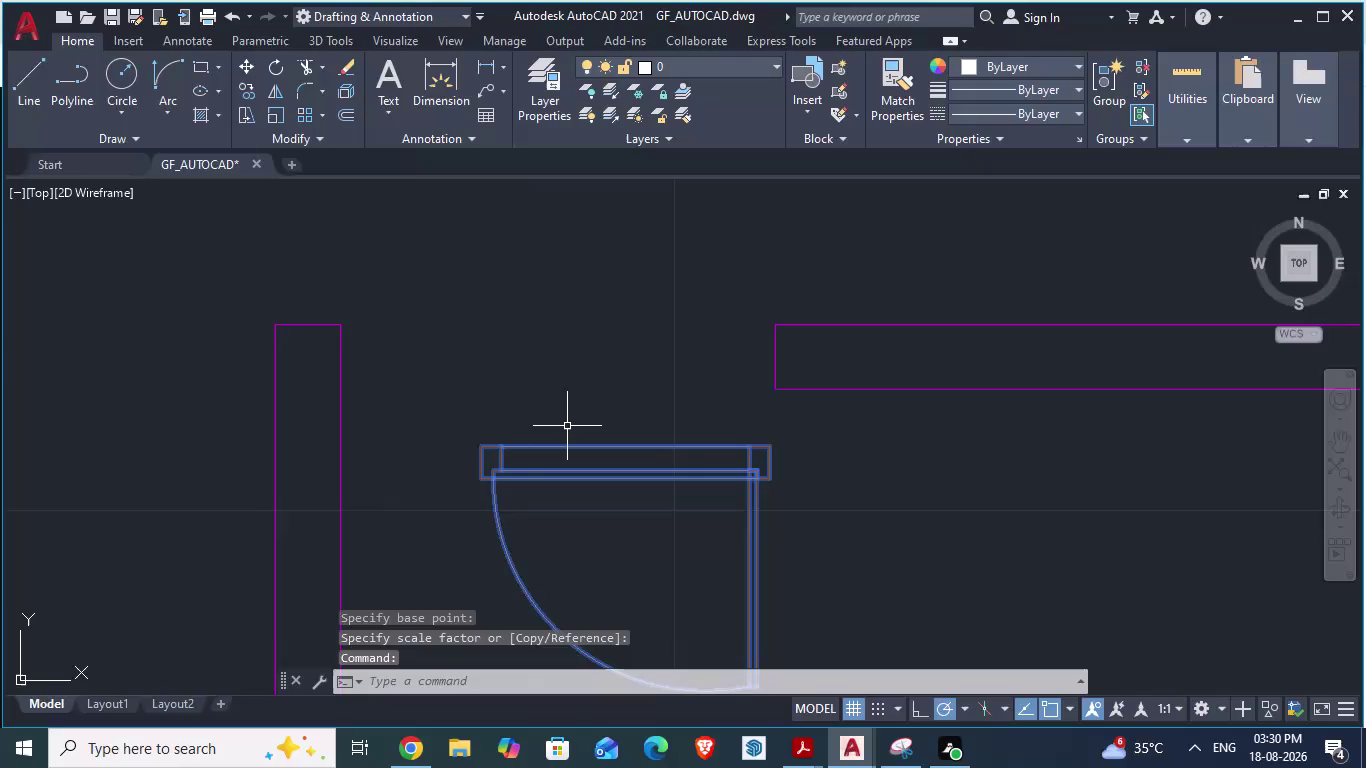
Scale the door by reference from its corner, snapping the new length to the wall edge.
text(sc)
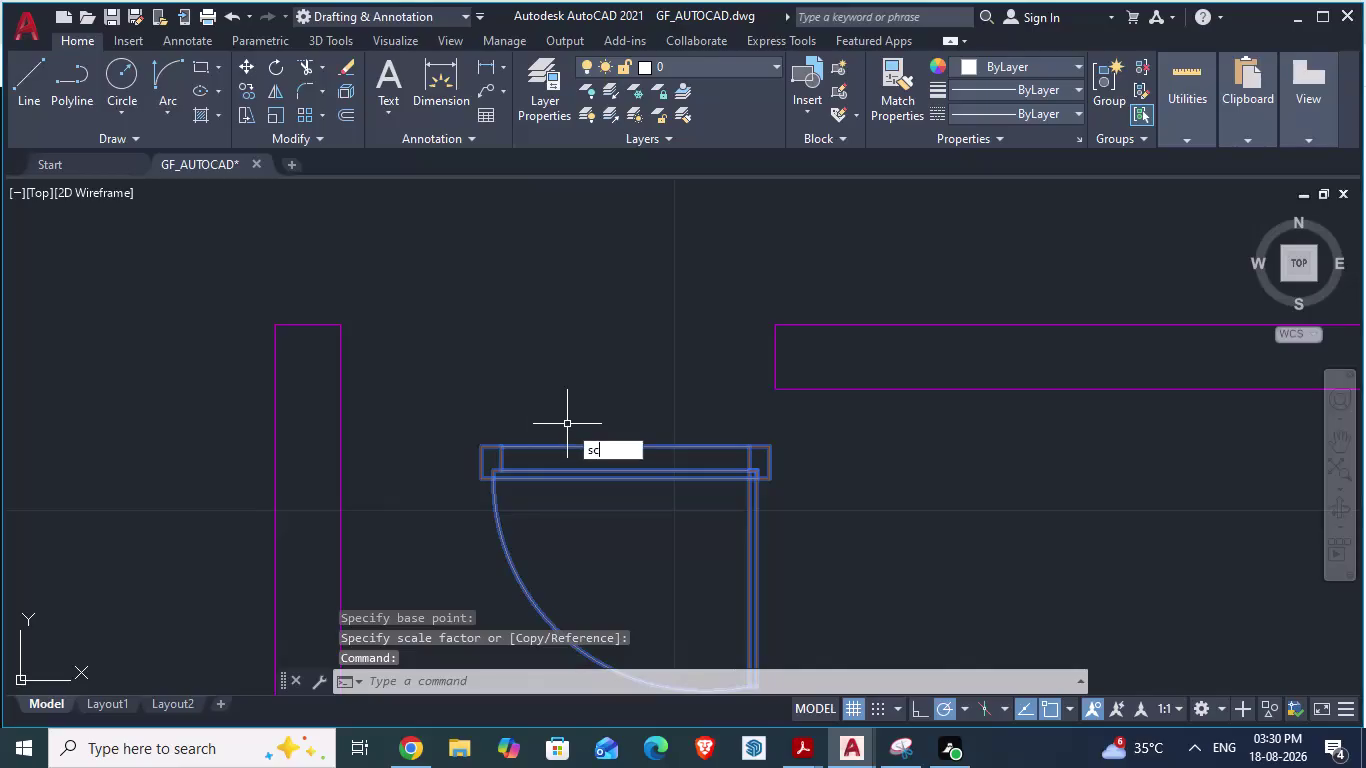
text(a)
key(Return)
scroll(up, 3)
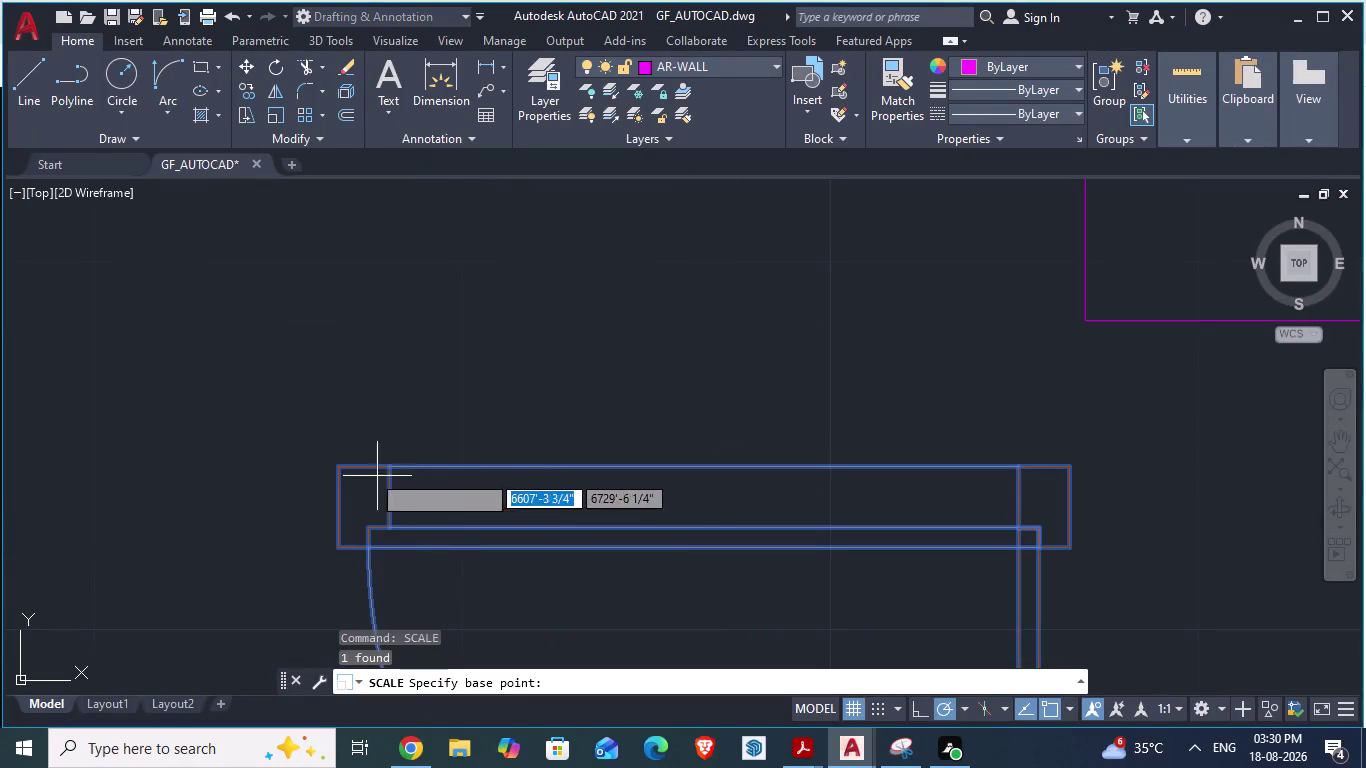
click(334, 469)
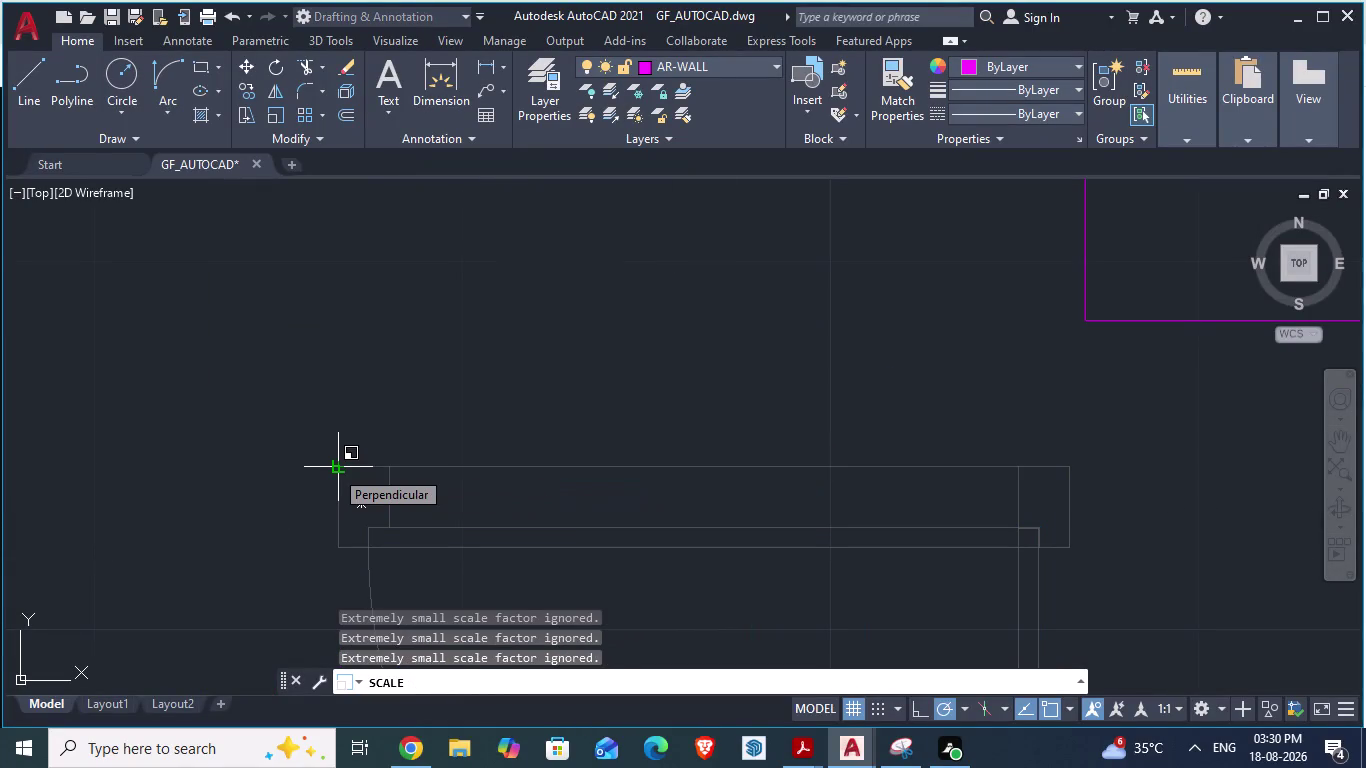
key(r)
key(Return)
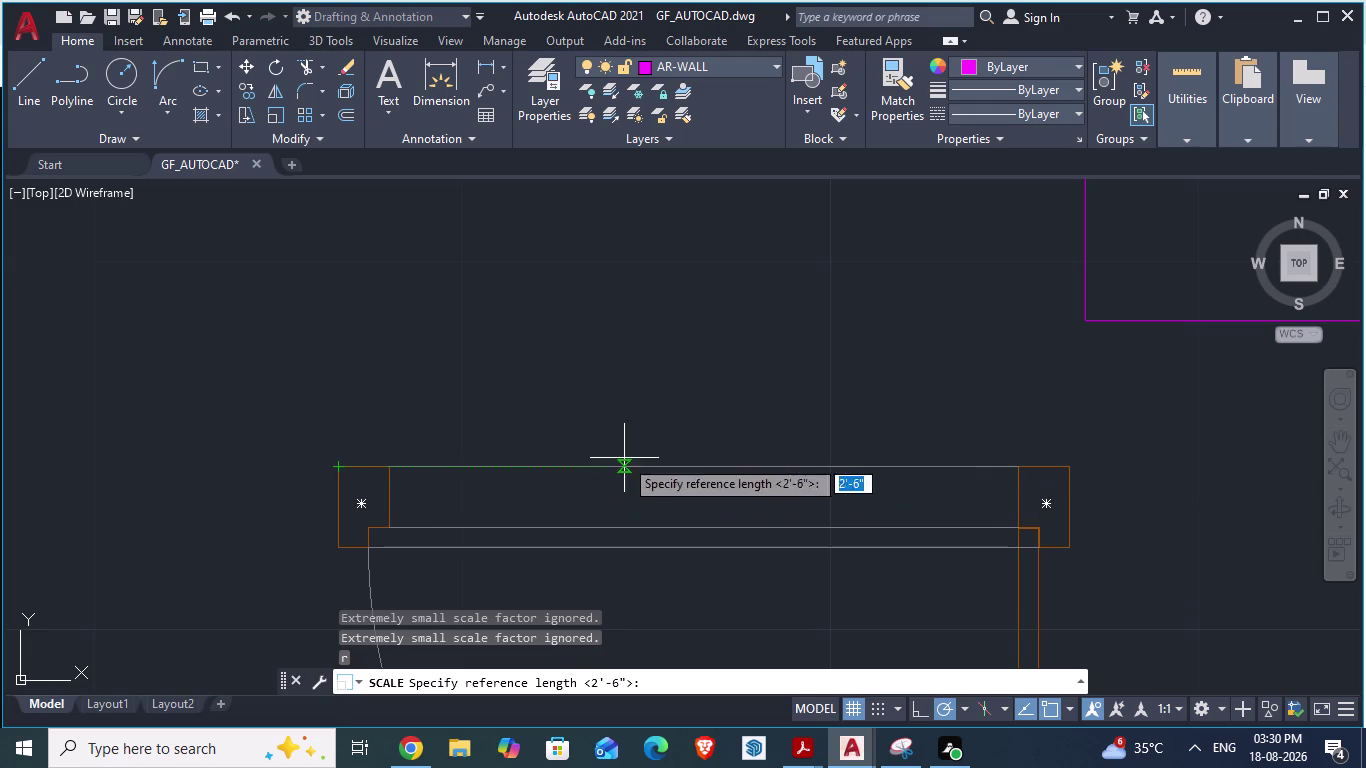
scroll(up, 3)
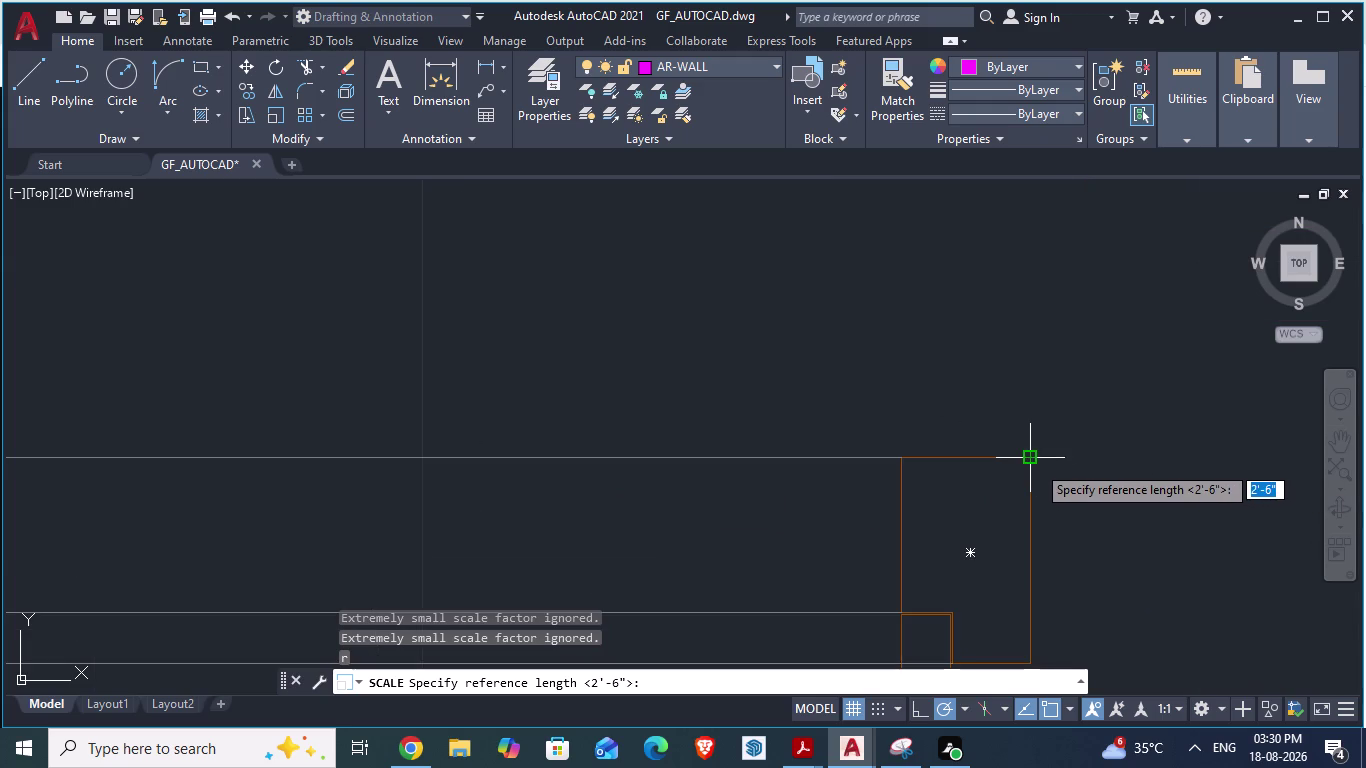
click(1036, 464)
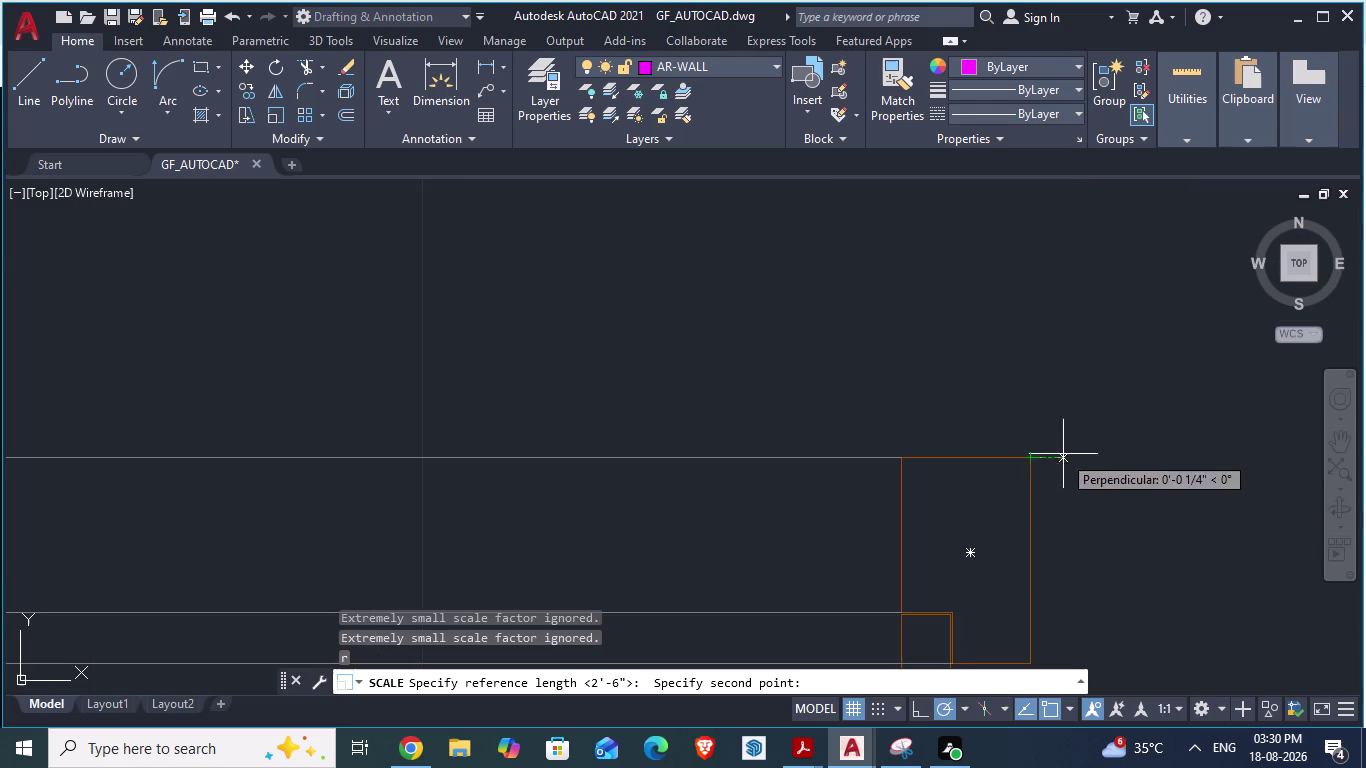
scroll(down, 3)
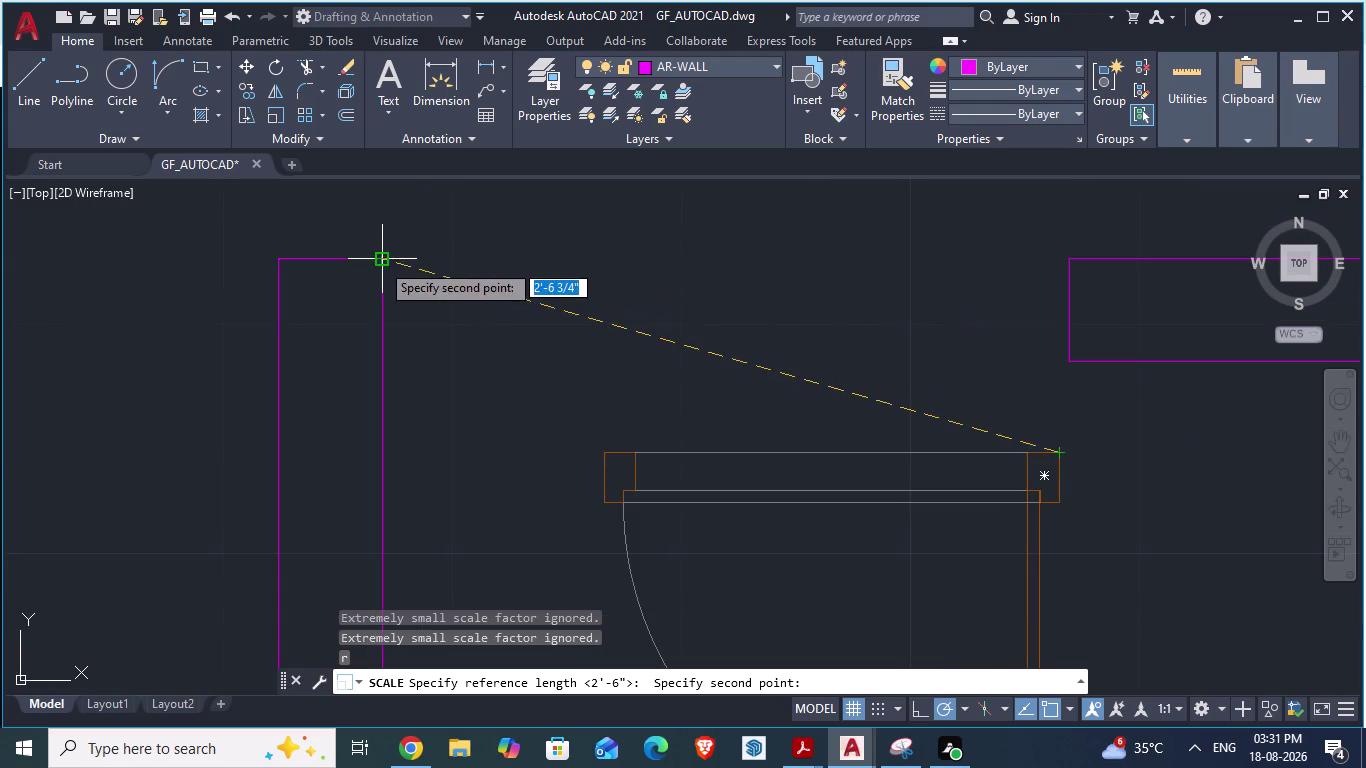
click(380, 262)
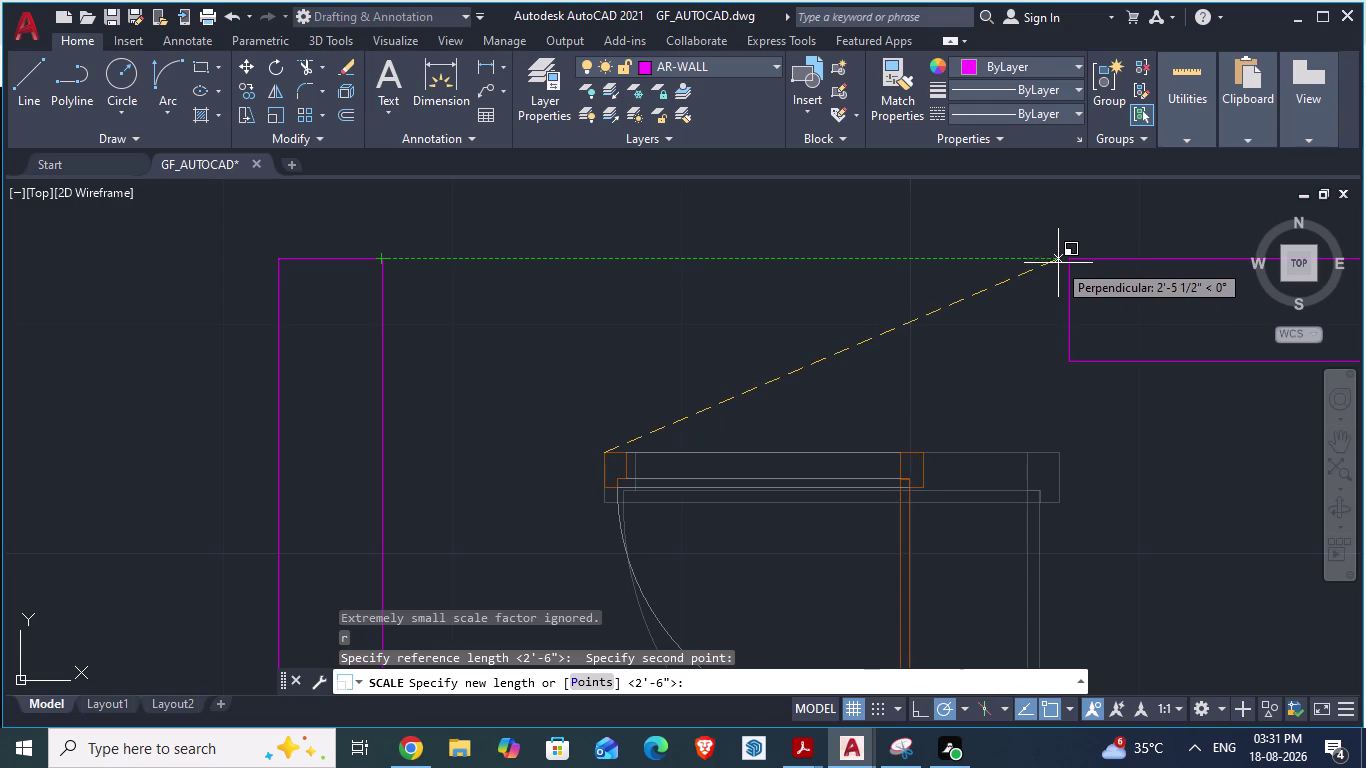
click(1070, 263)
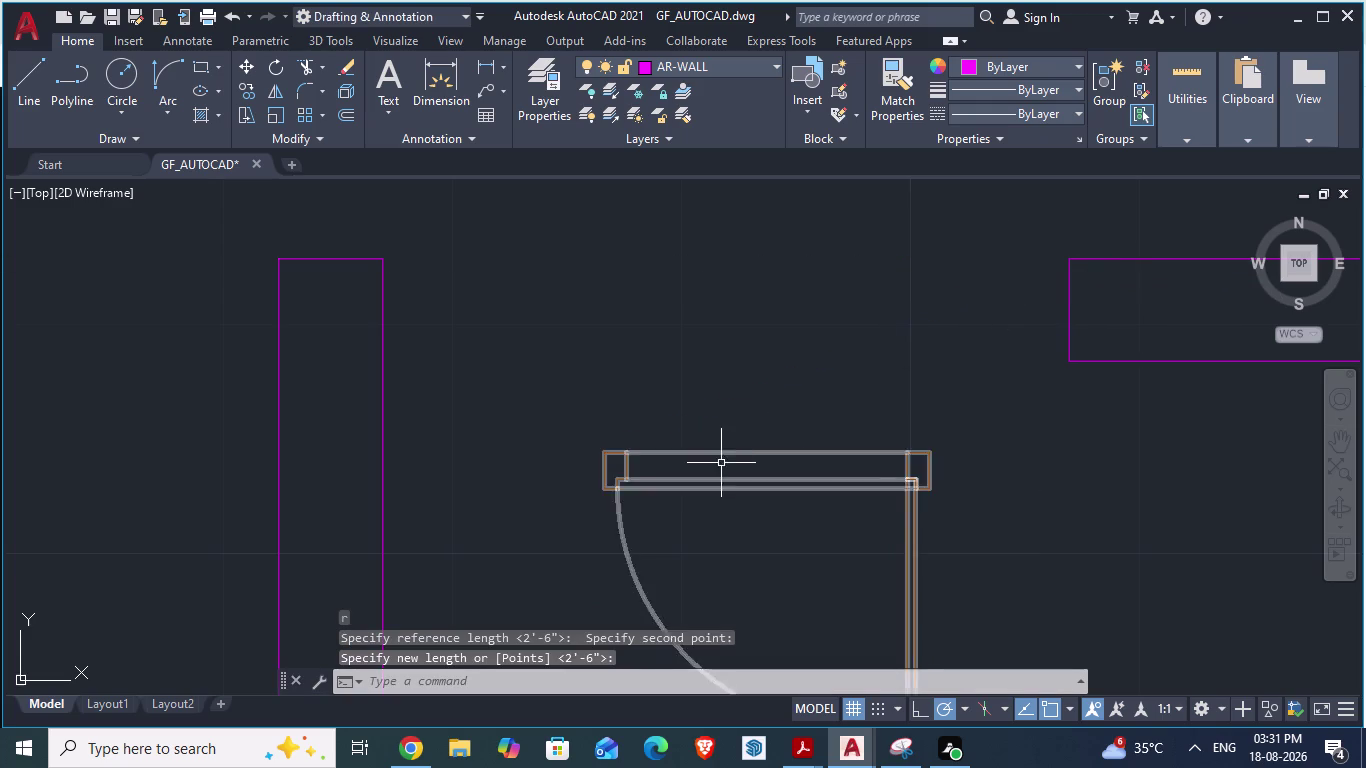
Rescale the door again by reference, picking a new base corner and reference length.
click(716, 450)
text(sca)
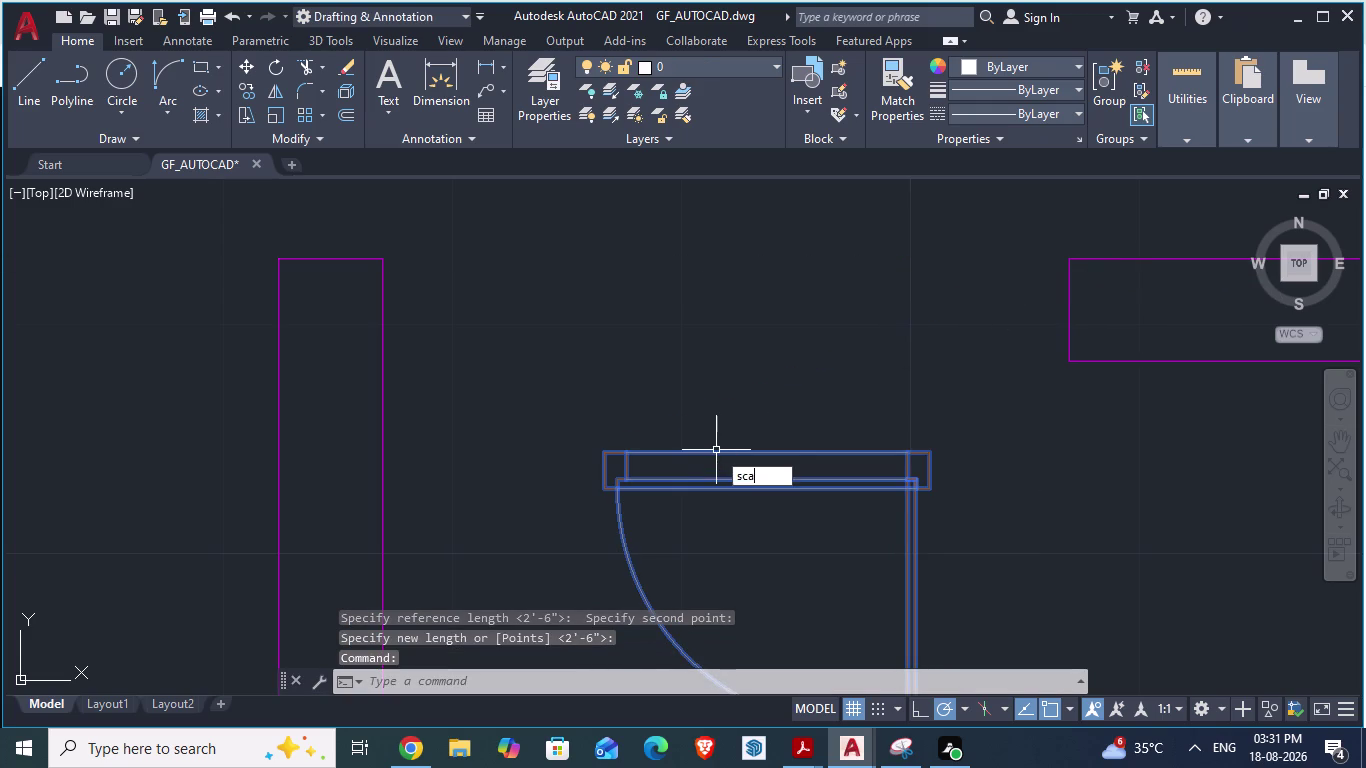
key(Return)
scroll(up, 3)
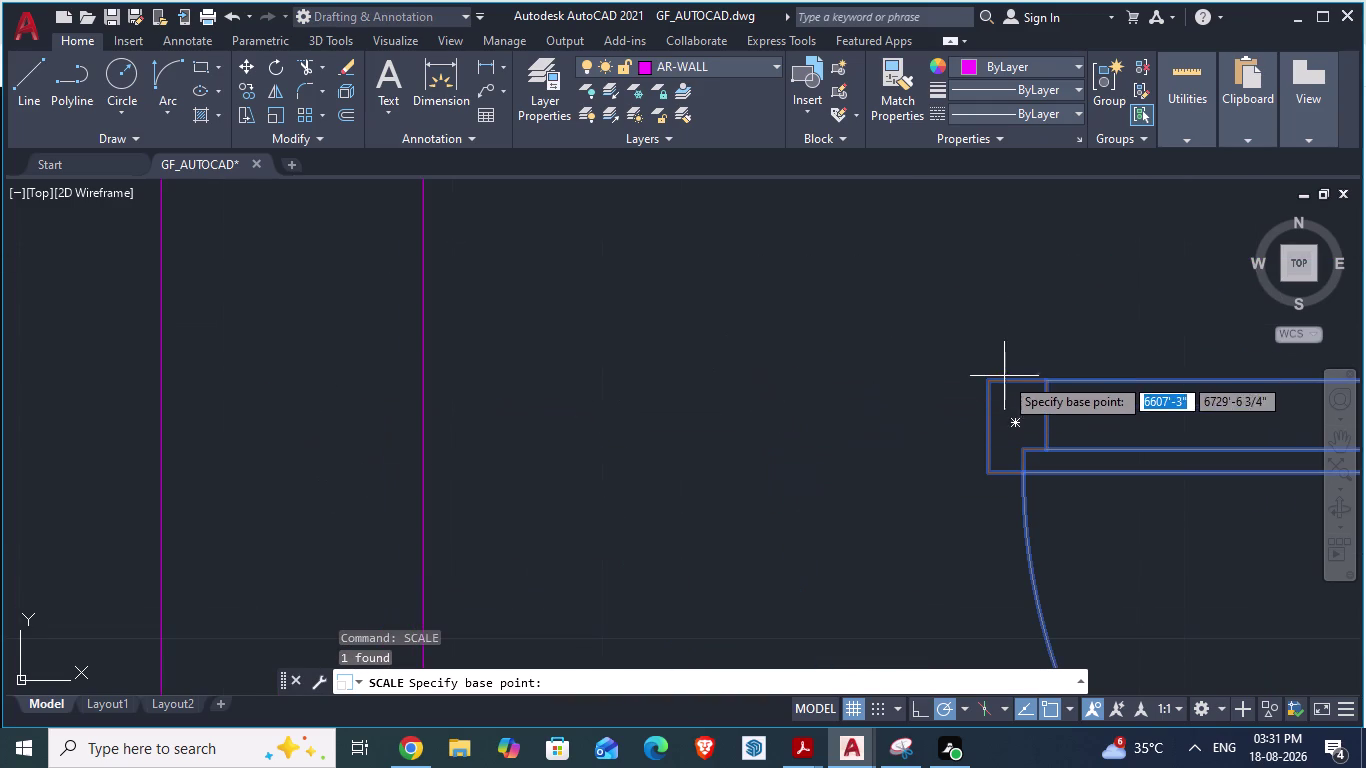
click(990, 385)
scroll(down, 3)
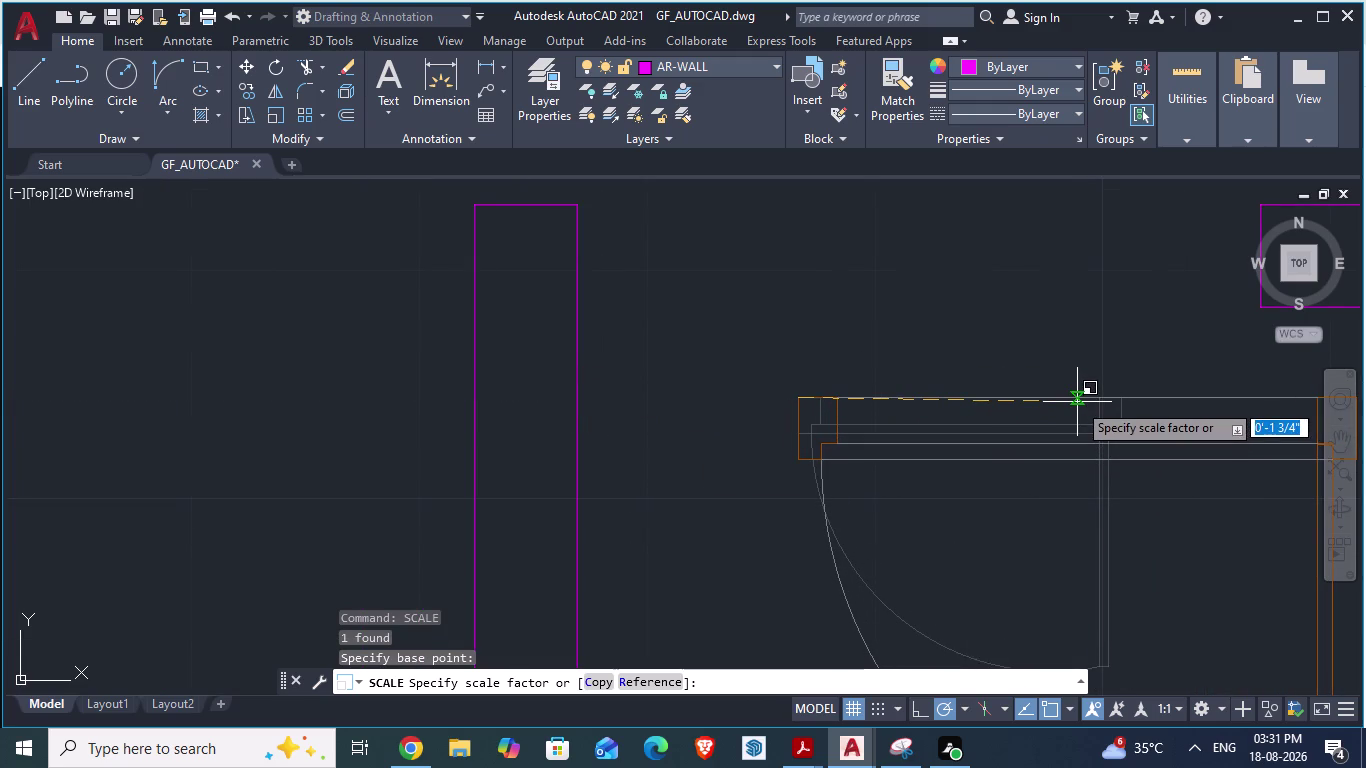
key(r)
key(Return)
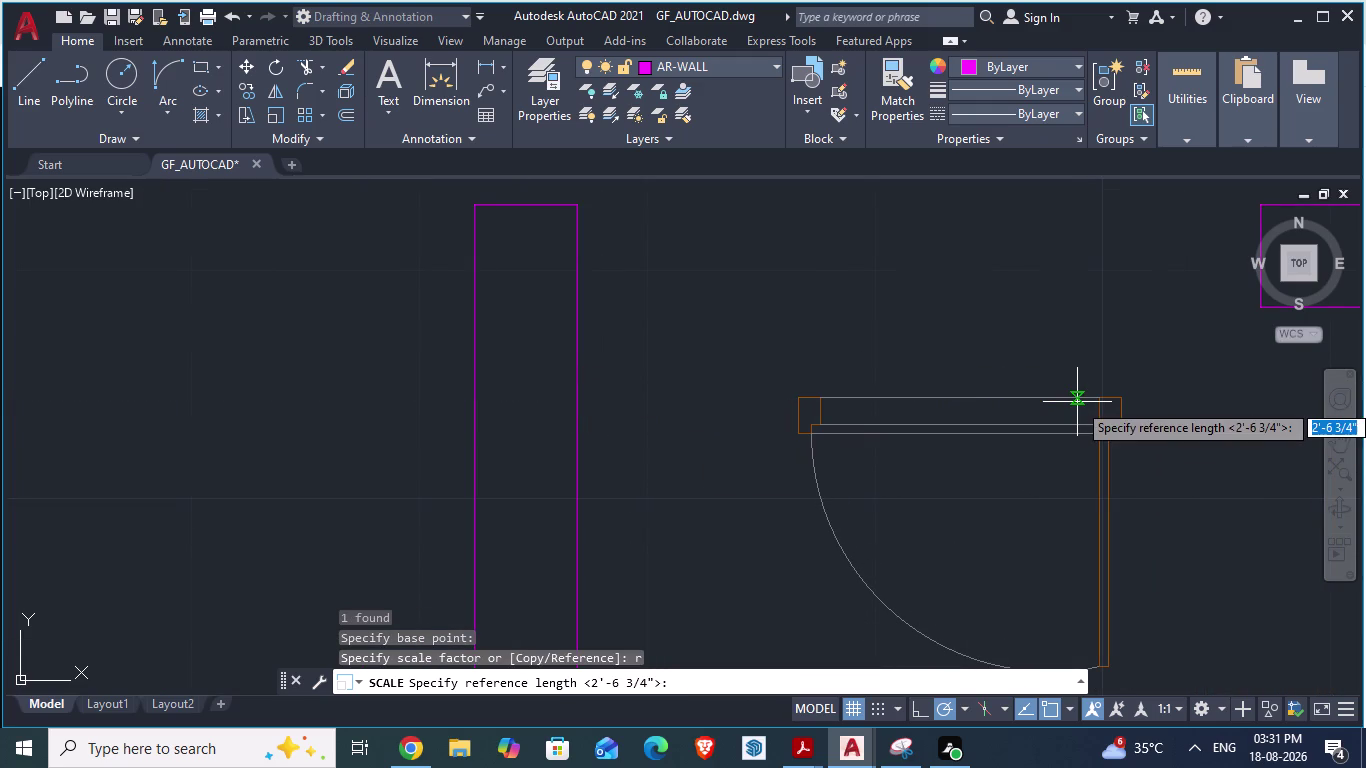
scroll(up, 3)
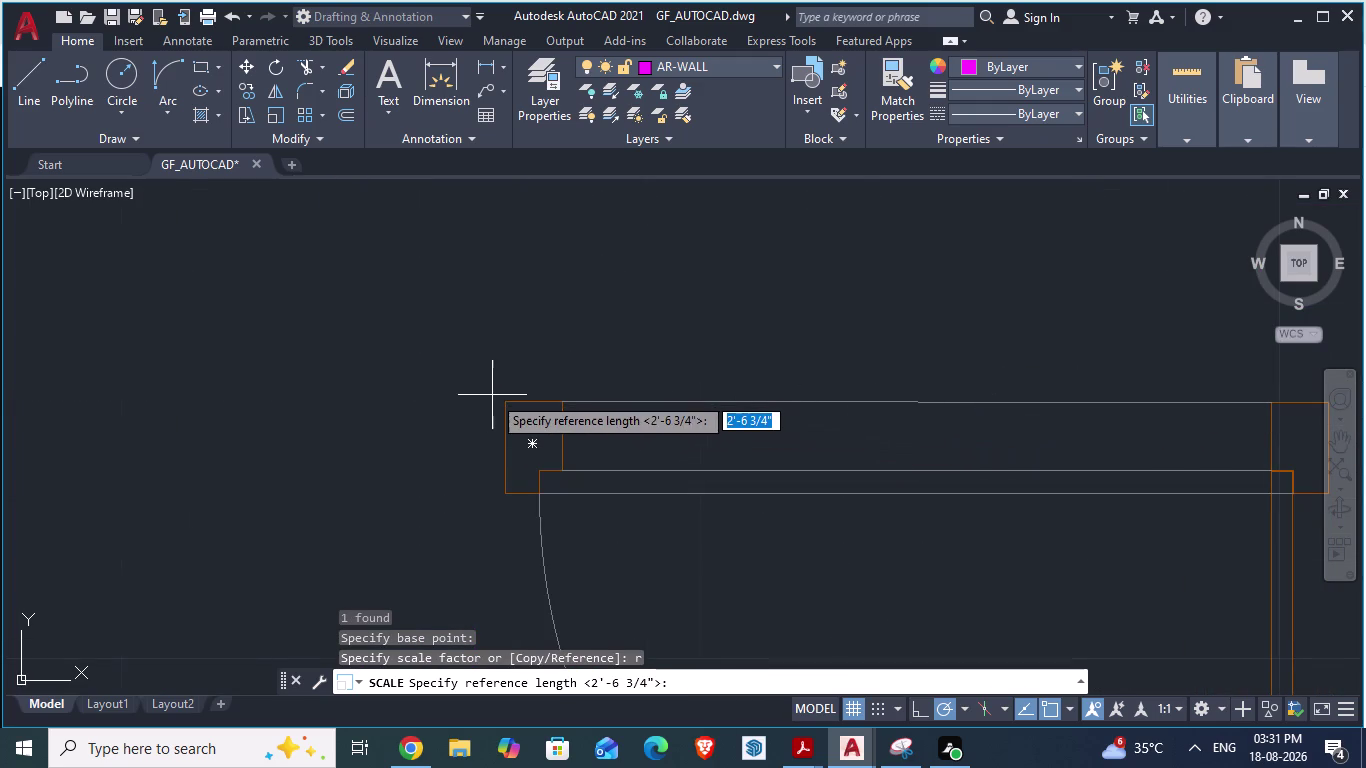
click(508, 397)
scroll(down, 3)
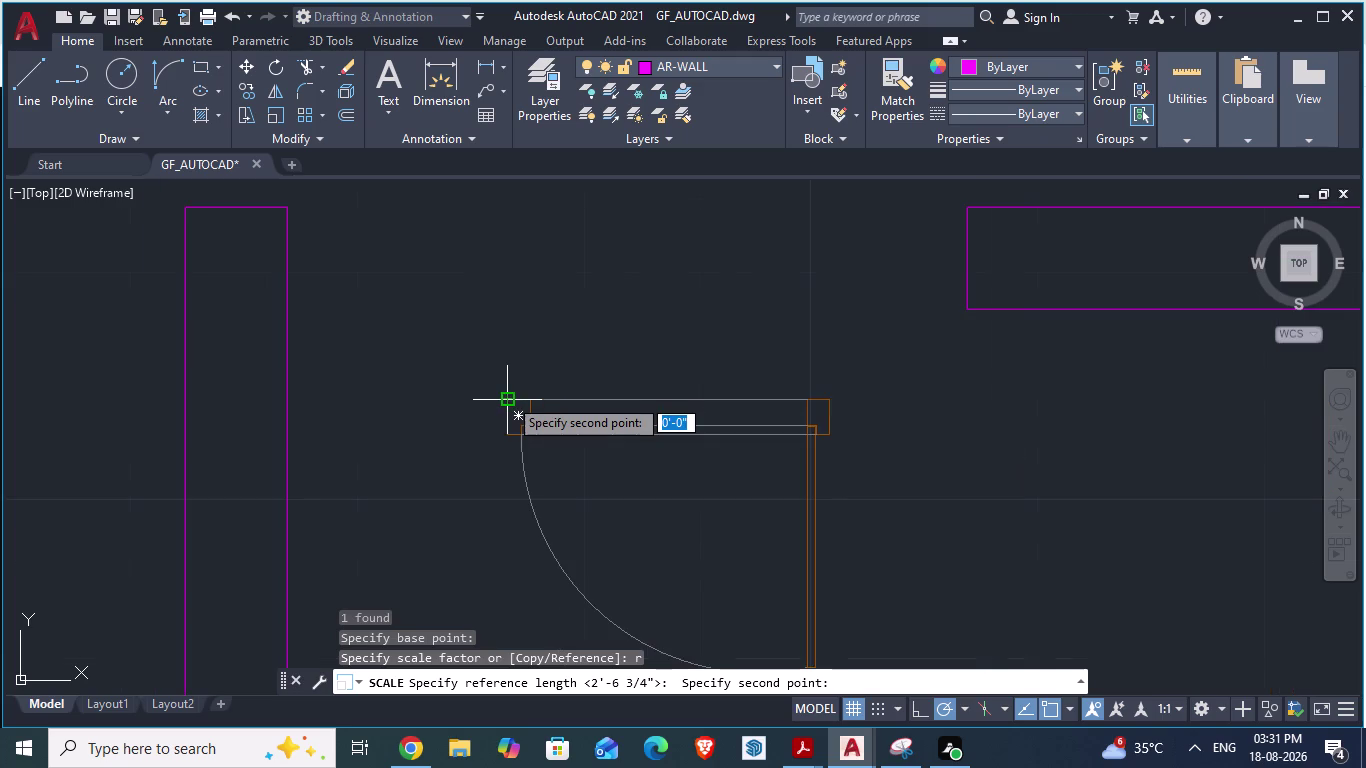
scroll(up, 3)
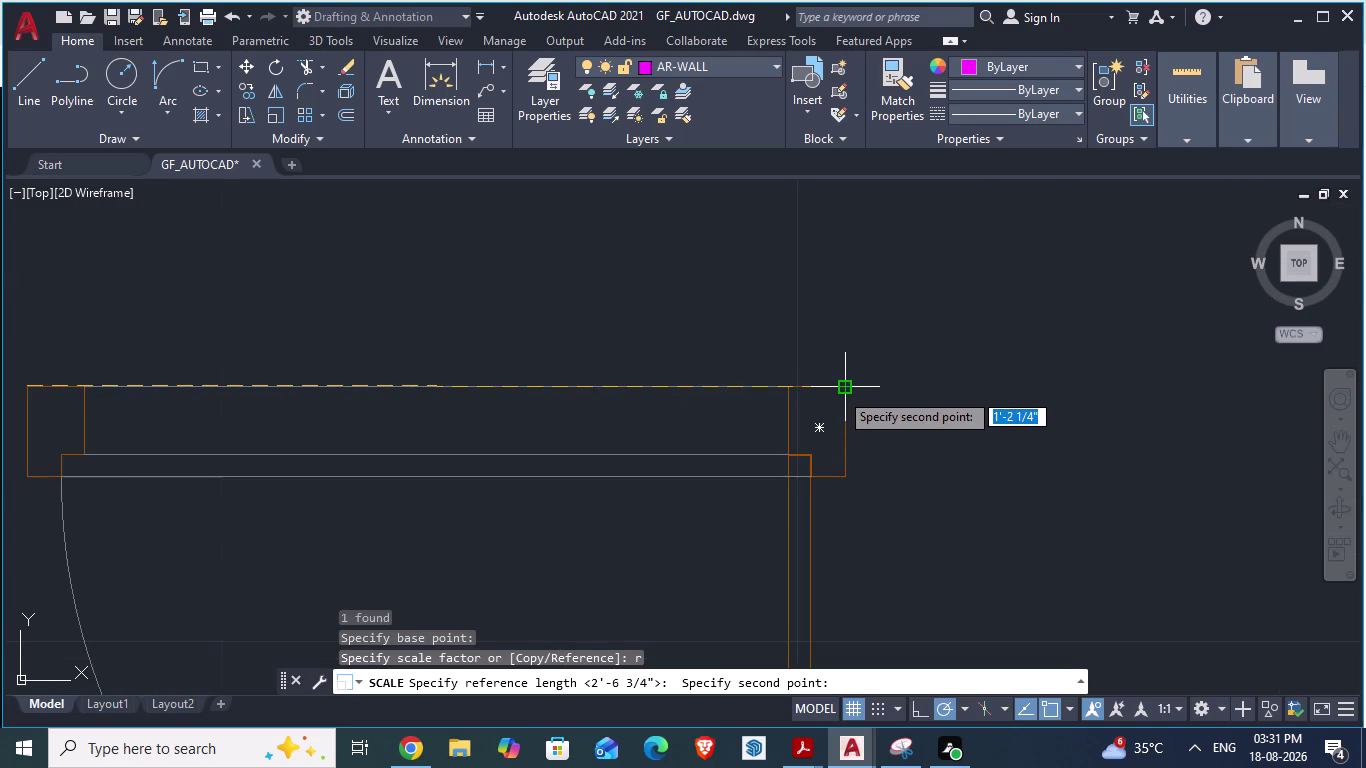
click(839, 391)
key(Return)
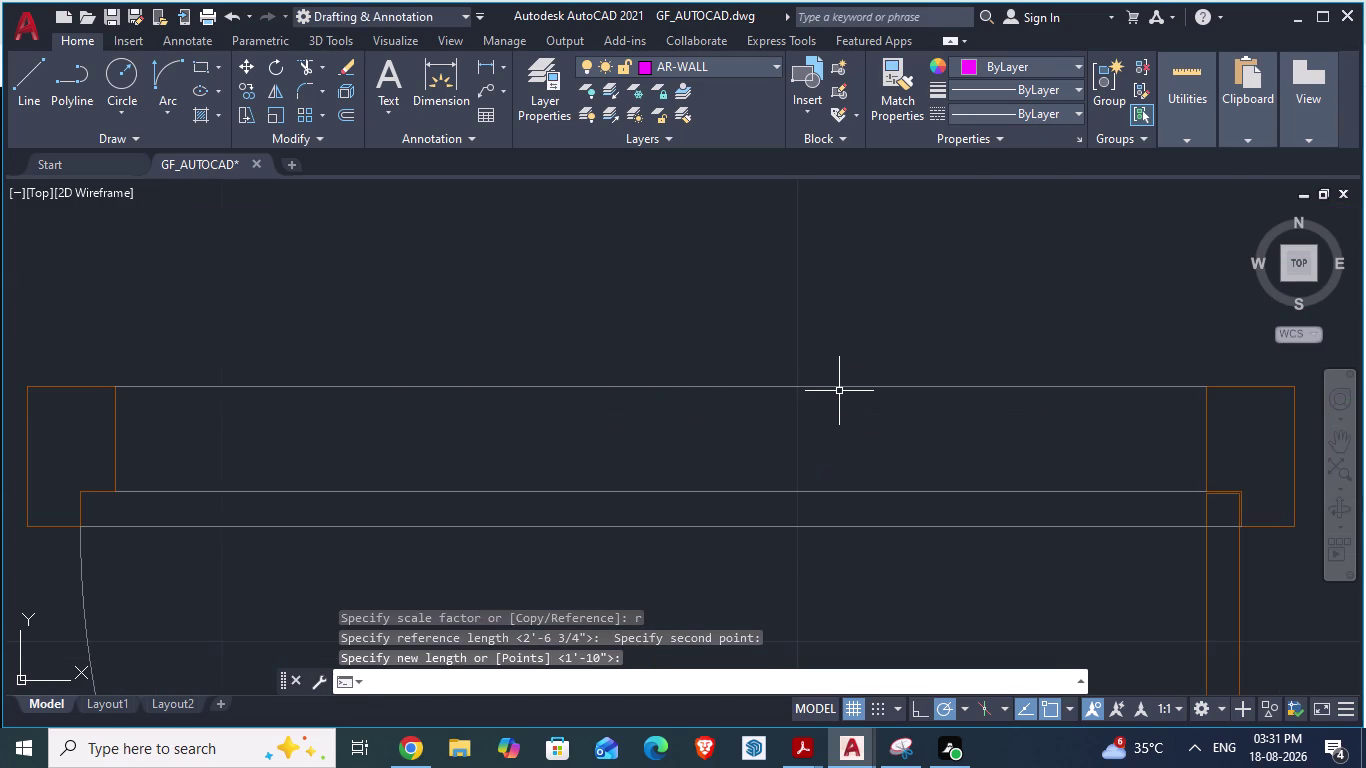
Reselect the resized door.
scroll(down, 3)
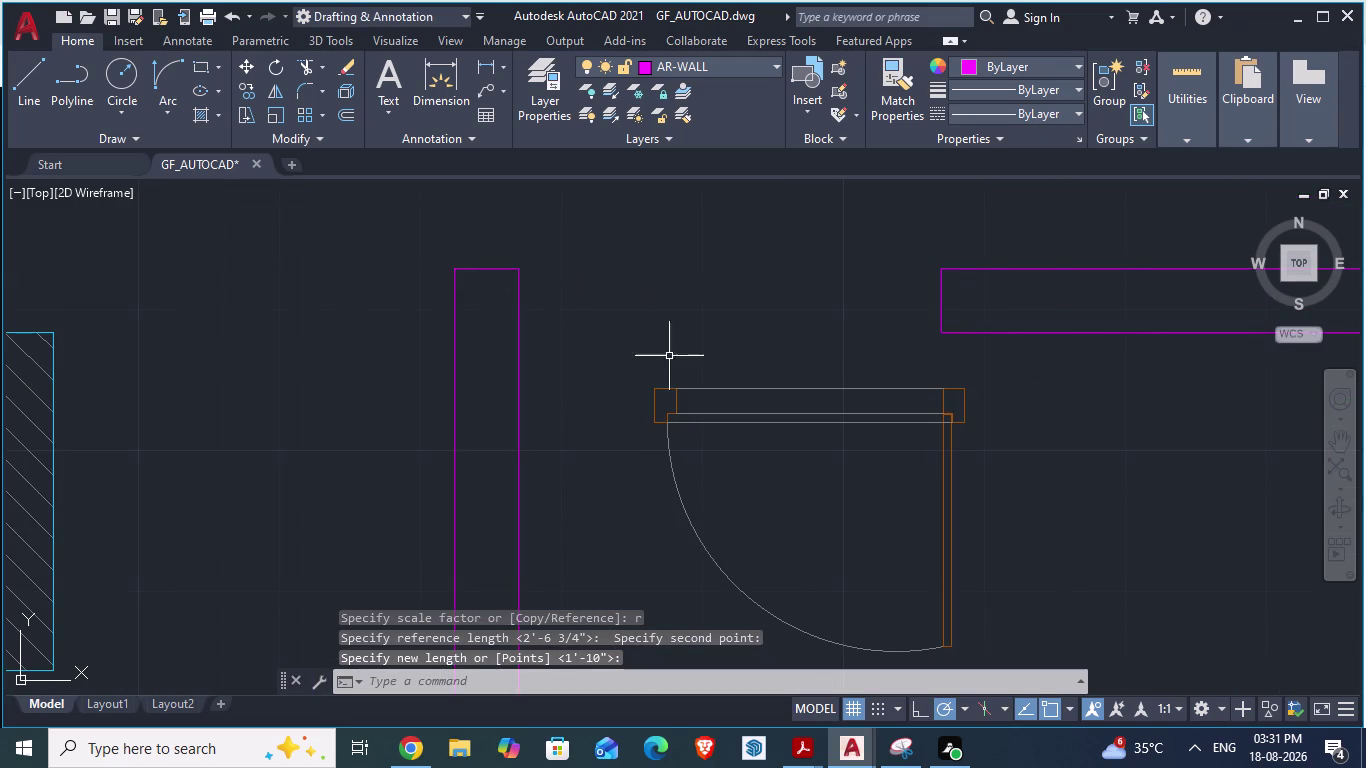
click(701, 389)
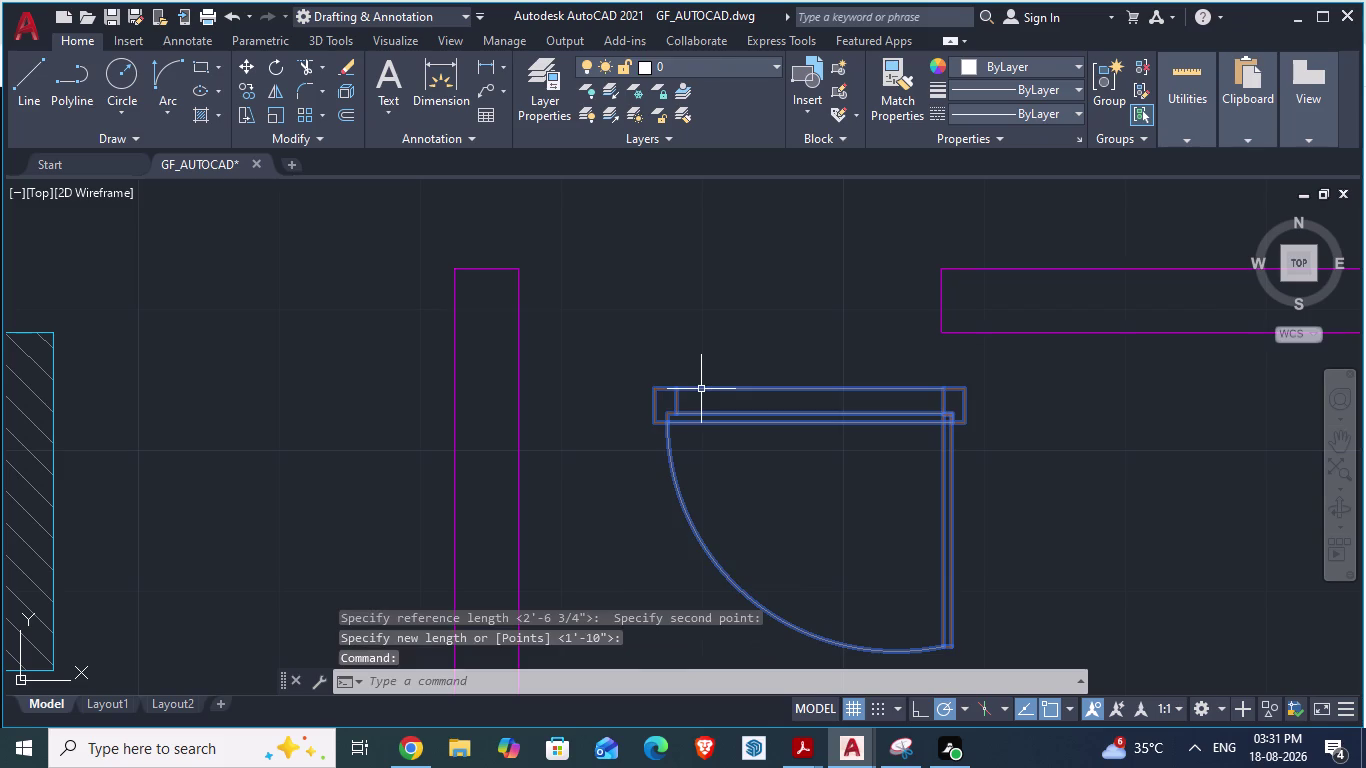
key(Escape)
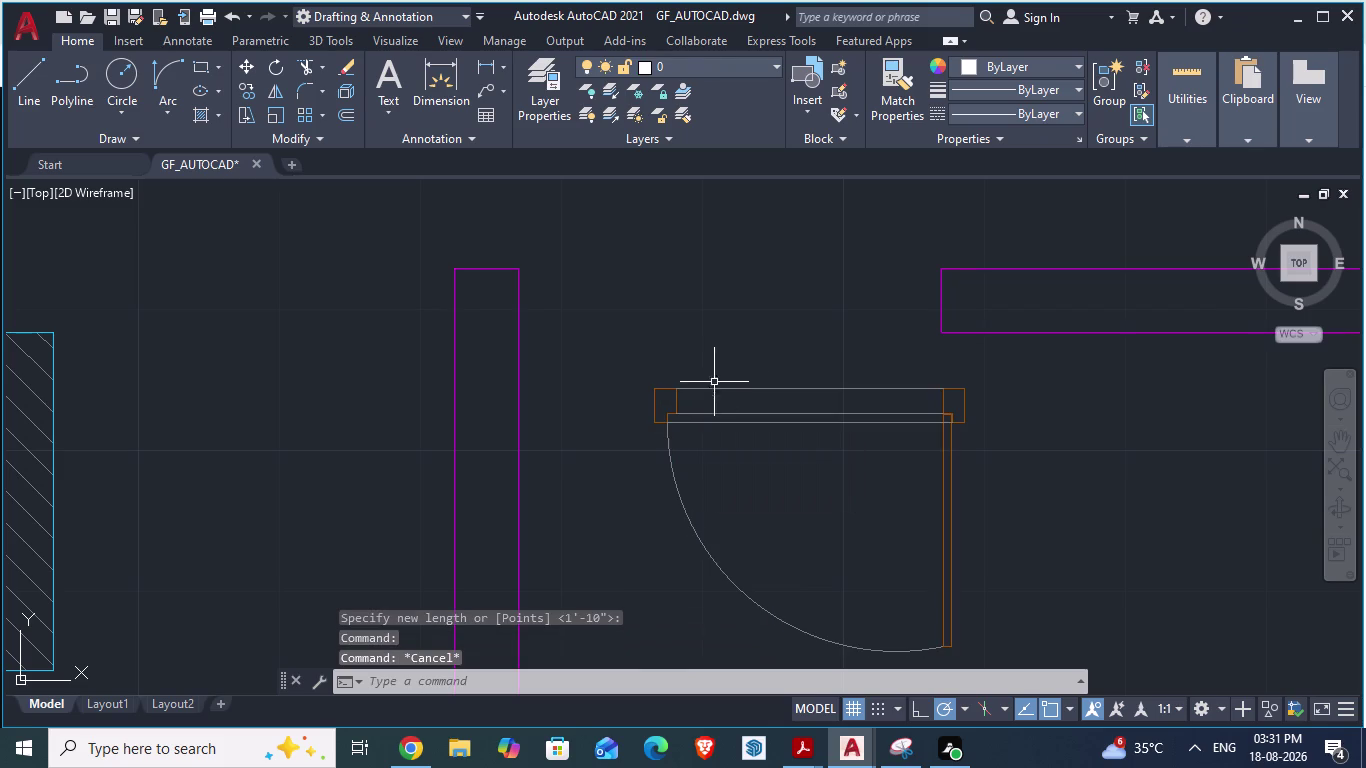
click(693, 391)
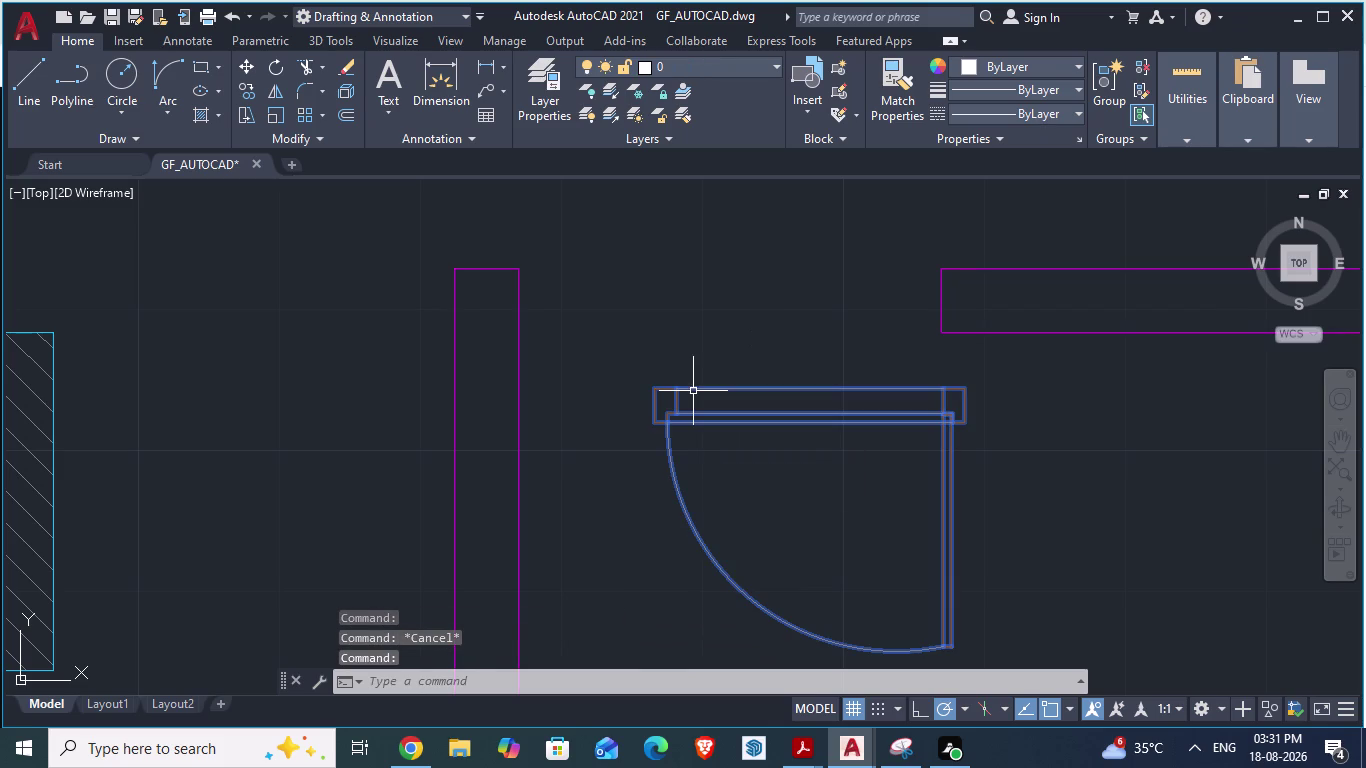
Start moving the door from its corner base point.
key(m)
key(Return)
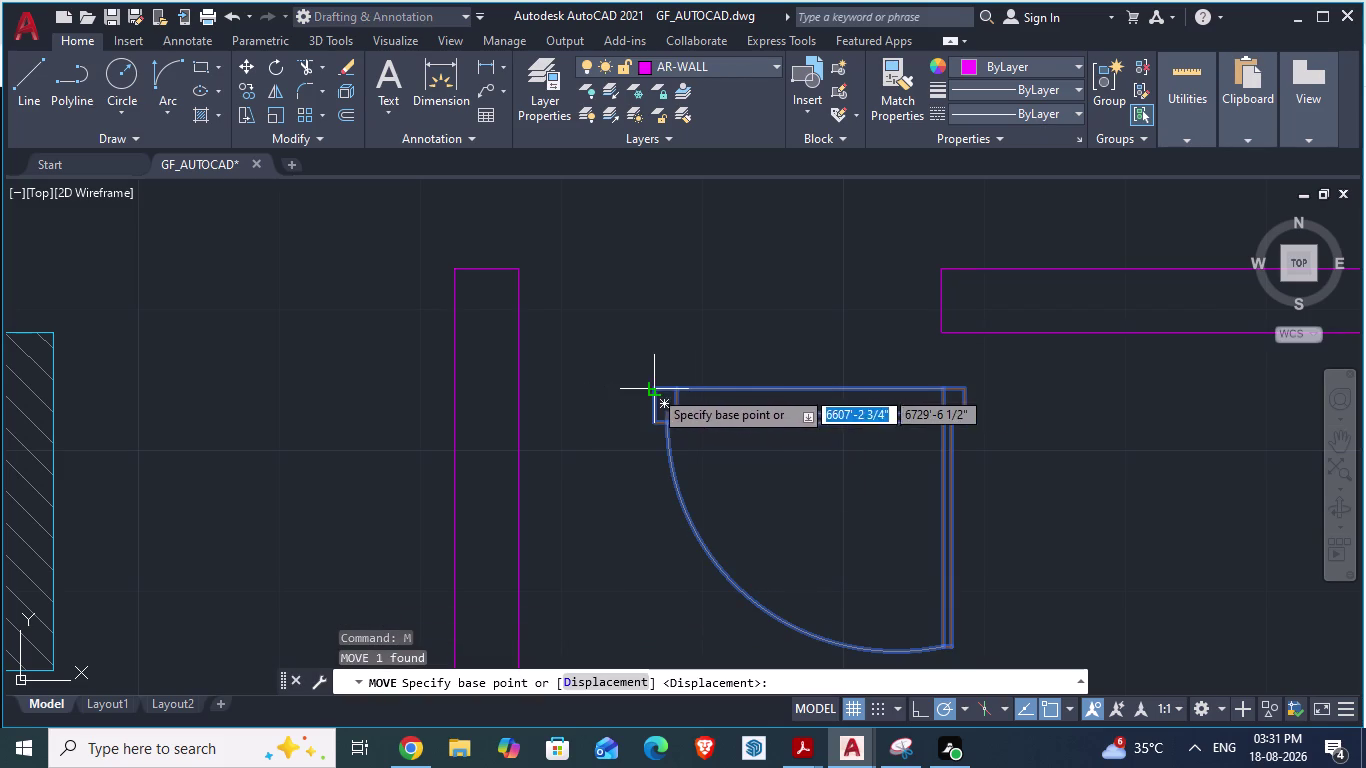
drag(656, 389, 514, 273)
click(514, 273)
scroll(up, 3)
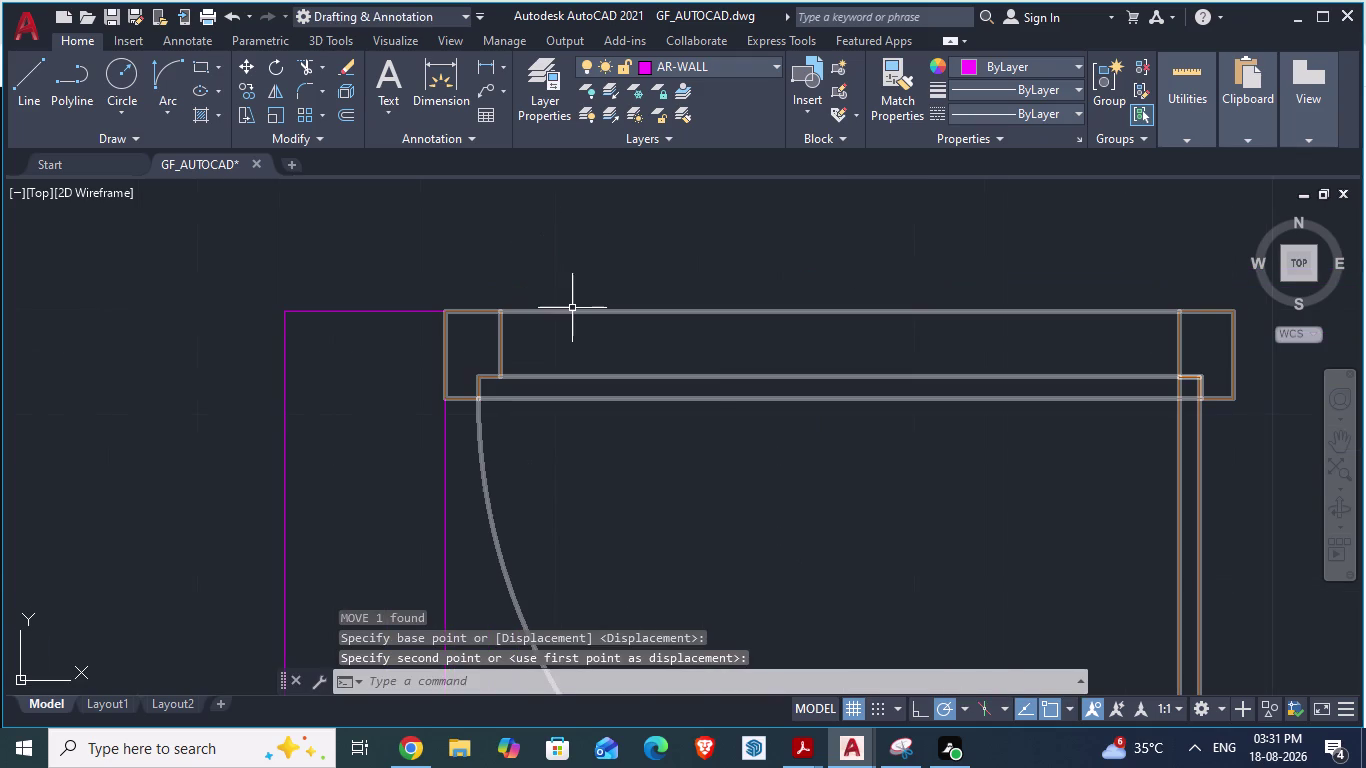
click(572, 308)
Select the door for another move, then cancel it.
text(sca)
key(Return)
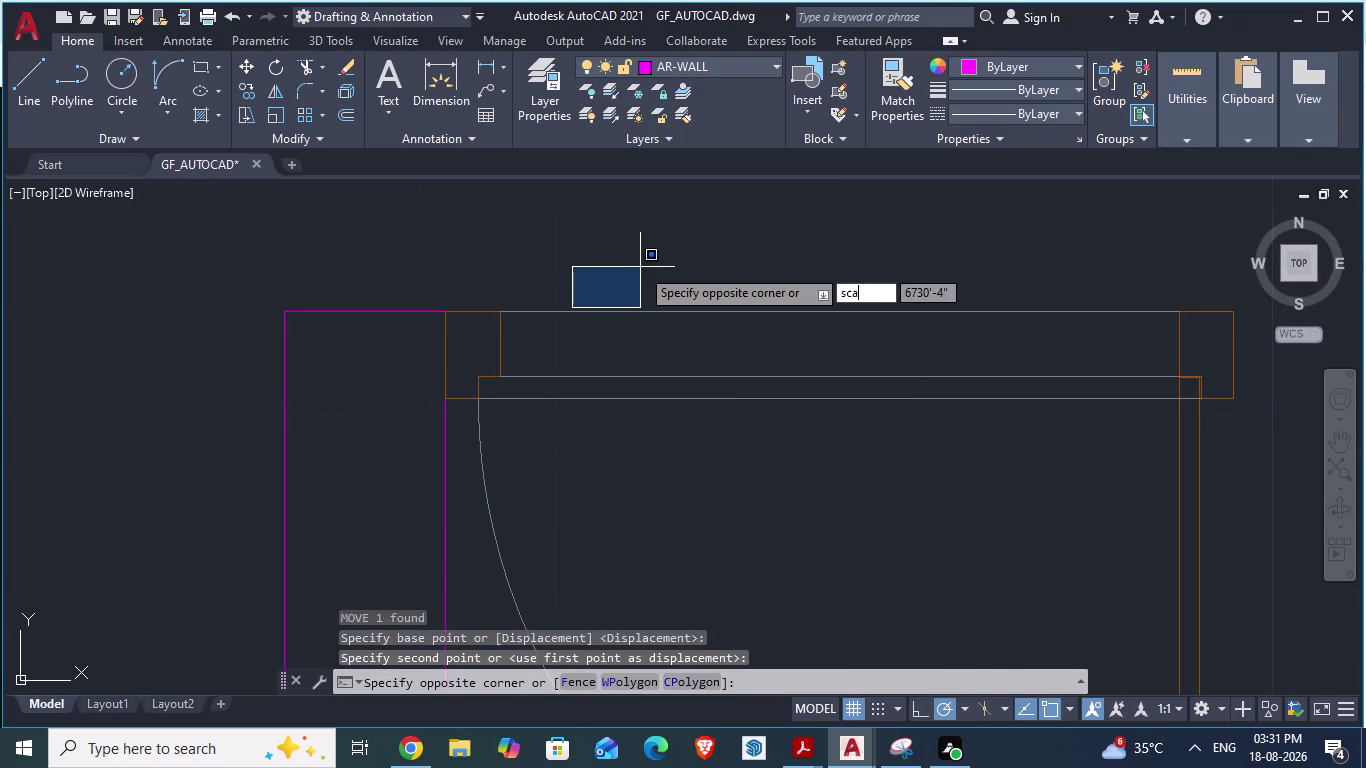
click(445, 311)
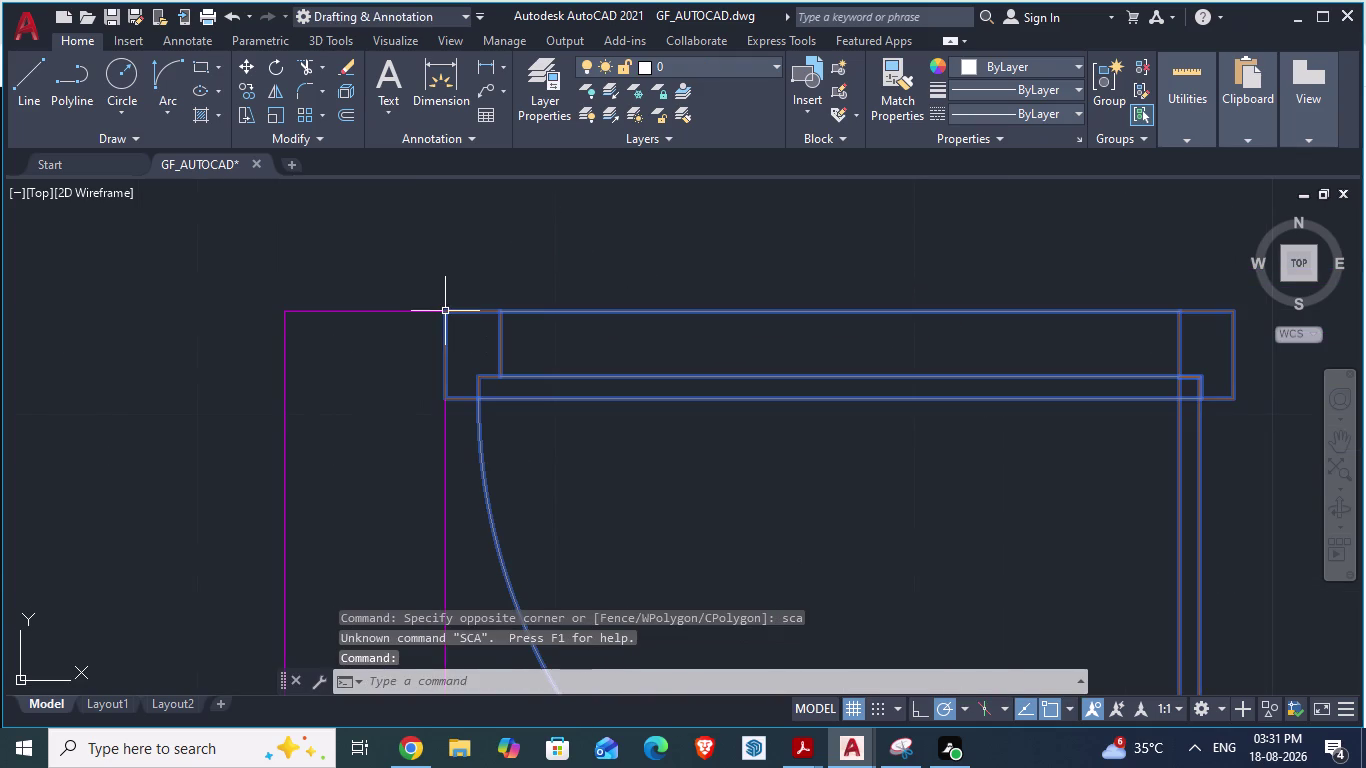
key(Return)
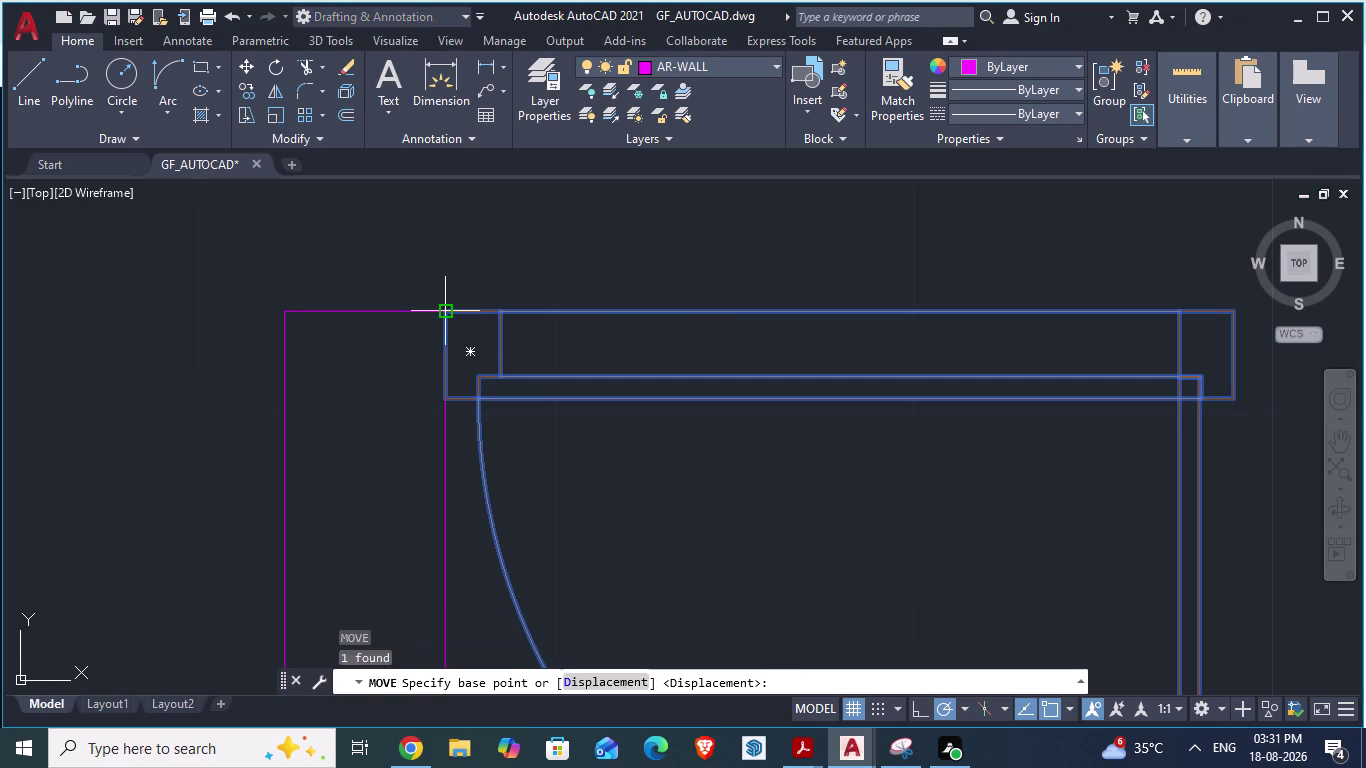
click(445, 311)
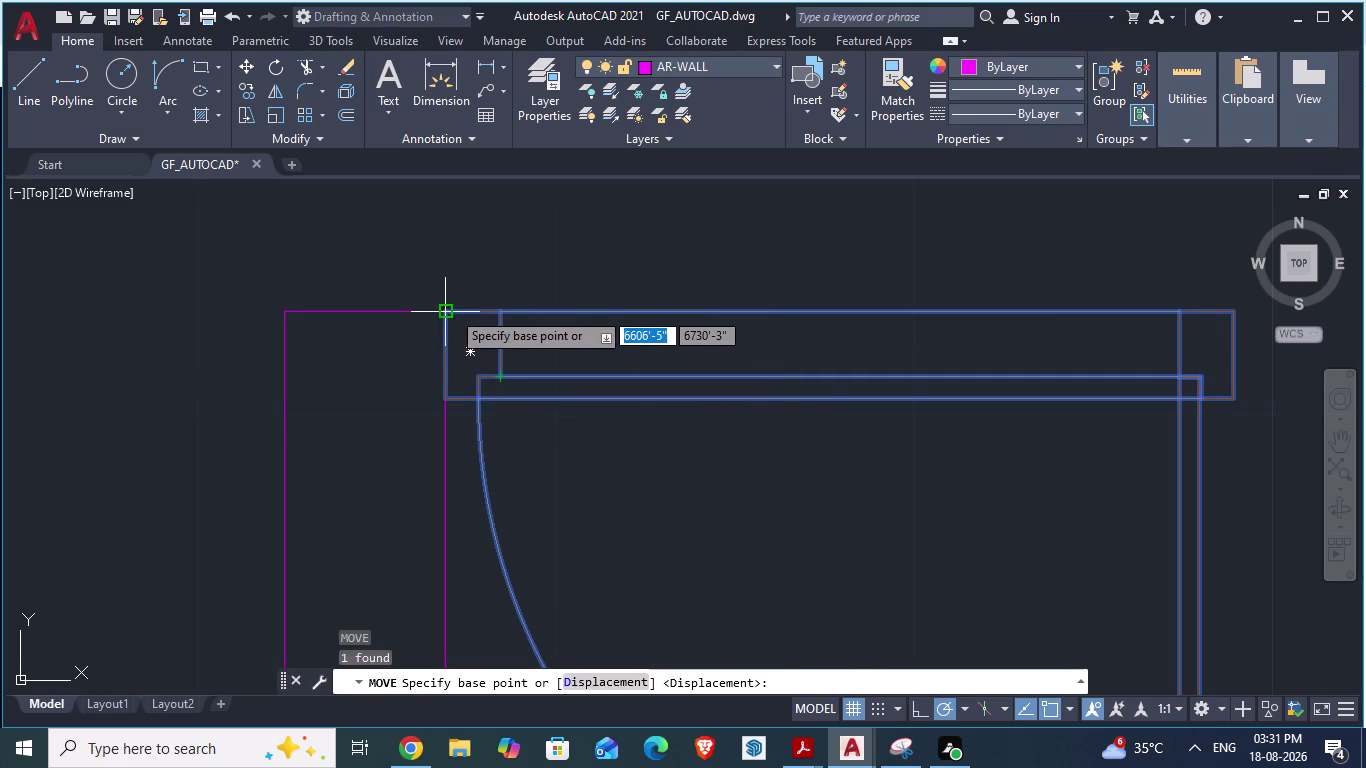
key(Return)
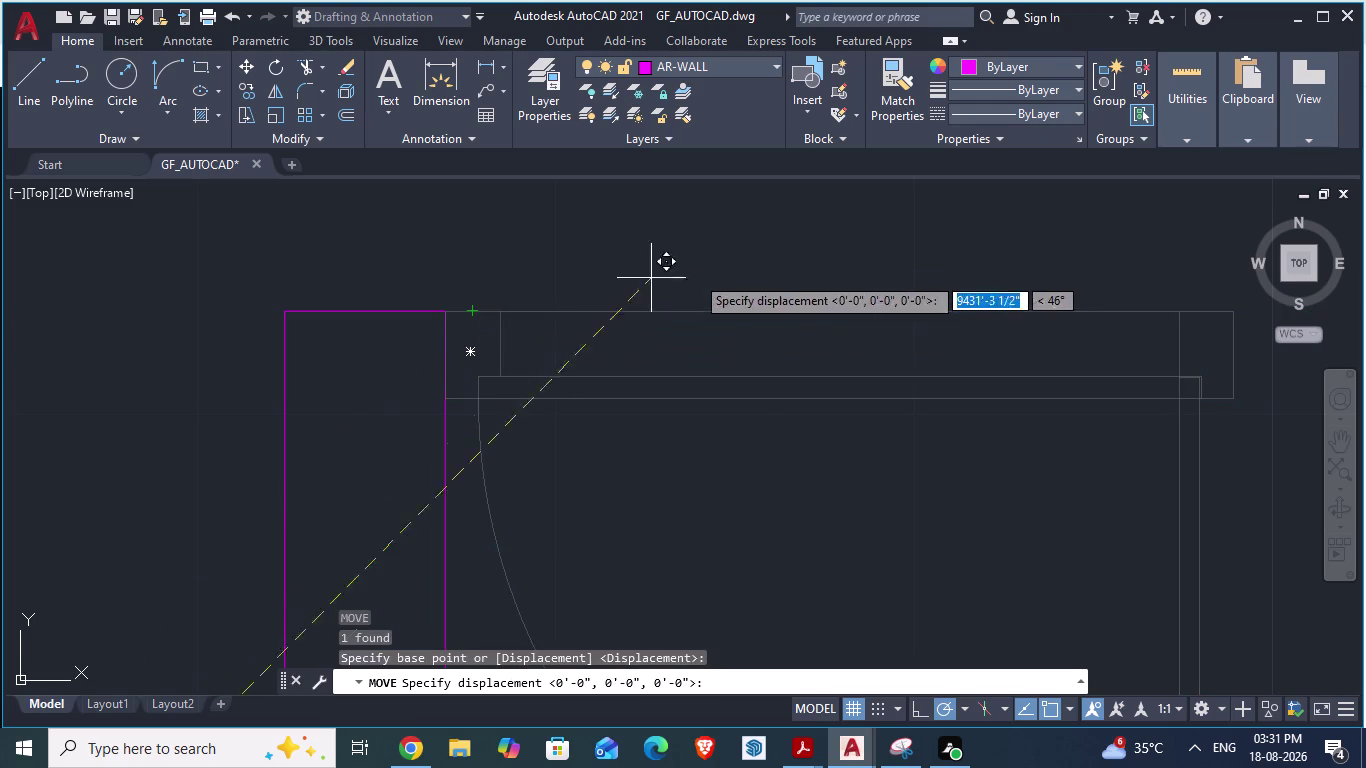
key(Escape)
Pick the door at the wall opening to resize it.
scroll(down, 3)
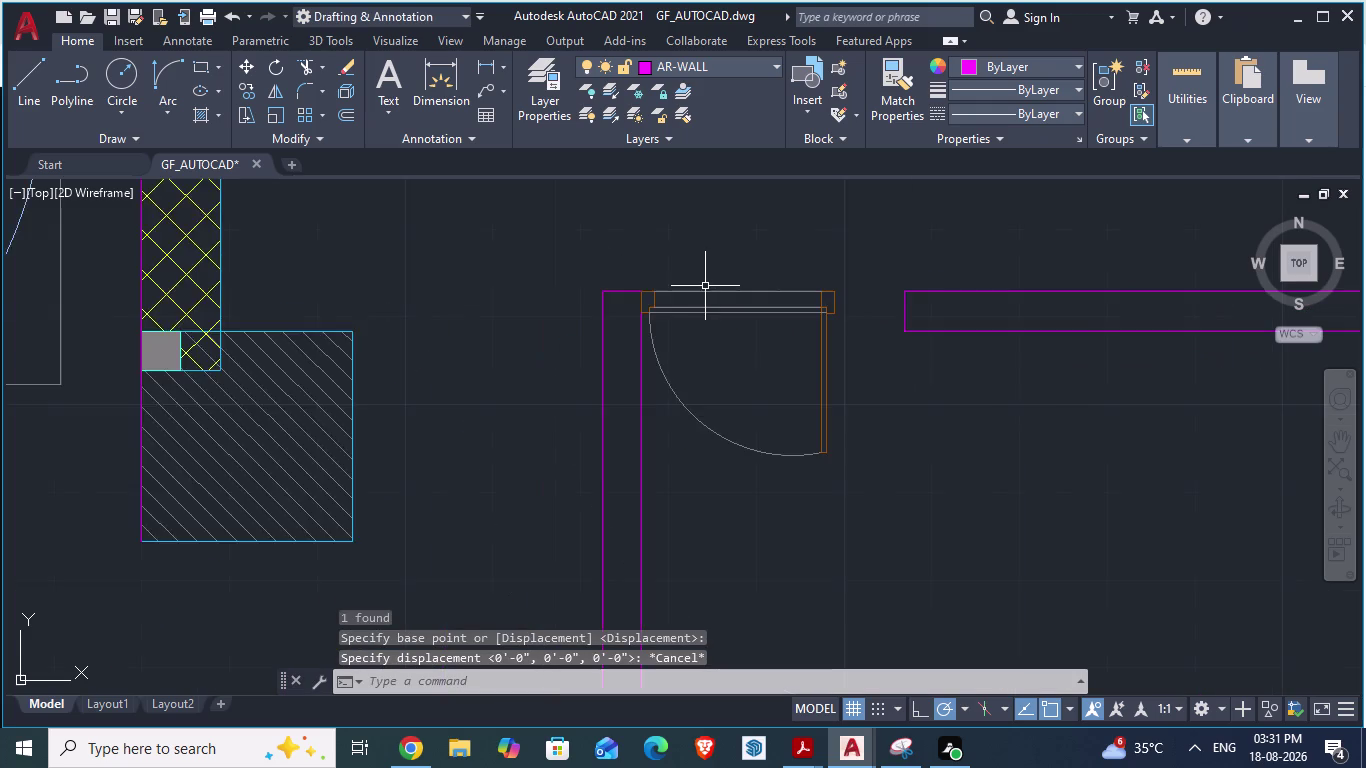
scroll(down, 3)
scroll(up, 3)
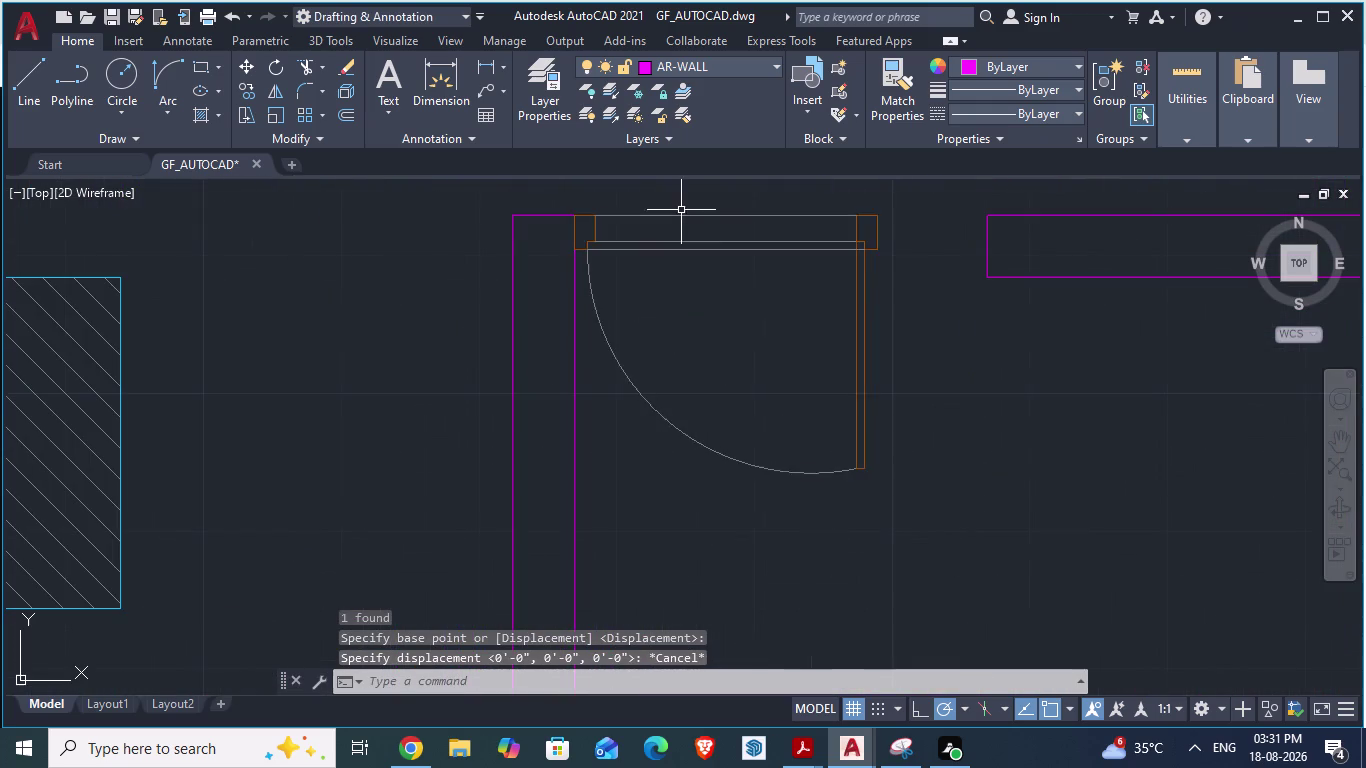
click(675, 218)
Scale the door by reference so its current width reaches the opening's edge.
text(sca)
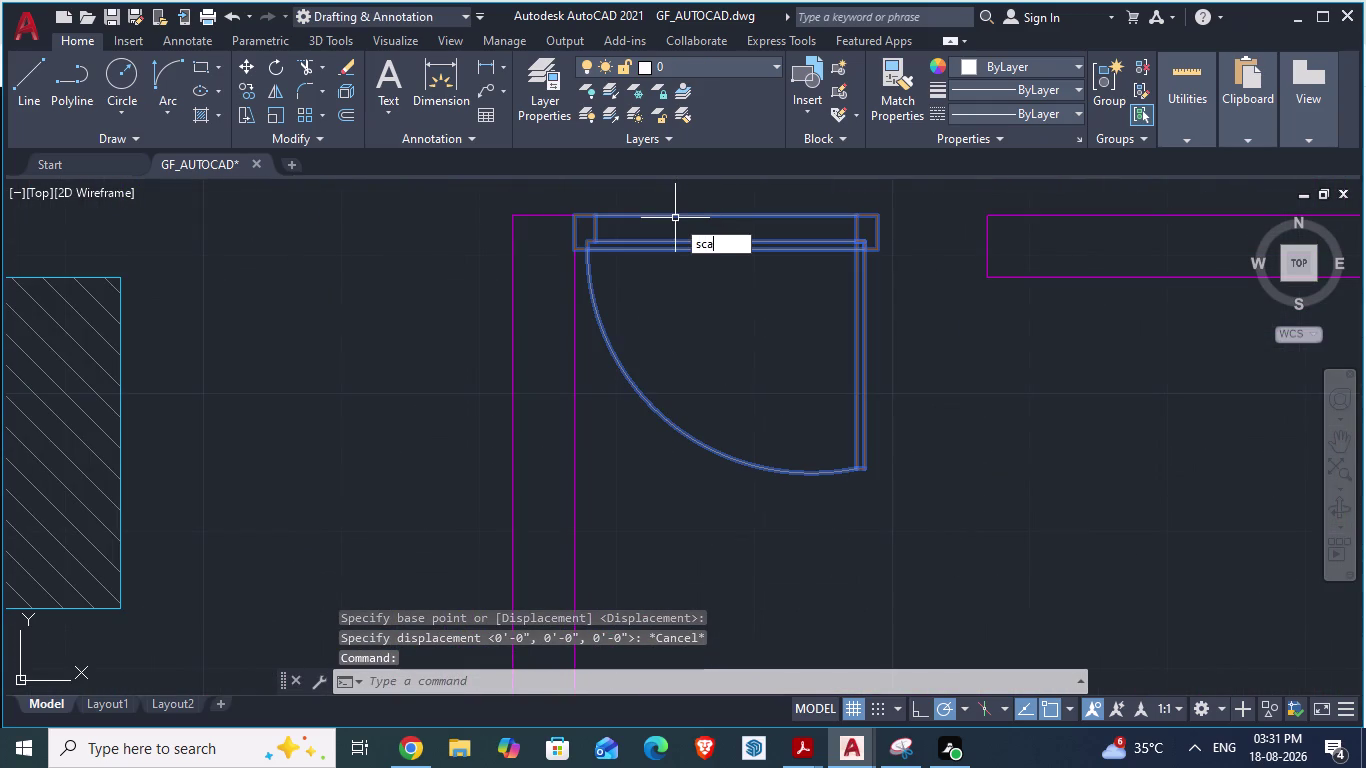
key(Return)
scroll(up, 3)
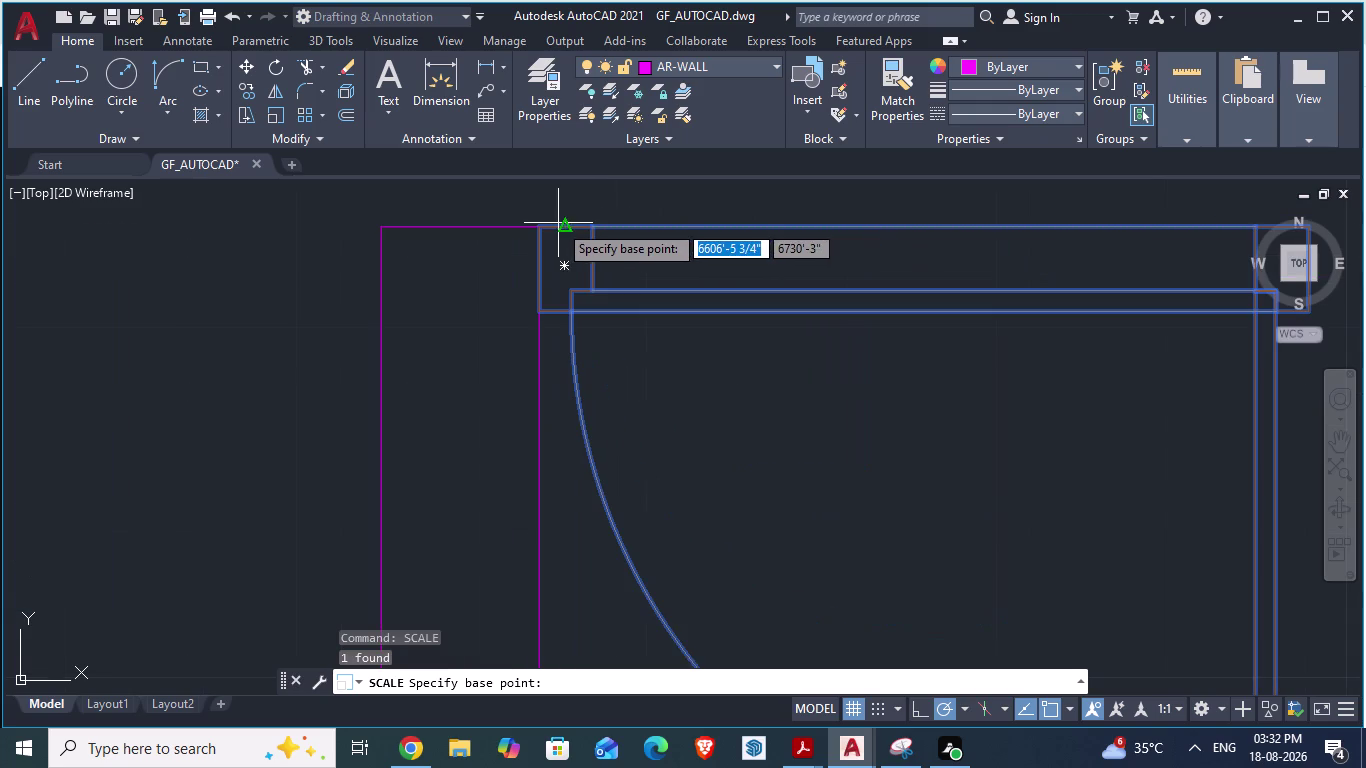
click(541, 228)
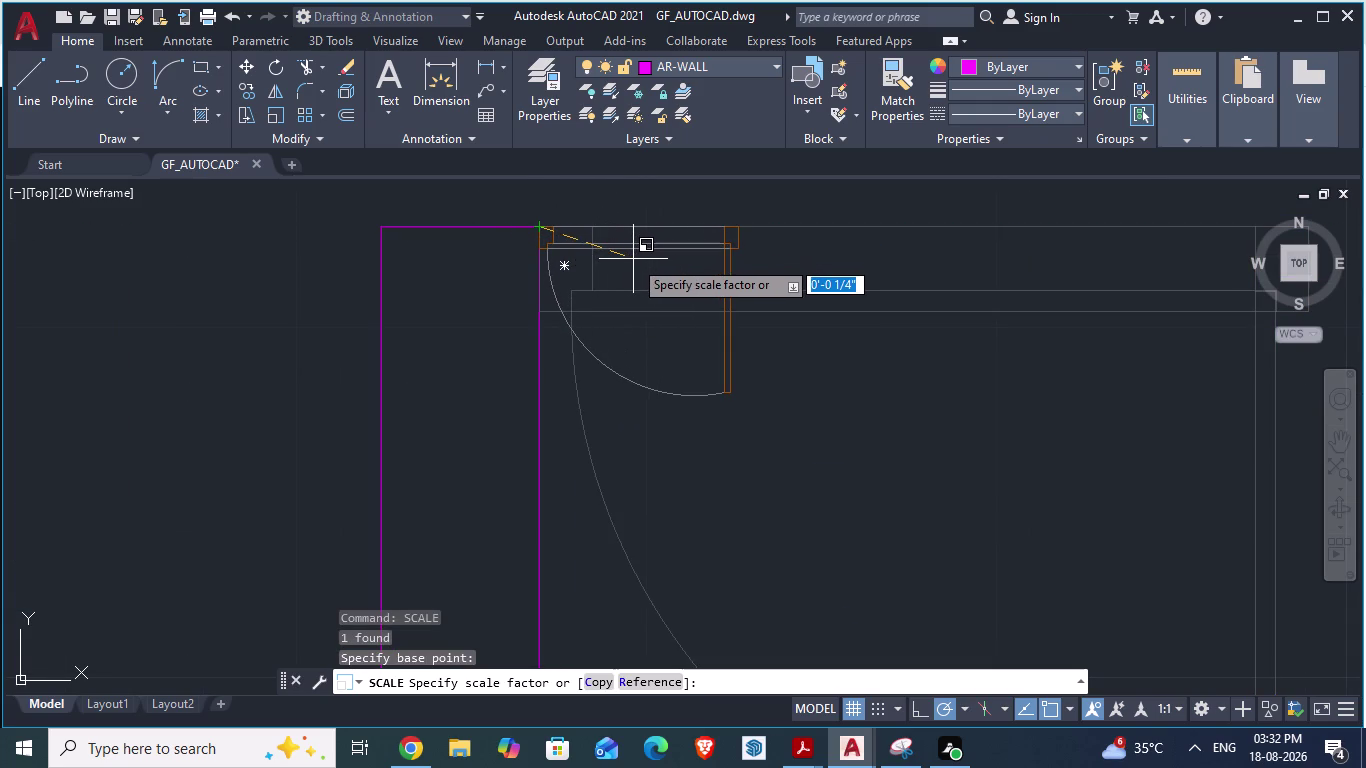
key(r)
key(Return)
scroll(down, 3)
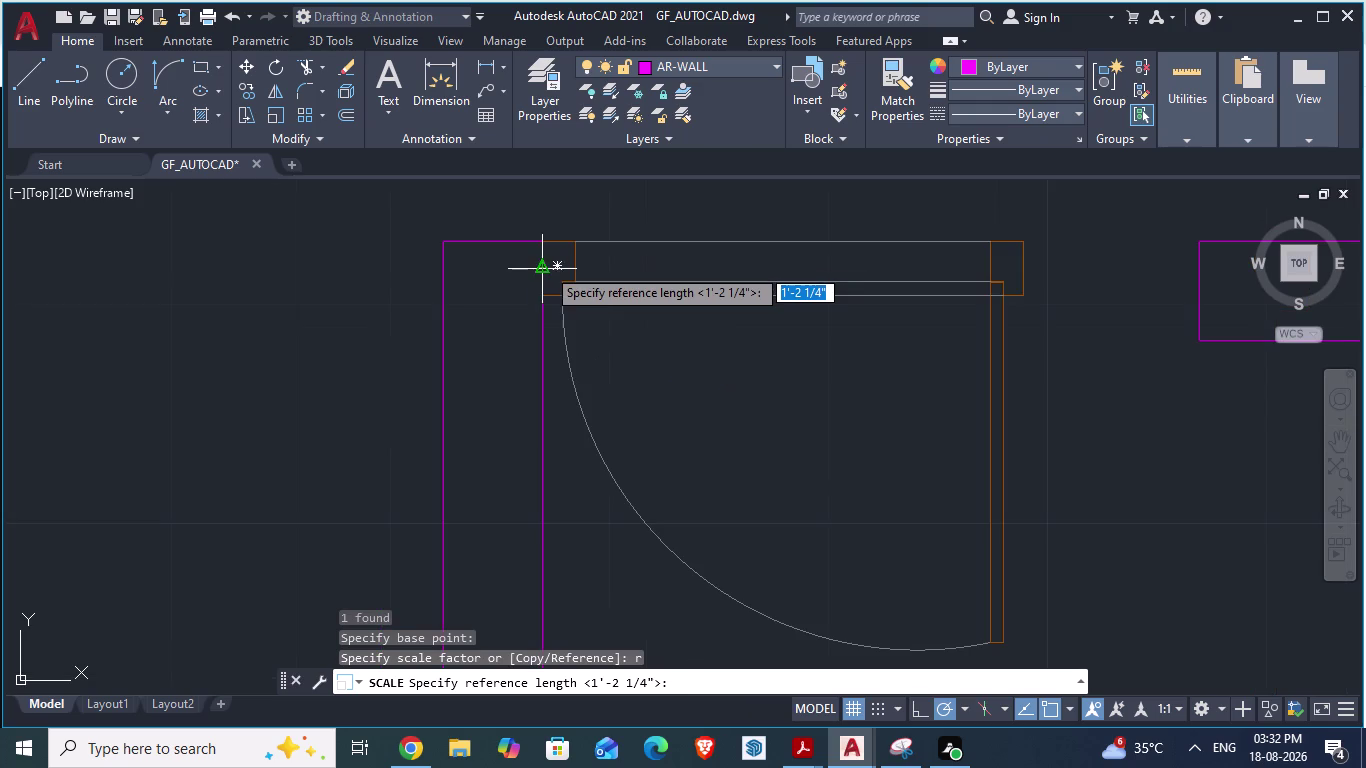
click(547, 249)
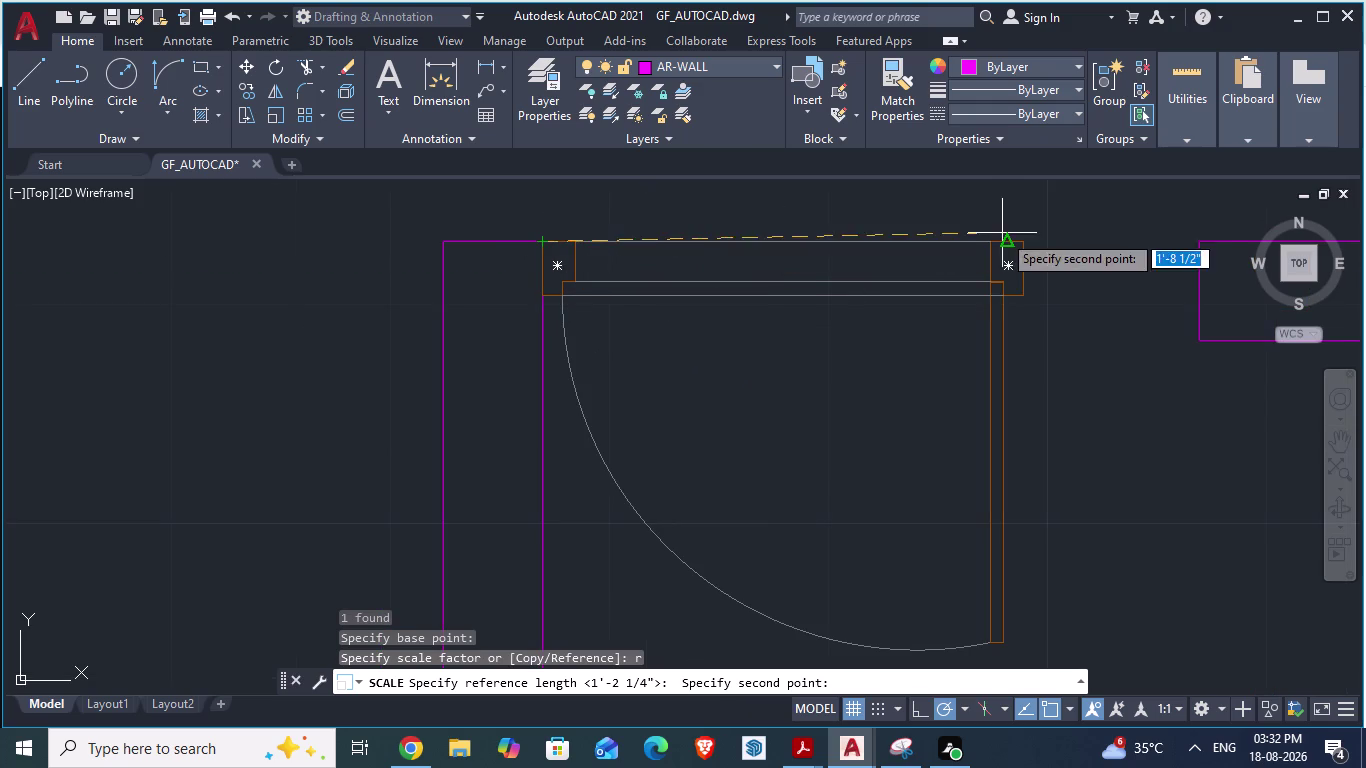
click(1025, 238)
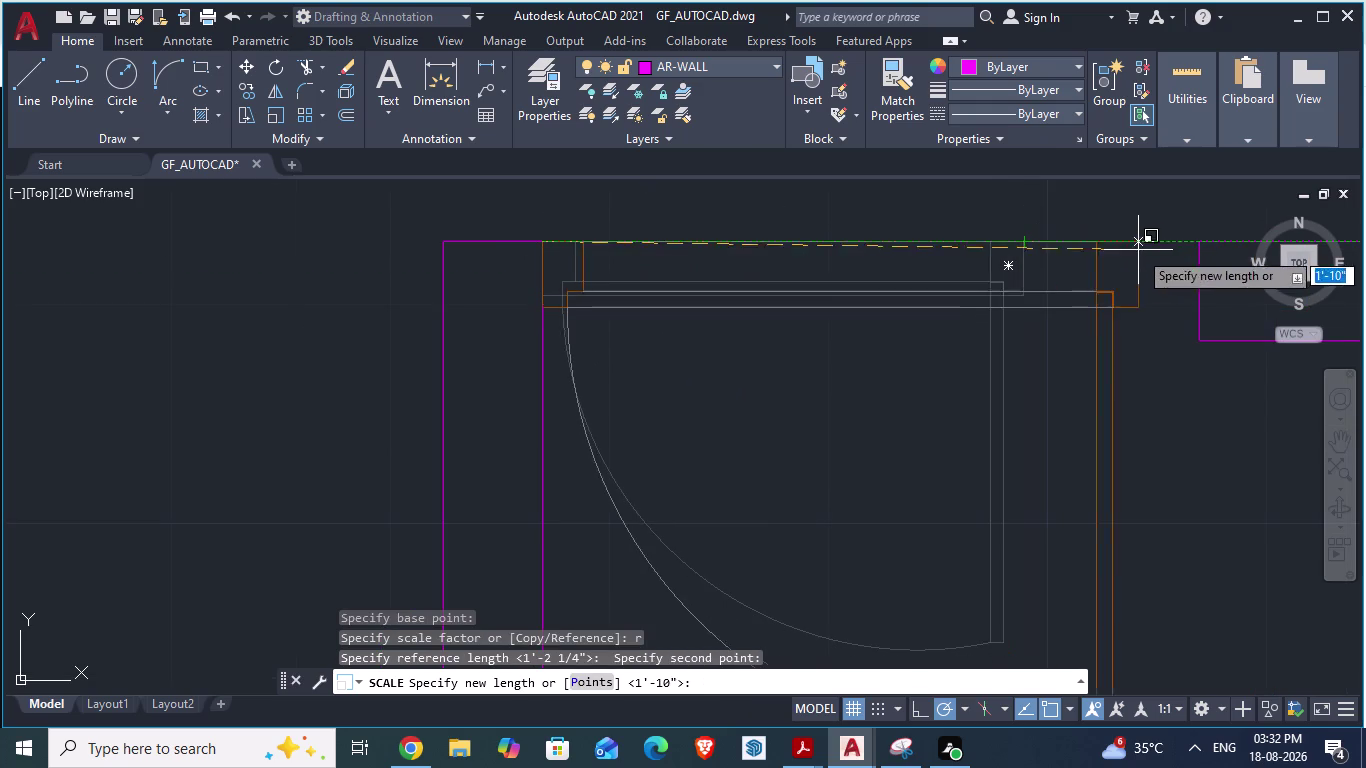
click(1197, 244)
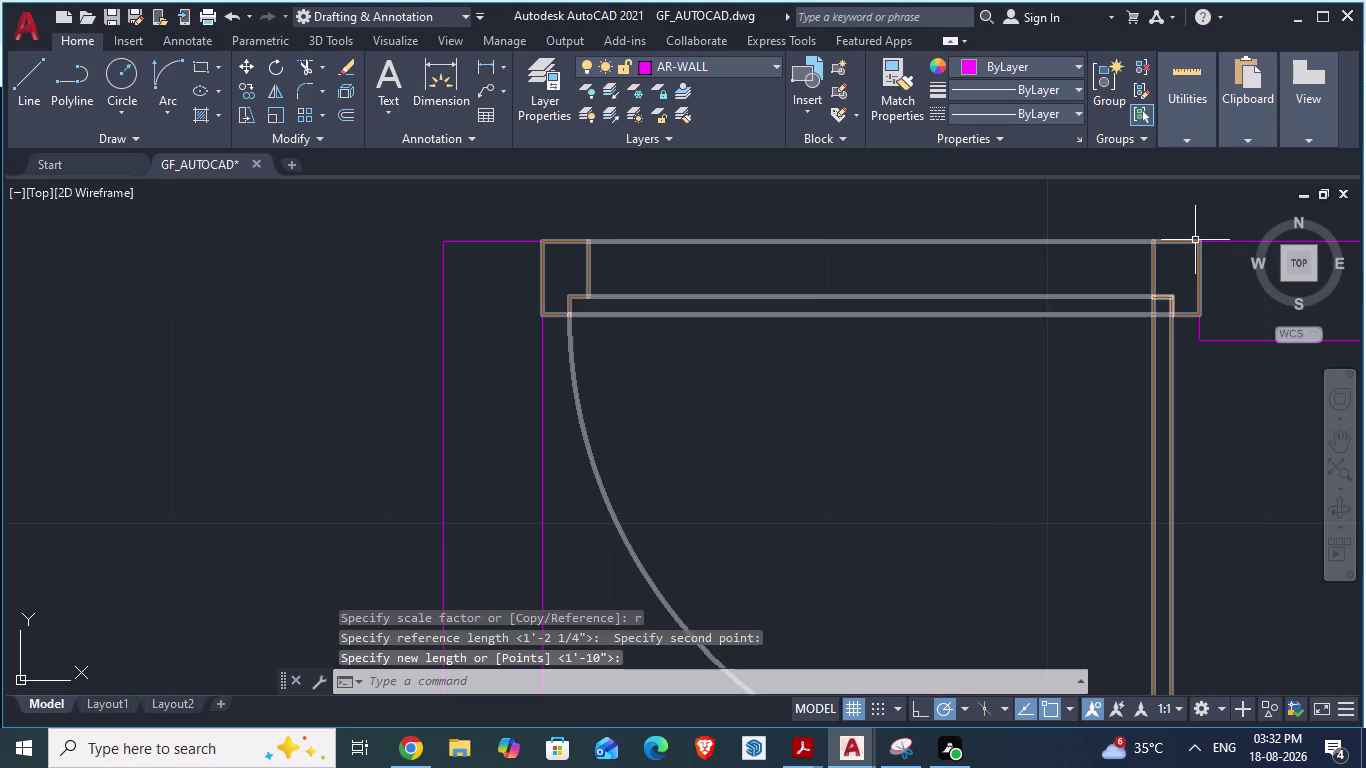
Cancel the repeated scale and compare the door against the reference architectural plan.
key(Return)
scroll(down, 3)
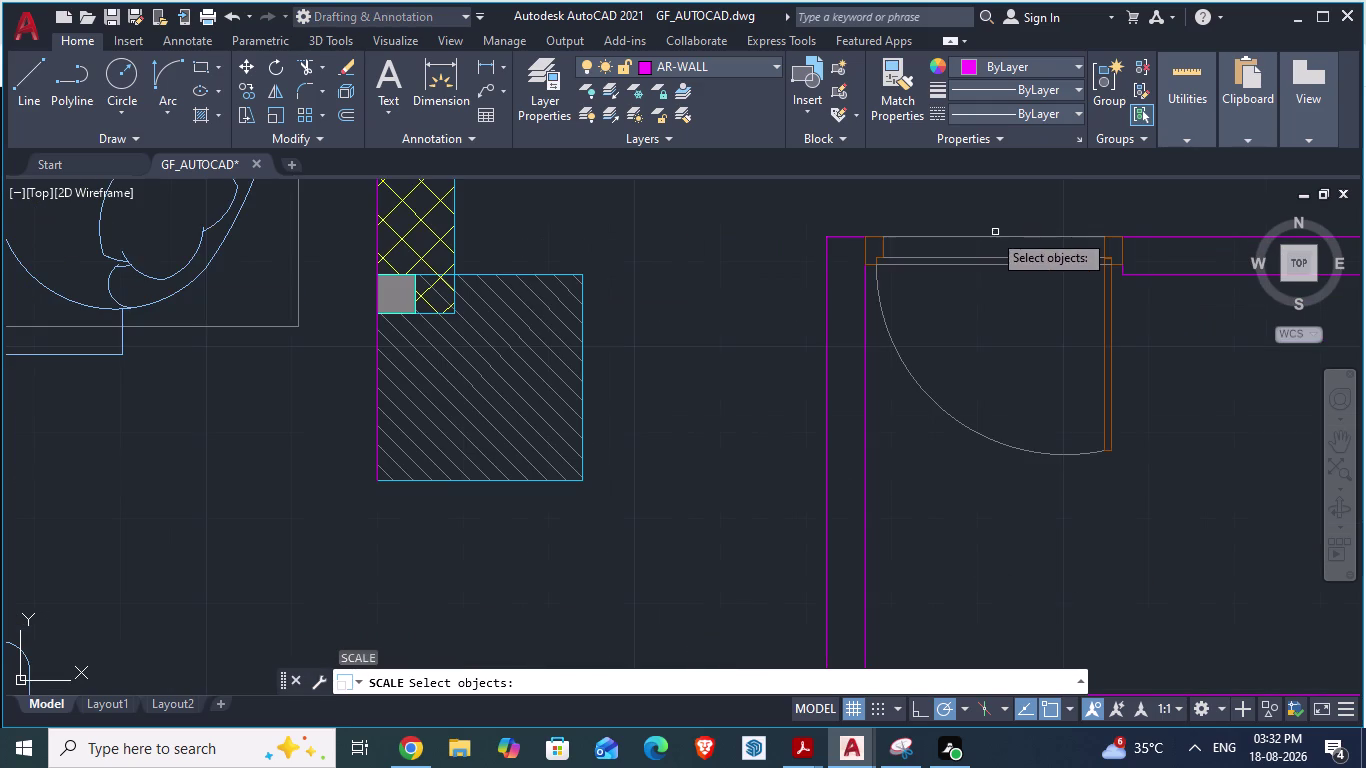
key(Escape)
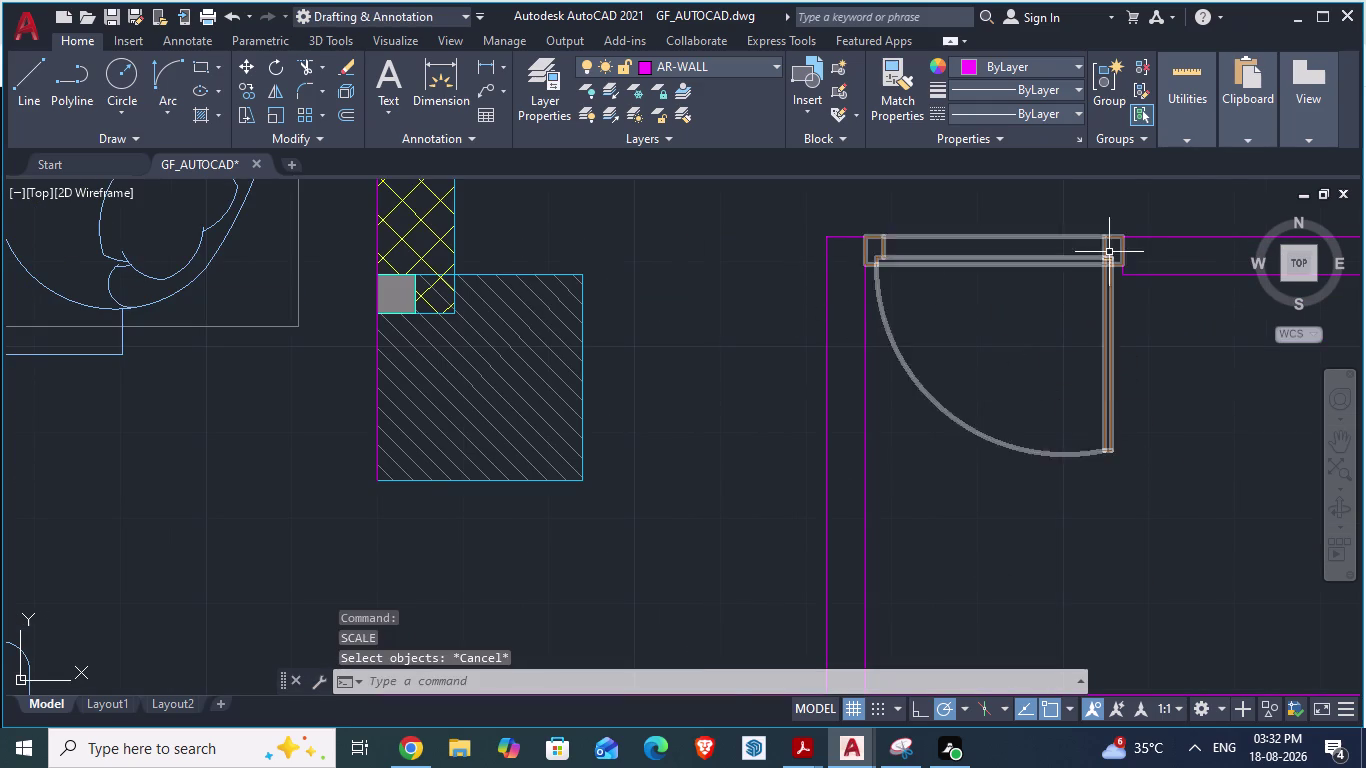
scroll(up, 3)
scroll(down, 3)
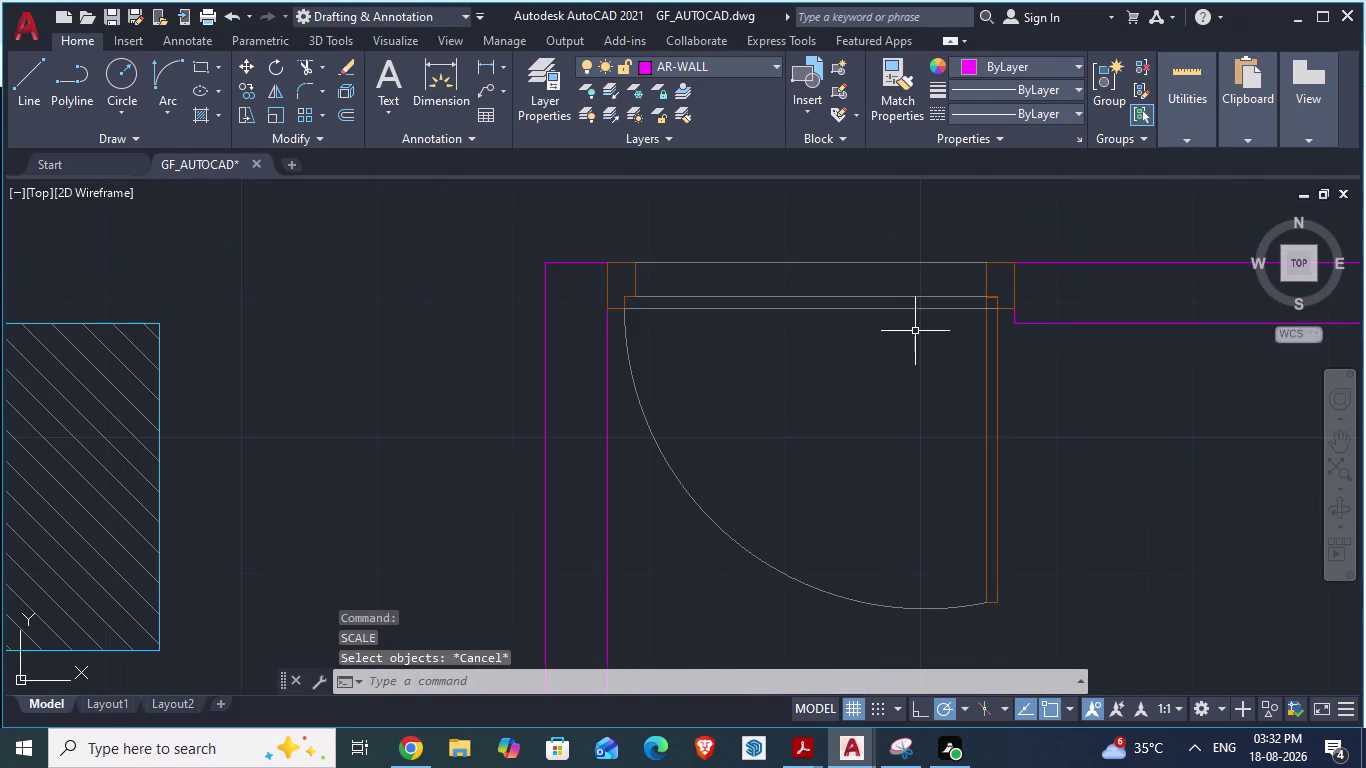
key(alt+Tab)
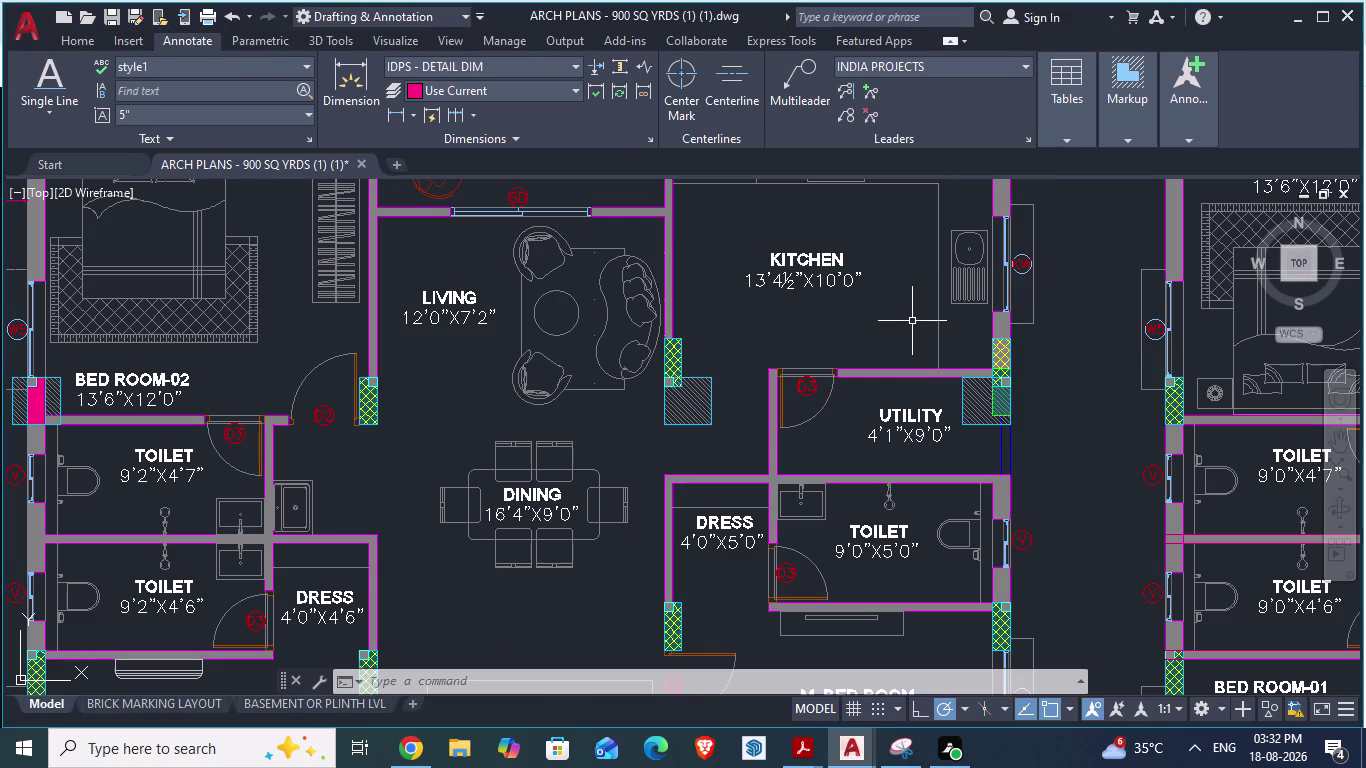
key(alt+Tab)
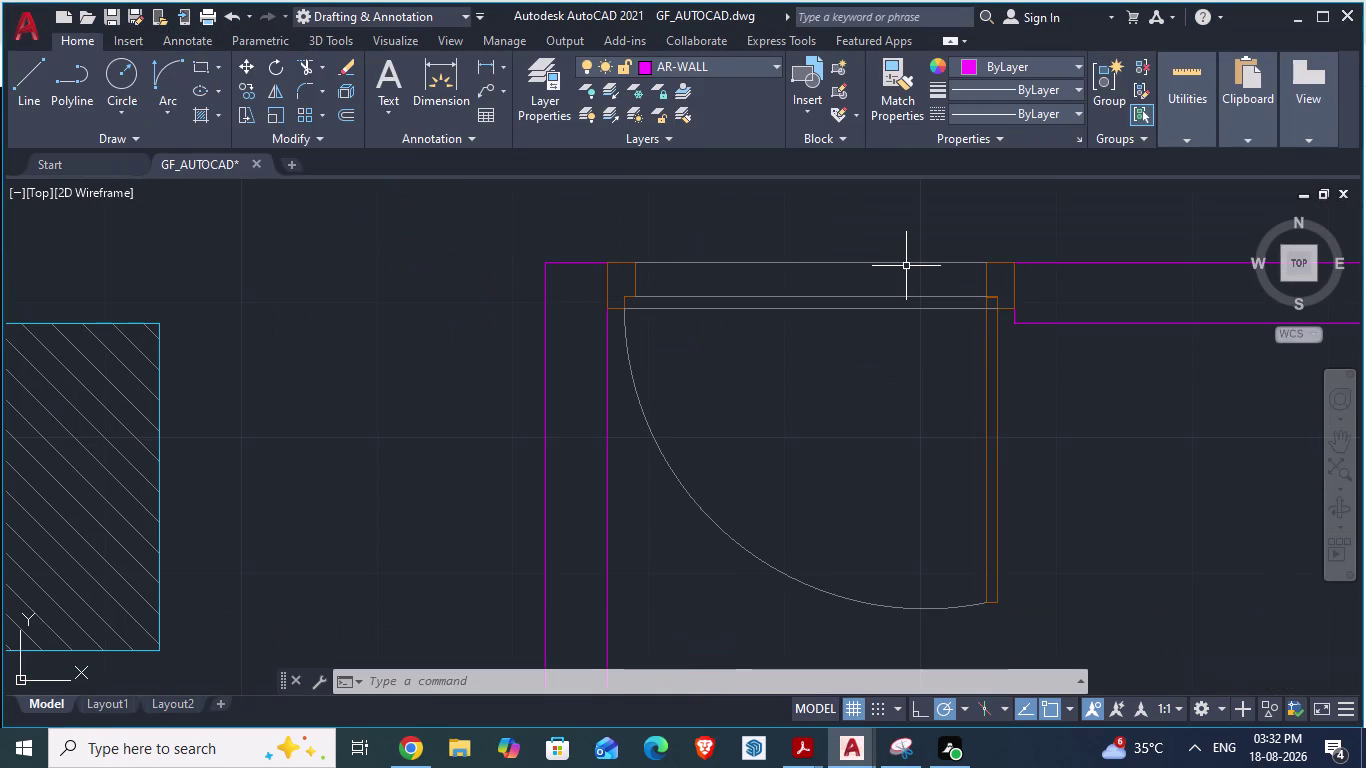
Select the resized door in the opening and place the mirror line's first point.
click(902, 263)
scroll(up, 3)
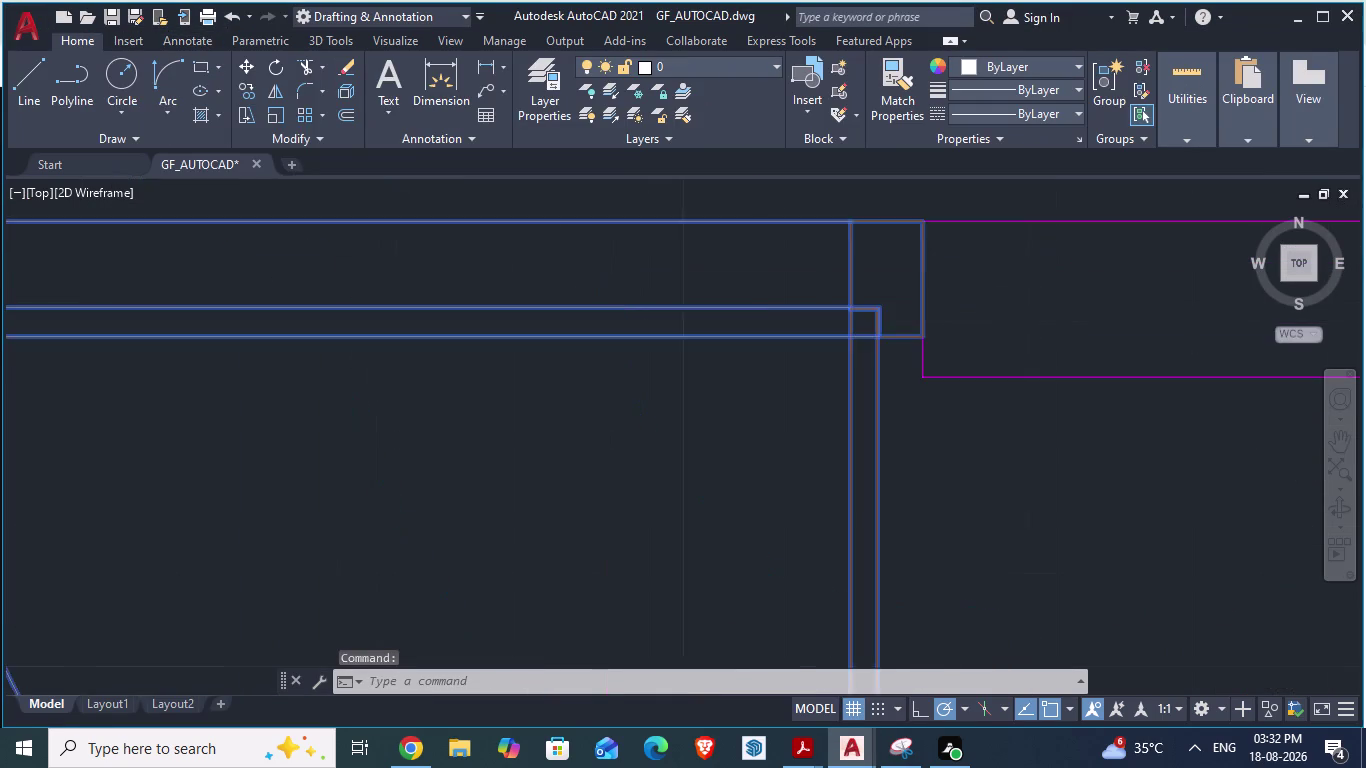
scroll(up, 3)
scroll(down, 3)
scroll(up, 3)
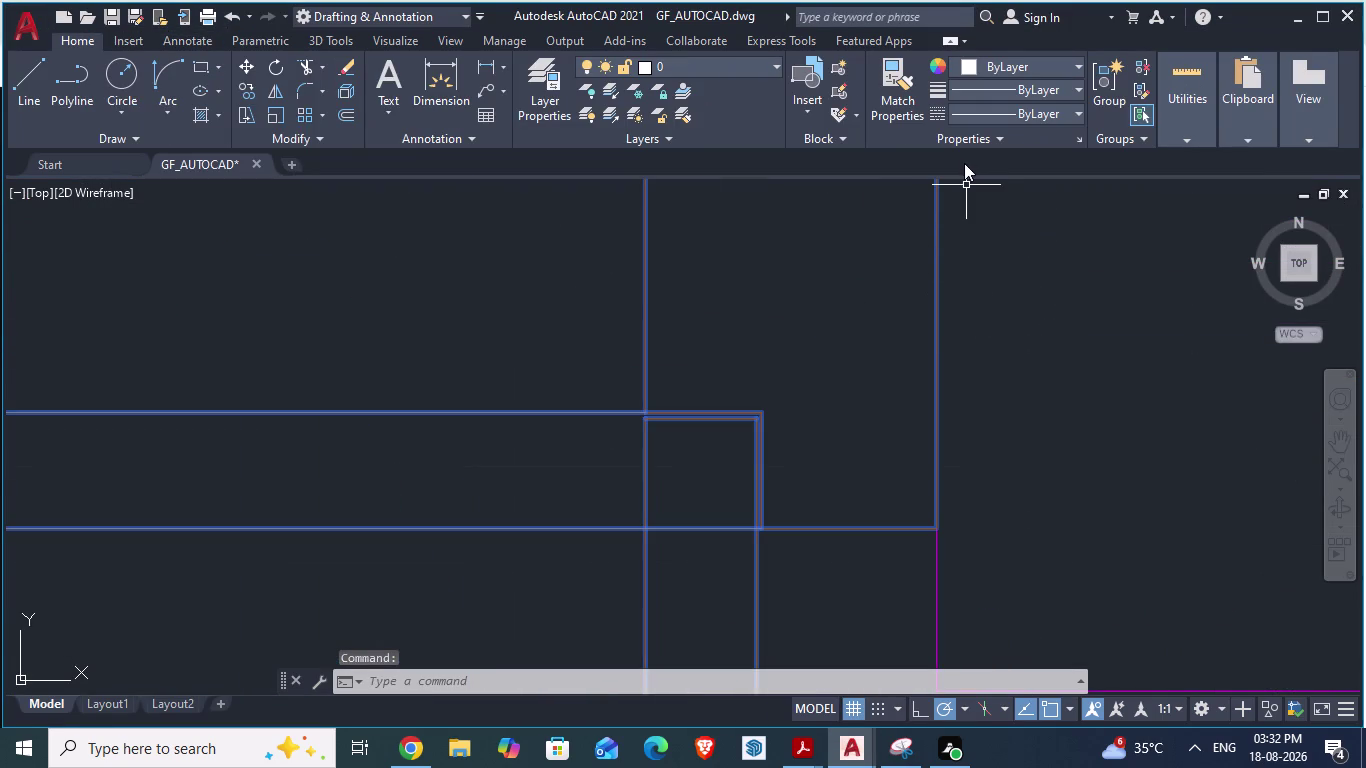
scroll(down, 3)
scroll(down, 3)
scroll(down, 3)
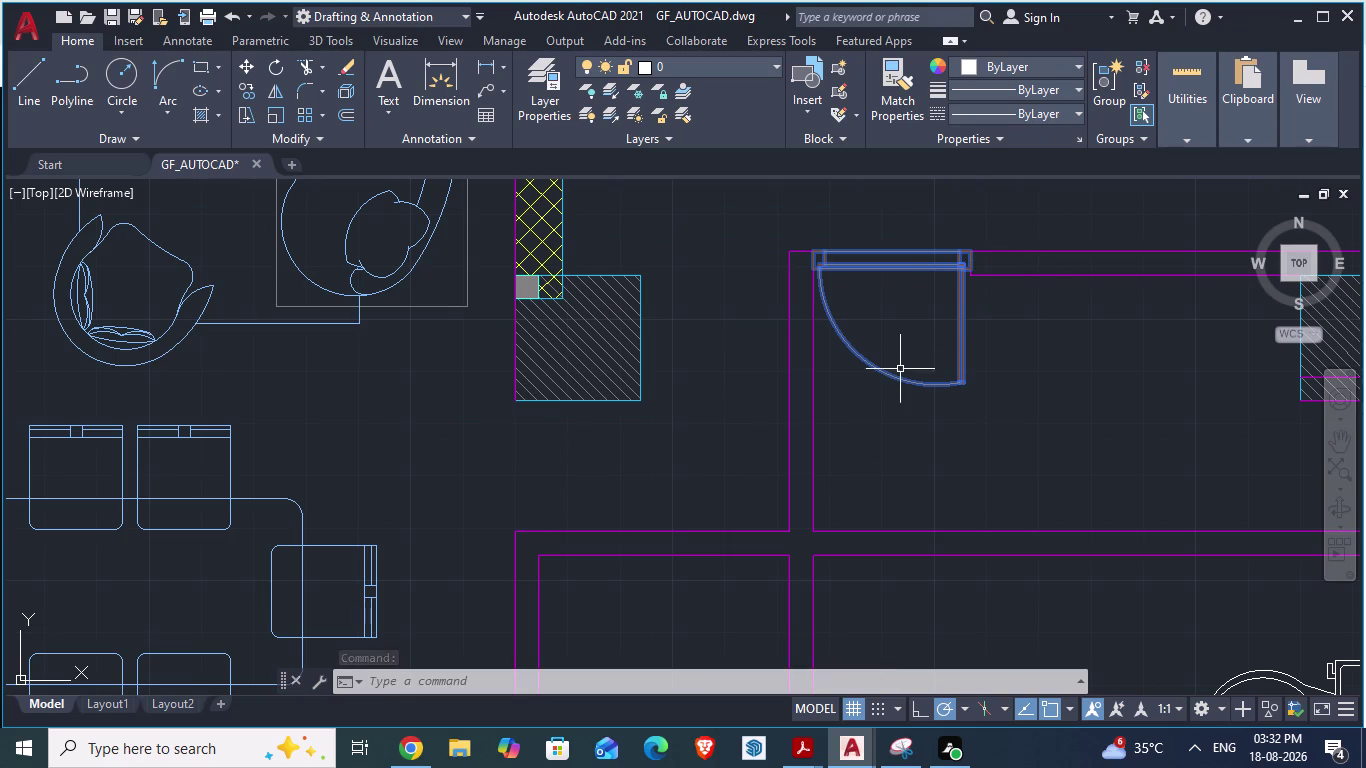
click(276, 94)
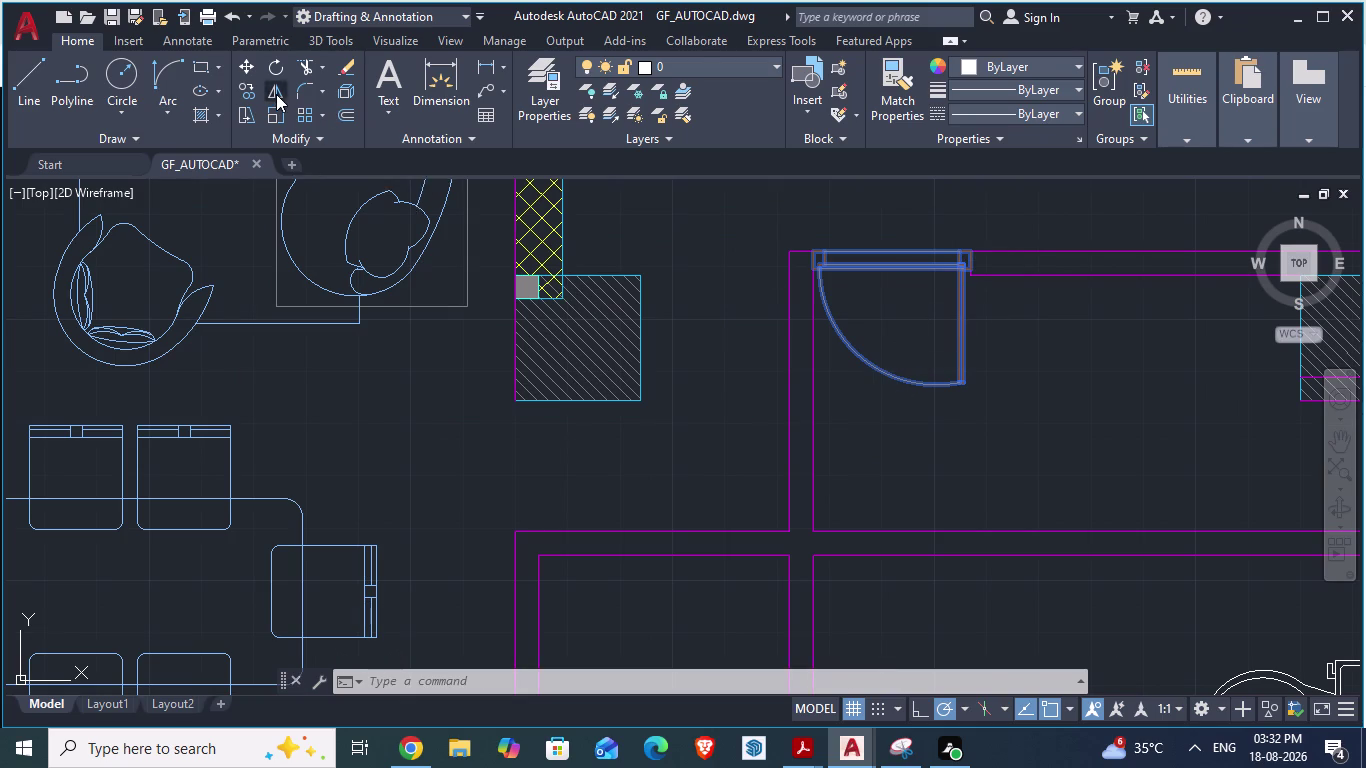
click(890, 257)
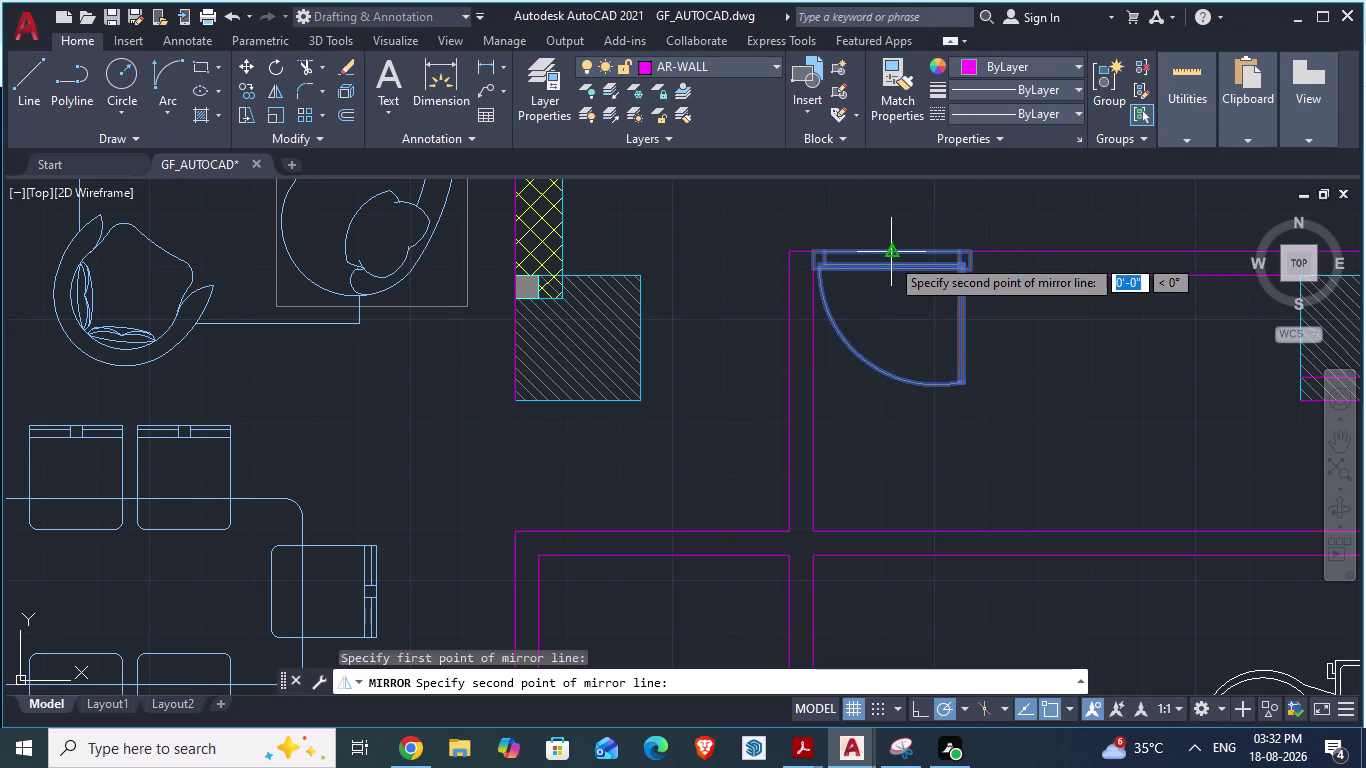
Mirror the door about a vertical line through its midpoint, erasing the original.
click(887, 411)
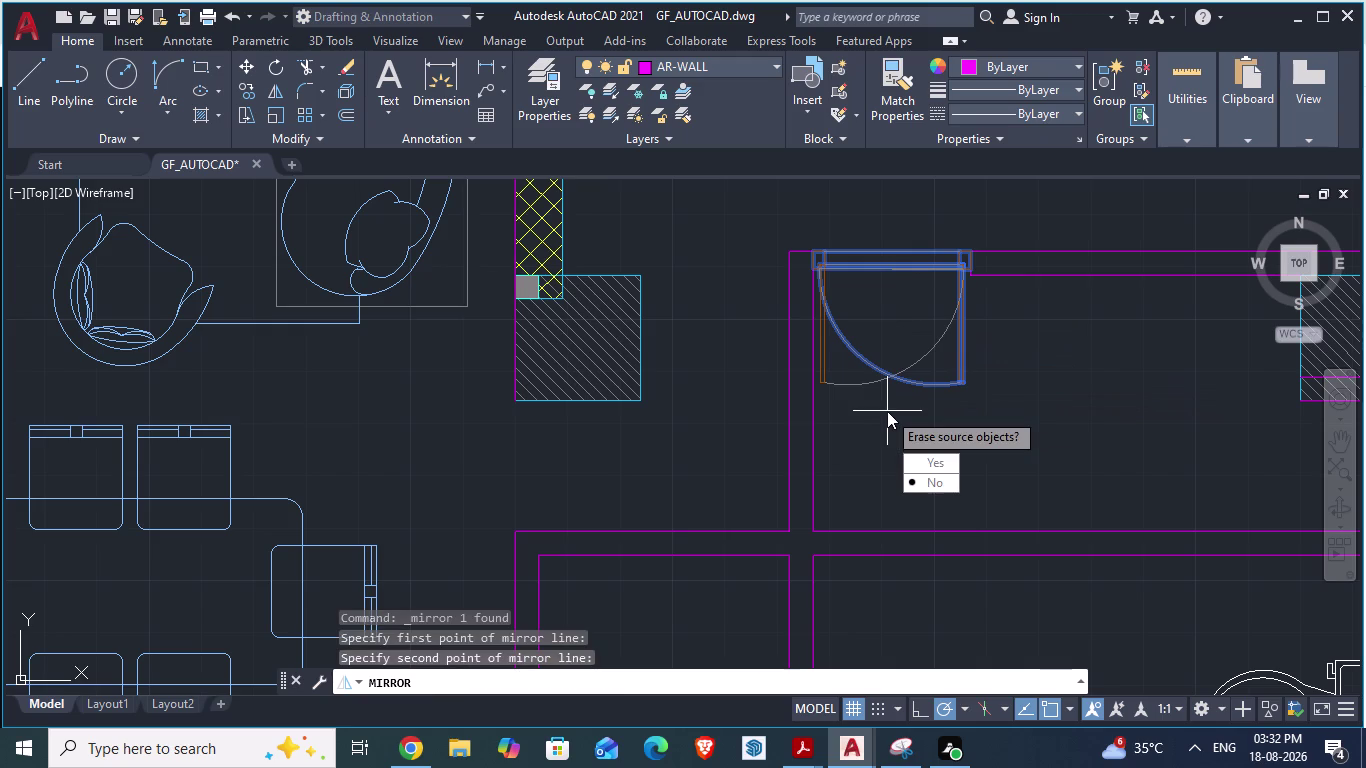
key(Escape)
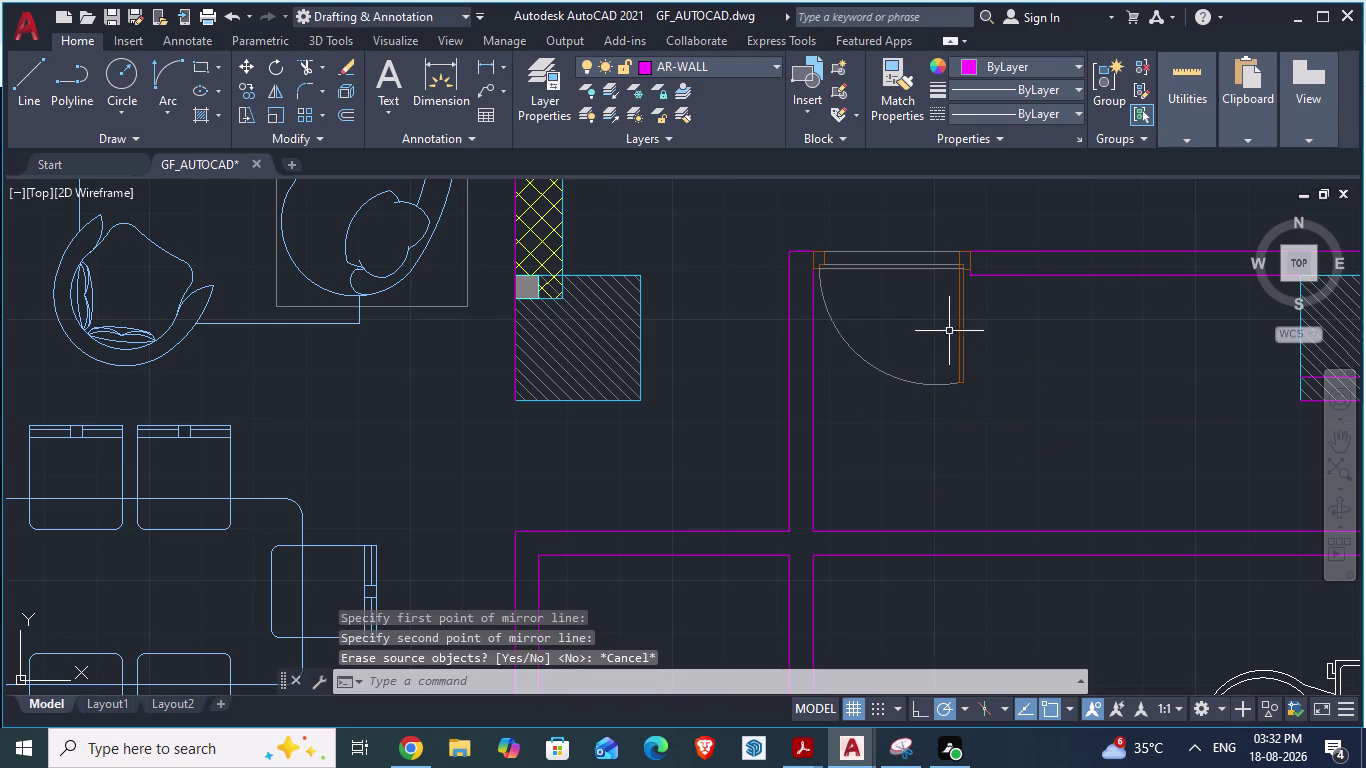
click(276, 90)
click(855, 269)
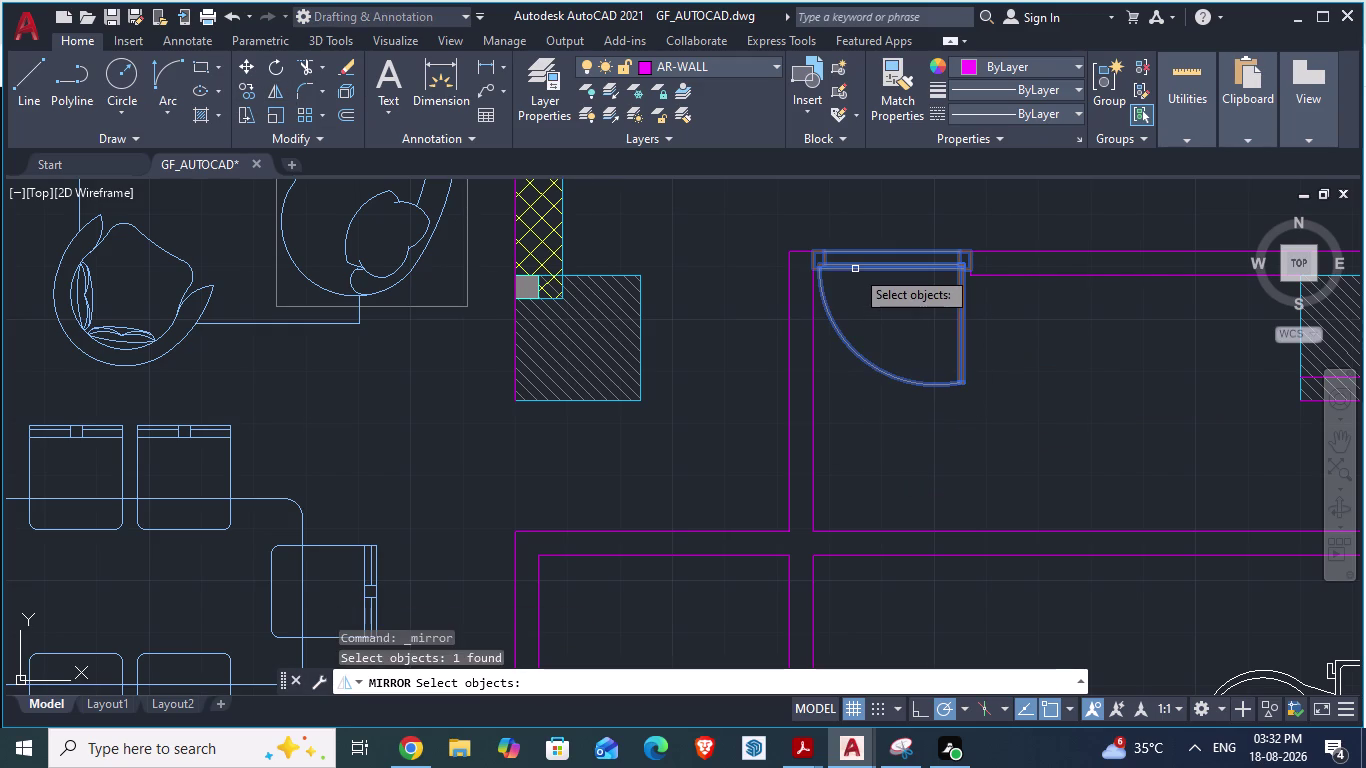
key(Return)
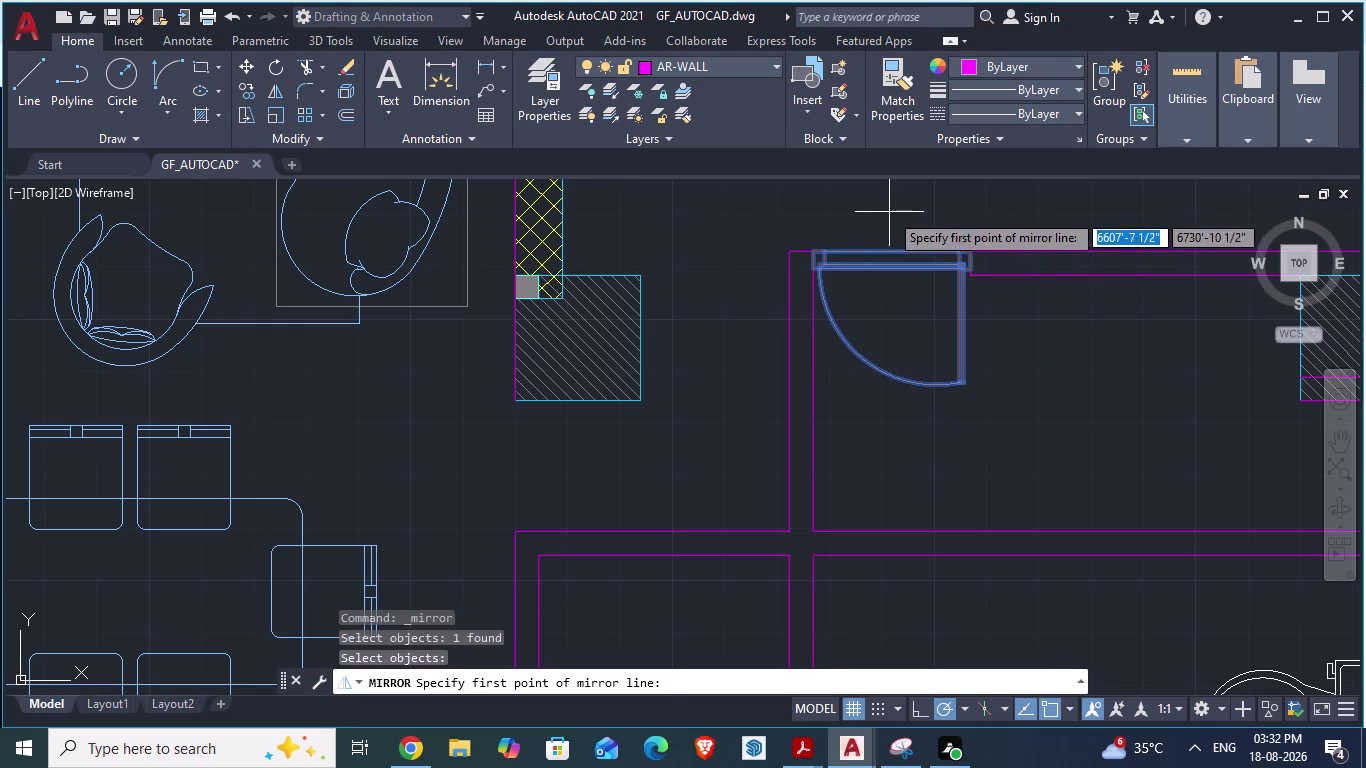
click(889, 212)
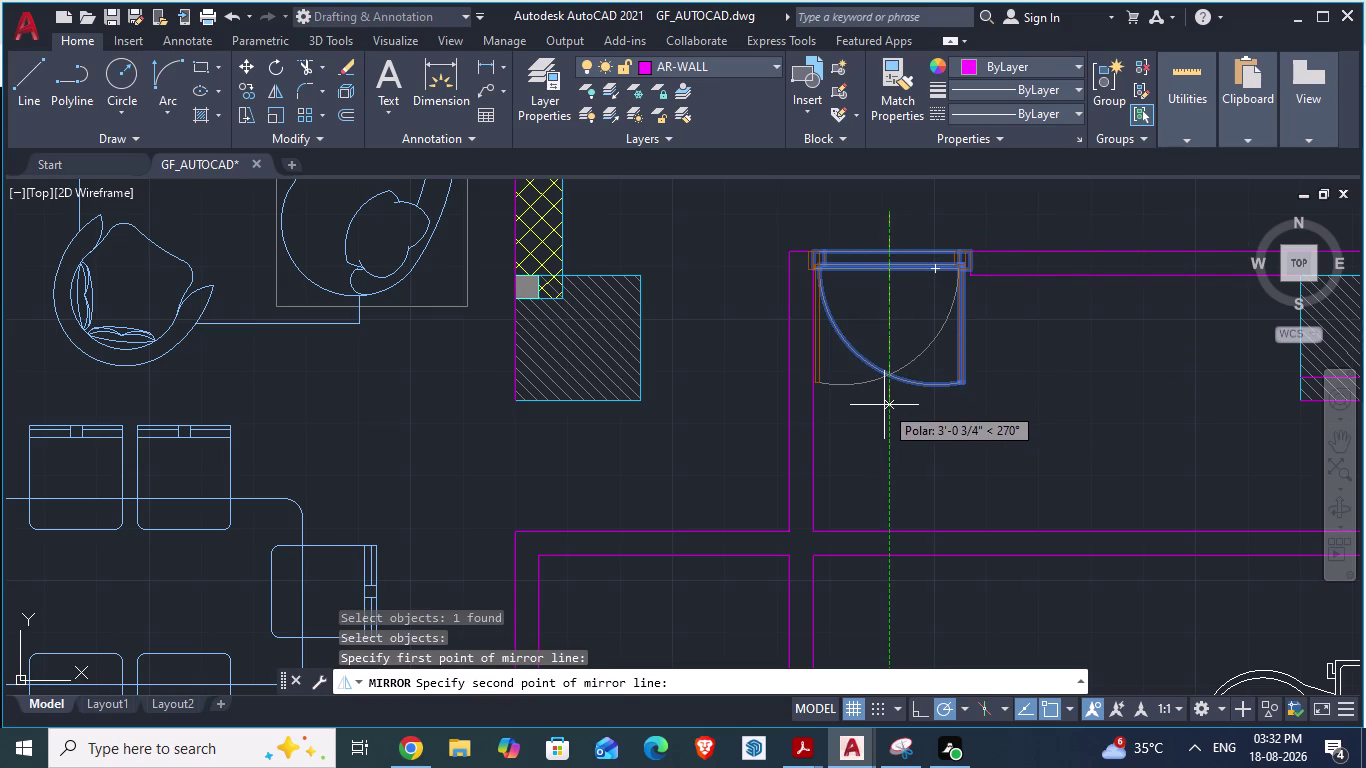
click(884, 405)
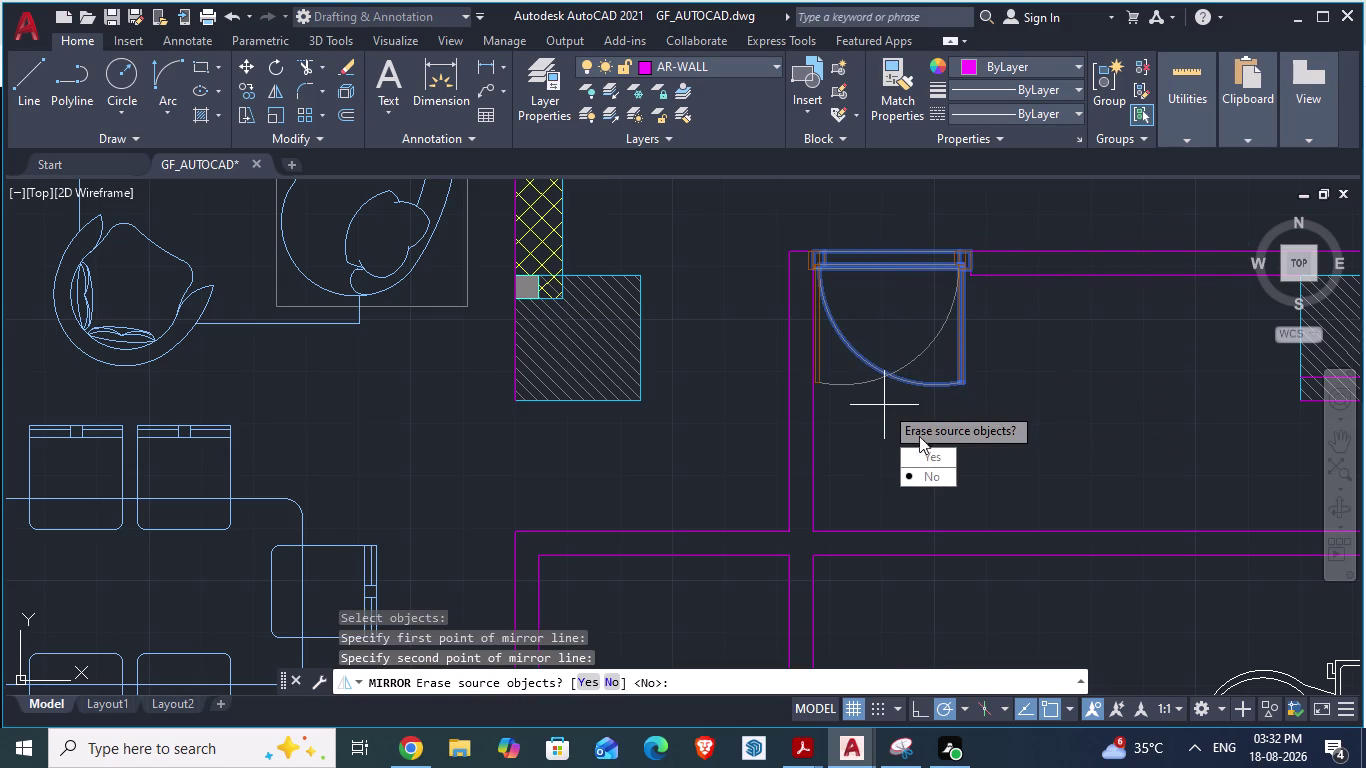
drag(919, 466, 884, 405)
scroll(up, 3)
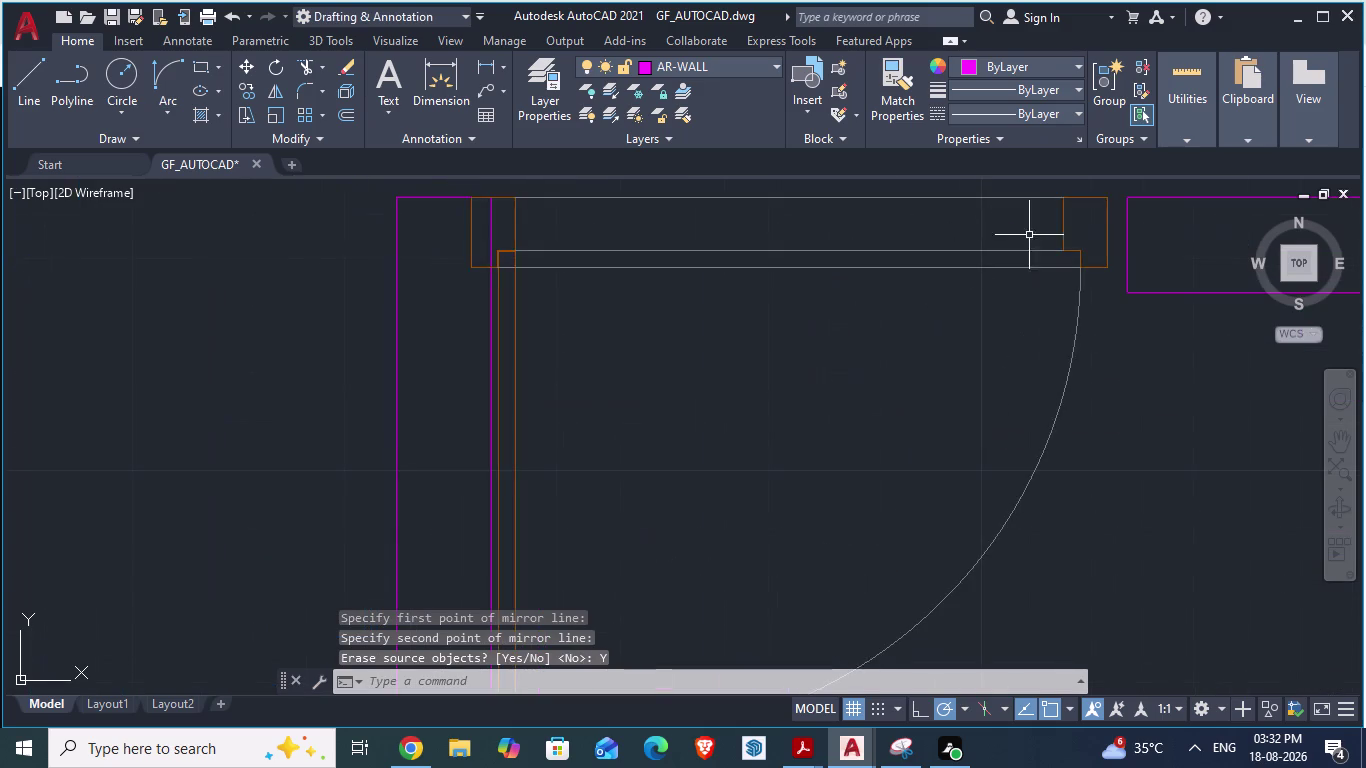
key(Escape)
scroll(down, 3)
click(663, 285)
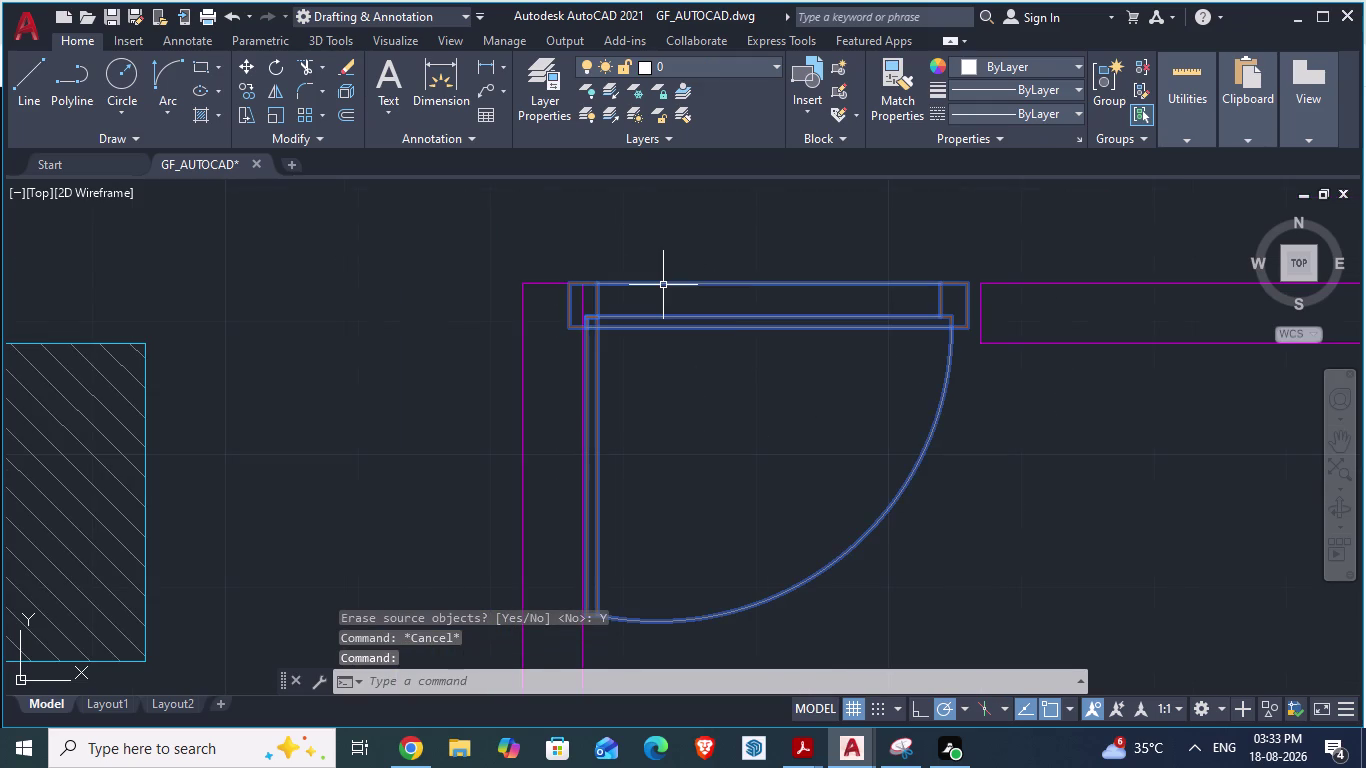
Move the mirrored door from its corner against the opening's edge.
key(m)
key(Return)
scroll(up, 3)
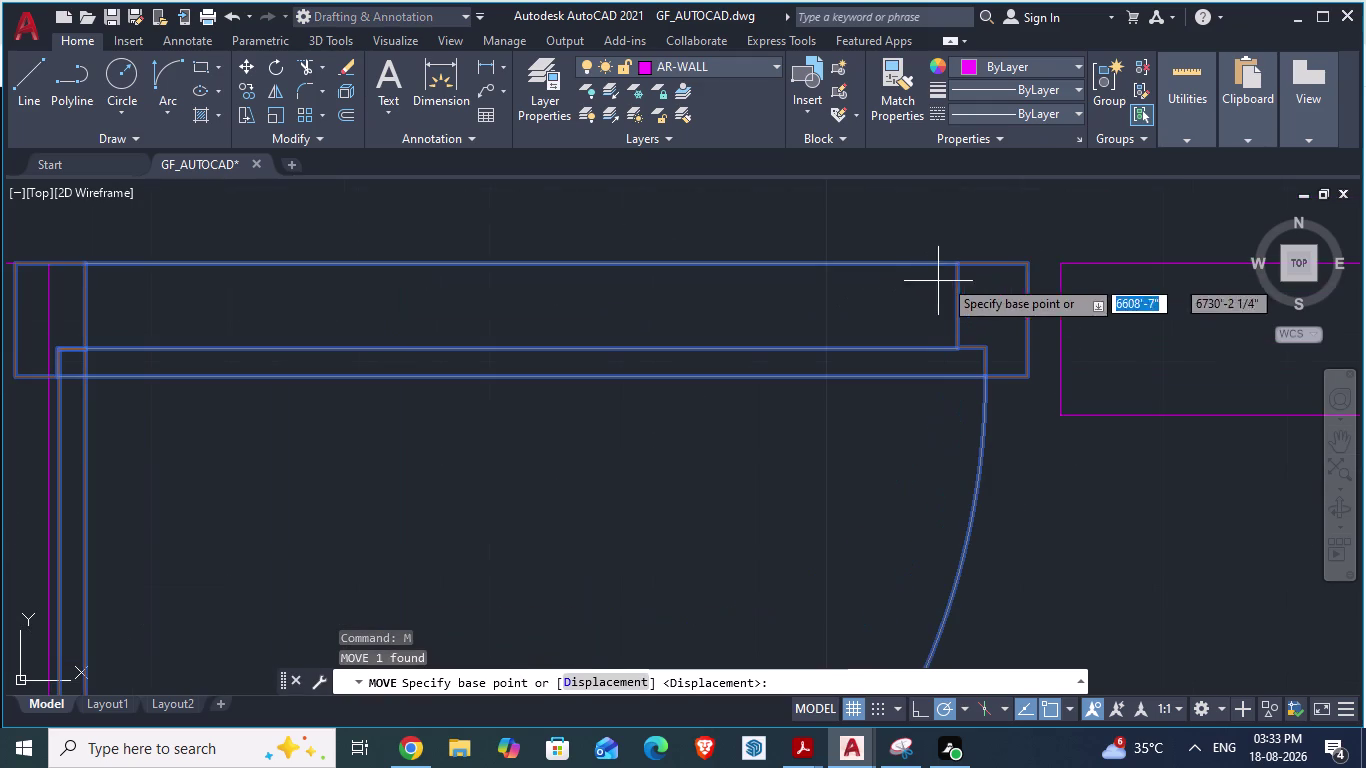
drag(1023, 257, 1056, 264)
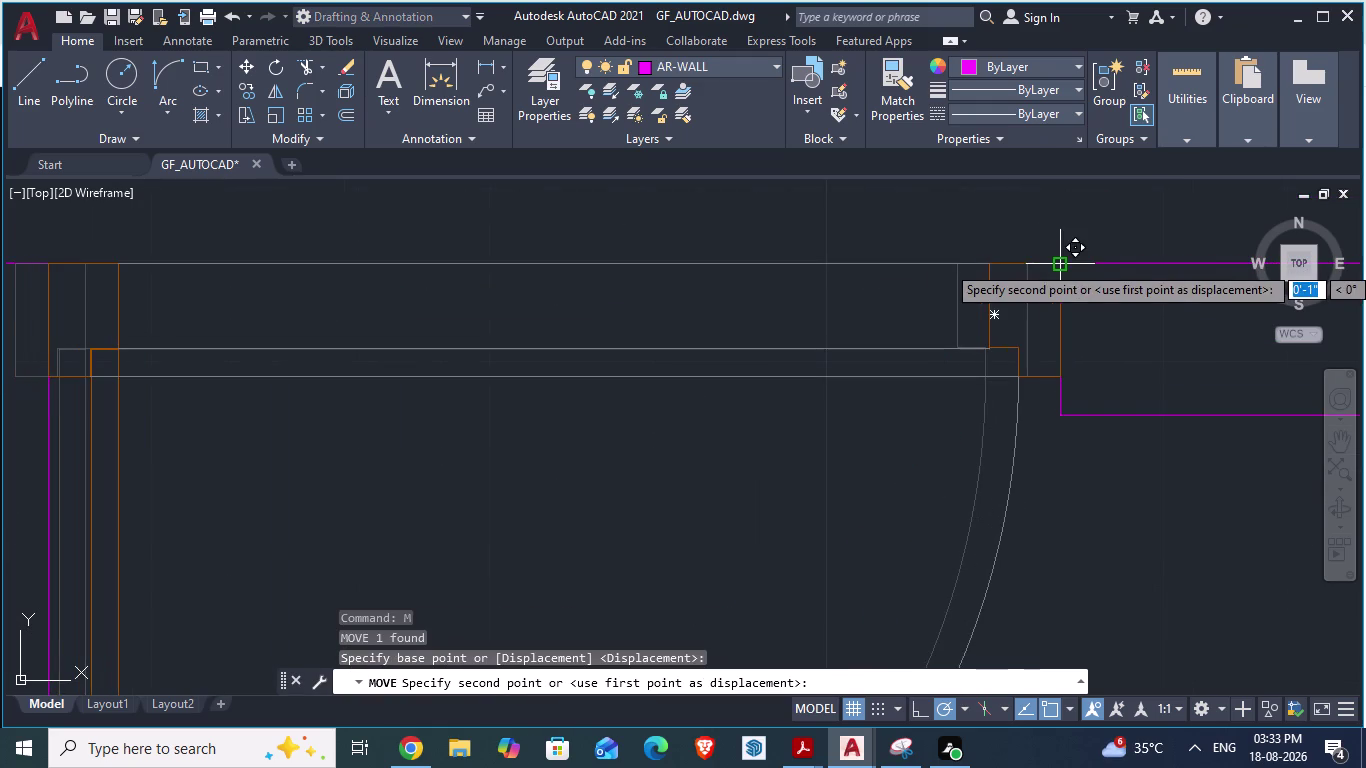
drag(1056, 264, 1059, 265)
click(1059, 265)
scroll(down, 3)
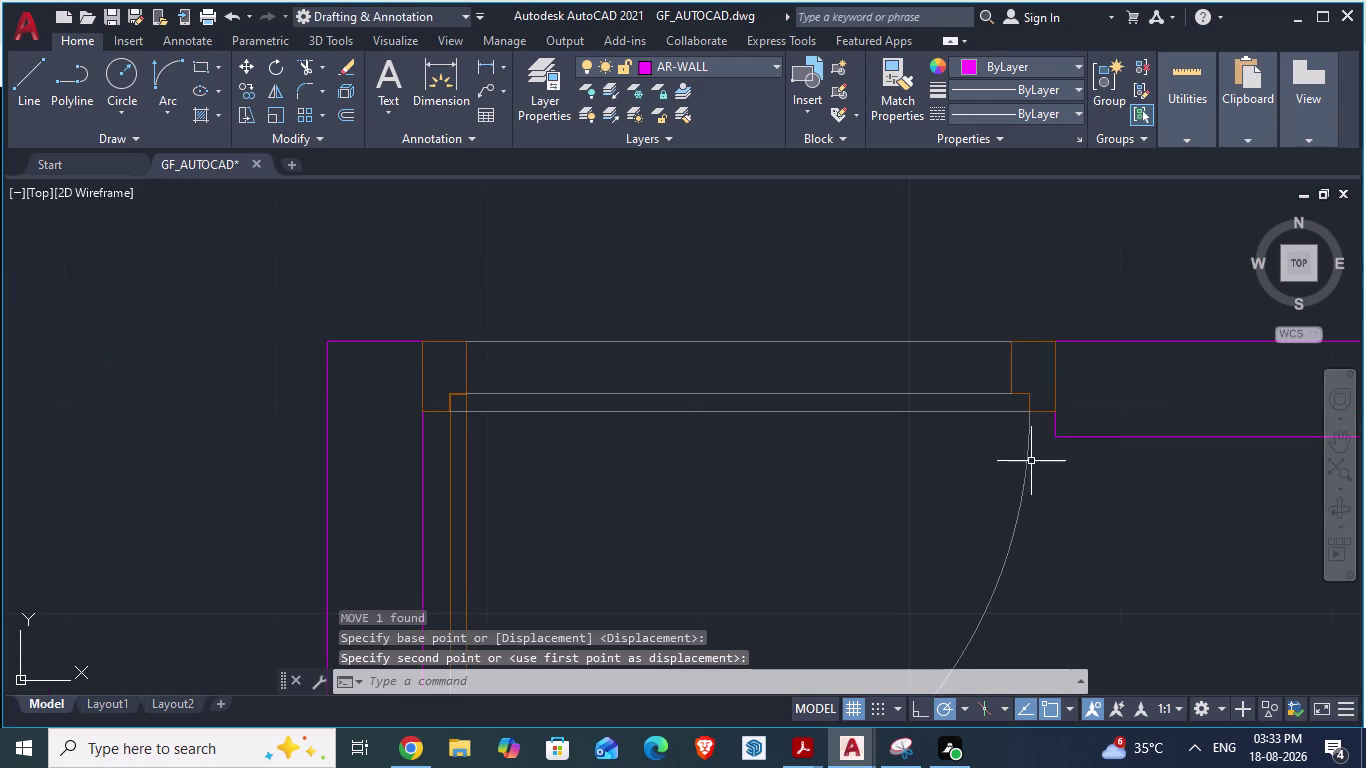
scroll(up, 3)
scroll(down, 3)
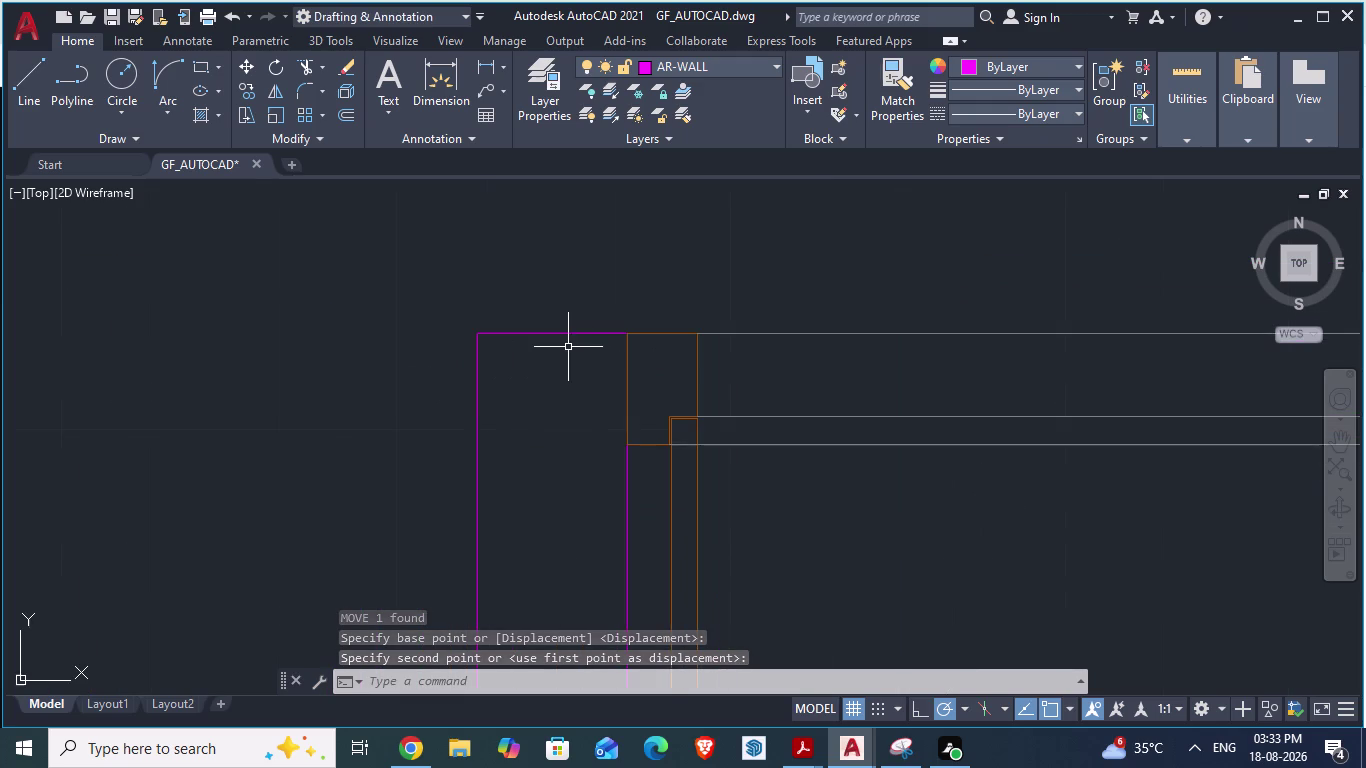
scroll(down, 3)
Save GF_AUTOCAD and compare doors with the ARCH PLANS reference drawing.
key(ctrl+s)
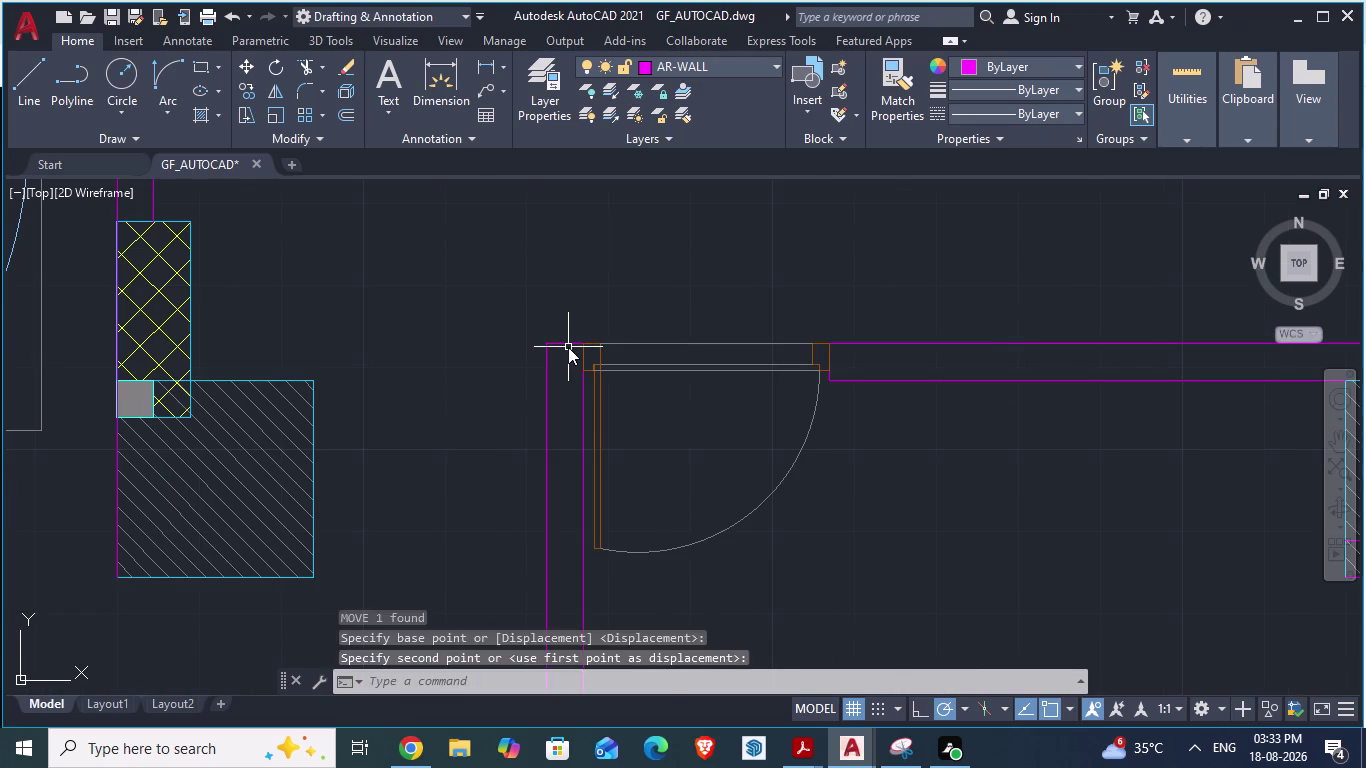
key(alt+Tab)
scroll(down, 3)
scroll(down, 3)
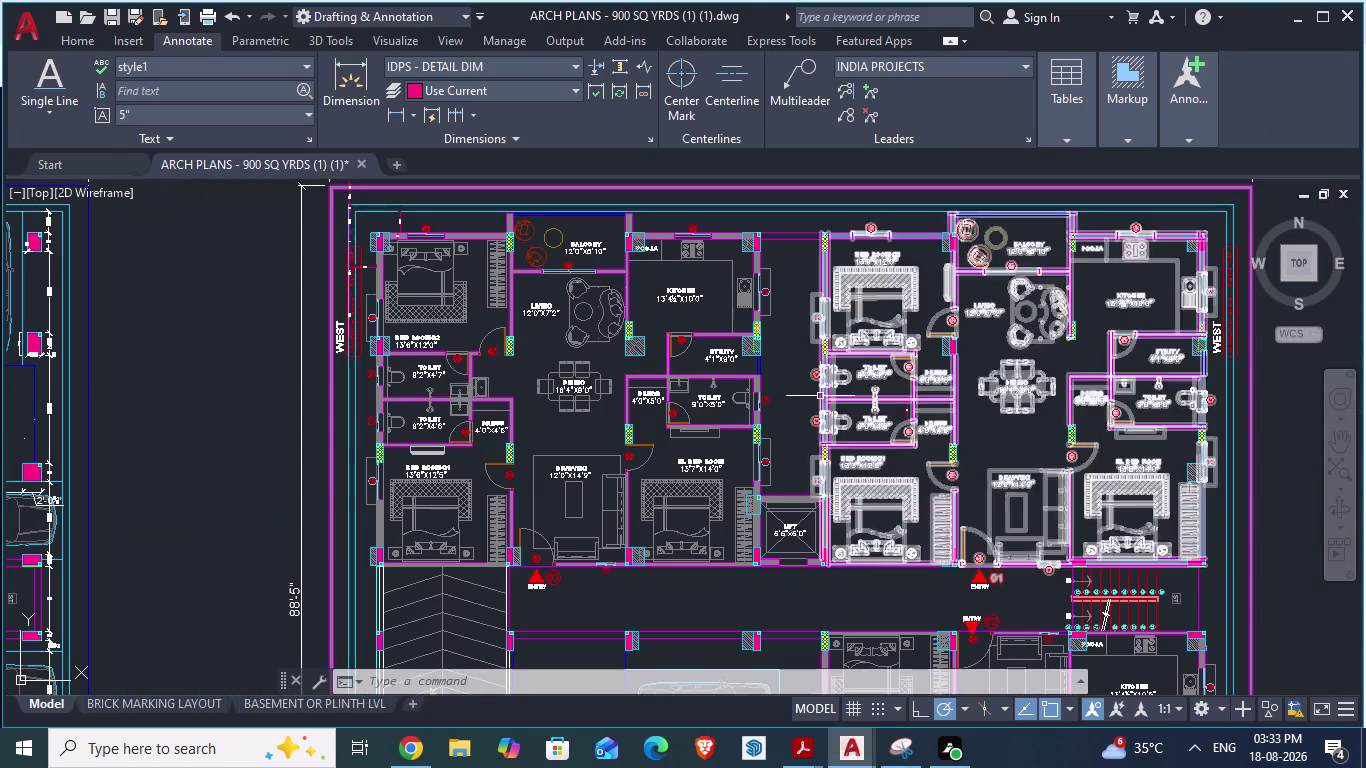
scroll(up, 3)
key(alt+Tab)
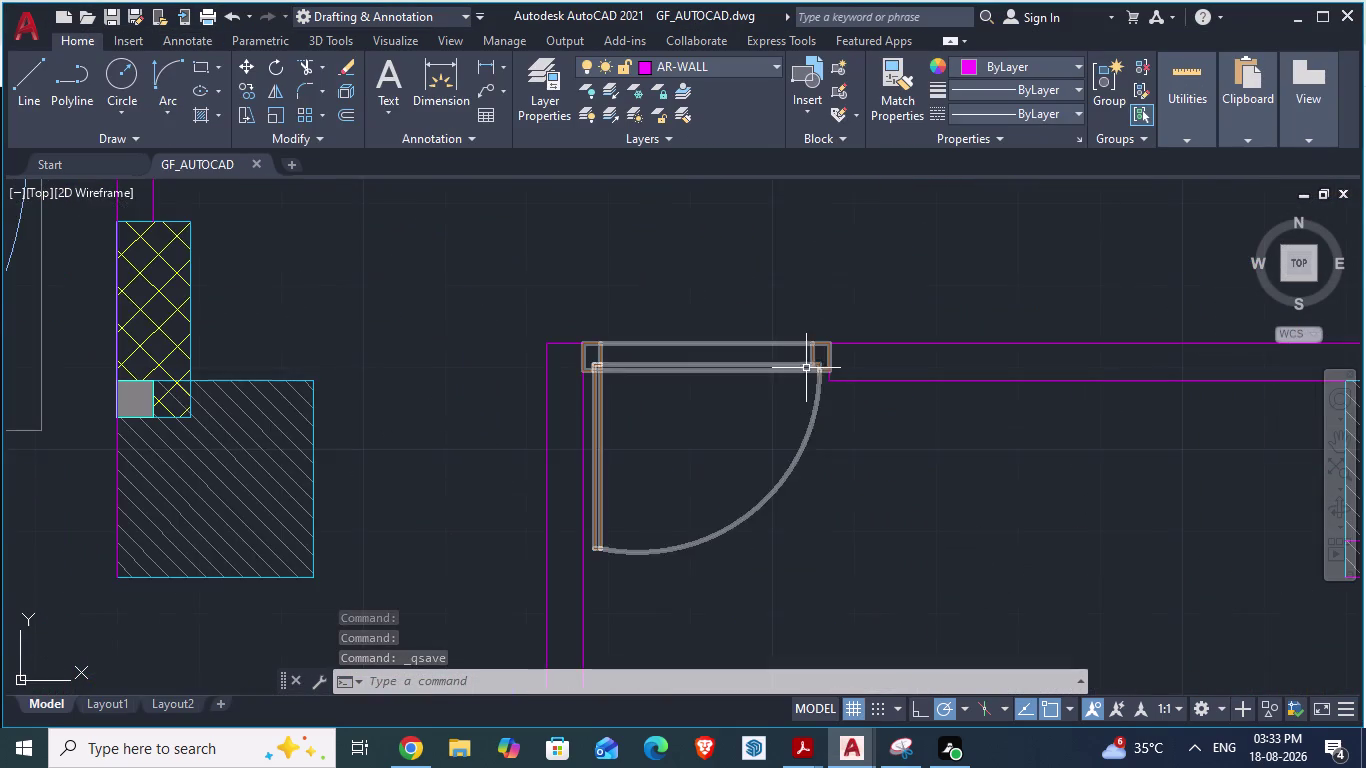
scroll(down, 3)
key(alt+Tab)
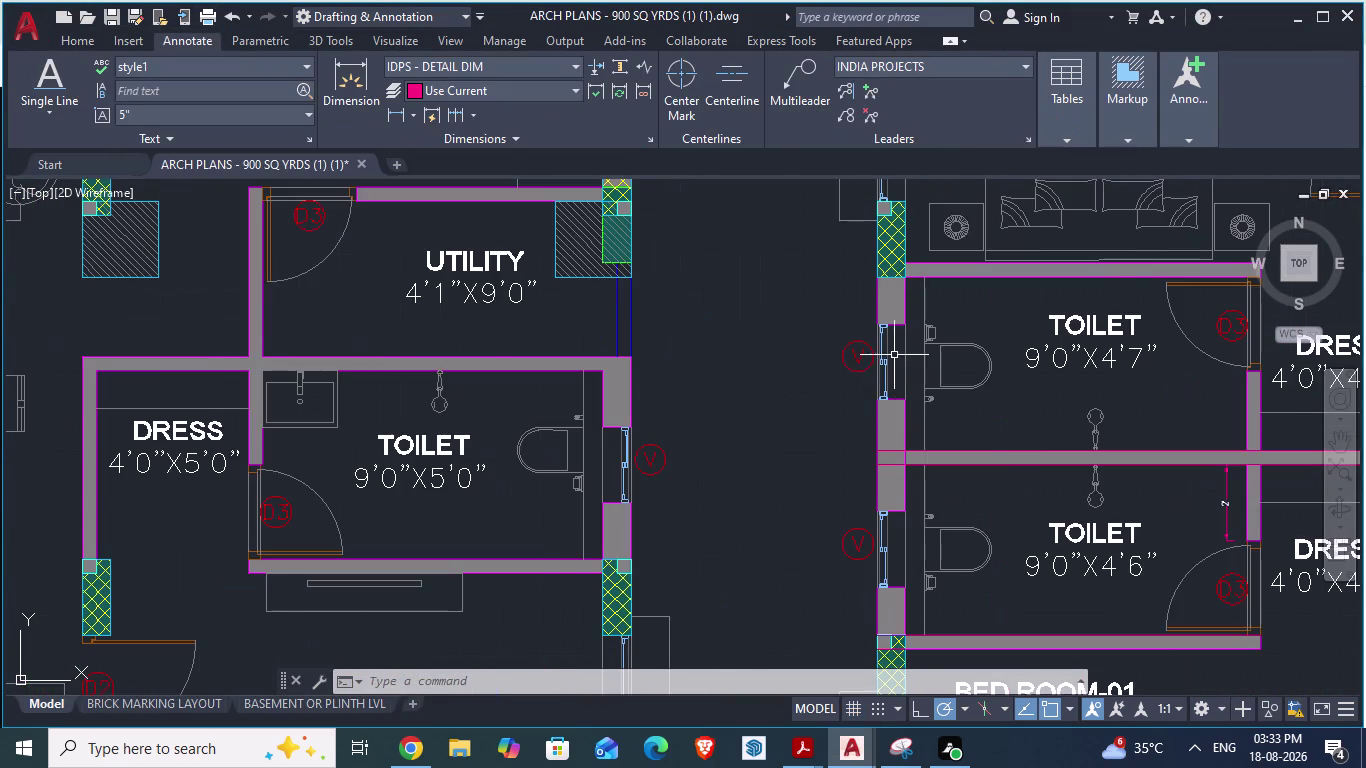
scroll(down, 3)
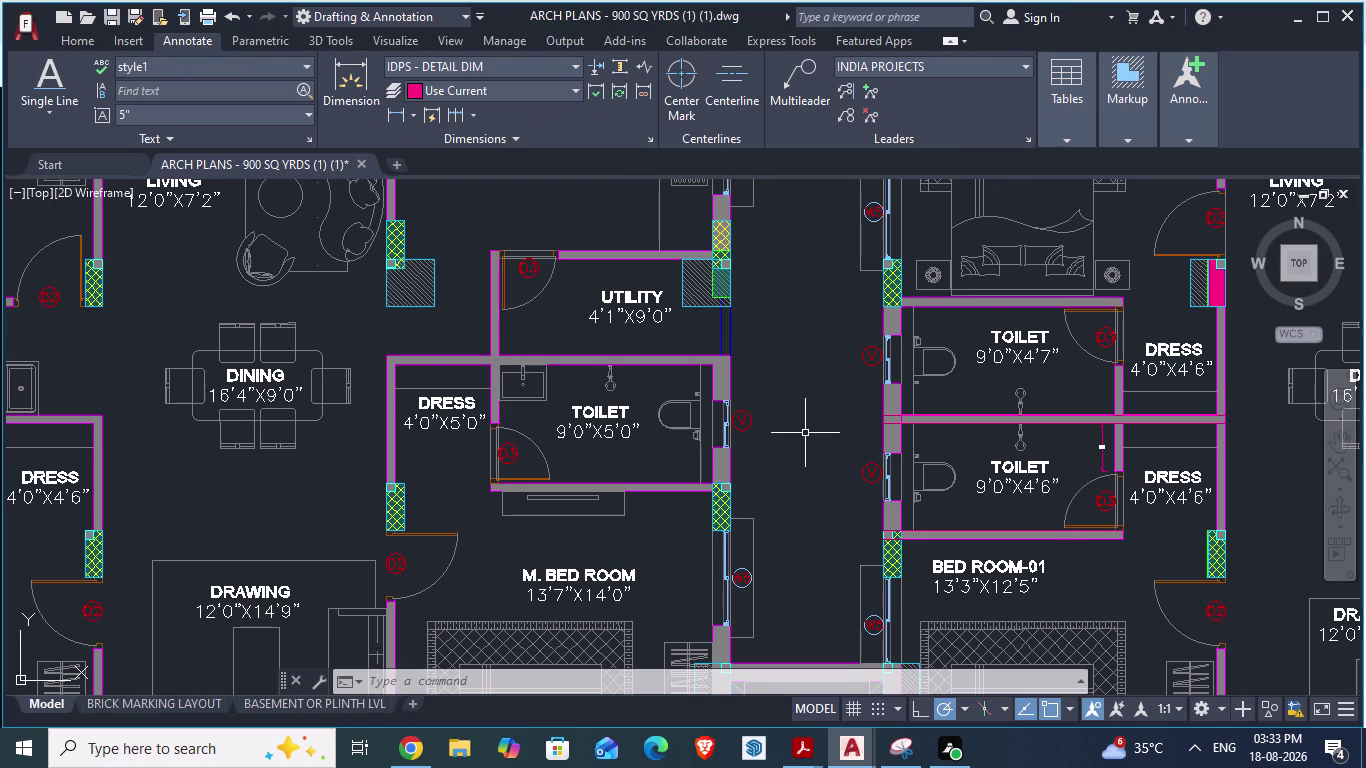
key(alt+Tab)
scroll(down, 3)
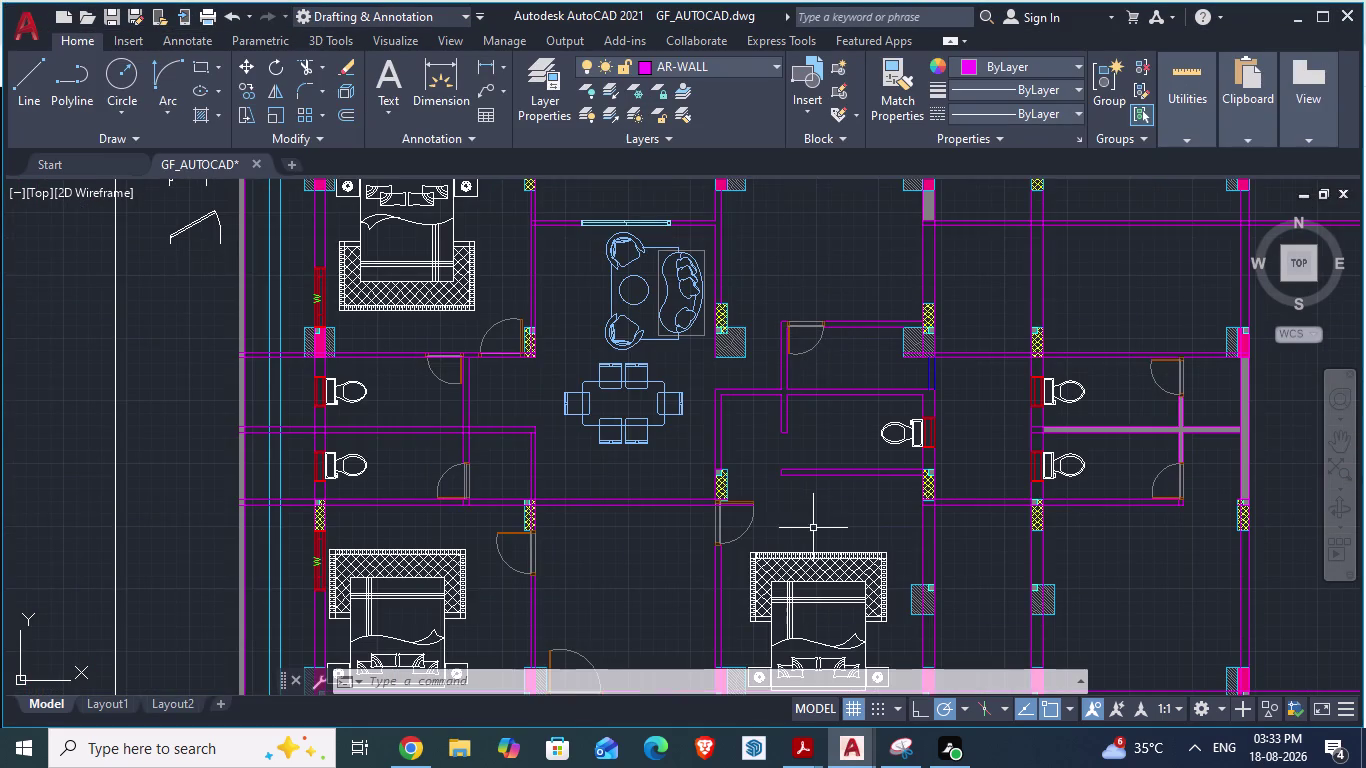
scroll(up, 3)
scroll(up, 3)
scroll(up, 3)
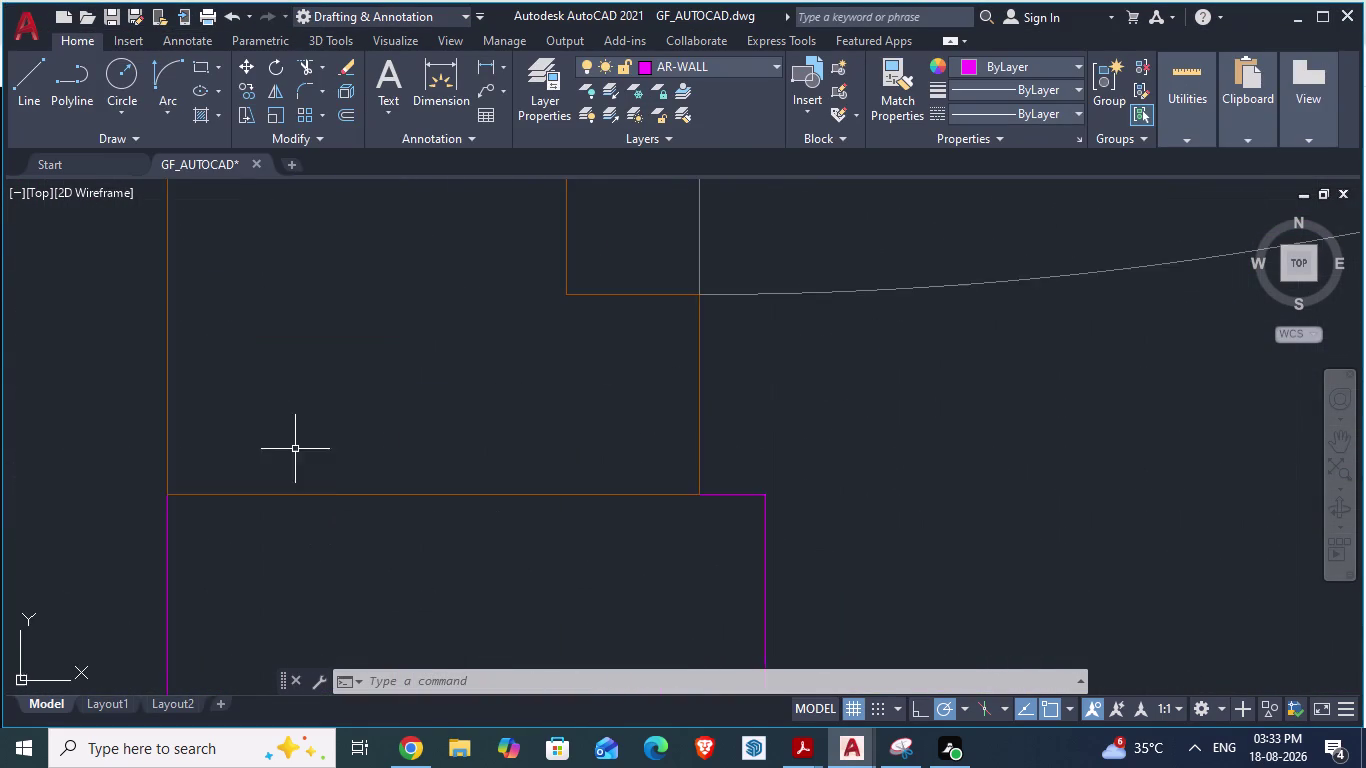
scroll(down, 3)
scroll(down, 3)
scroll(up, 3)
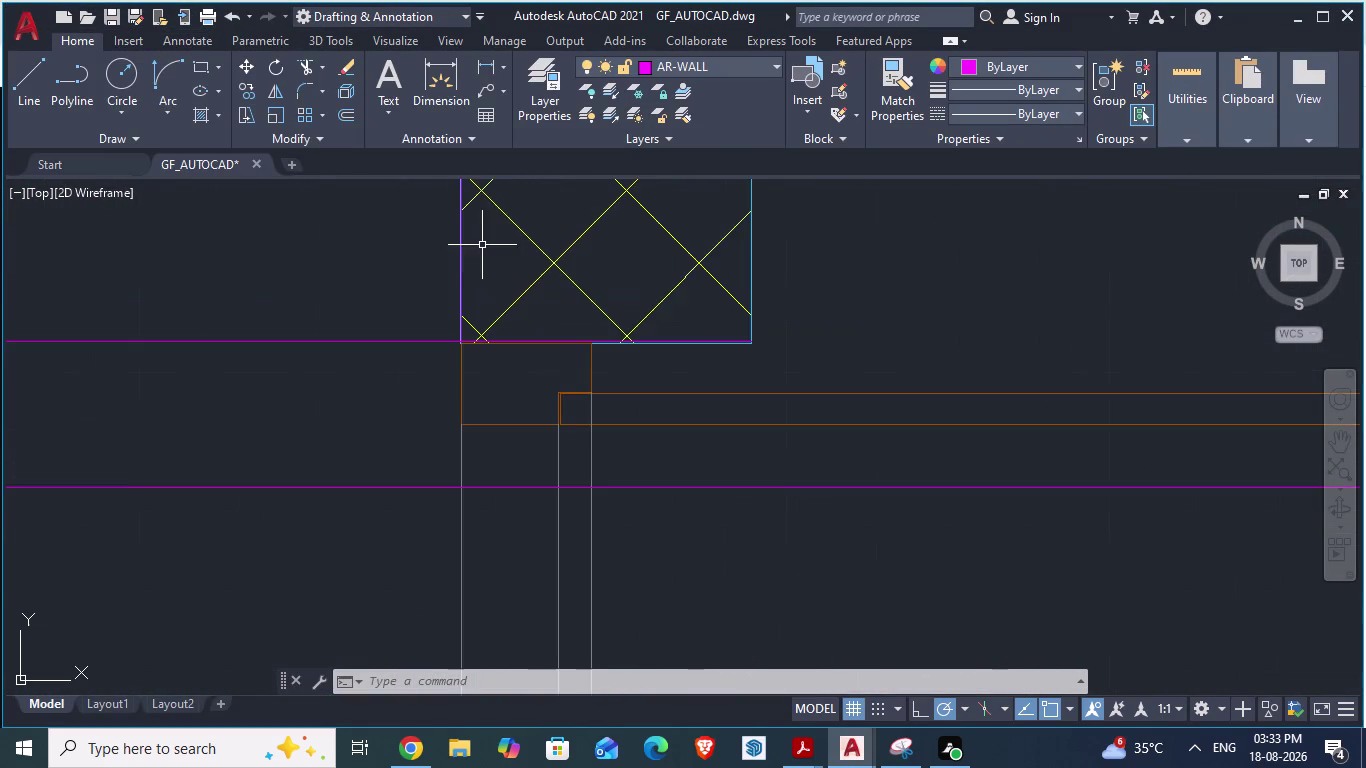
scroll(up, 3)
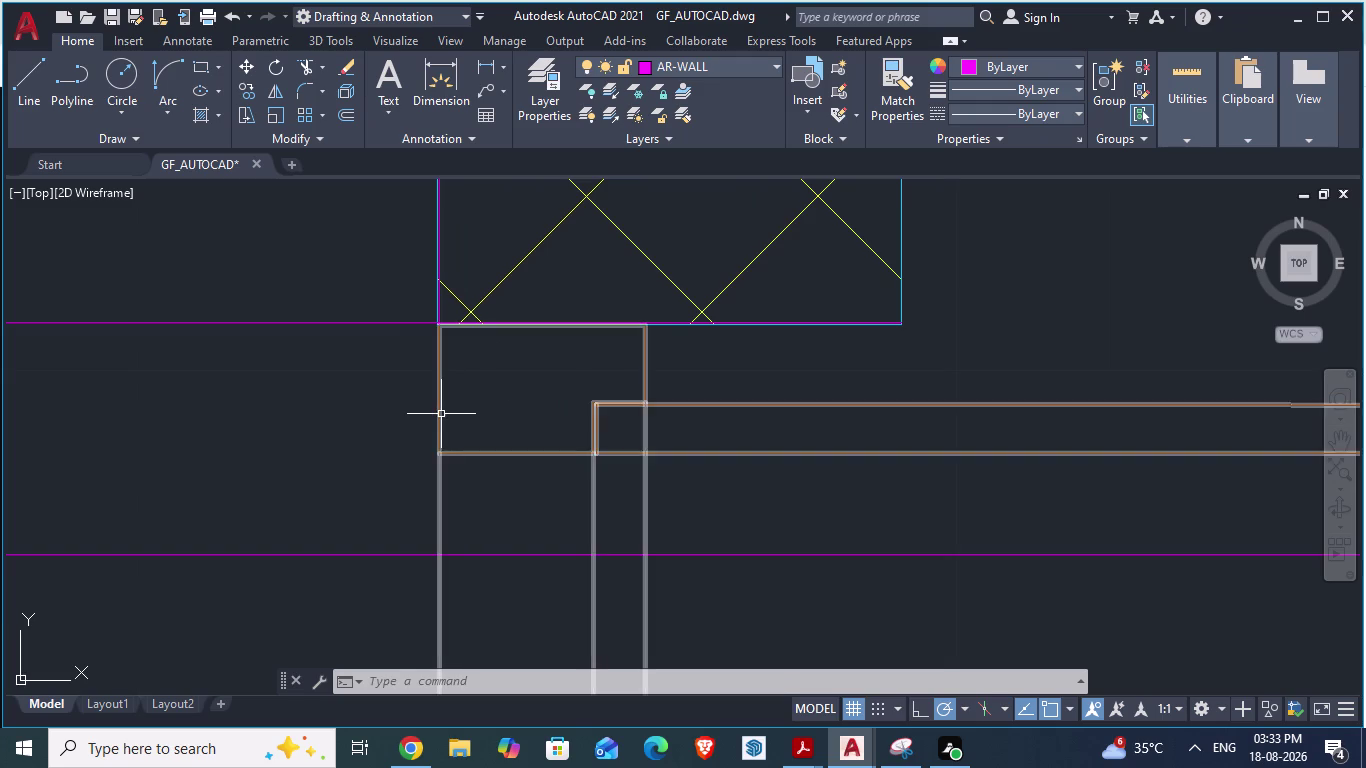
click(441, 414)
scroll(down, 3)
text(s)
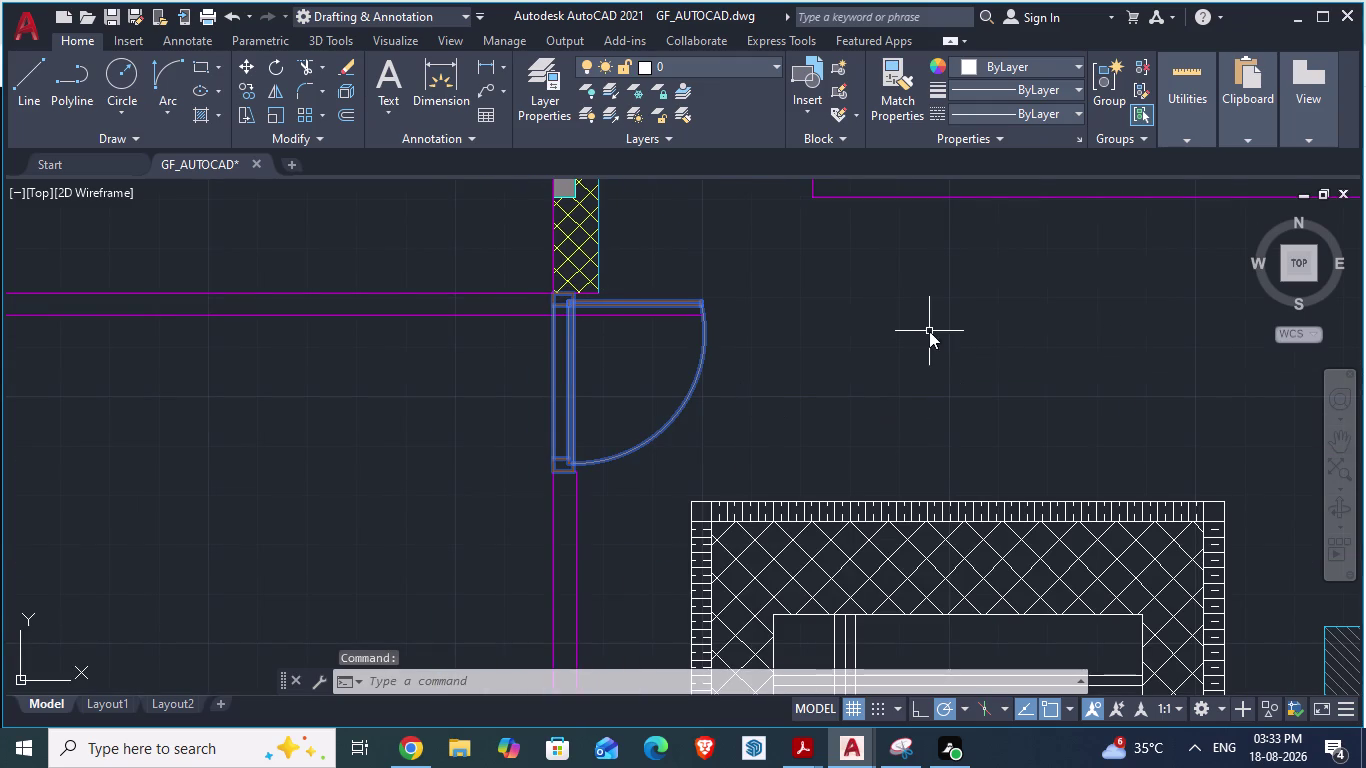
text(ca)
key(Return)
scroll(up, 3)
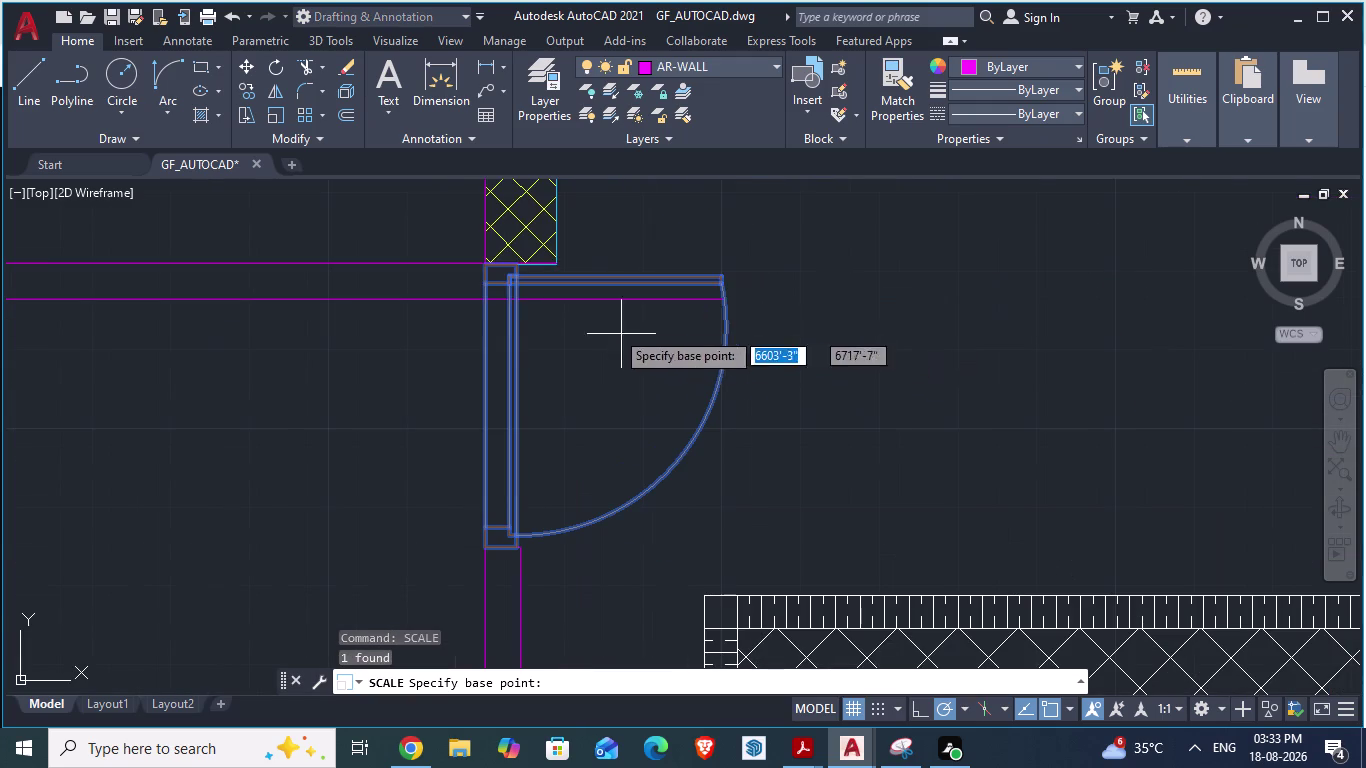
drag(481, 262, 491, 285)
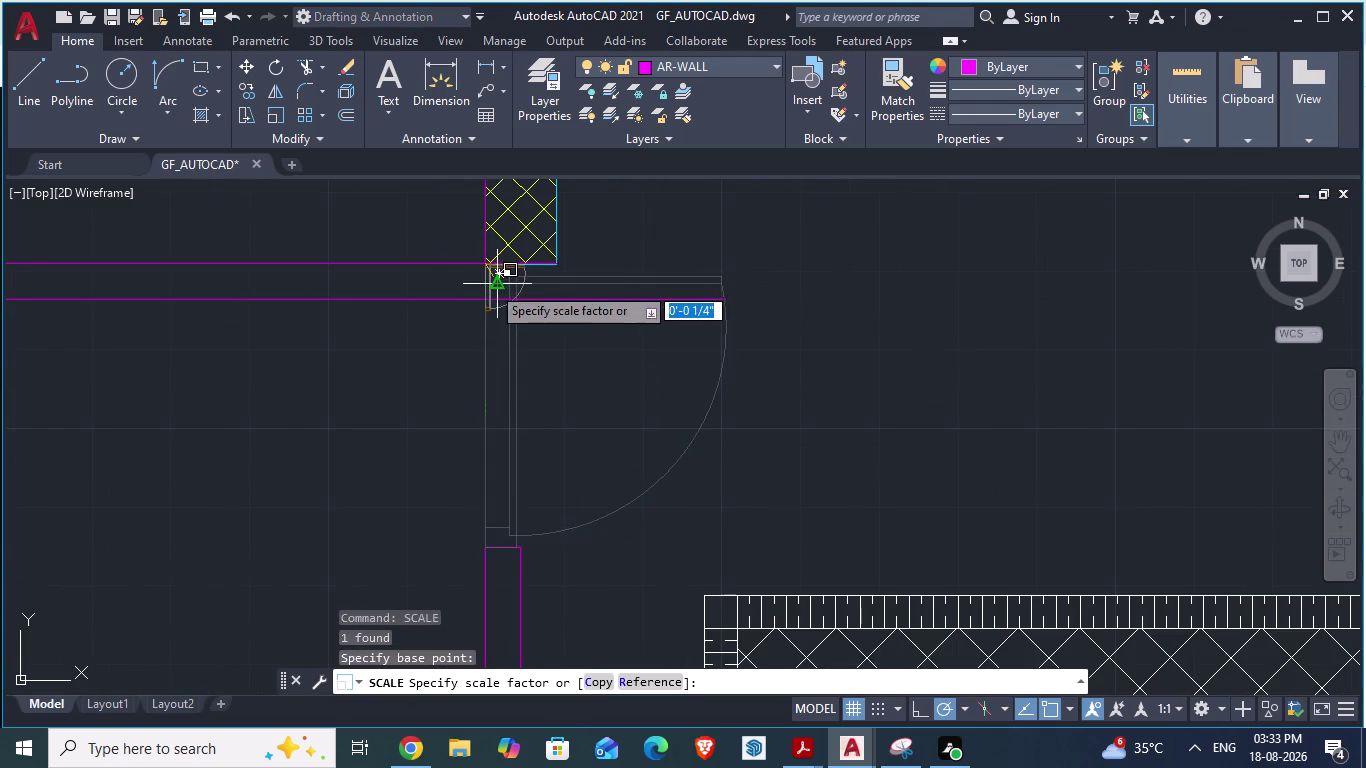
drag(491, 285, 490, 374)
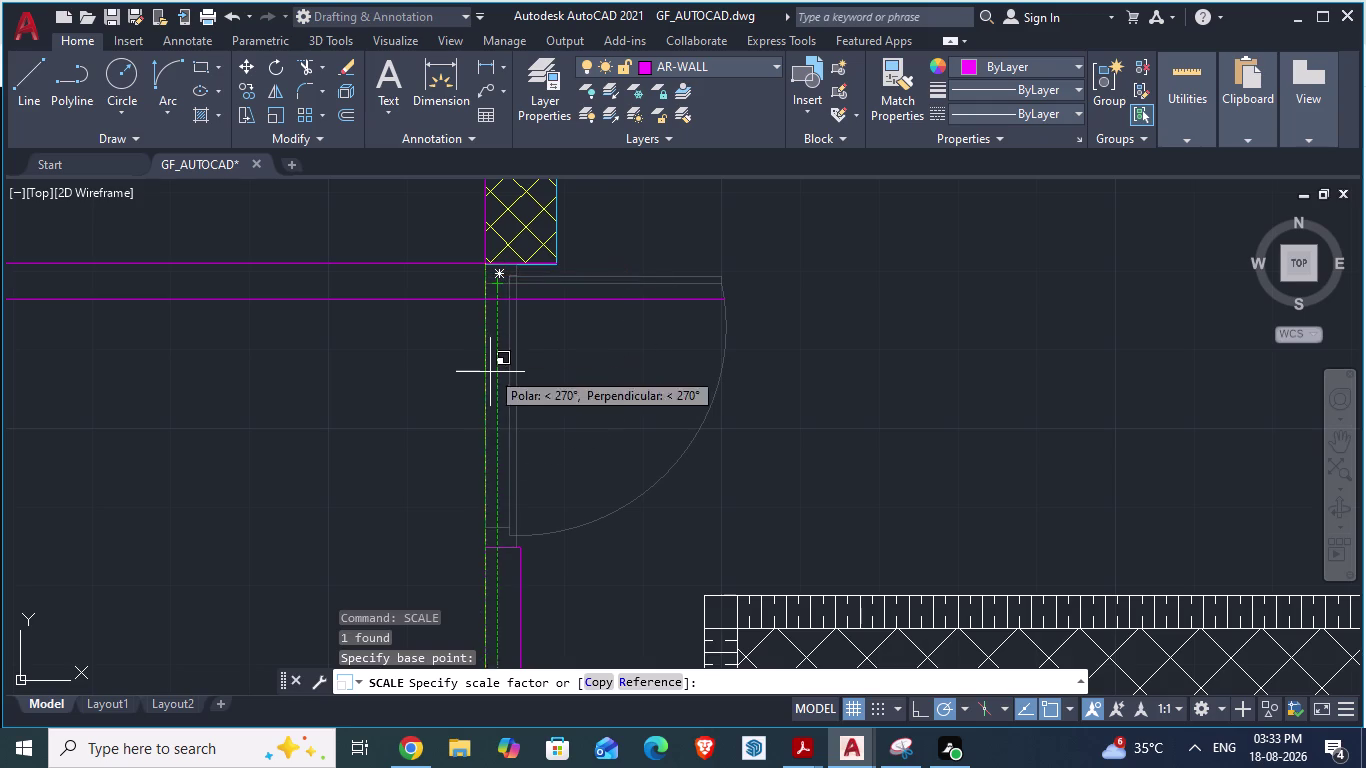
drag(490, 374, 490, 380)
key(Escape)
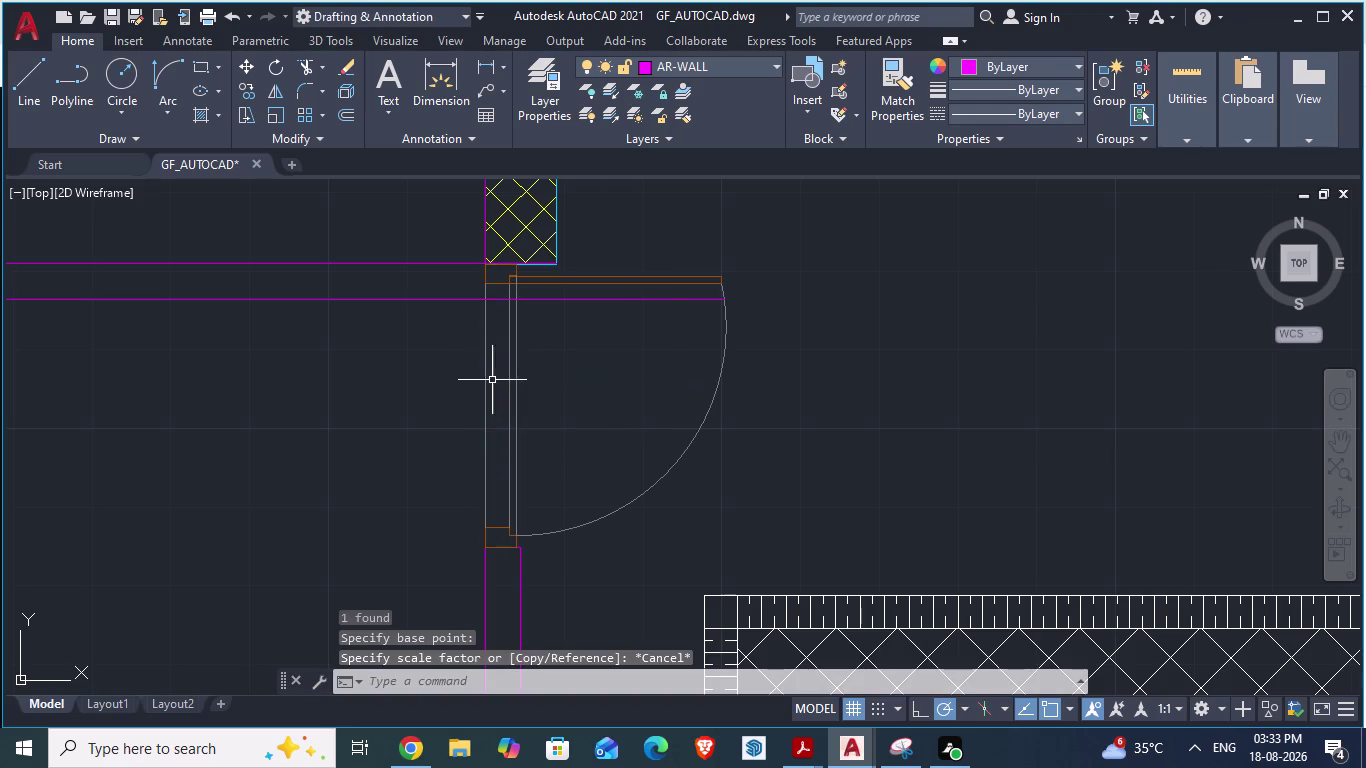
click(562, 530)
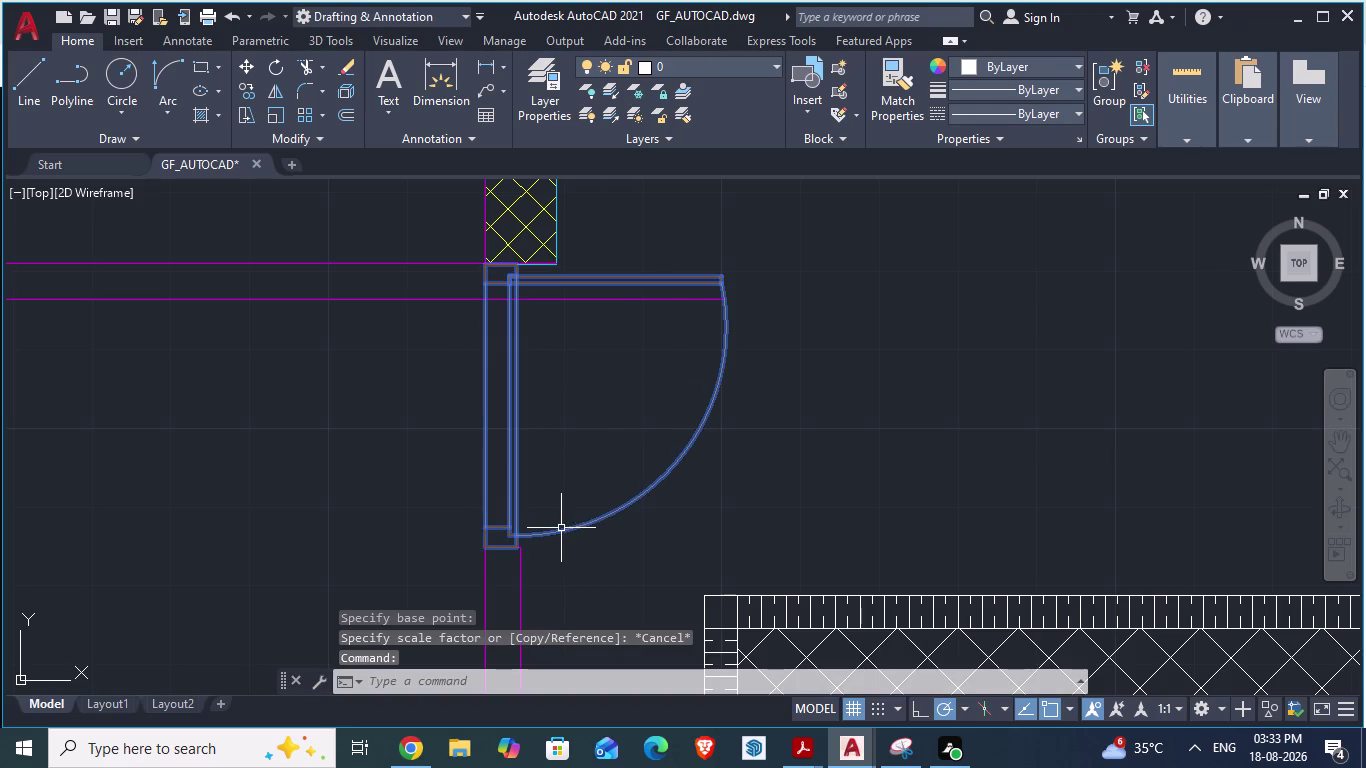
text(sca)
key(Return)
scroll(up, 3)
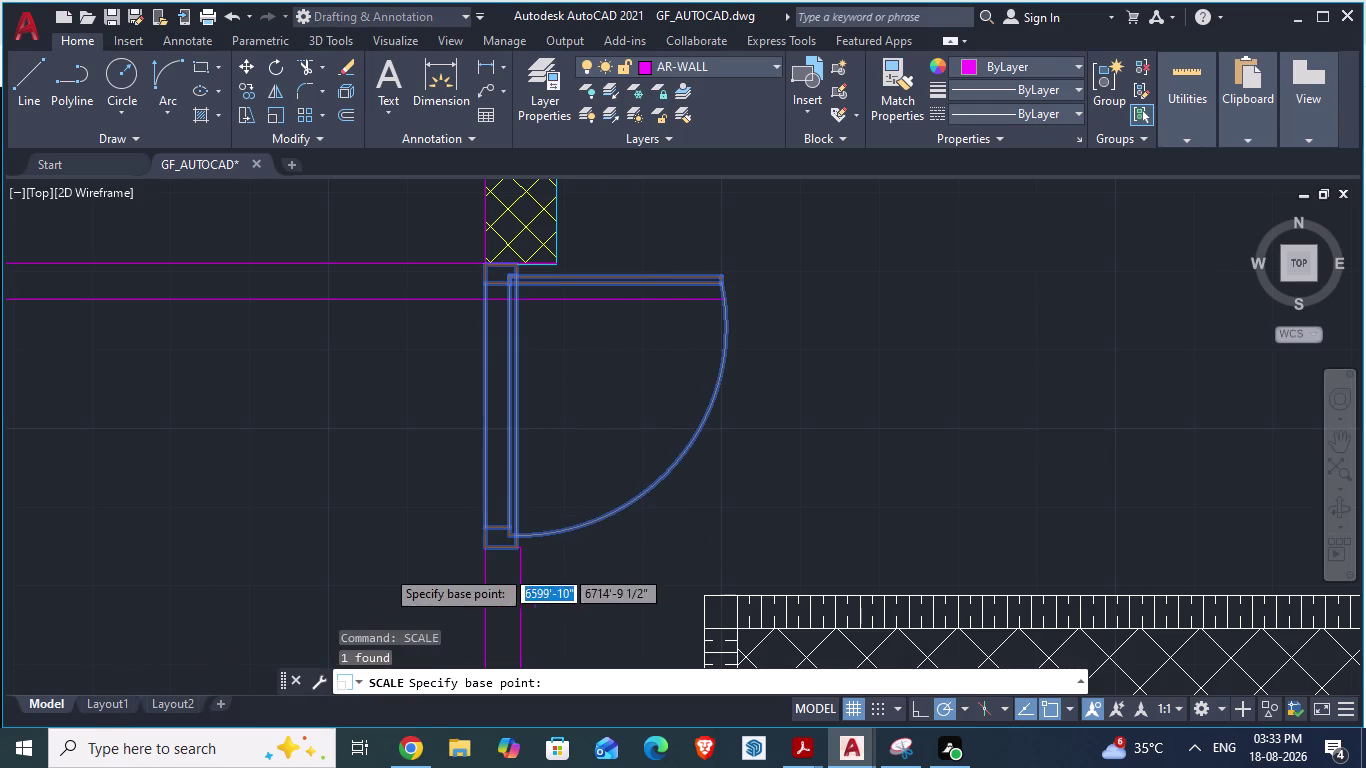
scroll(up, 3)
click(793, 476)
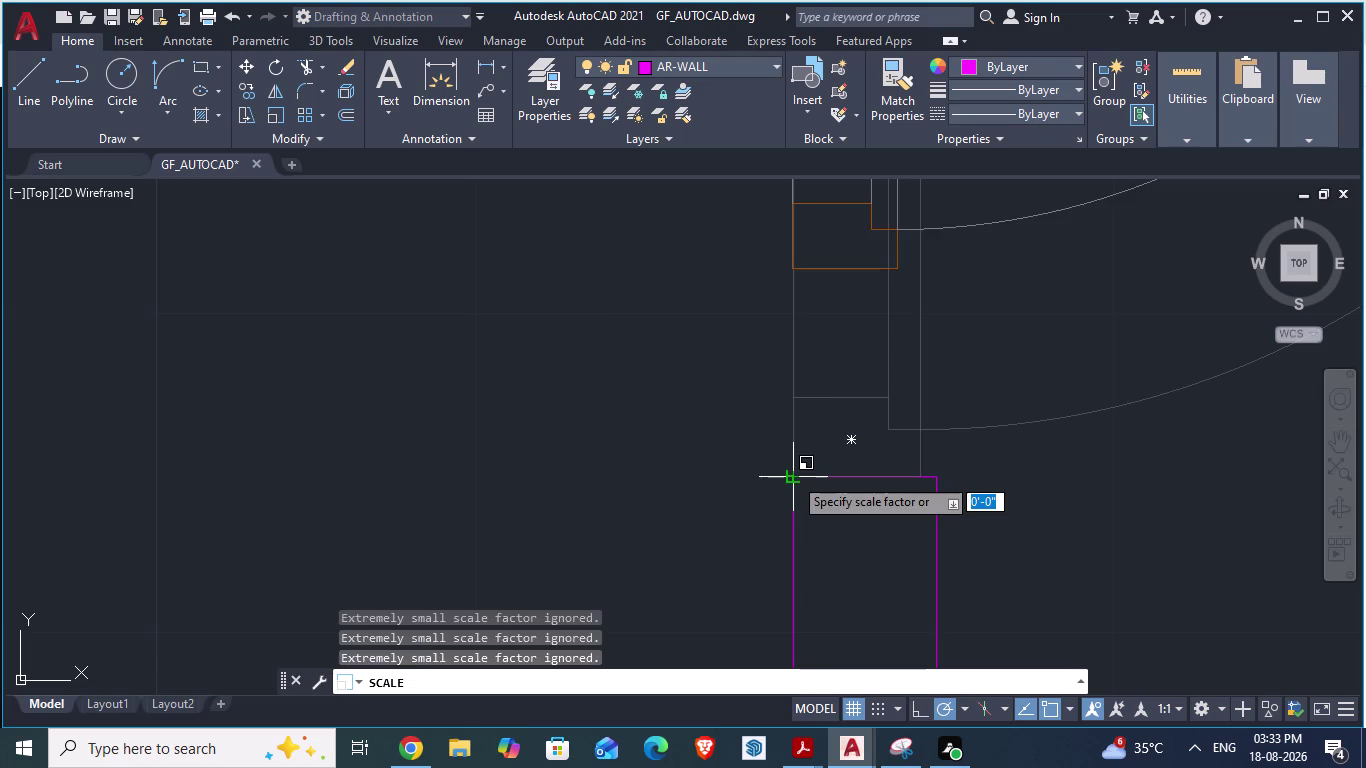
click(854, 362)
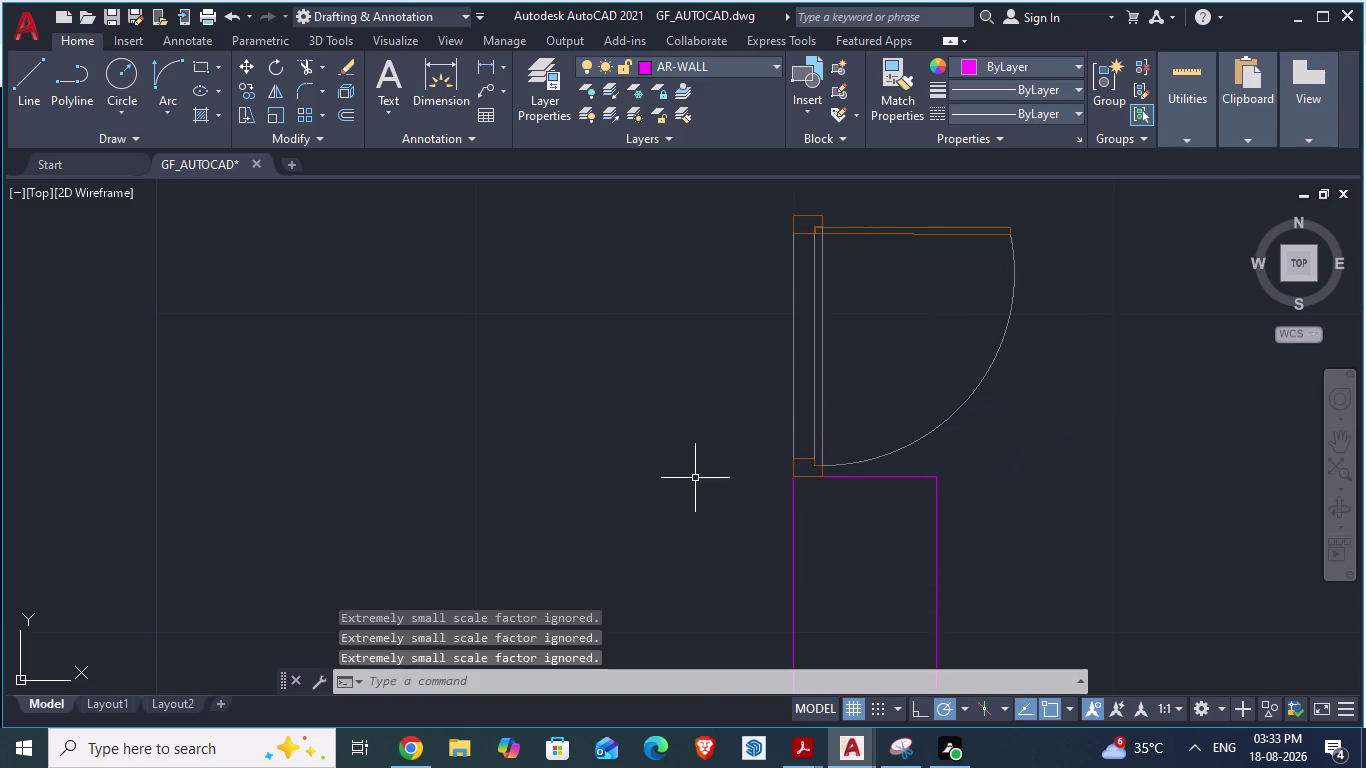
scroll(down, 3)
click(771, 456)
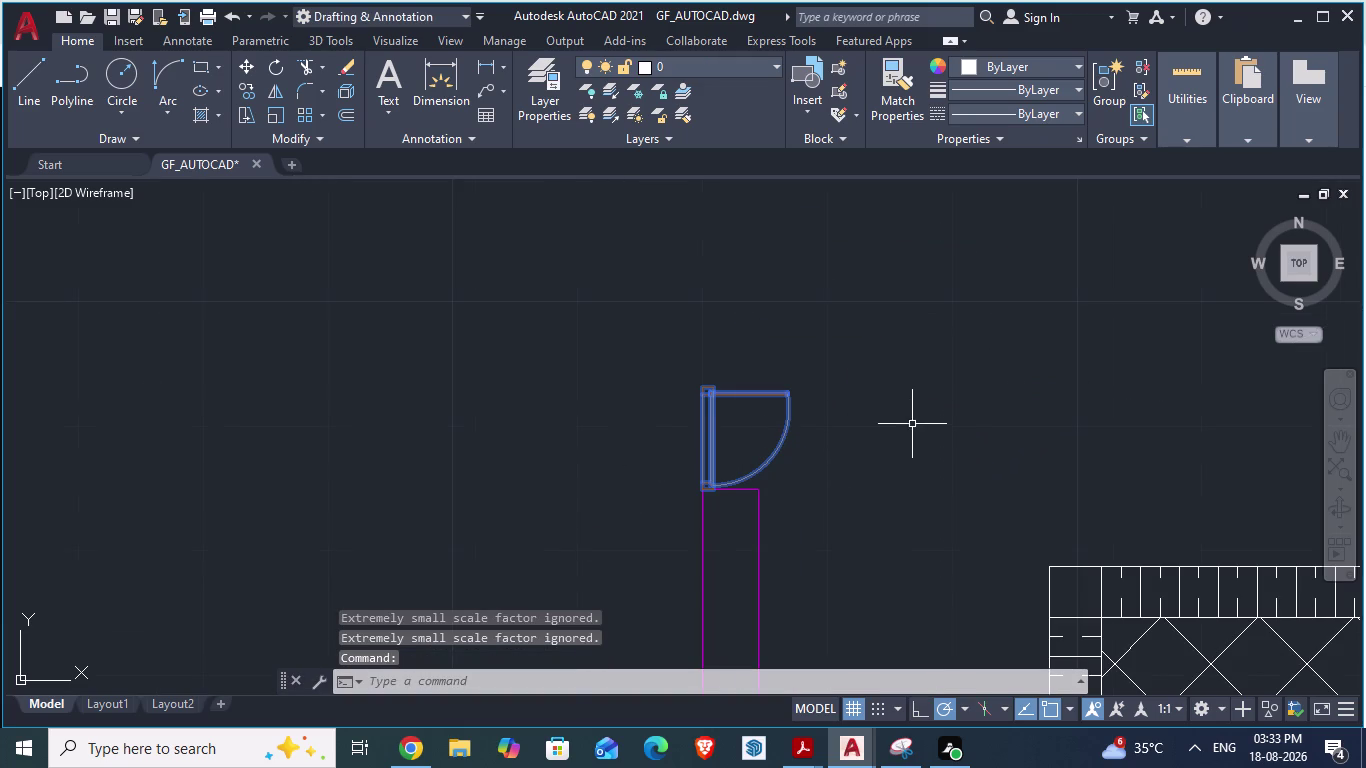
text(sca)
Scale the door by reference from its lower corner, measuring up to the door top.
key(Return)
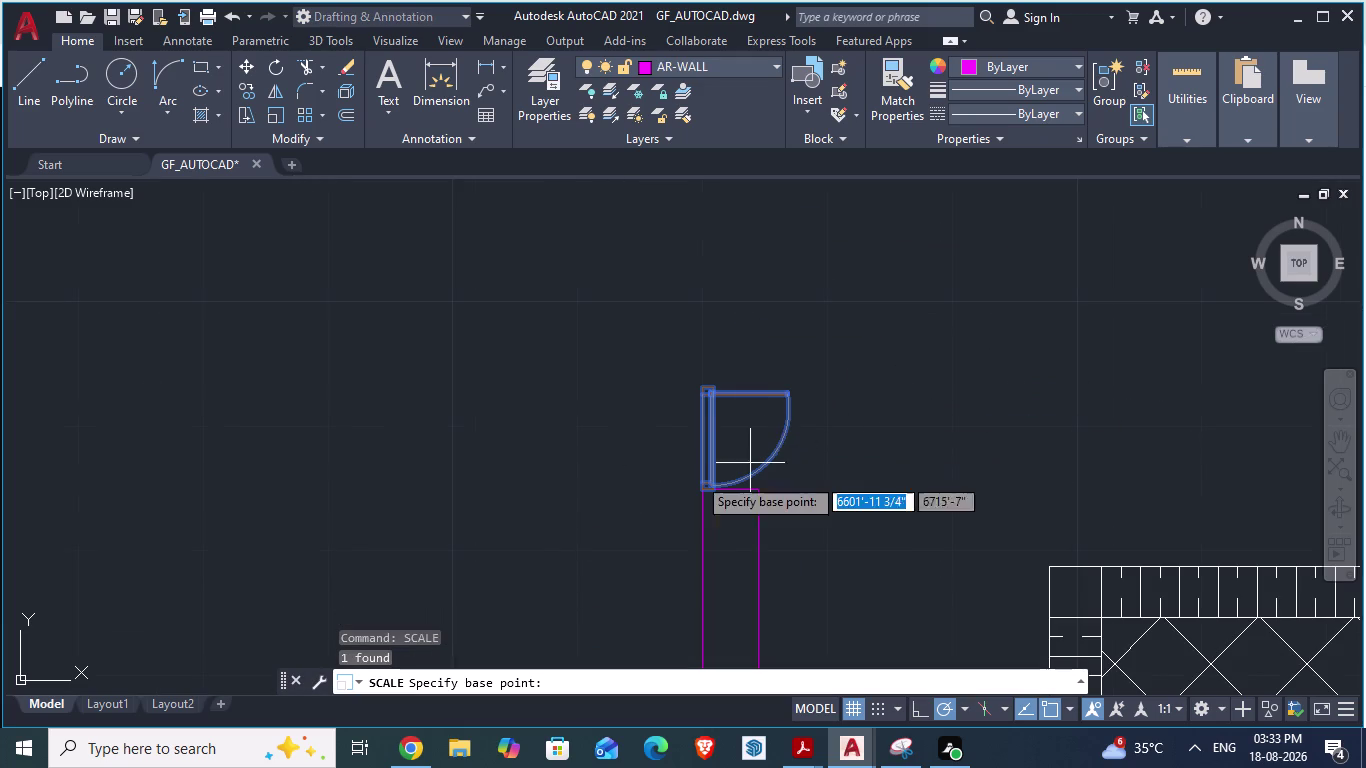
scroll(up, 3)
scroll(up, 3)
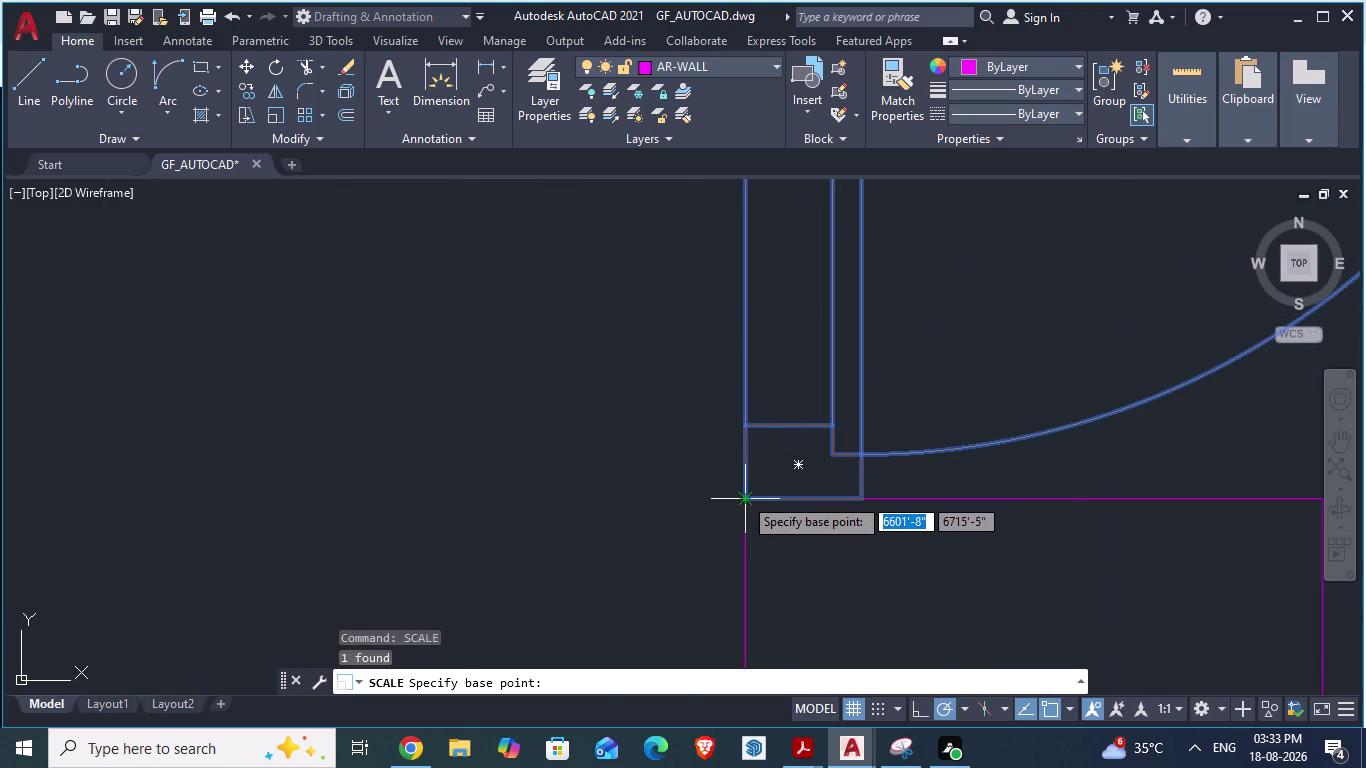
click(743, 496)
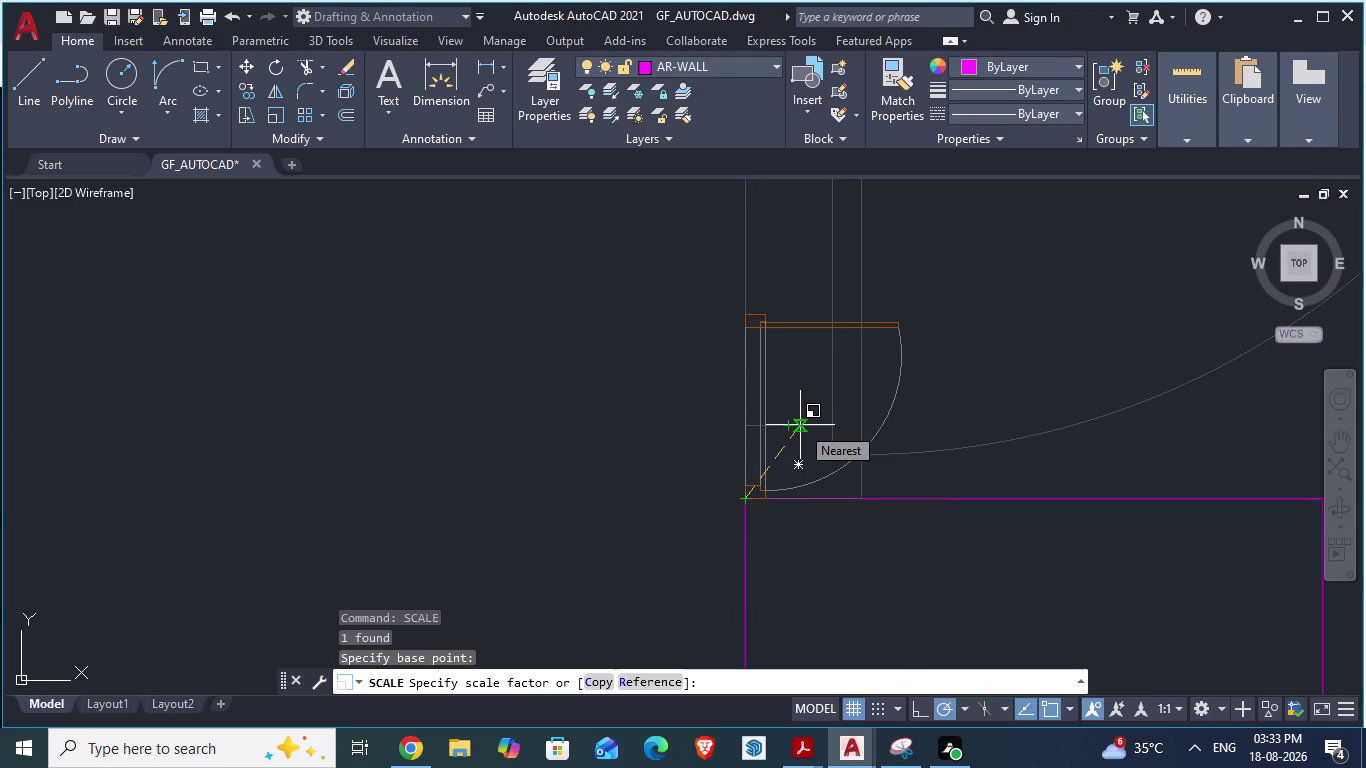
key(r)
key(Return)
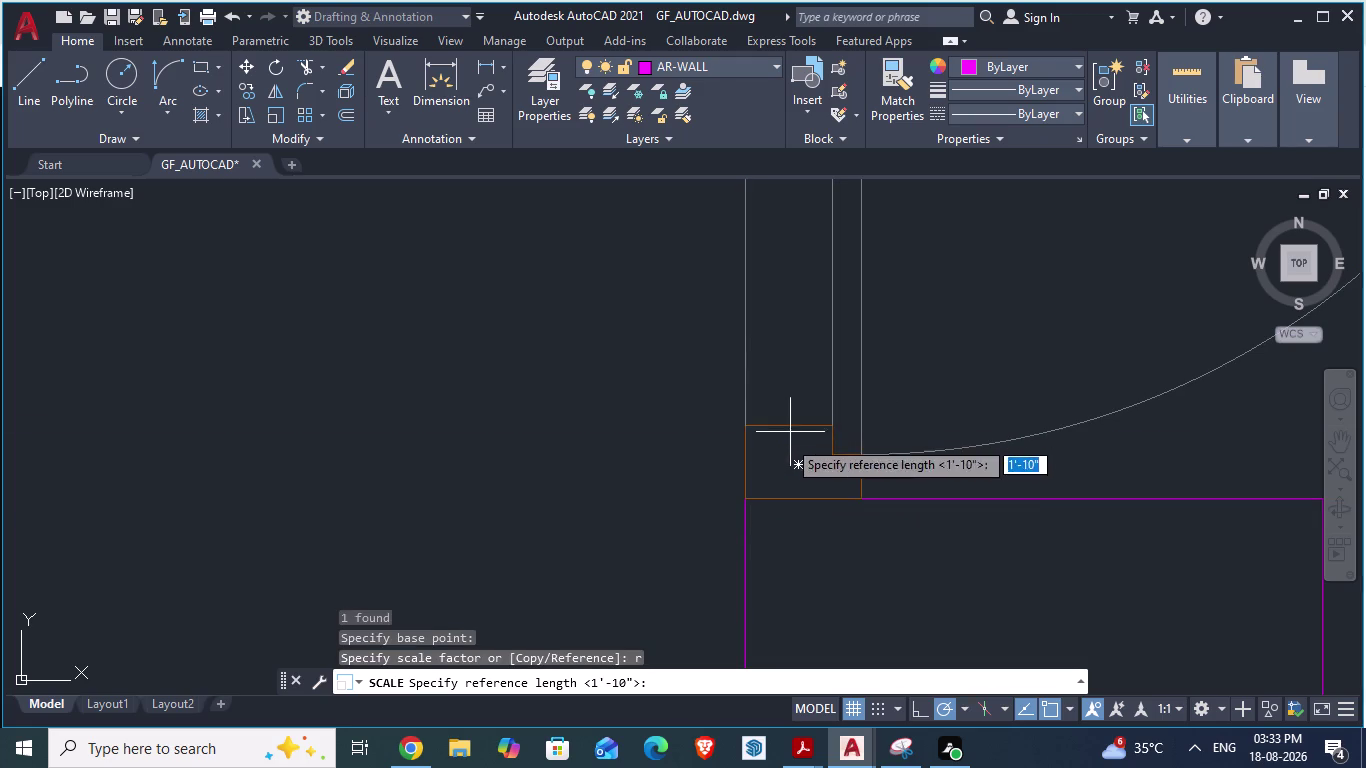
click(751, 502)
scroll(down, 3)
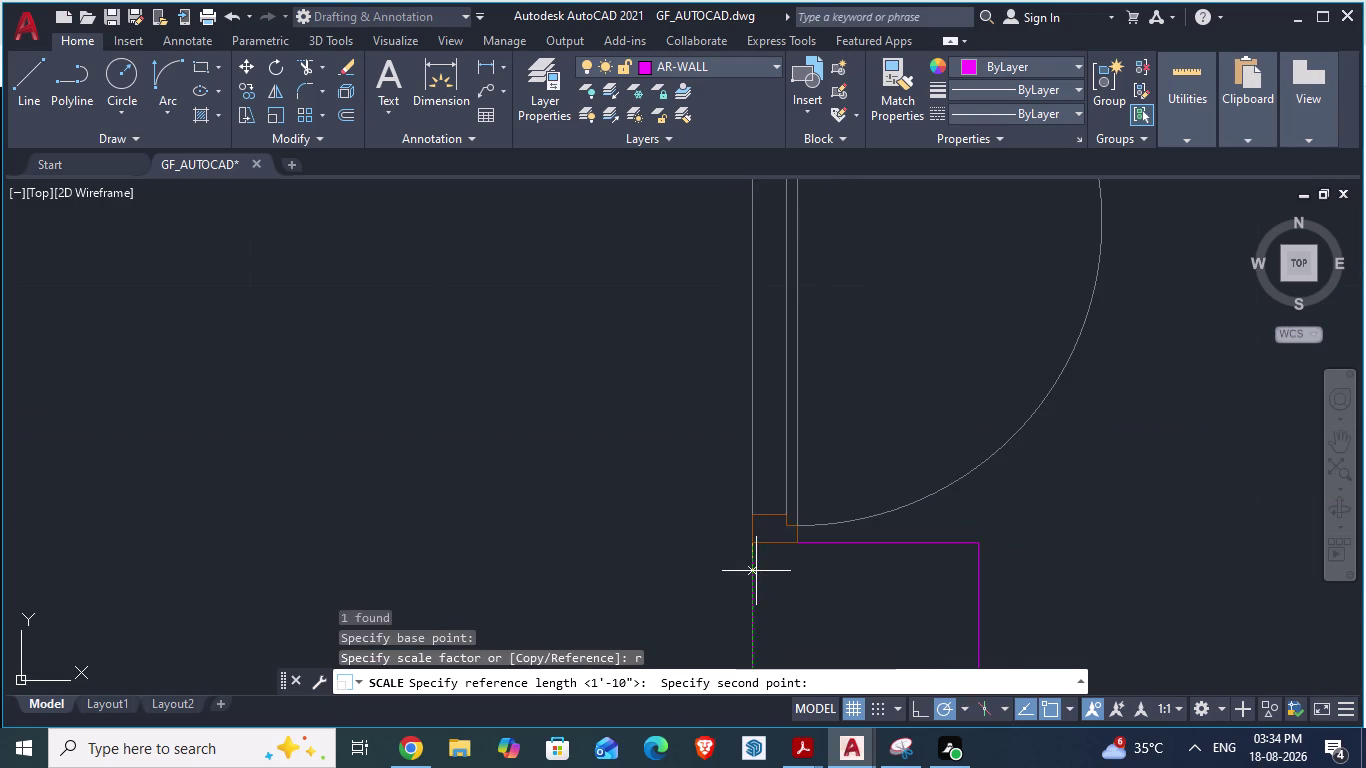
scroll(down, 3)
scroll(up, 3)
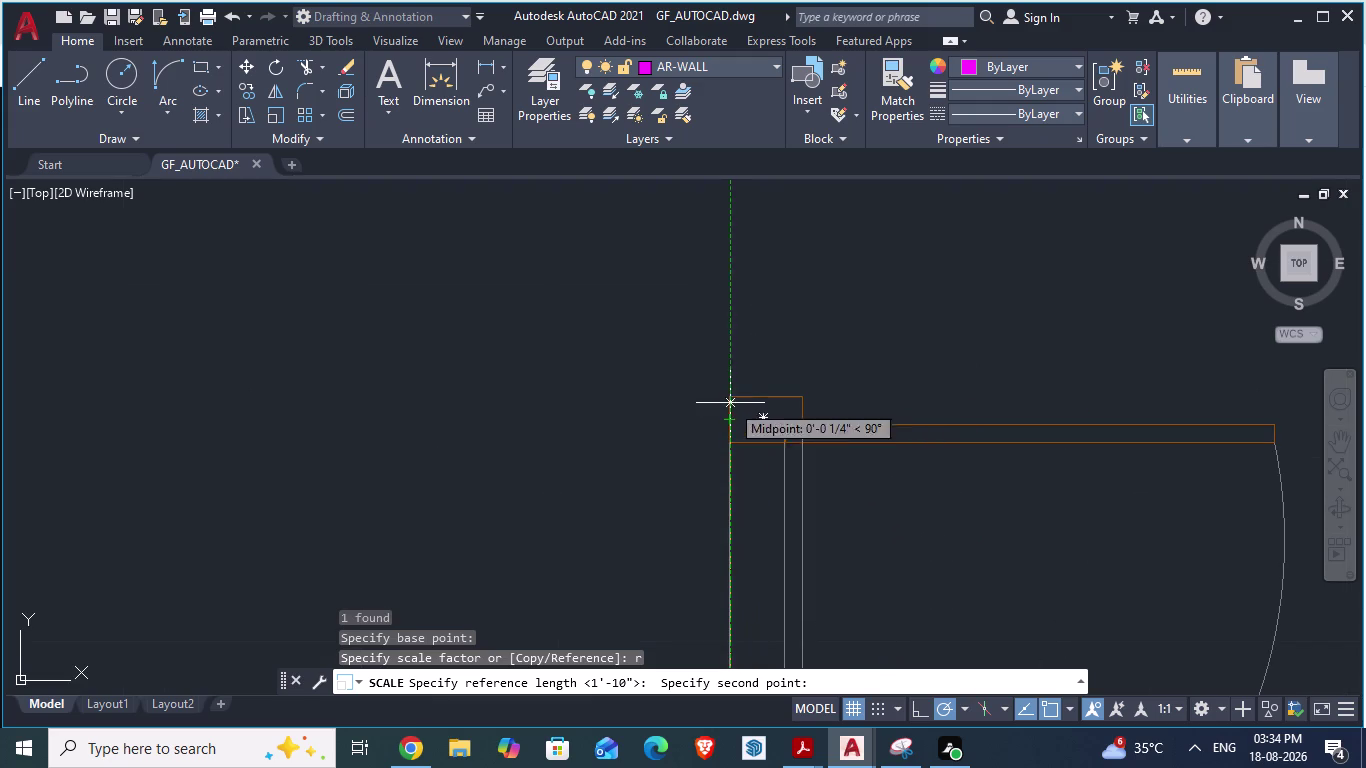
scroll(up, 3)
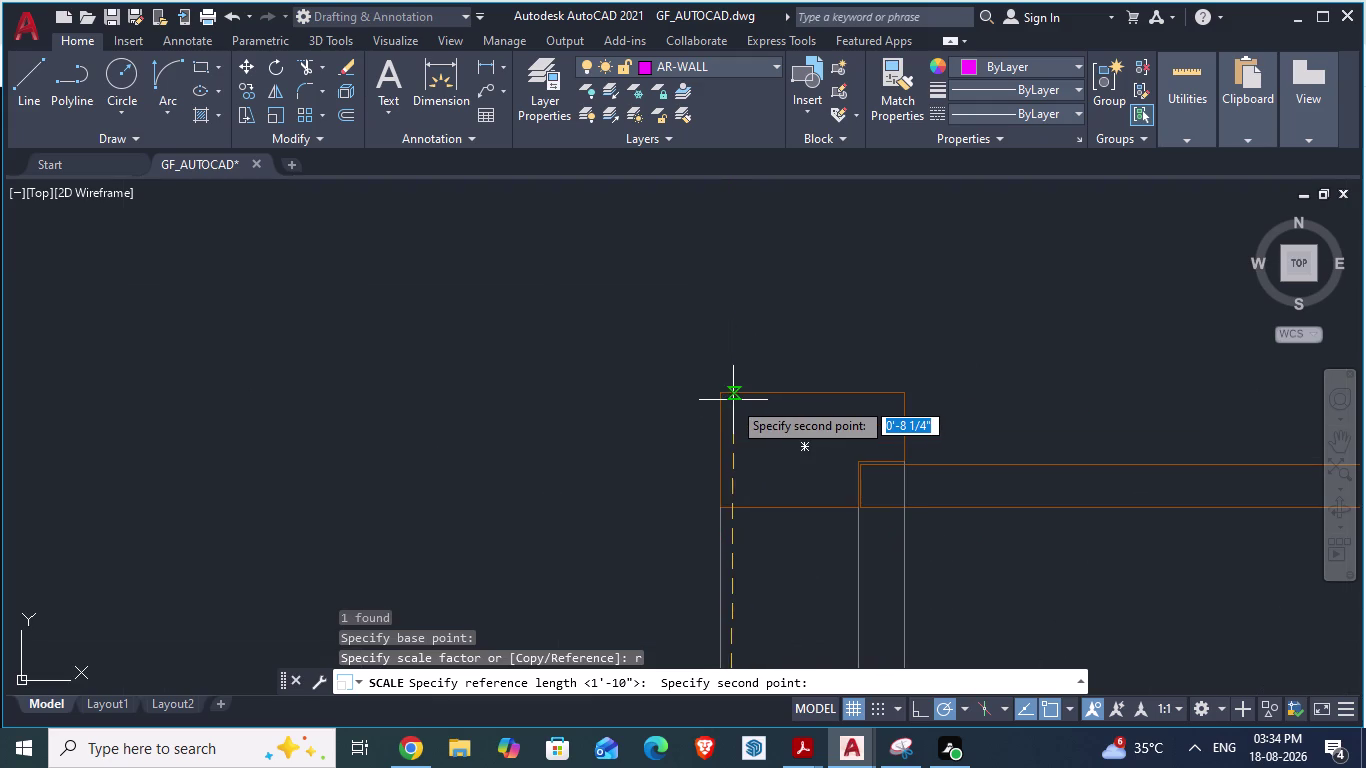
click(722, 400)
scroll(down, 3)
scroll(down, 3)
scroll(up, 3)
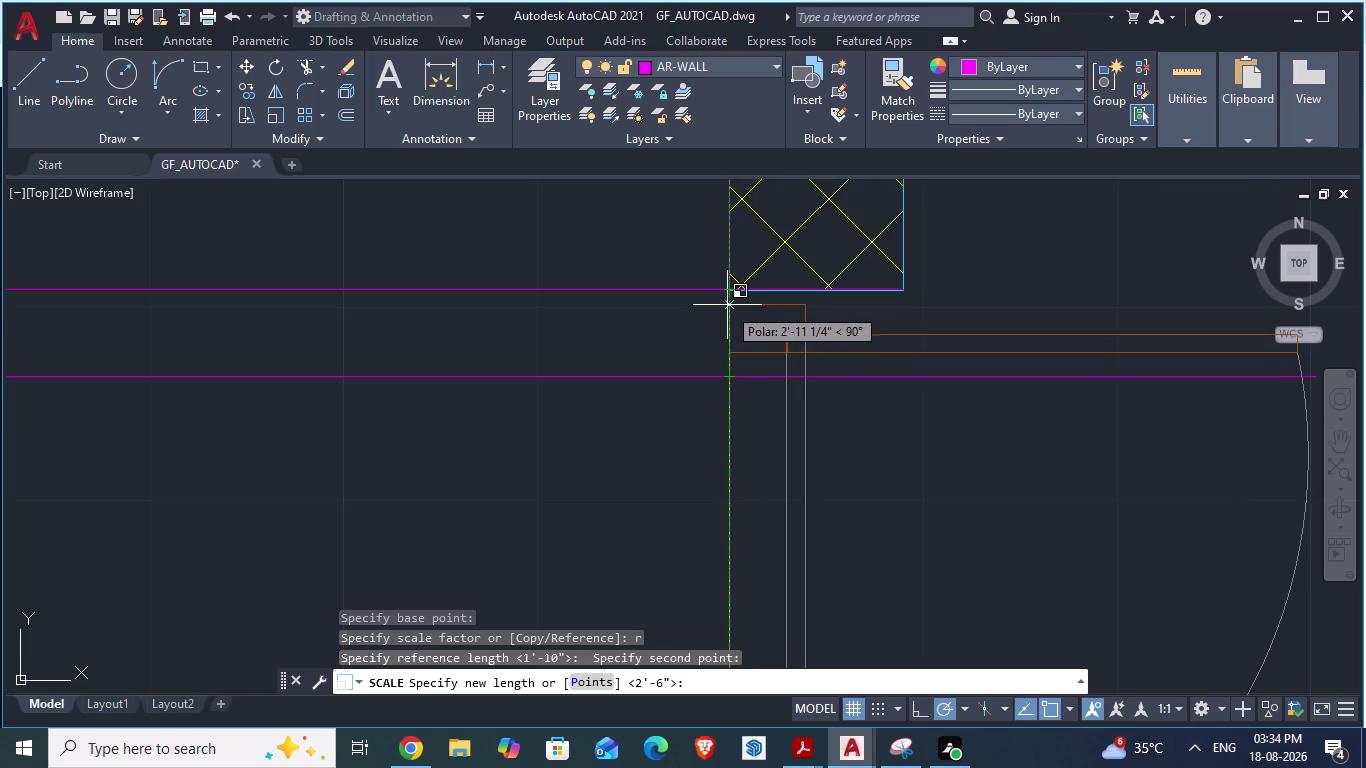
Check sizes on the reference plan, then set the new length at the wall edge.
key(alt+Tab)
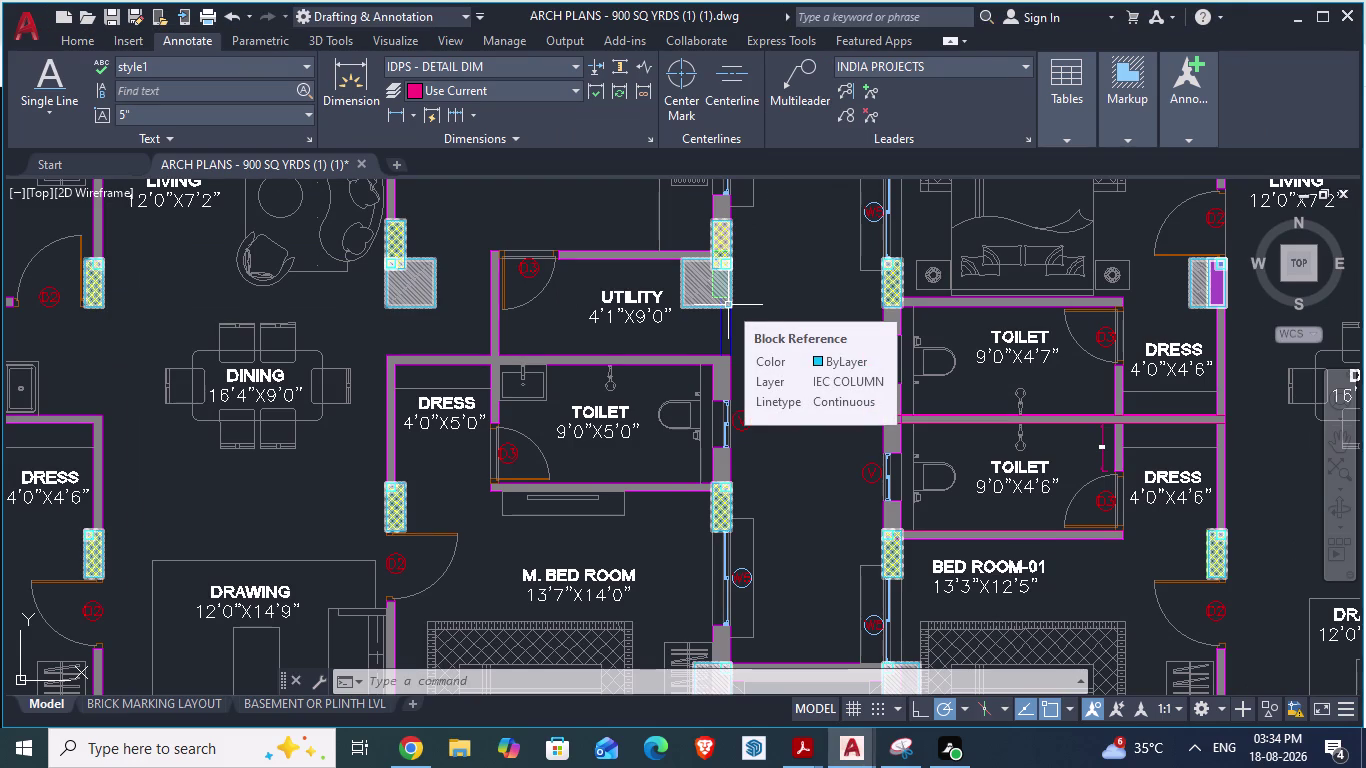
key(alt+Tab)
scroll(down, 3)
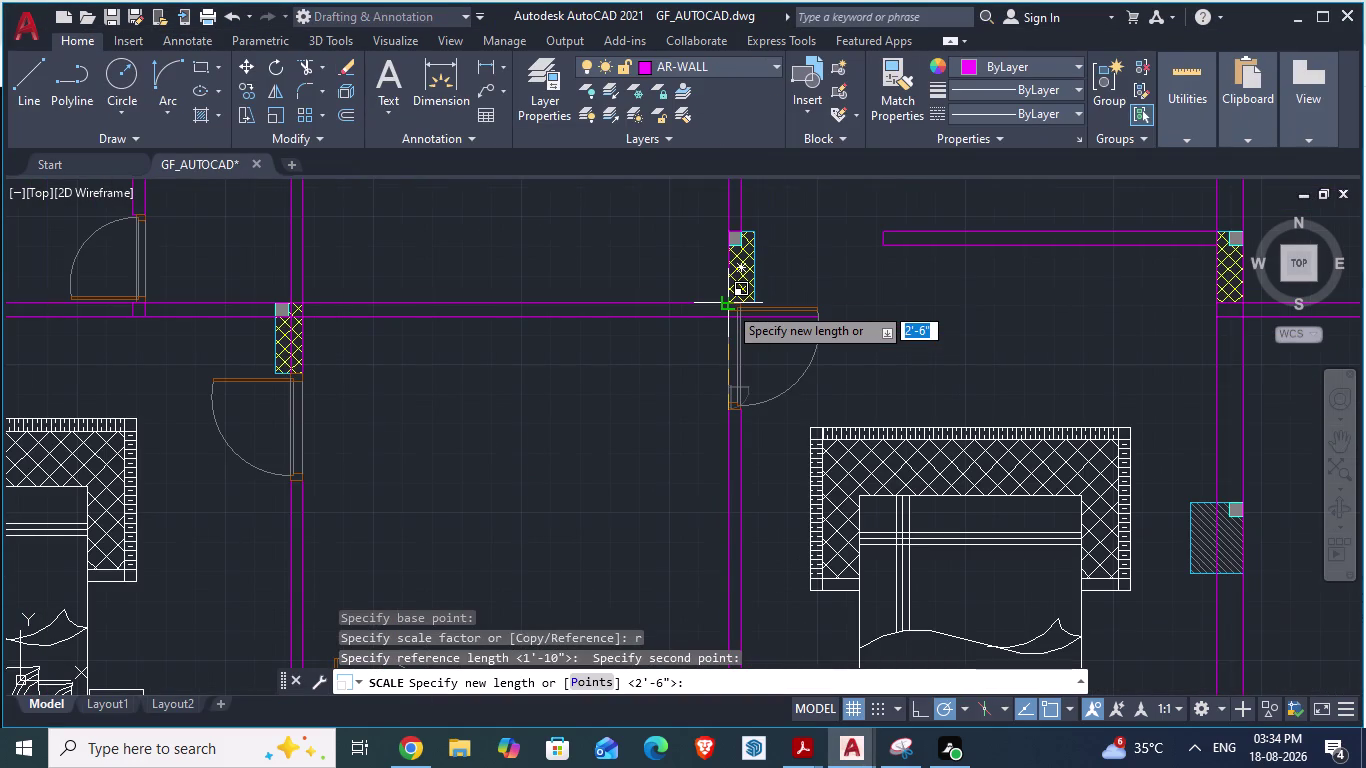
key(alt+Tab)
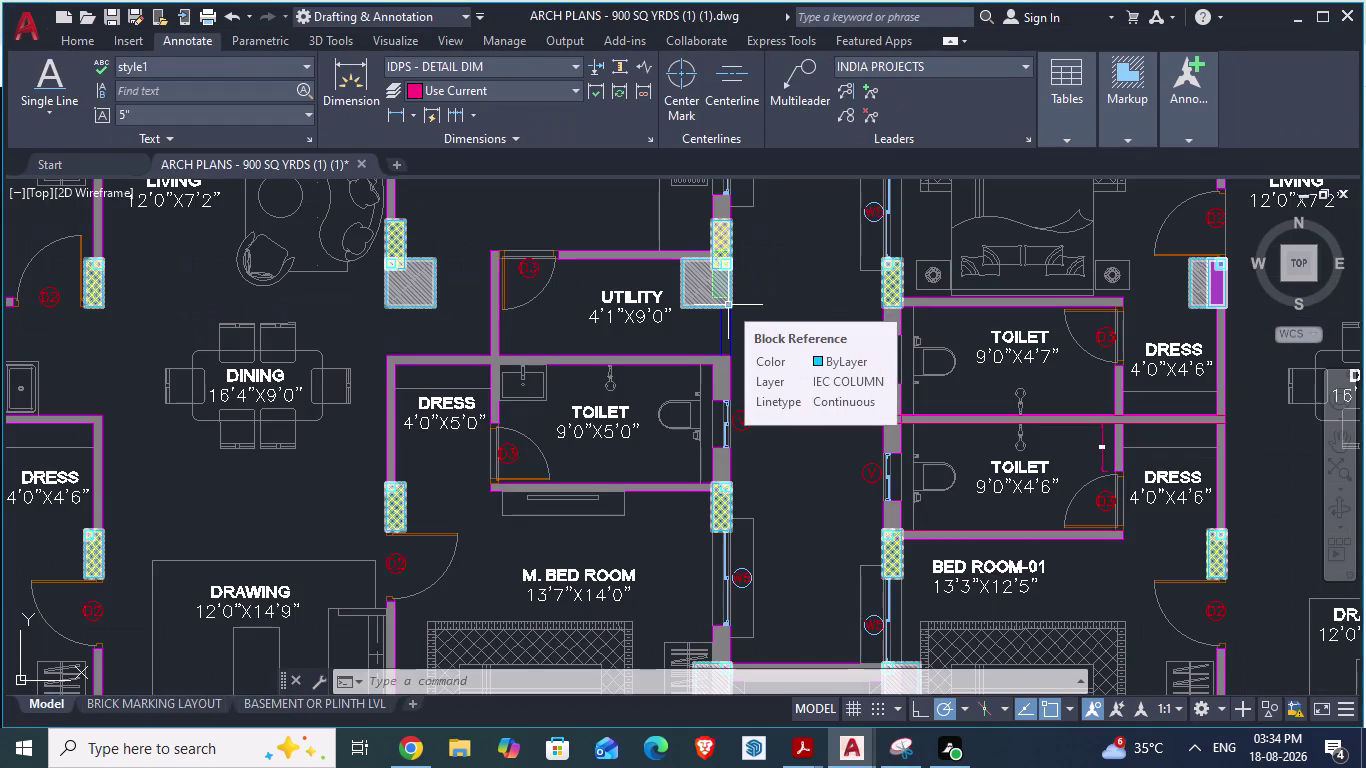
key(alt+Tab)
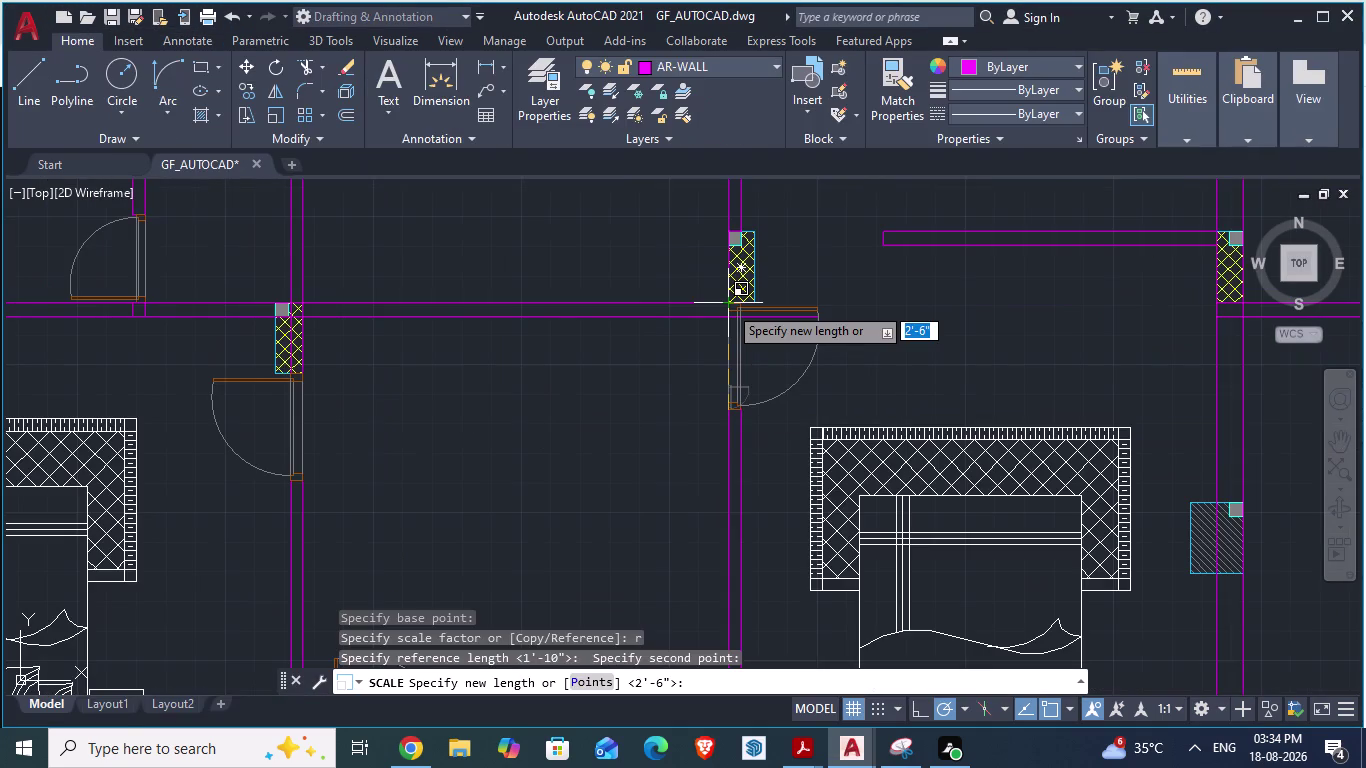
scroll(up, 3)
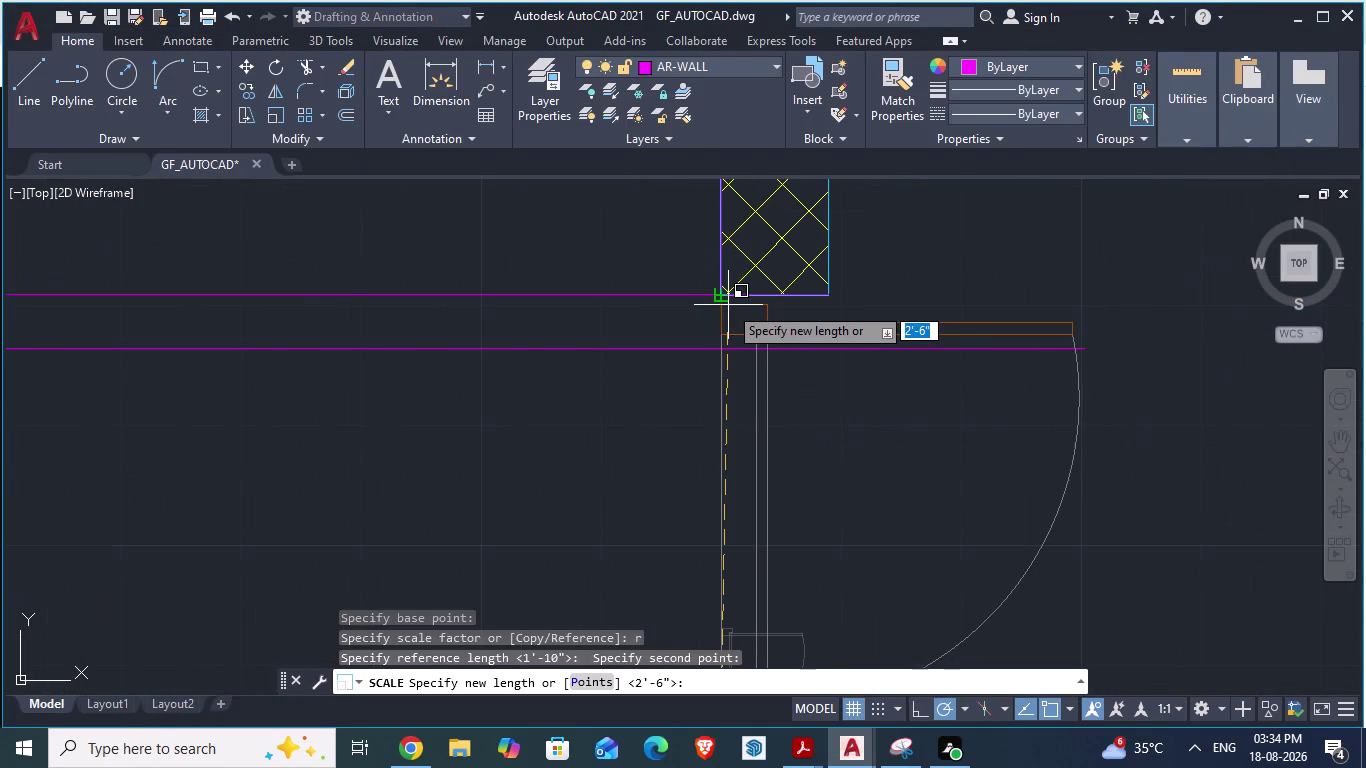
scroll(up, 3)
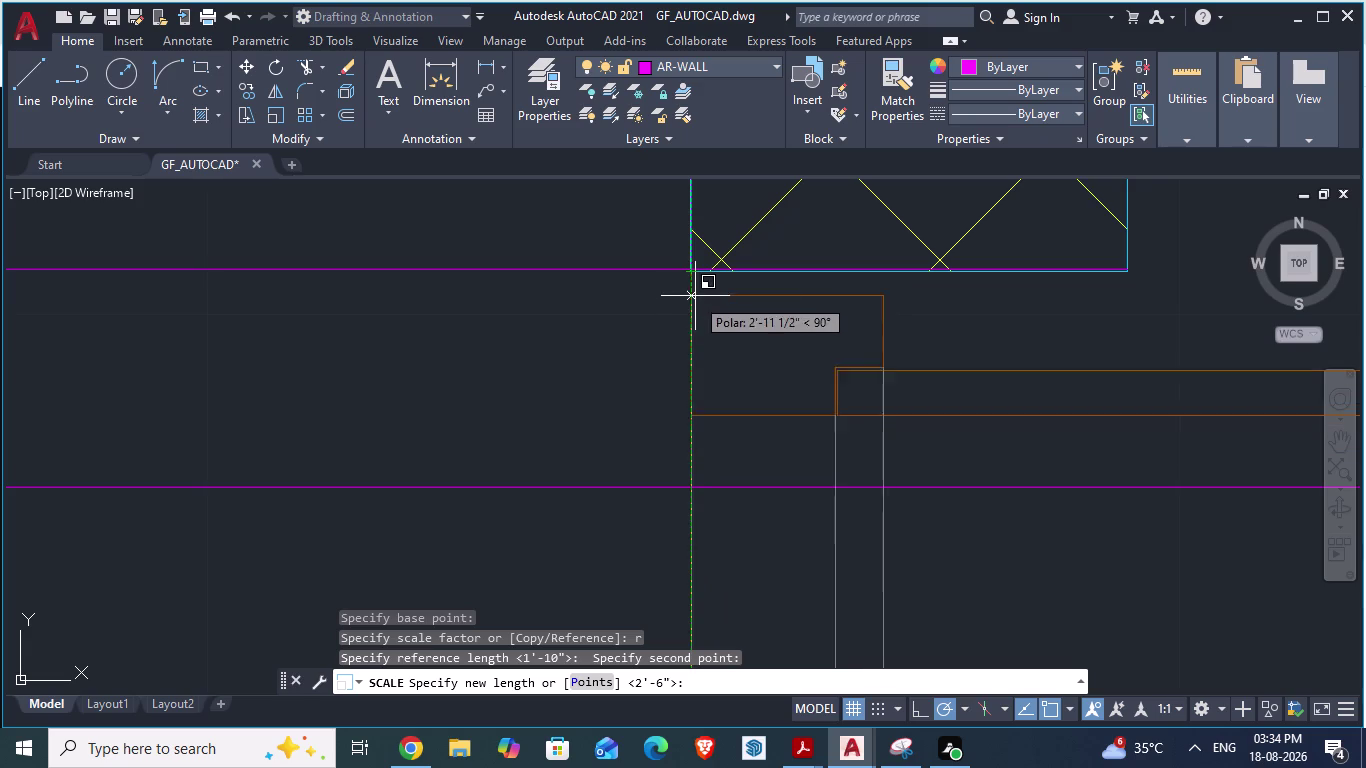
scroll(up, 3)
click(687, 244)
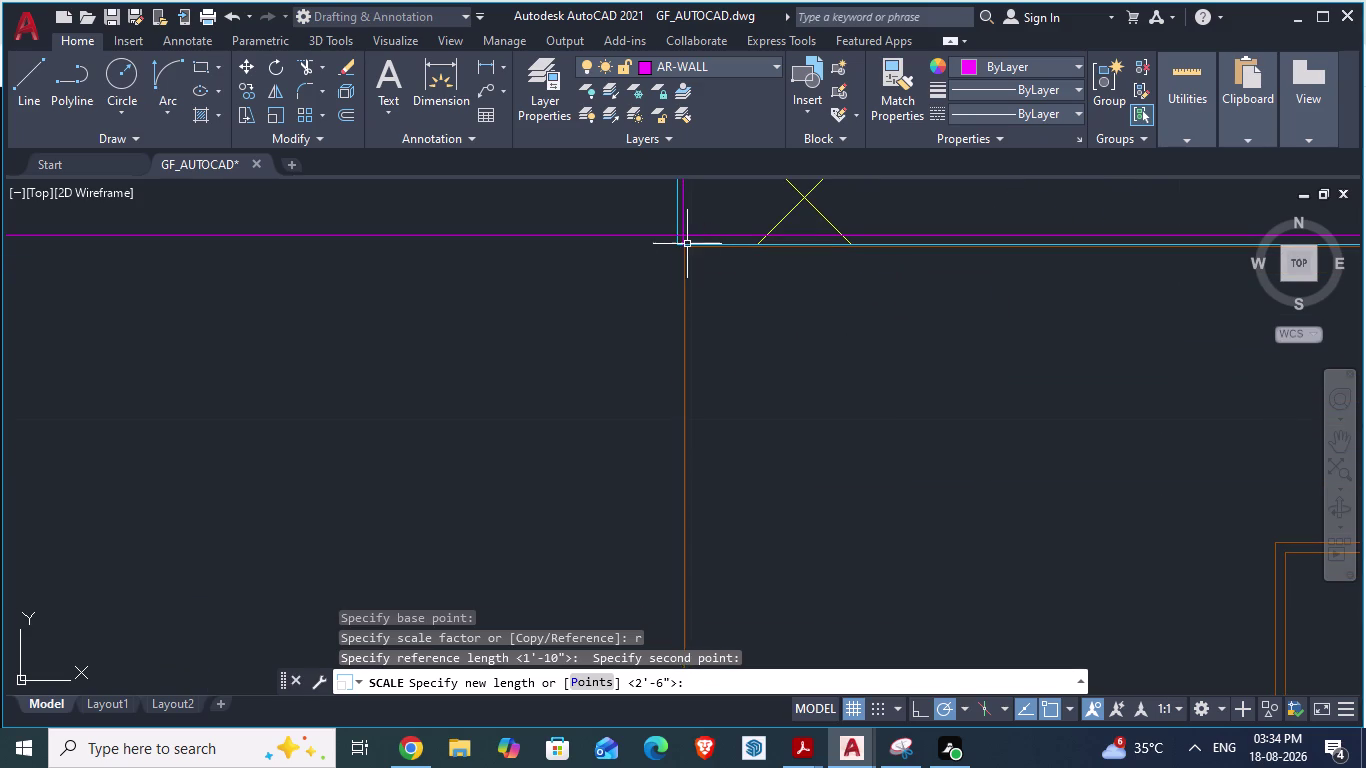
key(Return)
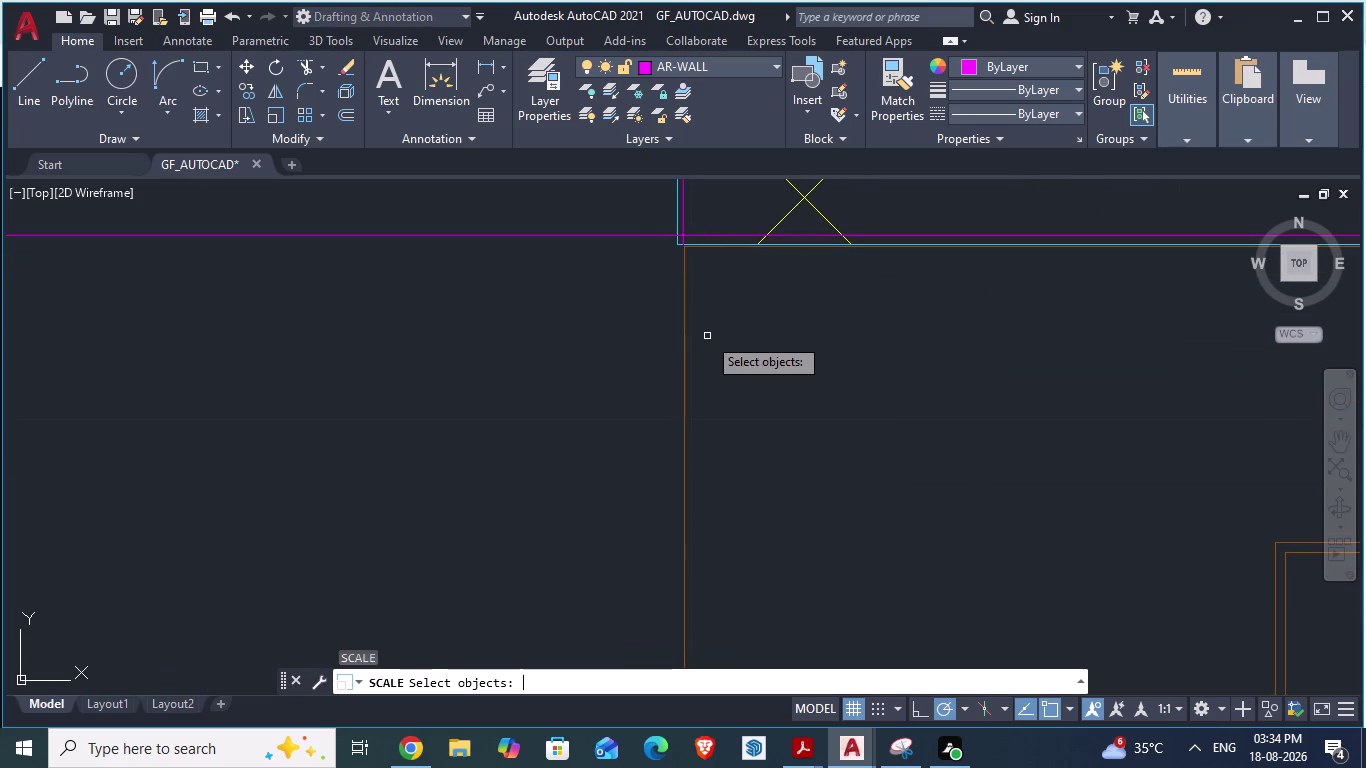
scroll(down, 3)
scroll(down, 3)
scroll(down, 3)
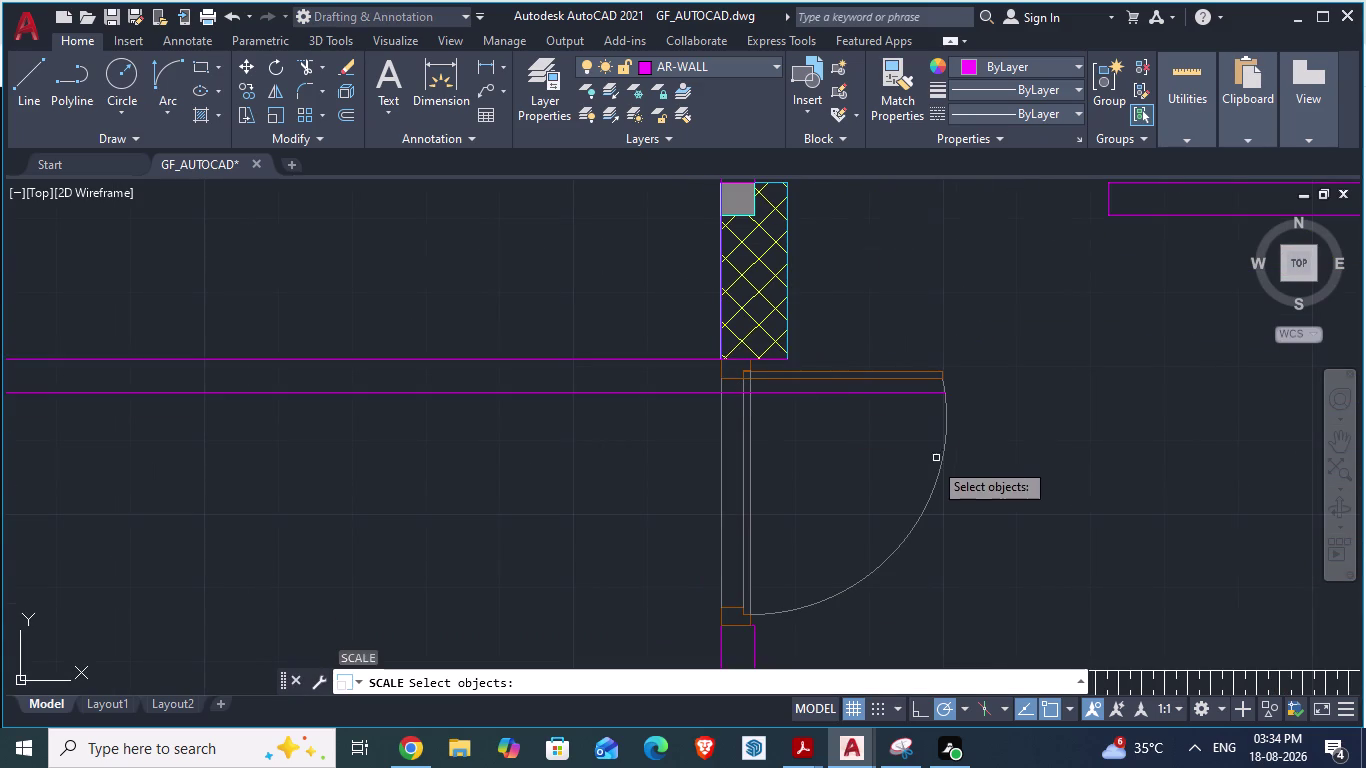
key(Escape)
key(alt+Tab)
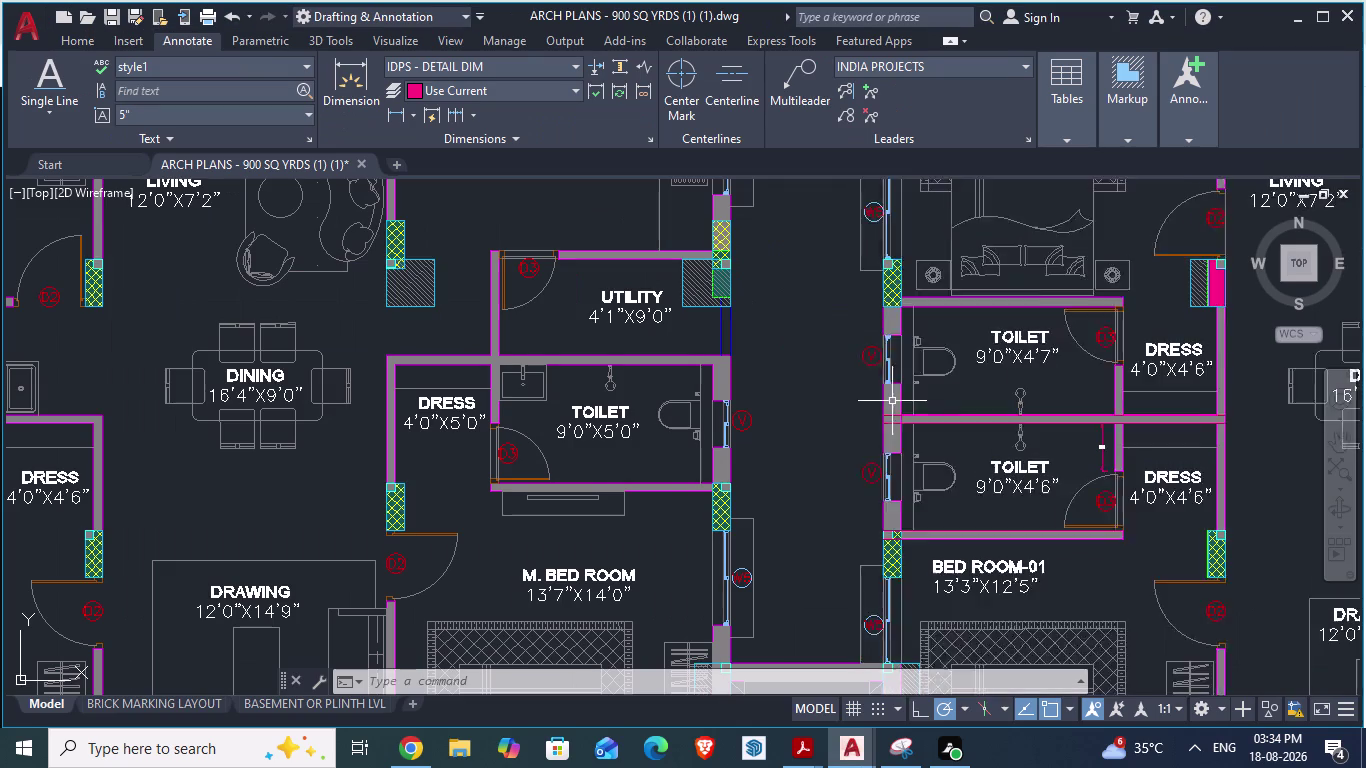
scroll(down, 3)
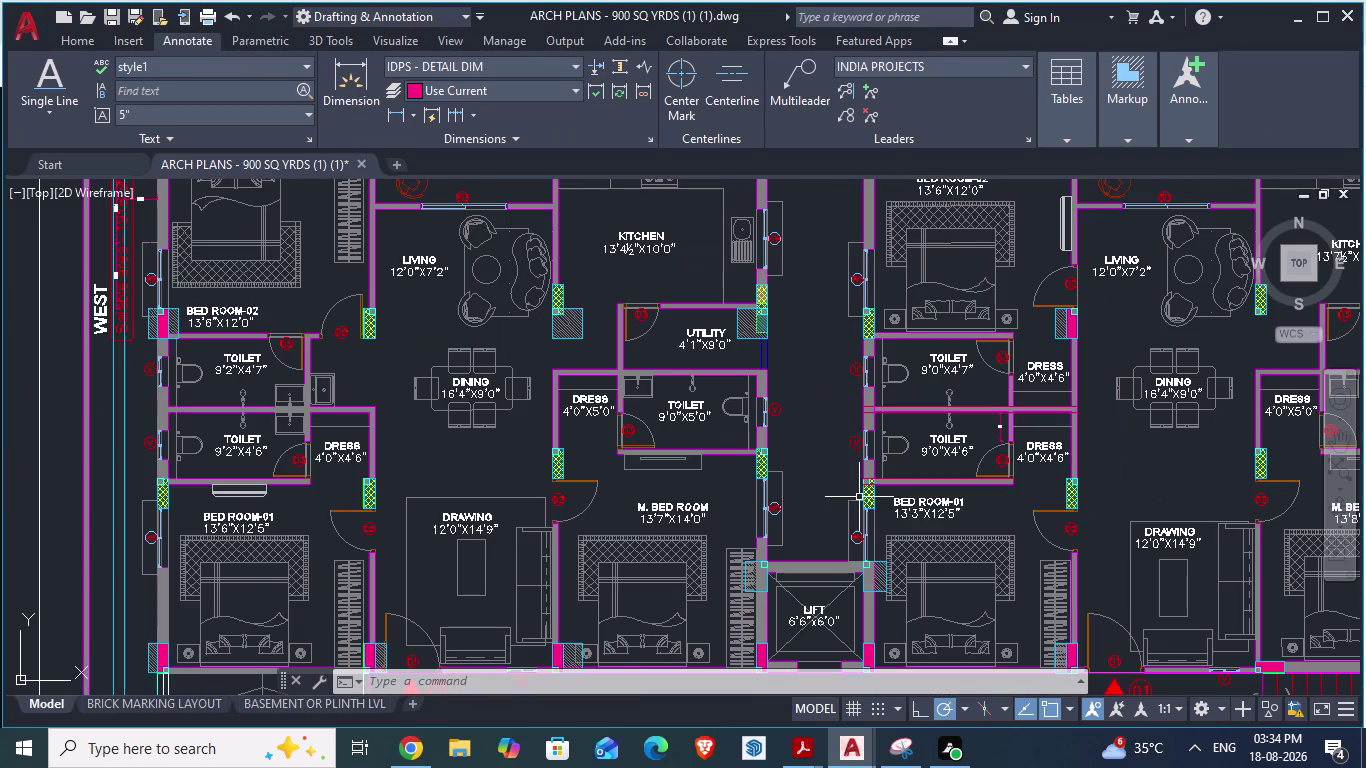
key(alt+Tab)
scroll(down, 3)
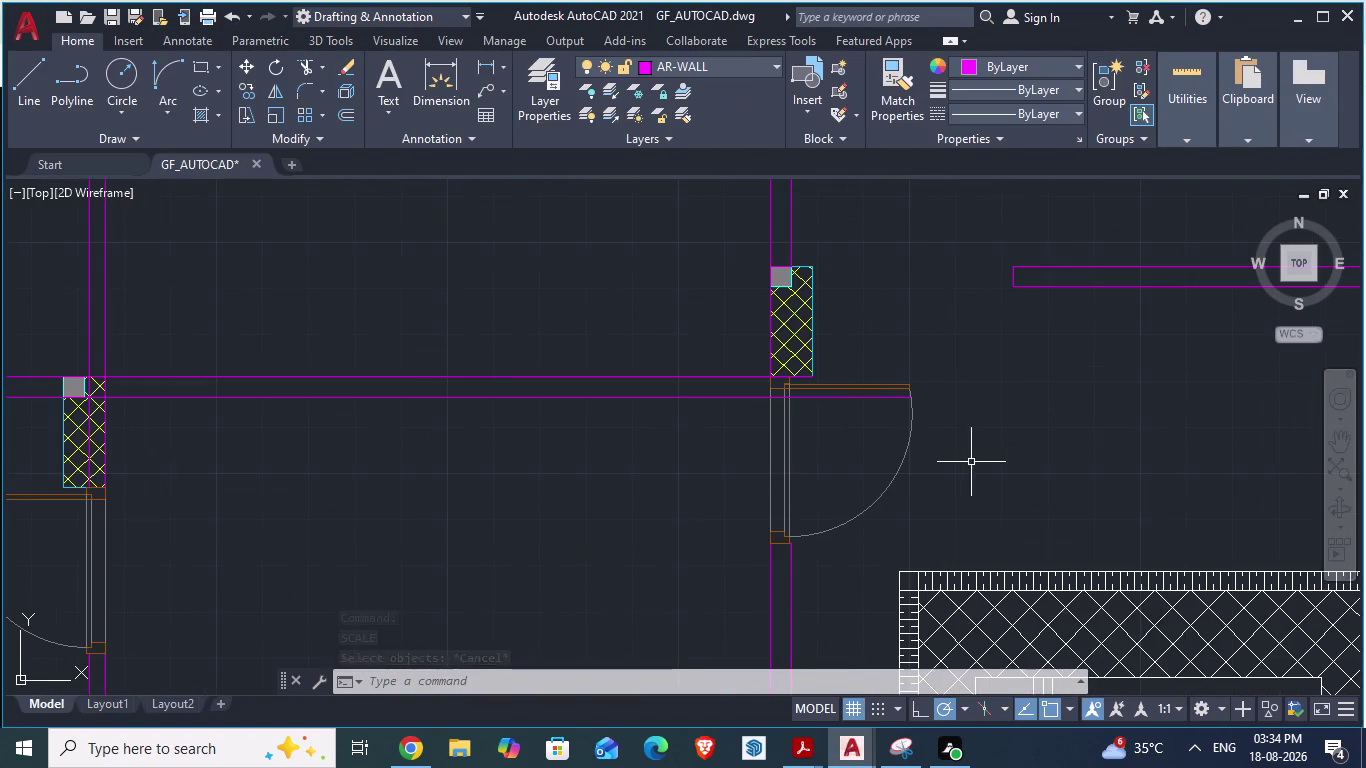
key(alt+Tab)
scroll(down, 3)
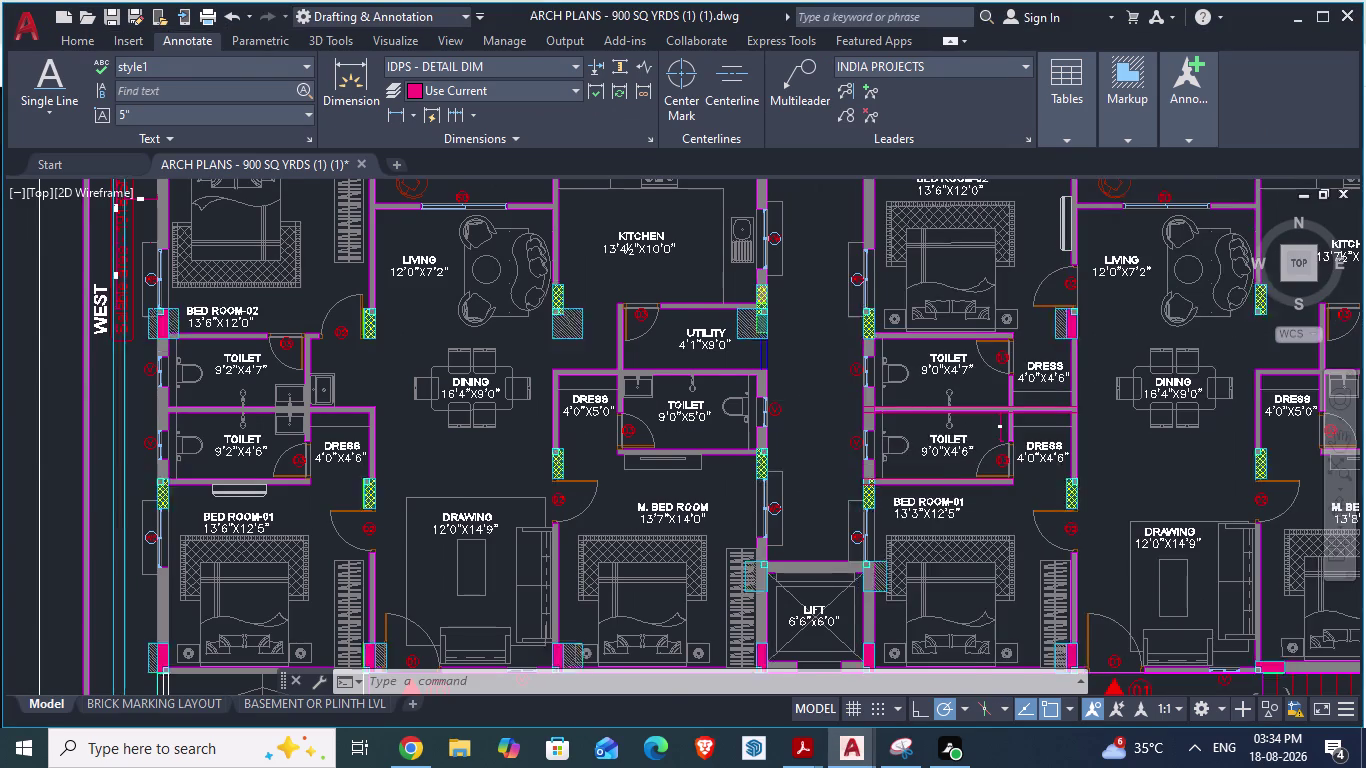
key(alt+Tab)
scroll(down, 3)
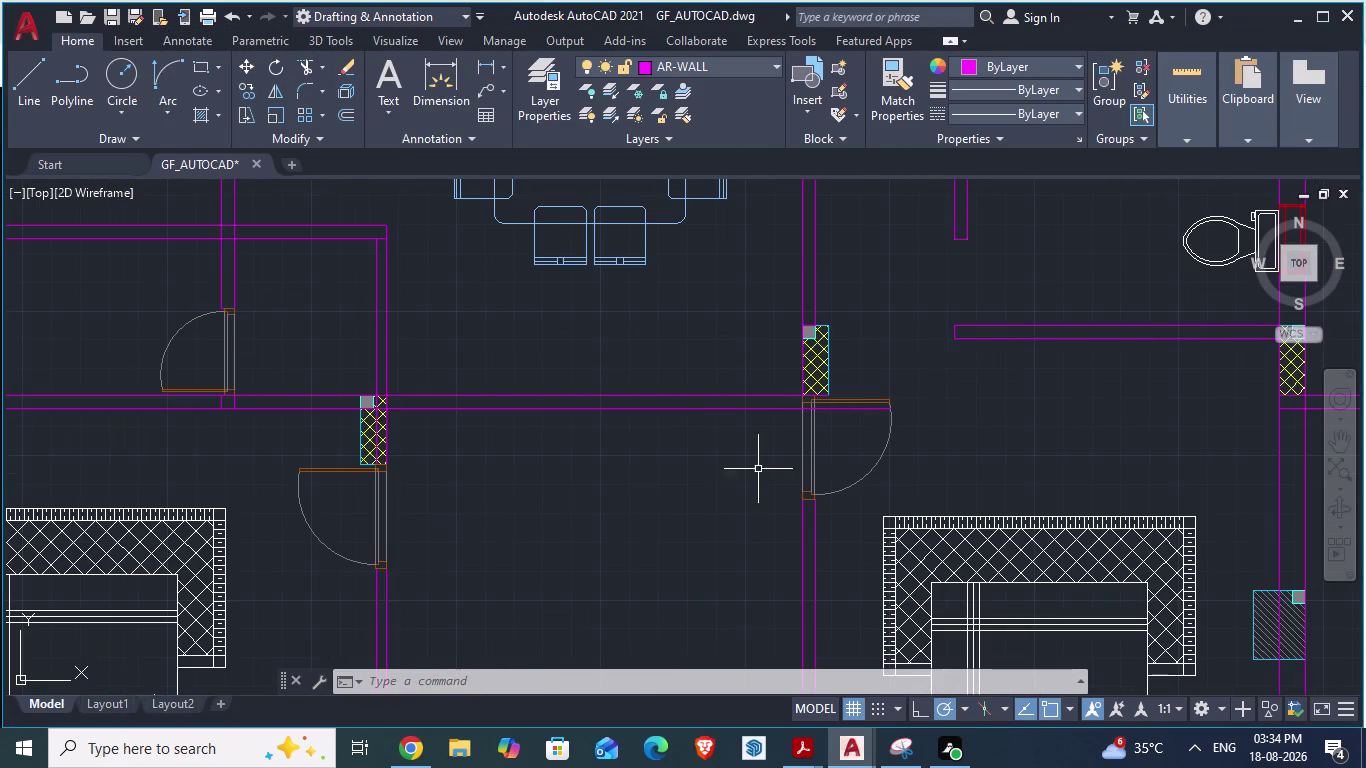
text(tr)
Trim the stray grid-line pieces across the openings, beside the door jamb and wall.
key(Return)
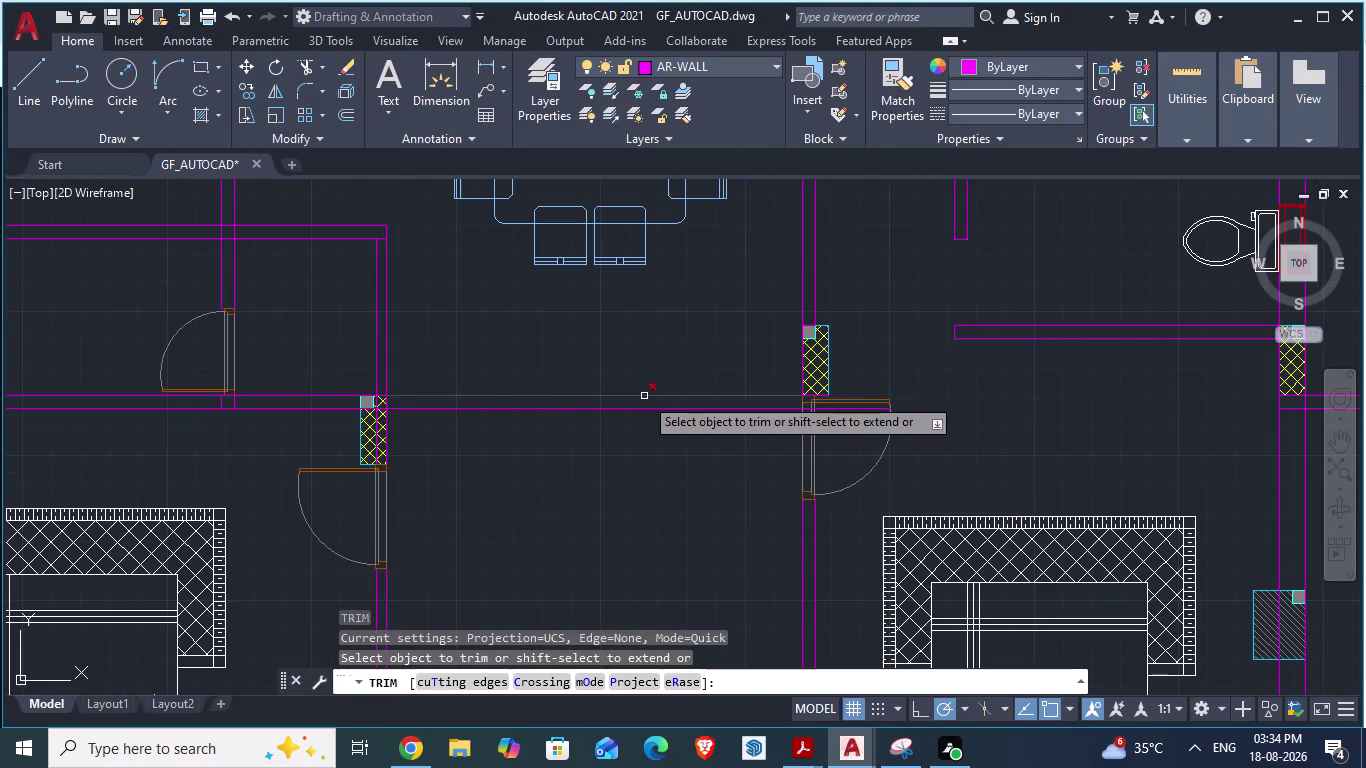
click(644, 396)
click(645, 411)
scroll(up, 3)
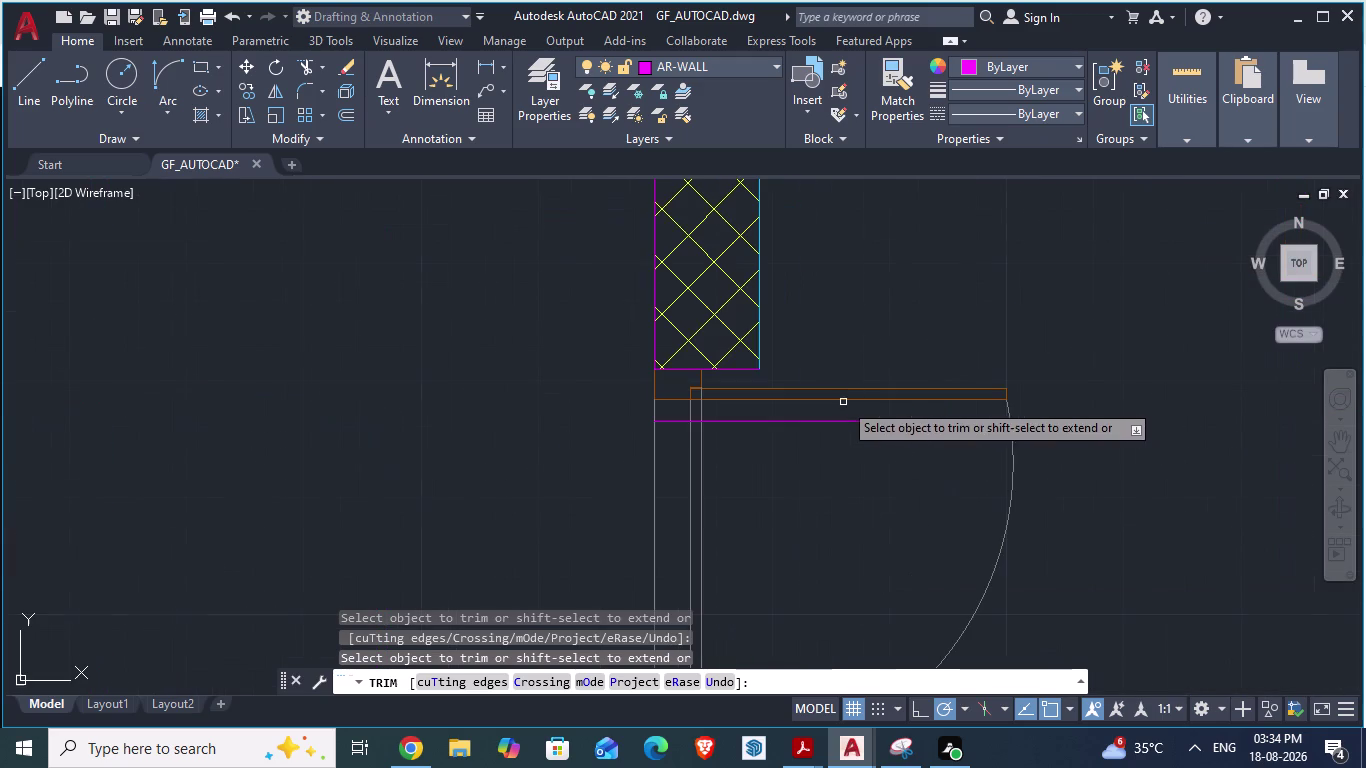
click(769, 421)
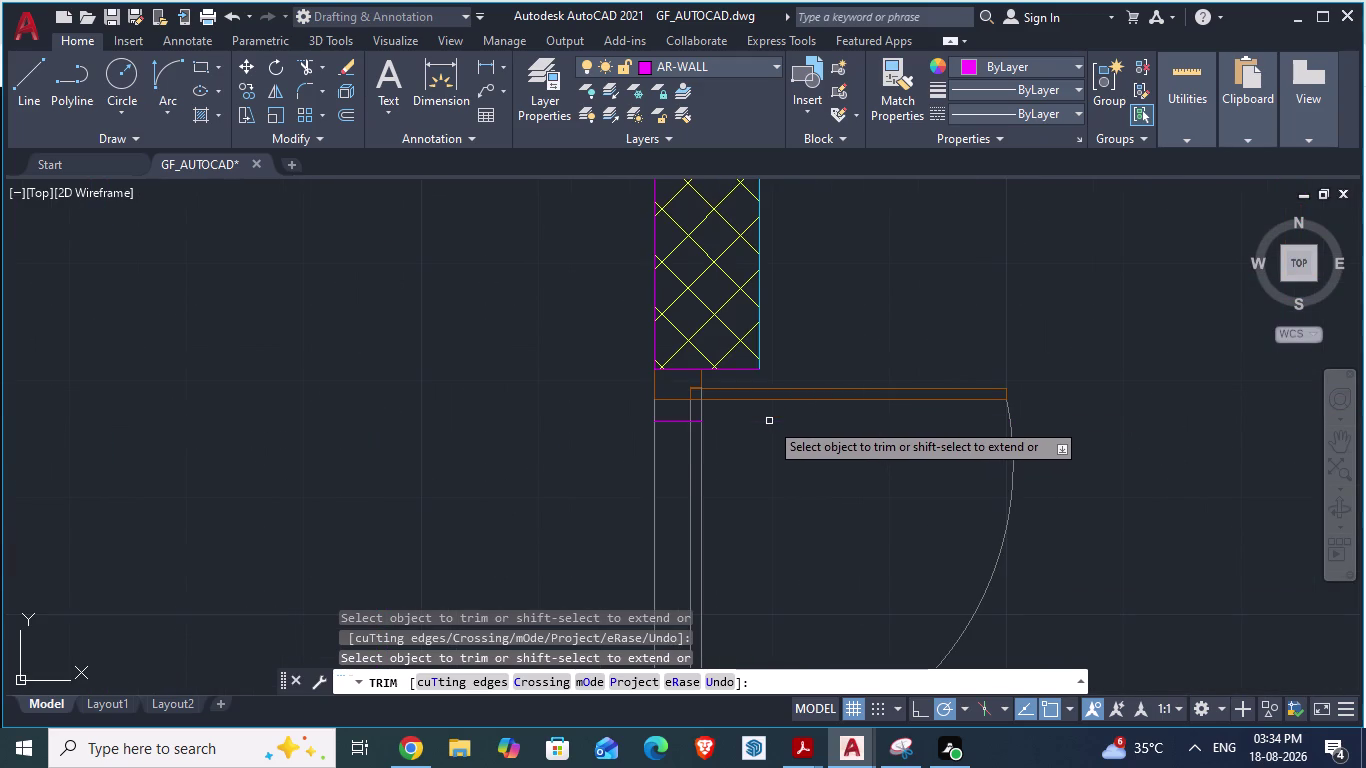
click(664, 425)
scroll(up, 3)
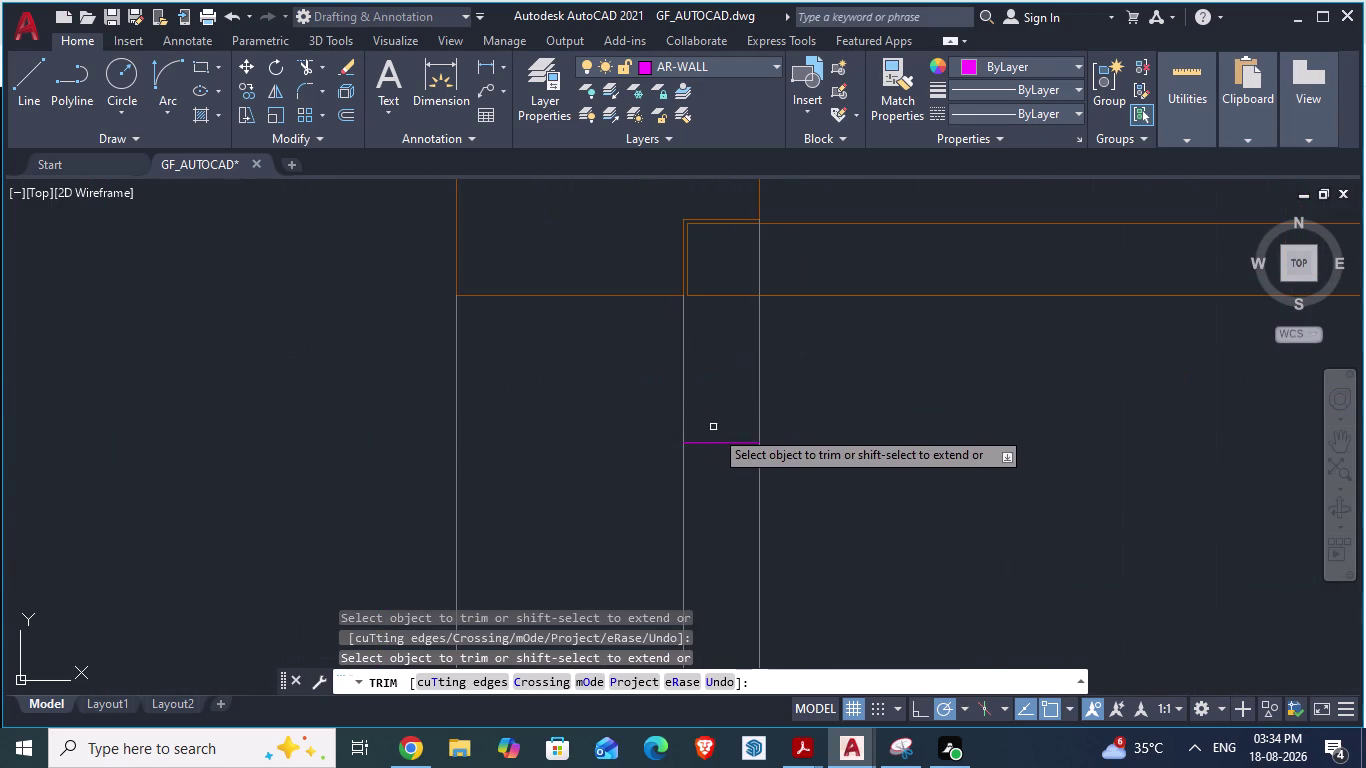
click(714, 443)
scroll(down, 3)
scroll(up, 3)
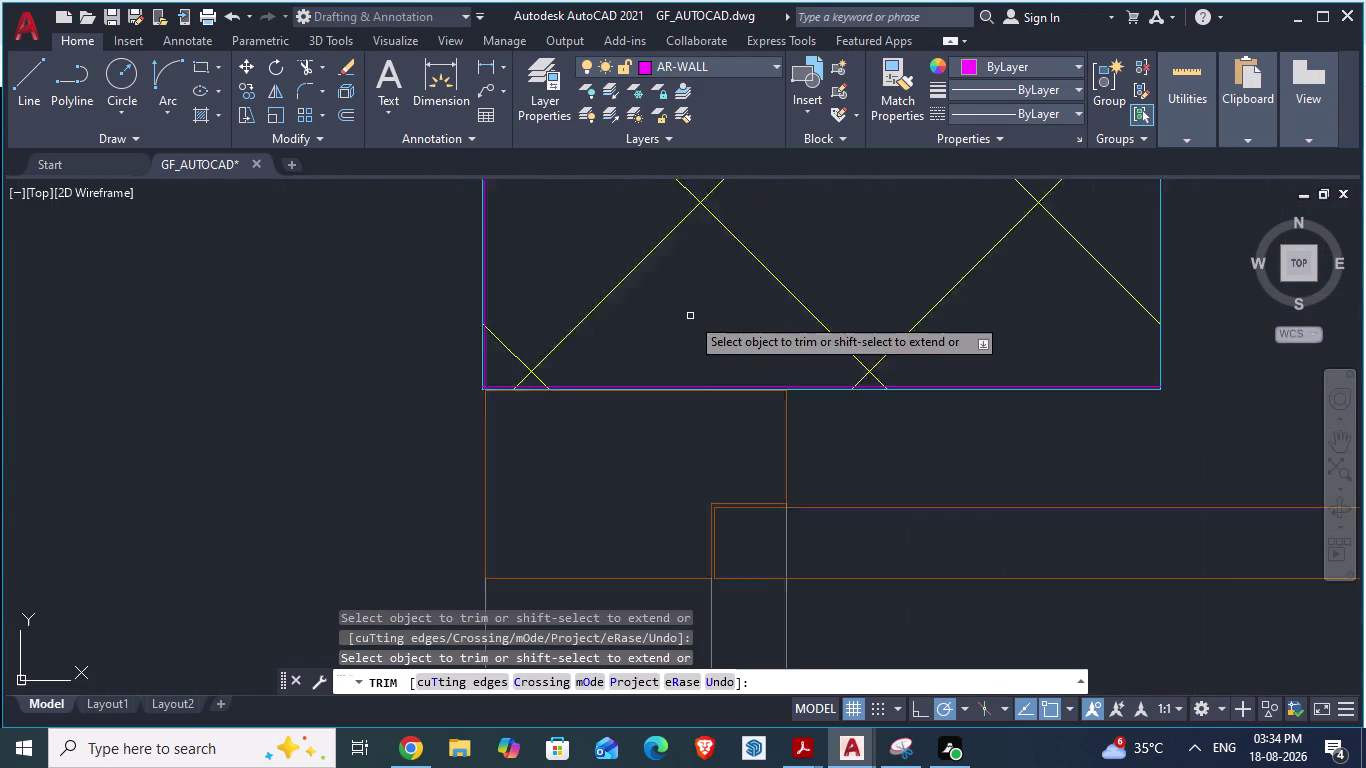
scroll(up, 3)
click(656, 430)
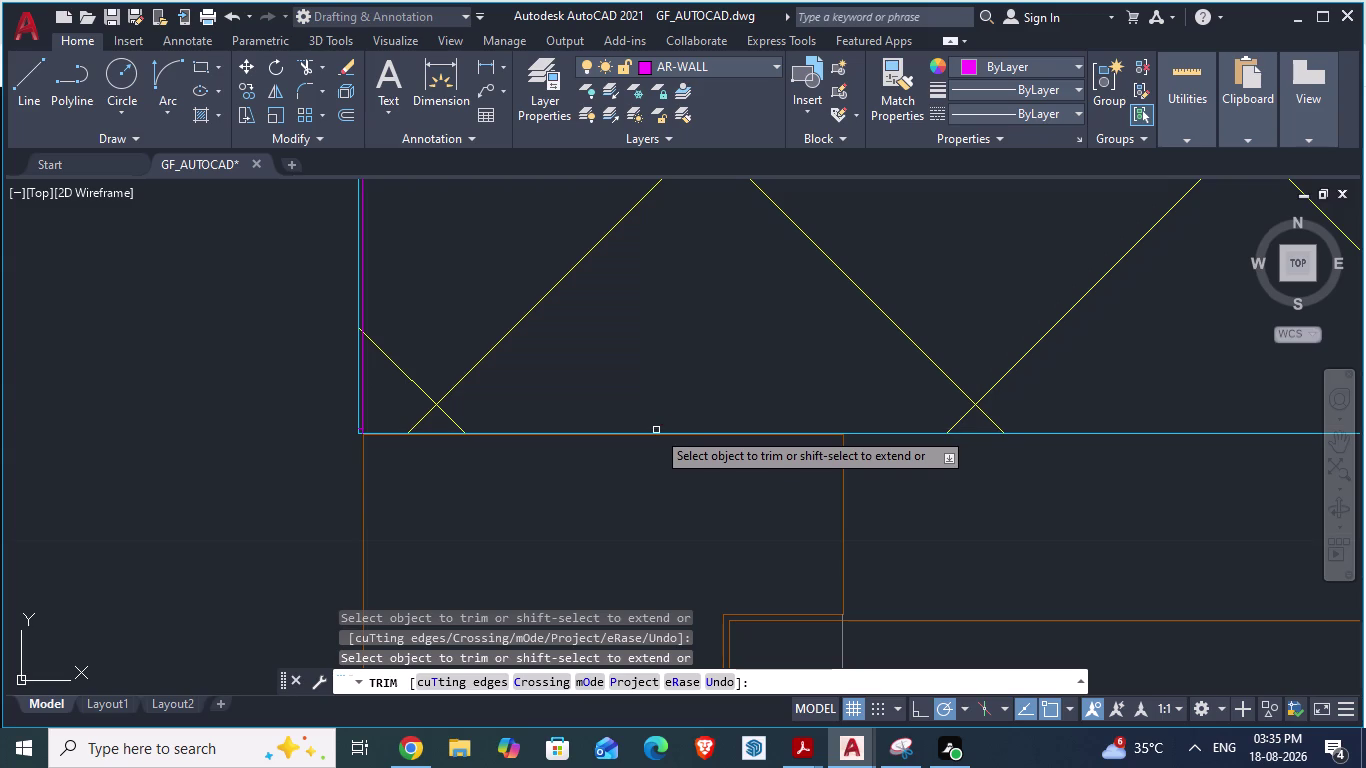
scroll(down, 3)
scroll(up, 3)
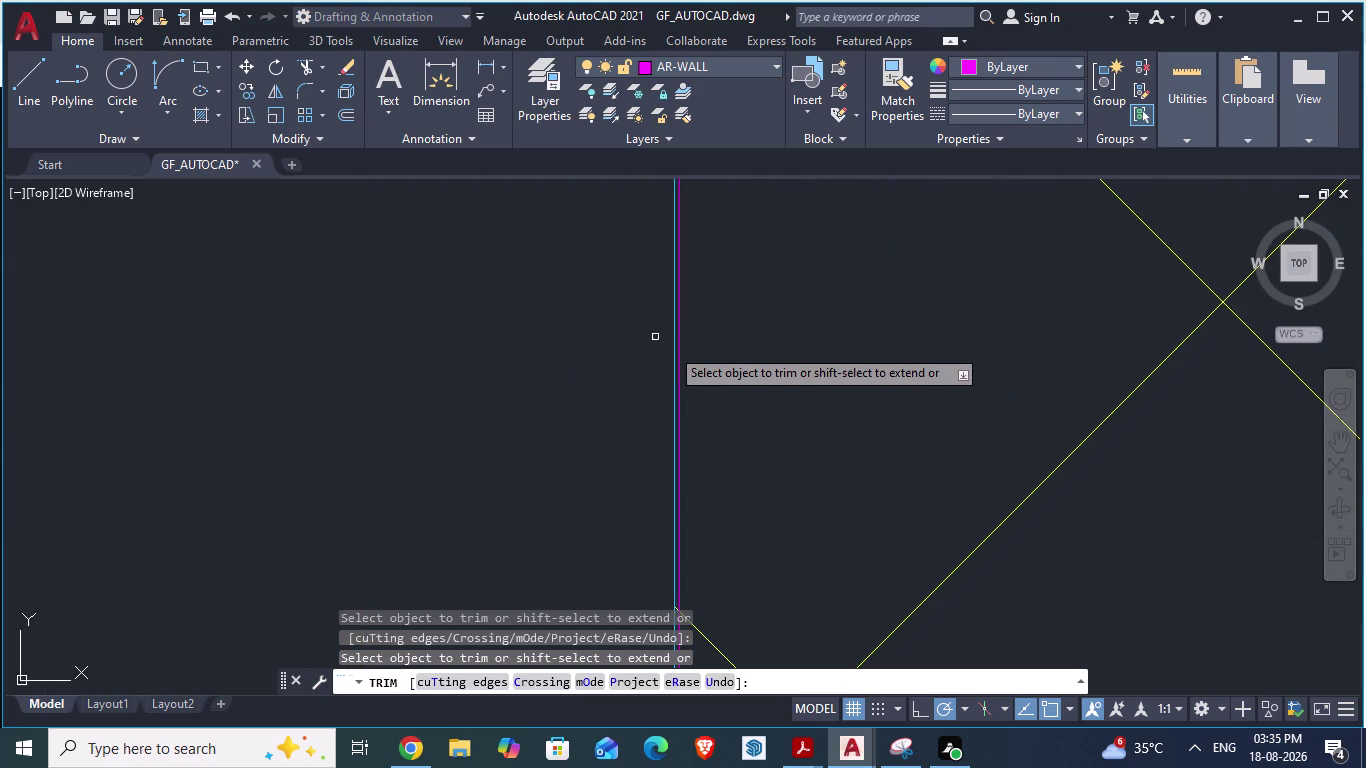
scroll(up, 3)
click(678, 378)
Trim the remaining magenta line ends at the corner, then cancel the fence trim.
scroll(down, 3)
scroll(up, 3)
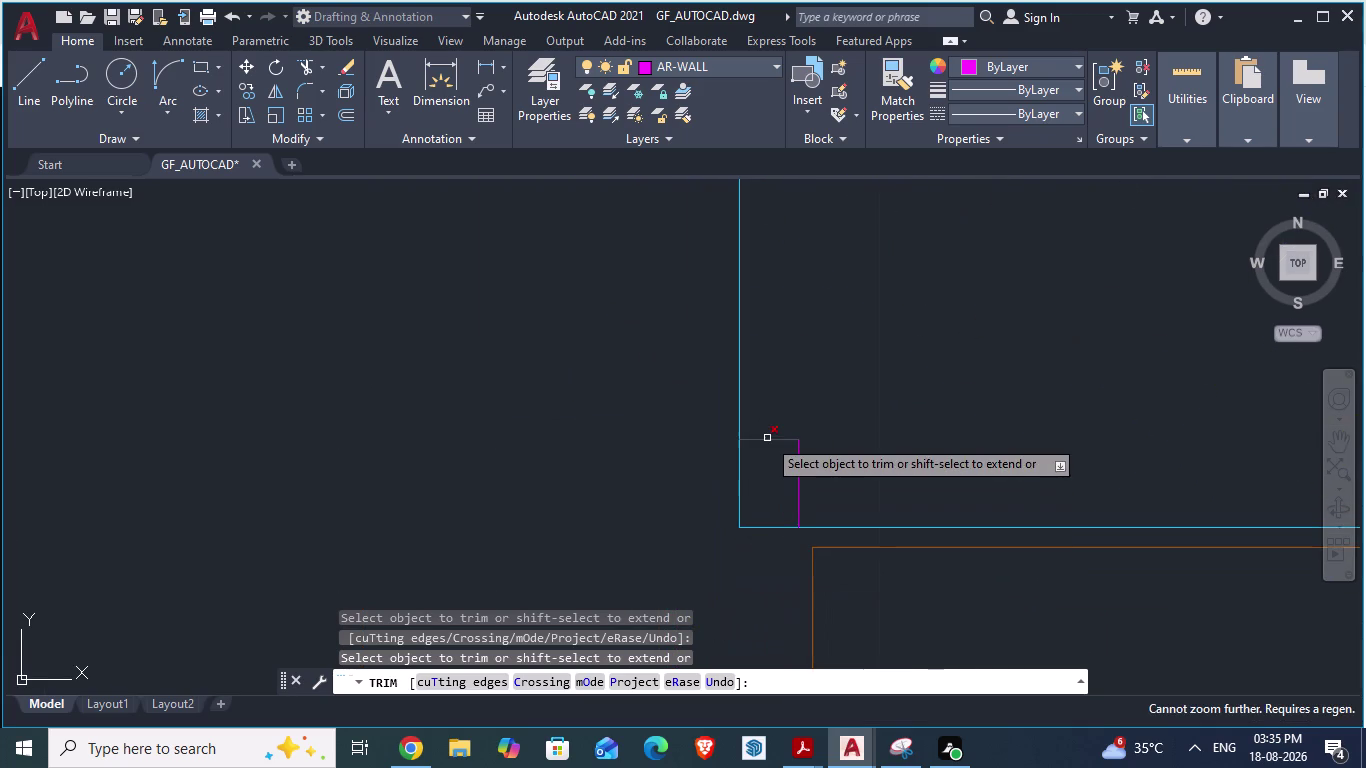
click(767, 438)
click(798, 464)
scroll(down, 3)
scroll(down, 3)
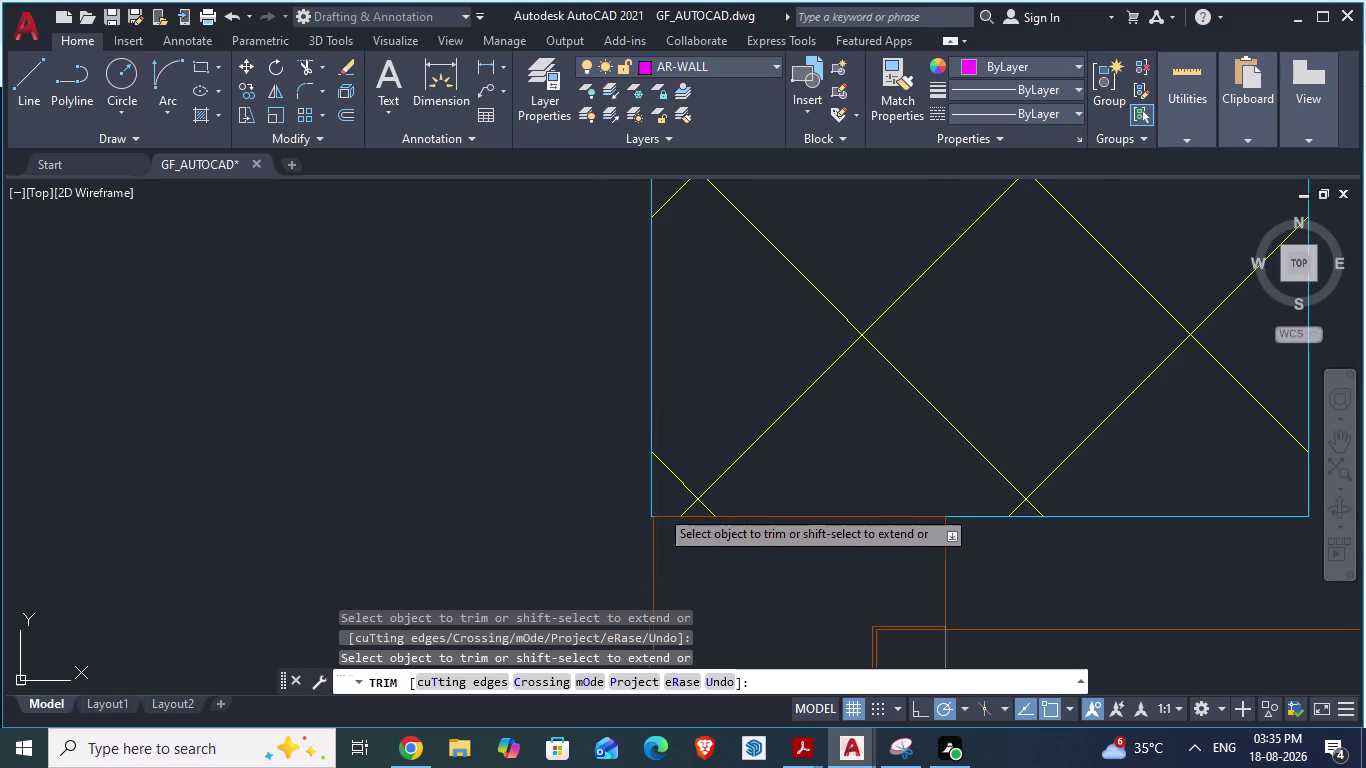
scroll(up, 3)
scroll(down, 3)
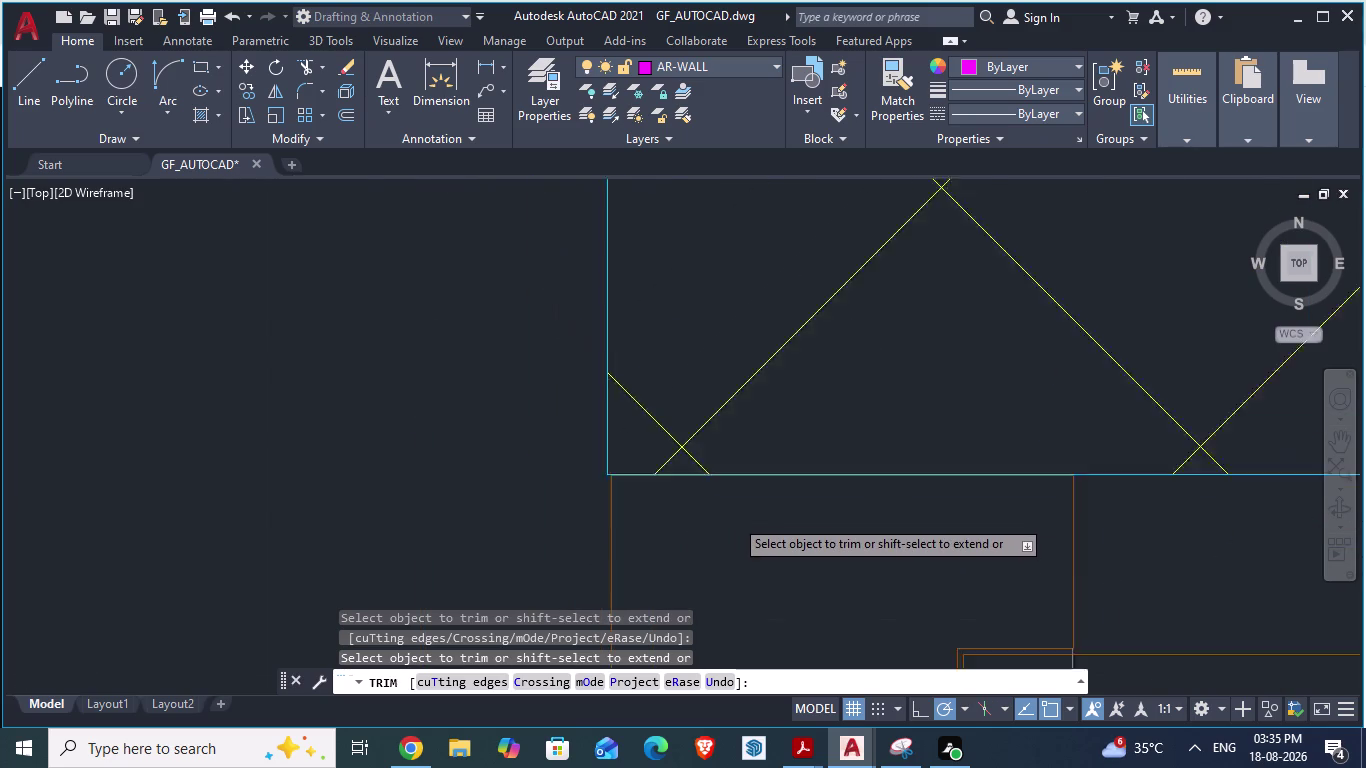
scroll(down, 3)
scroll(down, 3)
scroll(up, 3)
scroll(up, 3)
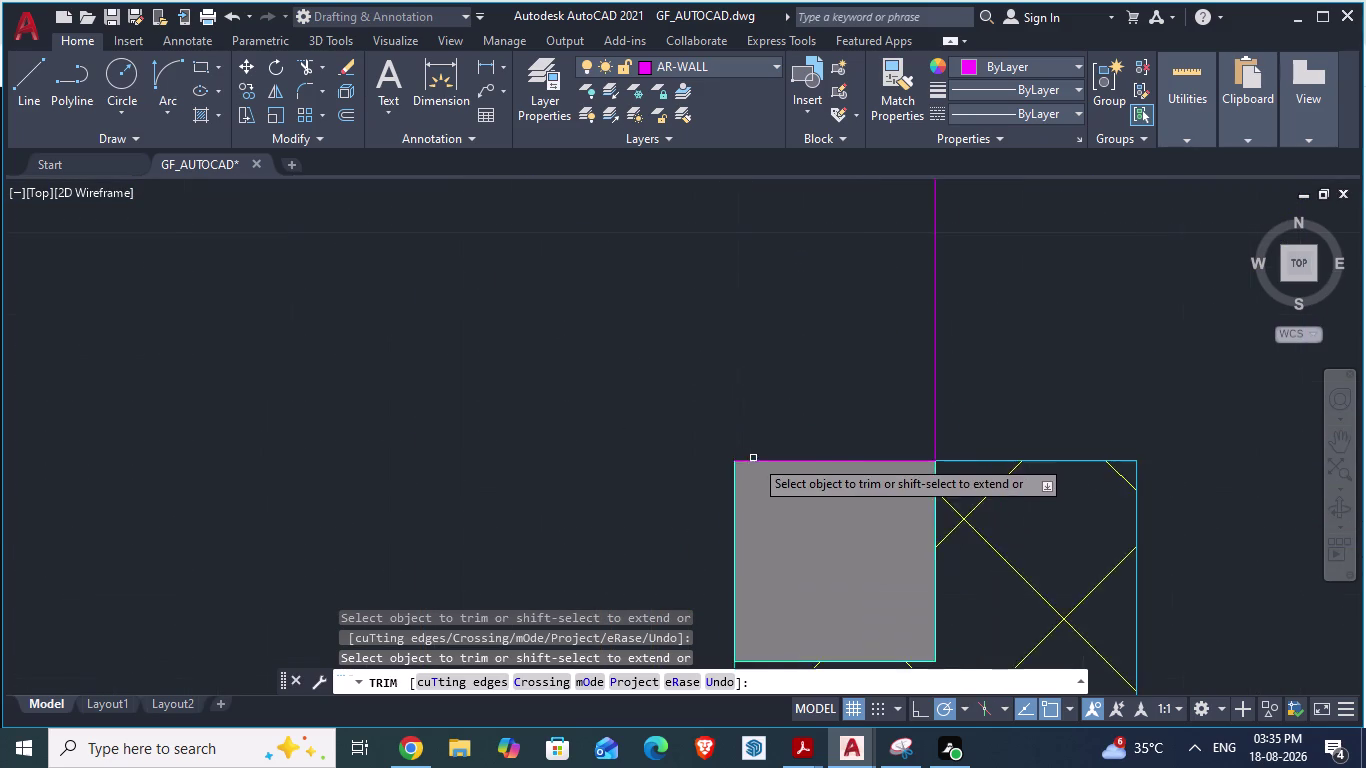
scroll(up, 3)
click(772, 447)
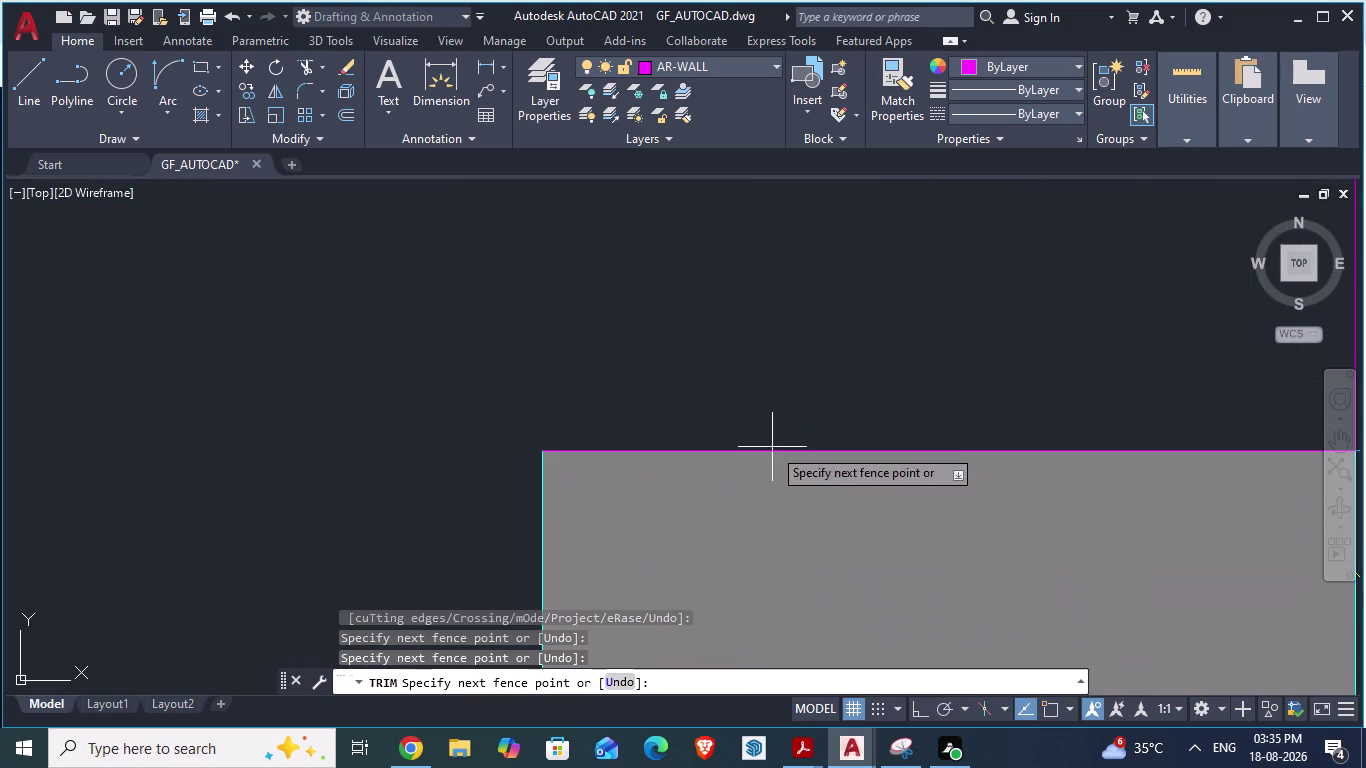
key(Escape)
scroll(up, 3)
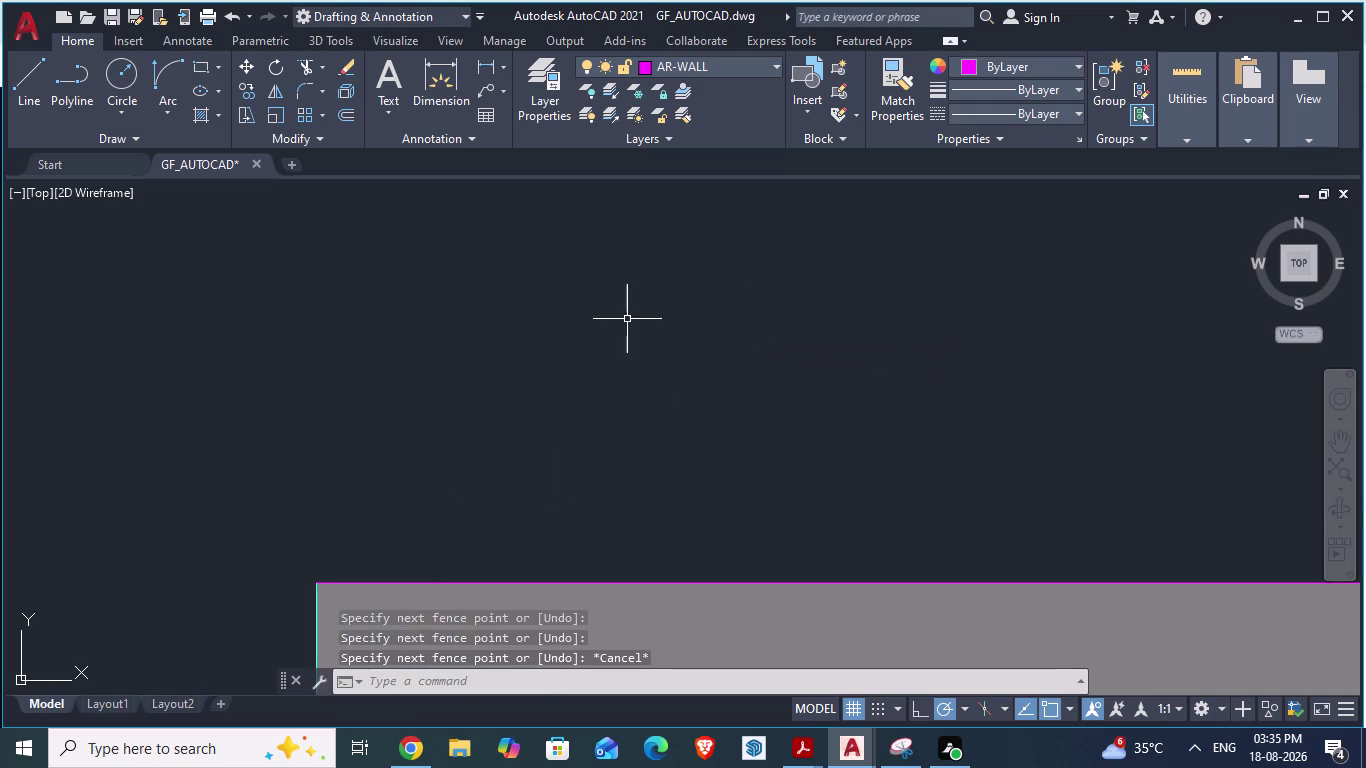
scroll(down, 3)
scroll(up, 3)
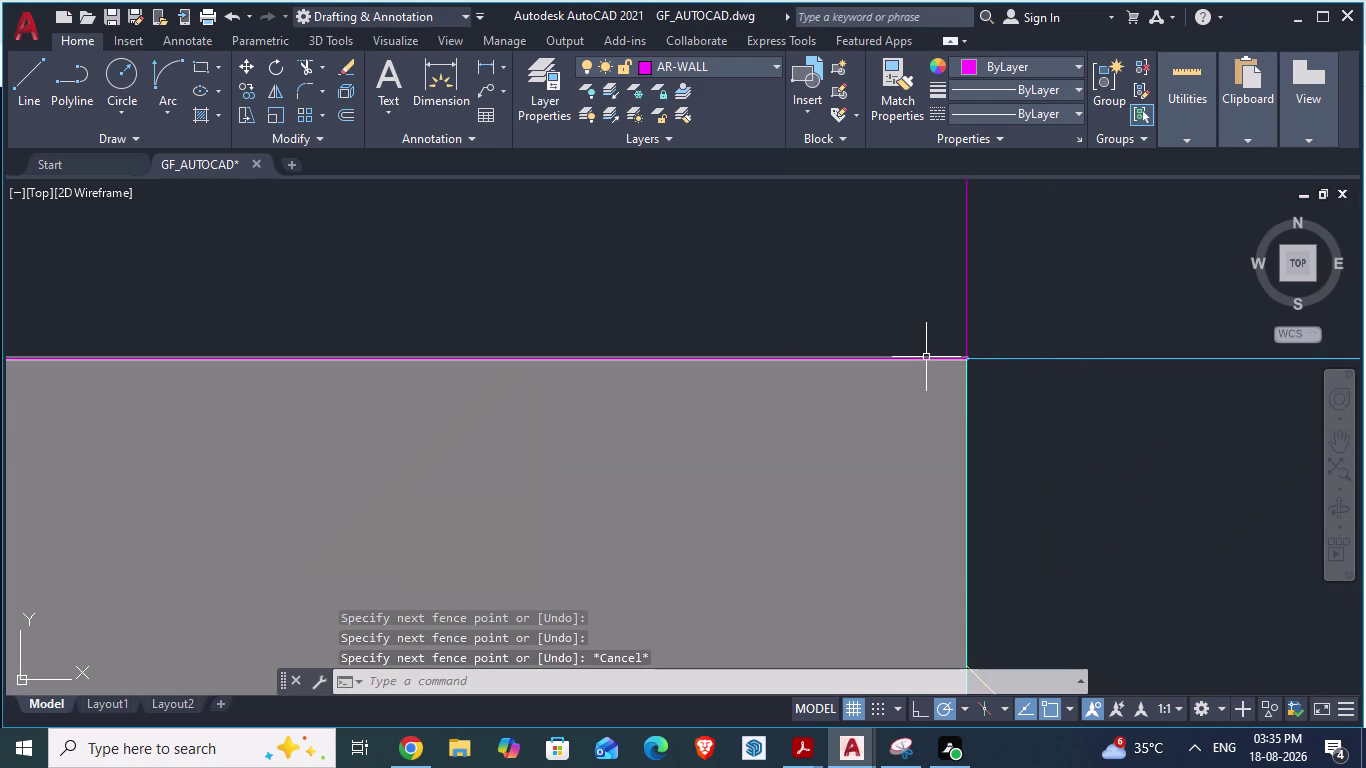
Delete the stray line piece and save the drawing.
click(926, 357)
key(Delete)
scroll(down, 3)
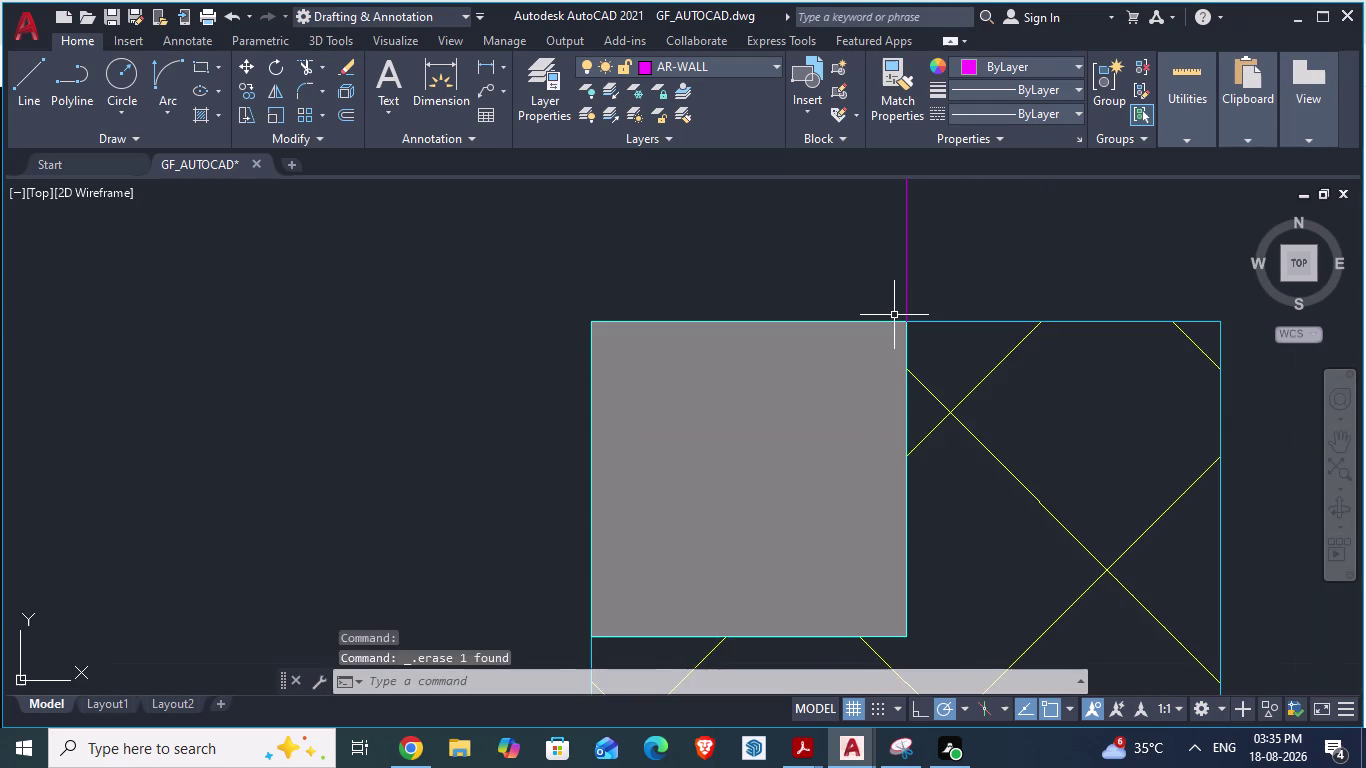
scroll(down, 3)
scroll(down, 3)
scroll(down, 3)
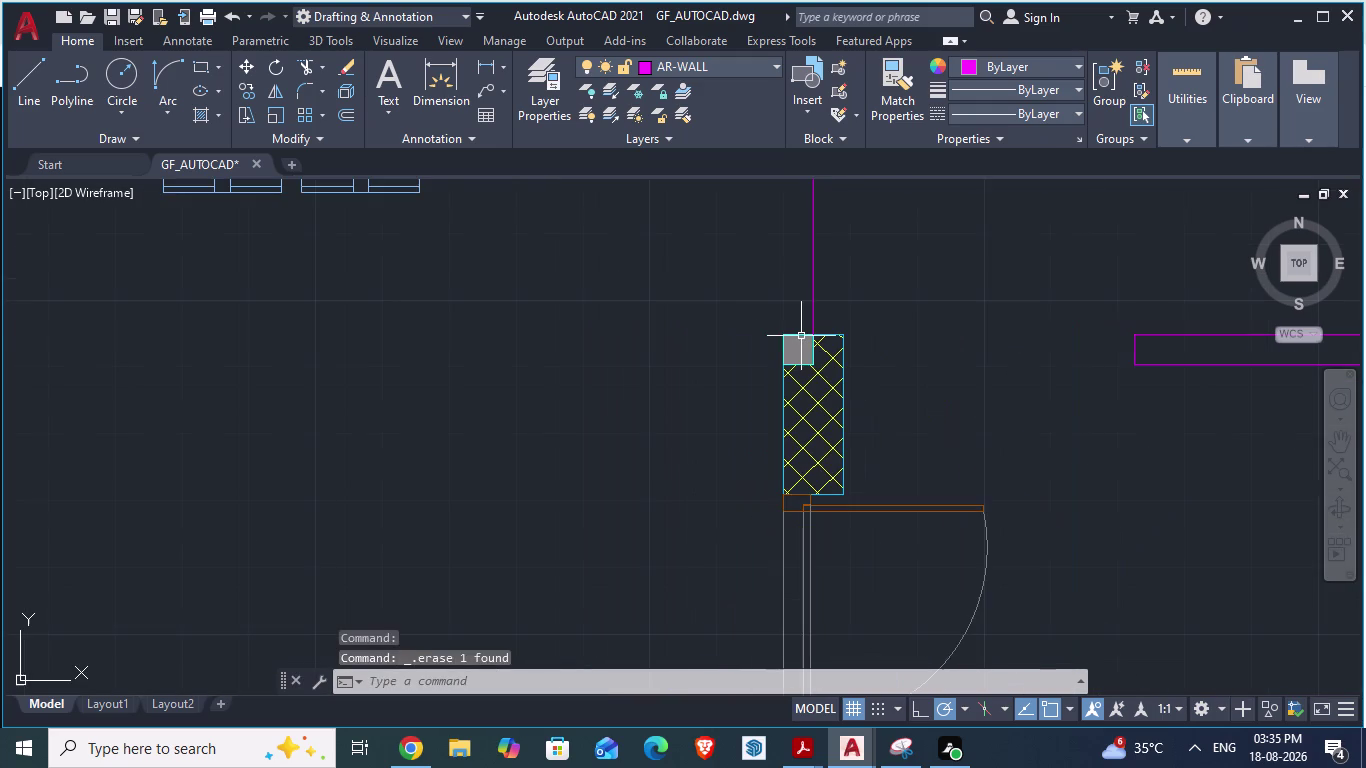
scroll(up, 3)
key(ctrl+s)
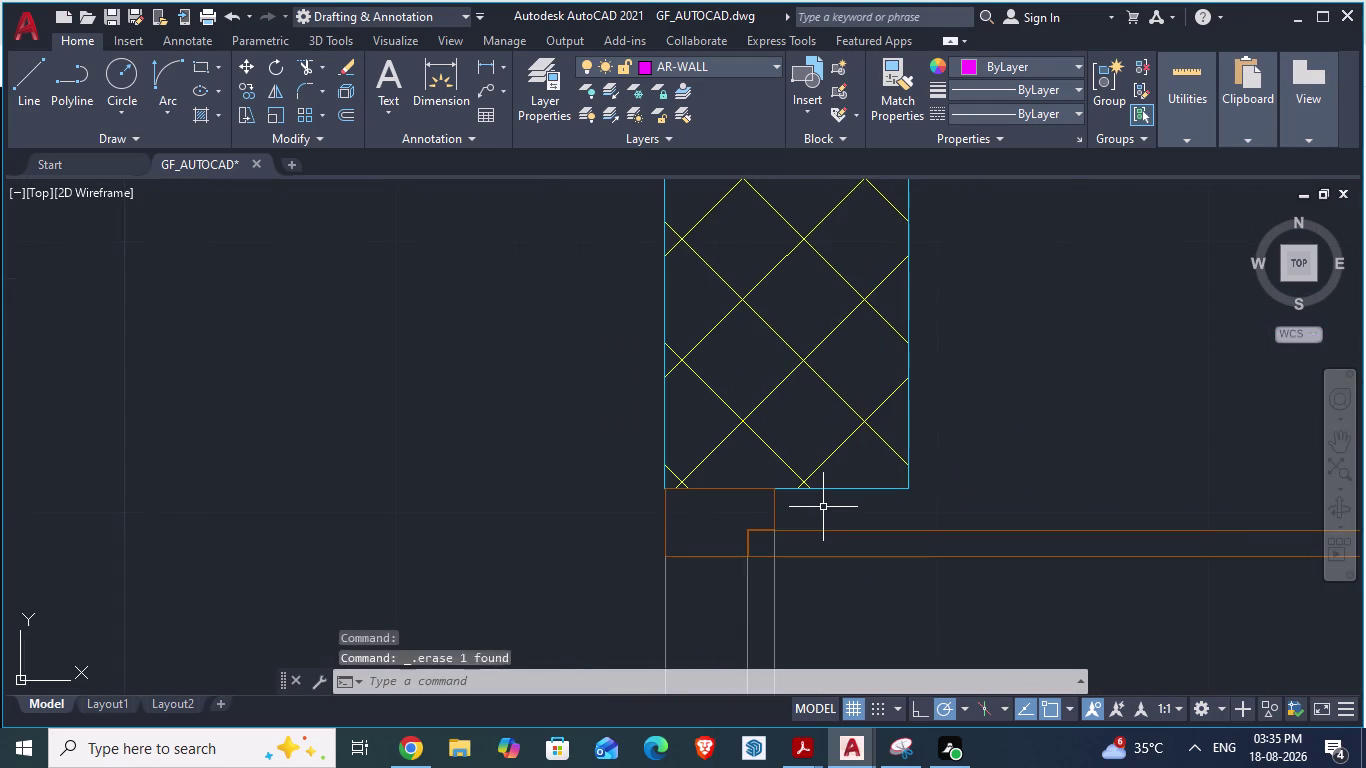
scroll(down, 3)
scroll(down, 3)
scroll(up, 3)
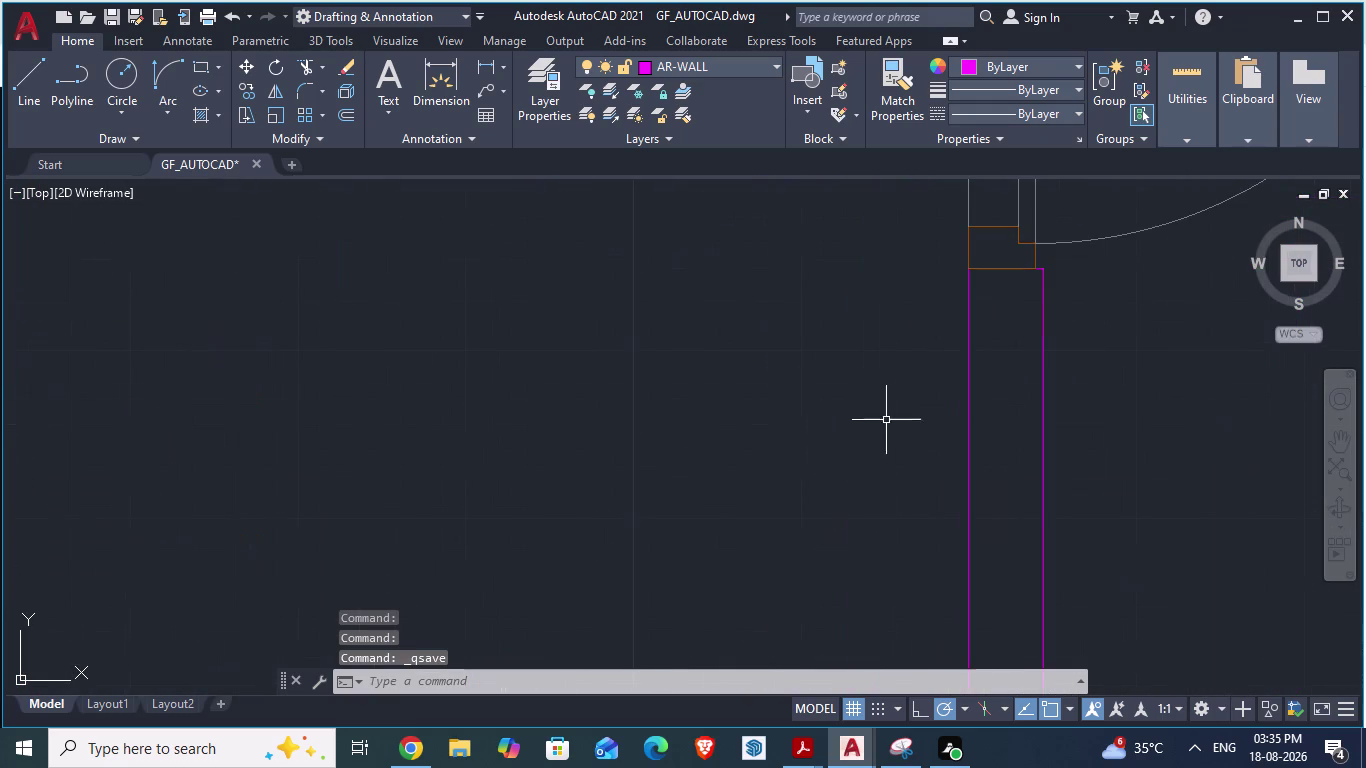
scroll(up, 3)
scroll(up, 3)
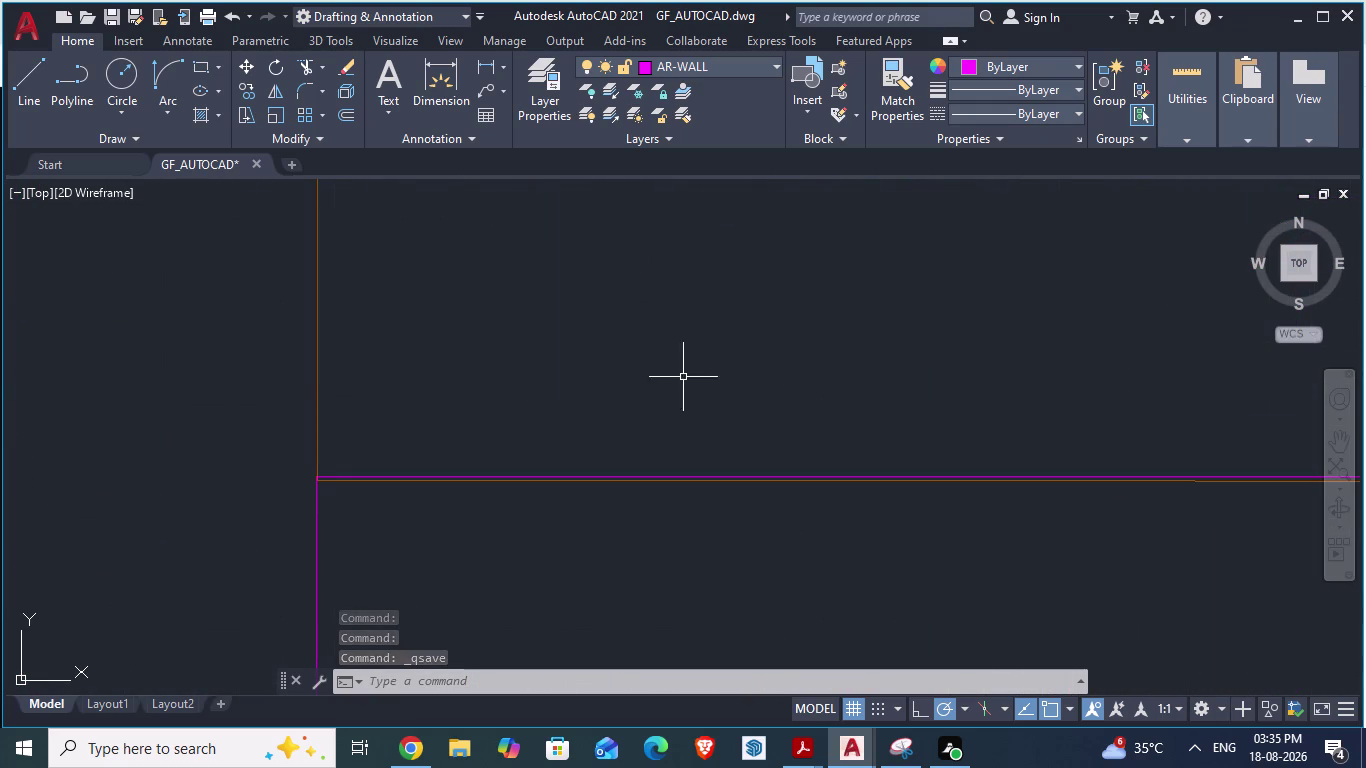
Move the blue grid line onto the wall edge.
click(317, 385)
key(m)
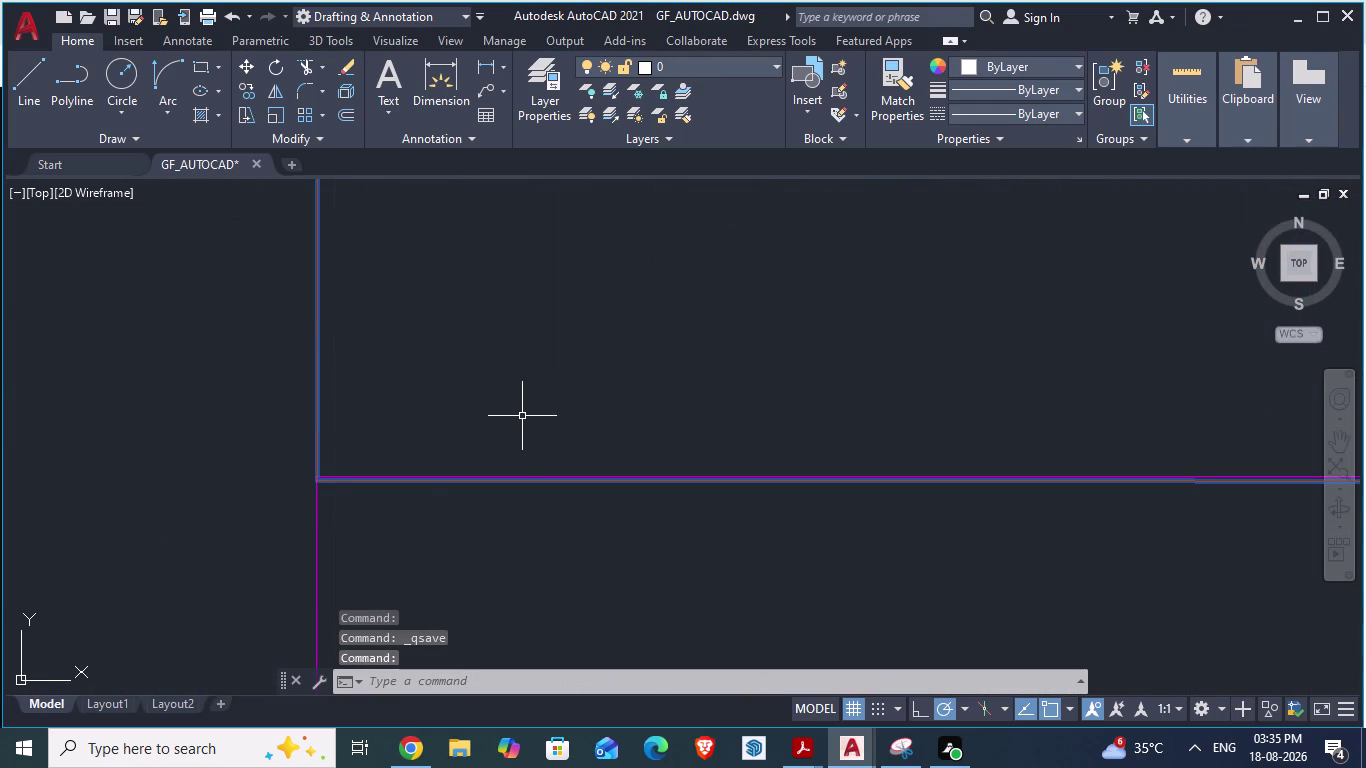
key(Return)
scroll(up, 3)
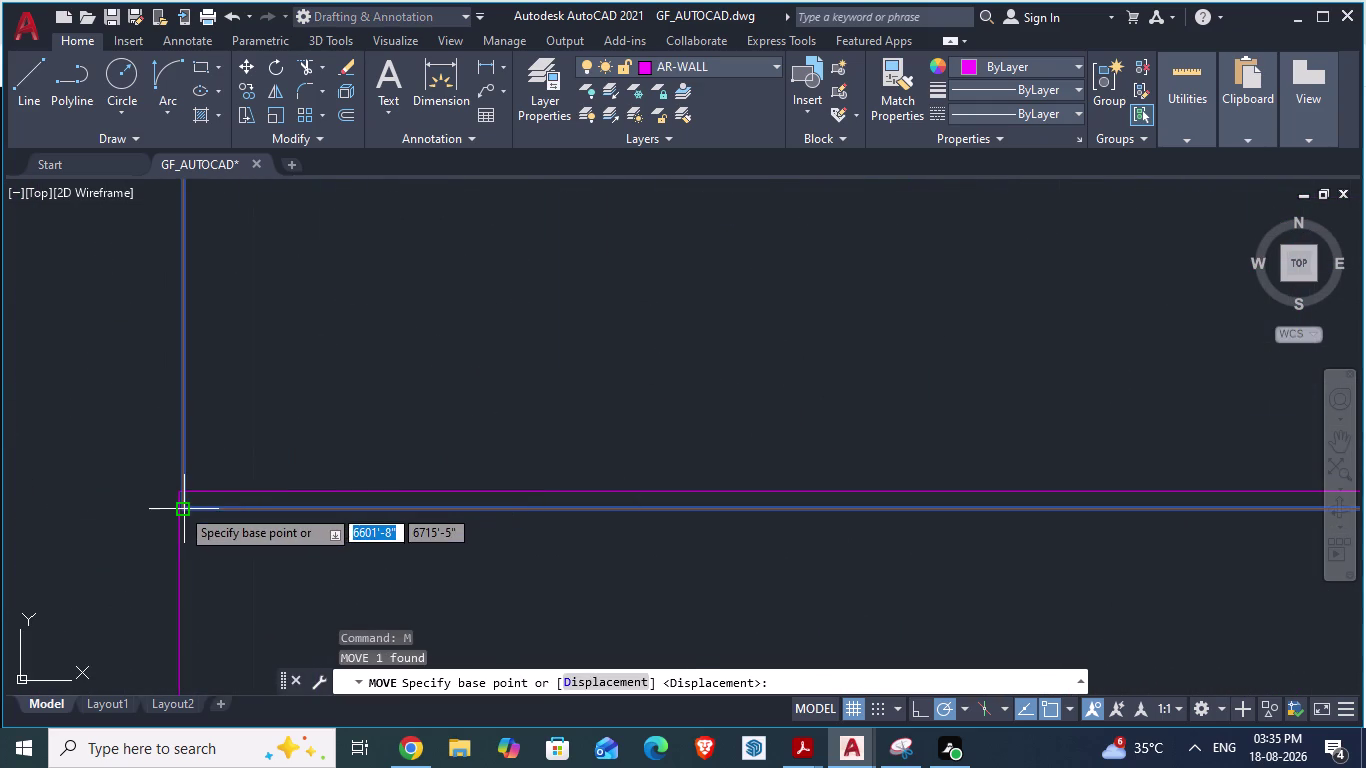
drag(180, 507, 175, 492)
click(175, 492)
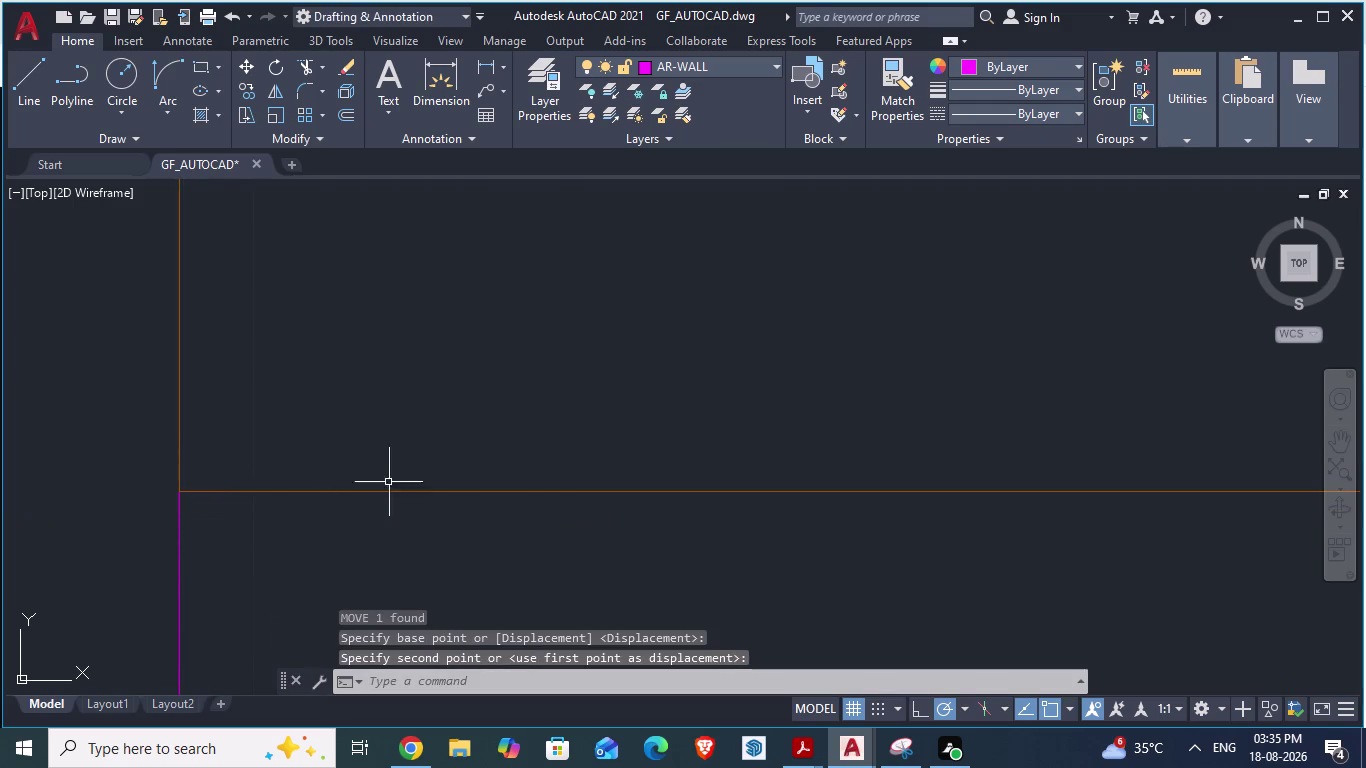
scroll(down, 3)
scroll(down, 3)
scroll(down, 3)
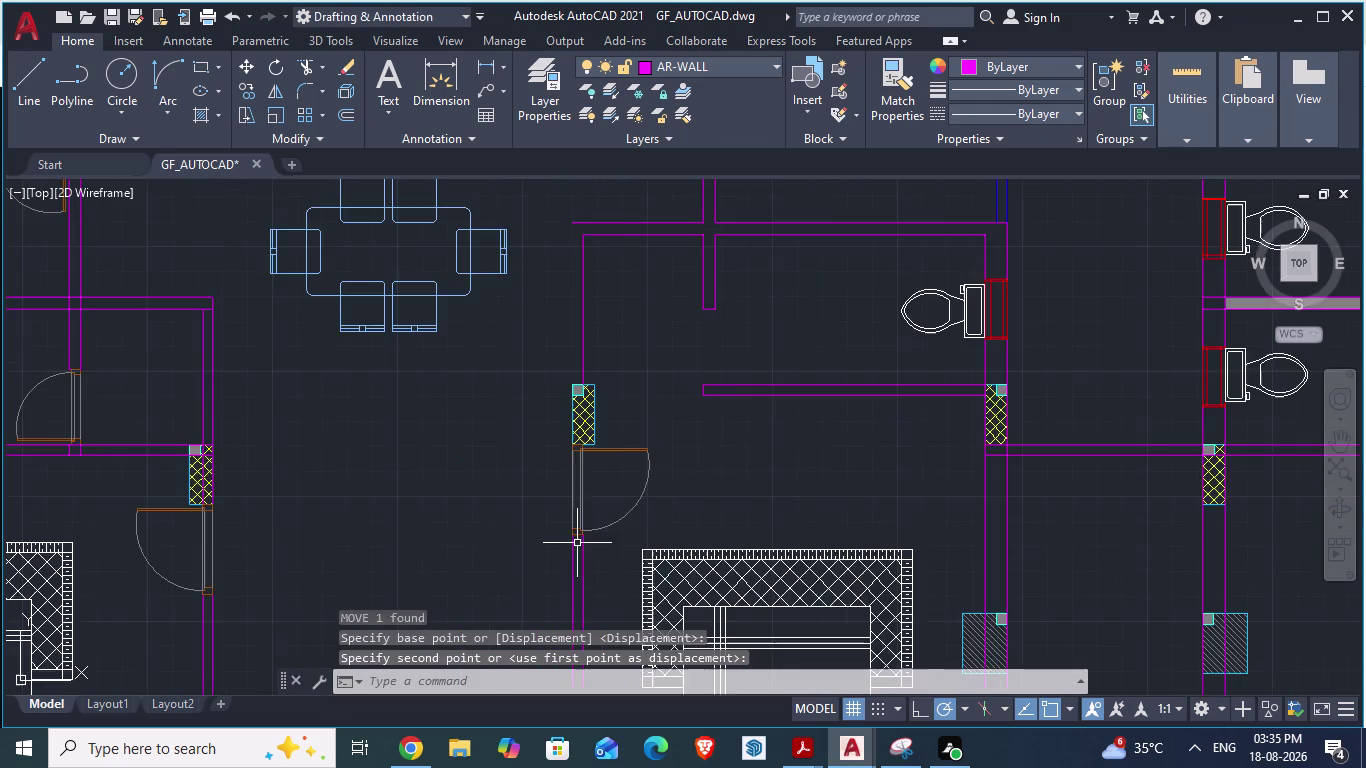
scroll(up, 3)
scroll(up, 3)
scroll(down, 3)
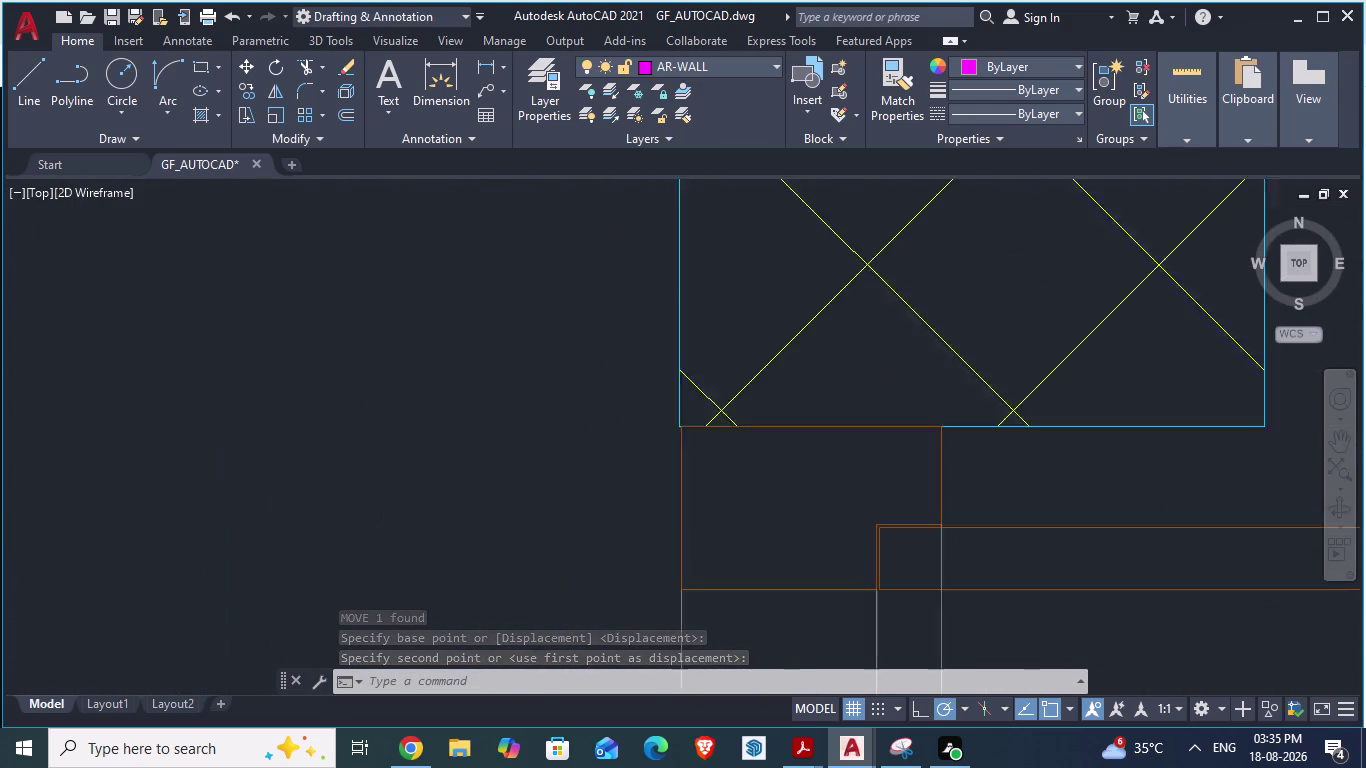
scroll(down, 3)
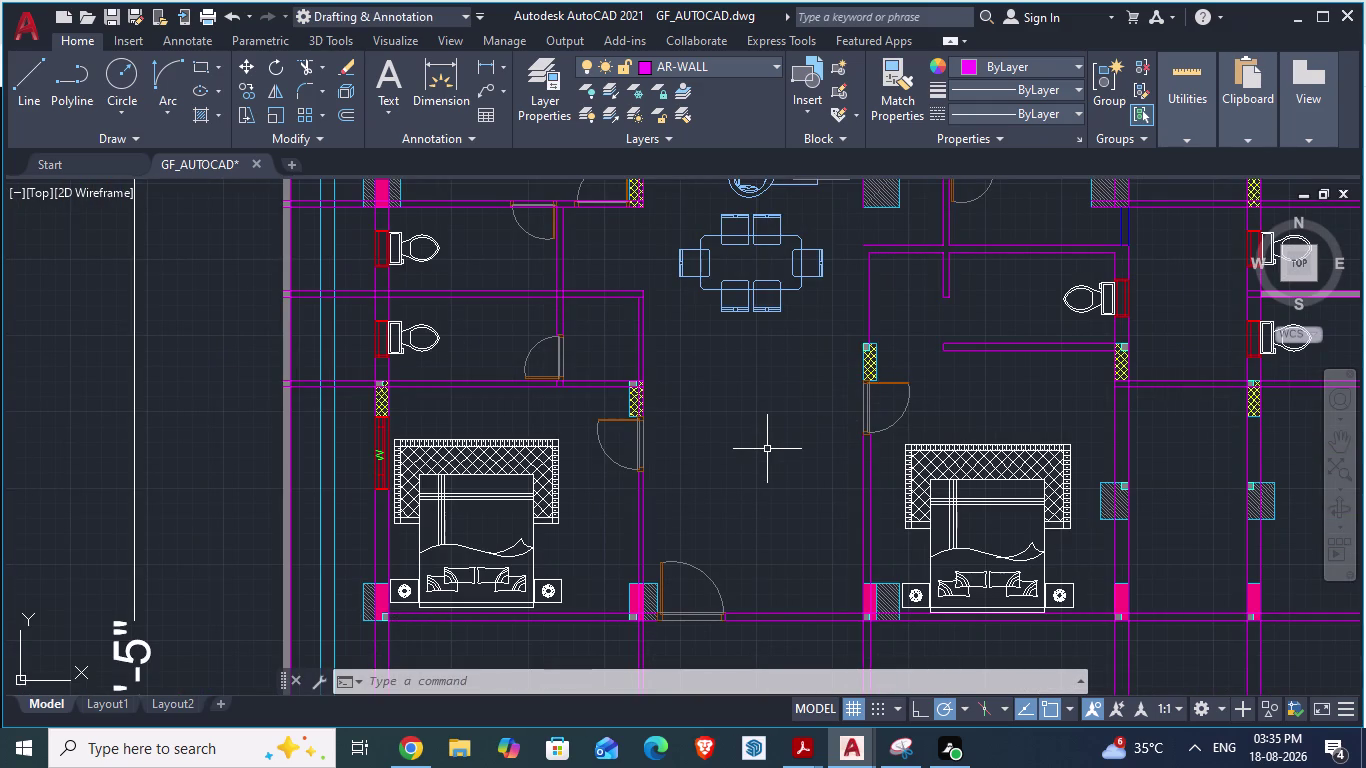
Save GF_AUTOCAD.dwg and look over the ARCH PLANS reference drawing.
key(ctrl+s)
scroll(down, 3)
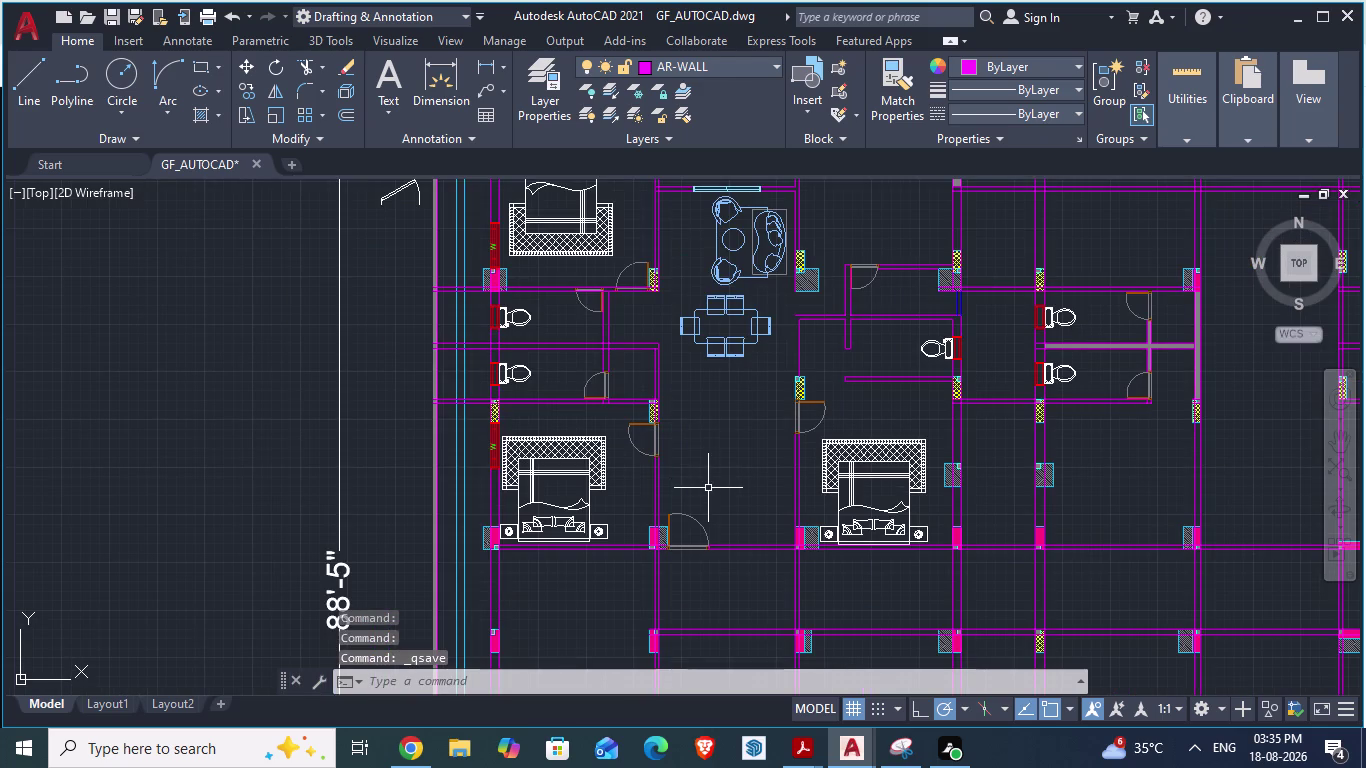
key(alt+Tab)
key(alt+Tab)
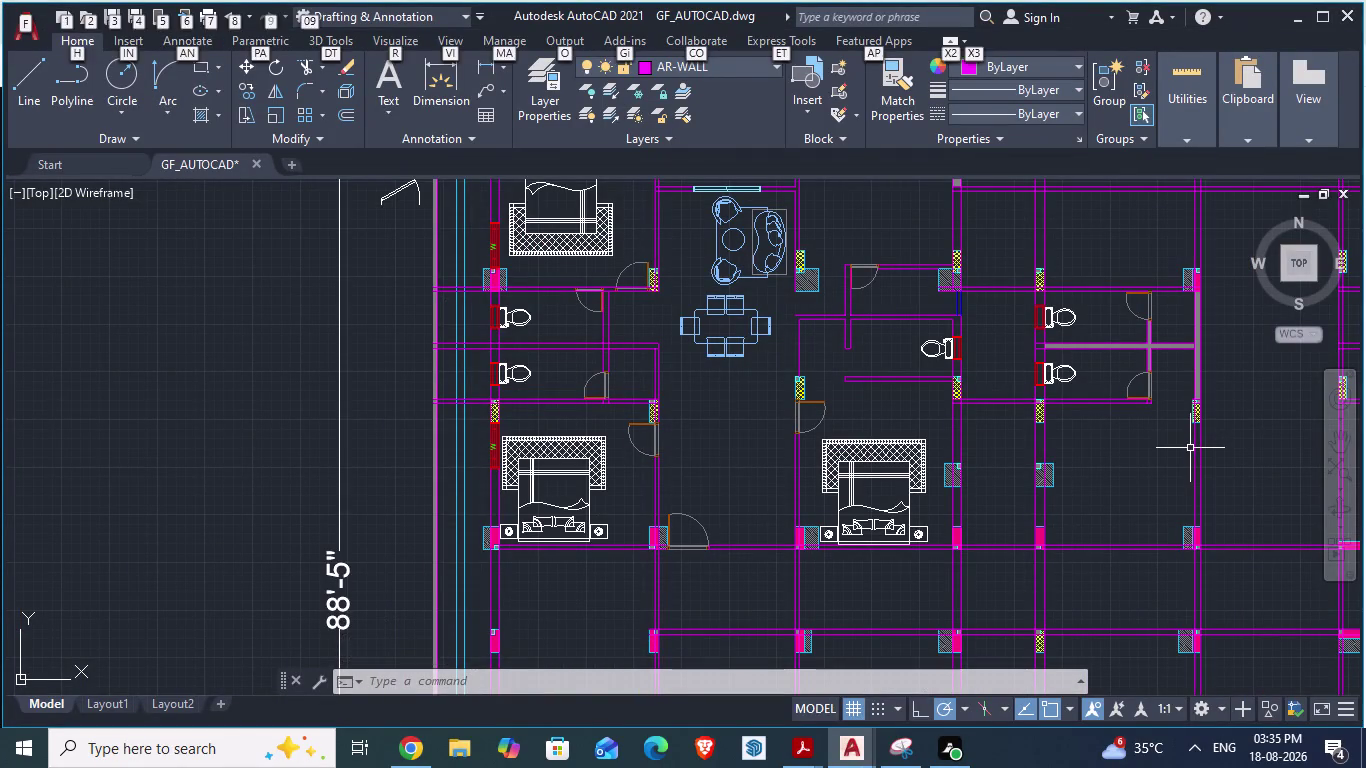
key(alt+Tab)
scroll(up, 3)
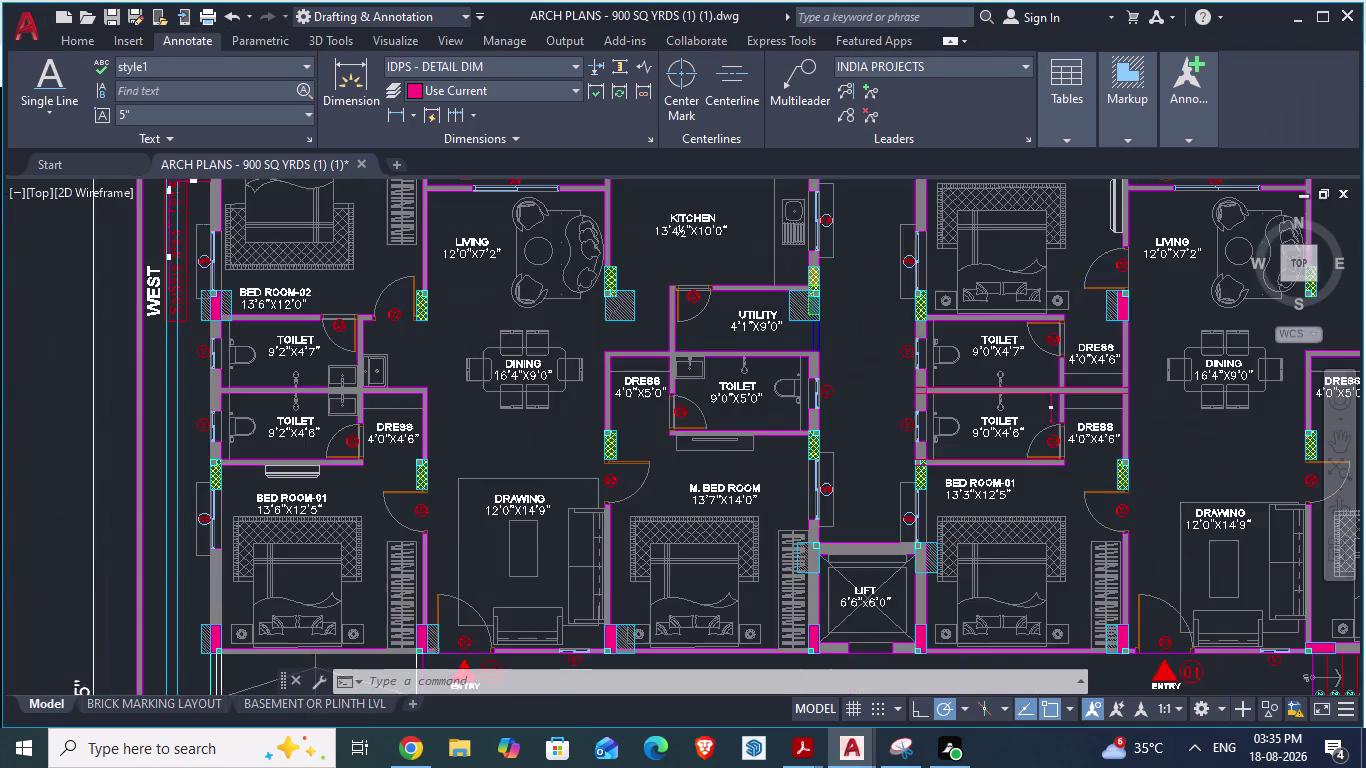
scroll(up, 3)
scroll(down, 3)
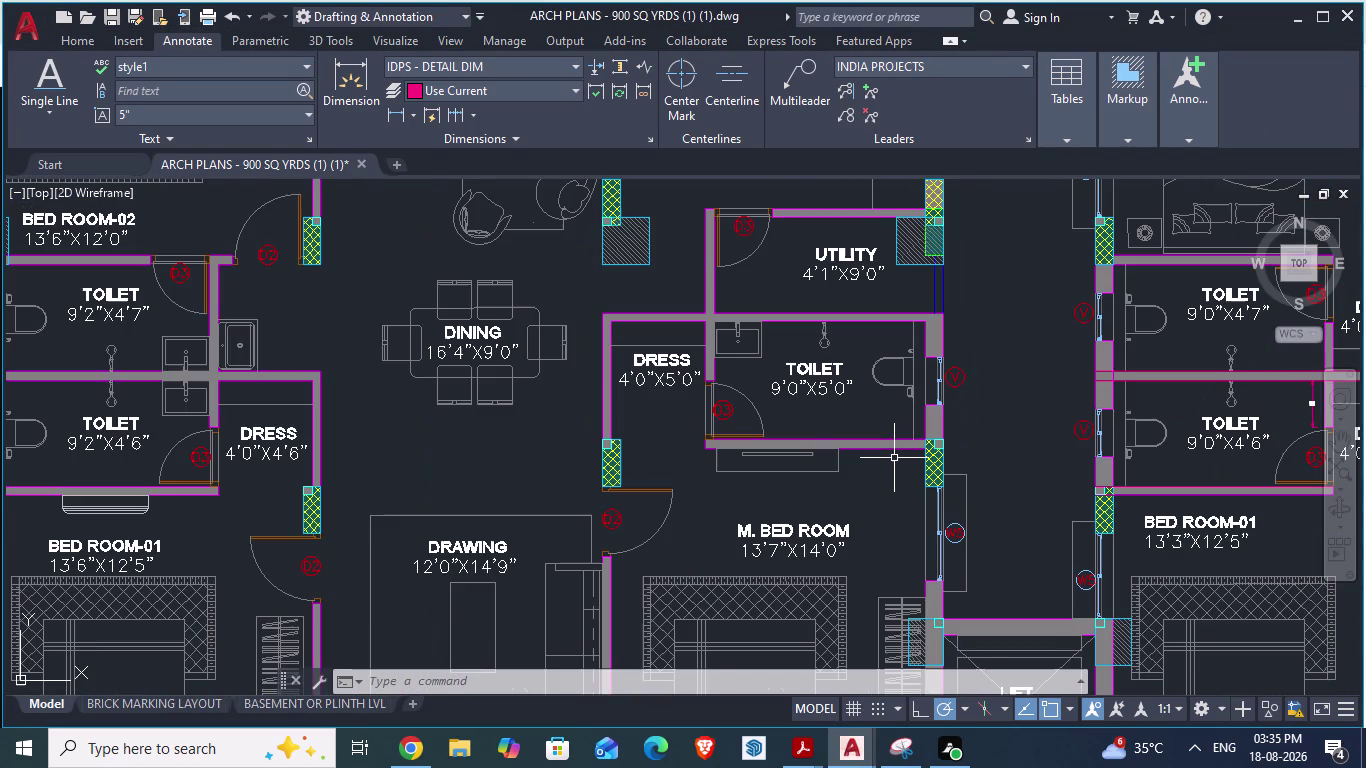
scroll(down, 3)
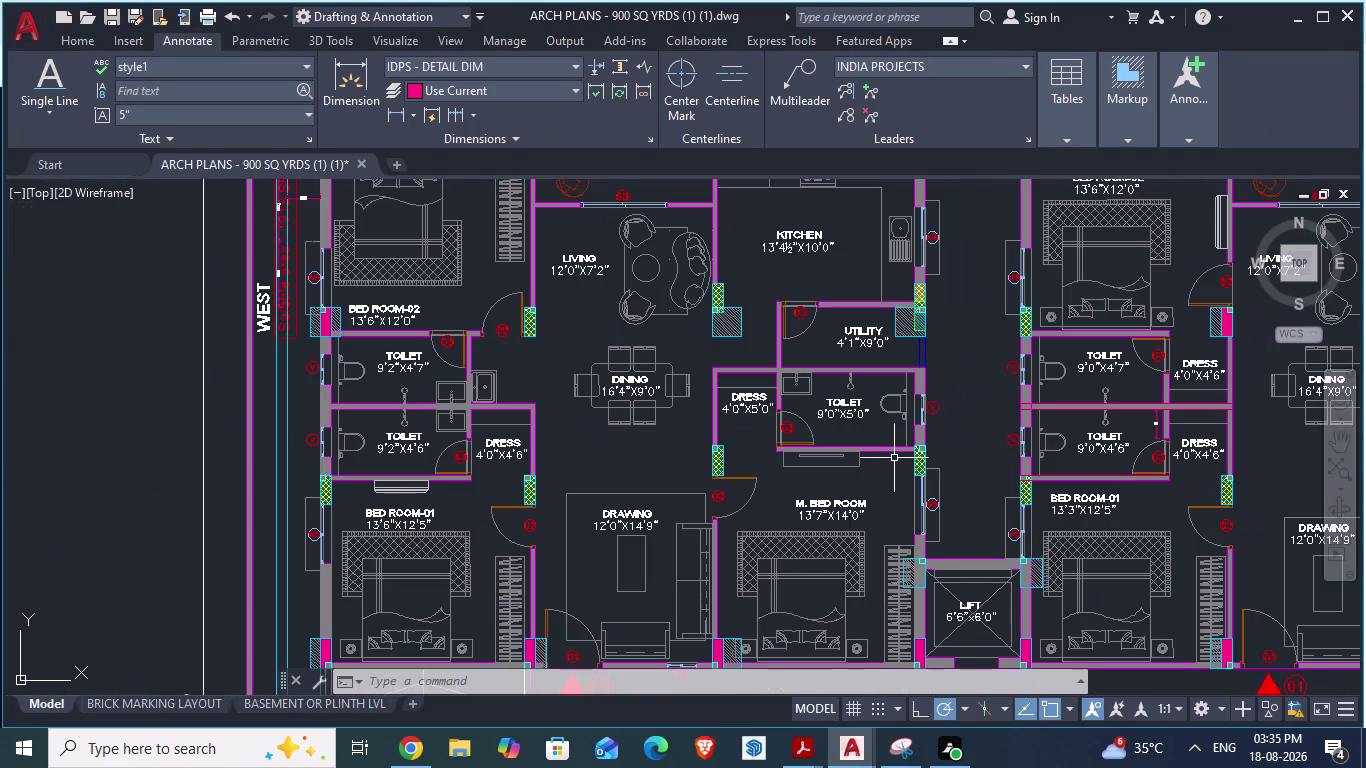
Compare the dining and toilet area against ARCH PLANS, ending back on GF_AUTOCAD.
key(alt+Tab)
scroll(up, 3)
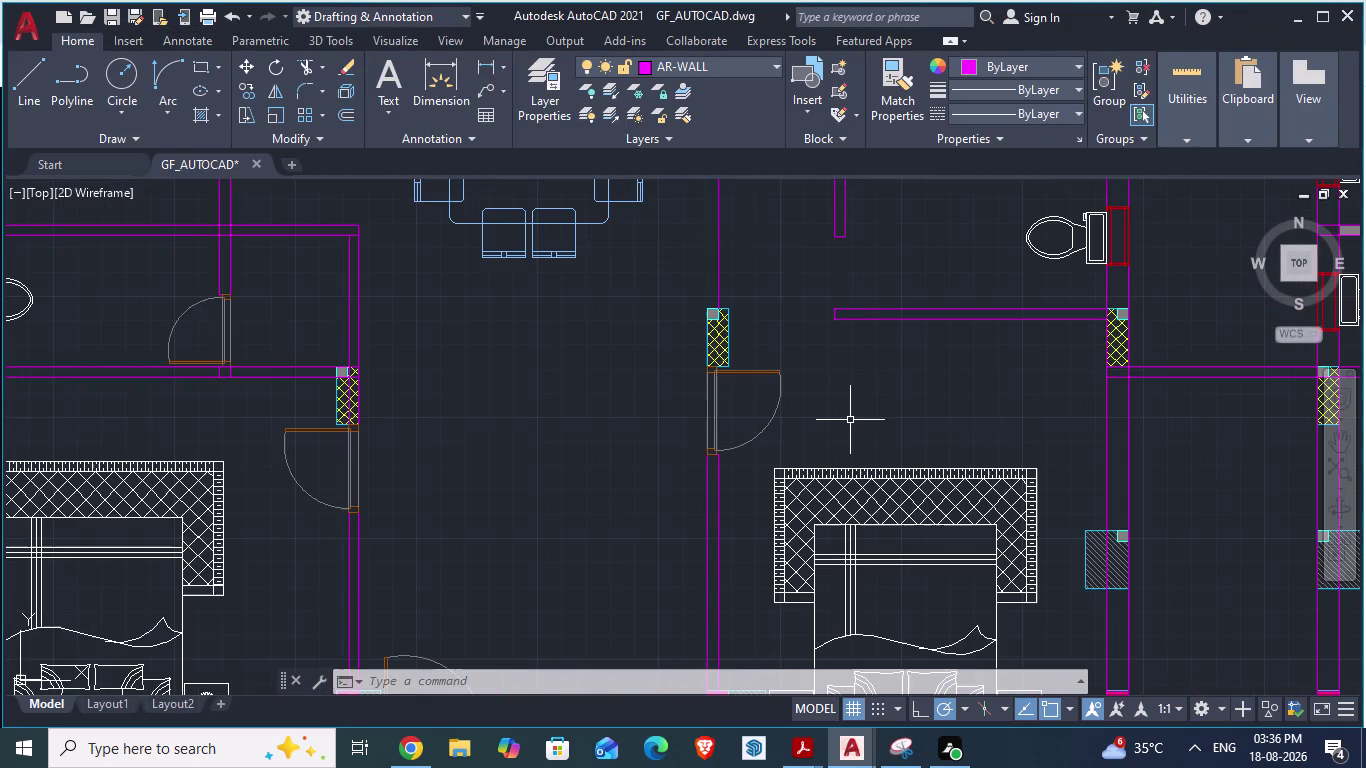
scroll(down, 3)
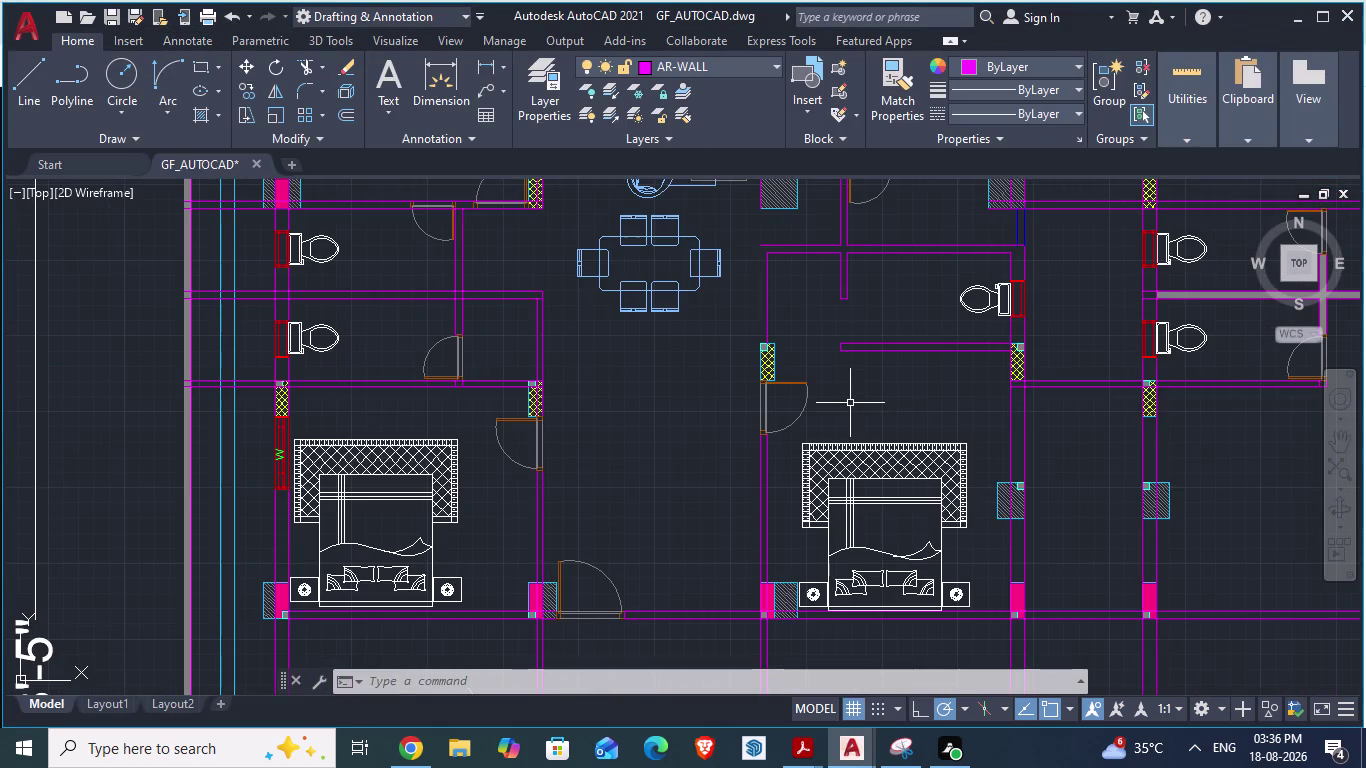
scroll(down, 3)
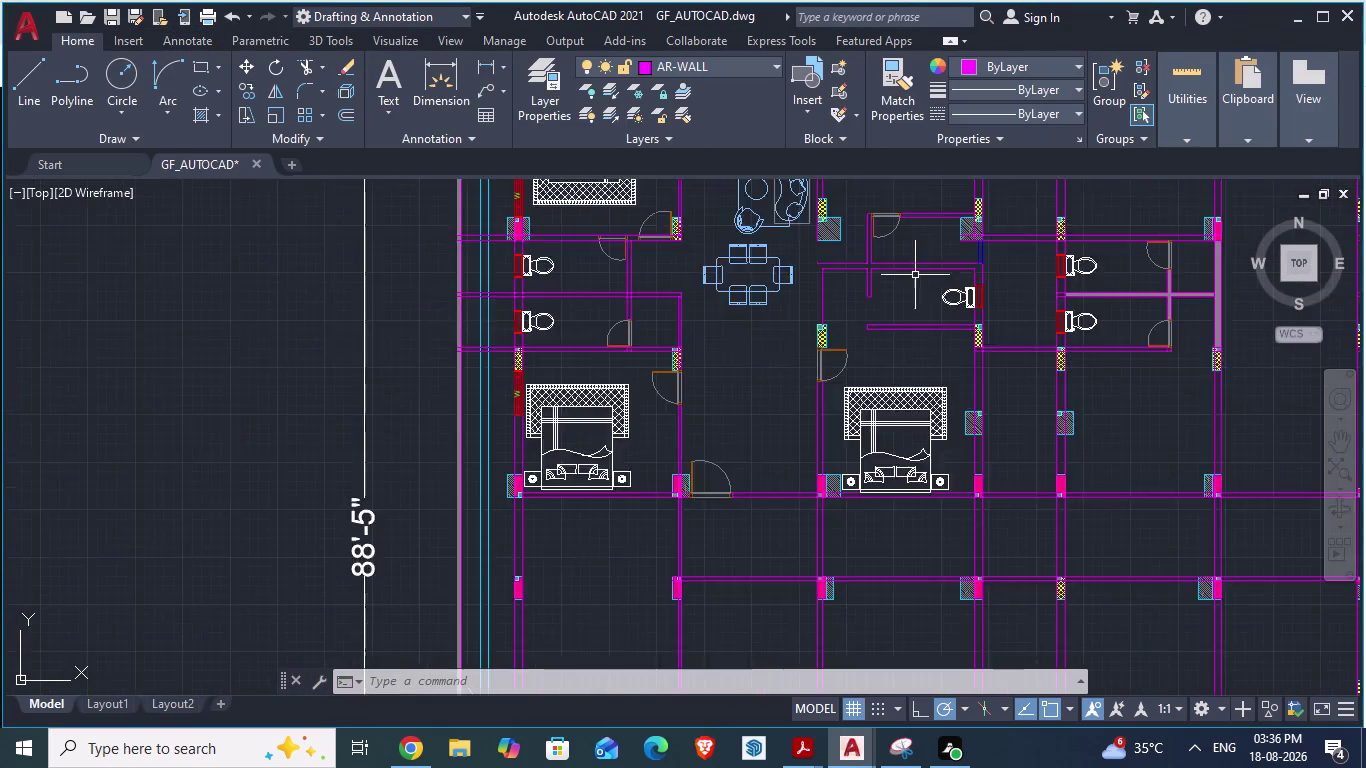
scroll(up, 3)
scroll(up, 3)
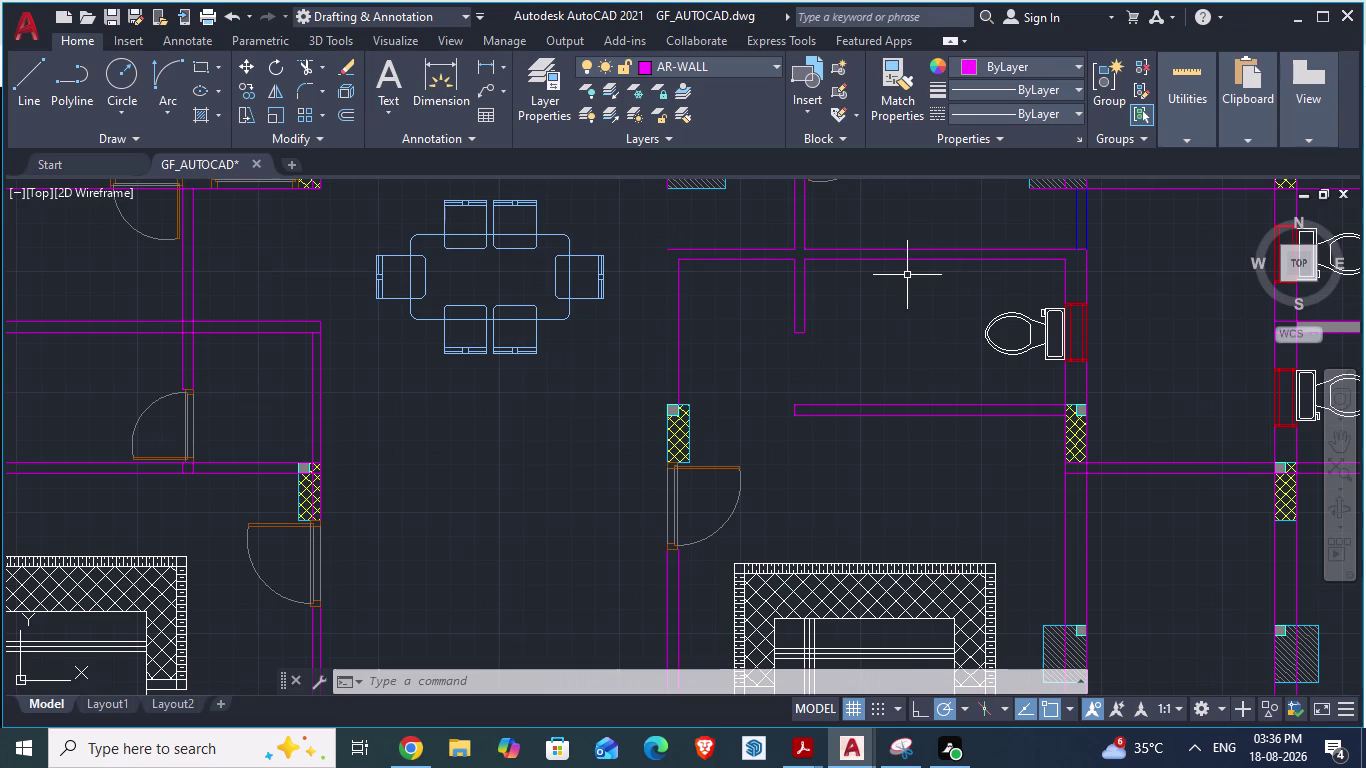
key(alt+Tab)
scroll(up, 3)
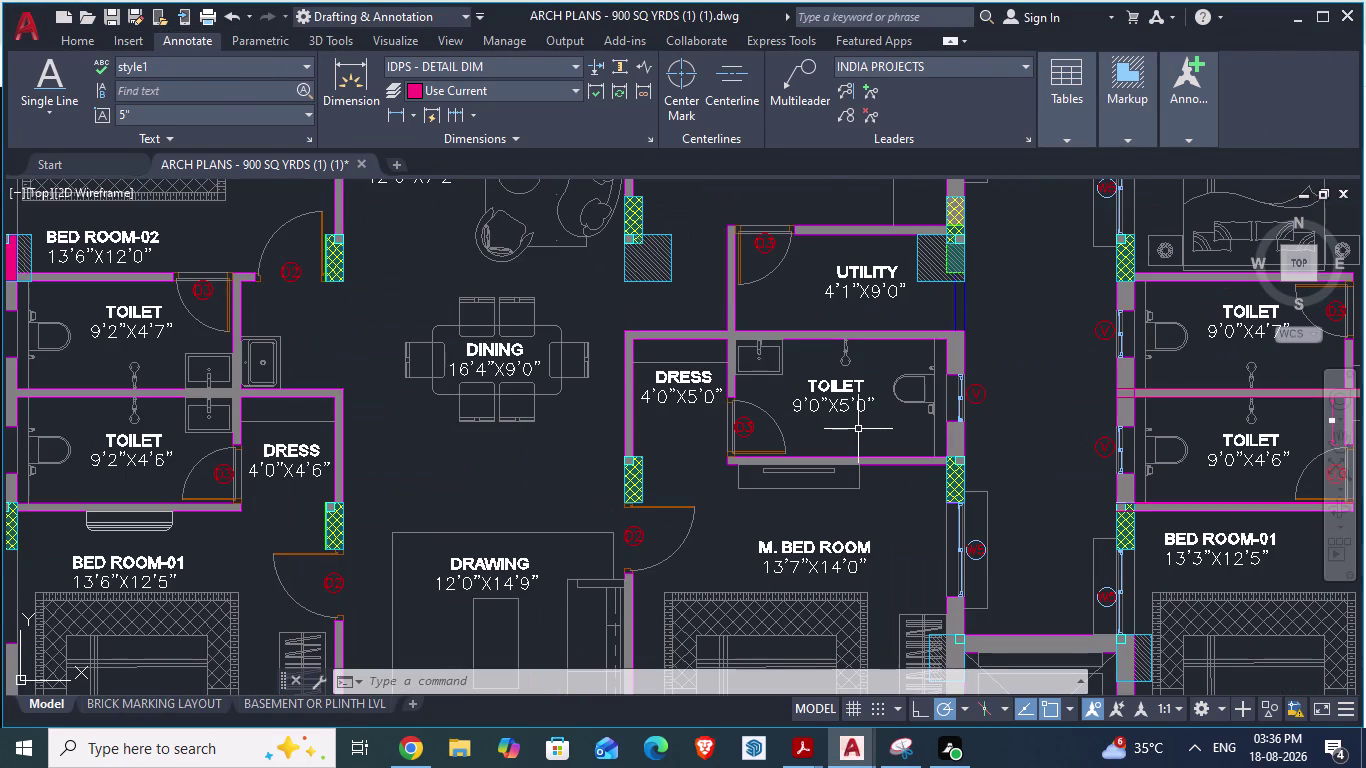
key(alt+Tab)
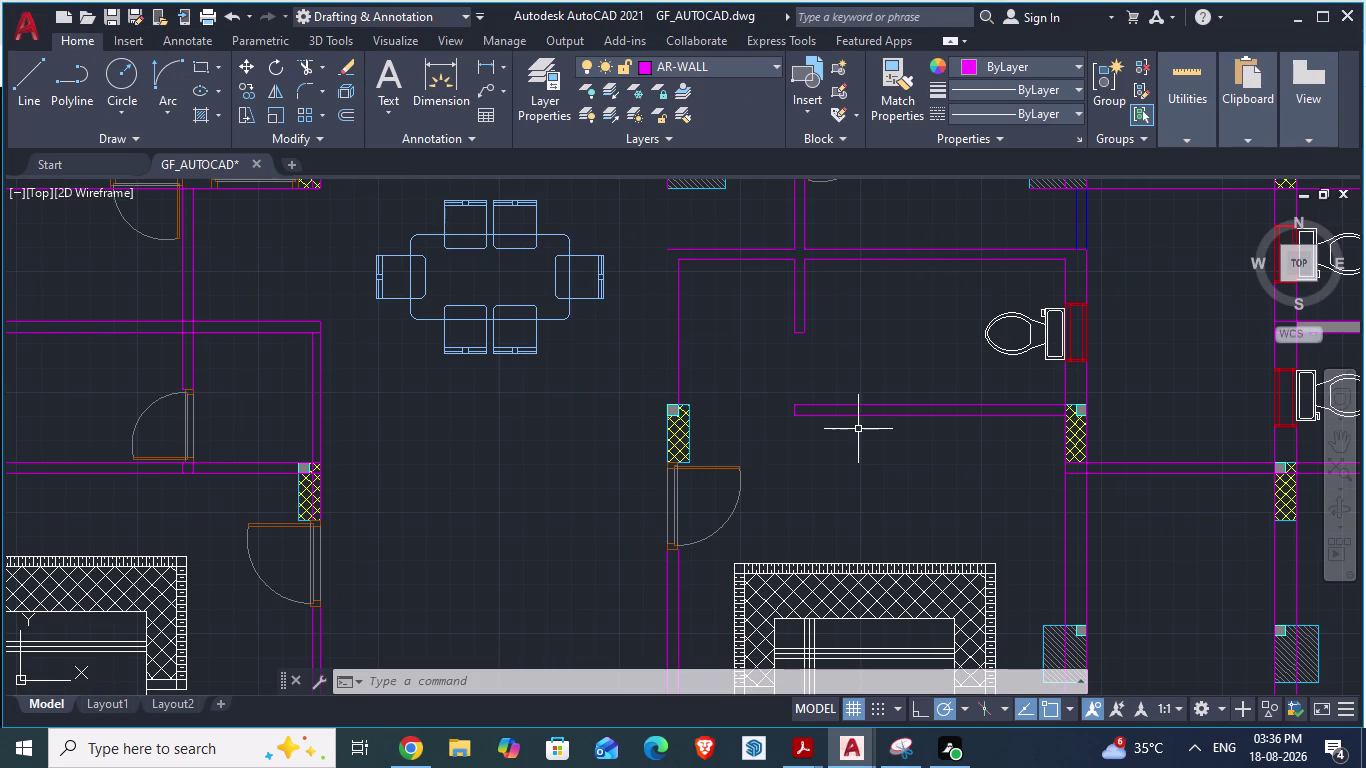
scroll(down, 3)
scroll(up, 3)
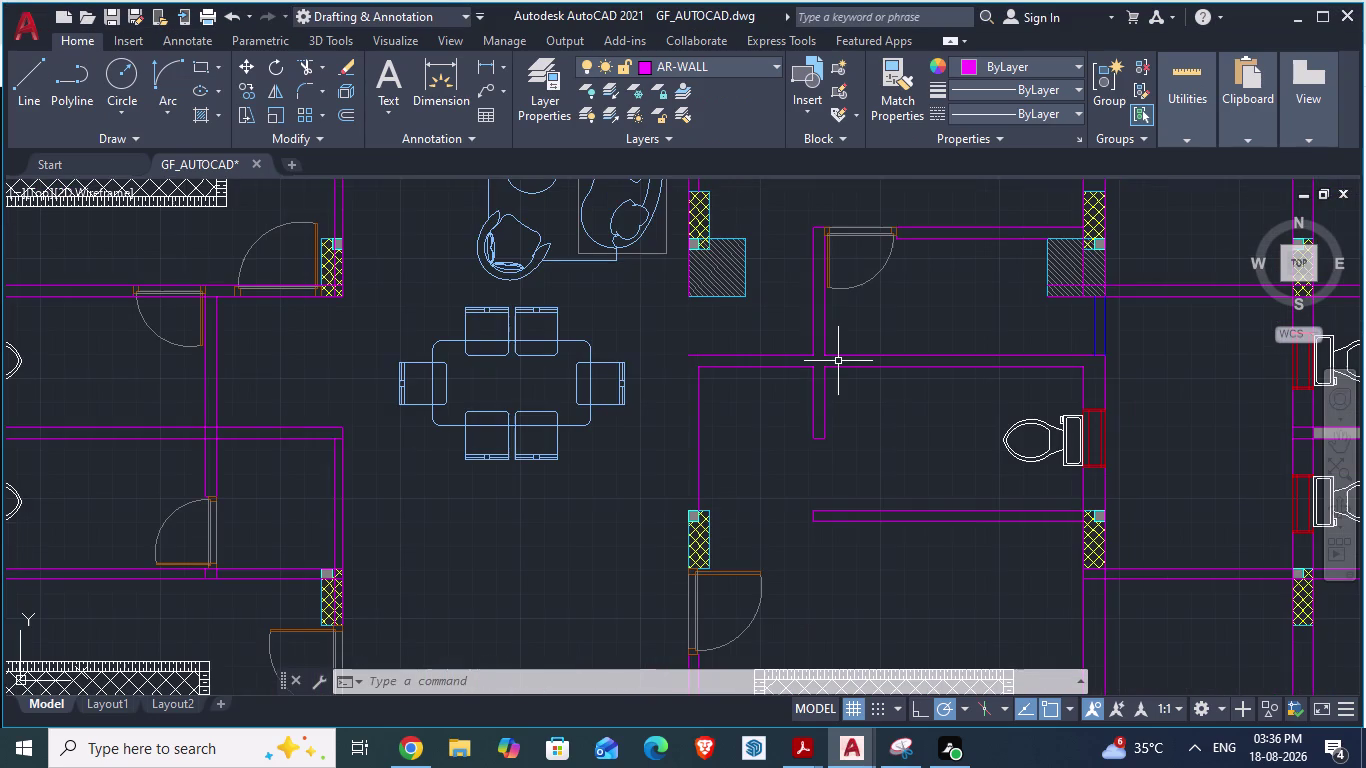
Copy the small upper-room door and paste it near the partition wall at the toilet opening.
click(864, 286)
key(ctrl+c)
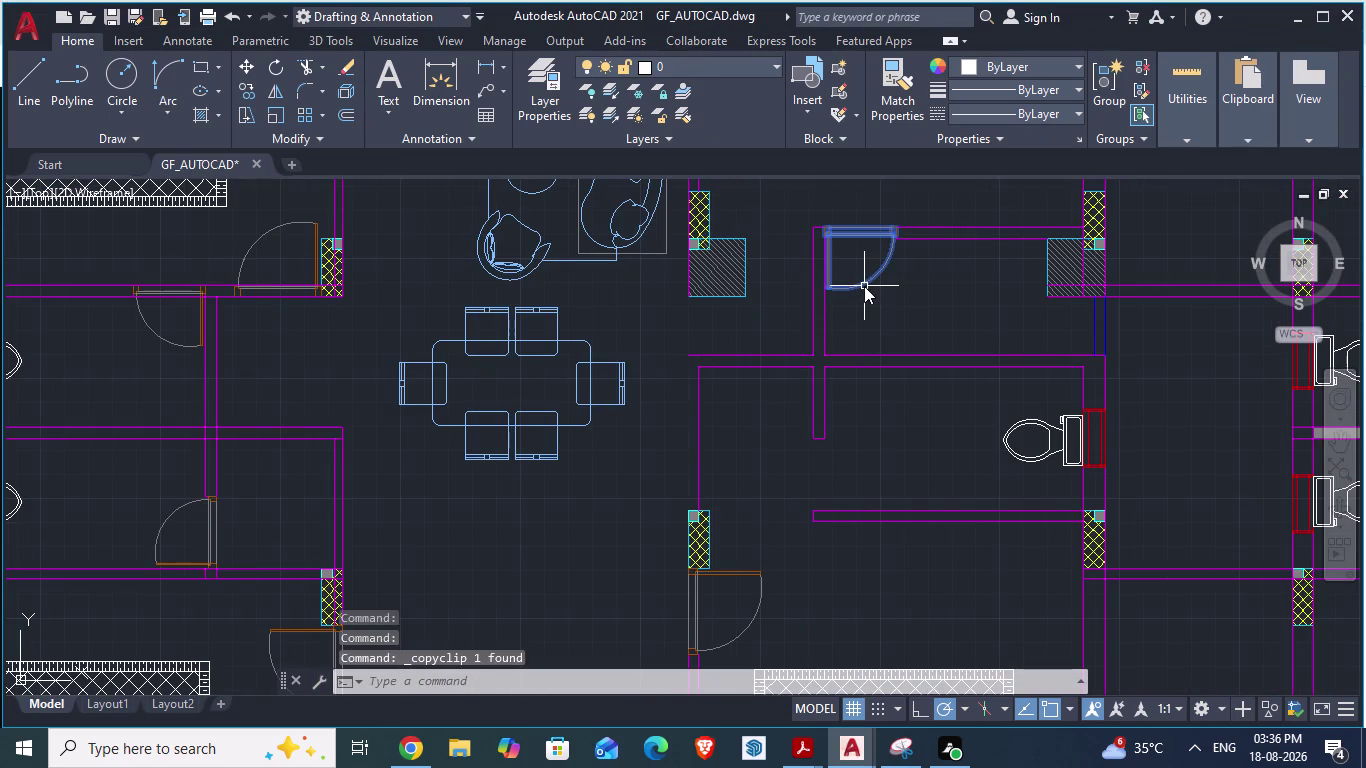
key(ctrl+v)
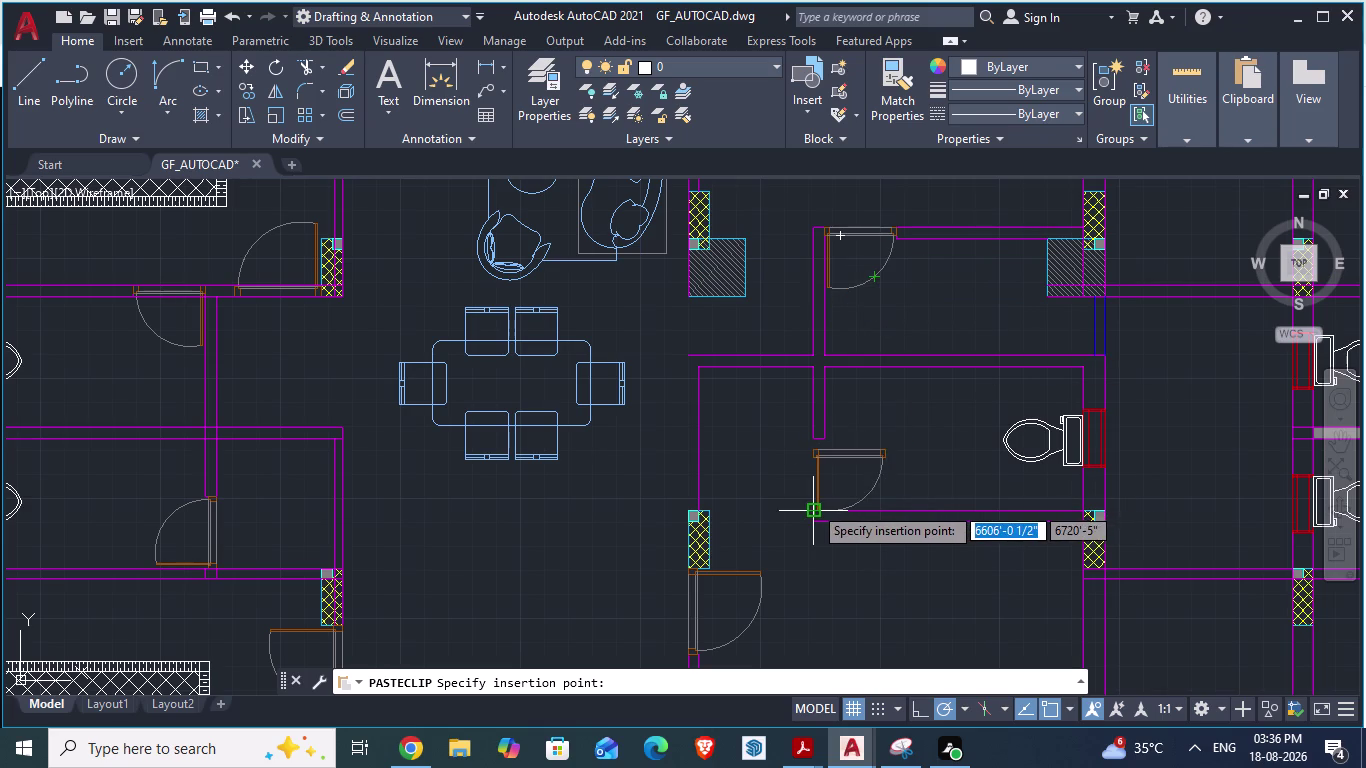
click(813, 504)
scroll(up, 3)
scroll(up, 3)
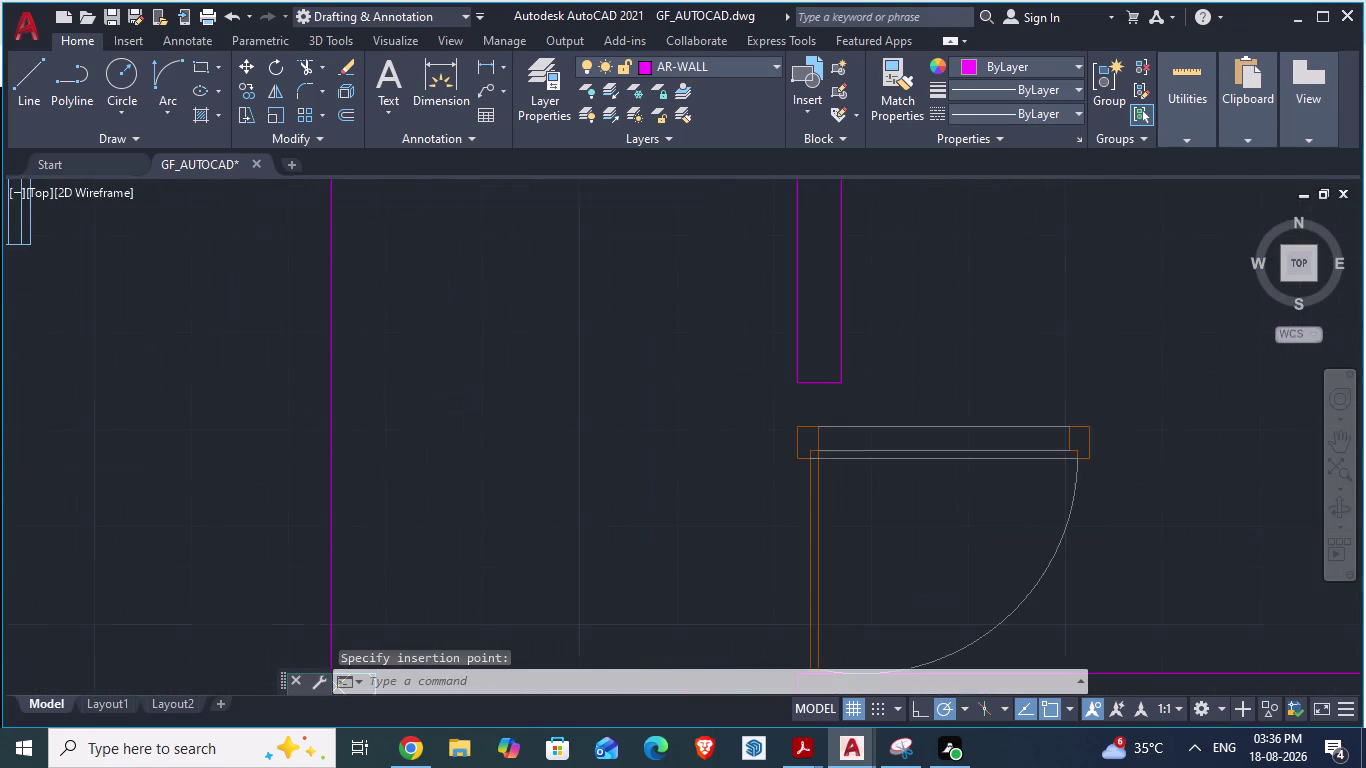
click(785, 452)
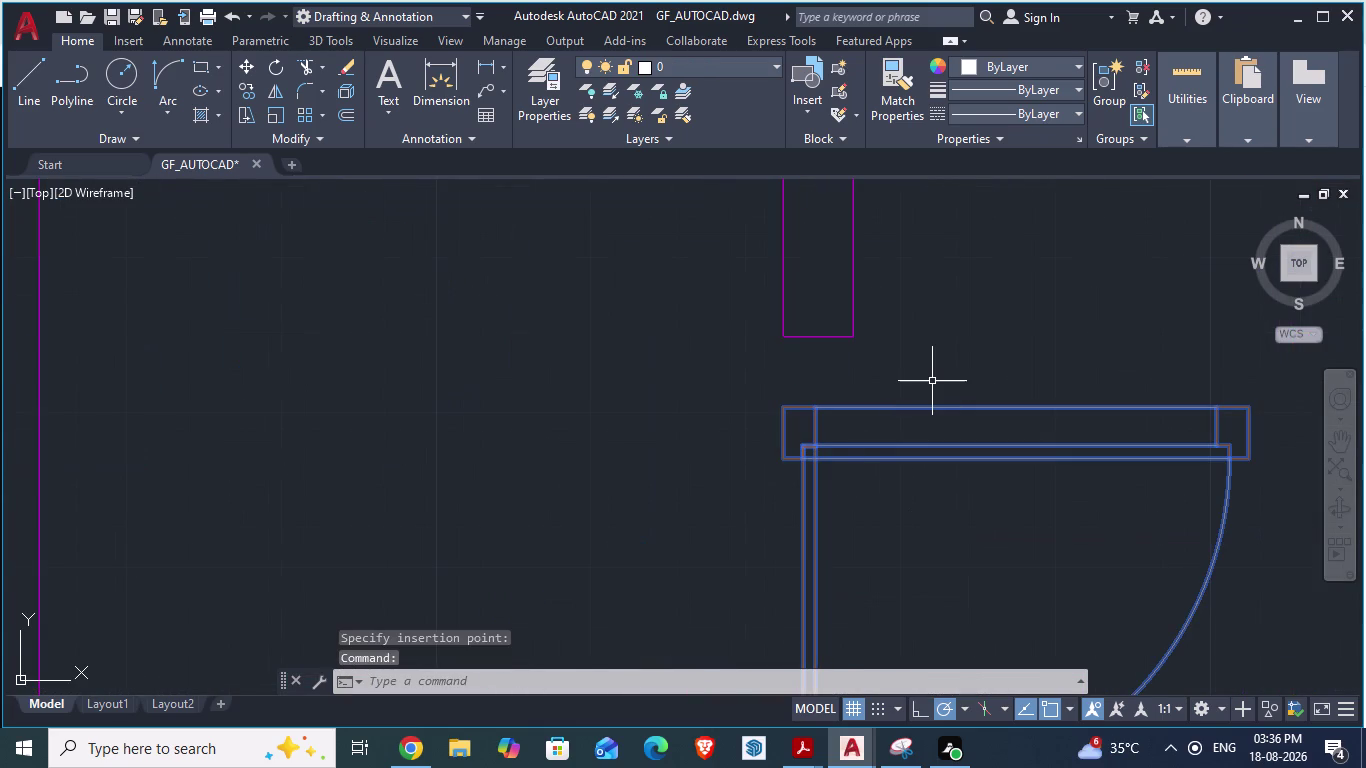
Rotate the pasted door about its corner to line up with the vertical wall.
text(r)
text(o)
key(Return)
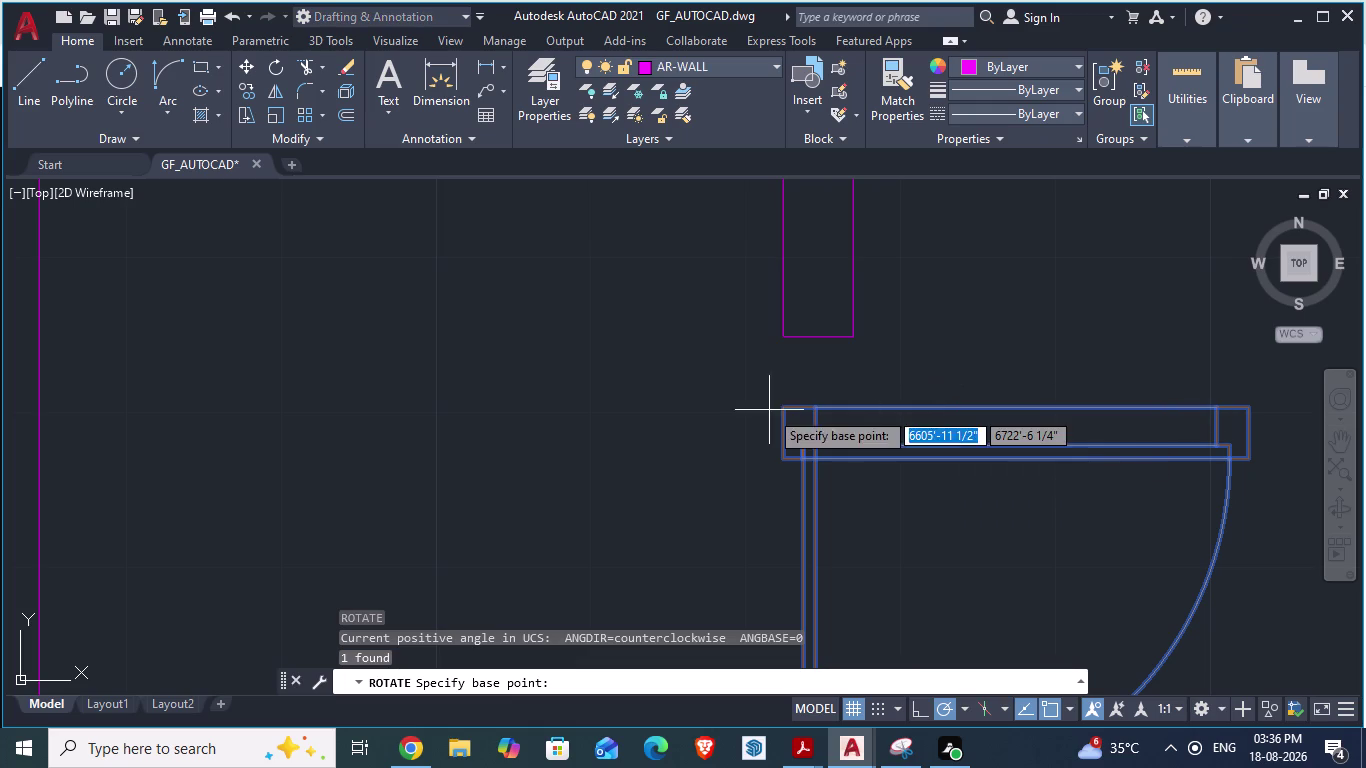
drag(784, 402, 774, 411)
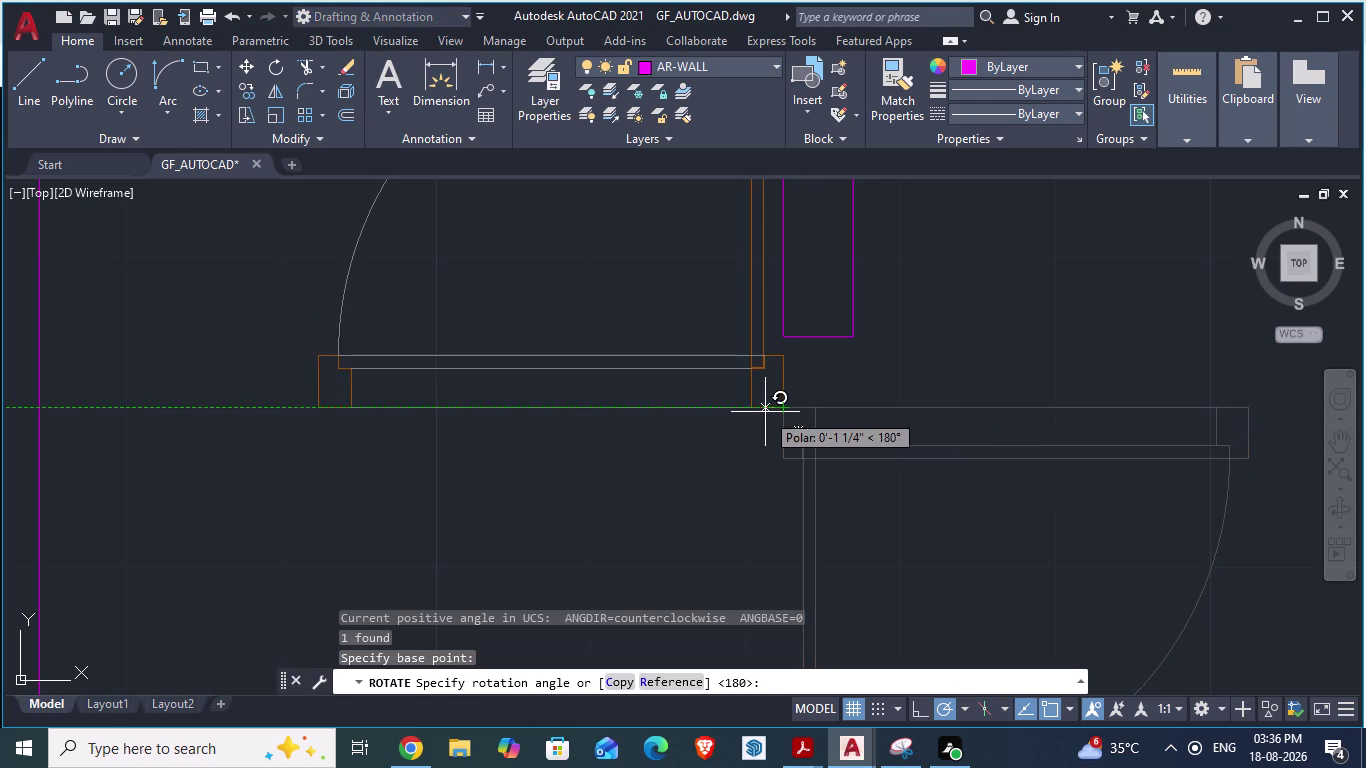
drag(774, 411, 926, 339)
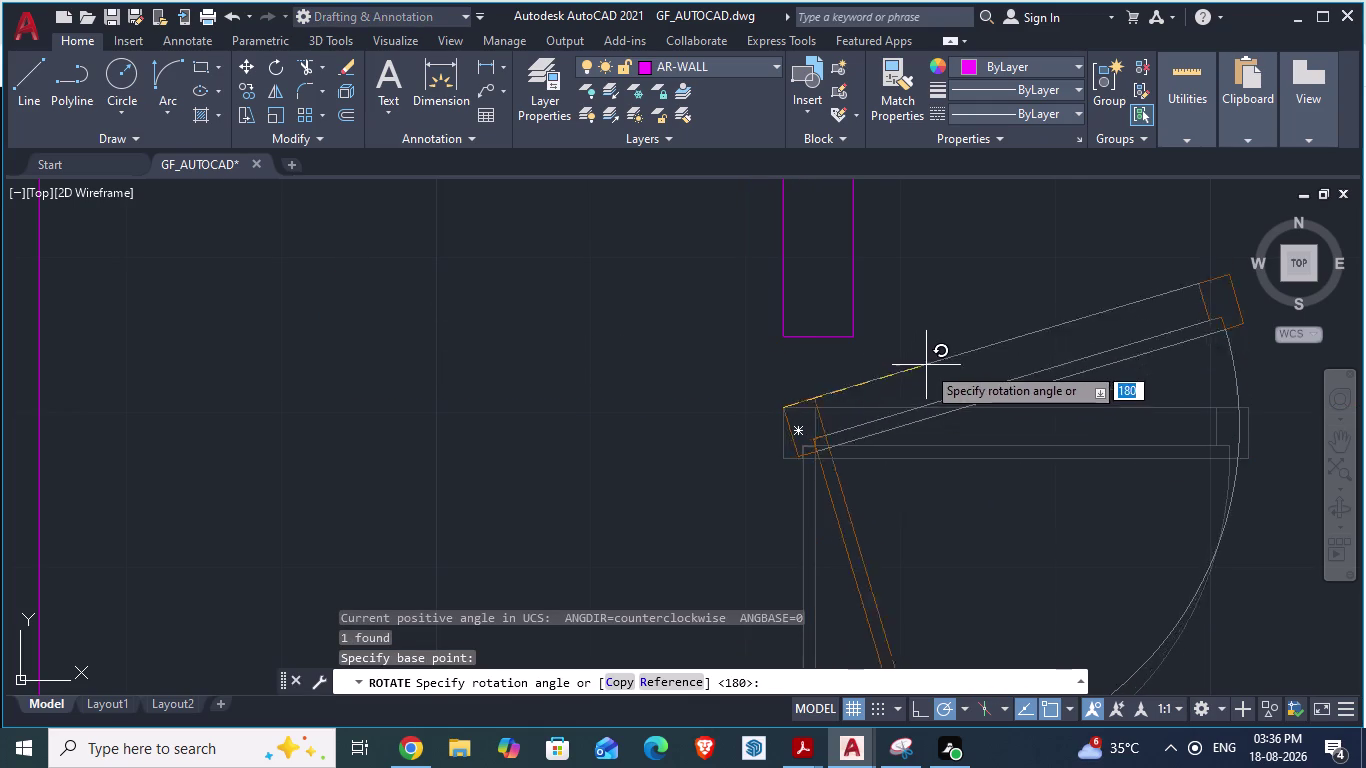
drag(926, 339, 873, 267)
scroll(down, 3)
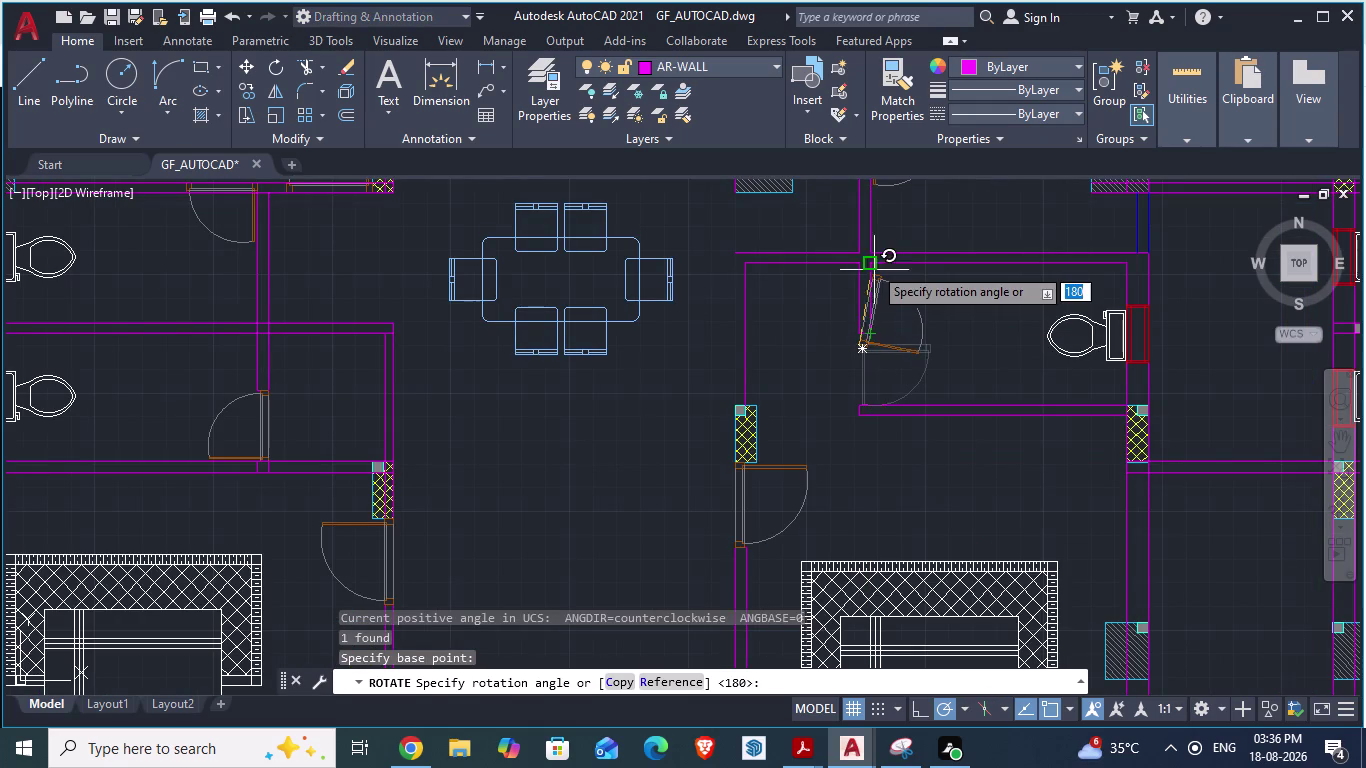
drag(873, 267, 858, 234)
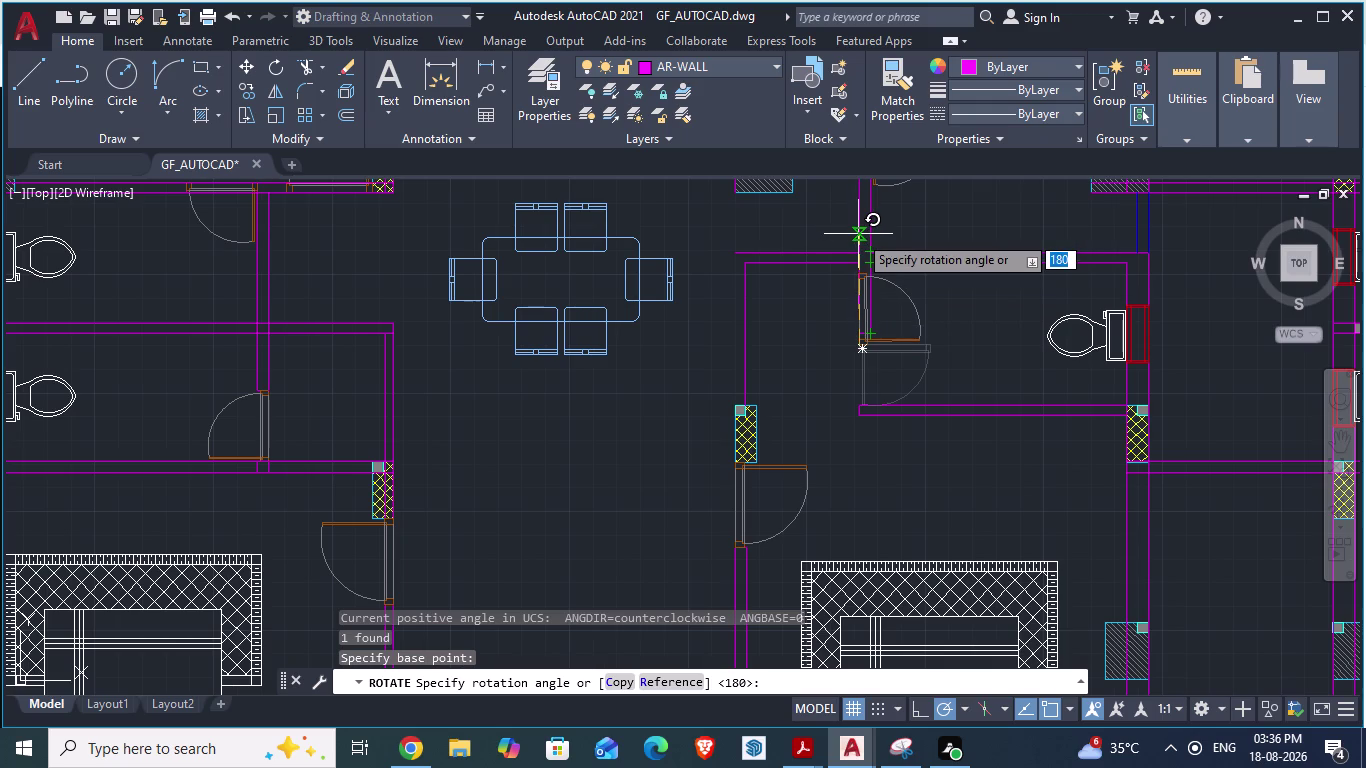
drag(858, 234, 860, 237)
scroll(up, 3)
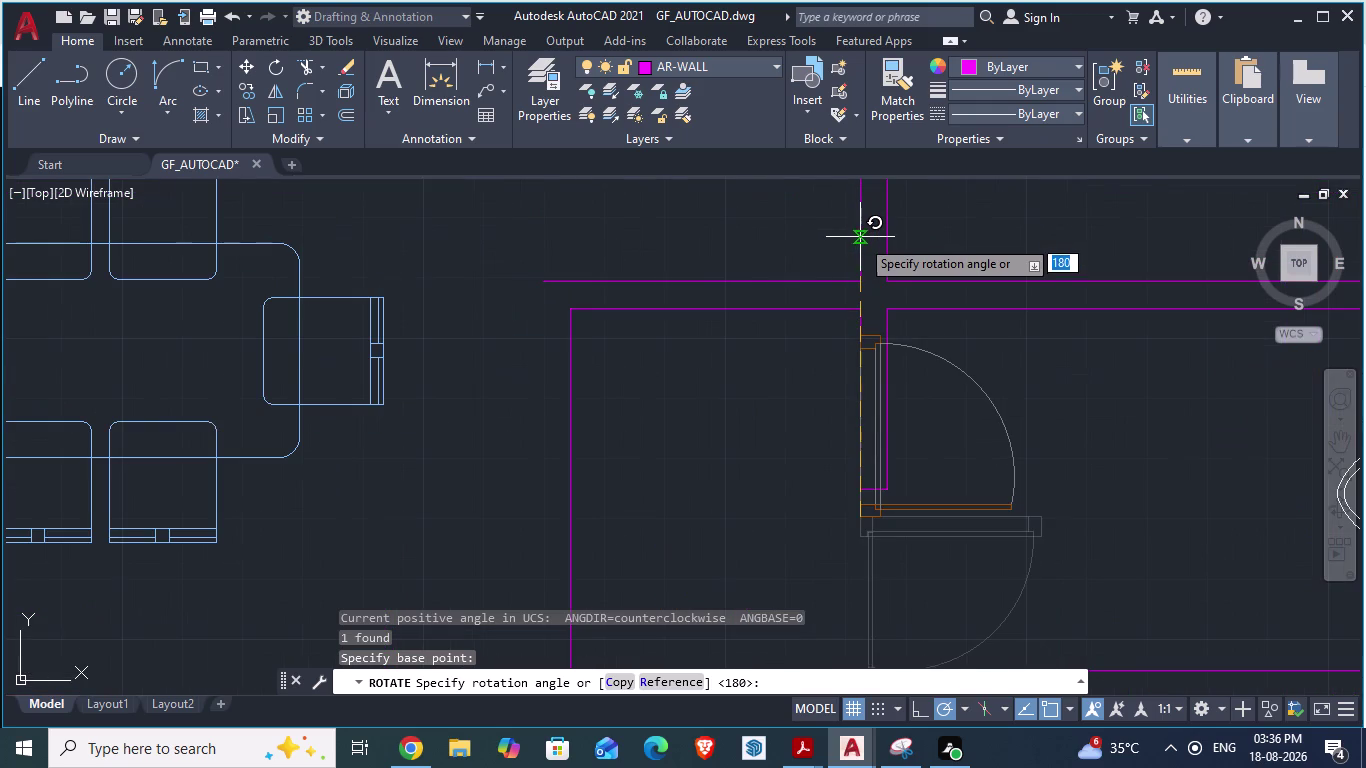
drag(860, 237, 860, 238)
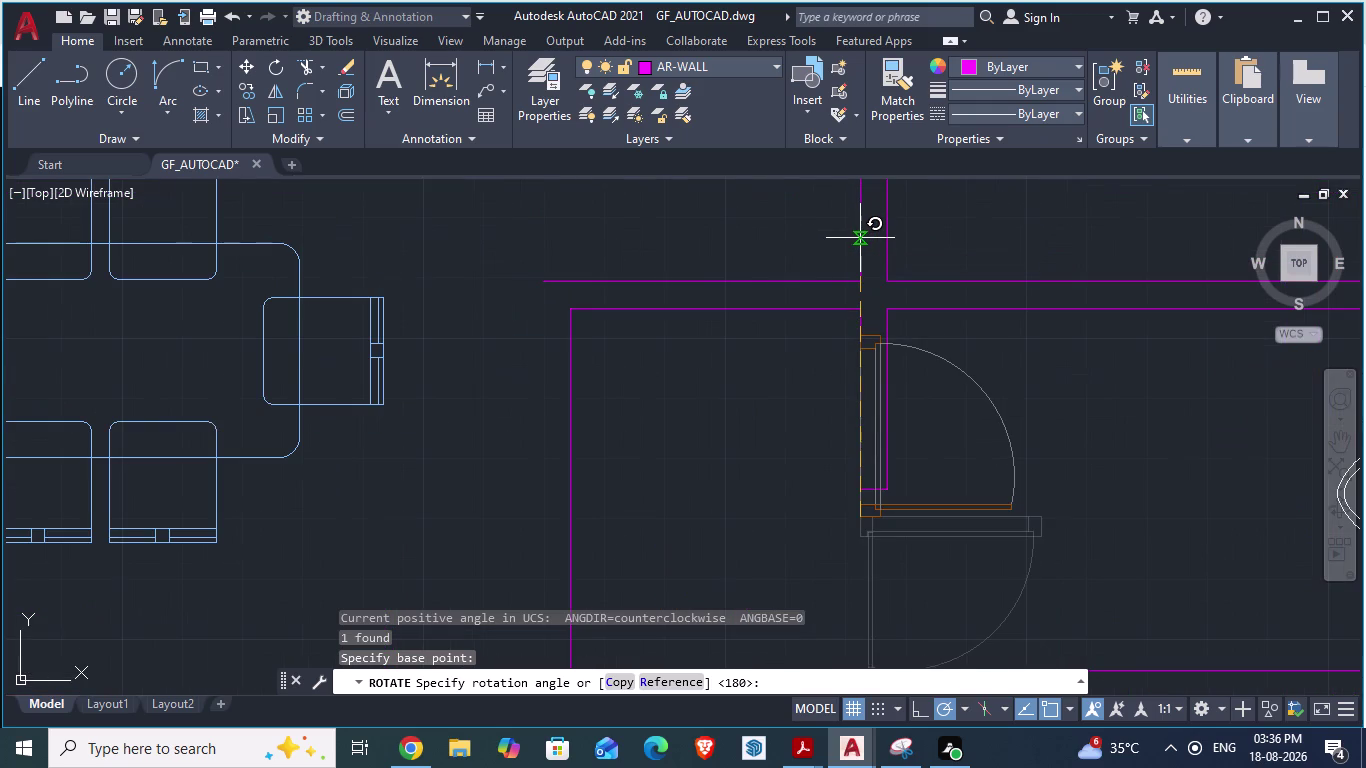
drag(860, 238, 858, 232)
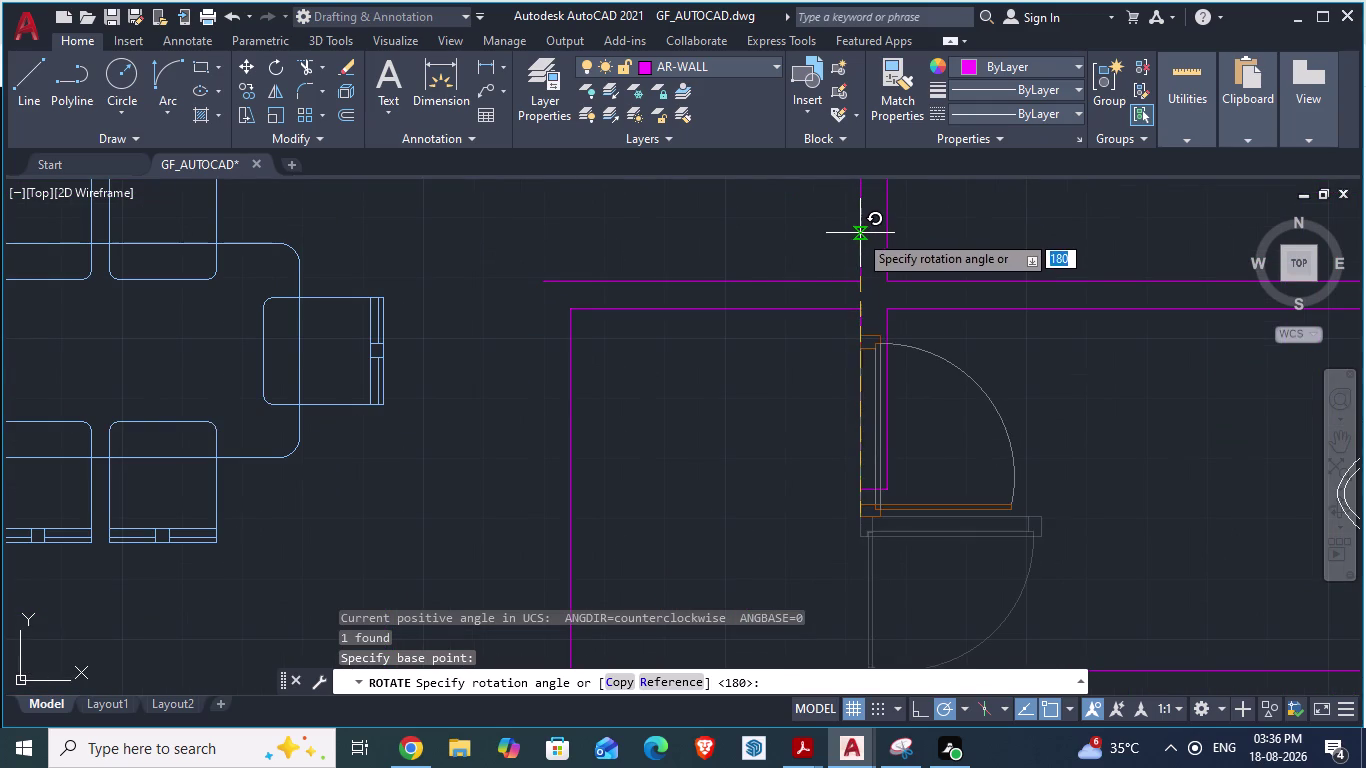
drag(858, 232, 857, 231)
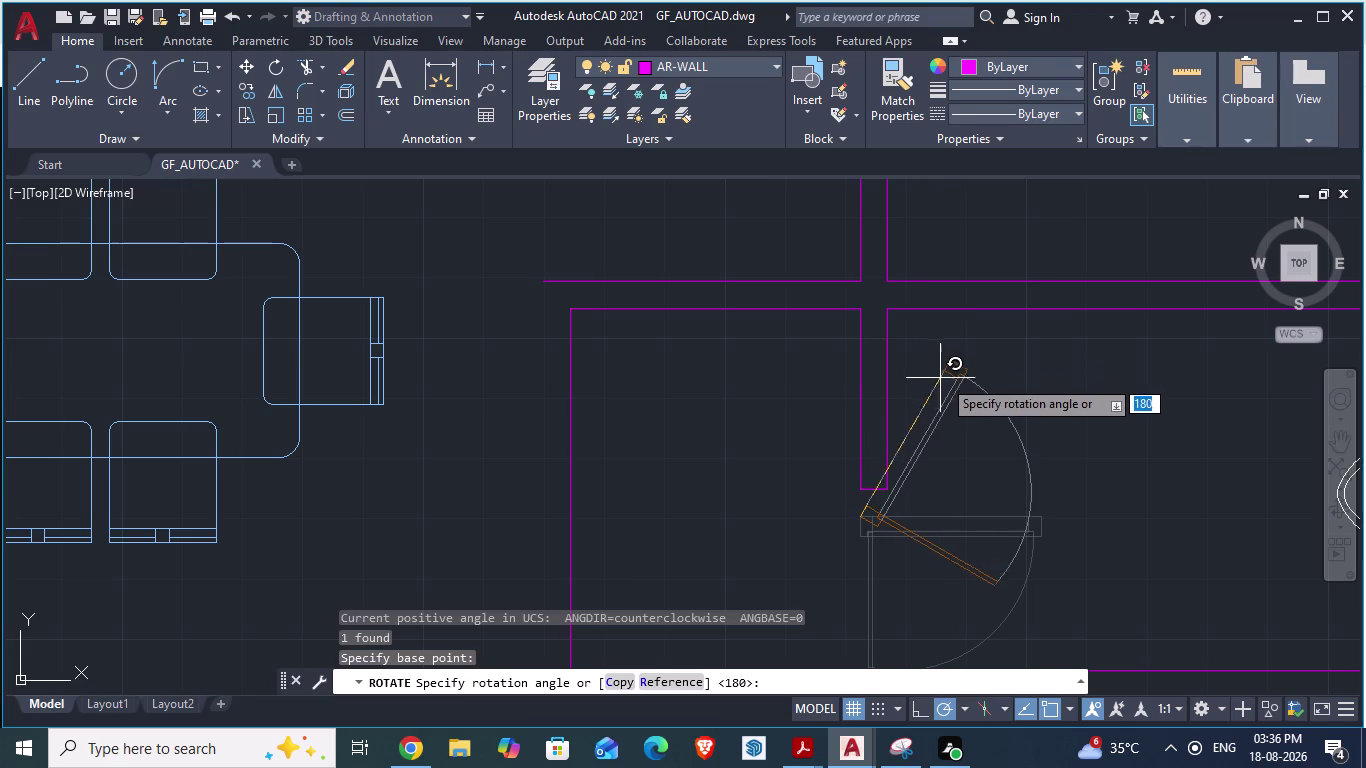
click(865, 275)
scroll(up, 3)
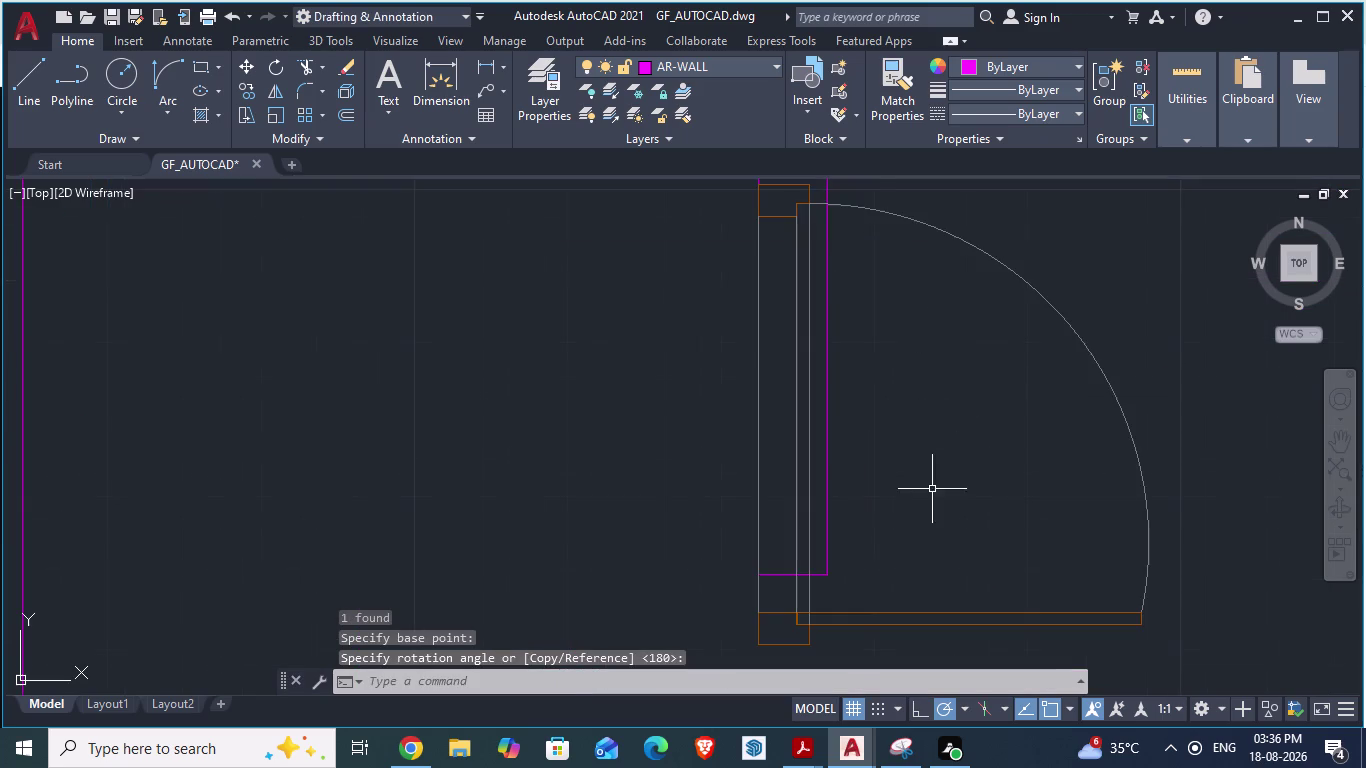
scroll(down, 3)
Move the rotated door to the opening's lower corner and save the drawing.
click(951, 509)
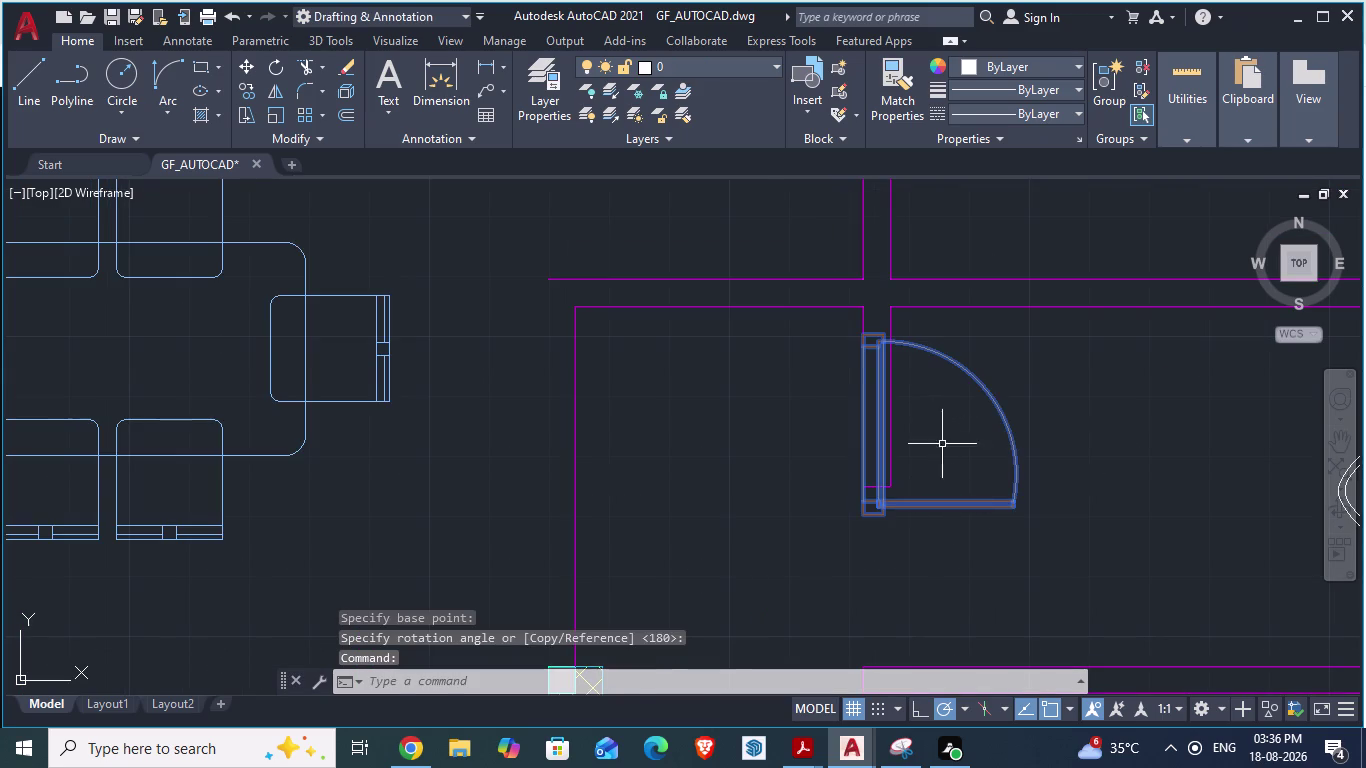
scroll(down, 3)
scroll(up, 3)
click(973, 475)
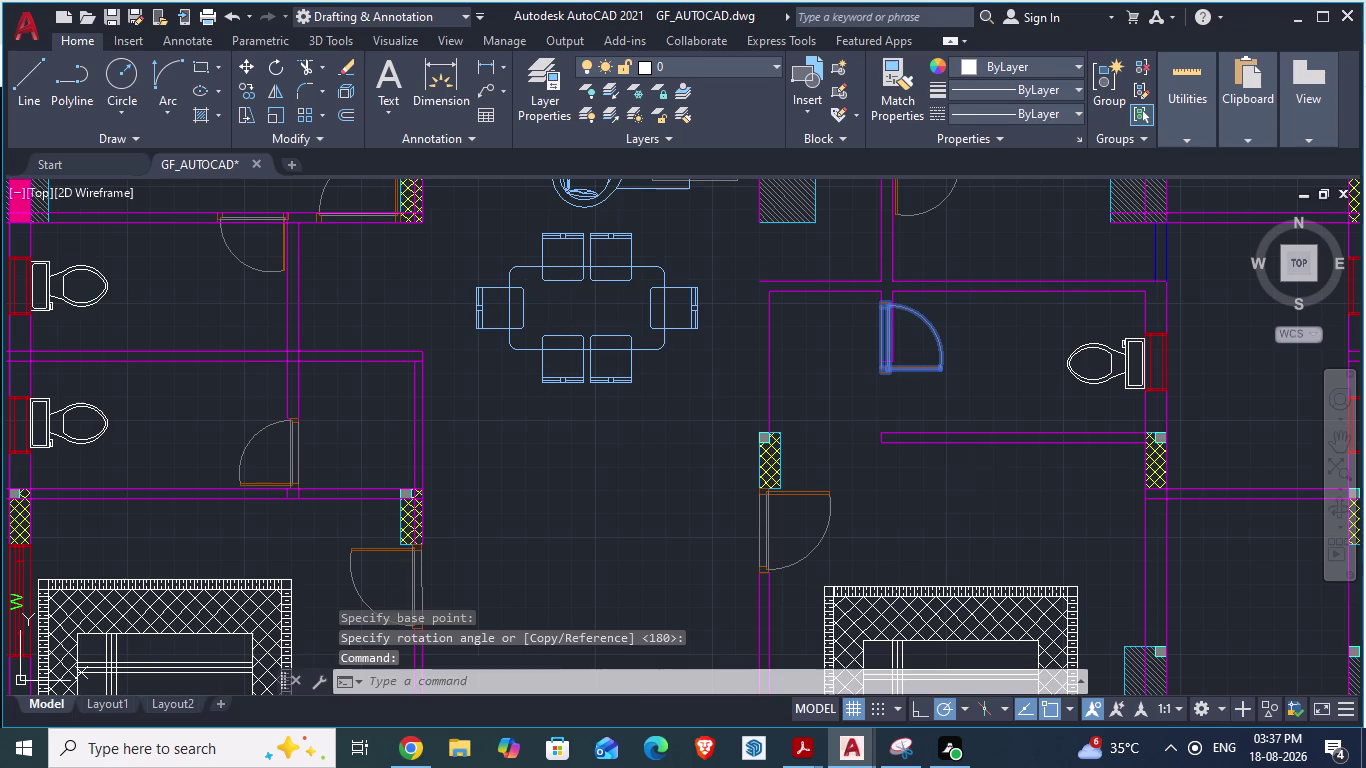
key(m)
key(Return)
scroll(up, 3)
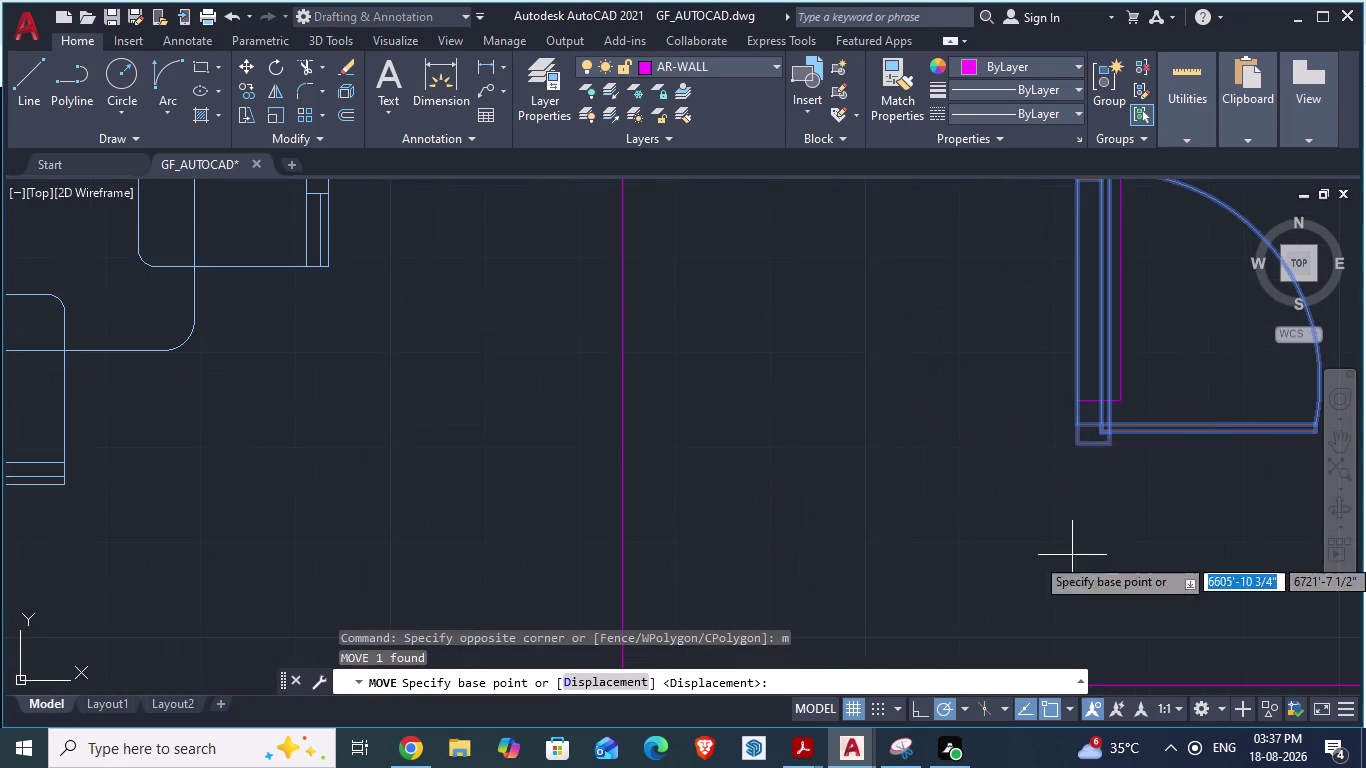
scroll(down, 3)
scroll(up, 3)
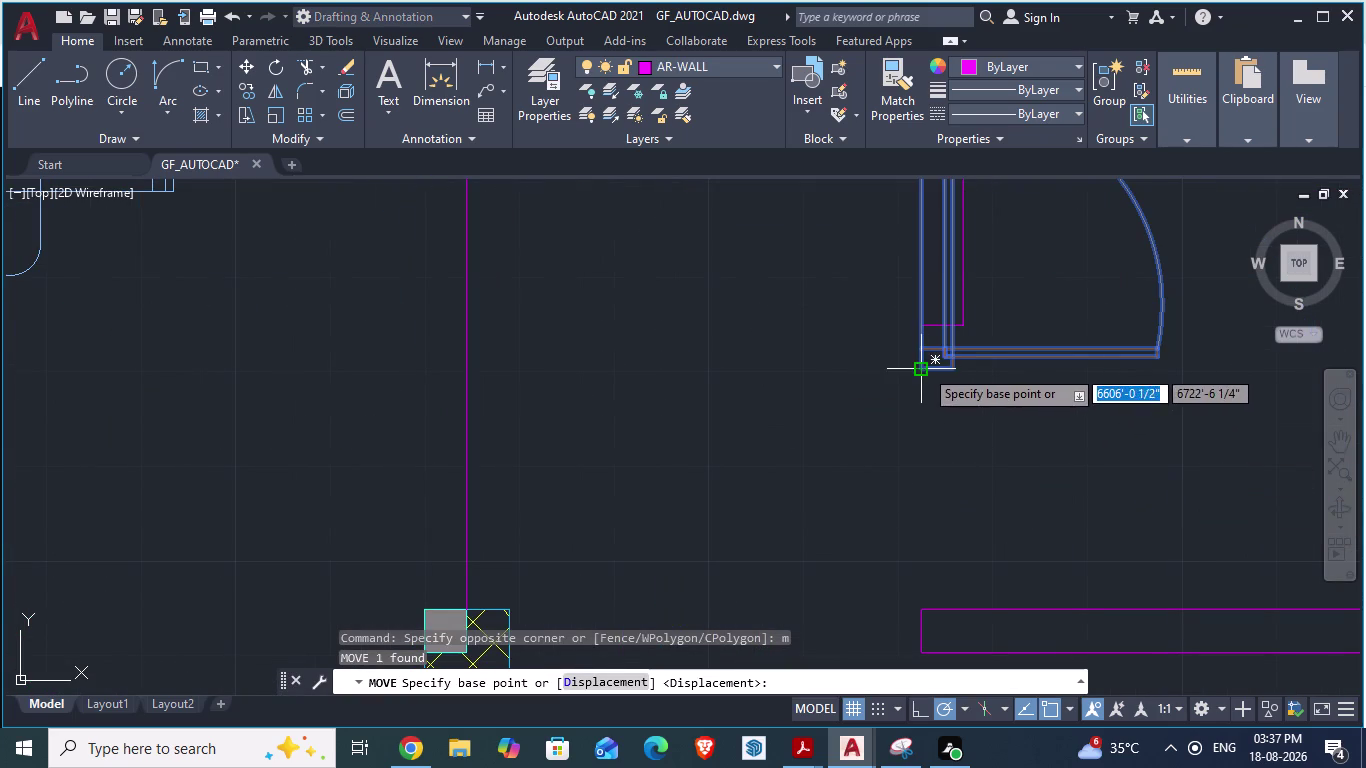
drag(924, 368, 918, 605)
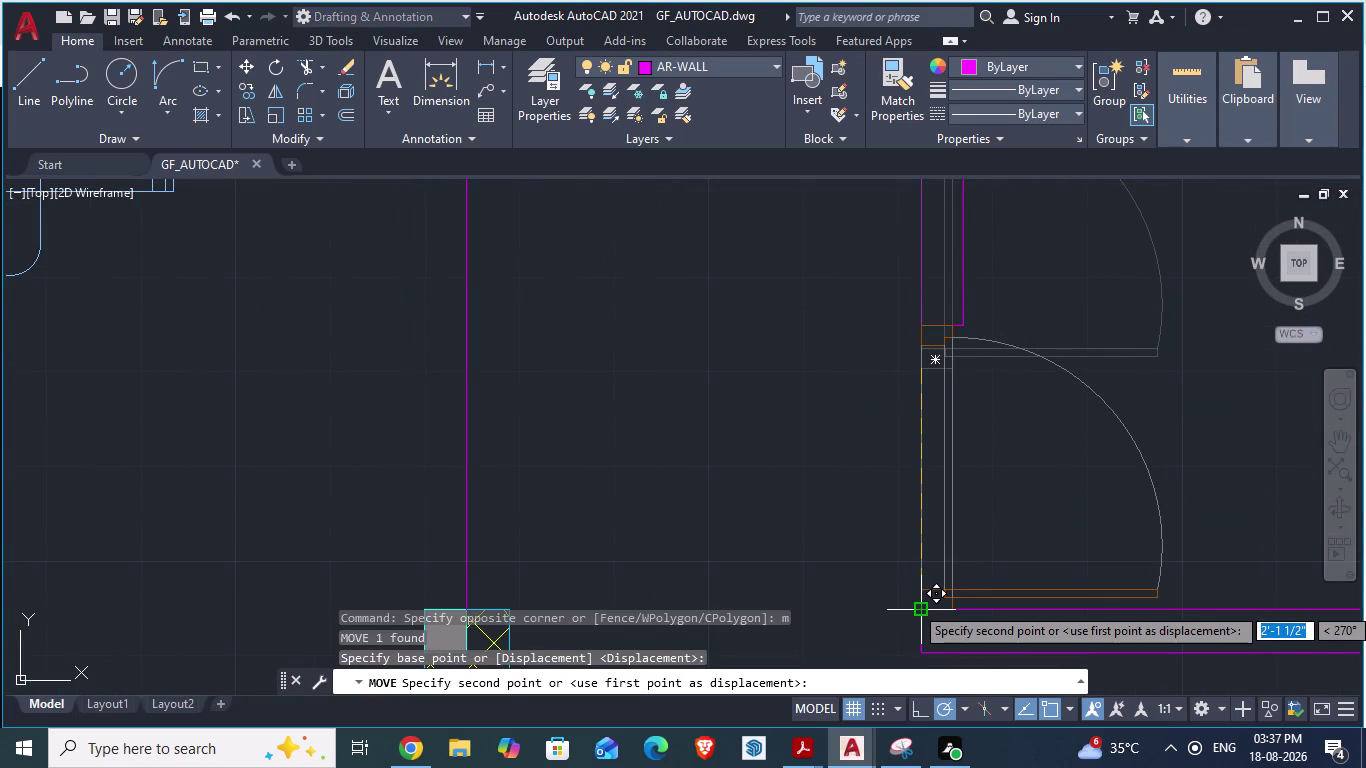
click(918, 605)
scroll(up, 3)
scroll(up, 3)
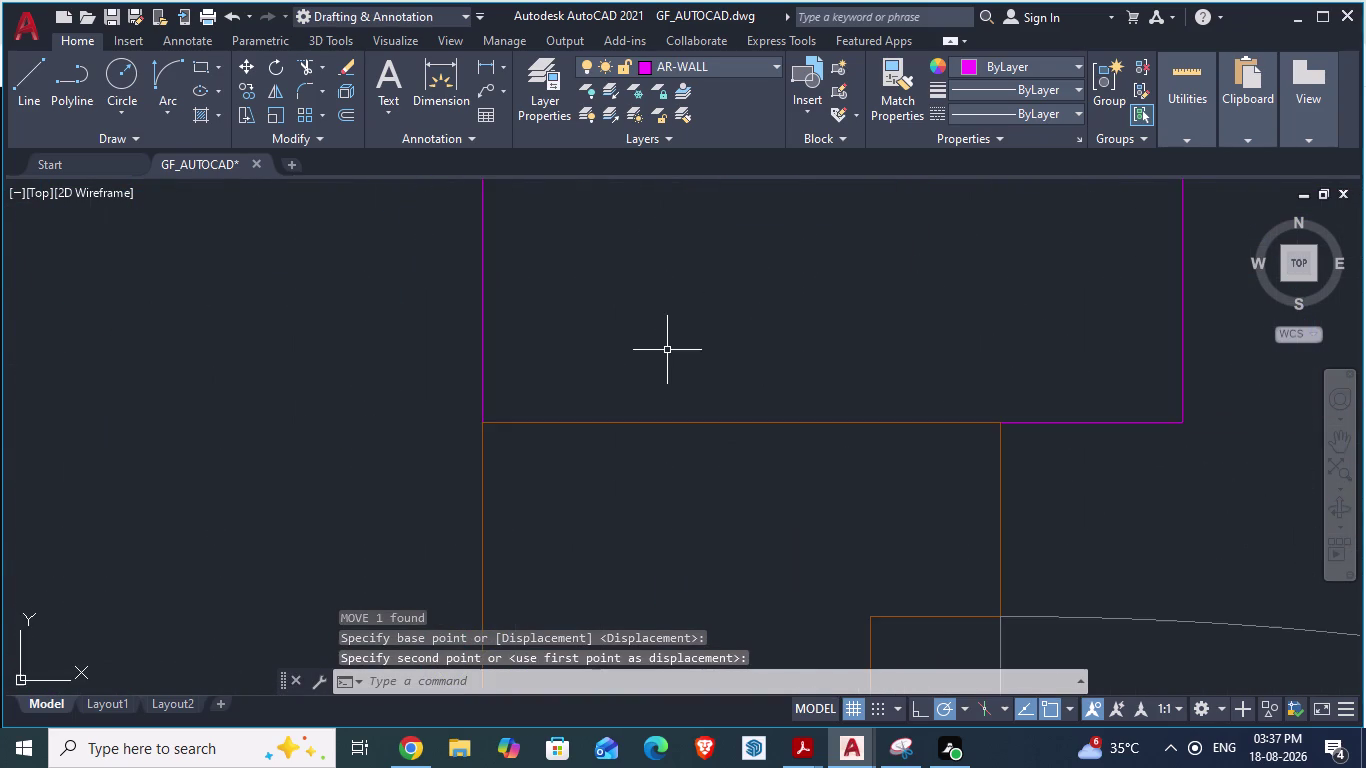
scroll(down, 3)
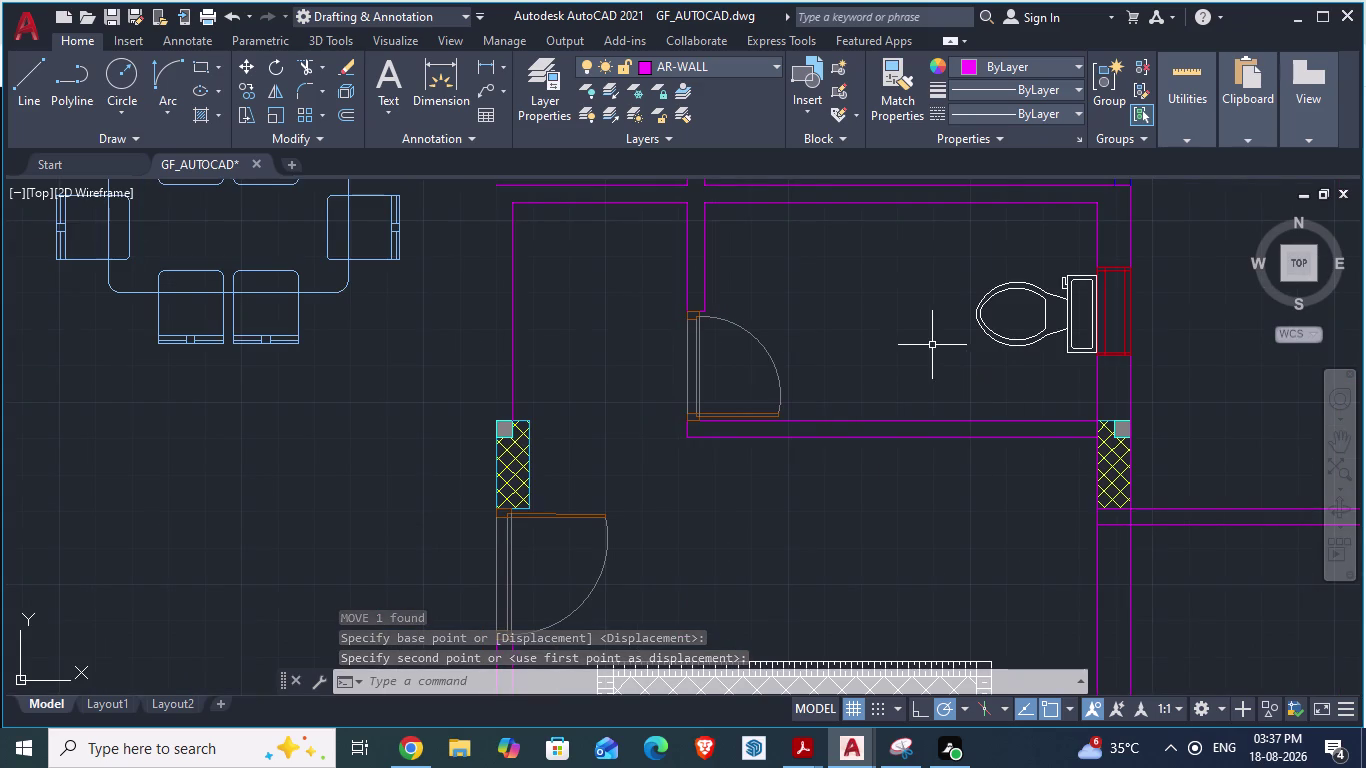
key(ctrl+s)
key(alt+Tab)
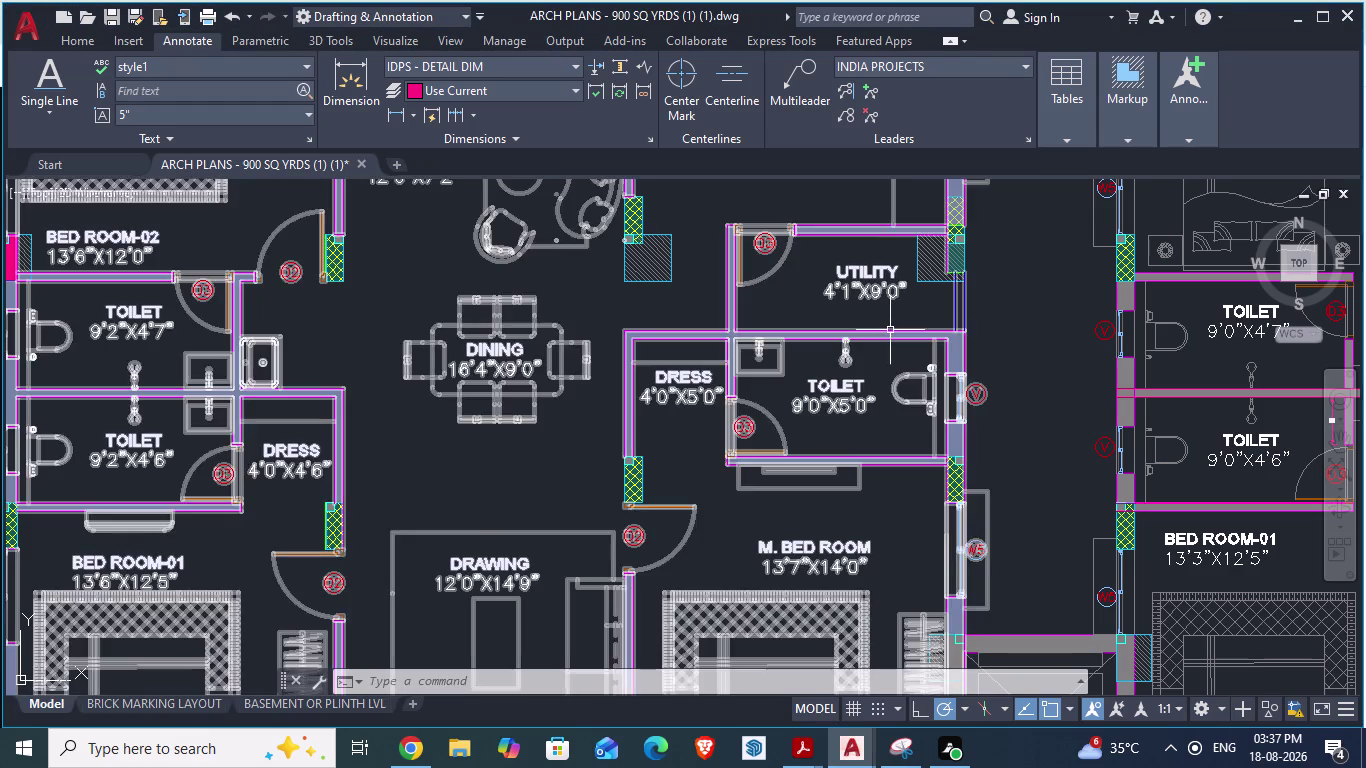
key(alt+Tab)
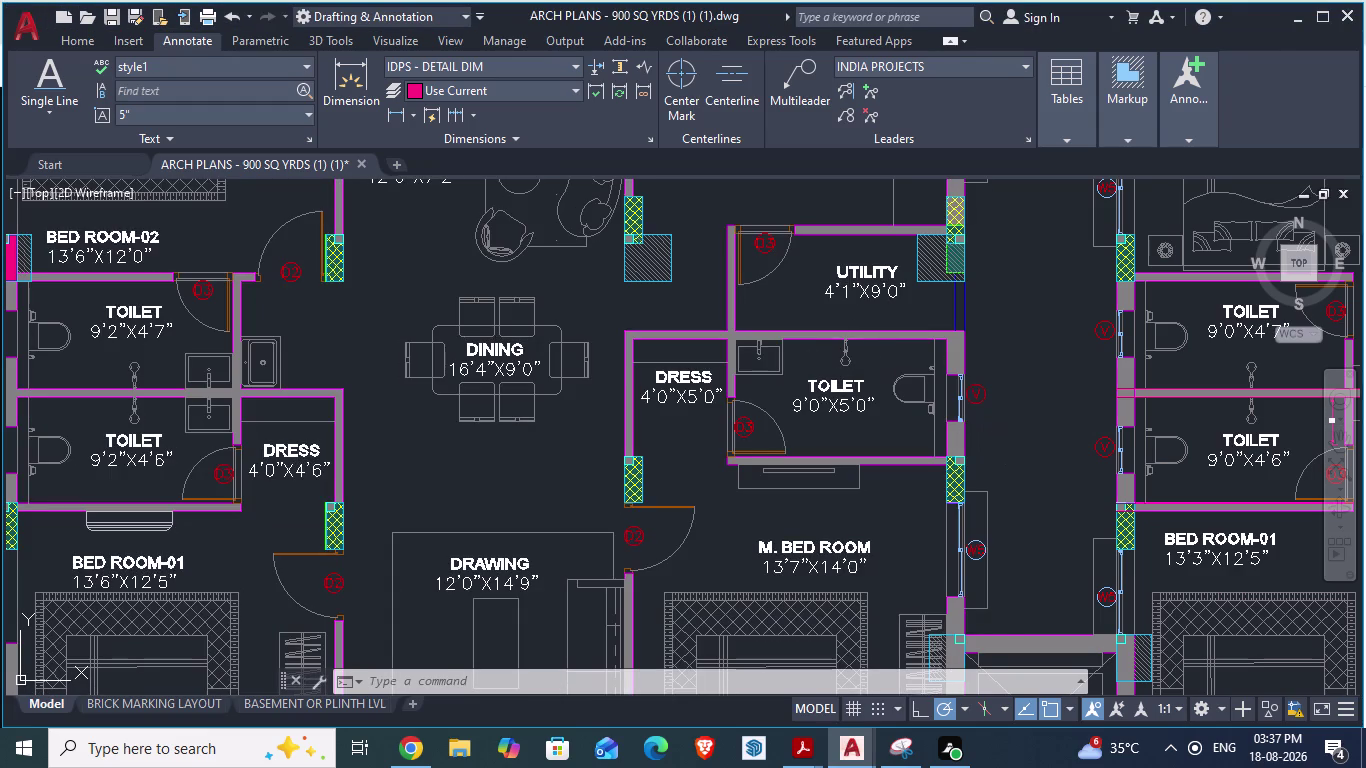
scroll(down, 3)
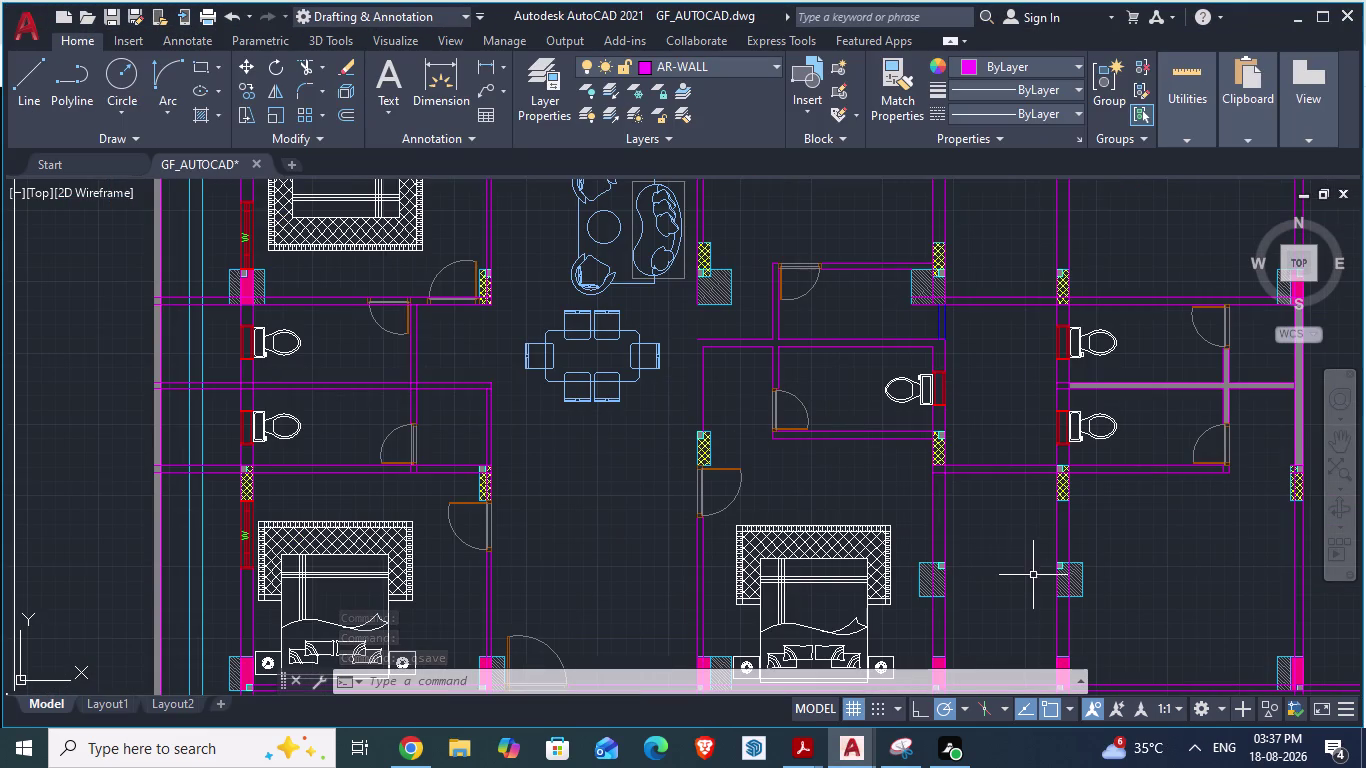
key(alt+Tab)
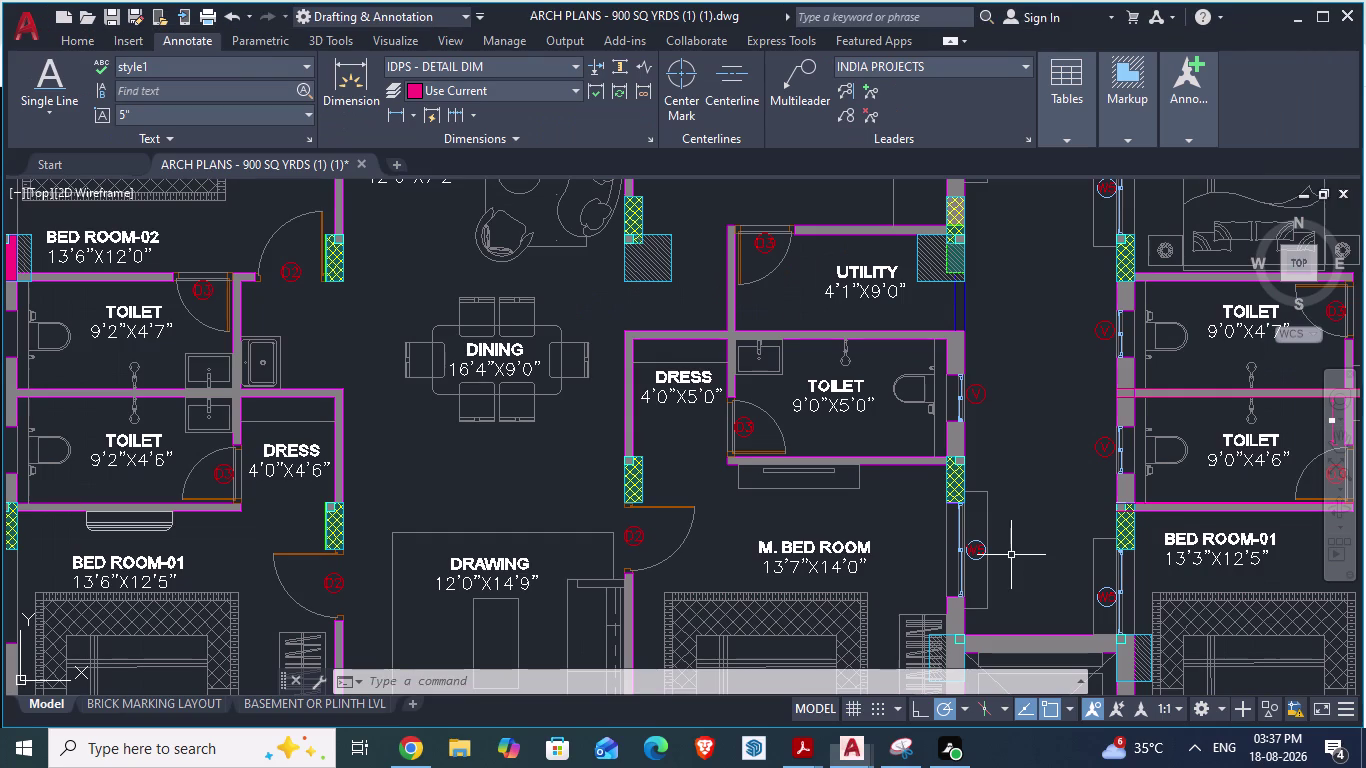
key(alt+Tab)
scroll(down, 3)
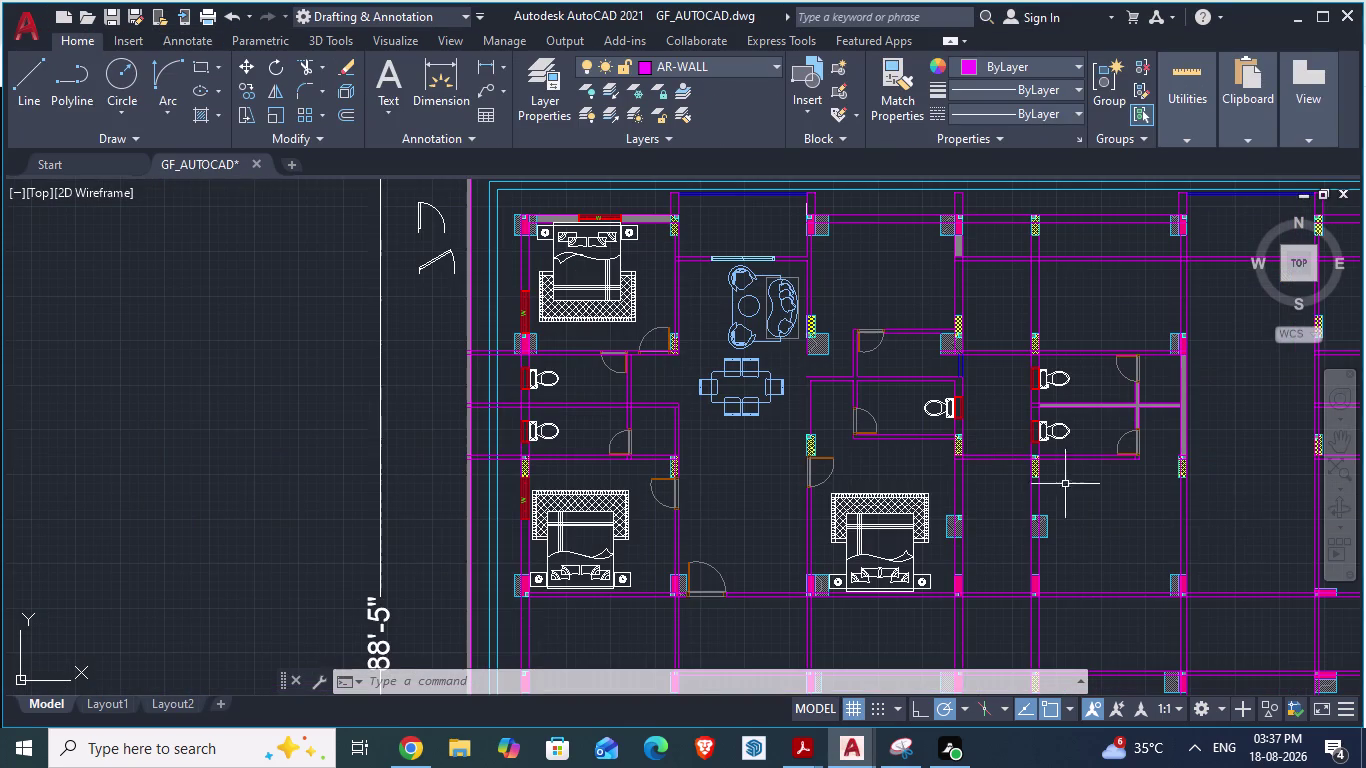
scroll(up, 3)
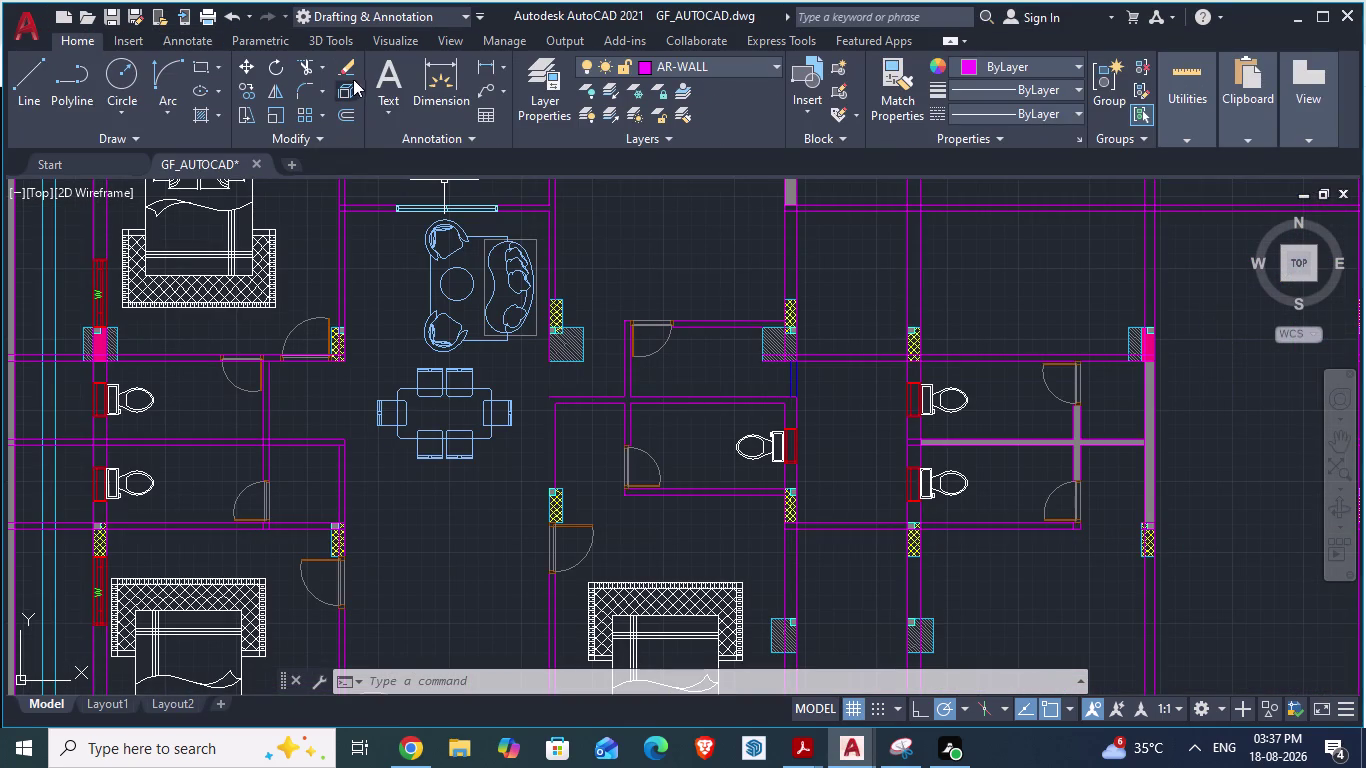
click(380, 90)
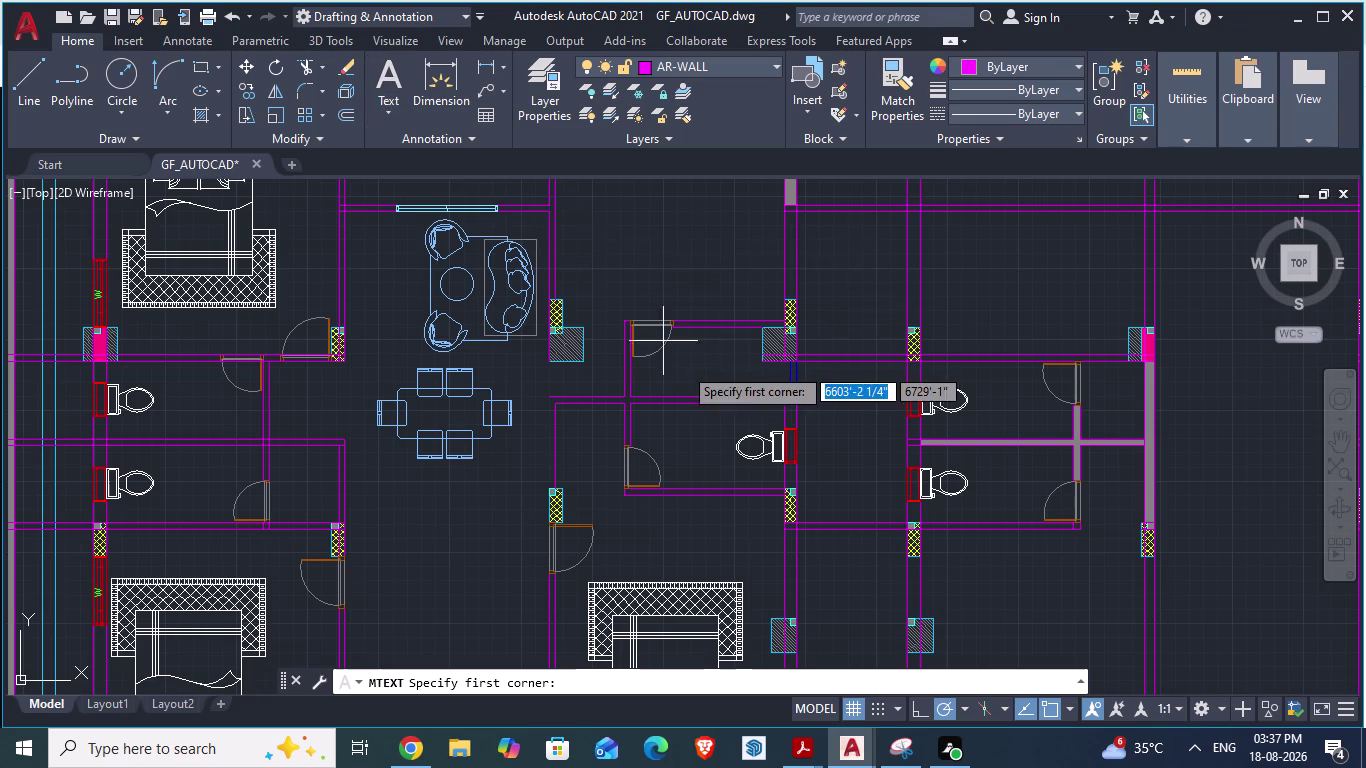
scroll(up, 3)
click(652, 327)
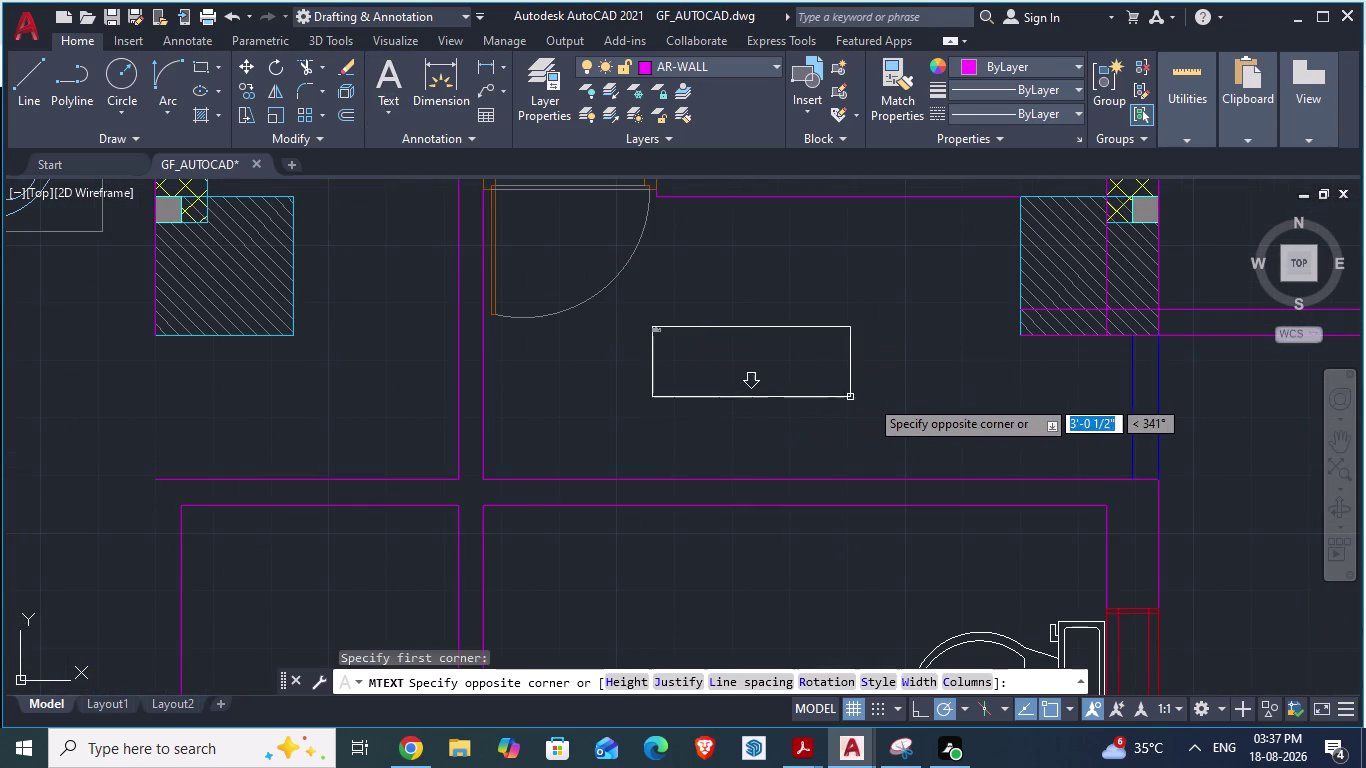
click(888, 377)
click(888, 377)
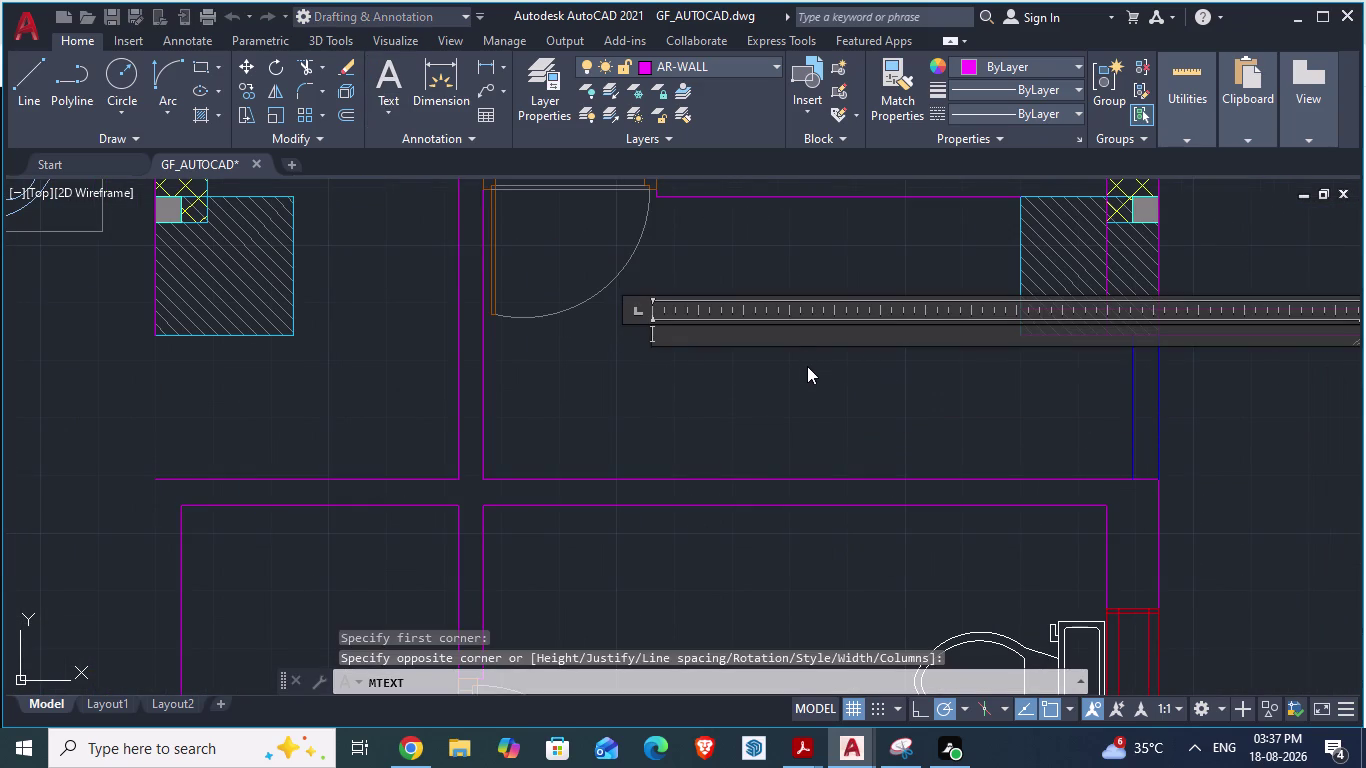
text(TEX)
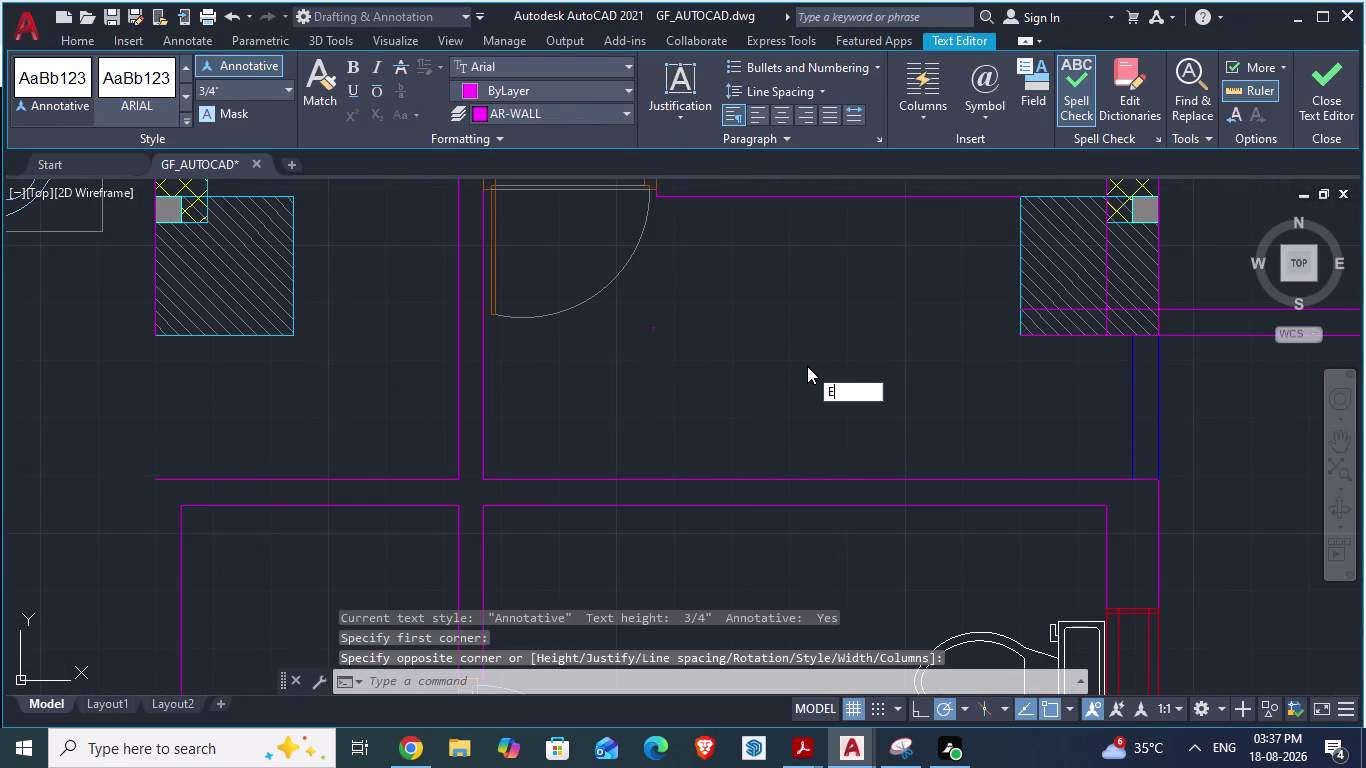
text(T)
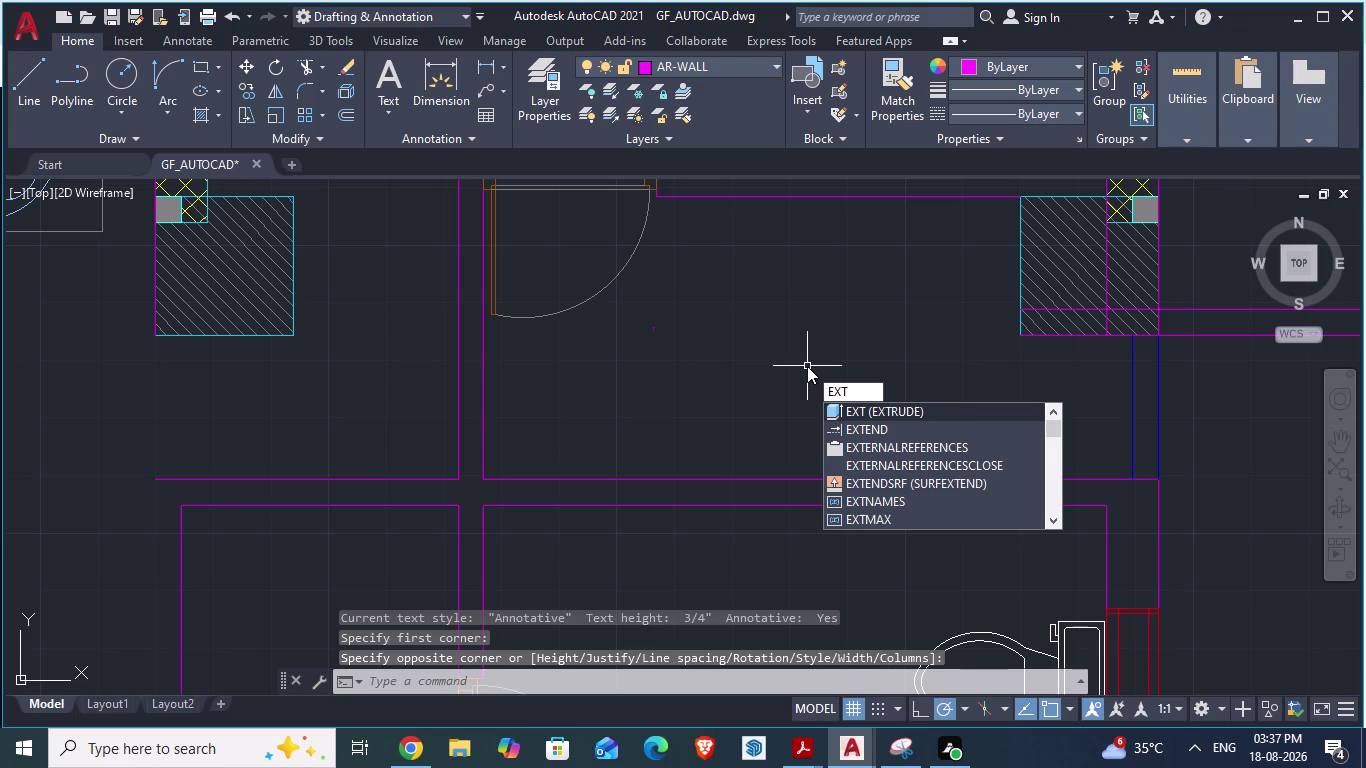
key(BackSpace)
key(BackSpace)
key(BackSpace)
key(BackSpace)
text(TE)
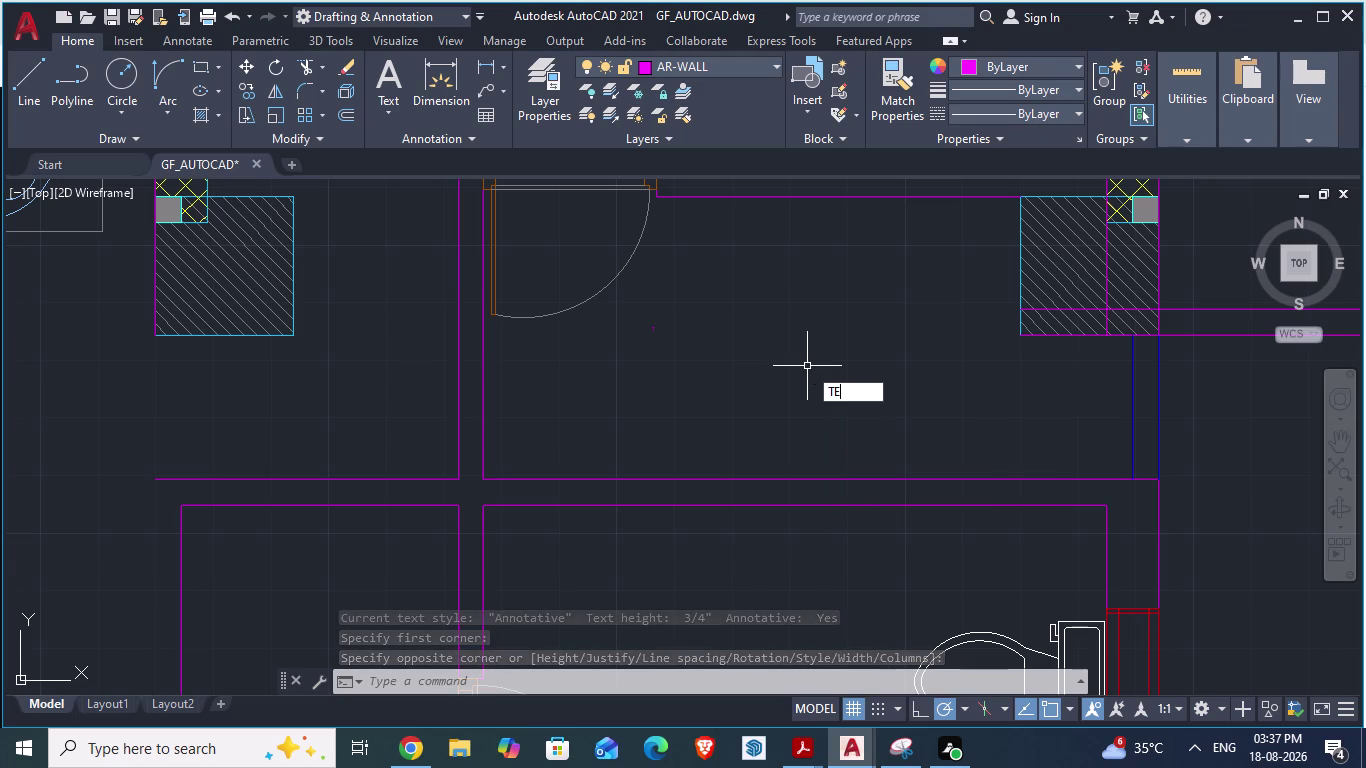
text(XT)
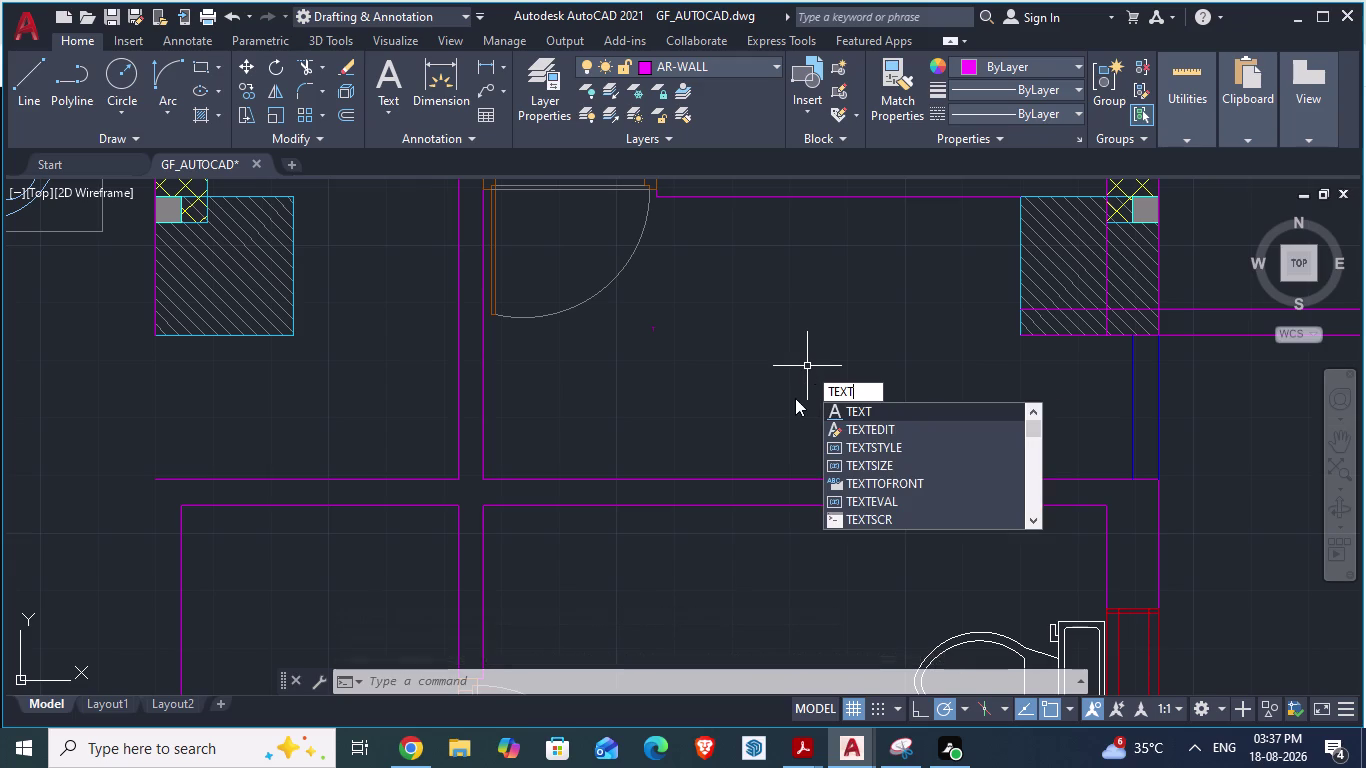
click(854, 408)
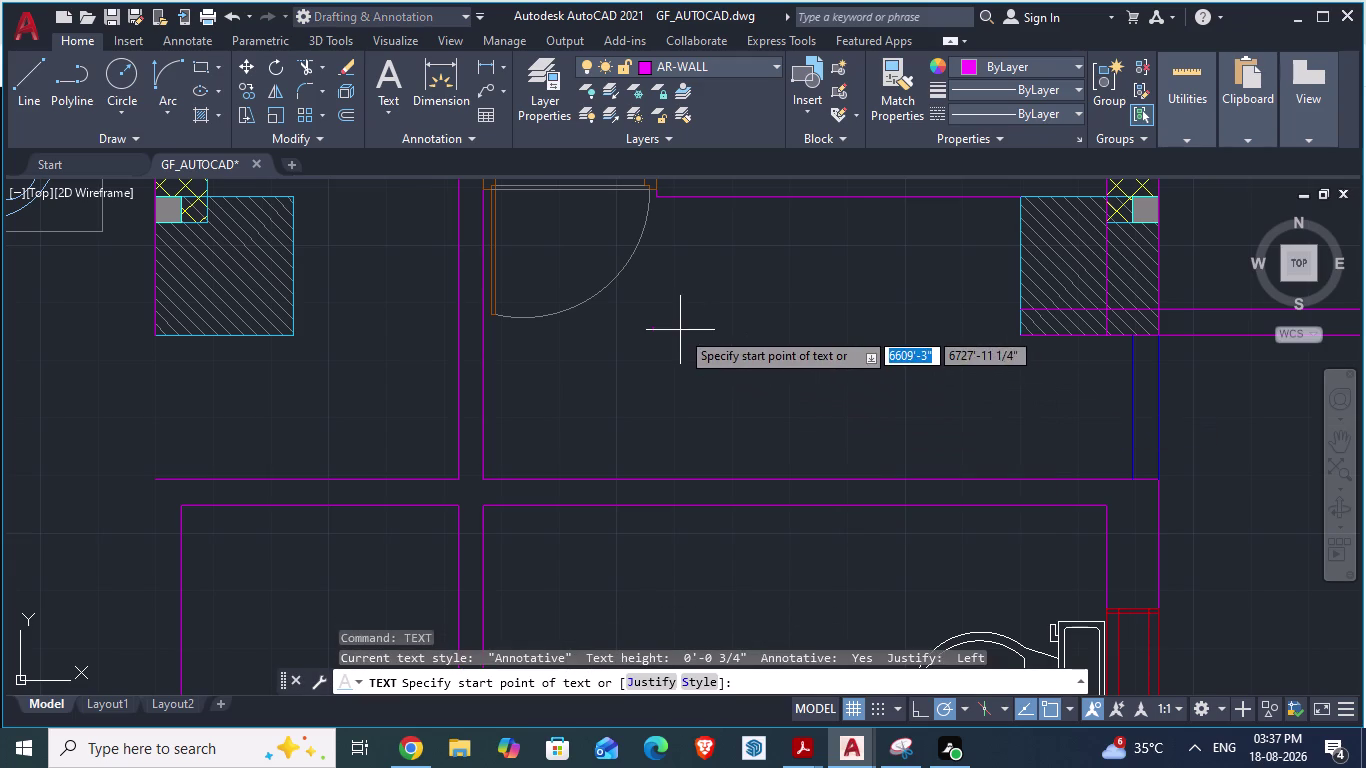
scroll(up, 3)
click(862, 329)
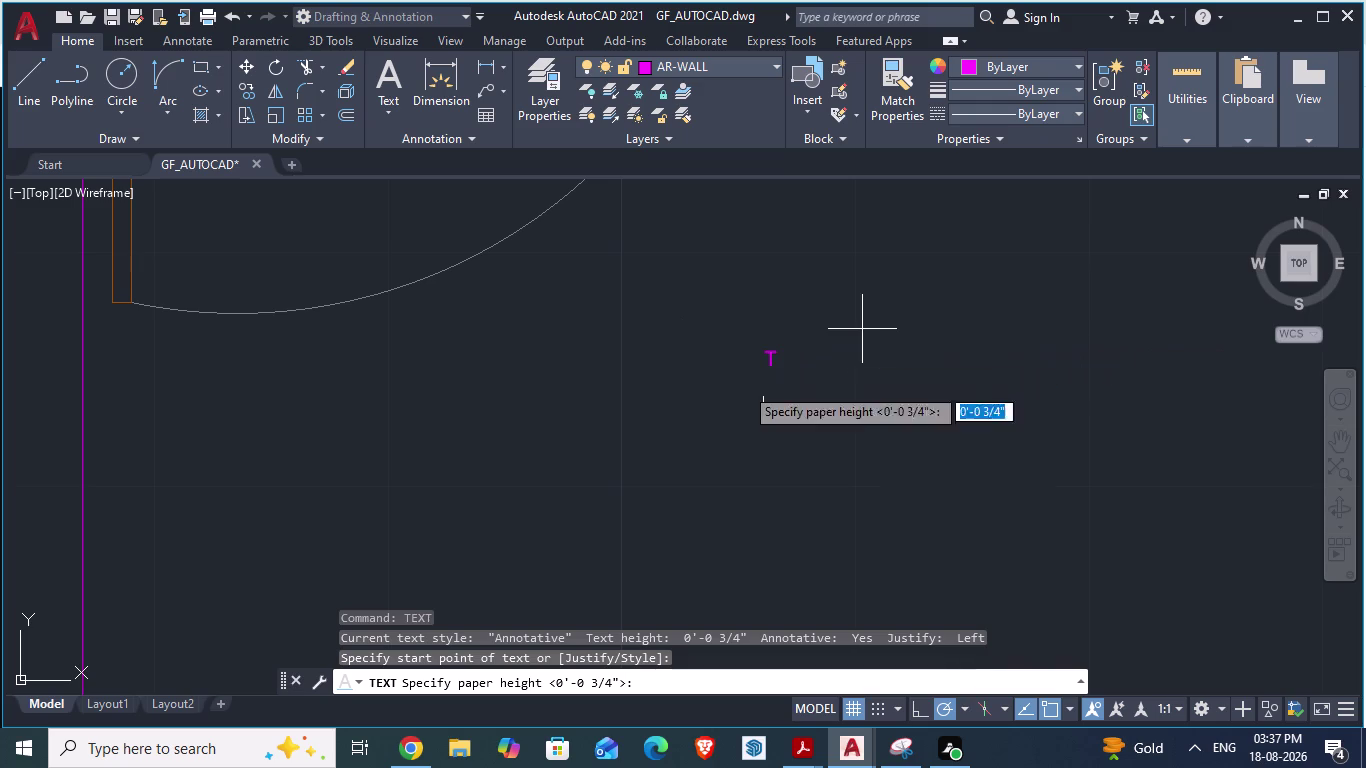
key(Escape)
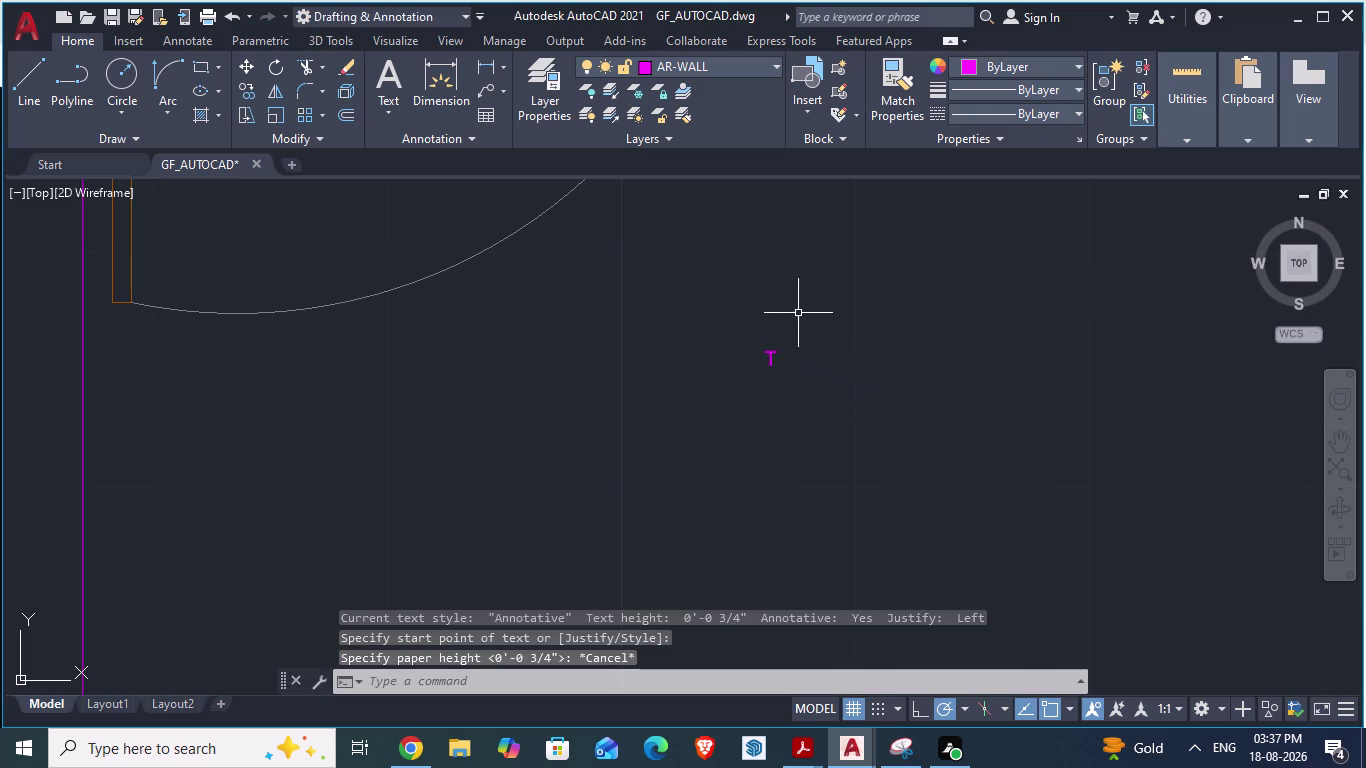
click(820, 313)
click(711, 401)
key(Delete)
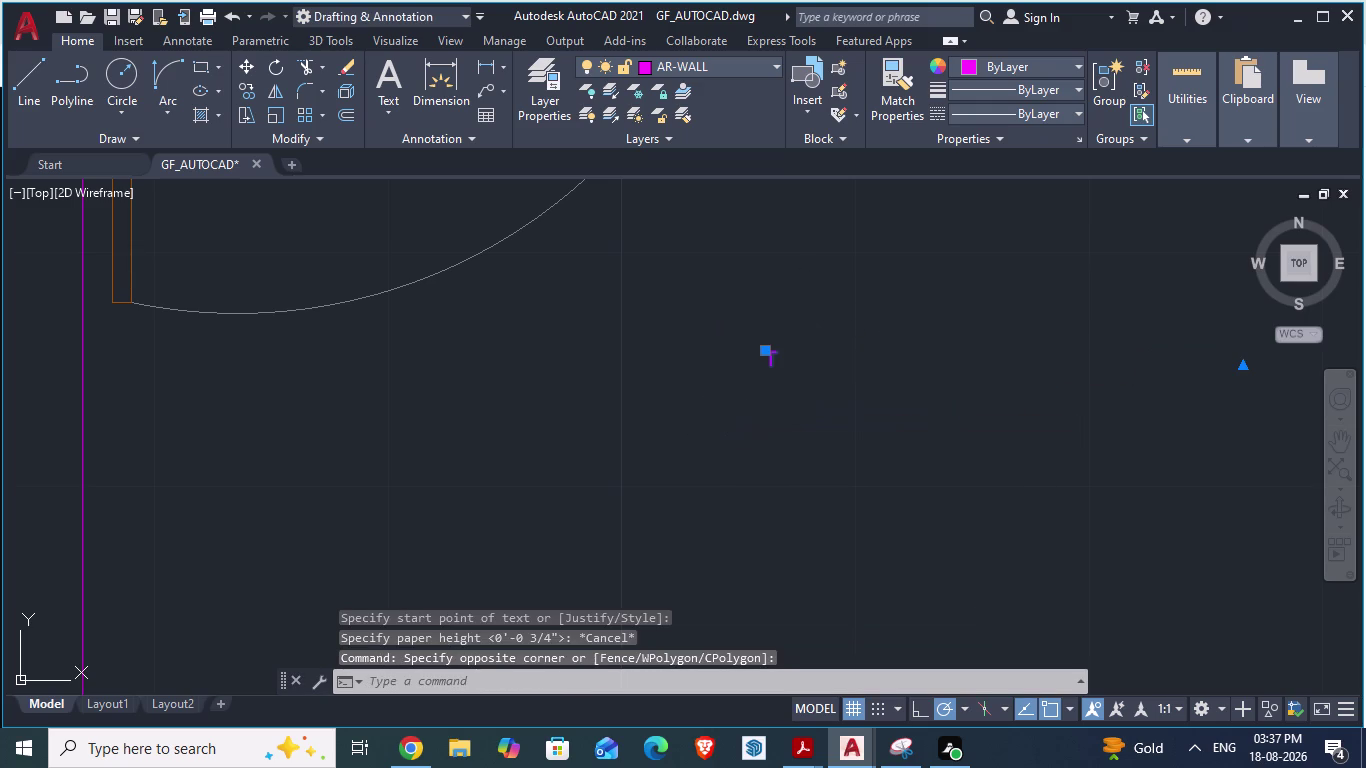
scroll(down, 3)
scroll(down, 3)
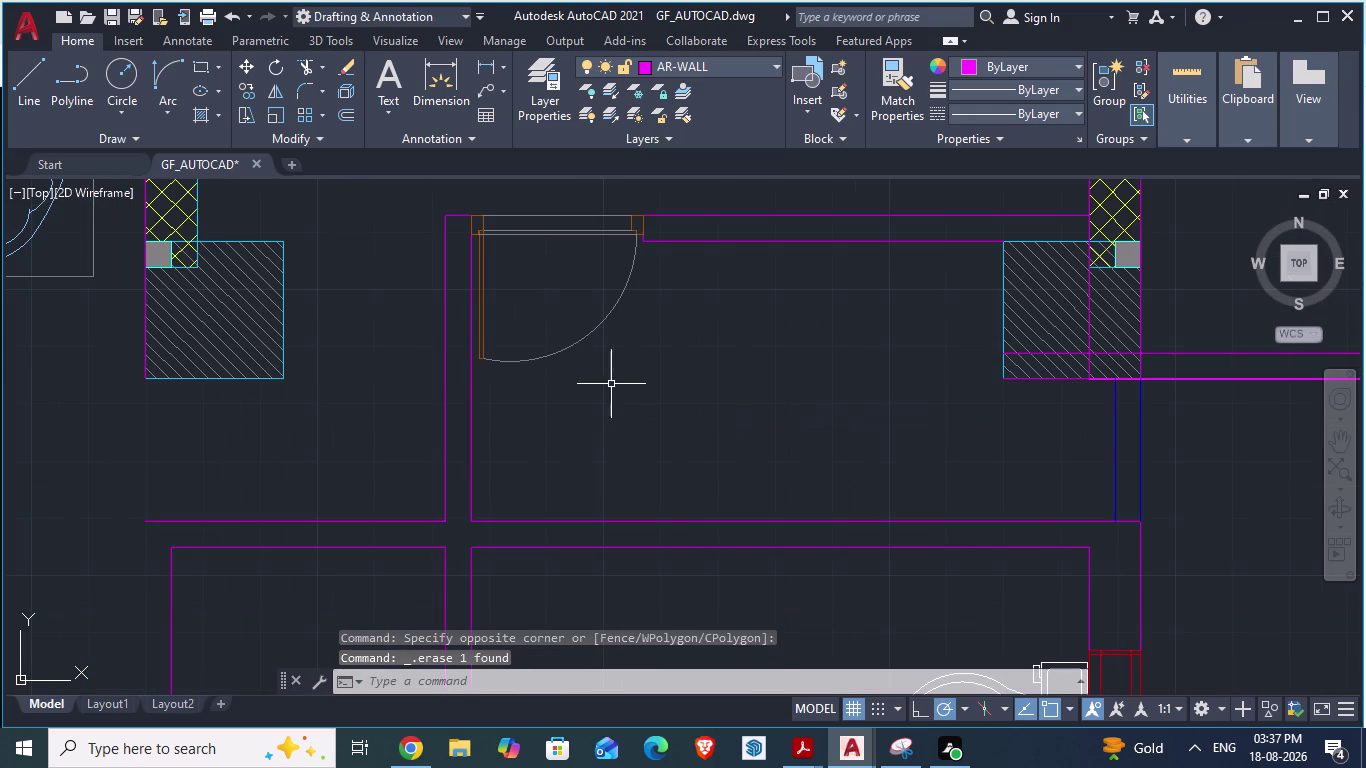
click(776, 63)
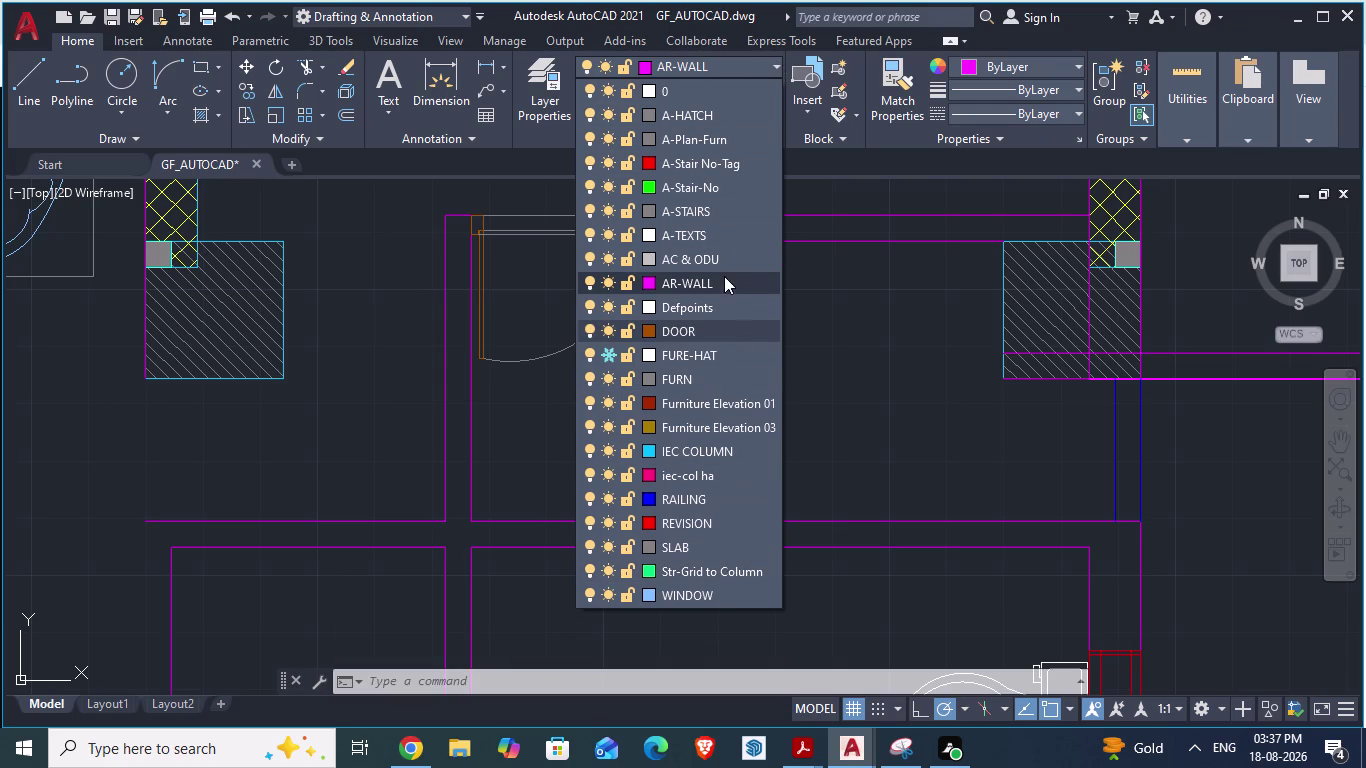
Choose layer 0 from the Home ribbon's Layer dropdown as the current layer.
scroll(up, 3)
scroll(down, 3)
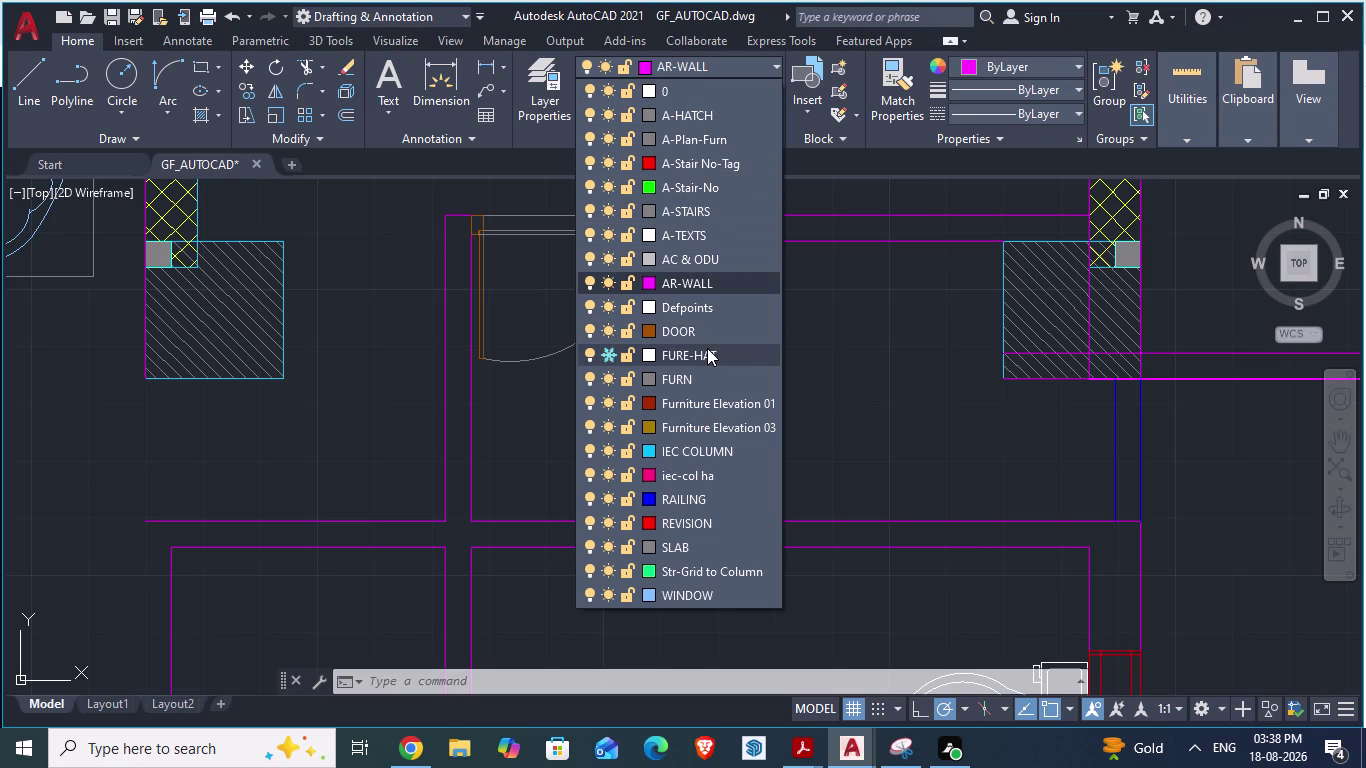
click(677, 95)
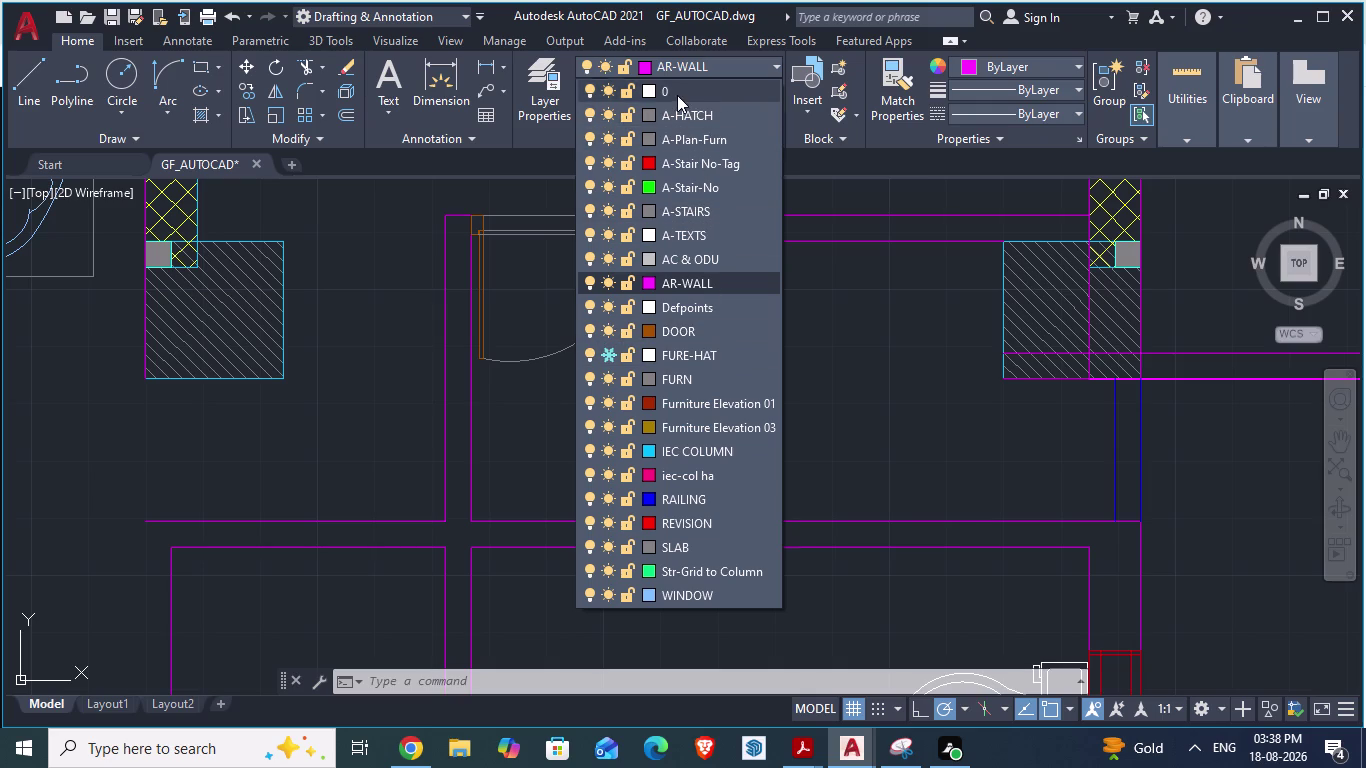
scroll(down, 3)
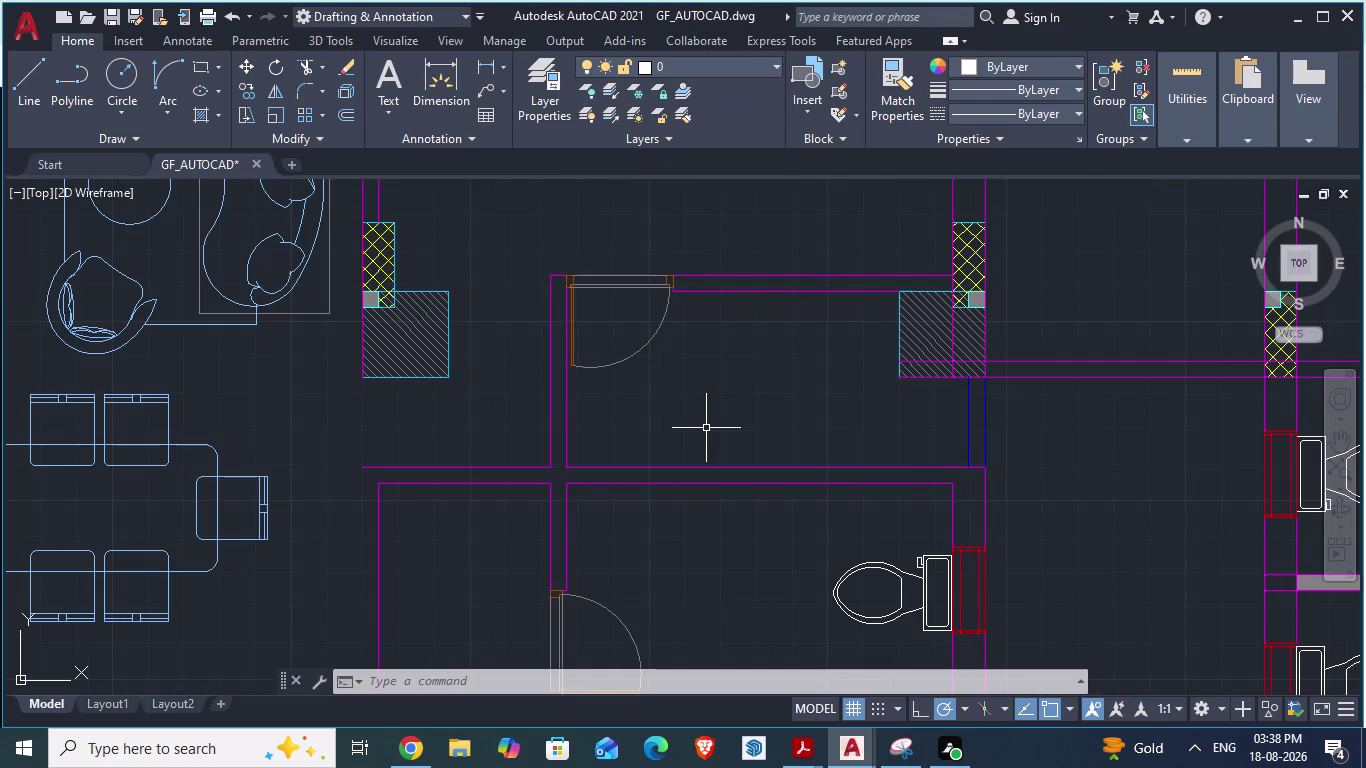
Place a vertical single-line 'TEXT' label in the room beside the door.
text(TEXT)
key(Return)
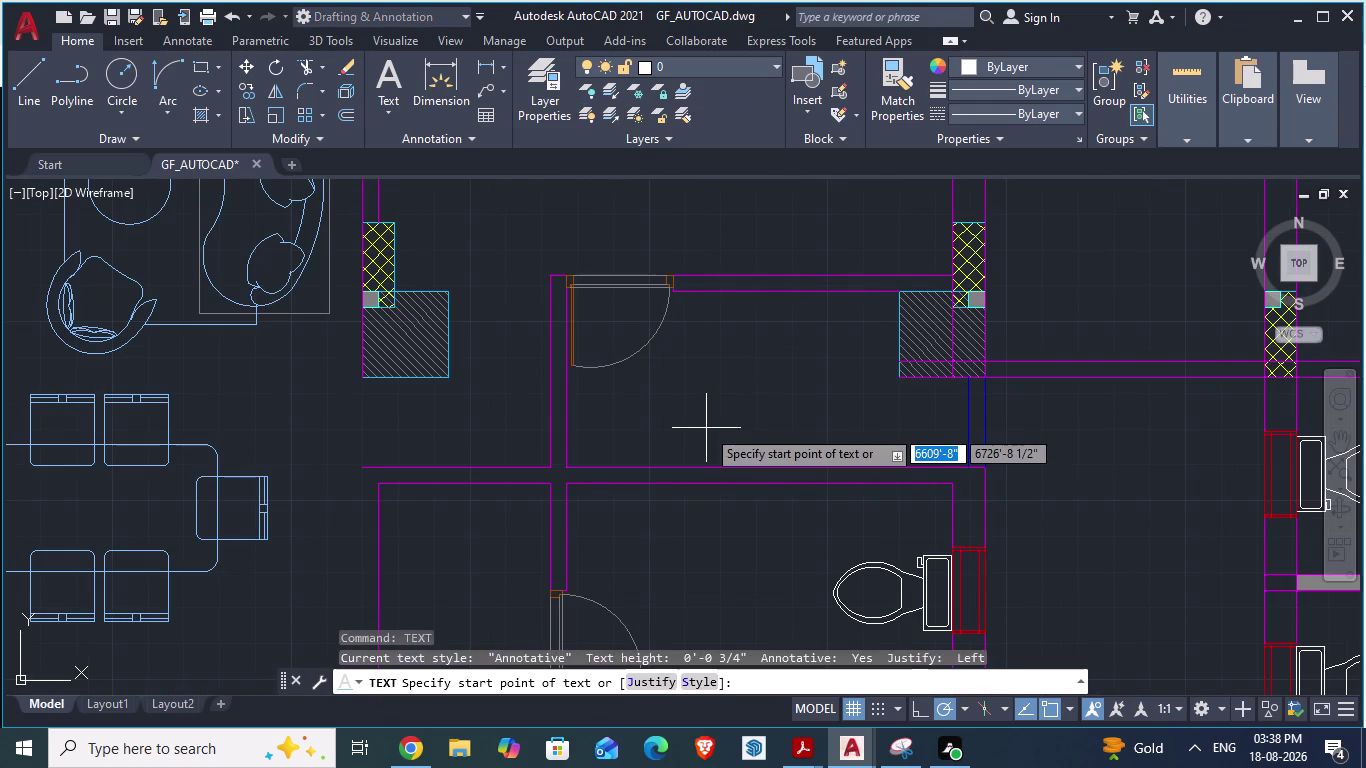
click(701, 344)
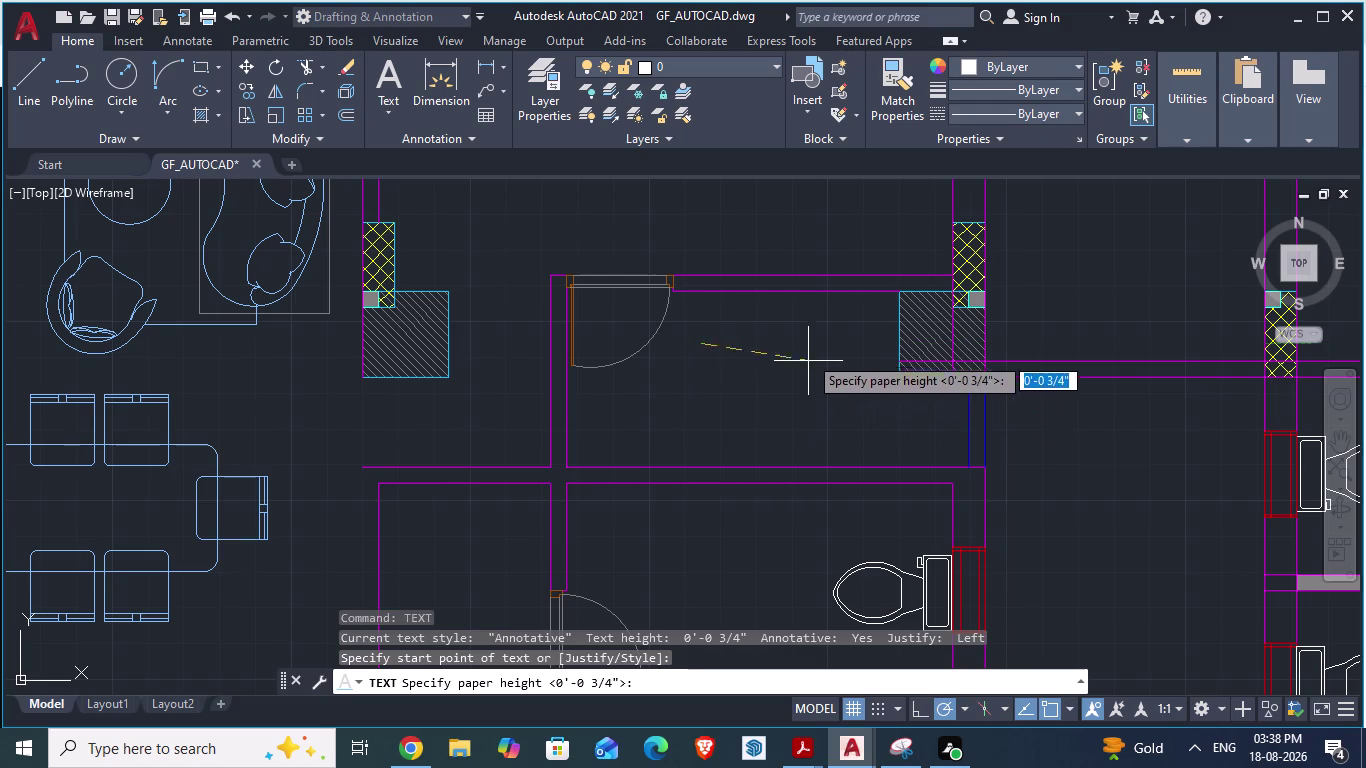
click(734, 342)
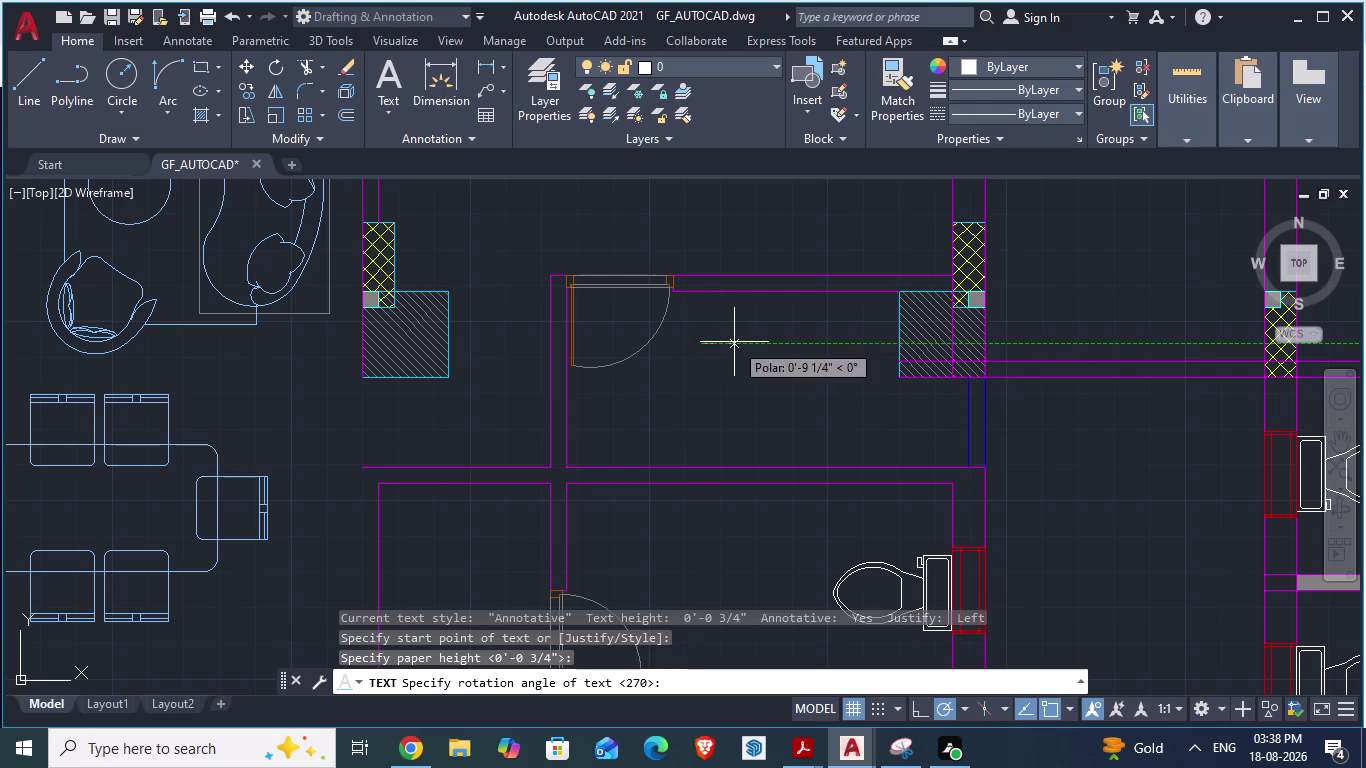
click(707, 367)
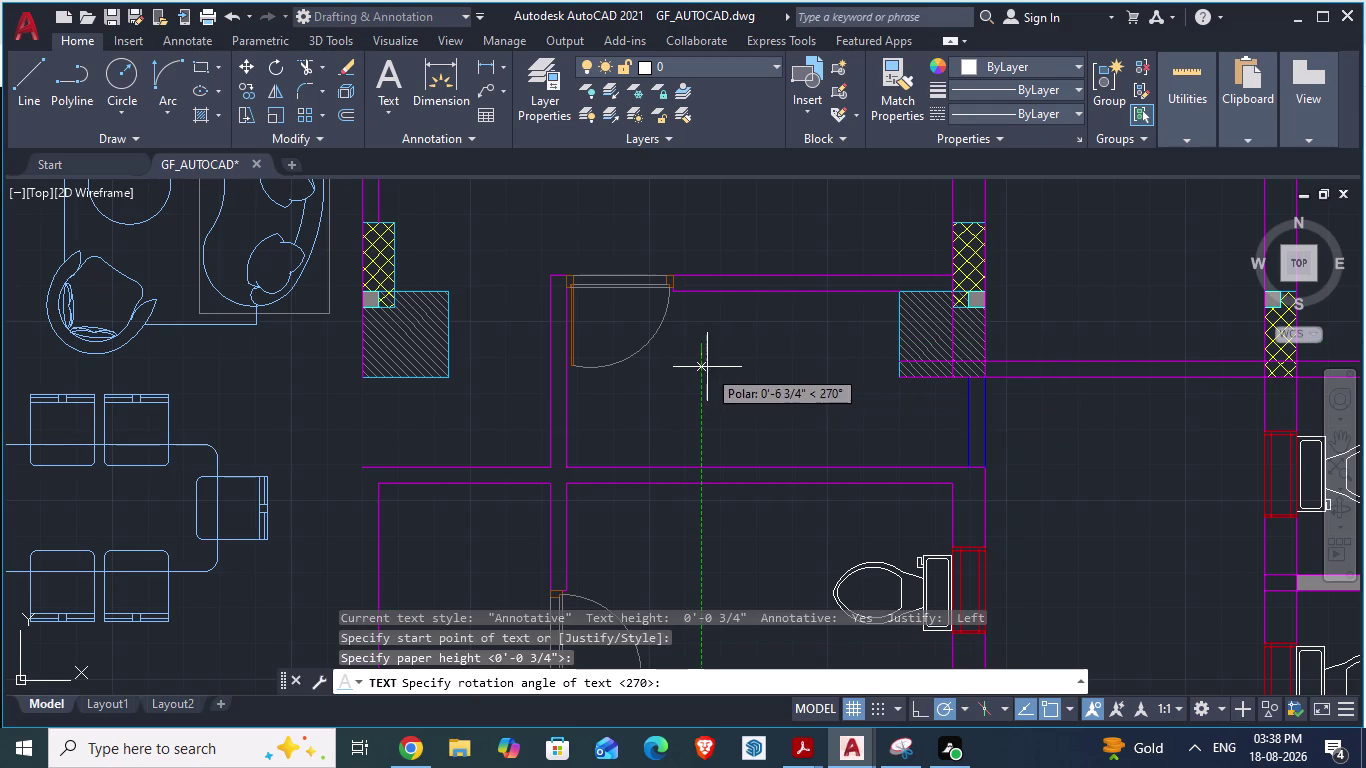
scroll(up, 3)
scroll(up, 3)
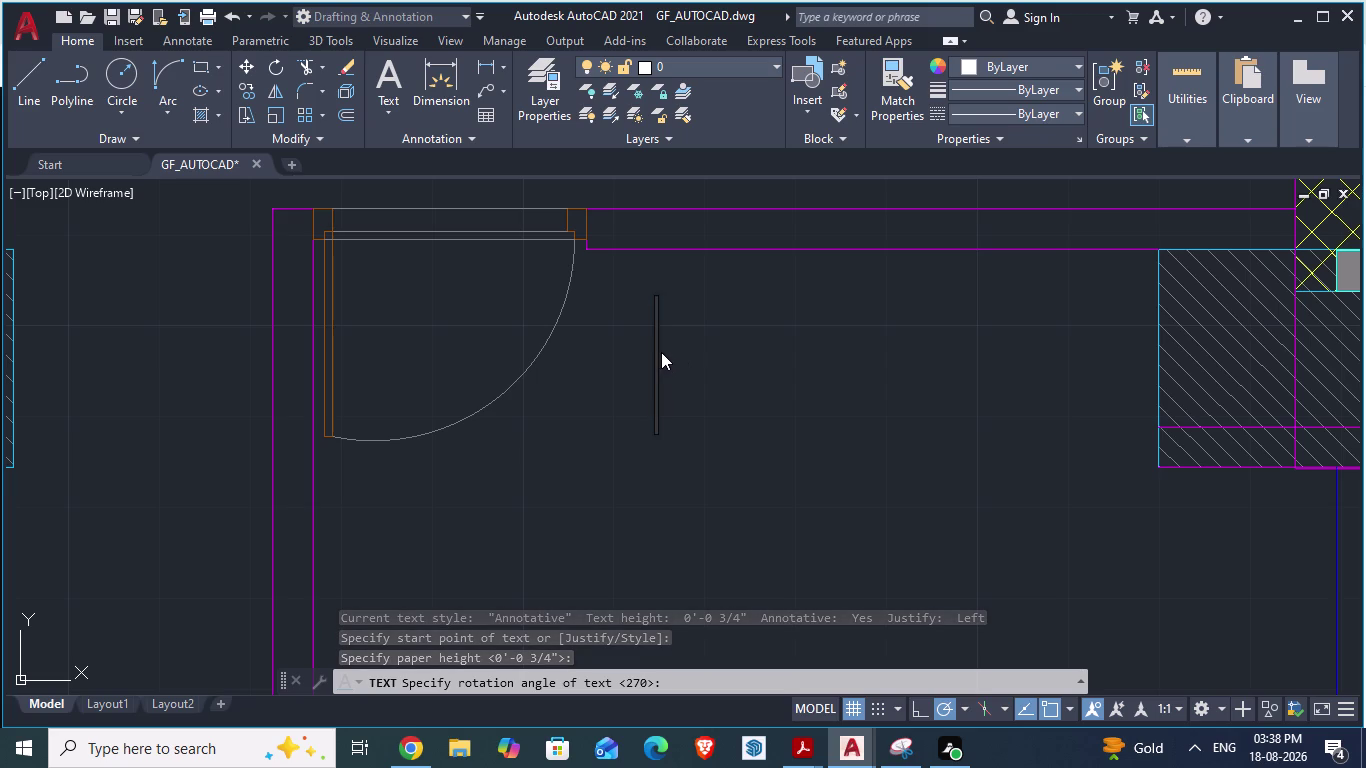
text(TEX)
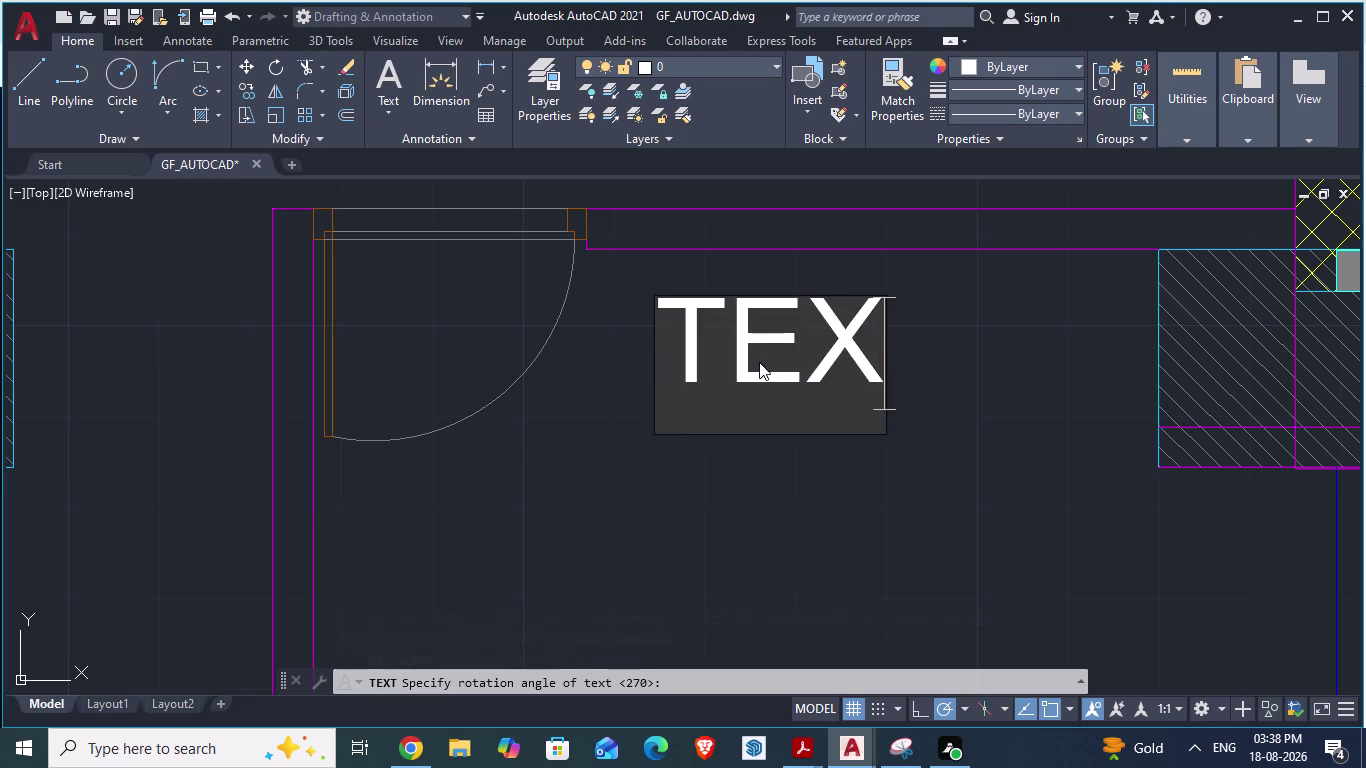
text(T)
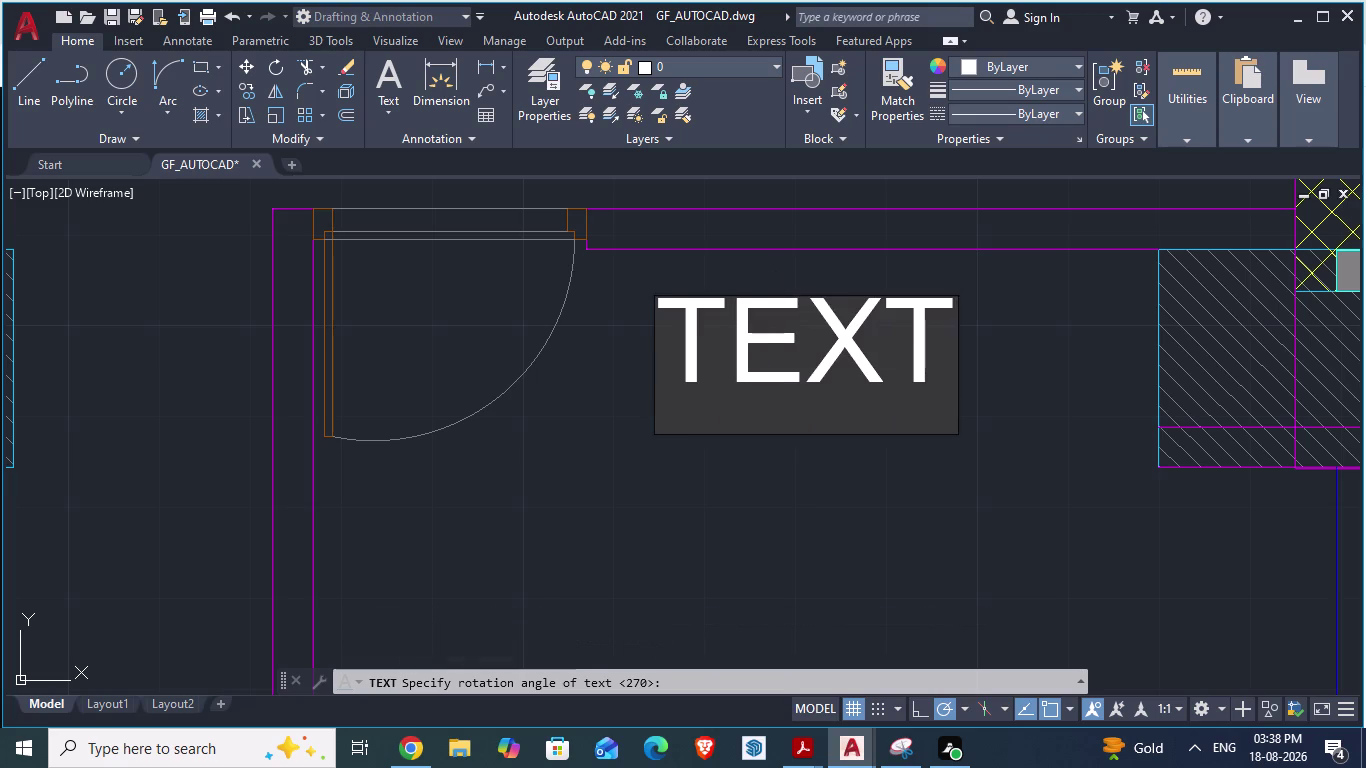
click(761, 515)
Rotate the vertical TEXT label by 90° so it reads horizontally.
key(Escape)
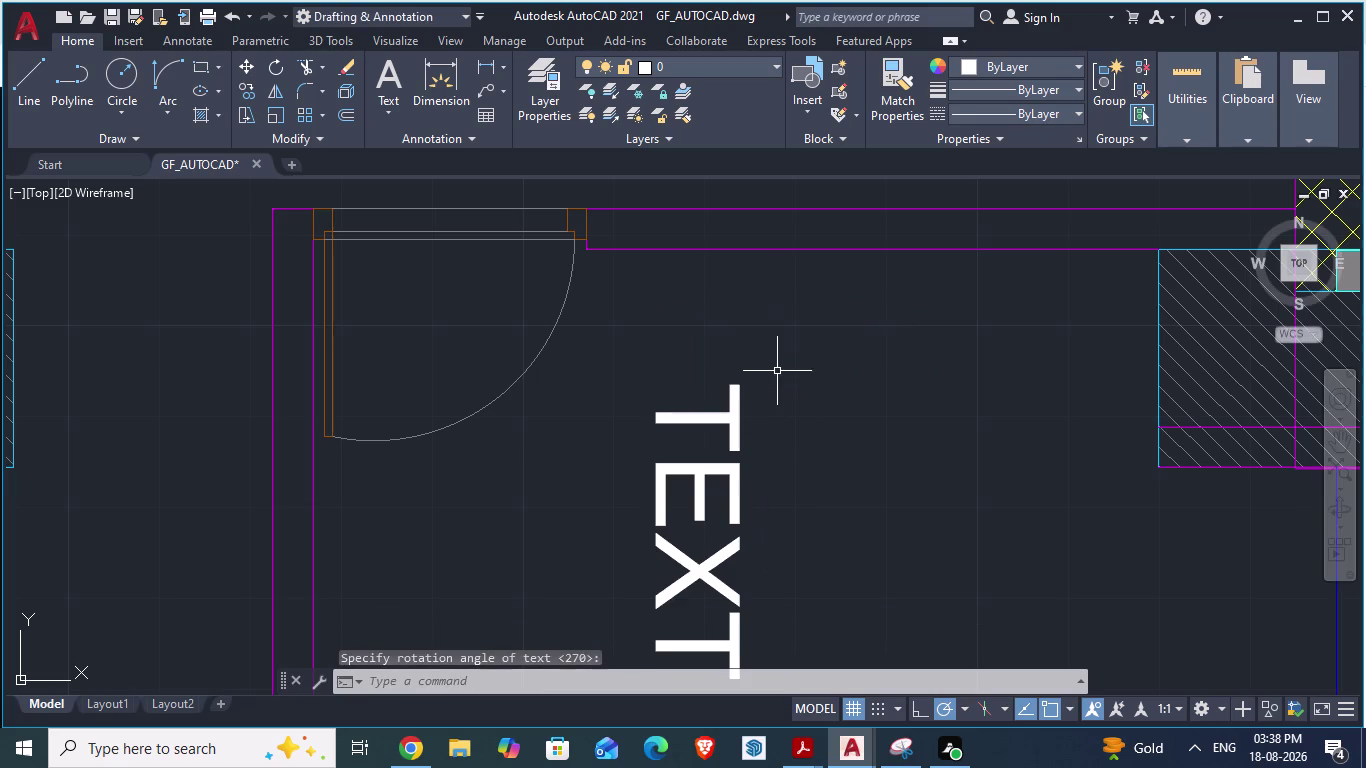
click(717, 415)
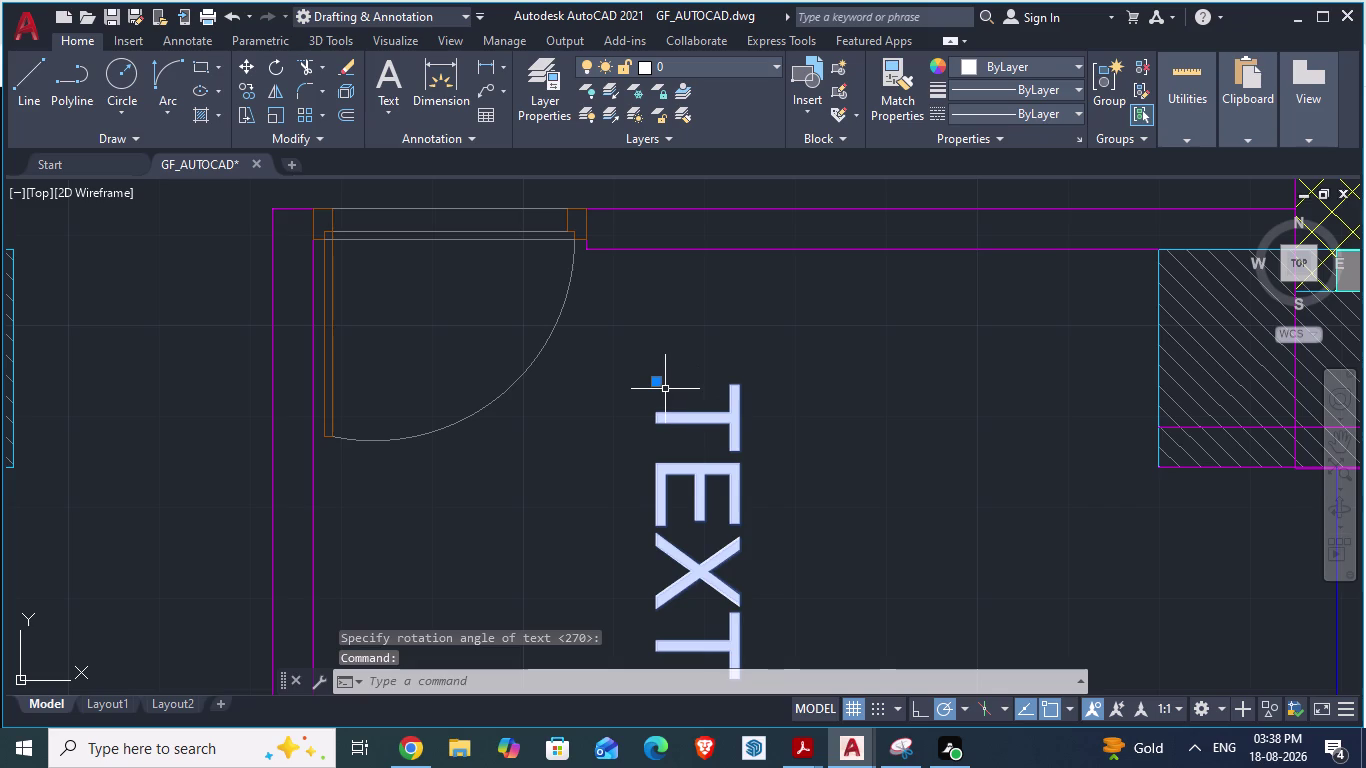
text(RO)
key(Return)
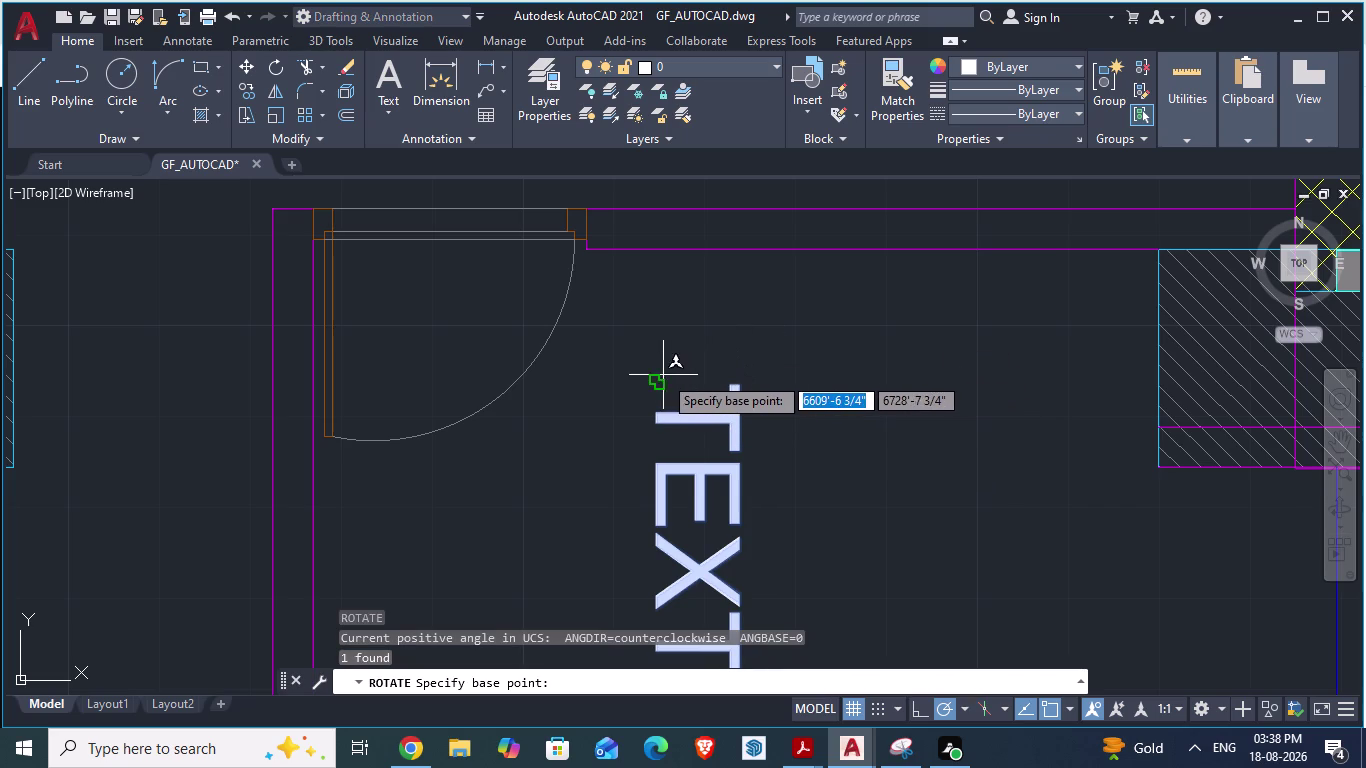
drag(655, 378, 818, 399)
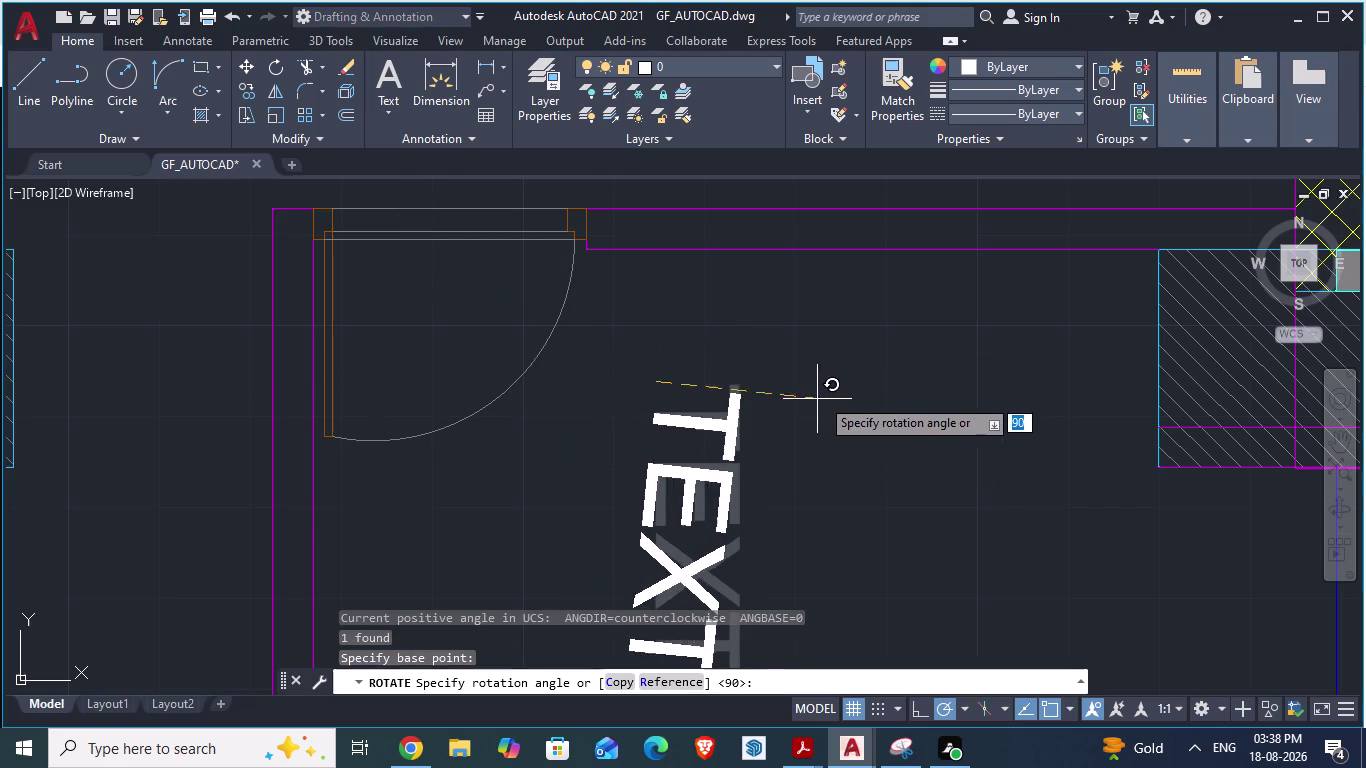
drag(818, 399, 661, 260)
click(661, 260)
click(718, 305)
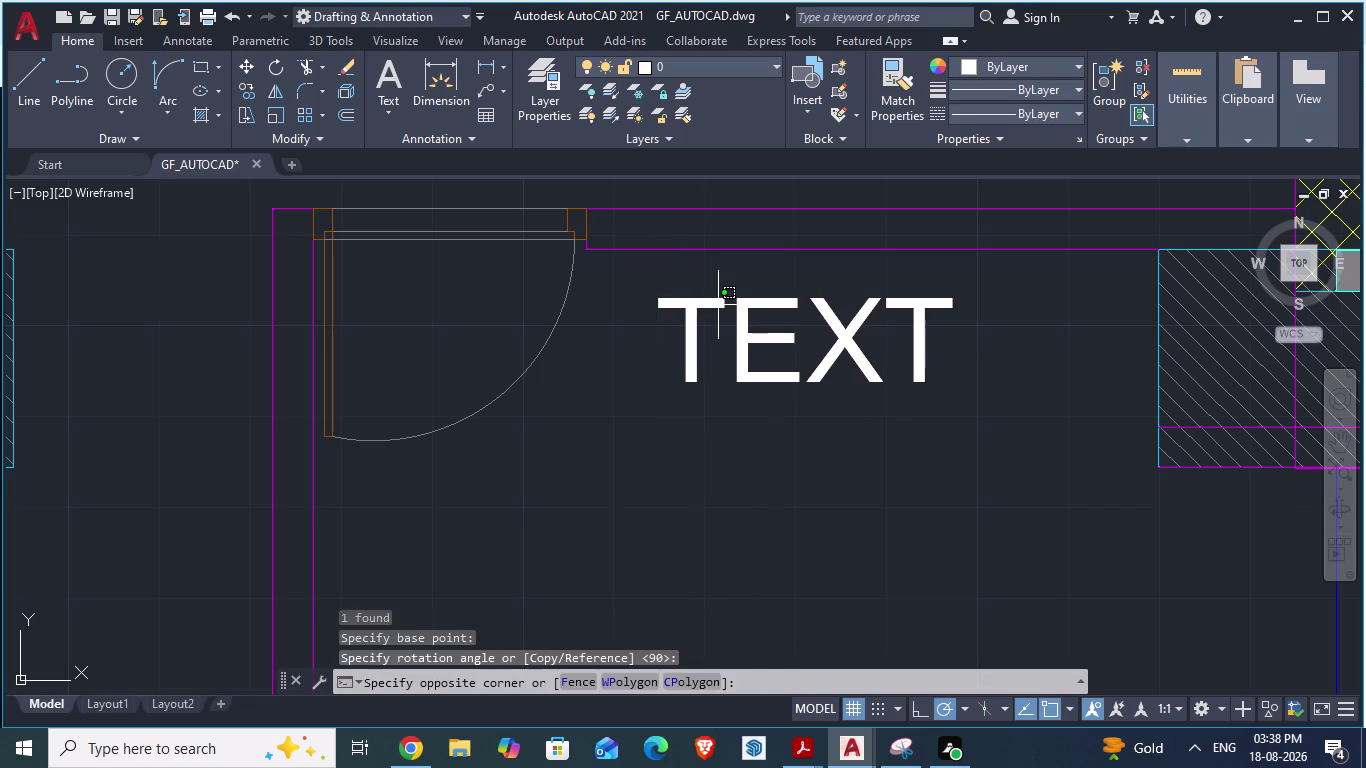
key(Escape)
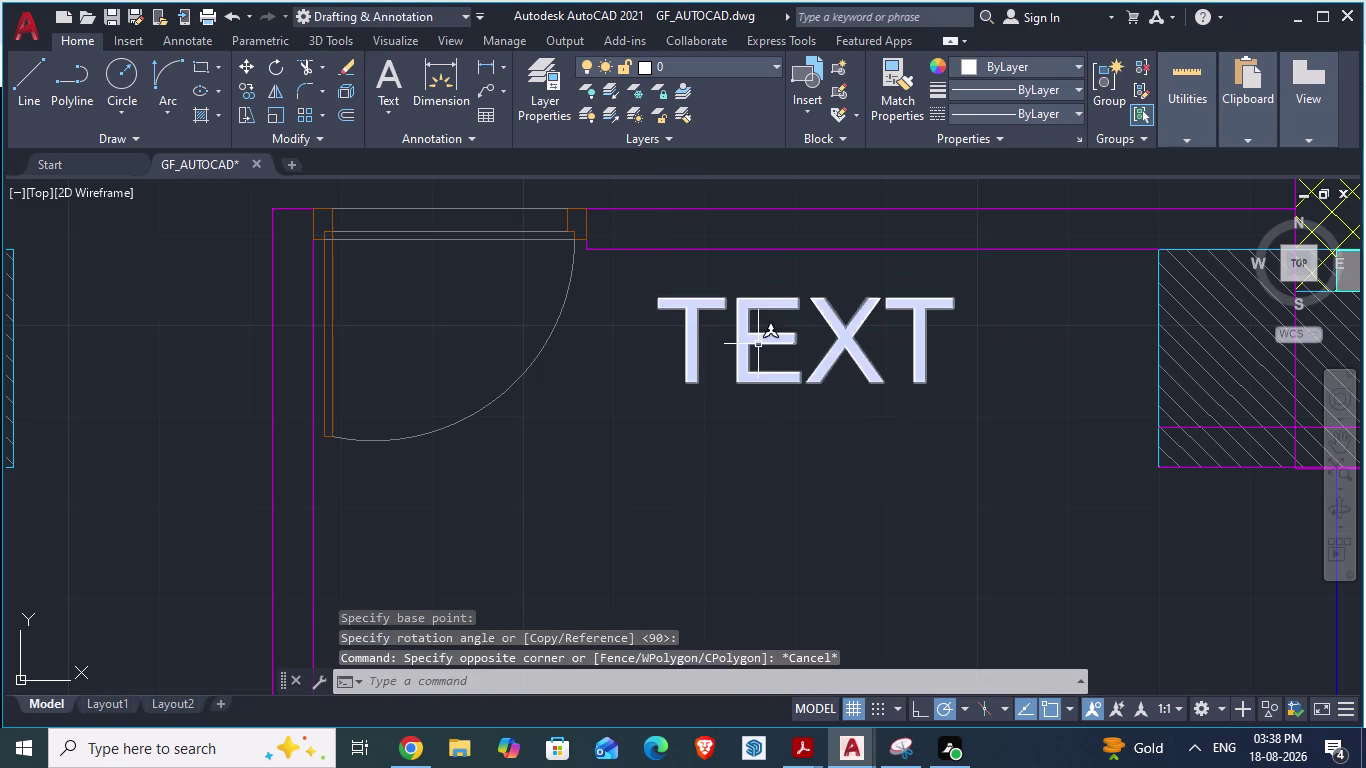
Move the horizontal TEXT label lower in the room beside the door.
click(758, 344)
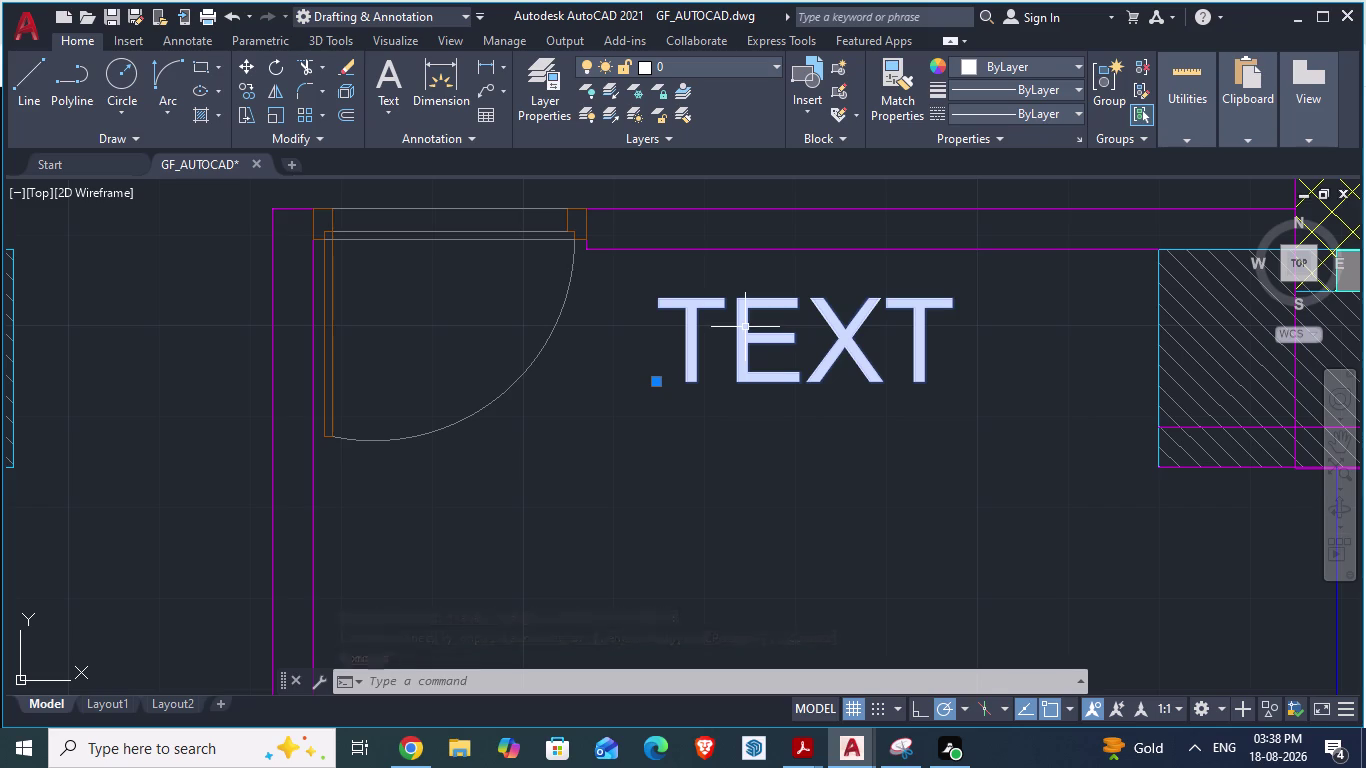
key(m)
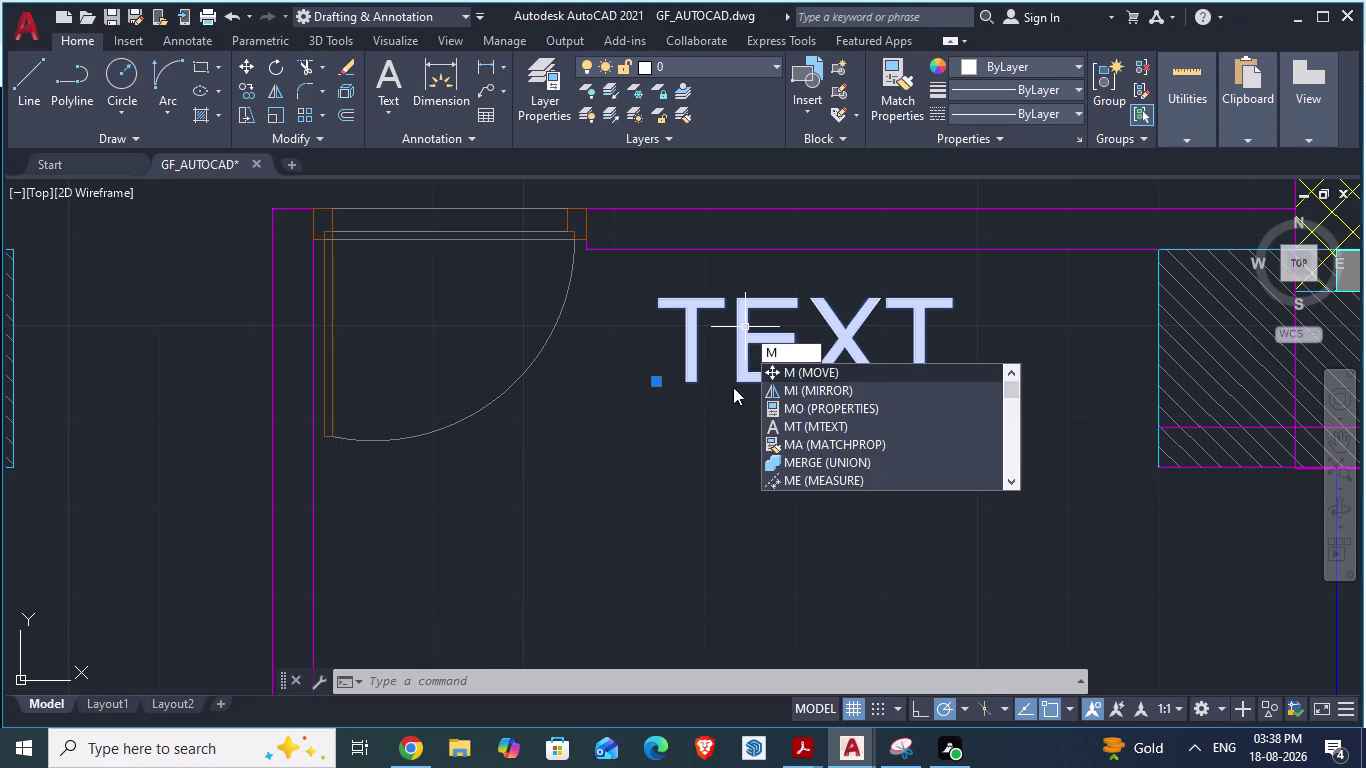
click(790, 365)
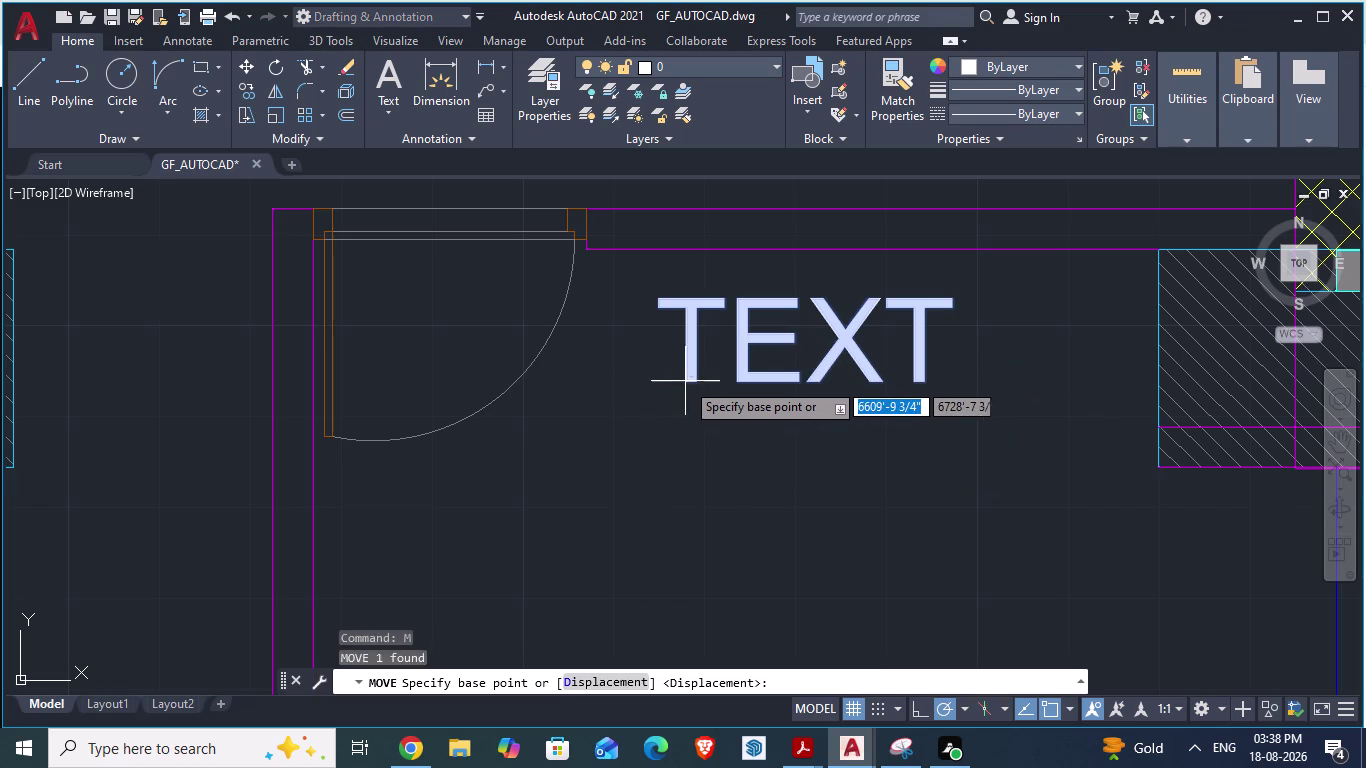
drag(661, 296, 695, 514)
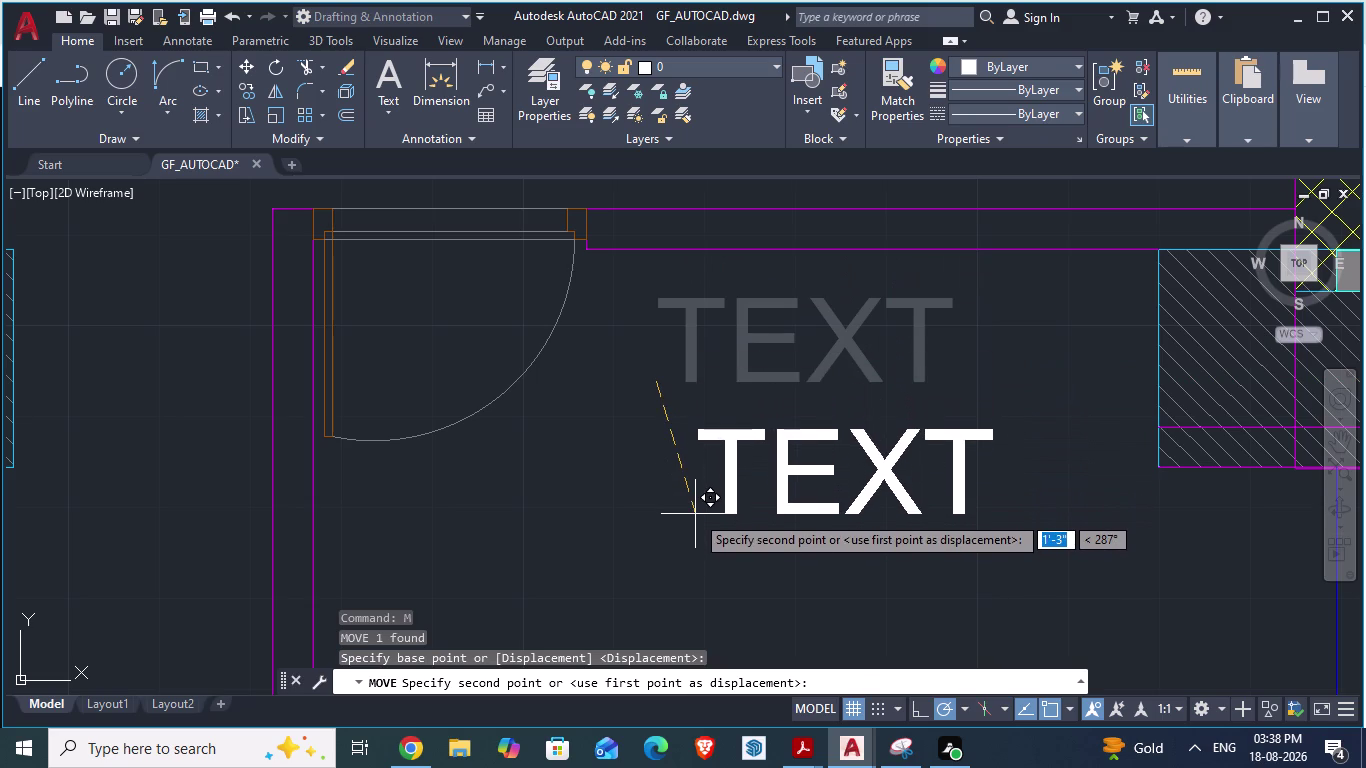
drag(695, 514, 664, 524)
click(664, 524)
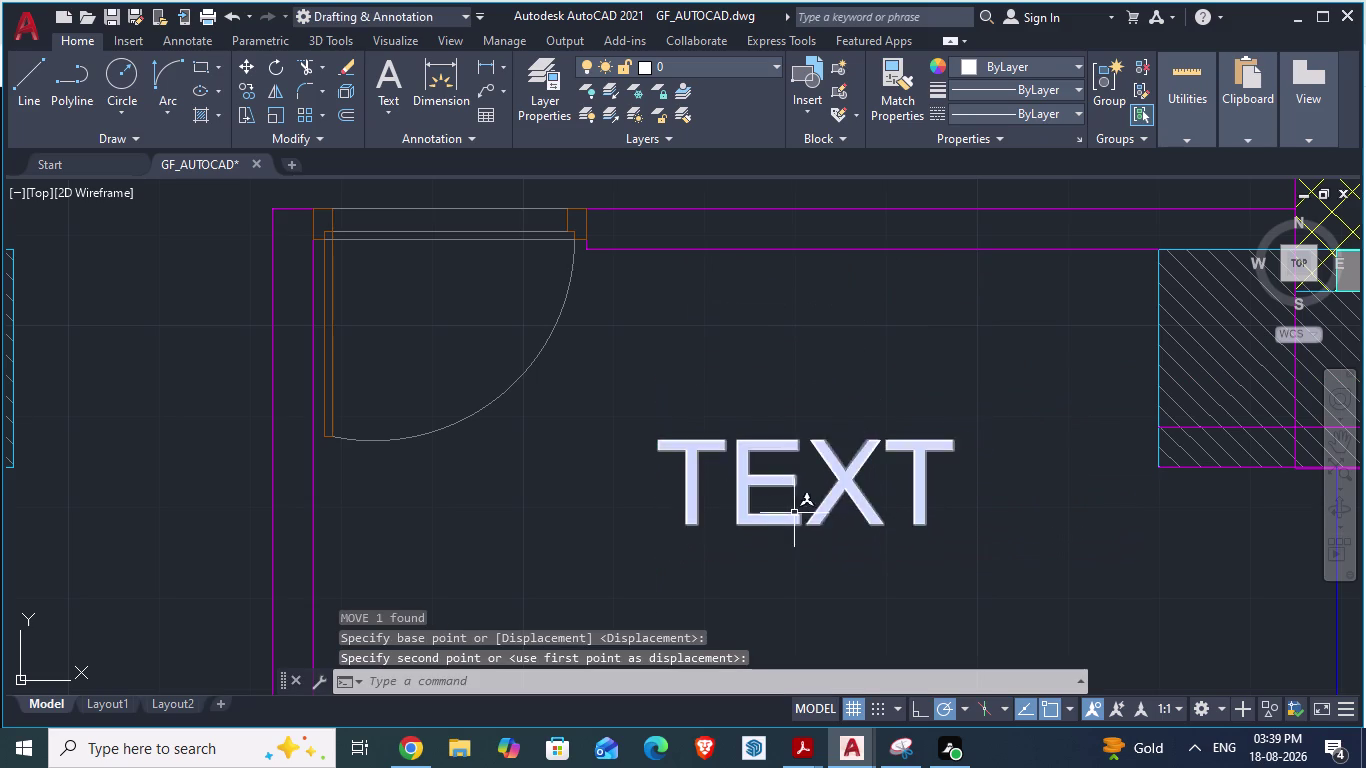
key(Escape)
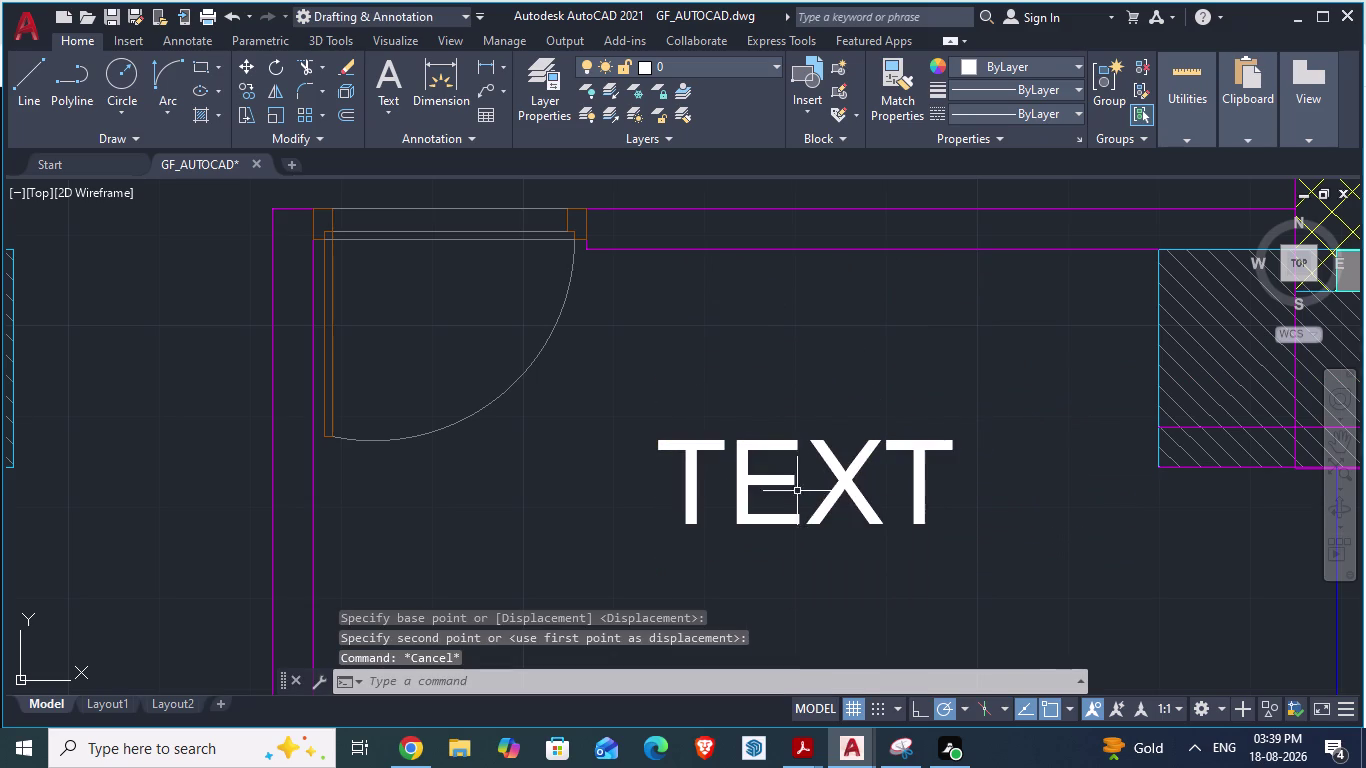
double_click(775, 448)
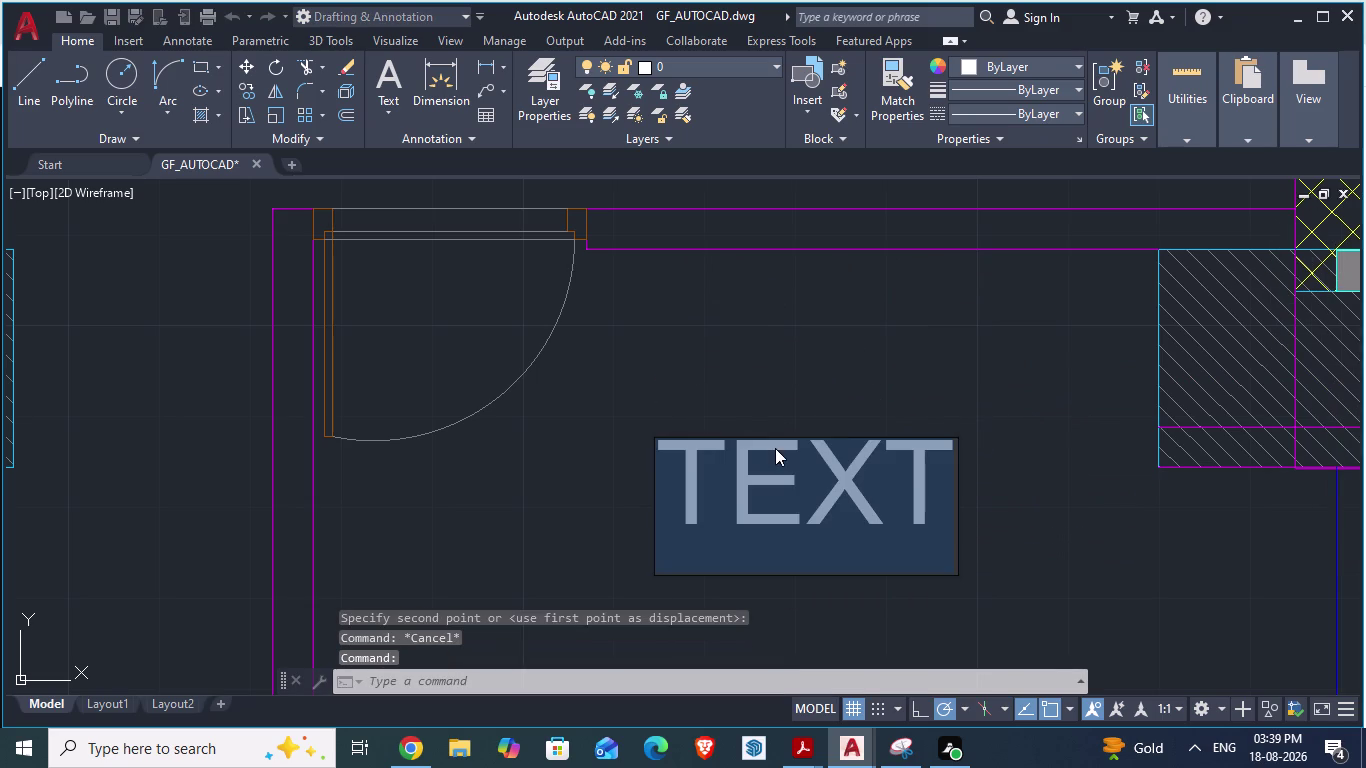
Replace the label wording TEXT with UTILITY and save the drawing.
click(775, 448)
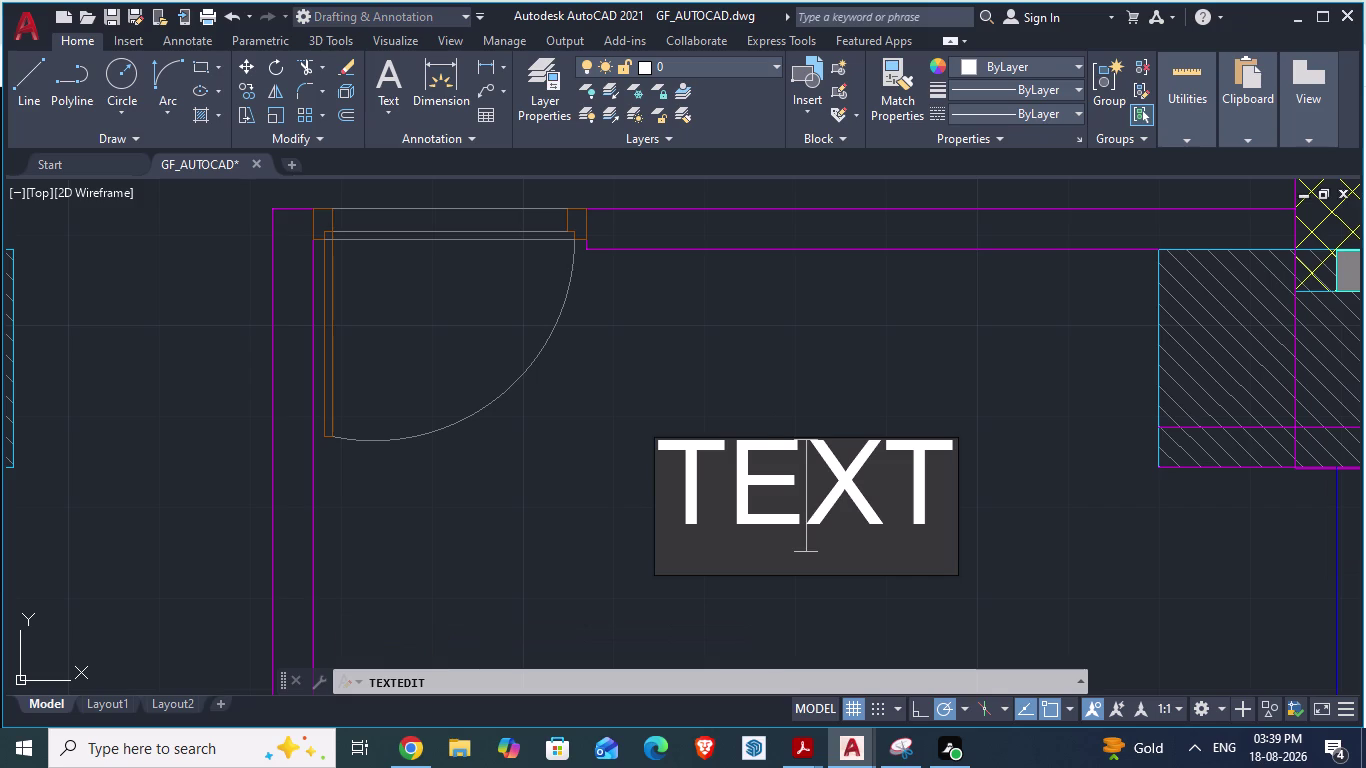
key(BackSpace)
key(BackSpace)
key(BackSpace)
key(Delete)
key(Delete)
key(Delete)
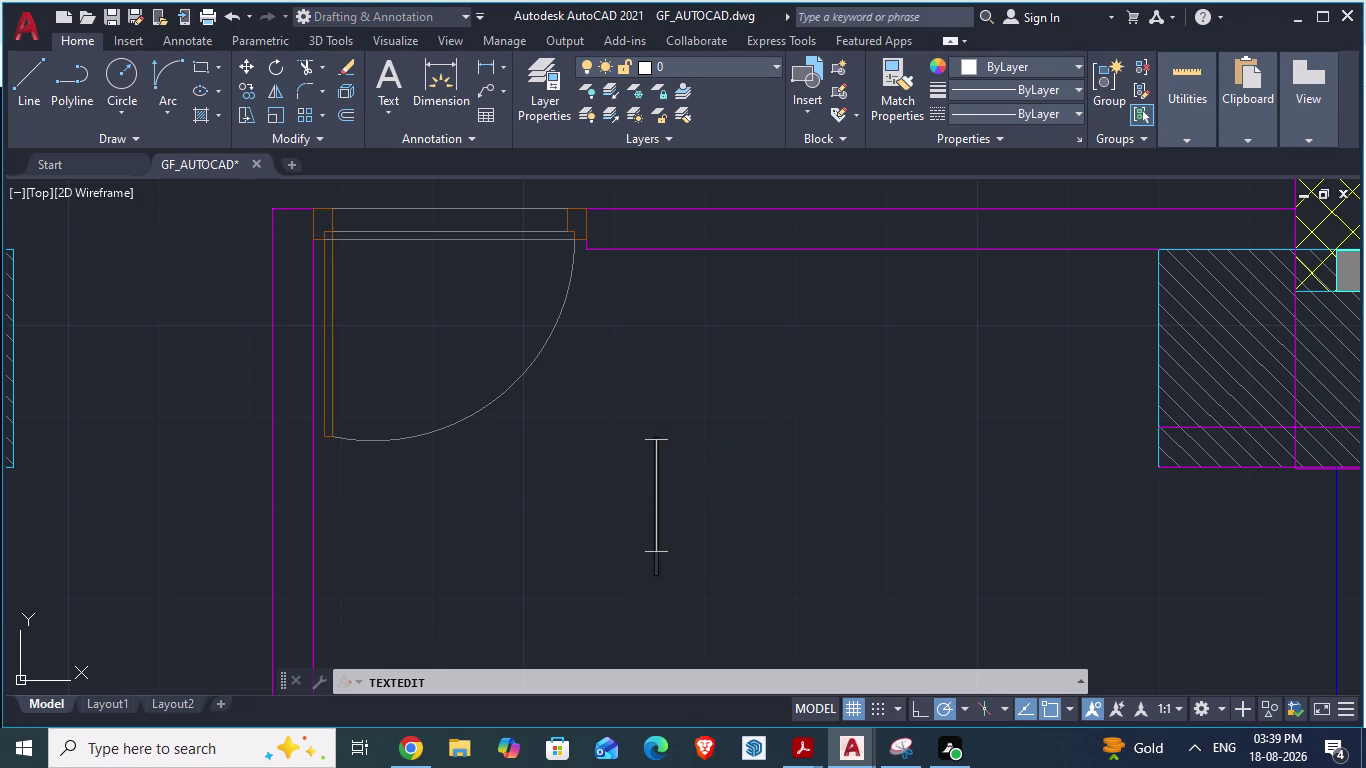
text(UT)
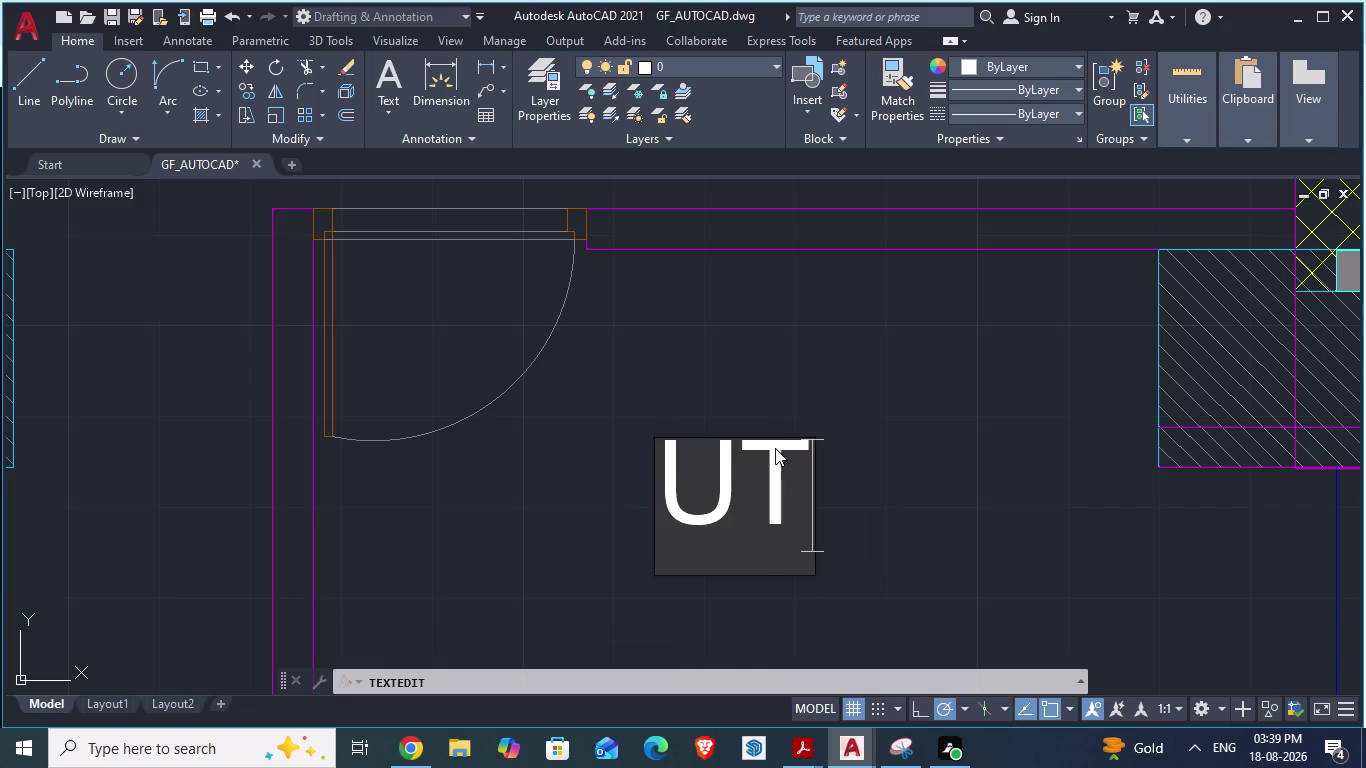
text(ILITY)
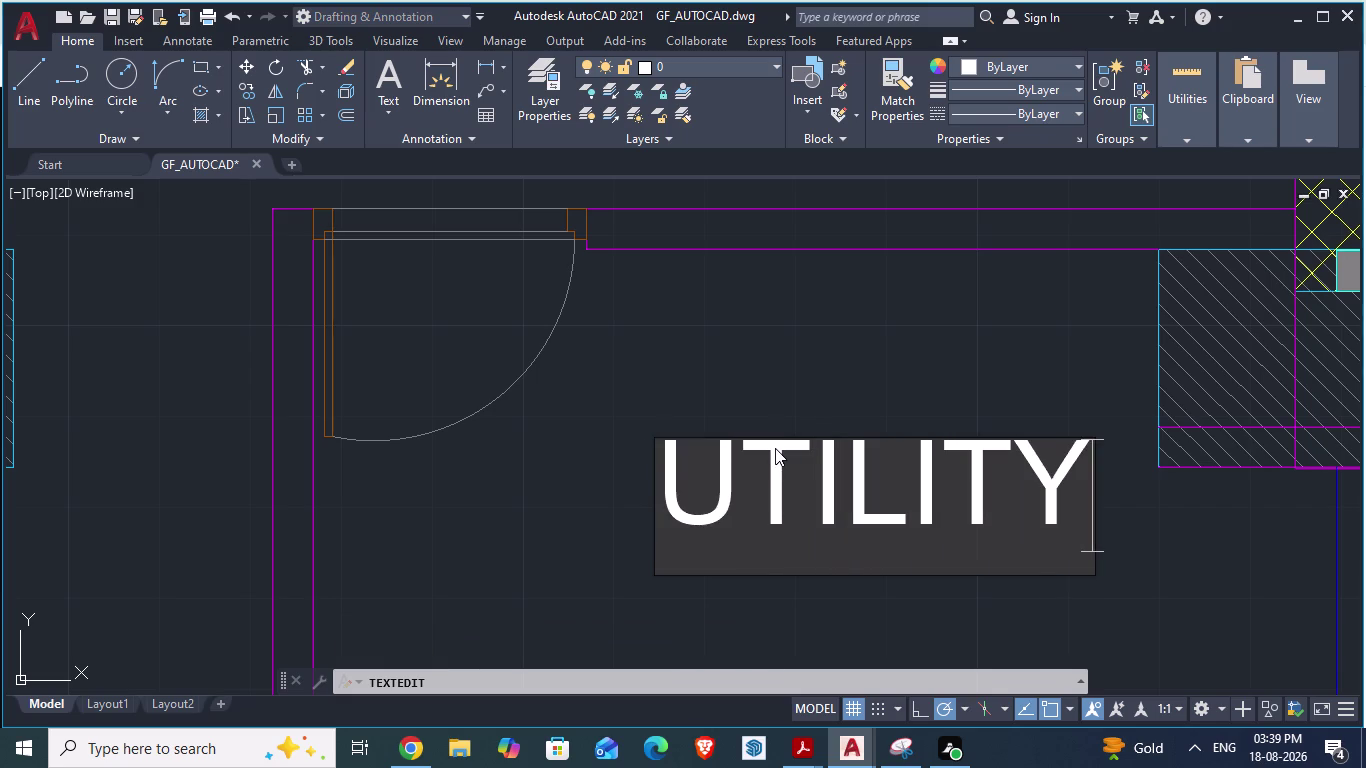
click(798, 321)
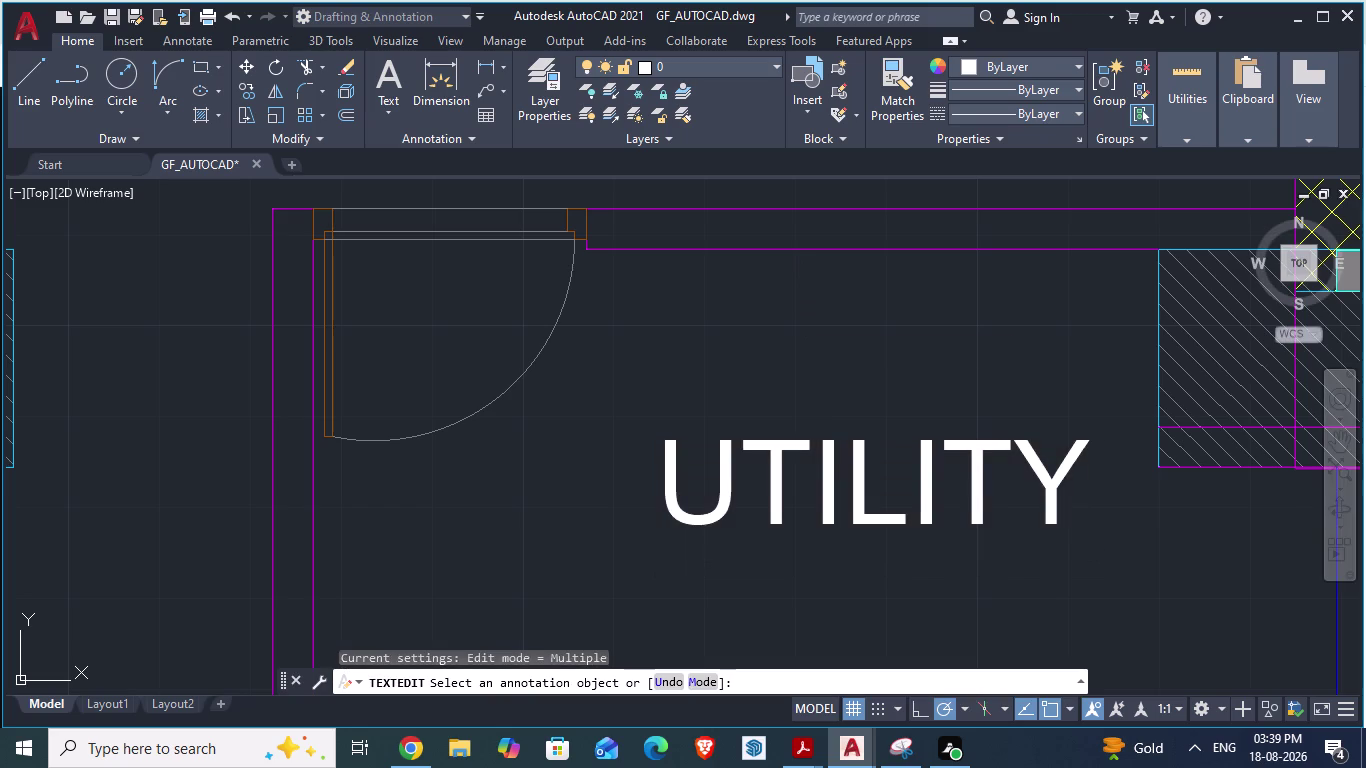
key(ctrl+s)
Reopen the UTILITY label in the text editor, then close the edit box.
scroll(down, 3)
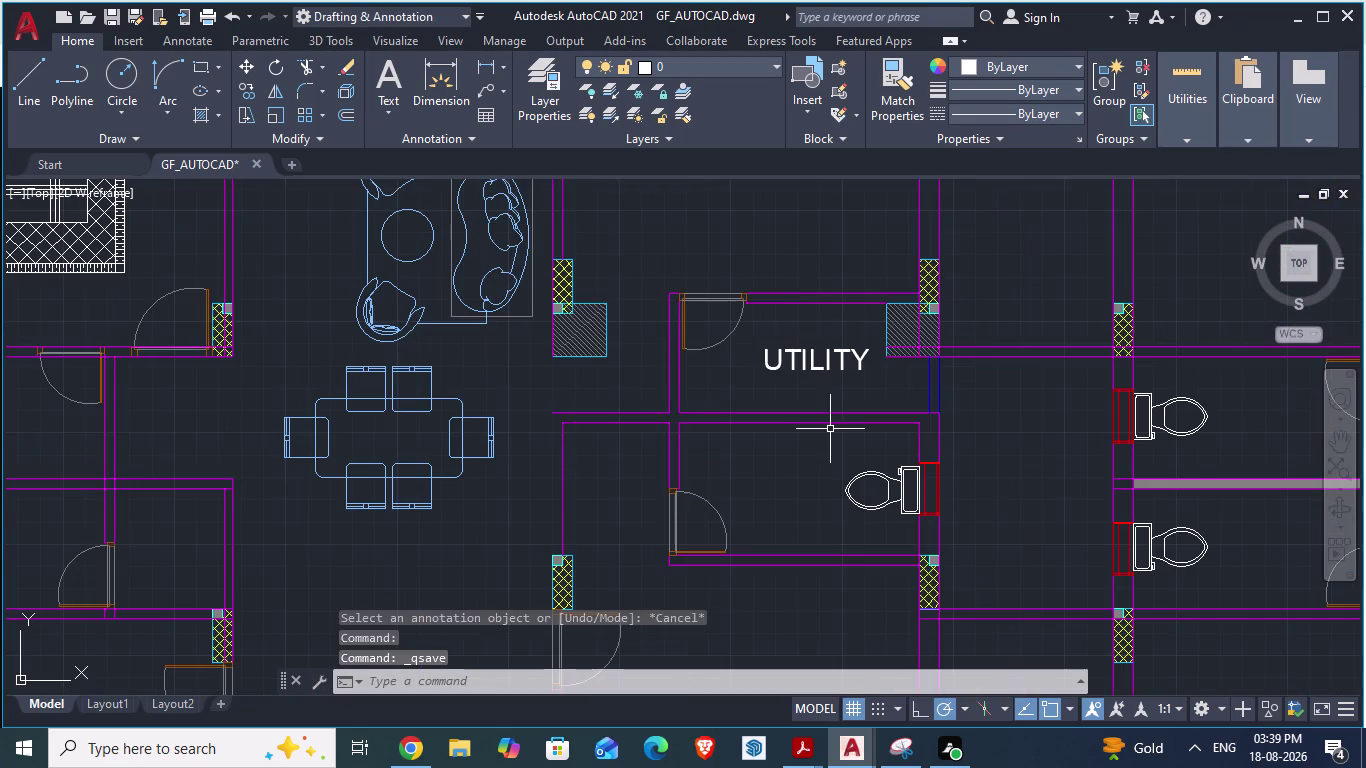
click(821, 361)
scroll(up, 3)
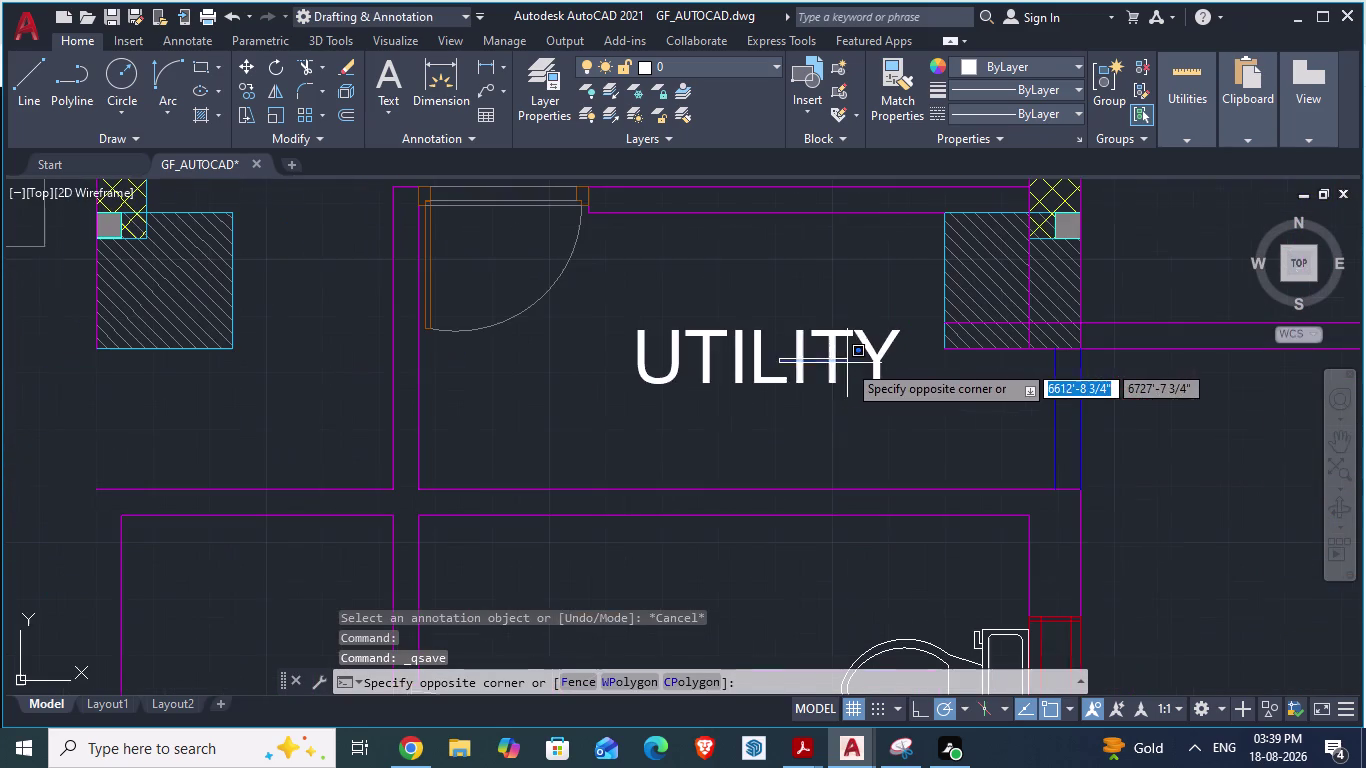
key(Escape)
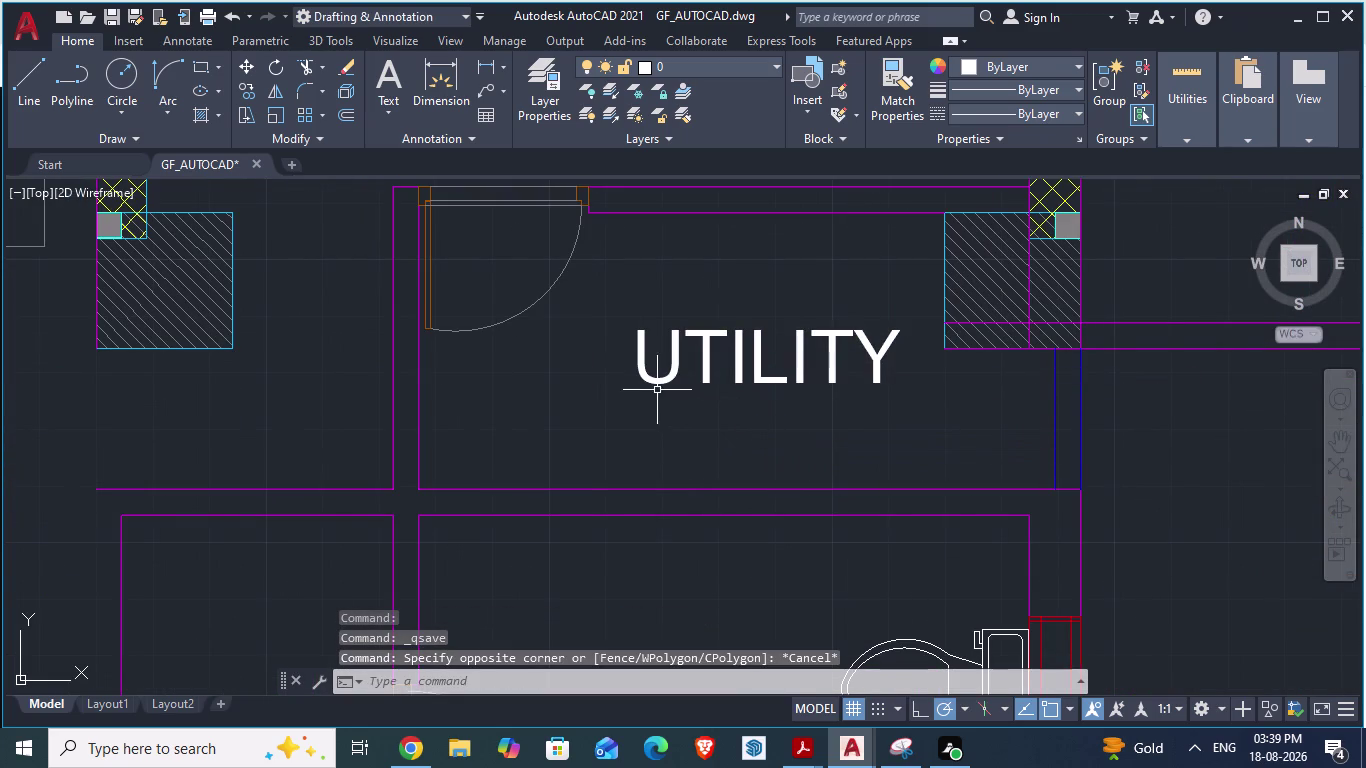
click(656, 383)
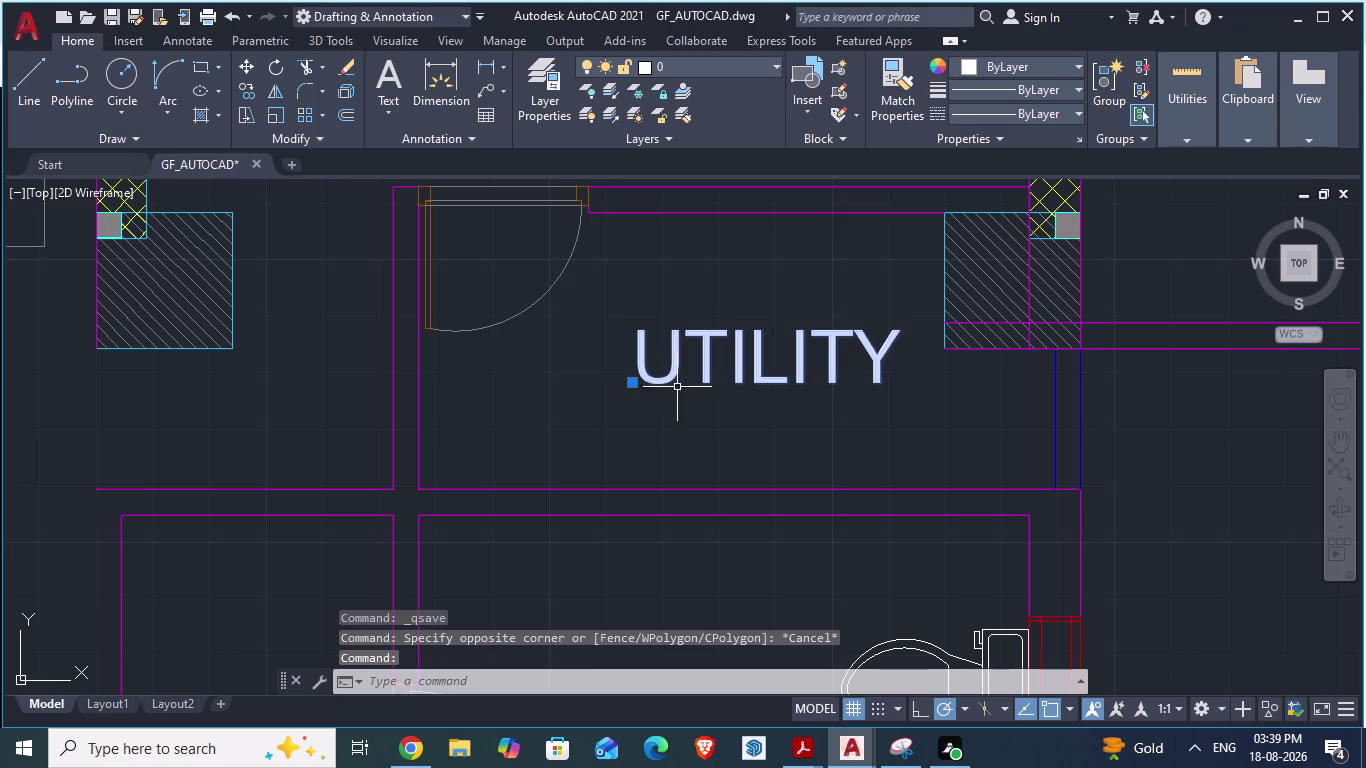
double_click(643, 335)
click(643, 335)
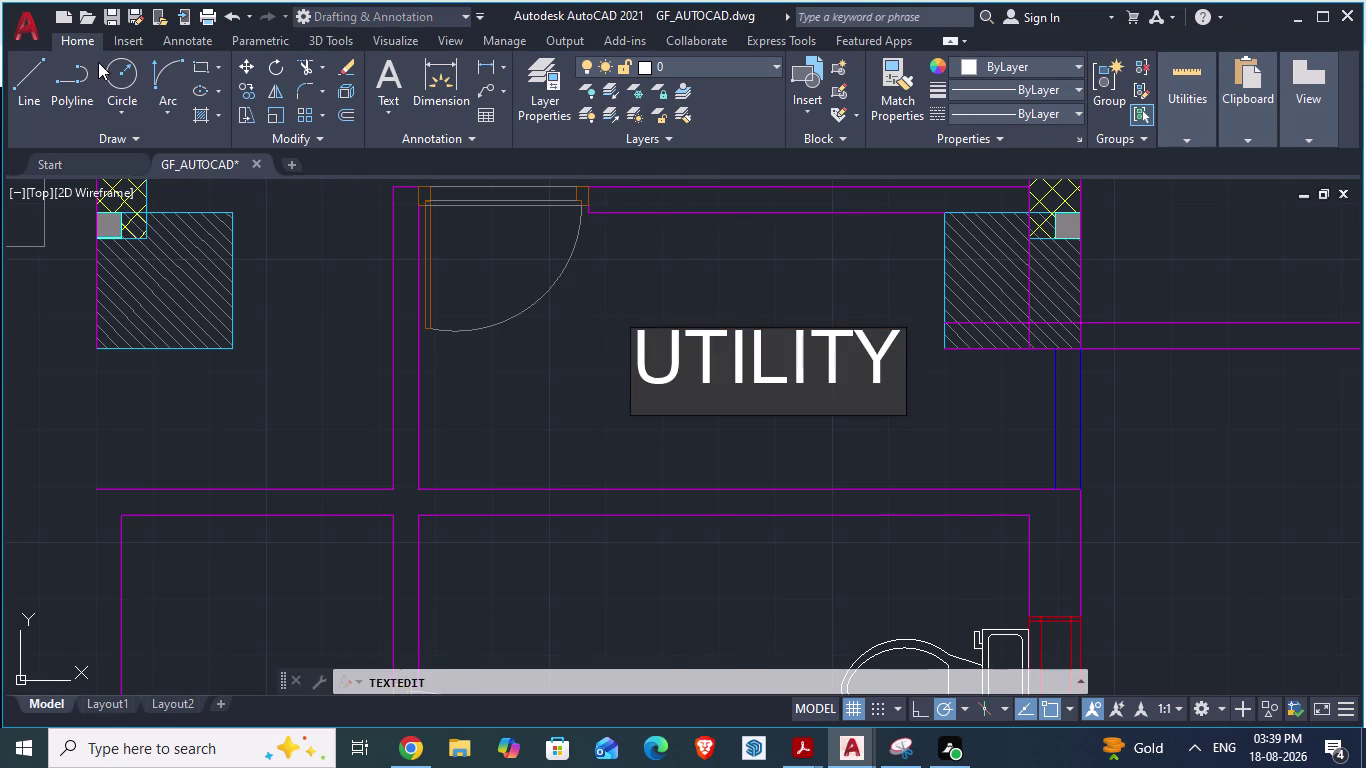
click(70, 38)
click(204, 39)
key(Escape)
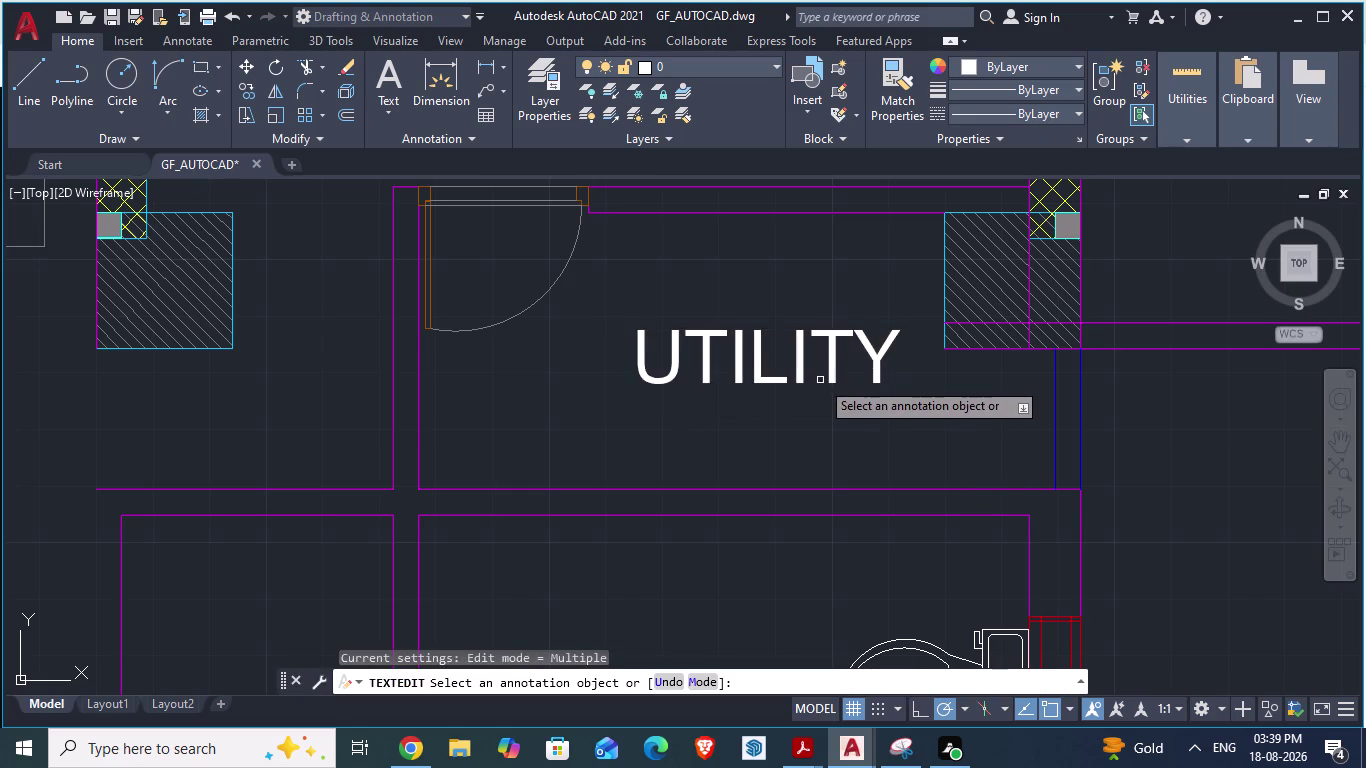
Open the UTILITY label editor once more, exit it, and reselect the label.
click(798, 361)
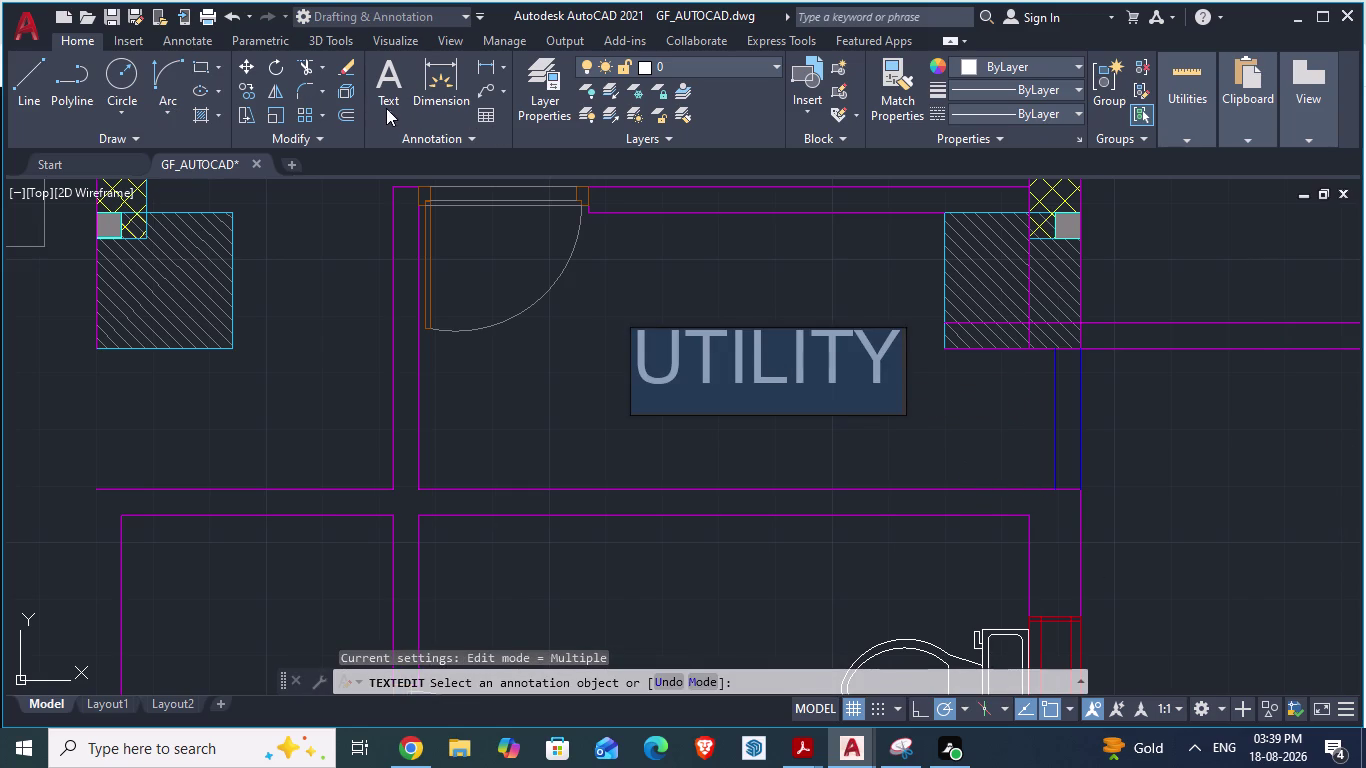
click(173, 48)
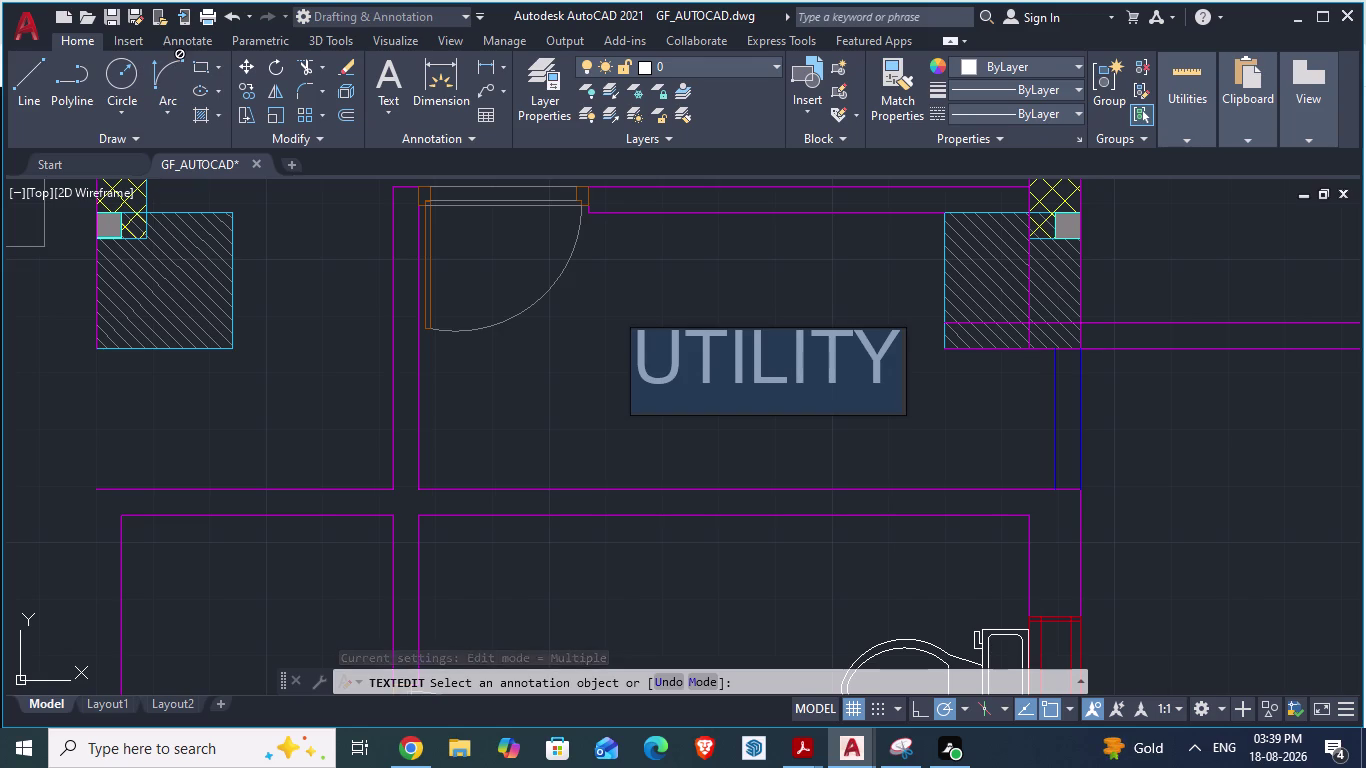
click(179, 34)
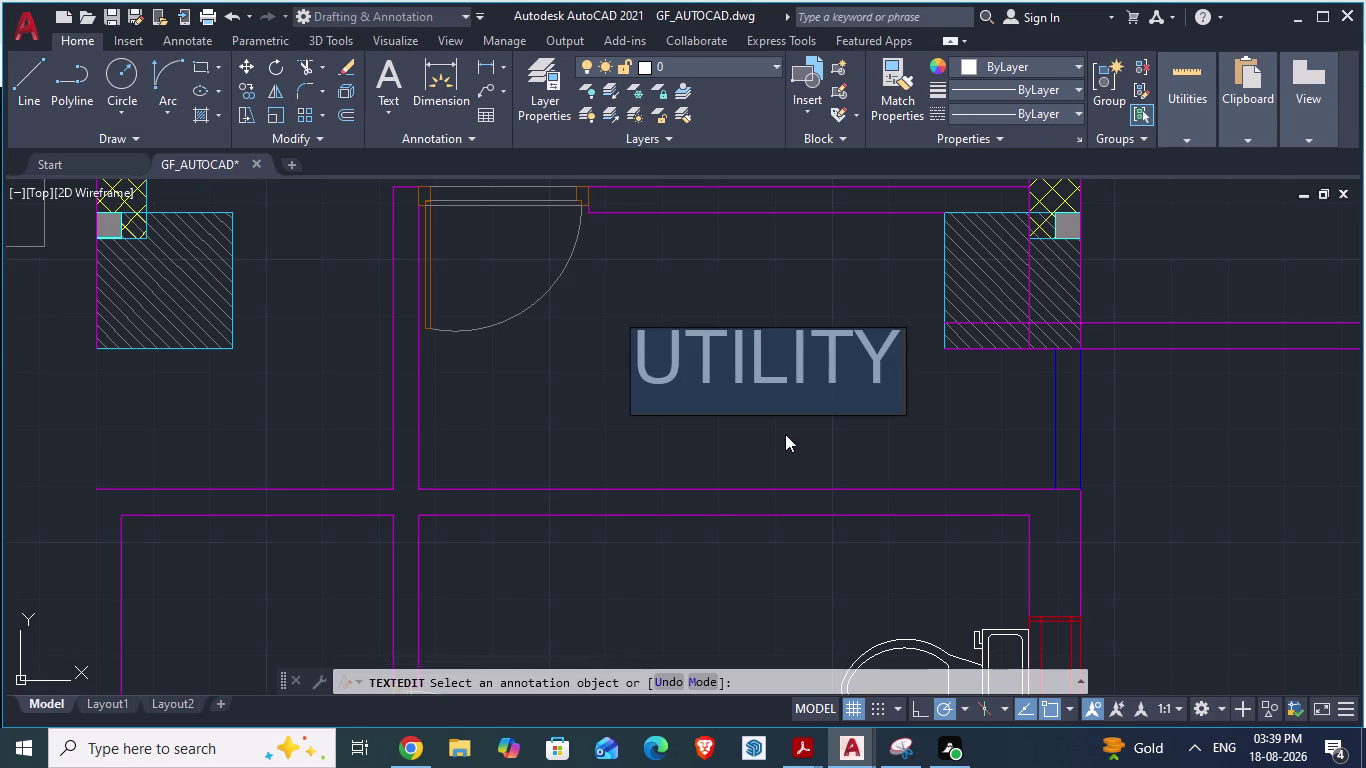
click(785, 434)
scroll(down, 3)
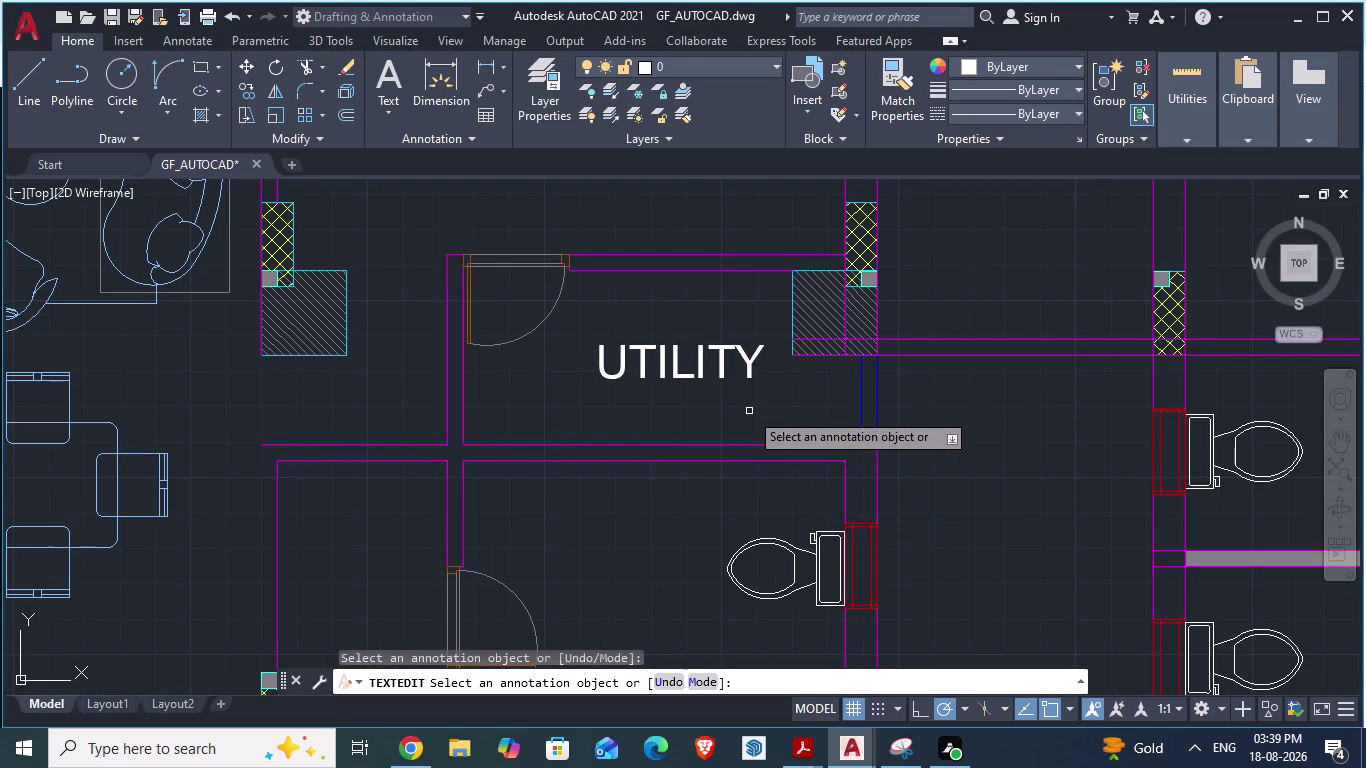
key(Escape)
click(702, 380)
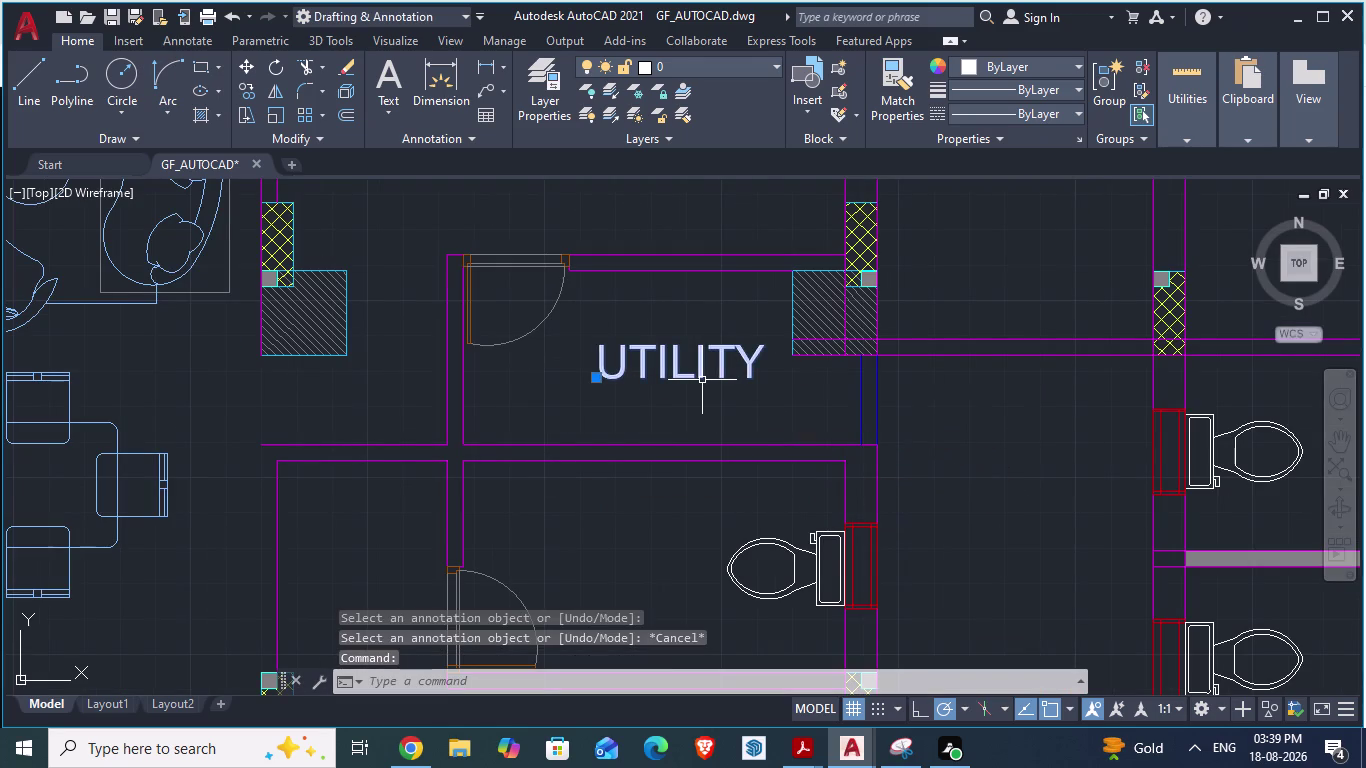
Paste a copy of the UTILITY label into the lower room and open it for editing.
key(ctrl+c)
key(ctrl+v)
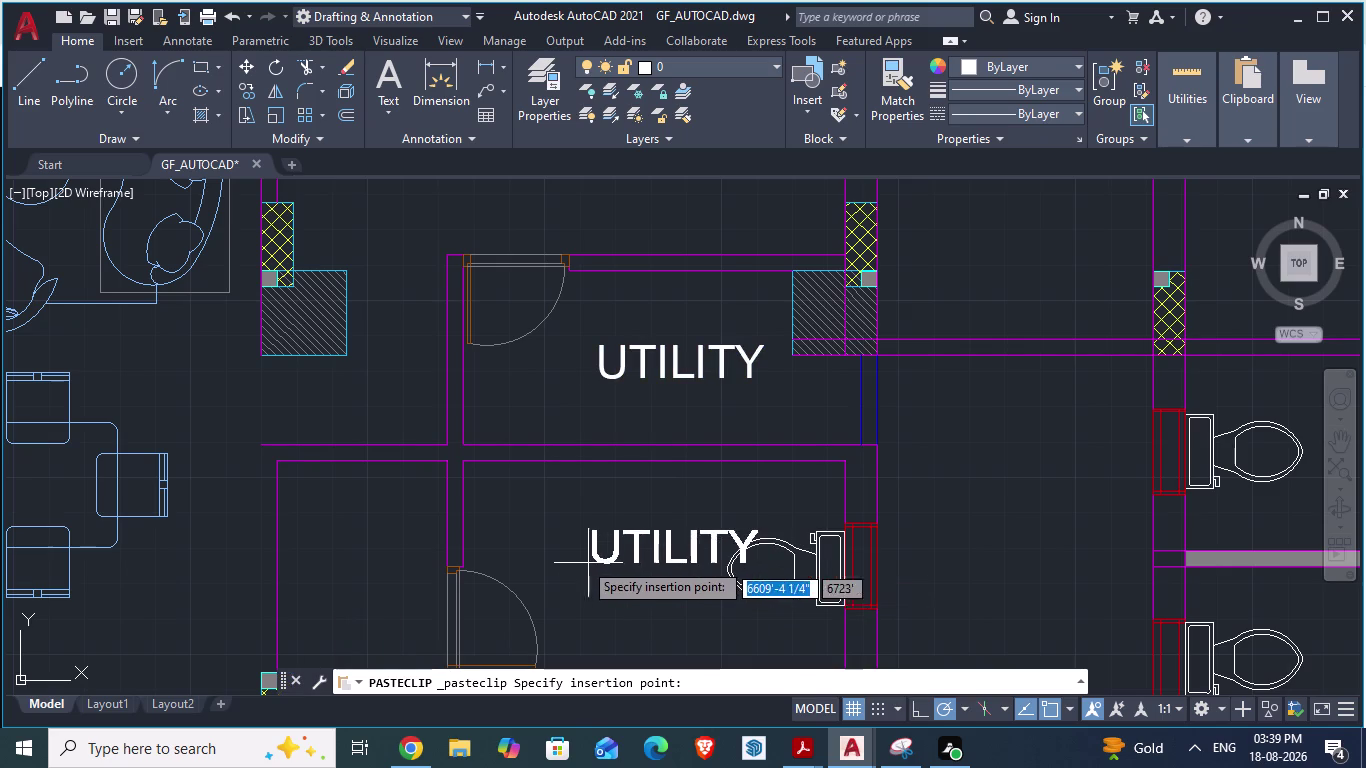
click(564, 546)
double_click(578, 538)
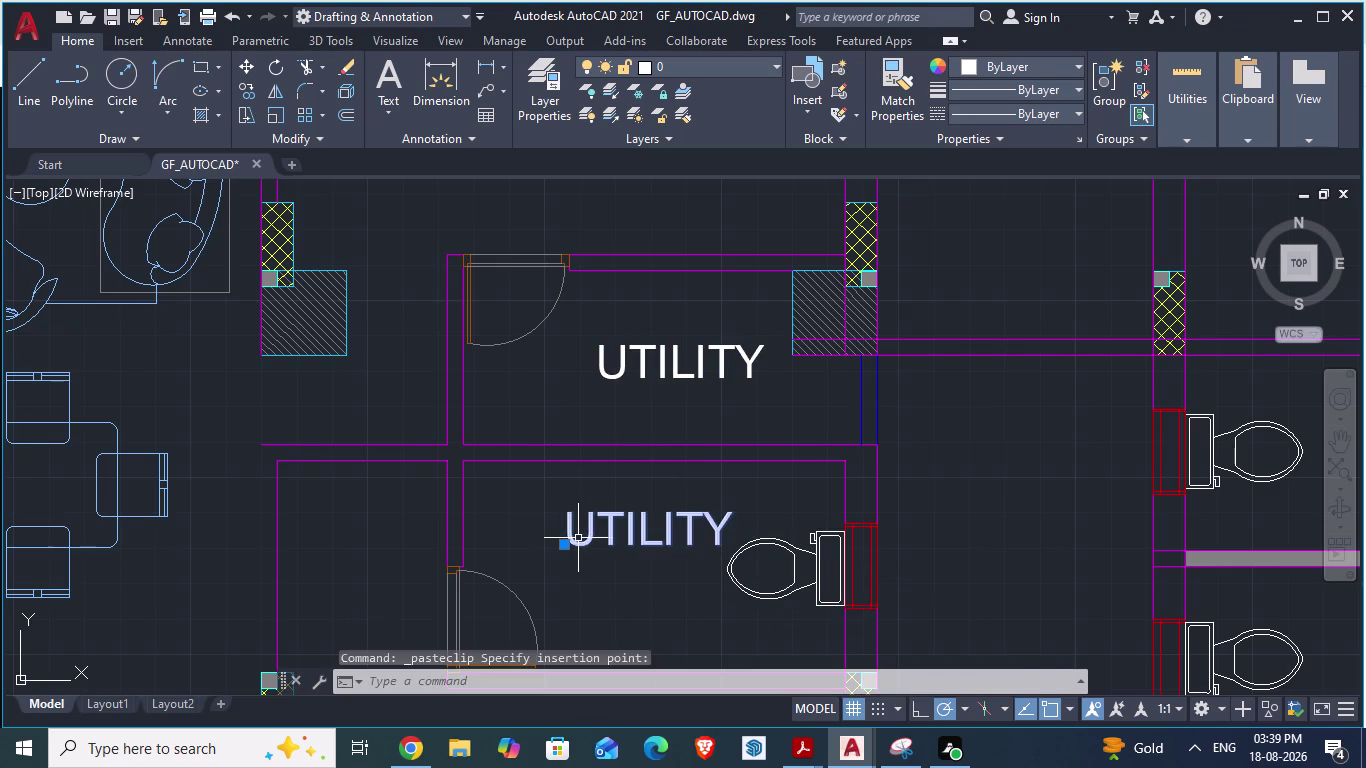
double_click(578, 538)
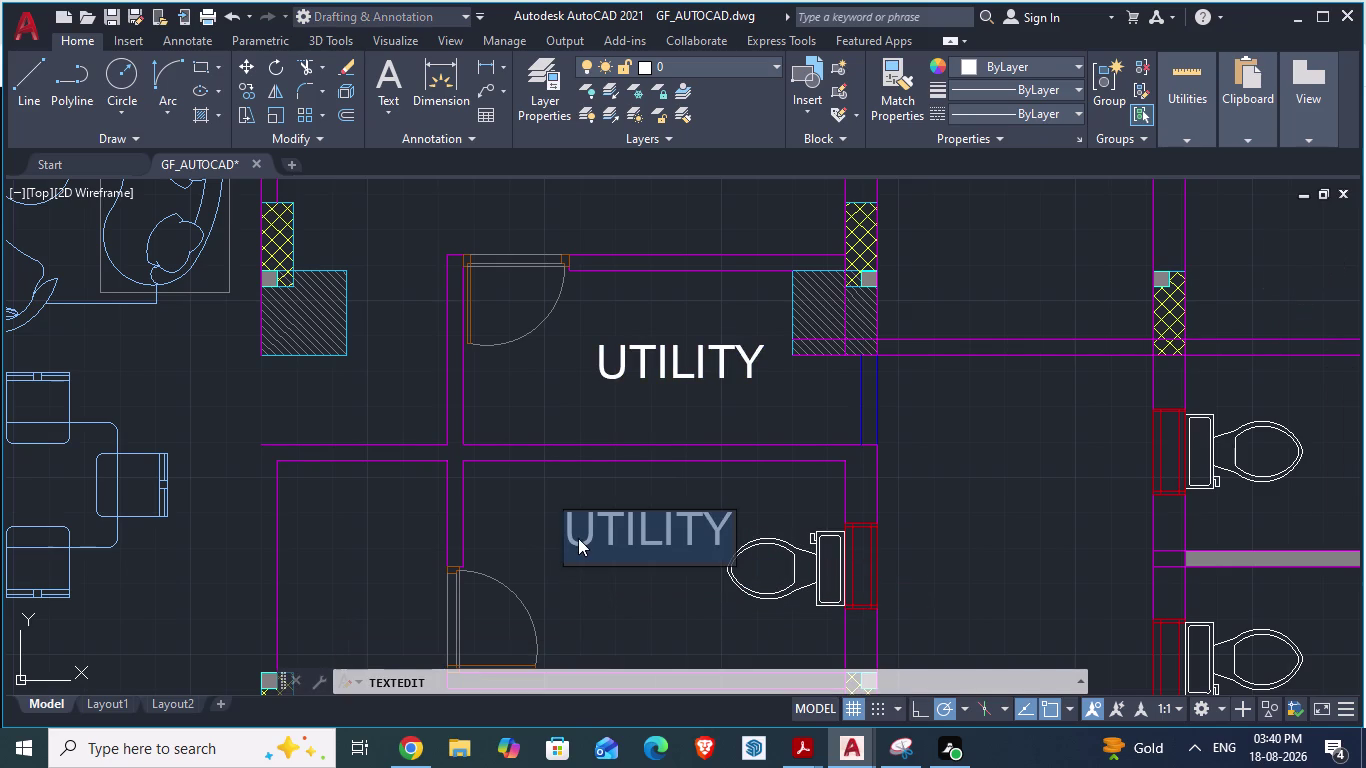
double_click(585, 542)
click(585, 542)
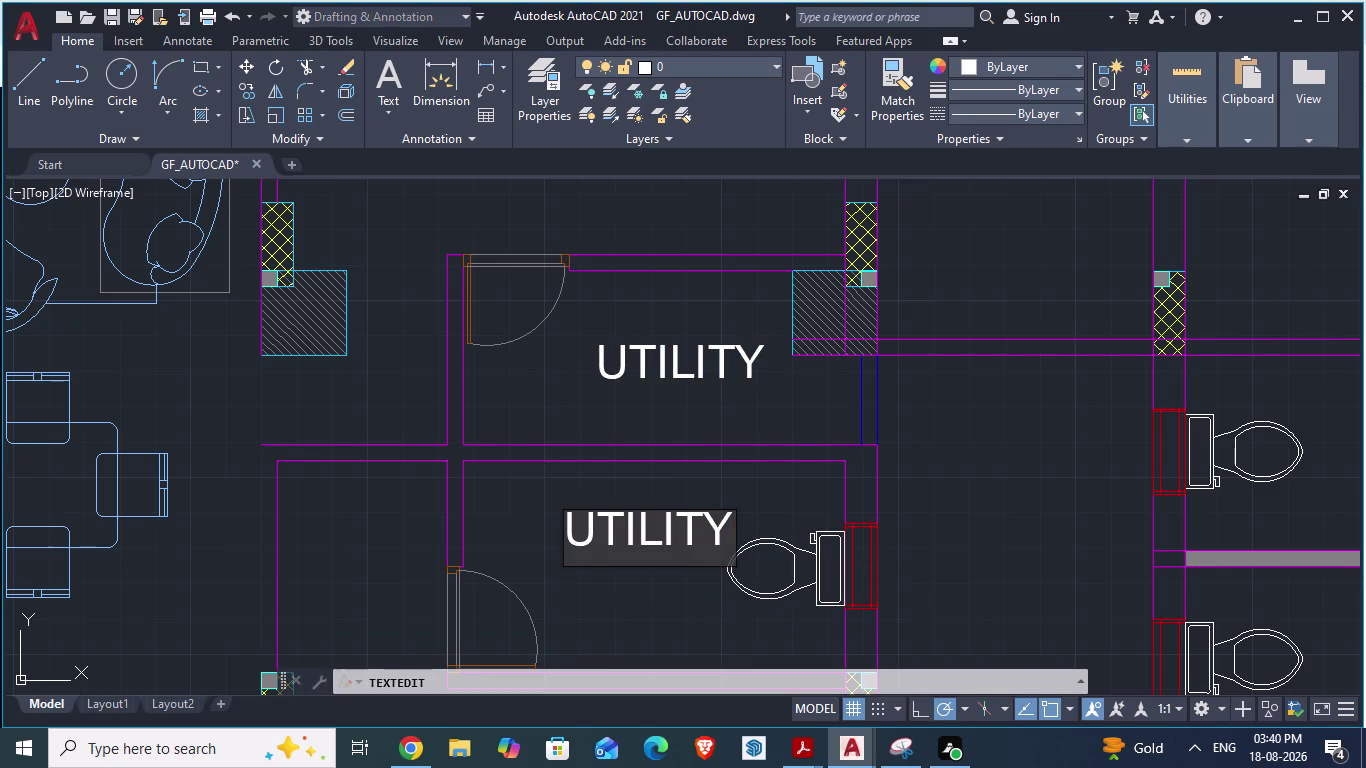
click(585, 542)
Replace the pasted label's wording UTILITY with TOILET.
key(BackSpace)
key(Delete)
key(Delete)
key(Delete)
key(Delete)
key(Delete)
key(Delete)
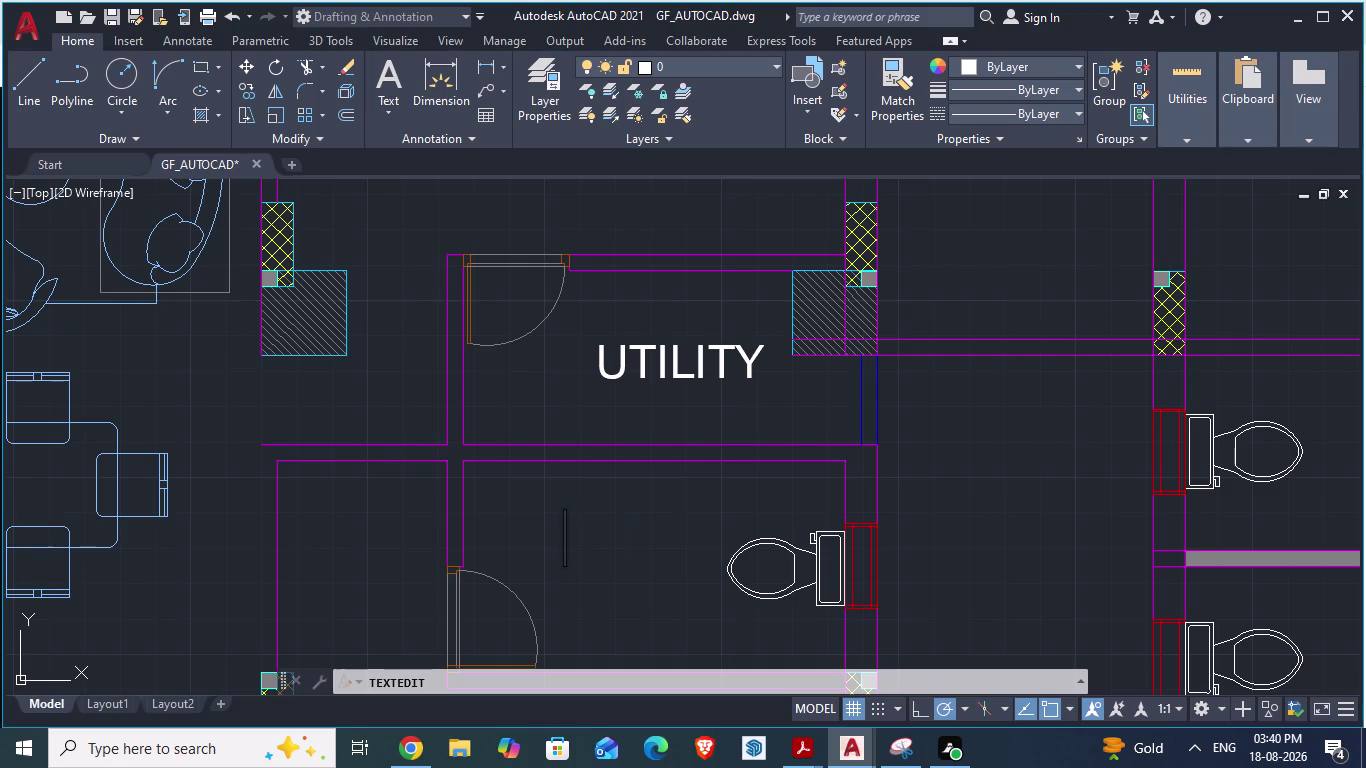
text(TOIL)
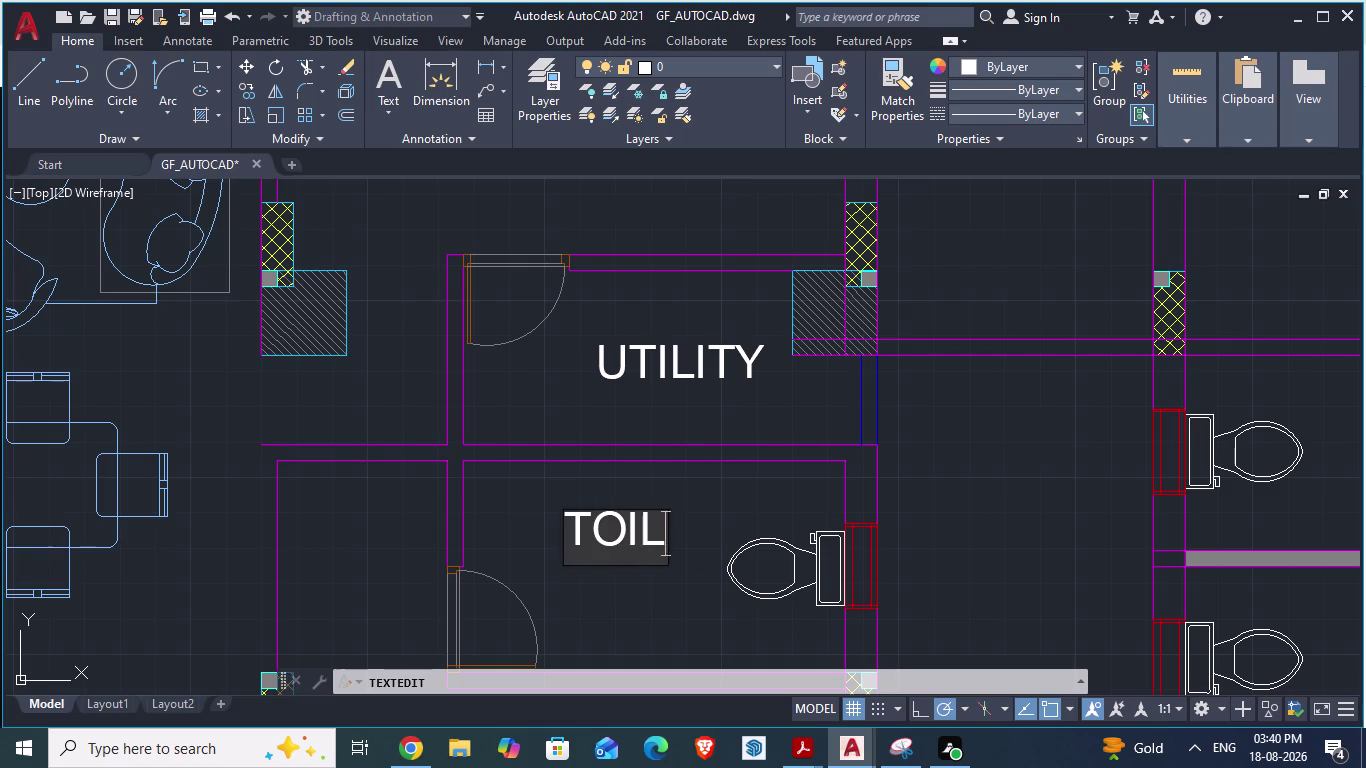
text(ET)
click(620, 638)
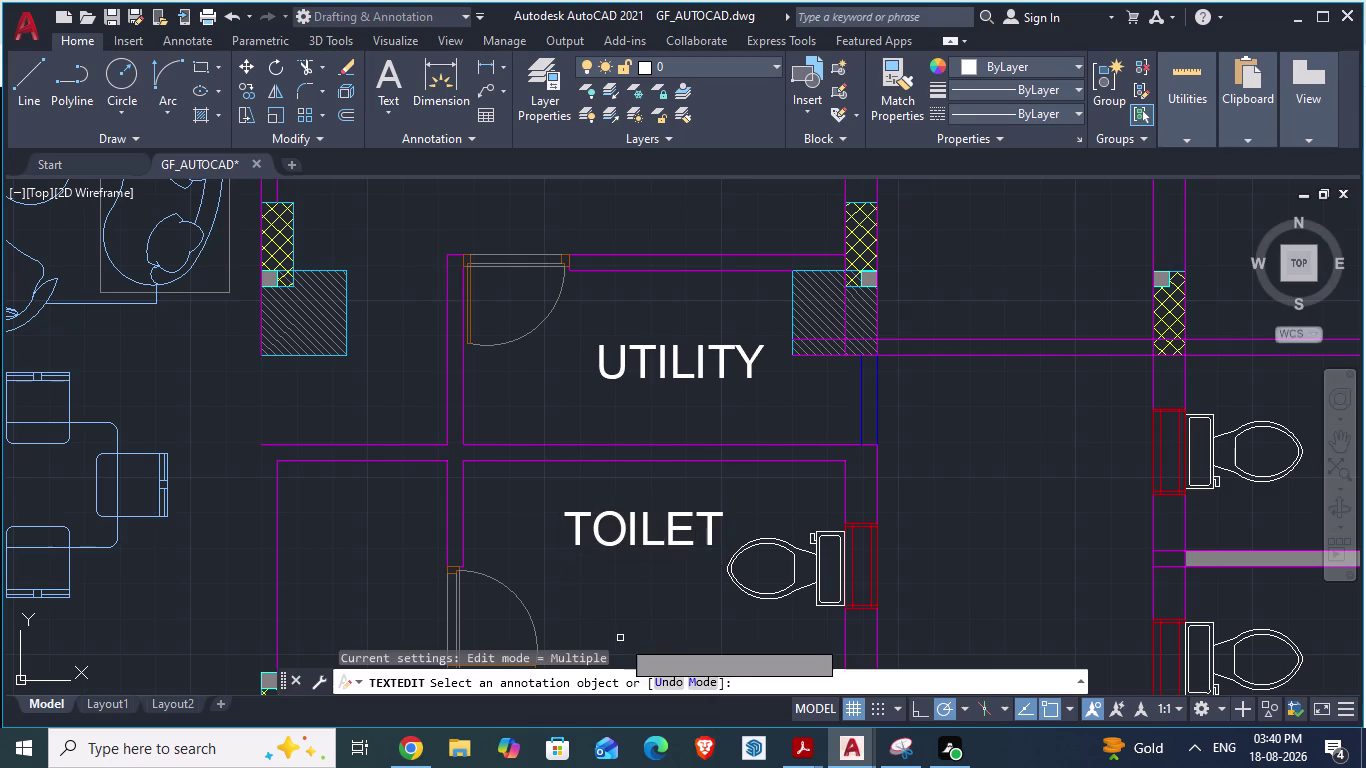
Attempt a move on the TOILET label, undo it, and exit the command.
click(620, 527)
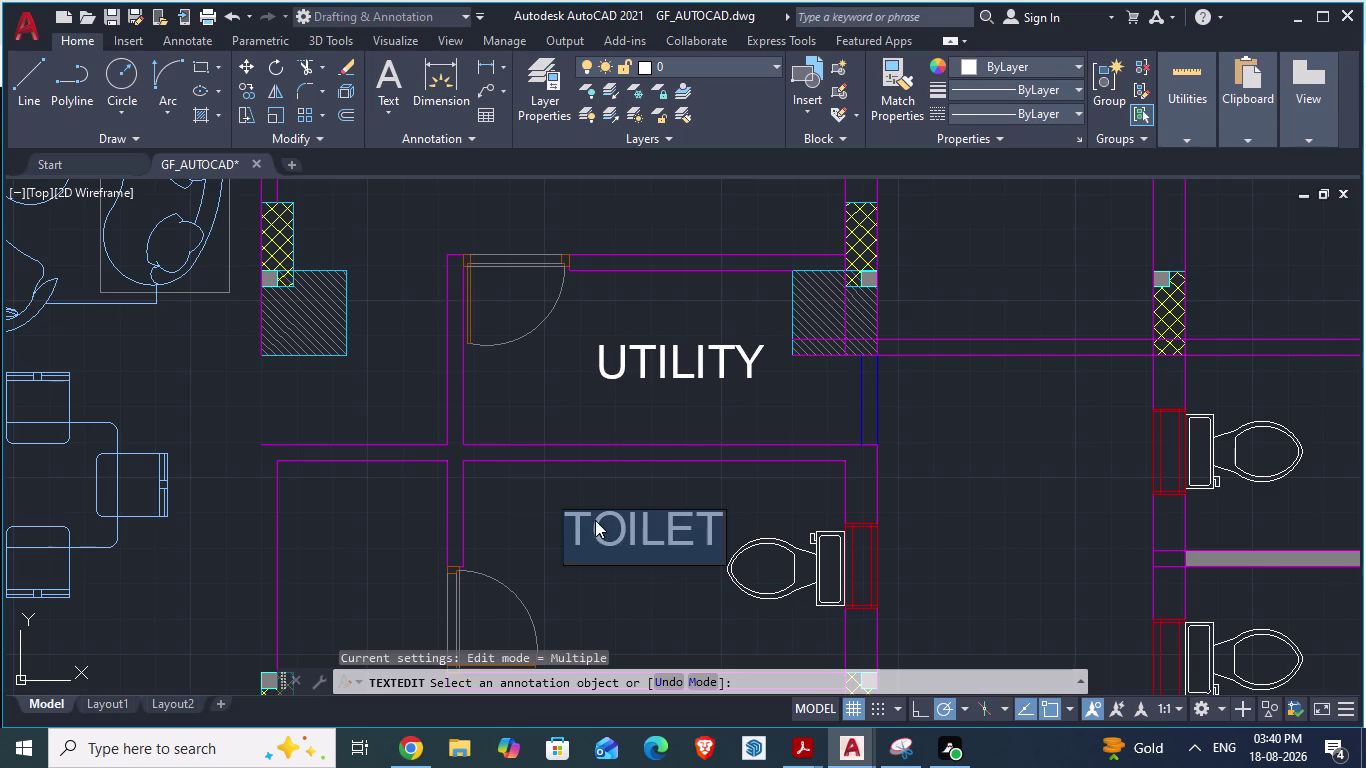
key(Escape)
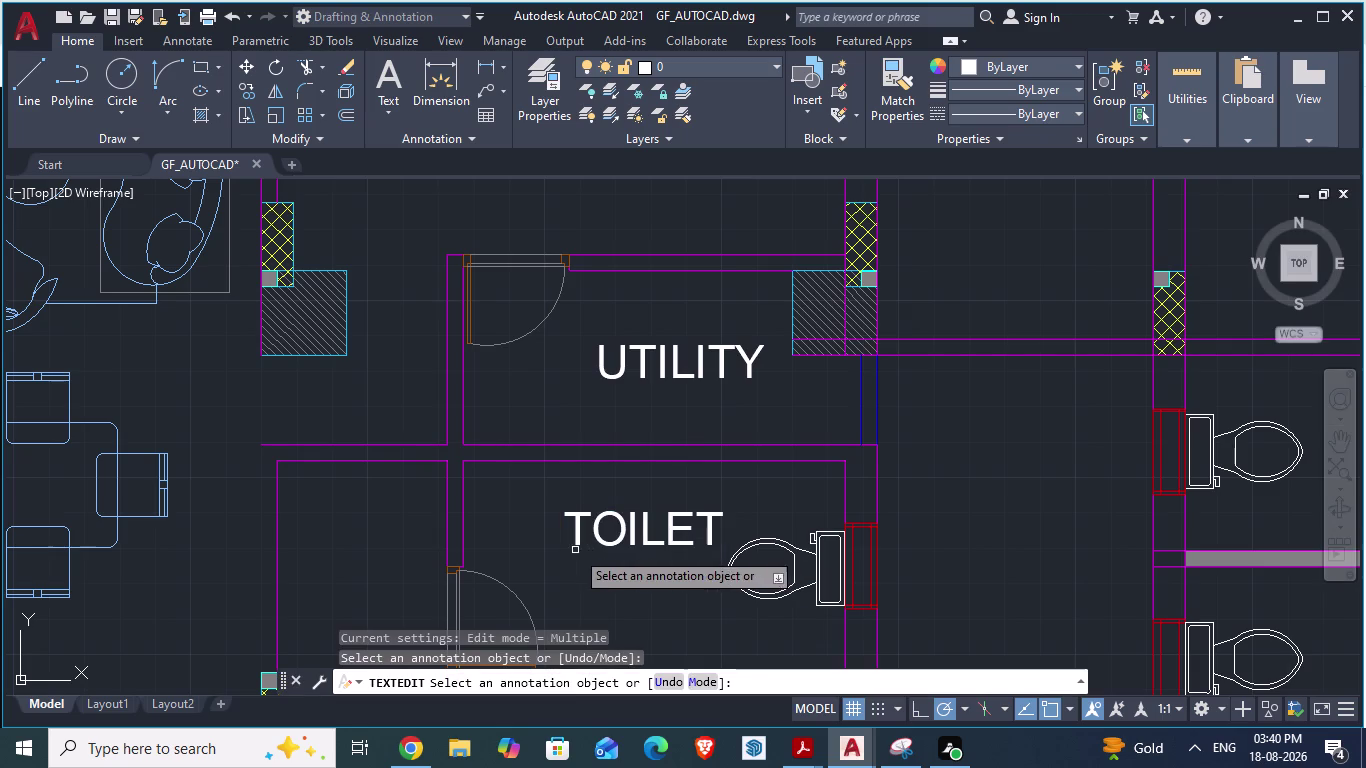
click(561, 521)
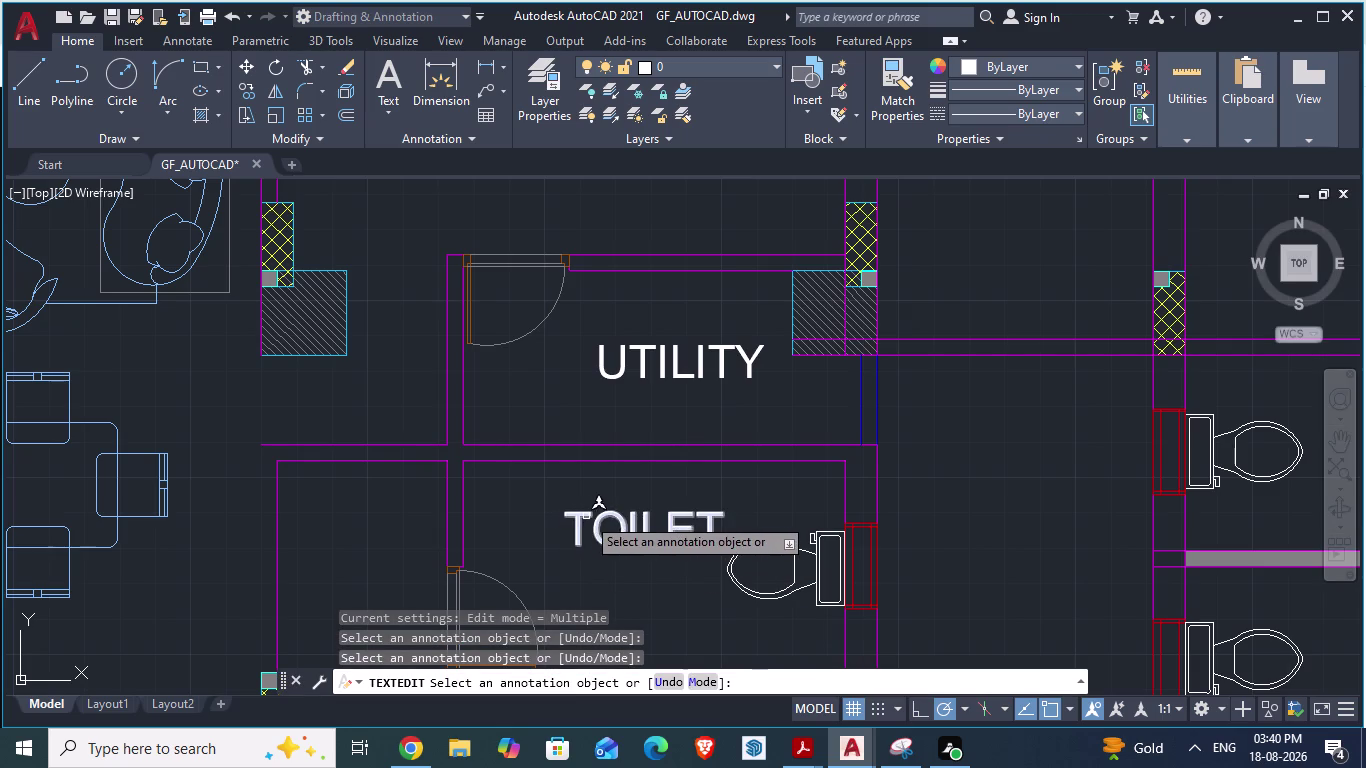
click(586, 516)
key(m)
key(Return)
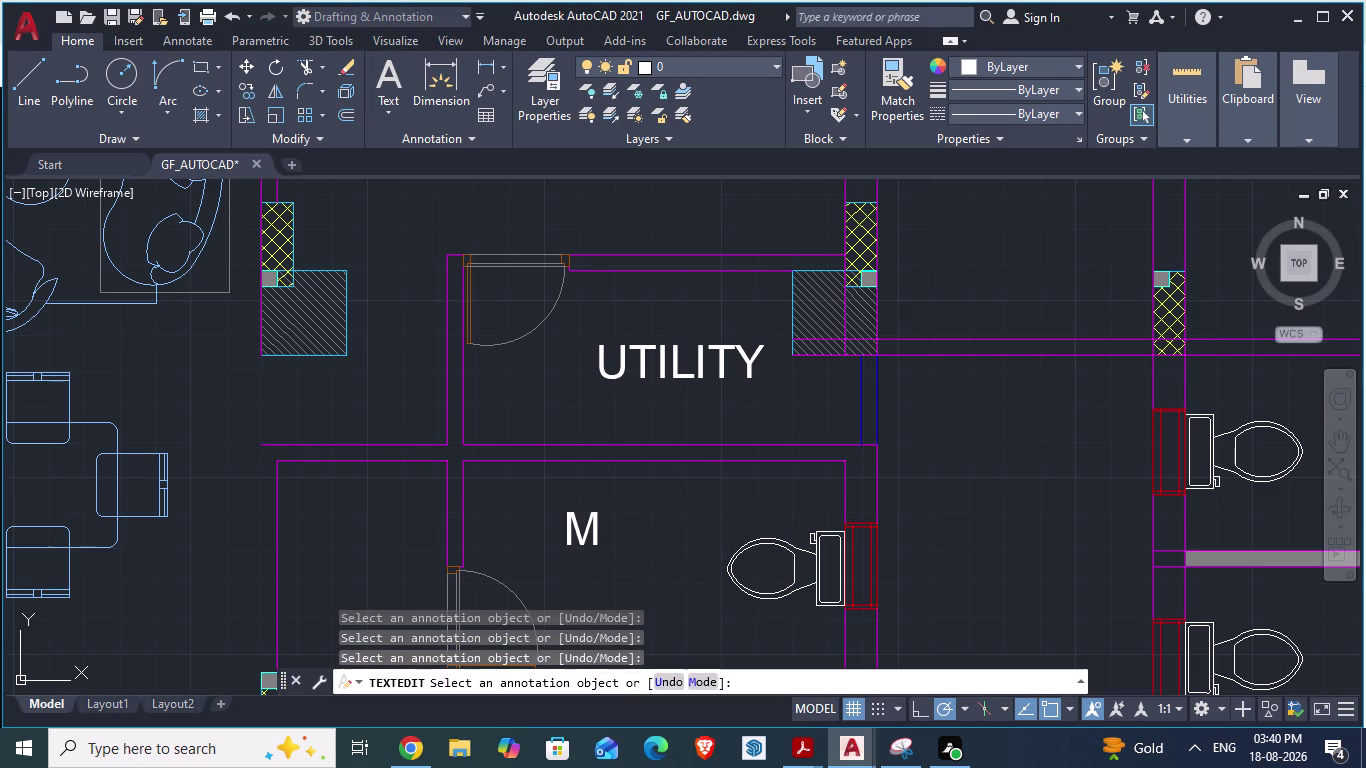
key(ctrl+z)
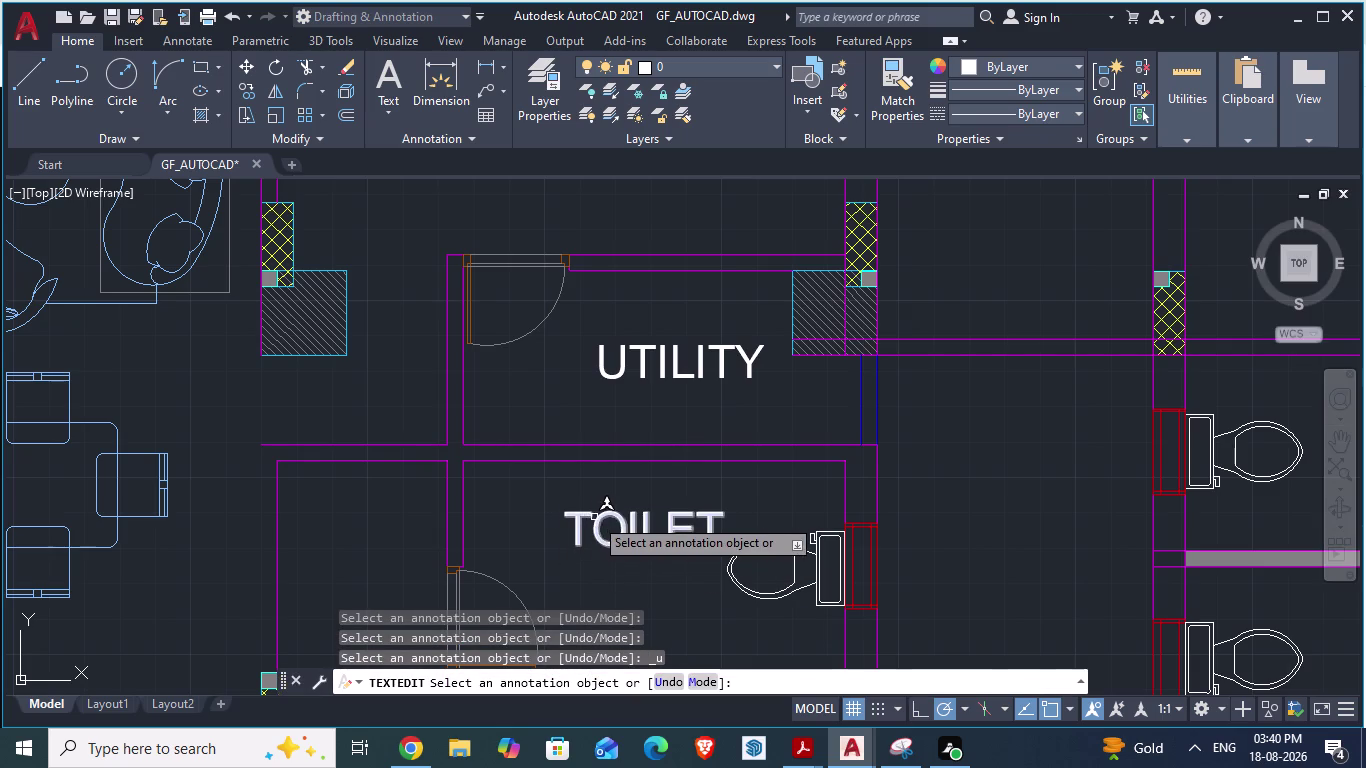
click(573, 520)
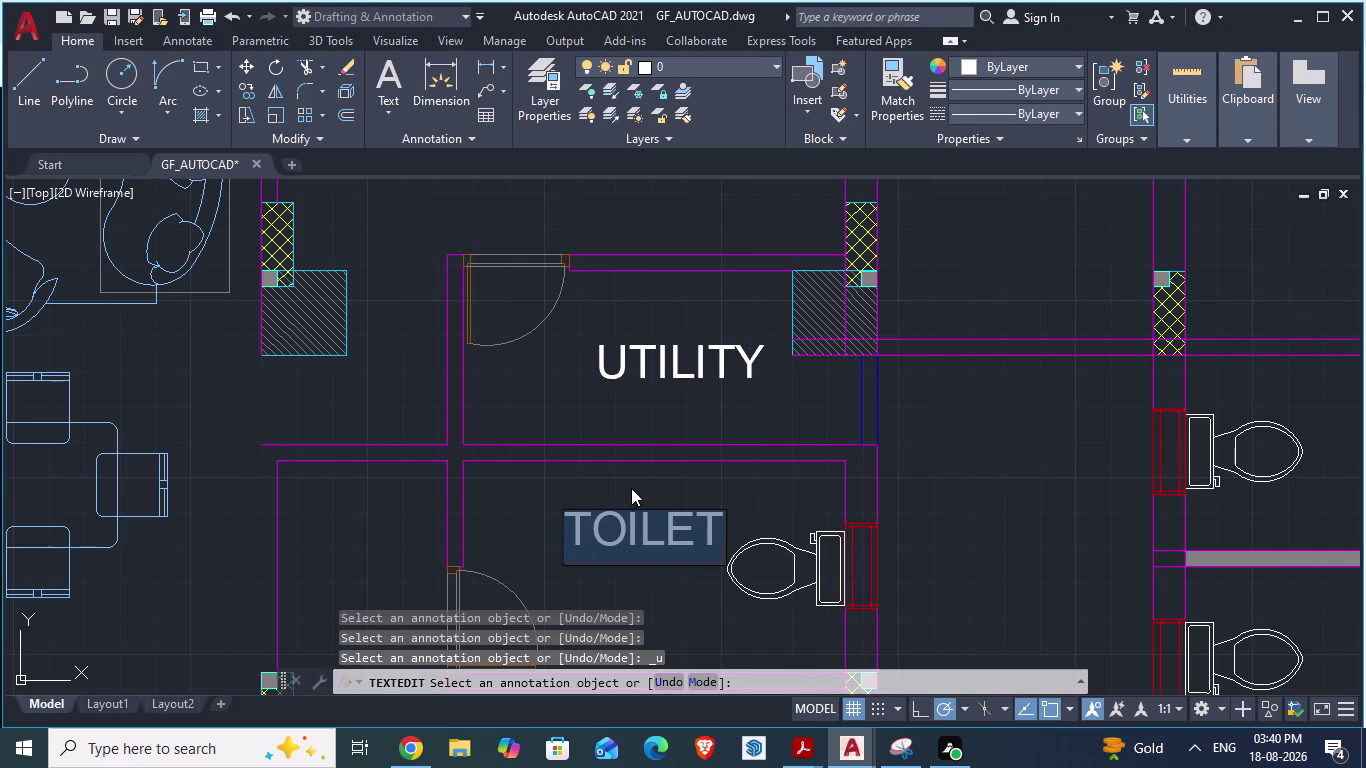
key(Escape)
key(Escape)
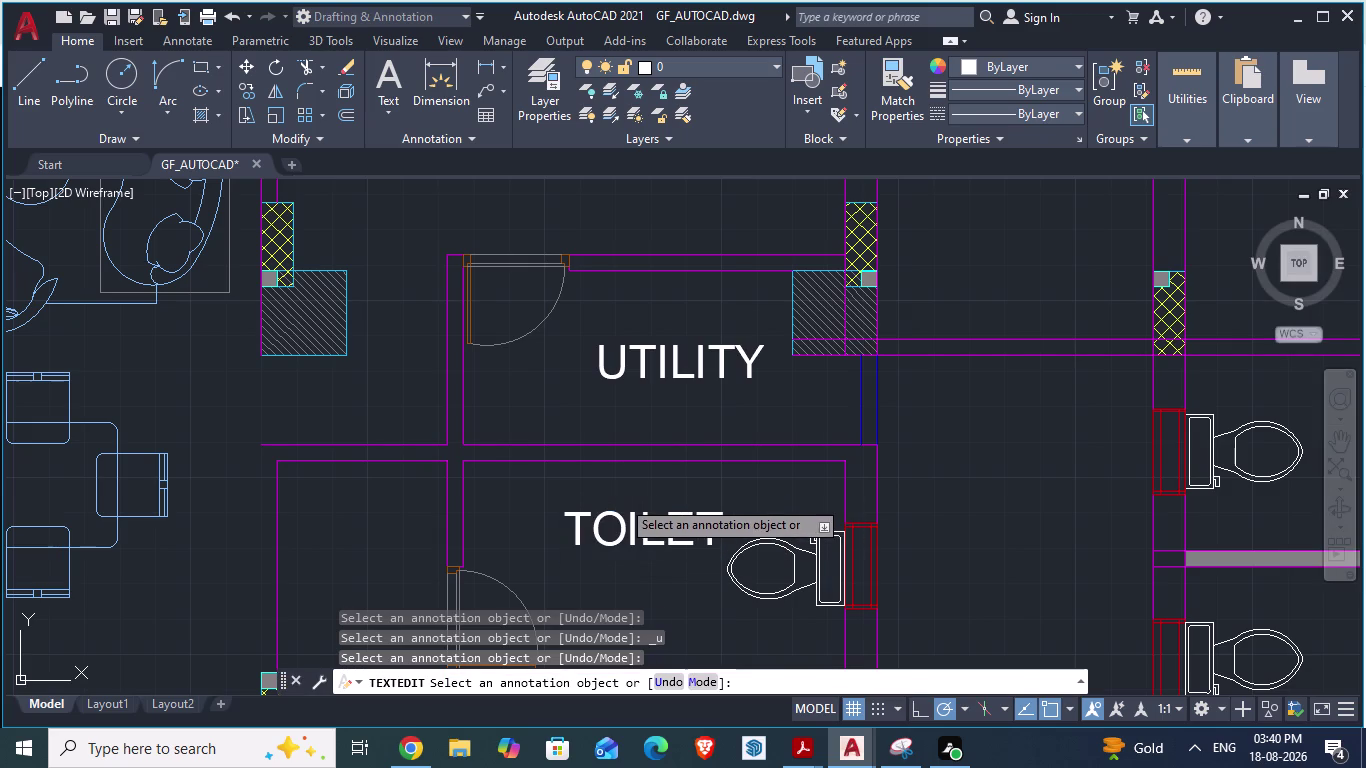
Move the TOILET label slightly left within the room.
click(580, 515)
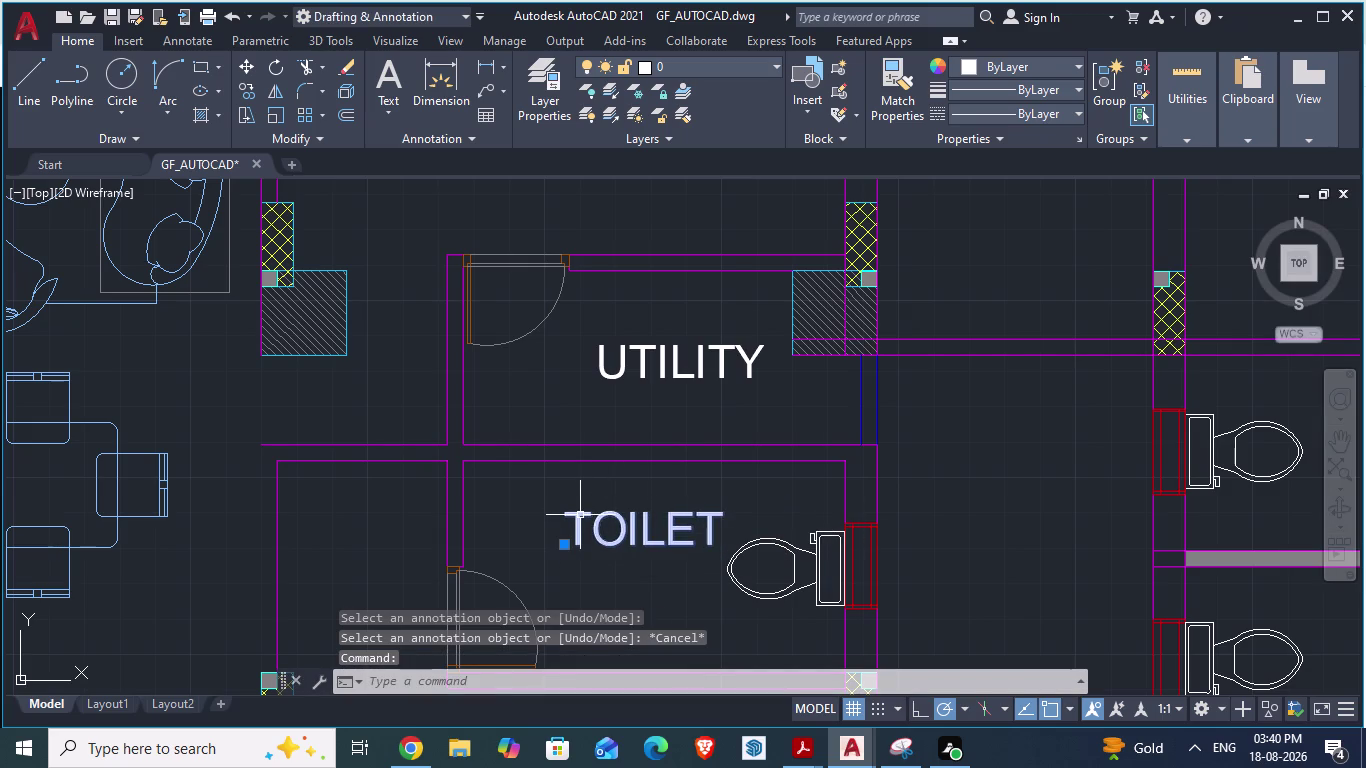
key(m)
key(Return)
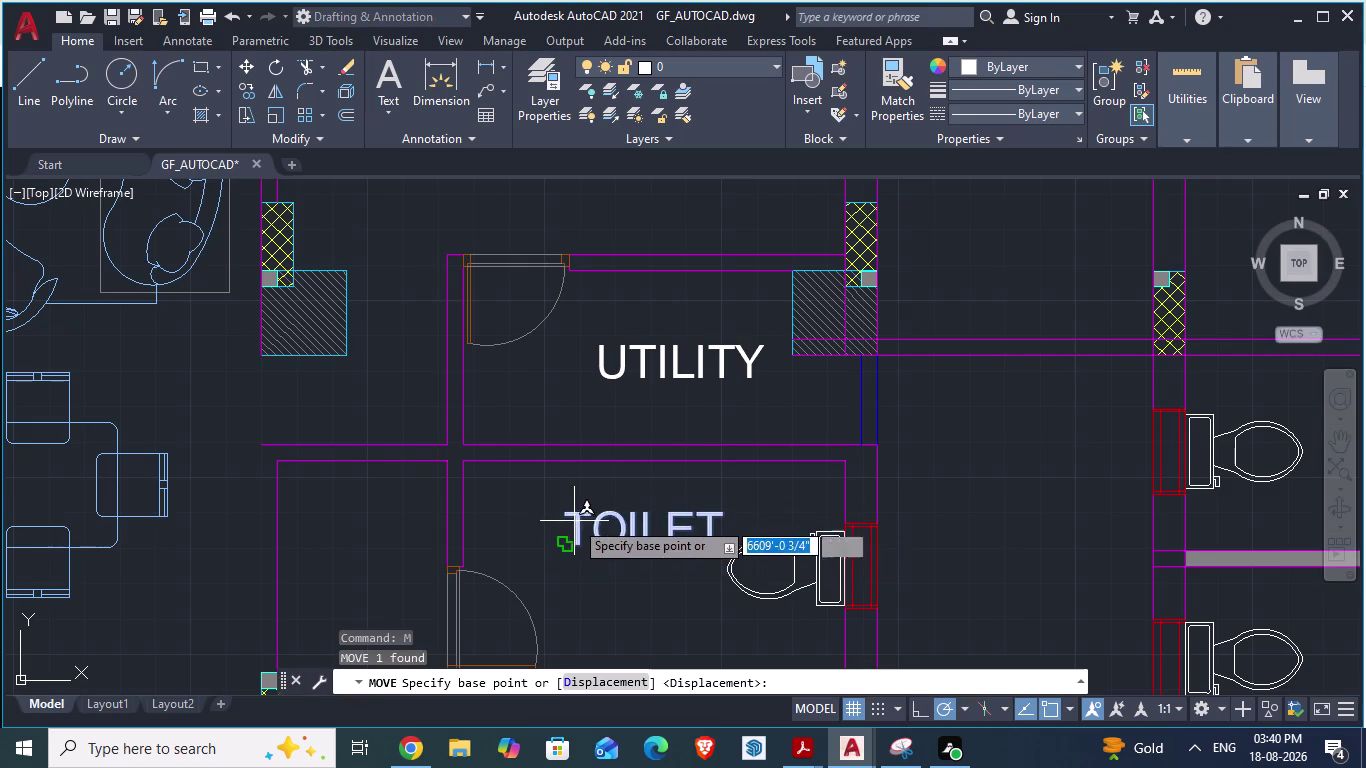
drag(567, 512, 565, 509)
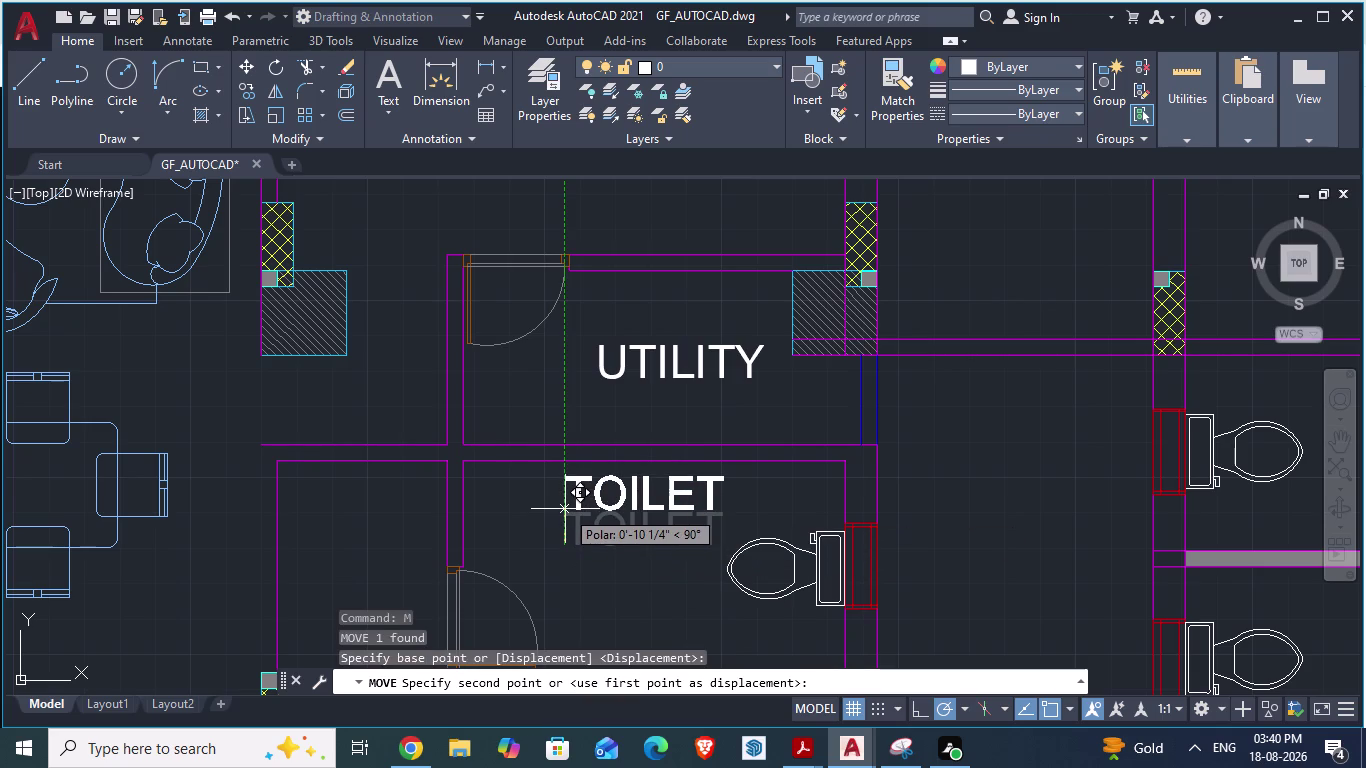
drag(565, 509, 531, 536)
click(531, 536)
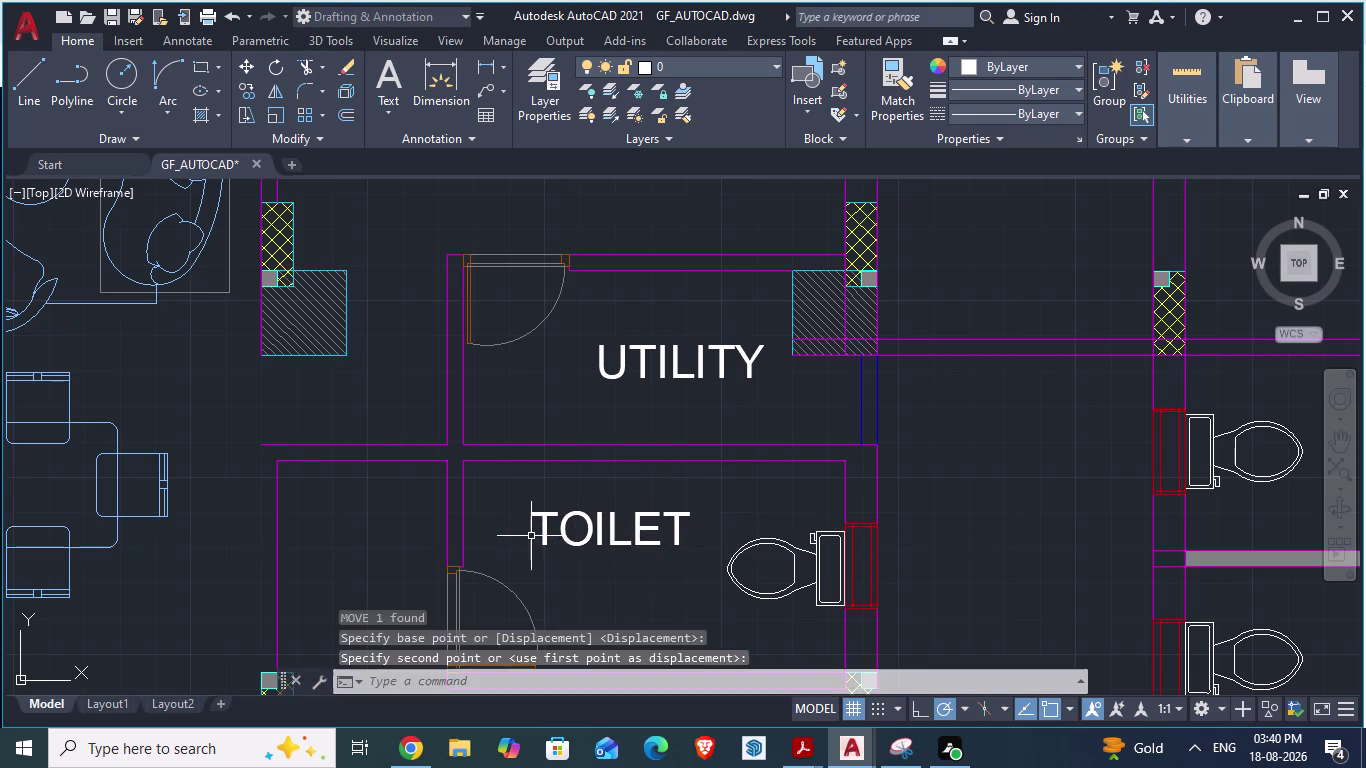
scroll(down, 3)
key(alt+Tab)
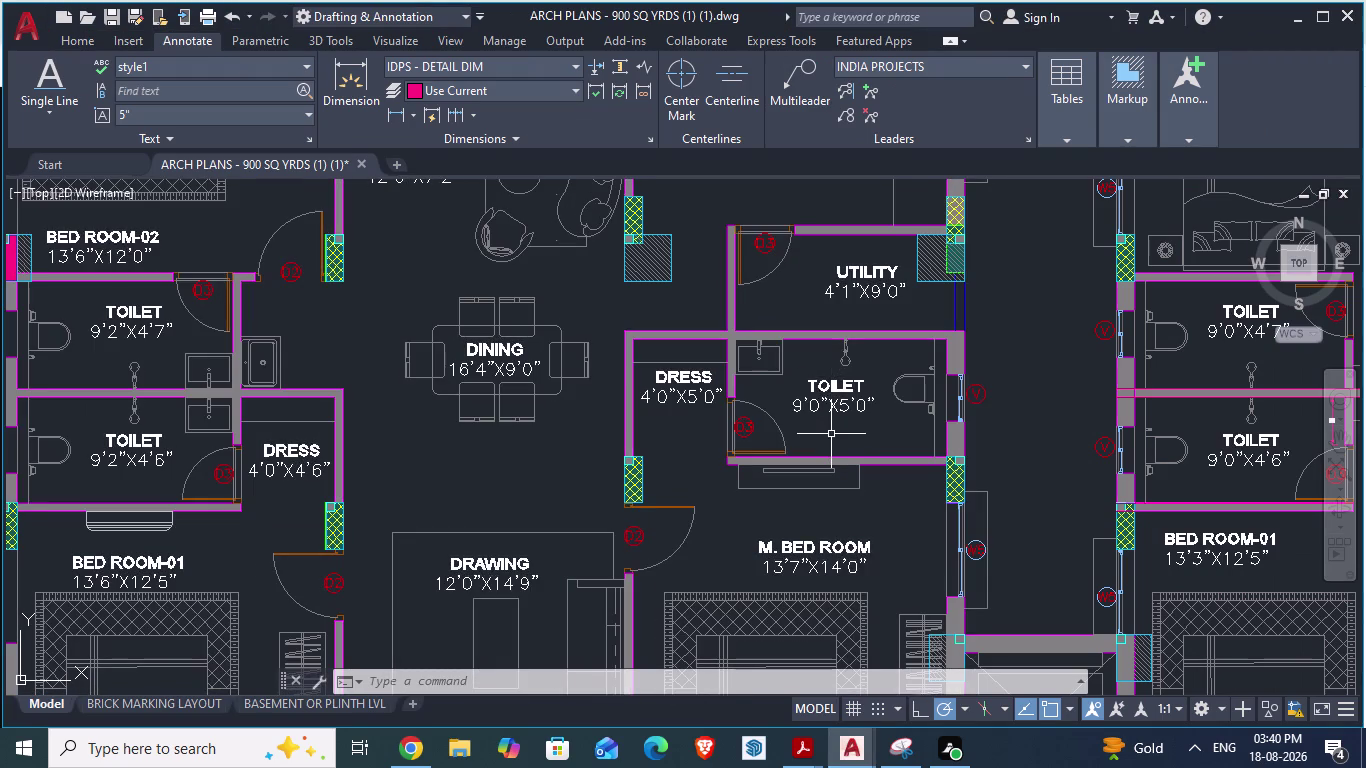
Draw a vertical wall line beside the toilet room ending at the wall column.
scroll(down, 3)
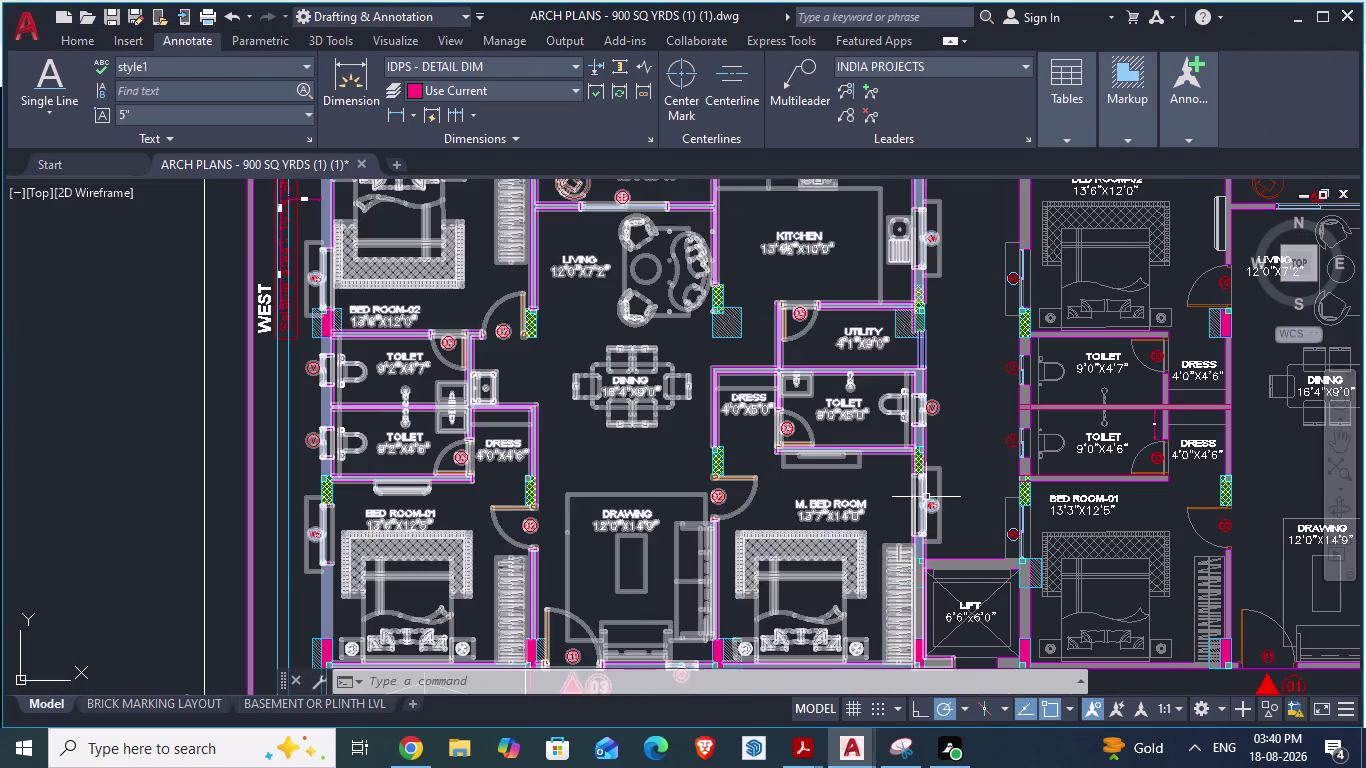
key(alt+Tab)
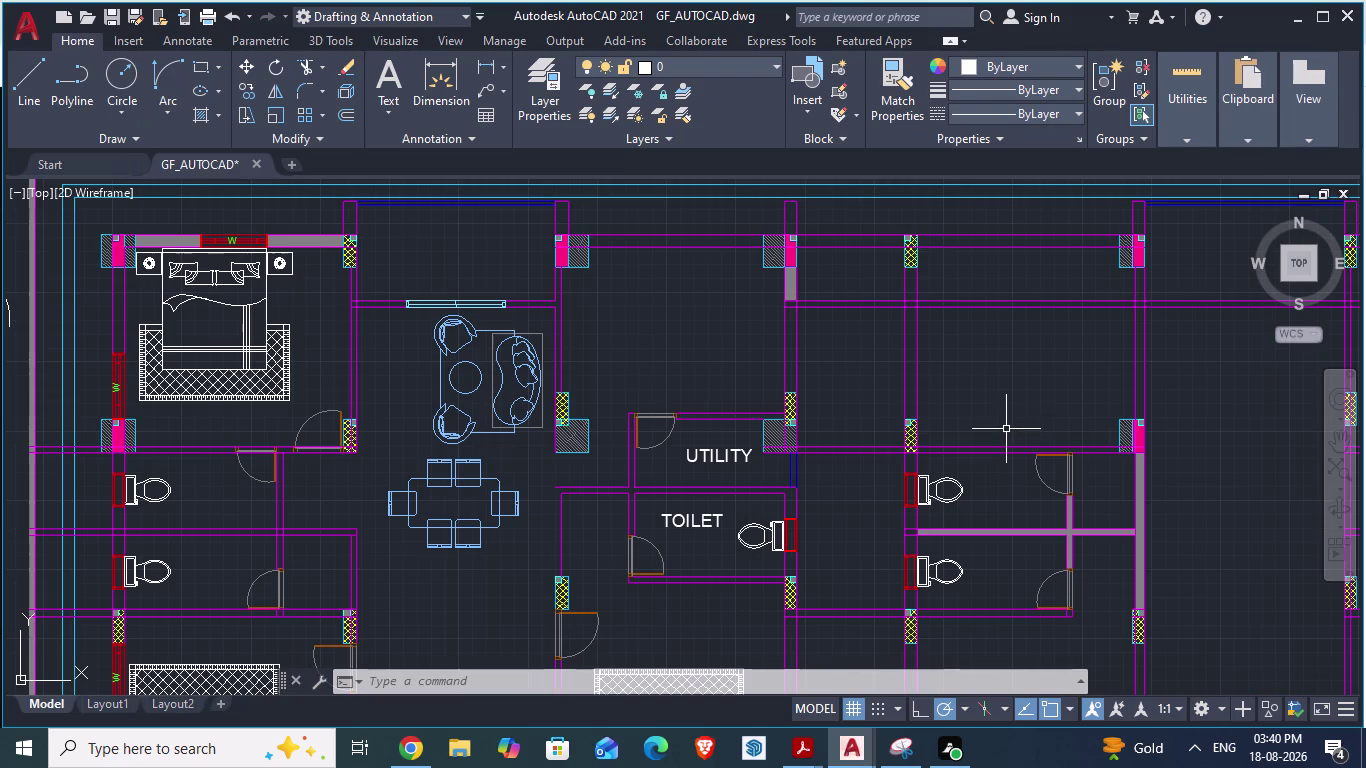
scroll(up, 3)
scroll(down, 3)
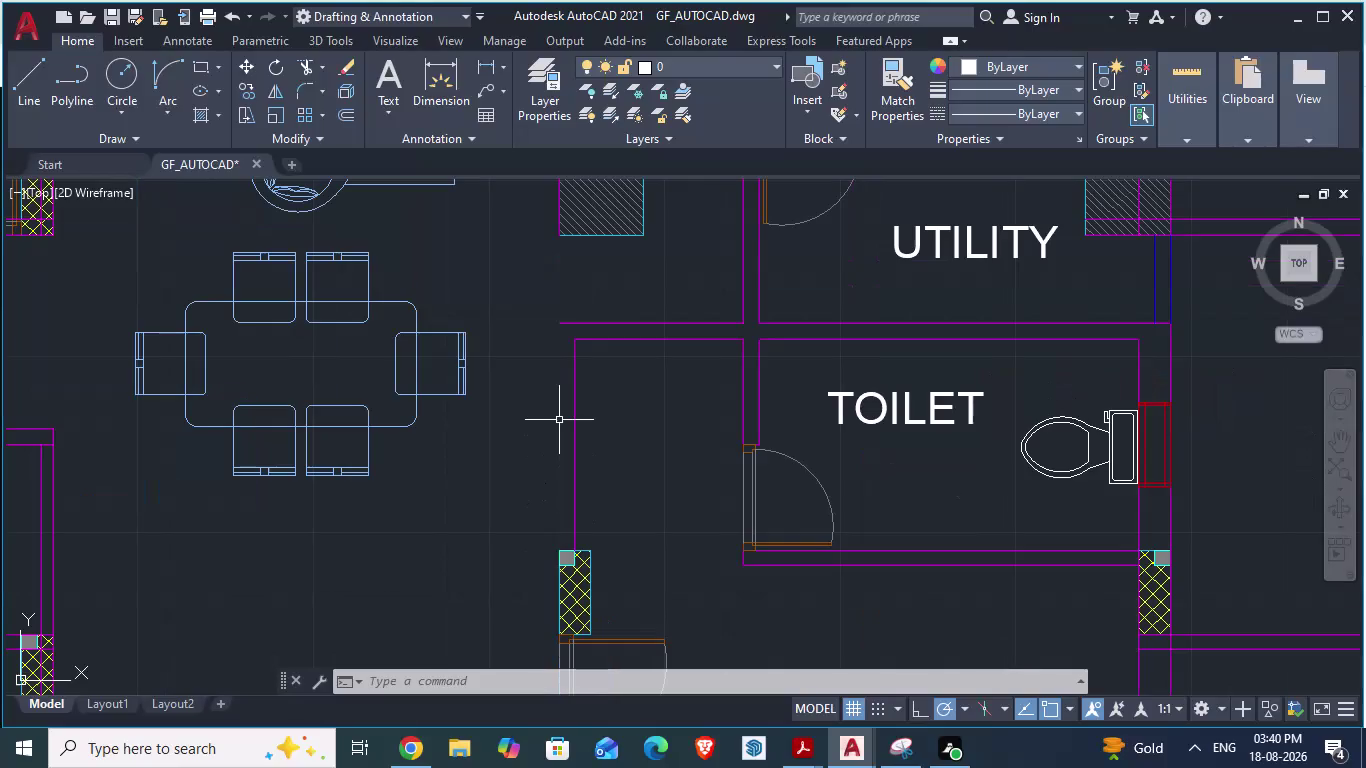
key(l)
key(Return)
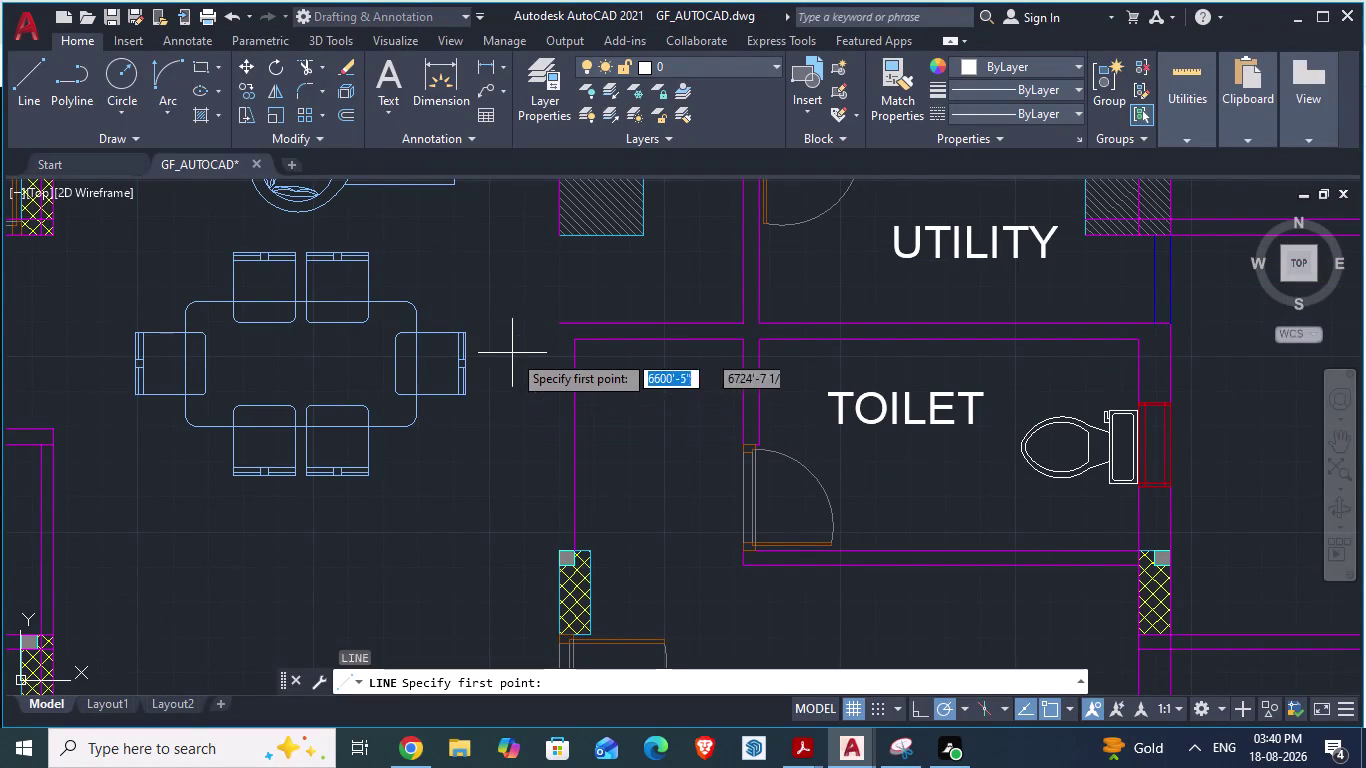
click(555, 314)
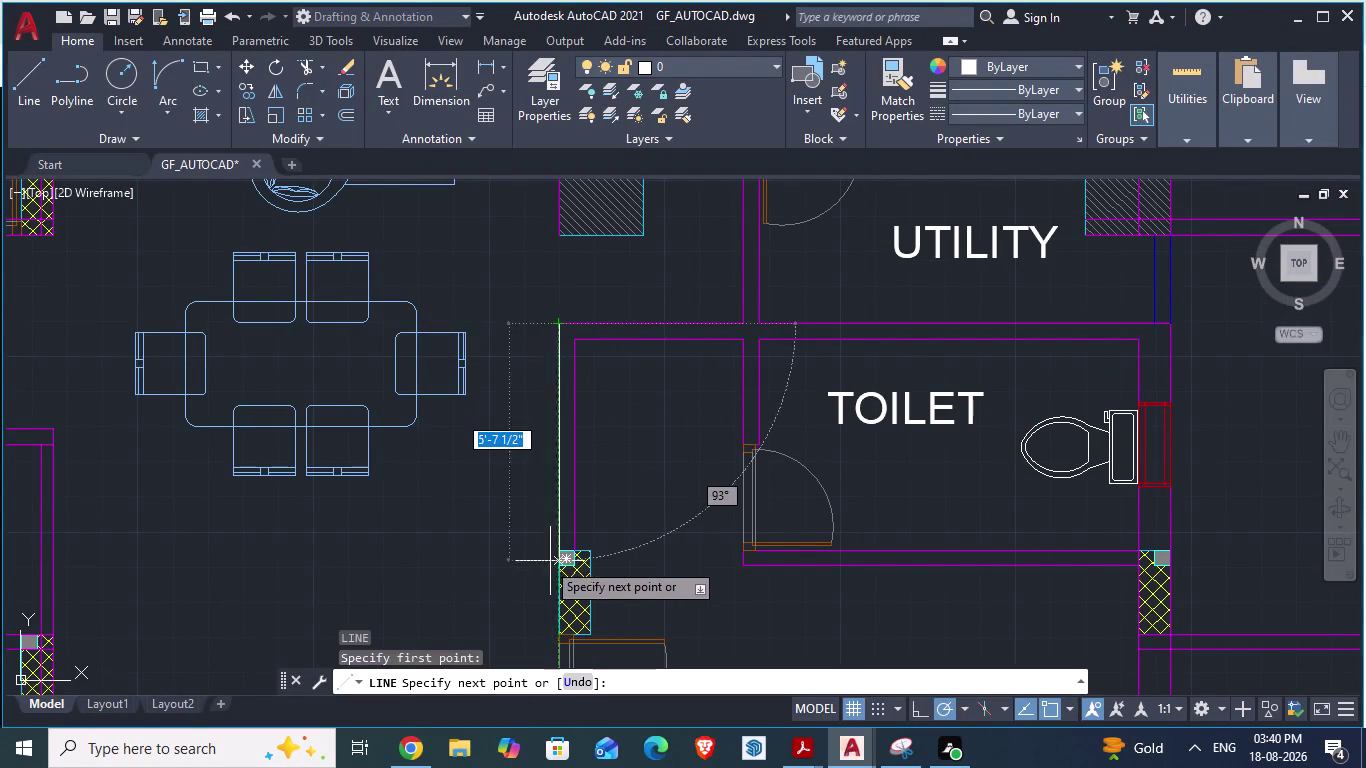
scroll(up, 3)
click(520, 553)
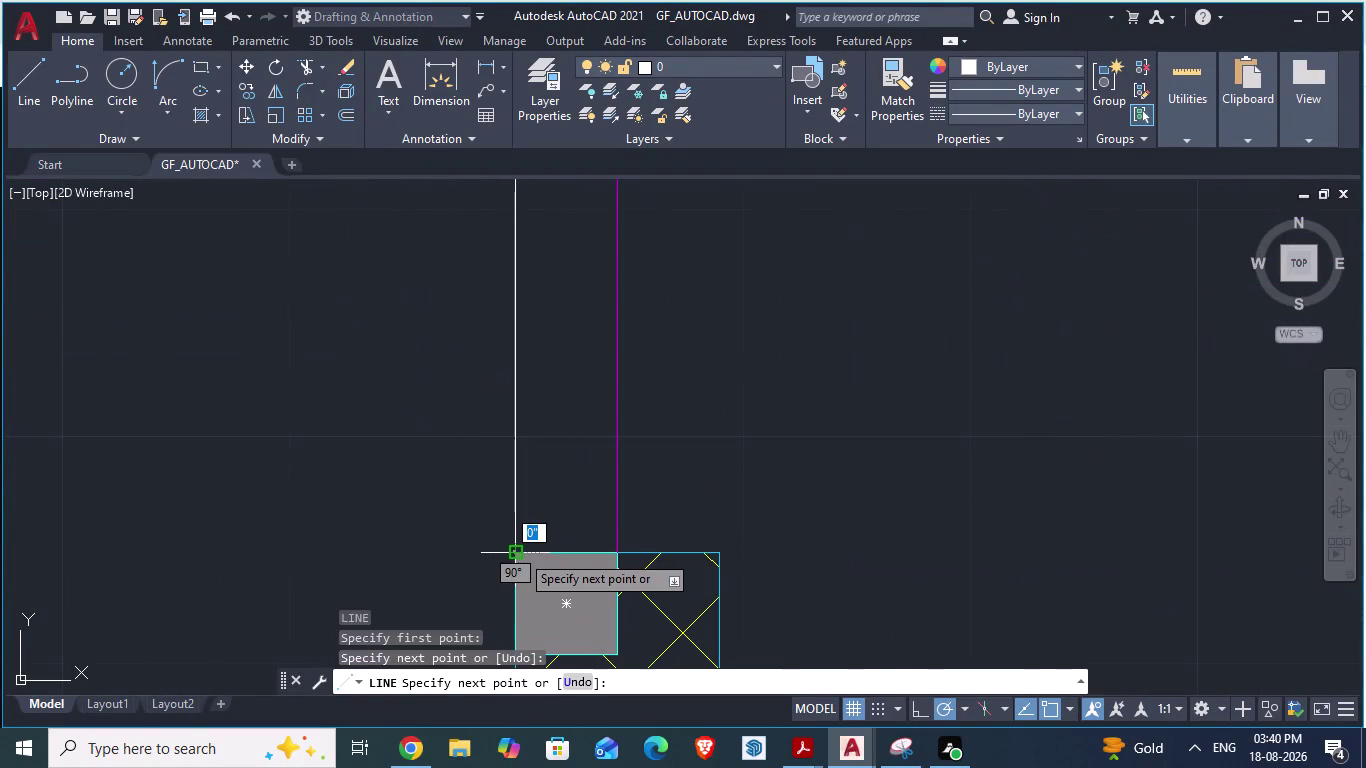
key(Return)
scroll(down, 3)
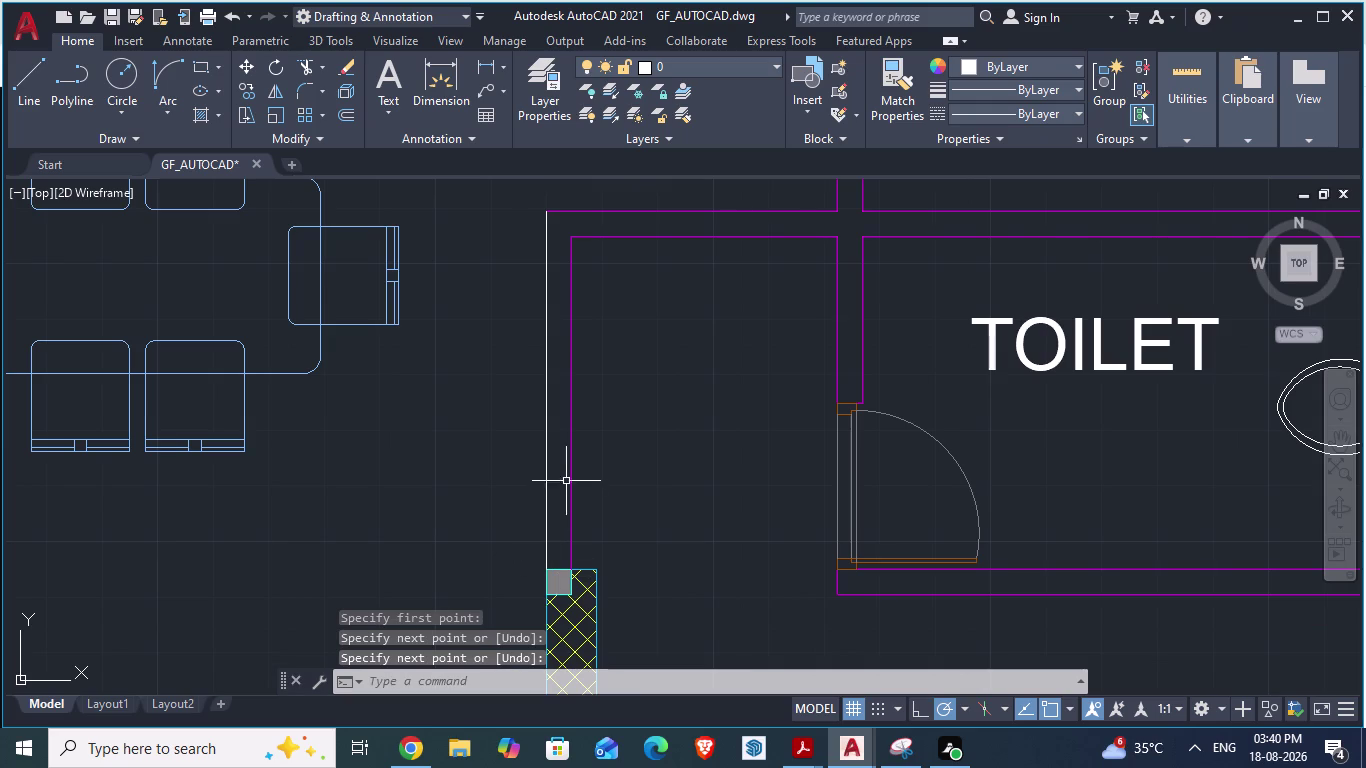
Set the new line's colour to Magenta in the Properties palette.
click(547, 463)
right_click(547, 463)
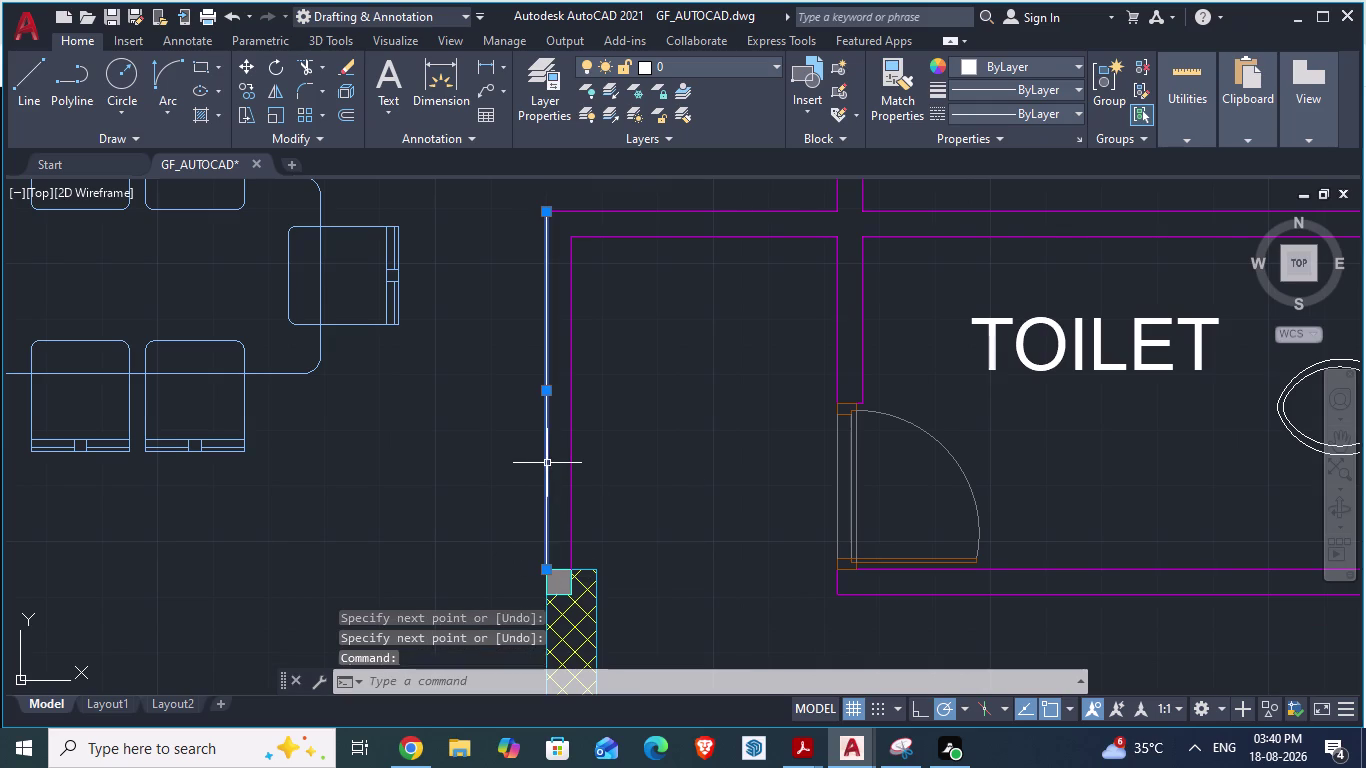
click(618, 695)
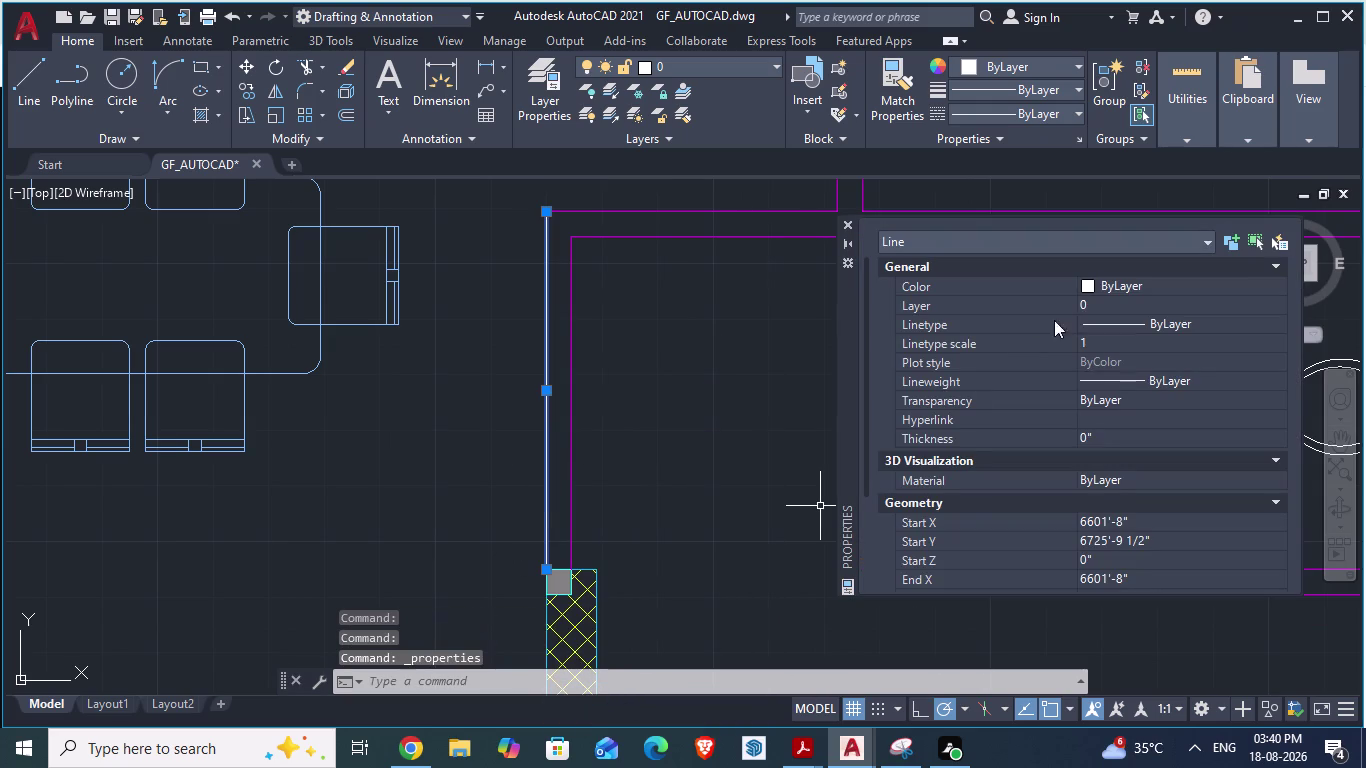
click(1090, 294)
click(1090, 290)
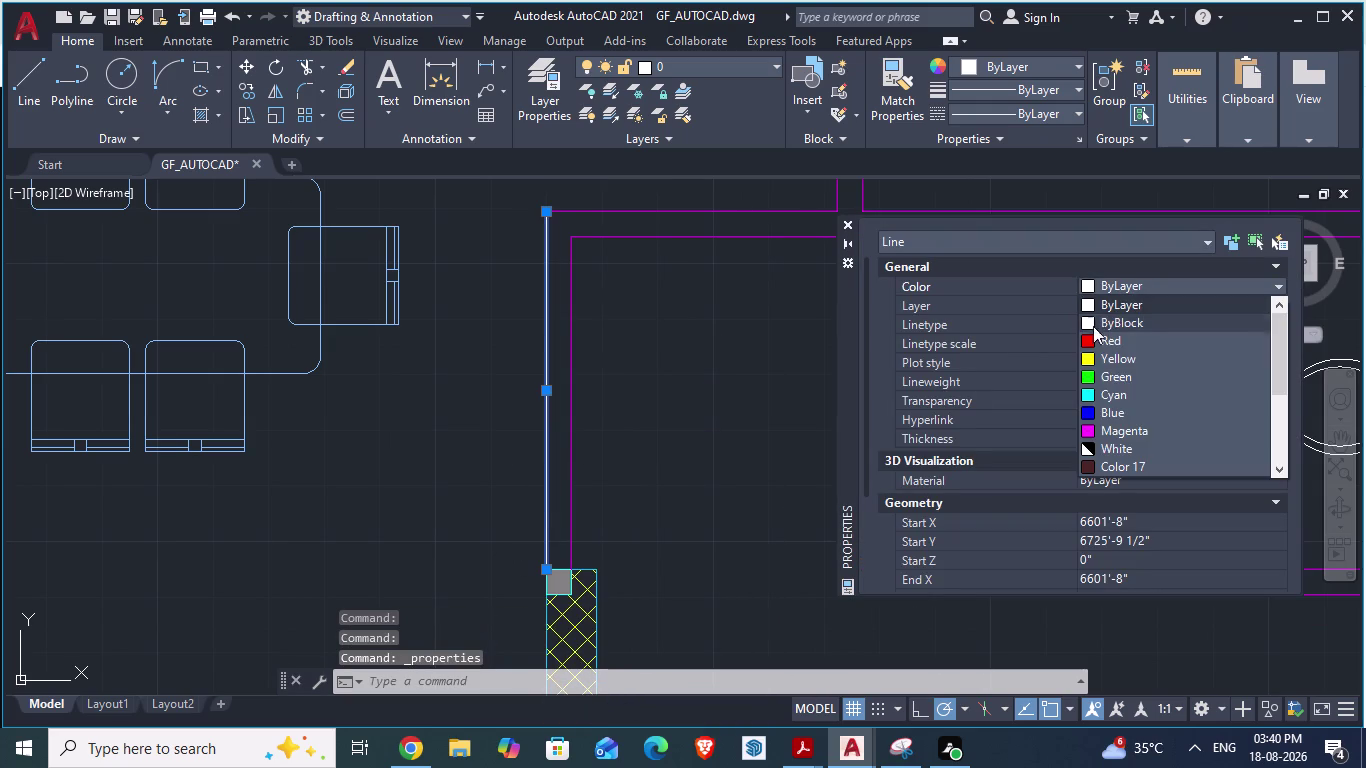
click(1090, 428)
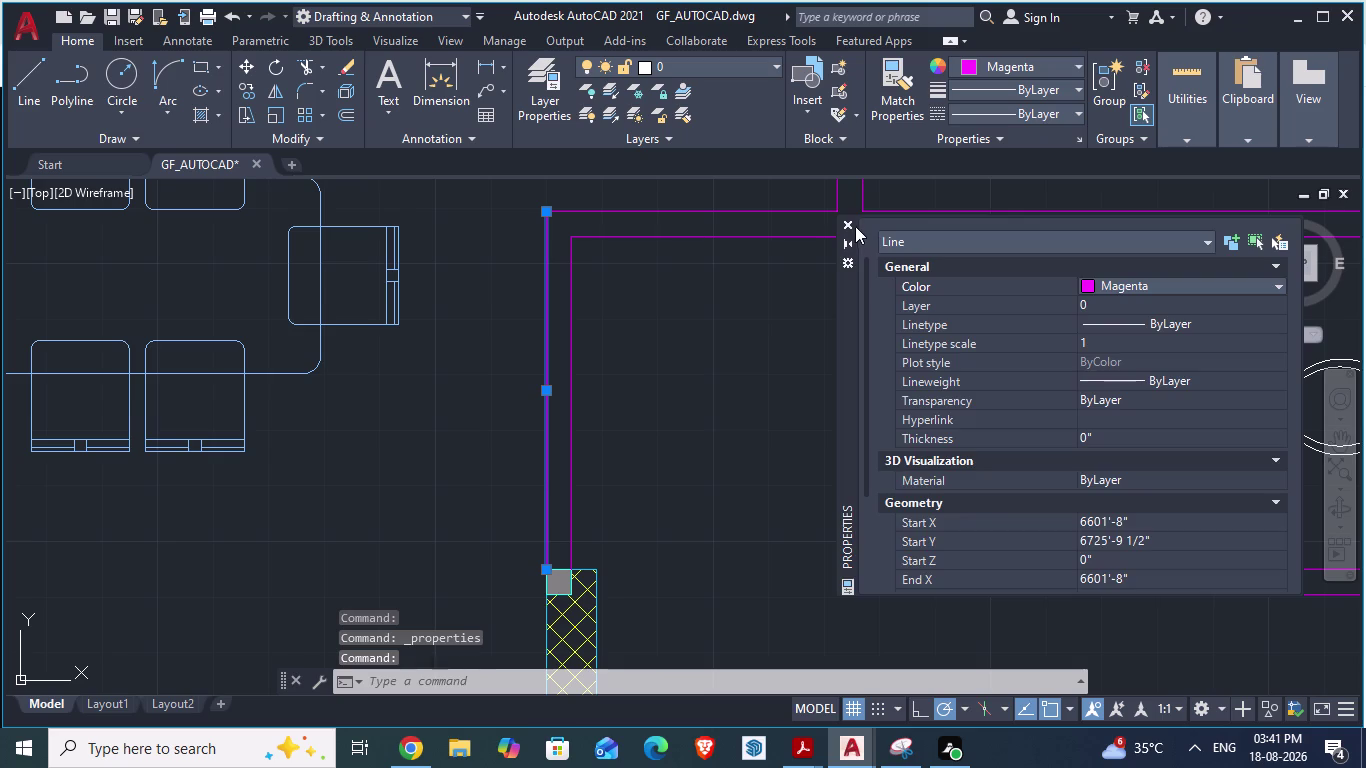
click(851, 223)
key(Escape)
scroll(down, 3)
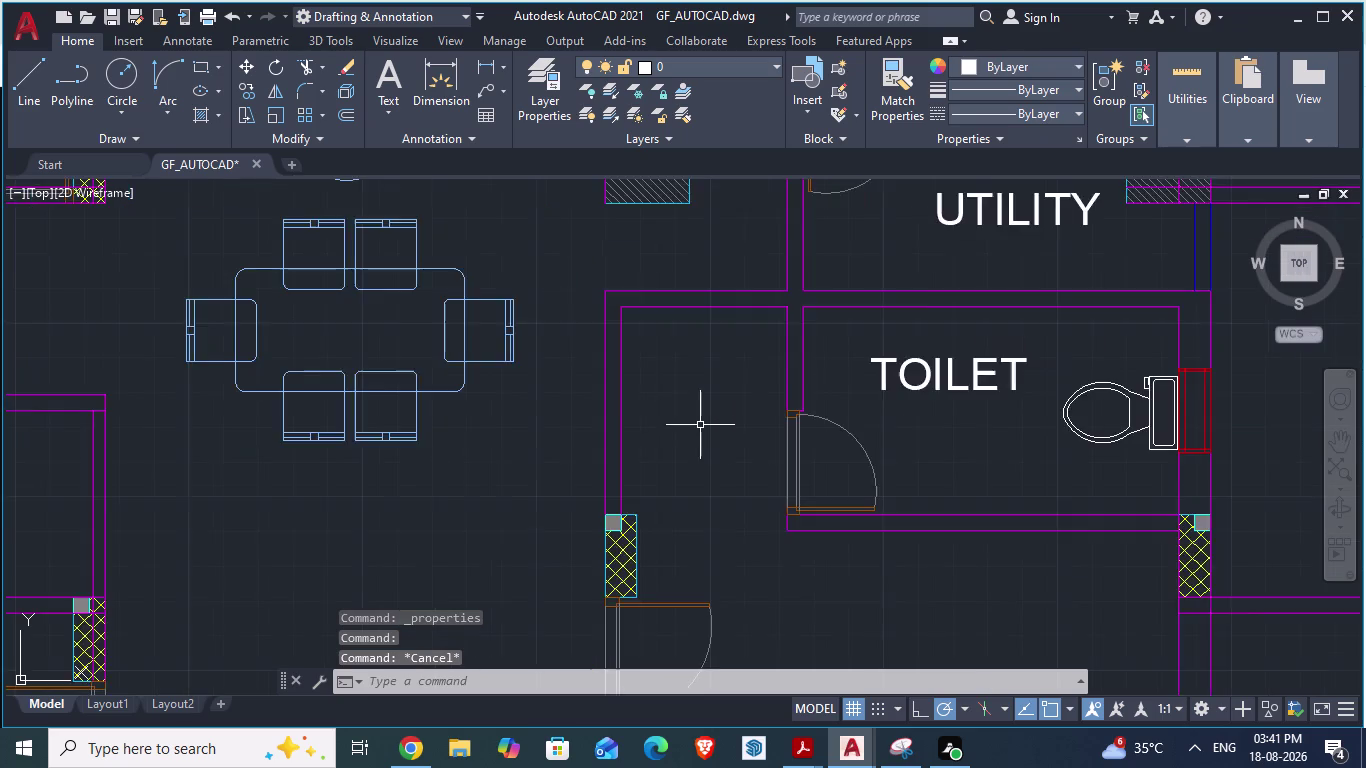
scroll(down, 3)
Save the drawing and compare room names against the ARCH PLANS drawing.
key(ctrl+s)
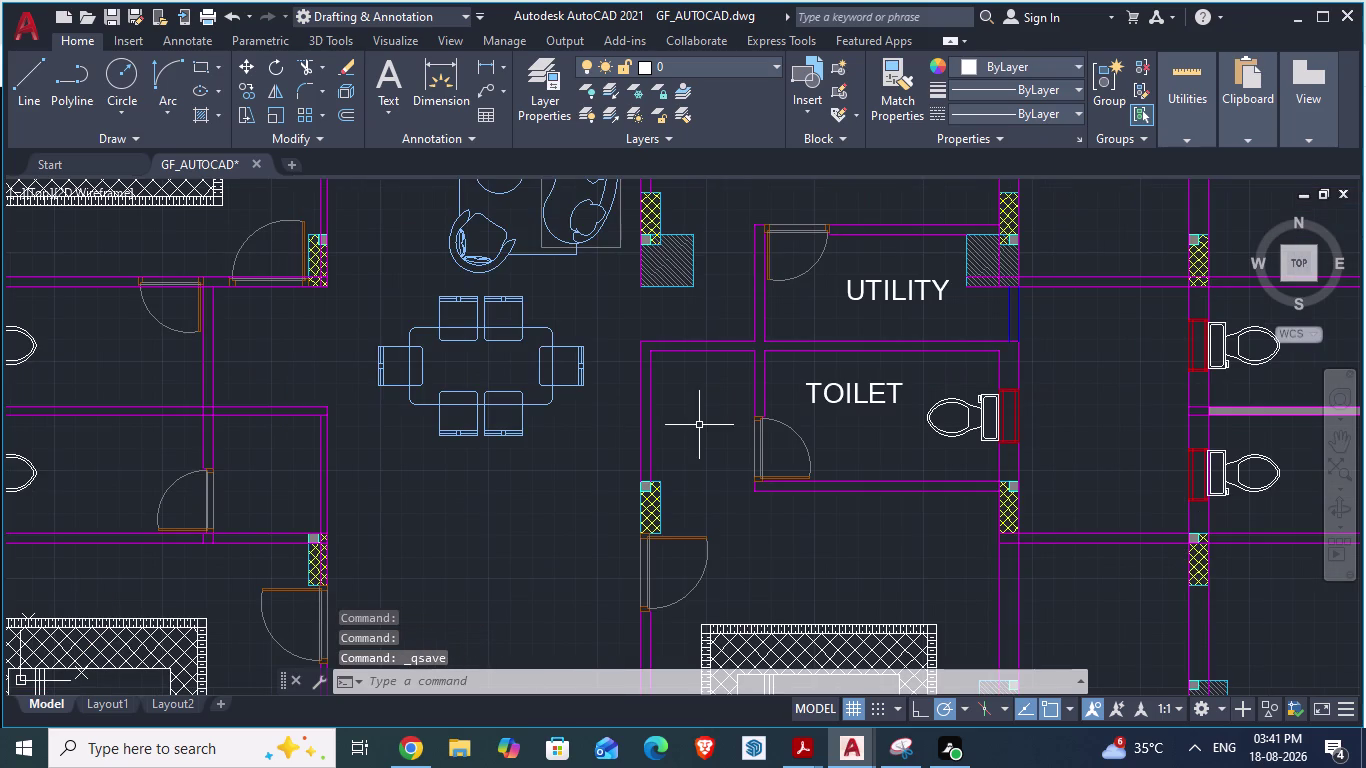
scroll(down, 3)
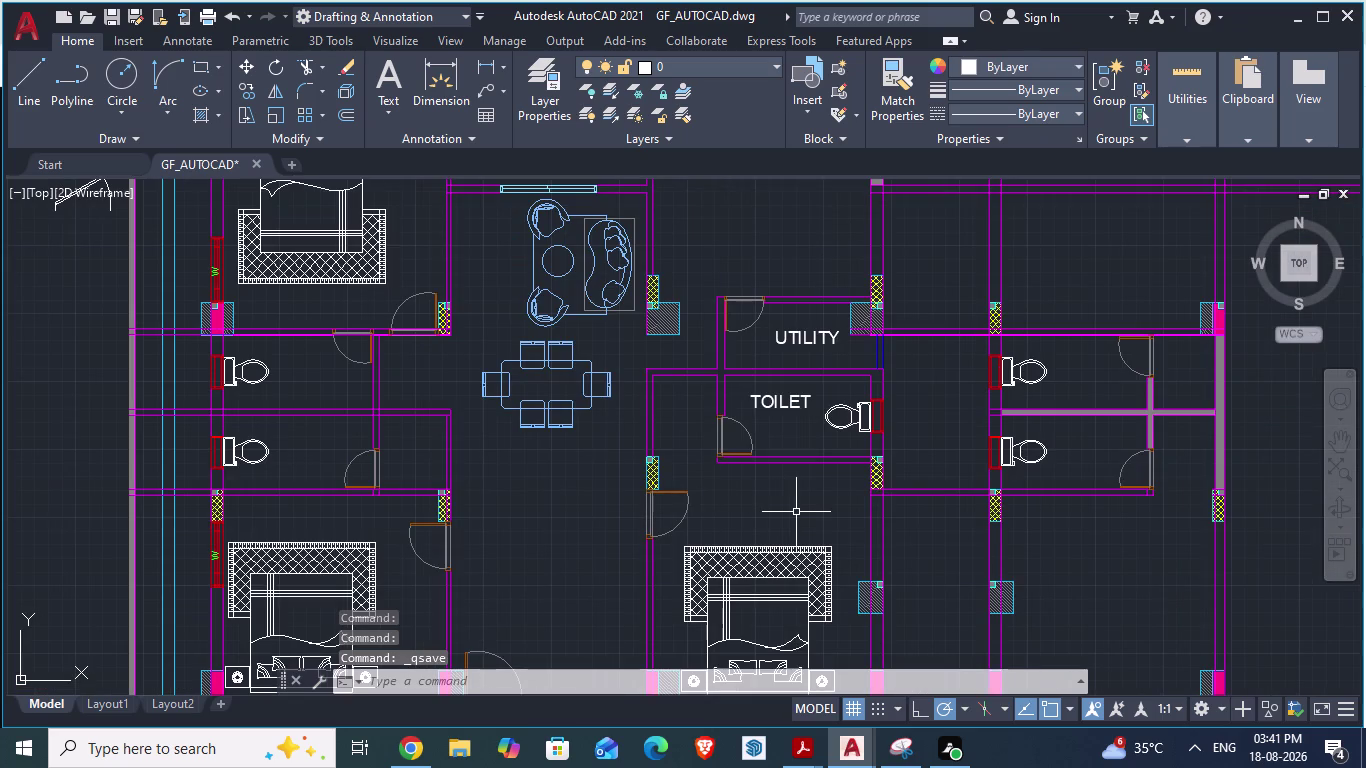
key(alt+Tab)
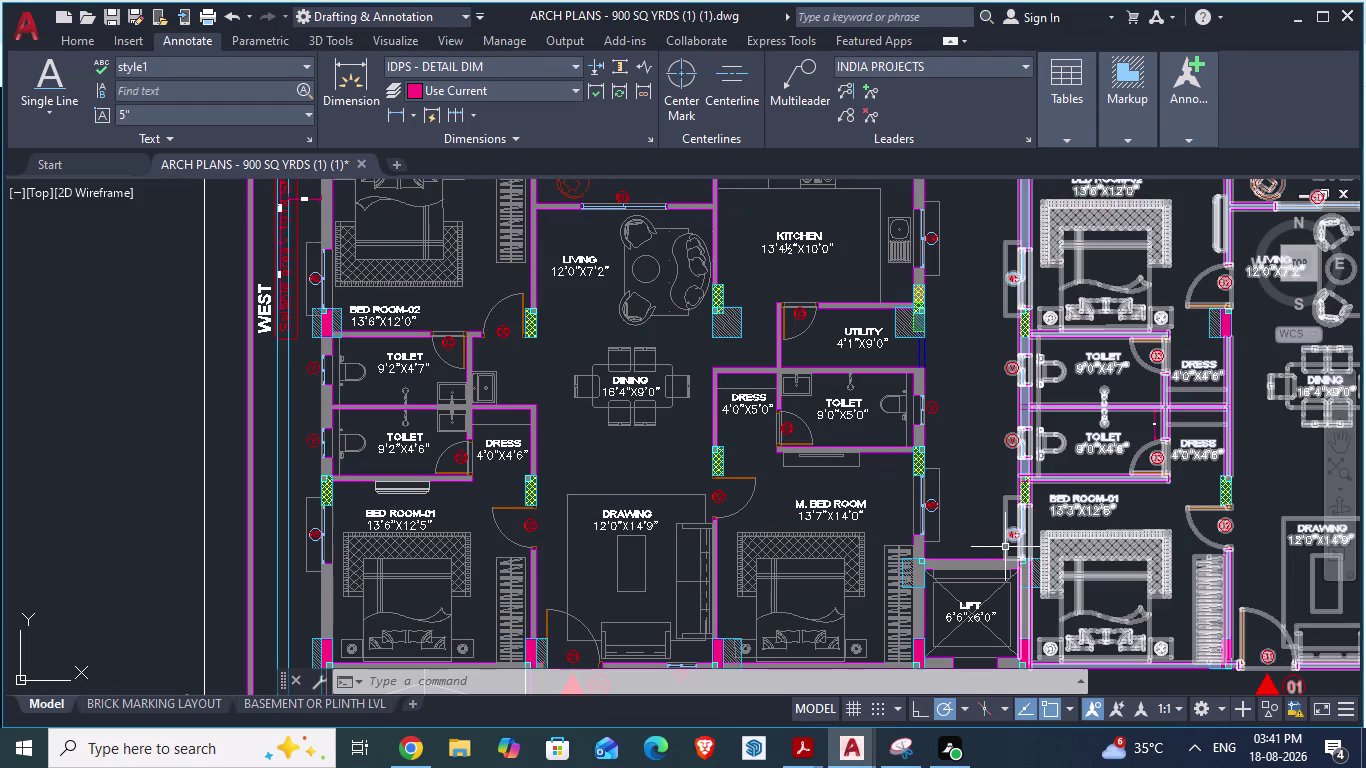
key(alt+Tab)
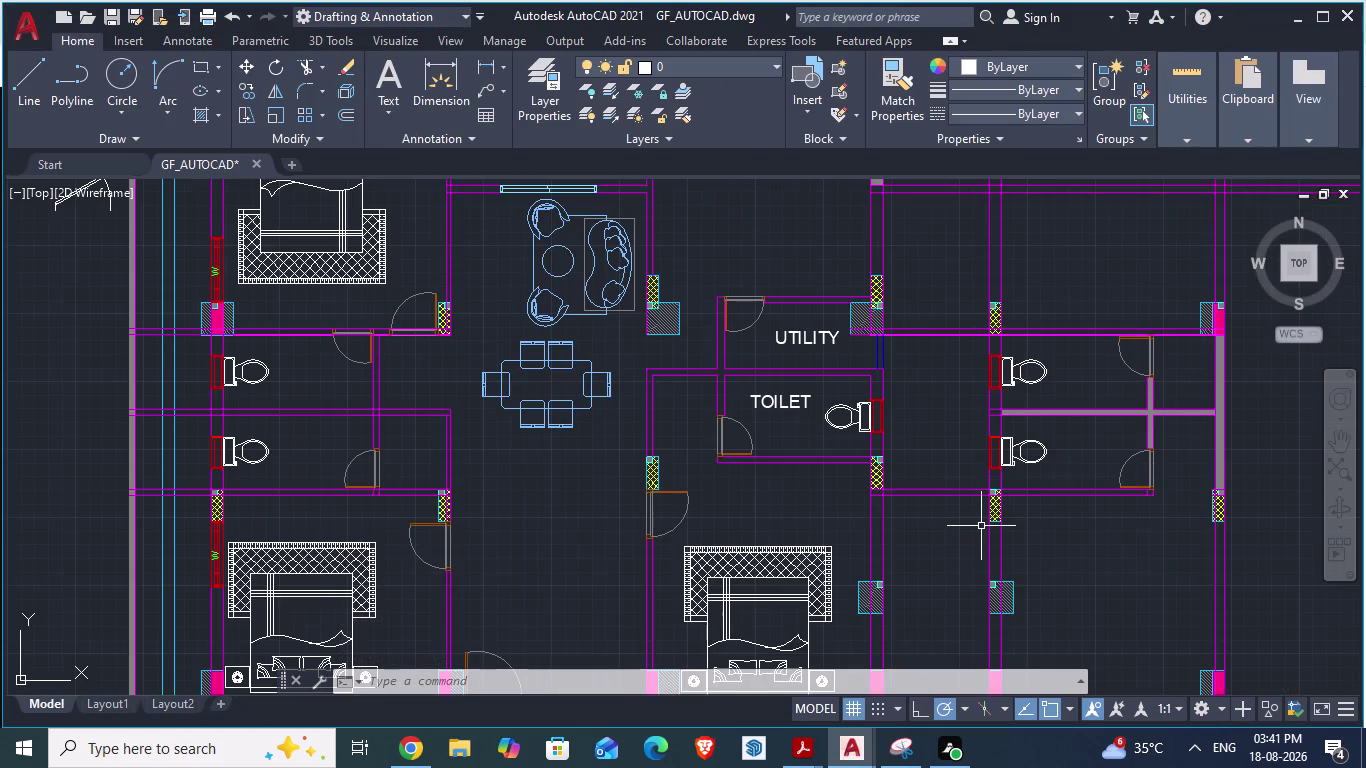
key(alt+Tab)
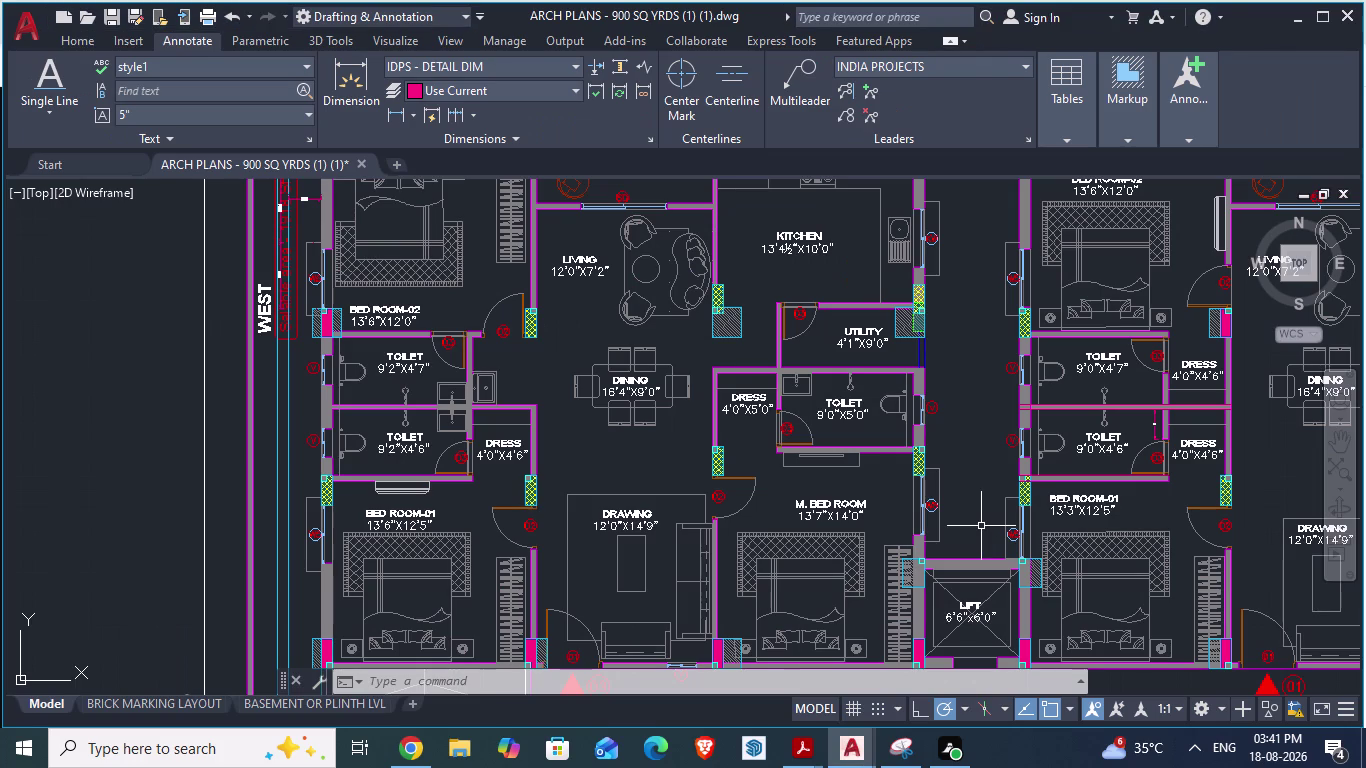
key(alt+Tab)
Select and copy the TOILET room label.
click(777, 402)
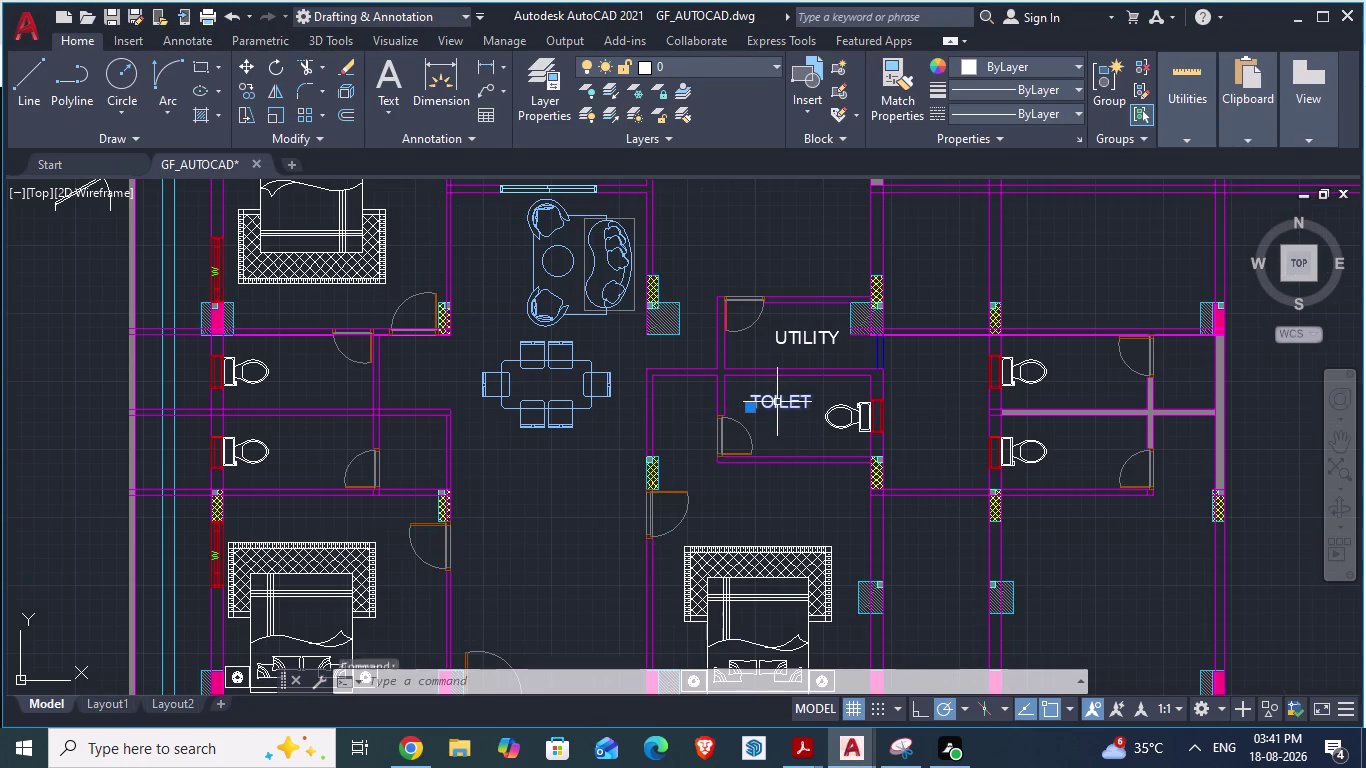
key(ctrl+c)
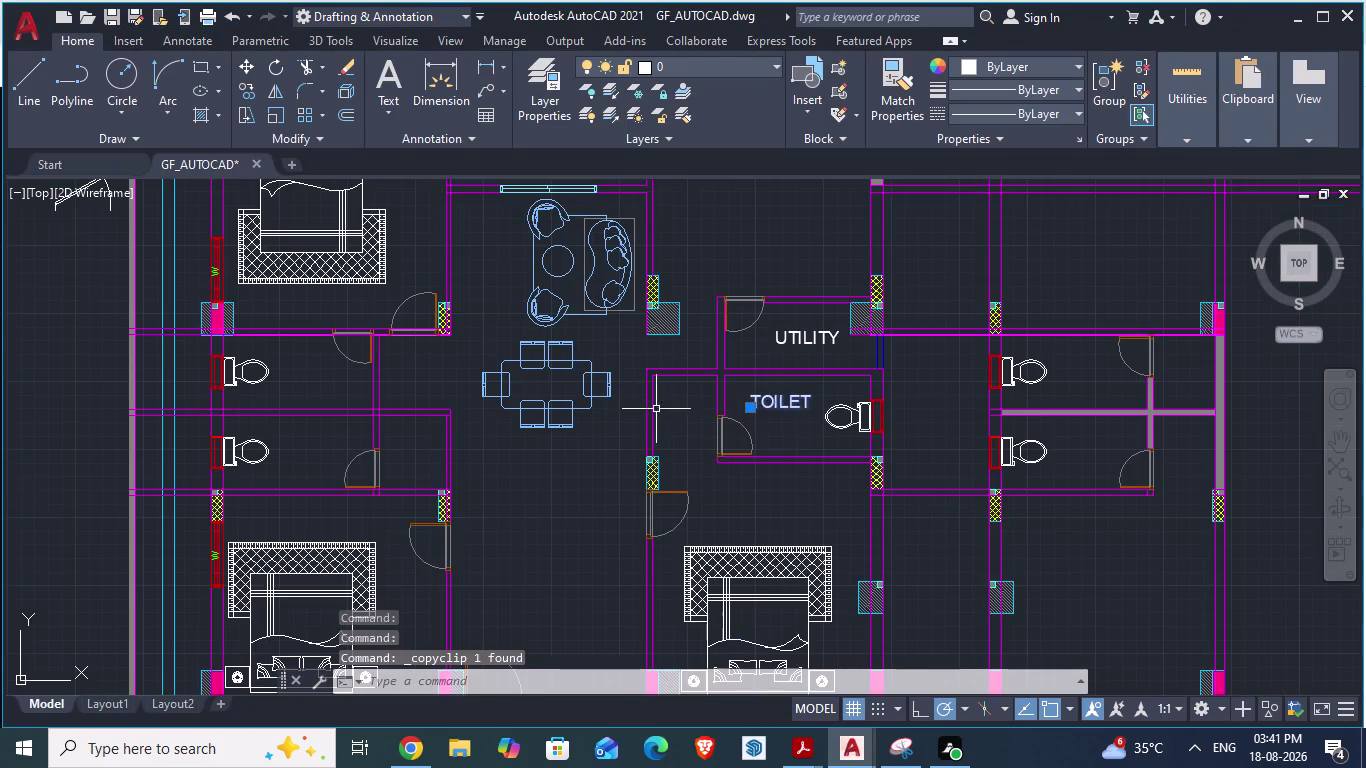
scroll(up, 3)
Paste the copied label into the room beside the toilet and open it for editing.
key(ctrl+v)
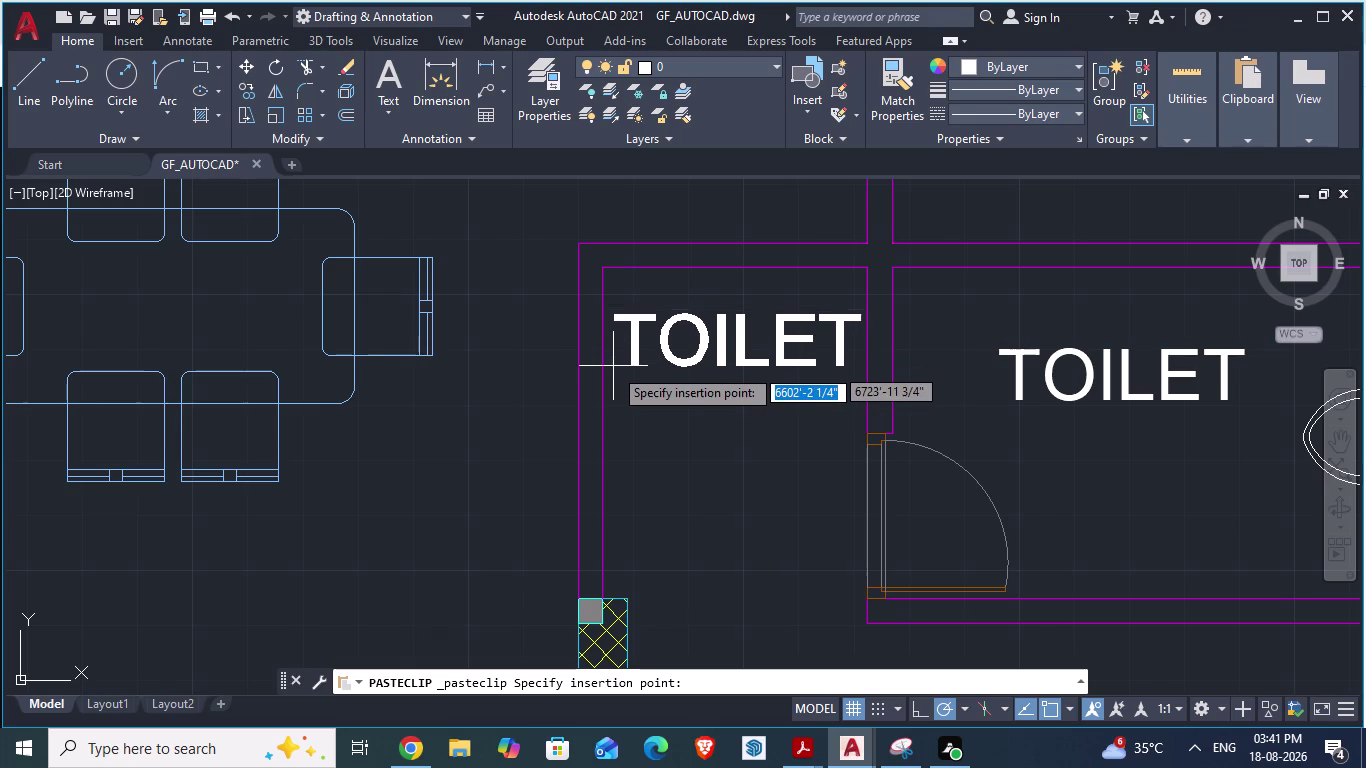
click(610, 376)
double_click(637, 330)
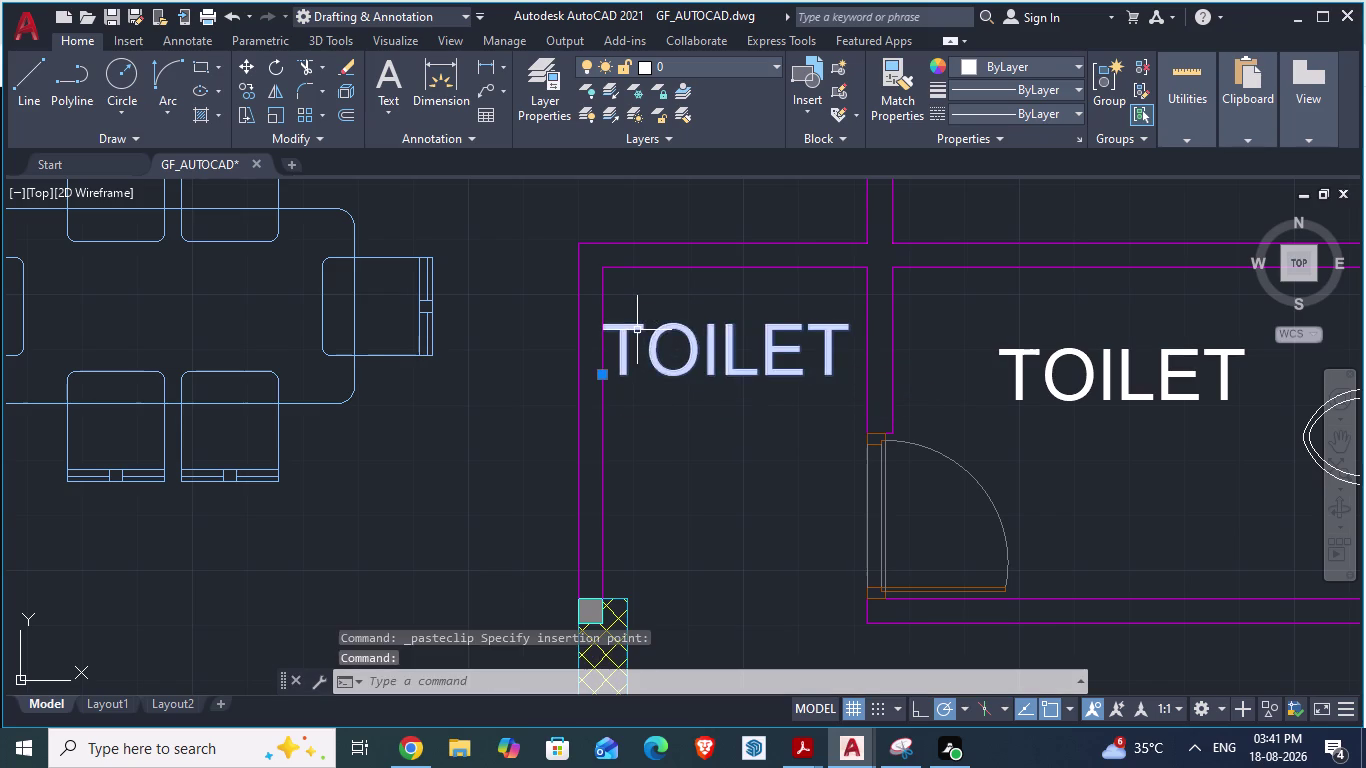
click(832, 363)
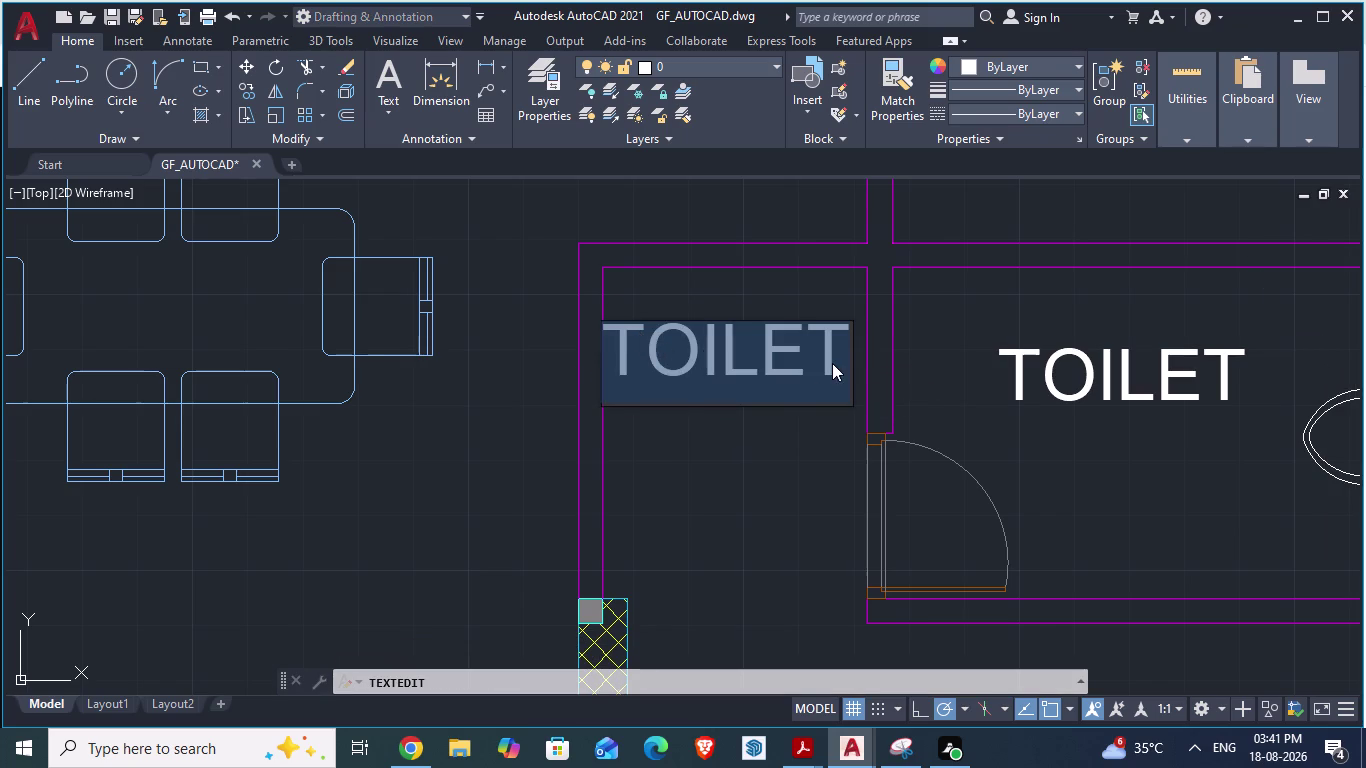
Replace TOILET with DRESS, removing stray extra letters, and finish editing.
key(BackSpace)
key(BackSpace)
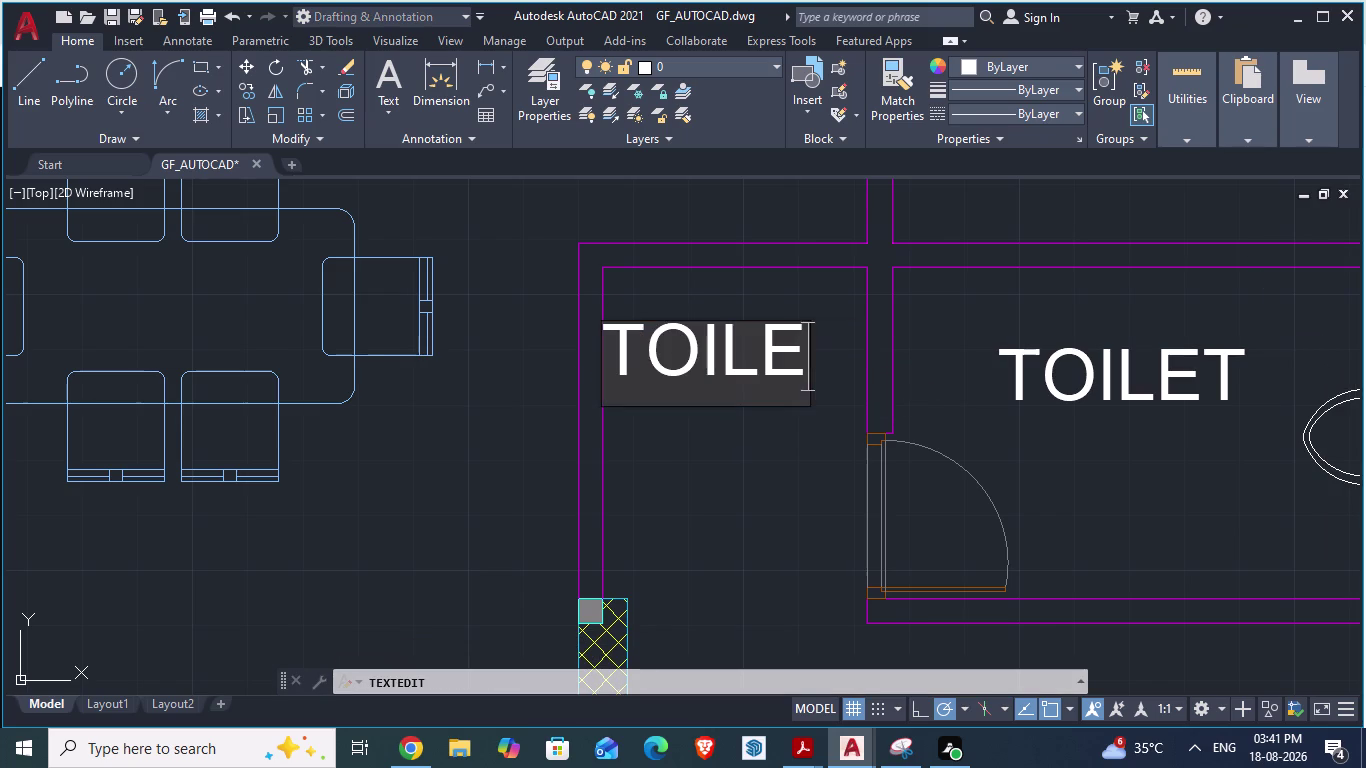
key(BackSpace)
key(BackSpace)
key(BackSpace)
key(BackSpace)
key(BackSpace)
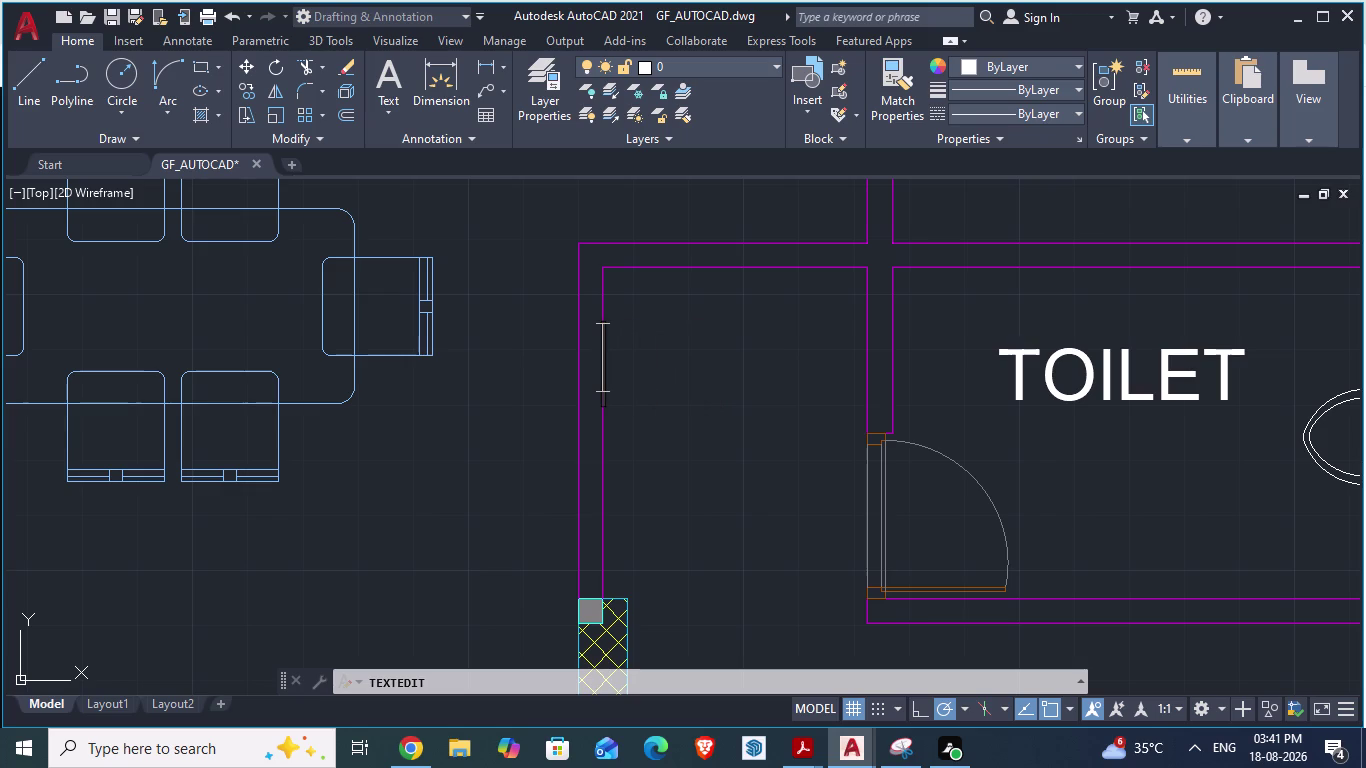
text(DRESS)
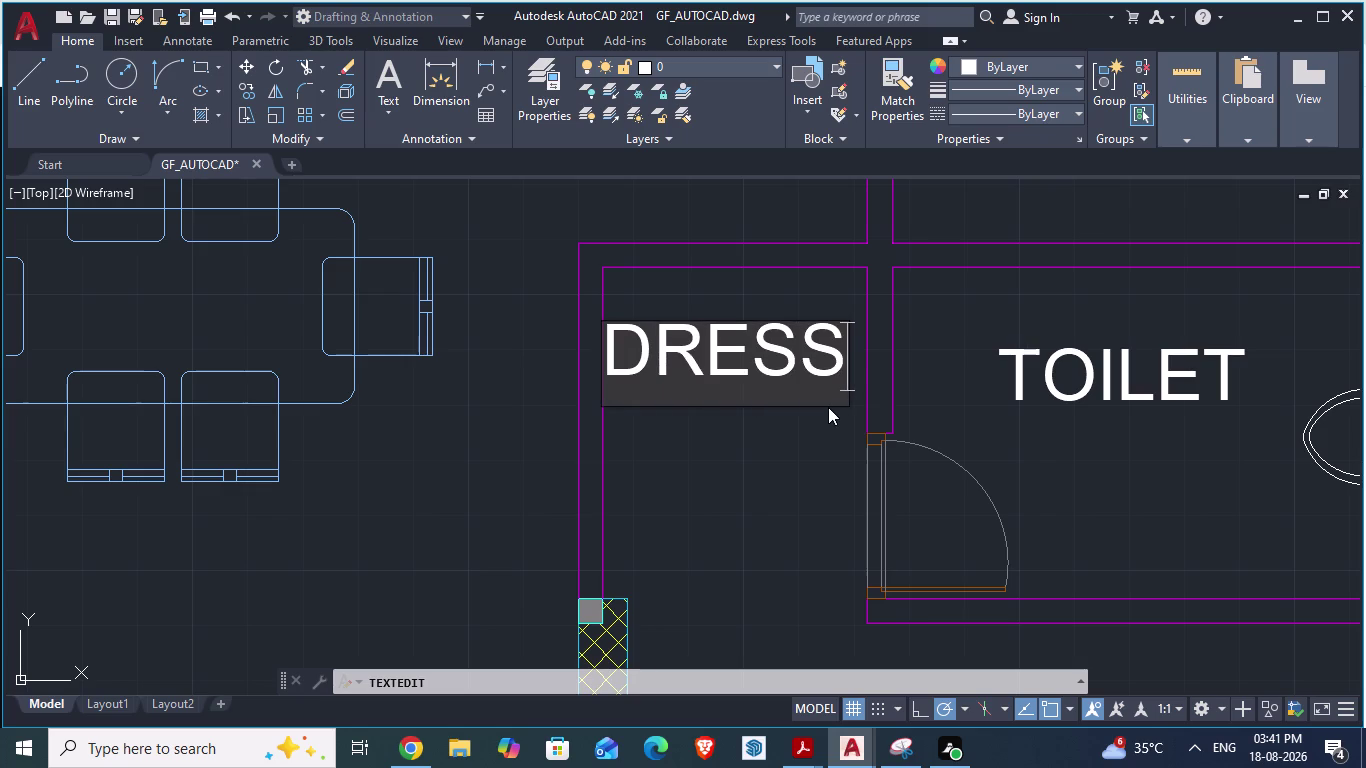
text(IB)
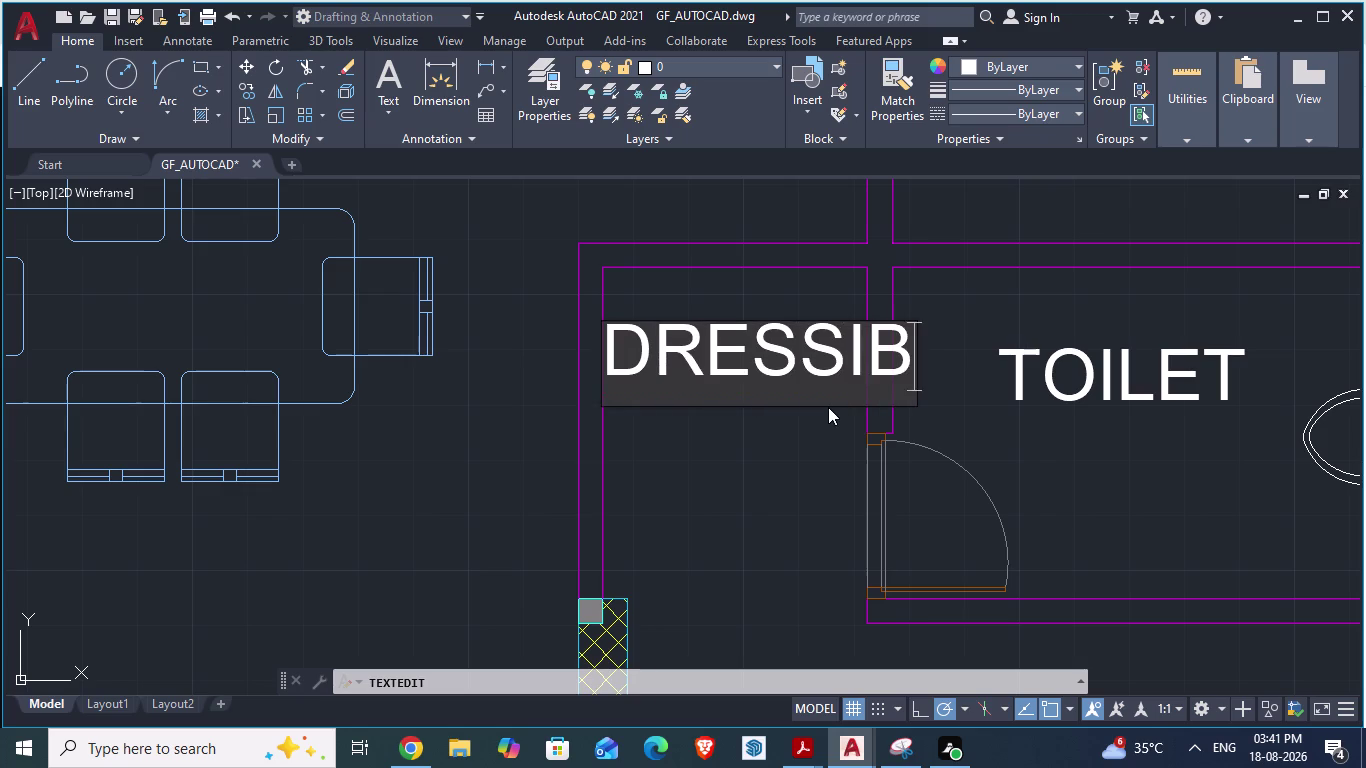
key(BackSpace)
key(BackSpace)
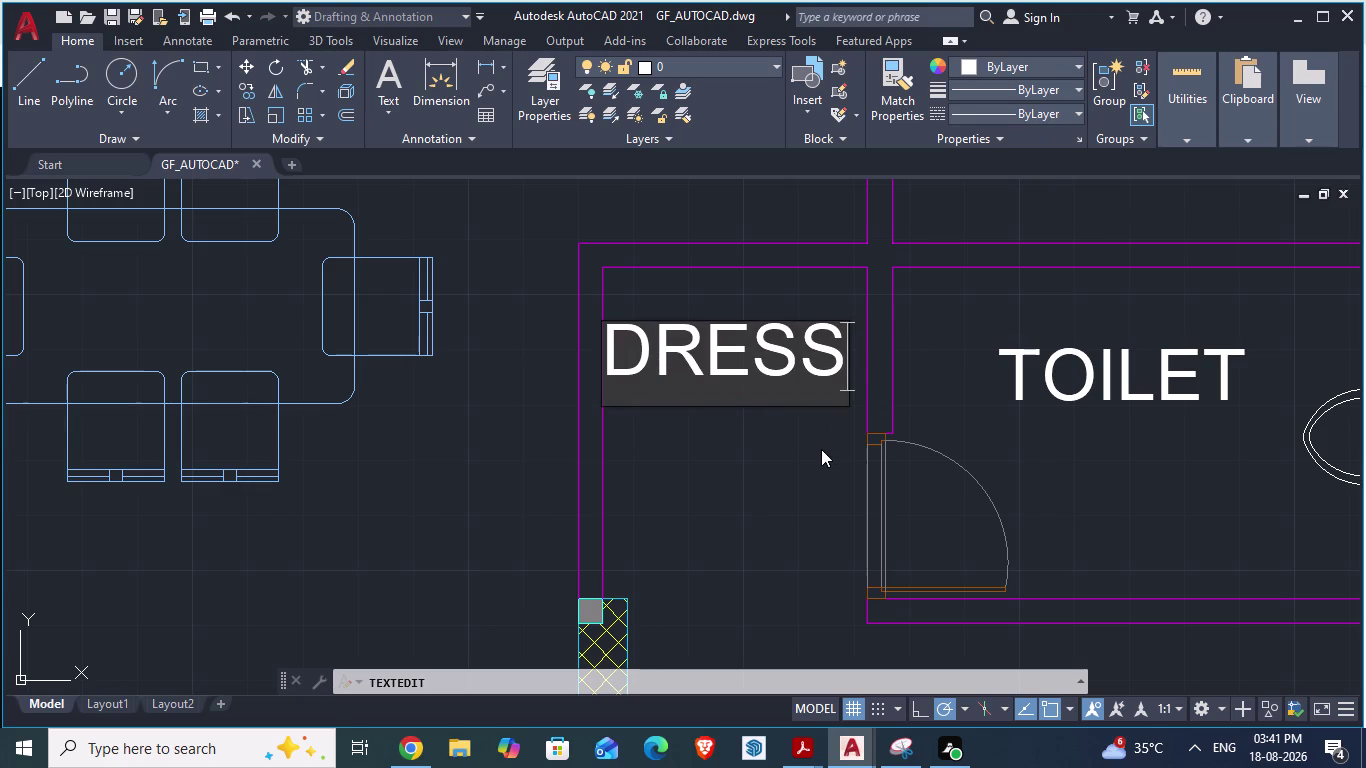
click(820, 449)
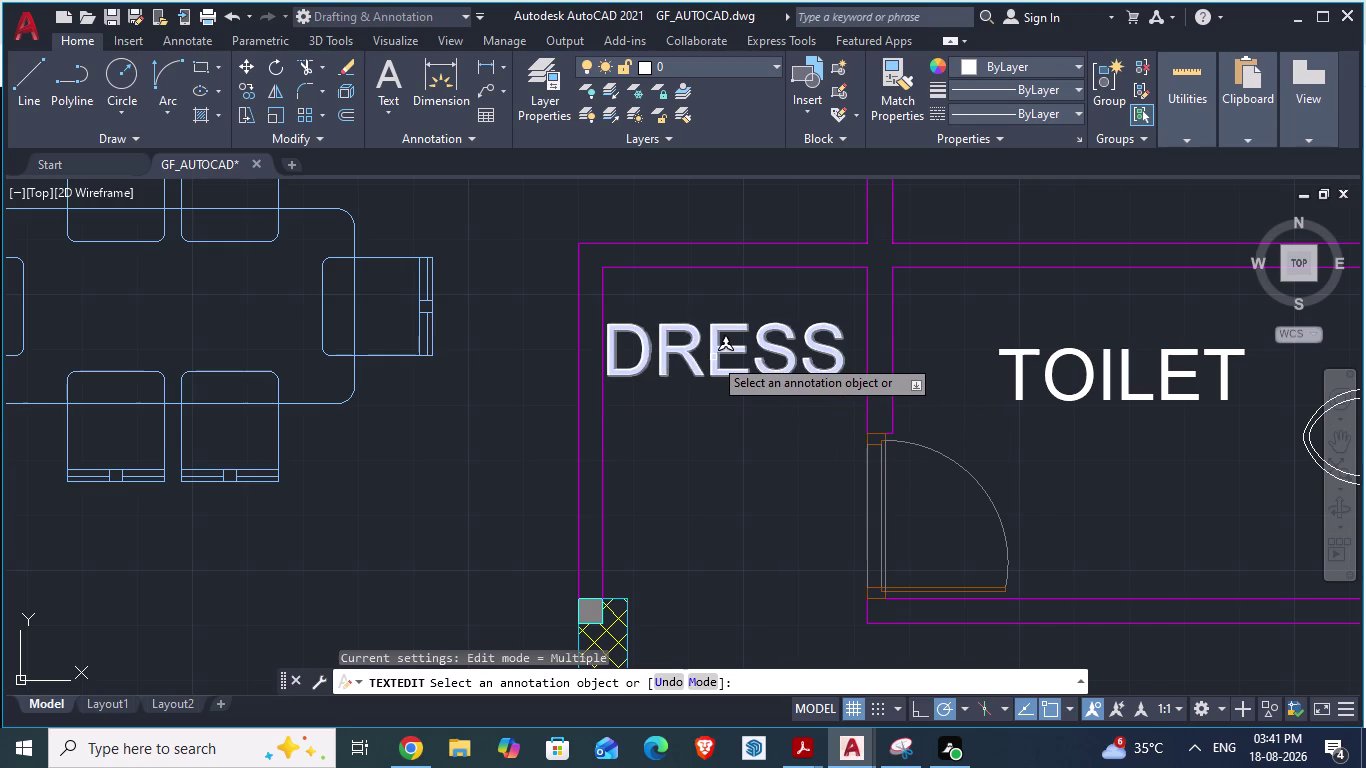
Exit the DRESS label editor and clear the stray selections around it.
click(713, 357)
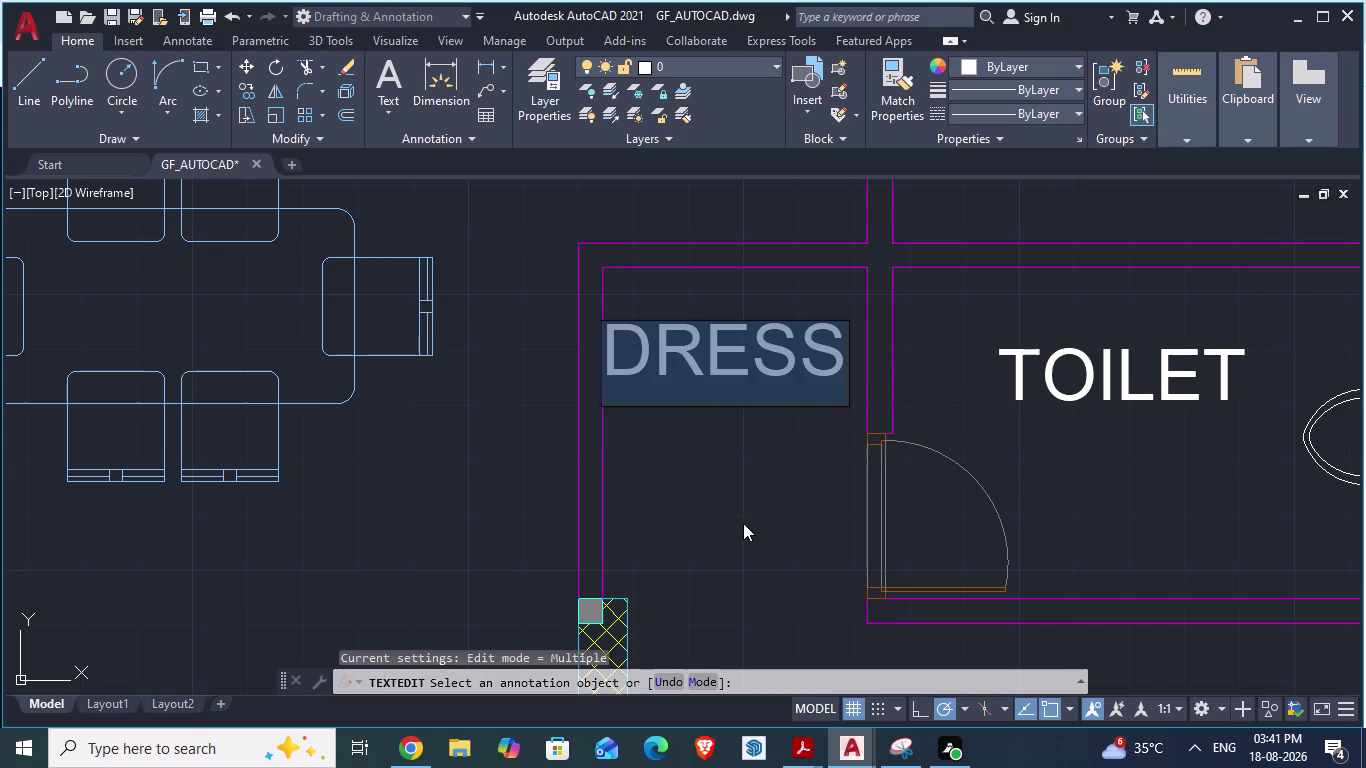
key(Escape)
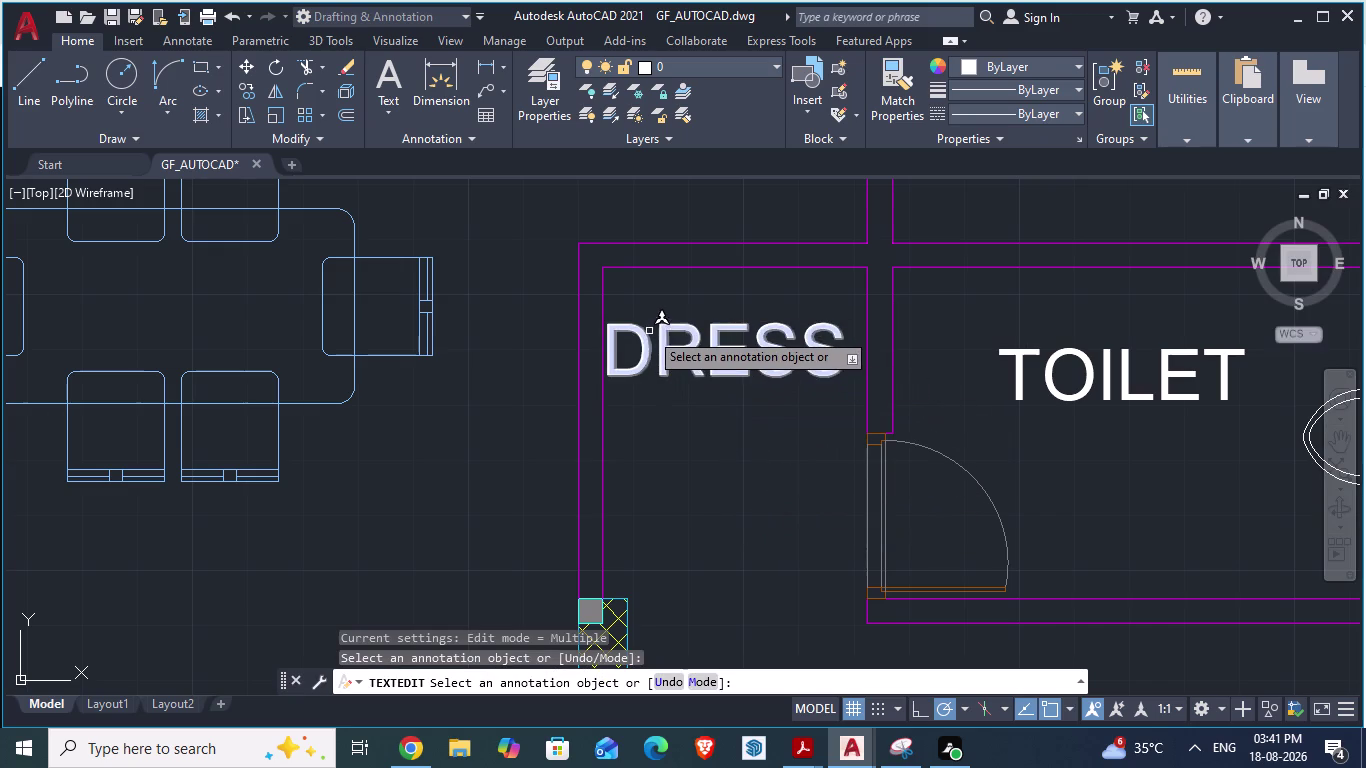
click(657, 331)
key(Escape)
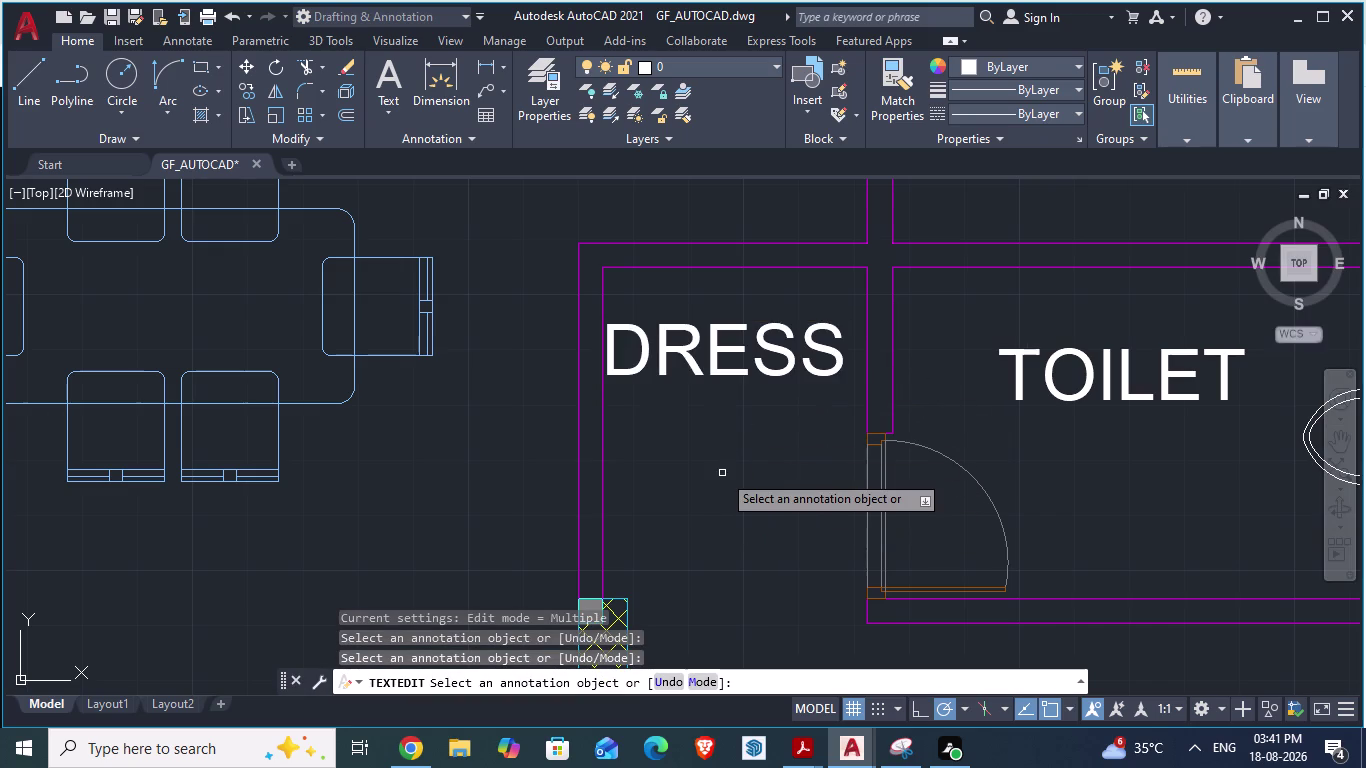
key(Escape)
click(722, 473)
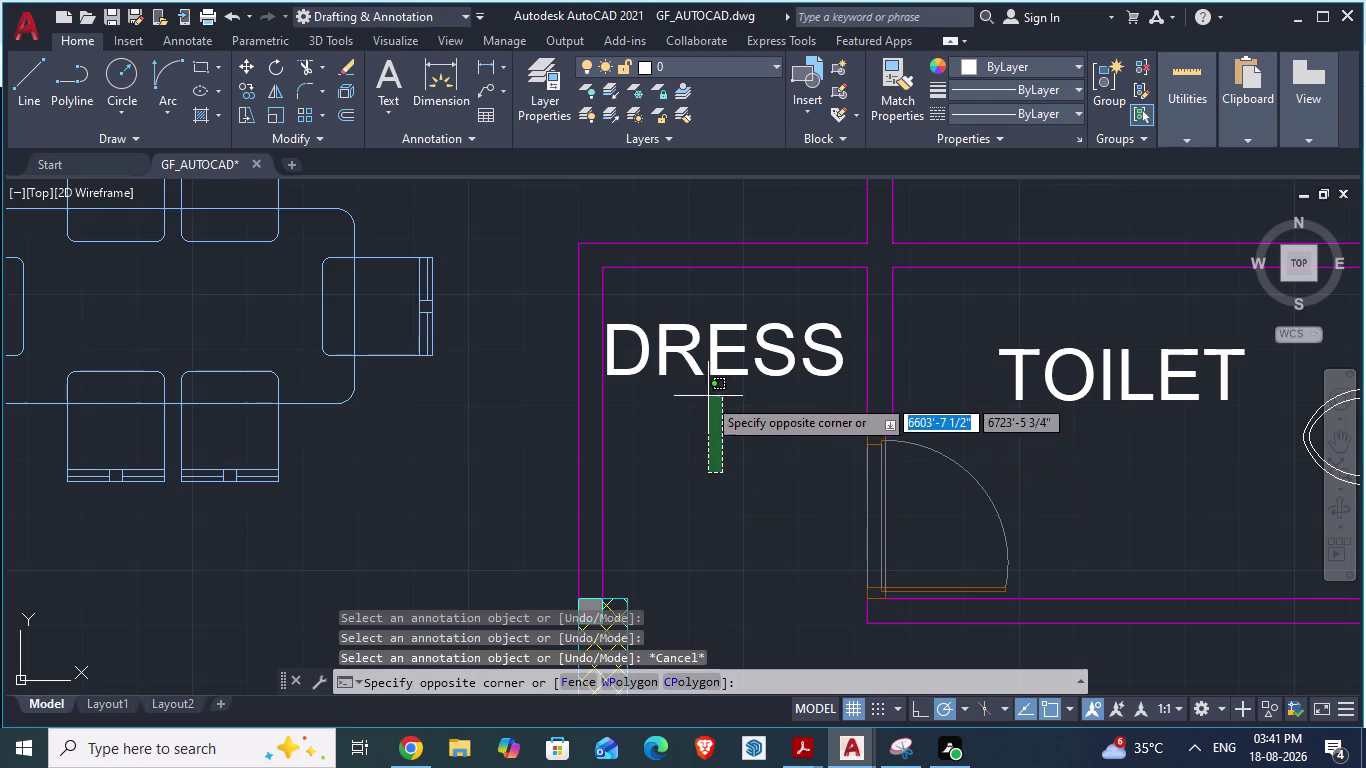
key(Escape)
click(663, 368)
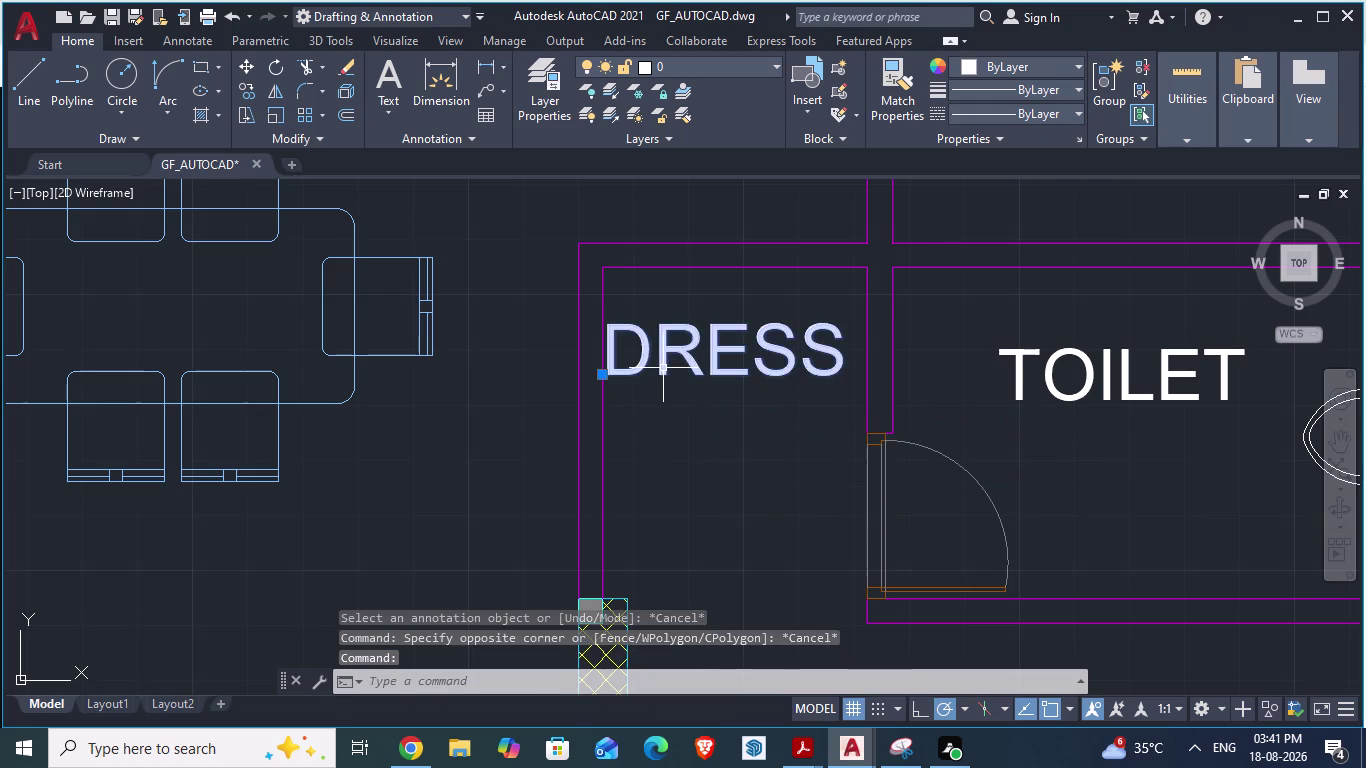
key(Escape)
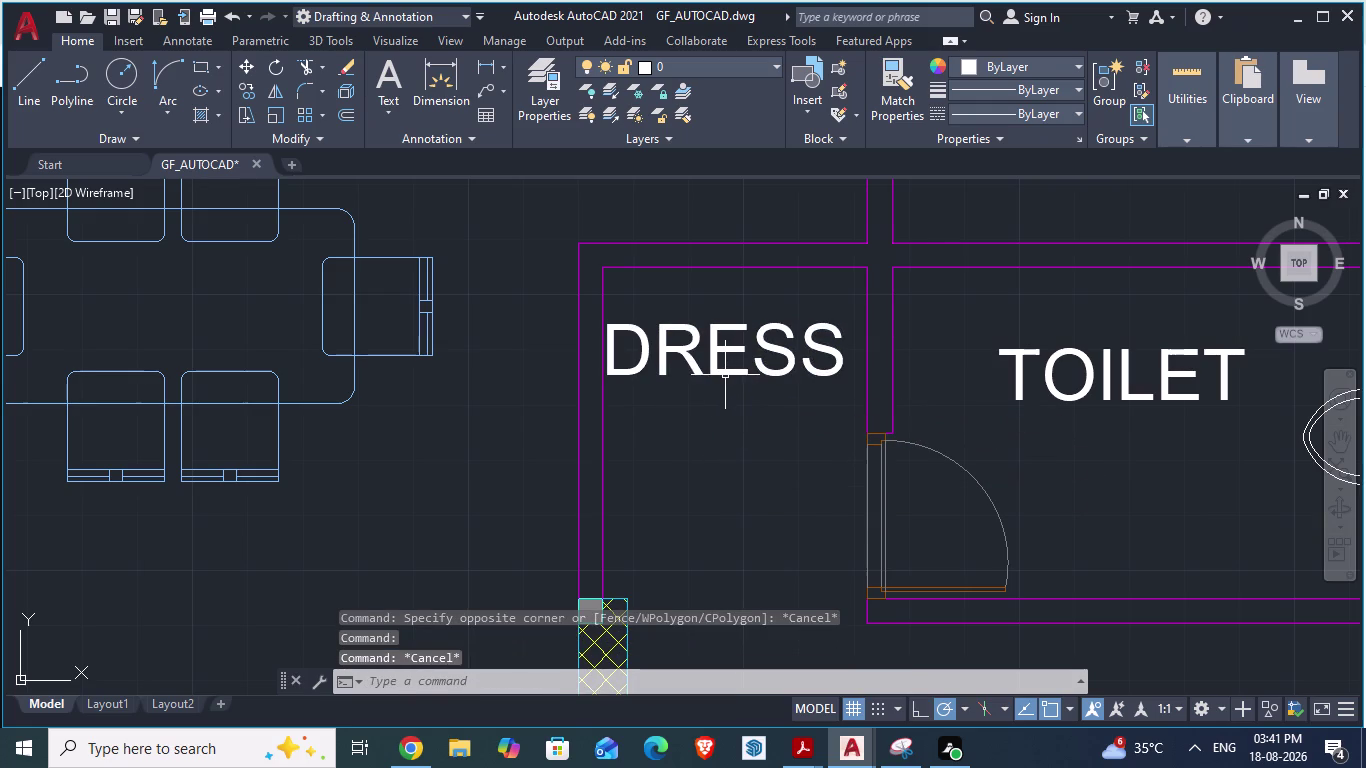
Move the DRESS label into the room left of TOILET.
click(717, 335)
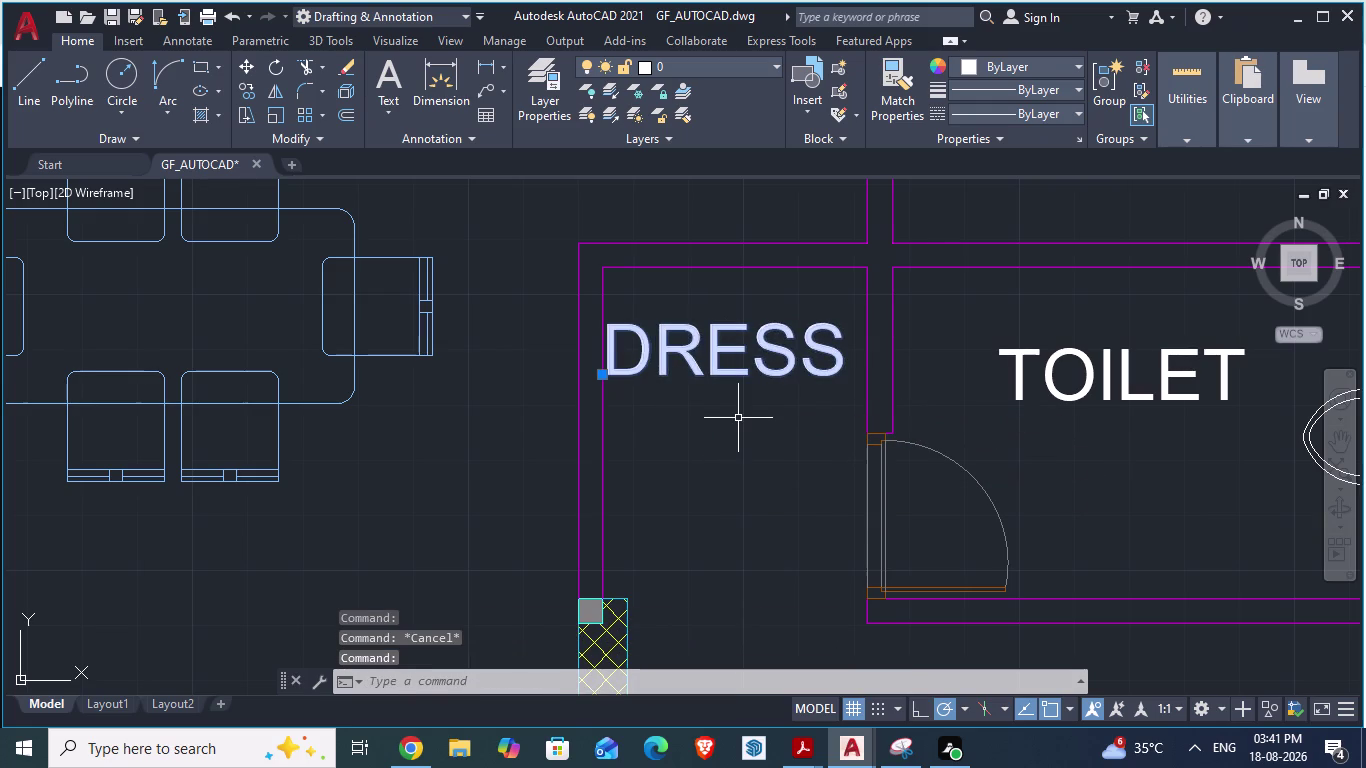
key(m)
key(Return)
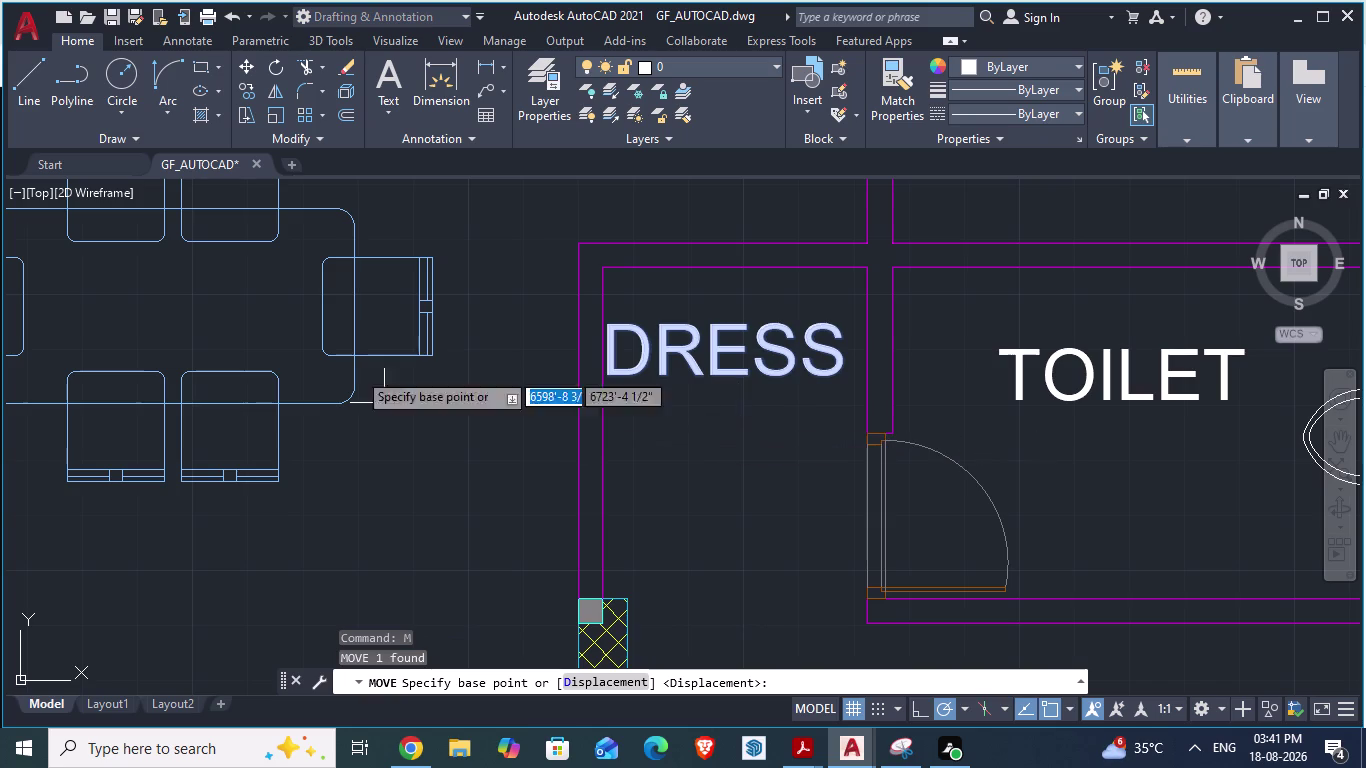
scroll(up, 3)
drag(671, 377, 694, 361)
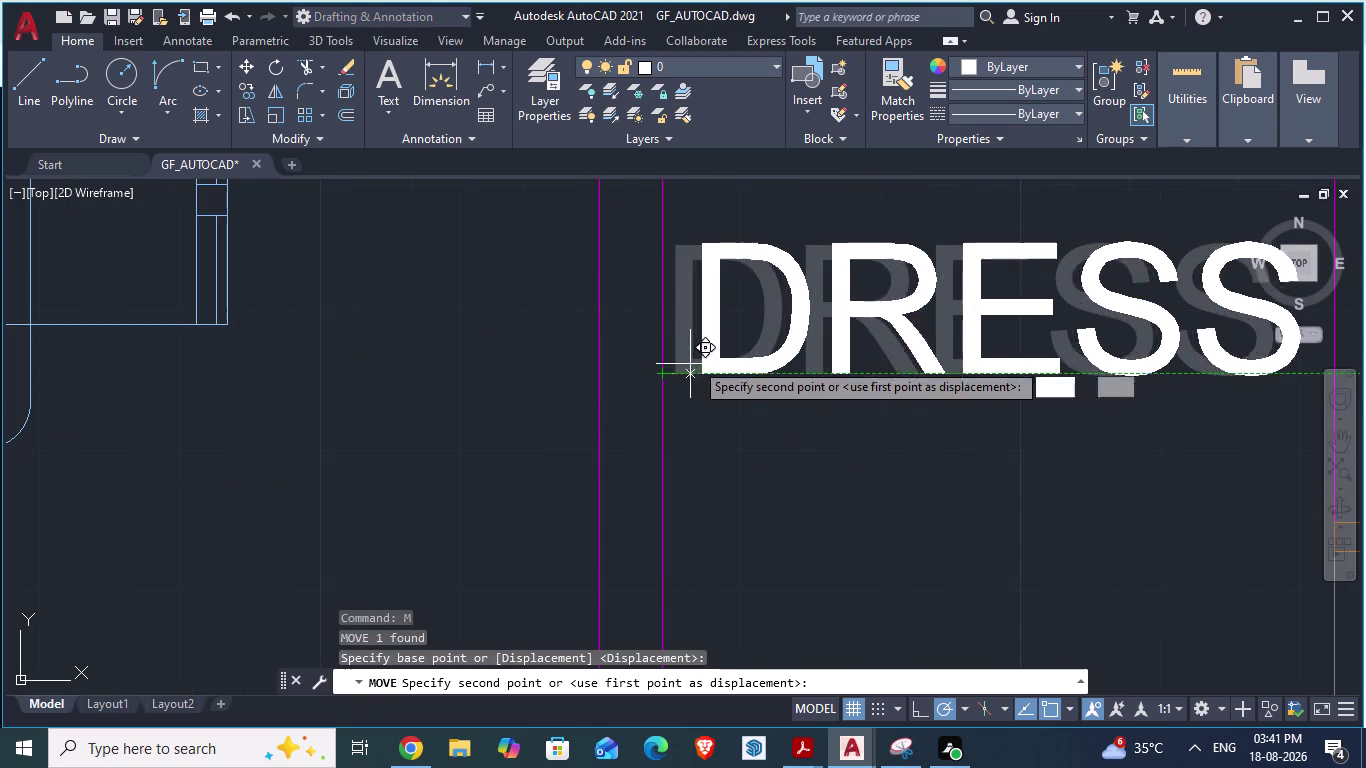
drag(694, 361, 694, 347)
scroll(down, 3)
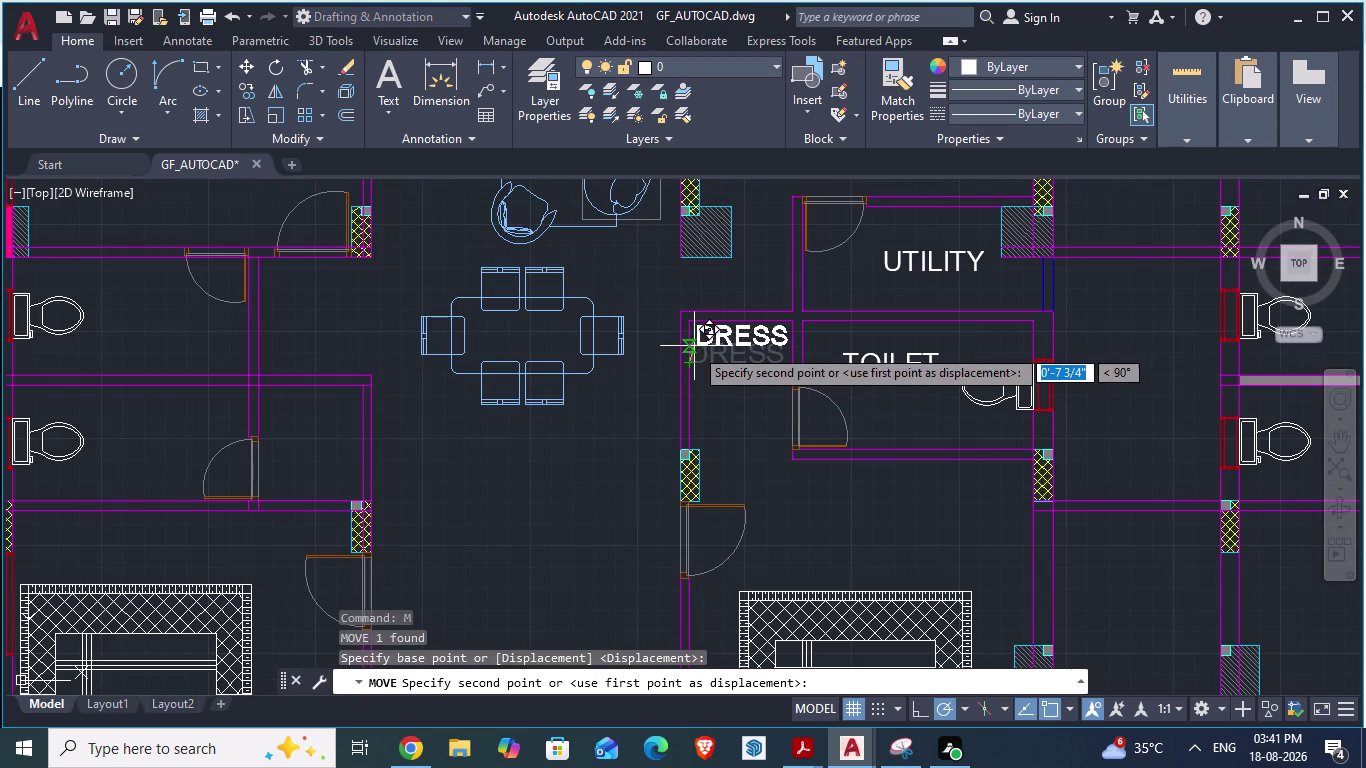
drag(694, 347, 694, 359)
click(694, 359)
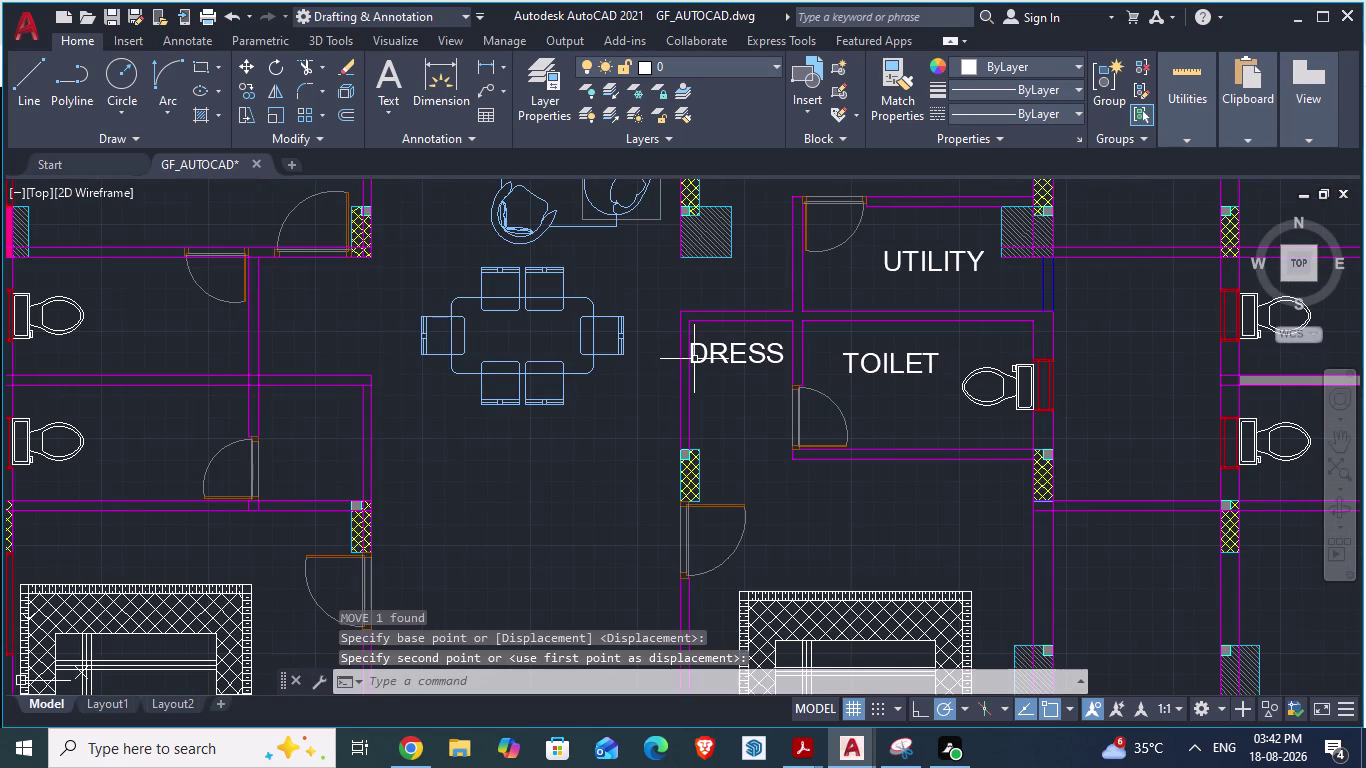
scroll(up, 3)
click(683, 368)
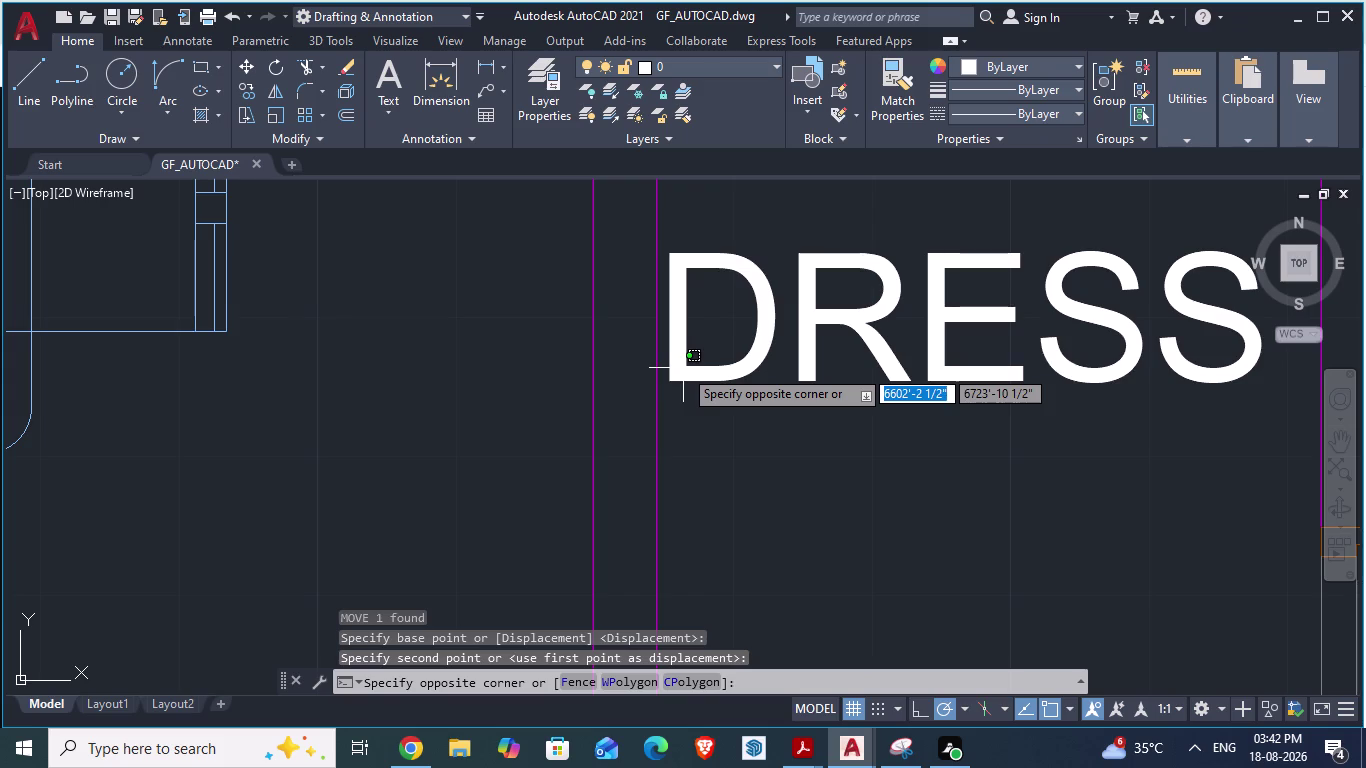
key(Escape)
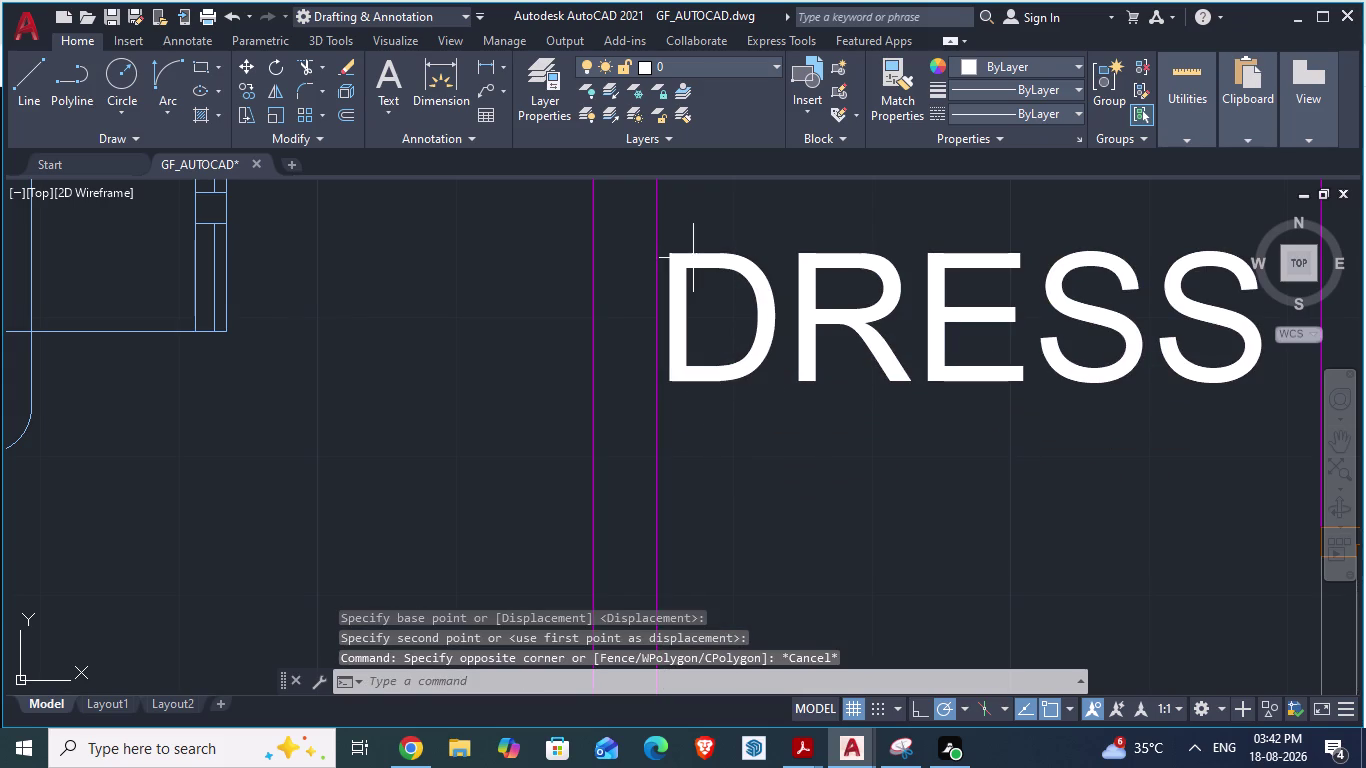
Start another move of the DRESS label, then cancel it.
click(730, 252)
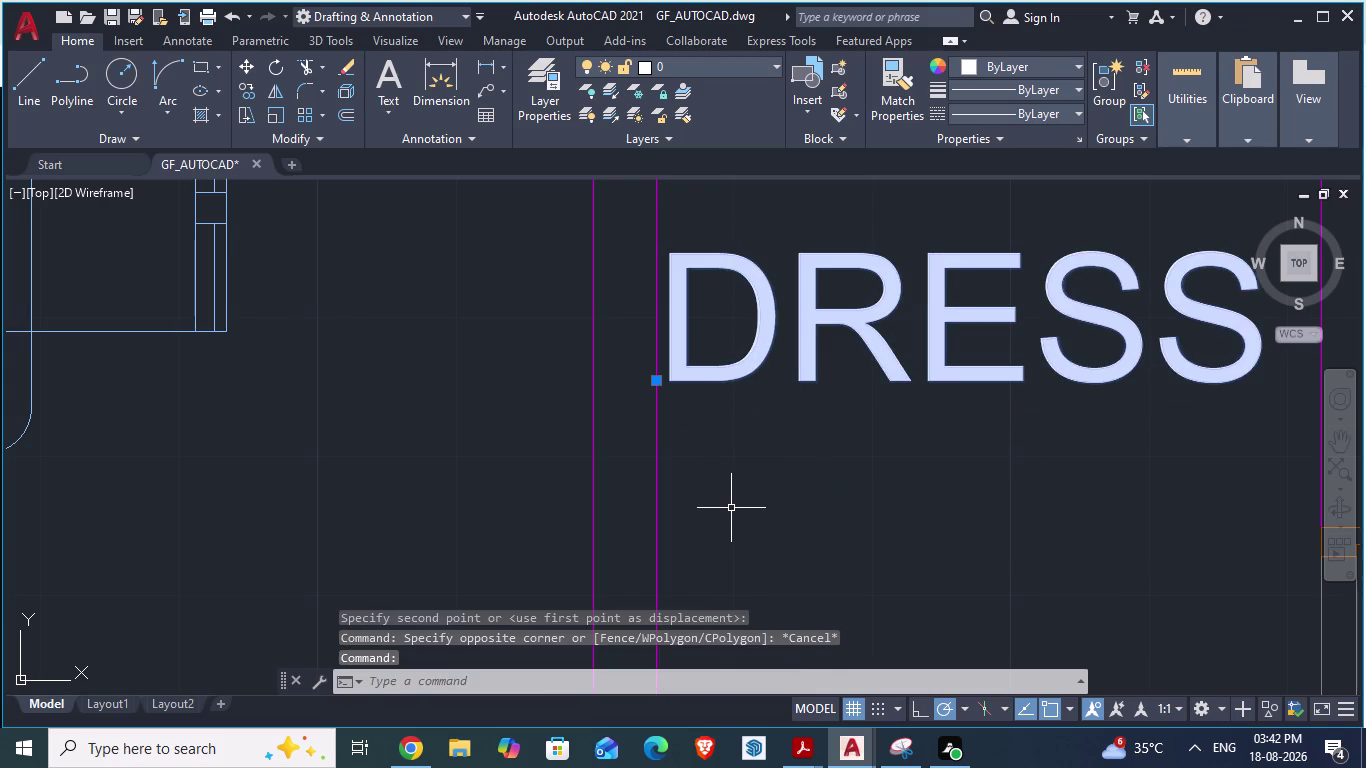
key(m)
key(Return)
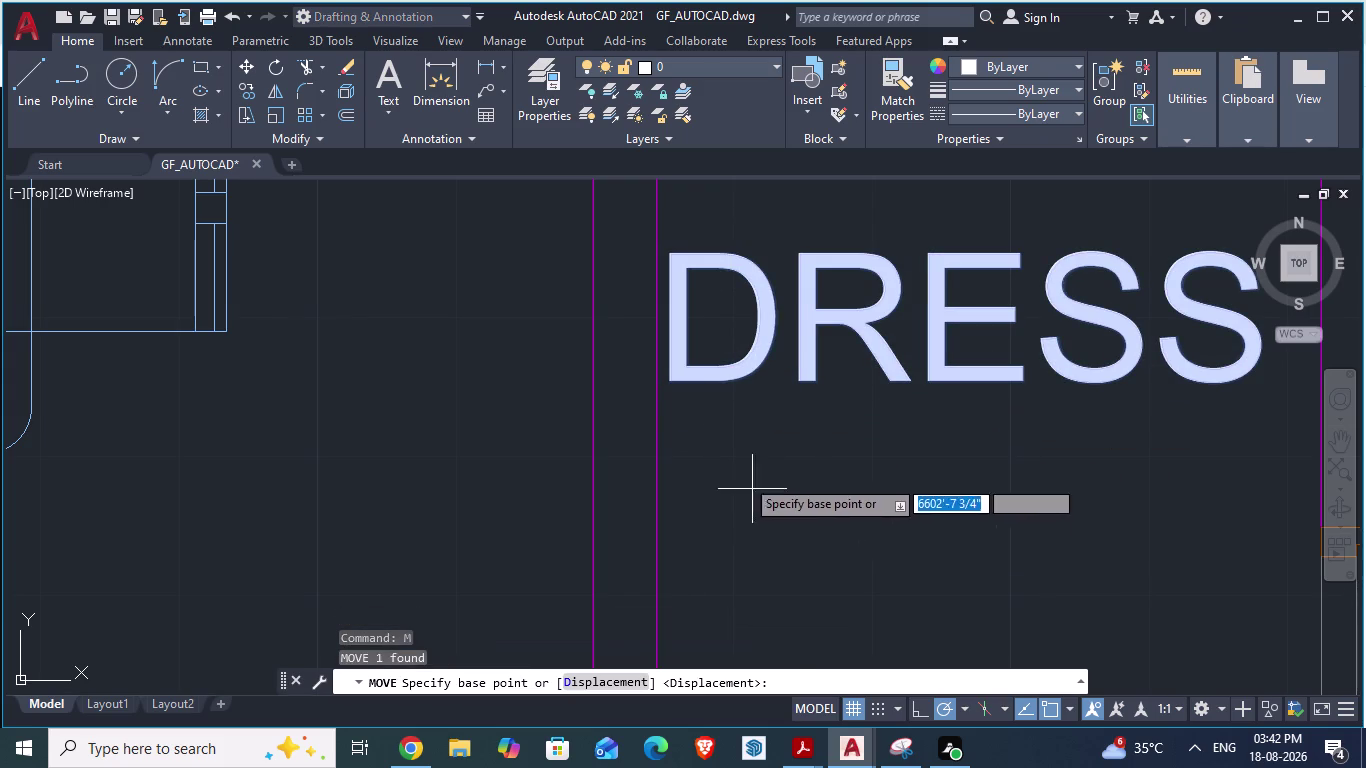
scroll(down, 3)
scroll(up, 3)
key(Escape)
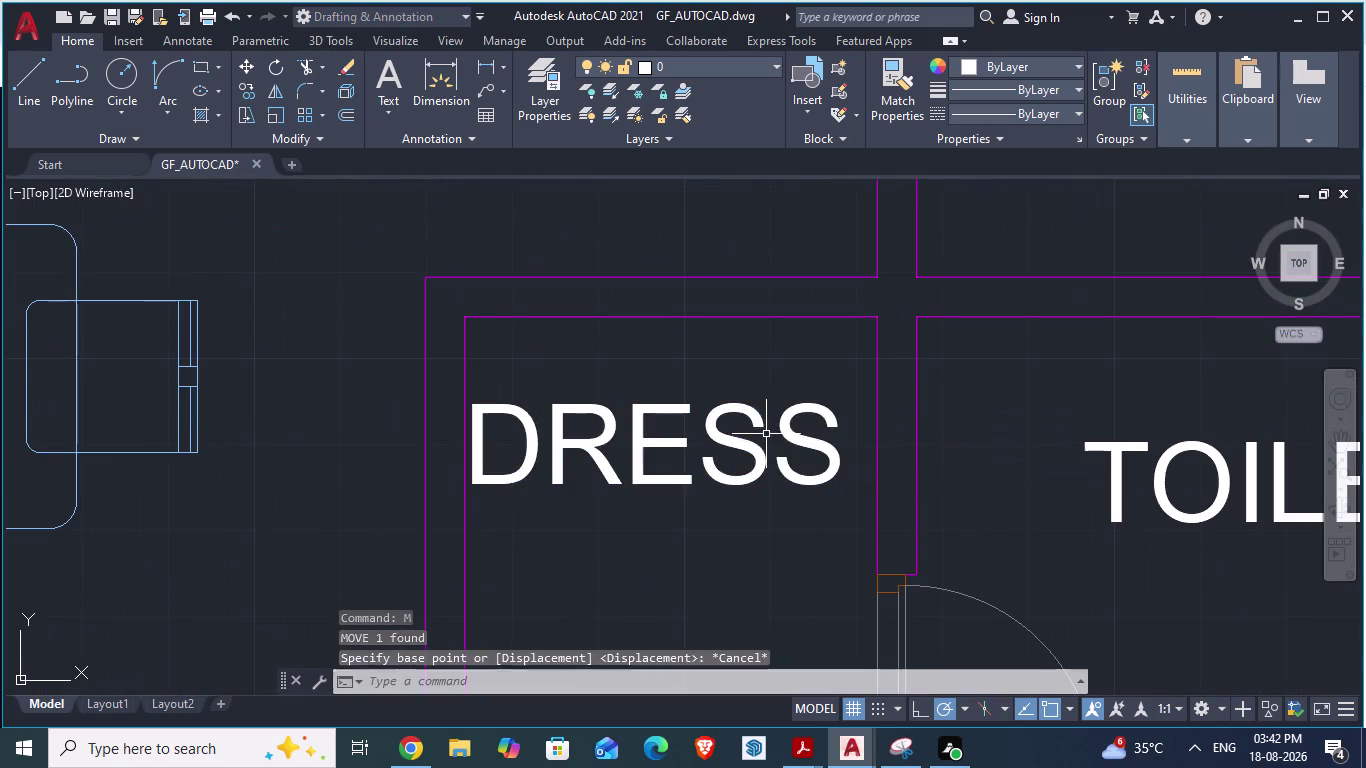
key(Escape)
key(Escape)
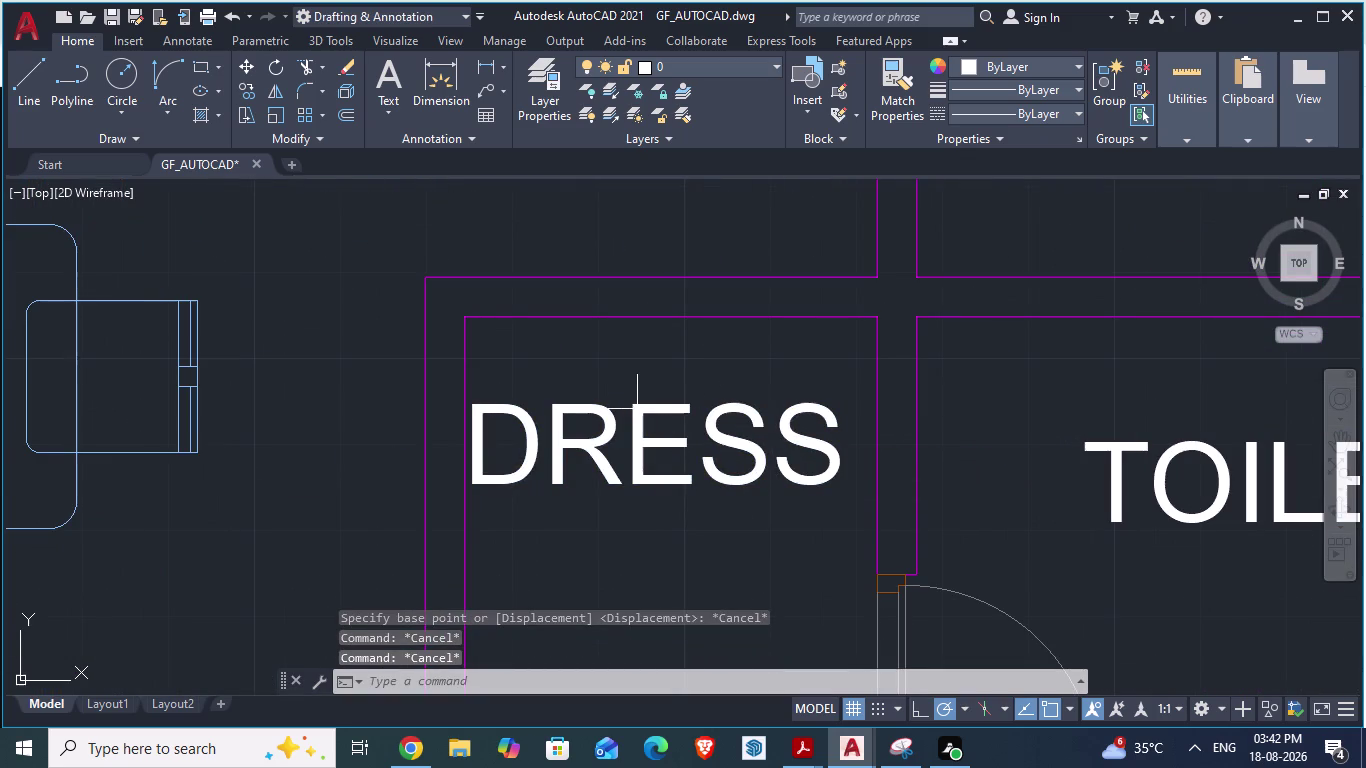
key(Escape)
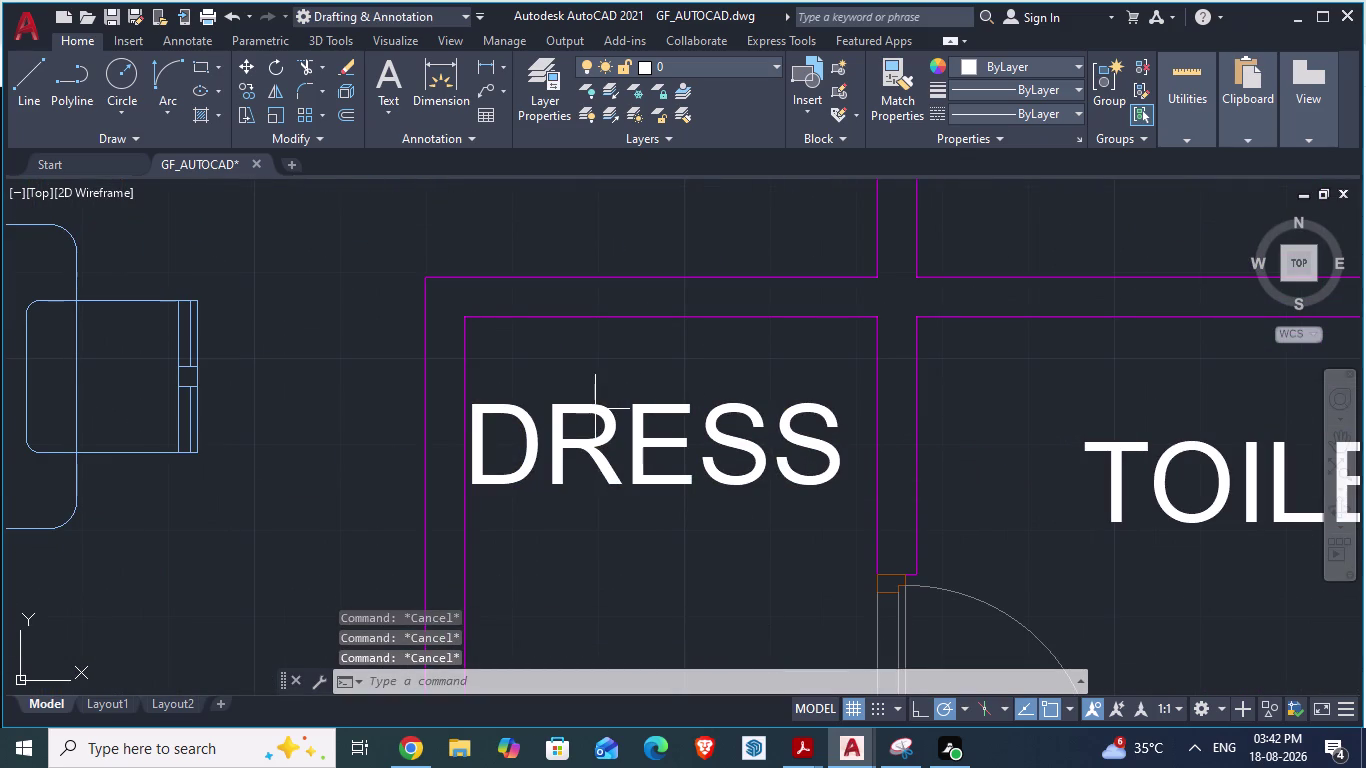
Try selecting and moving the DRESS label again, then cancel the move.
click(563, 410)
key(m)
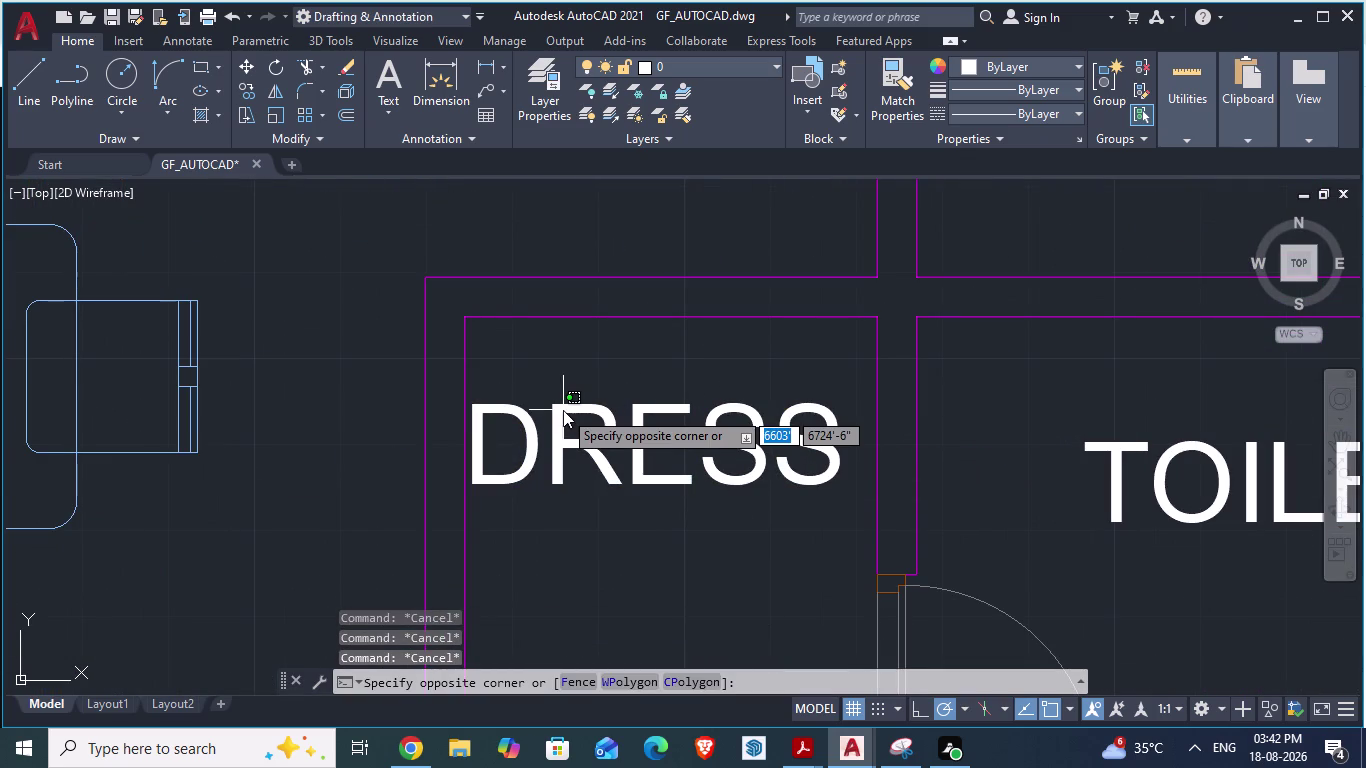
key(Return)
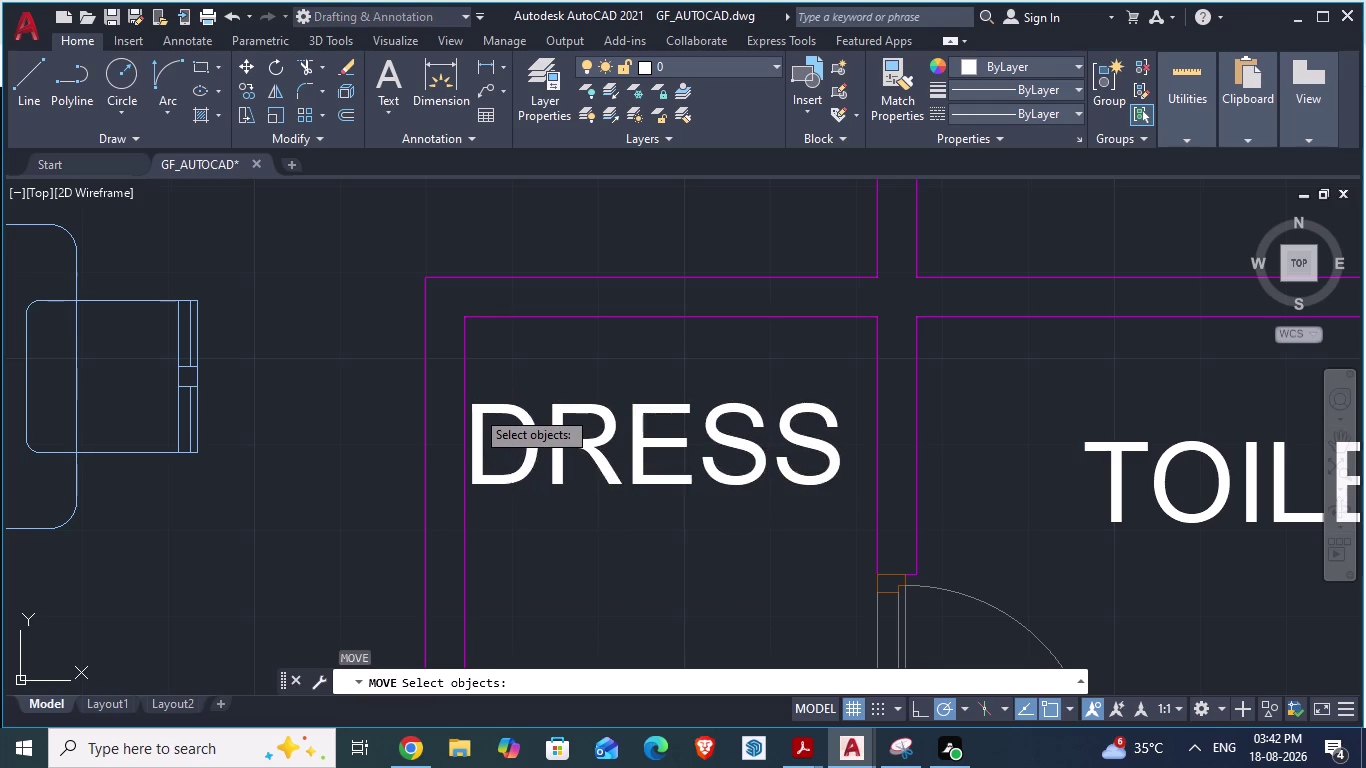
click(472, 407)
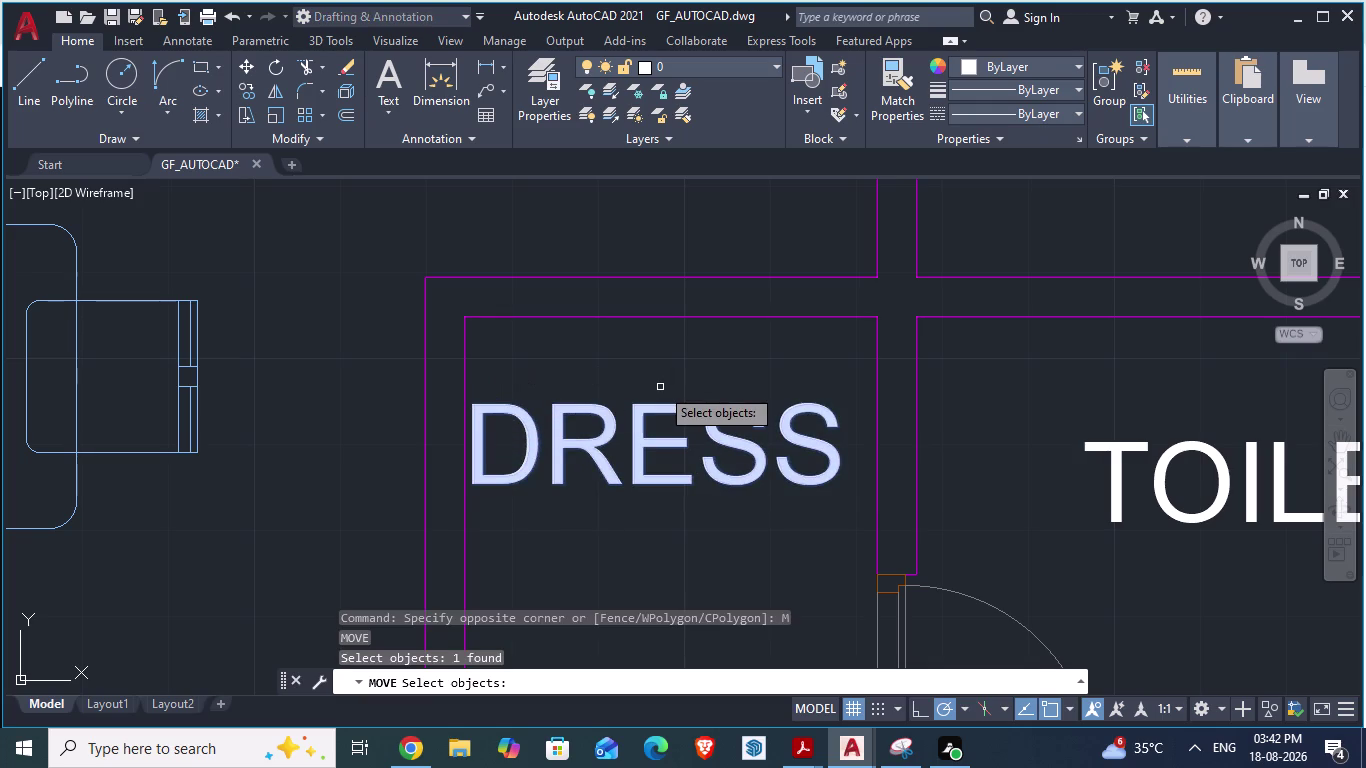
key(Escape)
key(Escape)
key(Escape)
key(Escape)
click(755, 342)
key(Escape)
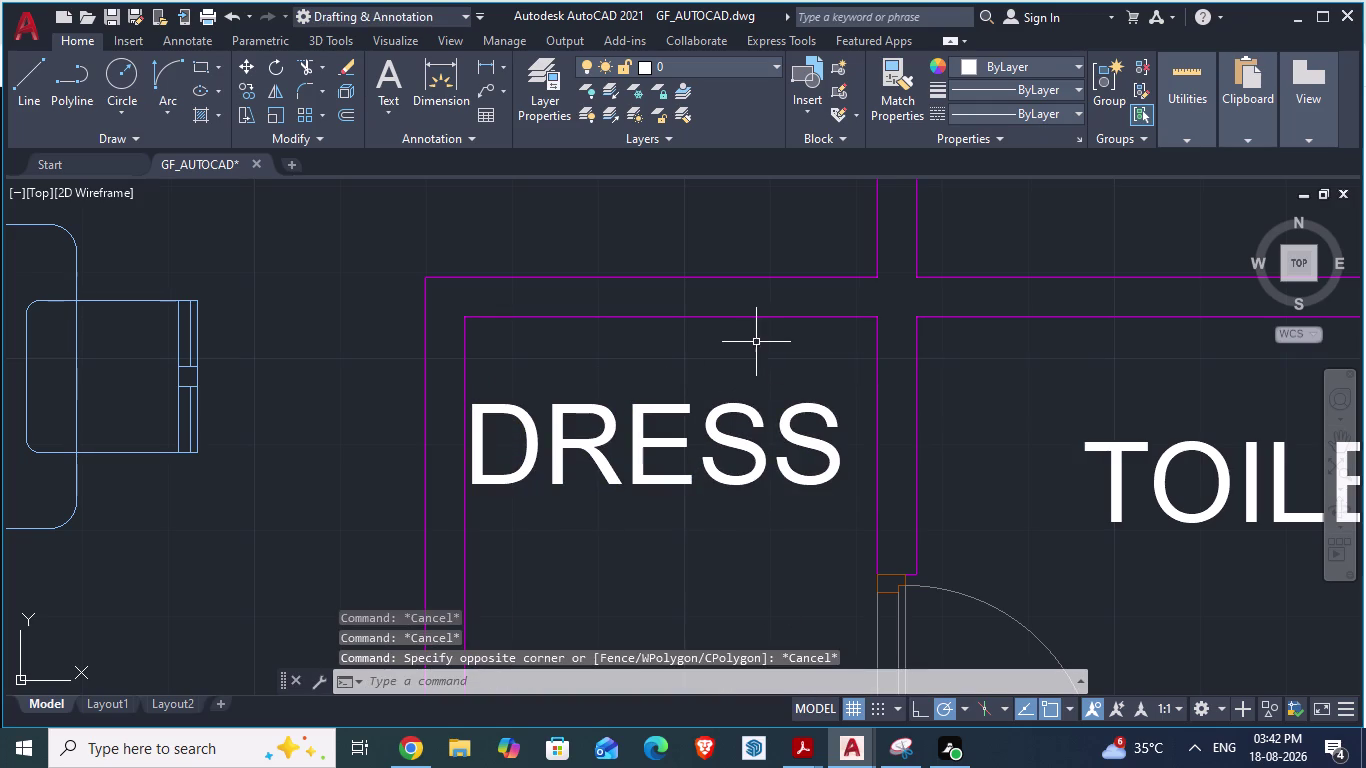
Move the DRESS label slightly up and to the right within the dress room.
click(722, 413)
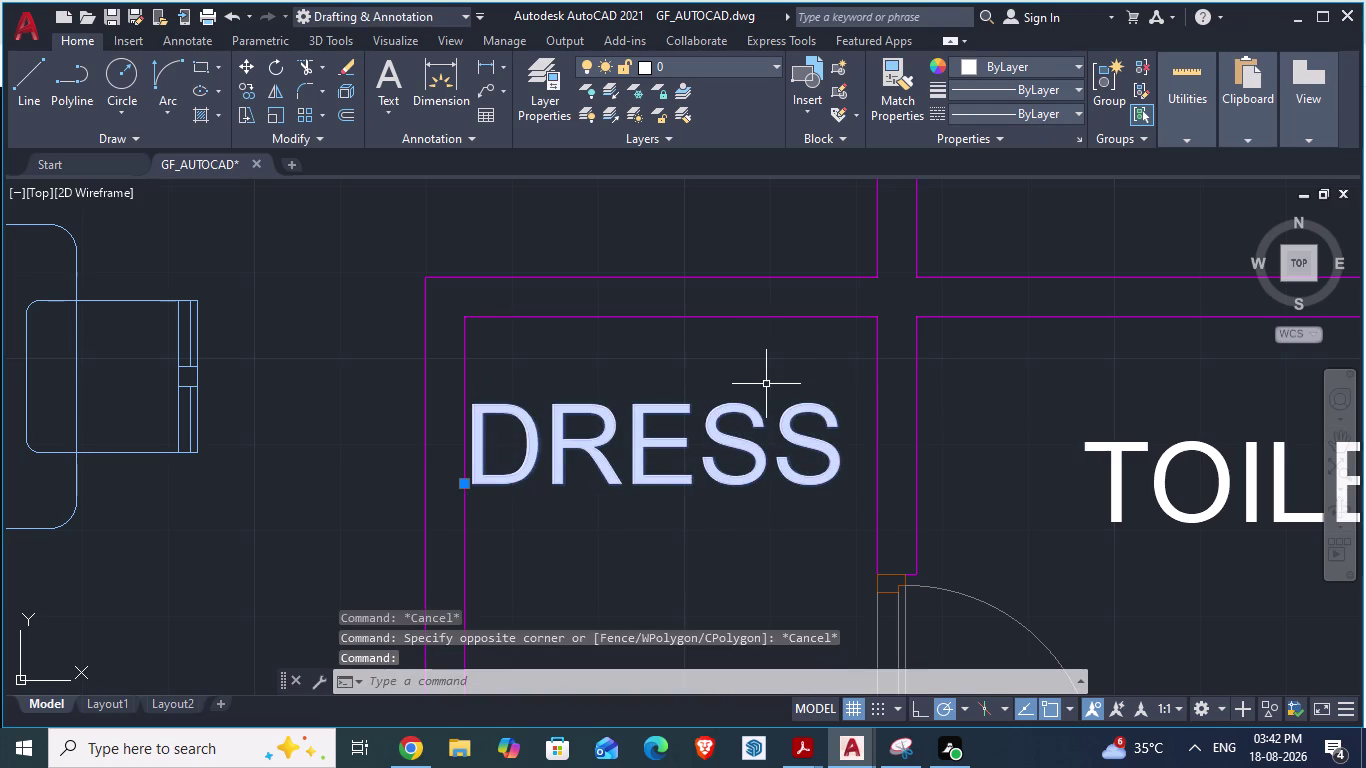
key(m)
key(Return)
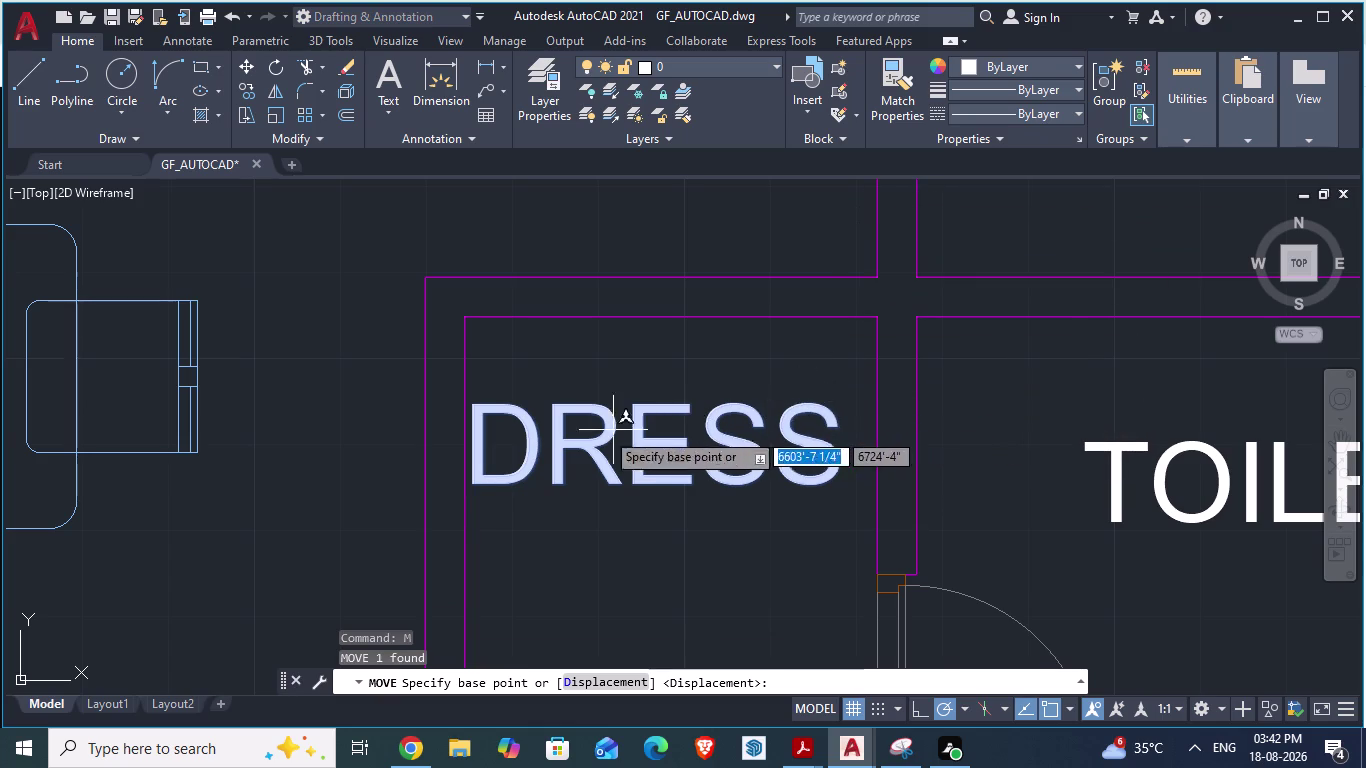
drag(467, 491, 493, 458)
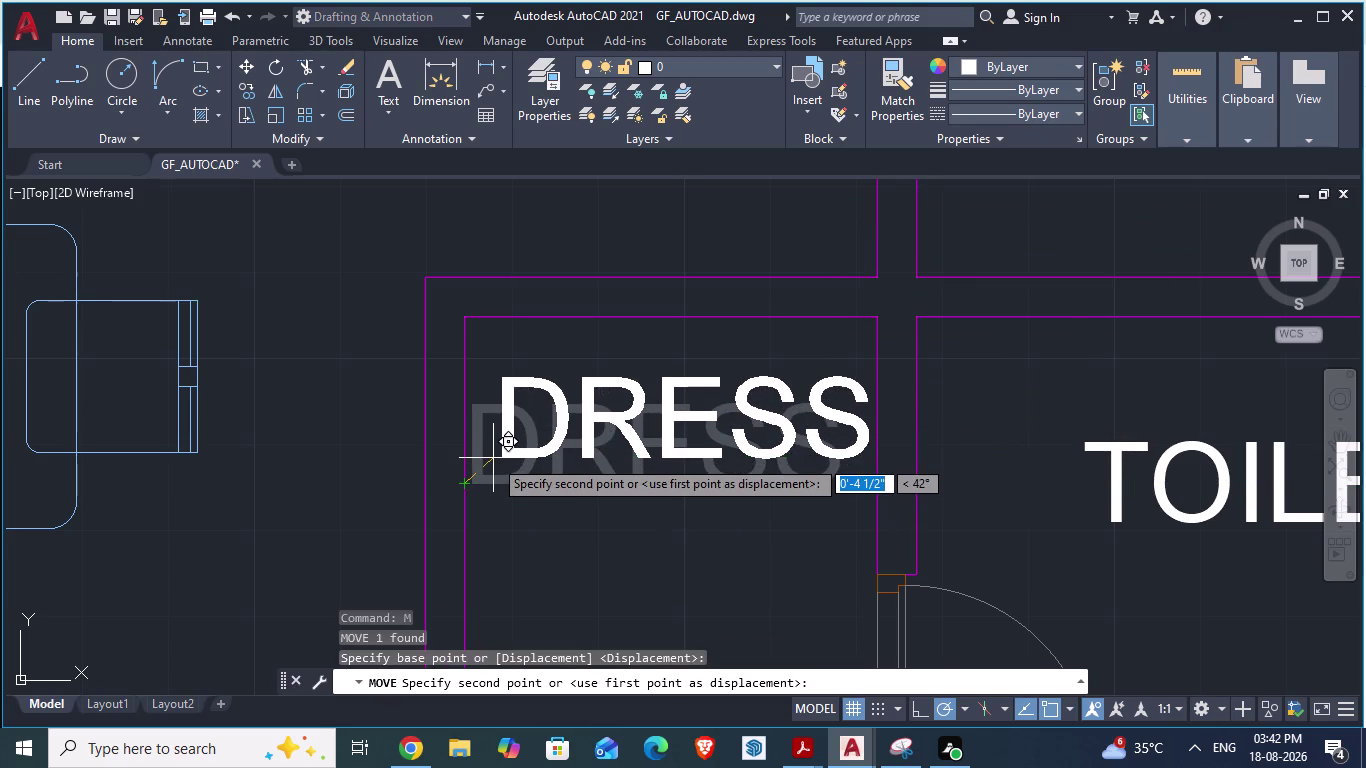
drag(493, 458, 483, 446)
click(483, 446)
scroll(down, 3)
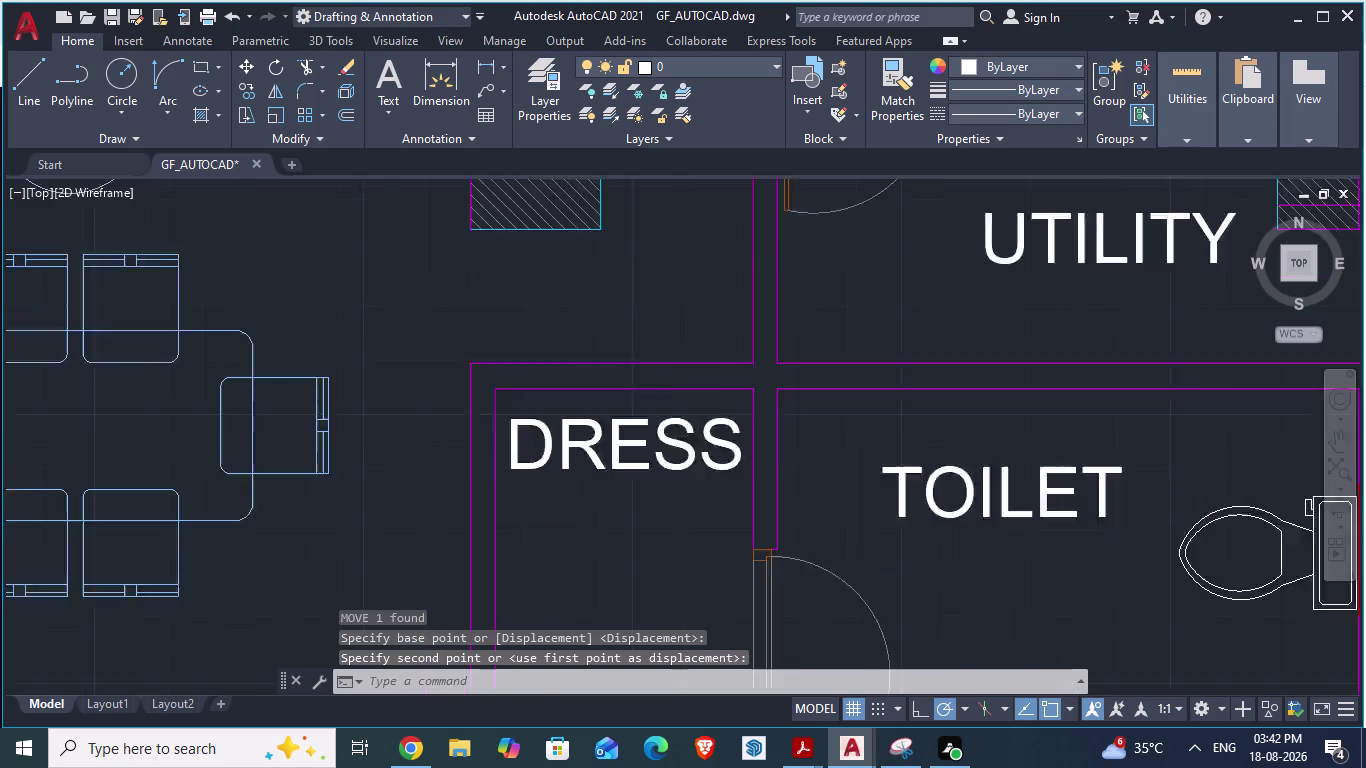
scroll(down, 3)
scroll(down, 3)
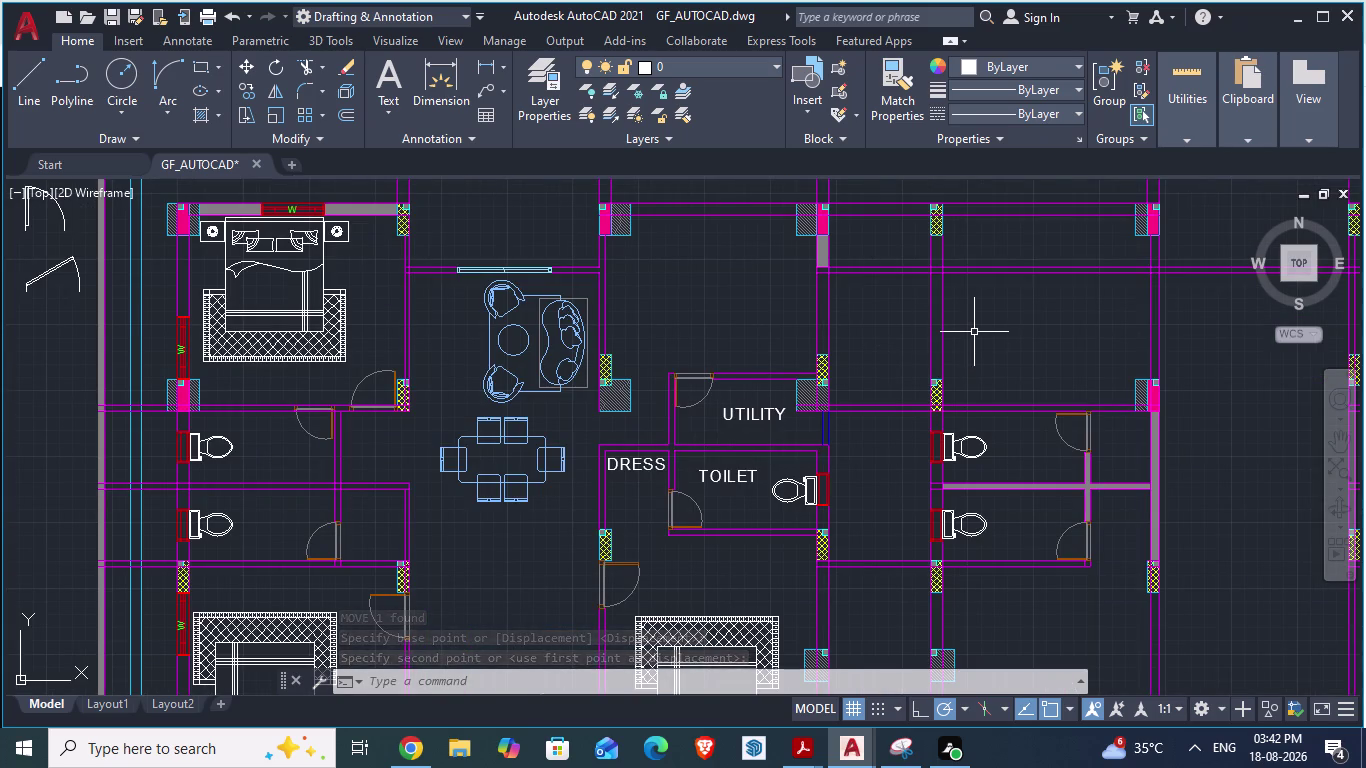
key(alt+Tab)
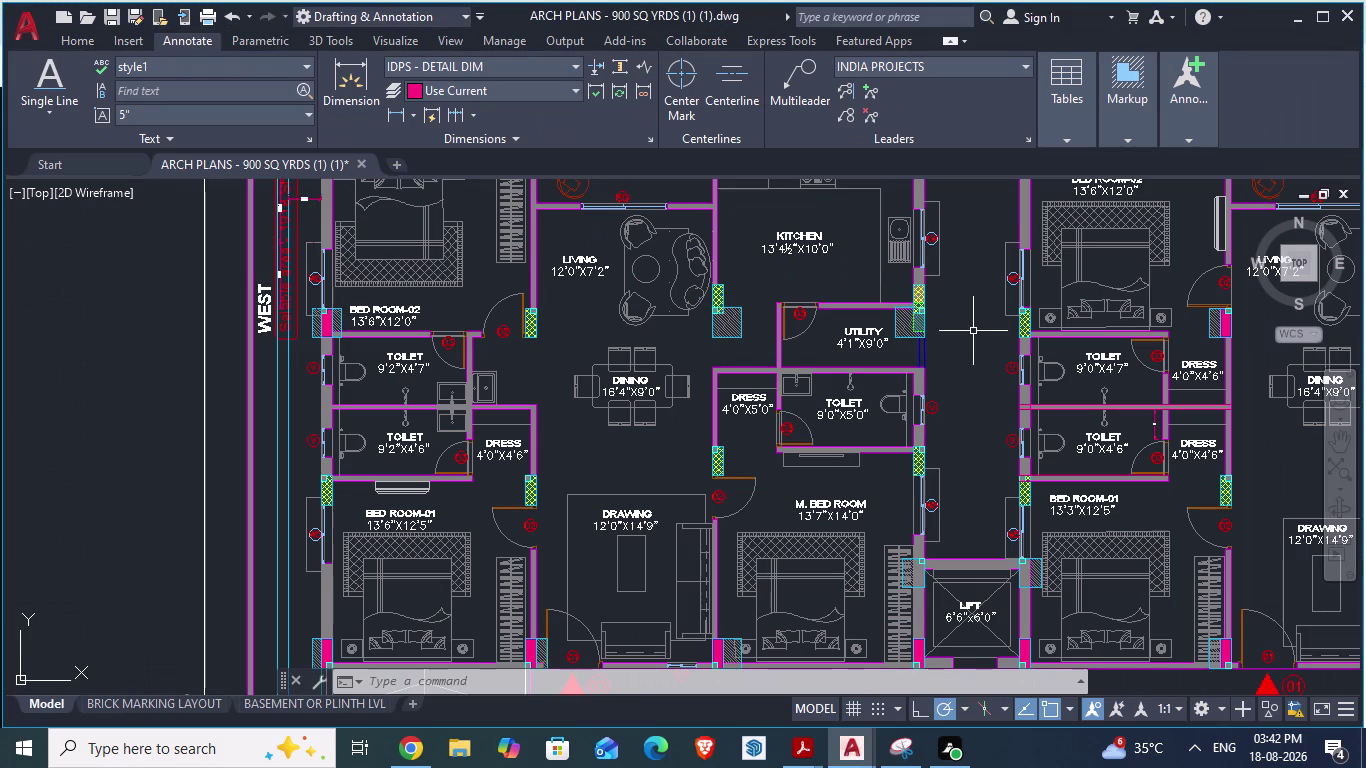
Compare with the ARCH PLANS reference drawing, then copy the DRESS label.
scroll(down, 3)
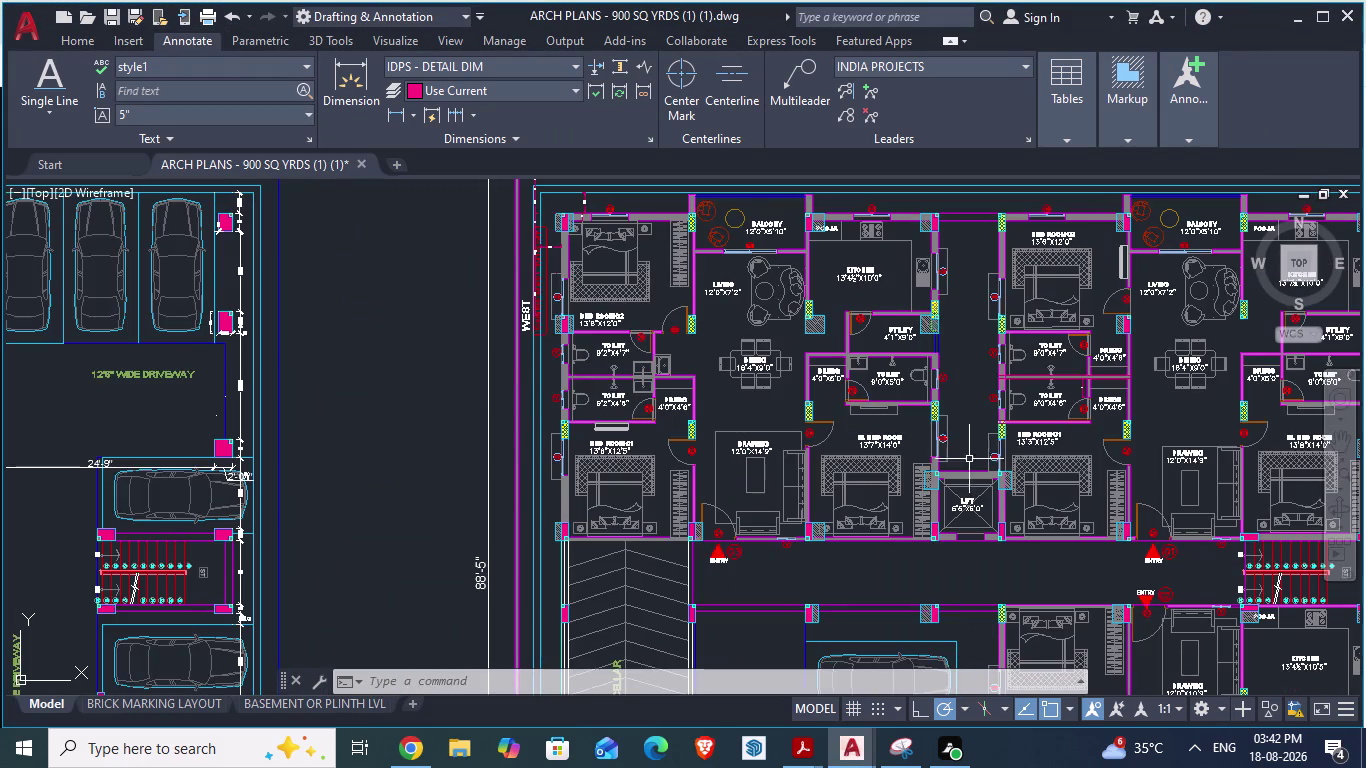
scroll(up, 3)
scroll(up, 3)
key(alt+Tab)
scroll(down, 3)
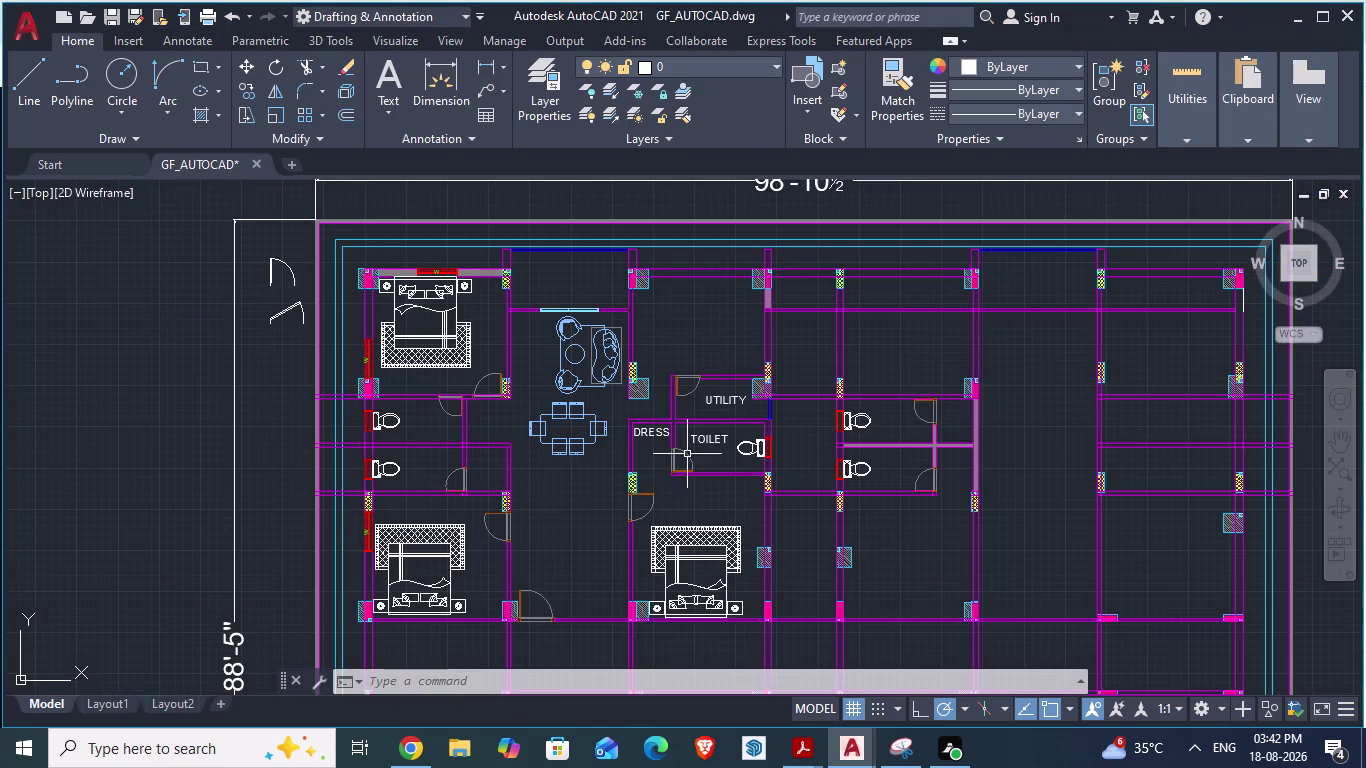
scroll(up, 3)
key(alt+Tab)
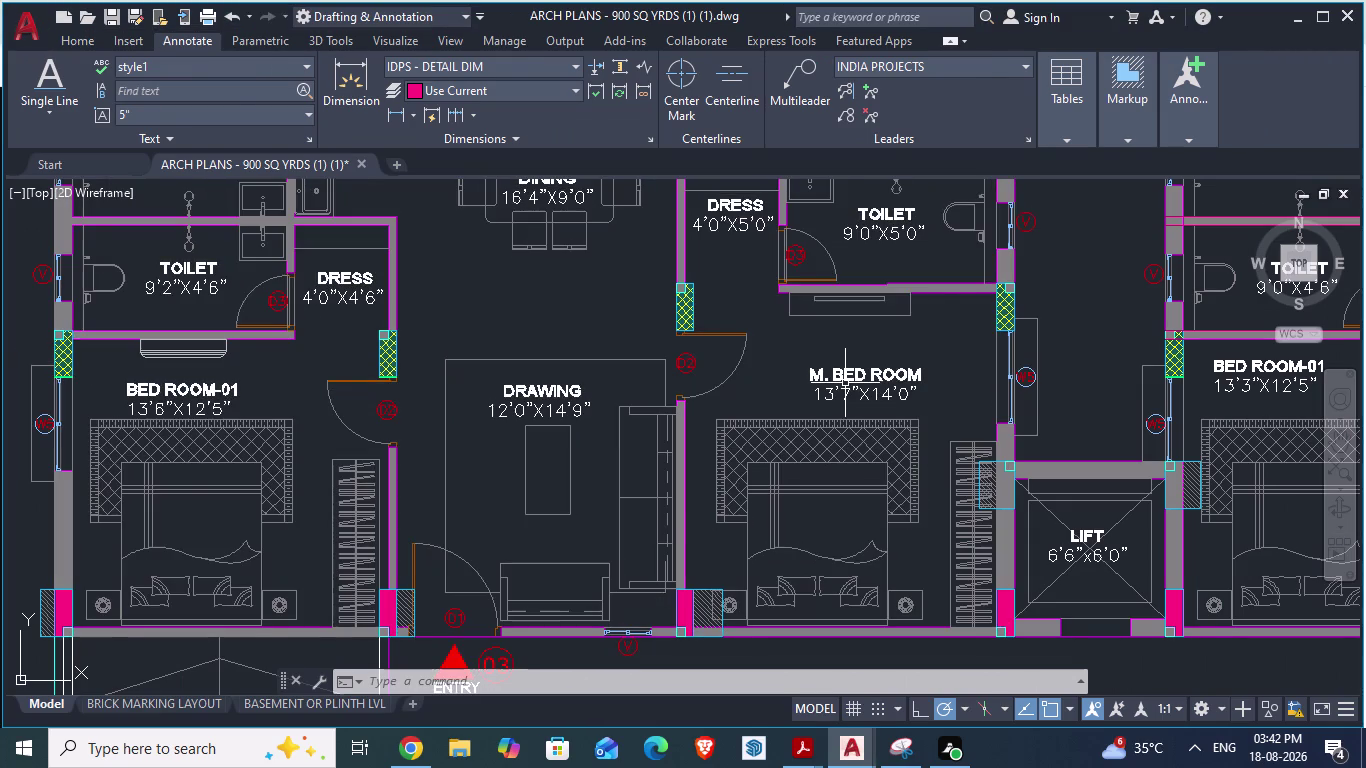
key(alt+Tab)
click(633, 335)
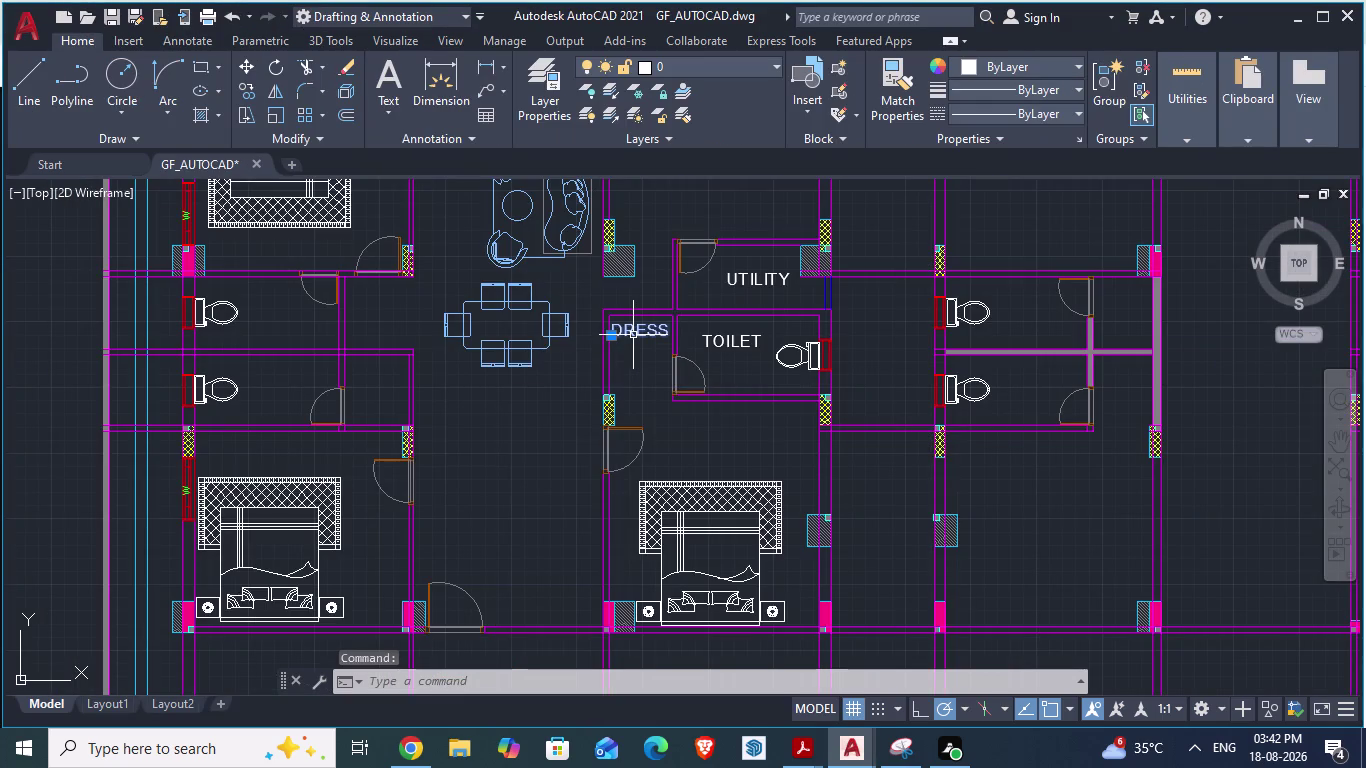
key(ctrl+c)
Paste the DRESS label copy into the room below and open it for editing.
key(ctrl+v)
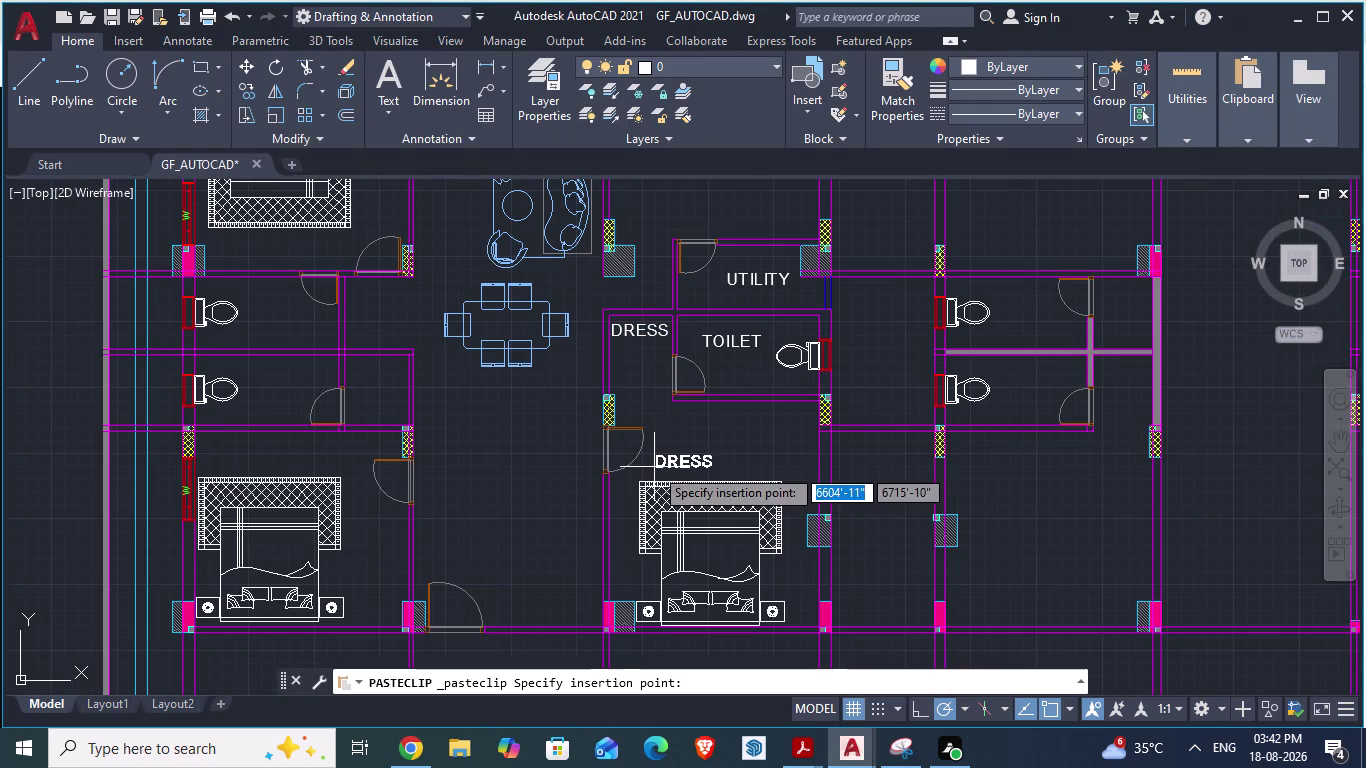
click(687, 443)
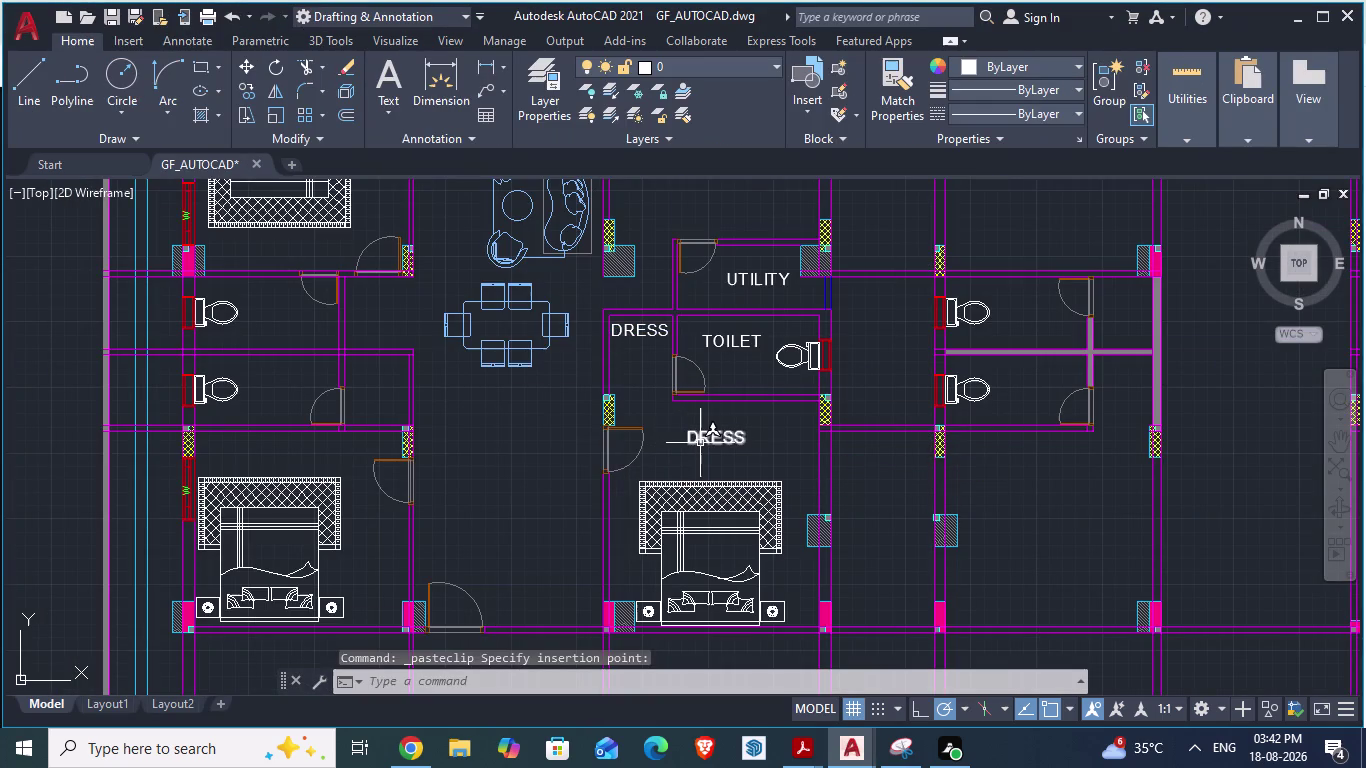
key(Escape)
scroll(up, 3)
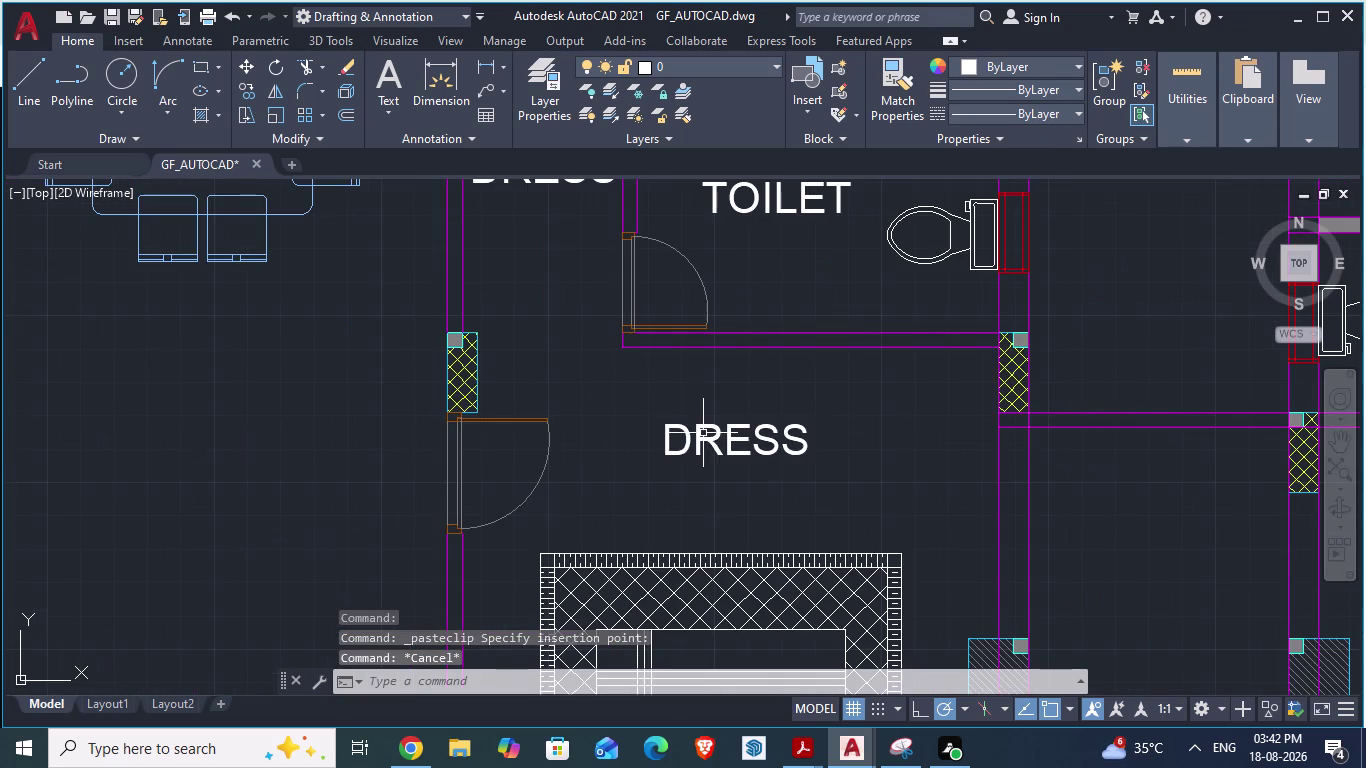
double_click(703, 433)
double_click(703, 433)
double_click(703, 433)
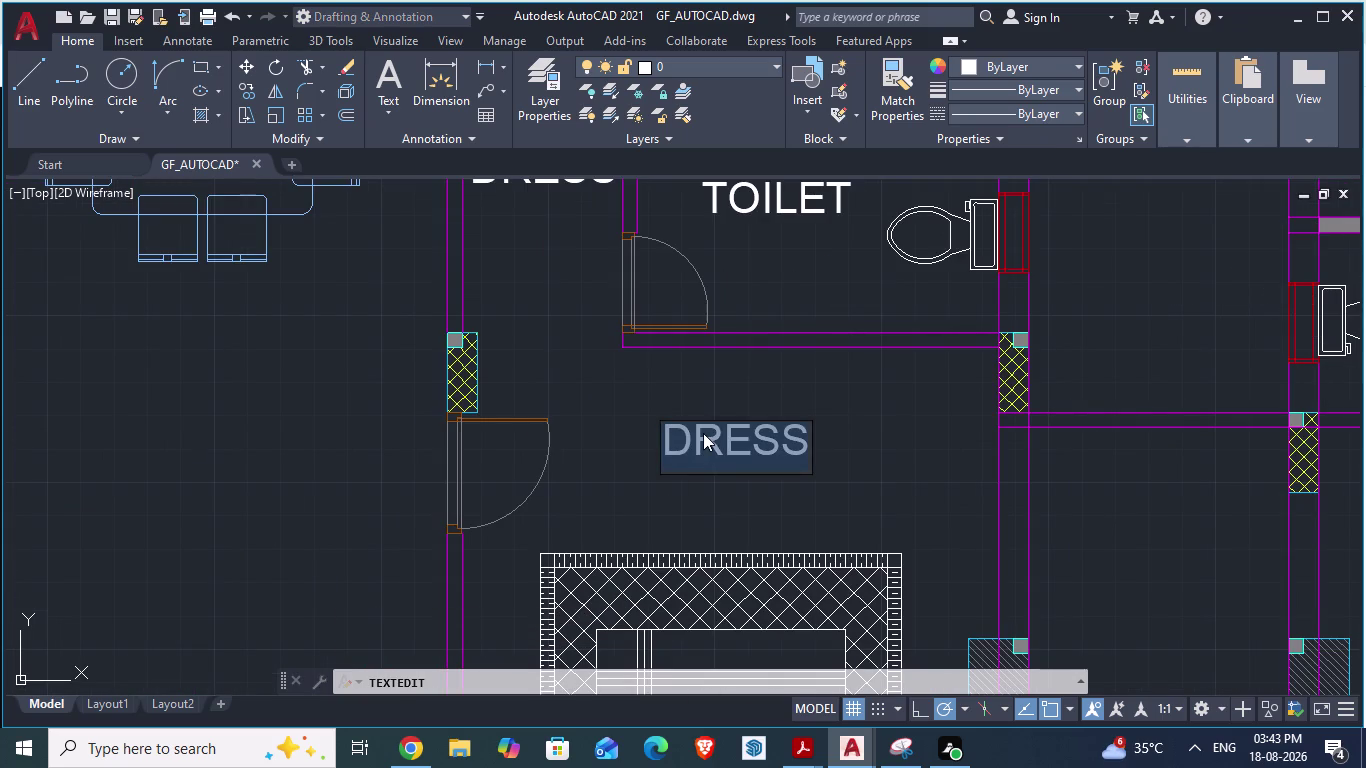
Change the copied label's text from DRESS to M.BEDROOM.
click(740, 433)
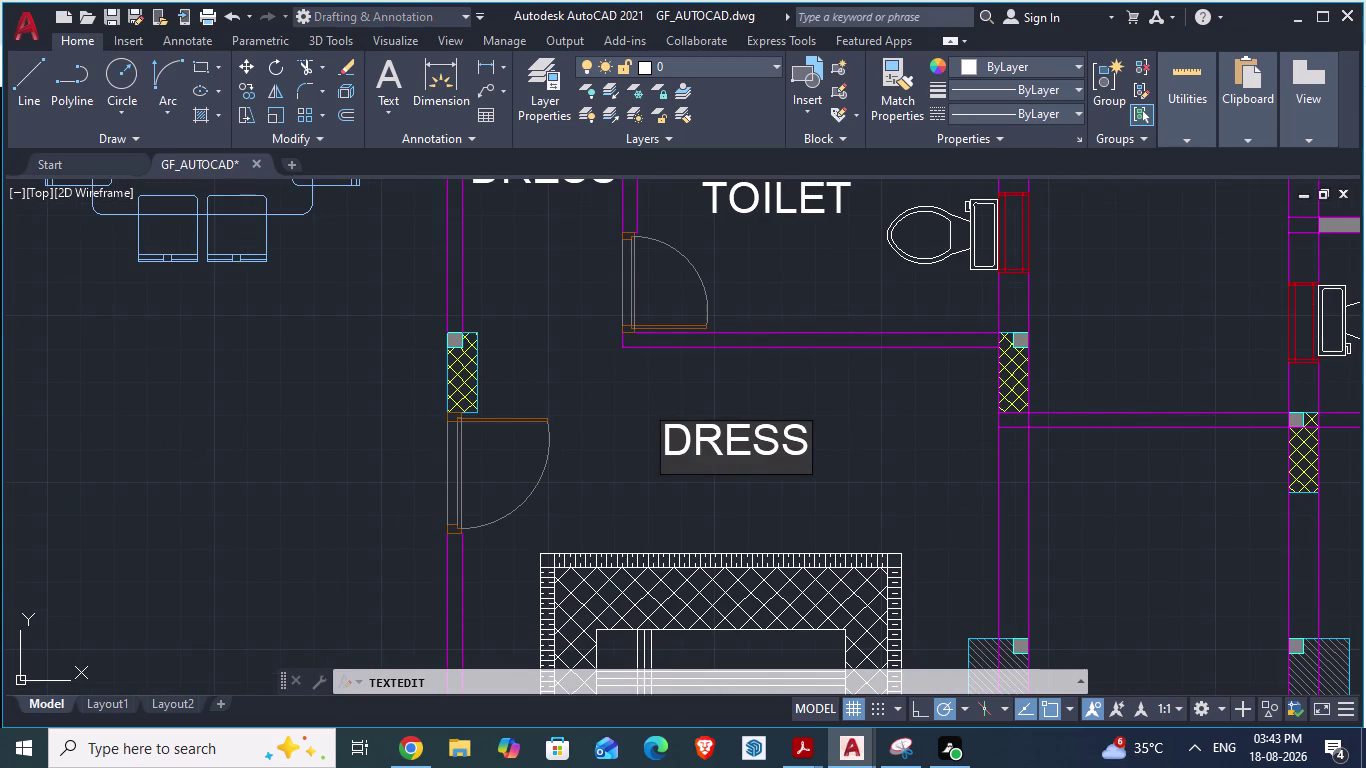
click(804, 440)
key(BackSpace)
key(BackSpace)
key(BackSpace)
key(BackSpace)
key(BackSpace)
text(M)
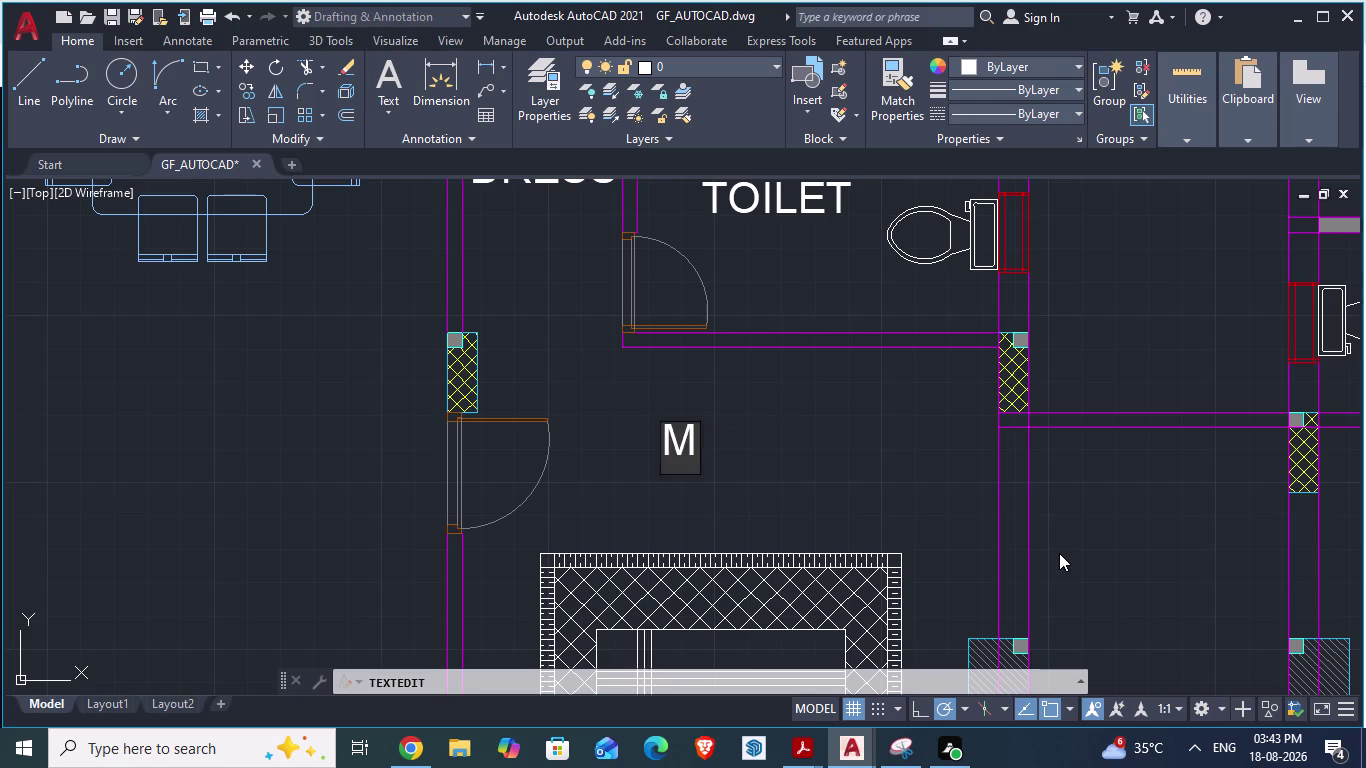
text(.BEDR)
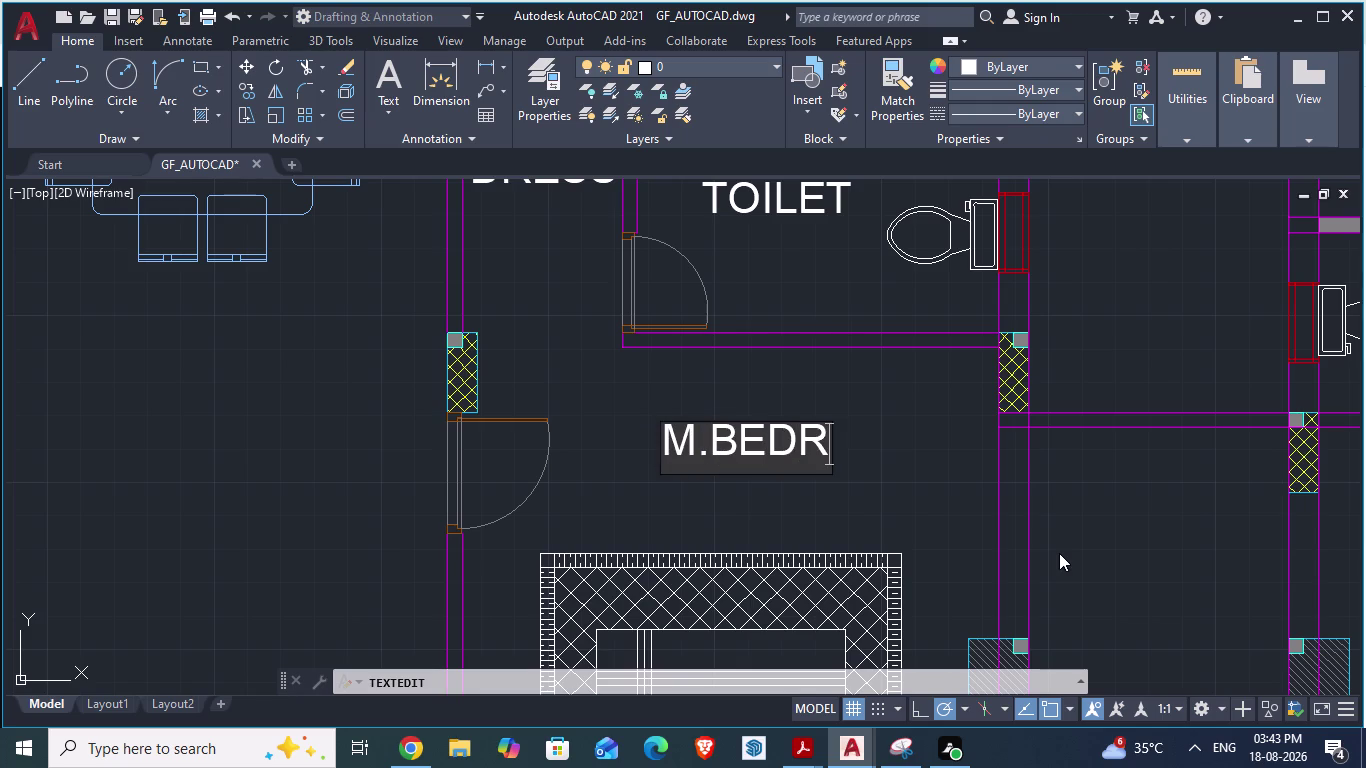
text(OOM)
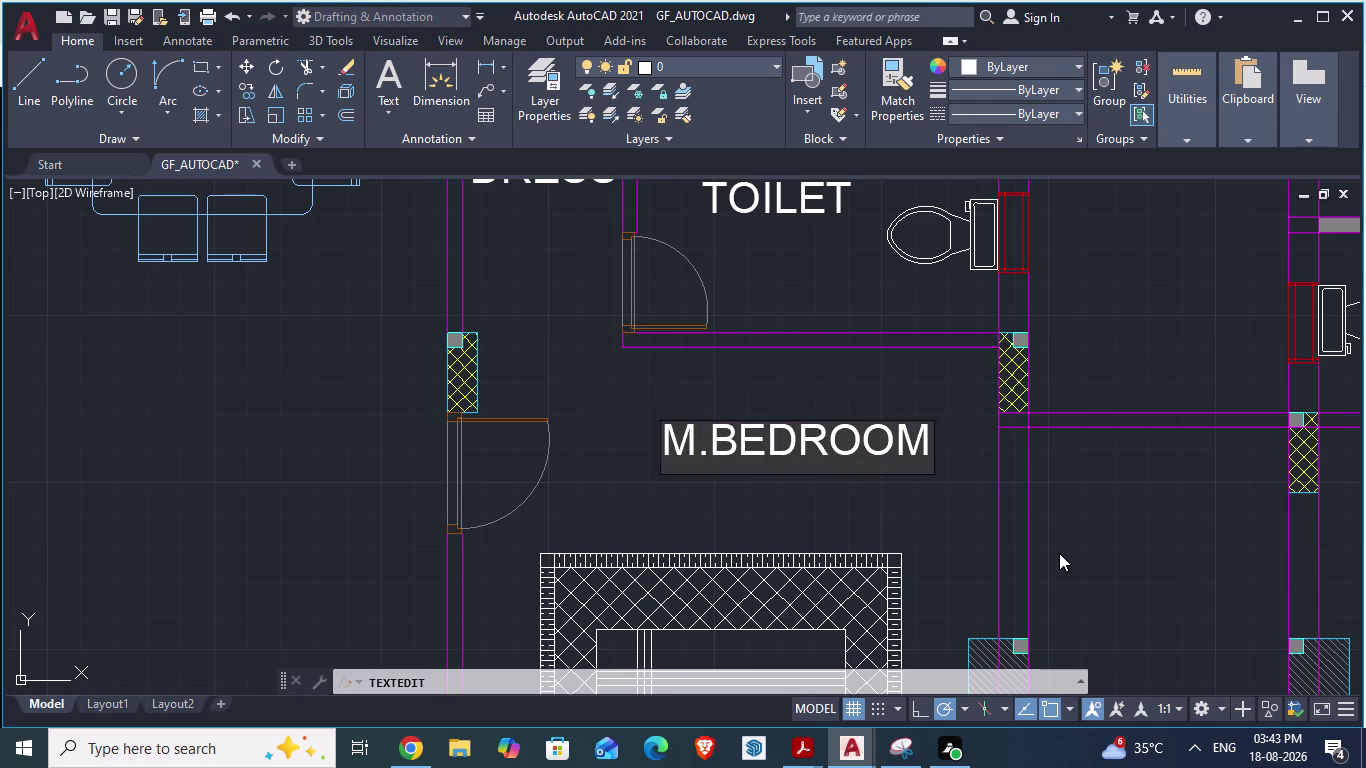
click(933, 549)
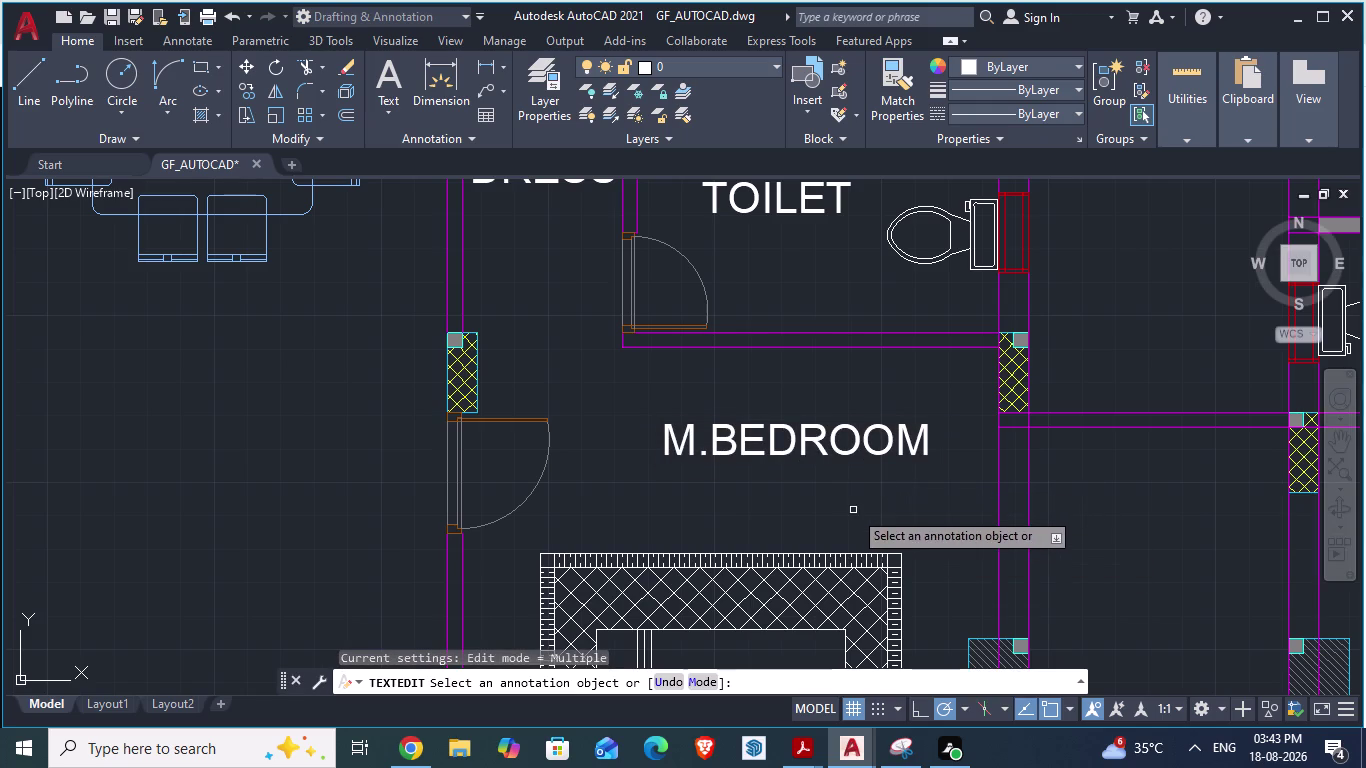
key(Escape)
scroll(down, 3)
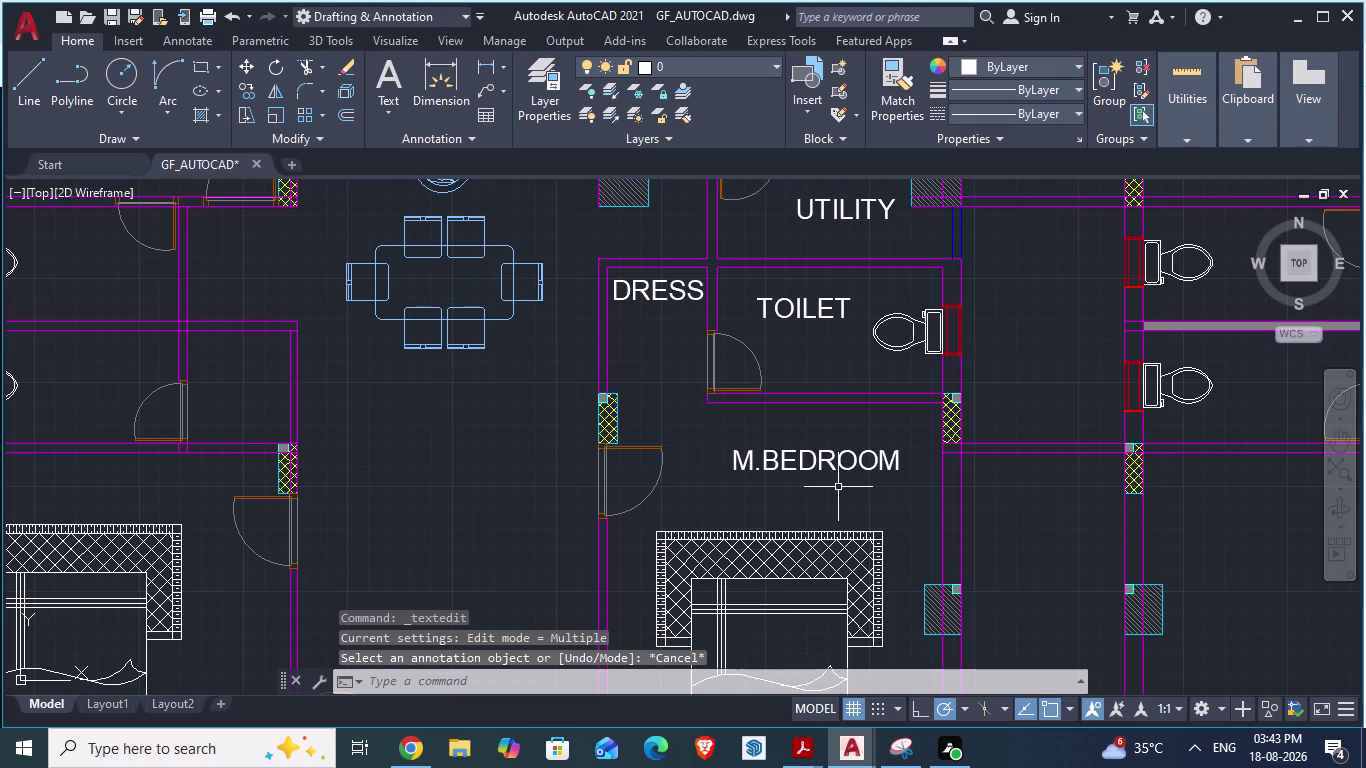
Check the reference plan, then copy the M.BEDROOM label.
key(alt+Tab)
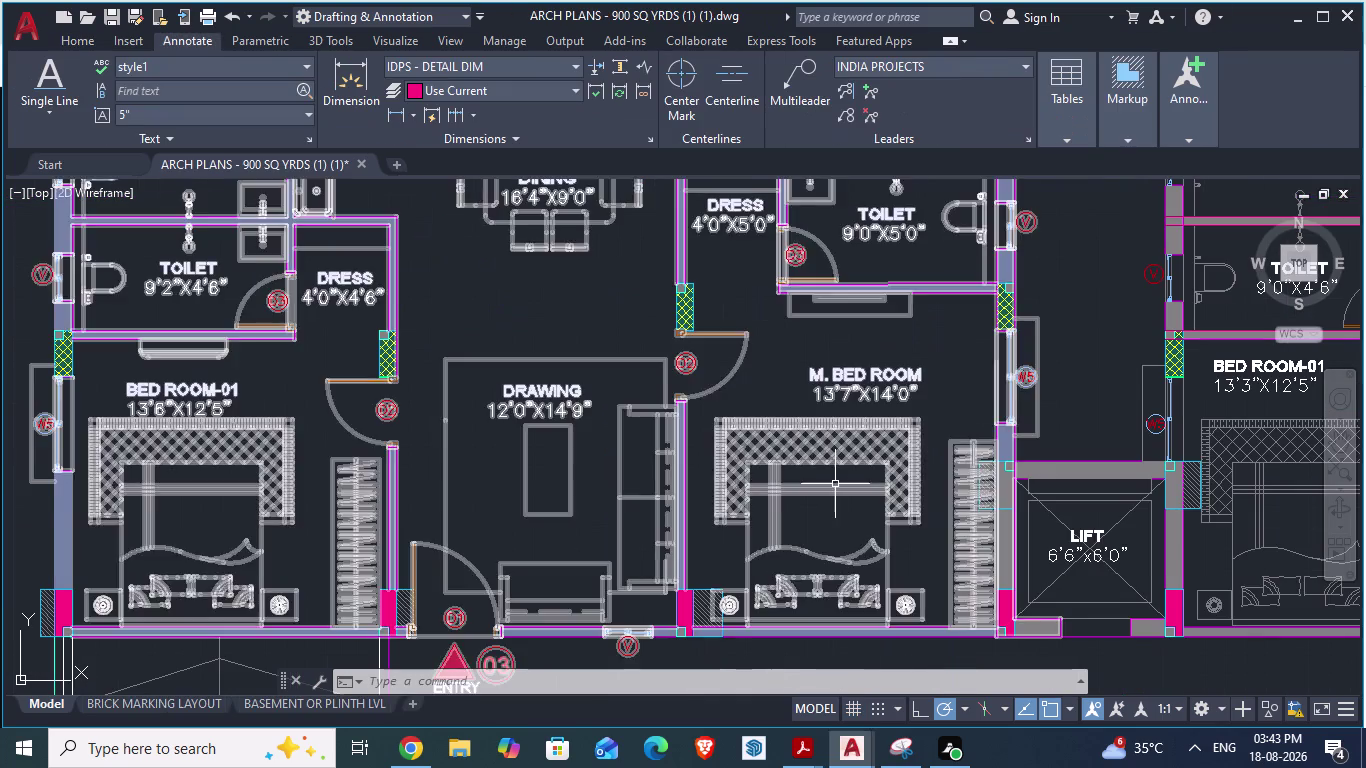
key(alt+Tab)
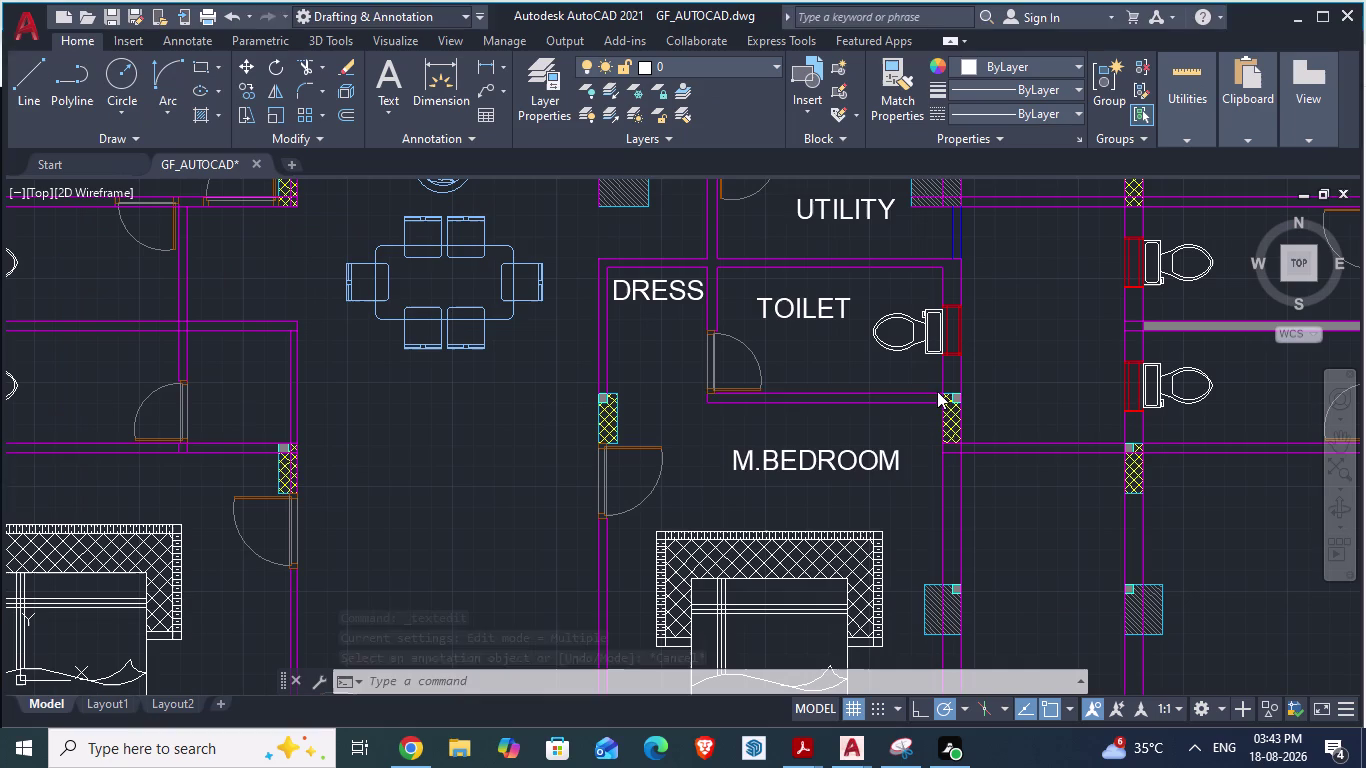
click(795, 456)
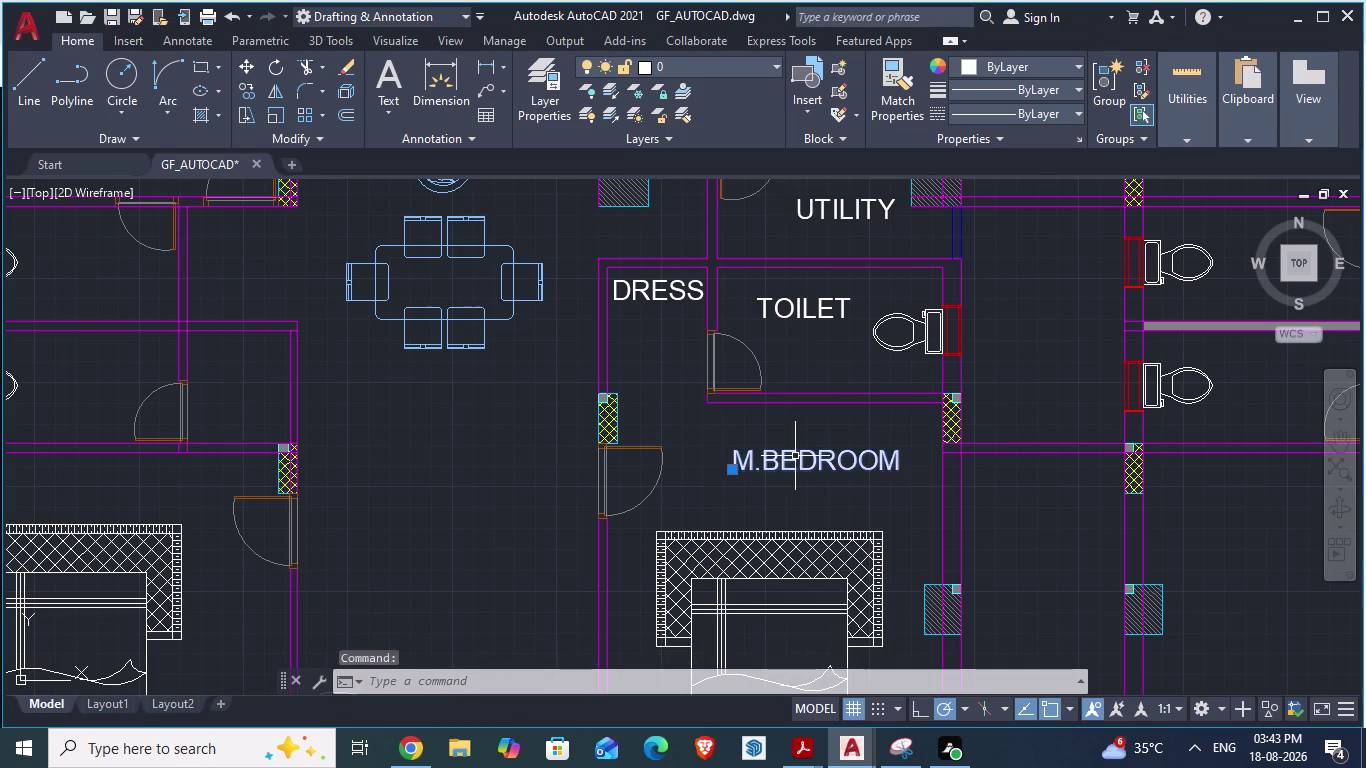
key(ctrl+c)
Paste a copy of the M.BEDROOM label and cancel the pending paste.
key(ctrl+v)
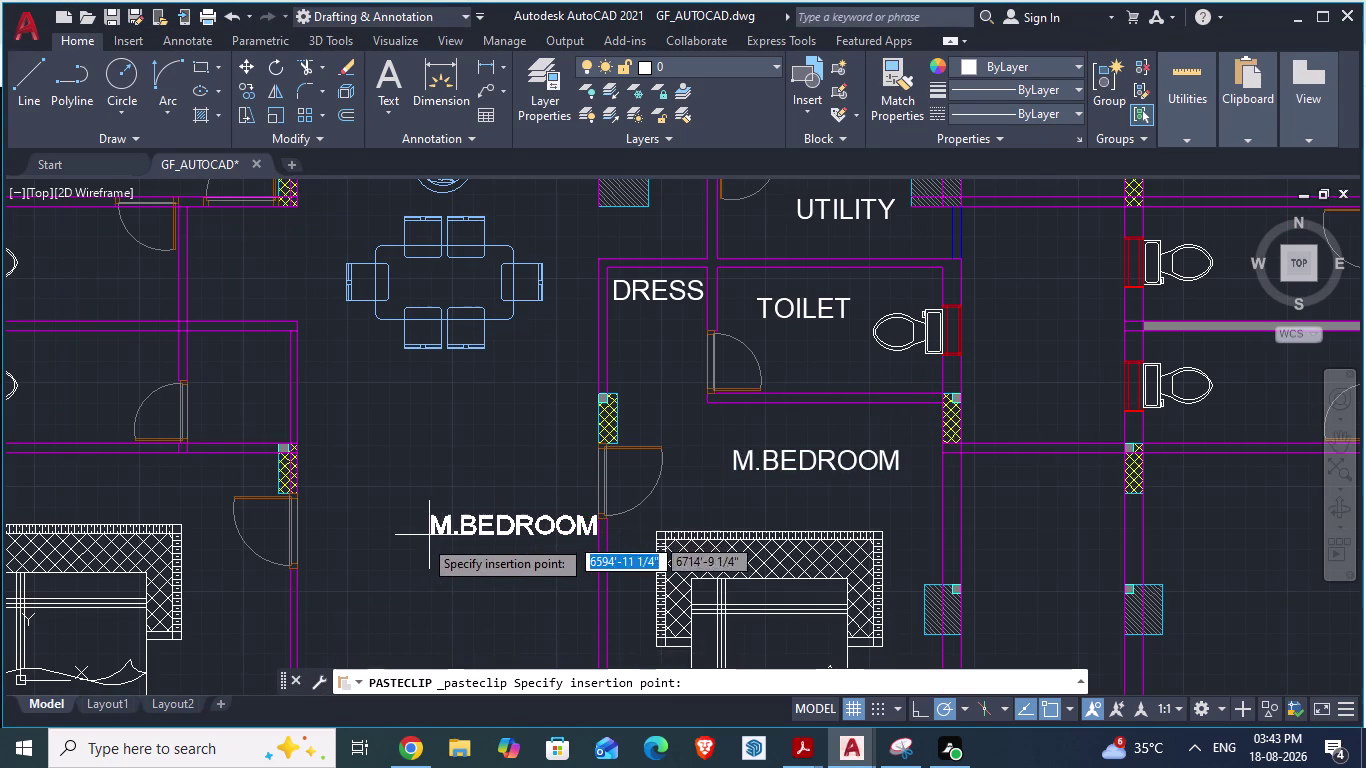
scroll(down, 3)
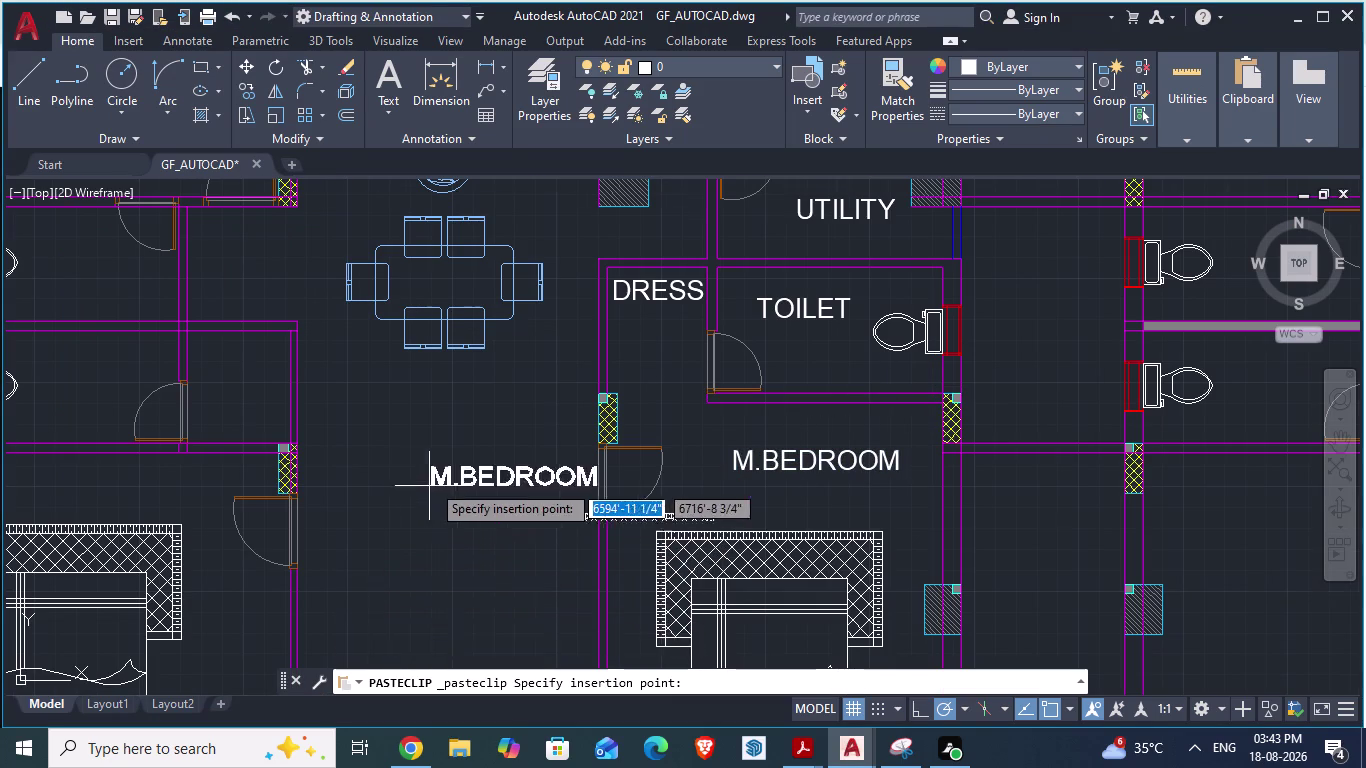
scroll(down, 3)
scroll(up, 3)
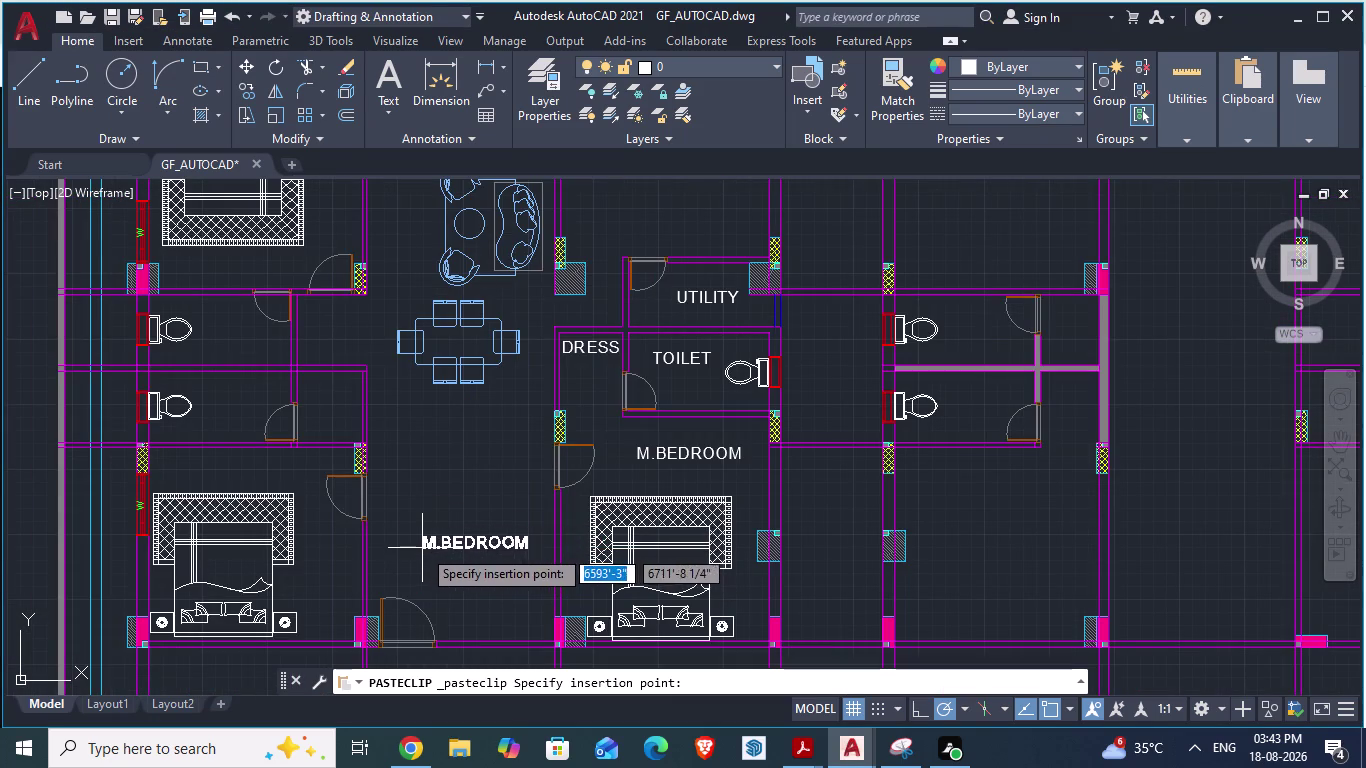
click(422, 548)
key(Escape)
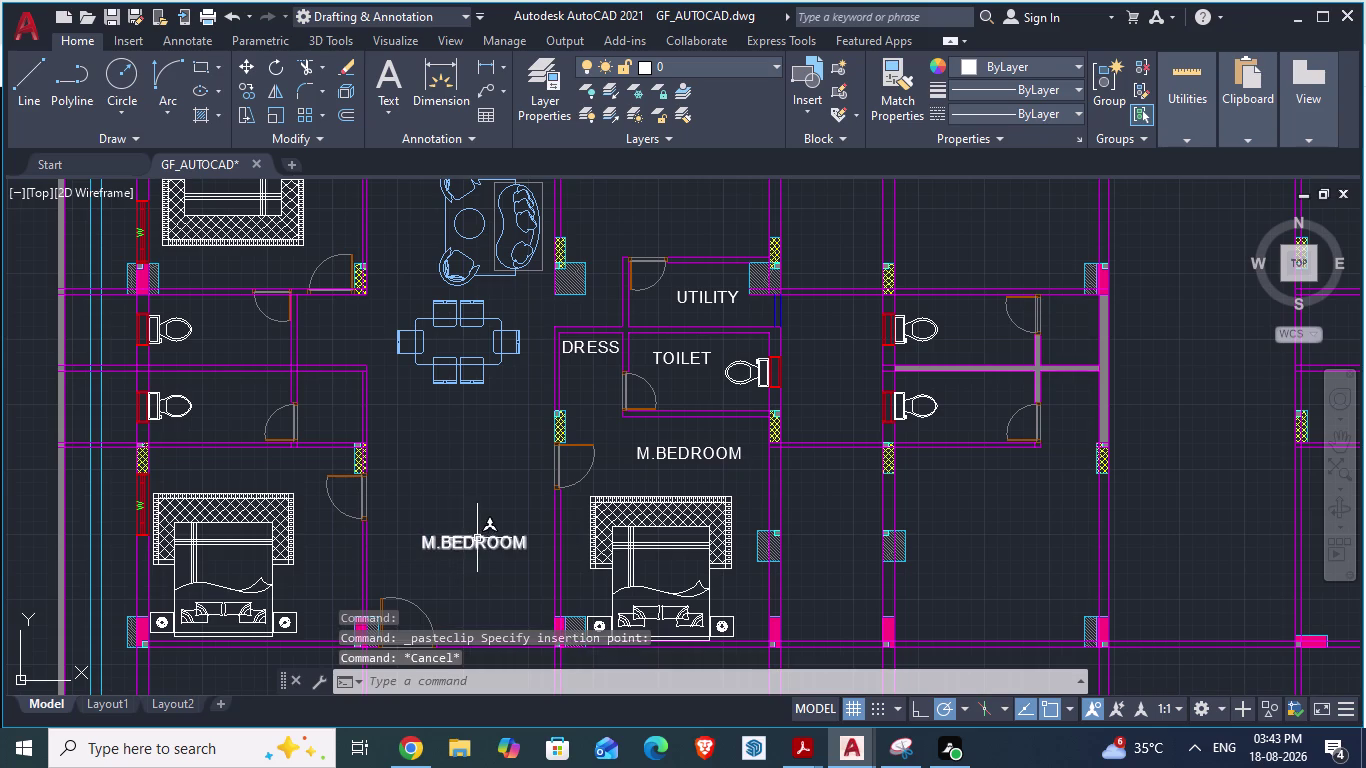
Retype the copied label's text as DRAWING ROOM.
double_click(441, 548)
click(441, 548)
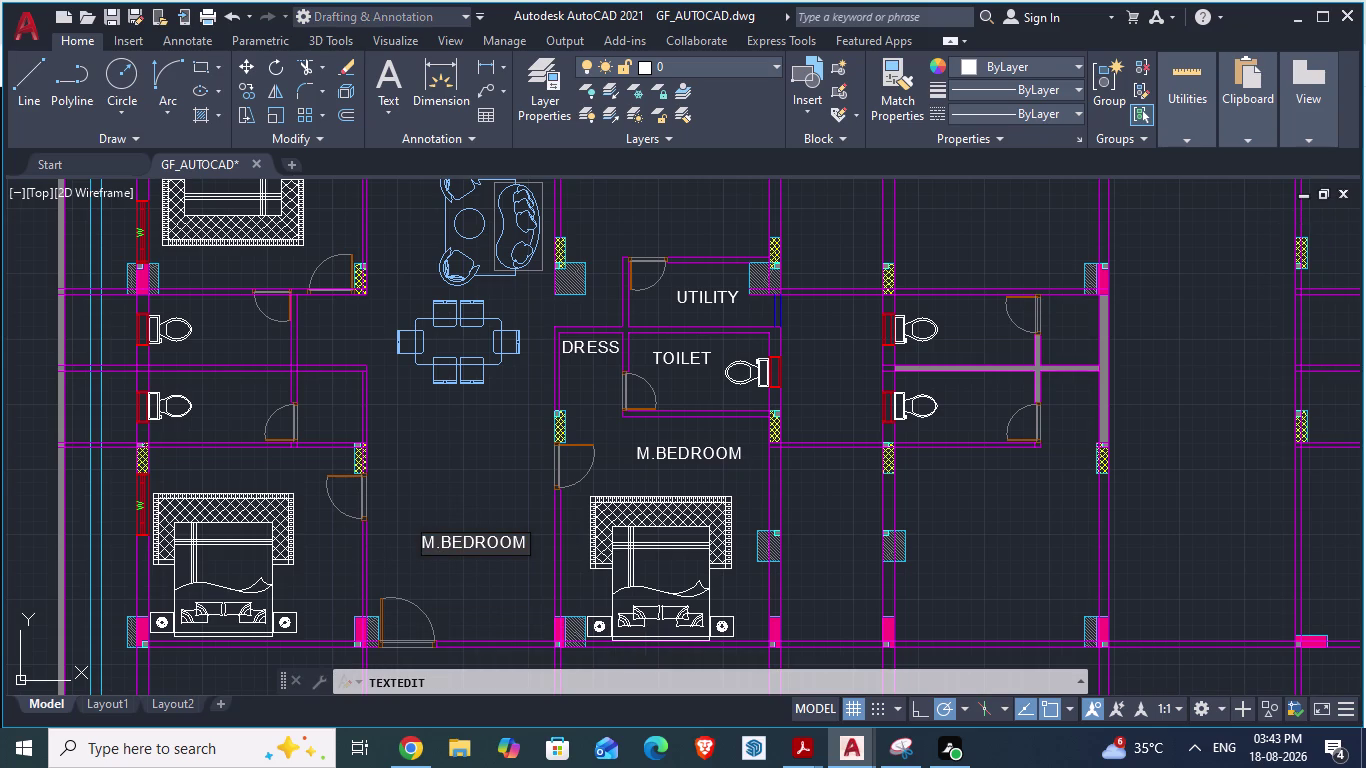
drag(471, 545, 398, 541)
text(DR)
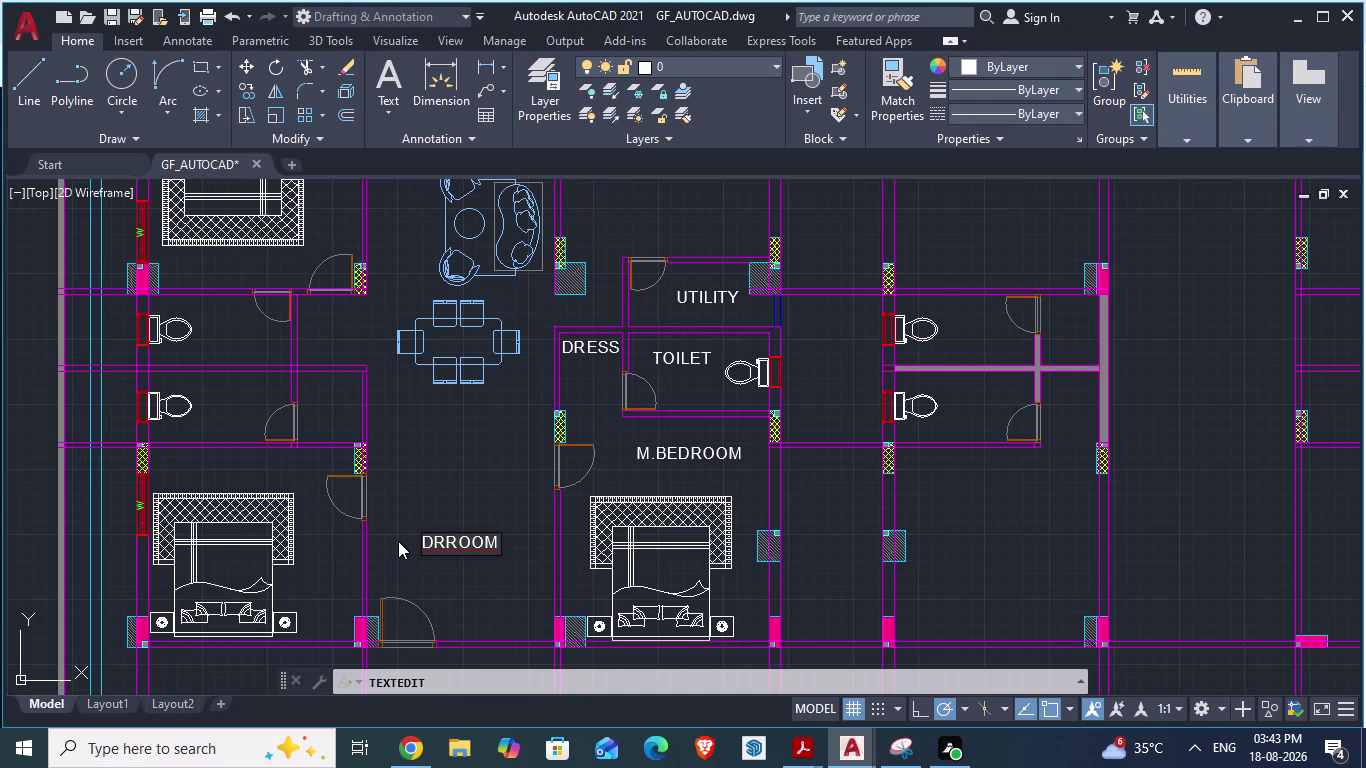
text(AWING)
key(space)
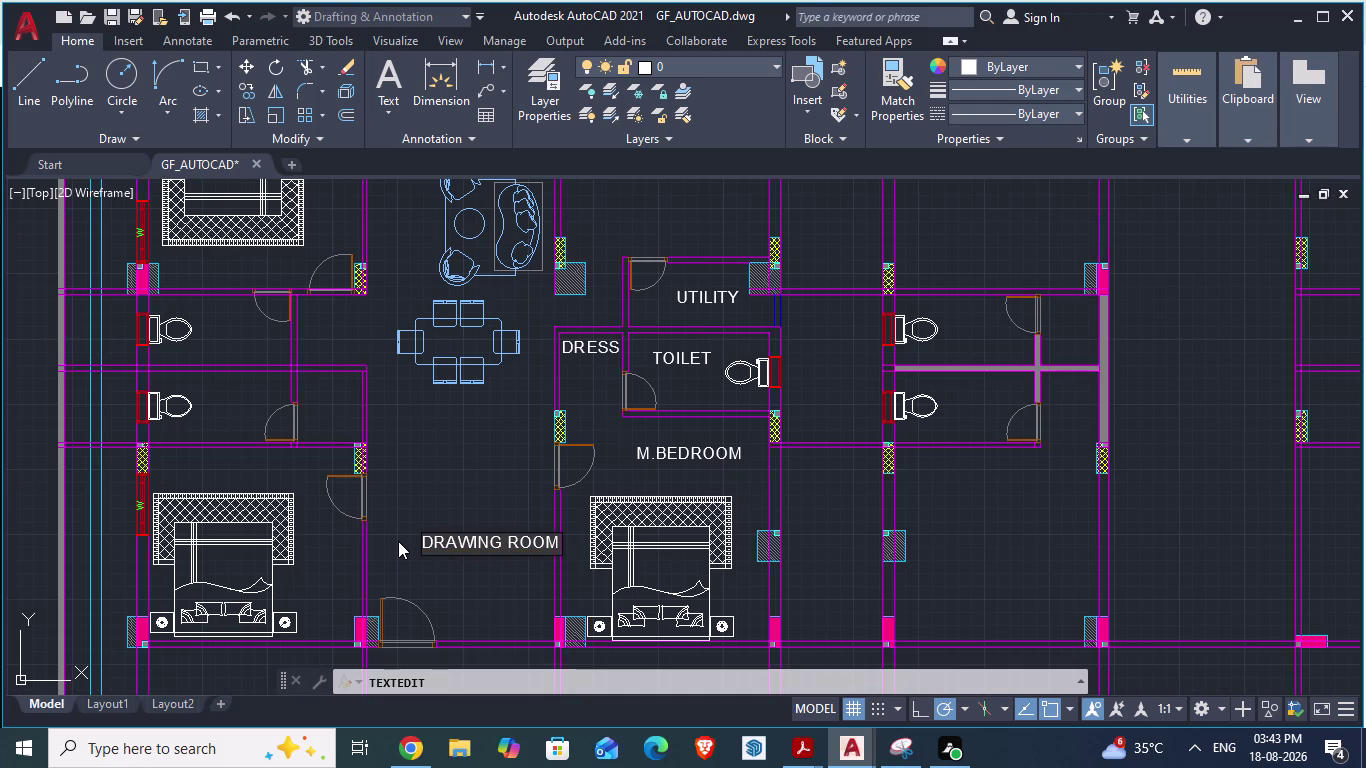
click(482, 585)
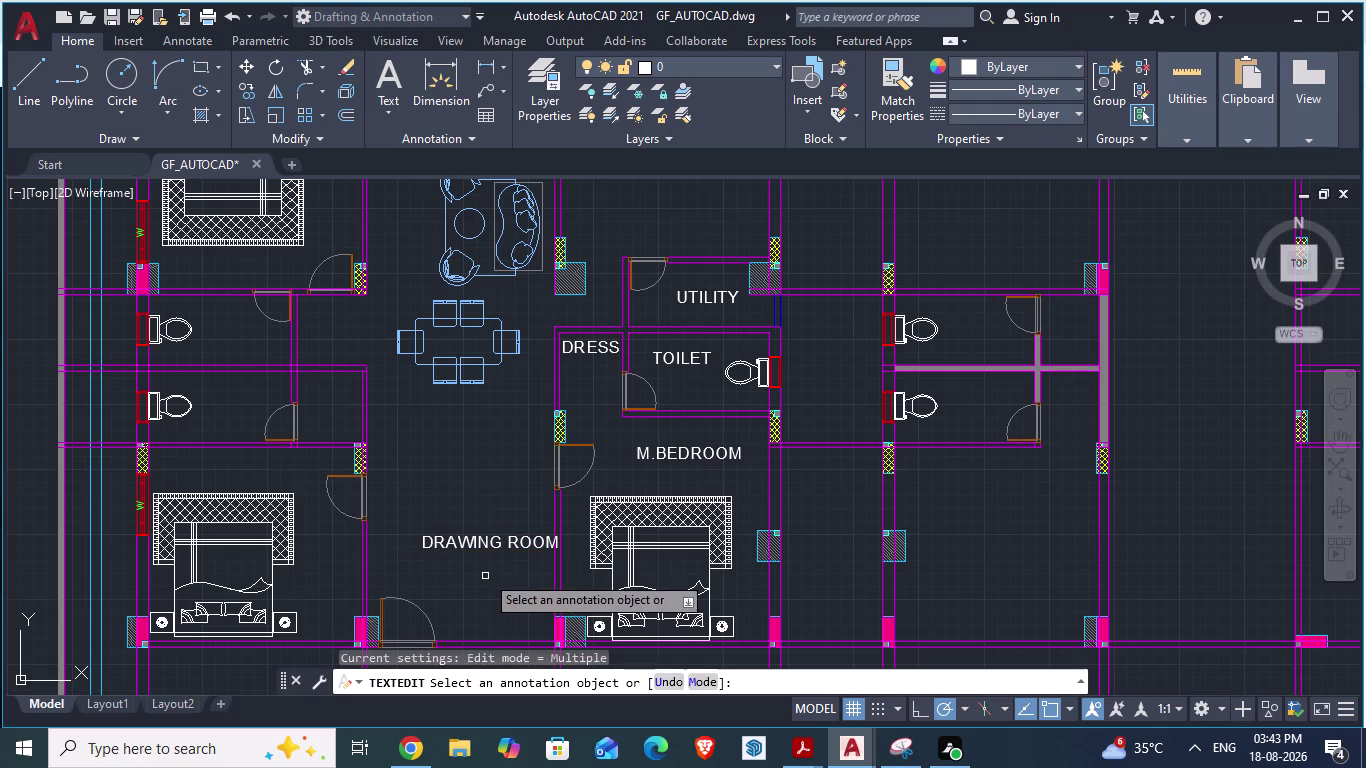
key(Escape)
Move the DRAWING ROOM label slightly left within its room.
click(487, 547)
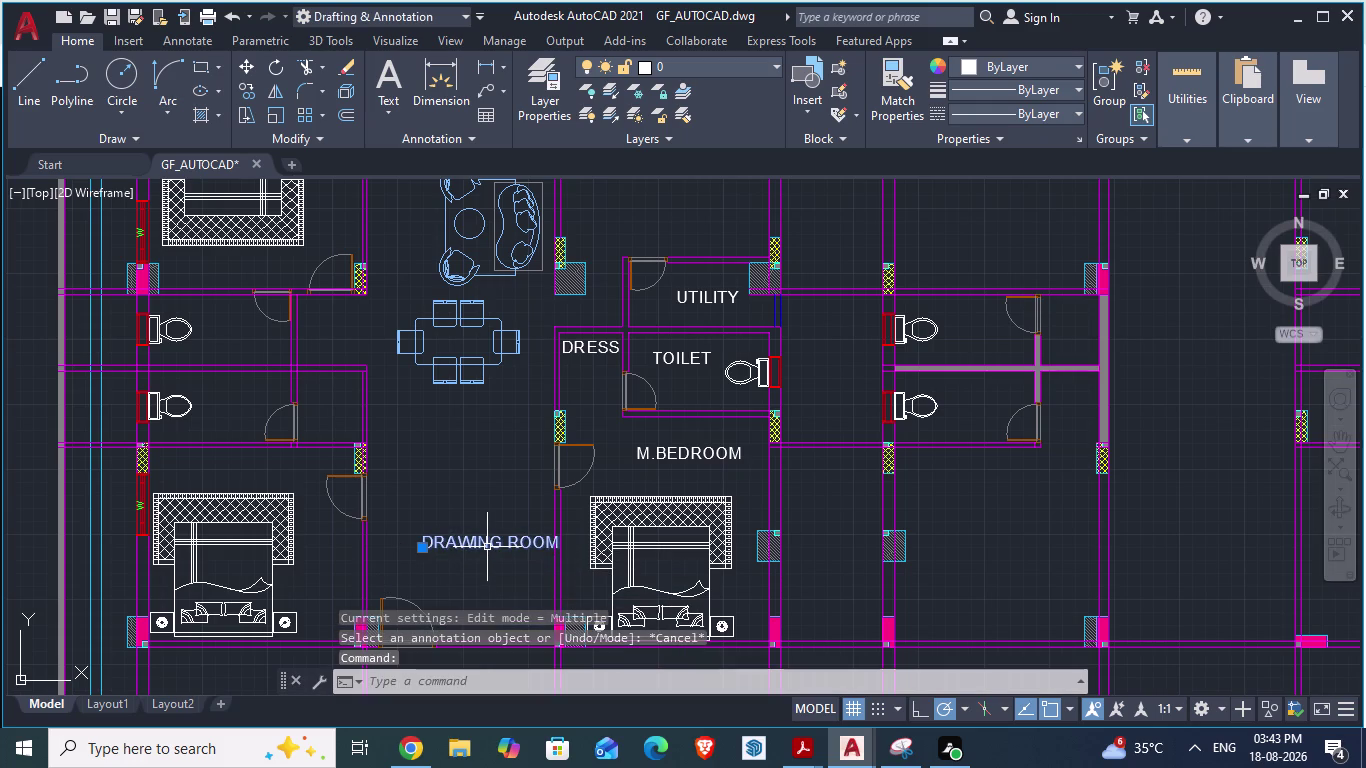
key(m)
key(Return)
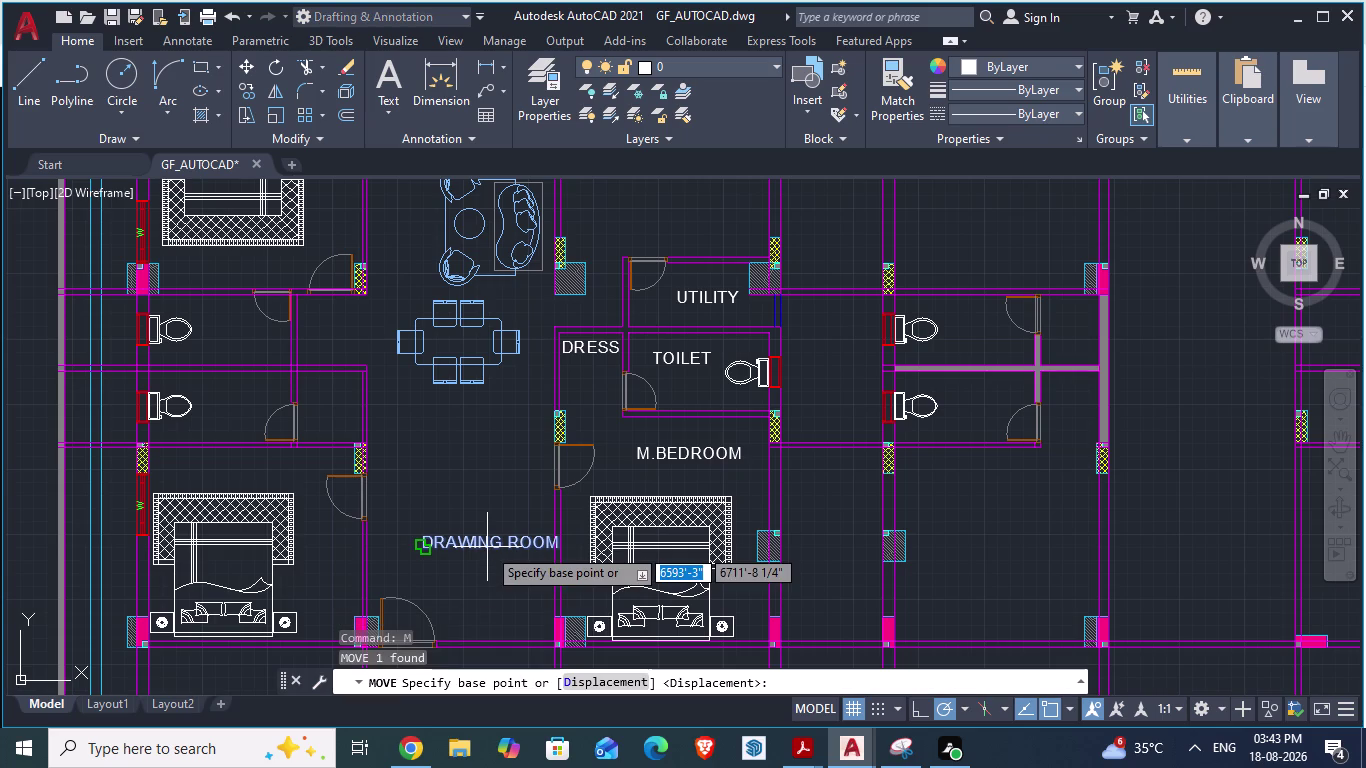
scroll(up, 3)
scroll(up, 3)
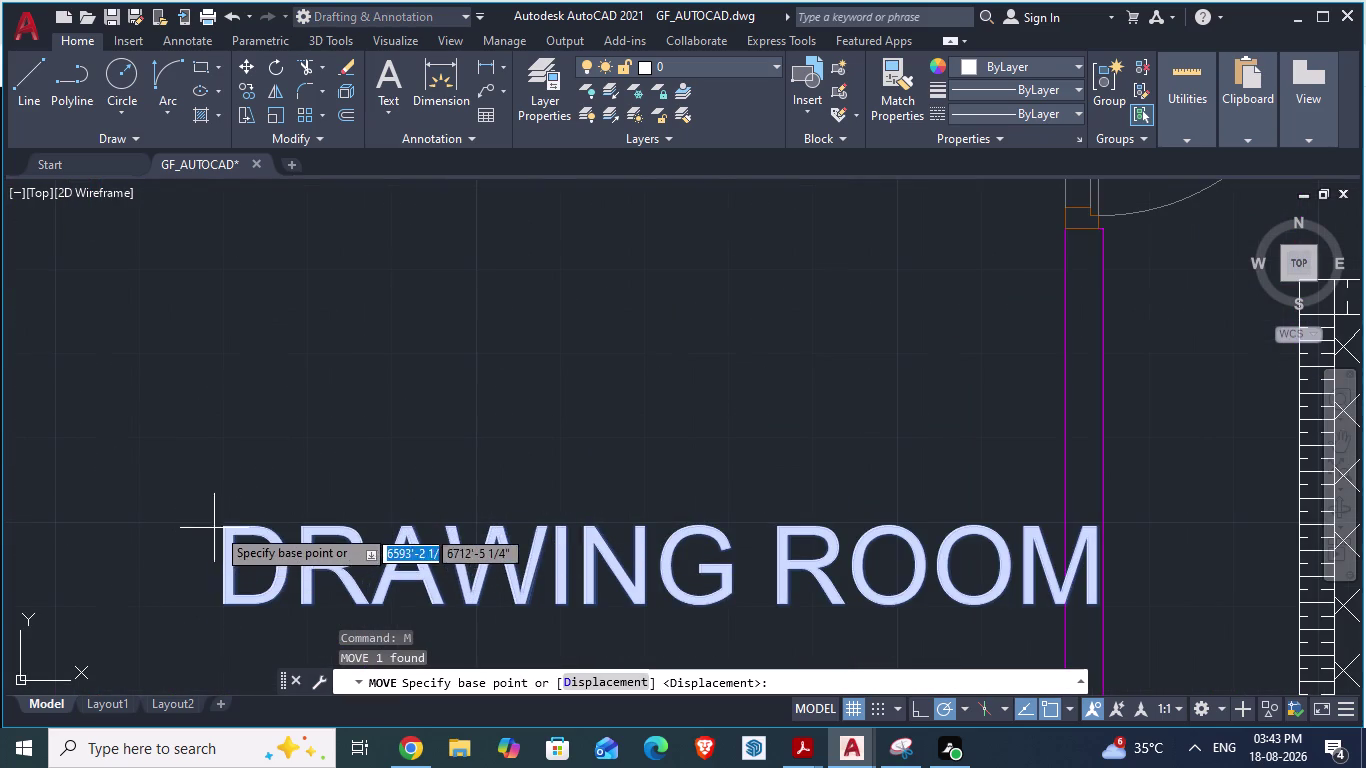
drag(222, 610, 160, 616)
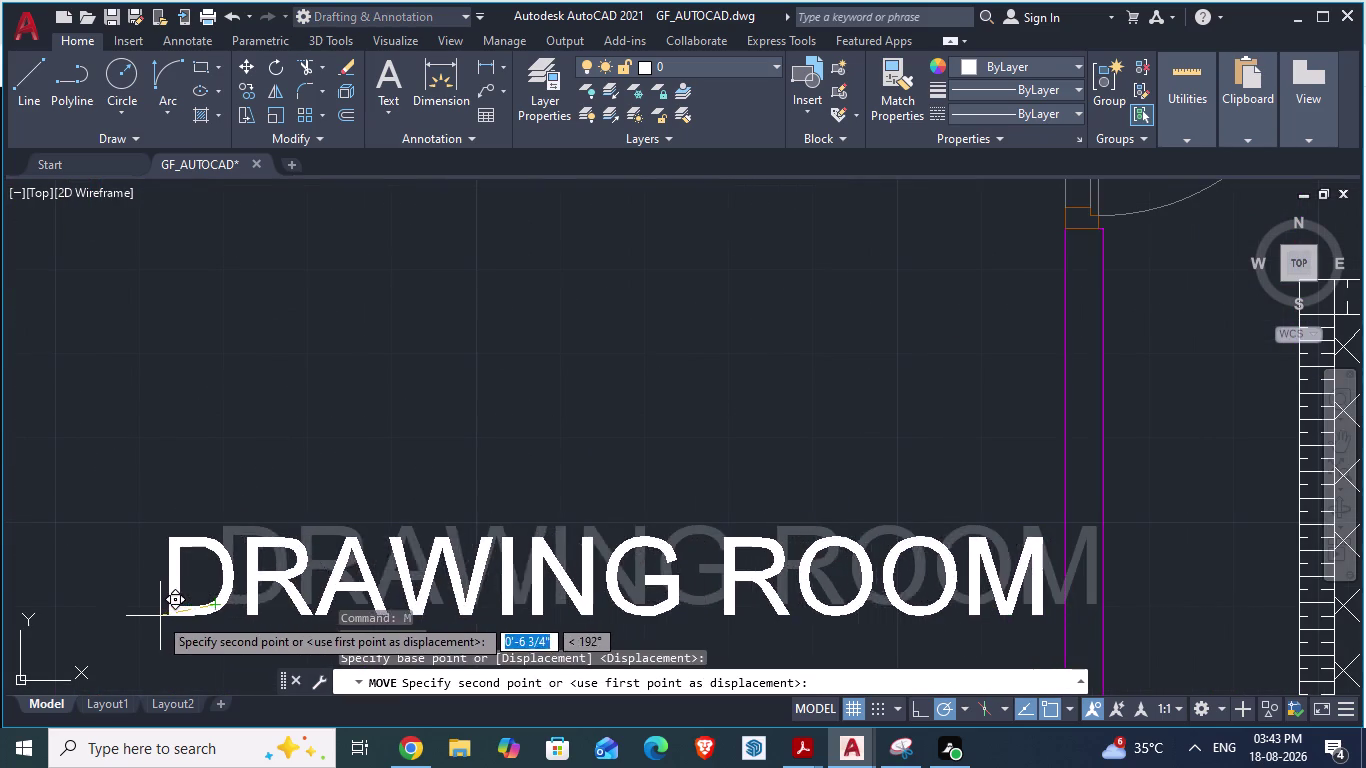
drag(160, 616, 101, 607)
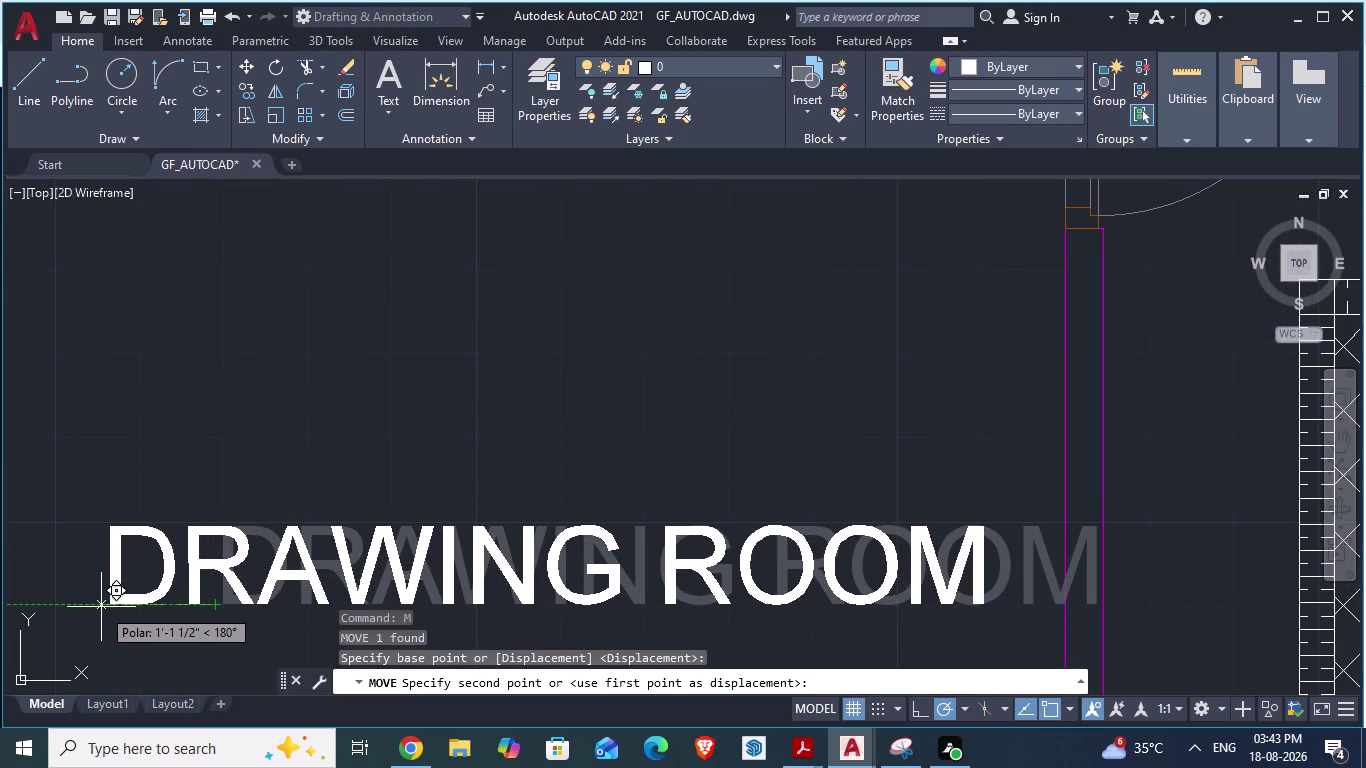
click(101, 607)
scroll(down, 3)
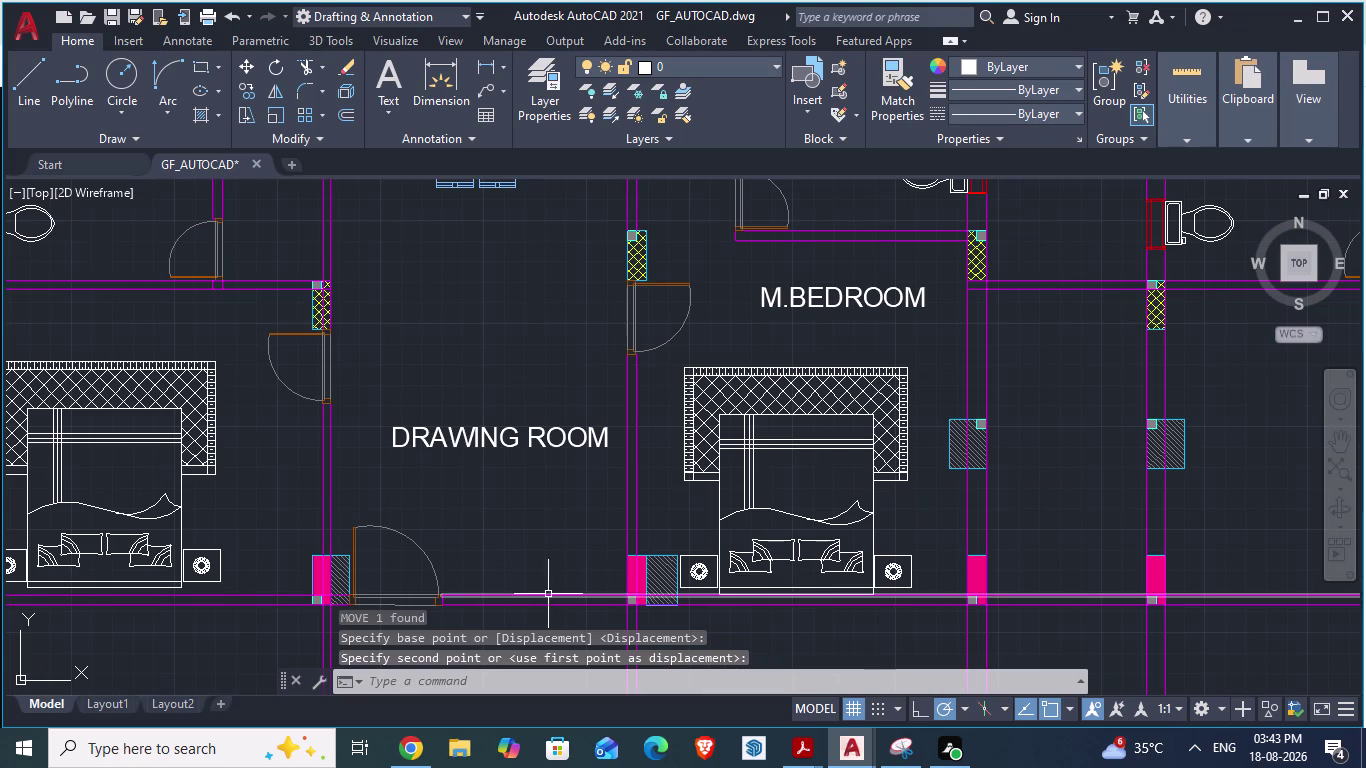
key(Escape)
scroll(down, 3)
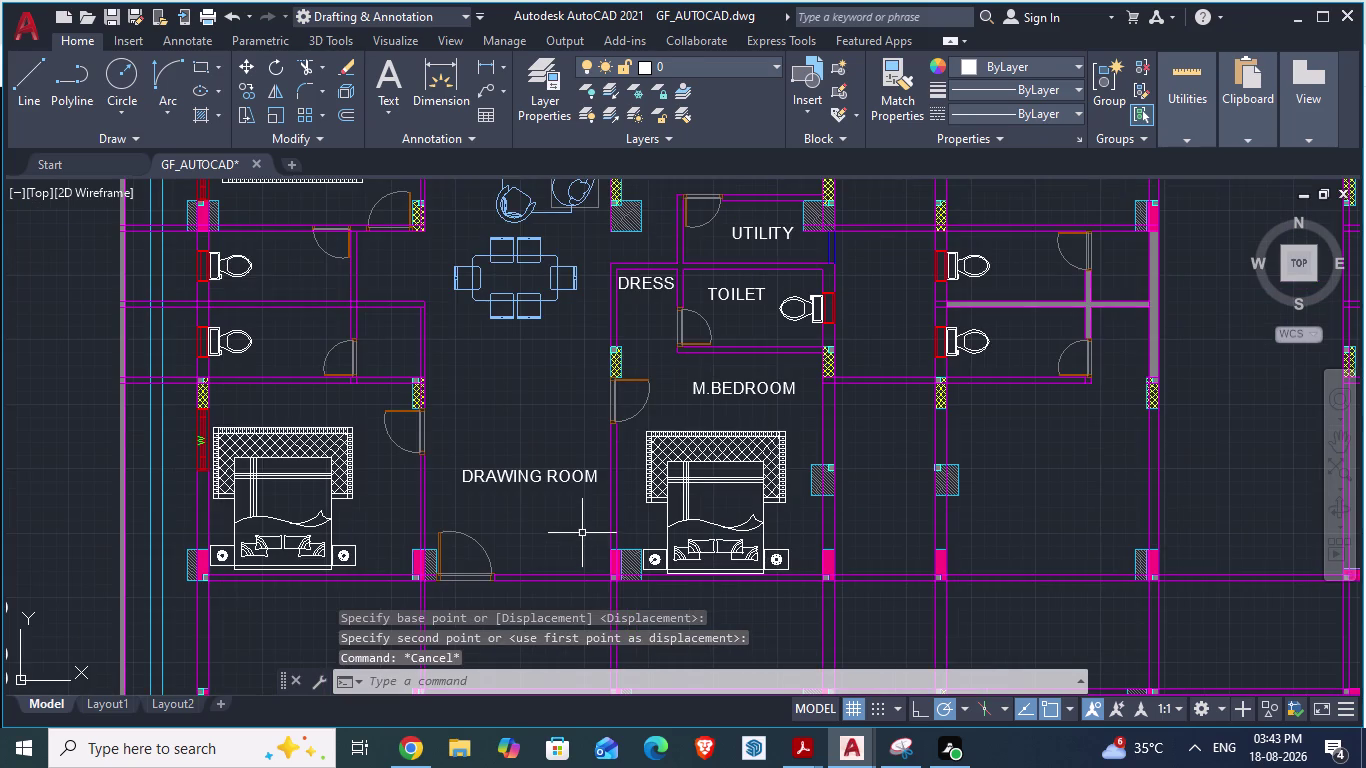
key(alt+Tab)
Copy the M.BEDROOM label and paste it into the left bedroom.
scroll(down, 3)
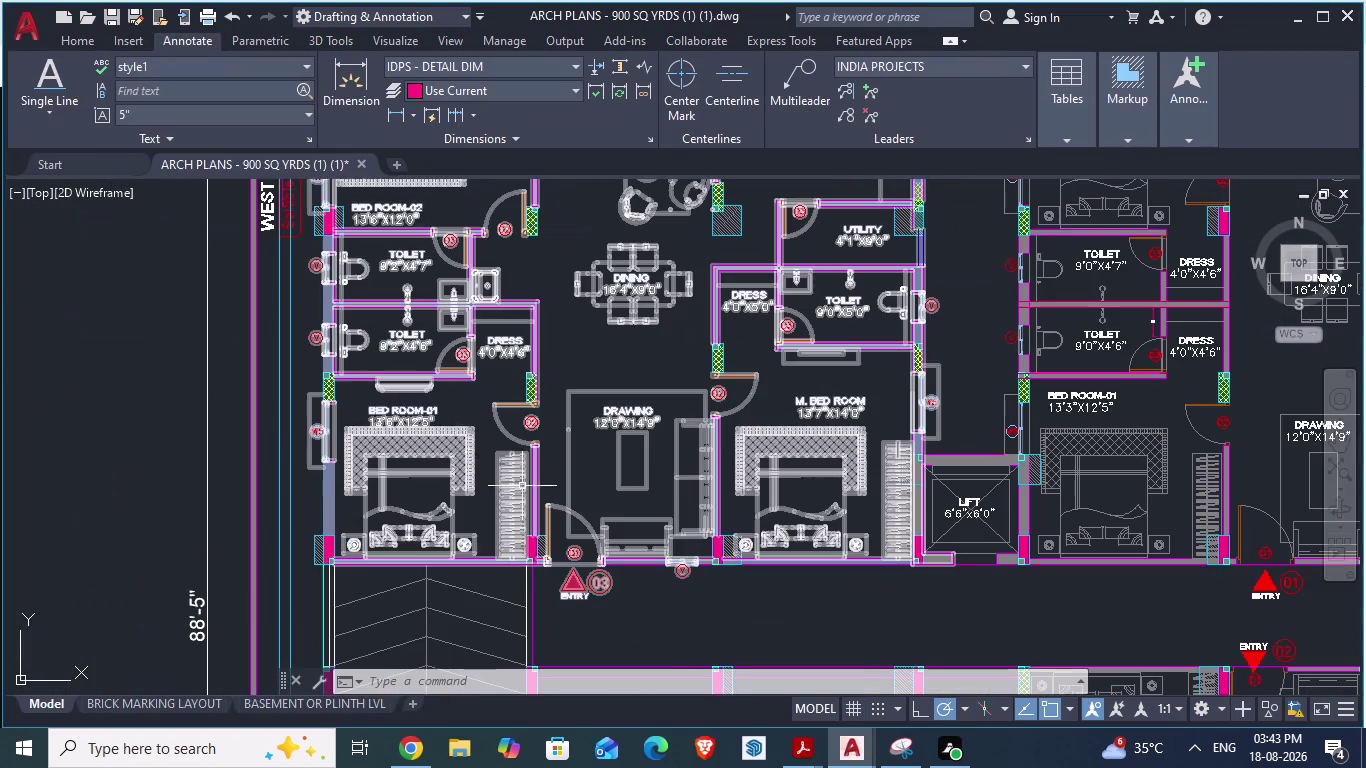
scroll(up, 3)
key(alt+Tab)
scroll(up, 3)
scroll(down, 3)
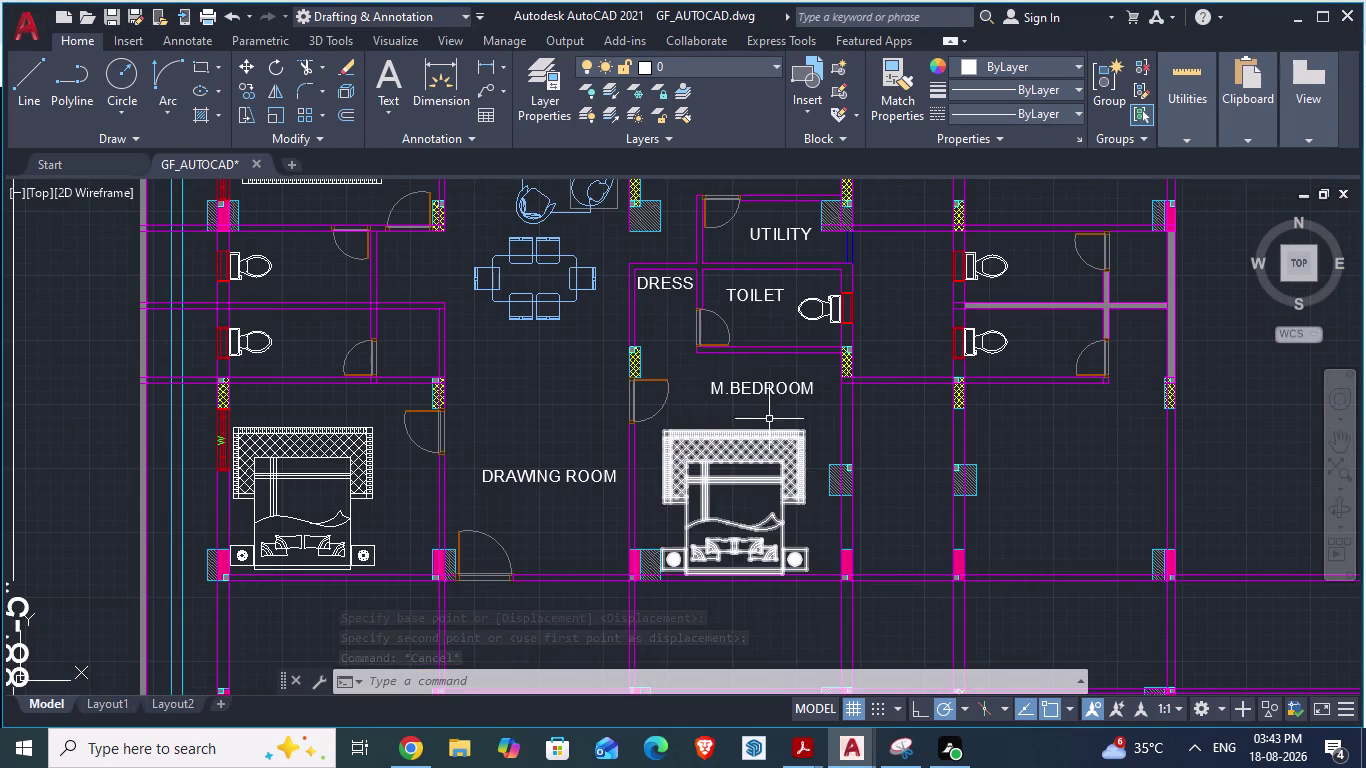
click(747, 391)
key(ctrl+c)
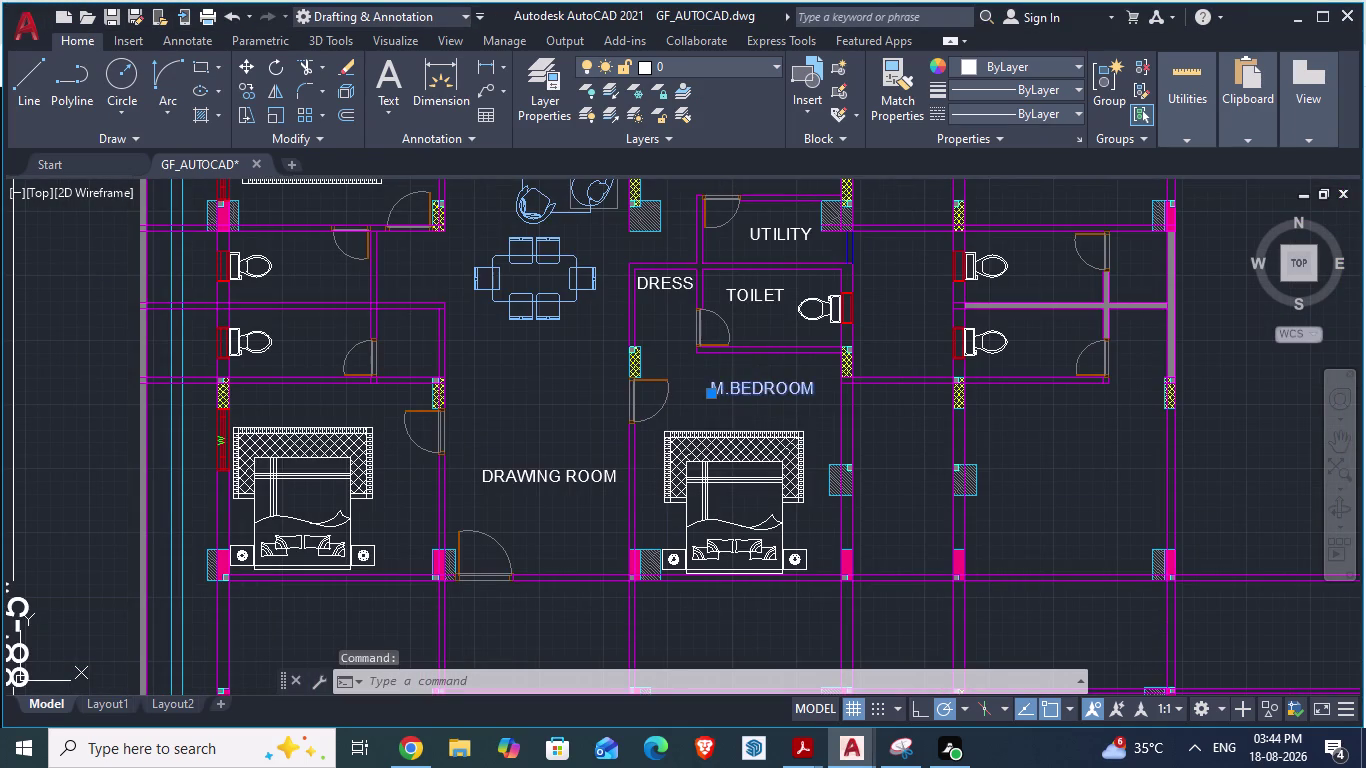
key(ctrl+v)
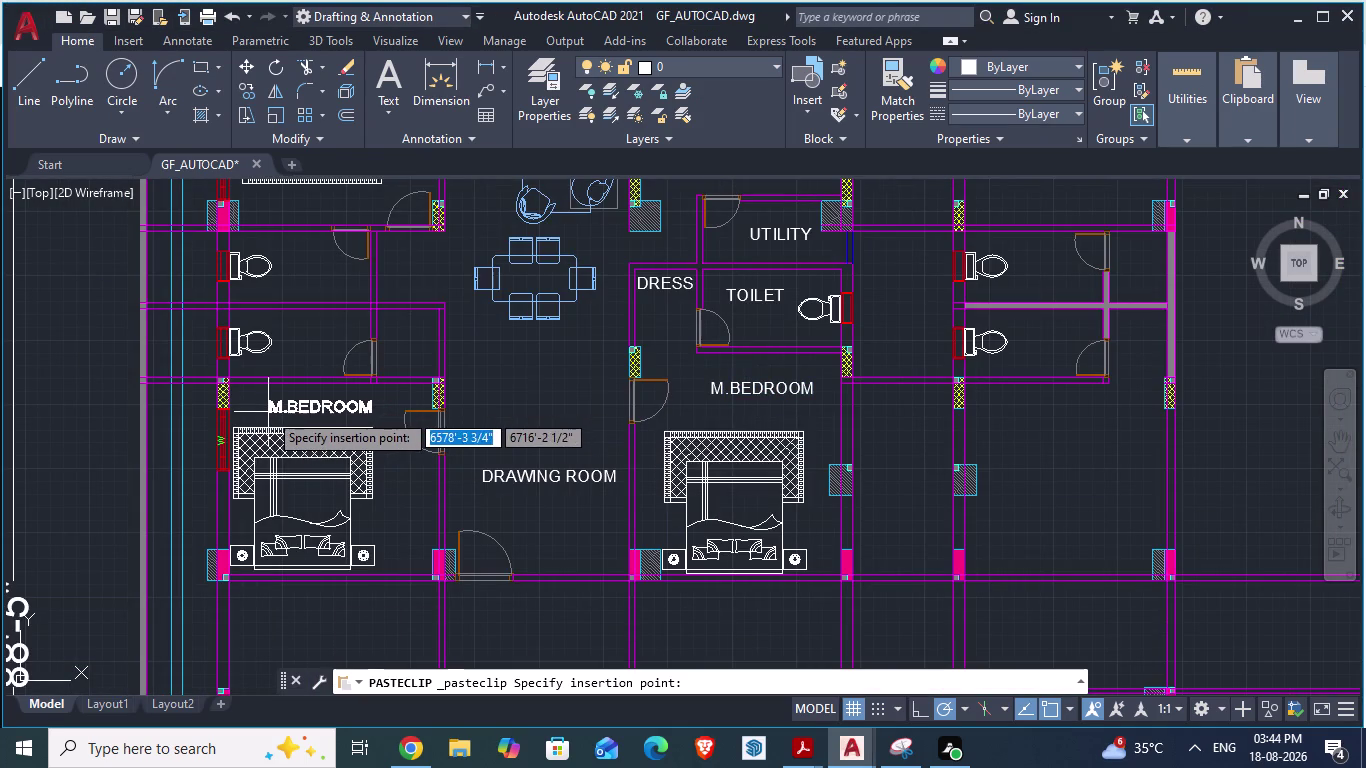
click(267, 413)
scroll(up, 3)
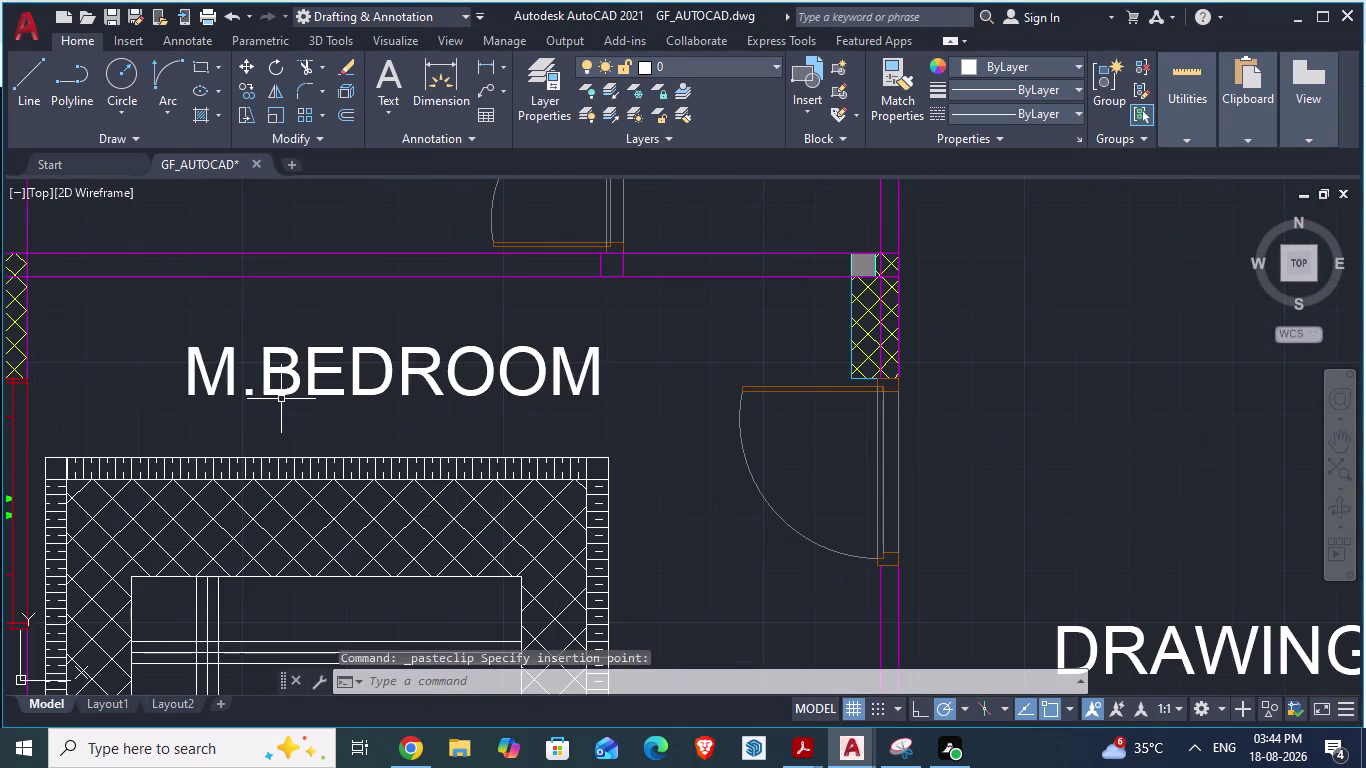
Change the pasted label to 1.BEDROOM and save the drawing.
triple_click(280, 394)
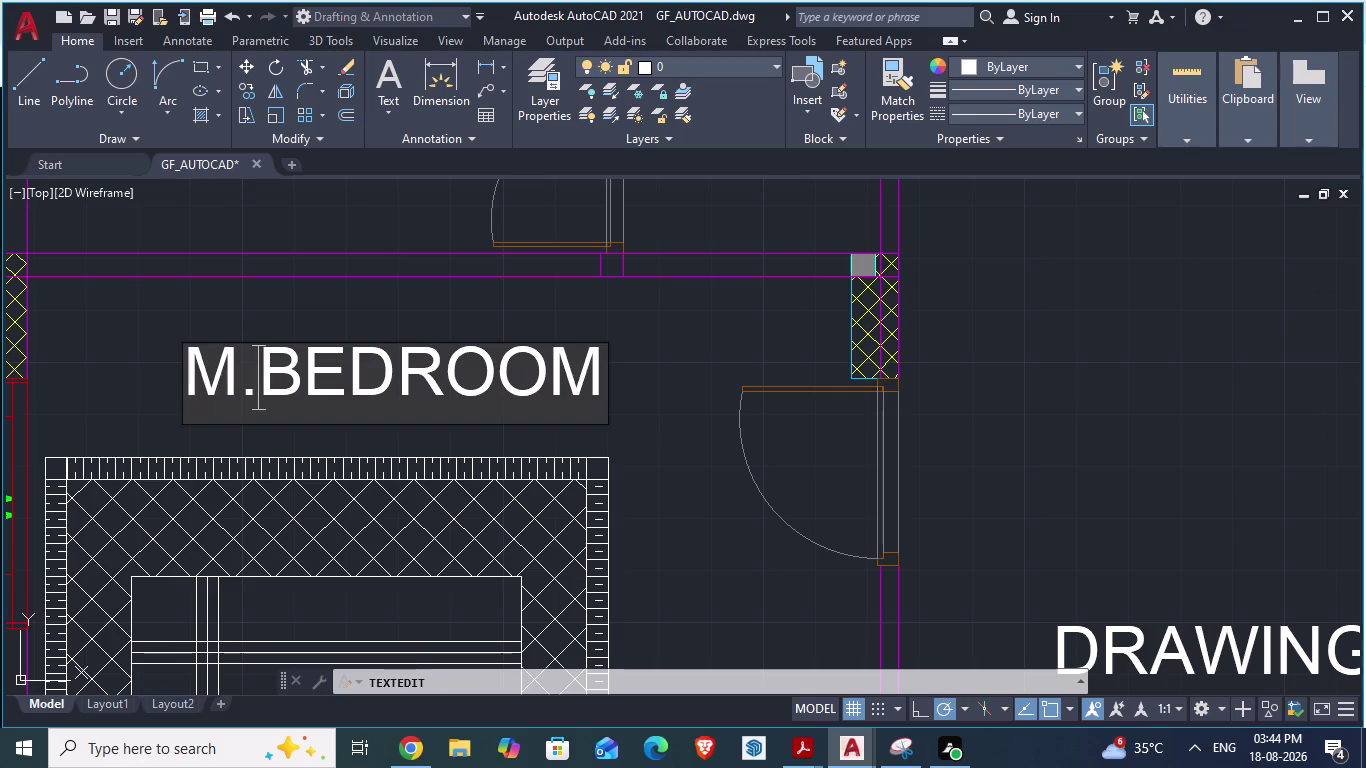
key(BackSpace)
key(BackSpace)
key(BackSpace)
text(1)
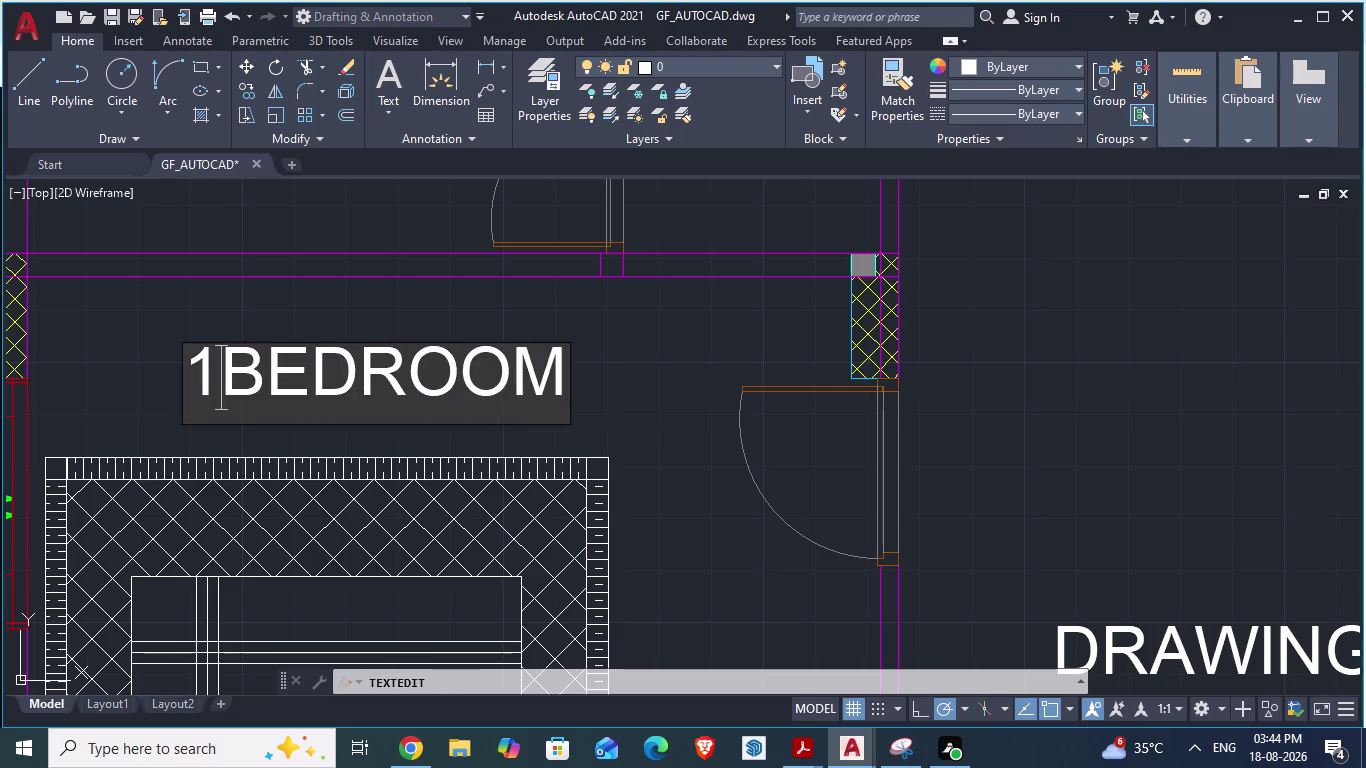
text(.)
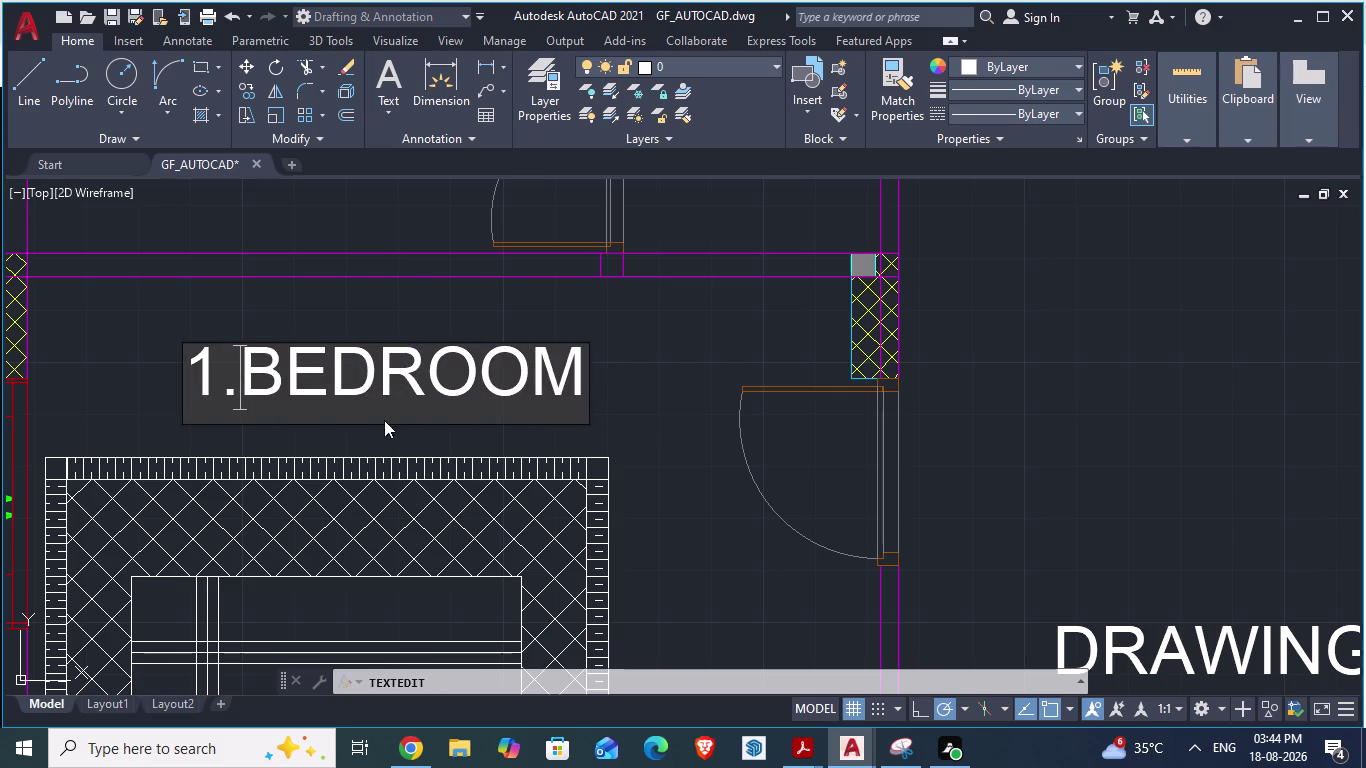
click(696, 453)
key(ctrl+s)
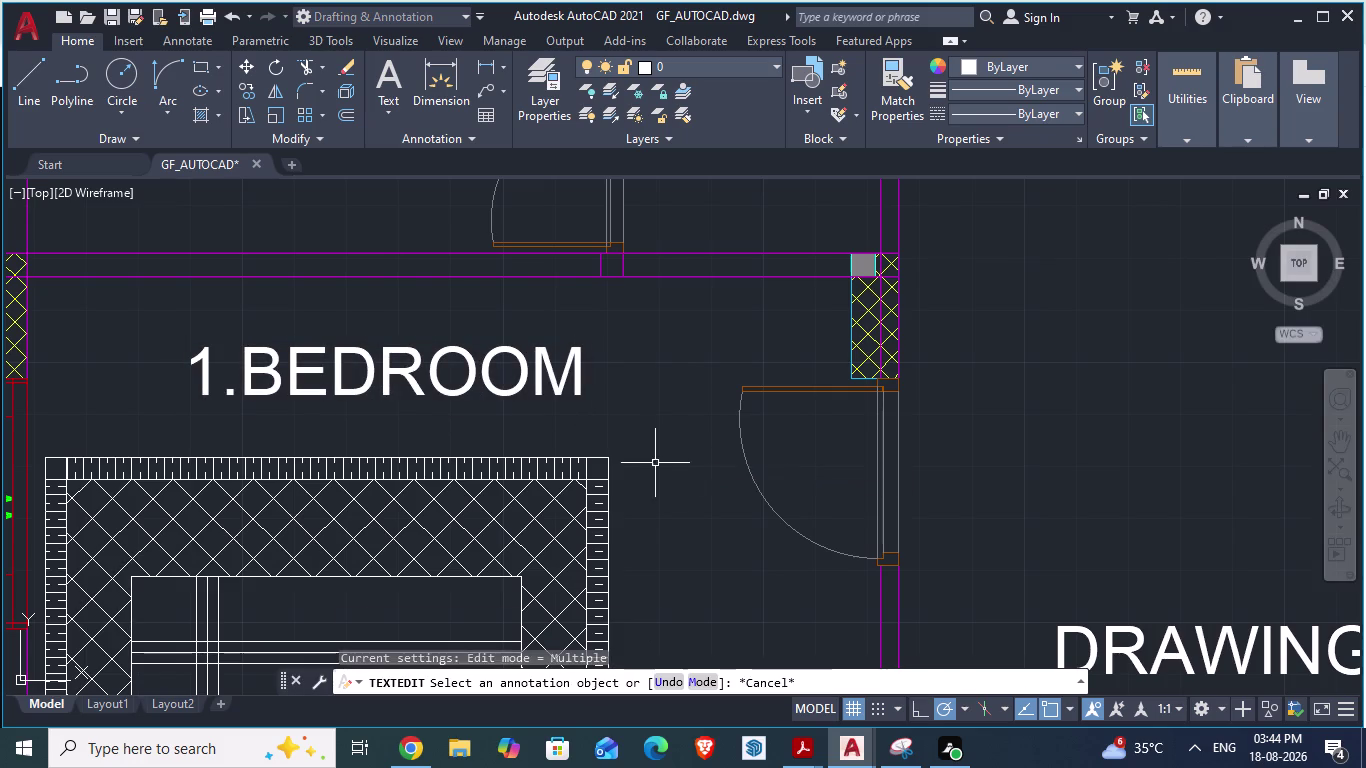
scroll(down, 3)
scroll(down, 3)
Compare the room names against the ARCH PLANS reference drawing.
key(alt+Tab)
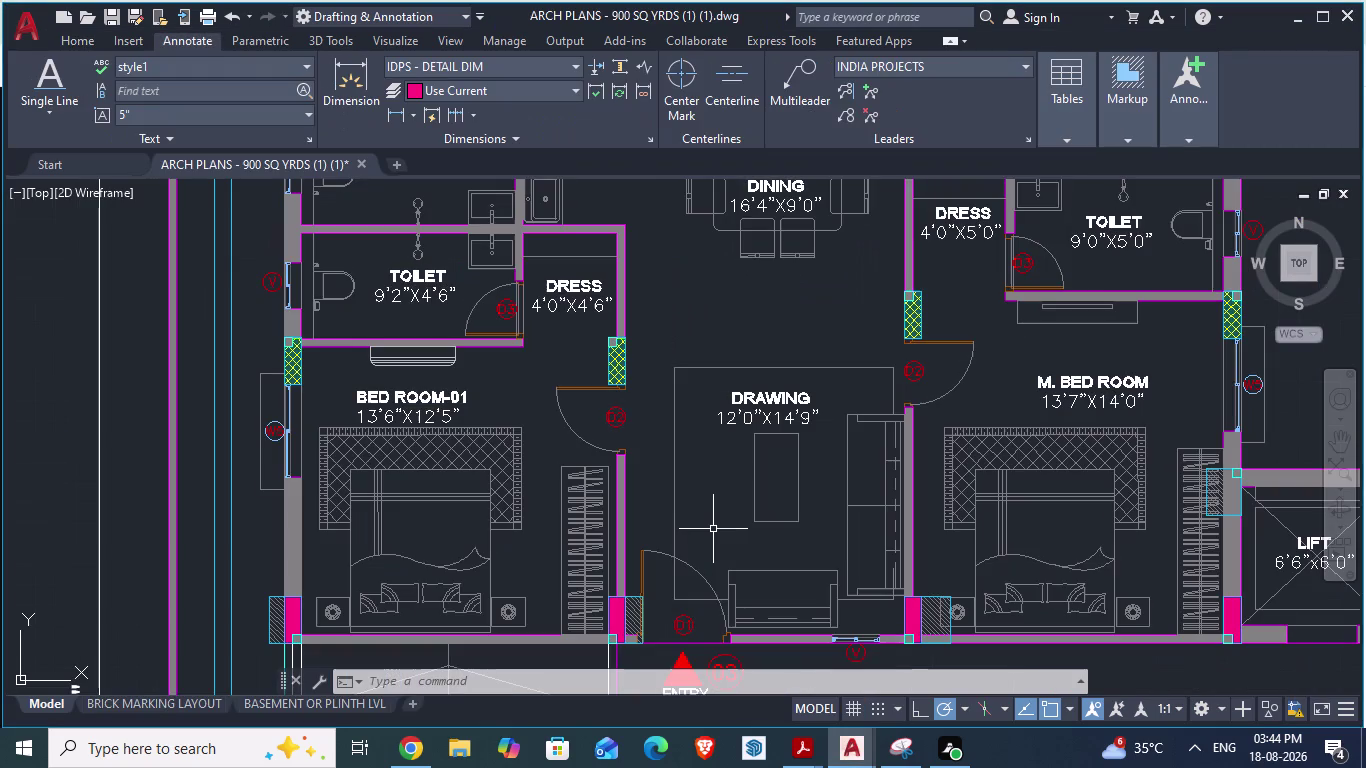
scroll(down, 3)
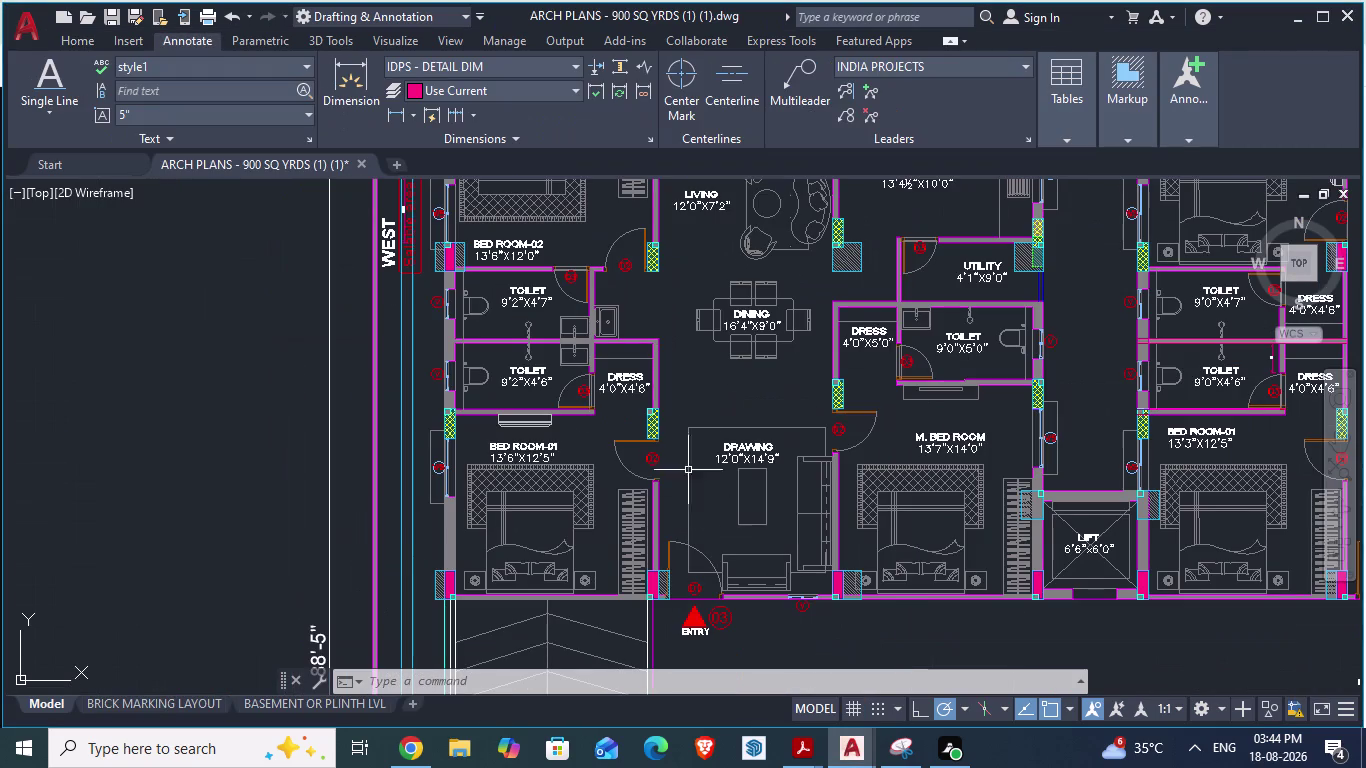
key(alt+Tab)
scroll(down, 3)
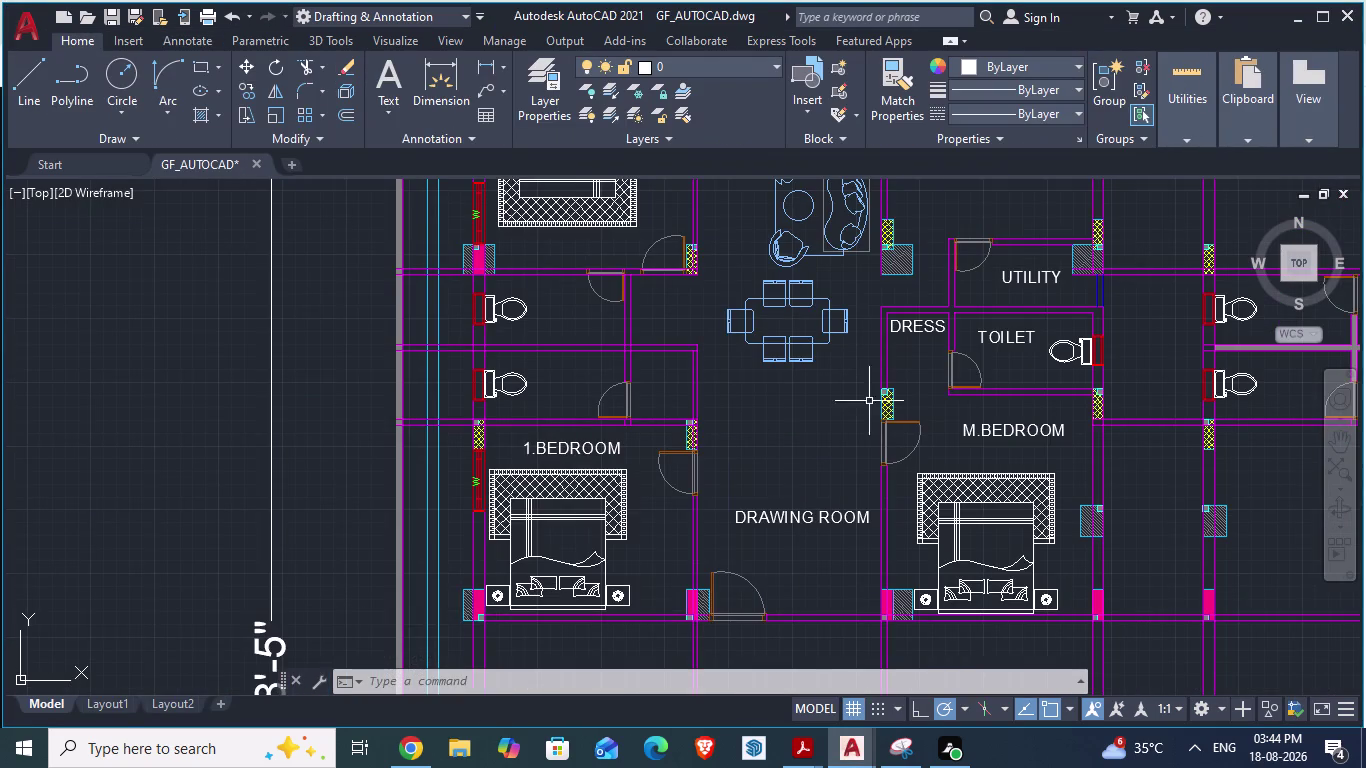
Copy the TOILET label into the lower and upper left toilets.
click(983, 341)
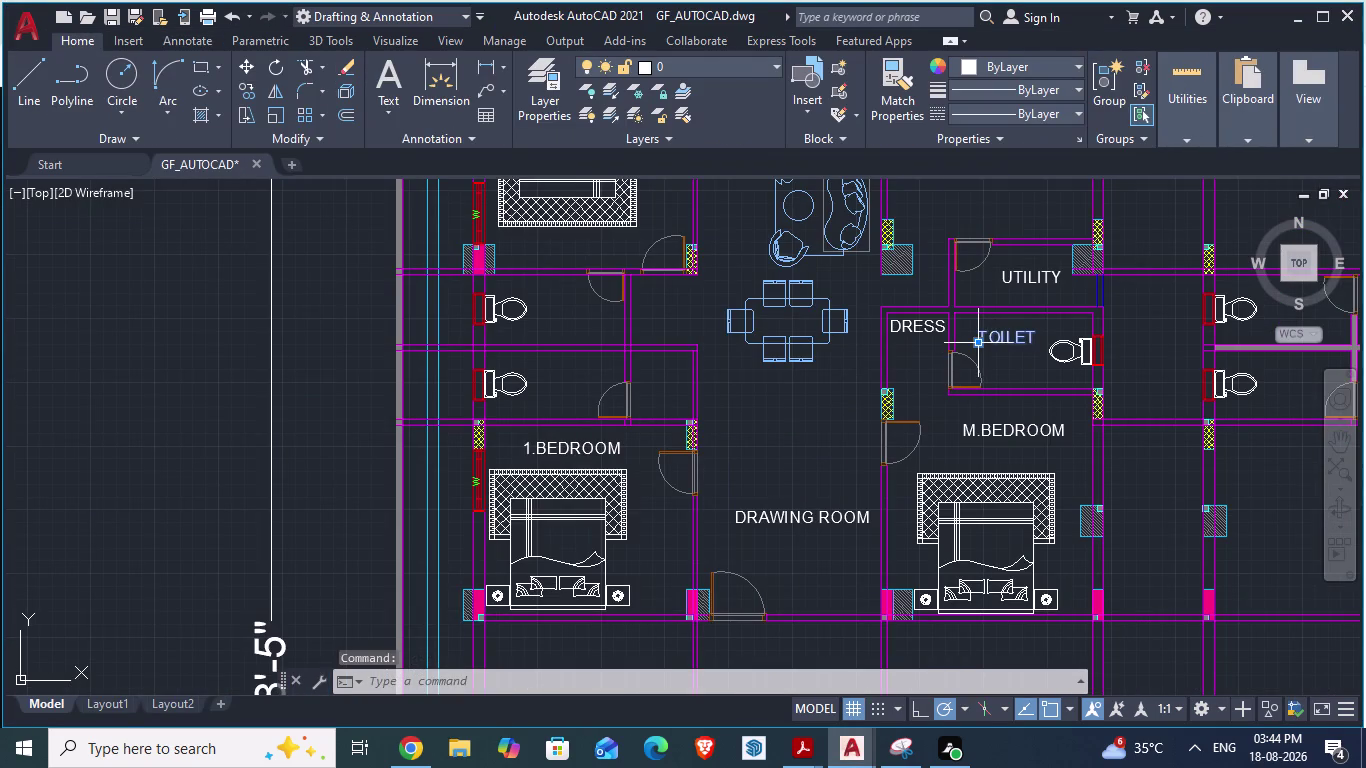
key(ctrl+c)
key(ctrl+v)
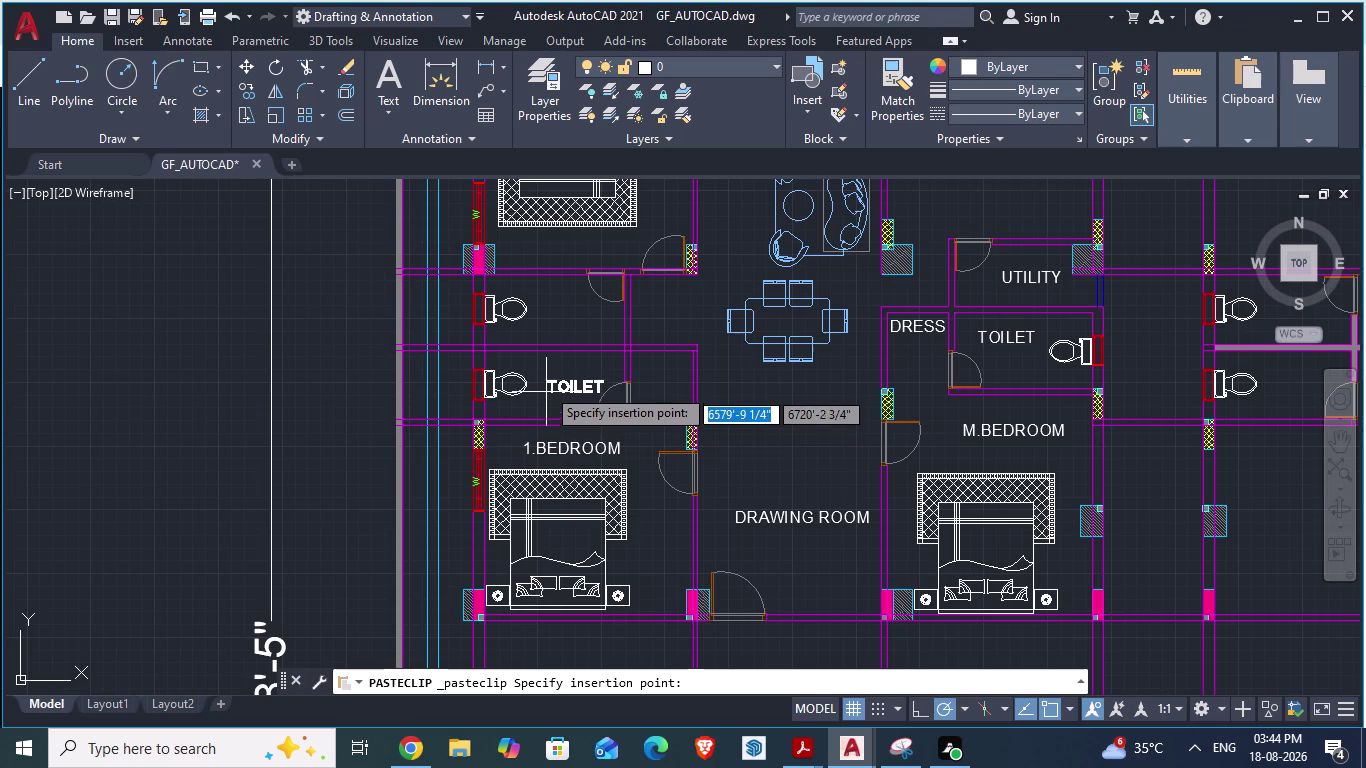
click(540, 385)
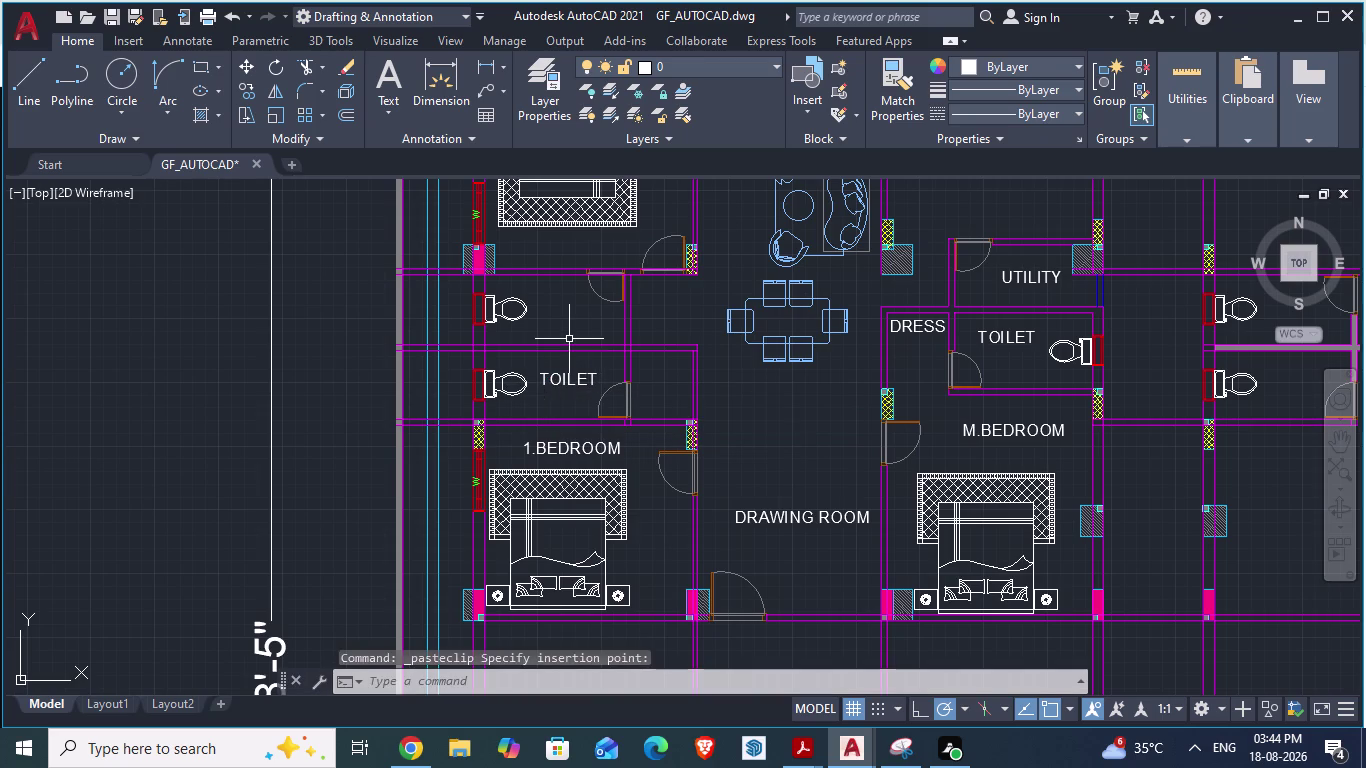
key(alt+Tab)
key(alt+Tab)
key(ctrl+v)
scroll(up, 3)
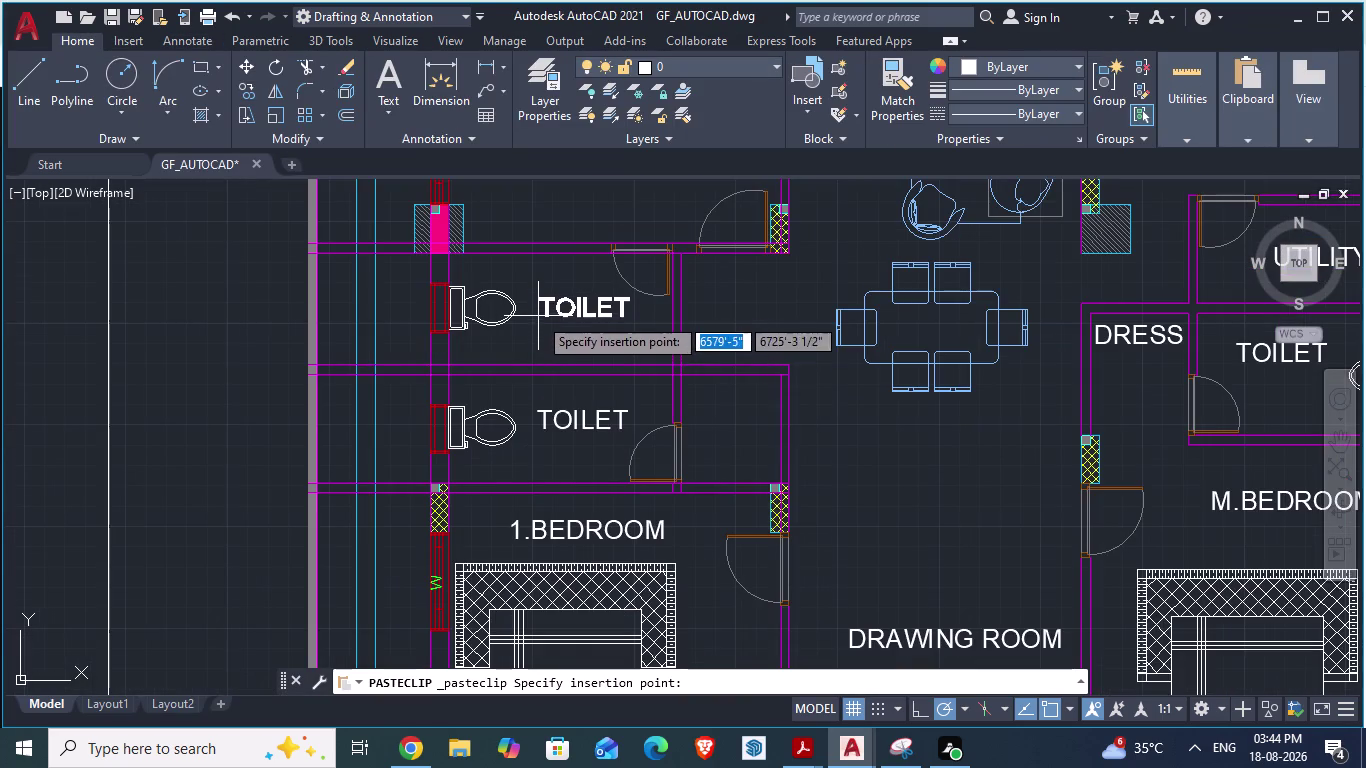
click(535, 313)
Paste the copied 1.BEDROOM label inside the lower bedroom.
key(alt+Tab)
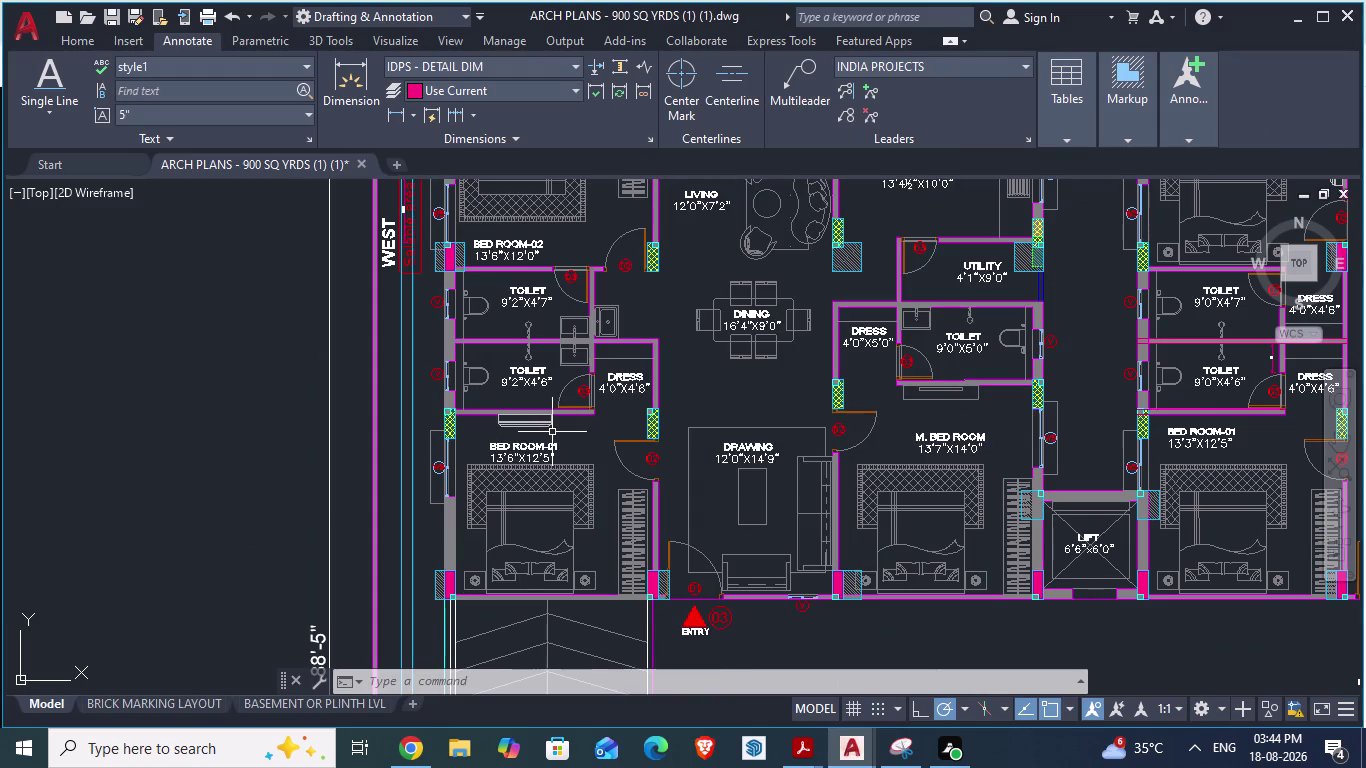
key(alt+Tab)
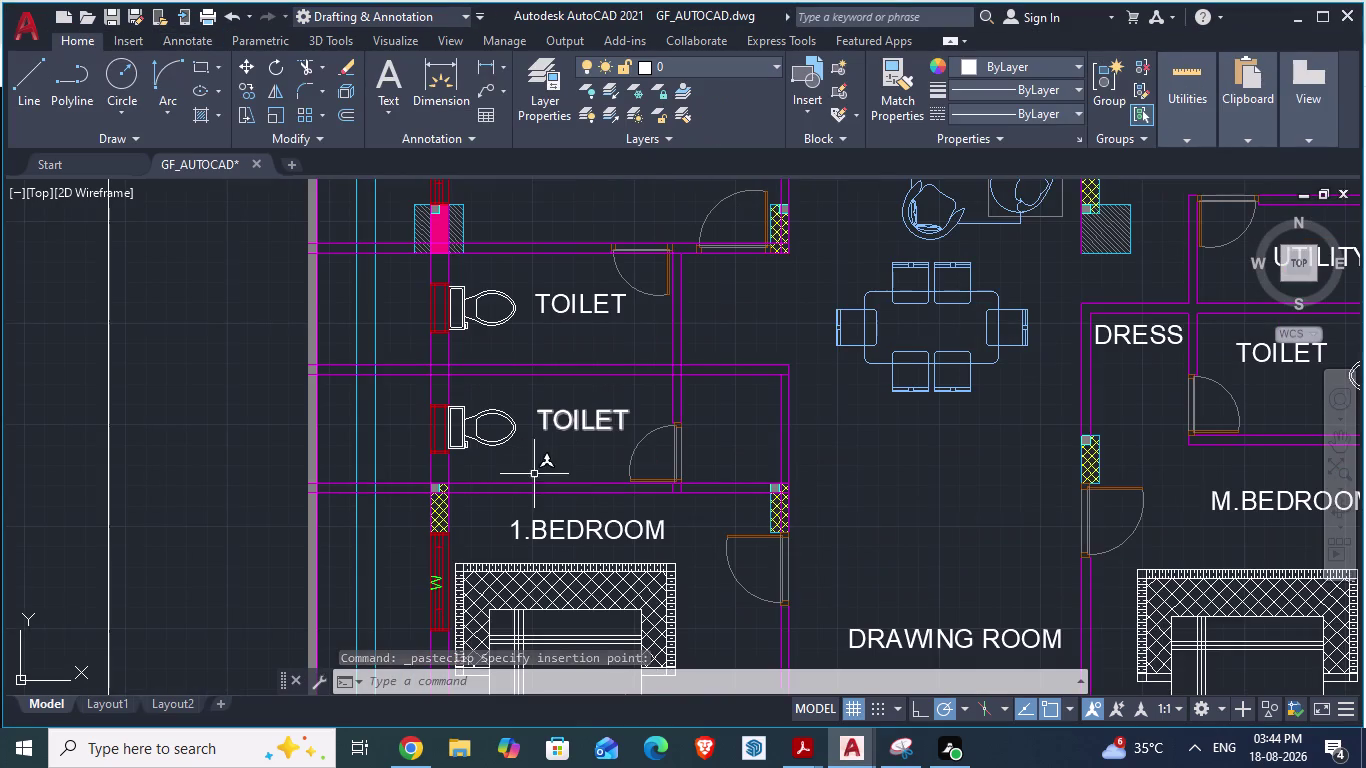
click(554, 527)
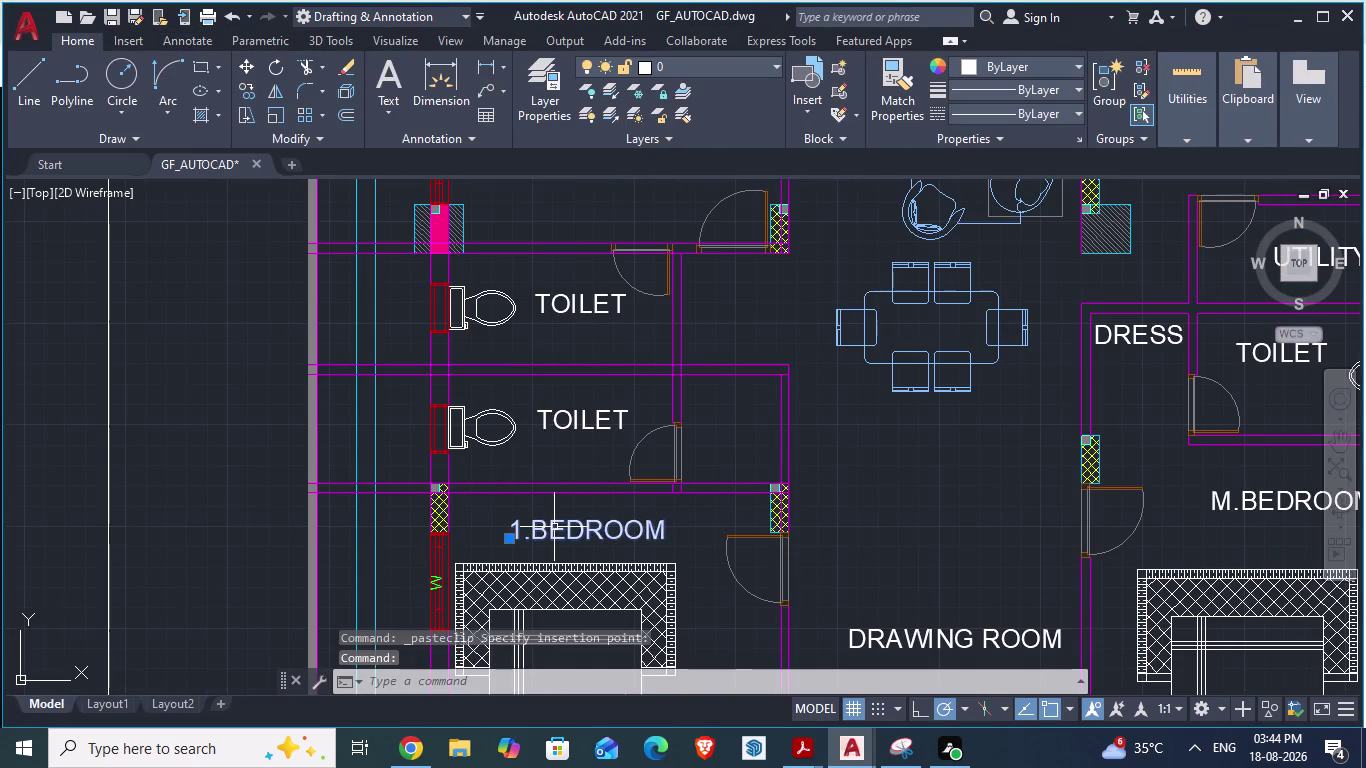
Paste a copy of the 1.BEDROOM label into the upper bedroom.
key(ctrl+c)
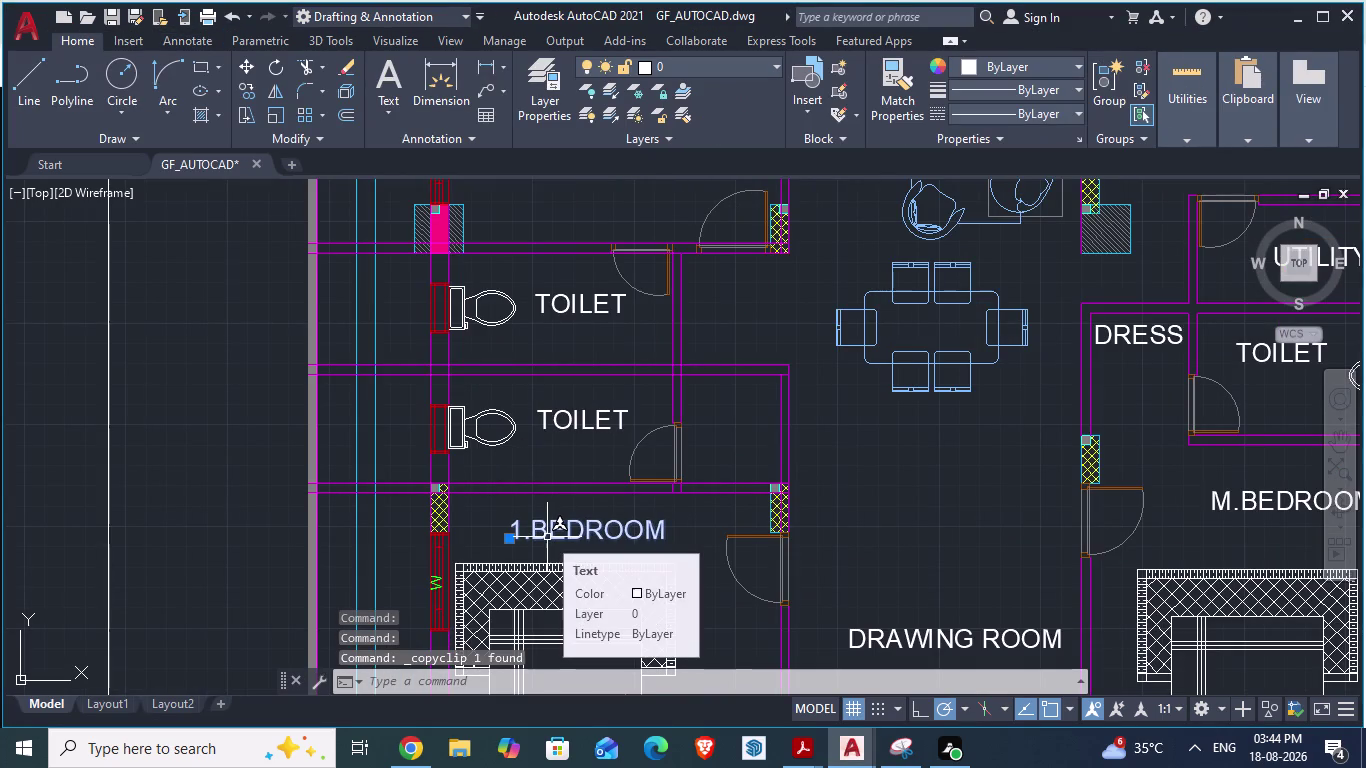
key(ctrl+v)
scroll(down, 3)
scroll(down, 3)
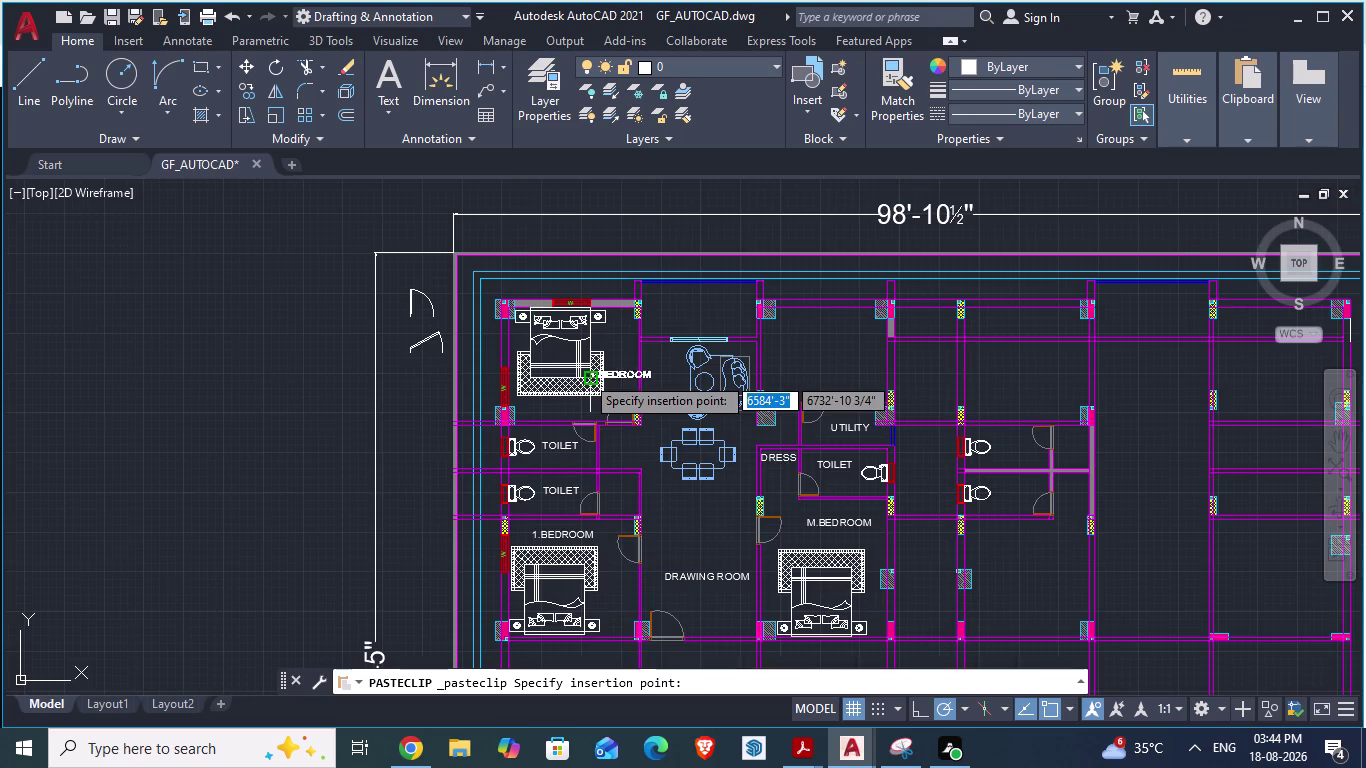
scroll(up, 3)
scroll(up, 3)
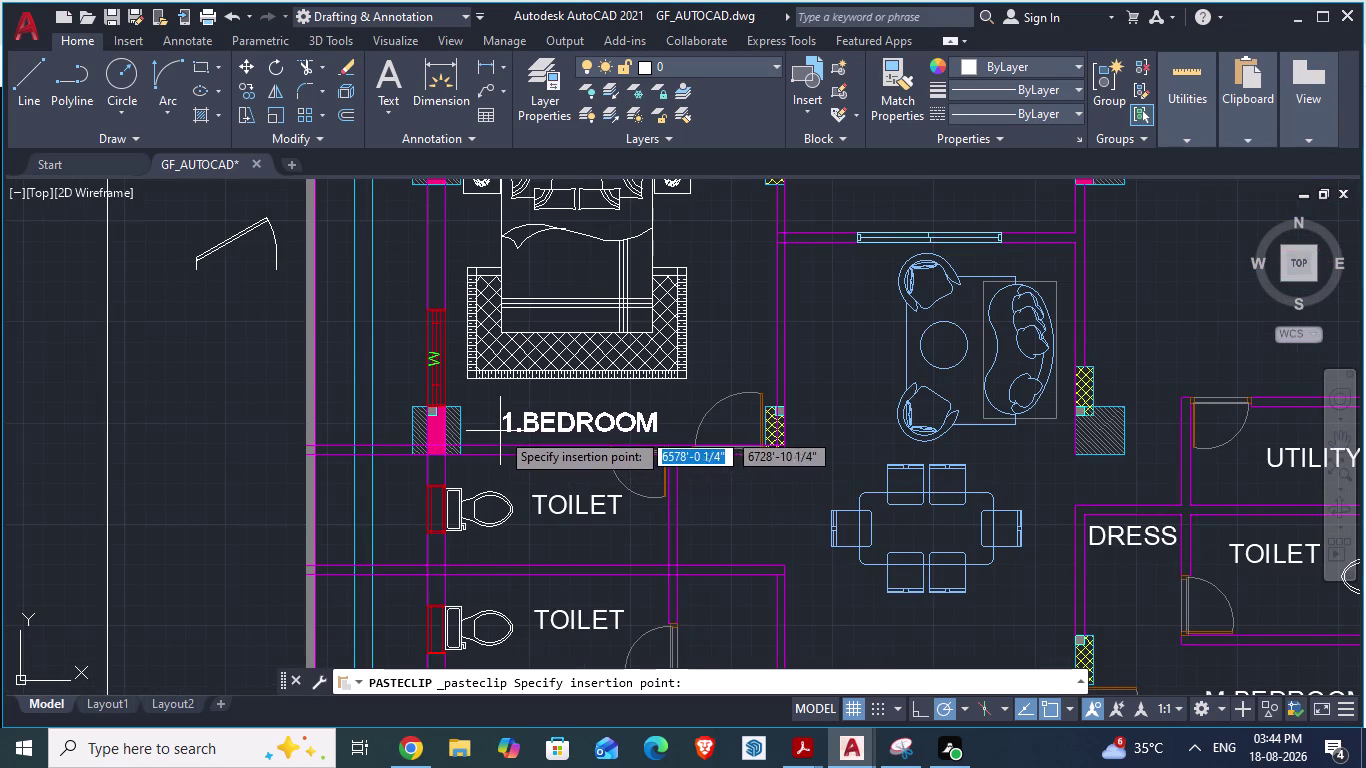
click(499, 430)
scroll(up, 3)
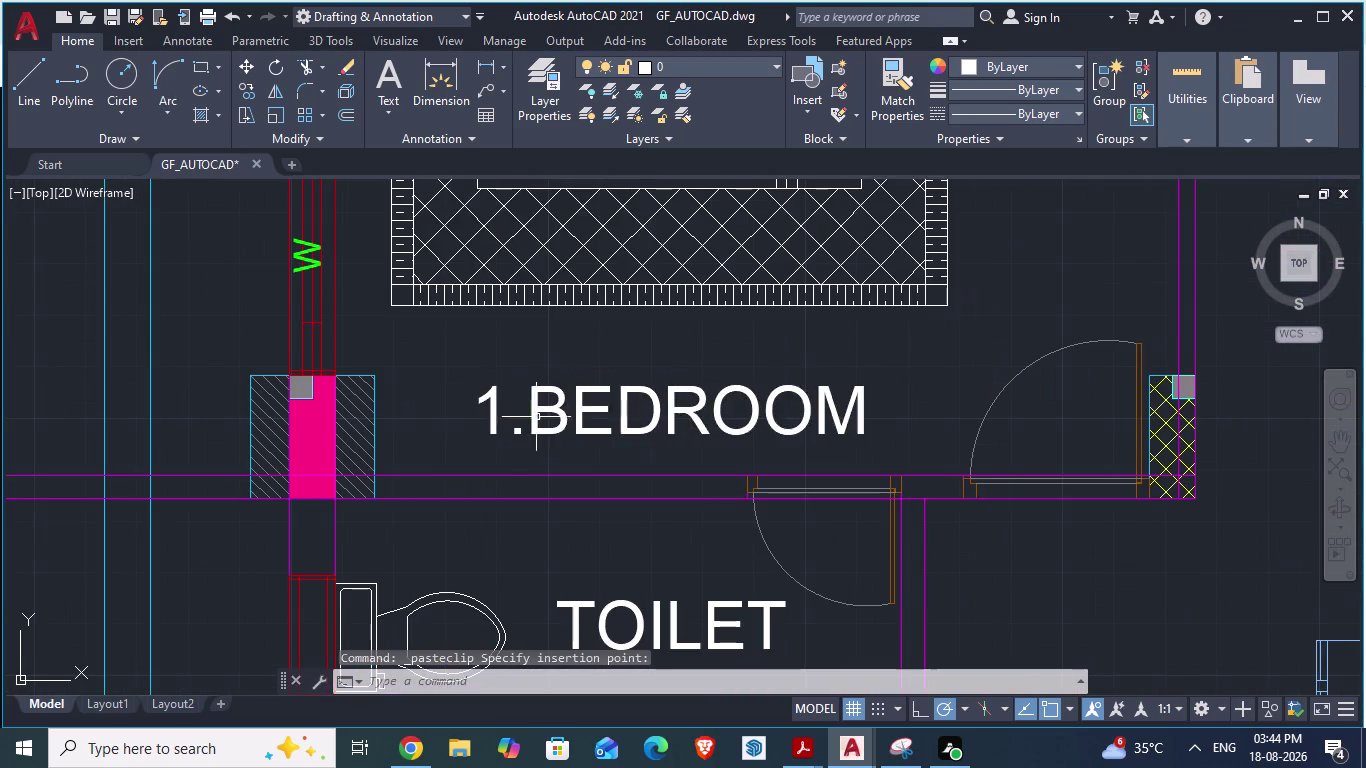
Edit the copied label to replace the 1 with 2, and save.
triple_click(537, 417)
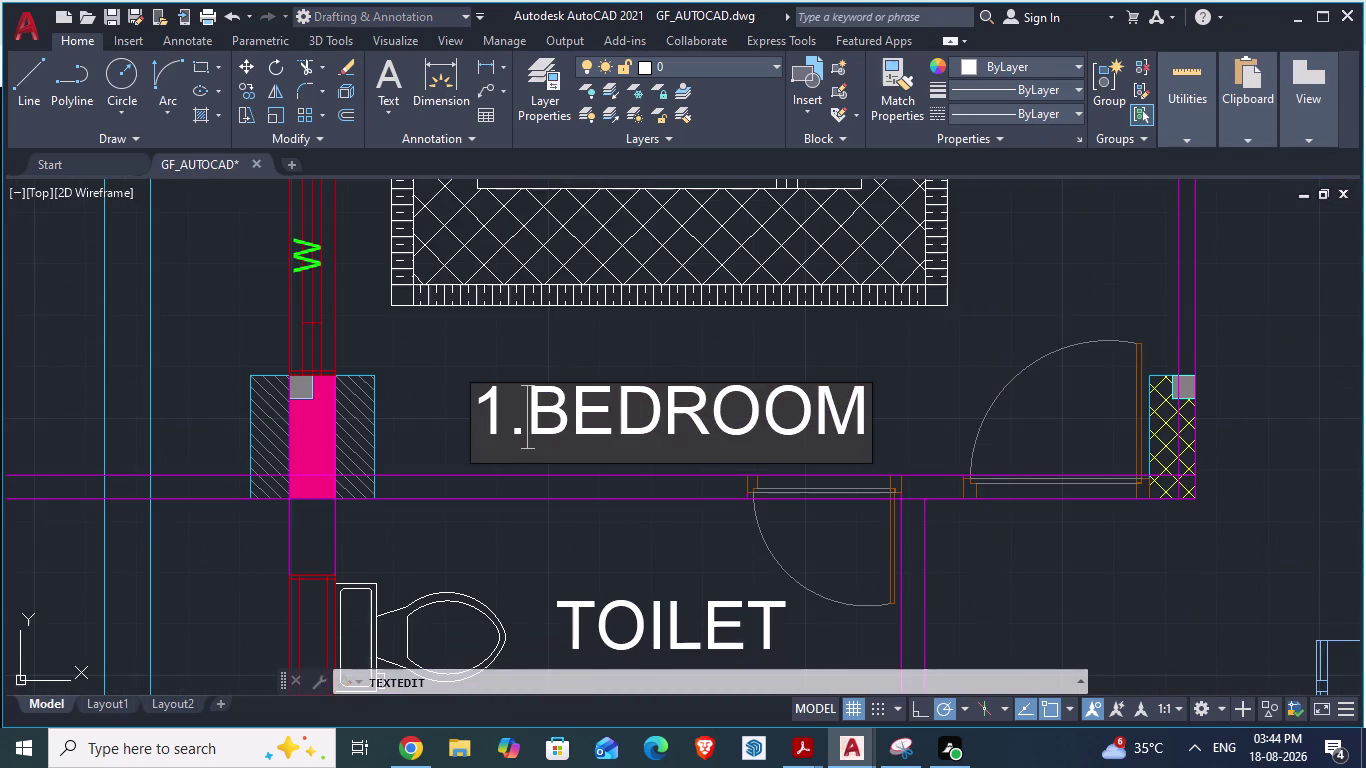
click(500, 407)
key(BackSpace)
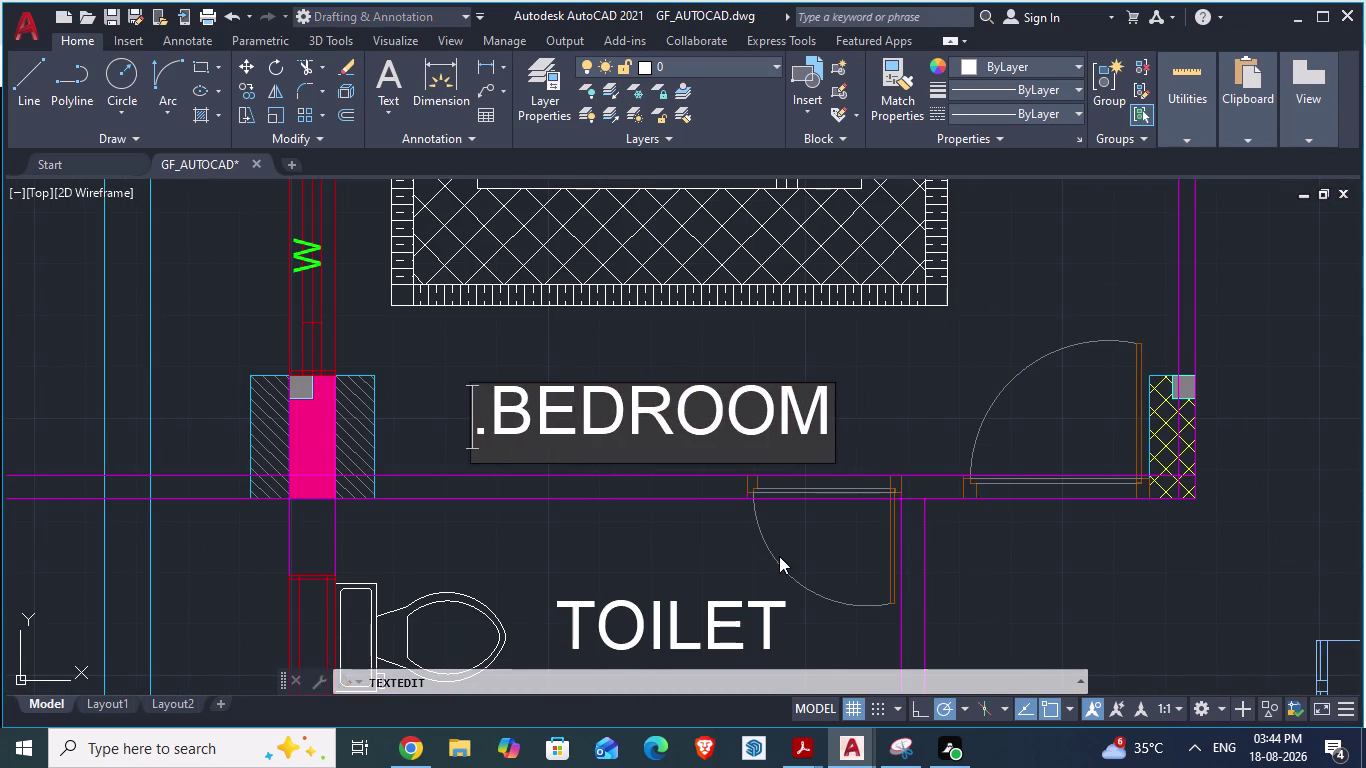
key(2)
key(ctrl+s)
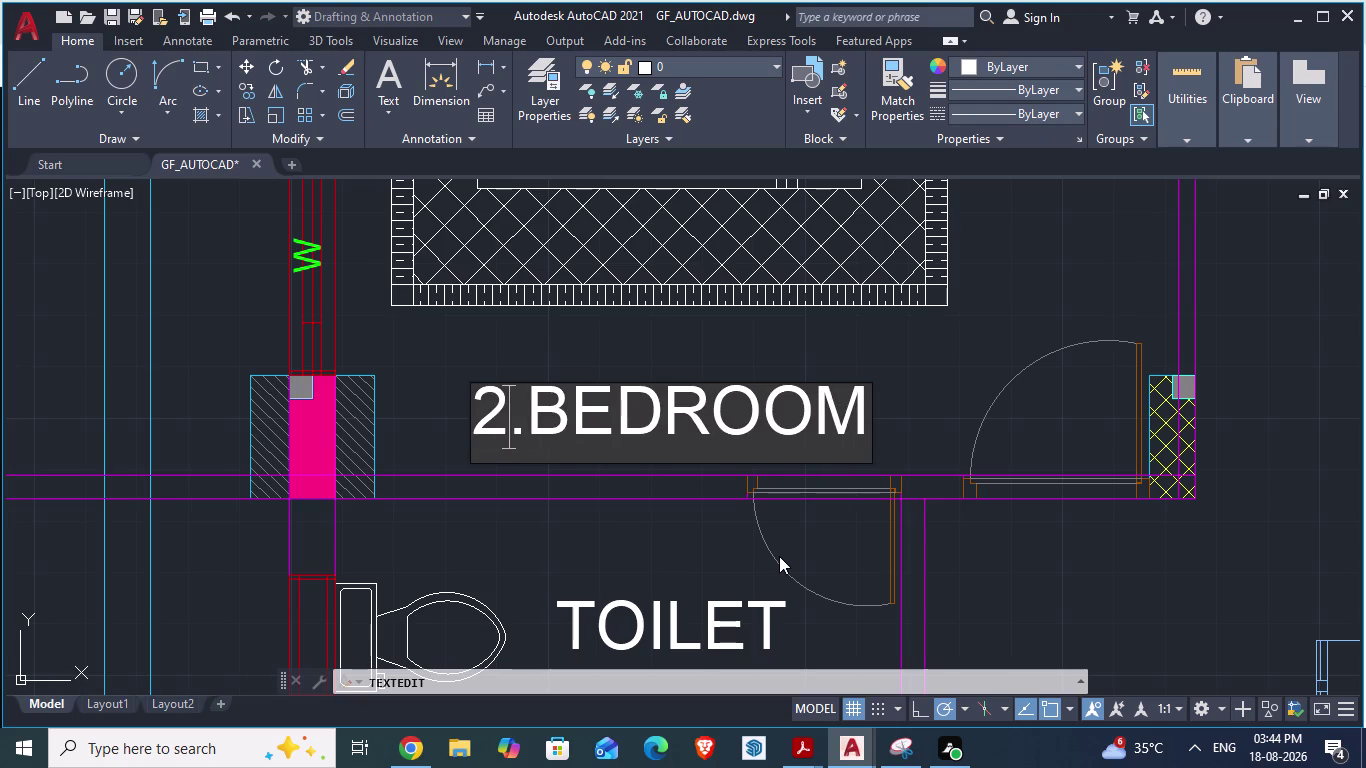
key(Escape)
Re-edit the upper bedroom label so it reads 2.BEDROOM.
scroll(down, 3)
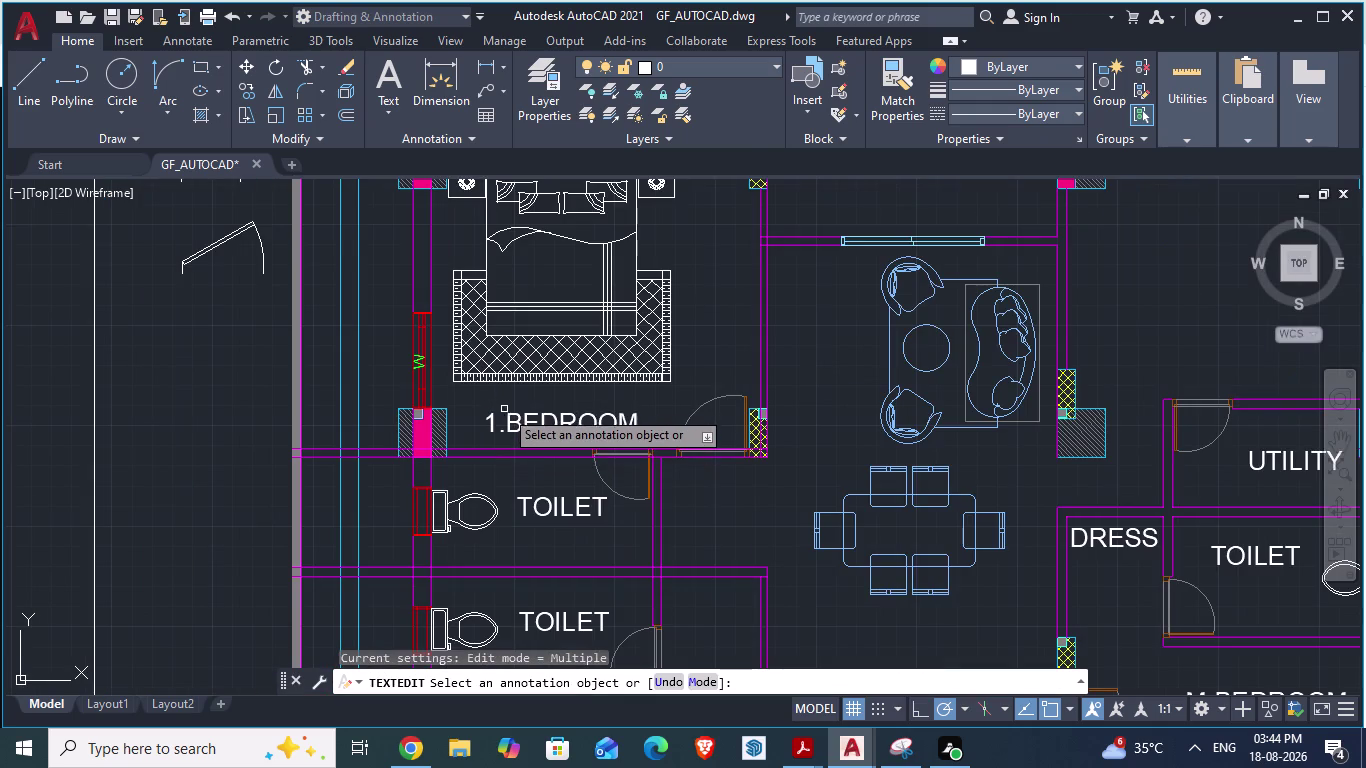
scroll(up, 3)
triple_click(505, 428)
double_click(508, 428)
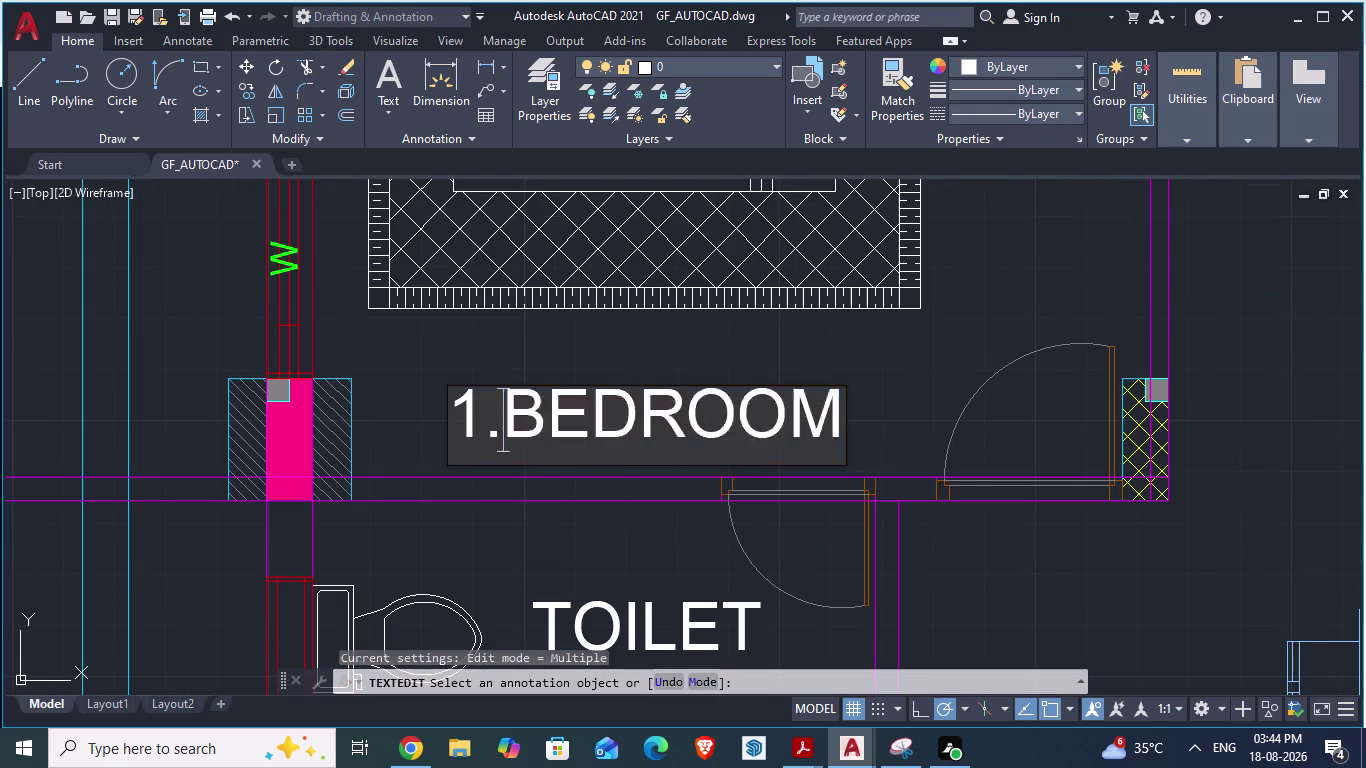
click(480, 417)
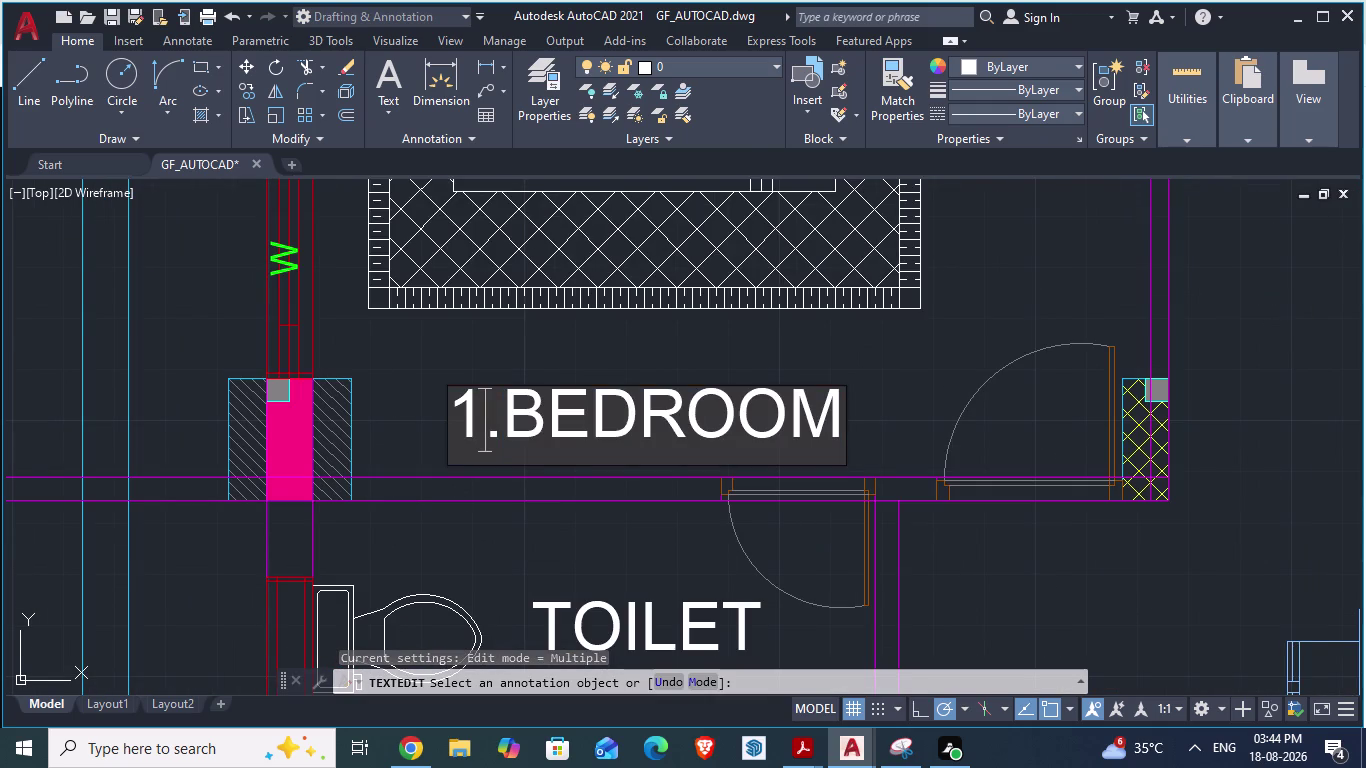
key(BackSpace)
key(2)
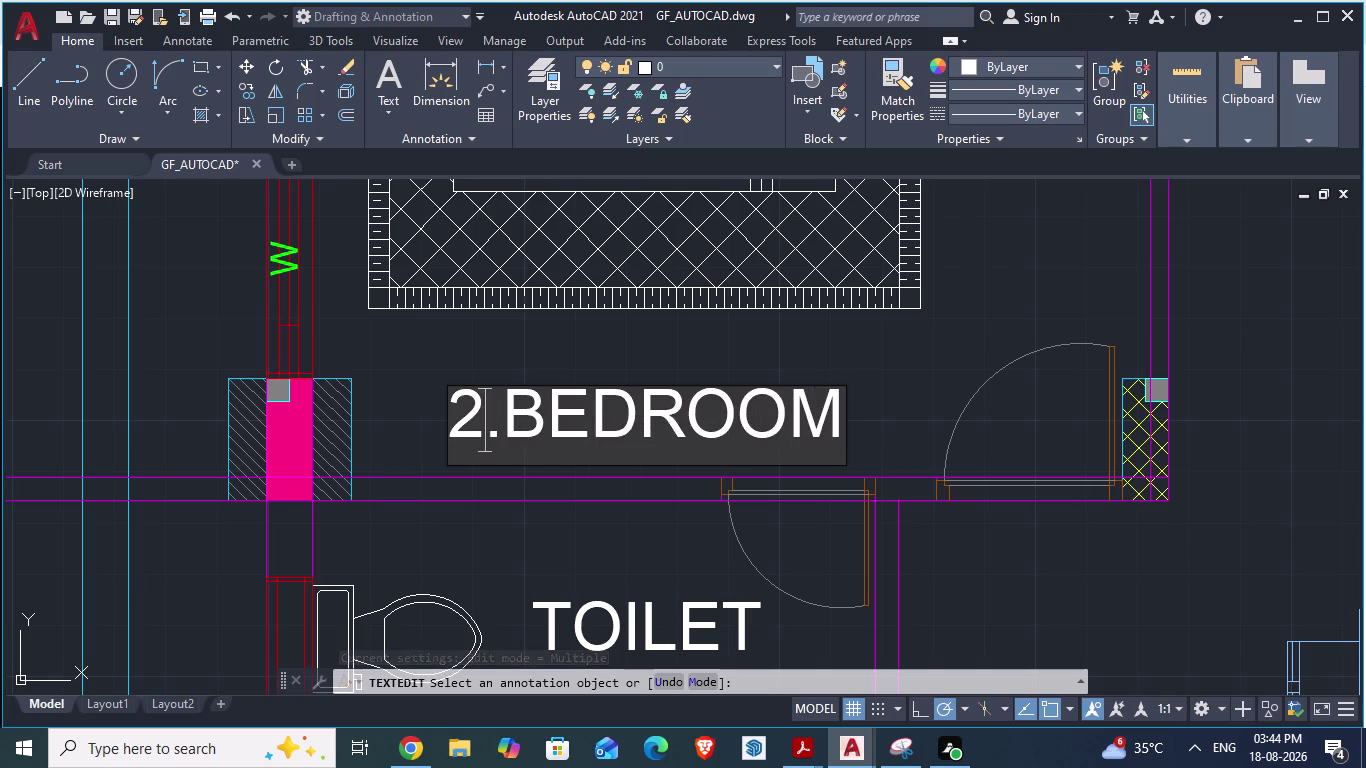
click(511, 357)
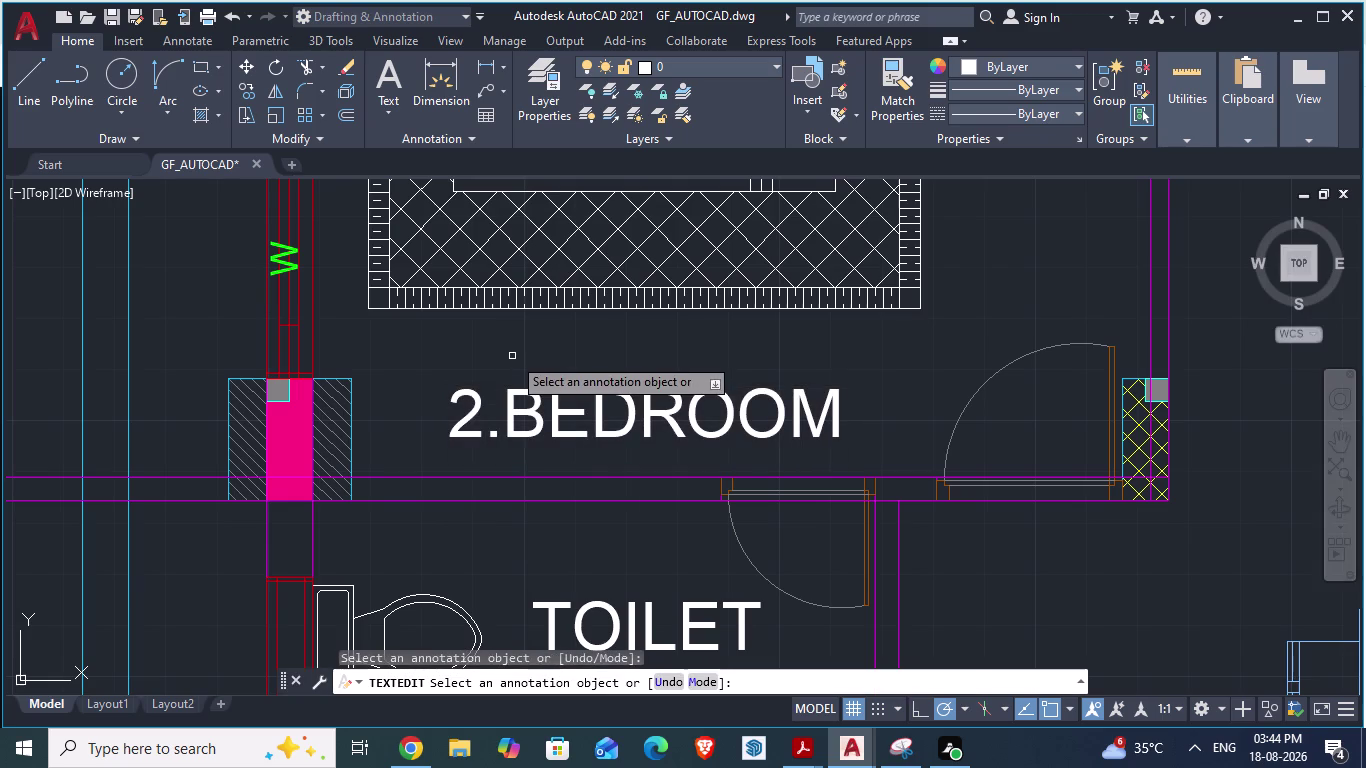
key(Escape)
scroll(down, 3)
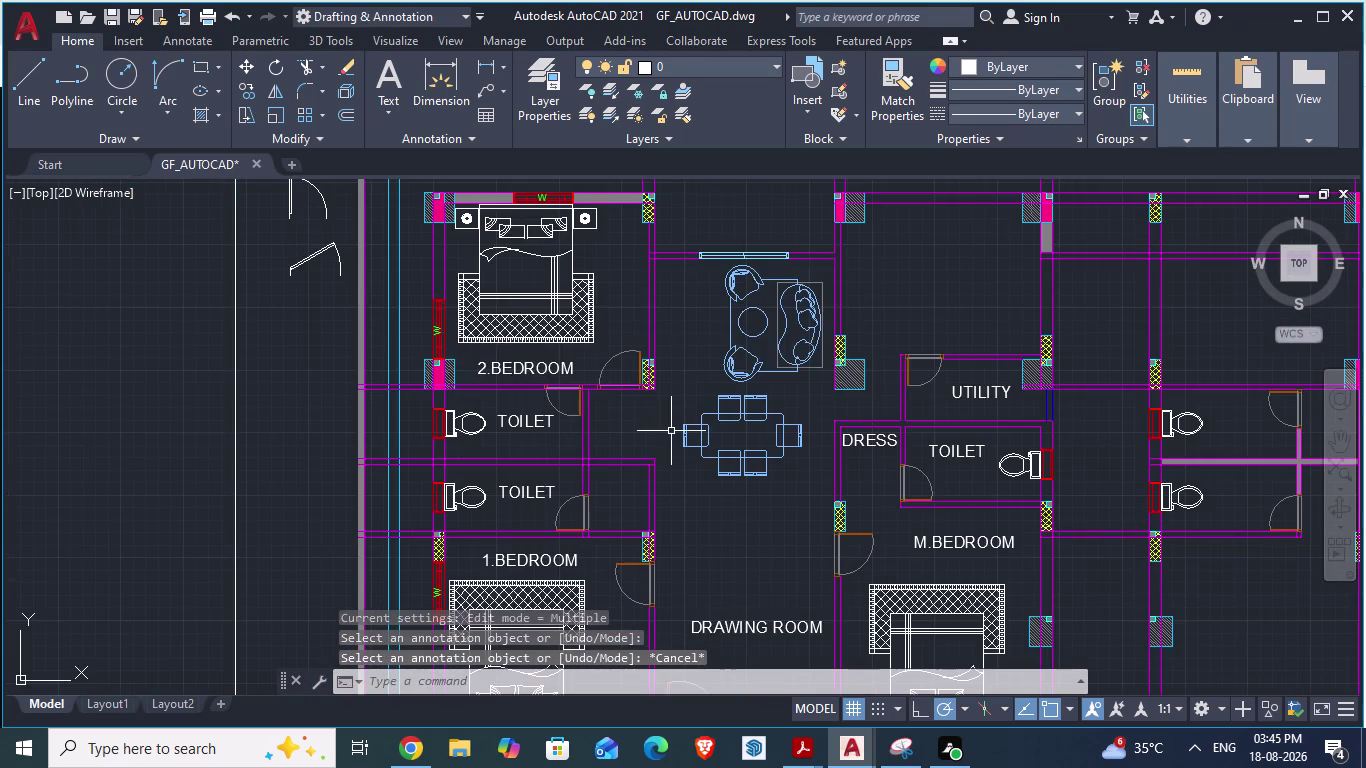
Copy the DRESS label and paste it beside the upper left toilet.
key(alt+Tab)
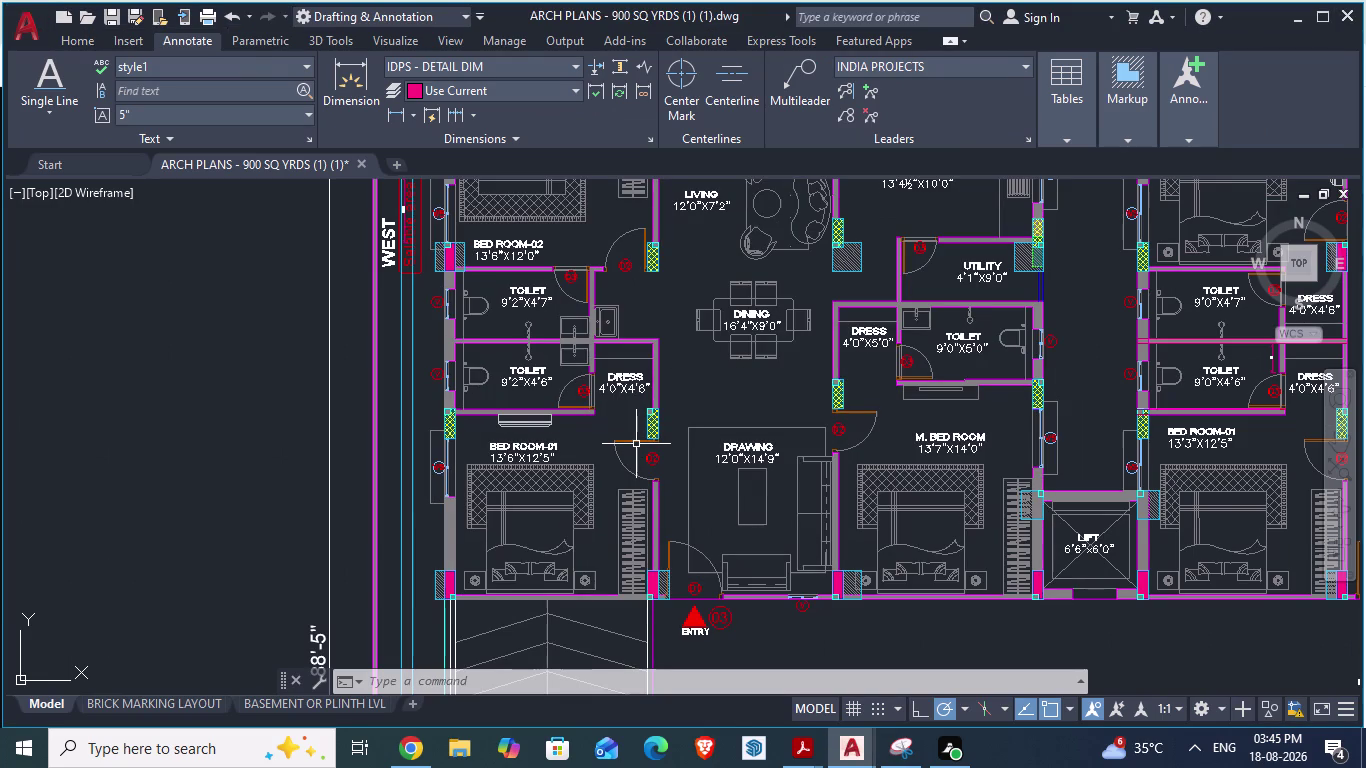
scroll(down, 3)
scroll(up, 3)
key(alt+Tab)
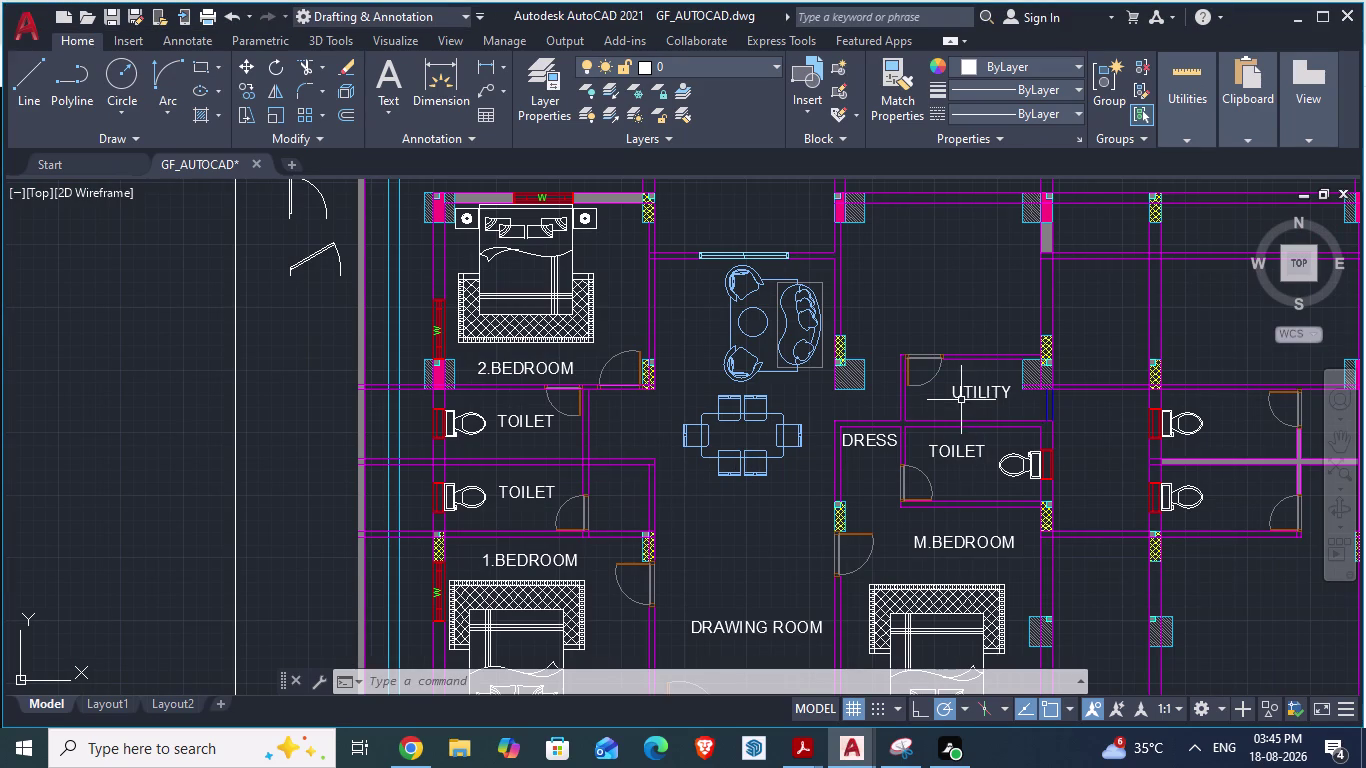
click(940, 444)
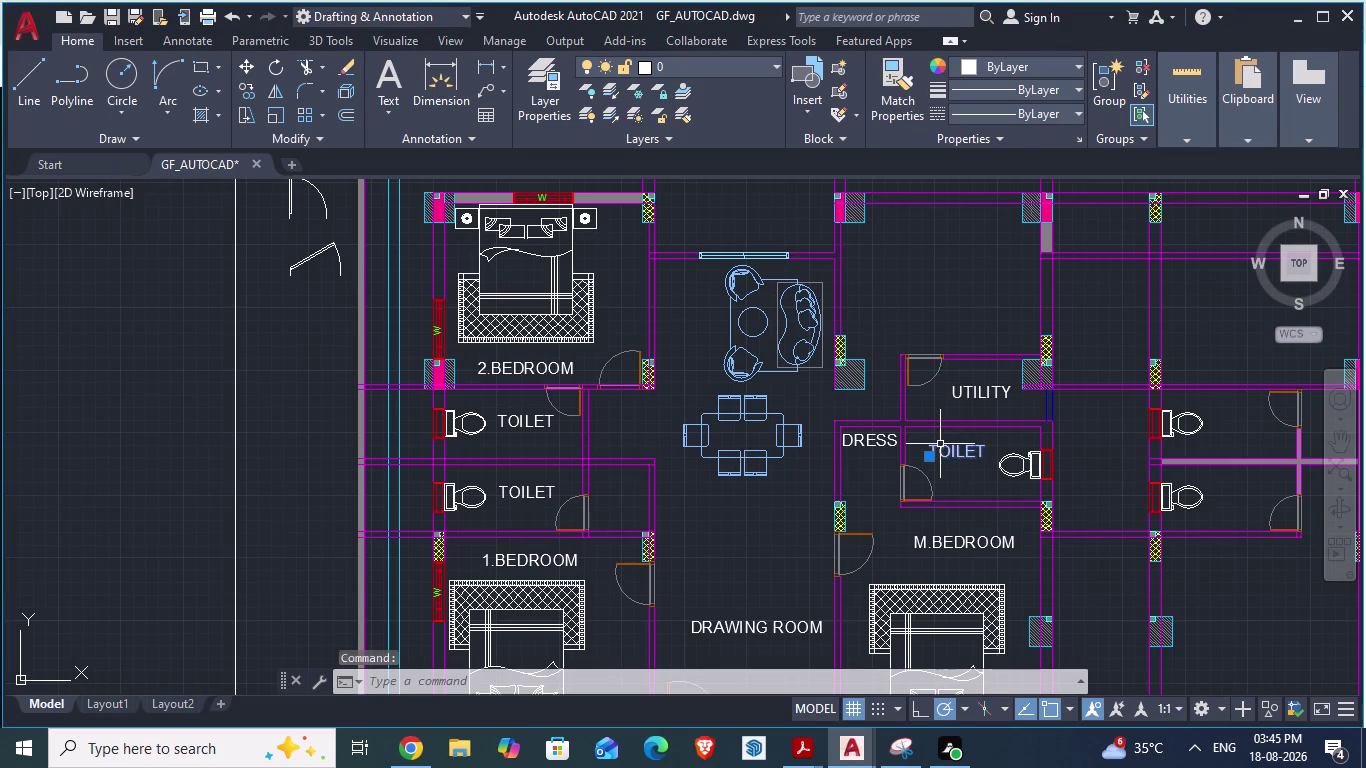
key(Escape)
click(852, 441)
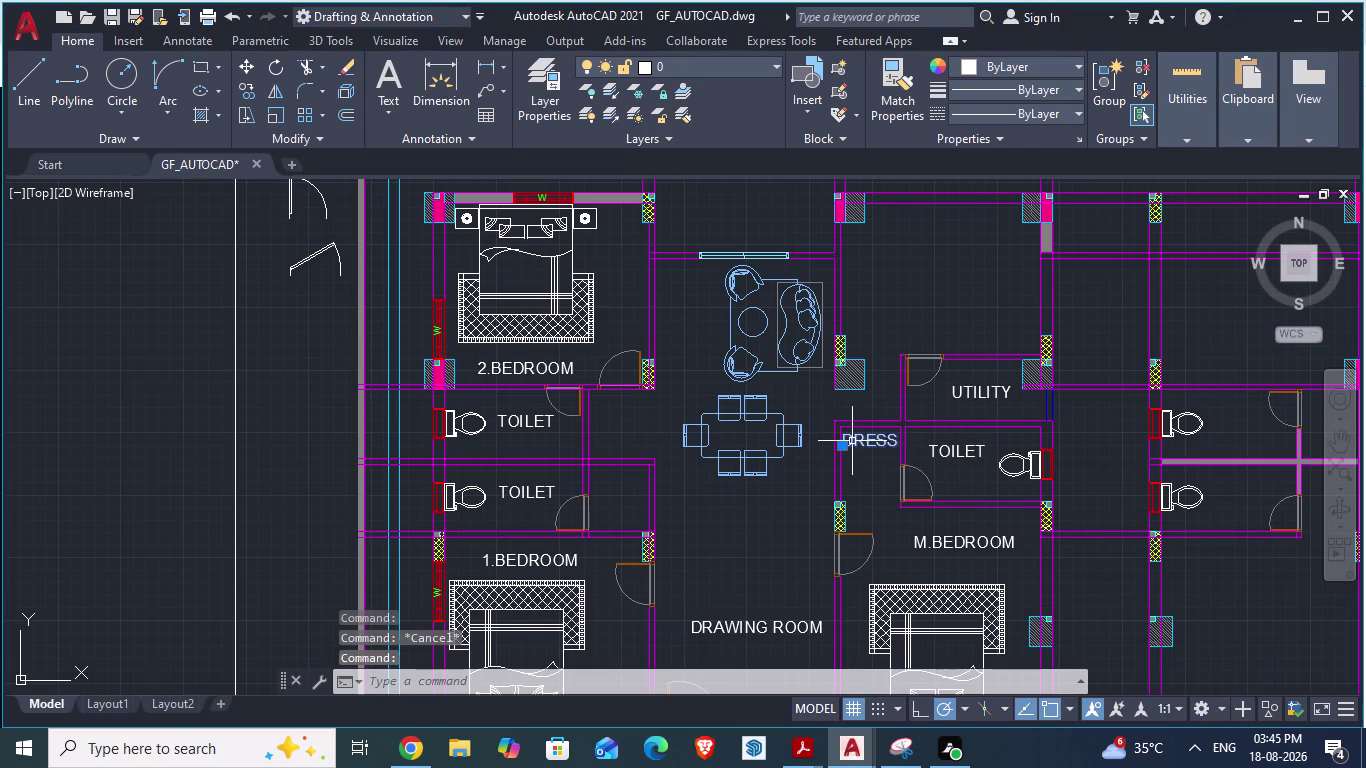
key(ctrl+c)
click(619, 434)
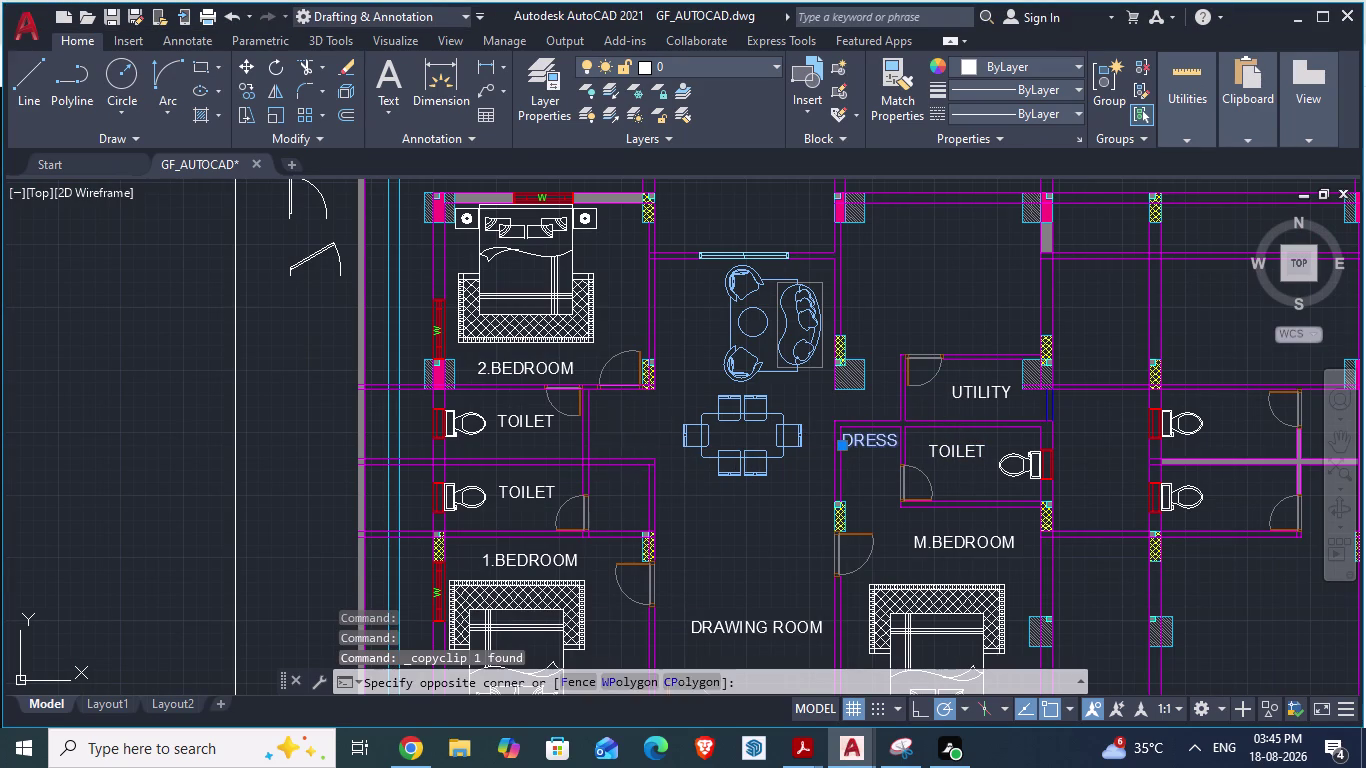
key(ctrl+v)
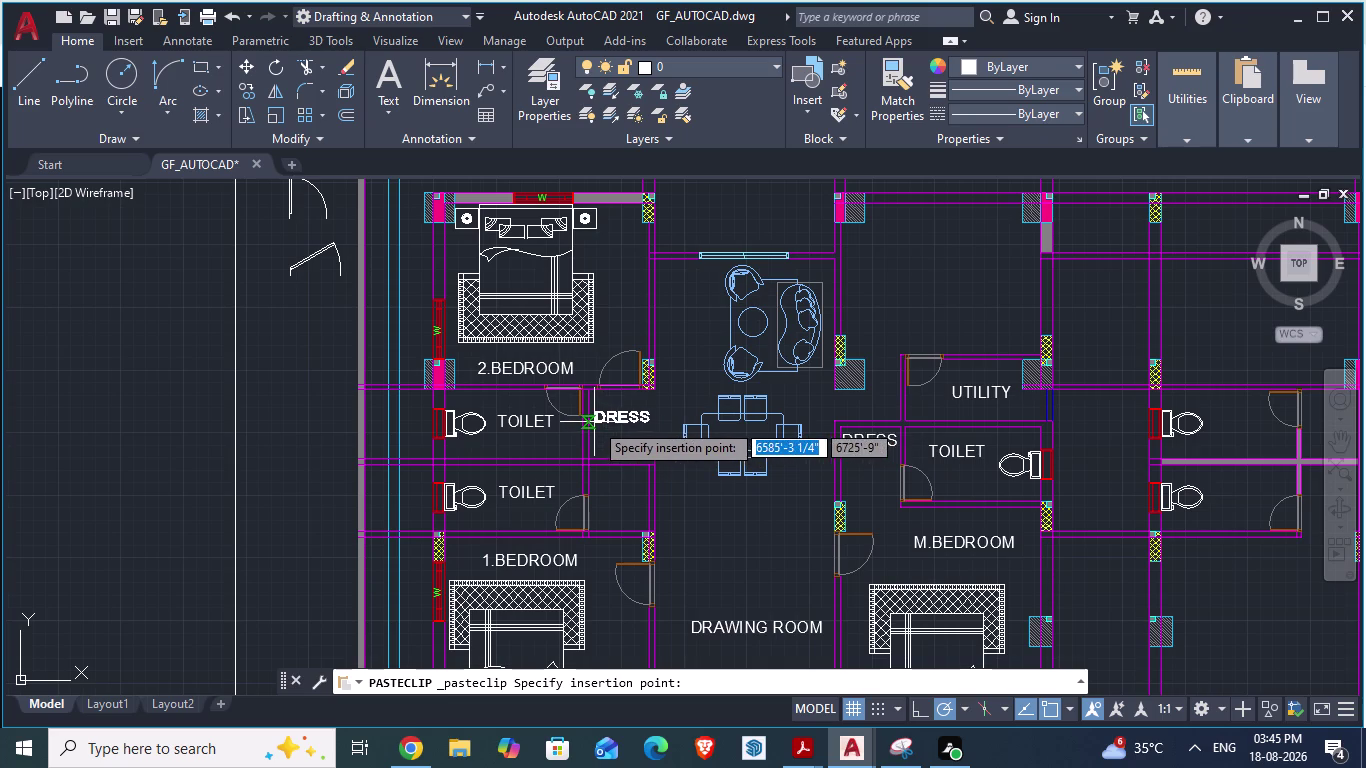
click(594, 422)
Move the pasted DRESS label down beside the lower left toilet.
key(alt+Tab)
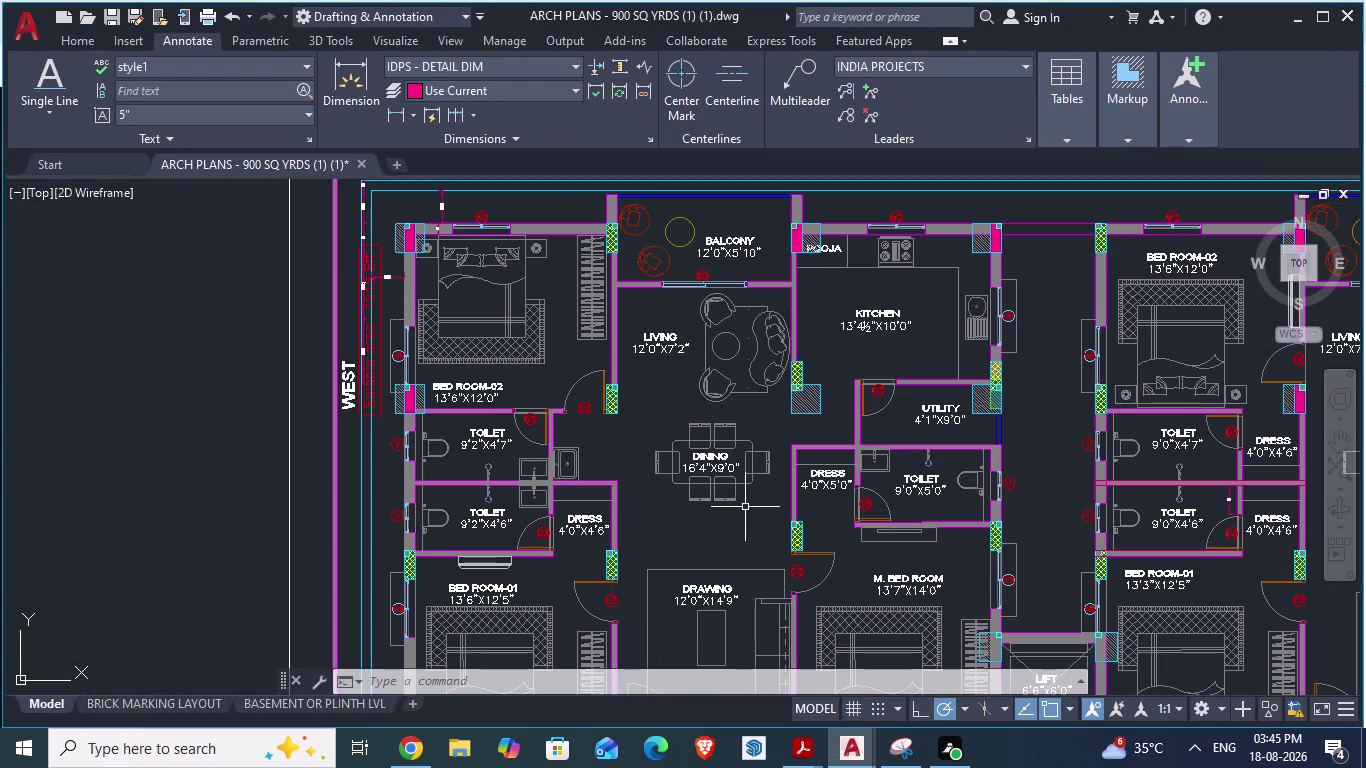
key(alt+Tab)
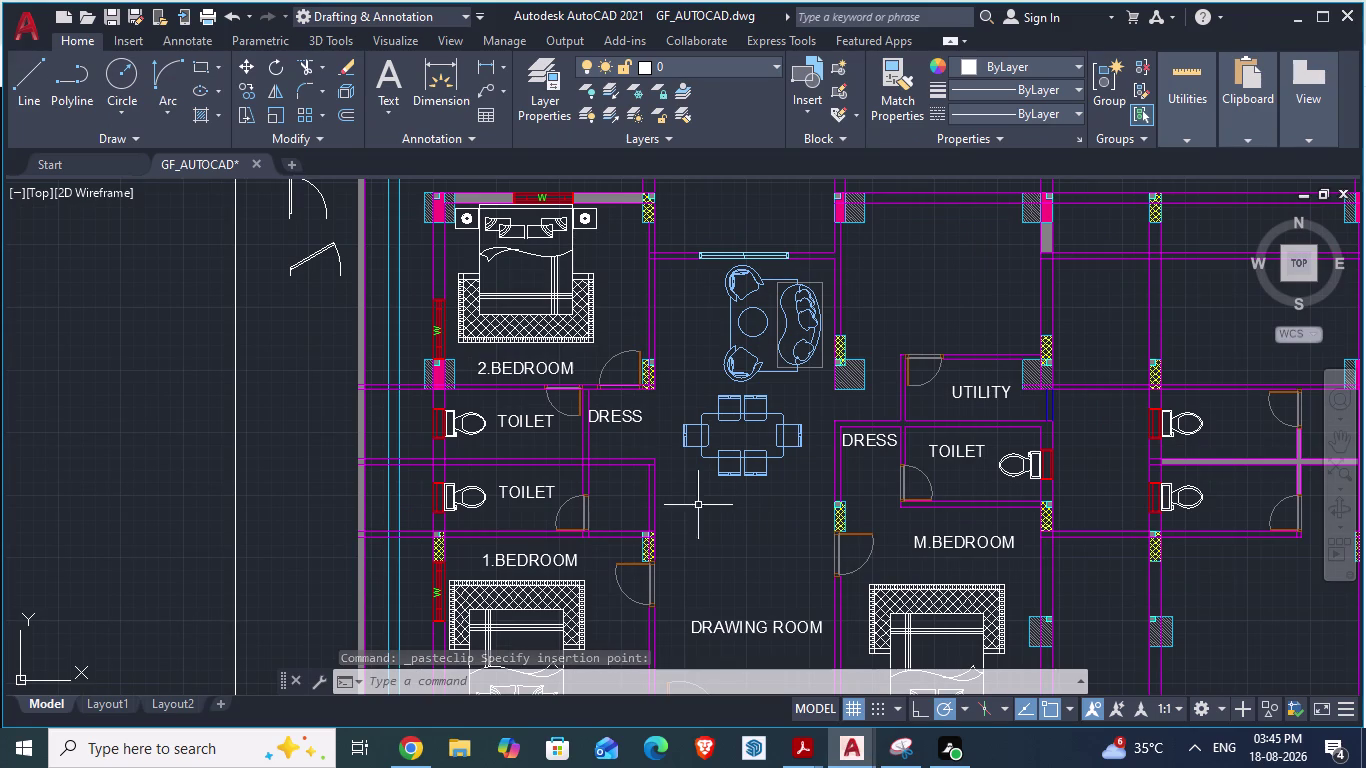
click(613, 414)
key(m)
key(Return)
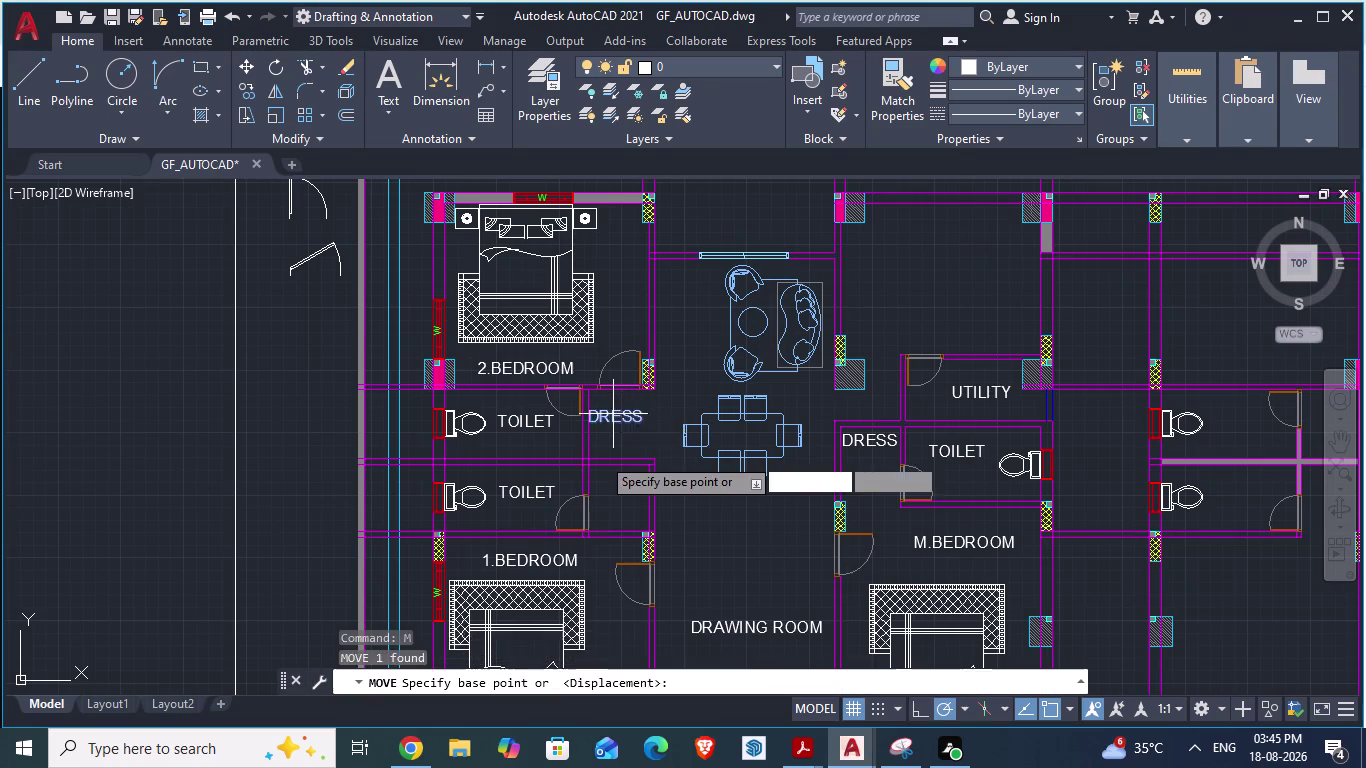
scroll(up, 3)
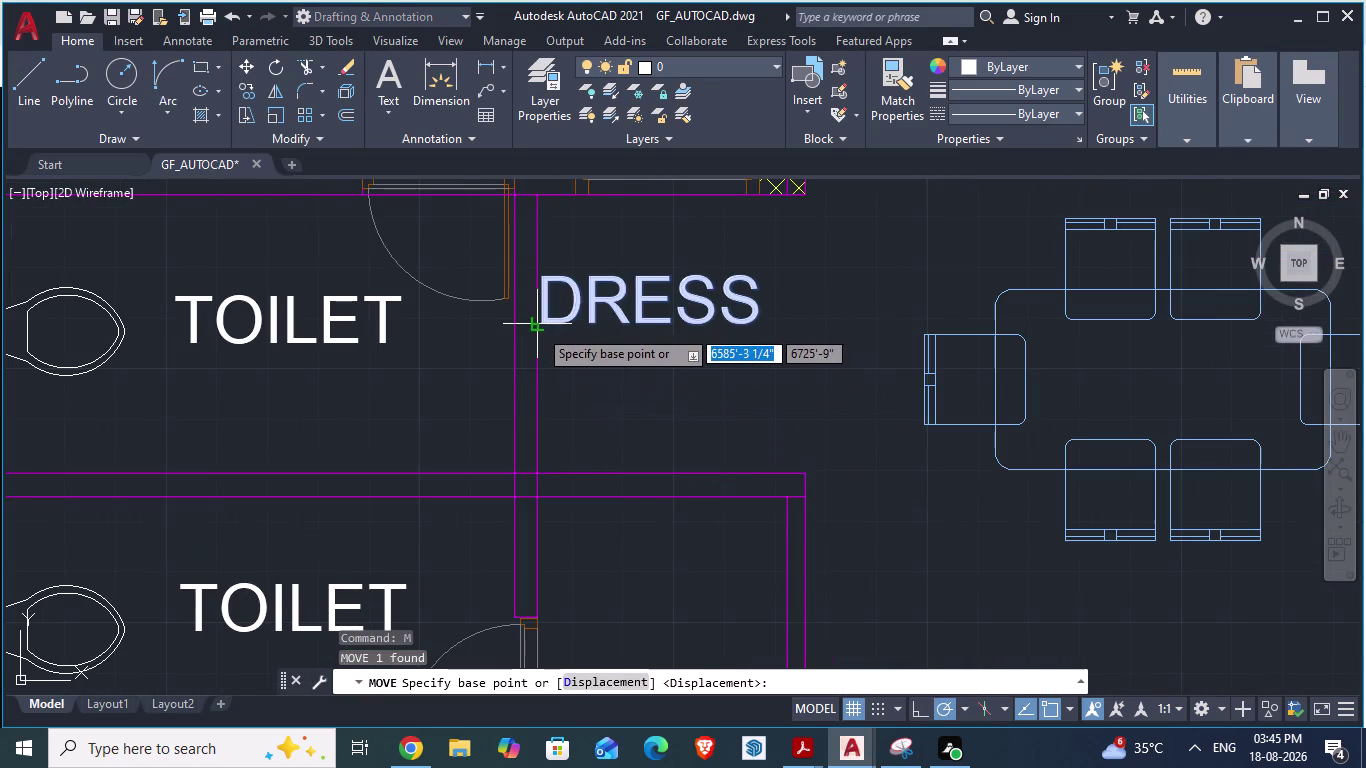
drag(538, 328, 564, 579)
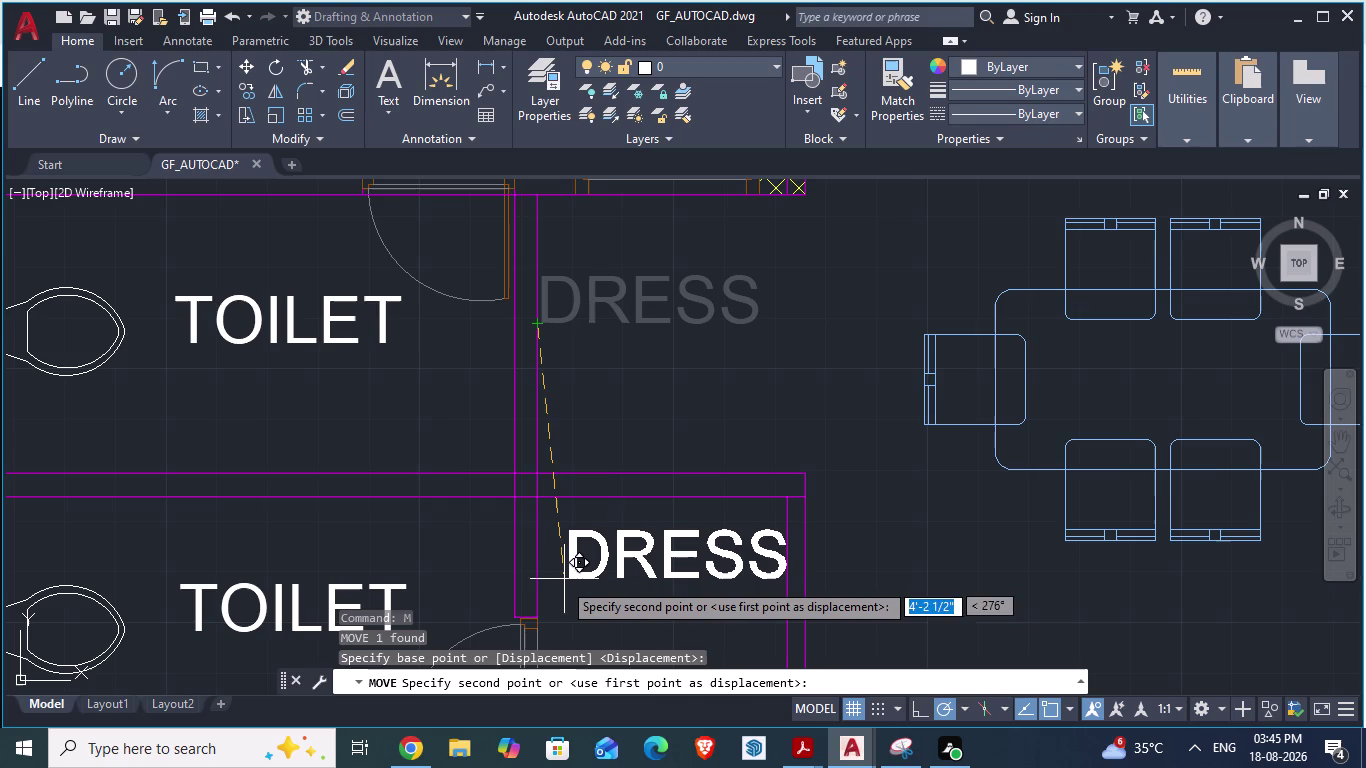
drag(564, 579, 556, 583)
click(556, 583)
scroll(down, 3)
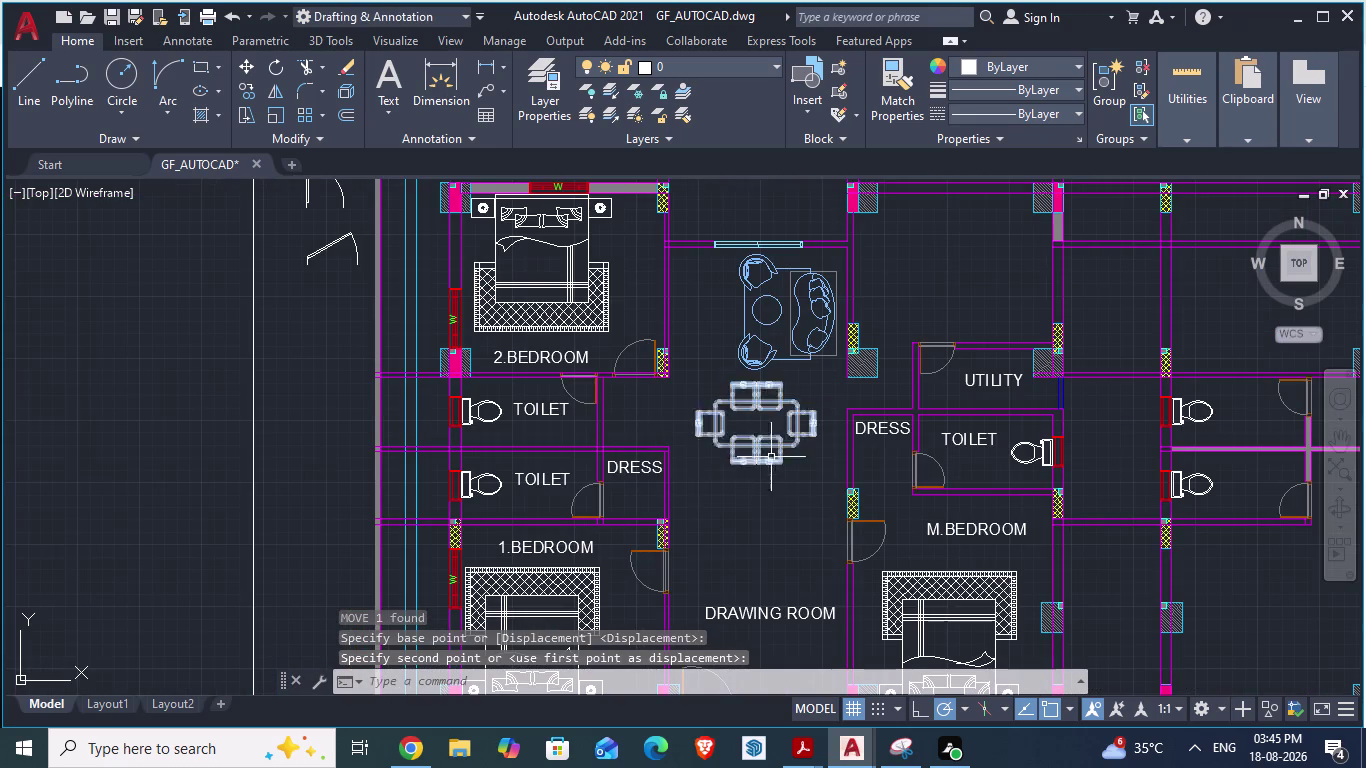
key(alt+Tab)
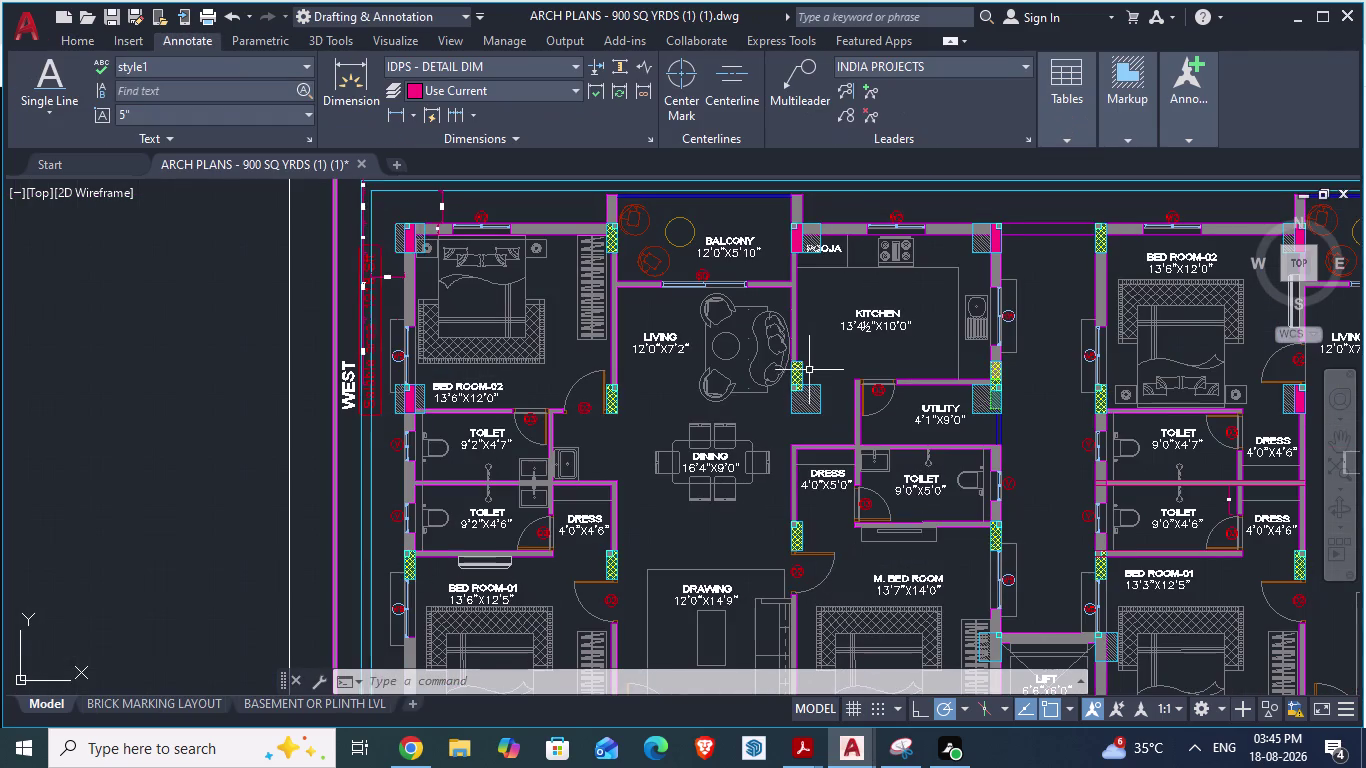
key(alt+Tab)
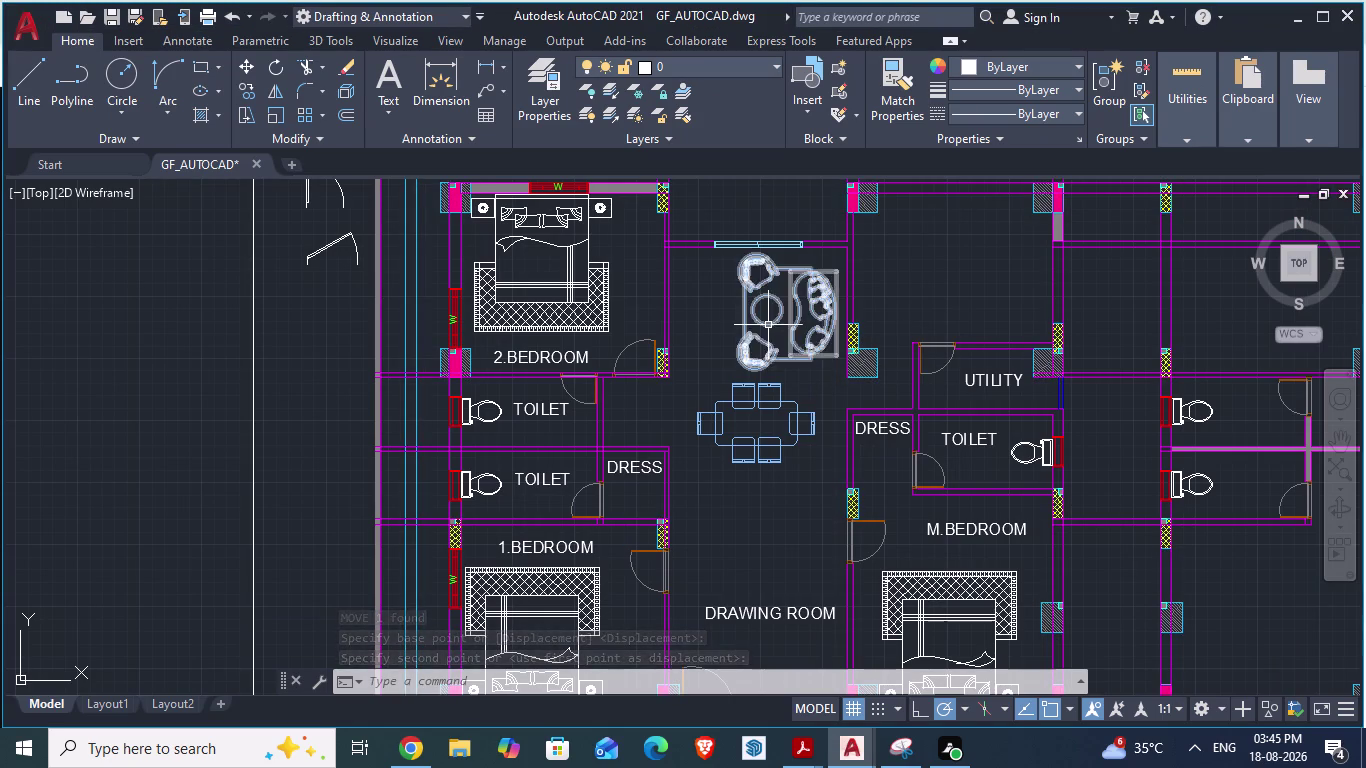
Paste another DRESS label copy above the living room sofa set.
key(ctrl+v)
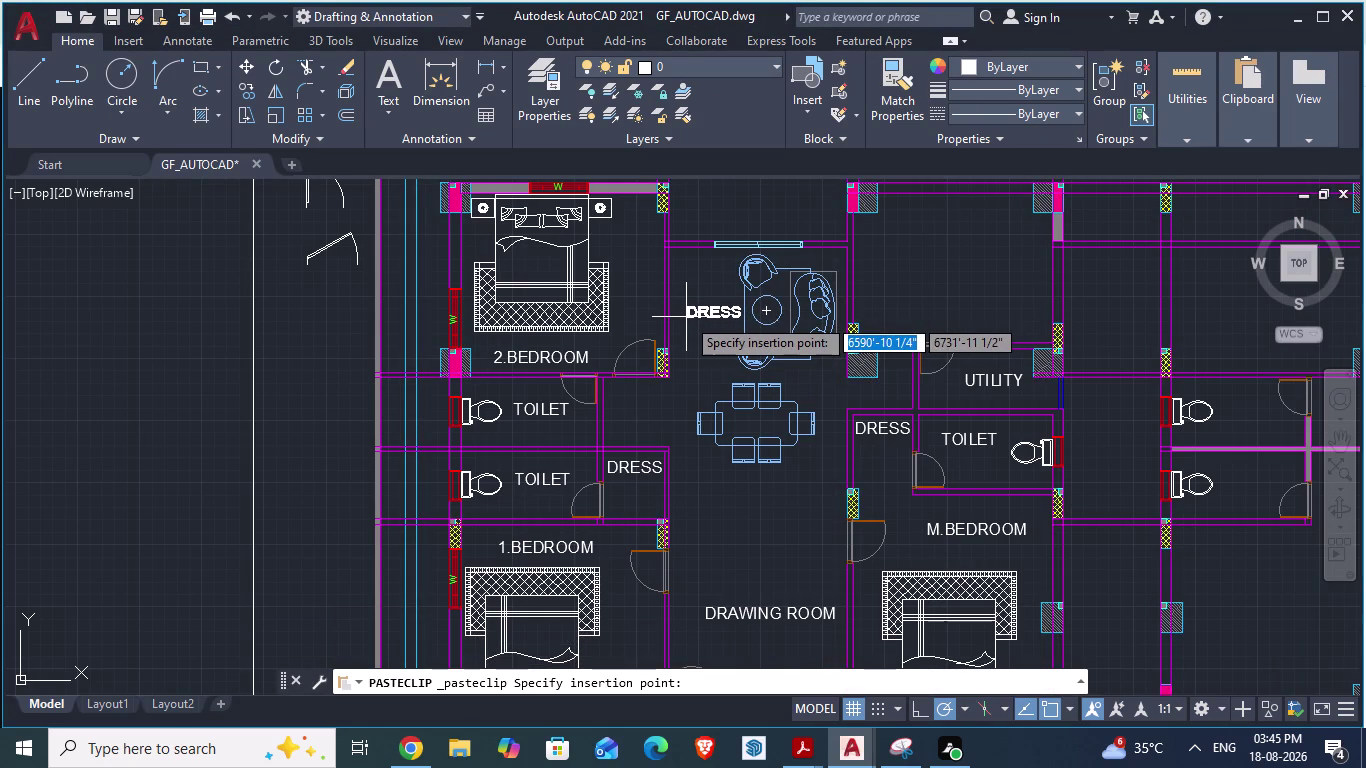
key(alt+Tab)
key(alt+Tab)
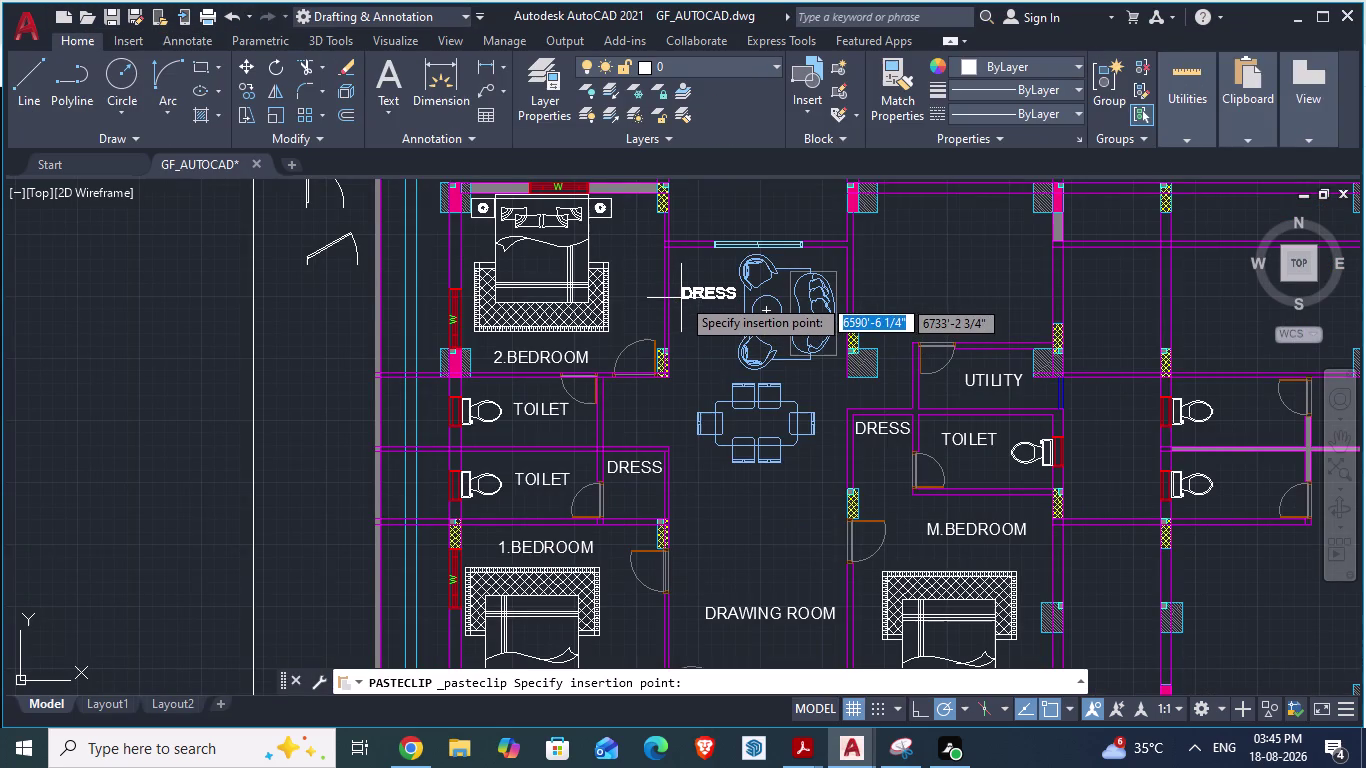
scroll(up, 3)
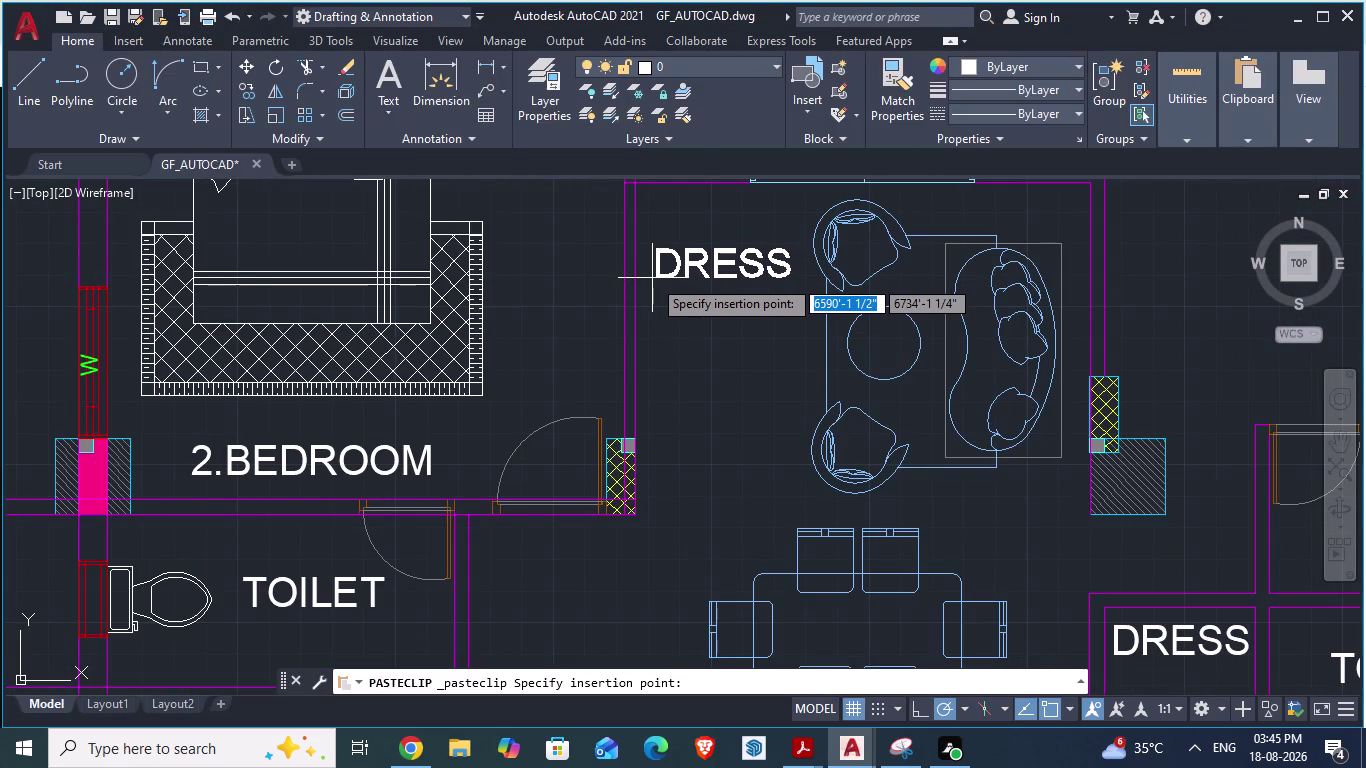
click(652, 277)
Retype the pasted label as LIVING and save the drawing.
triple_click(688, 270)
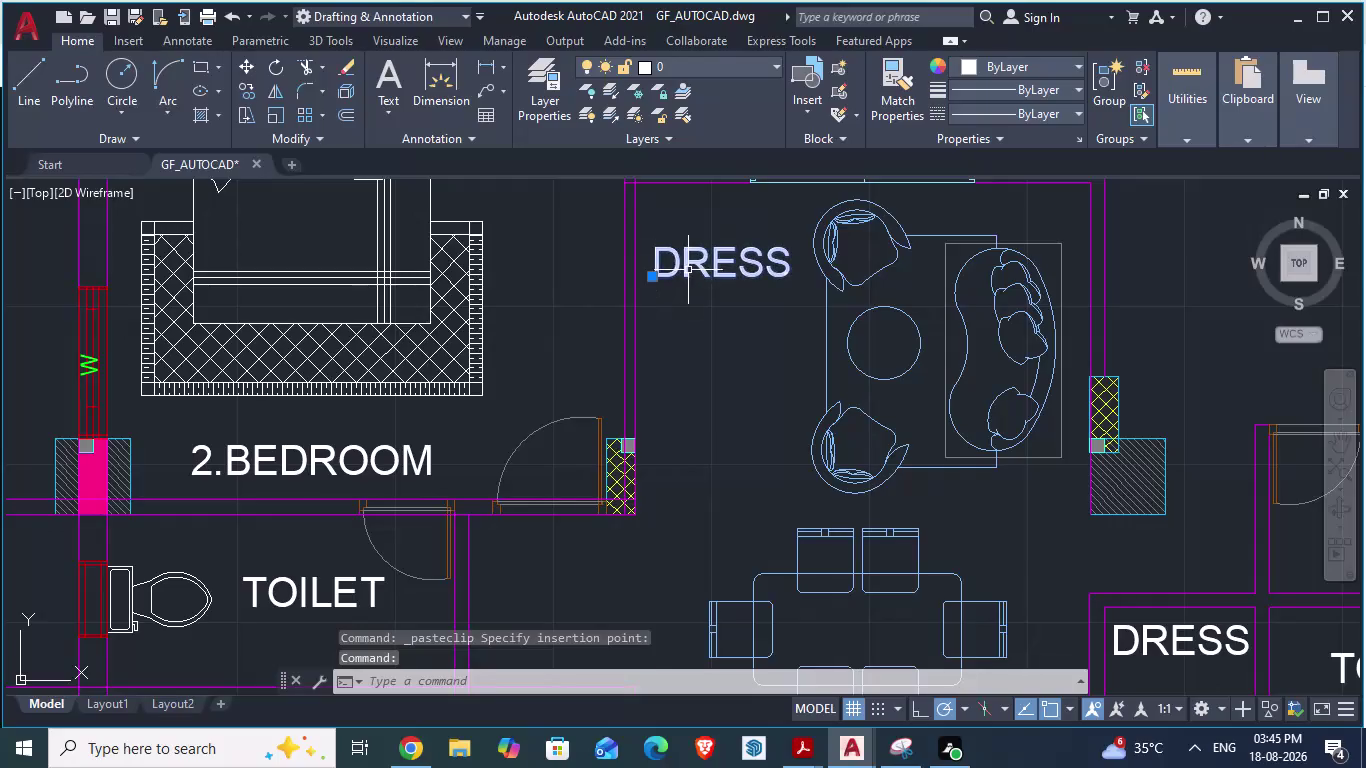
click(785, 264)
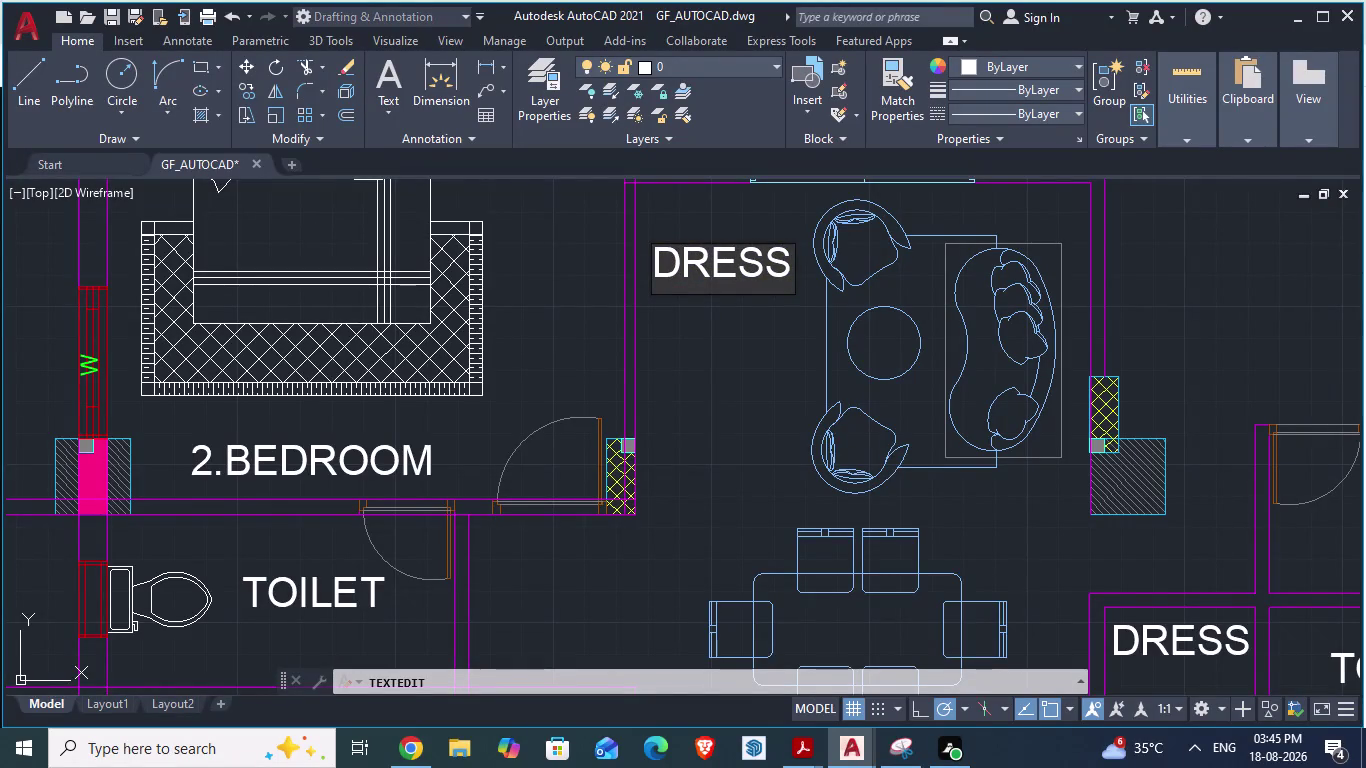
key(BackSpace)
key(BackSpace)
key(BackSpace)
key(BackSpace)
key(BackSpace)
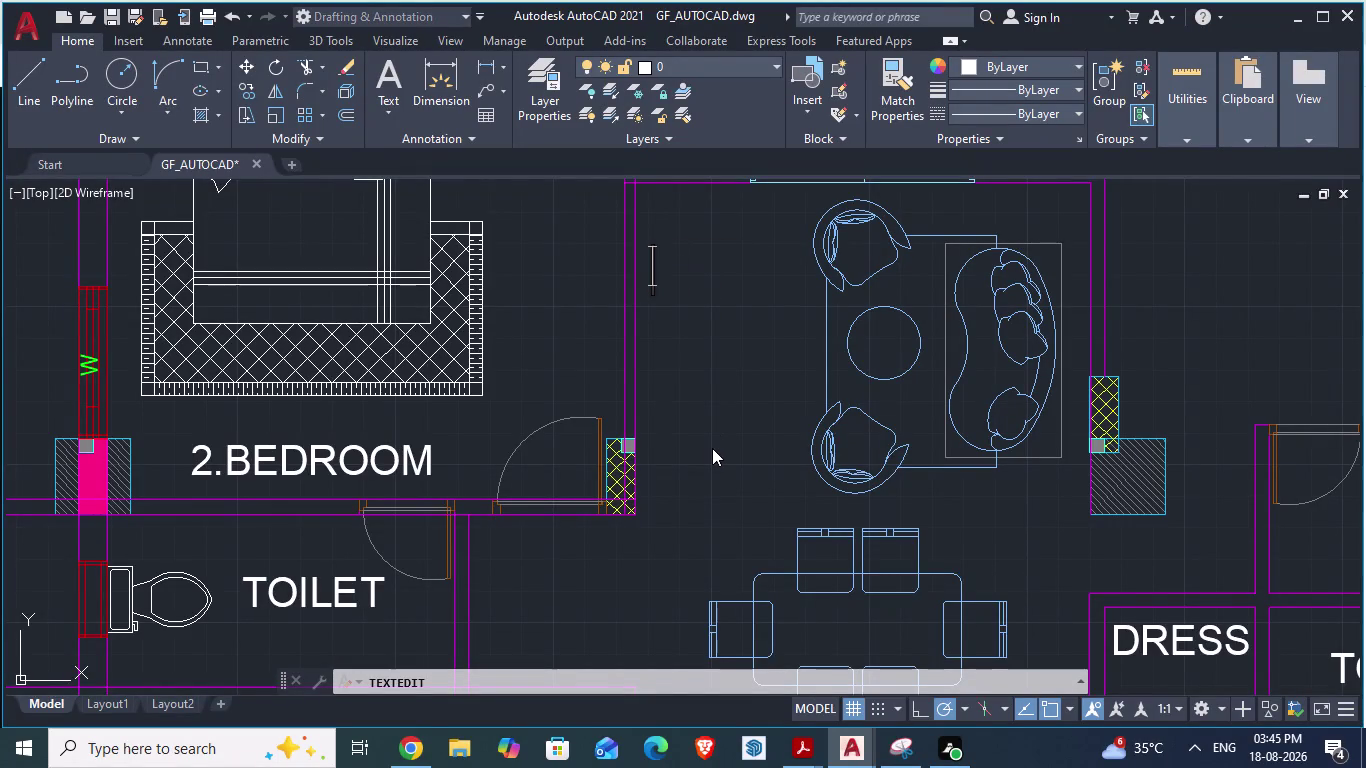
text(LIV)
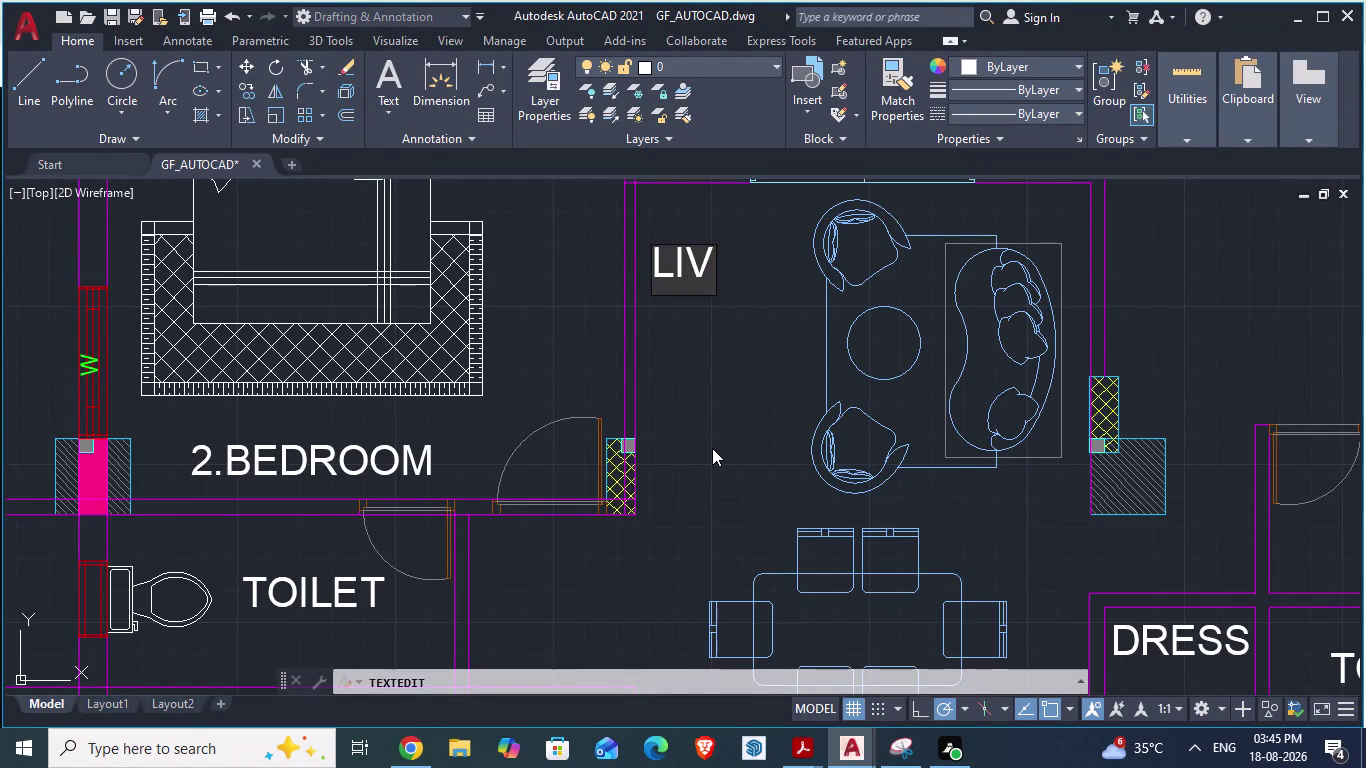
text(ING)
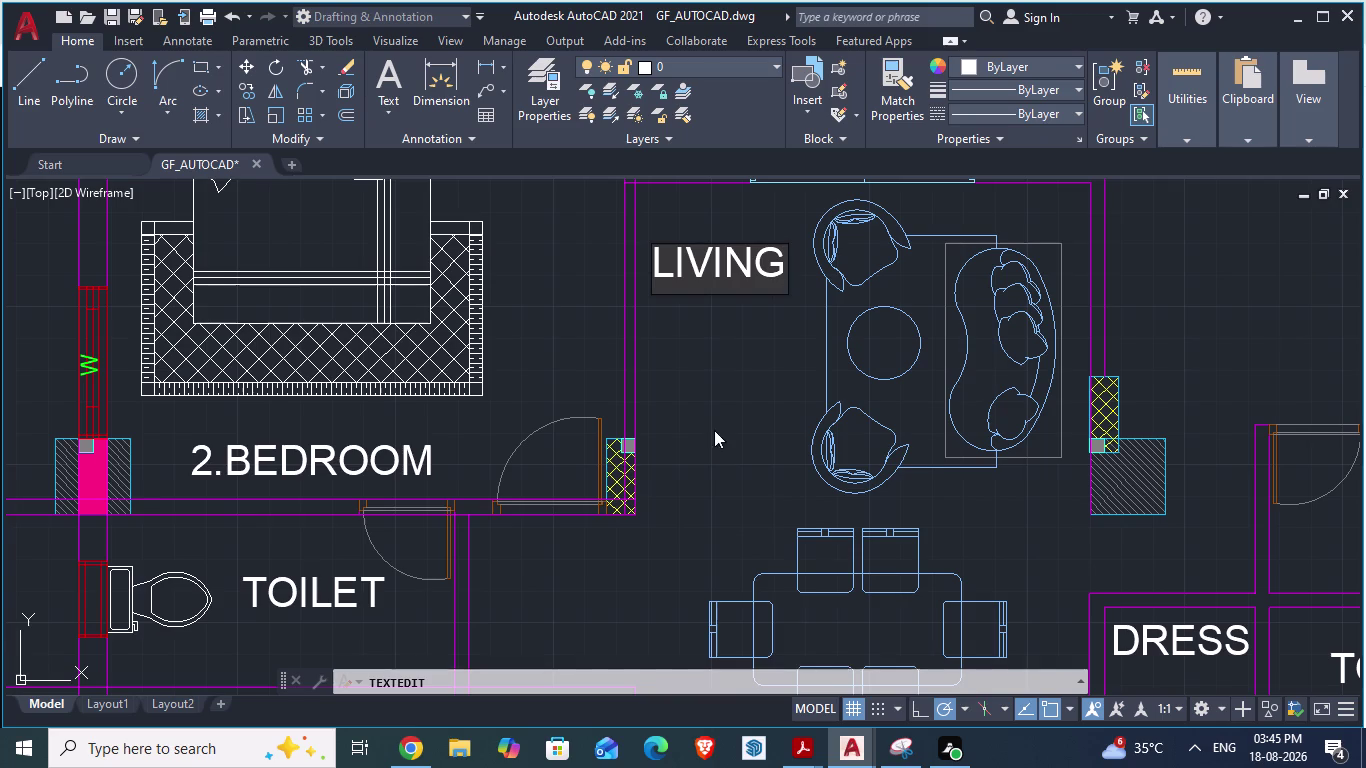
click(714, 430)
key(ctrl+s)
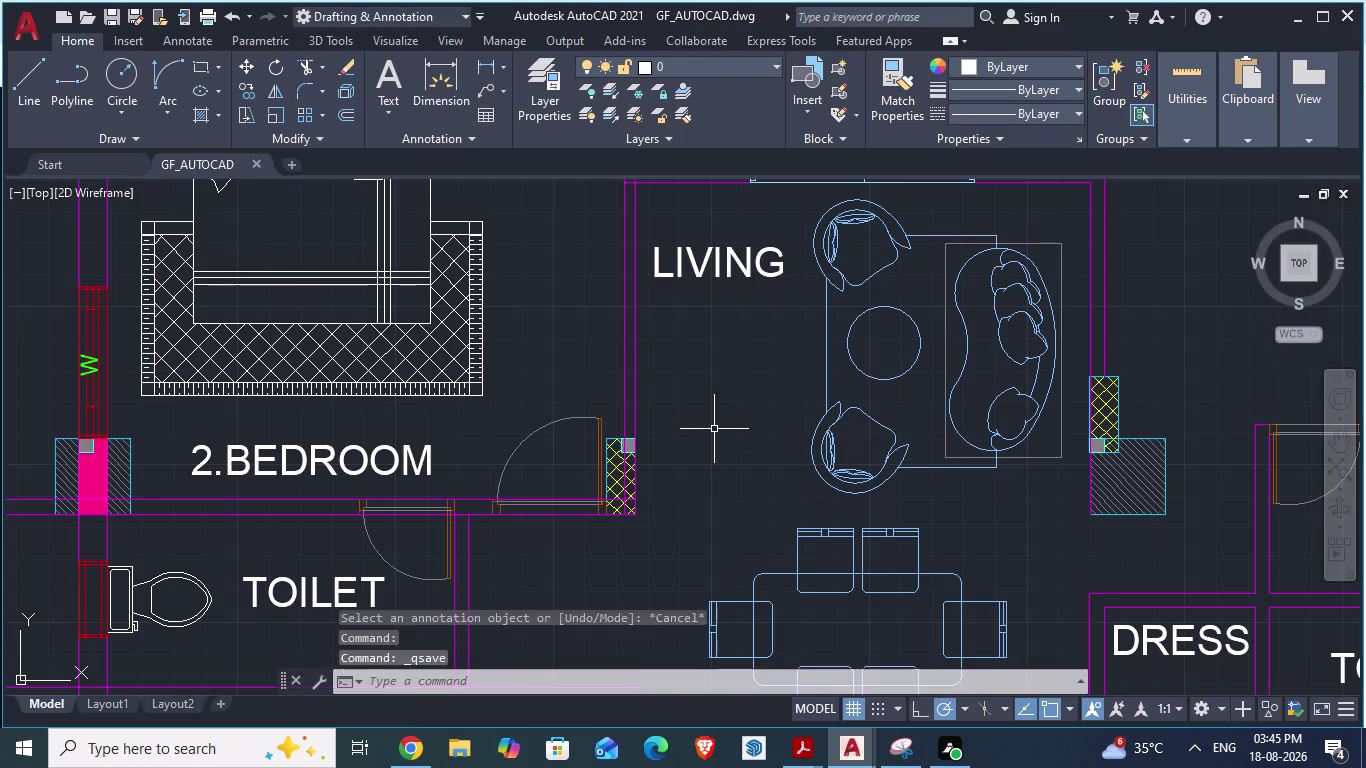
Compare the plan with the reference architectural drawing.
key(alt+Tab)
scroll(down, 3)
scroll(up, 3)
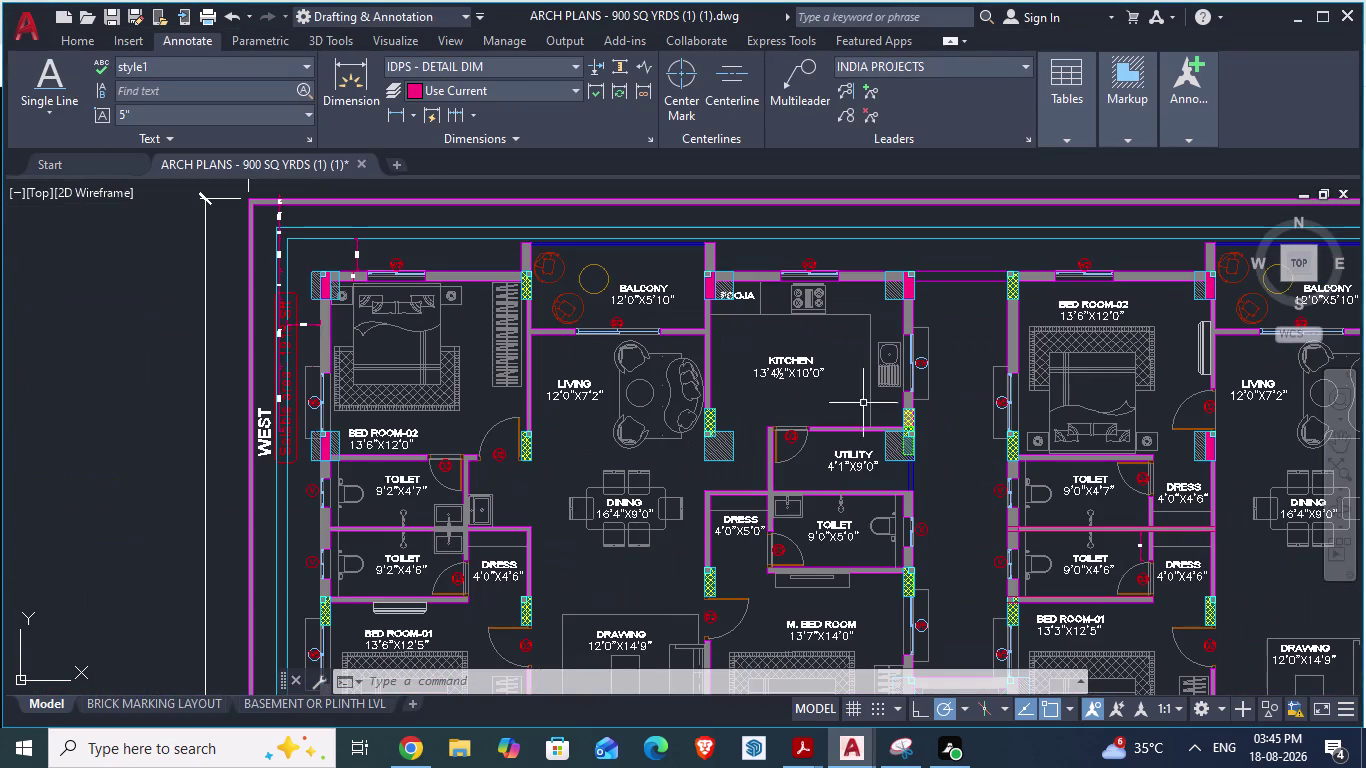
scroll(up, 3)
key(alt+Tab)
scroll(down, 3)
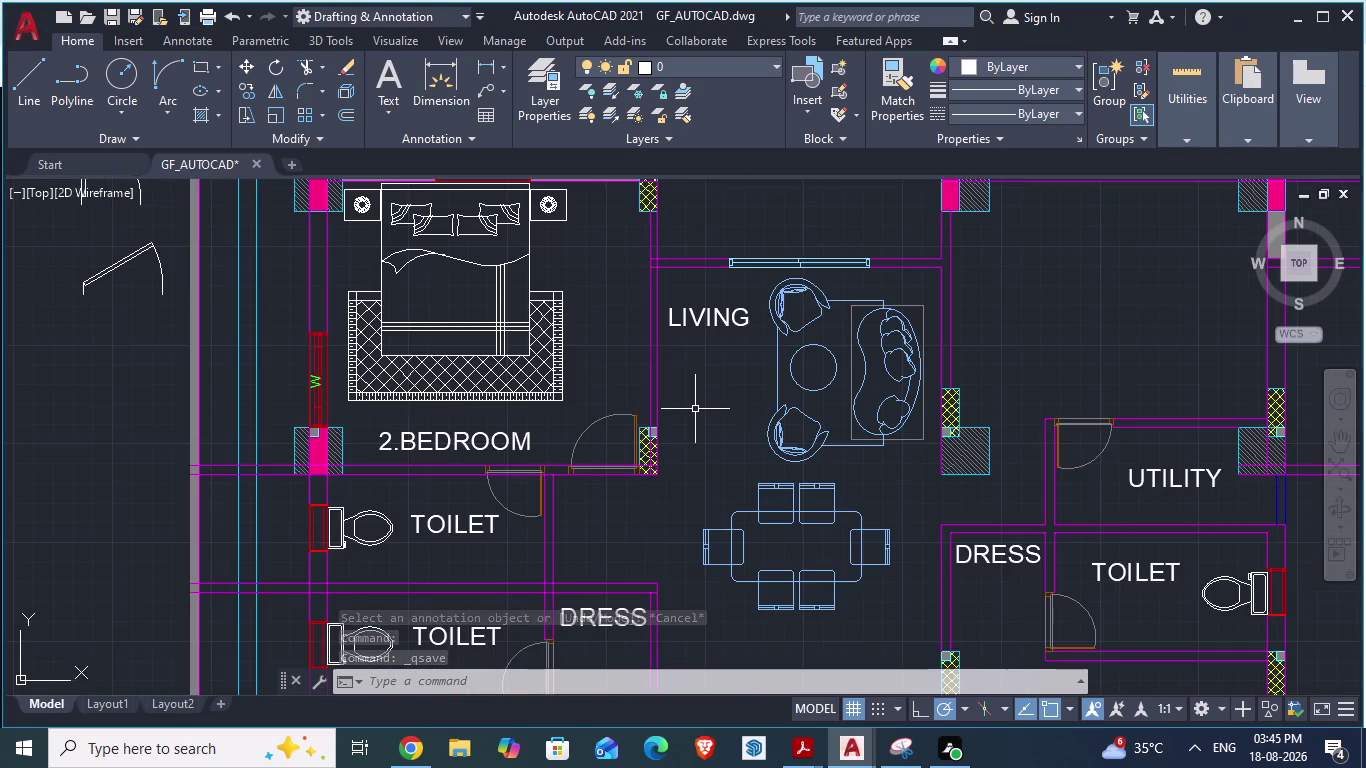
scroll(down, 3)
Paste a copied label into the room right of LIVING and select its text.
key(ctrl+v)
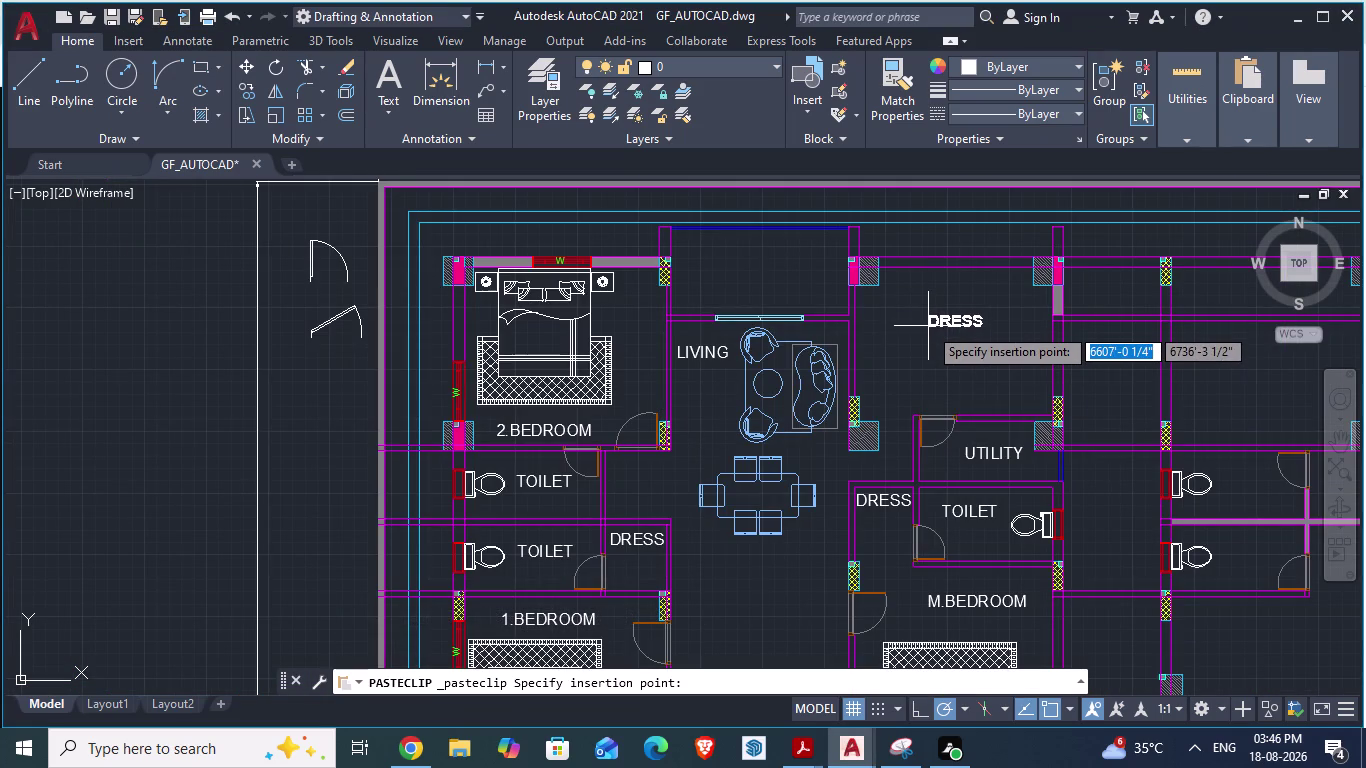
click(927, 330)
scroll(up, 3)
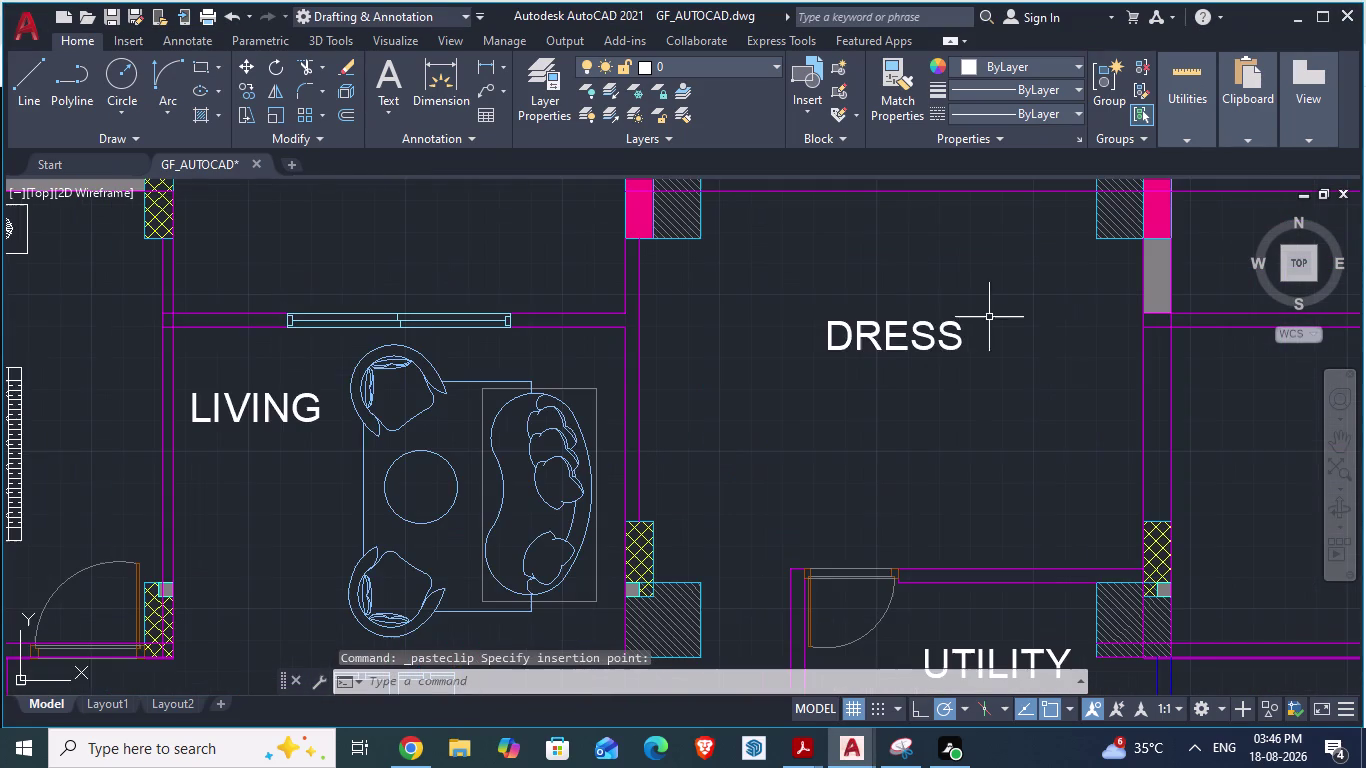
triple_click(916, 336)
click(916, 336)
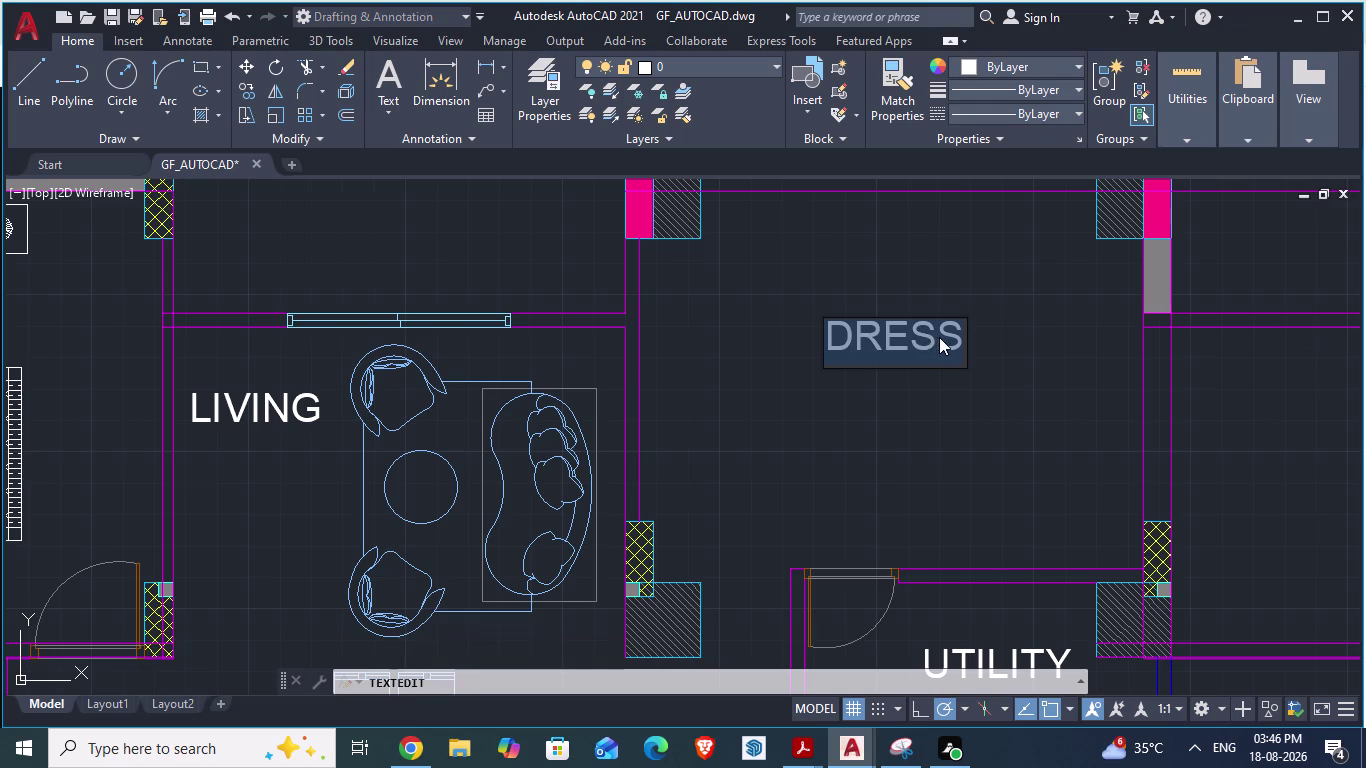
click(940, 337)
drag(958, 339, 817, 327)
drag(817, 327, 808, 327)
Retype the label as KITCHEN and save the drawing.
text(KIT)
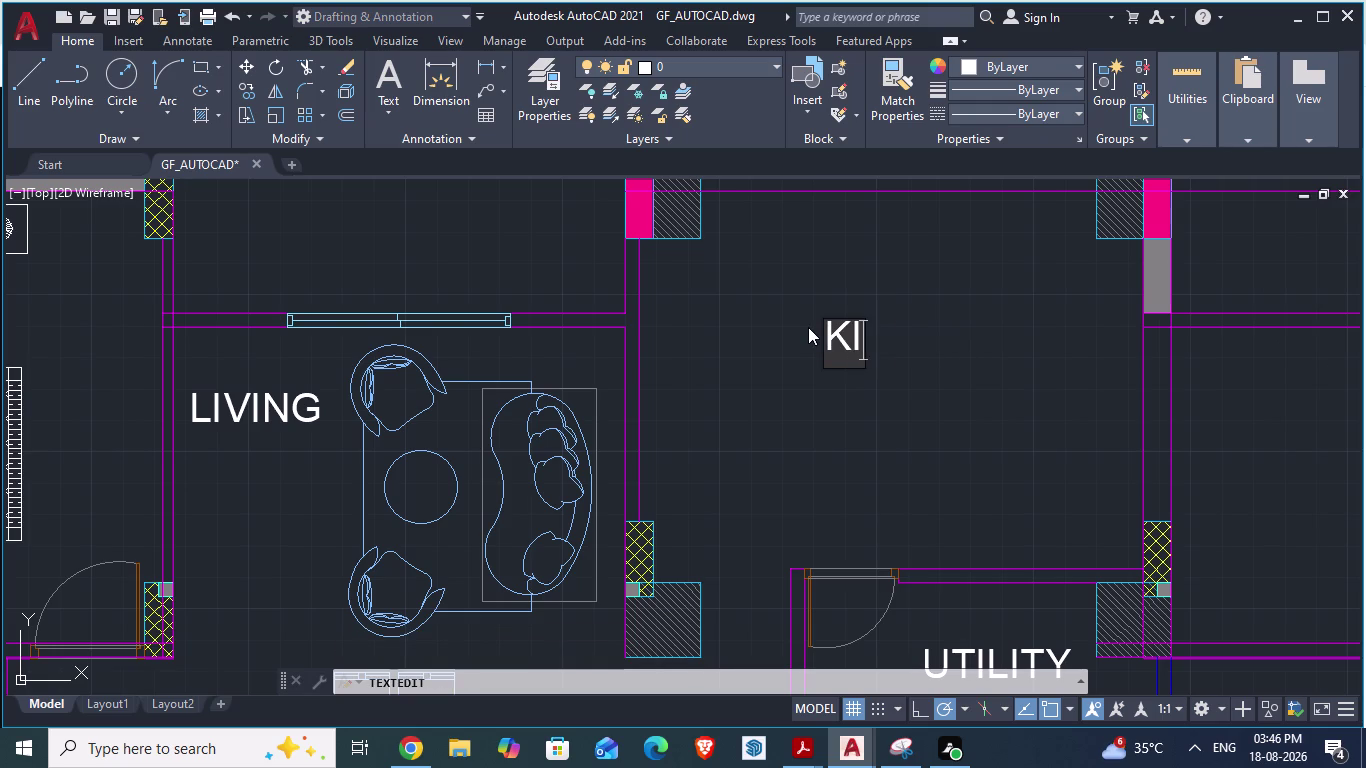
text(CHEM)
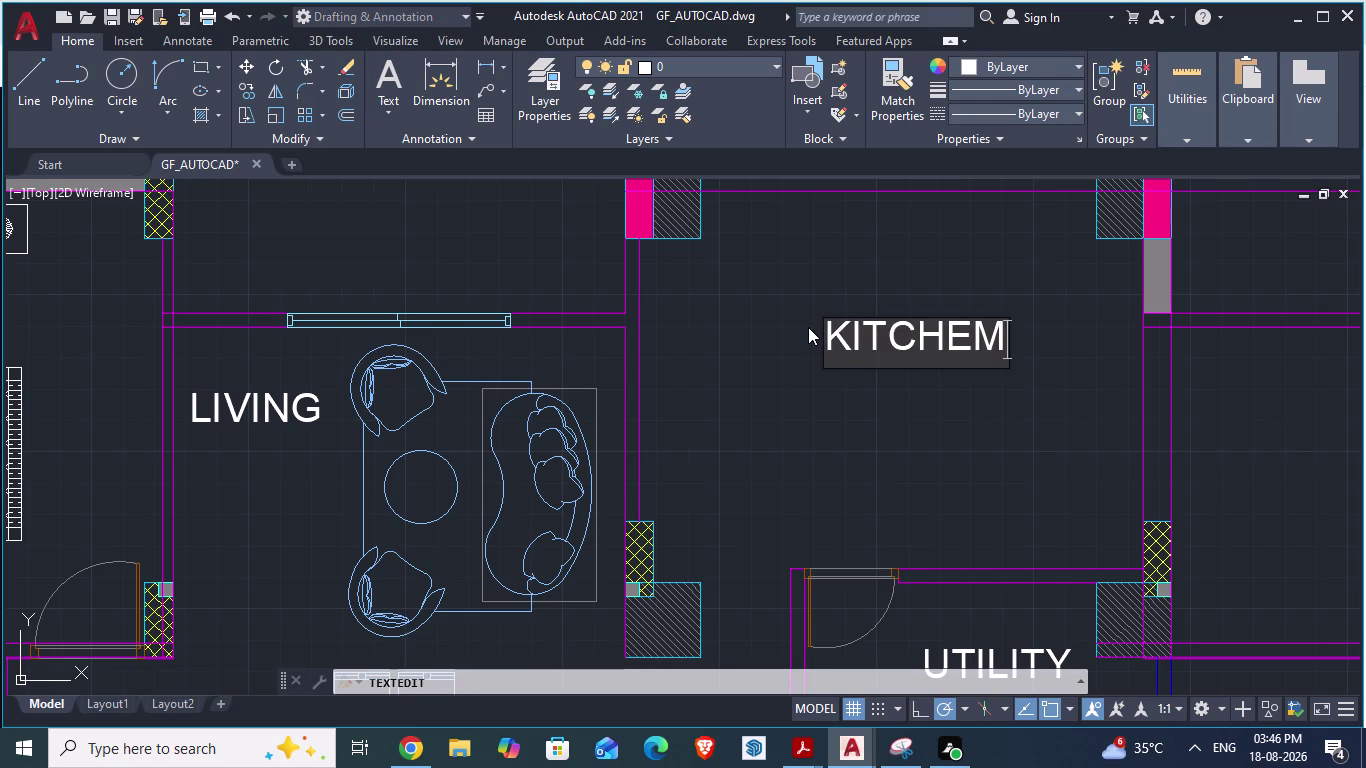
key(BackSpace)
key(n)
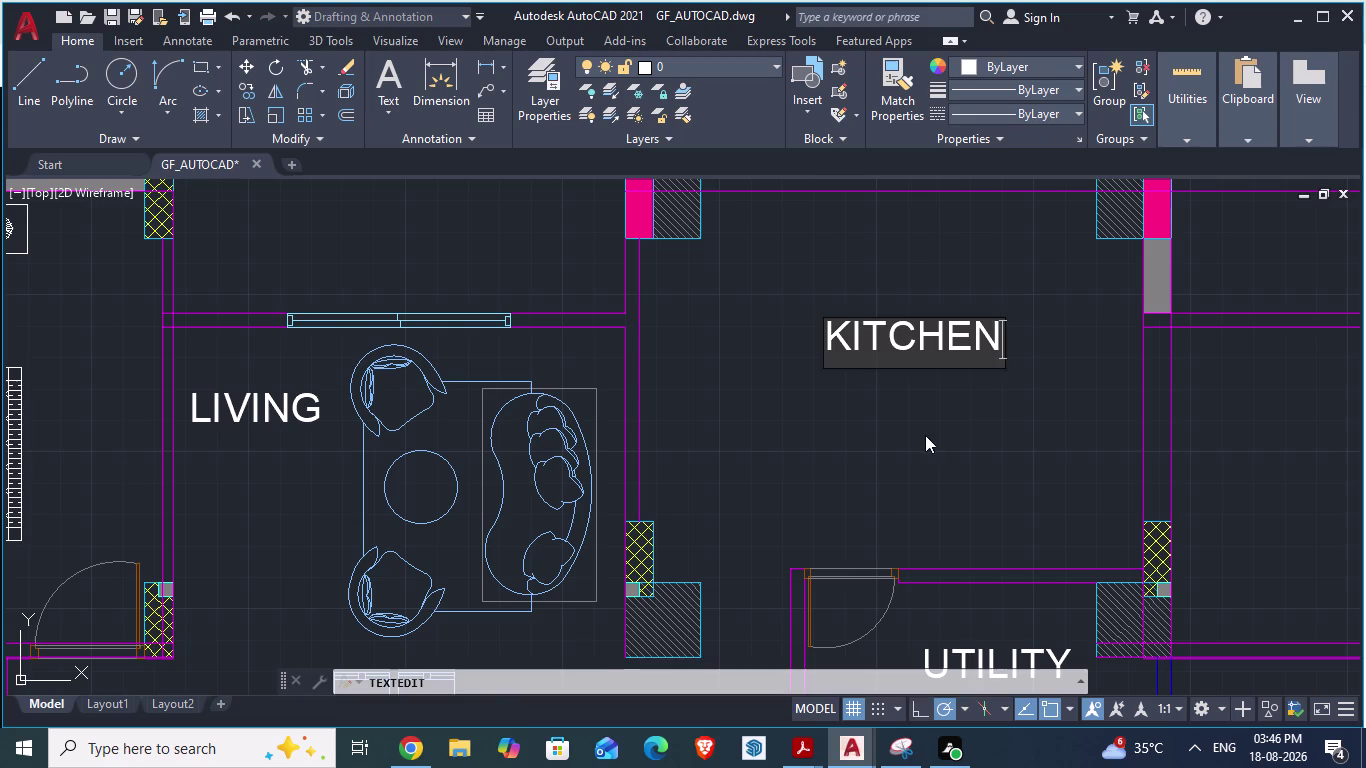
click(925, 435)
key(ctrl+s)
Check the reference plan before returning to the ground-floor drawing.
key(alt+Tab)
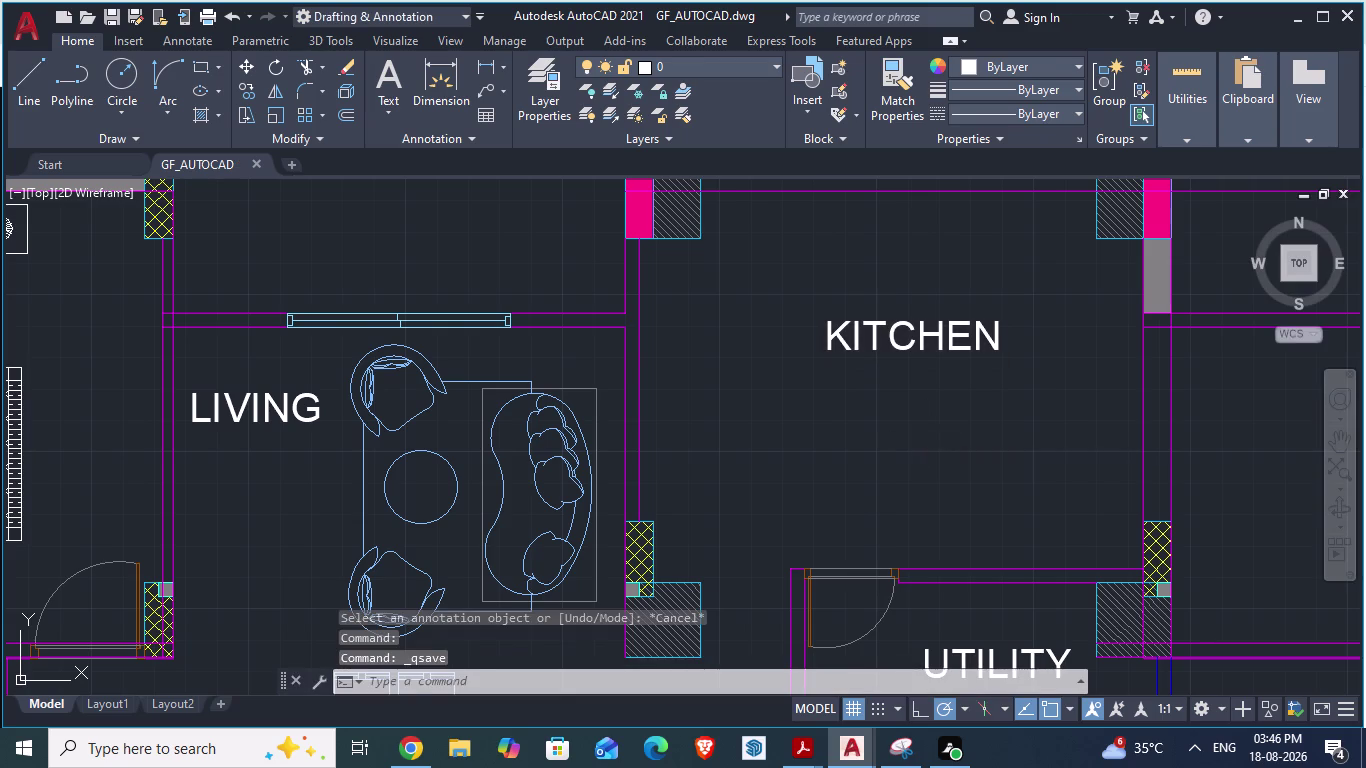
scroll(down, 3)
scroll(down, 3)
scroll(up, 3)
scroll(up, 3)
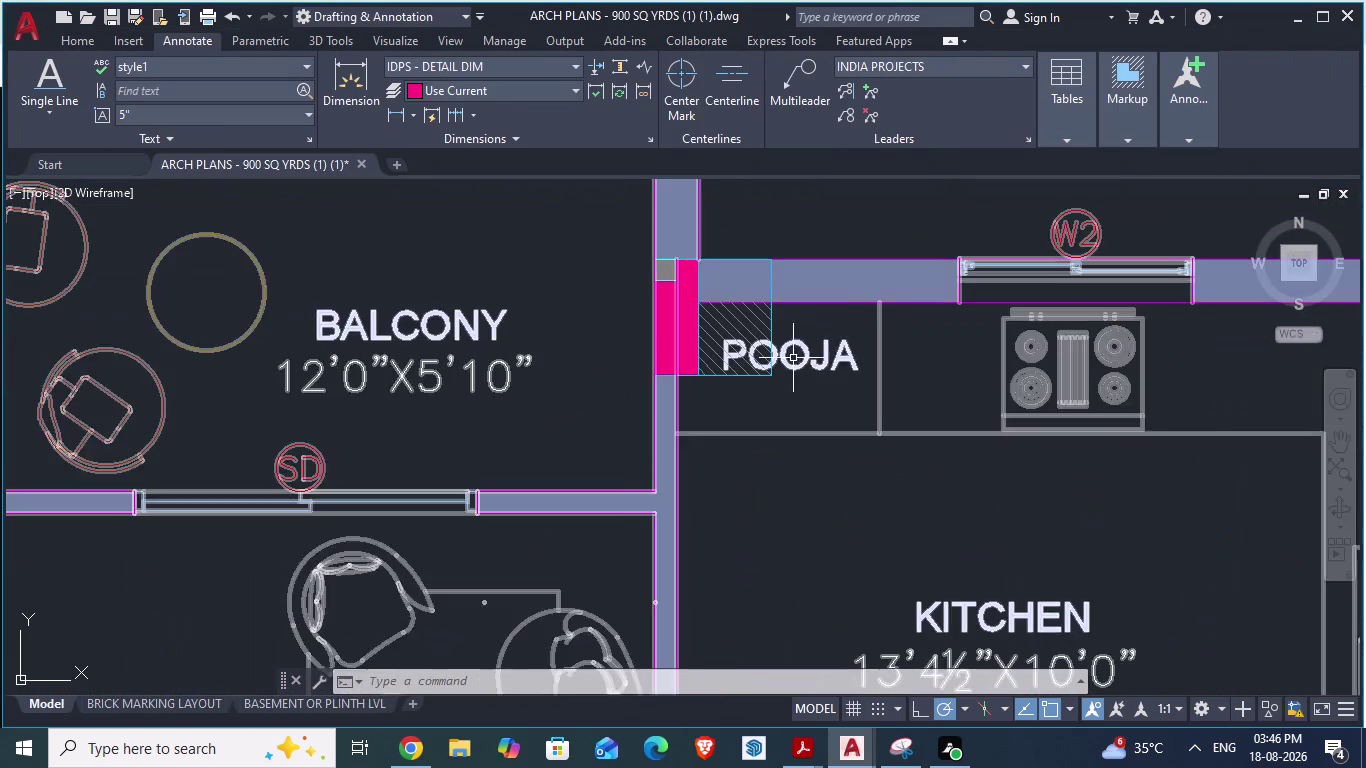
scroll(down, 3)
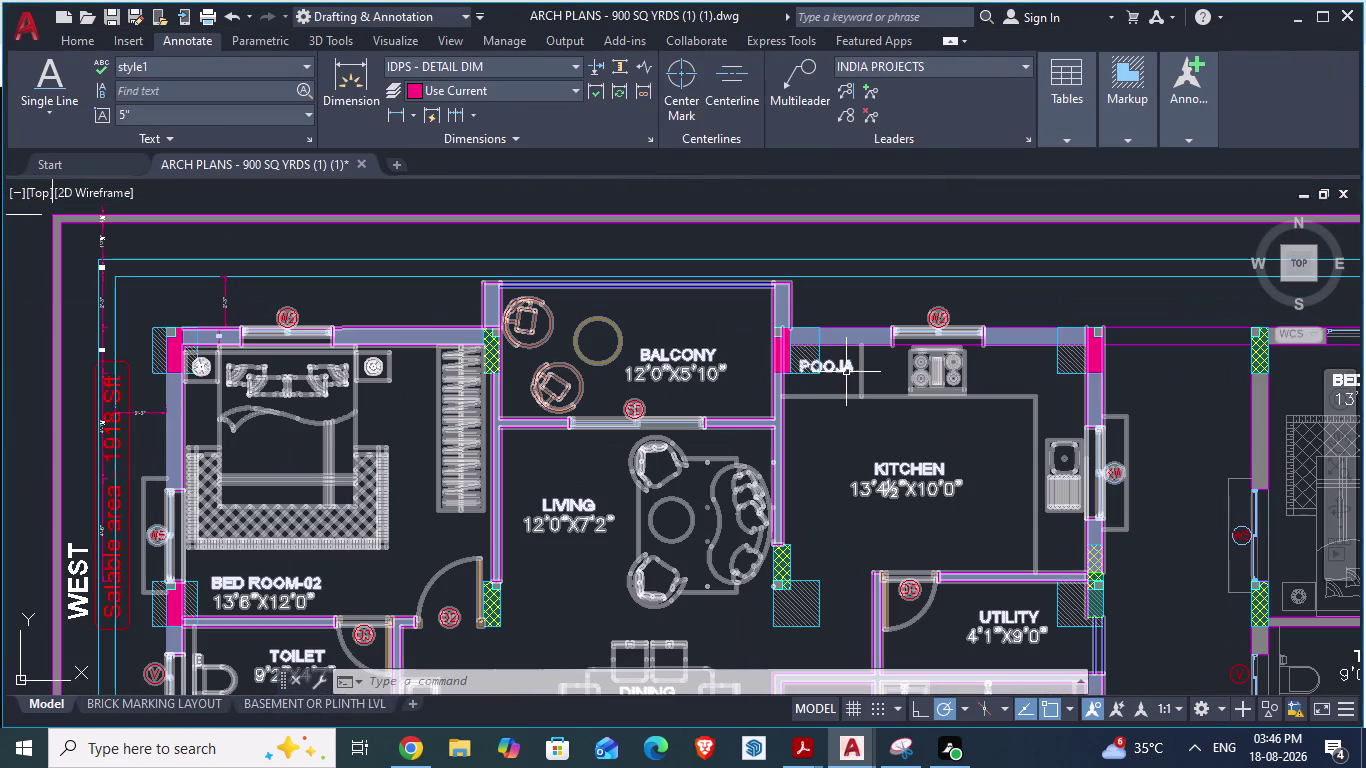
key(alt+Tab)
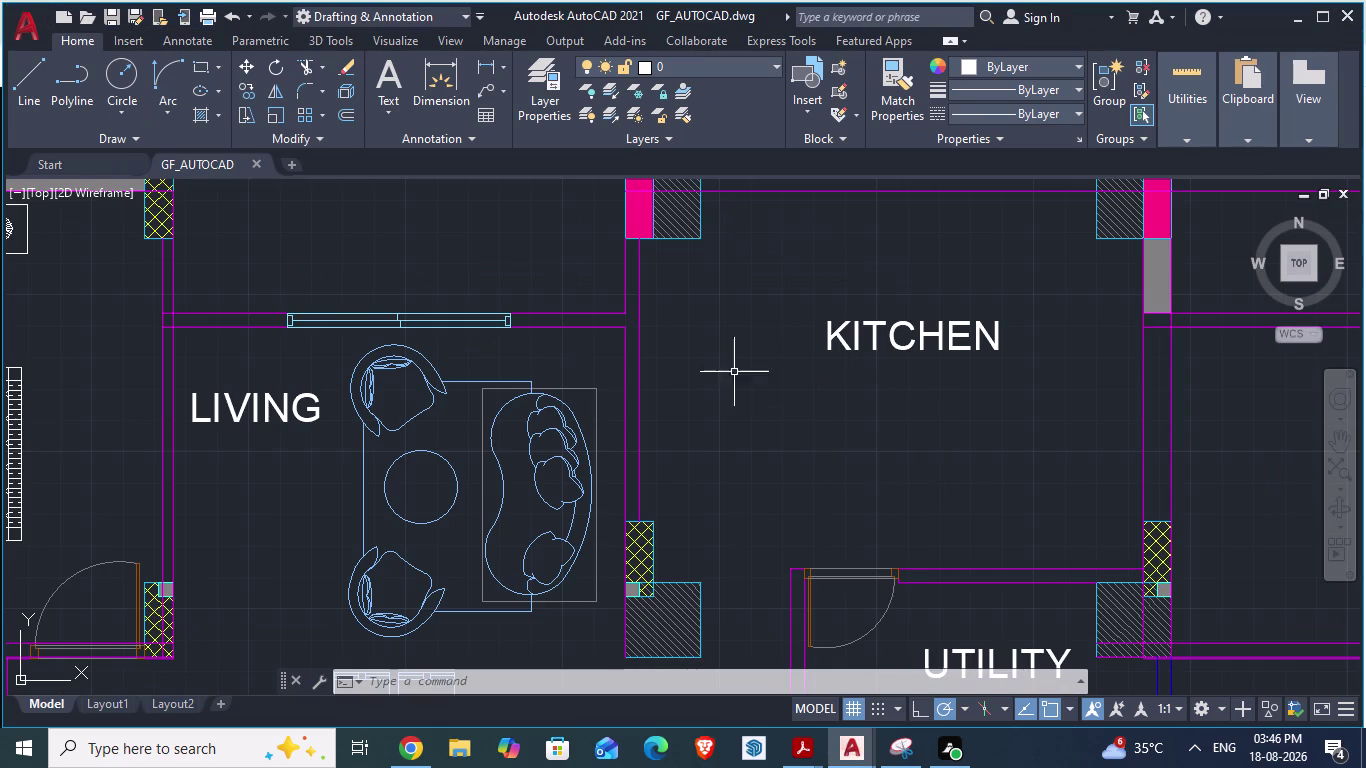
Paste a copied label above the living room and open it for editing.
scroll(down, 3)
key(ctrl+v)
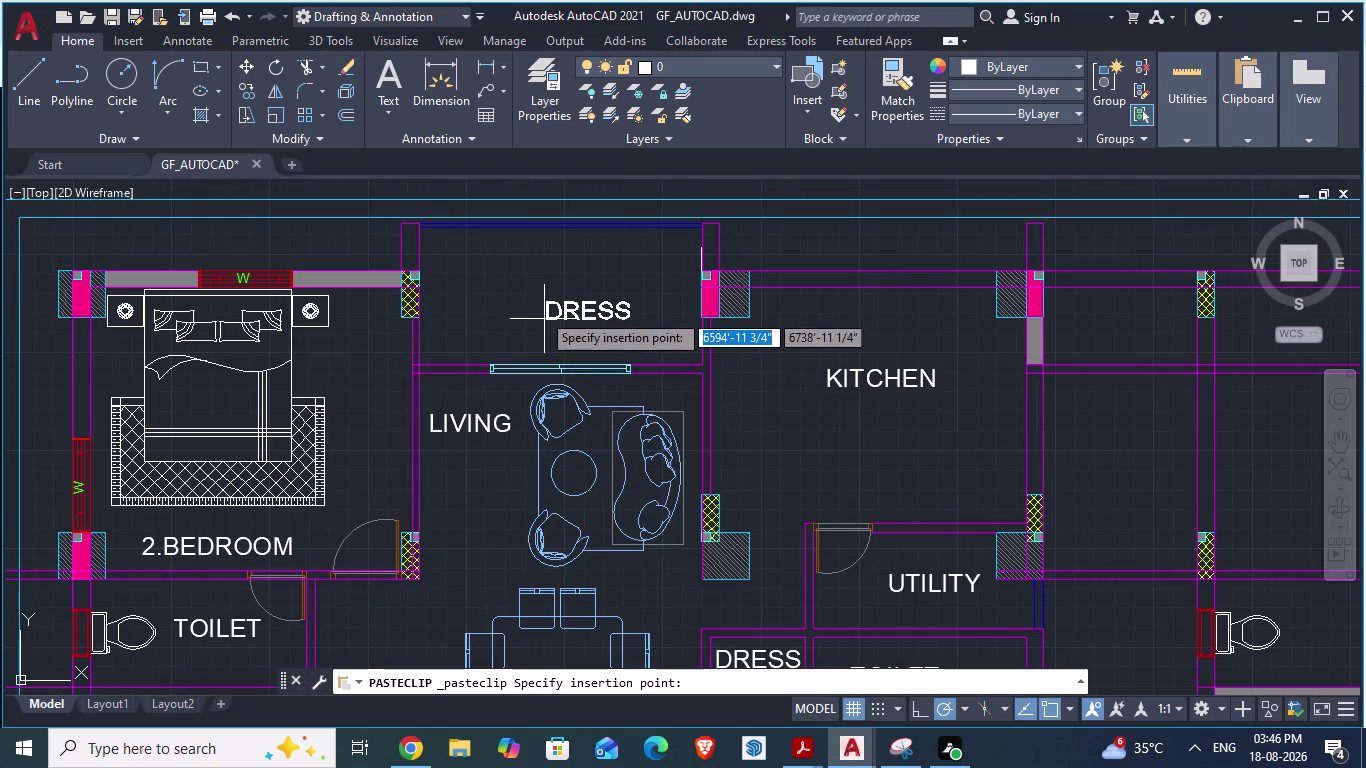
click(513, 296)
triple_click(537, 285)
click(538, 285)
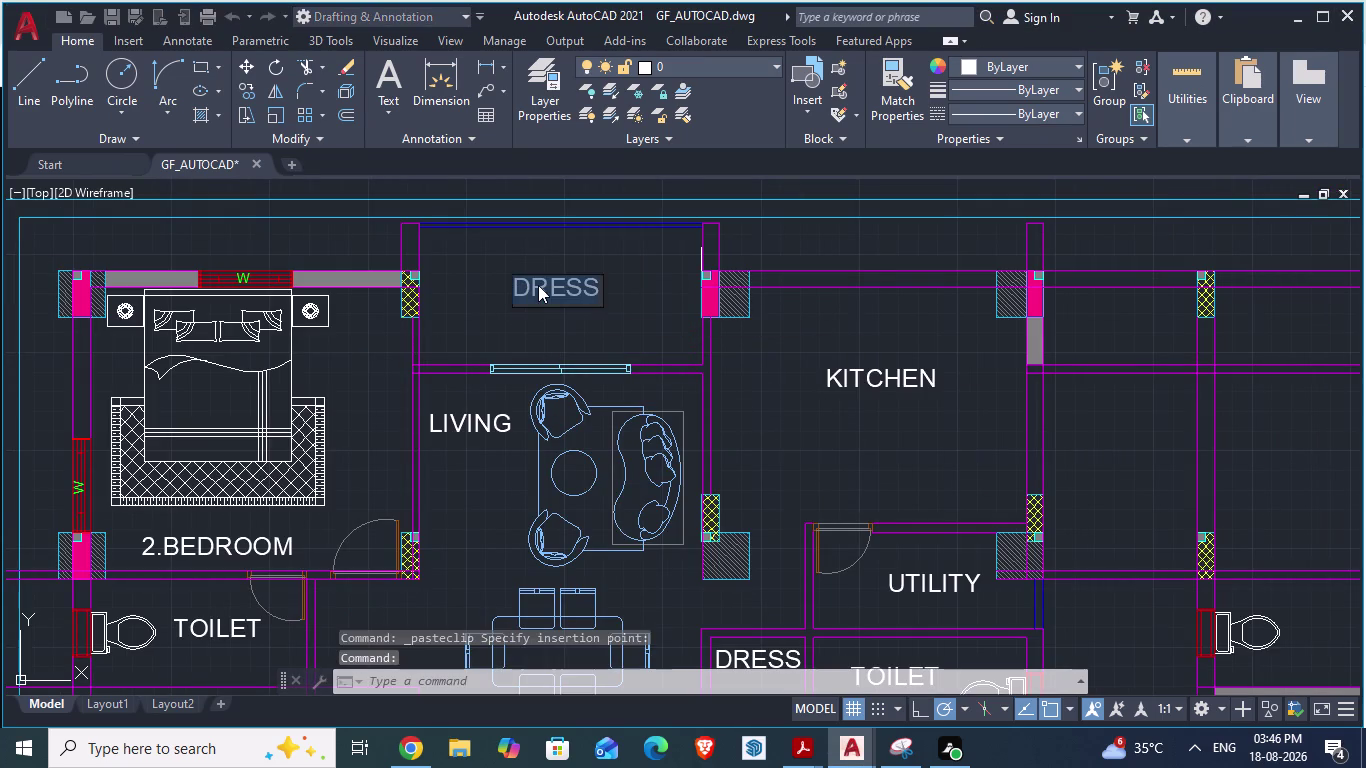
double_click(541, 287)
click(584, 288)
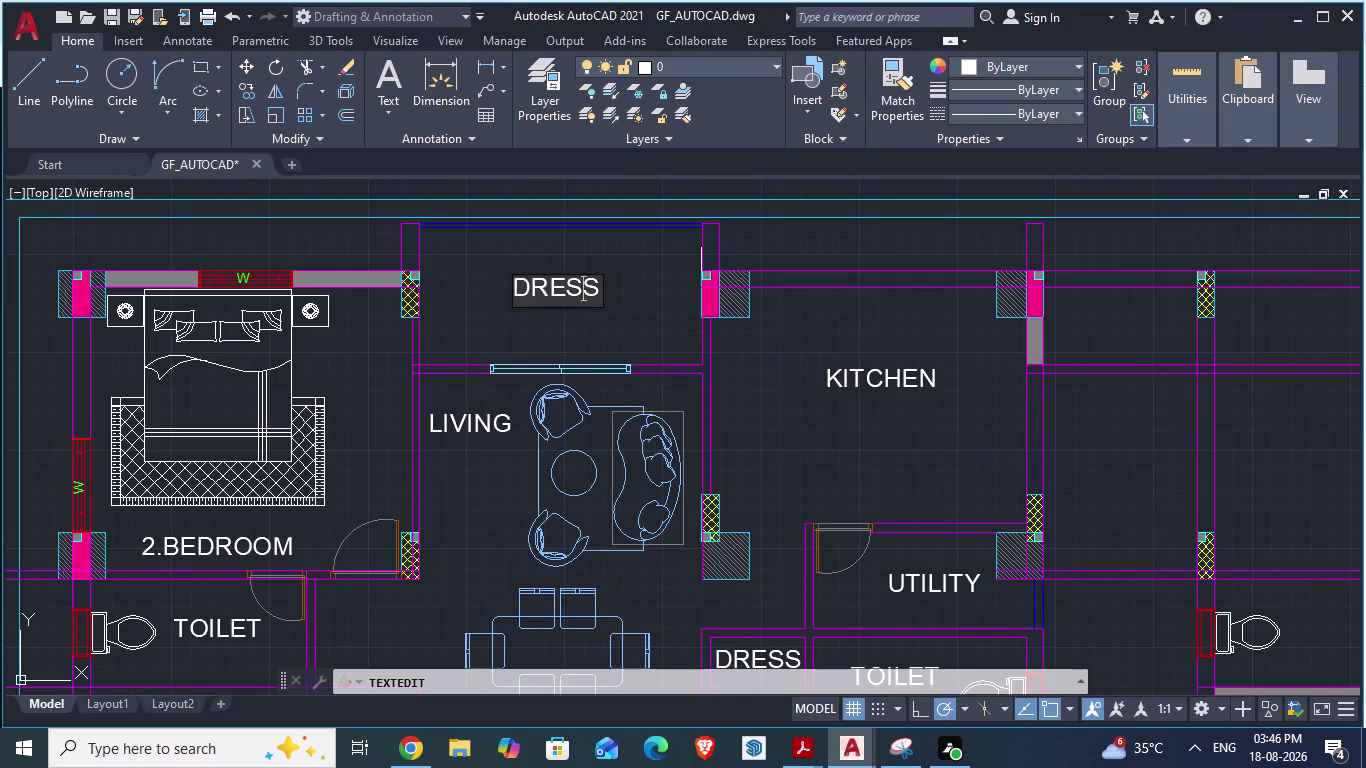
click(596, 288)
Replace the old label text with BALCONY.
key(BackSpace)
key(BackSpace)
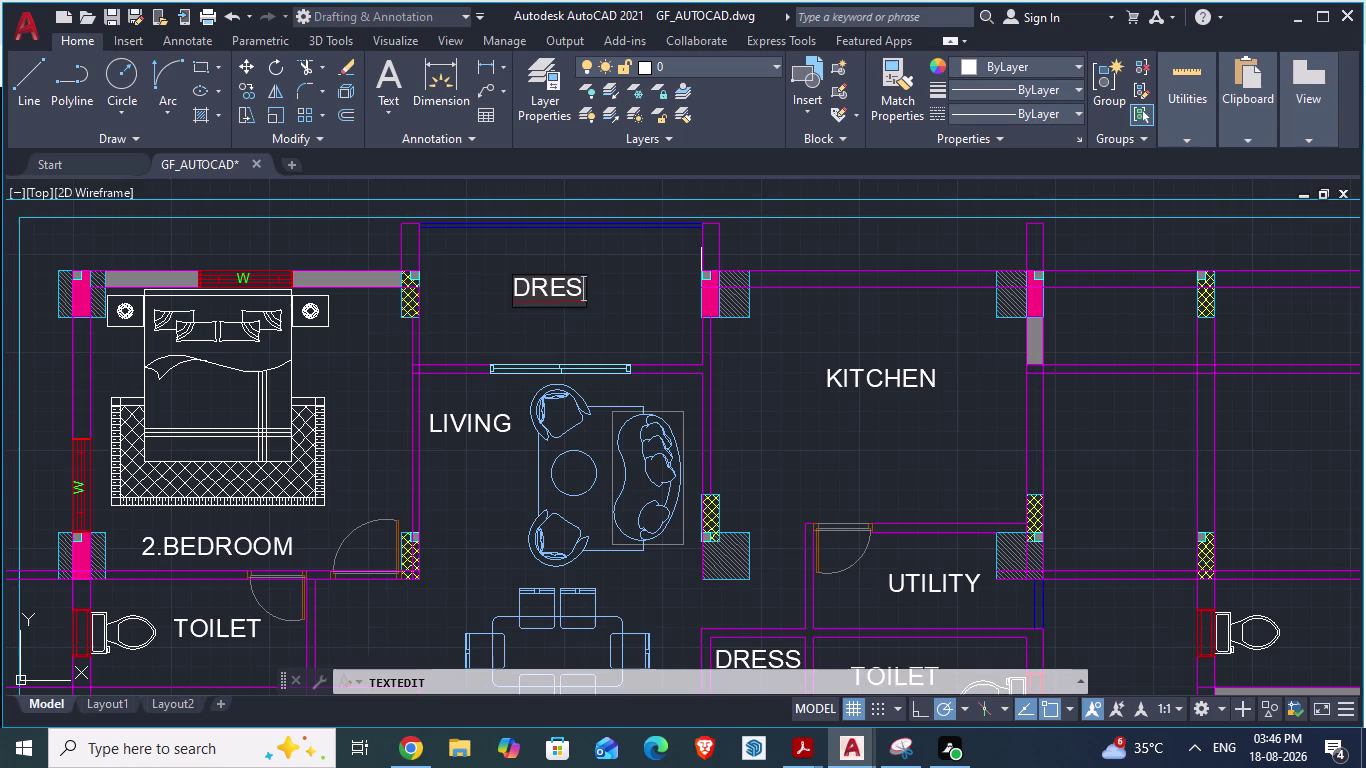
key(BackSpace)
key(BackSpace)
key(BackSpace)
text(BAL)
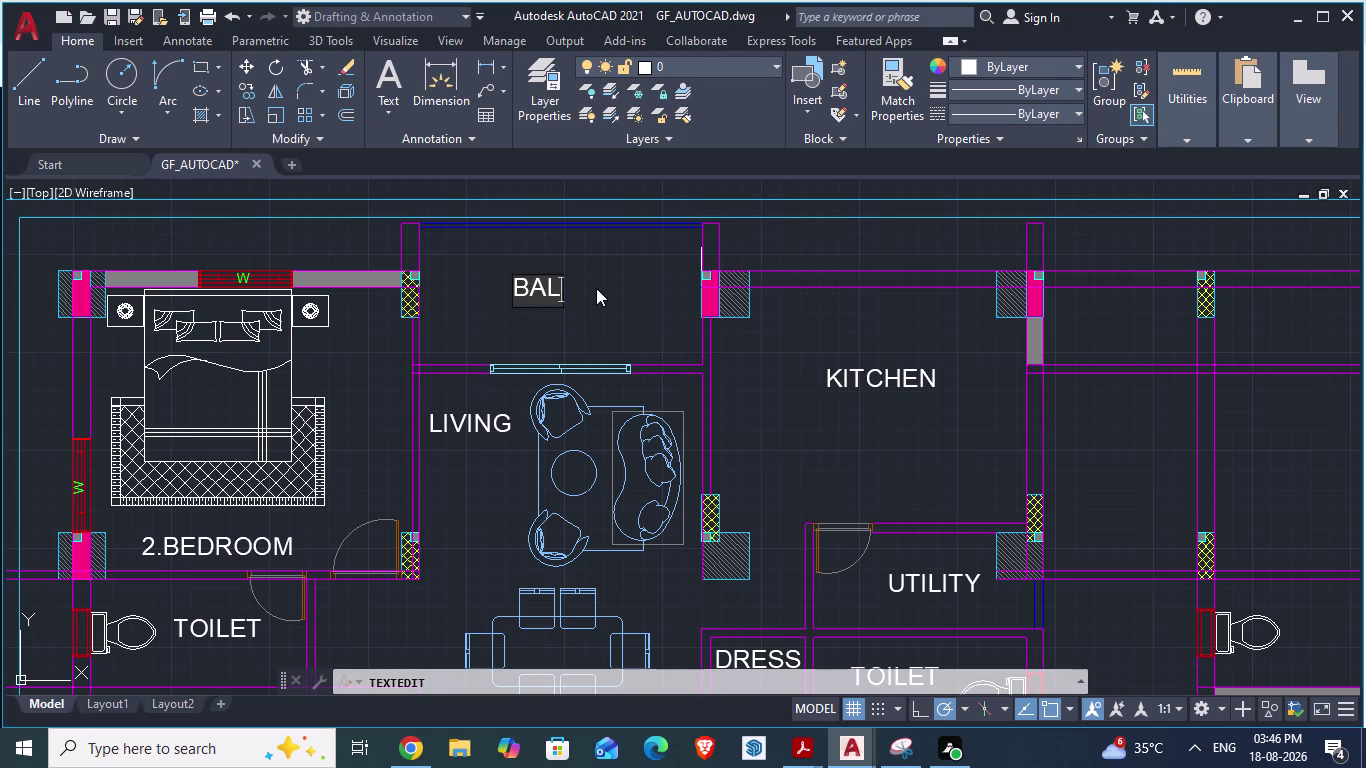
text(CONY)
click(583, 338)
key(alt+Tab)
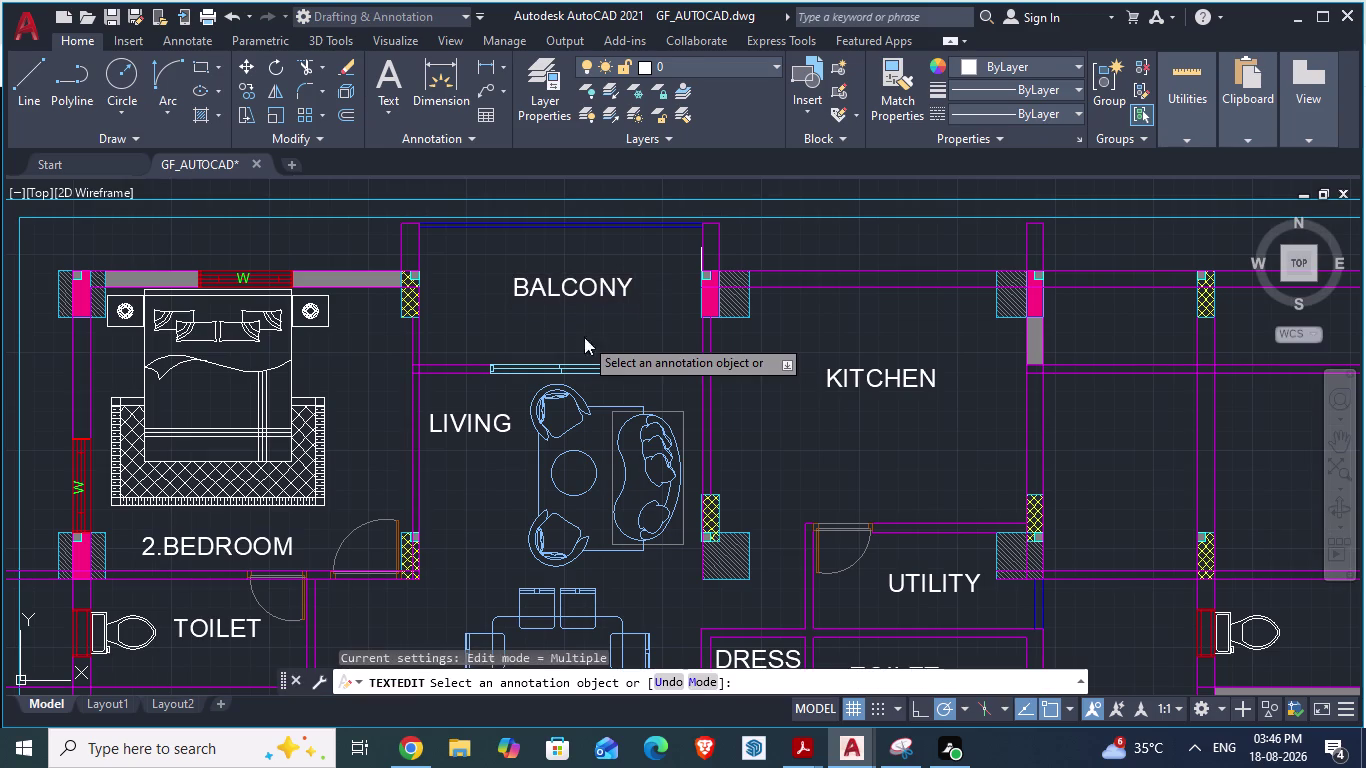
key(alt+Tab)
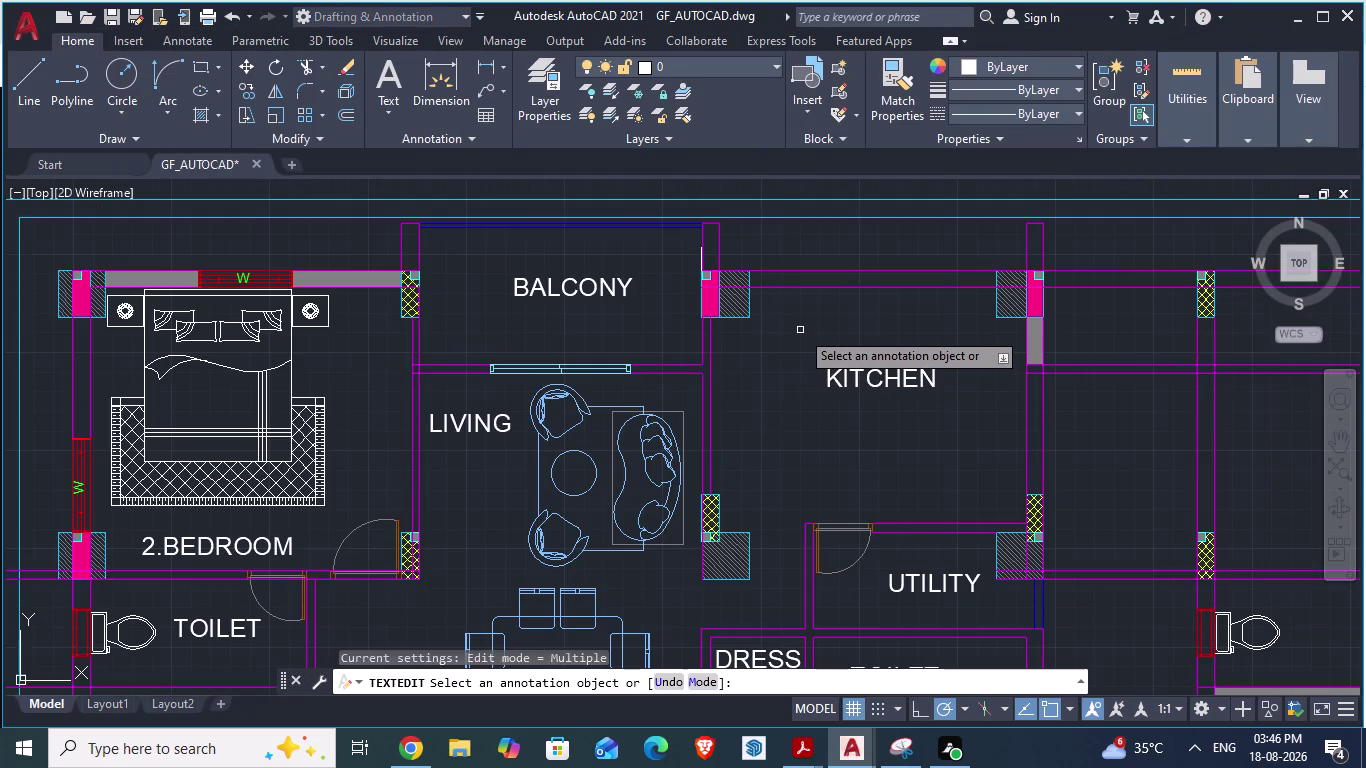
Paste the copied room label at the kitchen's upper left, checking the reference plan for placement.
key(ctrl+v)
scroll(up, 3)
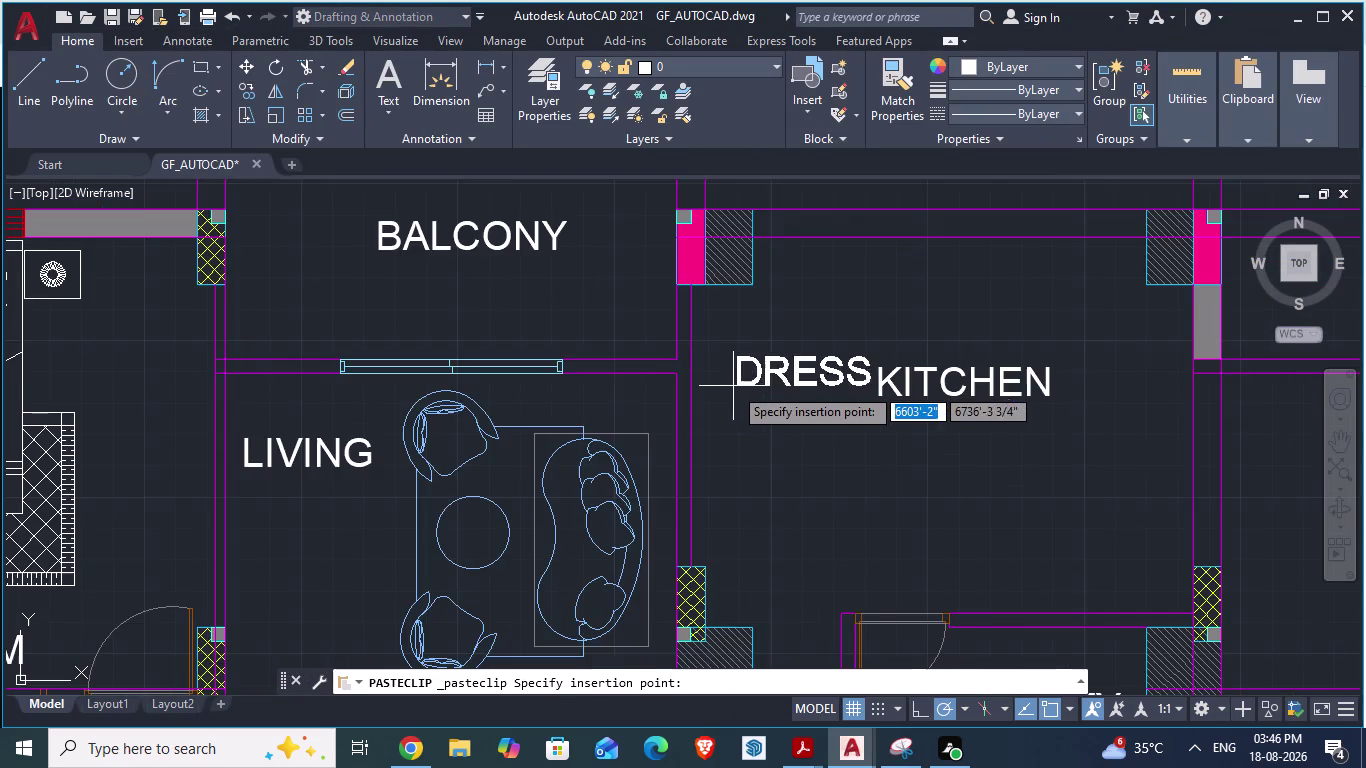
scroll(down, 3)
key(alt+Tab)
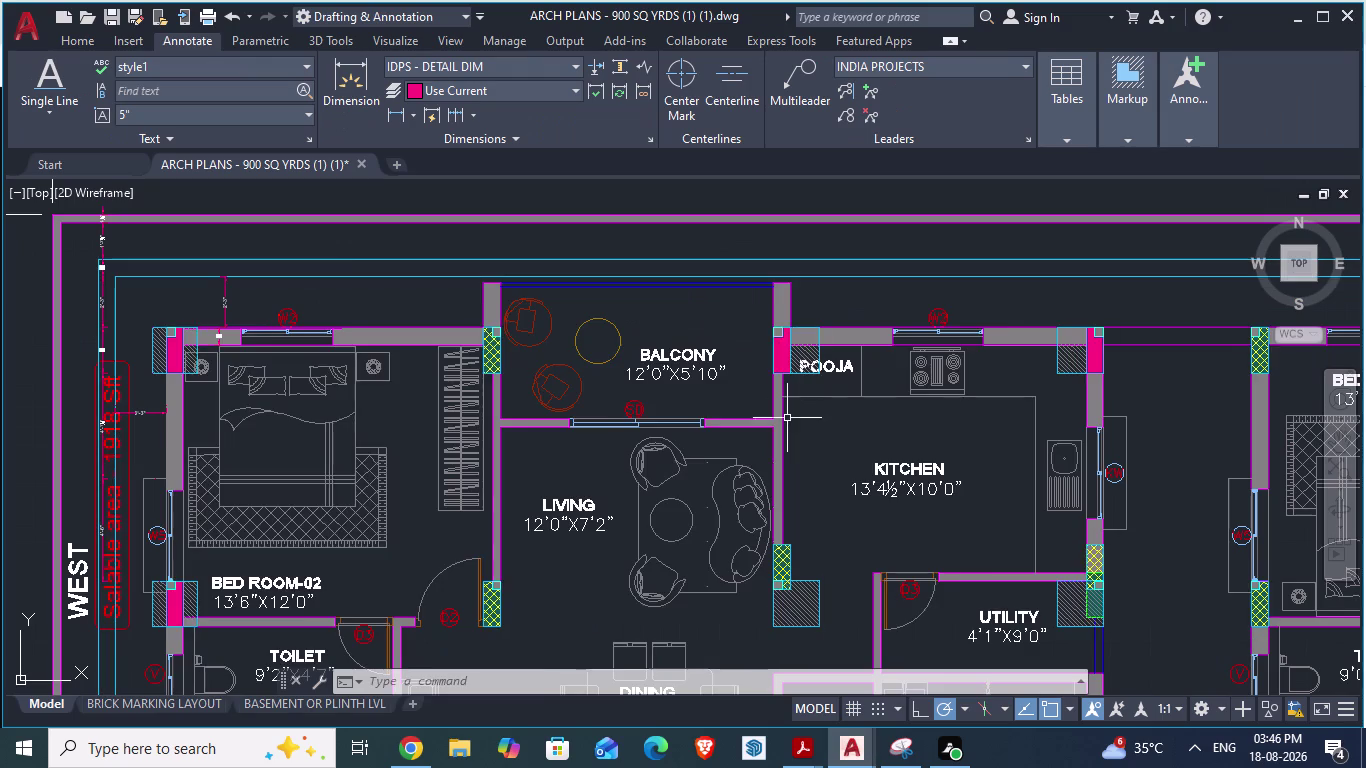
scroll(up, 3)
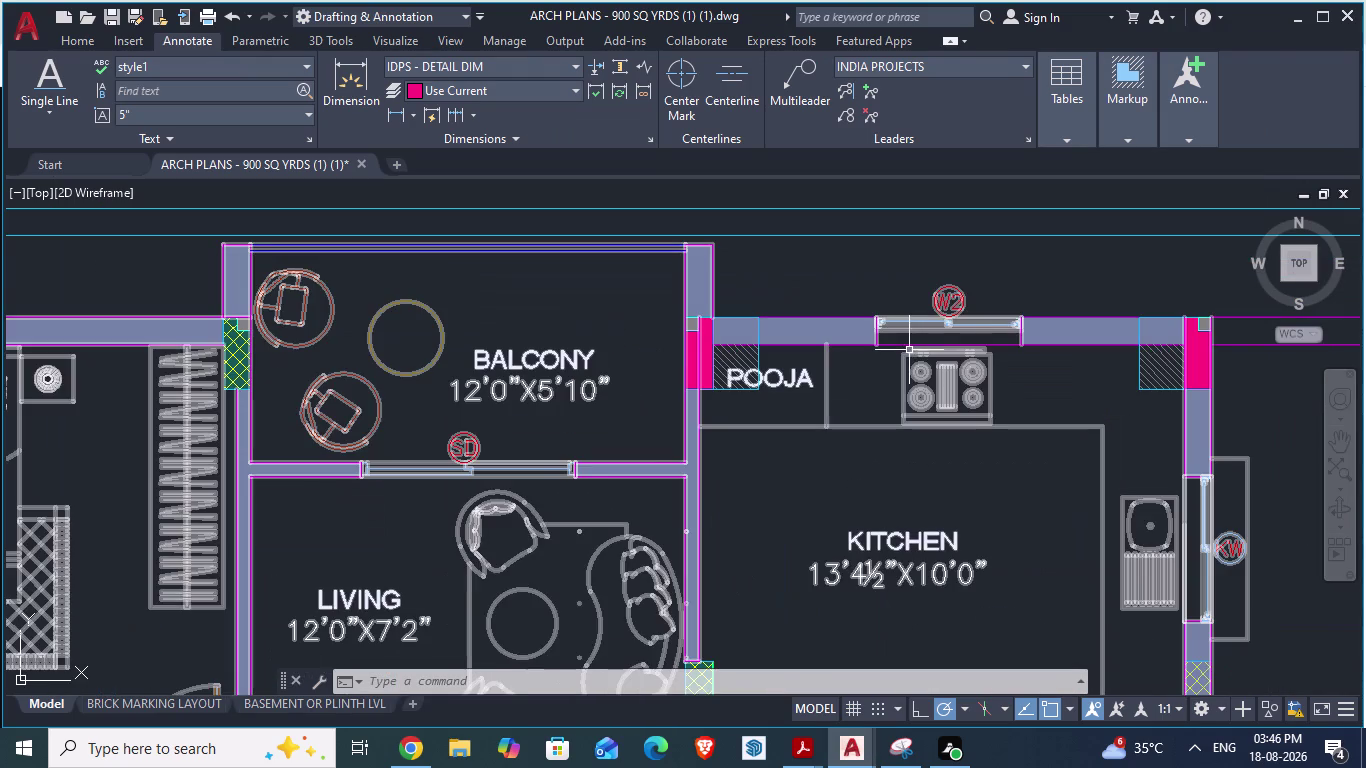
key(alt+Tab)
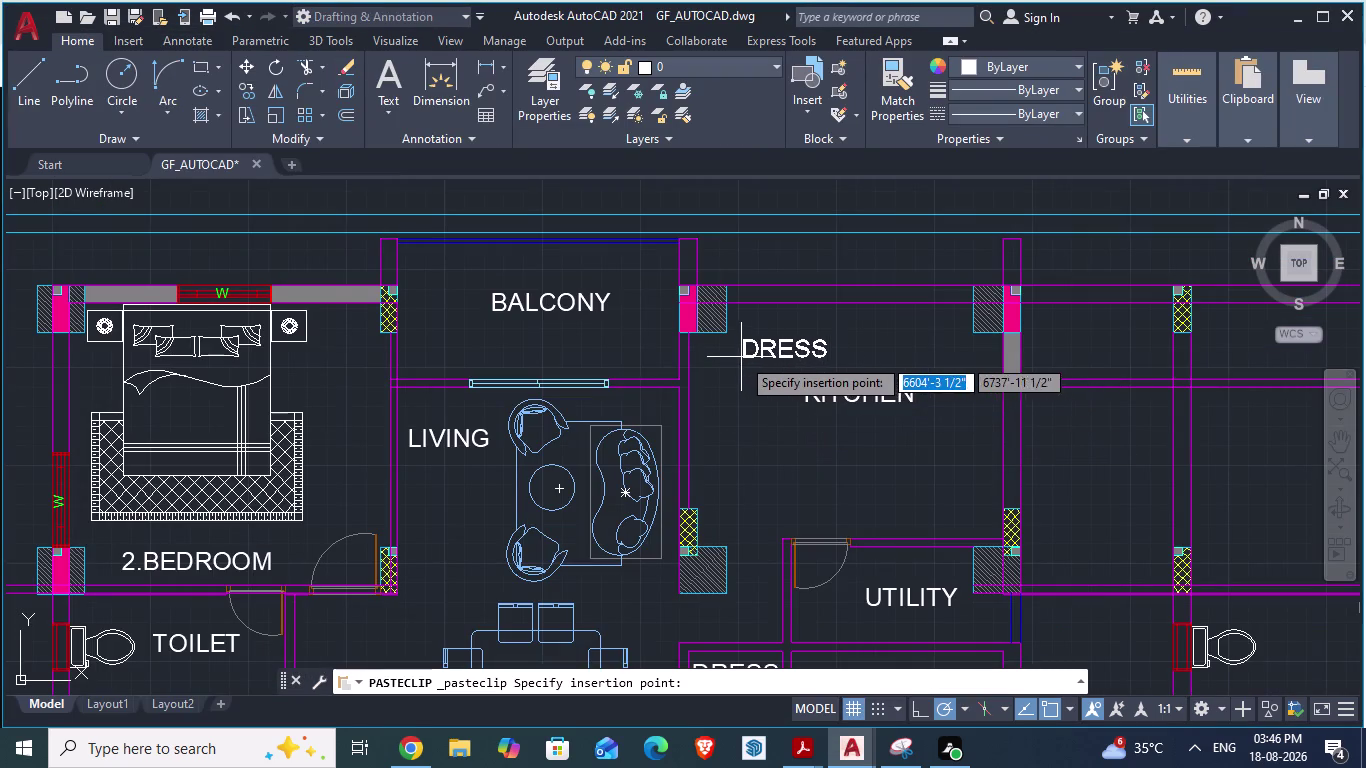
click(702, 353)
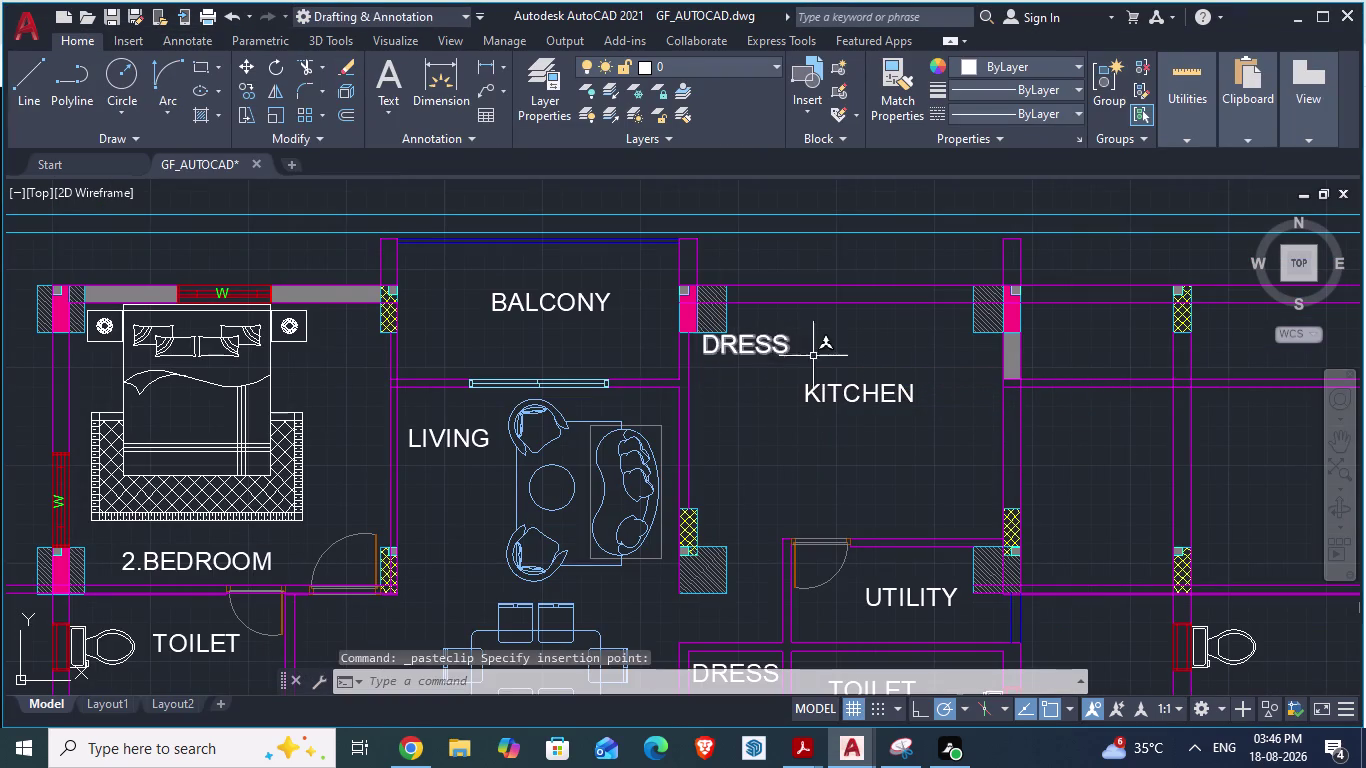
key(alt+Tab)
scroll(down, 3)
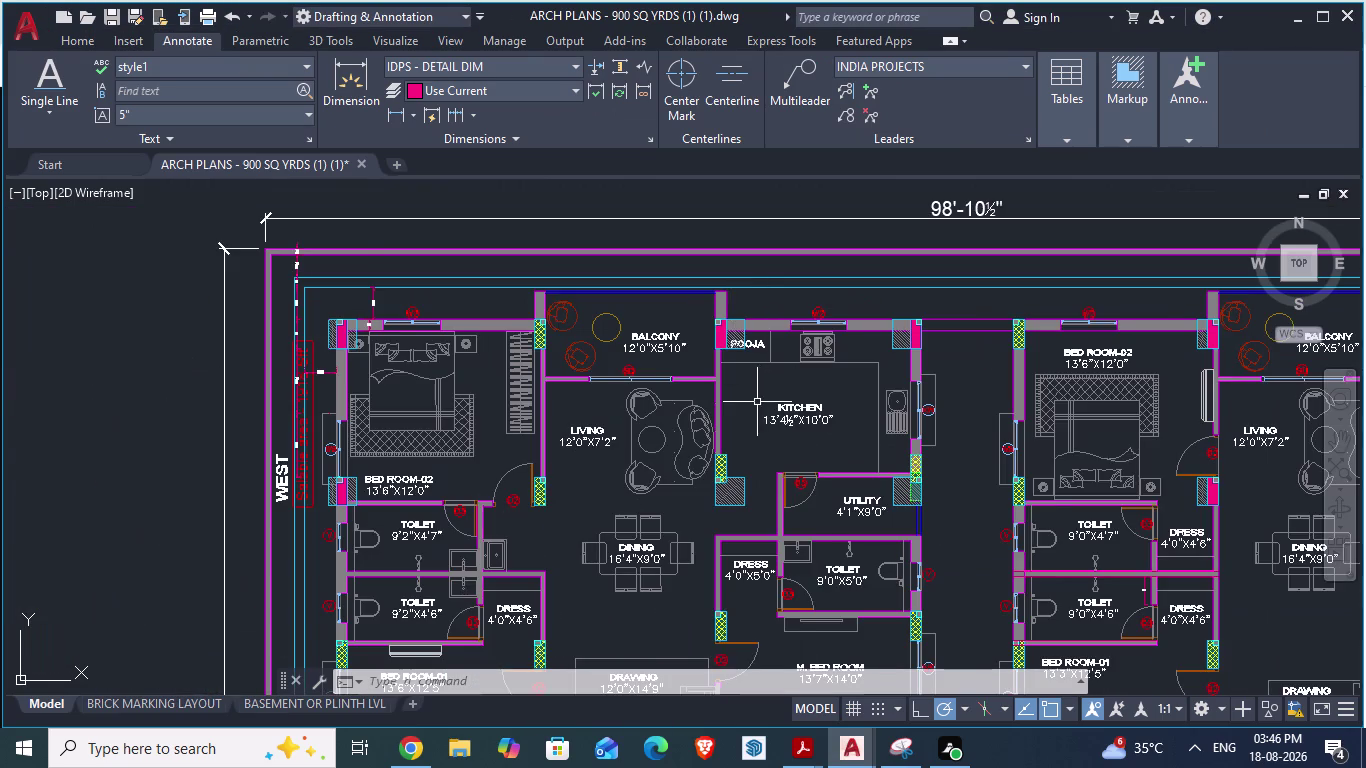
scroll(up, 3)
key(alt+Tab)
scroll(up, 3)
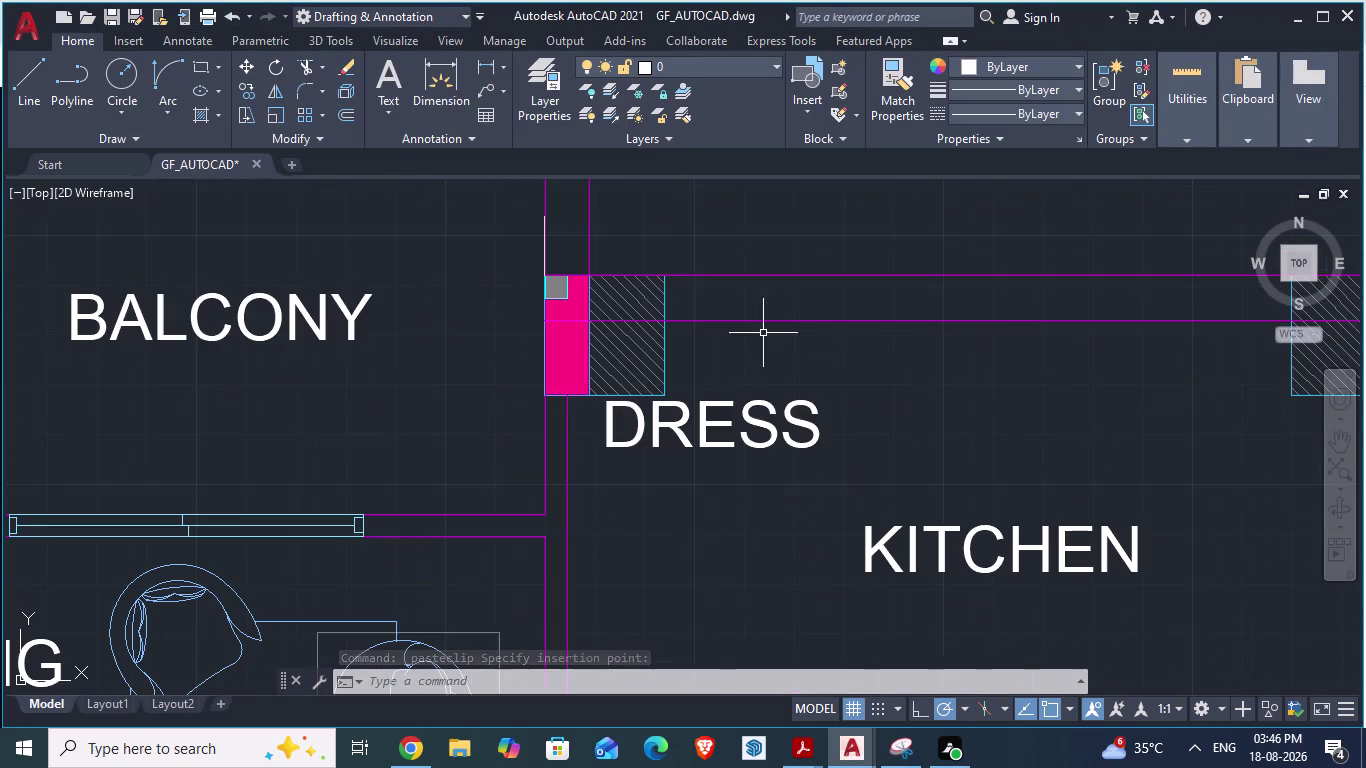
Replace the pasted label text DRESS with POOJA.
triple_click(716, 439)
click(716, 439)
click(734, 429)
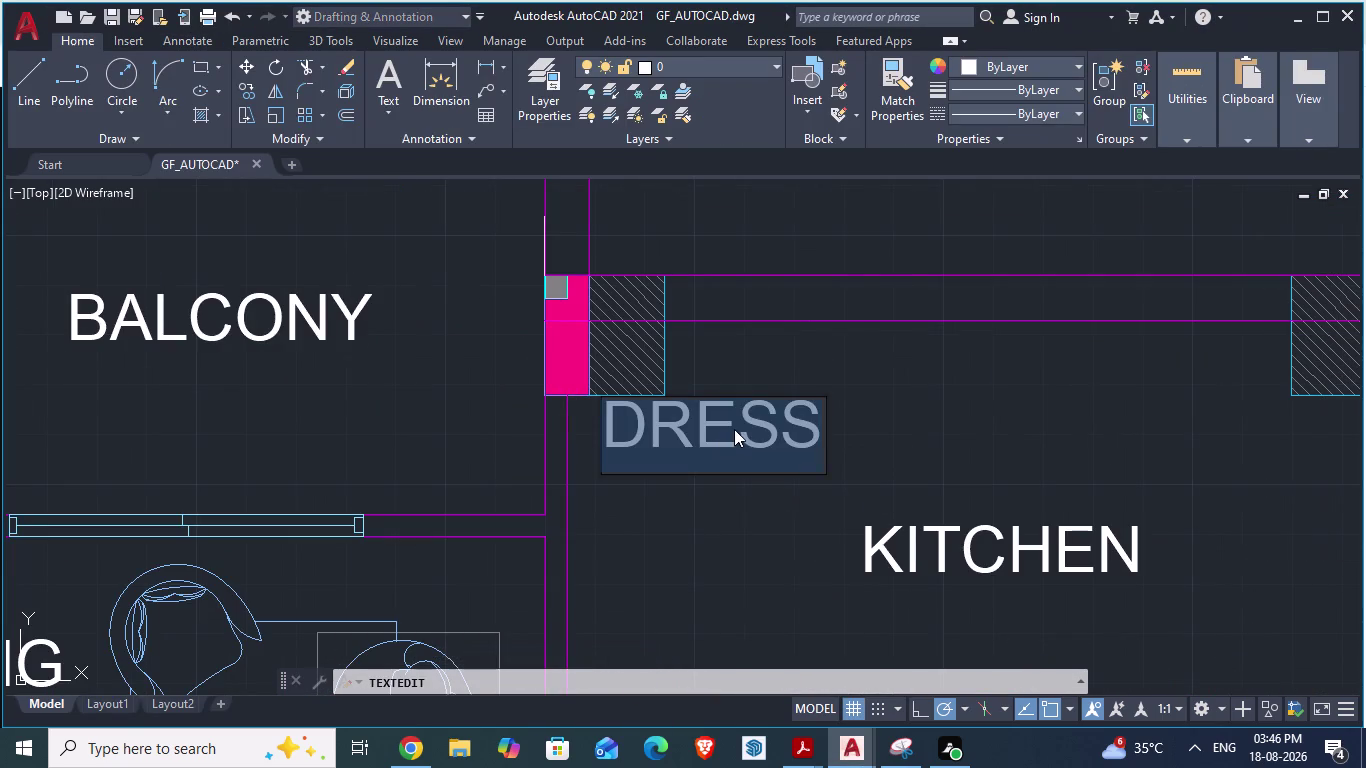
key(BackSpace)
key(BackSpace)
key(BackSpace)
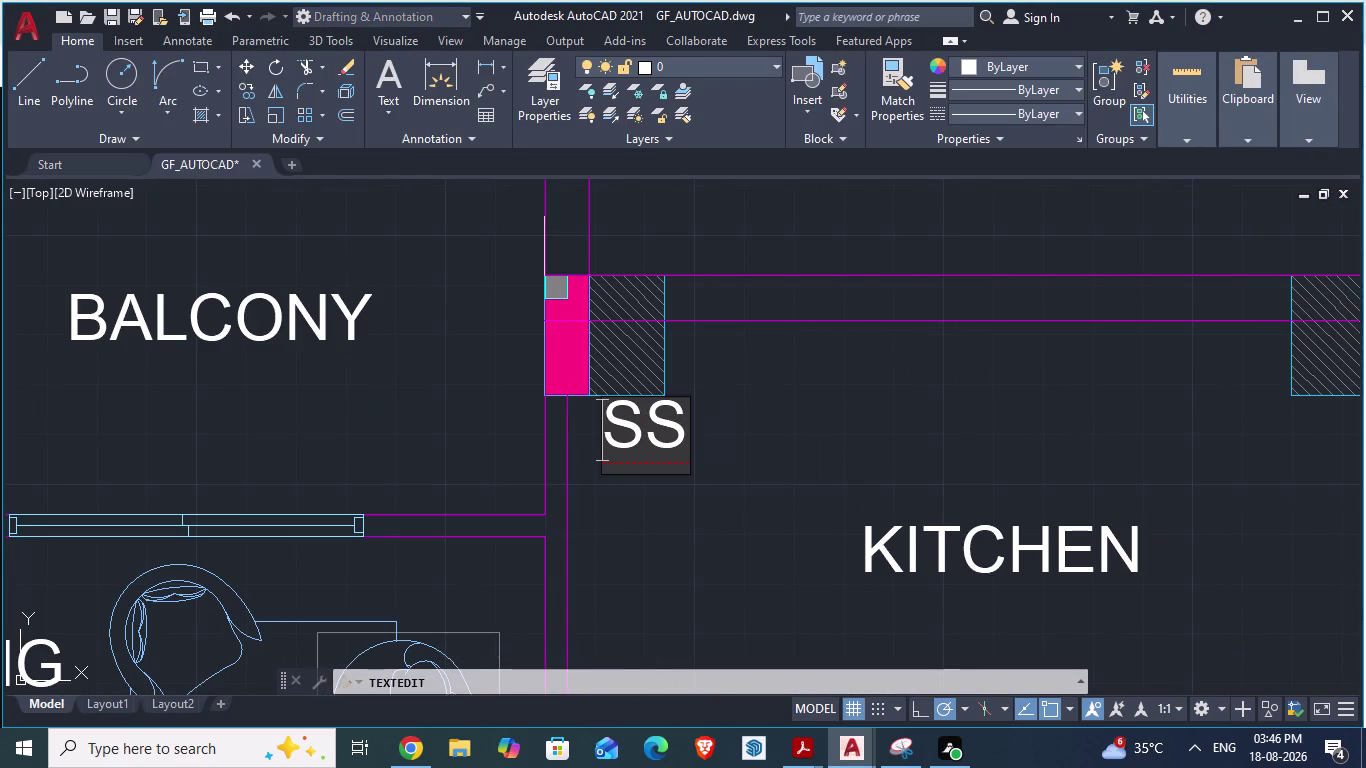
key(Delete)
key(Delete)
text(PO)
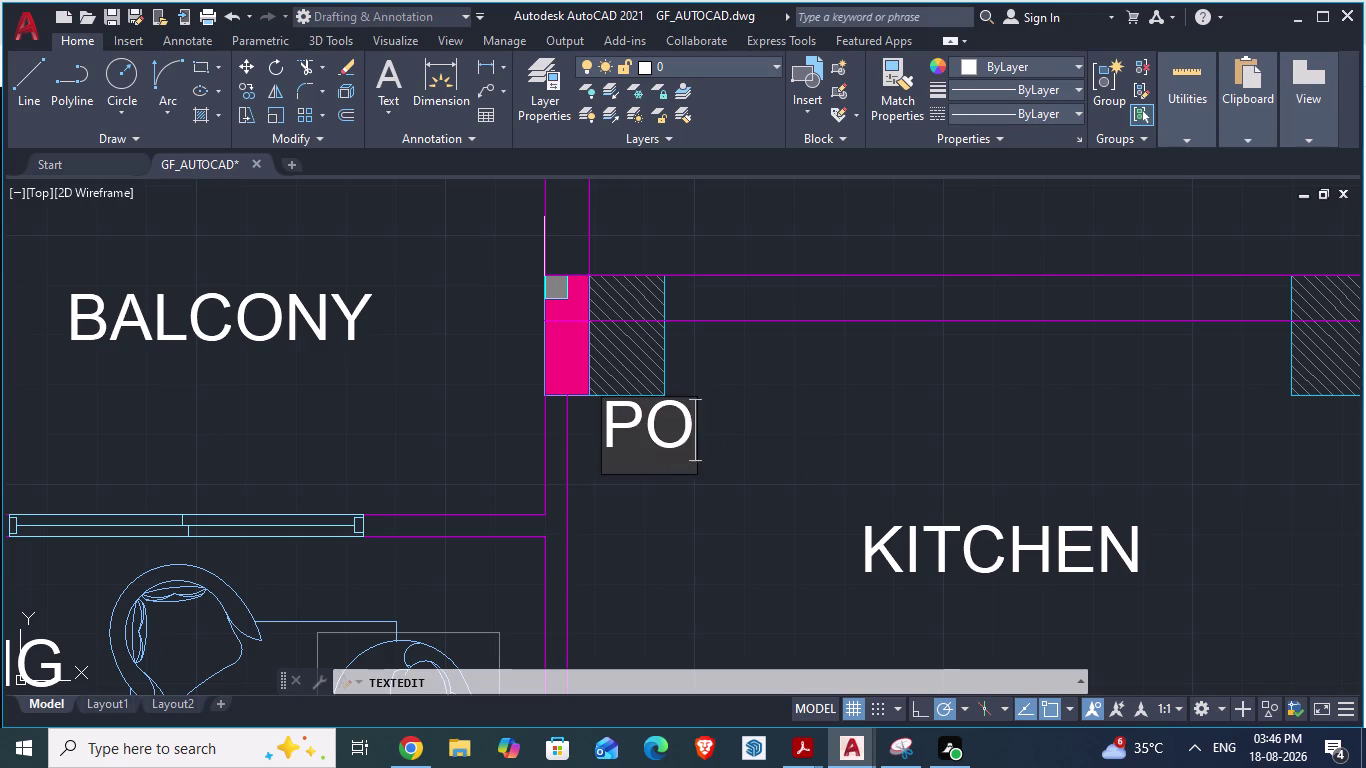
text(OJA)
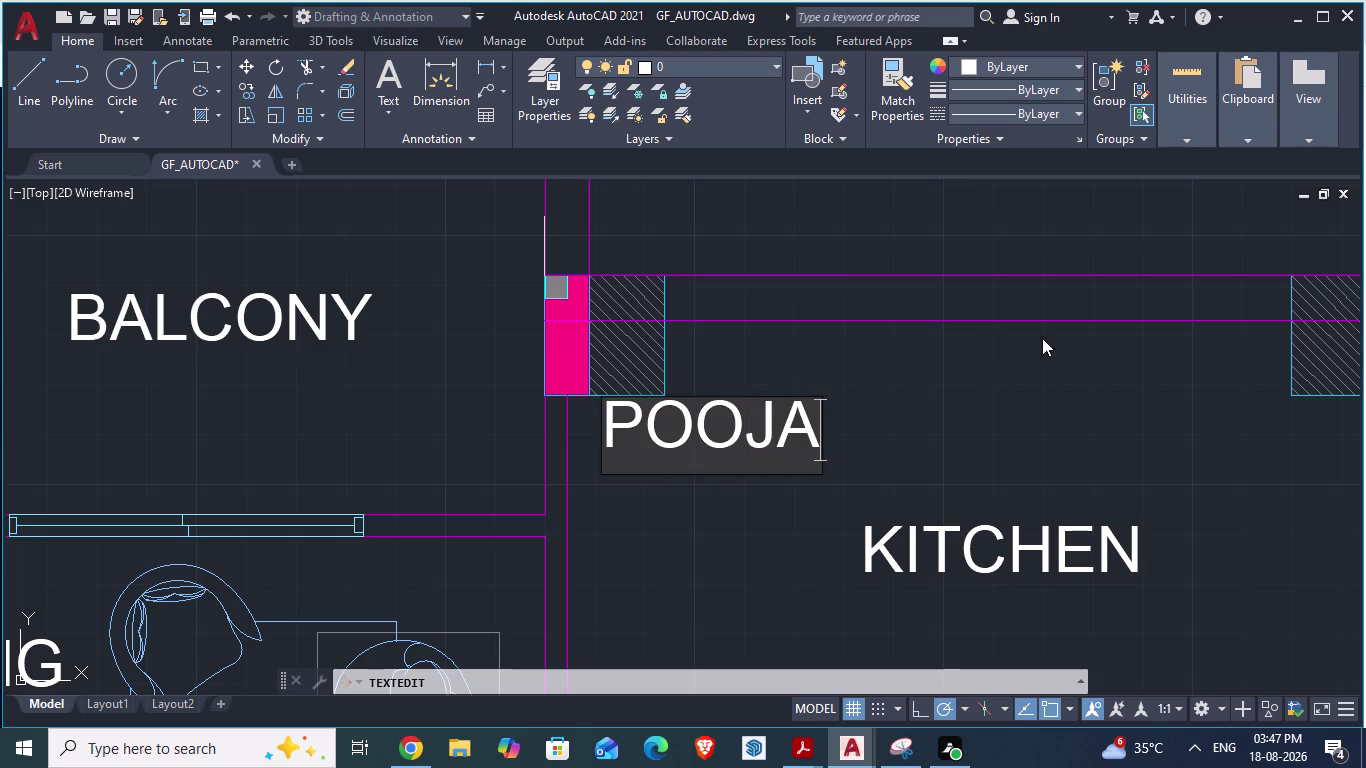
click(857, 463)
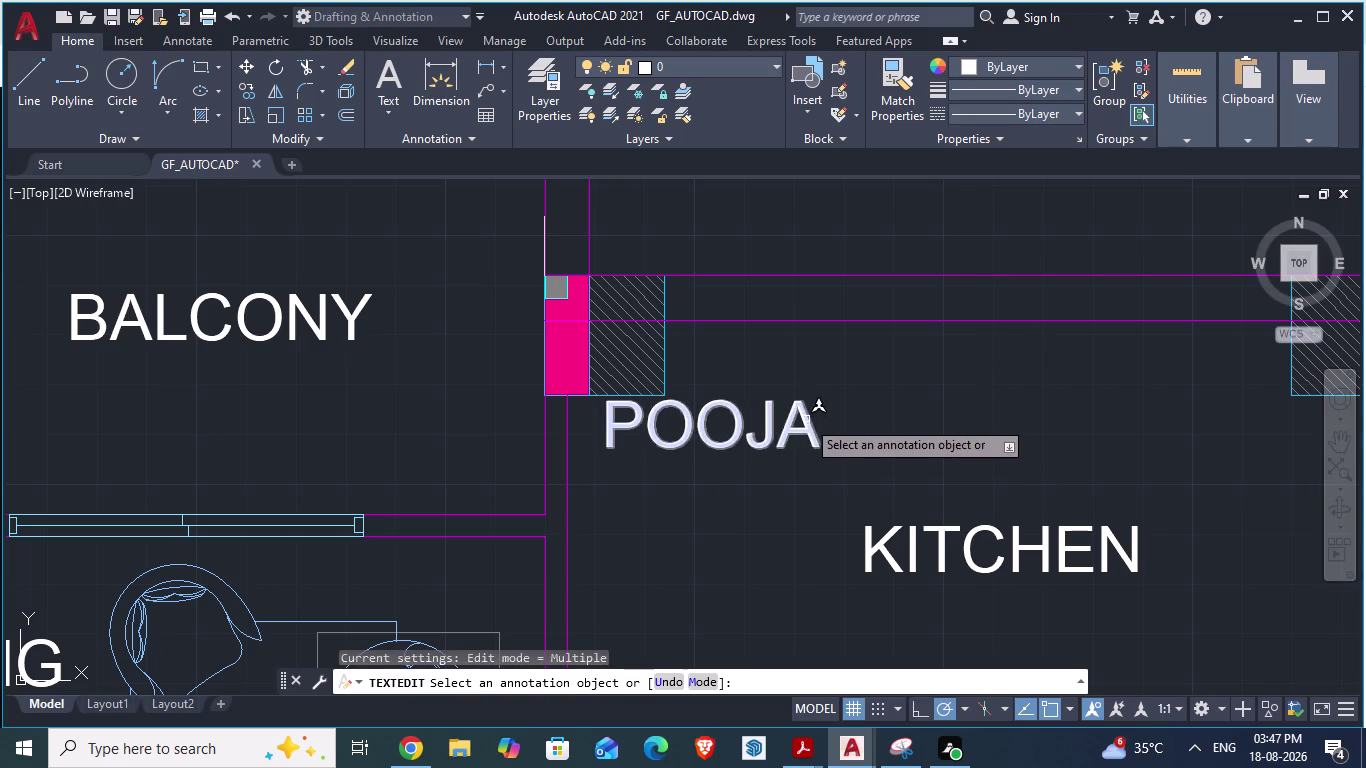
Move the POOJA label up beside the wall corner with the M command.
key(Escape)
click(806, 419)
key(m)
key(Return)
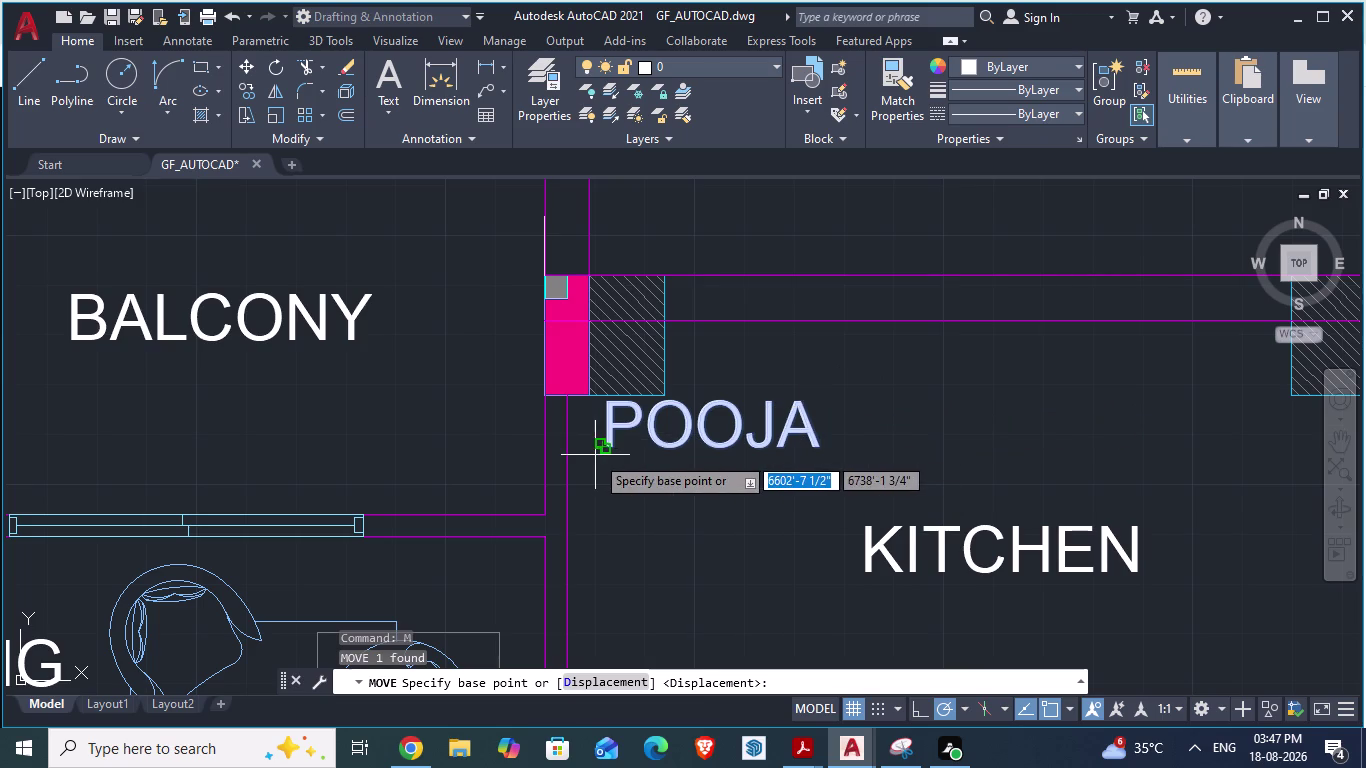
drag(595, 455, 629, 395)
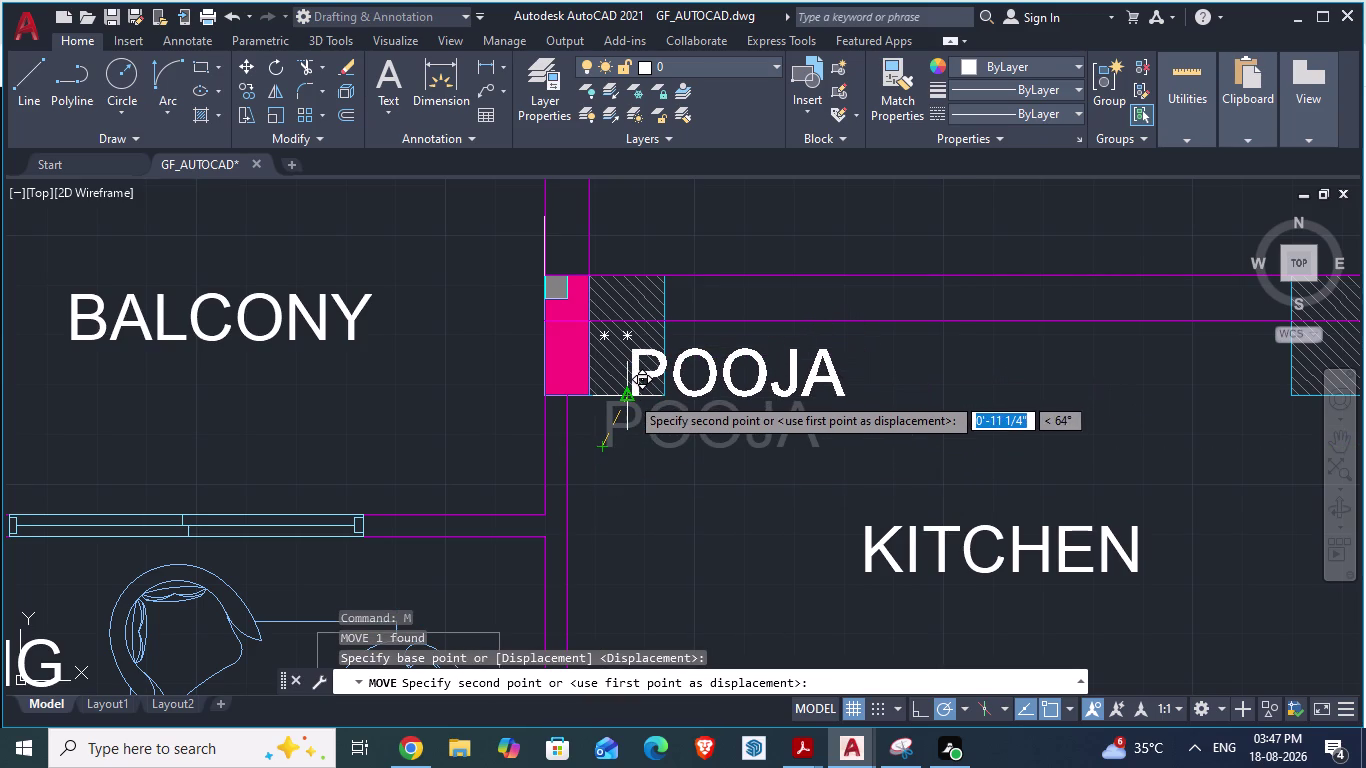
drag(629, 395, 667, 386)
click(667, 386)
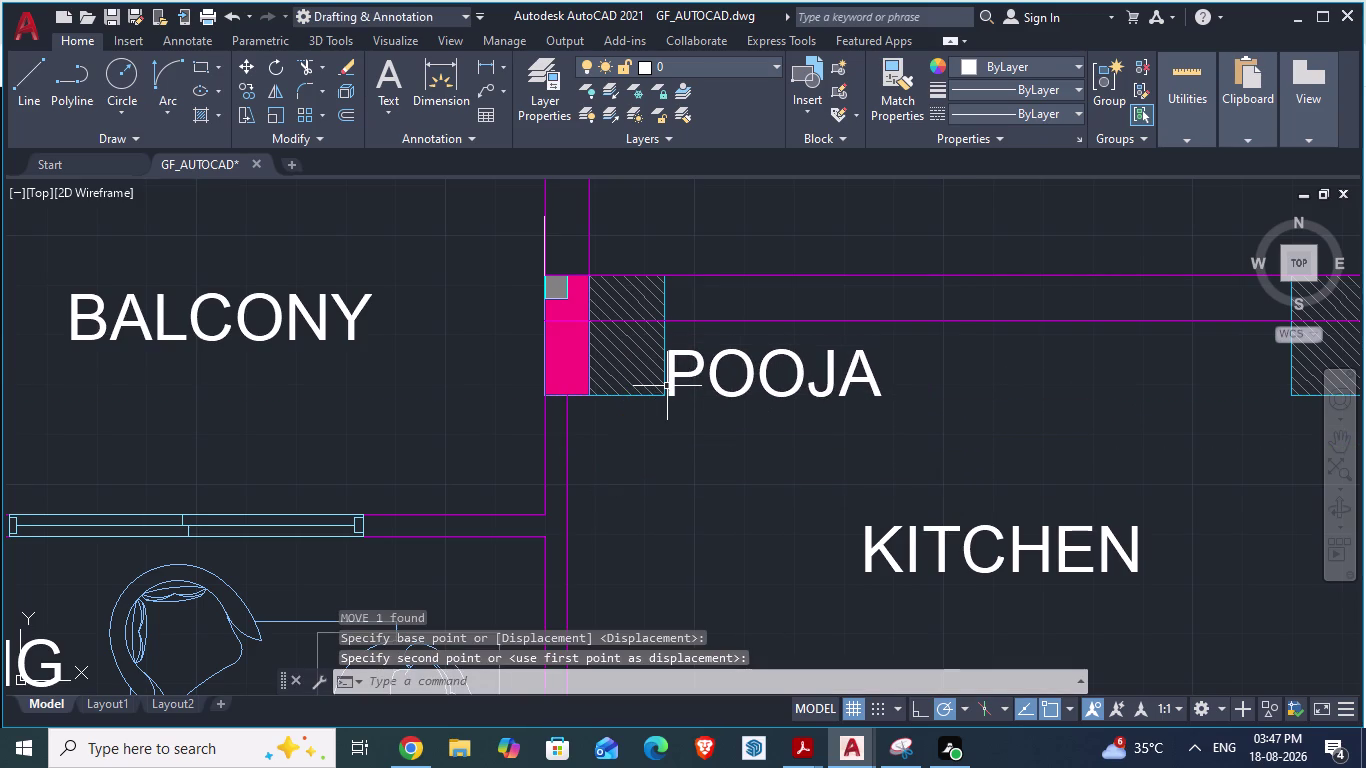
scroll(down, 3)
key(Escape)
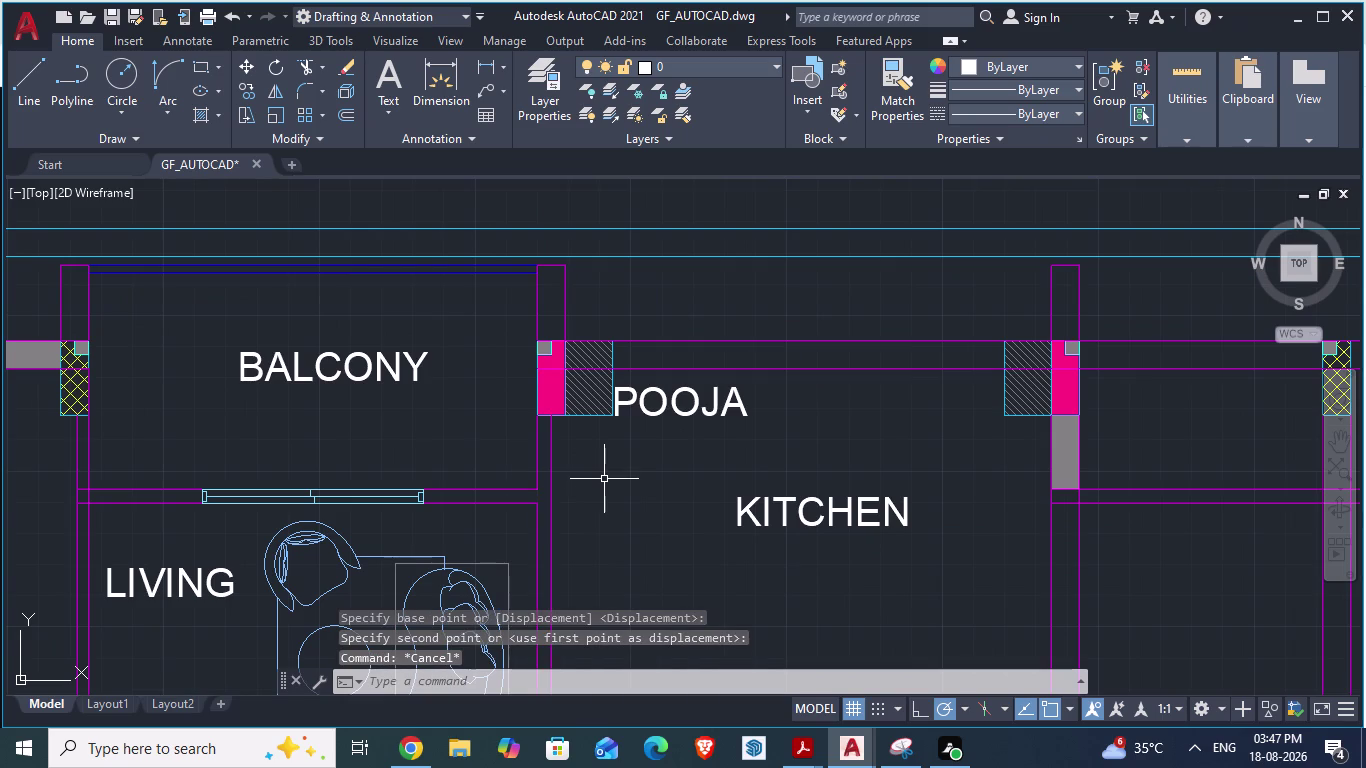
Compare the label position against the ARCH PLANS reference drawing, ending on that drawing.
key(alt+Tab)
key(alt+Tab)
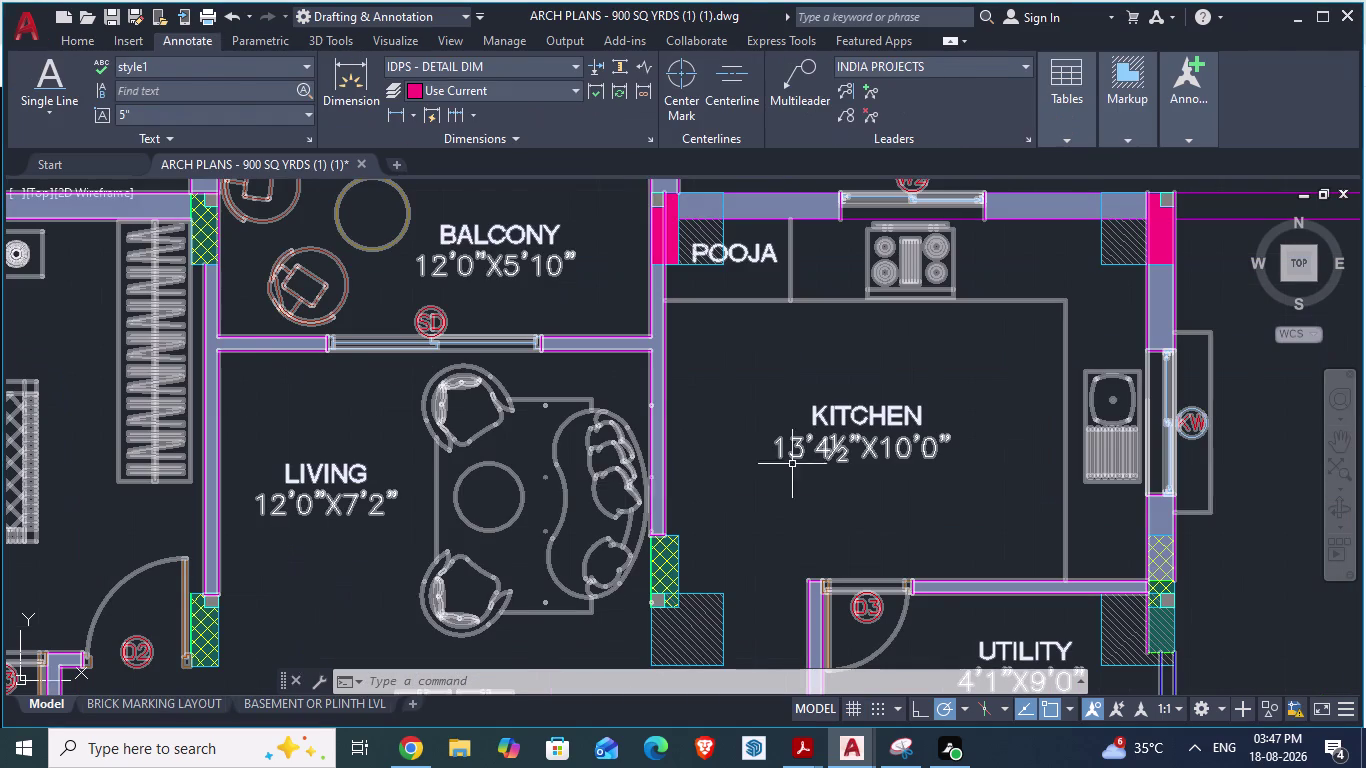
scroll(up, 3)
scroll(down, 3)
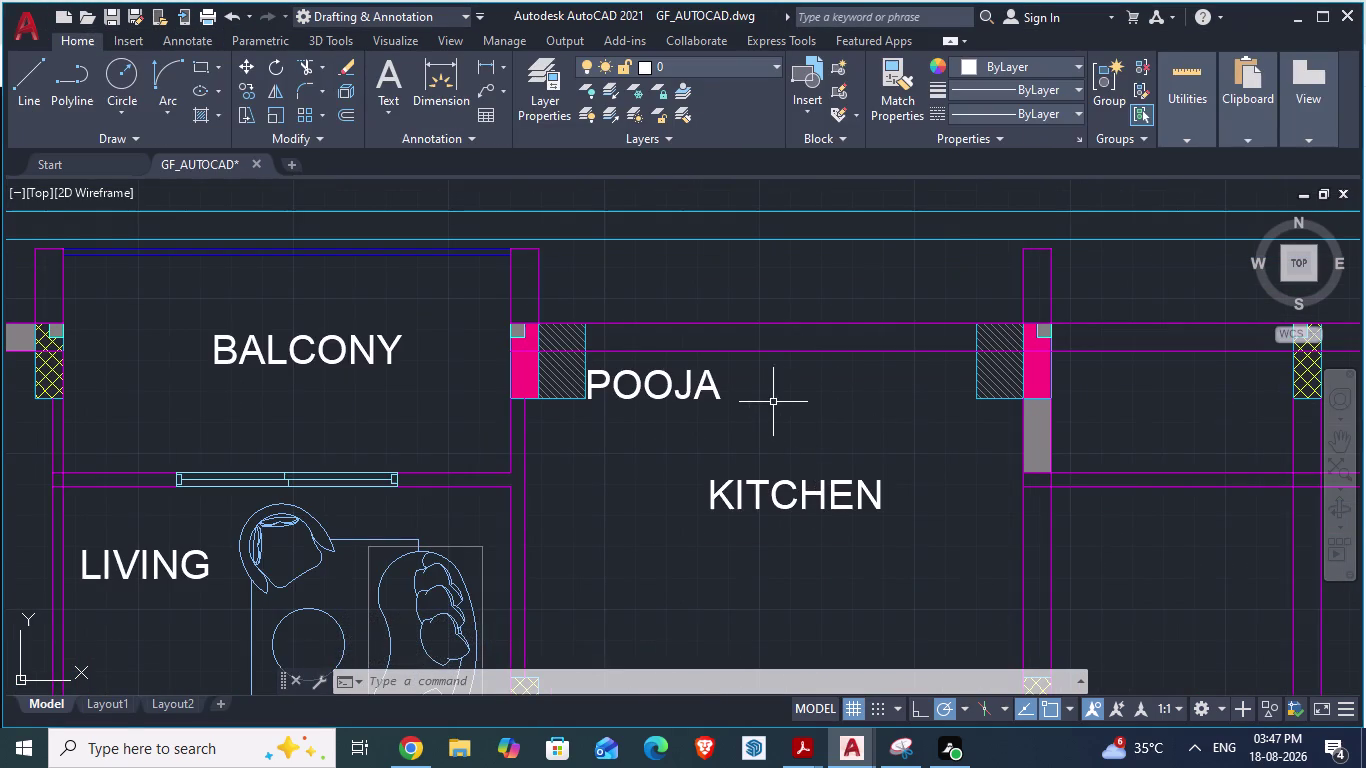
click(658, 390)
click(659, 400)
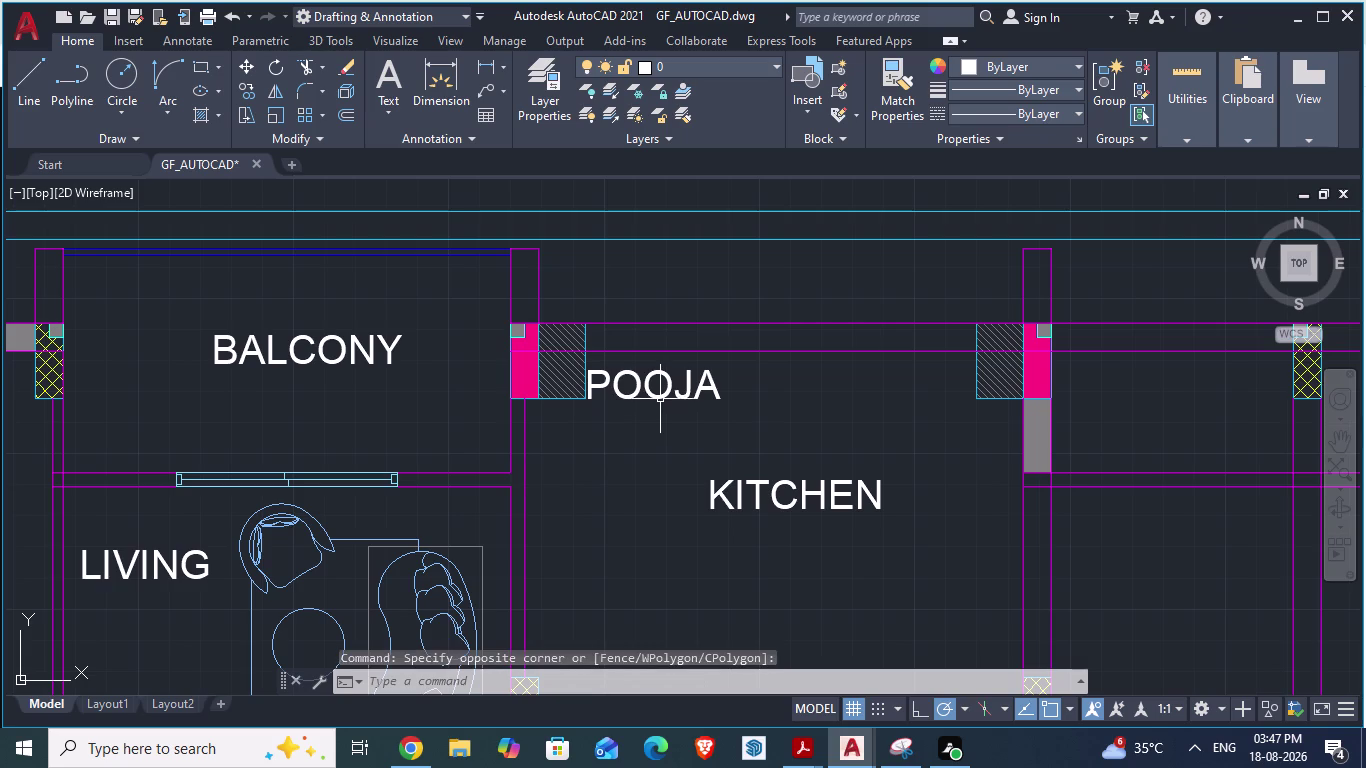
key(Escape)
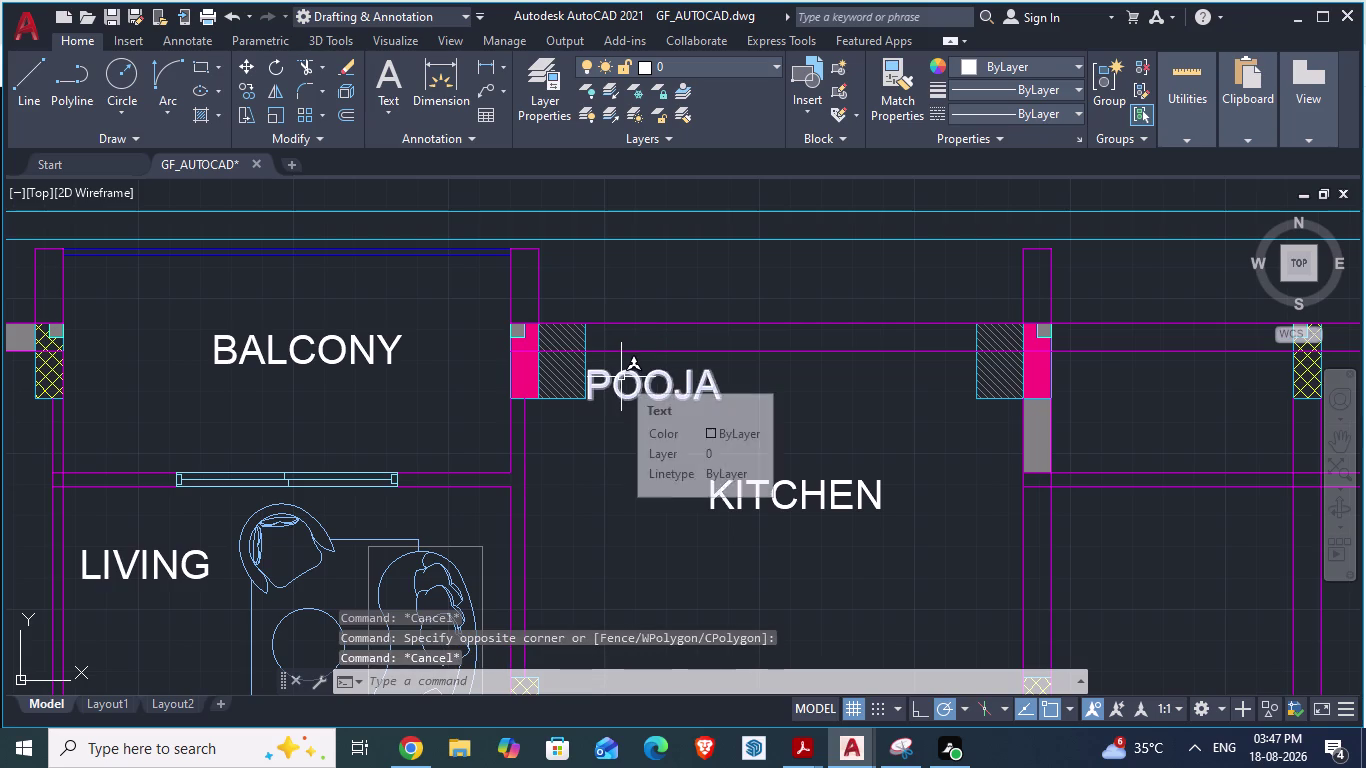
key(alt+Tab)
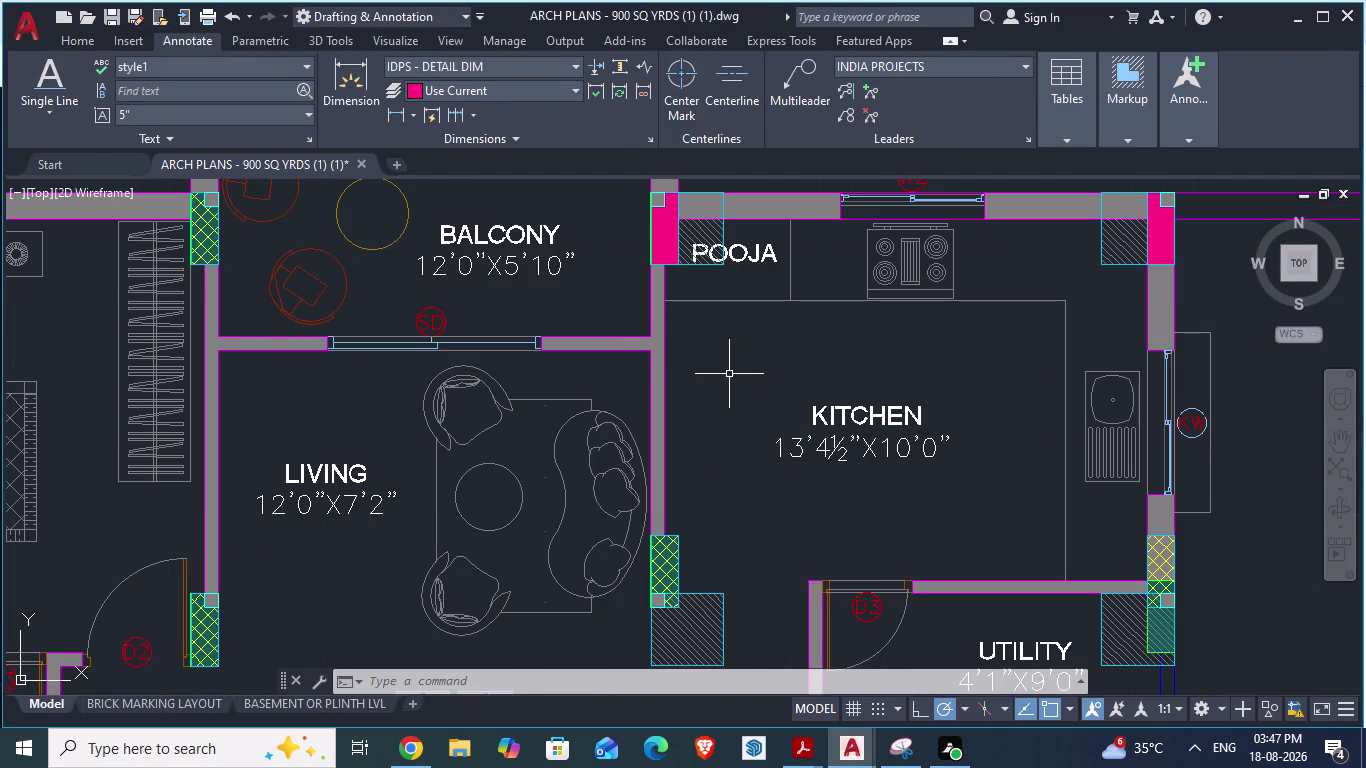
key(alt+Tab)
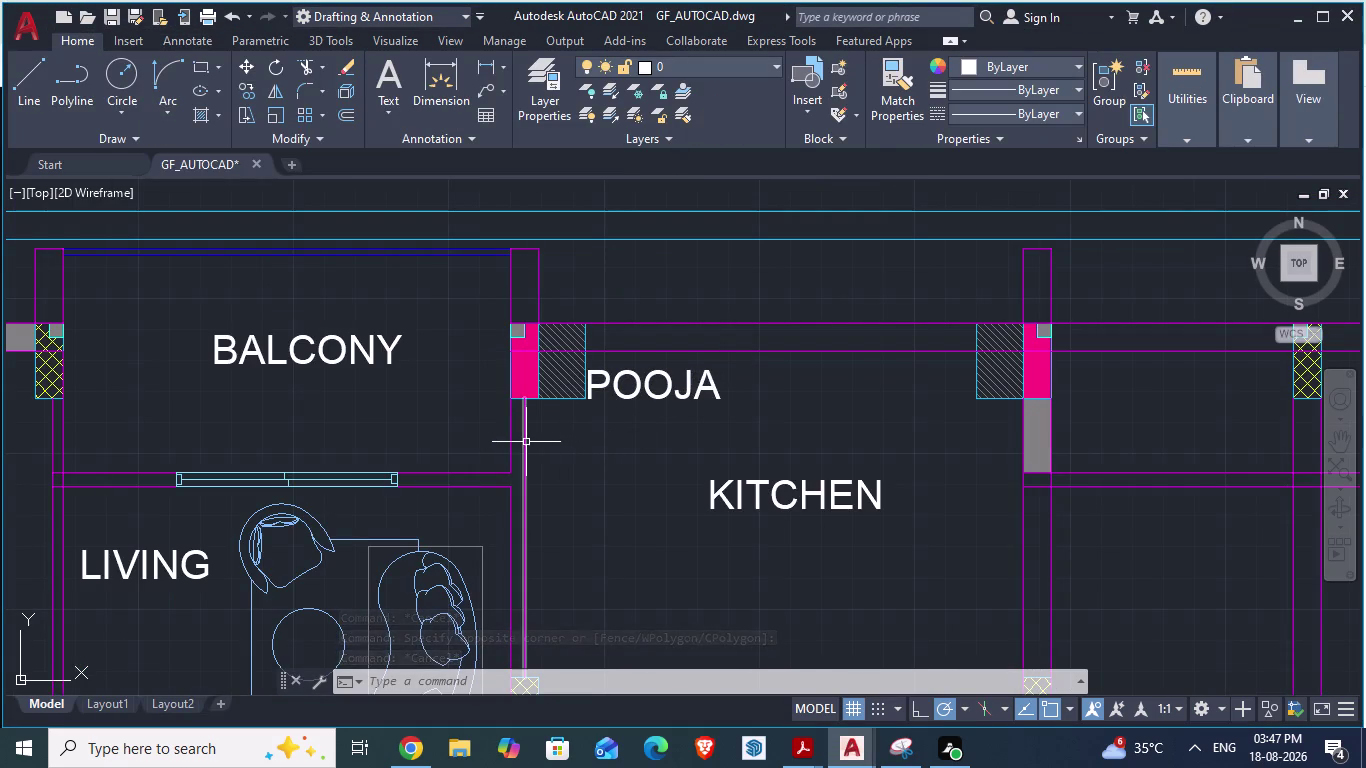
key(alt+Tab)
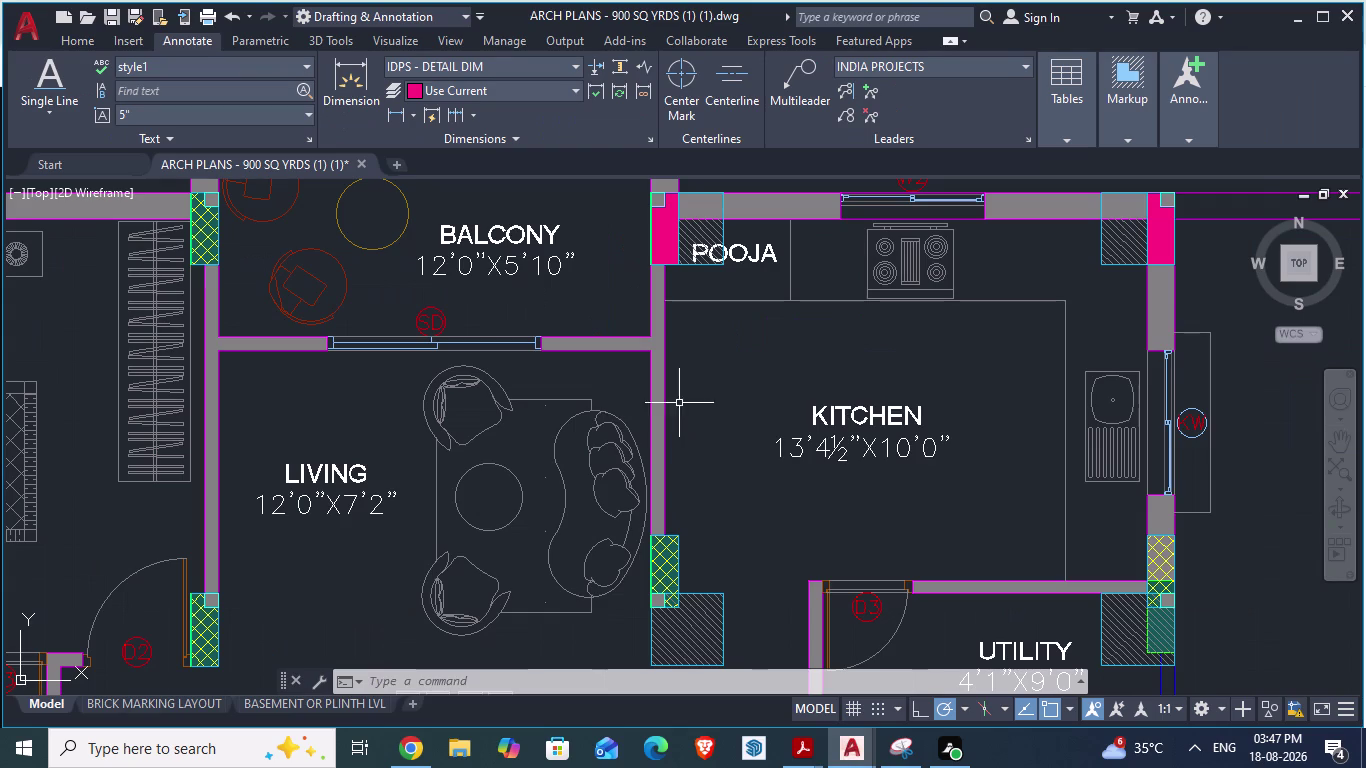
scroll(down, 3)
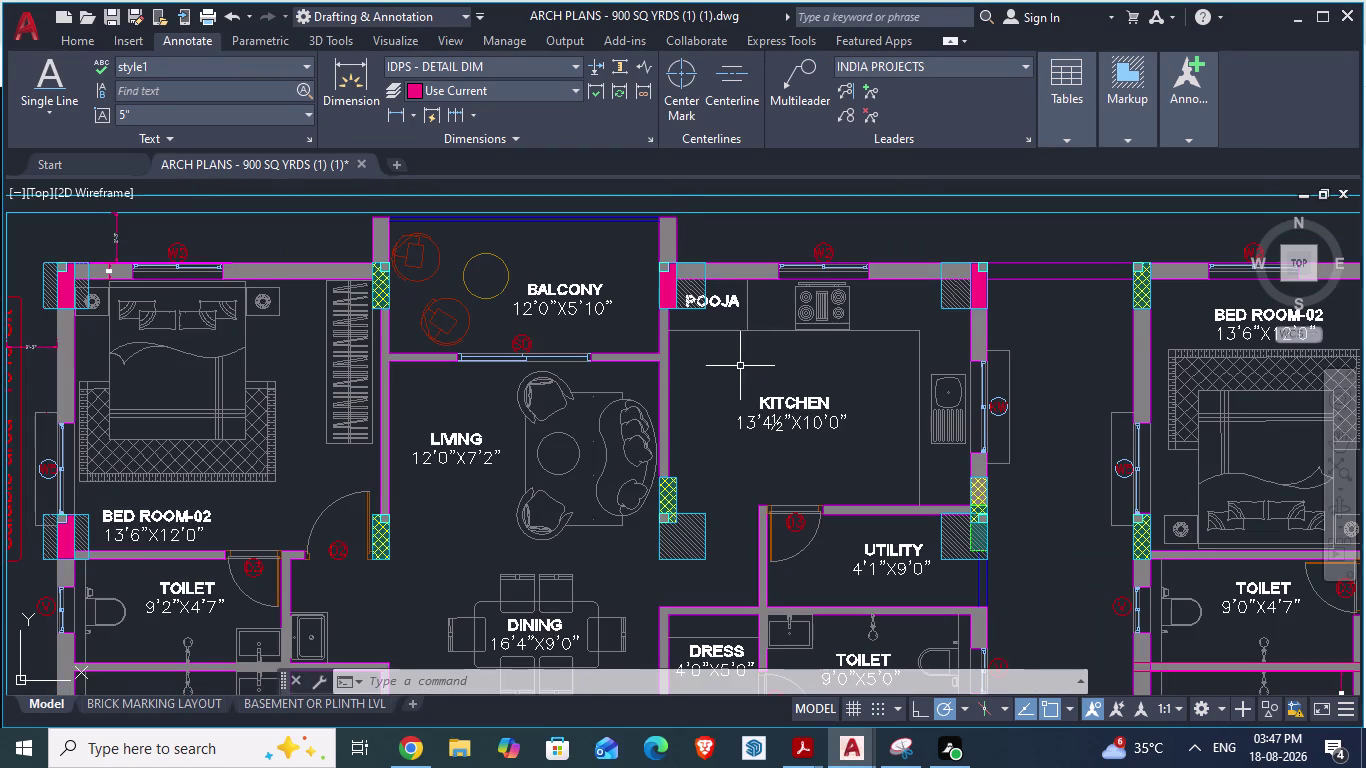
scroll(down, 3)
scroll(down, 3)
scroll(up, 3)
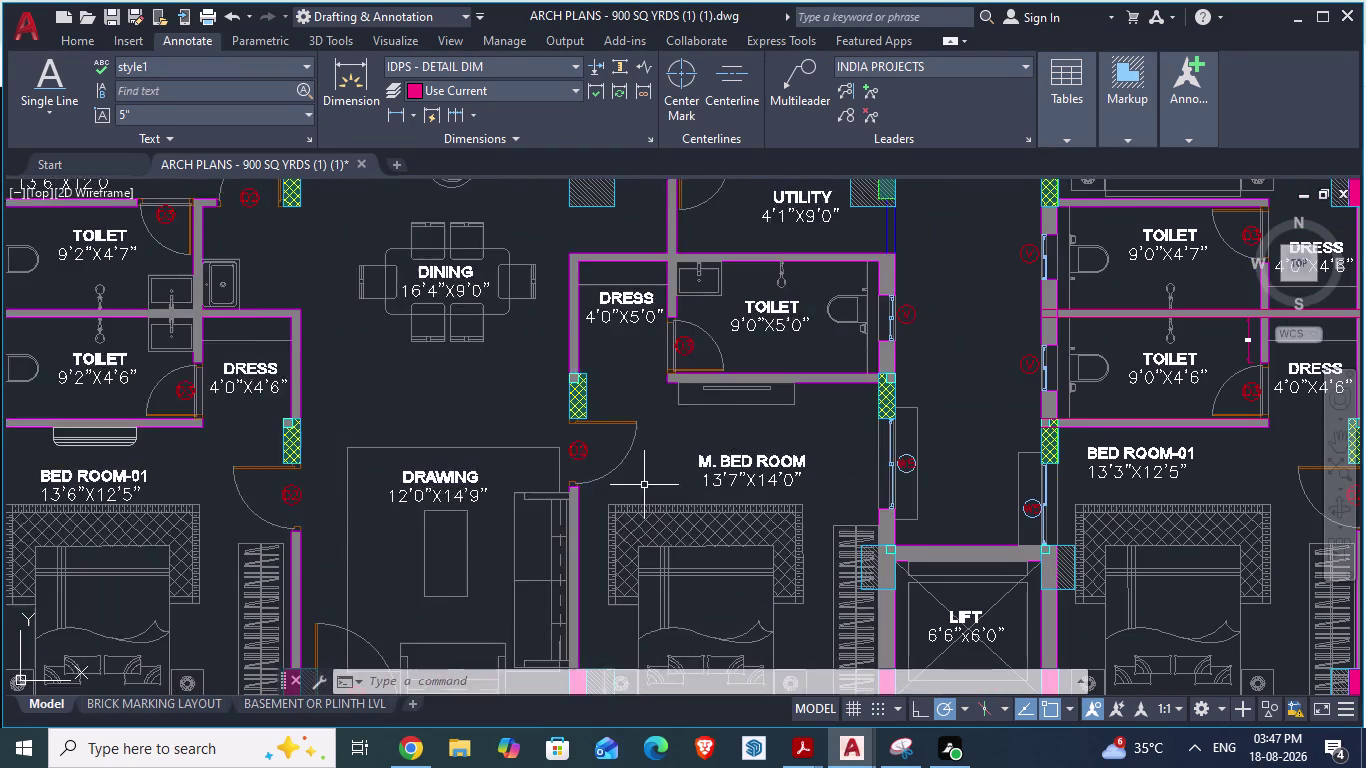
scroll(down, 3)
Review the flats in both drawings and save the ground-floor plan.
scroll(down, 3)
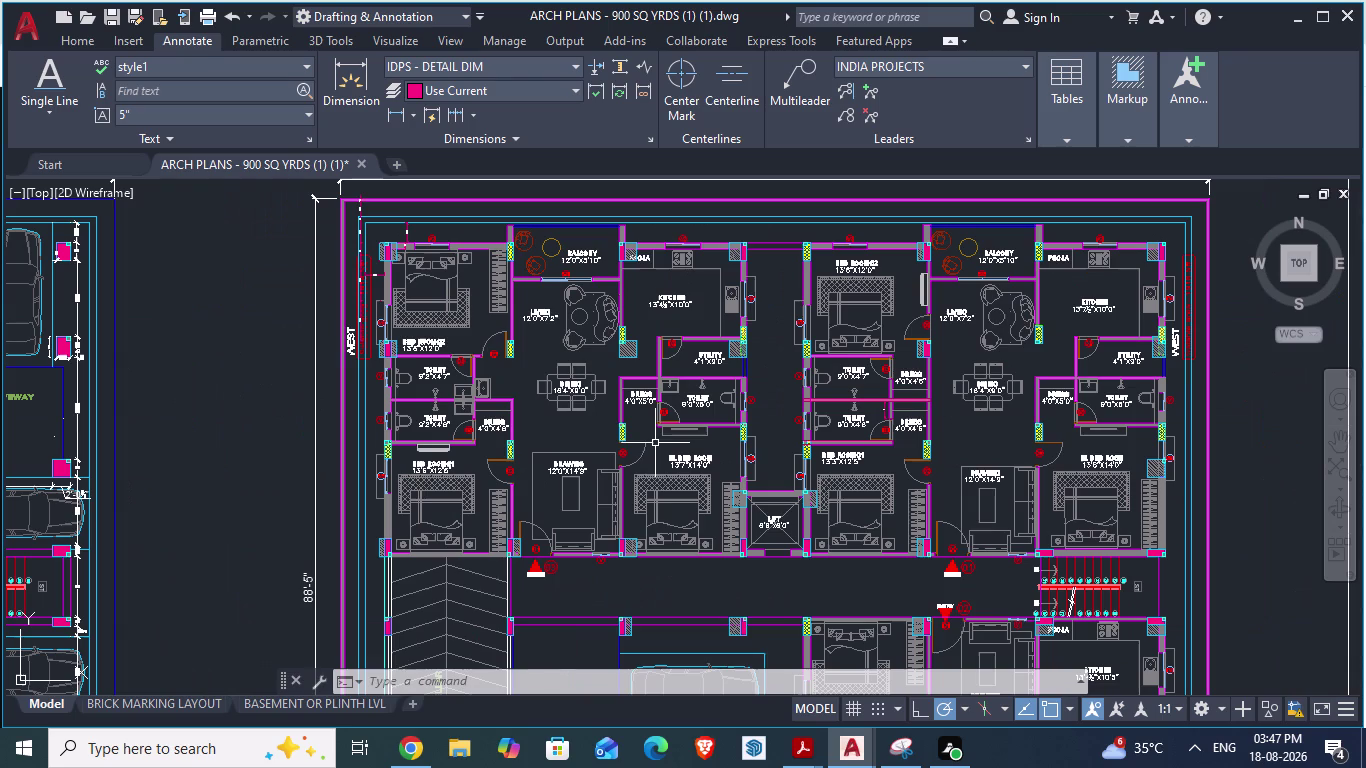
scroll(up, 3)
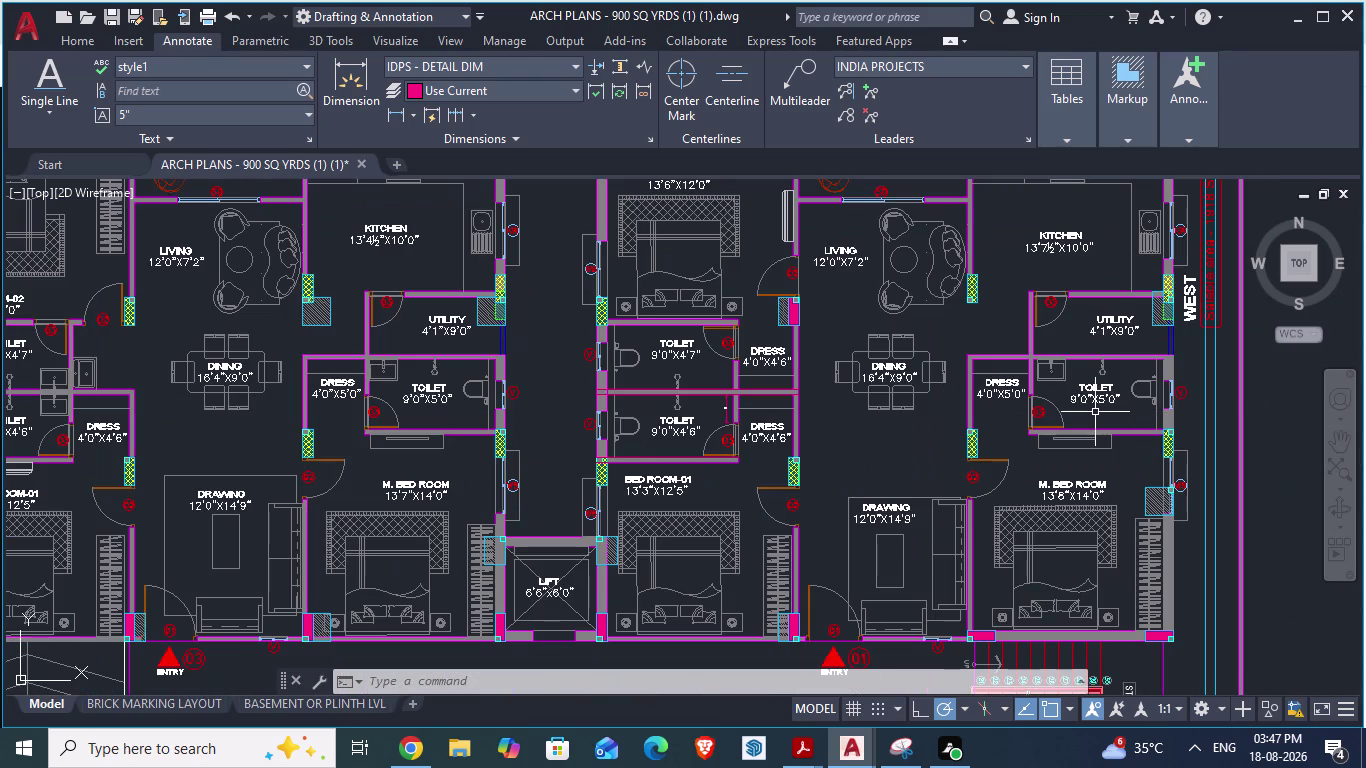
key(alt+Tab)
scroll(down, 3)
scroll(down, 3)
scroll(down, 3)
scroll(up, 3)
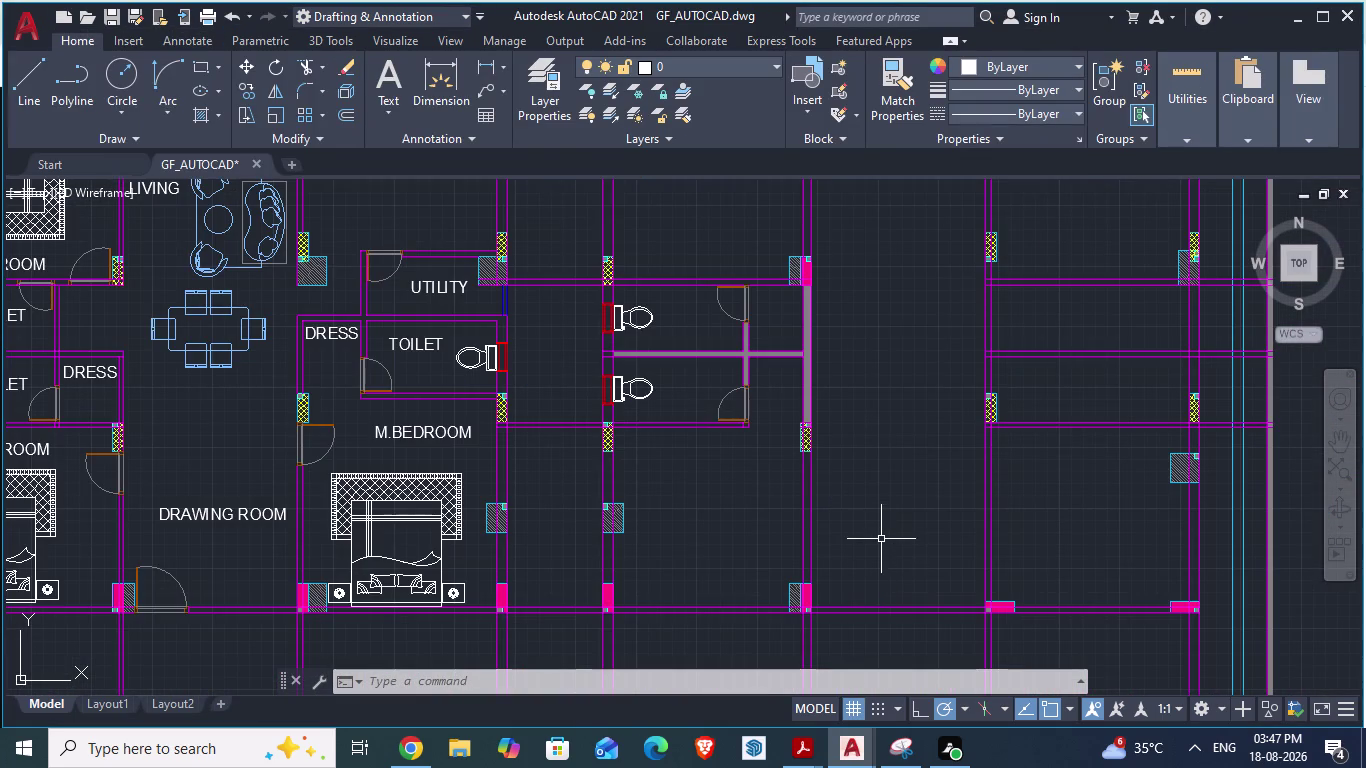
scroll(down, 3)
key(ctrl+s)
Inspect the ARCH PLANS entry and staircase area, then return to GF_AUTOCAD zoomed out.
key(alt+Tab)
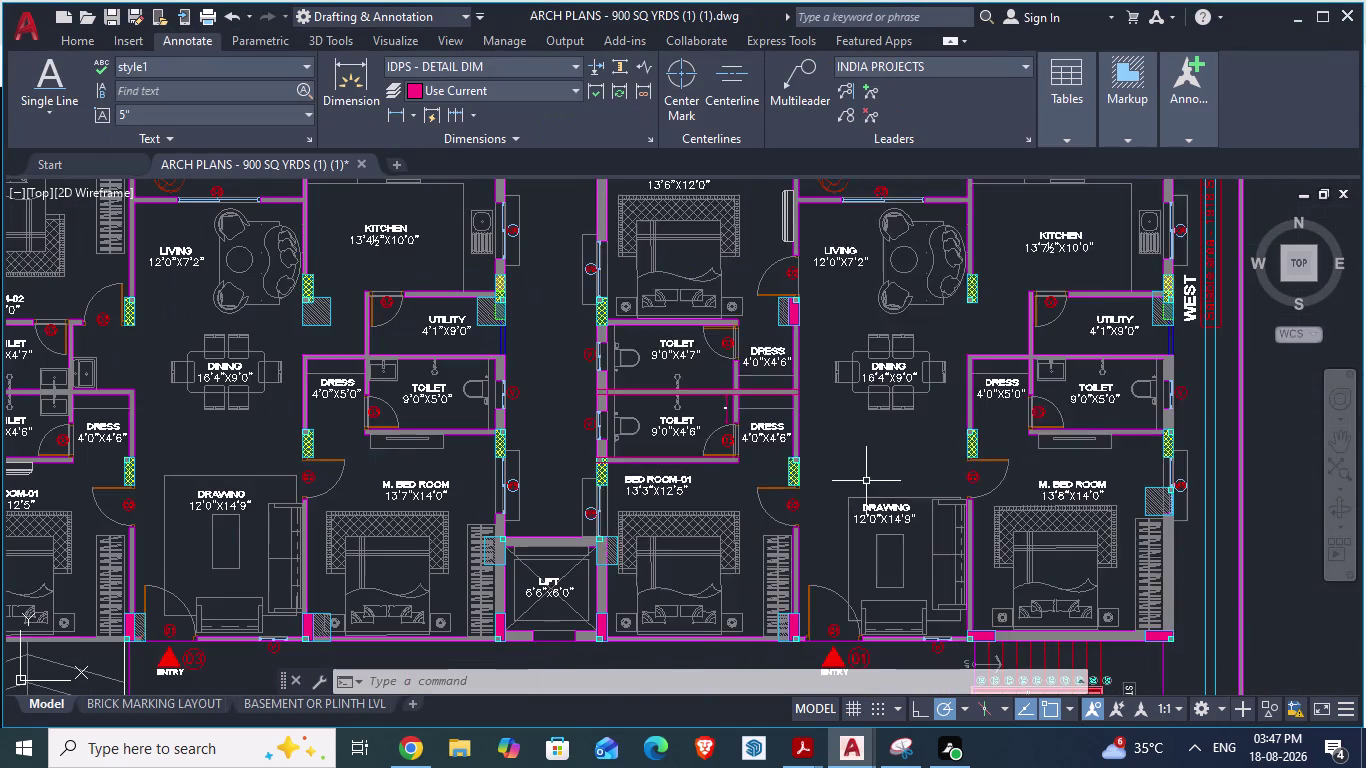
scroll(down, 3)
scroll(up, 3)
scroll(up, 3)
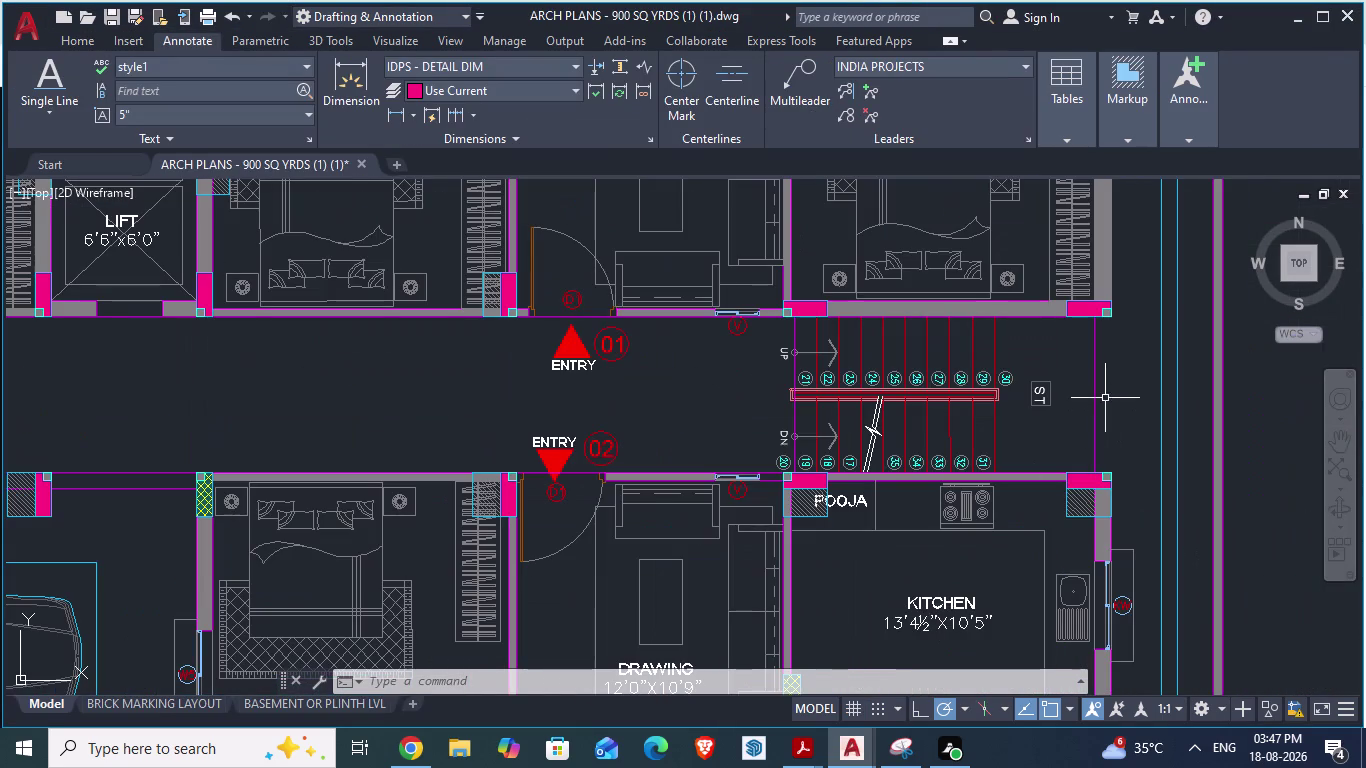
scroll(up, 3)
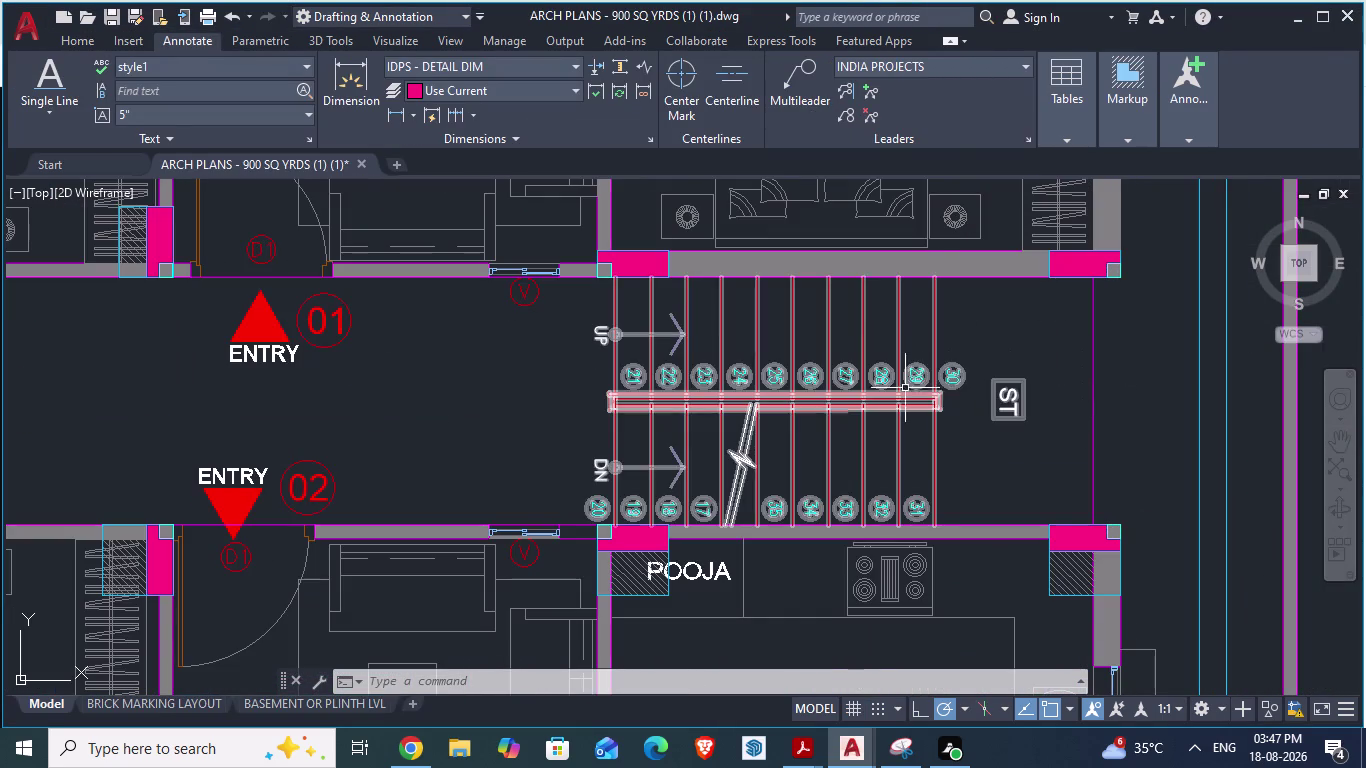
key(alt+Tab)
scroll(down, 3)
key(alt+Tab)
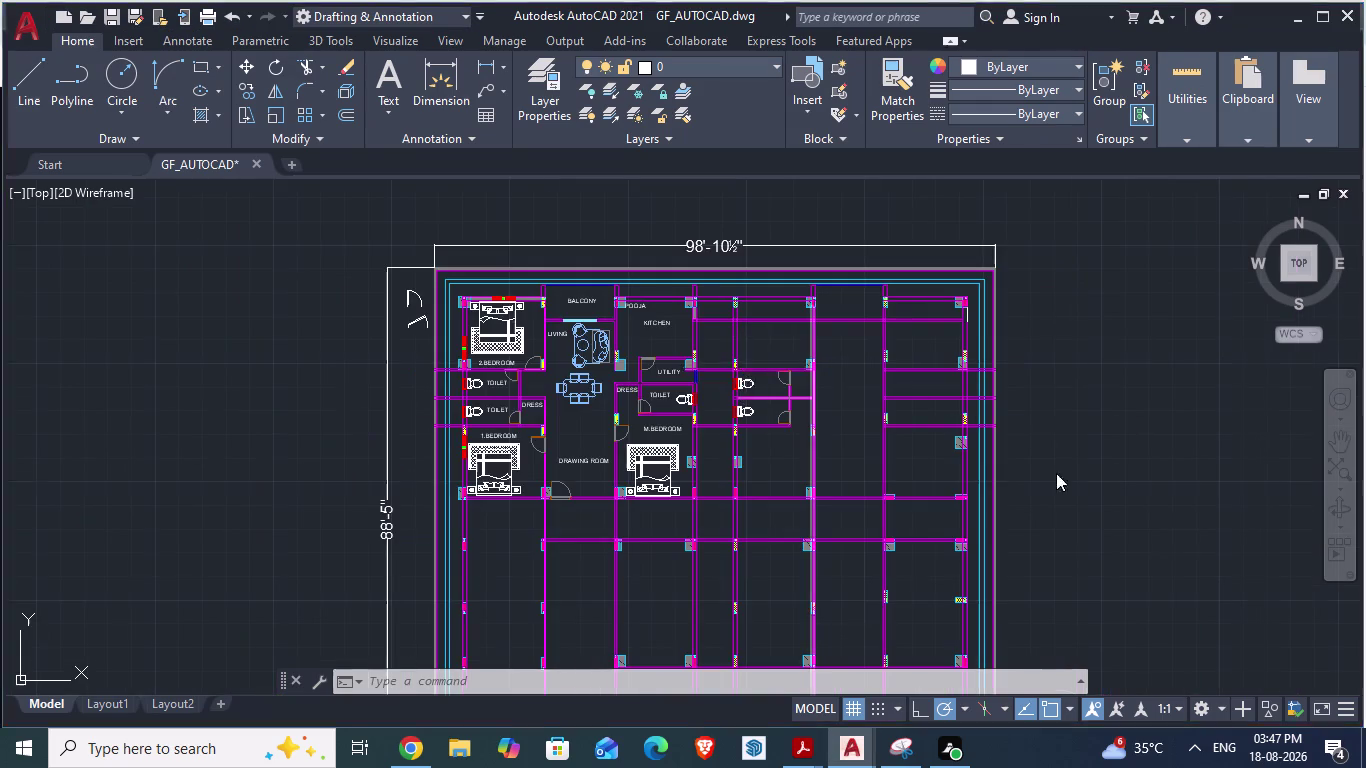
scroll(down, 3)
scroll(down, 3)
scroll(down, 3)
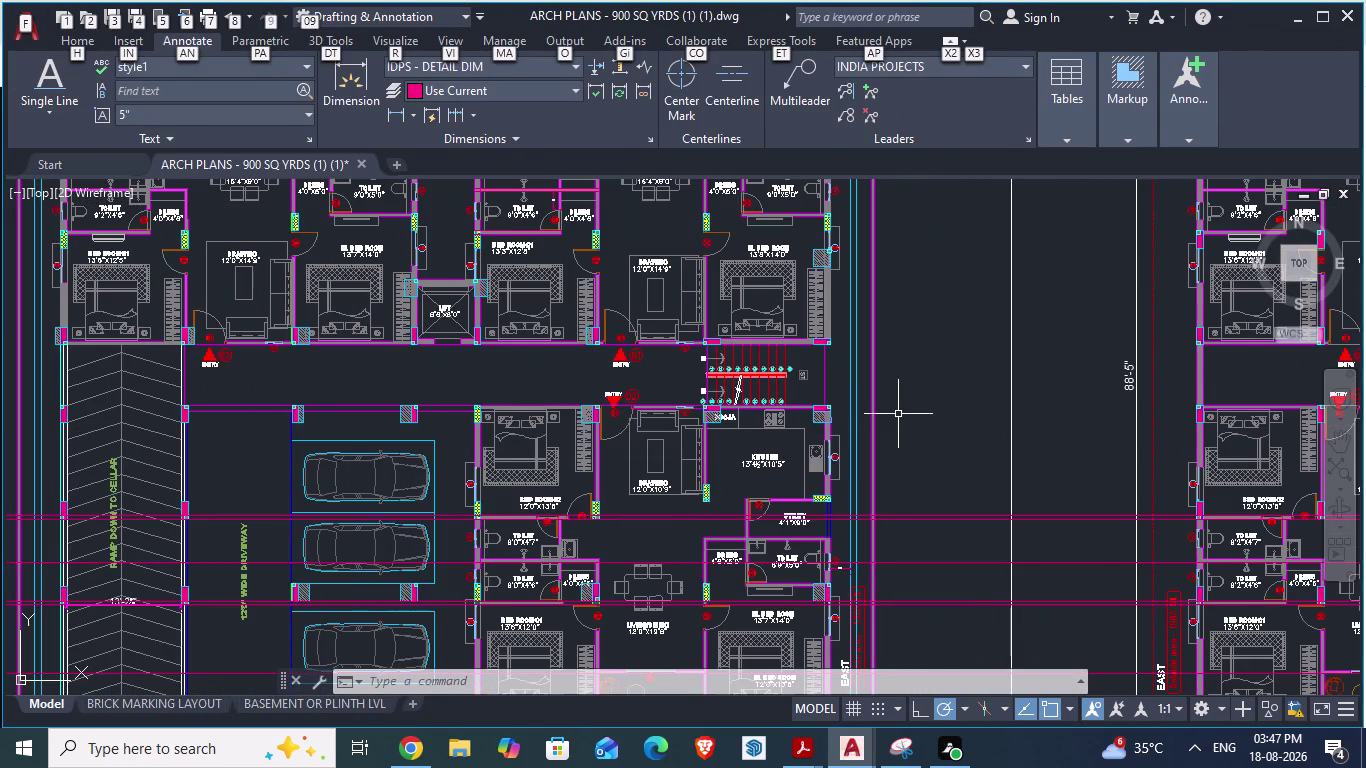
key(alt+Tab)
Fence-trim the extra grid-line segments below the rooms with TR.
text(TR)
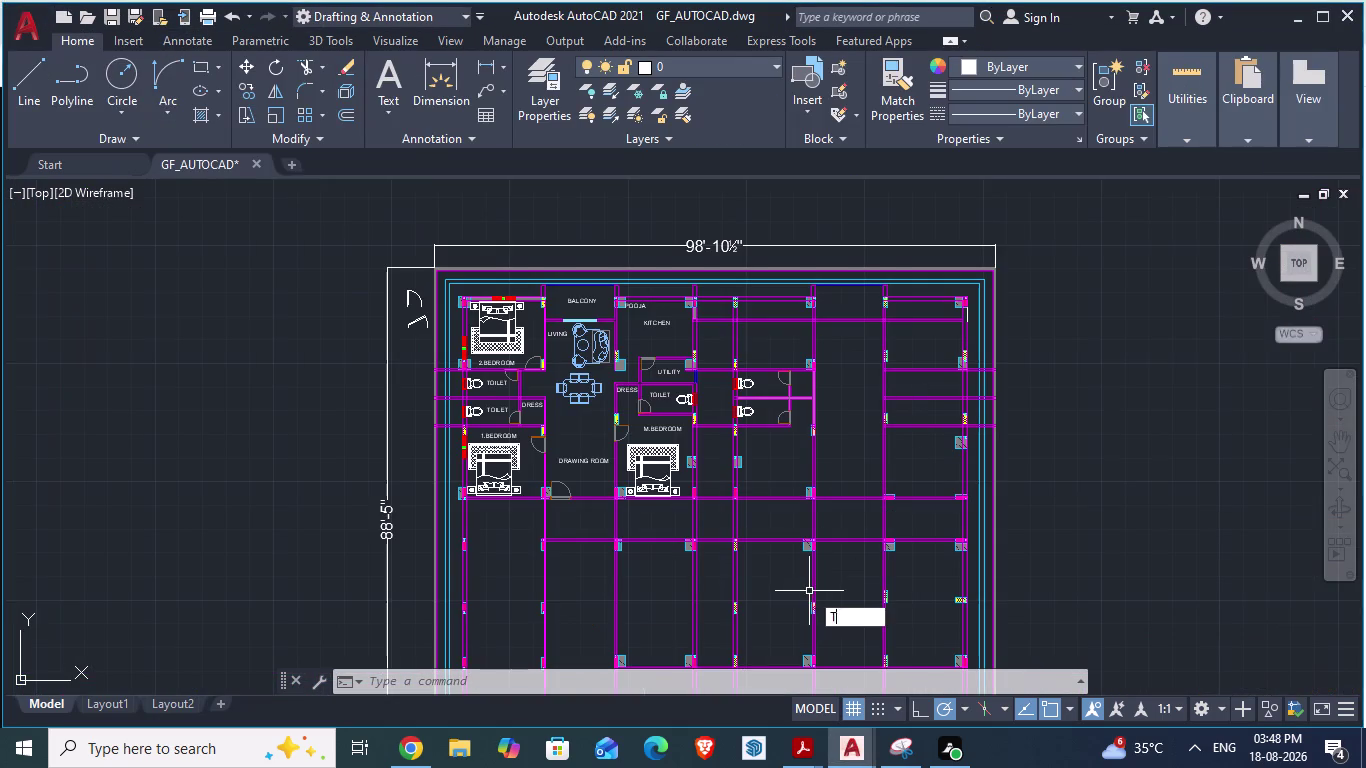
key(Return)
scroll(up, 3)
drag(584, 522, 616, 515)
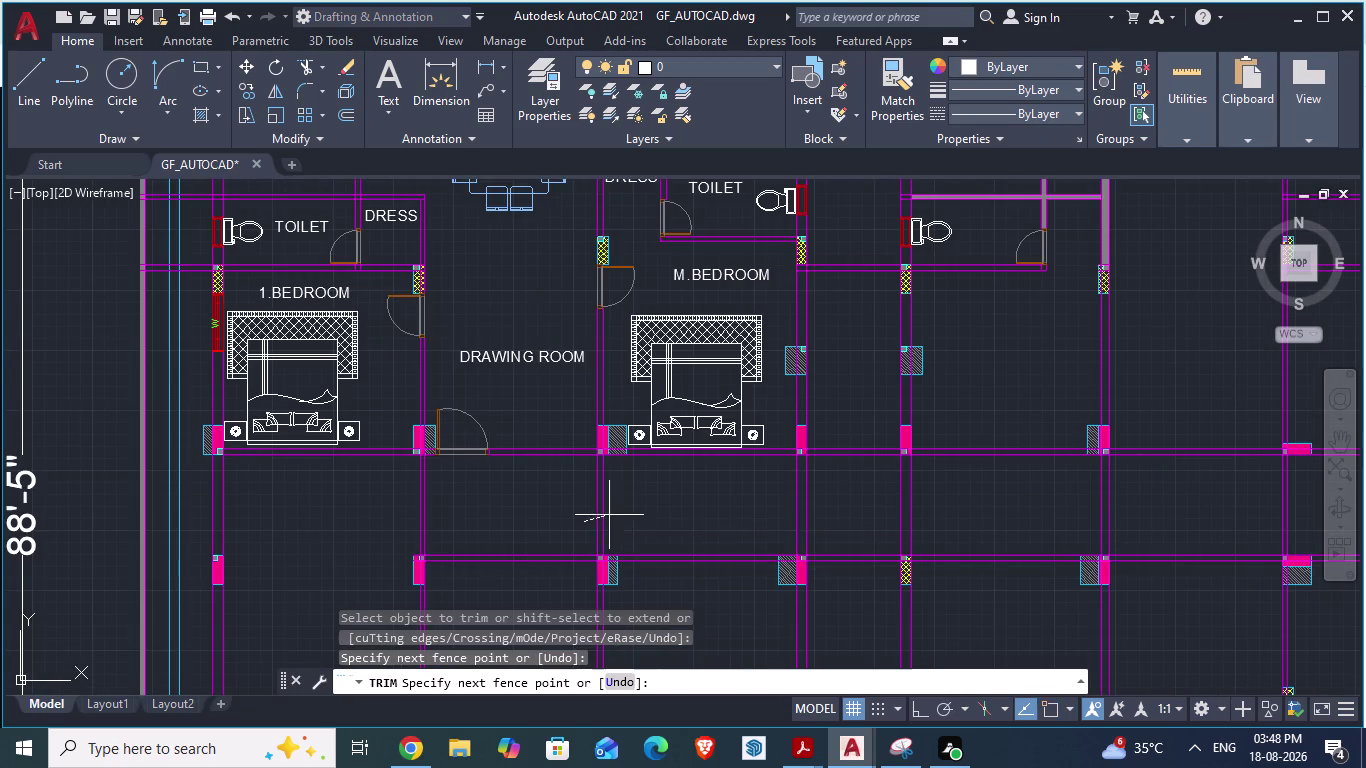
drag(616, 515, 1289, 516)
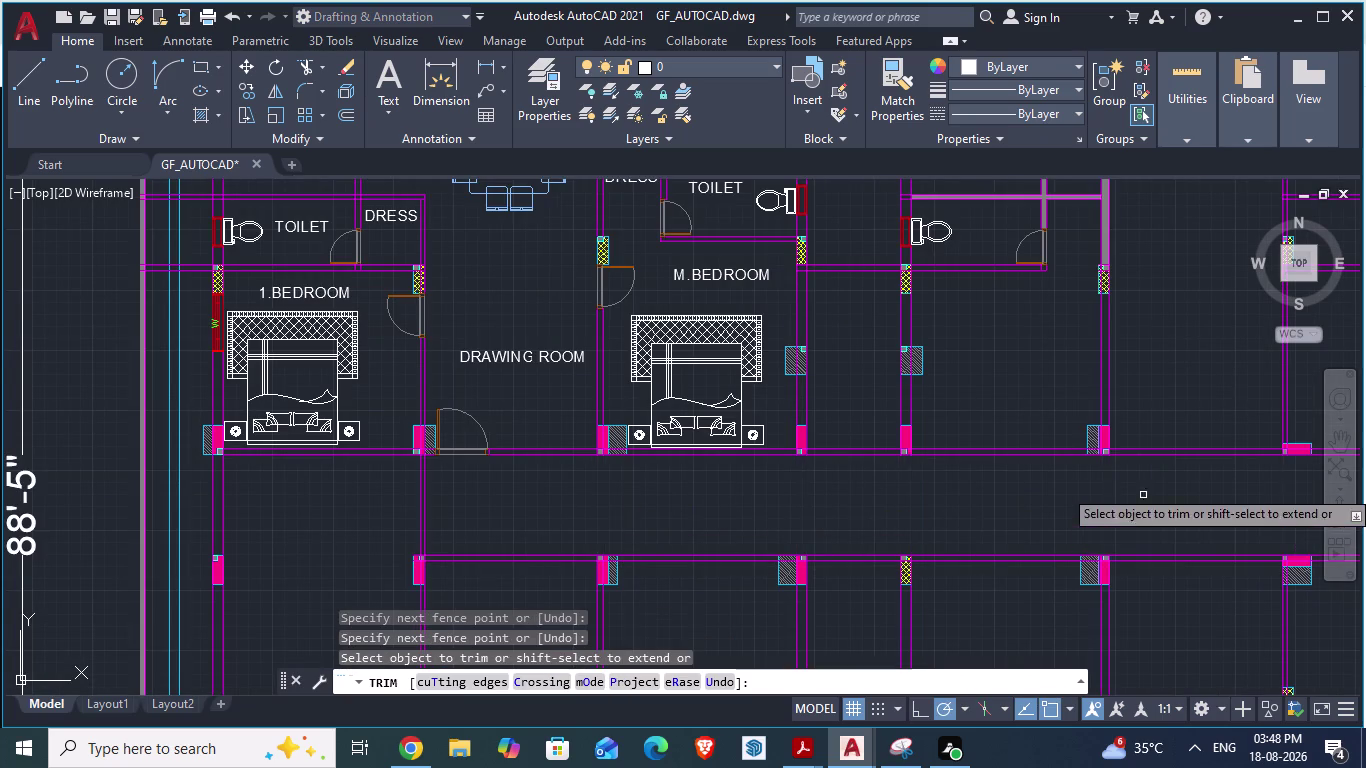
scroll(down, 3)
scroll(up, 3)
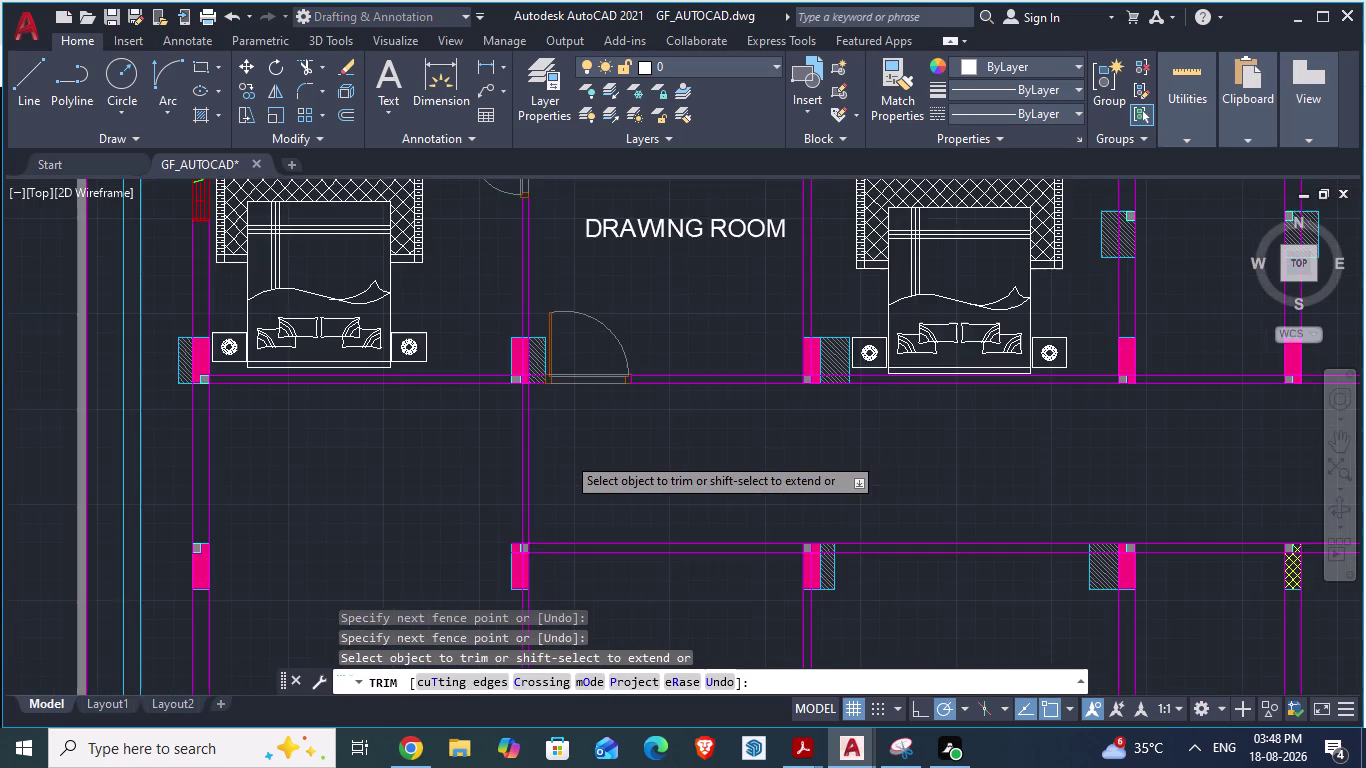
scroll(down, 3)
Save GF_AUTOCAD, glance at ARCH PLANS, and return to the ground-floor drawing.
key(ctrl+s)
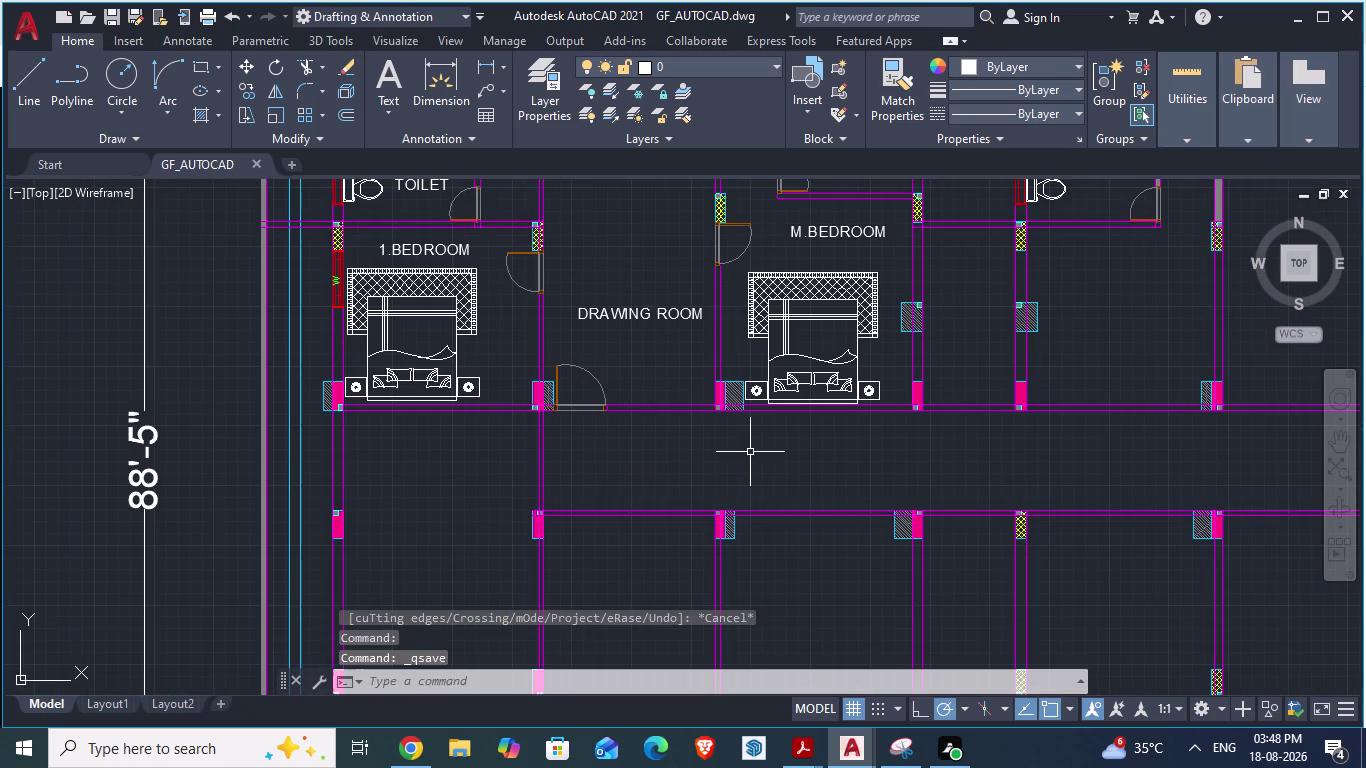
key(alt+Tab)
scroll(down, 3)
scroll(up, 3)
scroll(down, 3)
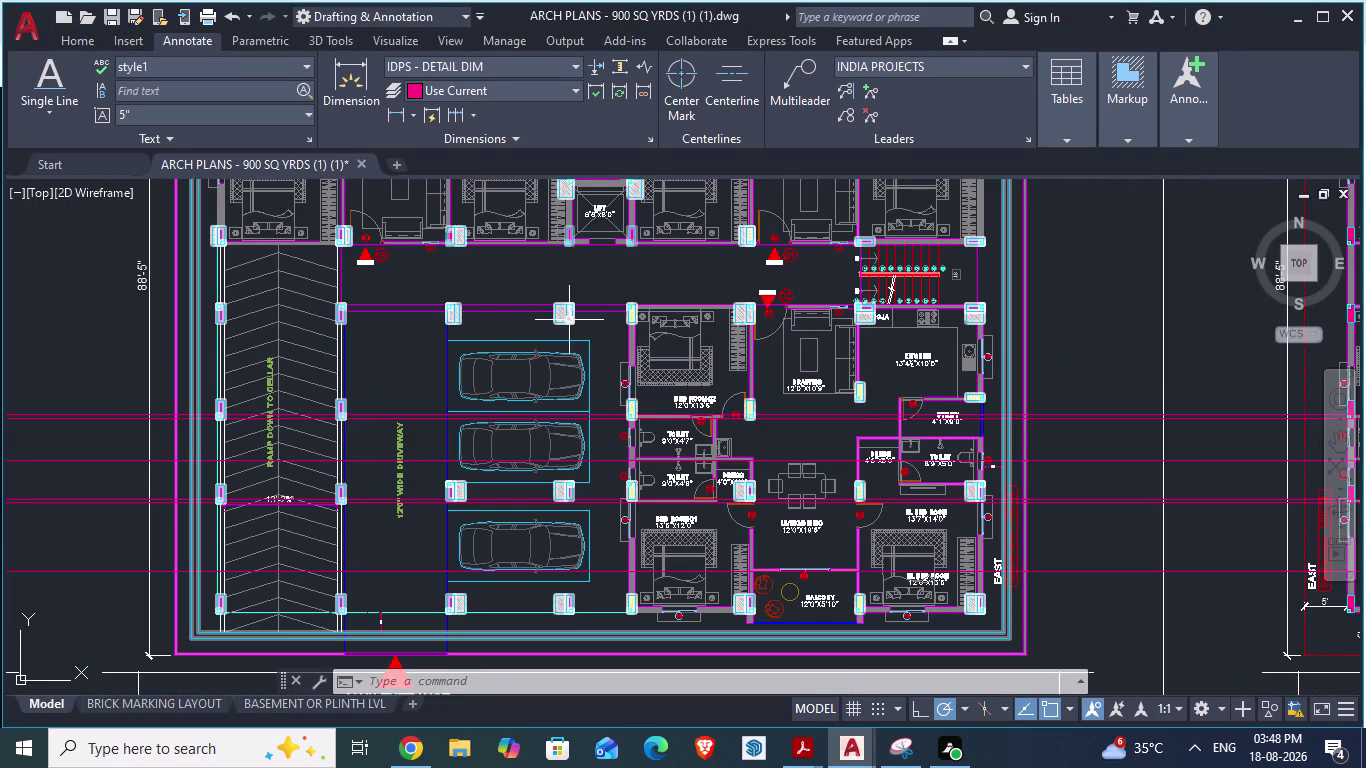
key(alt+Tab)
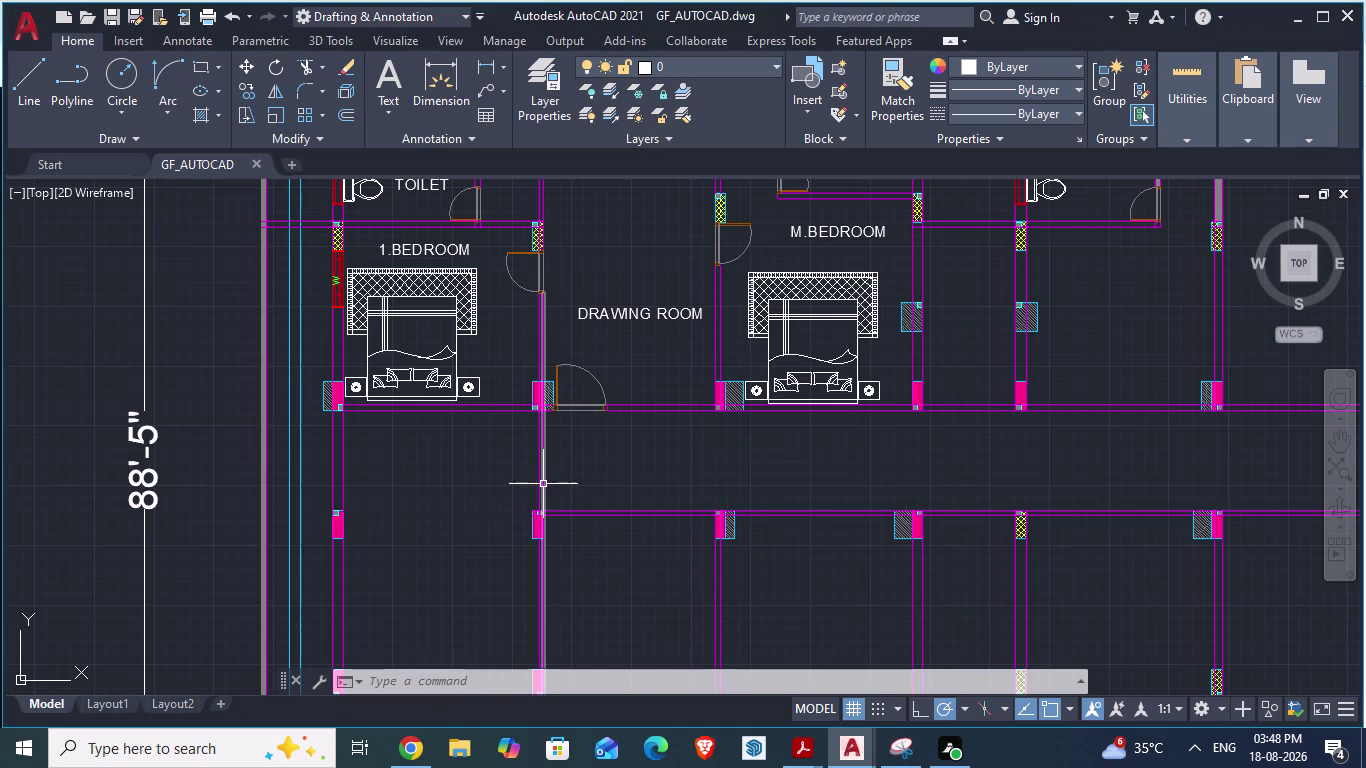
scroll(down, 3)
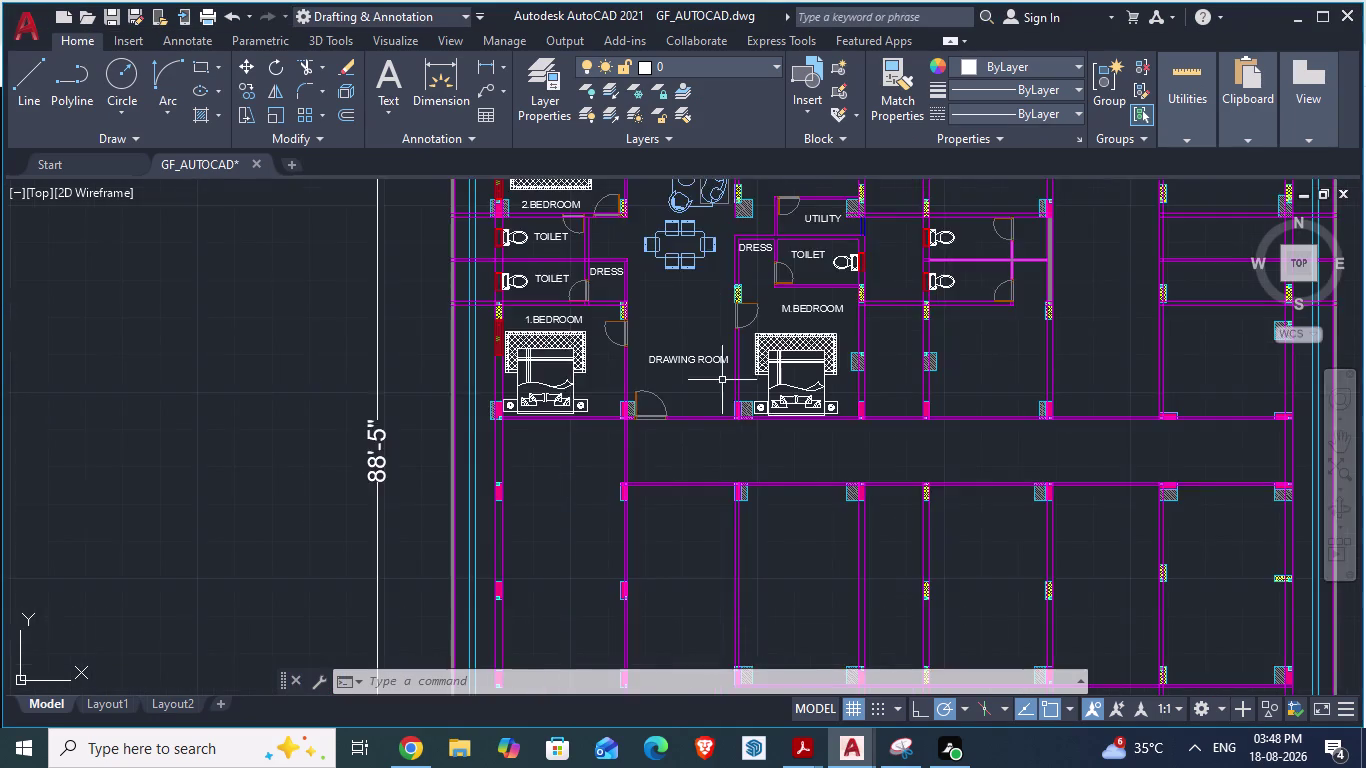
scroll(down, 3)
scroll(up, 3)
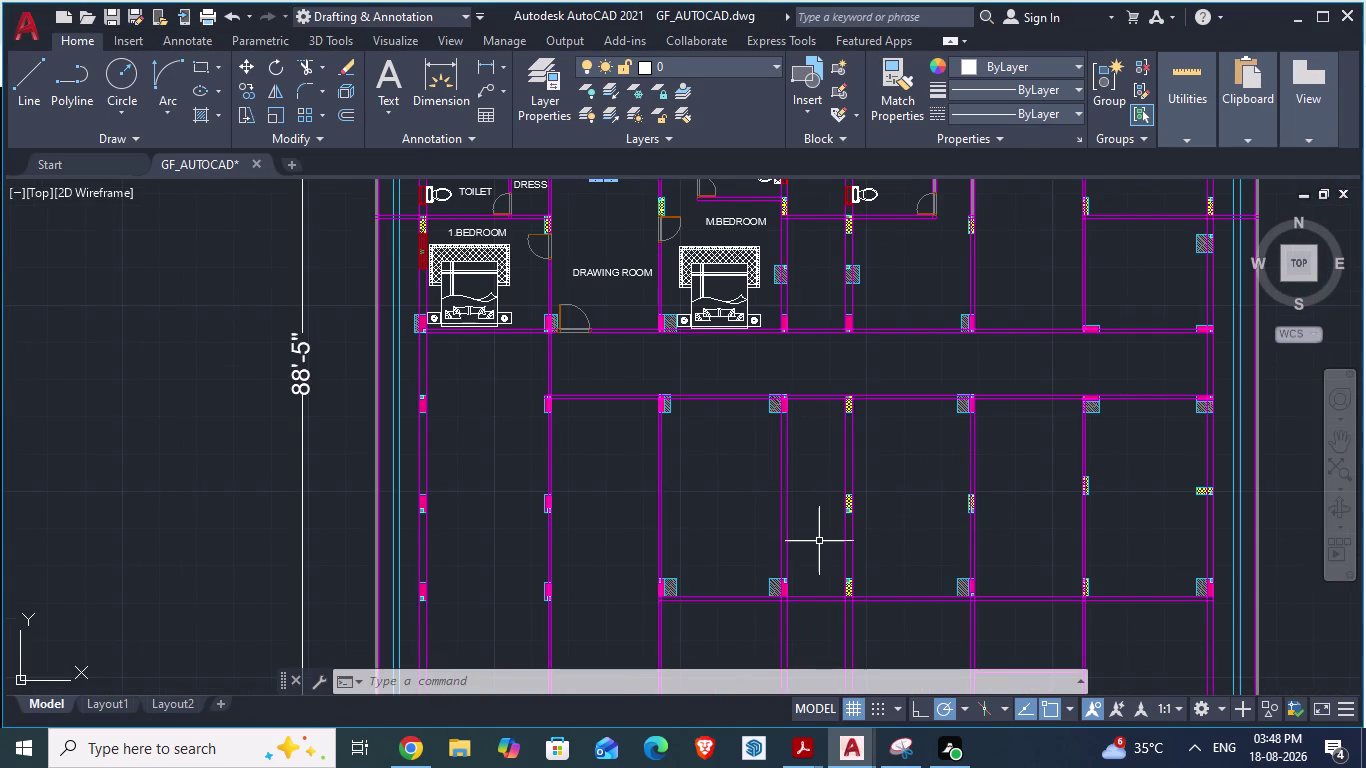
key(t)
key(r)
key(Return)
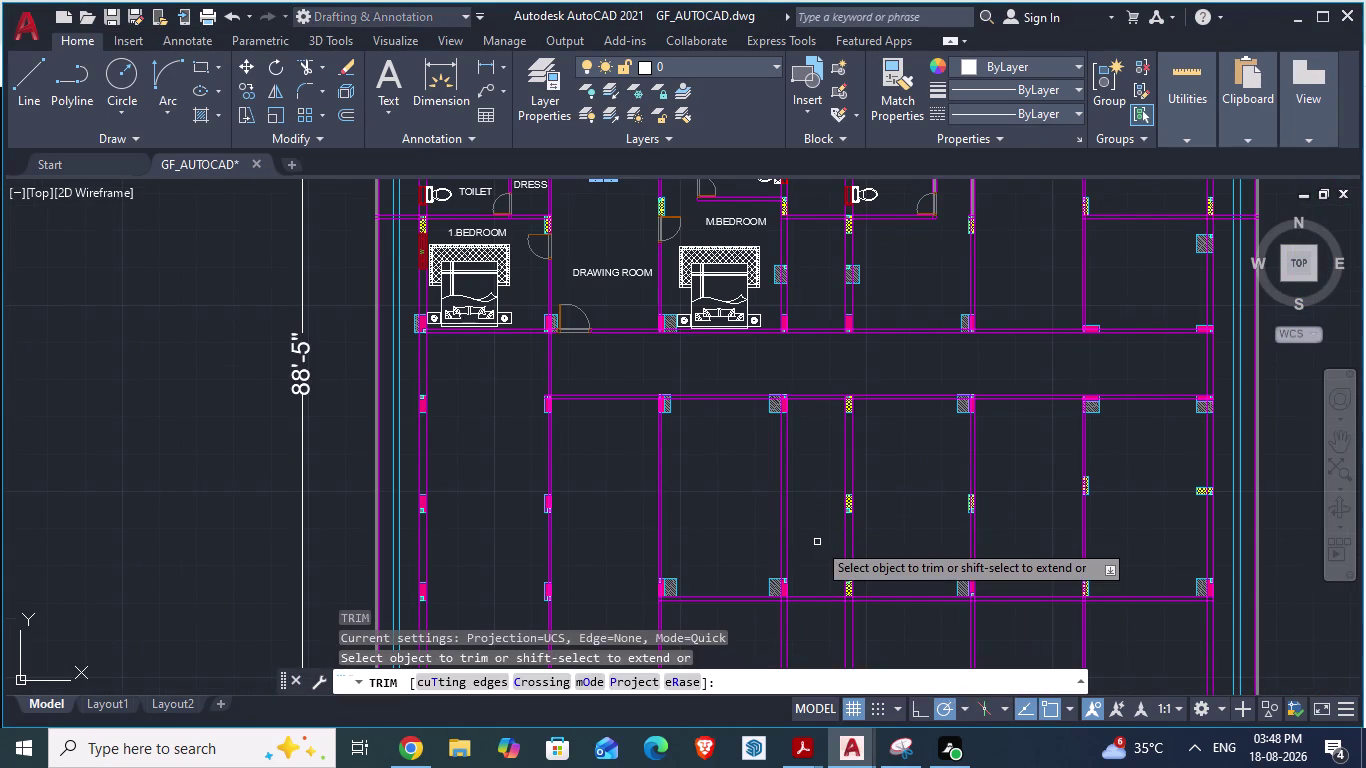
drag(642, 456, 688, 507)
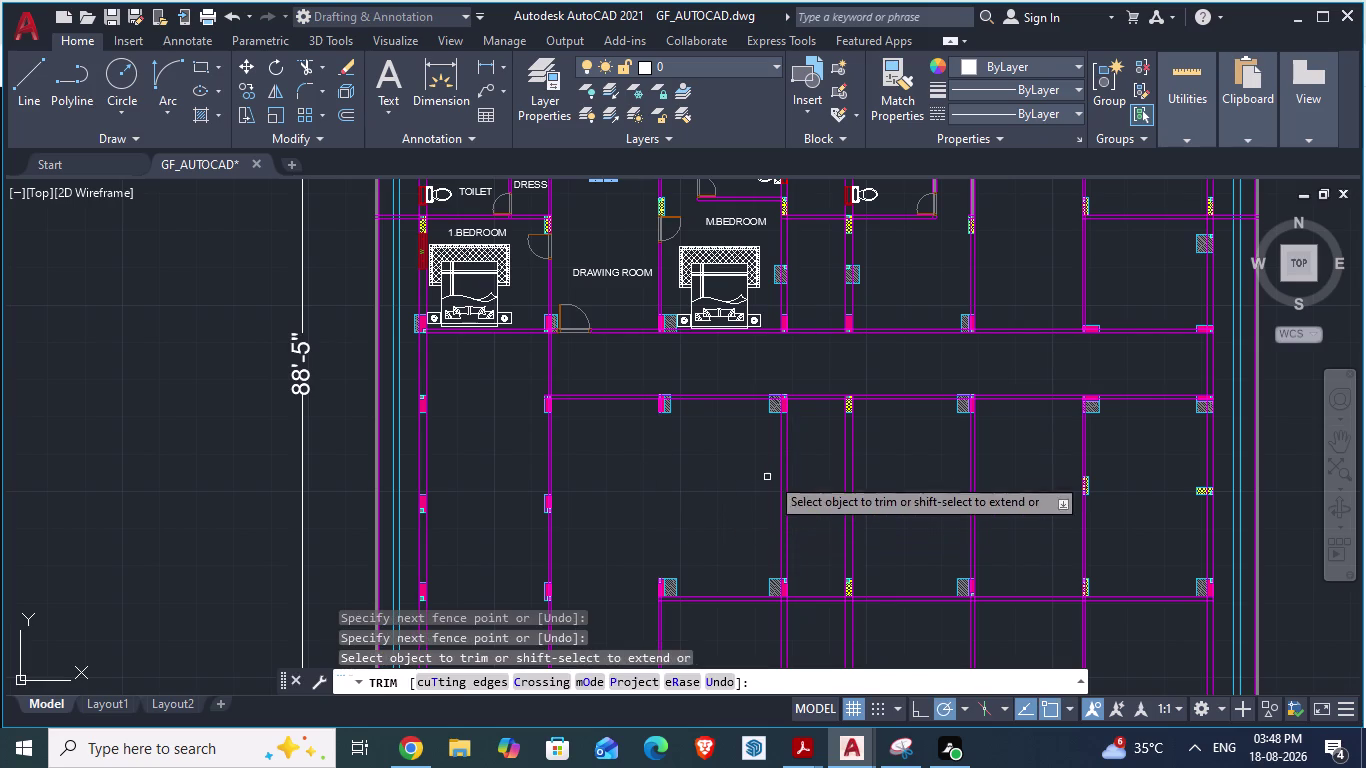
drag(766, 459, 803, 522)
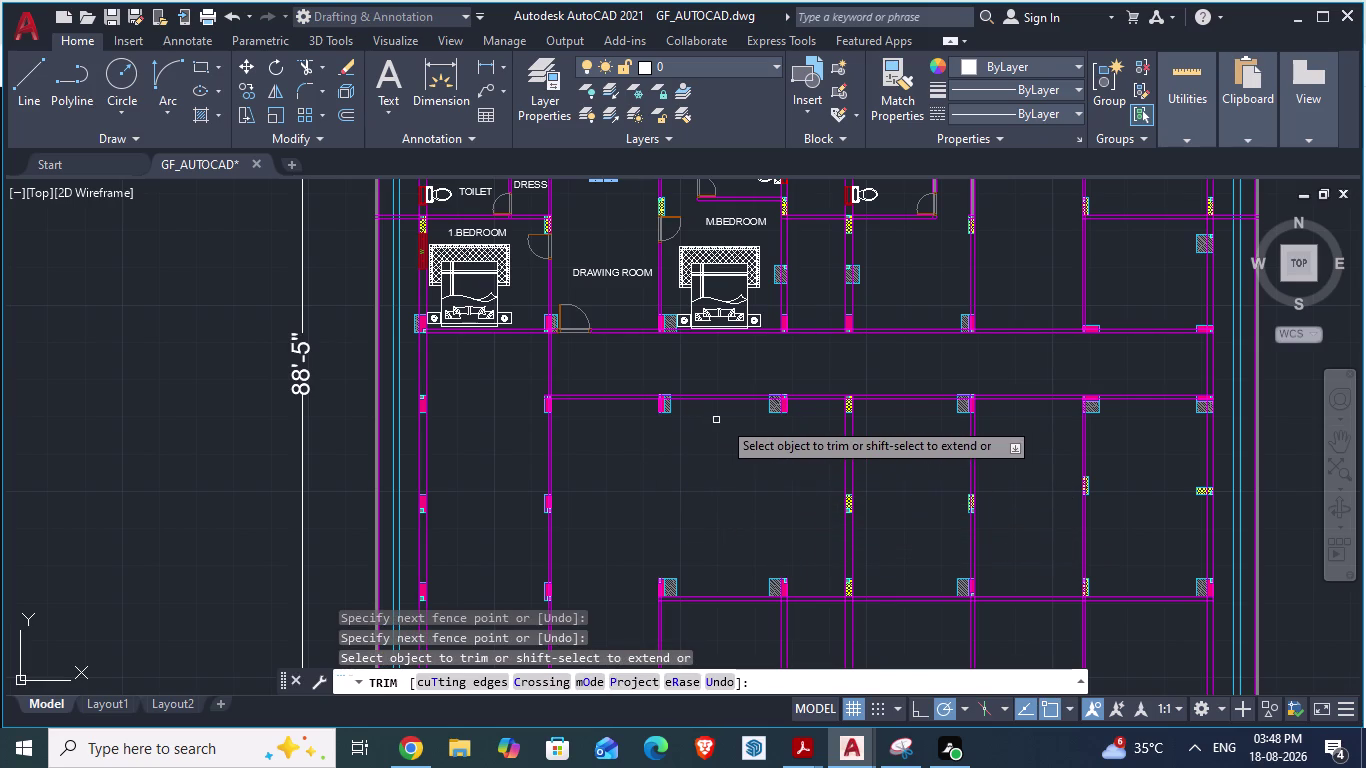
drag(823, 447, 886, 464)
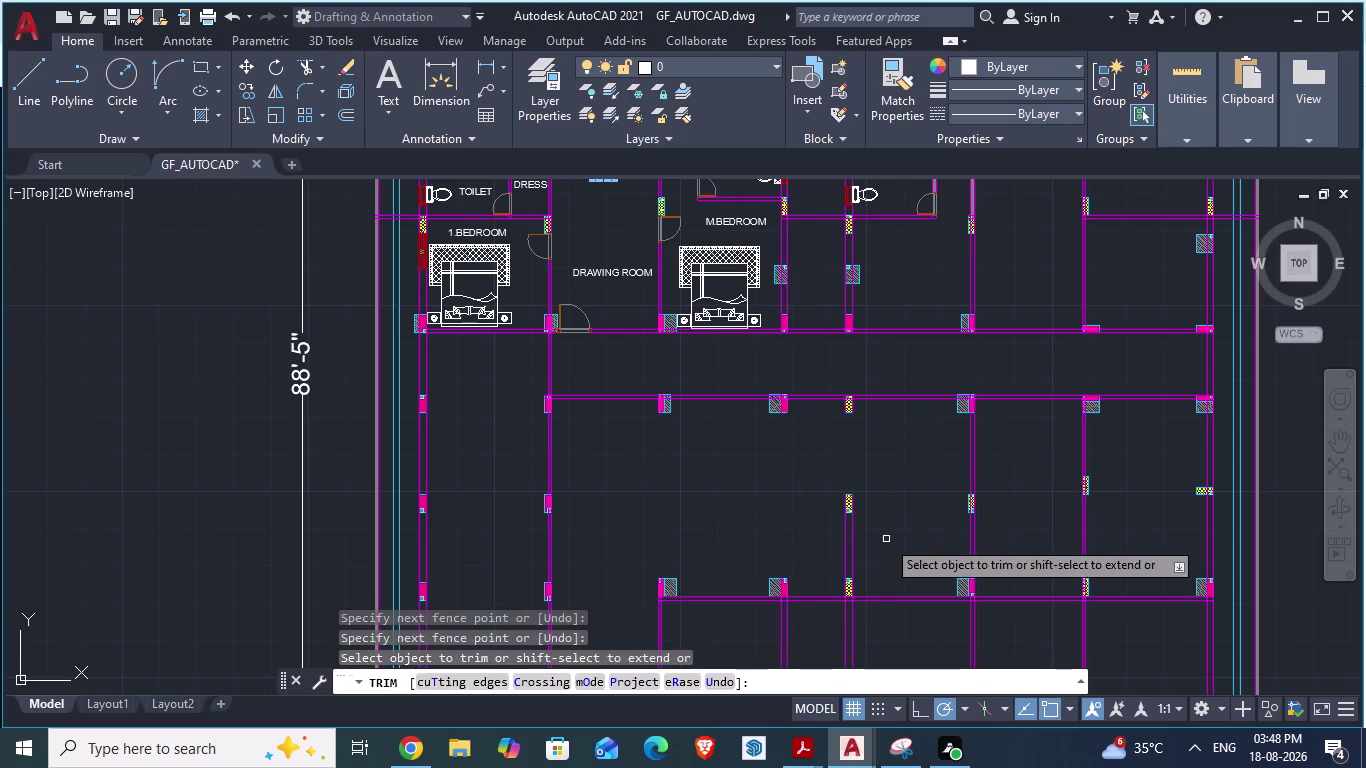
drag(884, 540, 807, 546)
scroll(down, 3)
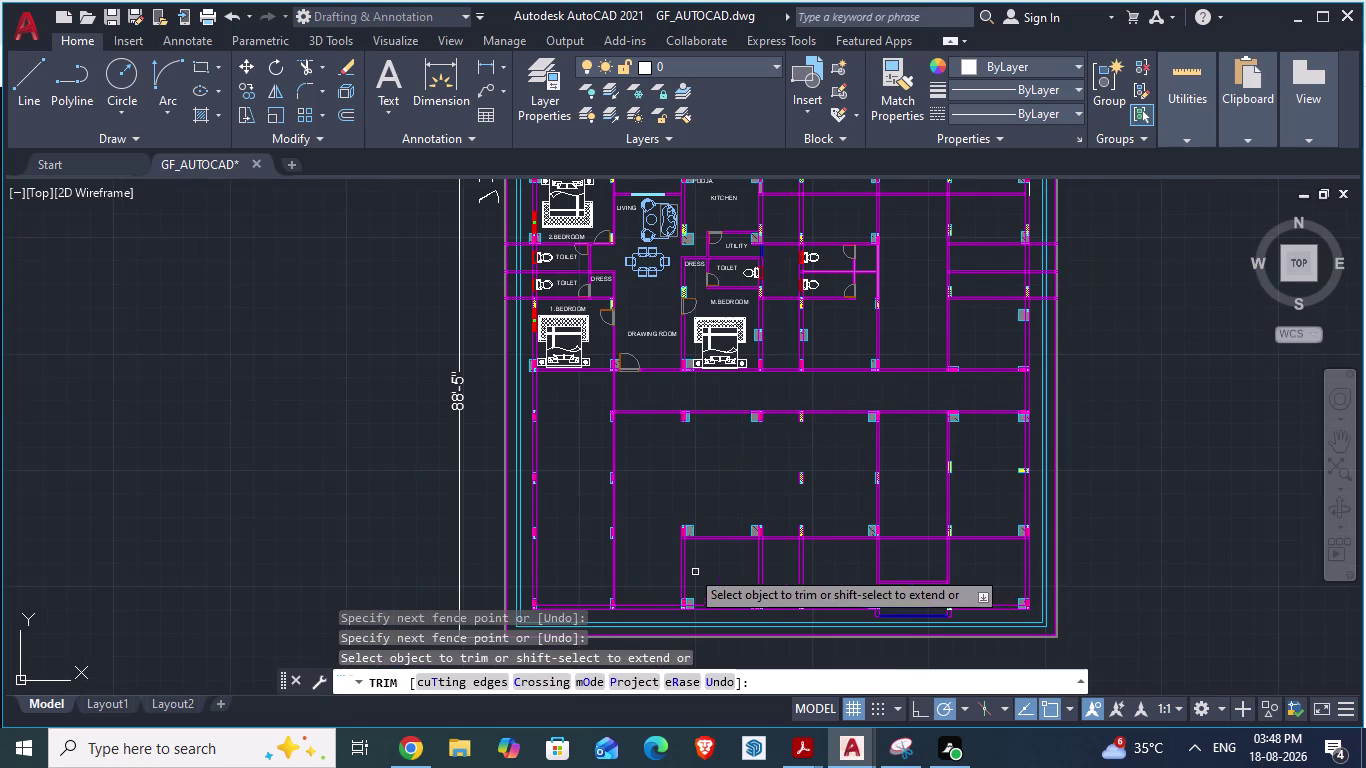
drag(657, 557, 828, 564)
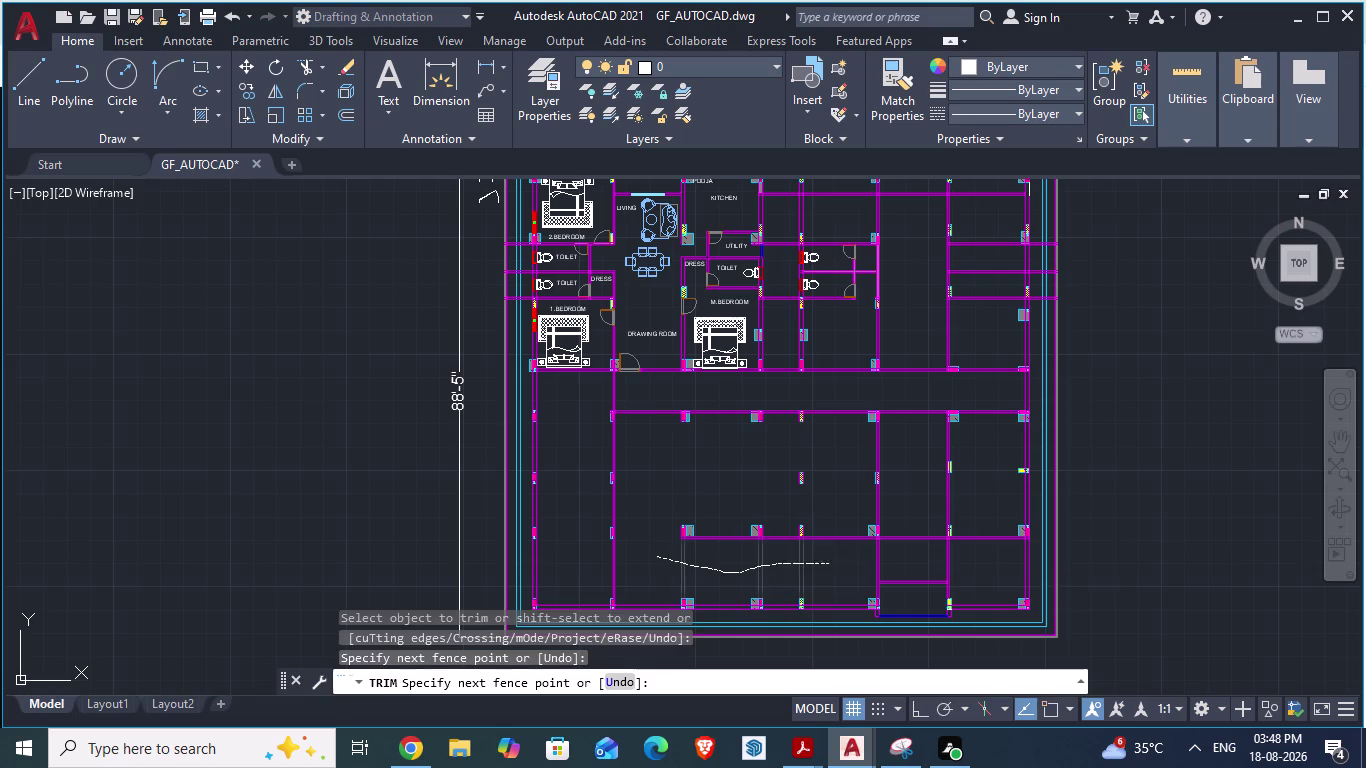
drag(719, 501, 739, 574)
drag(780, 491, 780, 506)
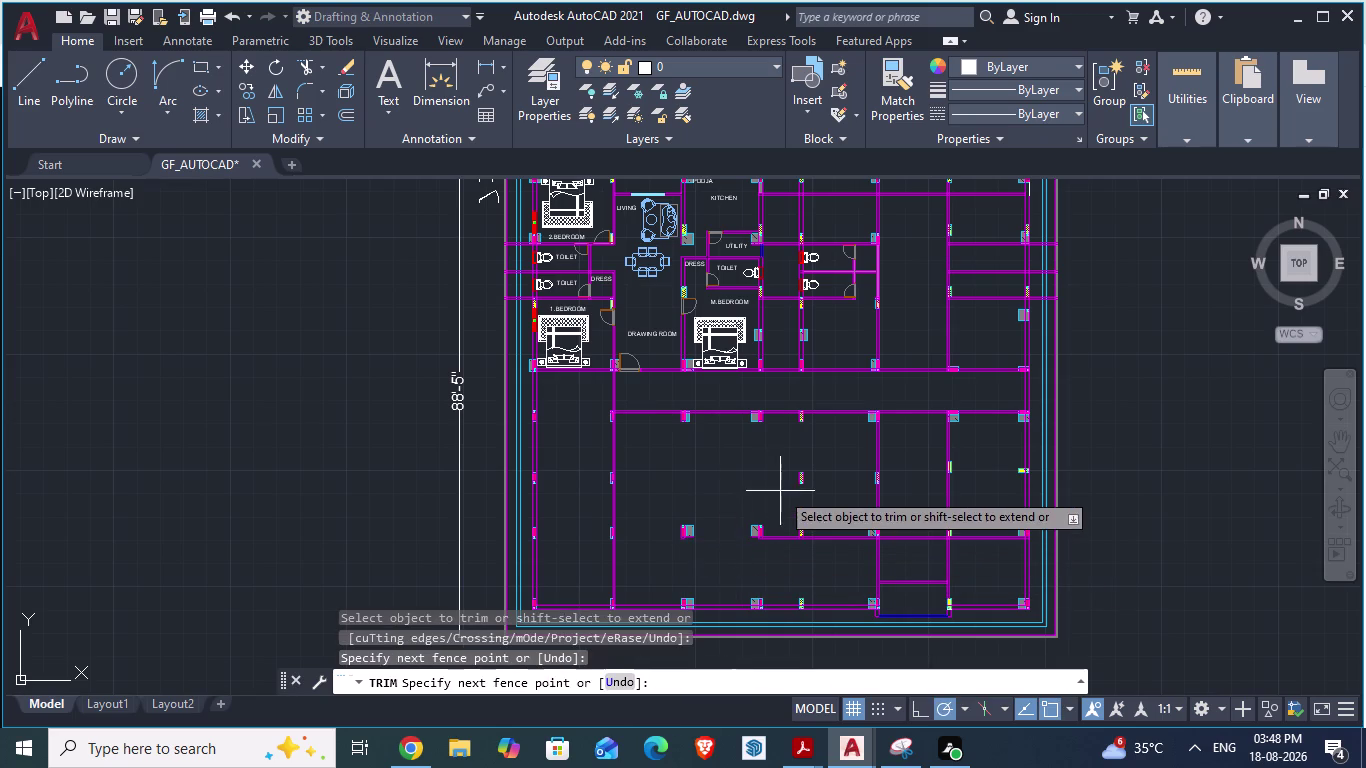
drag(780, 506, 784, 553)
drag(830, 503, 830, 559)
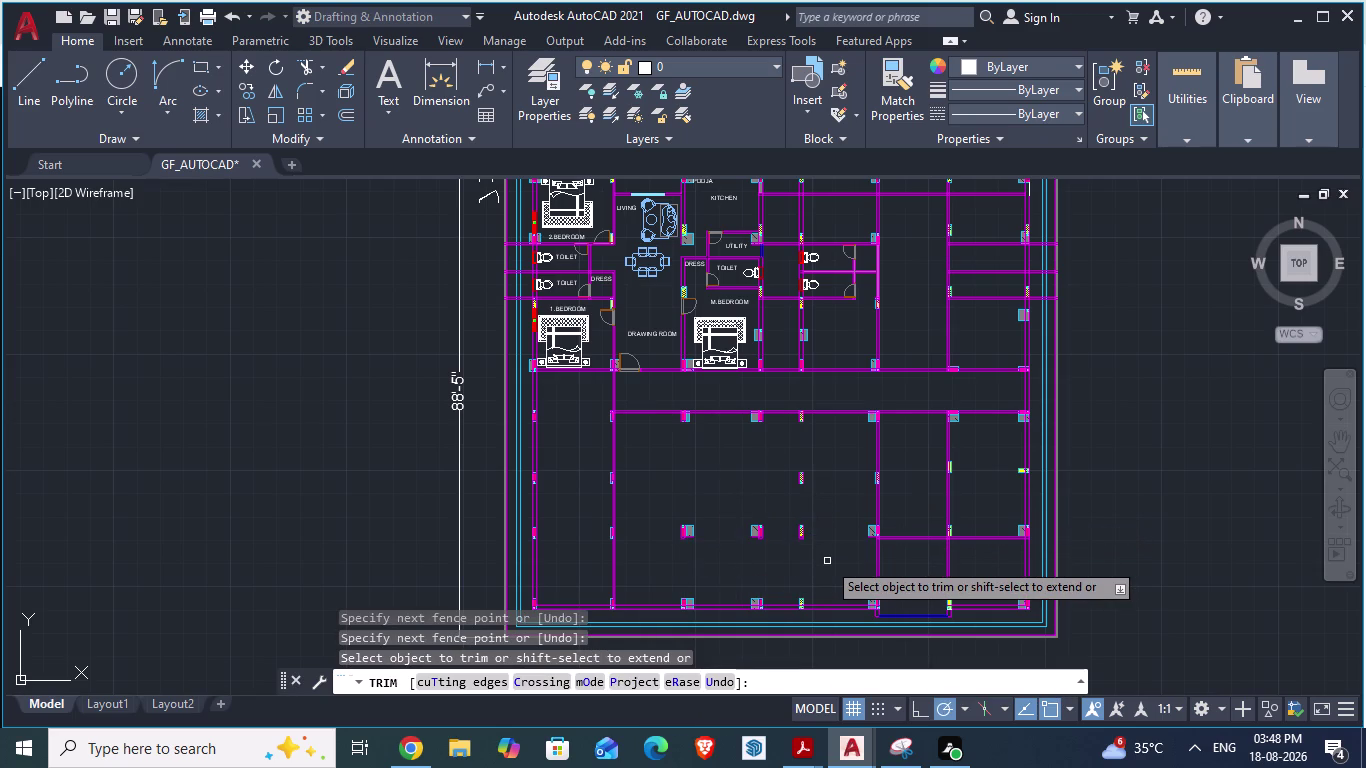
key(ctrl+s)
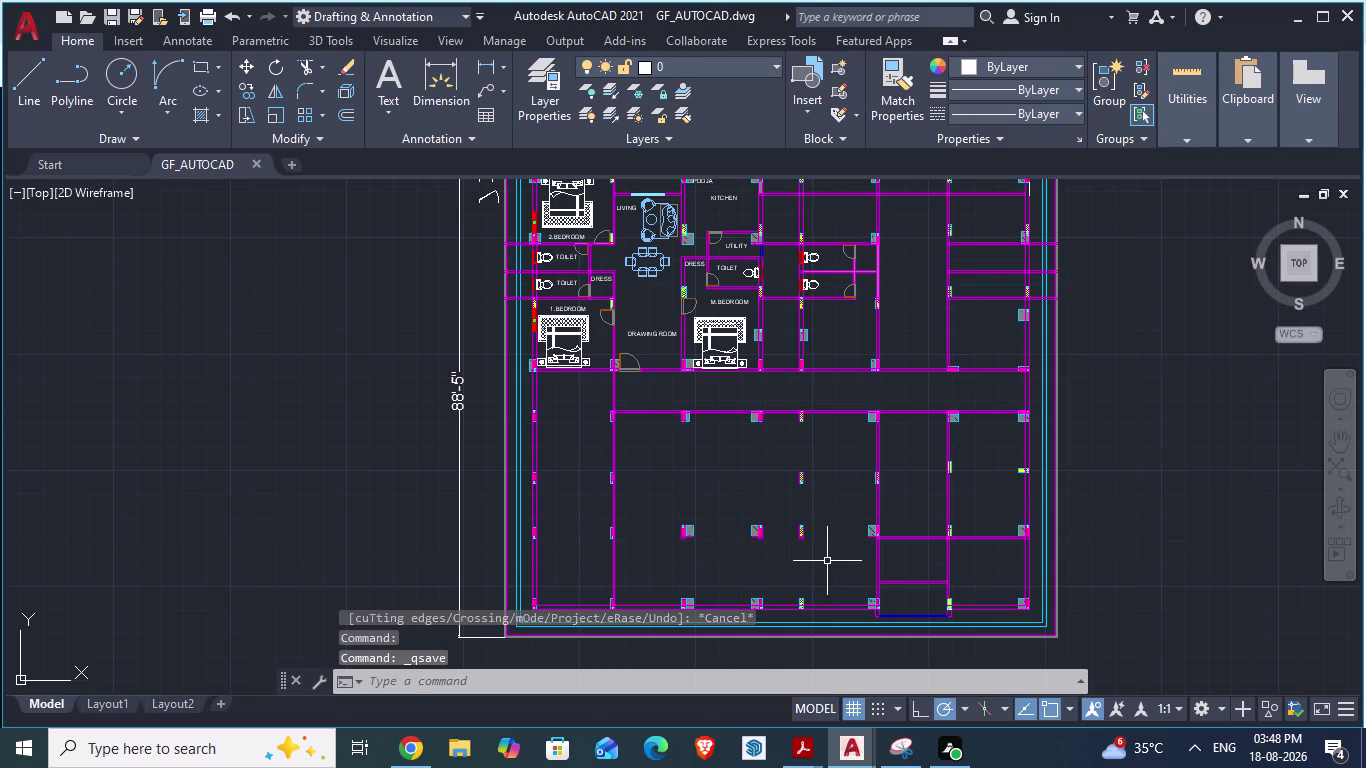
key(alt+Tab)
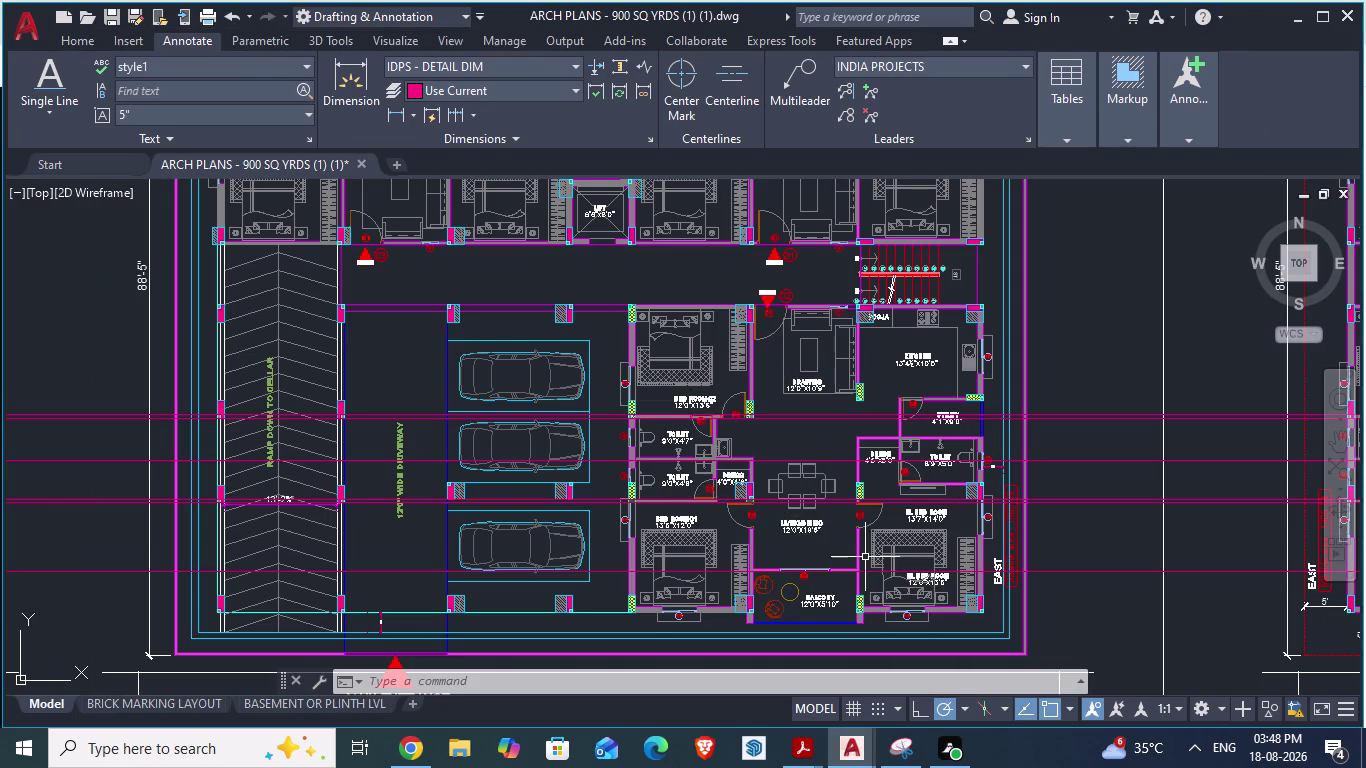
key(alt+Tab)
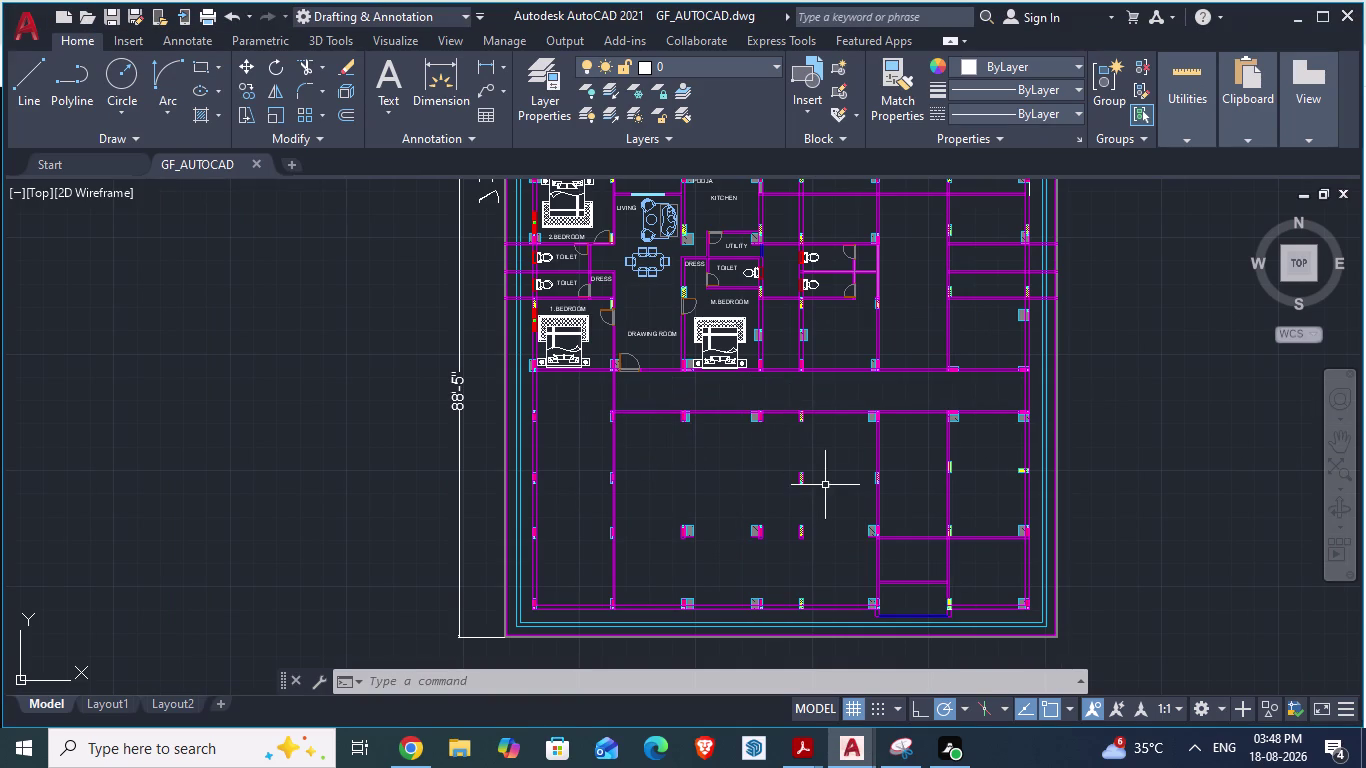
key(ctrl+z)
key(ctrl+z)
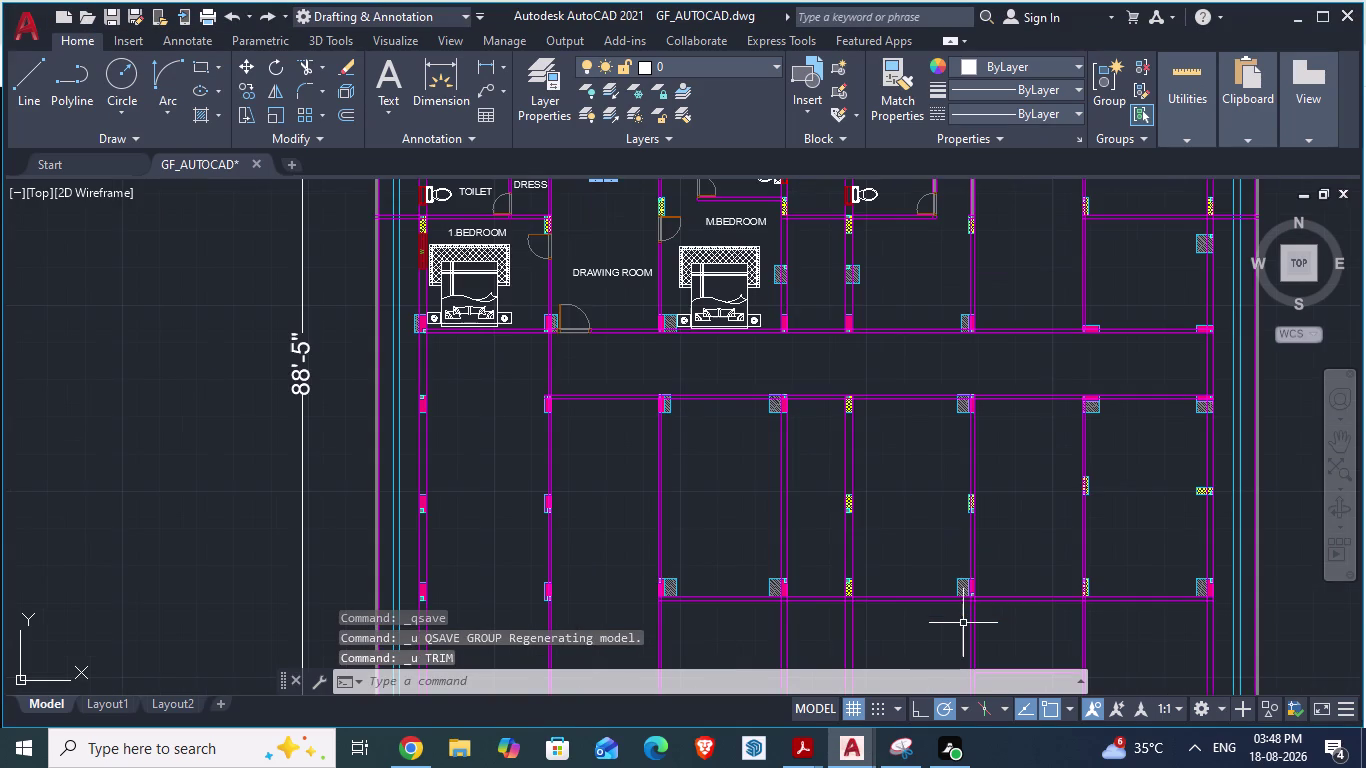
scroll(down, 3)
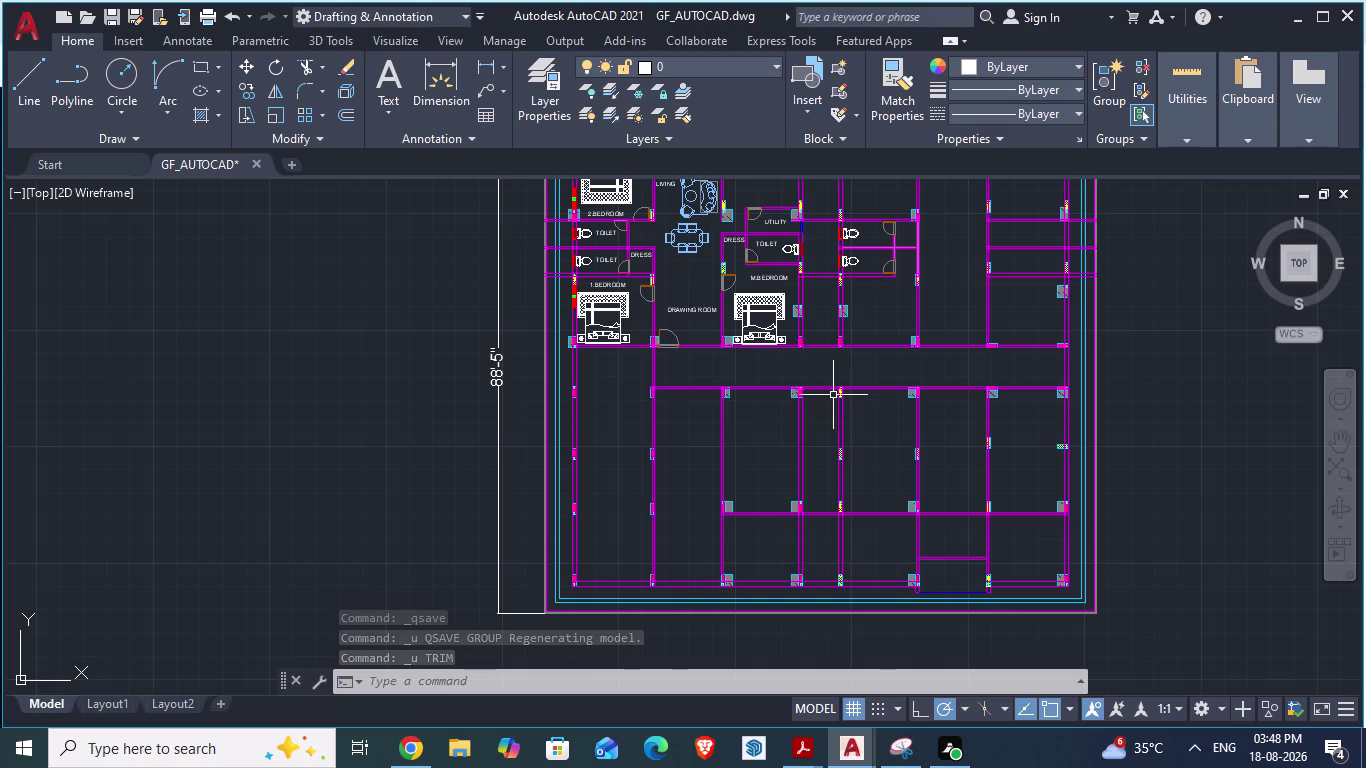
Fence-trim grid-line pieces and column stubs in the bay below the drawing room using TR.
text(TR)
key(Return)
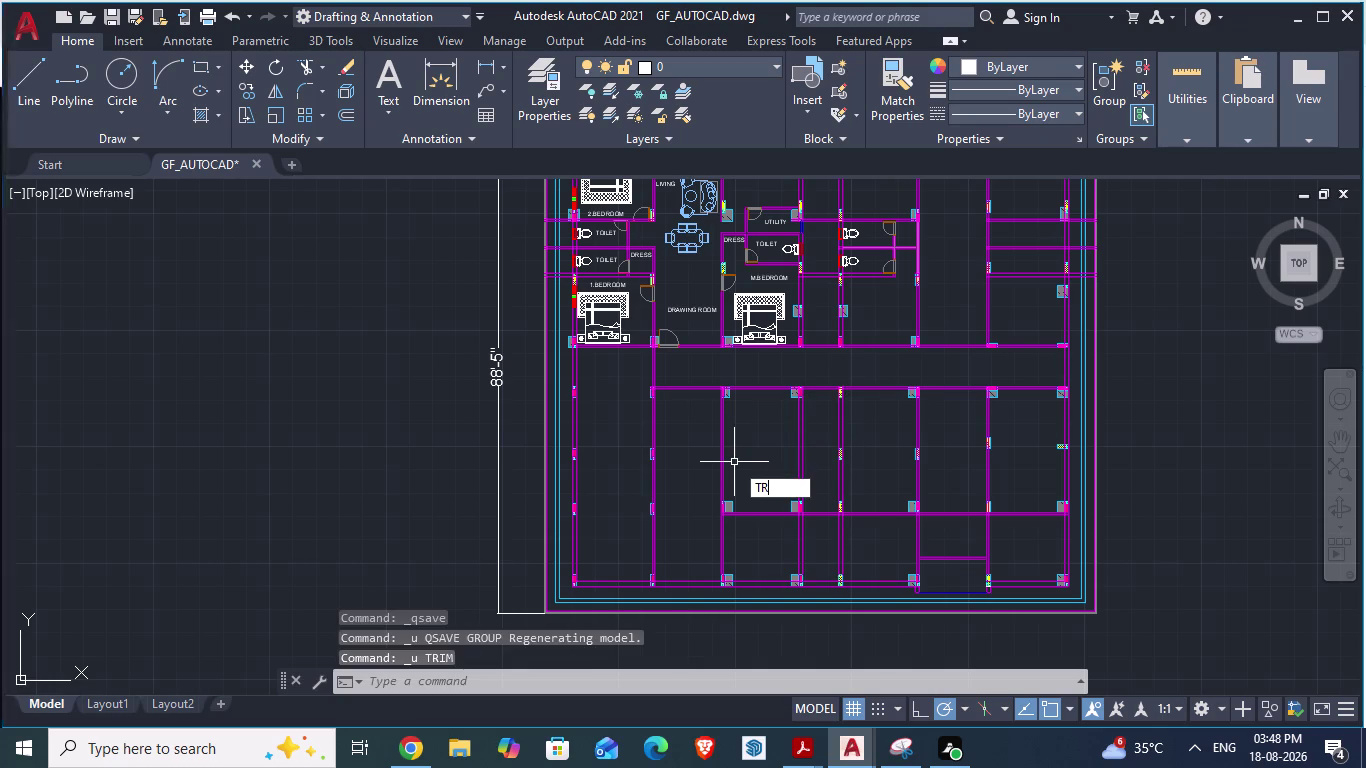
drag(712, 447, 756, 456)
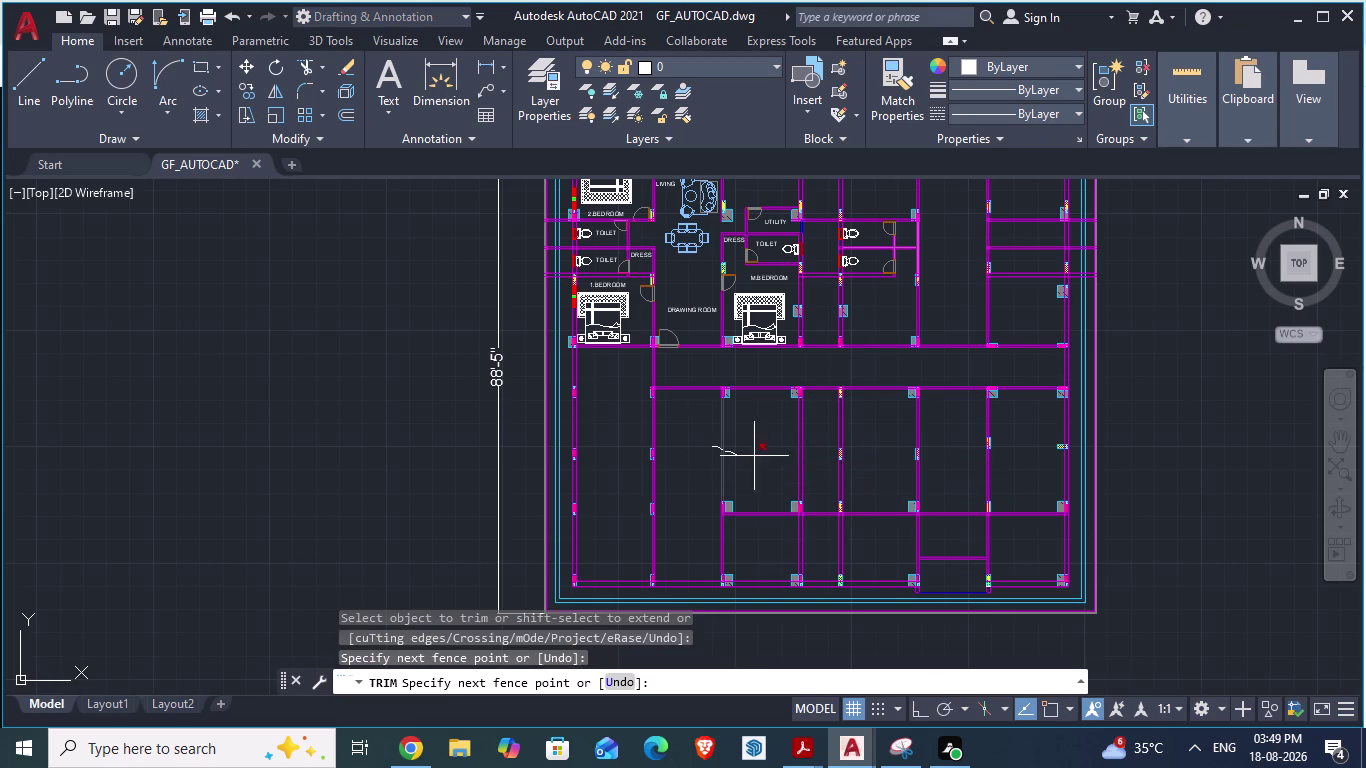
drag(756, 456, 810, 455)
drag(706, 544, 763, 542)
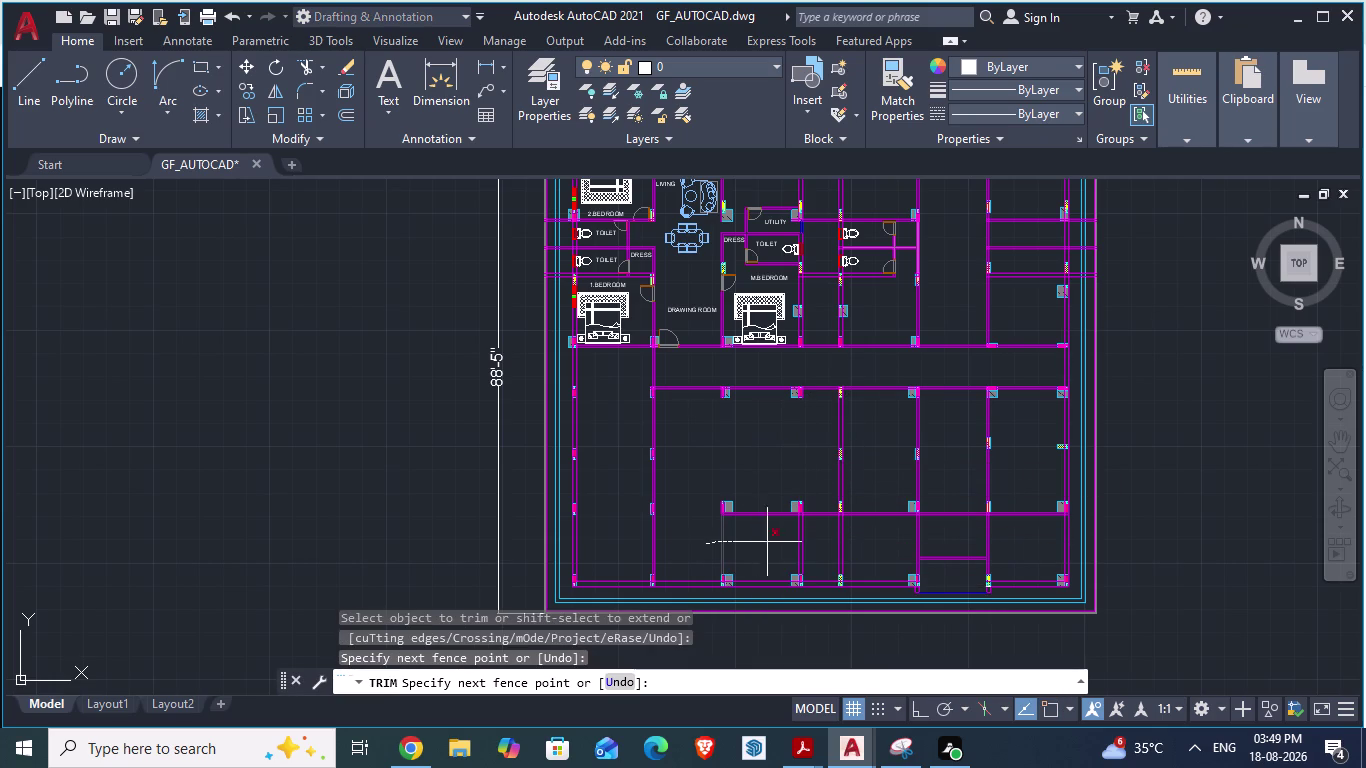
drag(763, 542, 811, 544)
drag(765, 485, 771, 529)
scroll(up, 3)
drag(807, 486, 809, 542)
scroll(up, 3)
drag(751, 453, 757, 450)
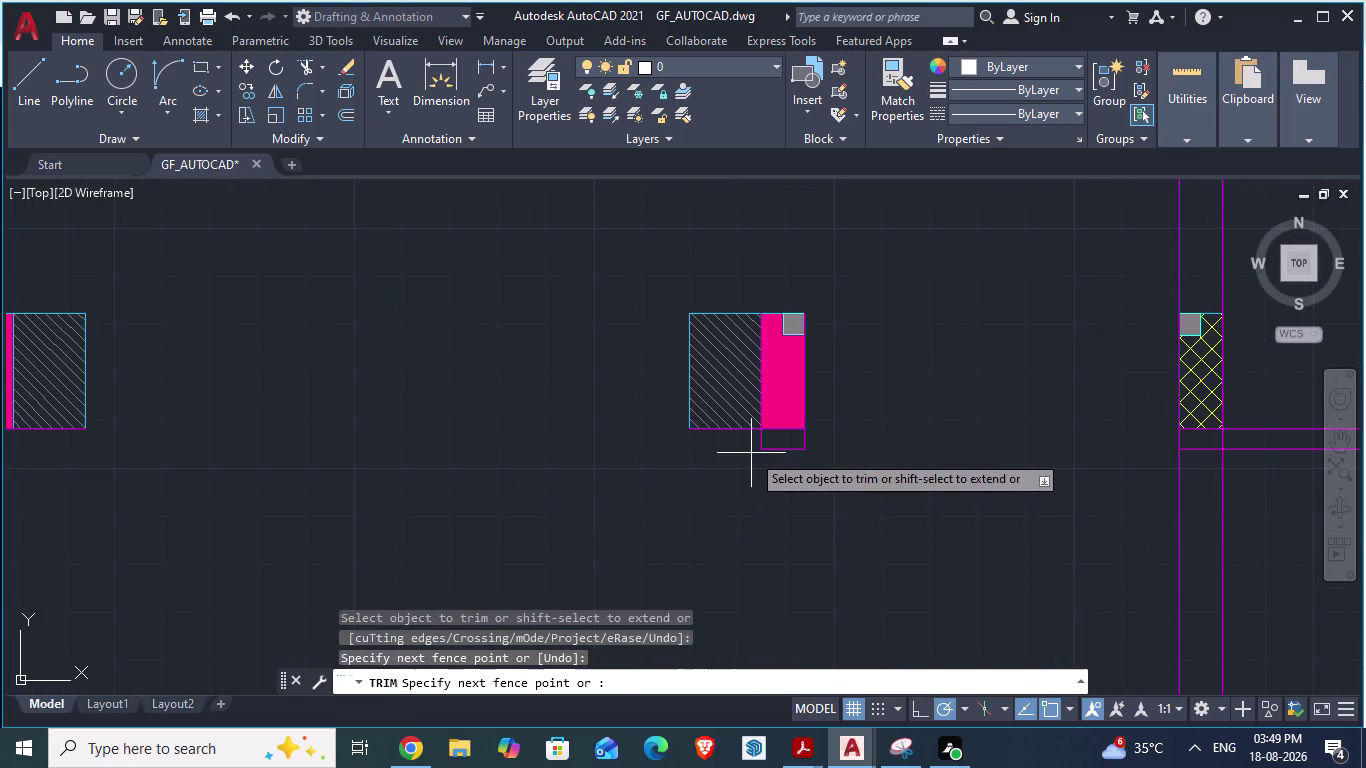
Trim the short grid-line stubs beneath the first two lower-row columns.
drag(757, 450, 712, 465)
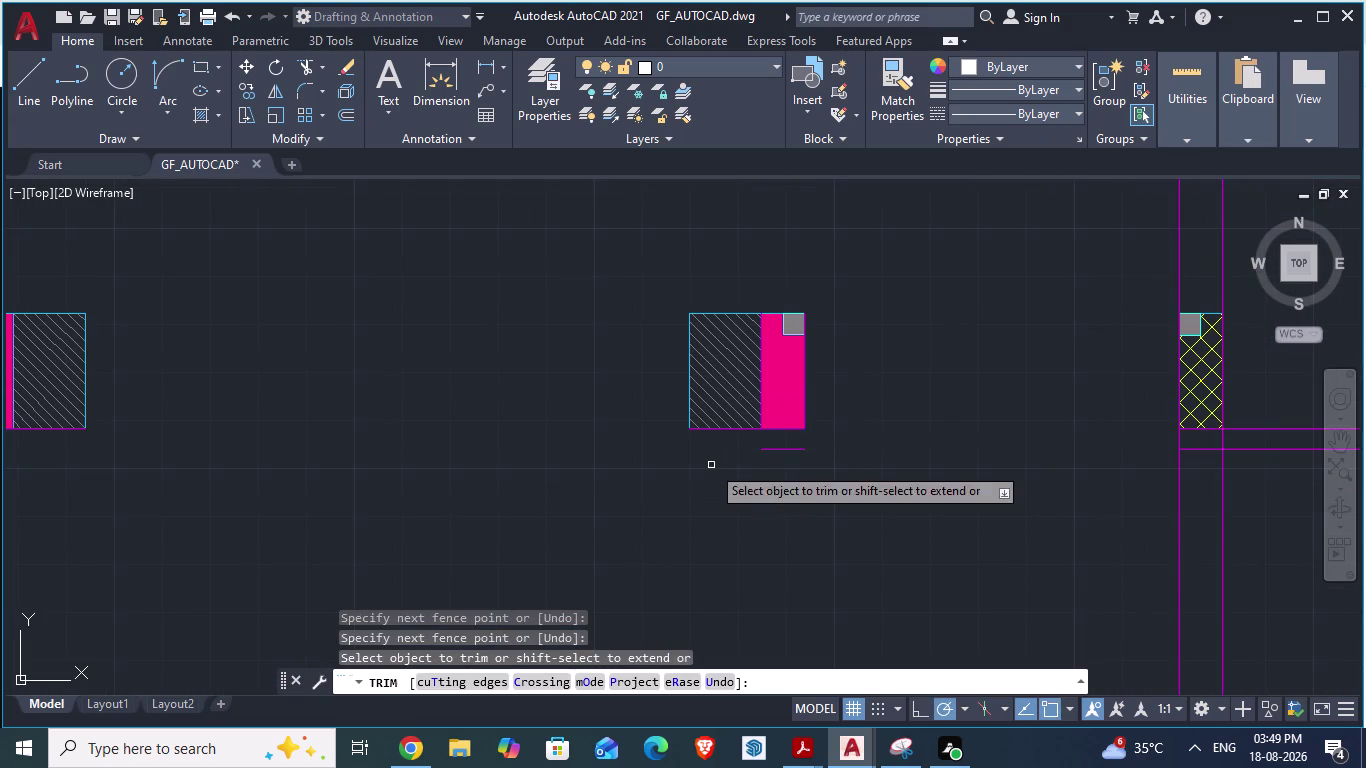
drag(800, 441, 758, 465)
scroll(down, 3)
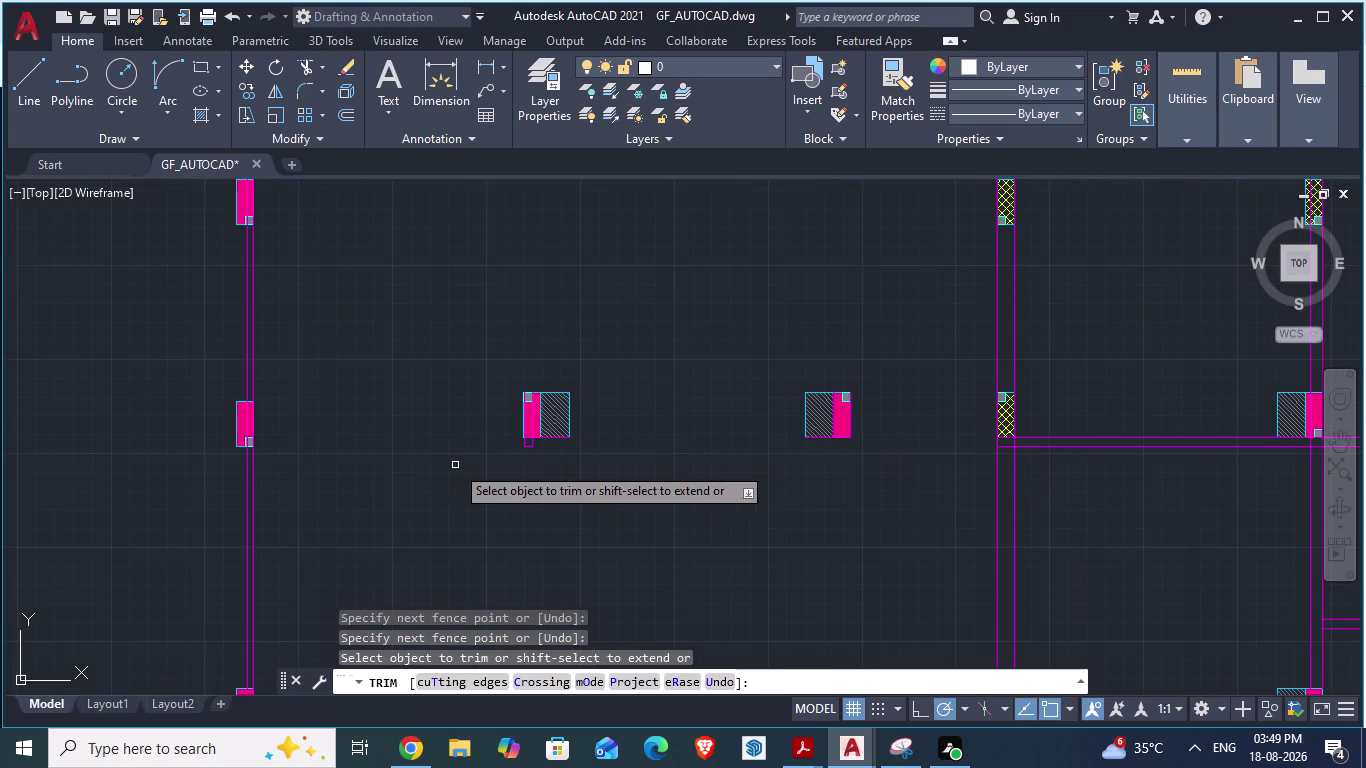
scroll(up, 3)
drag(639, 456, 627, 432)
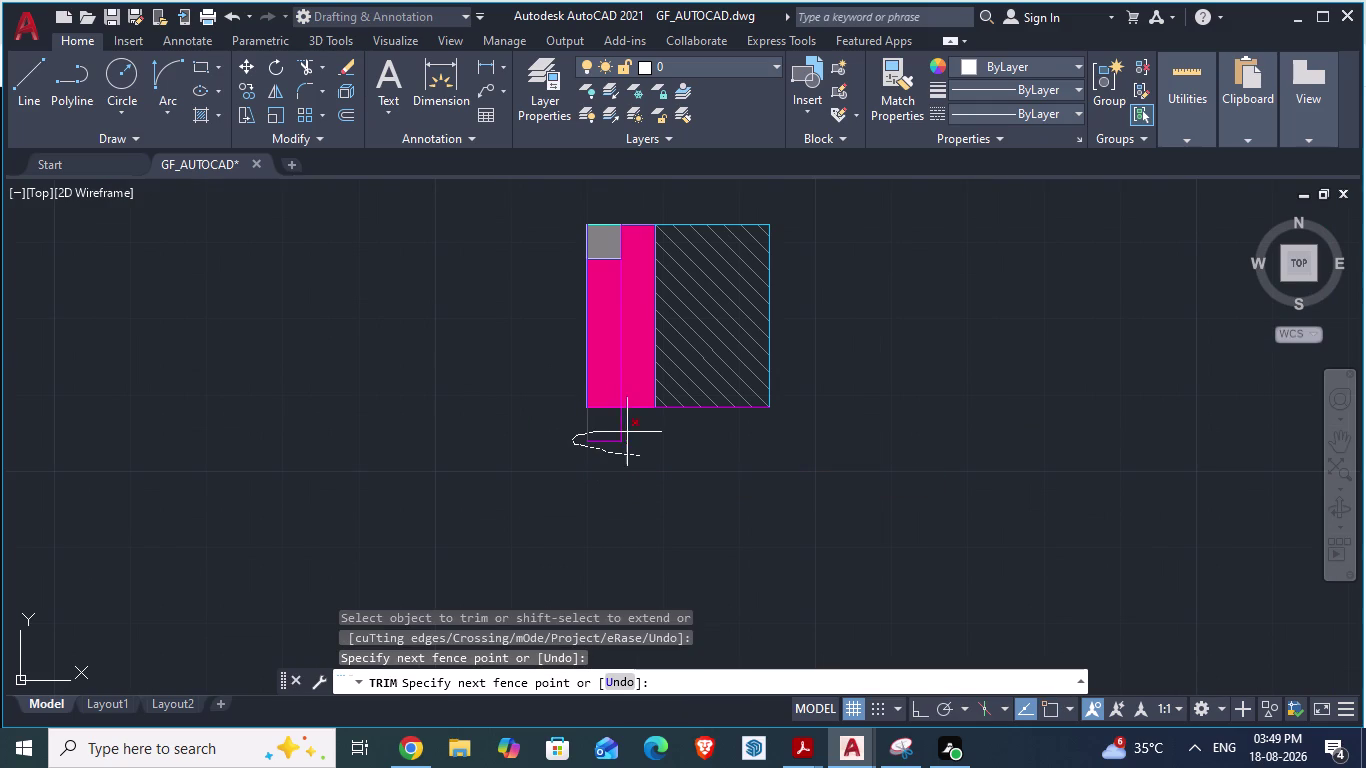
drag(627, 432, 604, 440)
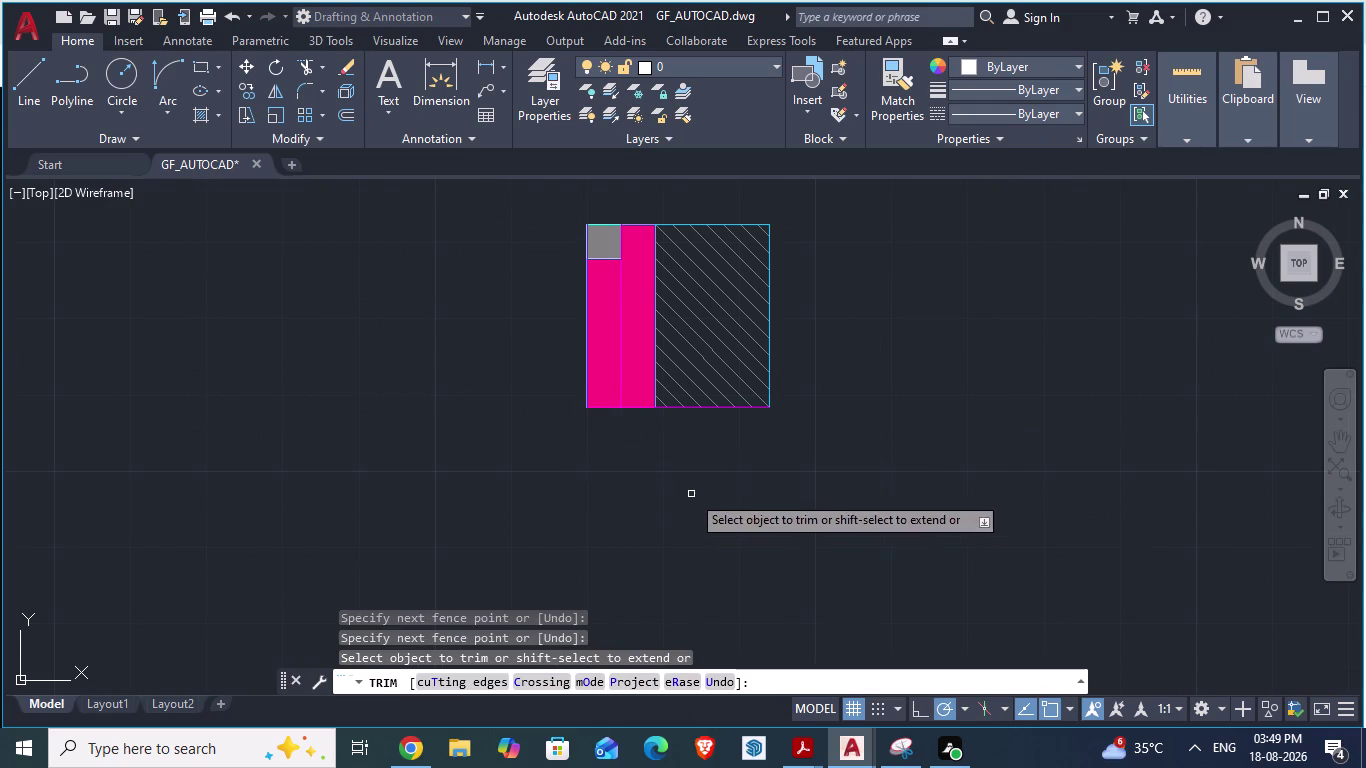
scroll(down, 3)
scroll(up, 3)
scroll(down, 3)
scroll(up, 3)
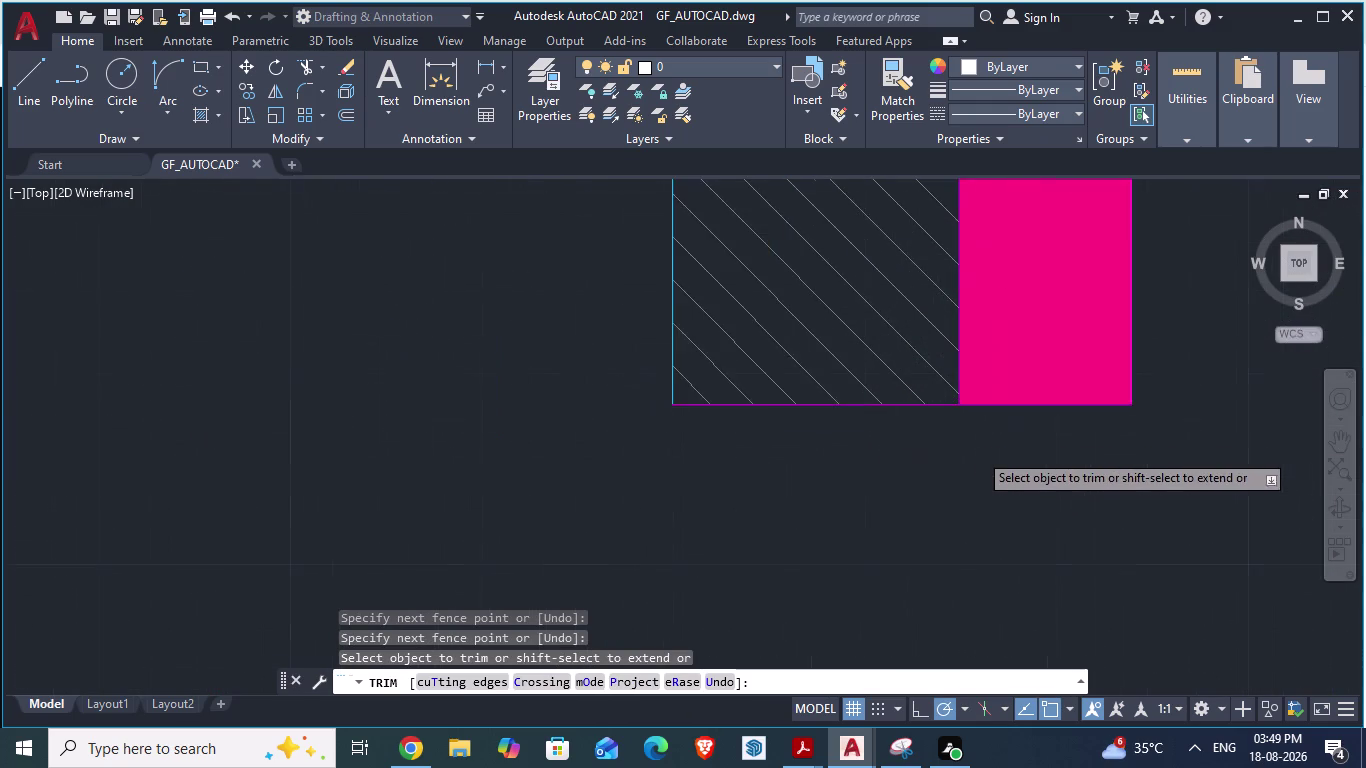
scroll(up, 3)
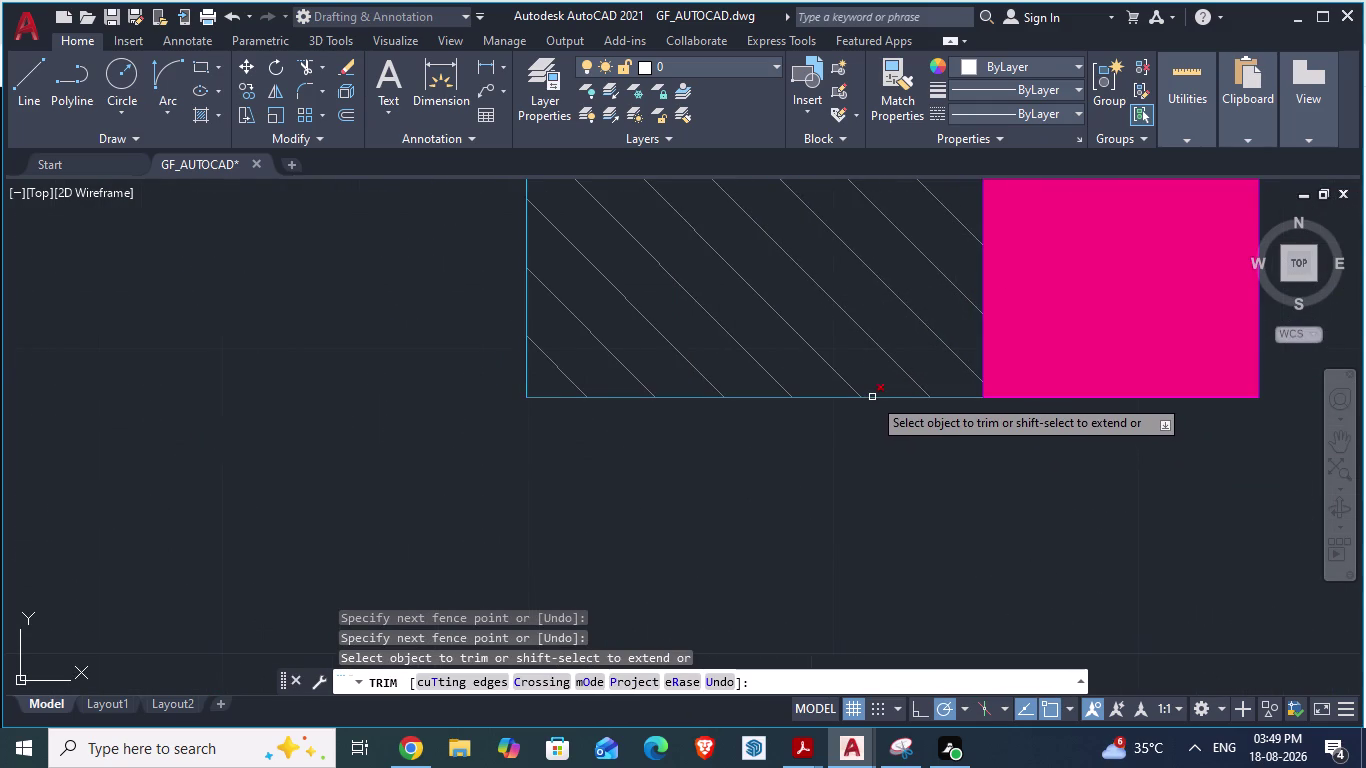
Trim the grid lines along the columns' lower edges and cut them out of two columns.
click(872, 397)
scroll(down, 3)
scroll(down, 3)
scroll(down, 3)
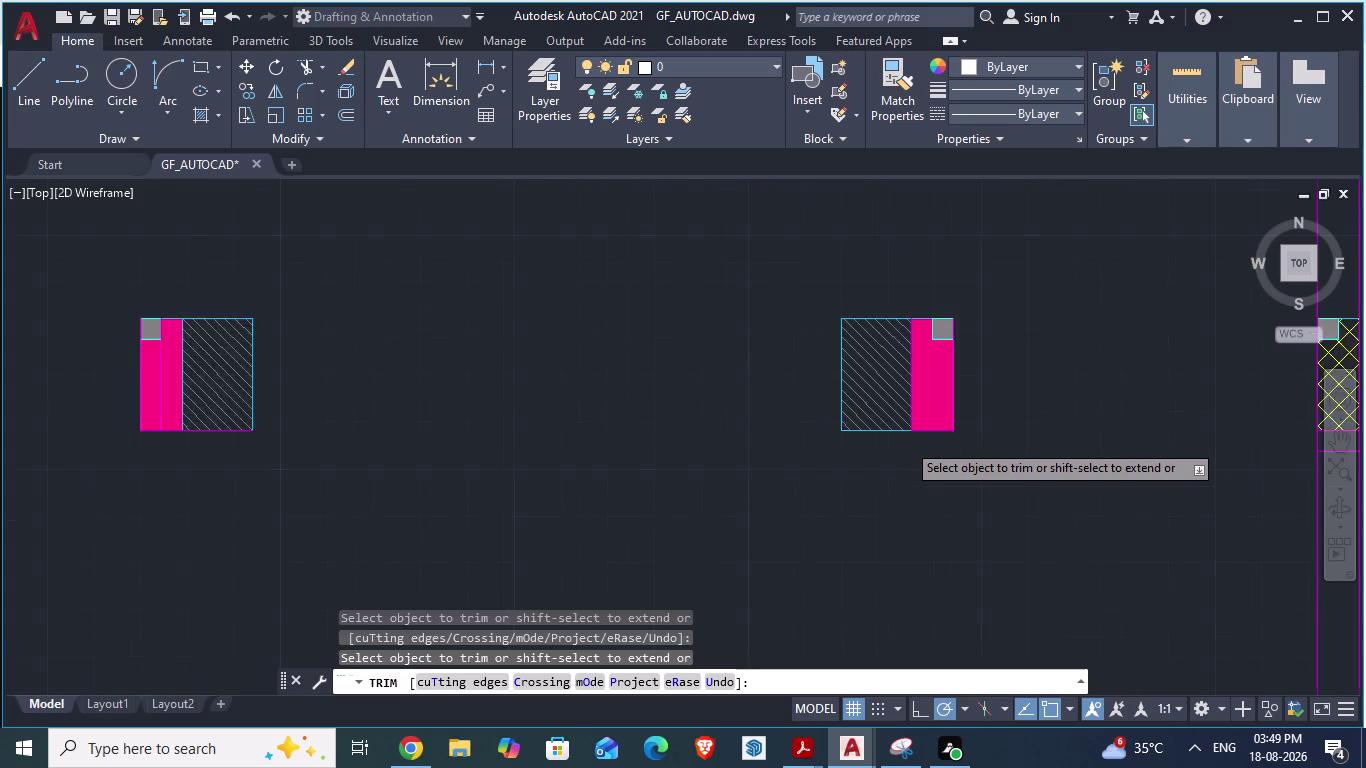
scroll(down, 3)
scroll(up, 3)
scroll(up, 3)
click(559, 433)
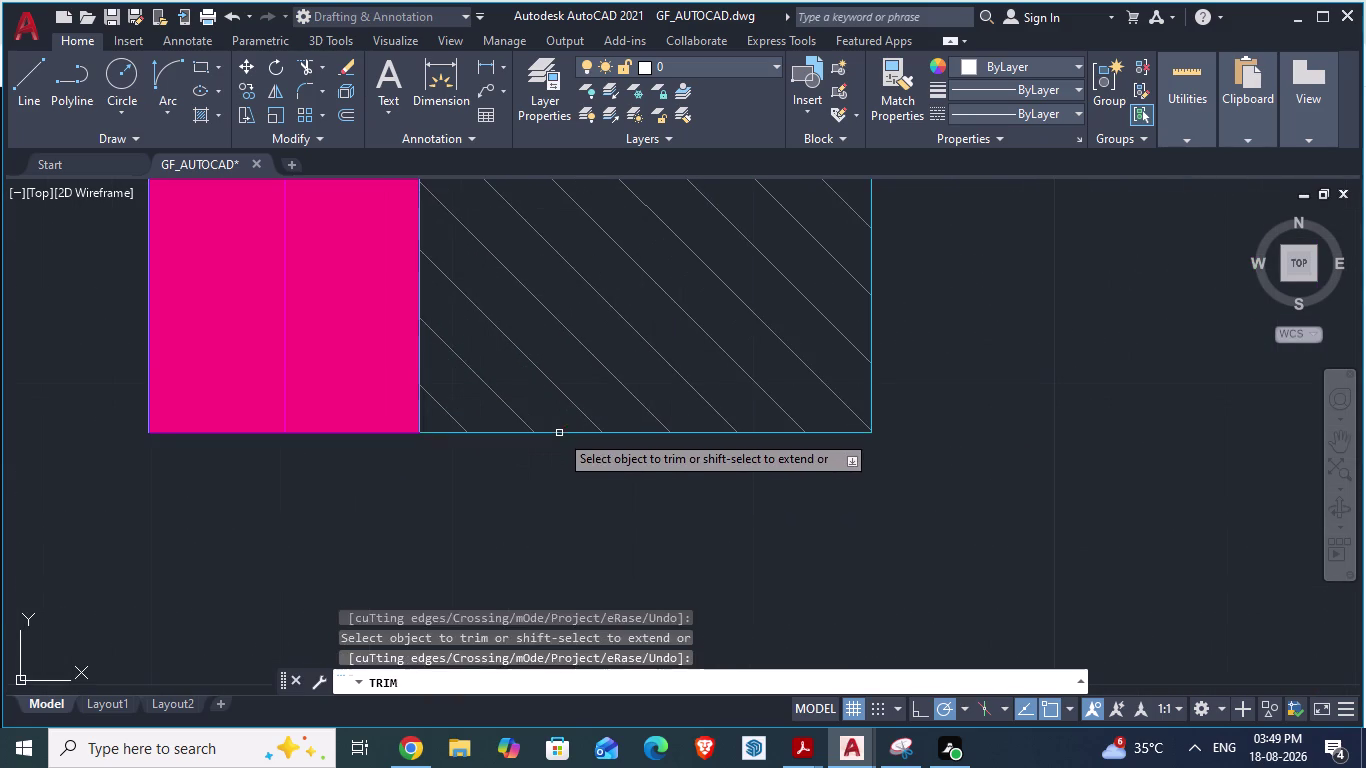
scroll(down, 3)
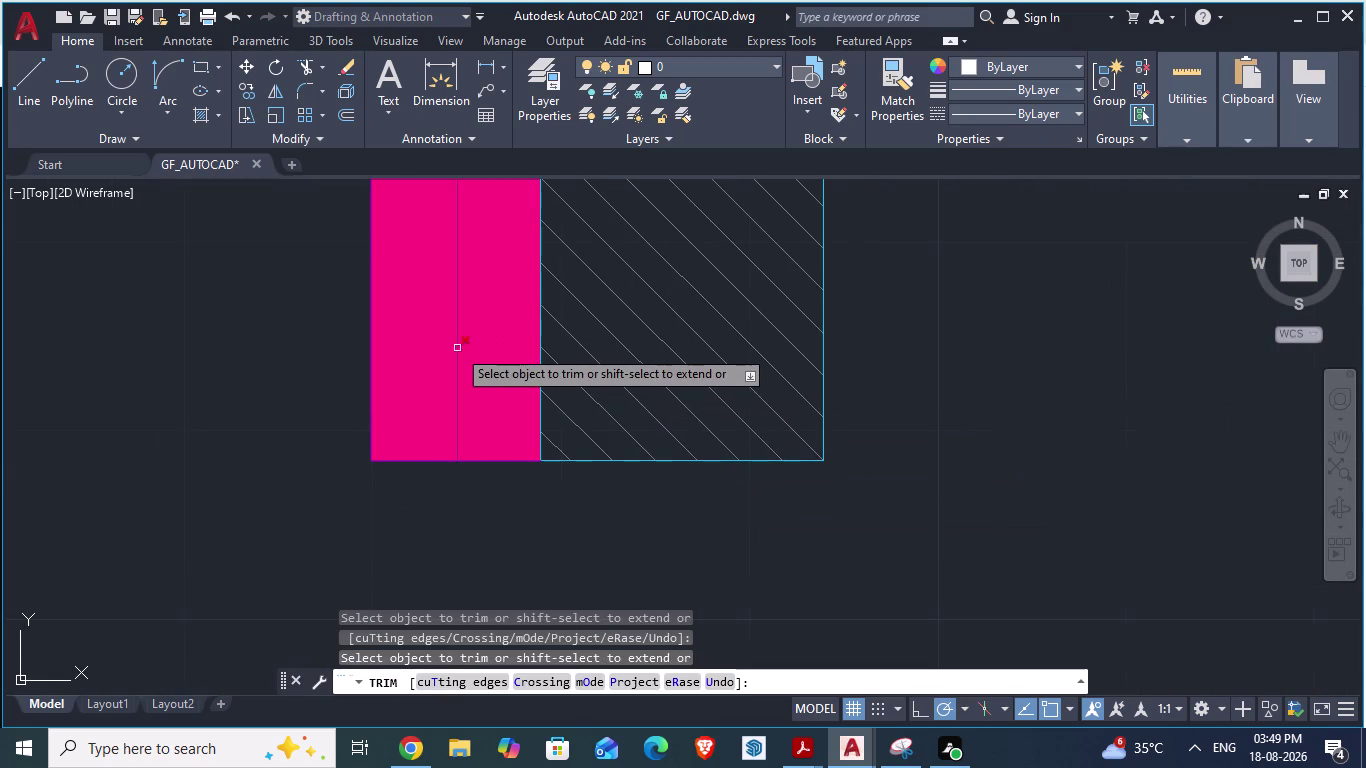
click(457, 348)
scroll(down, 3)
scroll(down, 3)
scroll(down, 3)
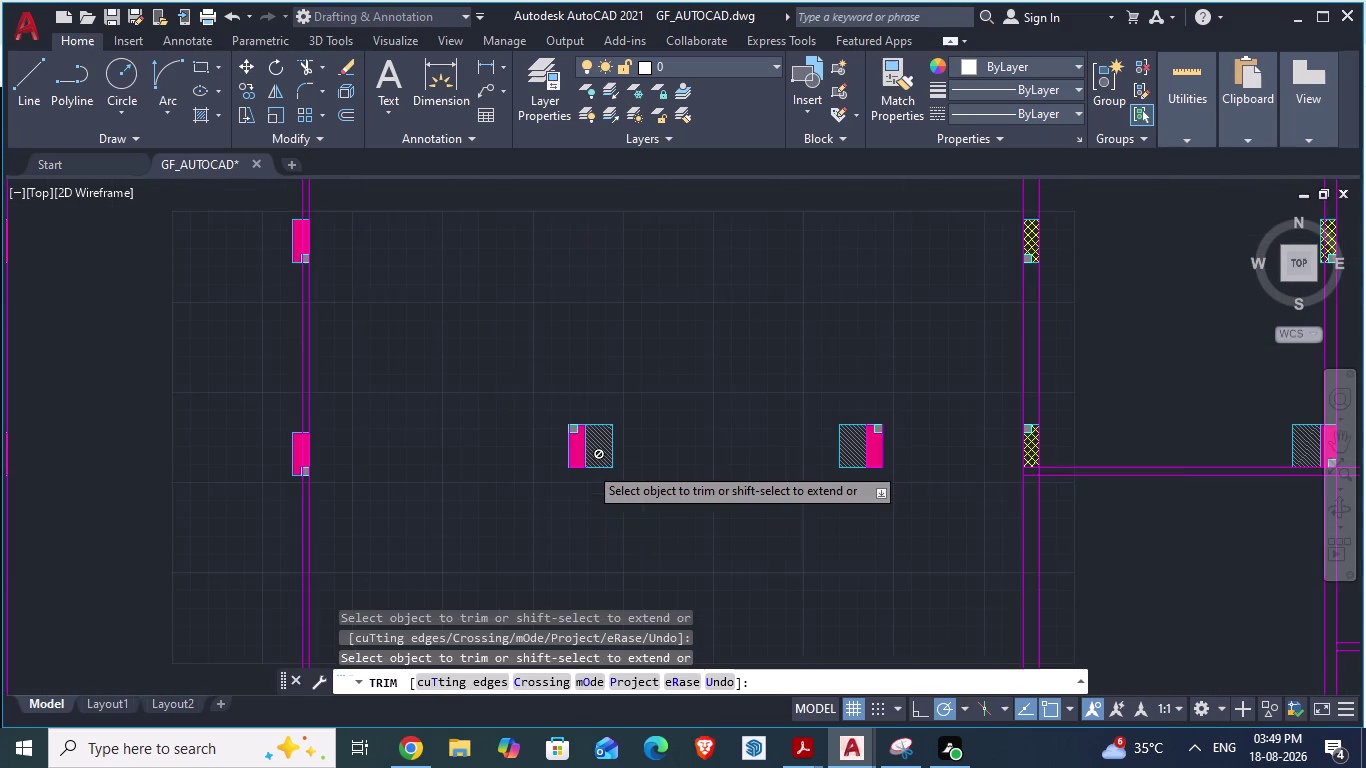
scroll(up, 3)
click(1038, 478)
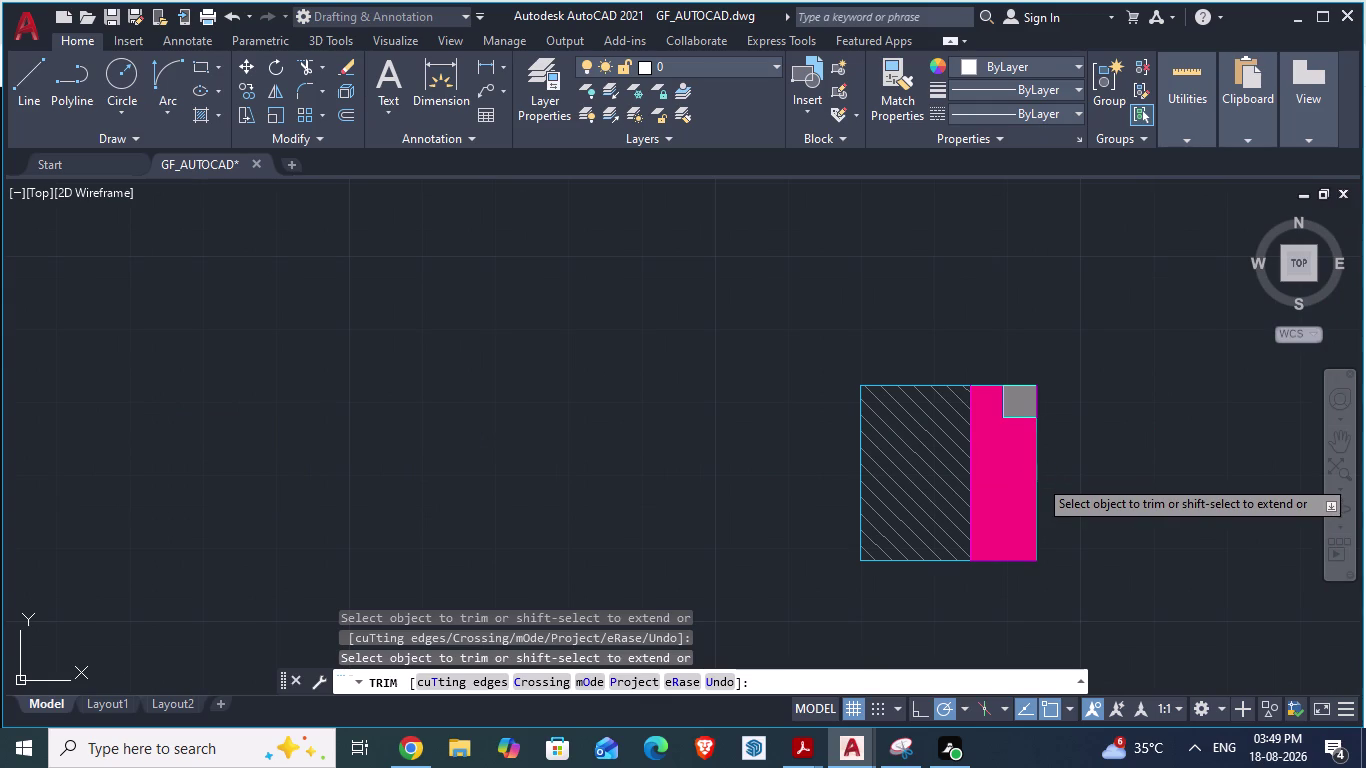
scroll(down, 3)
scroll(up, 3)
scroll(up, 3)
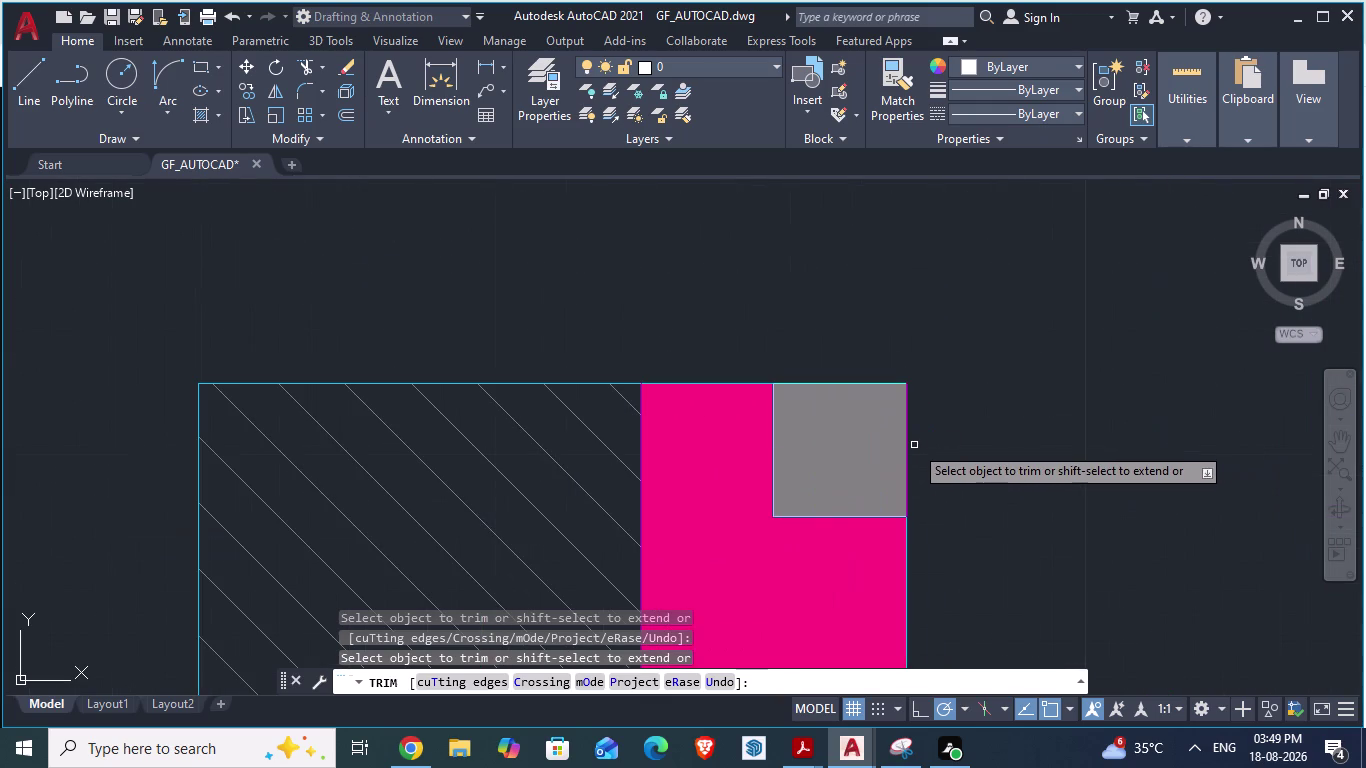
Remove the grid-line pieces beside, below and inside the next several columns.
click(908, 445)
scroll(down, 3)
scroll(down, 3)
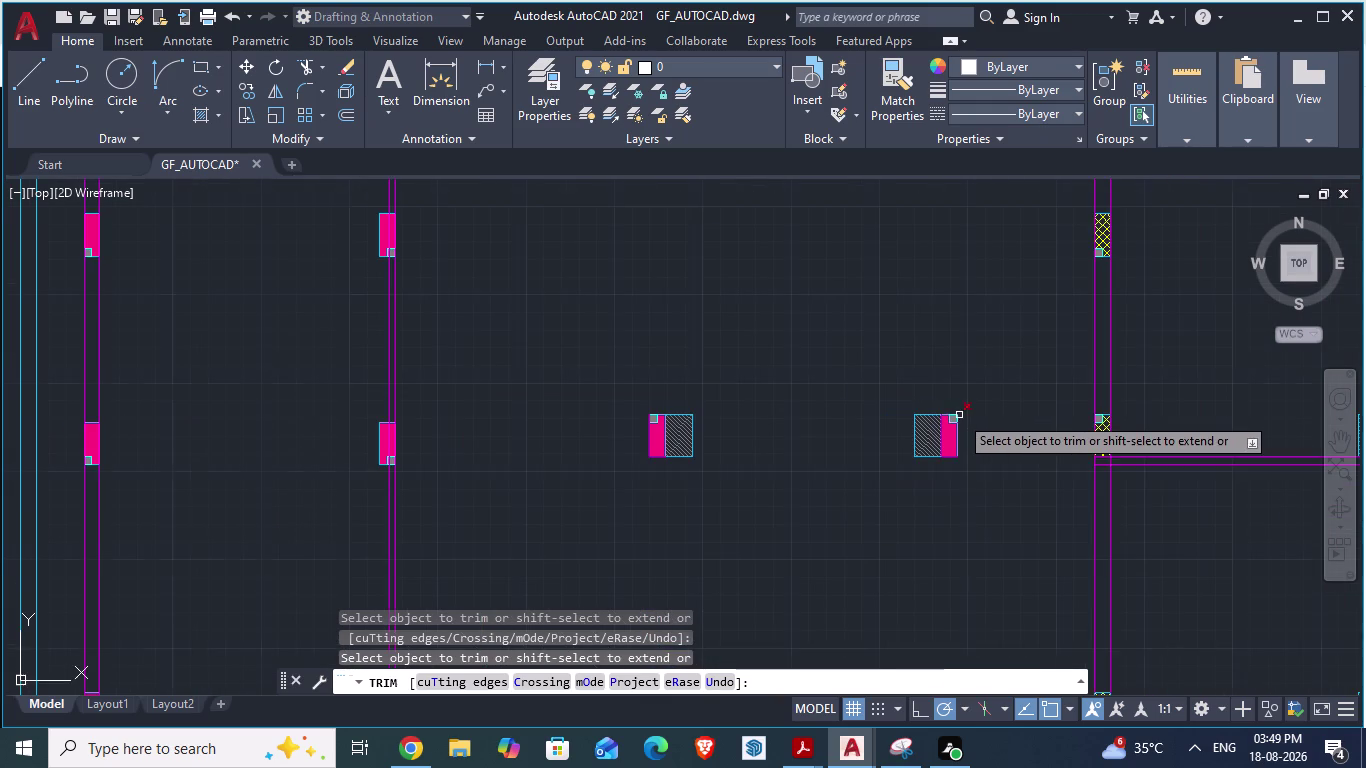
scroll(up, 3)
scroll(down, 3)
scroll(up, 3)
scroll(down, 3)
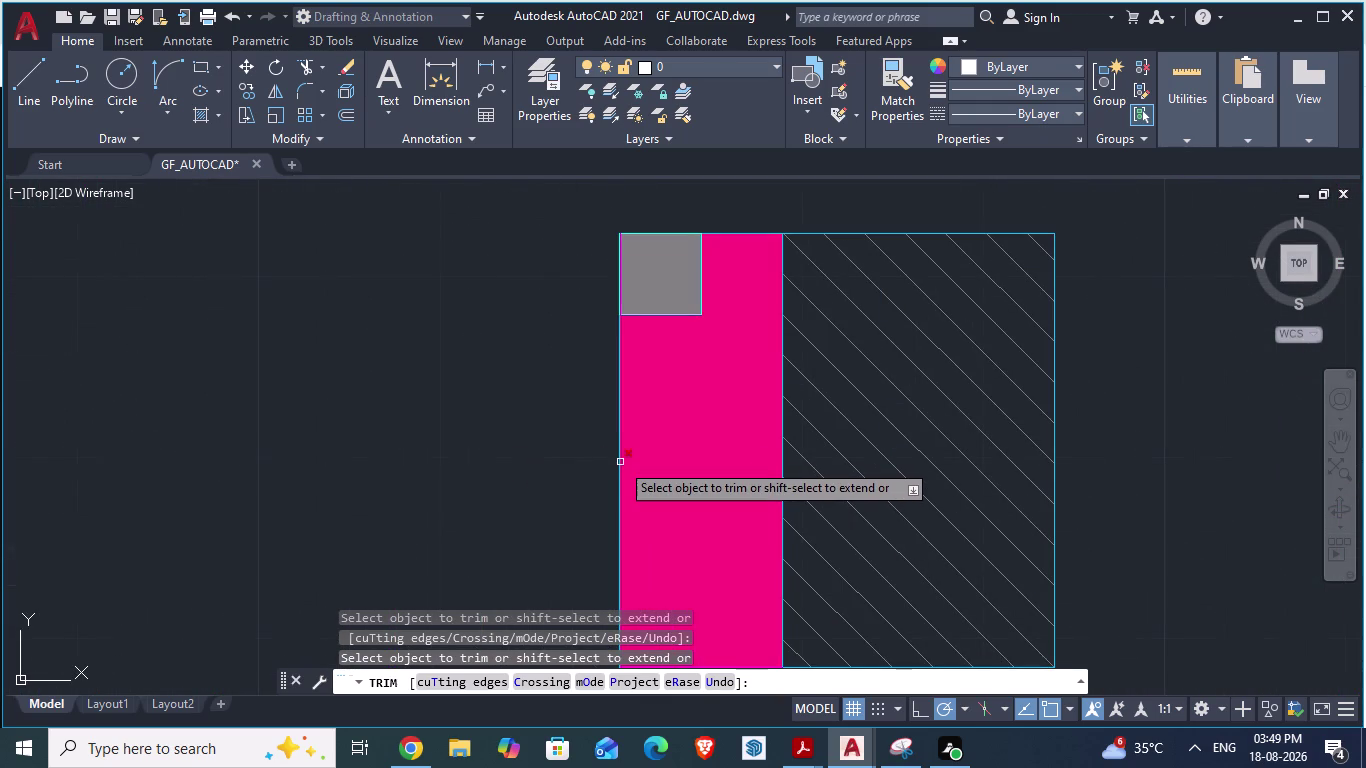
click(620, 462)
scroll(down, 3)
scroll(up, 3)
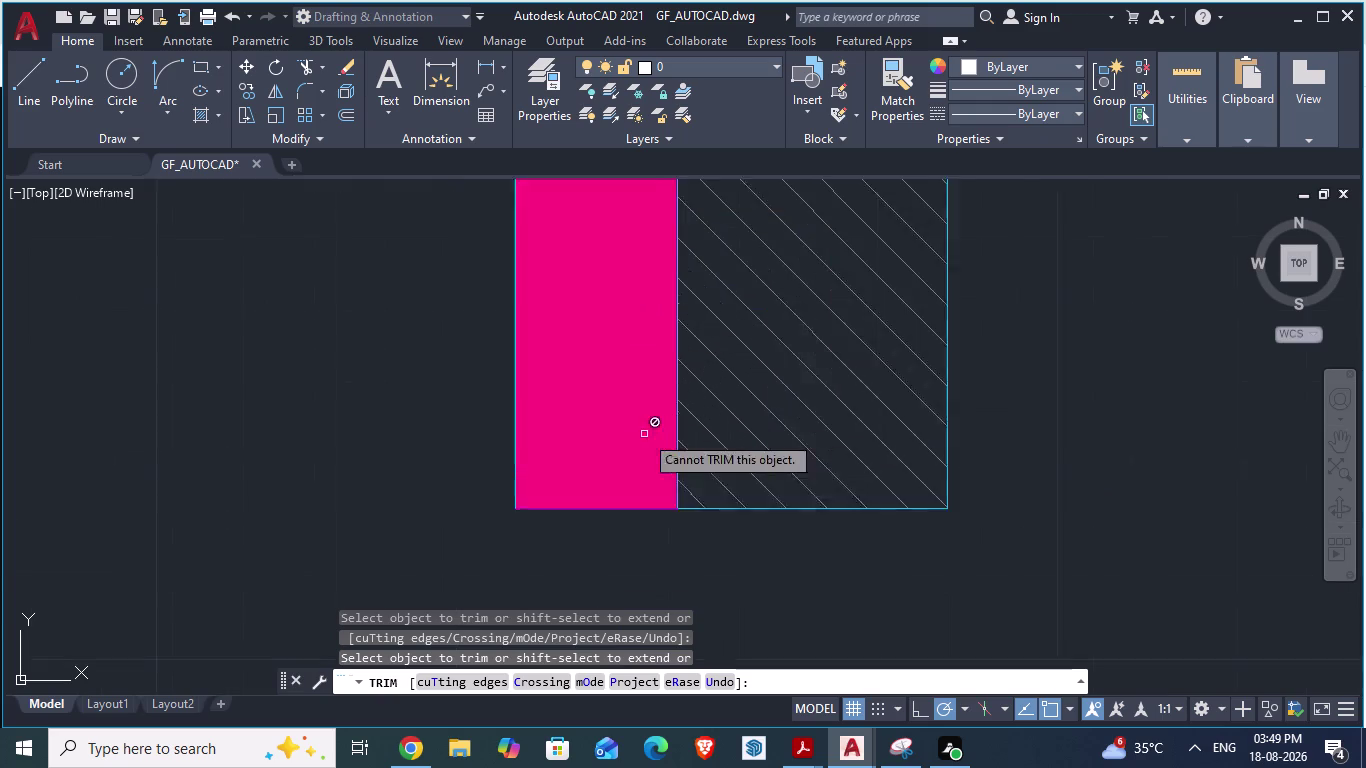
scroll(up, 3)
click(582, 550)
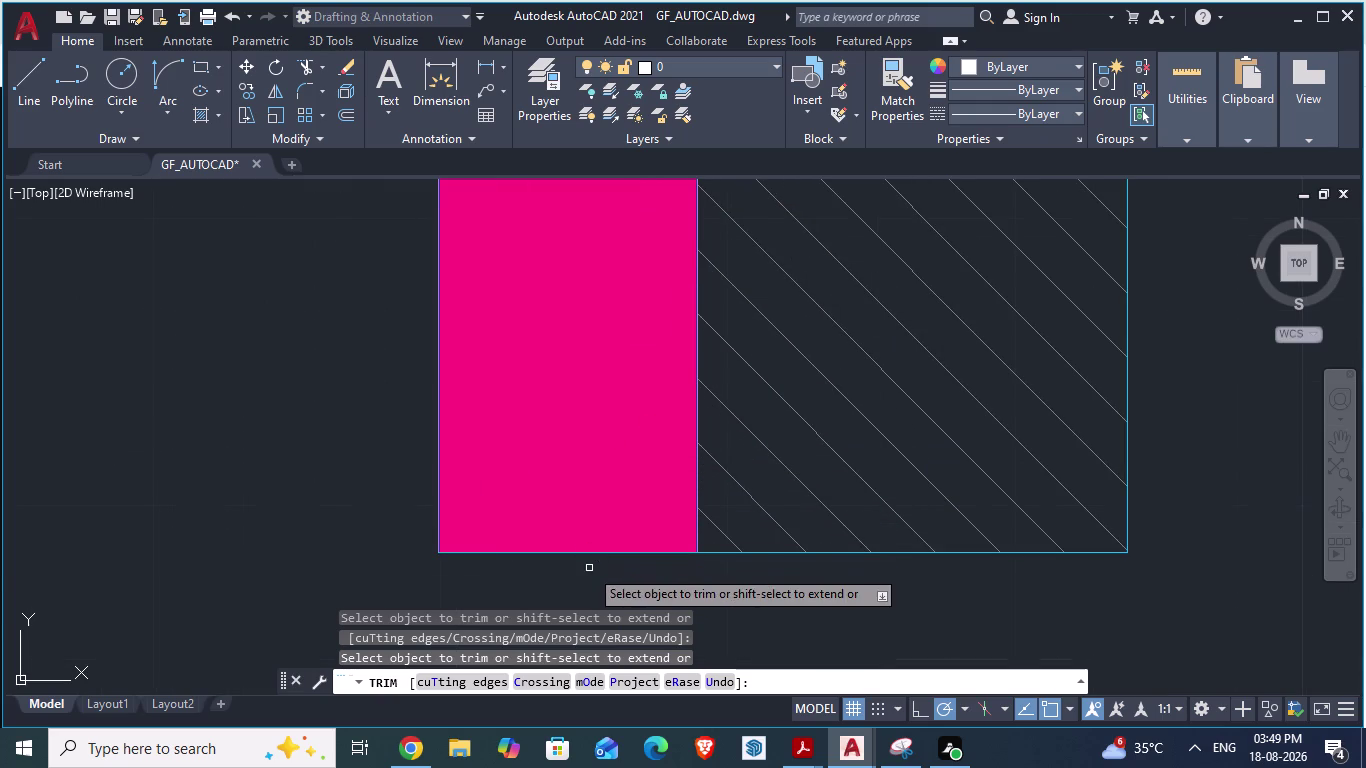
scroll(down, 3)
scroll(up, 3)
scroll(up, 3)
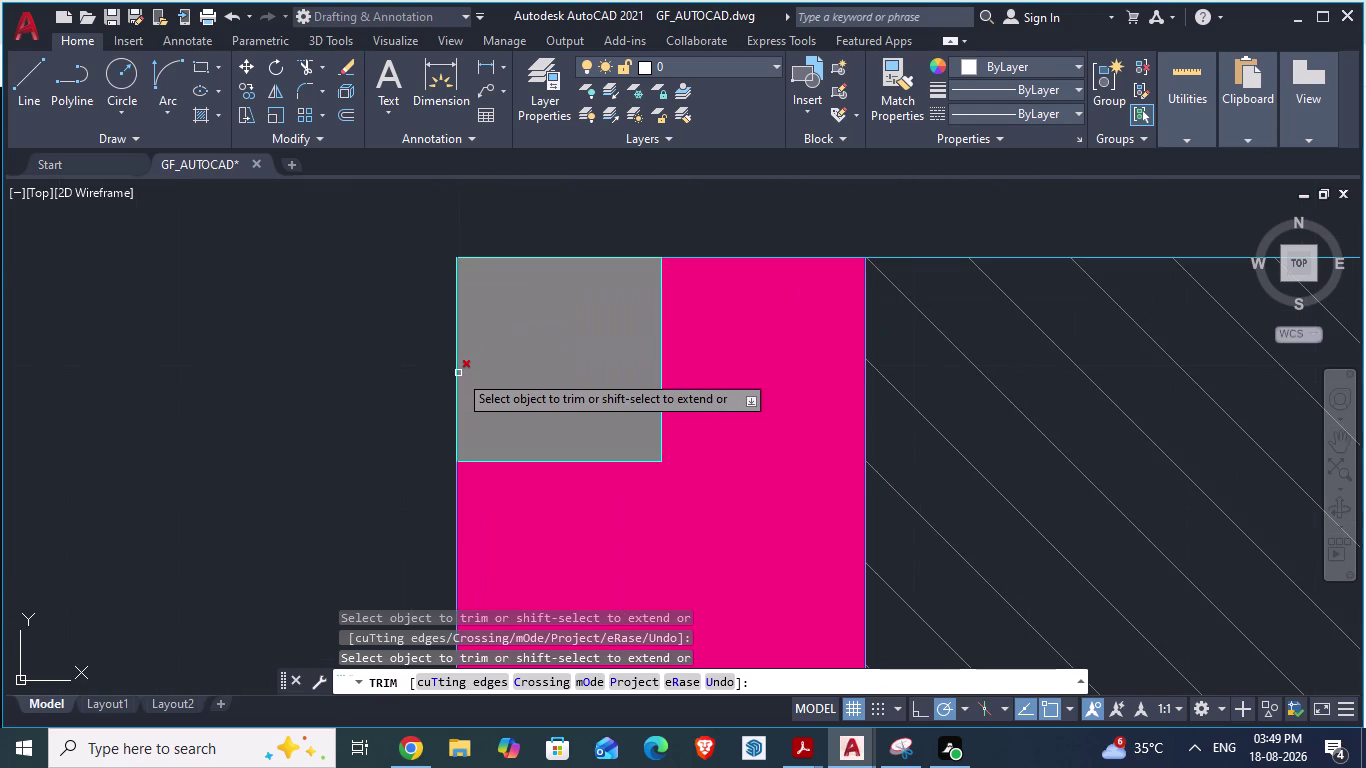
click(458, 372)
scroll(down, 3)
scroll(down, 3)
scroll(down, 3)
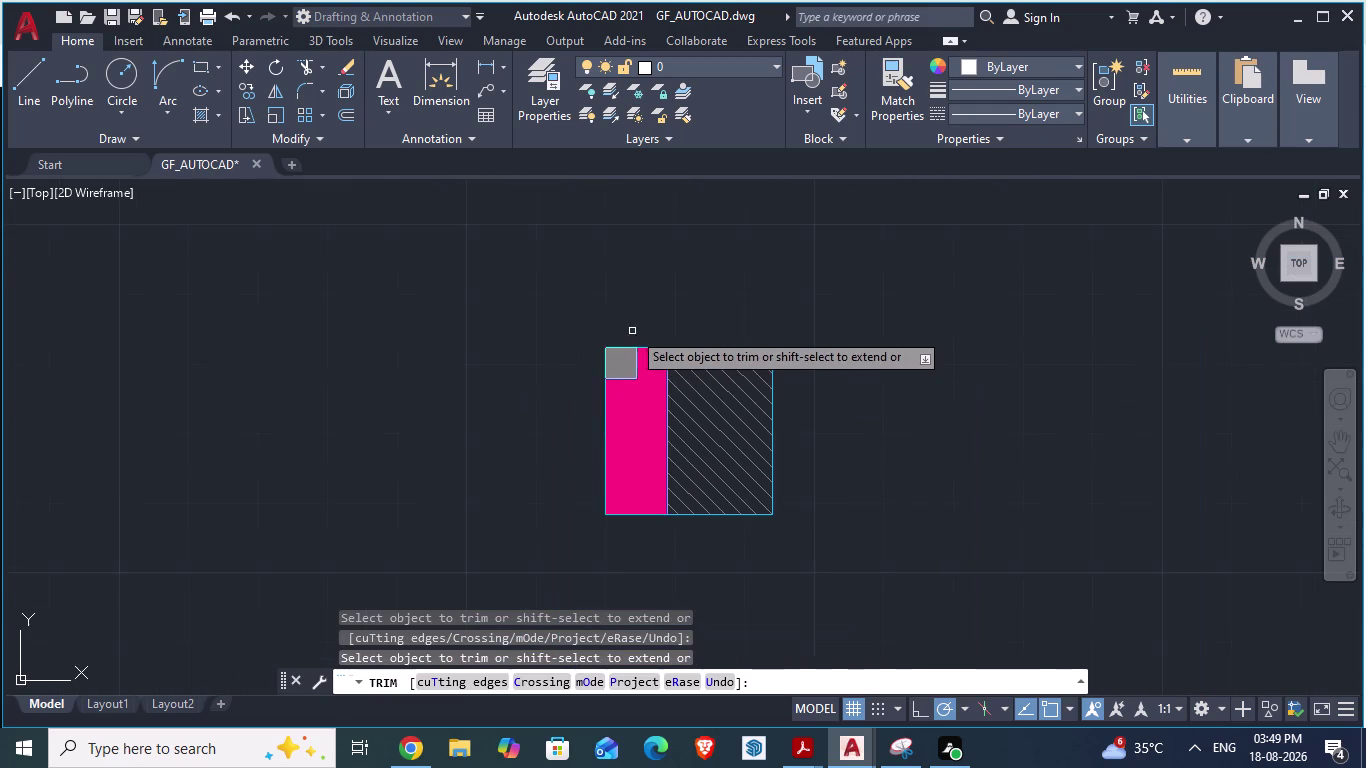
scroll(down, 3)
scroll(up, 3)
scroll(down, 3)
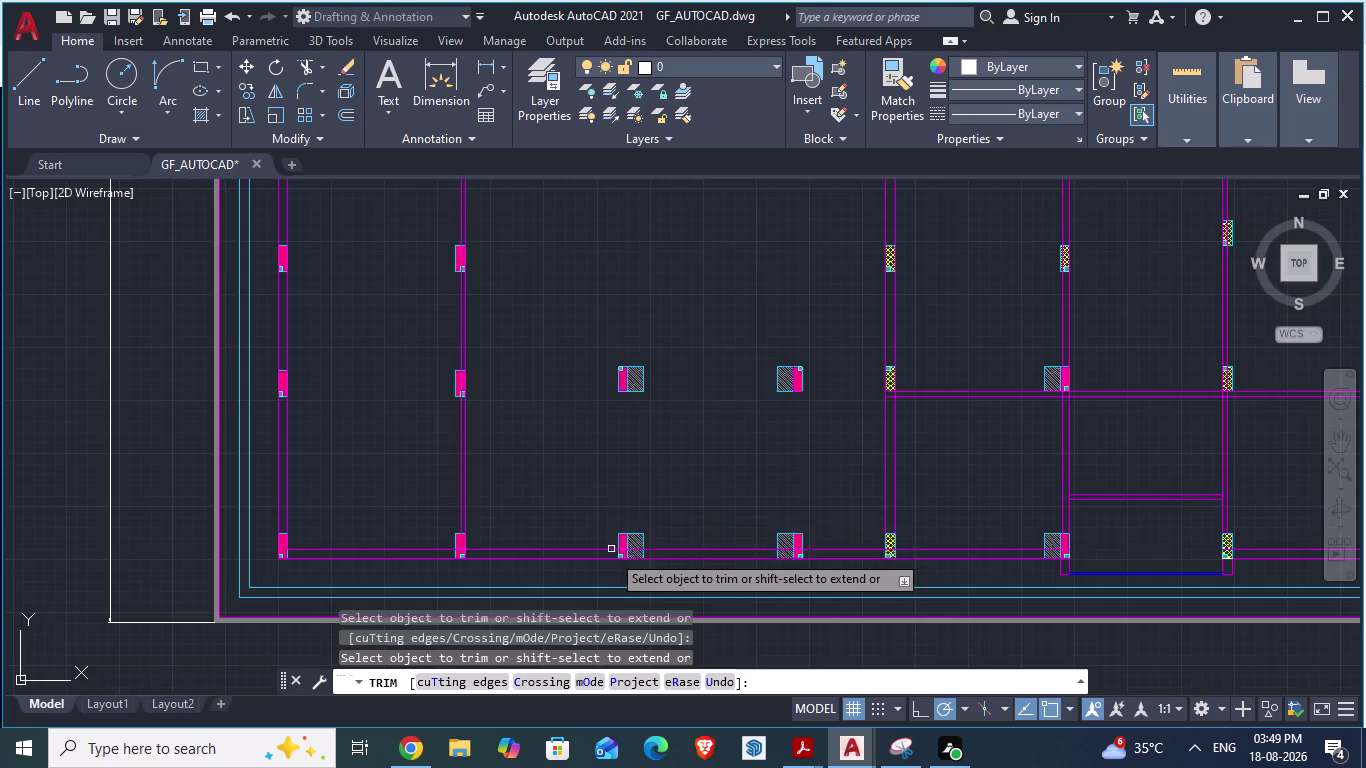
scroll(up, 3)
scroll(up, 3)
scroll(down, 3)
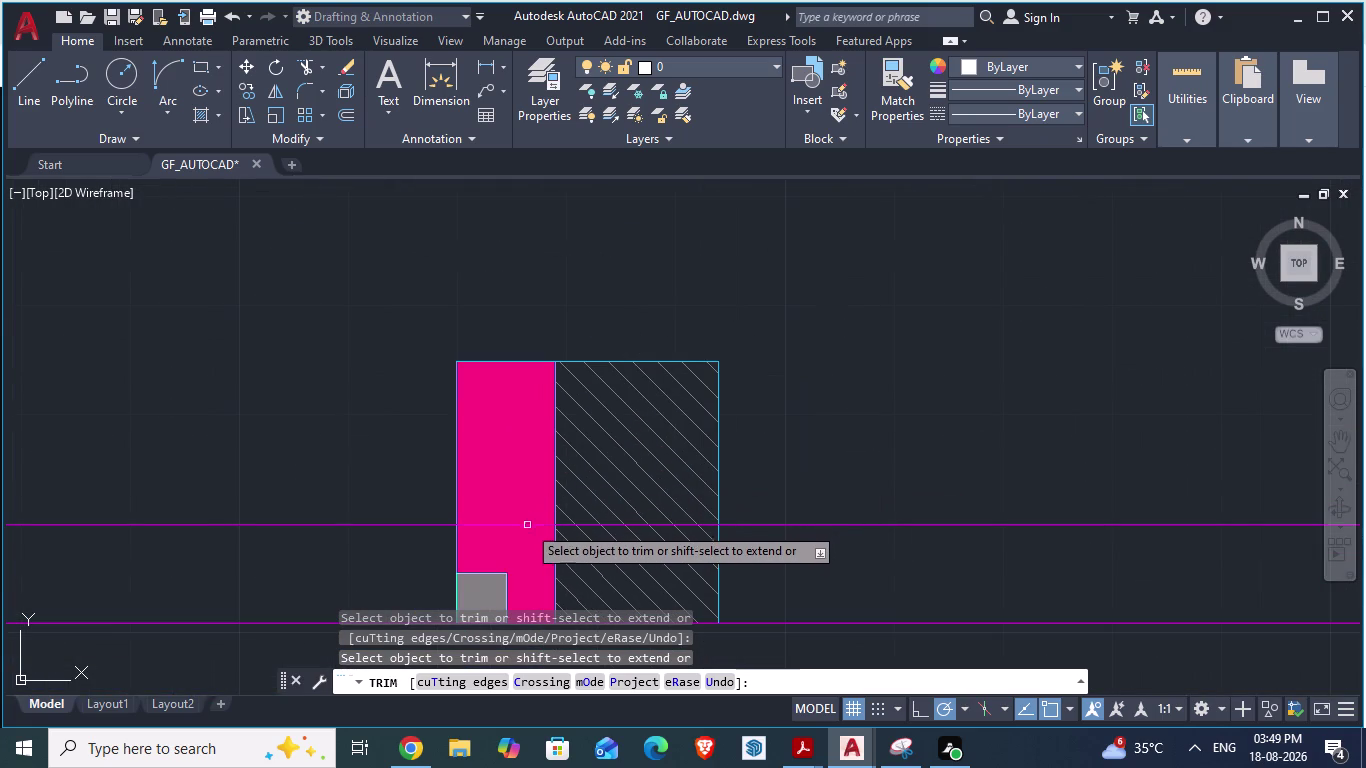
Trim the remaining grid-line pieces at the column bases, then save the drawing.
click(519, 526)
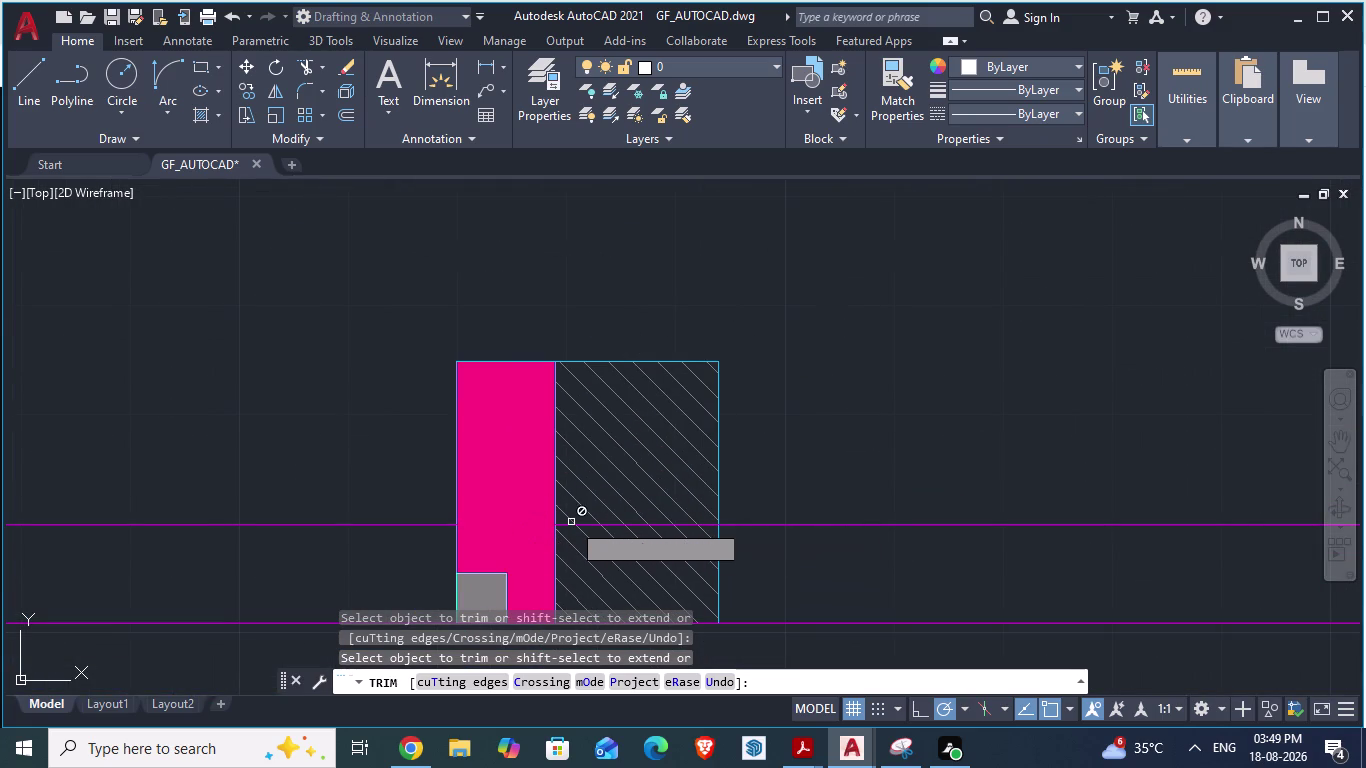
scroll(up, 3)
click(693, 522)
scroll(down, 3)
scroll(down, 3)
scroll(up, 3)
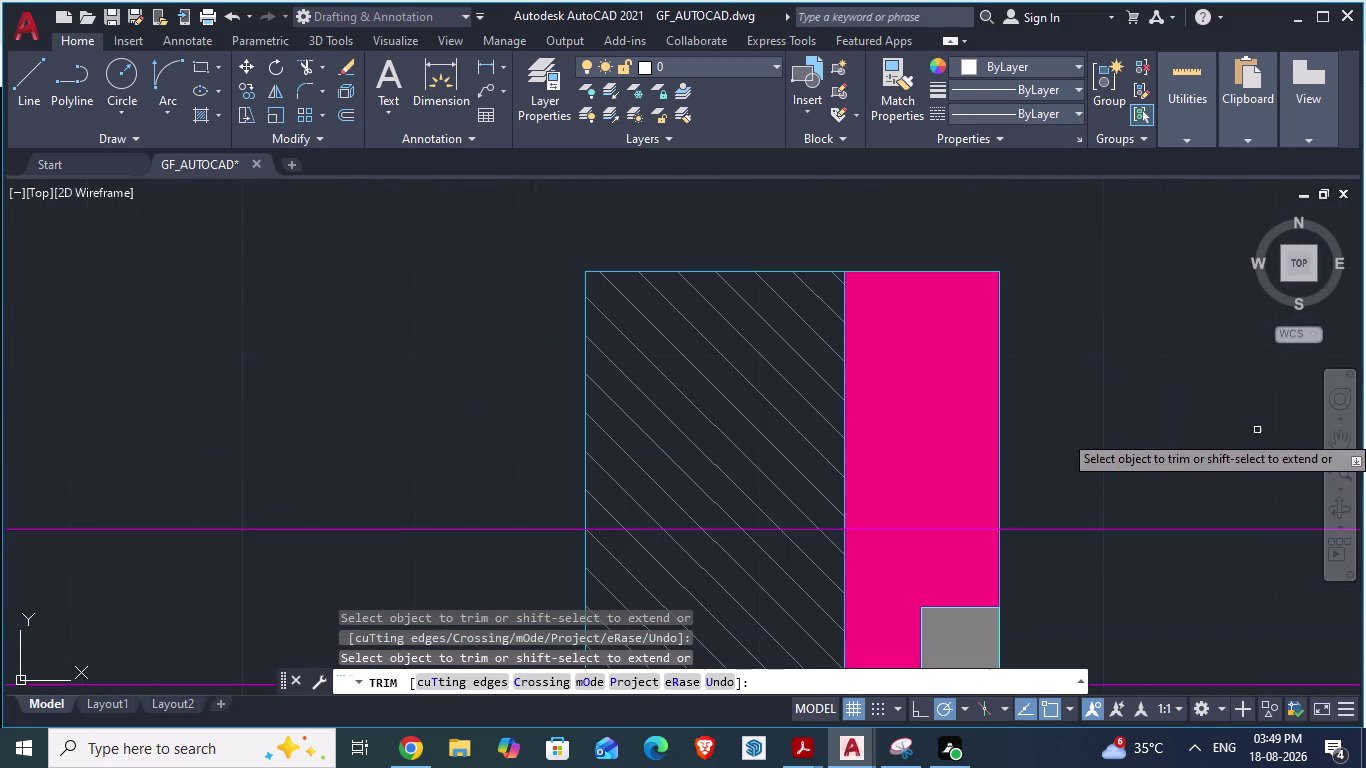
click(972, 529)
scroll(up, 3)
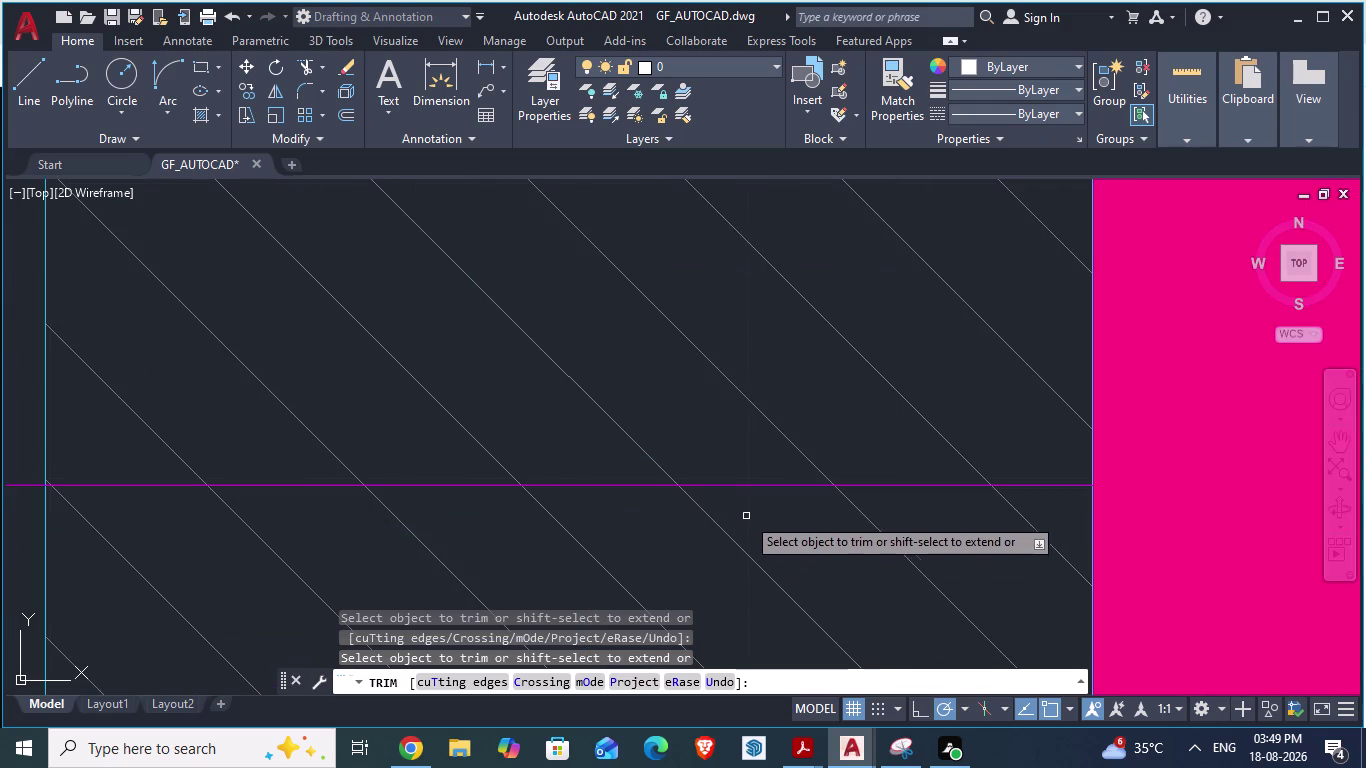
click(742, 487)
scroll(down, 3)
scroll(down, 3)
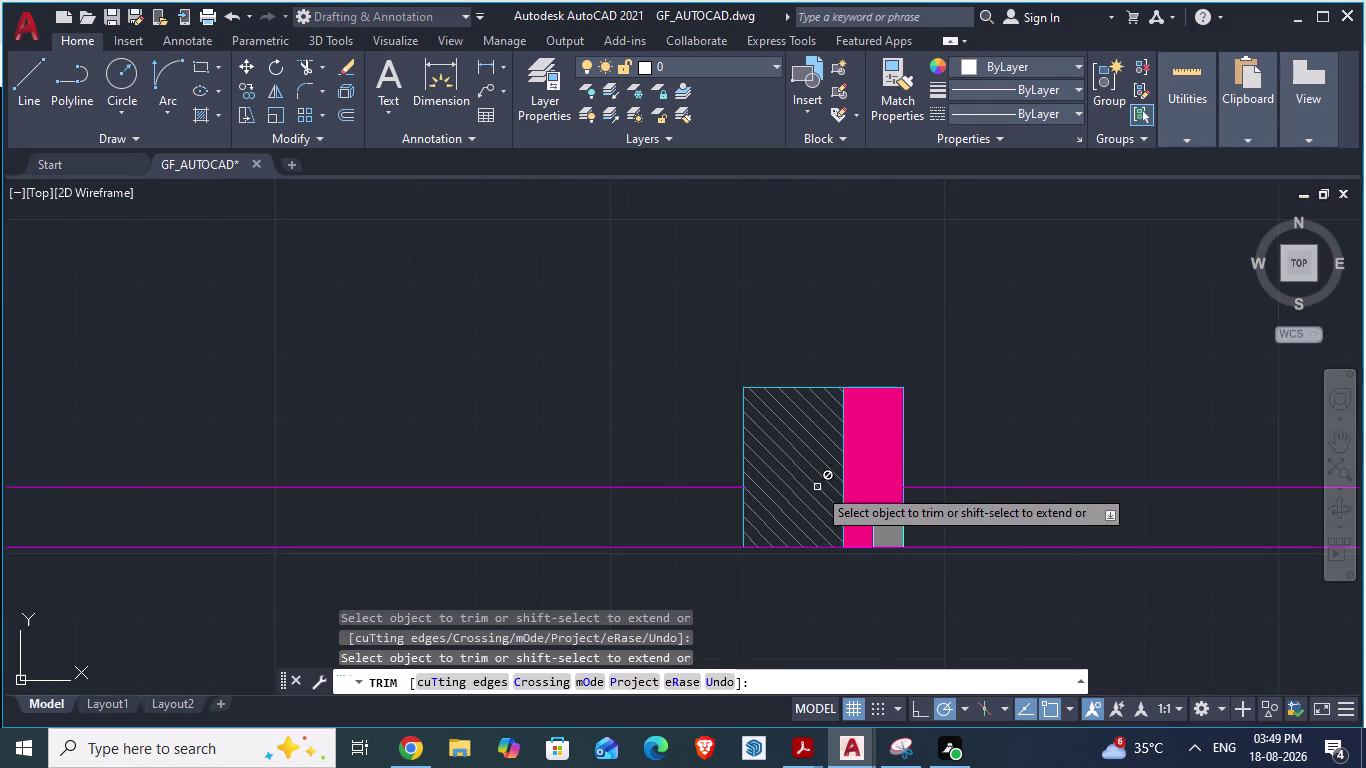
scroll(down, 3)
scroll(up, 3)
scroll(up, 3)
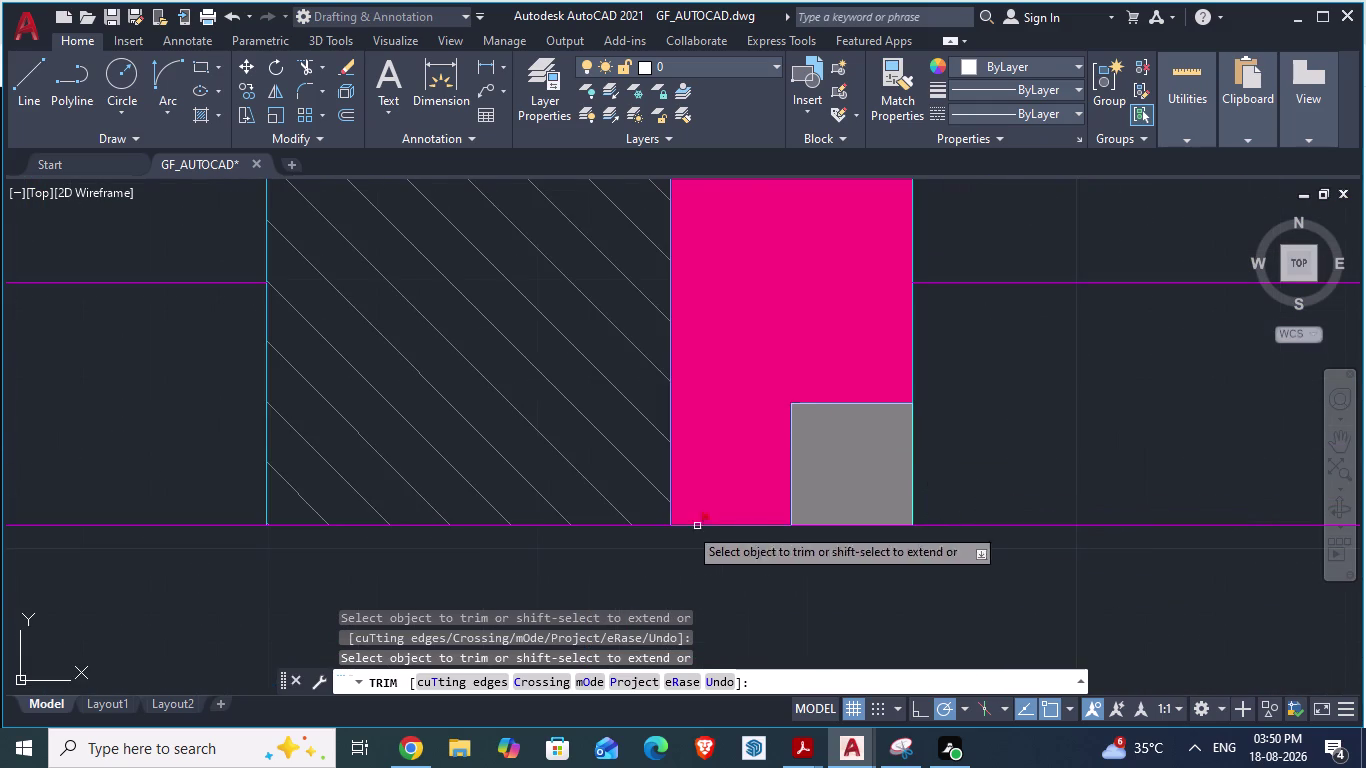
click(375, 527)
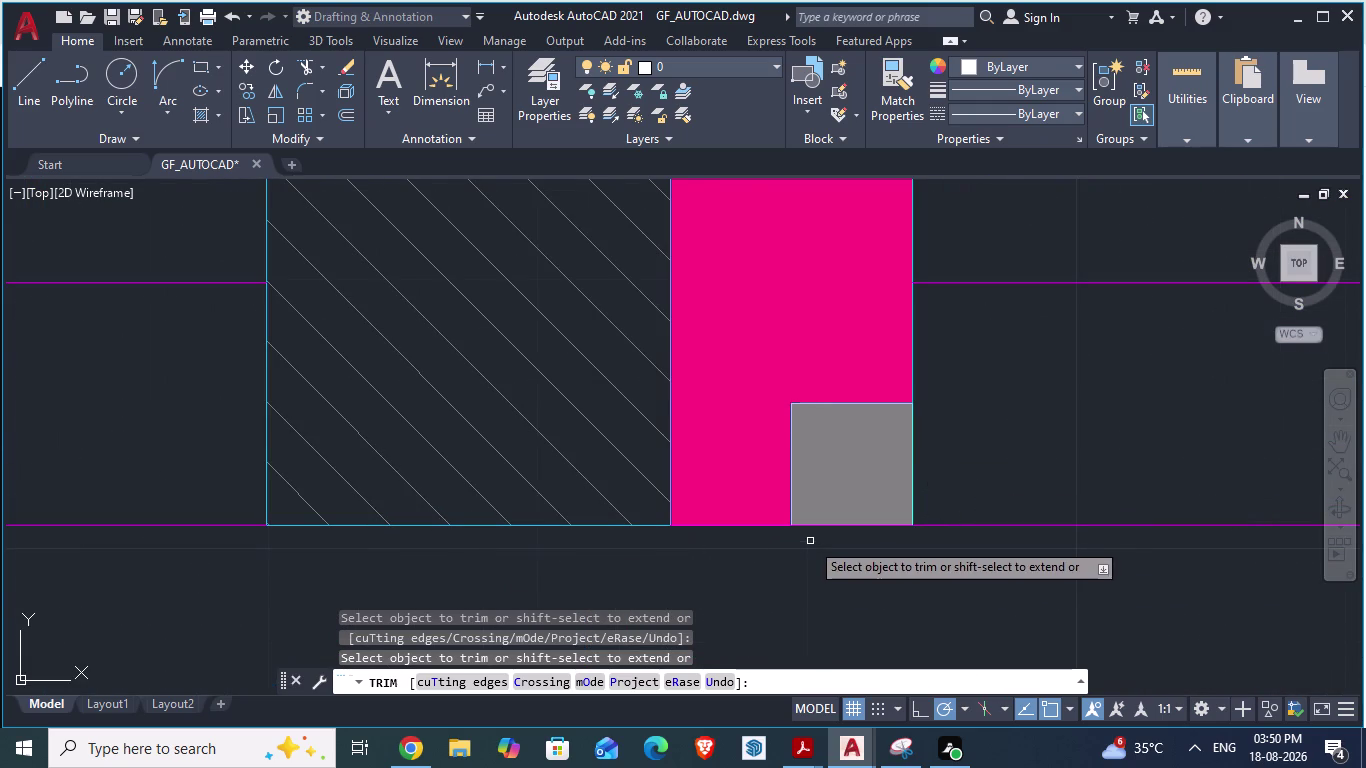
click(777, 527)
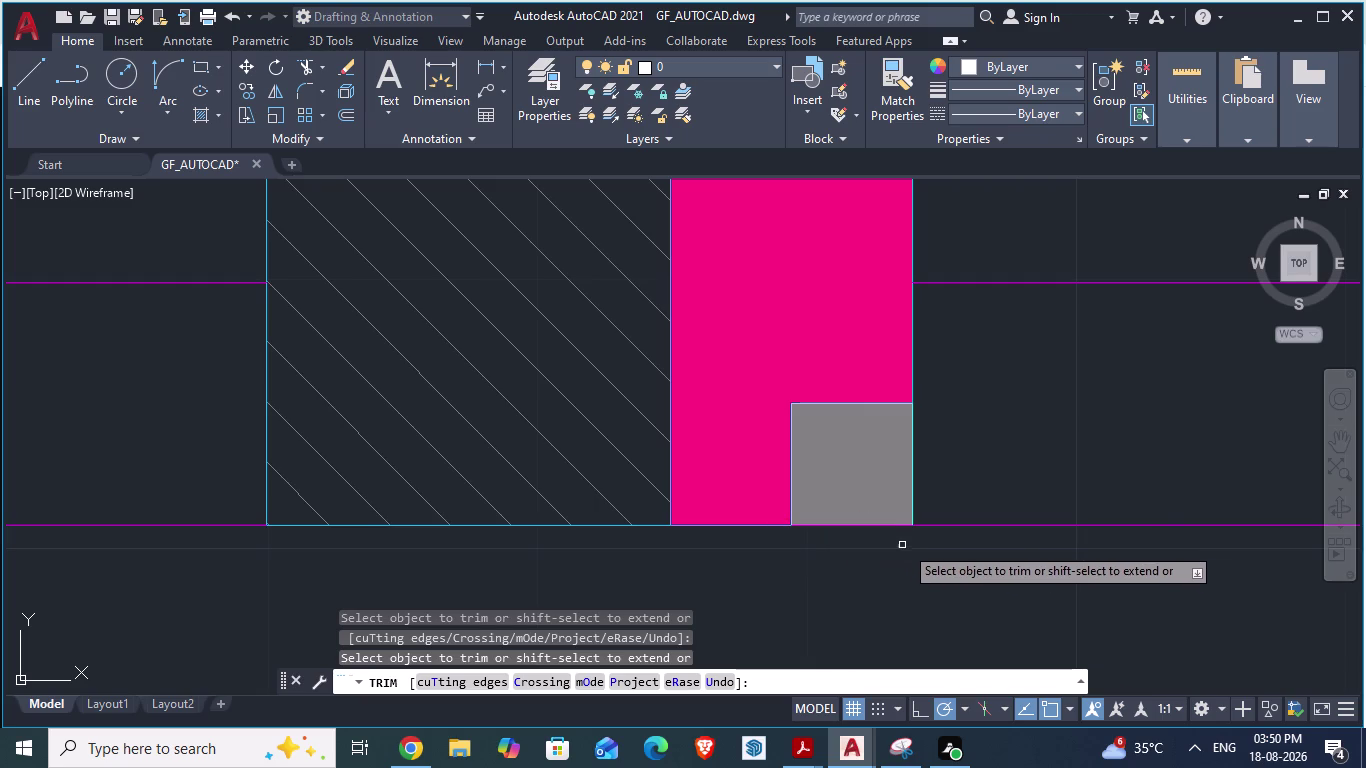
scroll(up, 3)
click(884, 531)
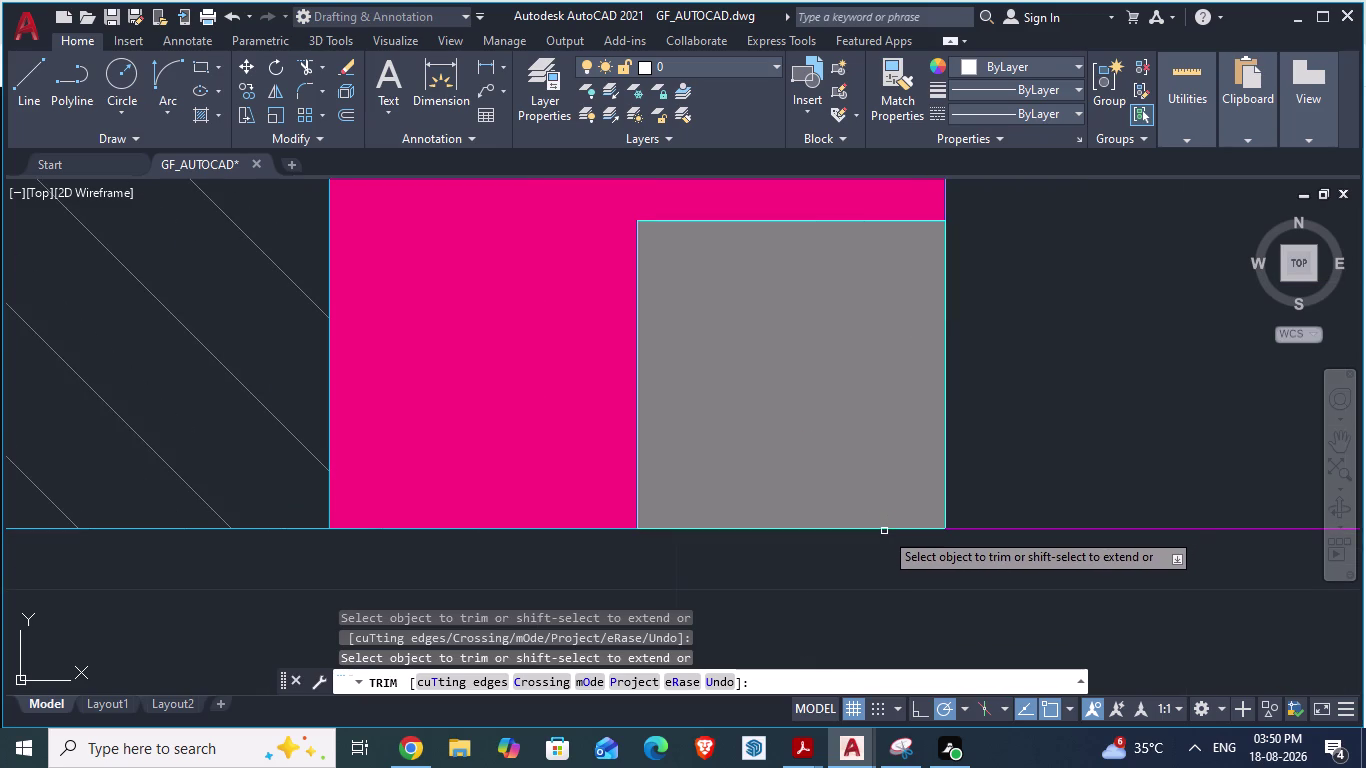
scroll(down, 3)
scroll(down, 3)
scroll(down, 3)
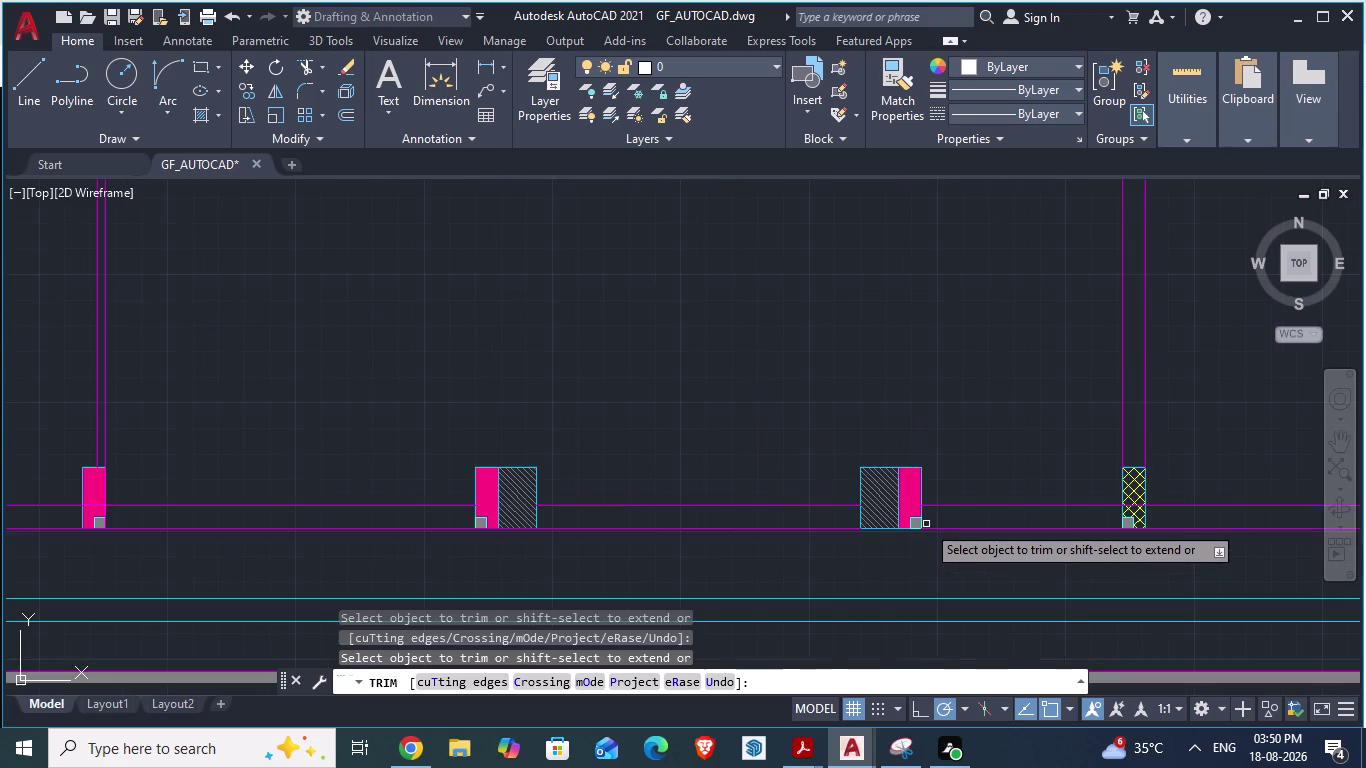
scroll(up, 3)
scroll(up, 3)
click(411, 502)
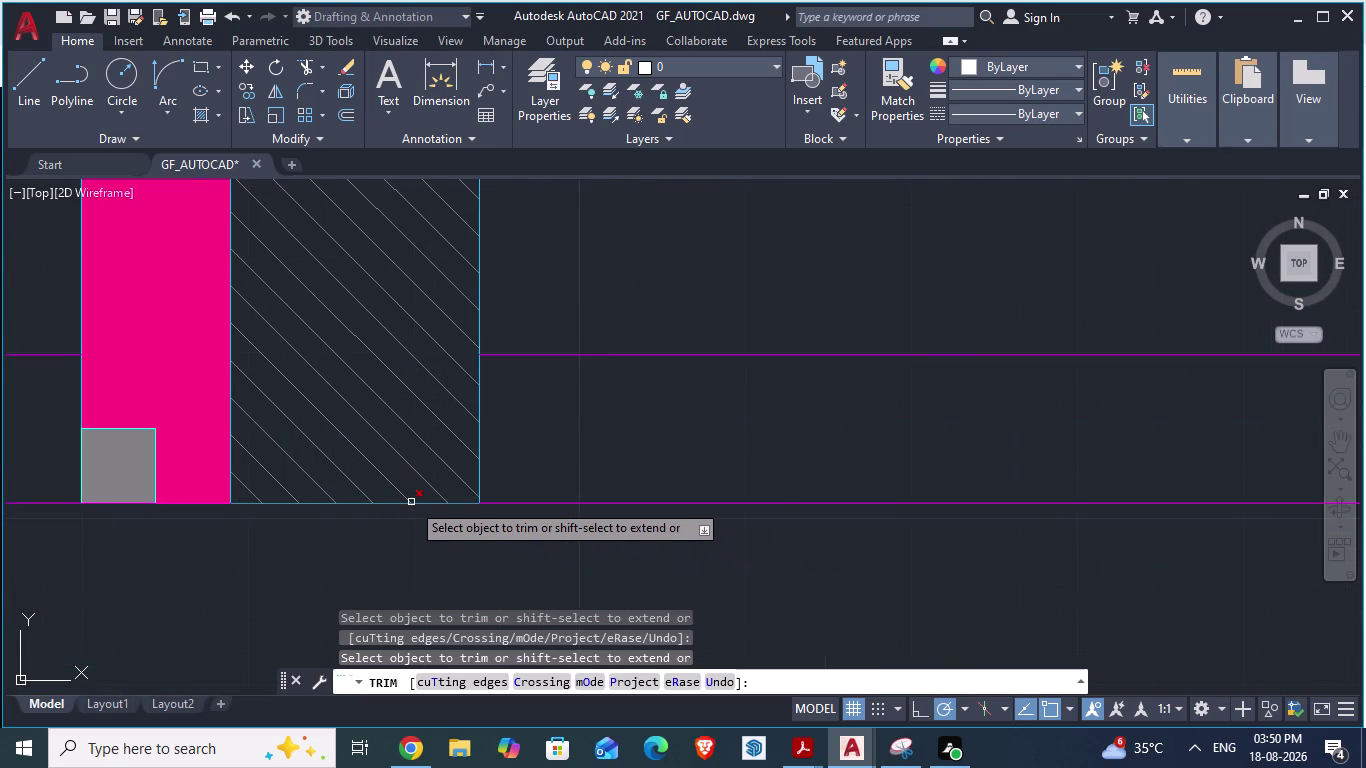
scroll(down, 3)
scroll(up, 3)
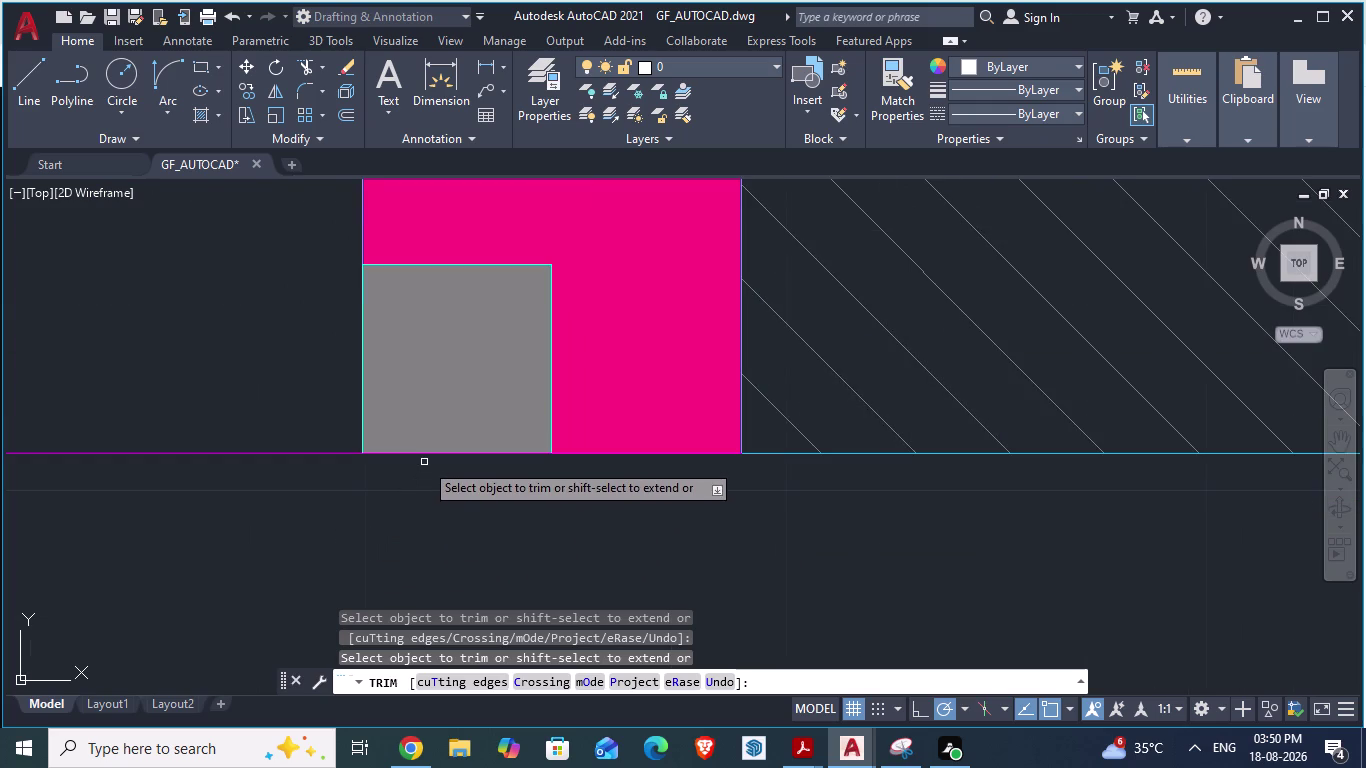
click(423, 454)
click(581, 454)
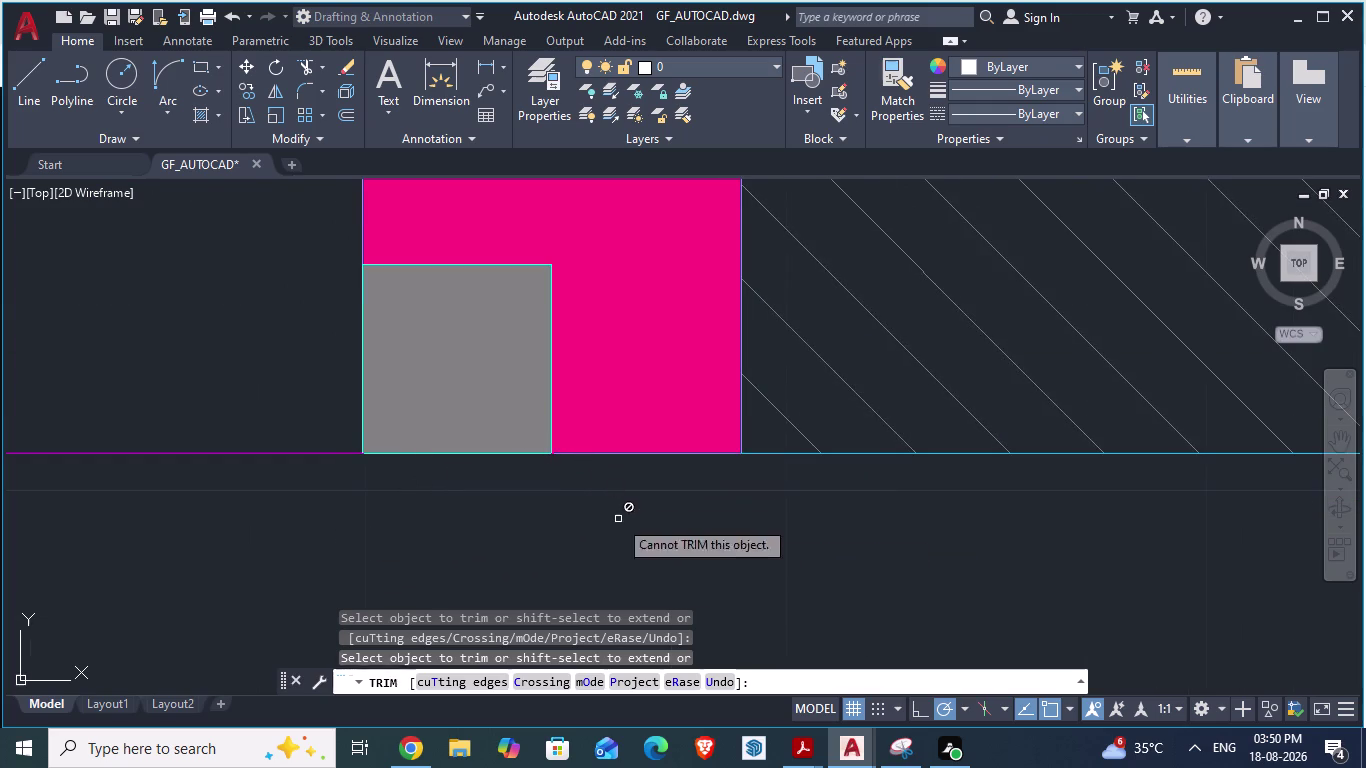
scroll(down, 3)
scroll(down, 3)
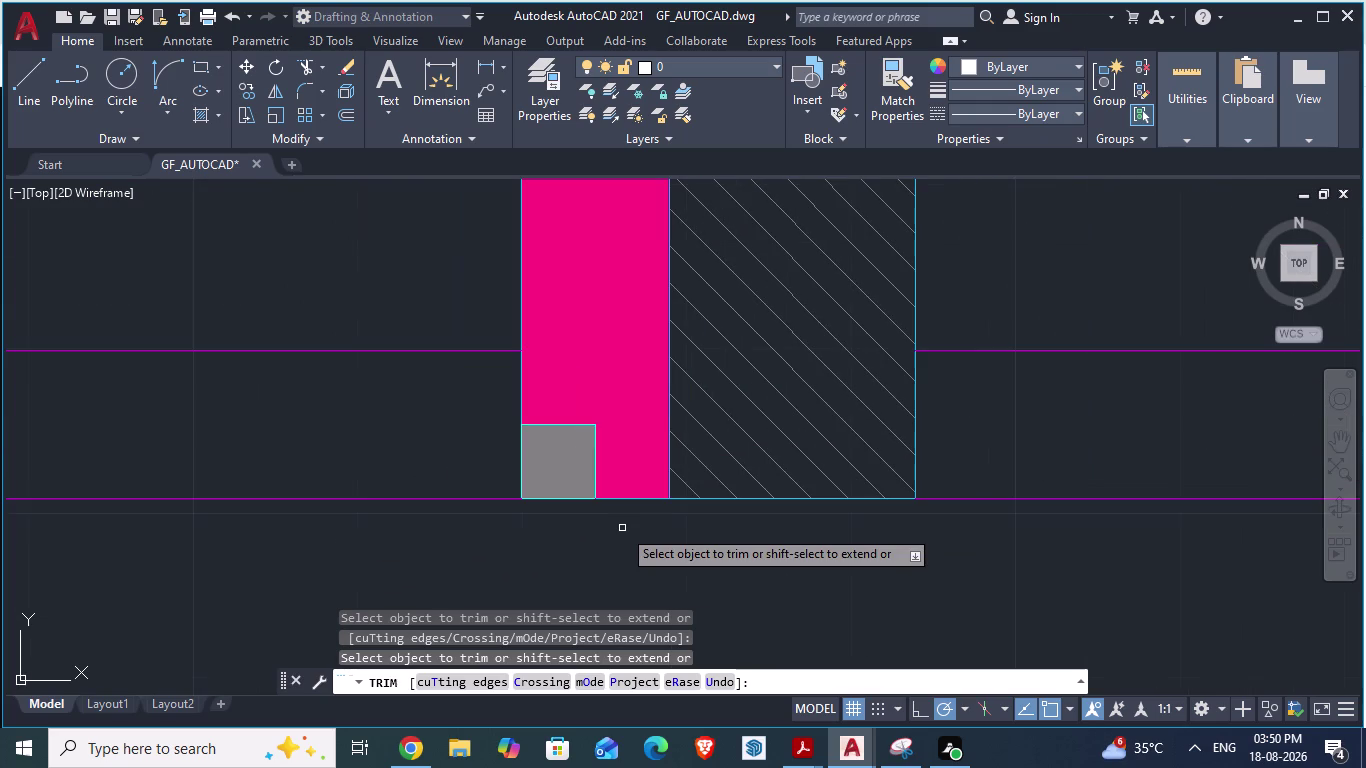
key(ctrl+s)
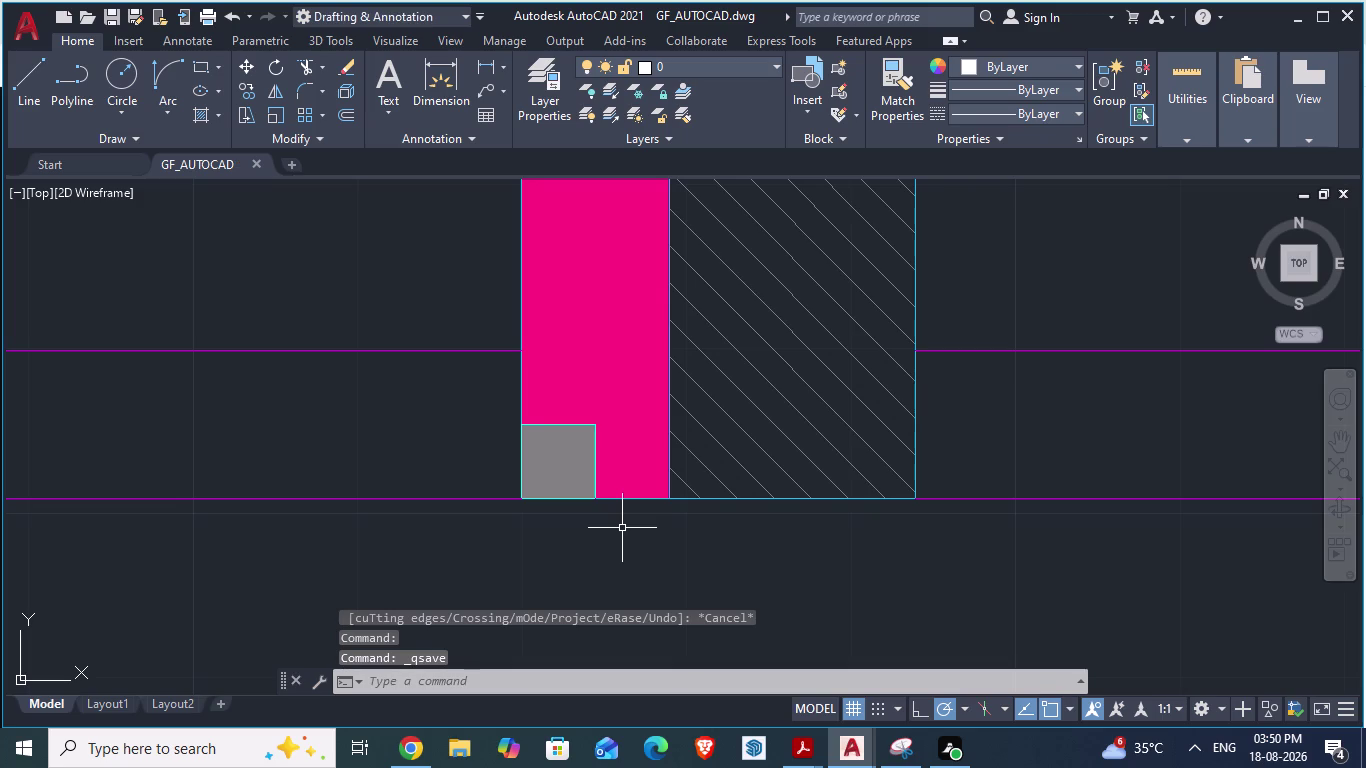
Zoom around the plan to locate the next hatched wall column to trim.
scroll(down, 3)
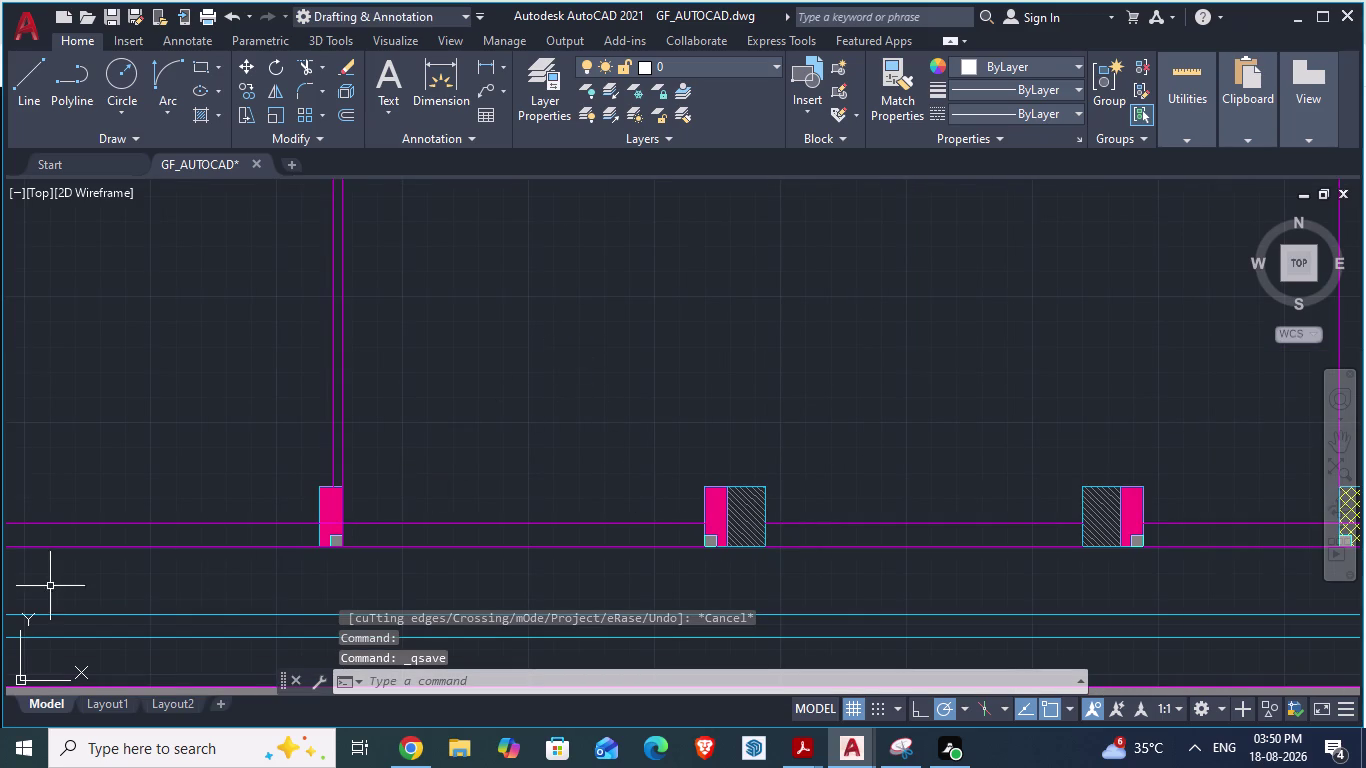
scroll(up, 3)
scroll(up, 3)
scroll(down, 3)
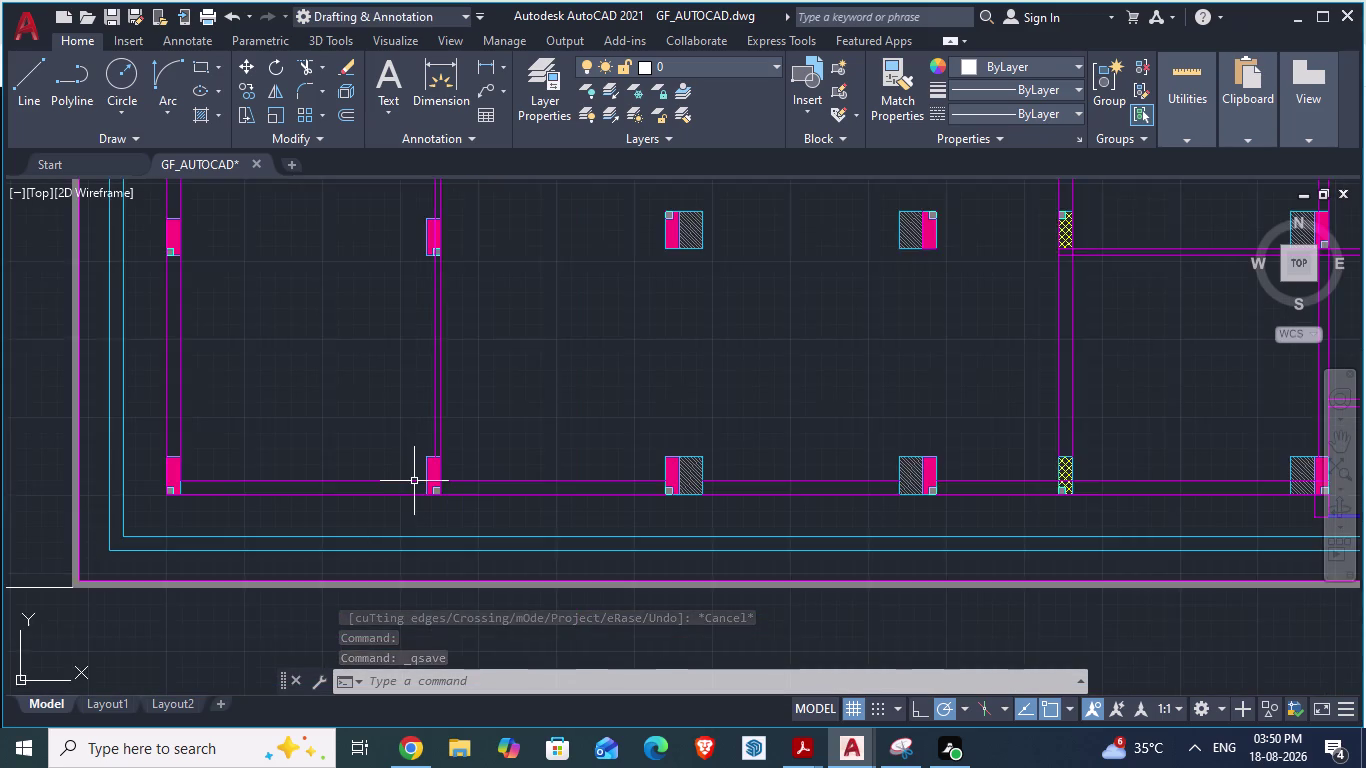
scroll(down, 3)
scroll(up, 3)
scroll(down, 3)
scroll(up, 3)
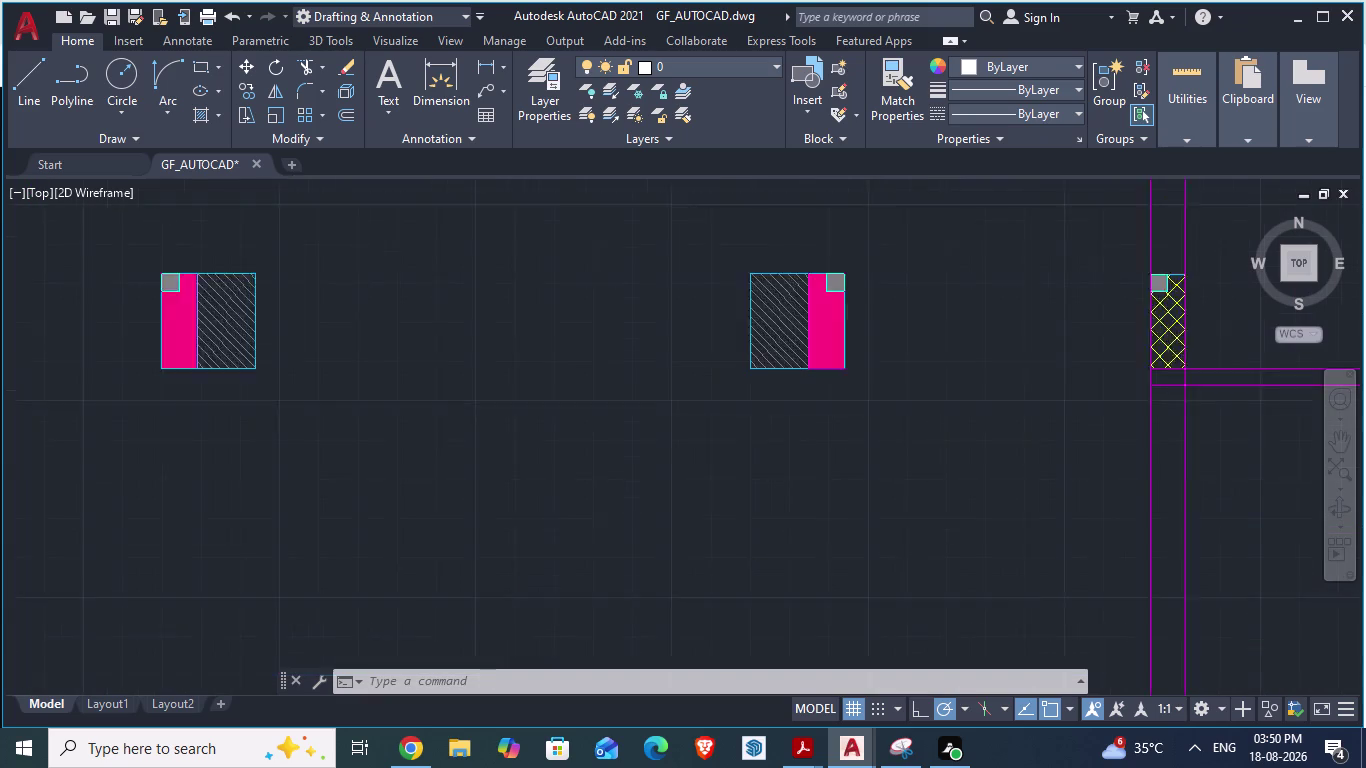
scroll(up, 3)
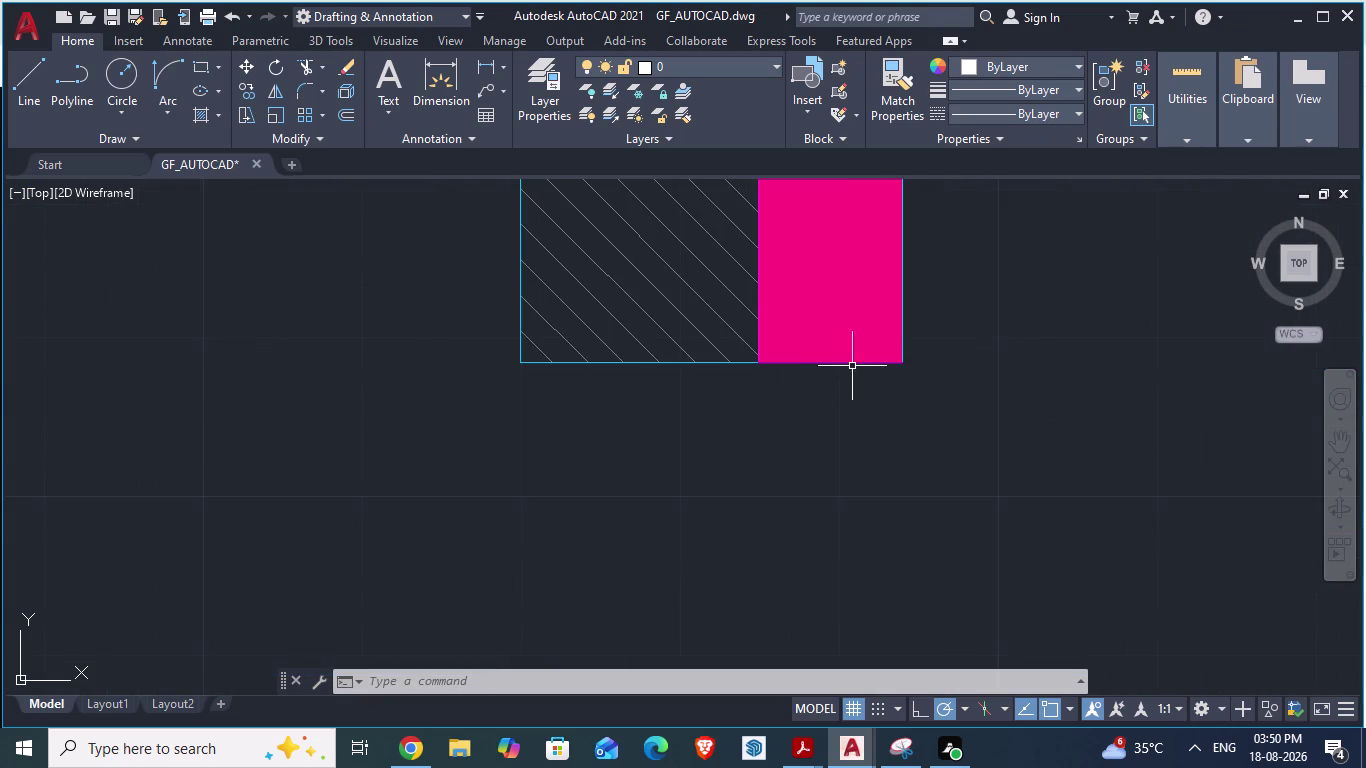
Restart TRIM and cut the grid-line ends crossing the hatched column.
text(TR)
key(Return)
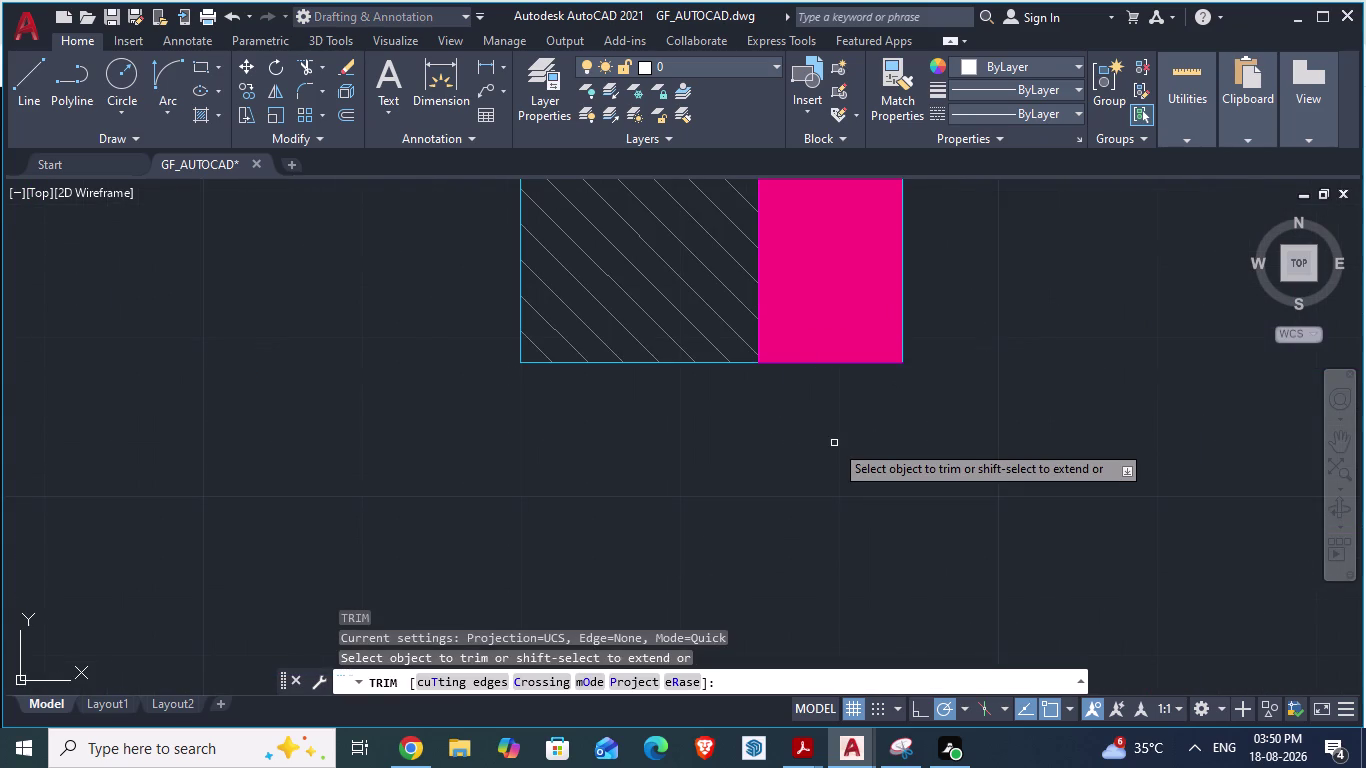
scroll(up, 3)
click(783, 308)
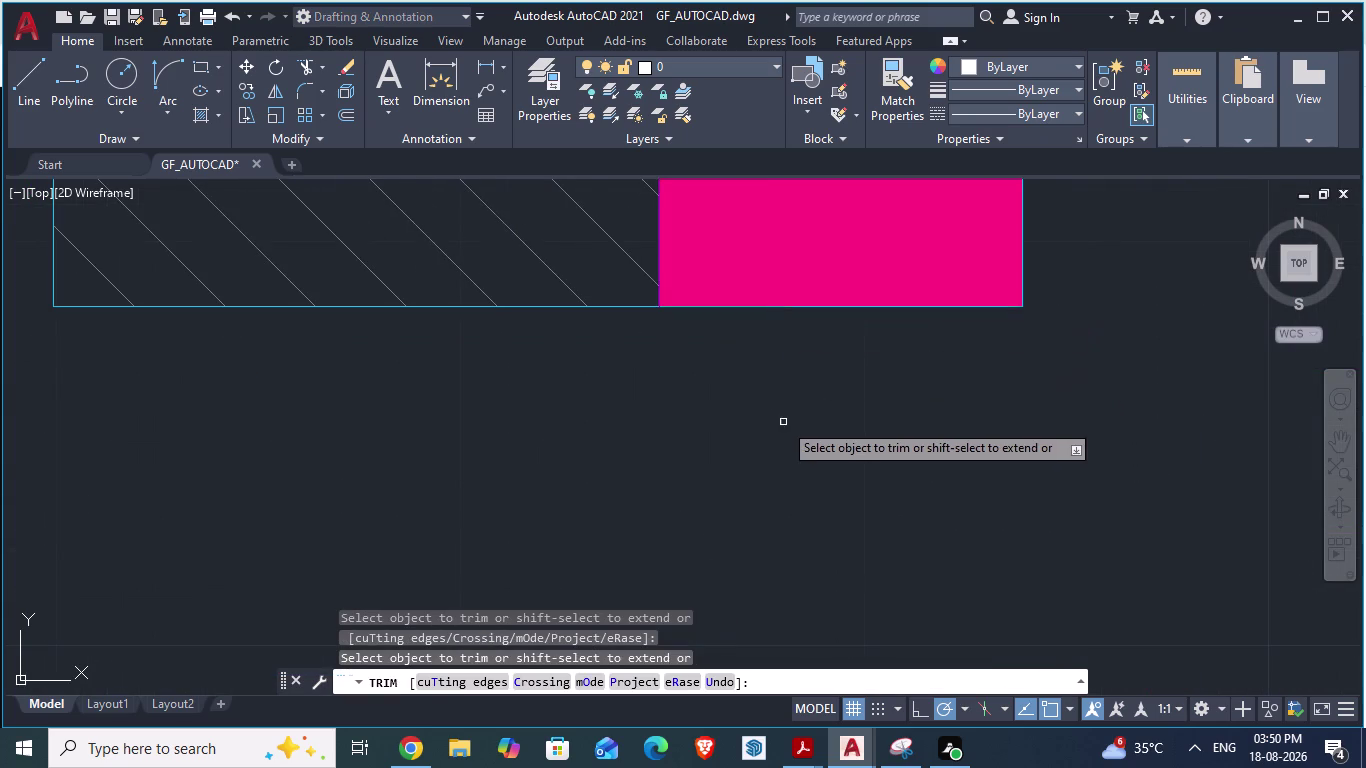
scroll(down, 3)
scroll(down, 3)
scroll(up, 3)
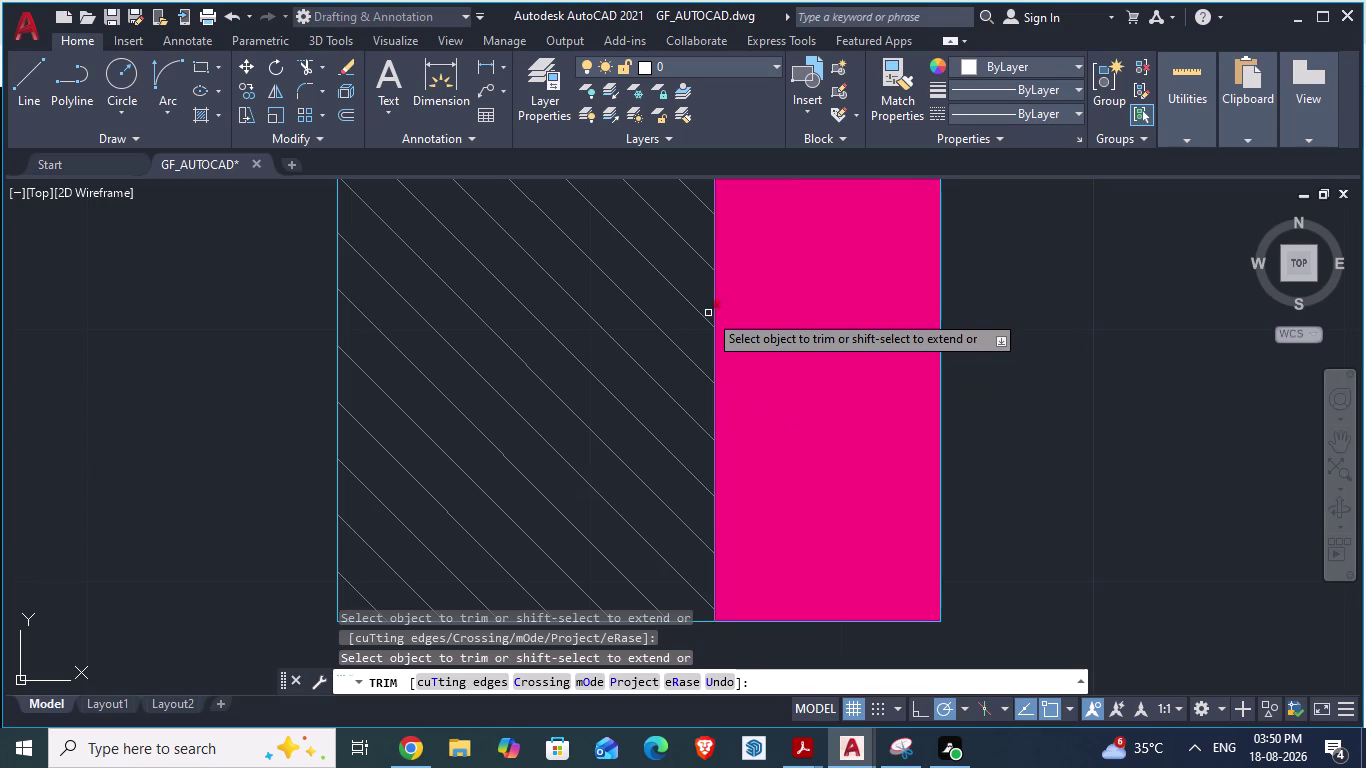
click(711, 310)
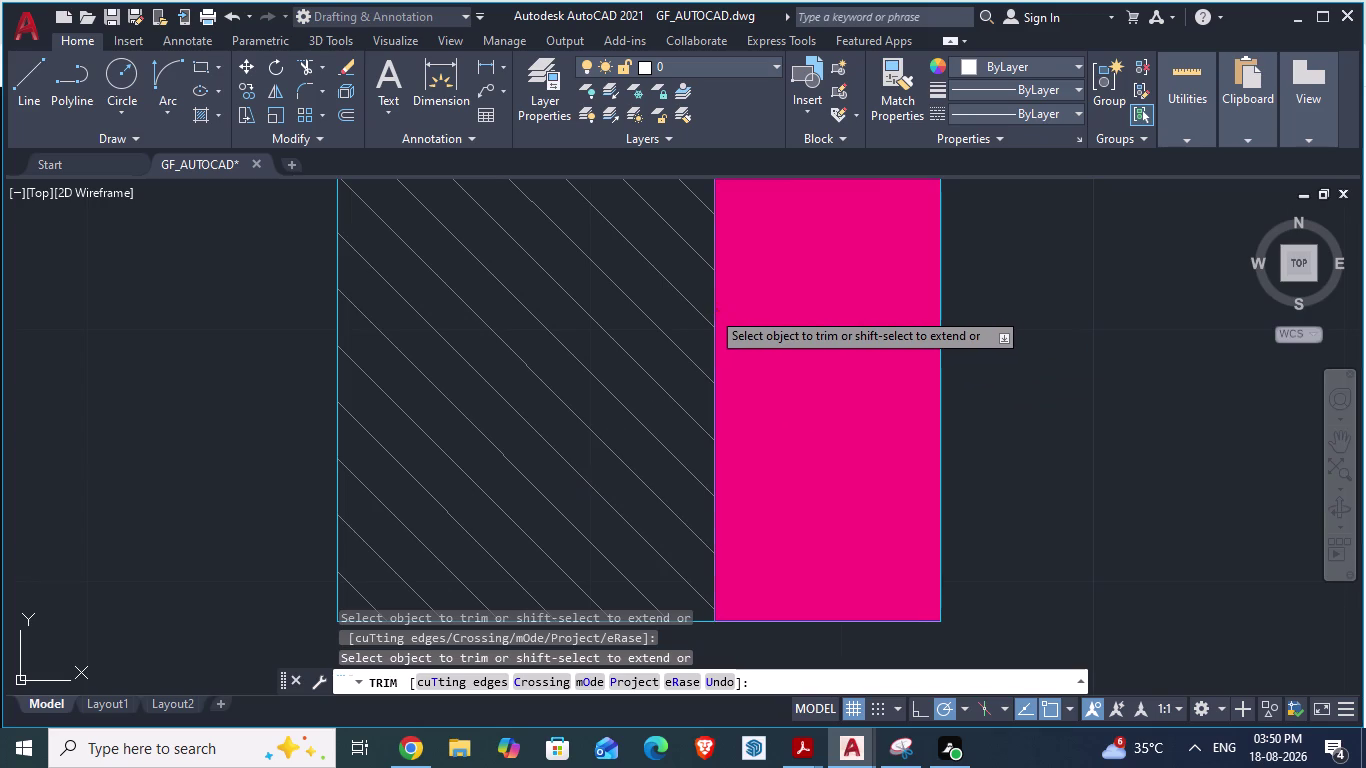
scroll(down, 3)
scroll(up, 3)
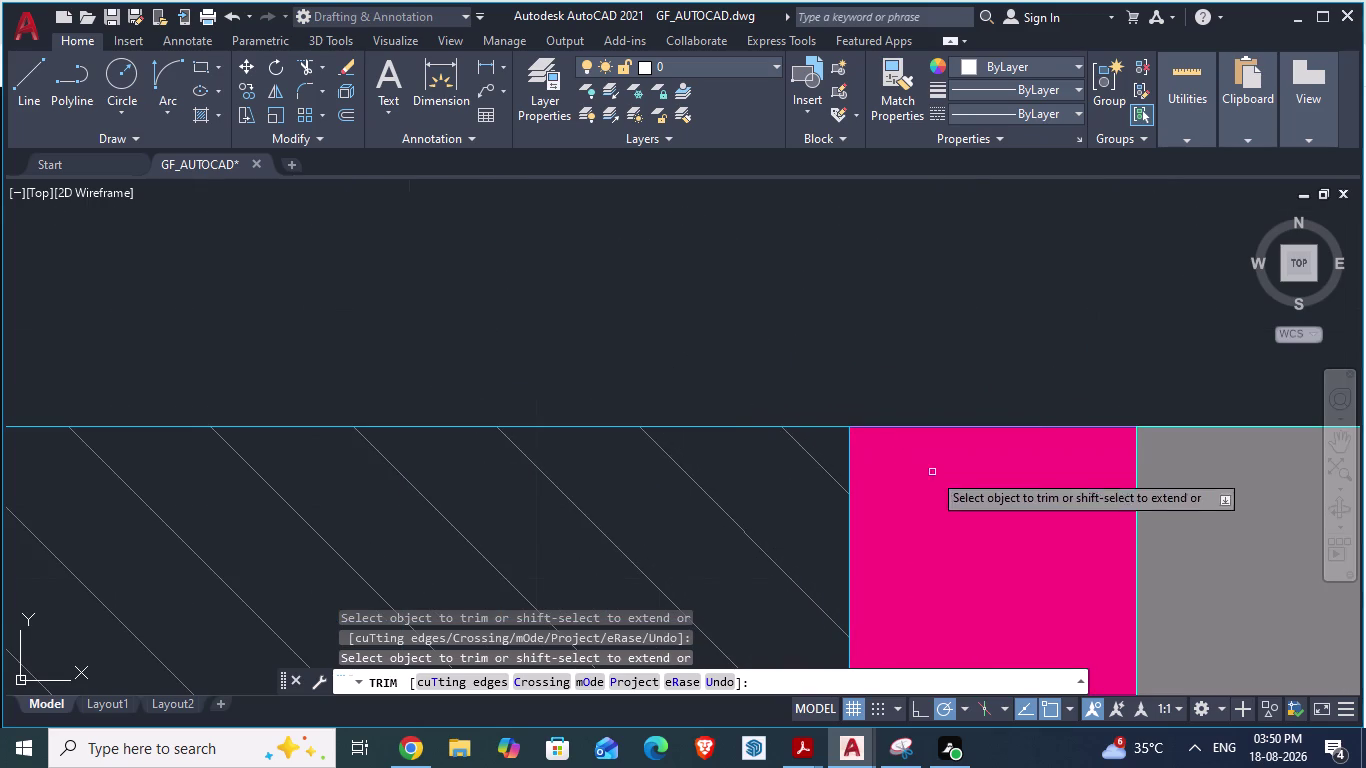
scroll(down, 3)
scroll(down, 3)
scroll(up, 3)
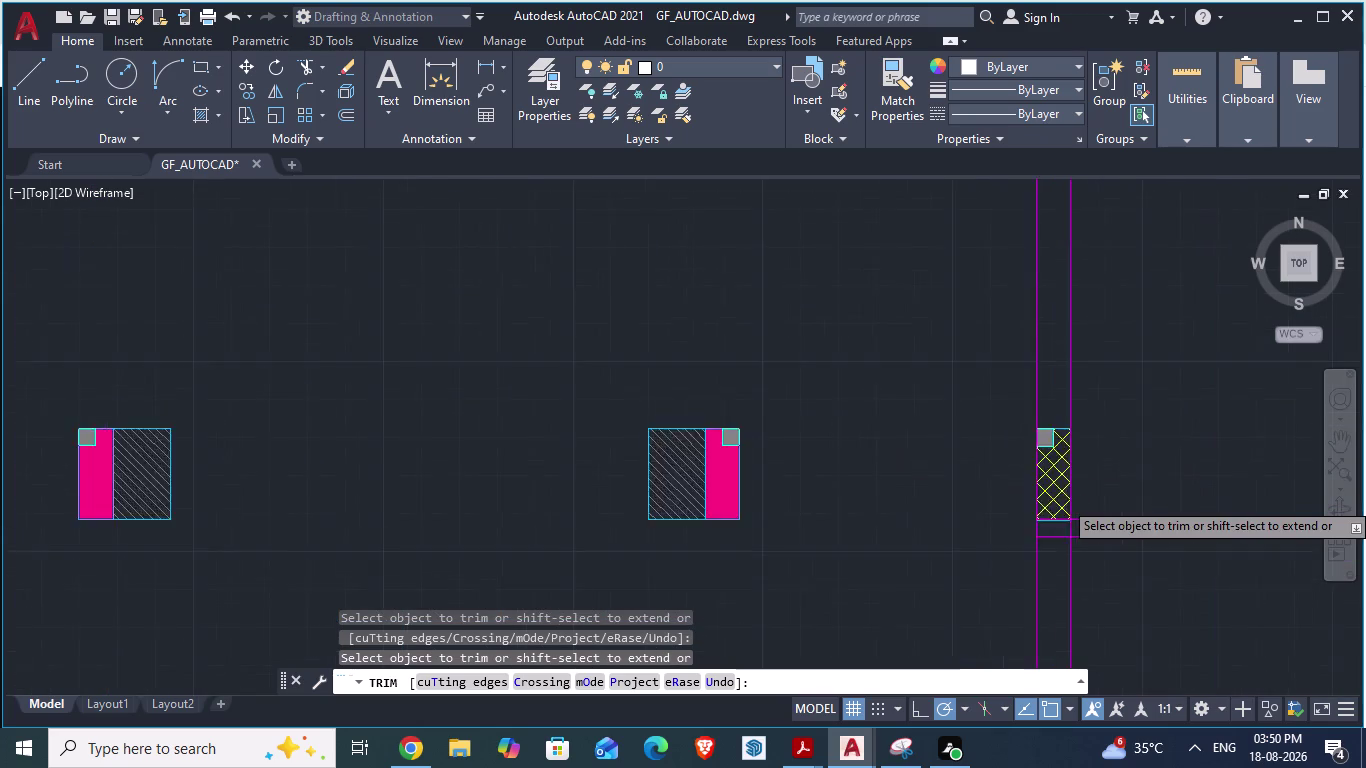
scroll(up, 3)
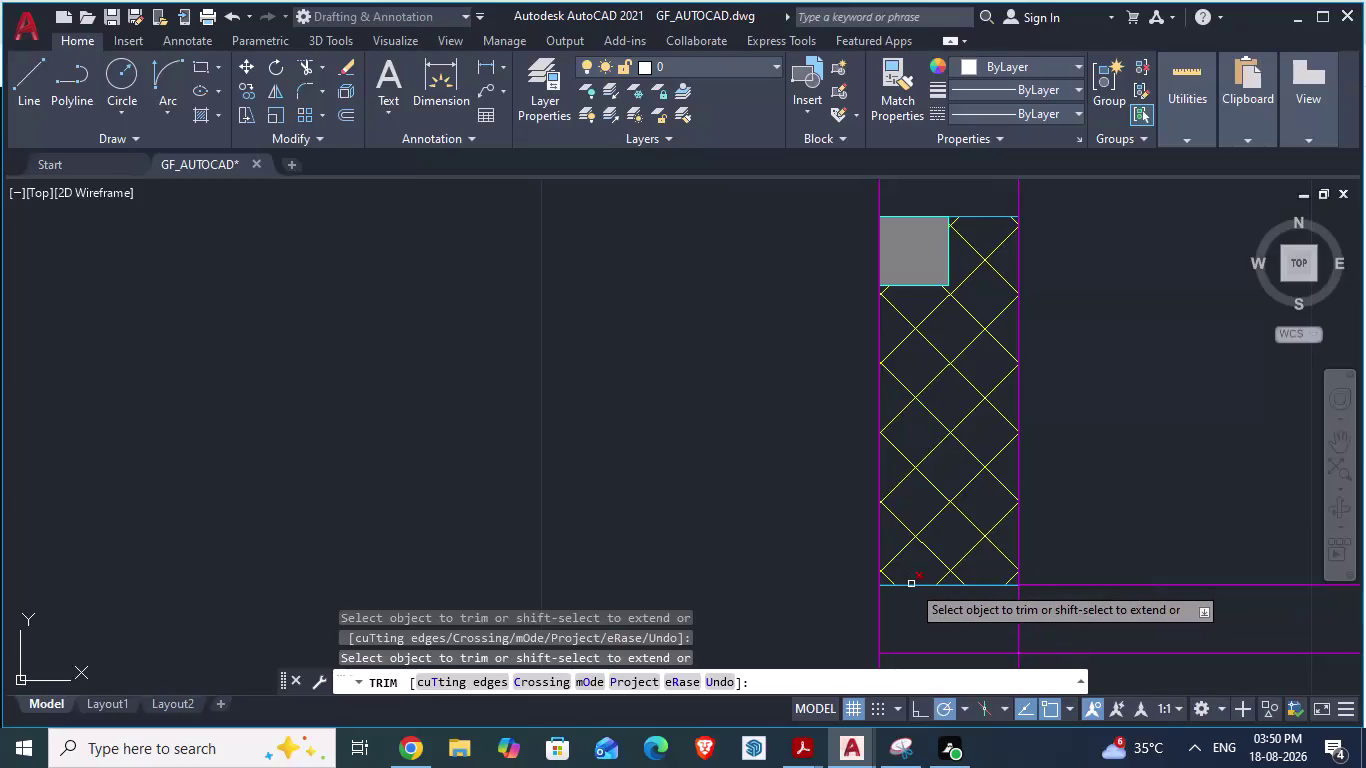
Trim the grid line below the hatched column, then end the trim.
click(911, 584)
scroll(down, 3)
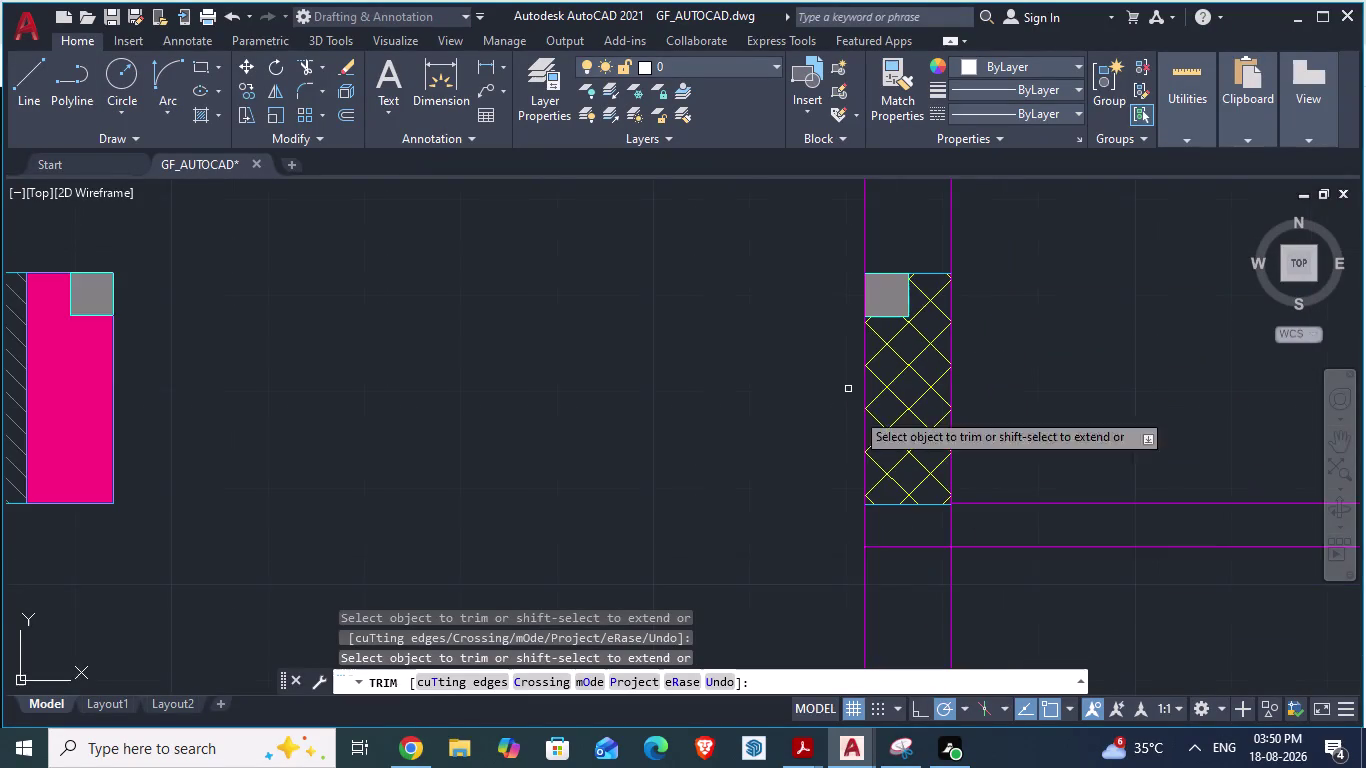
scroll(up, 3)
scroll(up, 3)
scroll(up, 3)
scroll(down, 3)
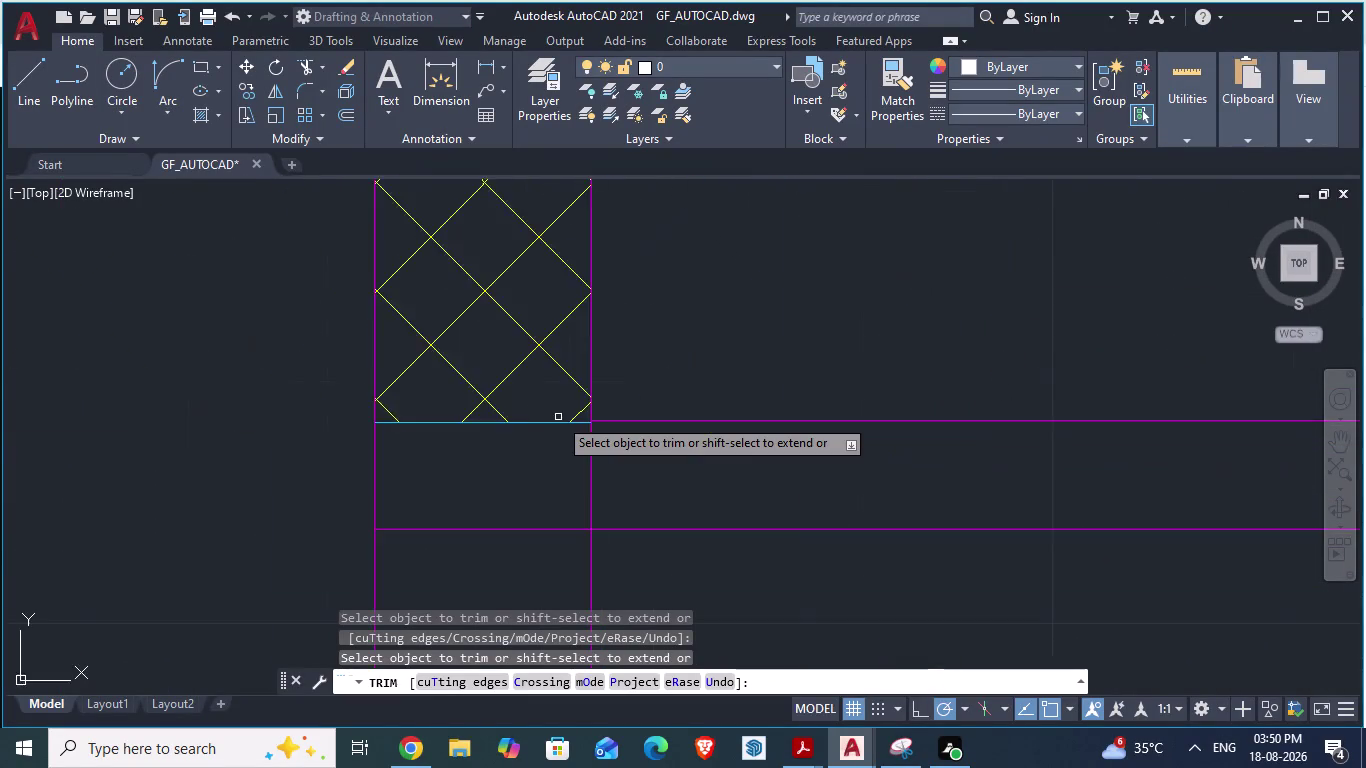
scroll(down, 3)
scroll(up, 3)
scroll(down, 3)
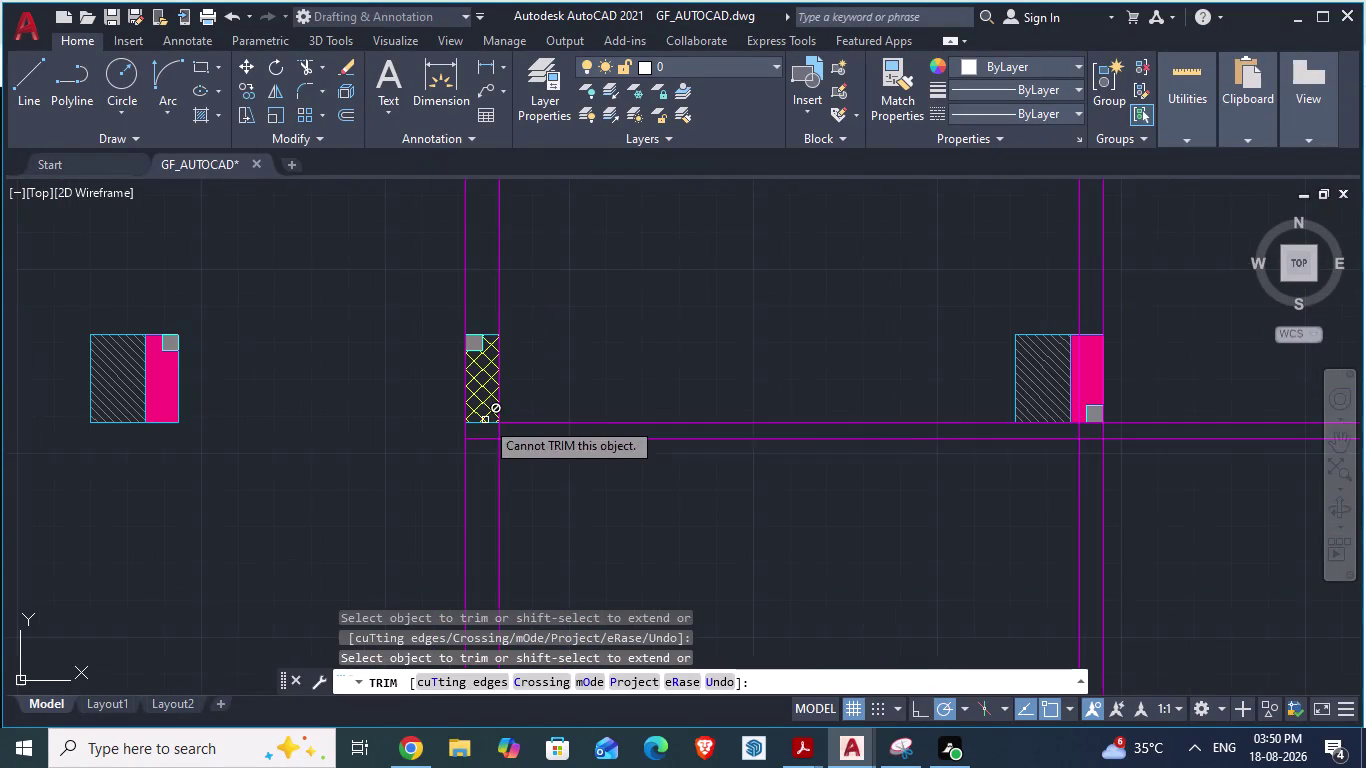
scroll(up, 3)
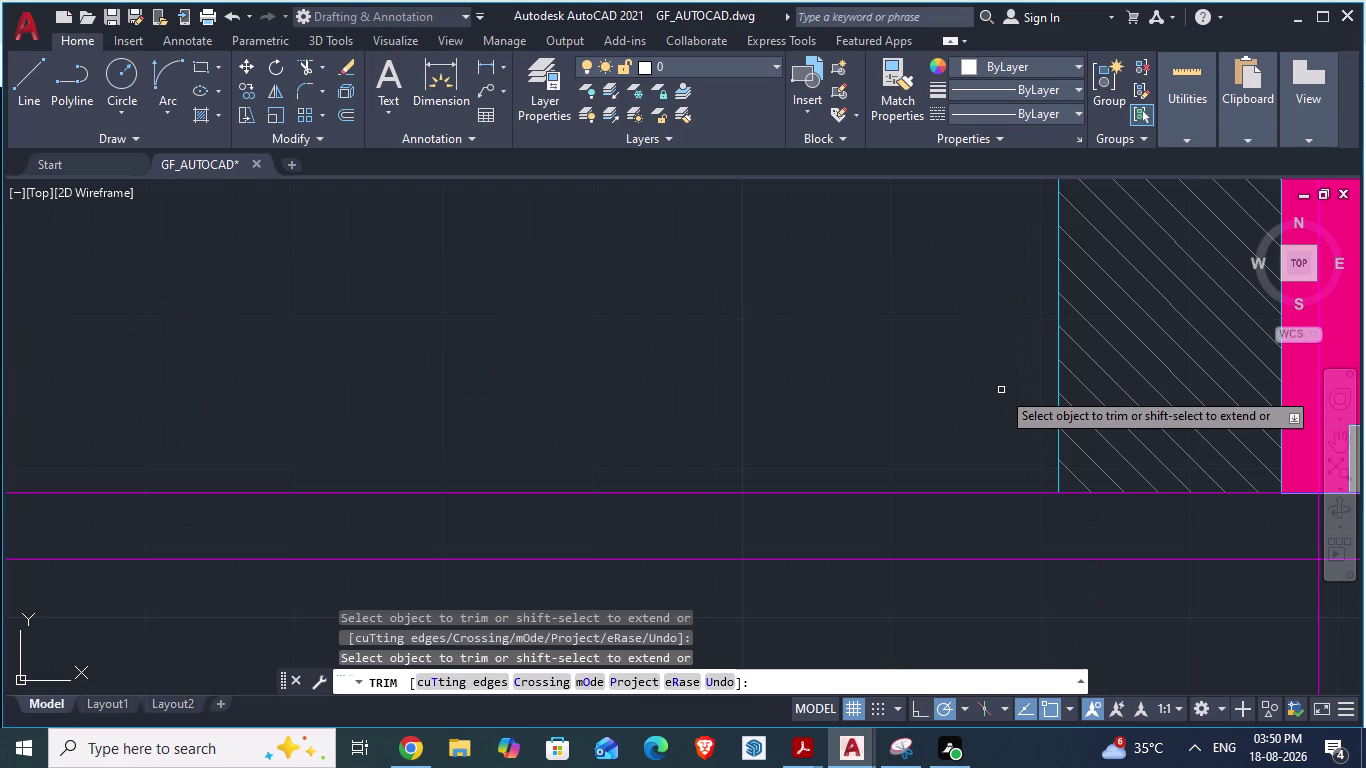
scroll(up, 3)
scroll(down, 3)
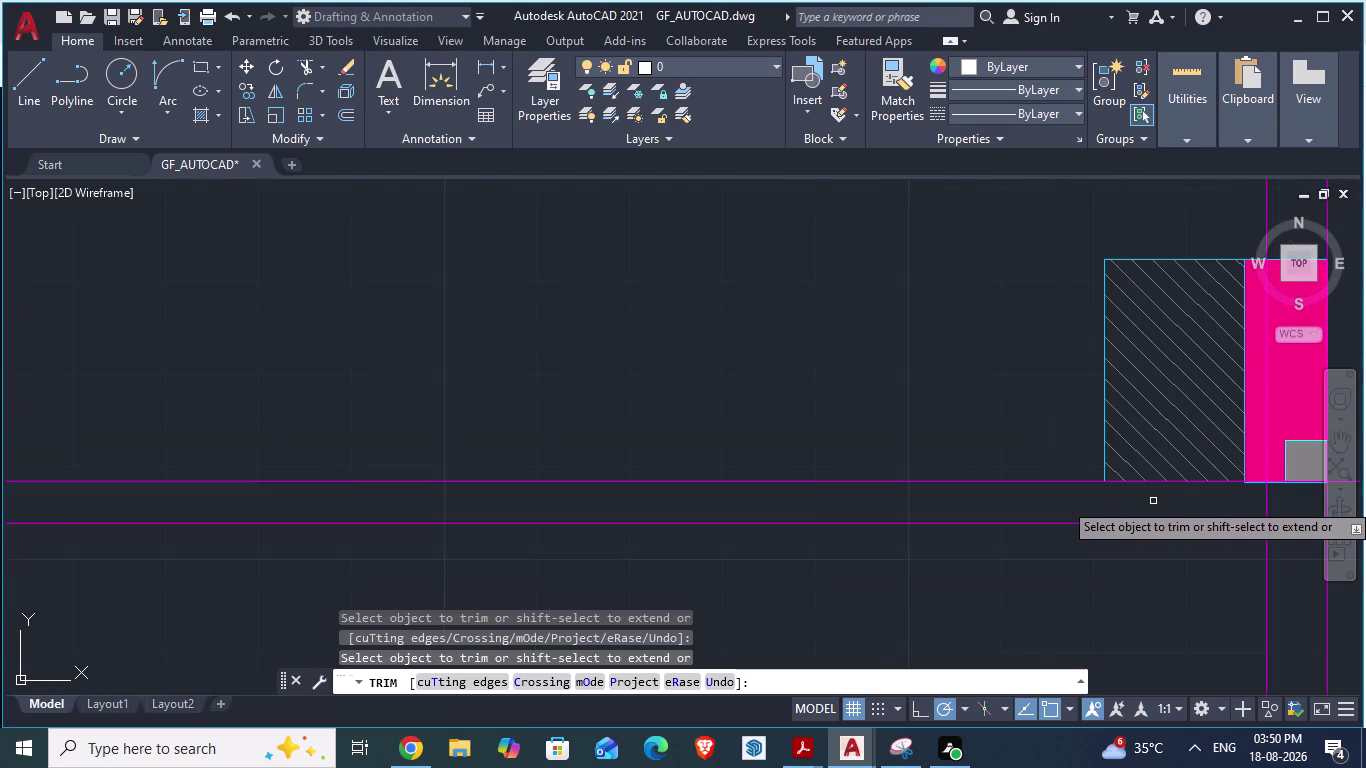
scroll(down, 3)
scroll(up, 3)
scroll(up, 3)
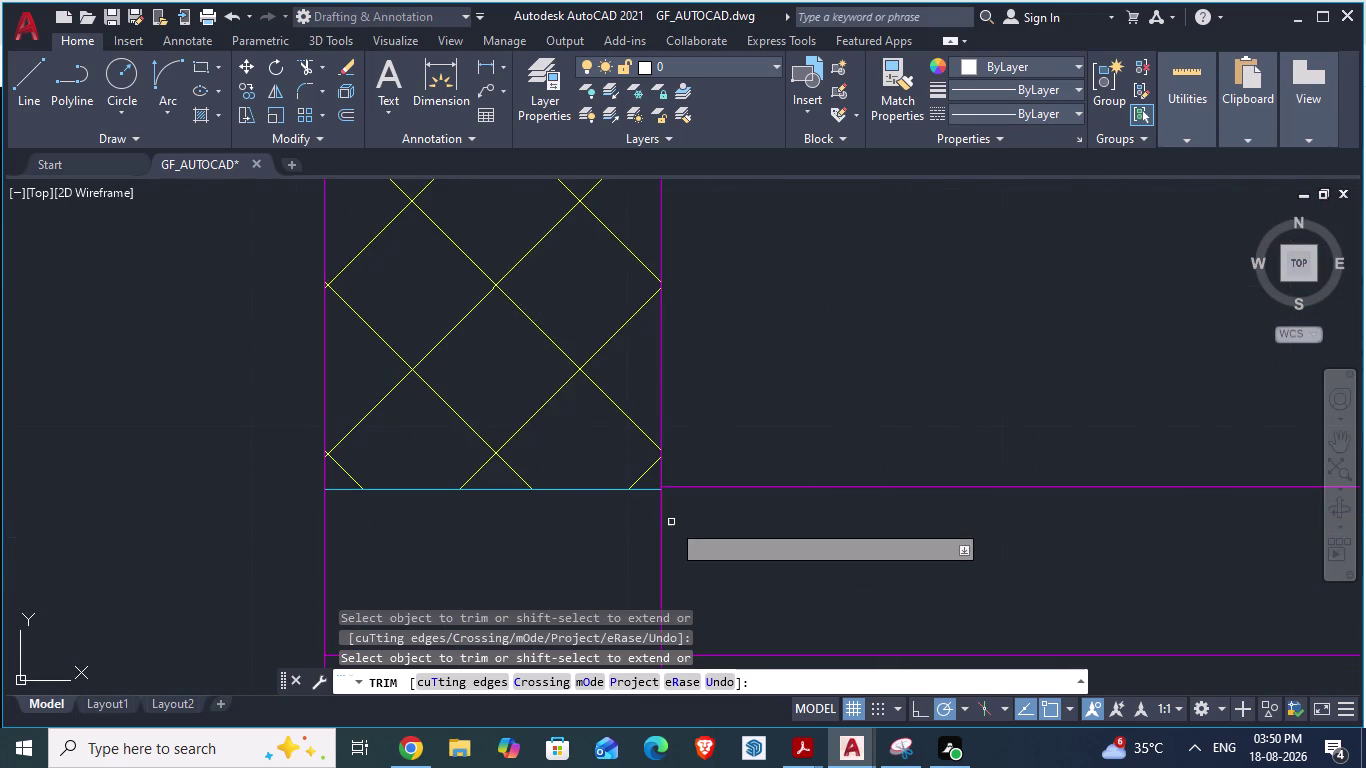
scroll(up, 3)
scroll(down, 3)
scroll(up, 3)
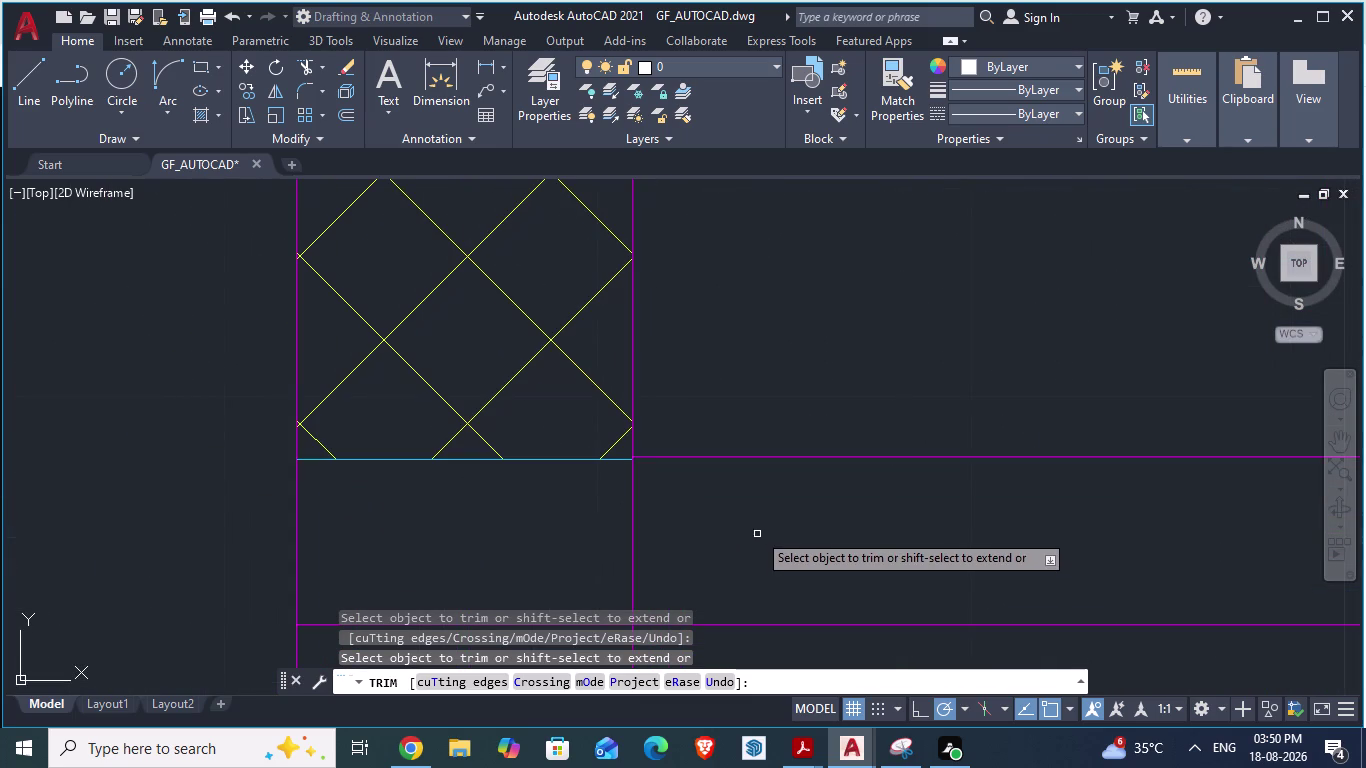
key(Escape)
Start an aligned dimension with DA, pick a first point, then cancel it.
text(D)
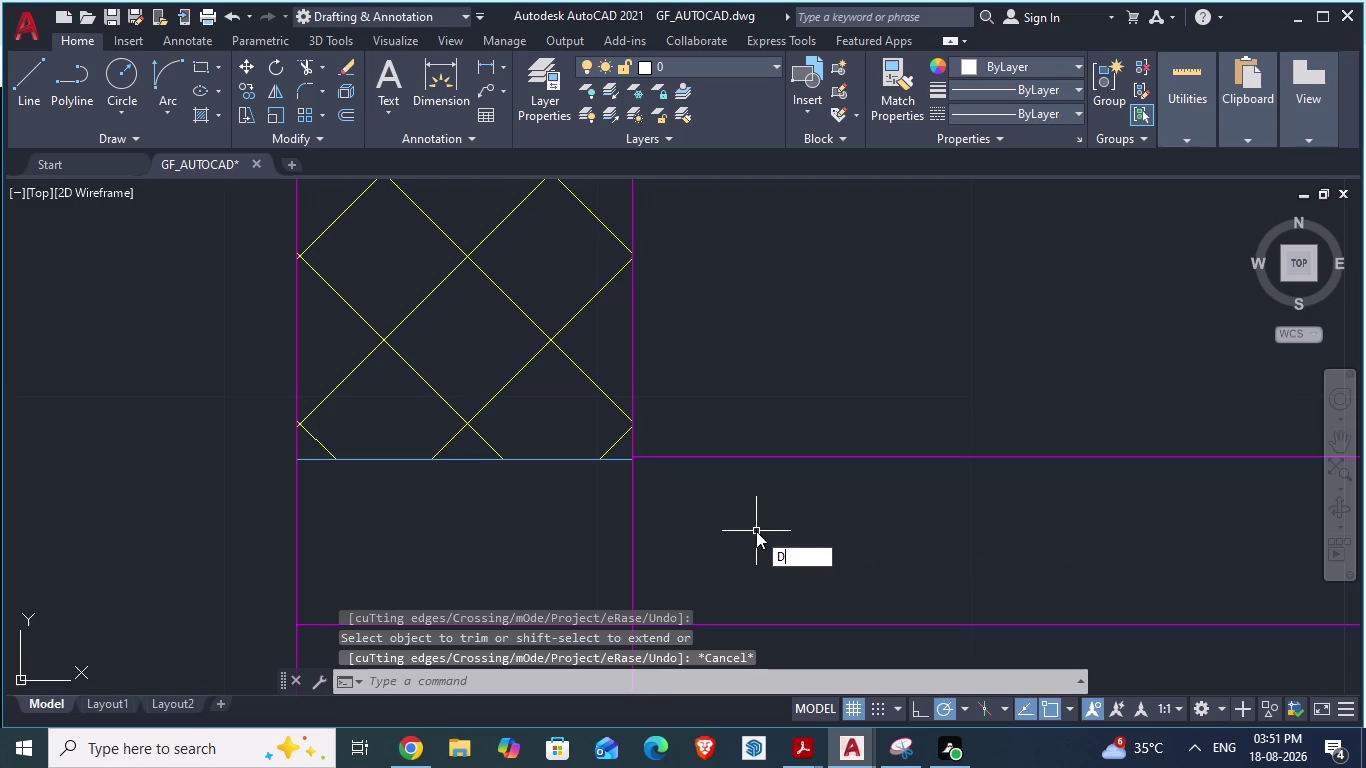
text(A)
key(Return)
click(817, 462)
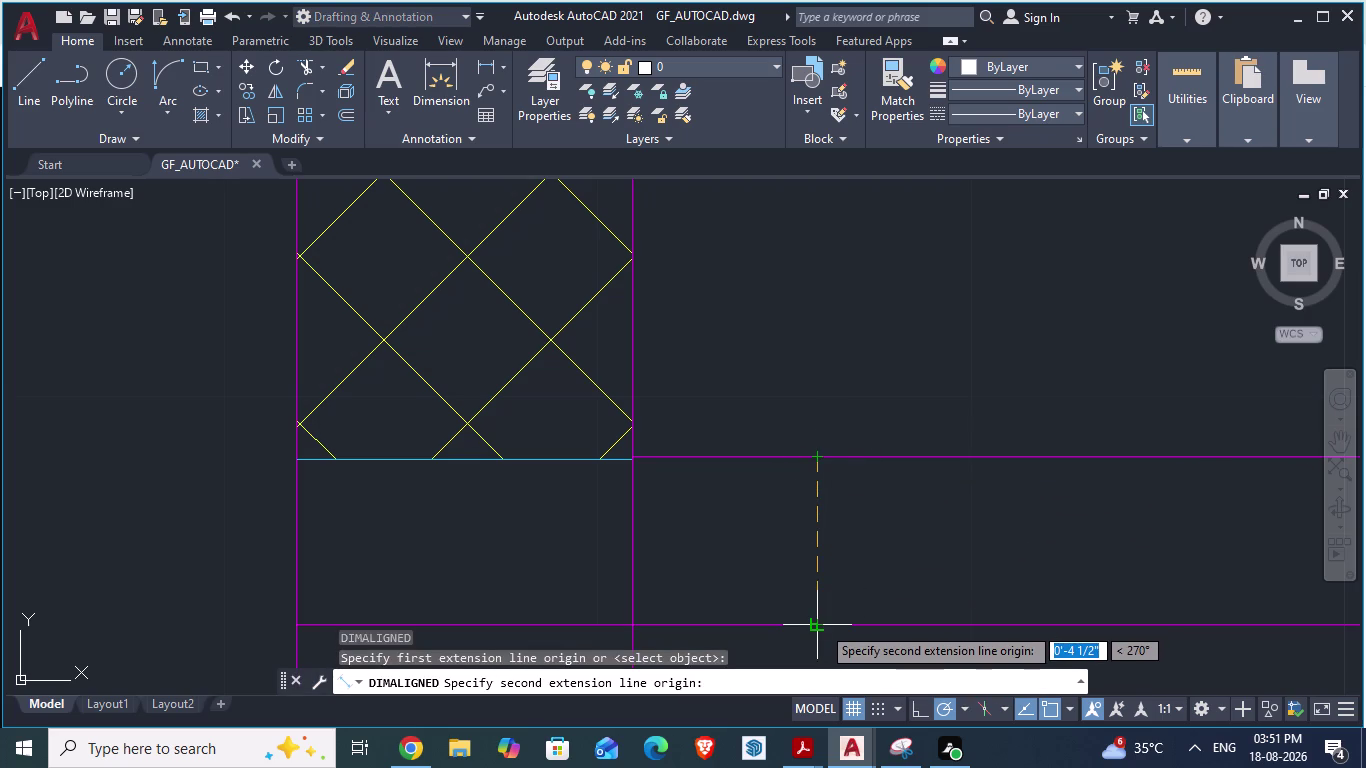
key(Escape)
Save GF_AUTOCAD, zoom out and switch to the ARCH PLANS drawing.
scroll(down, 3)
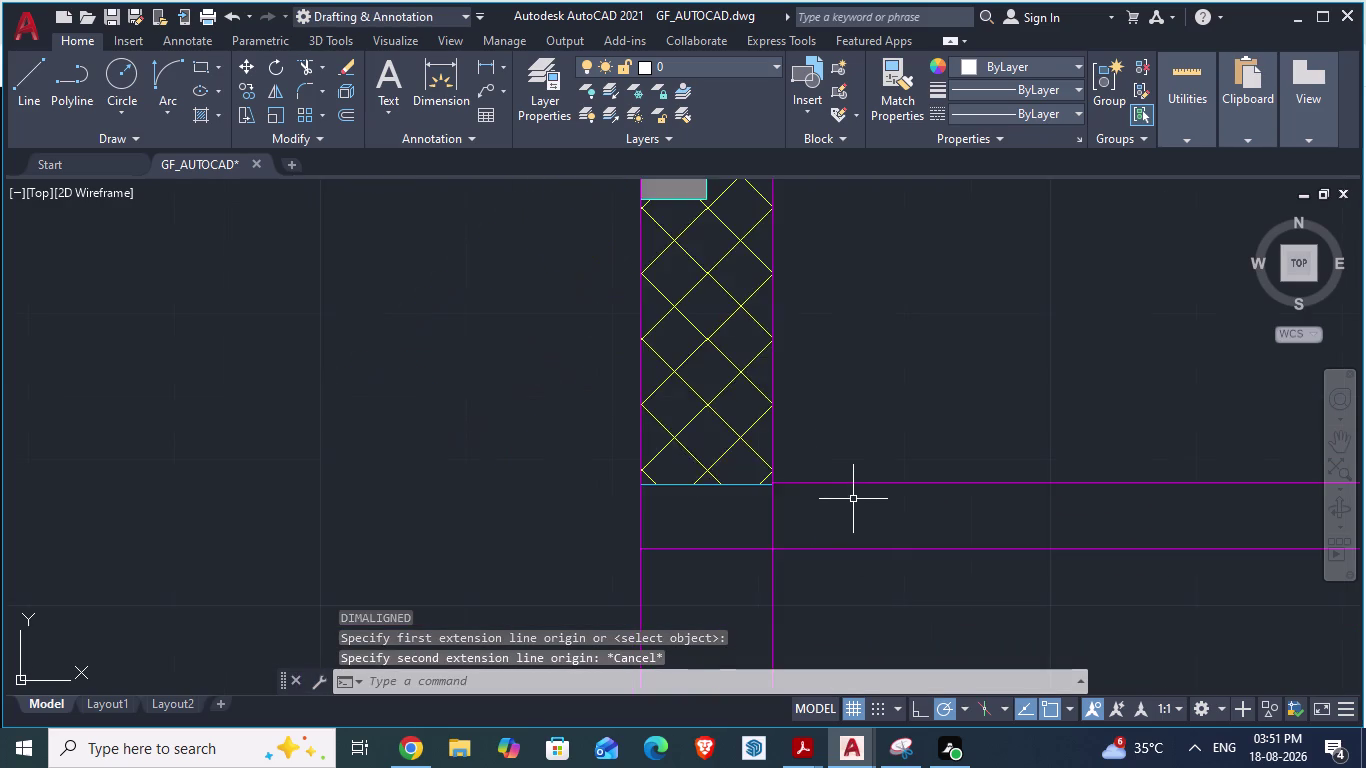
scroll(down, 3)
key(ctrl+s)
scroll(down, 3)
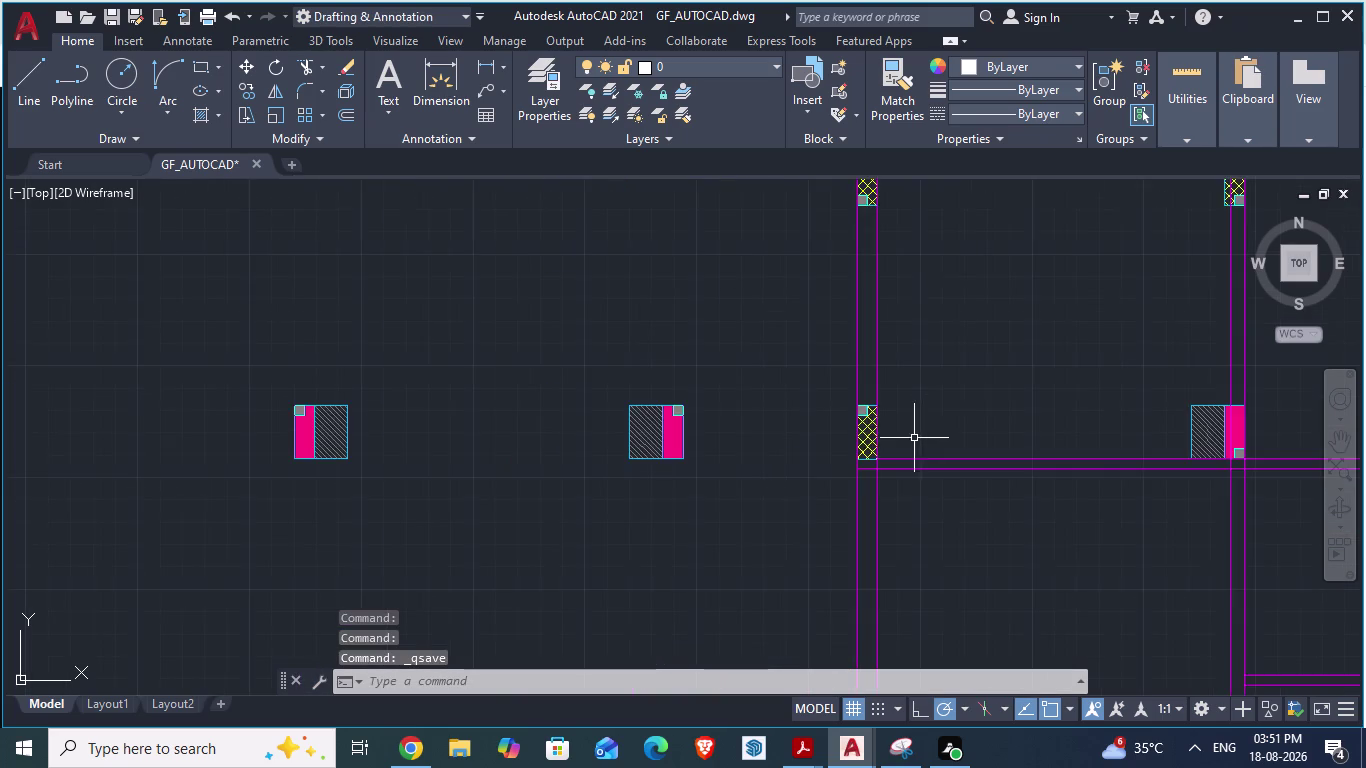
scroll(down, 3)
scroll(down, 3)
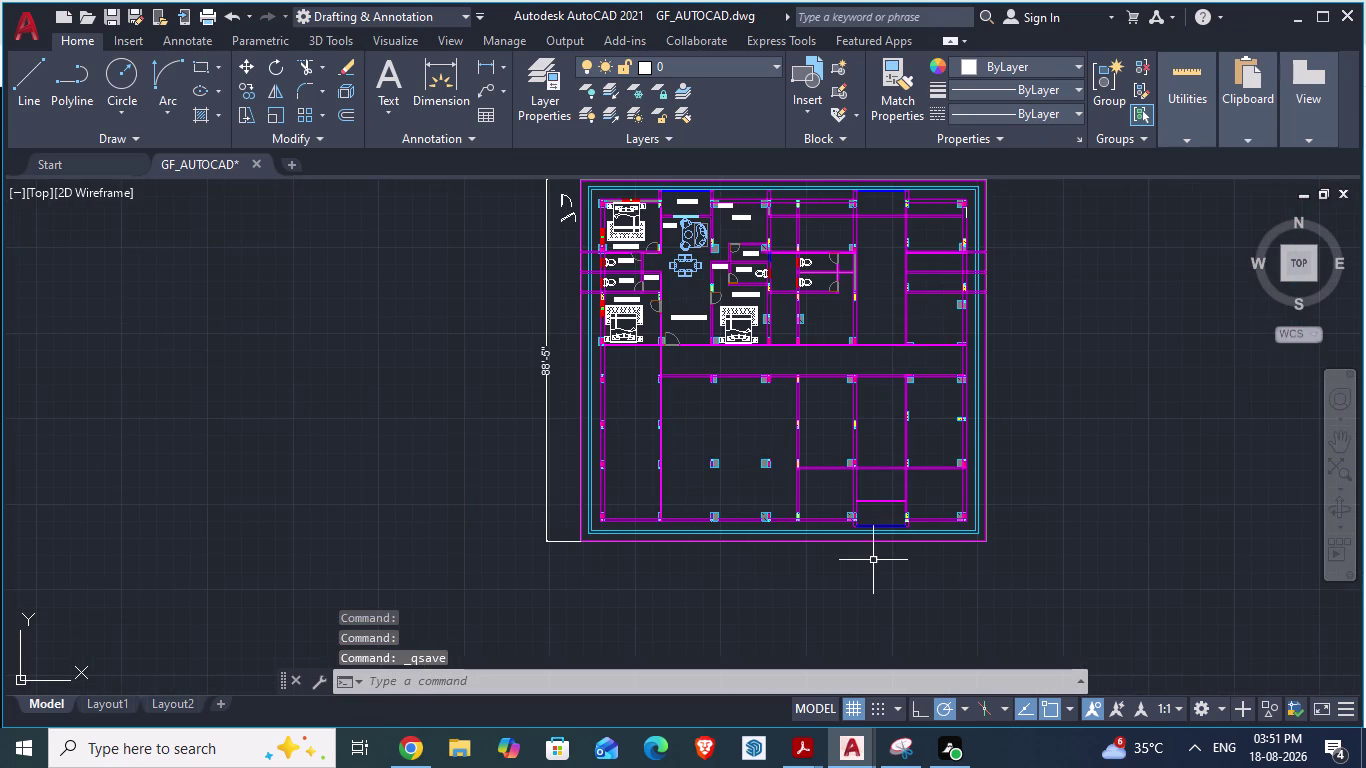
key(alt+Tab)
Box-select and delete the grid lines lying over the flat.
scroll(down, 3)
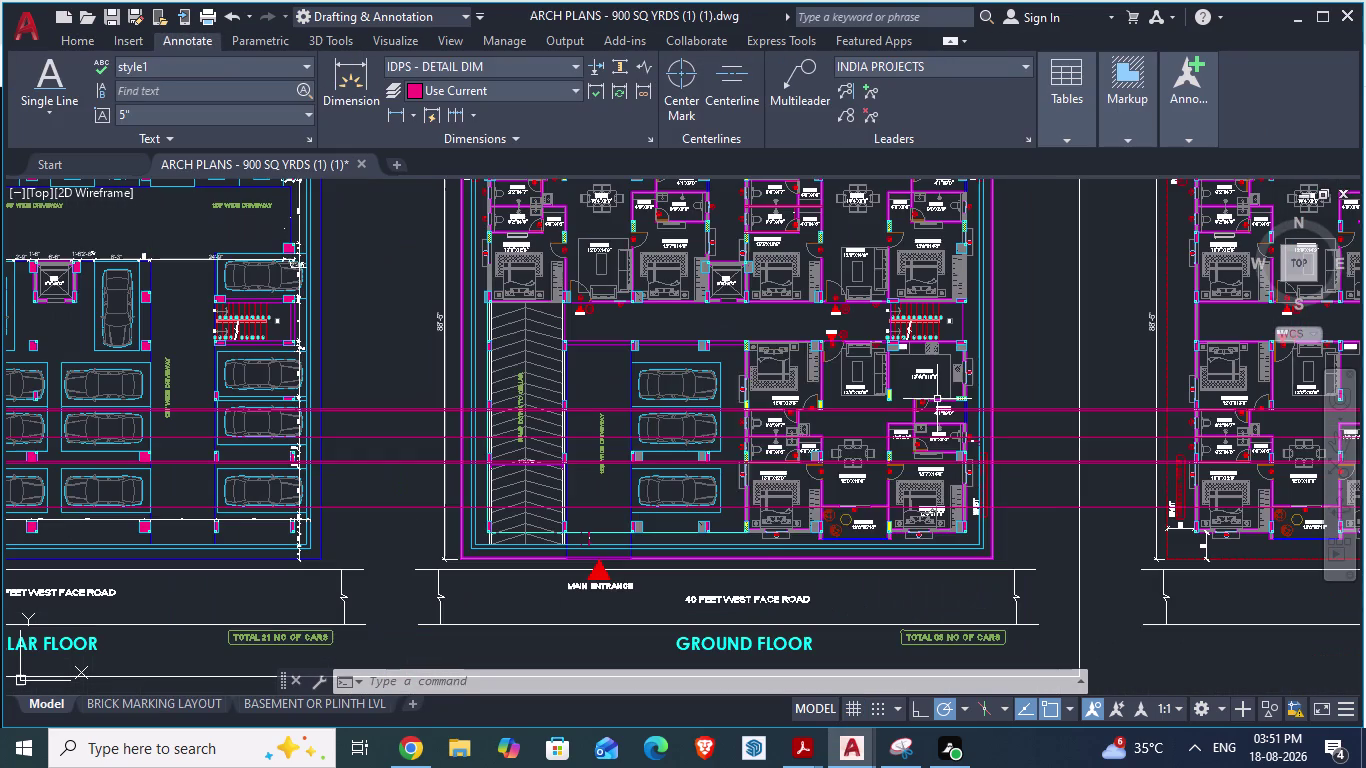
scroll(up, 3)
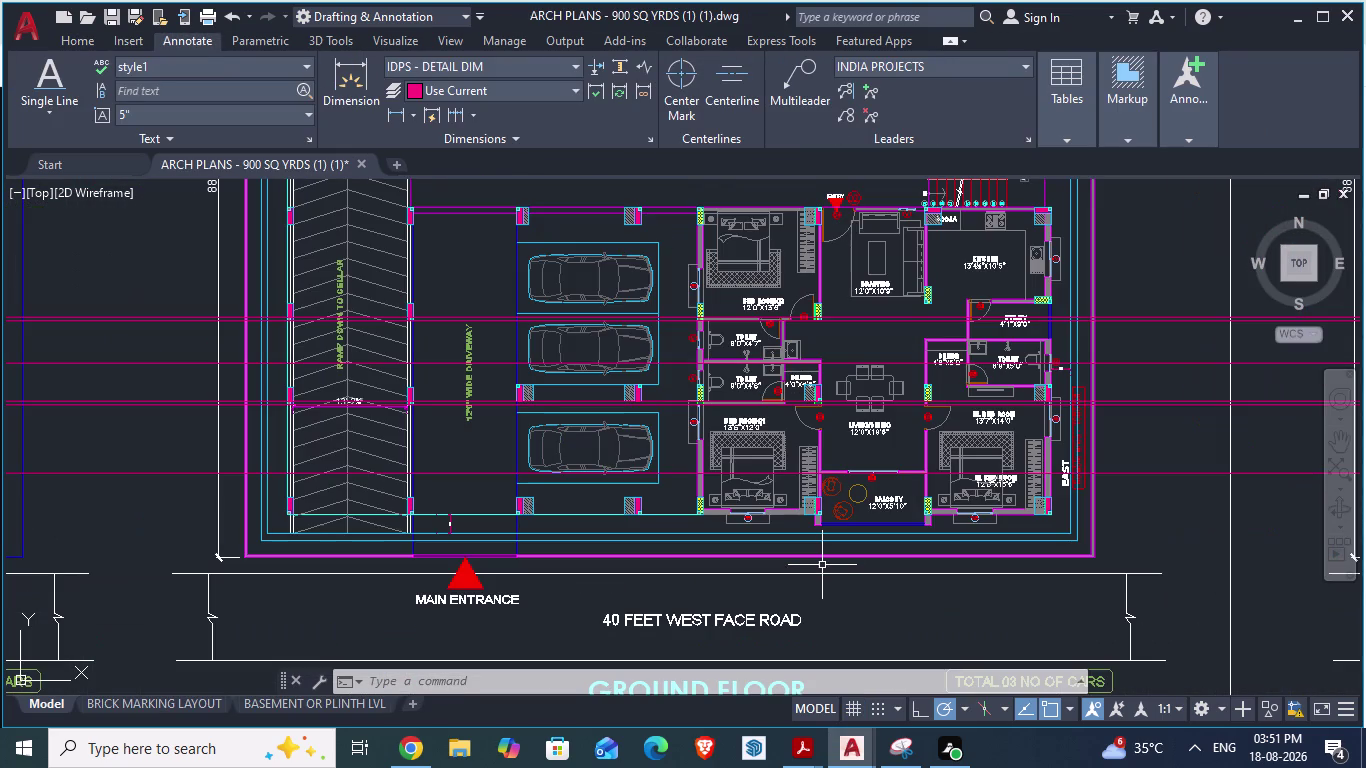
scroll(down, 3)
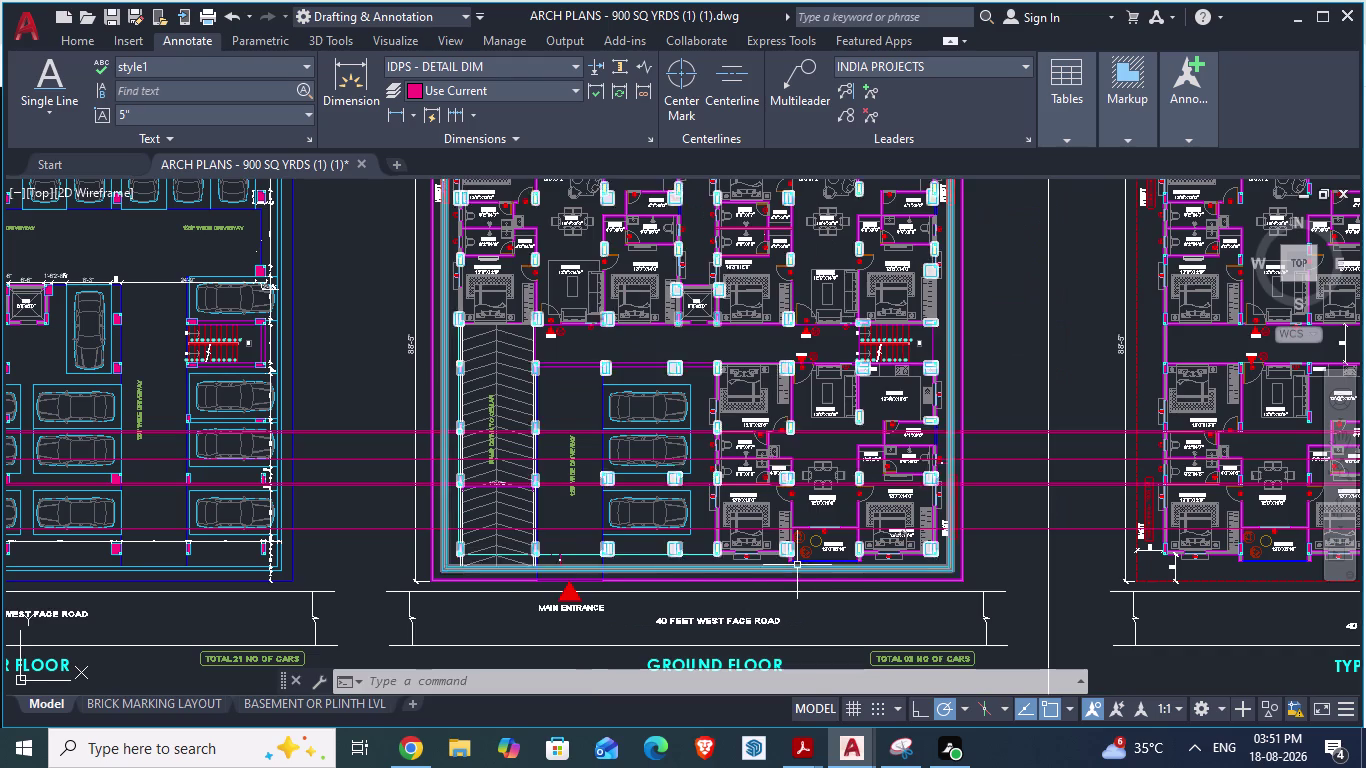
scroll(up, 3)
scroll(up, 3)
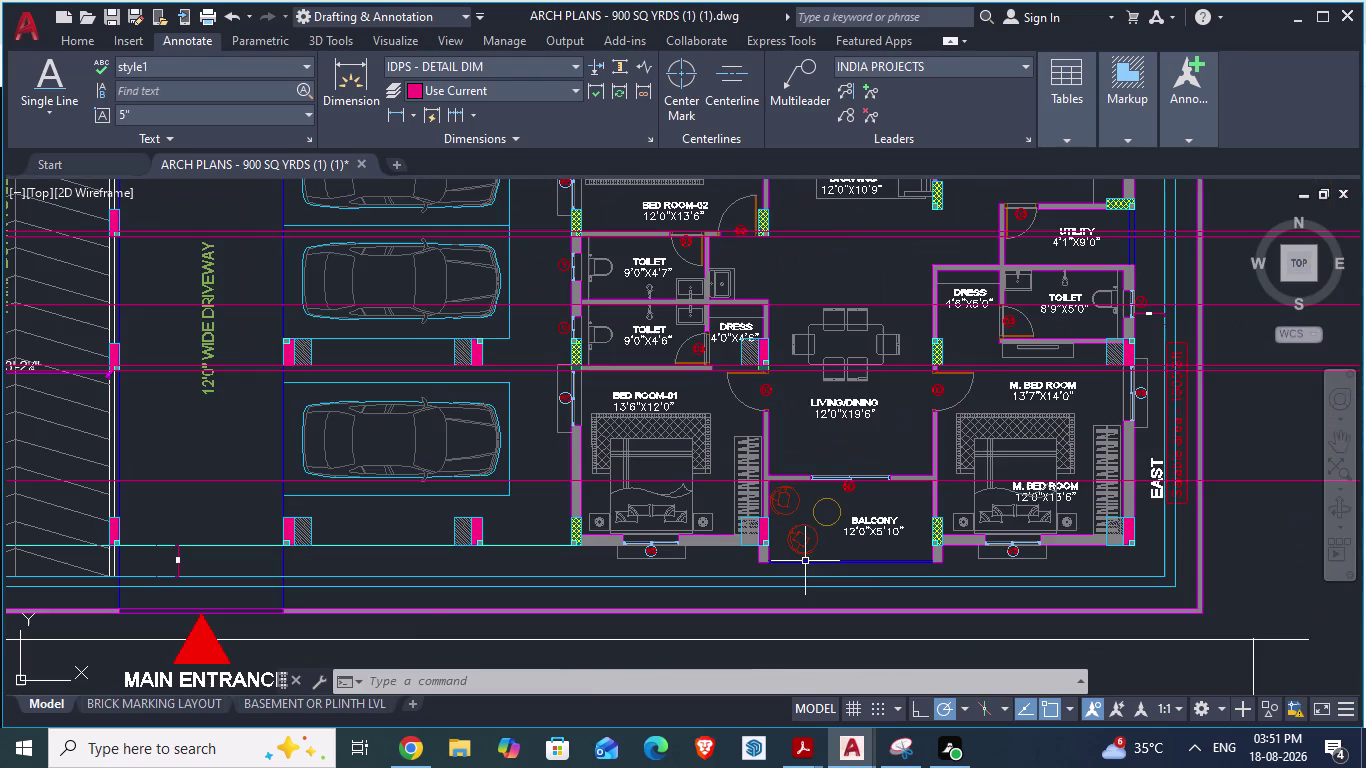
scroll(down, 3)
scroll(down, 3)
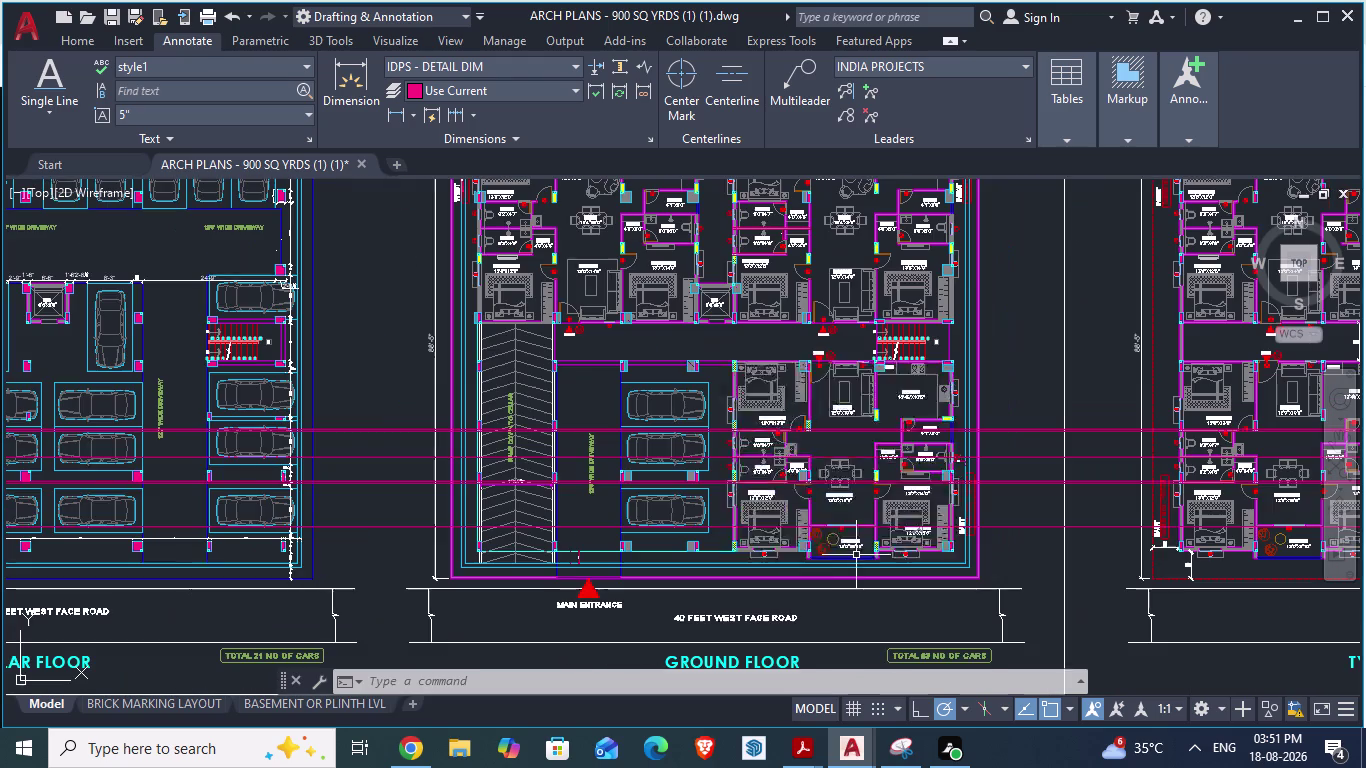
click(381, 373)
click(349, 548)
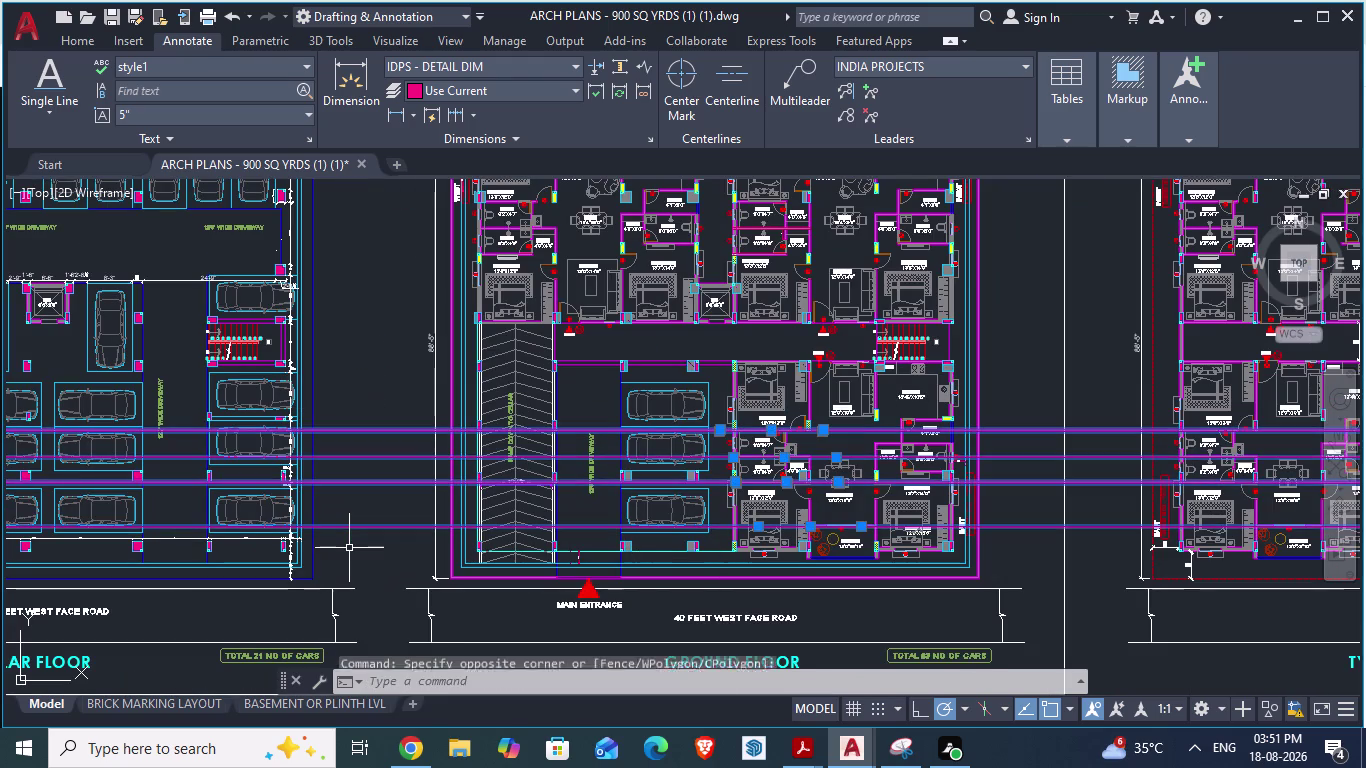
key(Delete)
Zoom around the ARCH PLANS entries and staircase, then switch to GF_AUTOCAD.
scroll(up, 3)
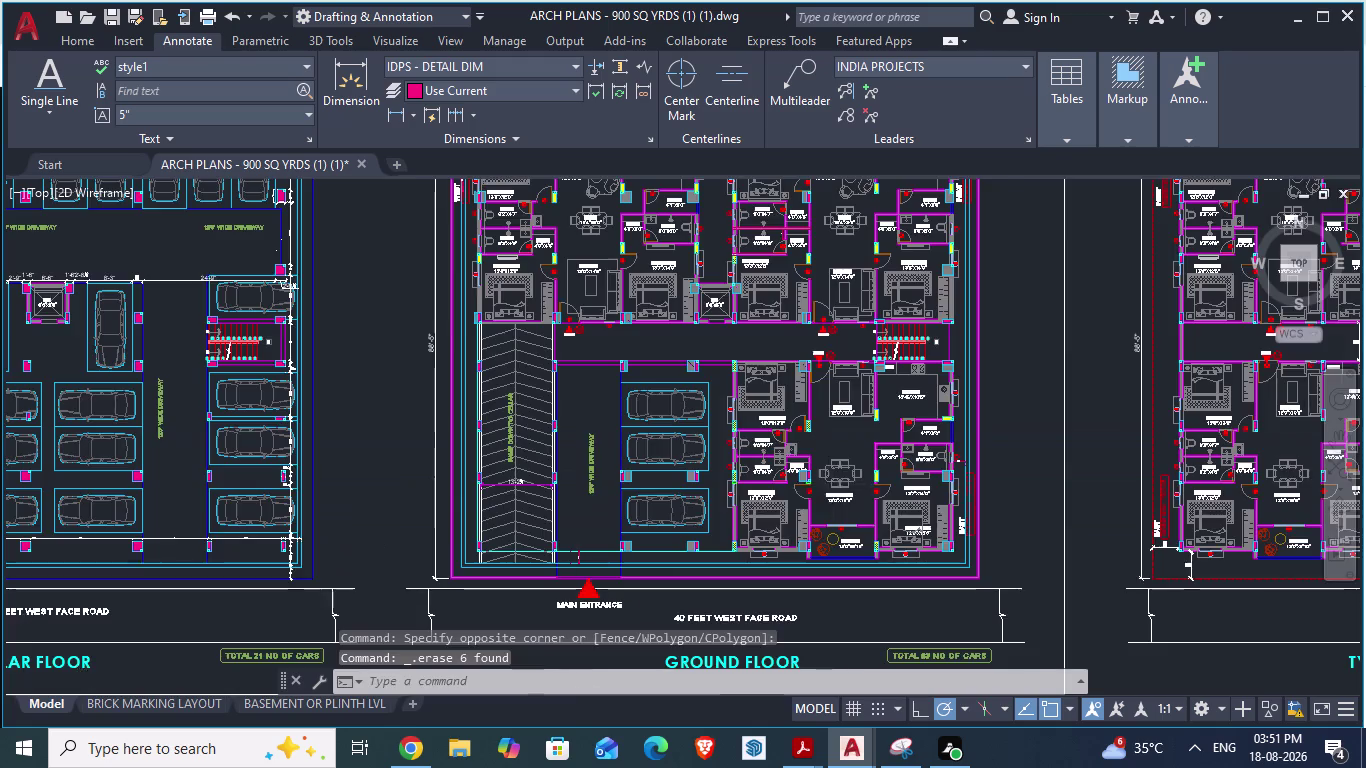
scroll(up, 3)
scroll(down, 3)
scroll(down, 3)
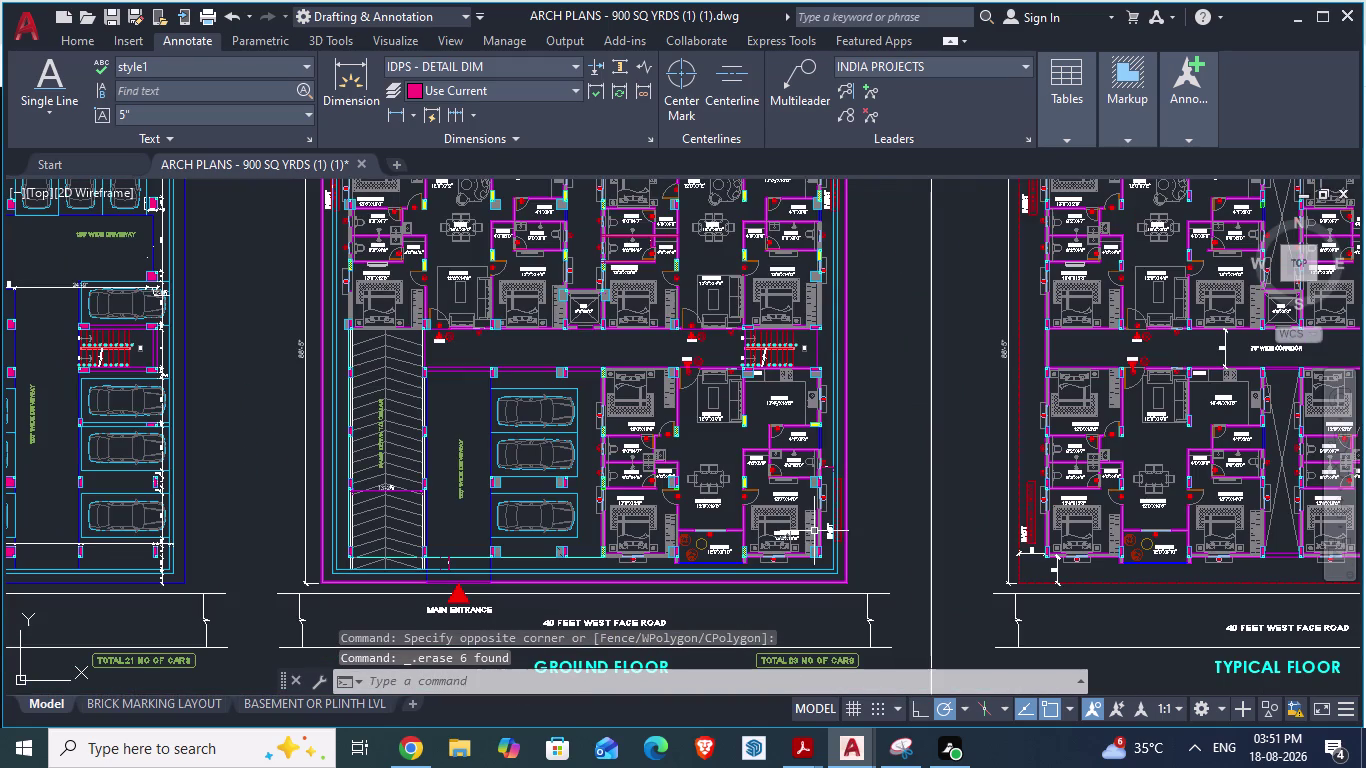
scroll(up, 3)
scroll(up, 3)
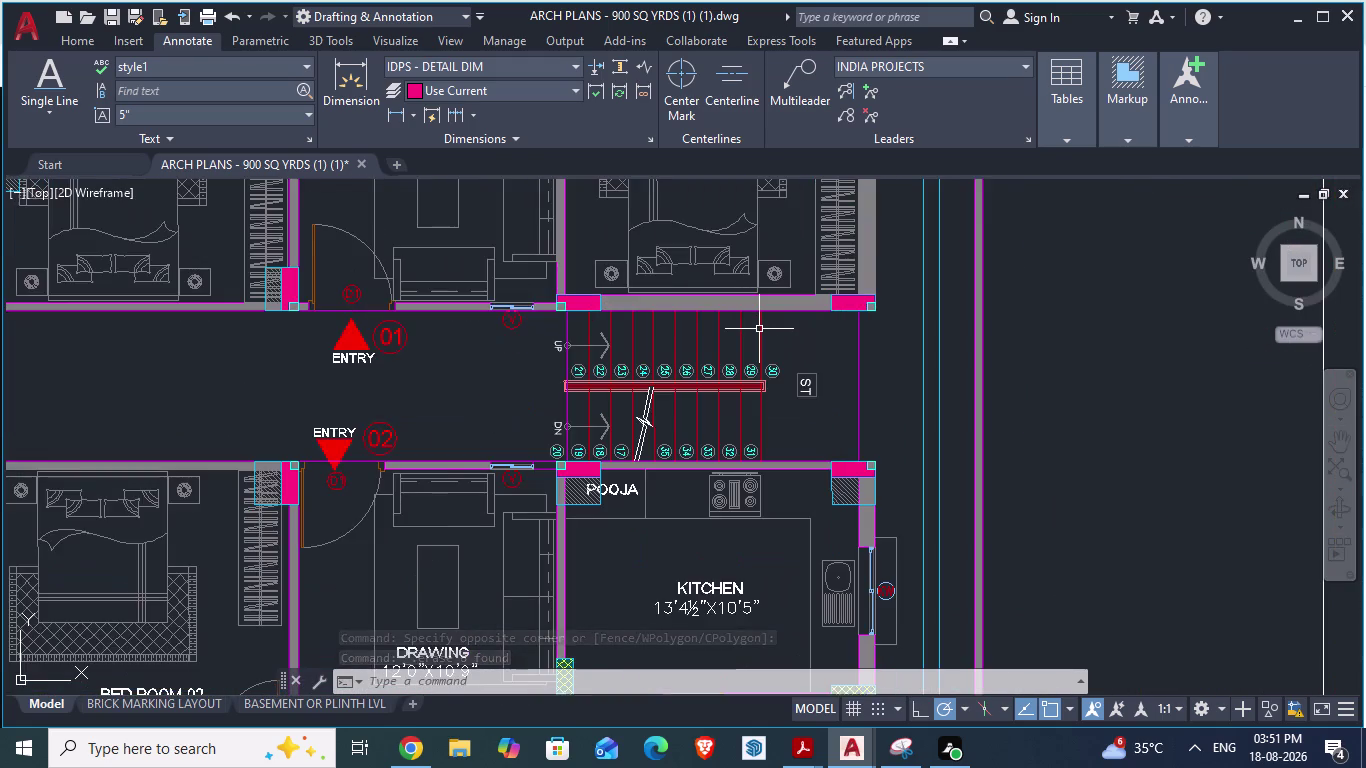
scroll(up, 3)
scroll(down, 3)
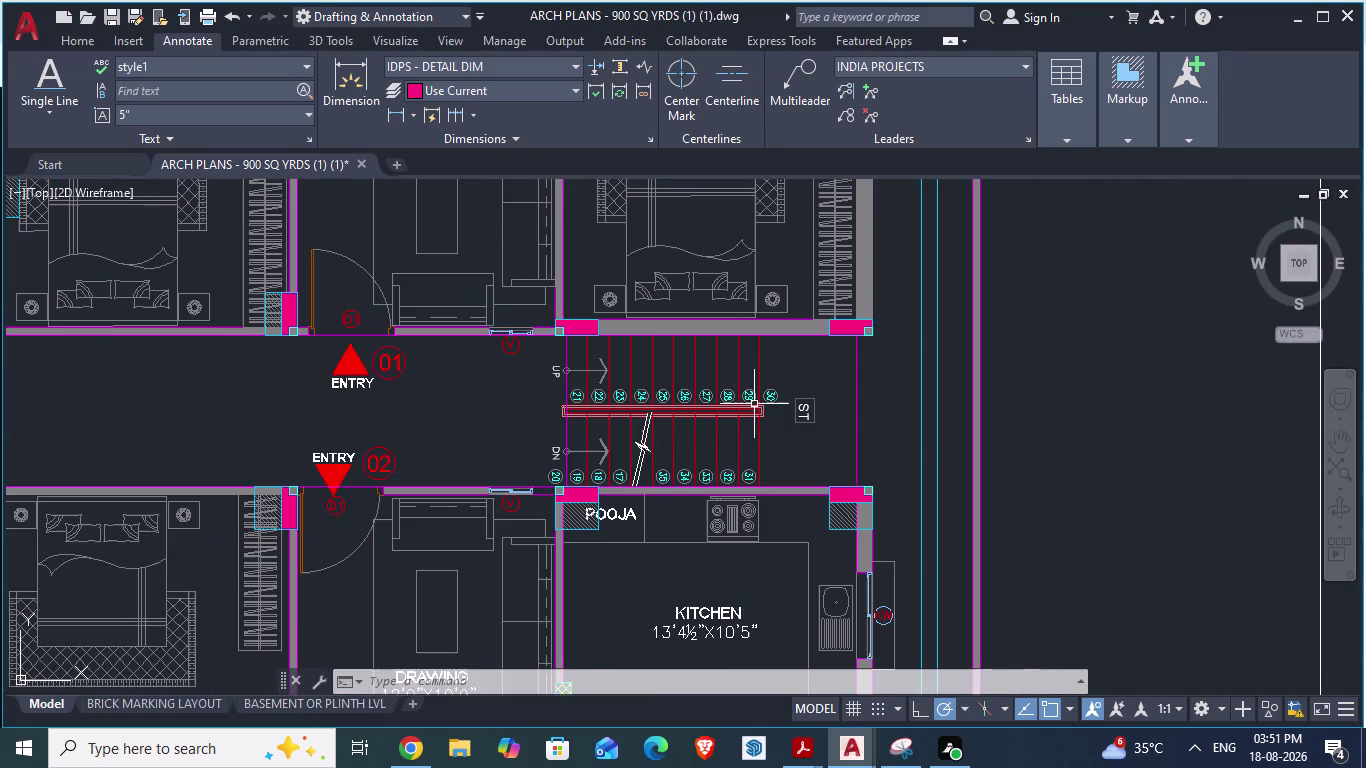
scroll(down, 3)
scroll(down, 3)
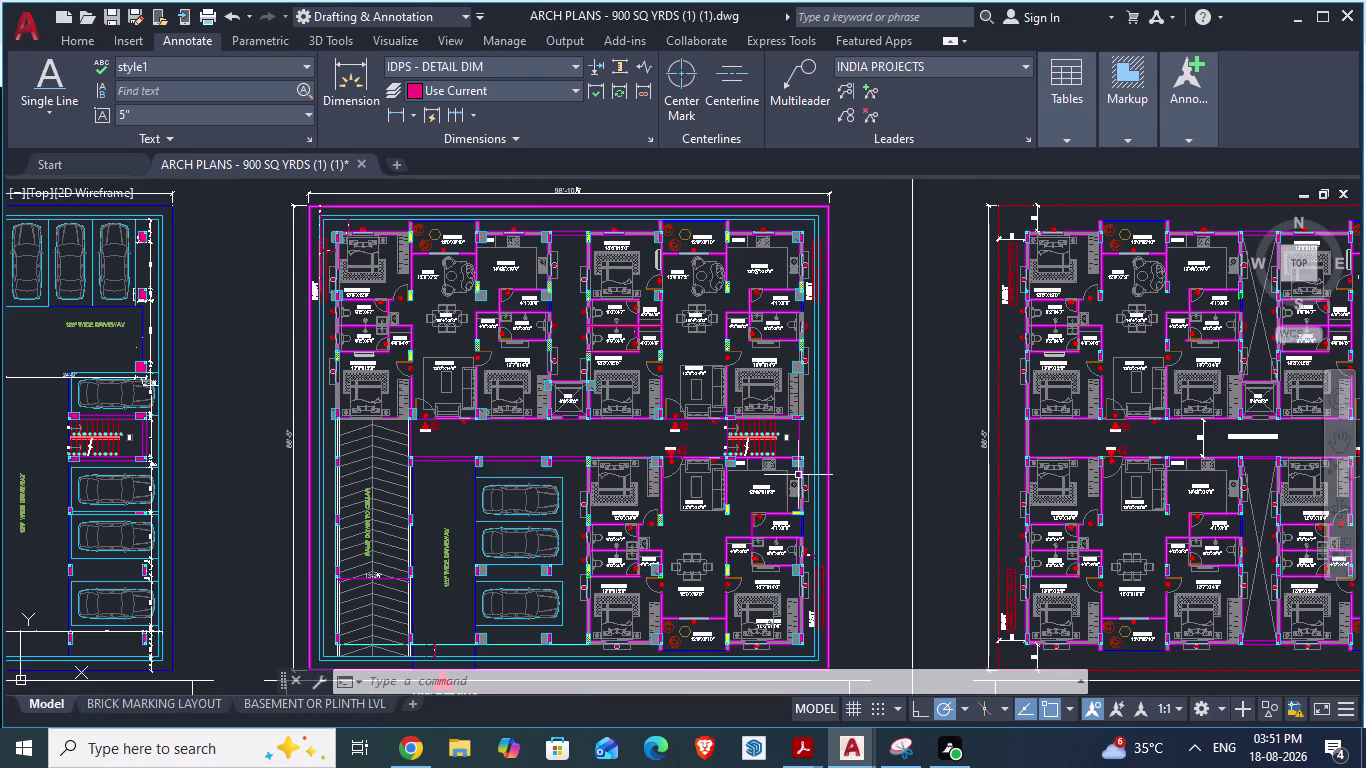
scroll(up, 3)
scroll(up, 3)
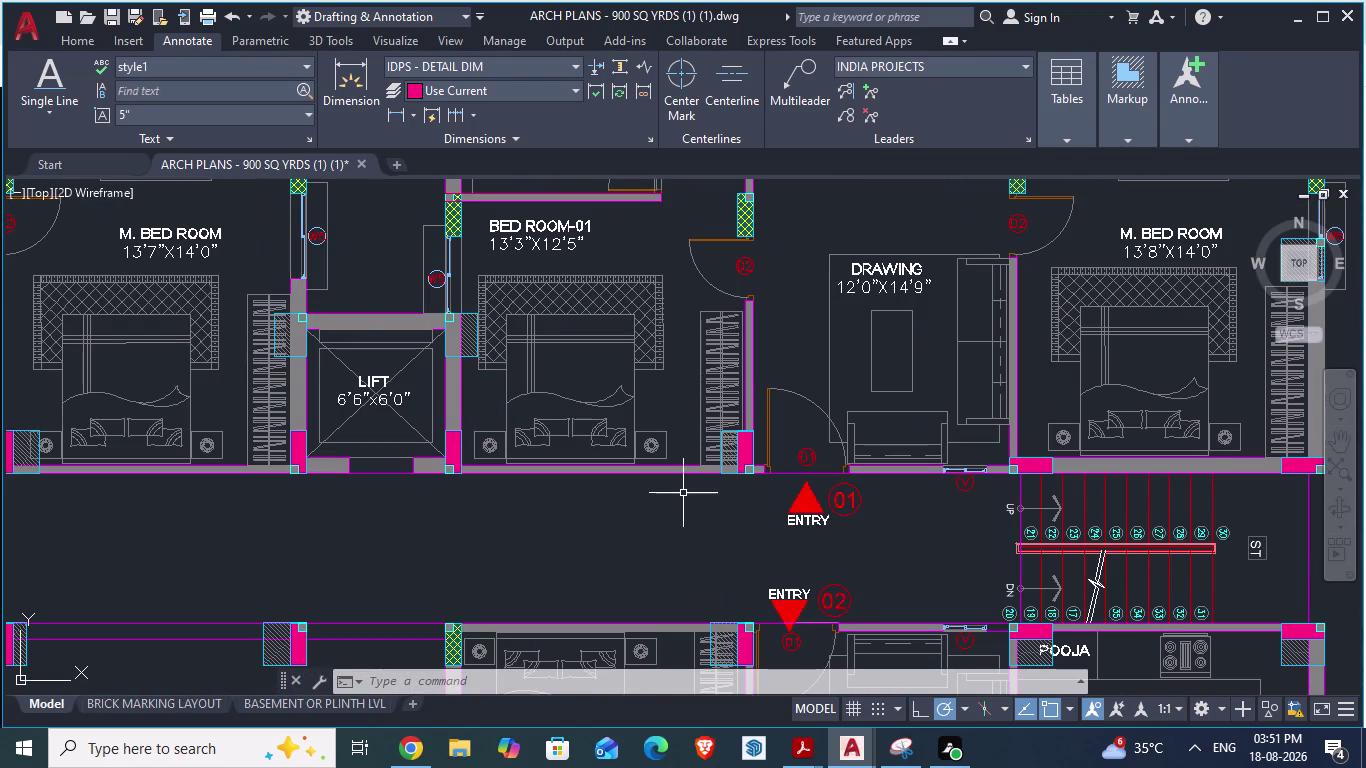
scroll(down, 3)
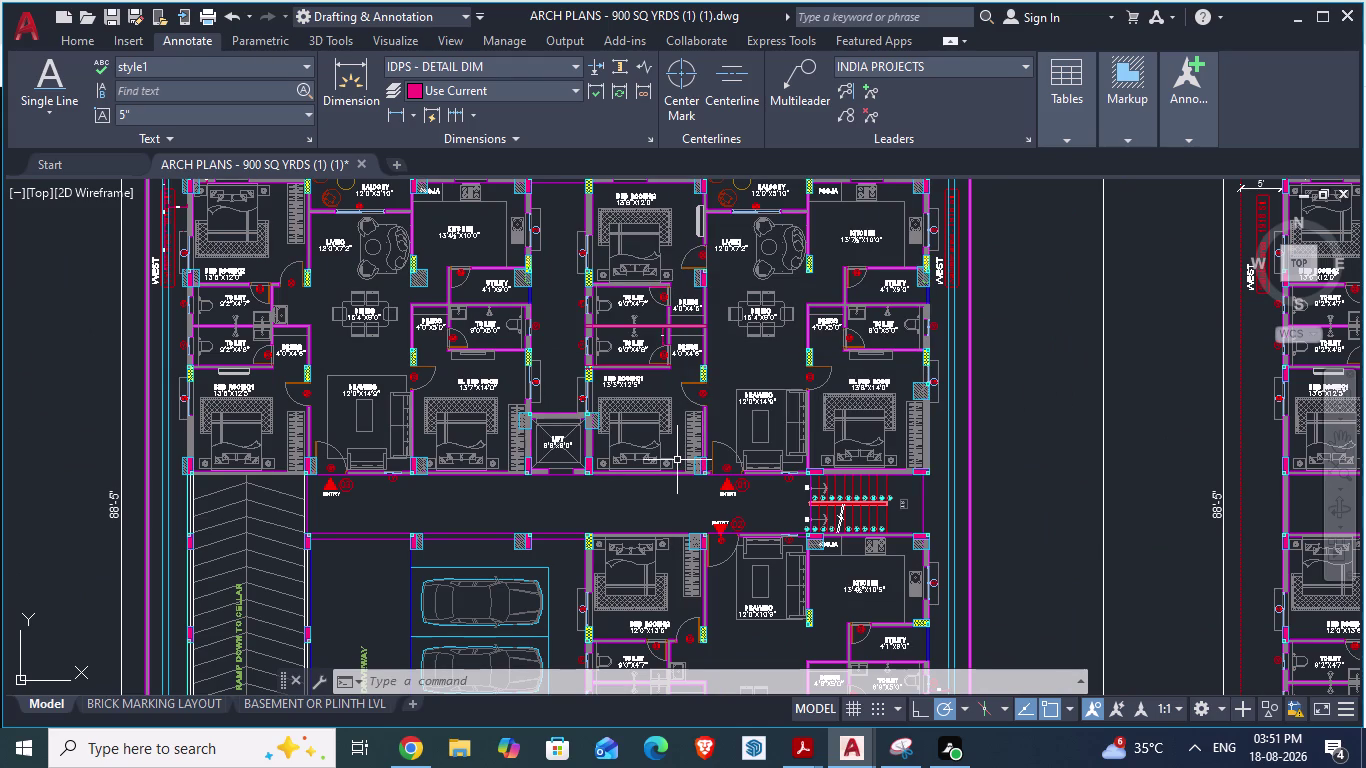
scroll(up, 3)
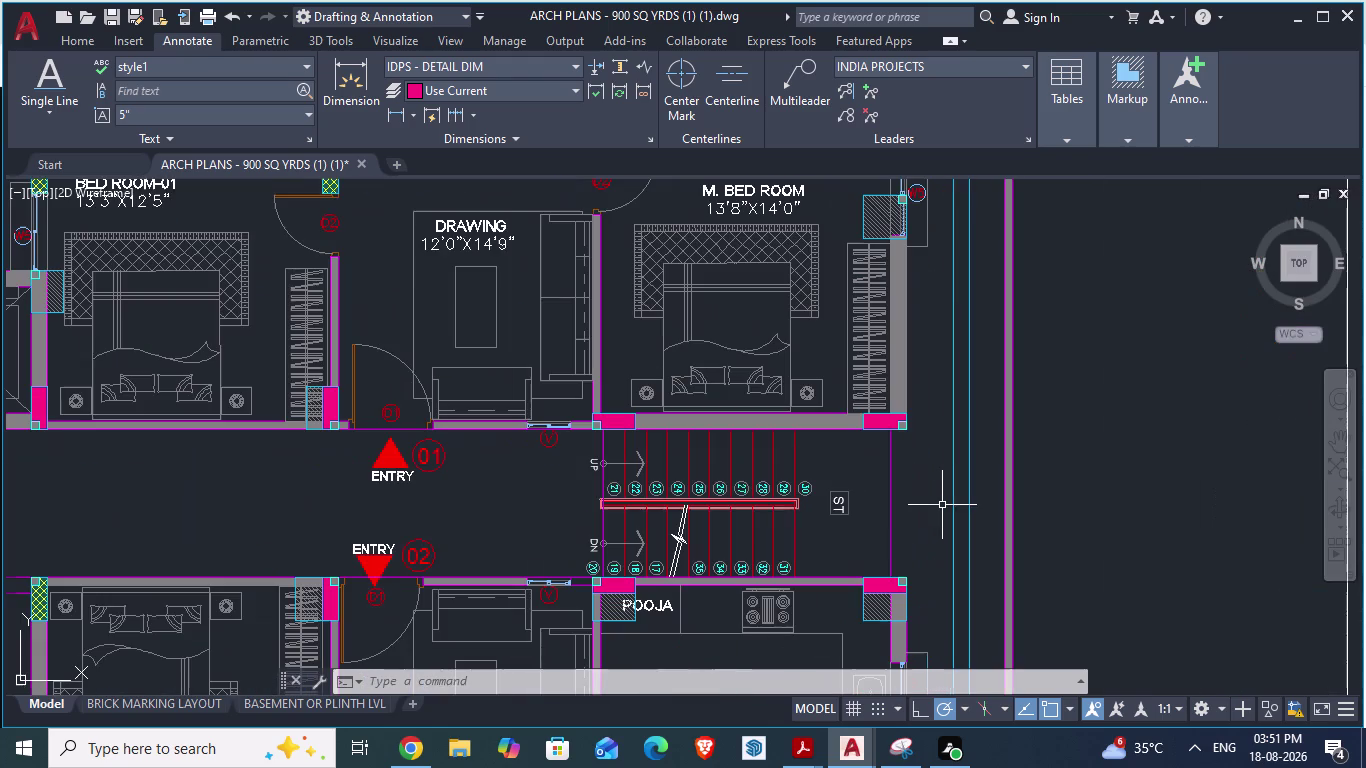
scroll(up, 3)
scroll(down, 3)
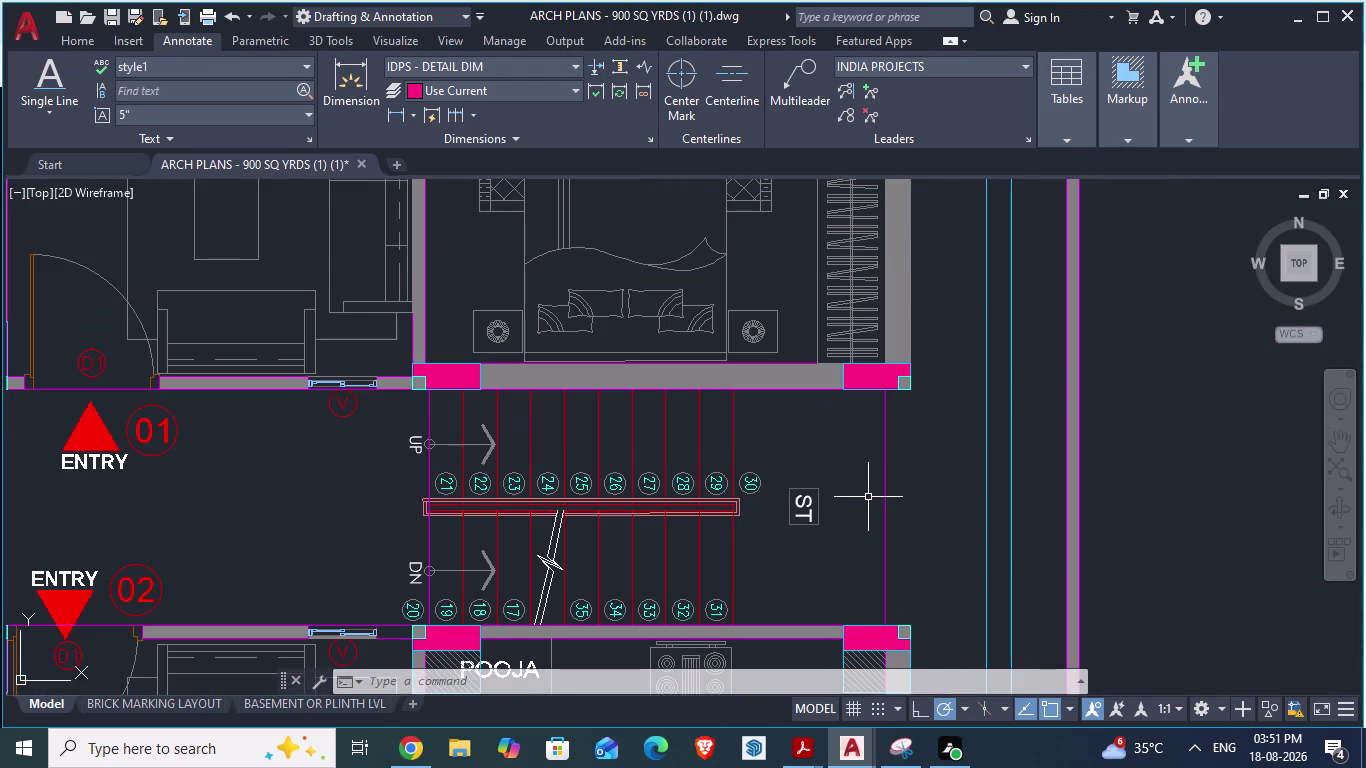
scroll(down, 3)
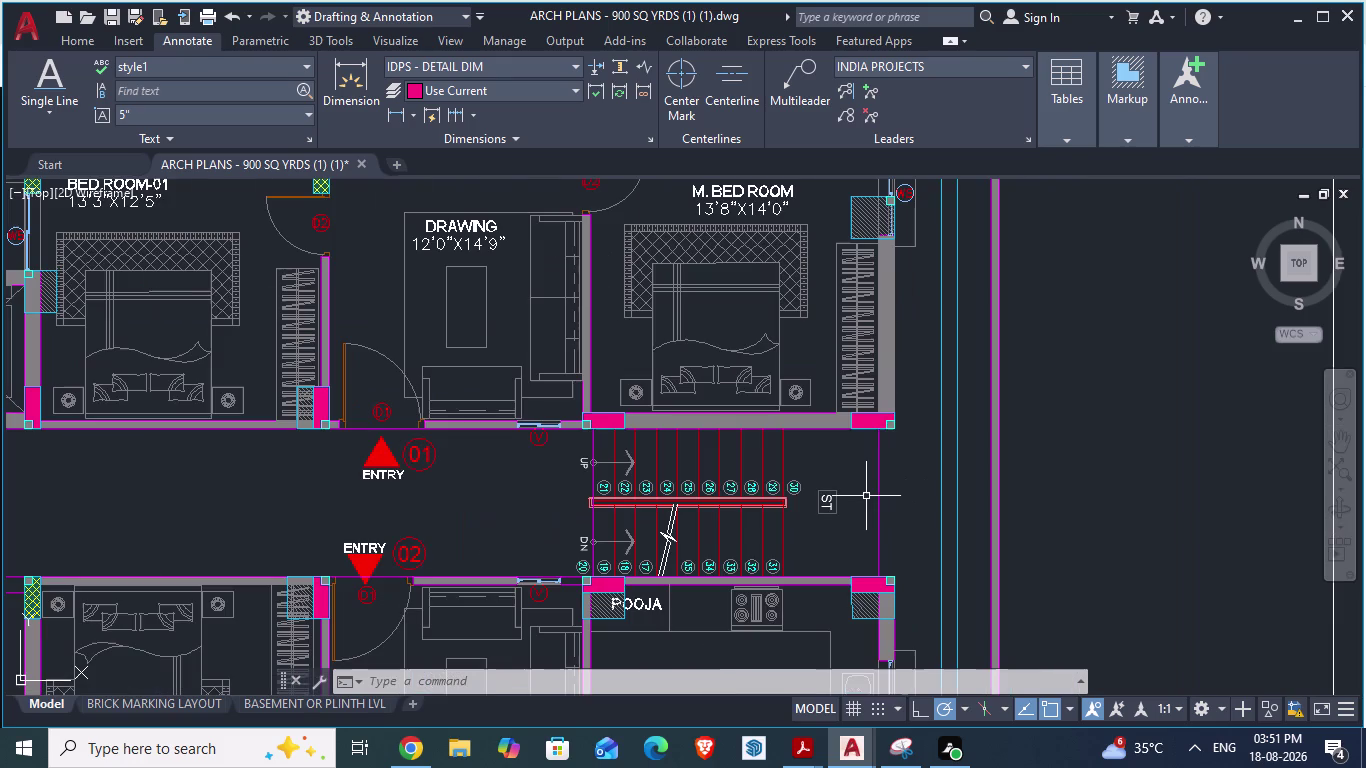
scroll(down, 3)
scroll(down, 3)
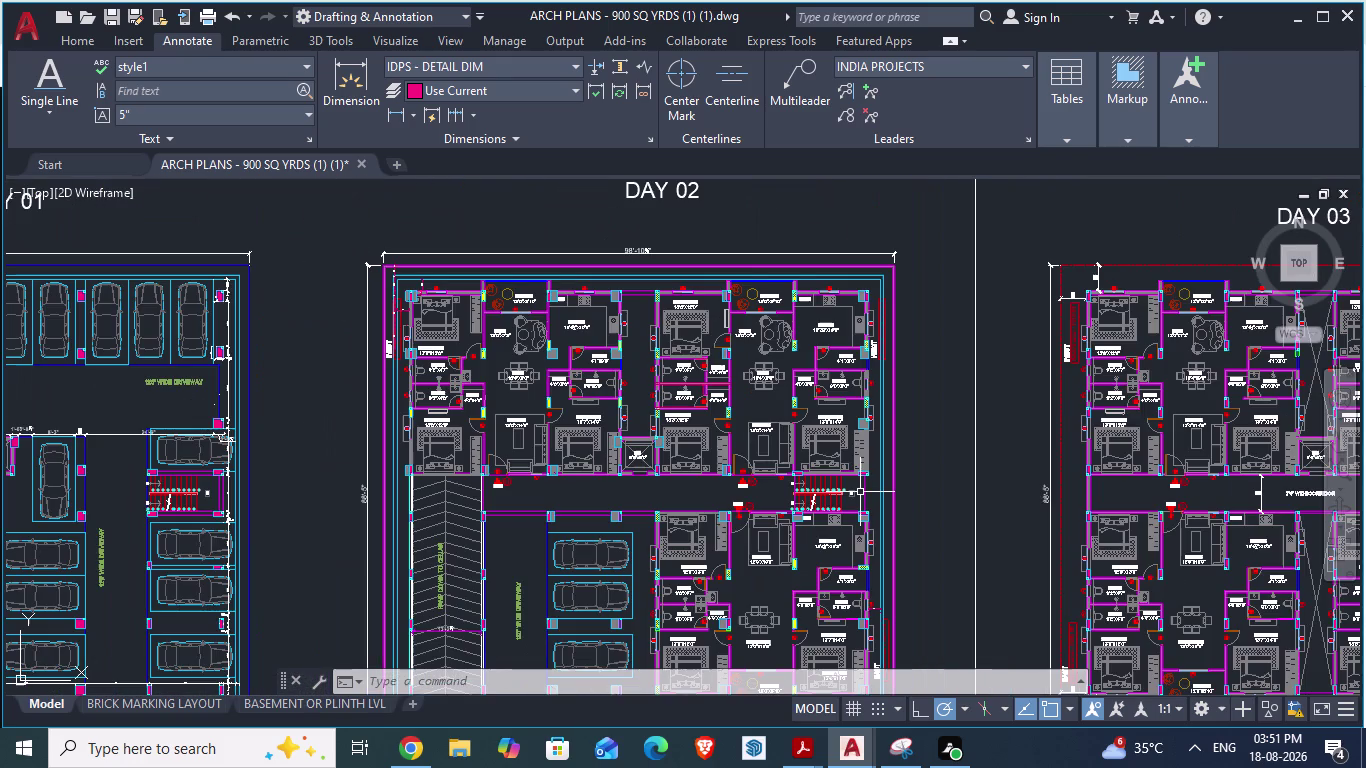
scroll(up, 3)
scroll(up, 3)
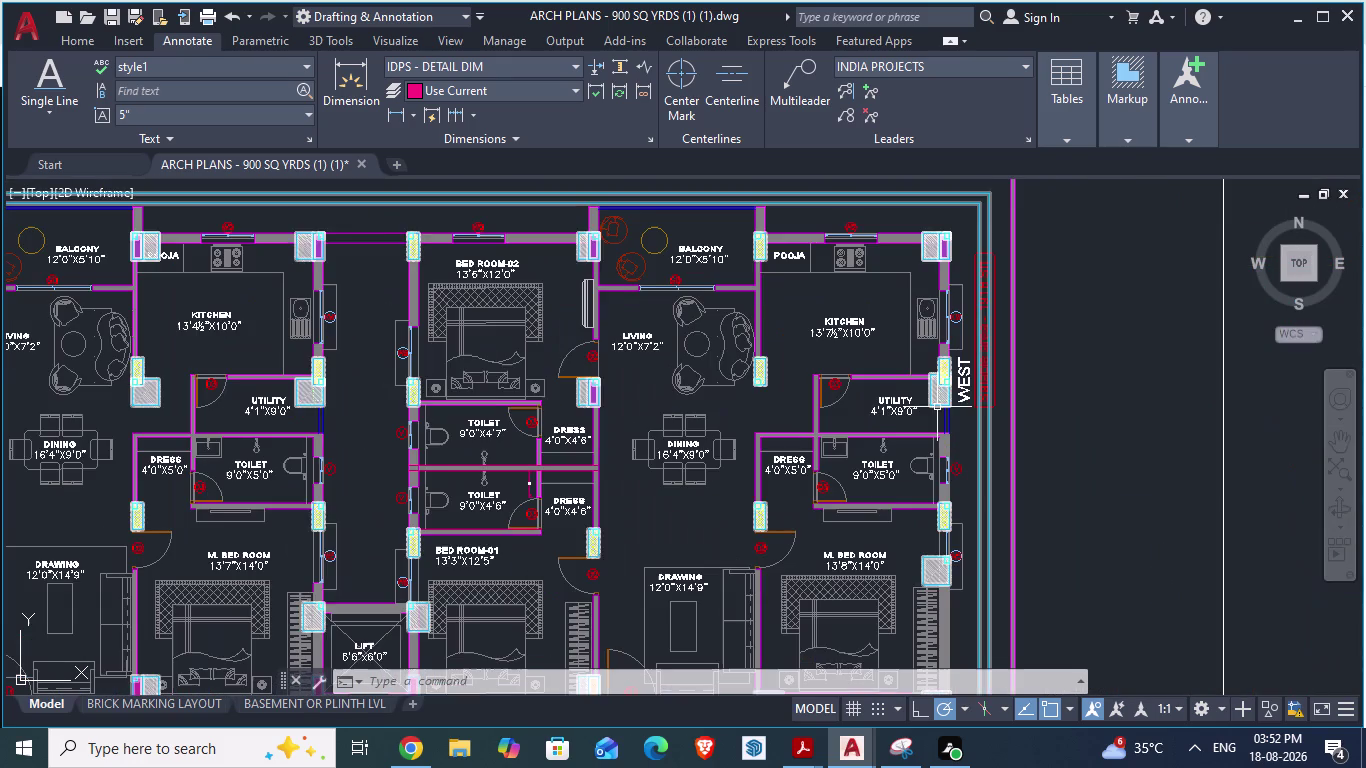
key(alt+Tab)
Insert the SOFA 21 block from the ARCH PLANS library left of the plan.
scroll(down, 3)
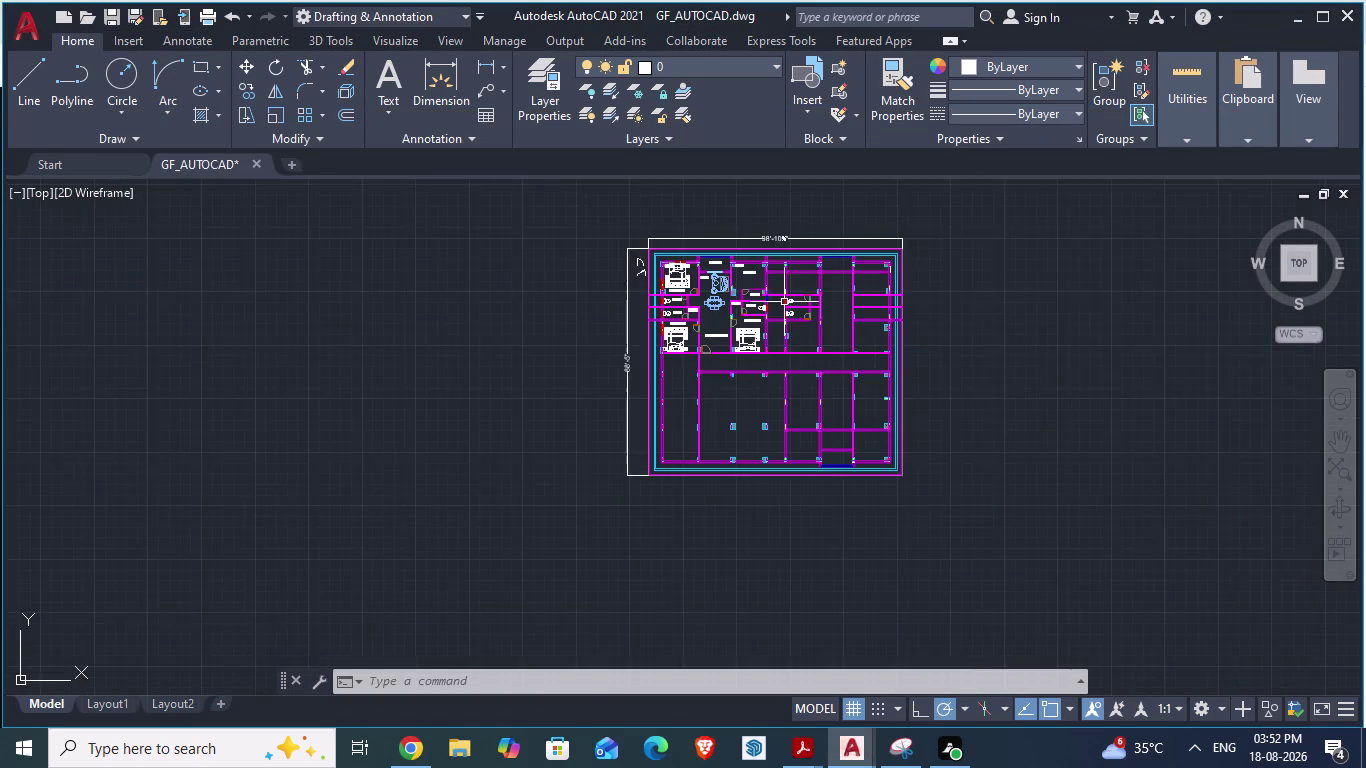
scroll(up, 3)
scroll(up, 3)
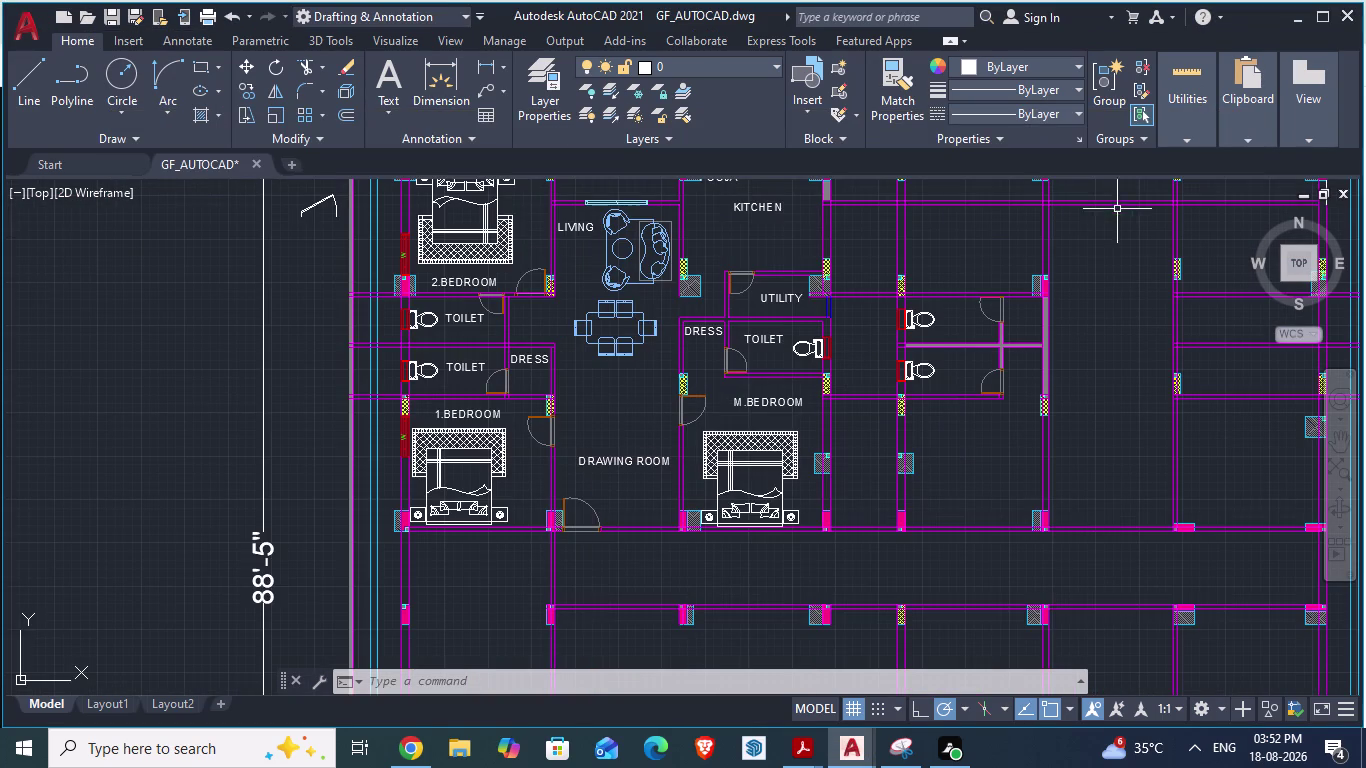
click(809, 105)
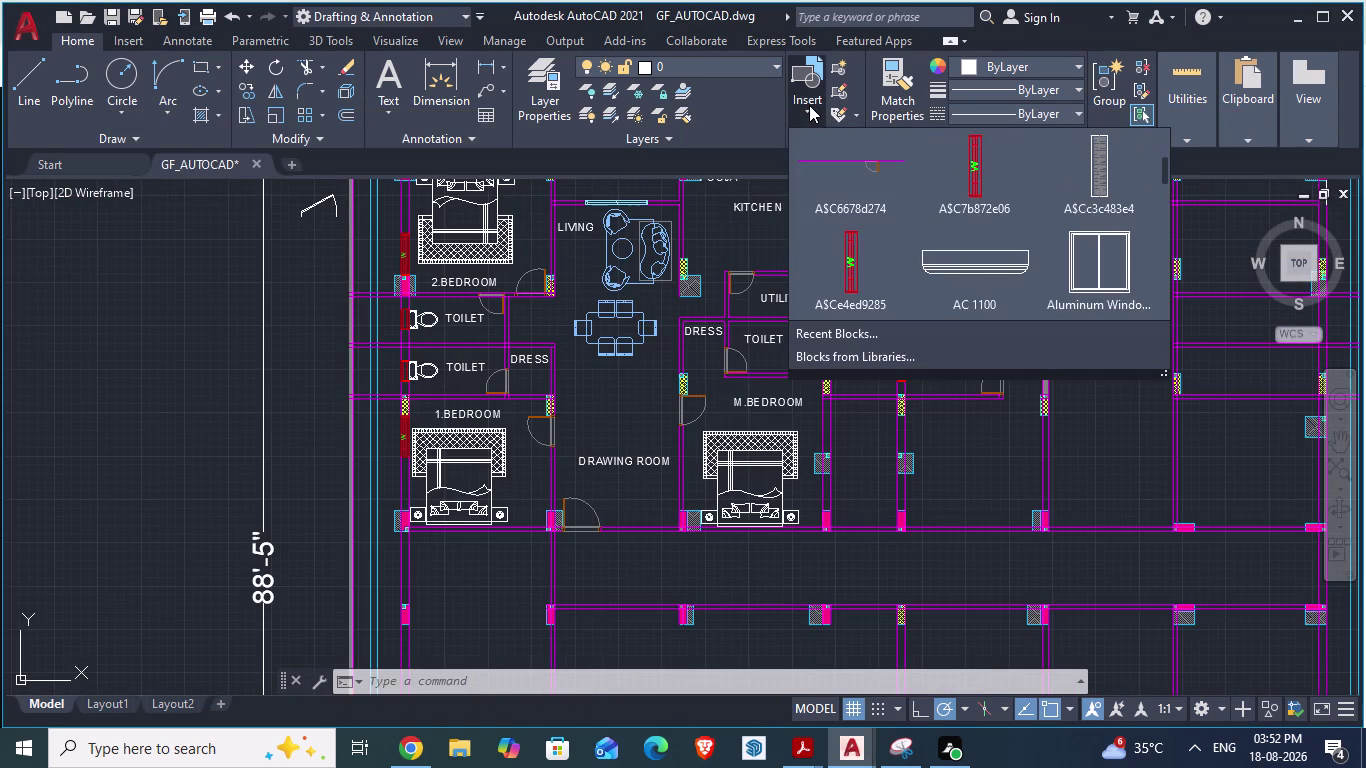
click(864, 347)
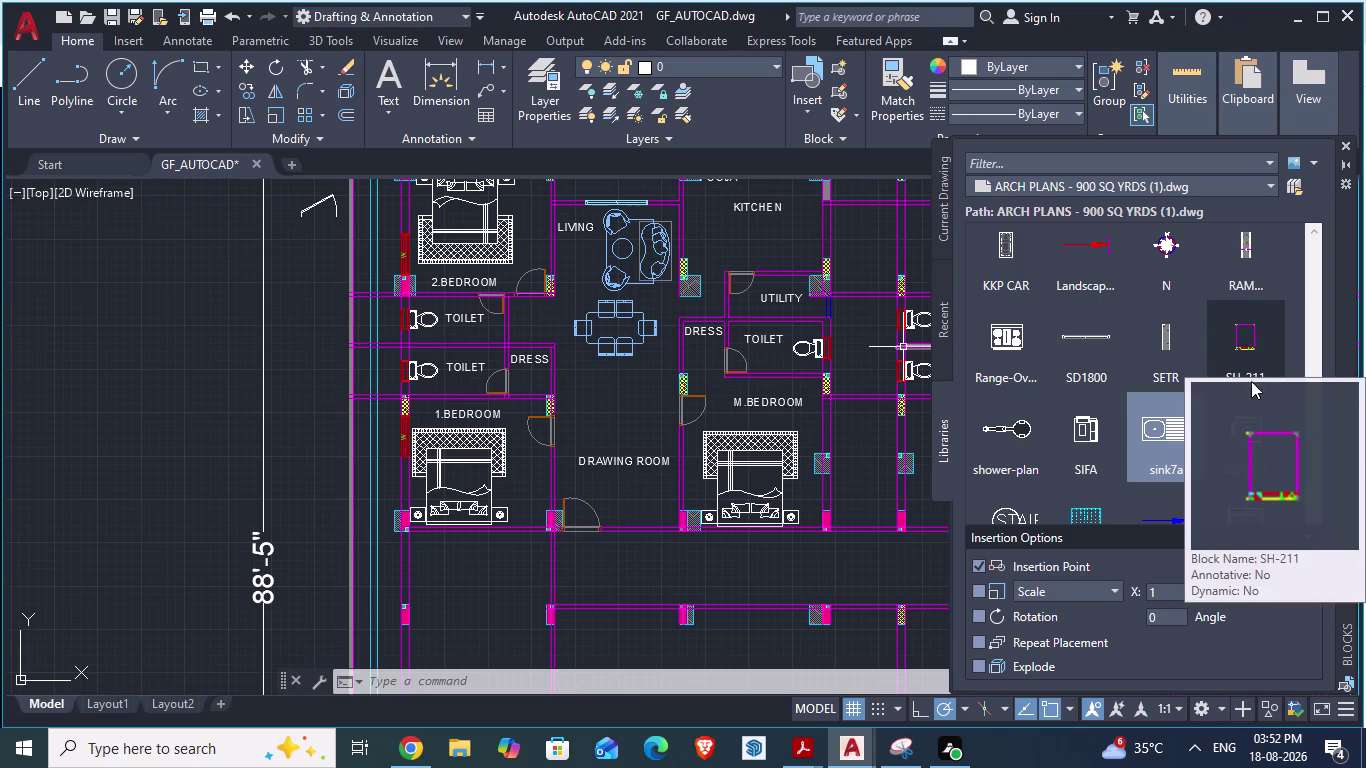
click(1244, 427)
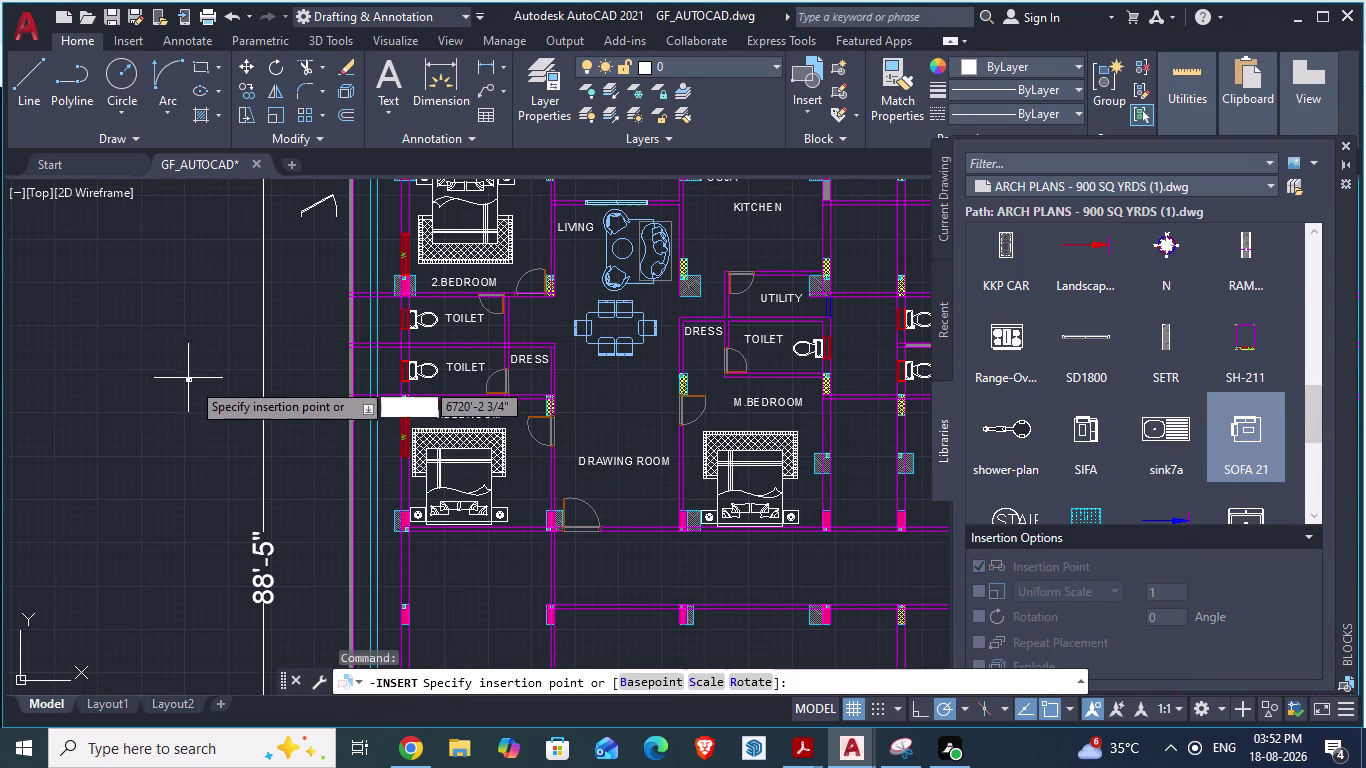
click(303, 460)
Zoom over the inserted sofa set, then switch to the ARCH PLANS drawing.
scroll(up, 3)
scroll(up, 3)
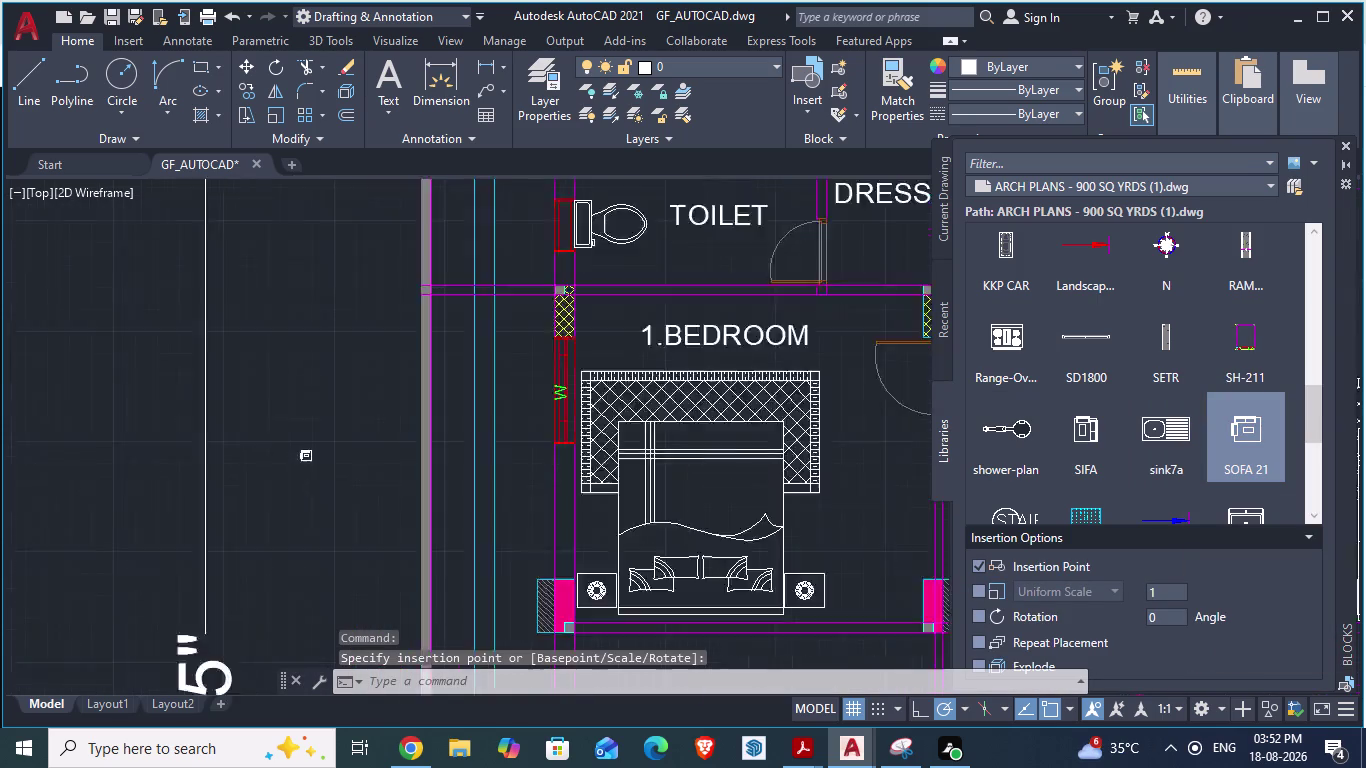
scroll(up, 3)
scroll(up, 3)
scroll(up, 3)
scroll(down, 3)
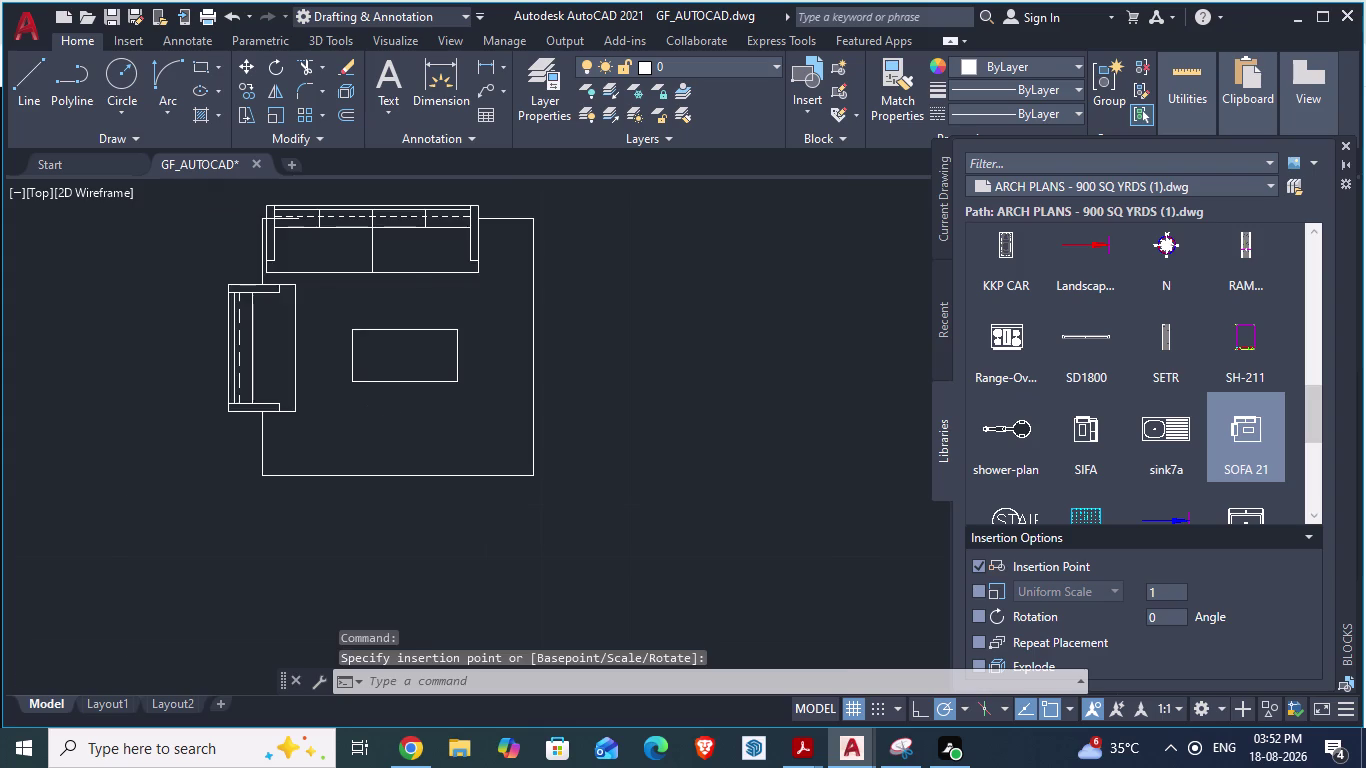
scroll(up, 3)
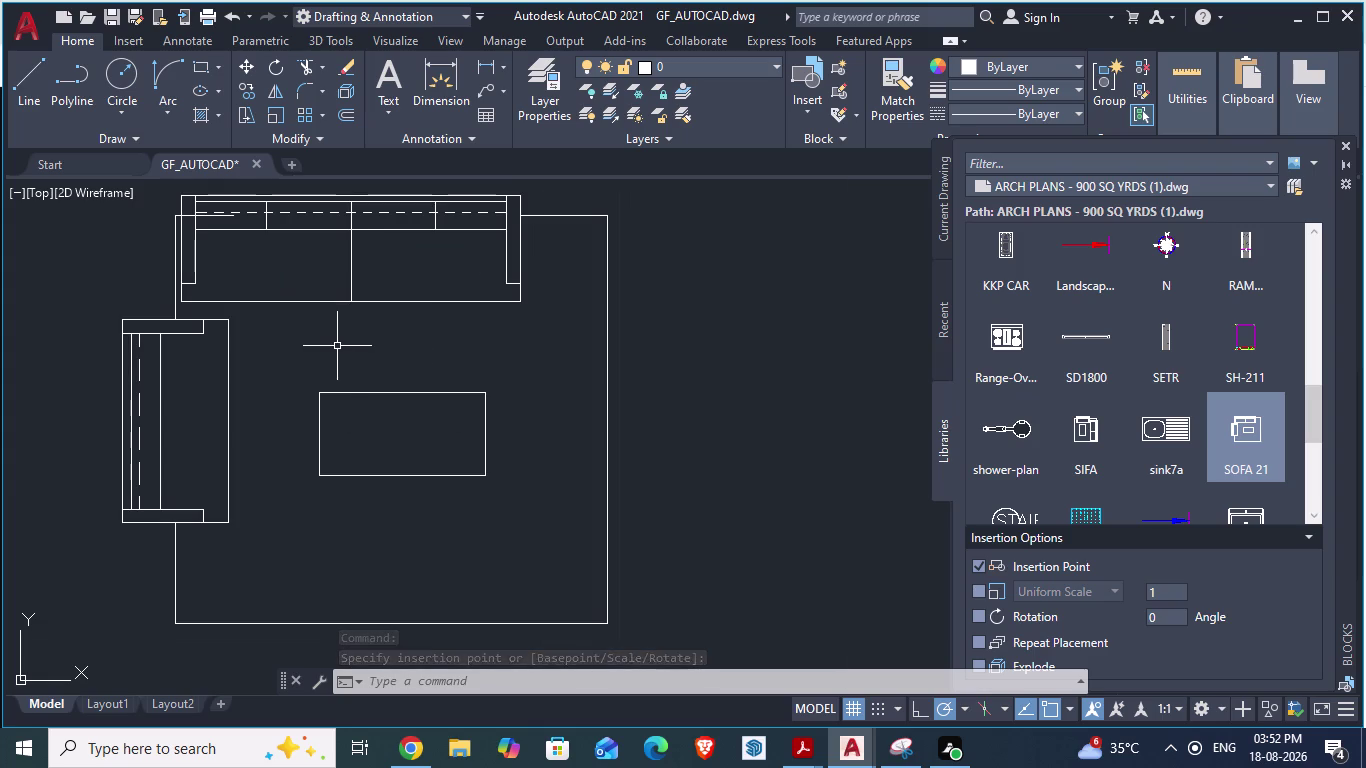
scroll(down, 3)
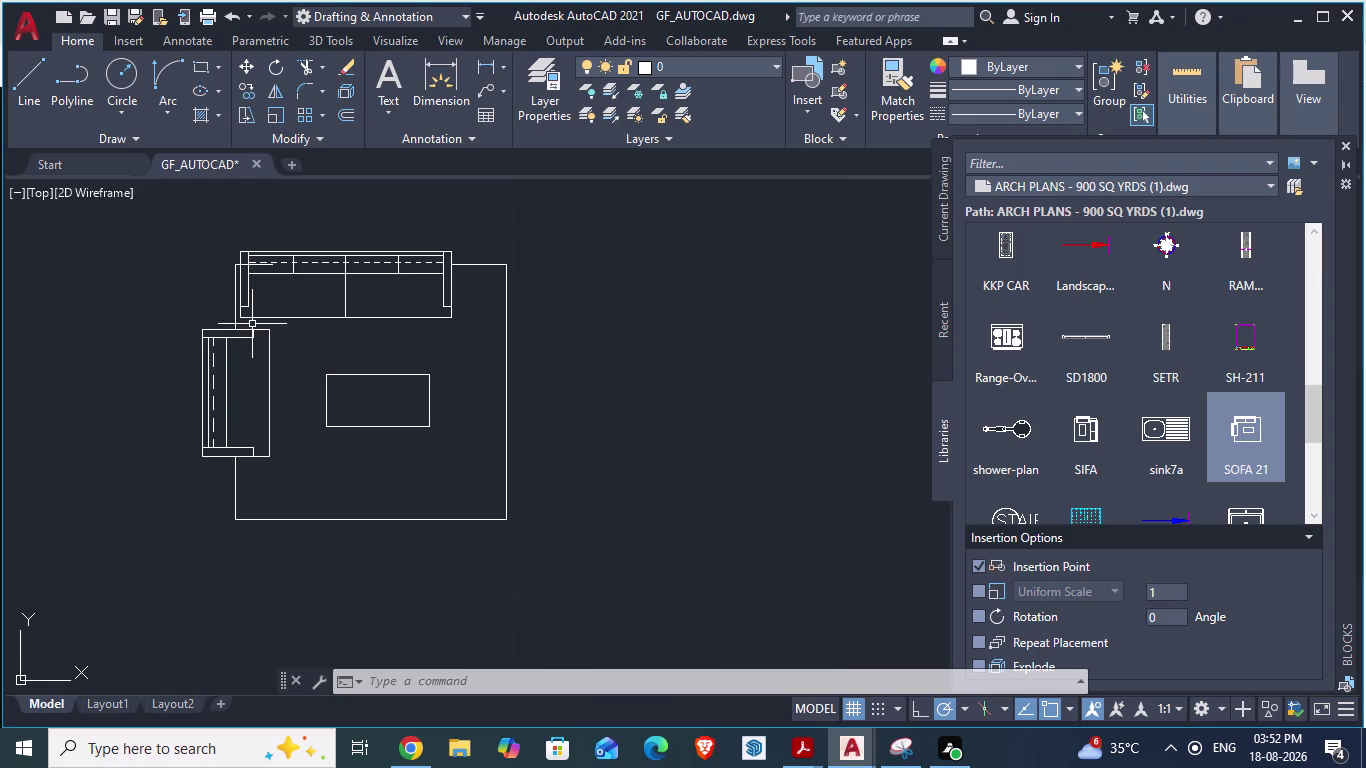
key(alt+Tab)
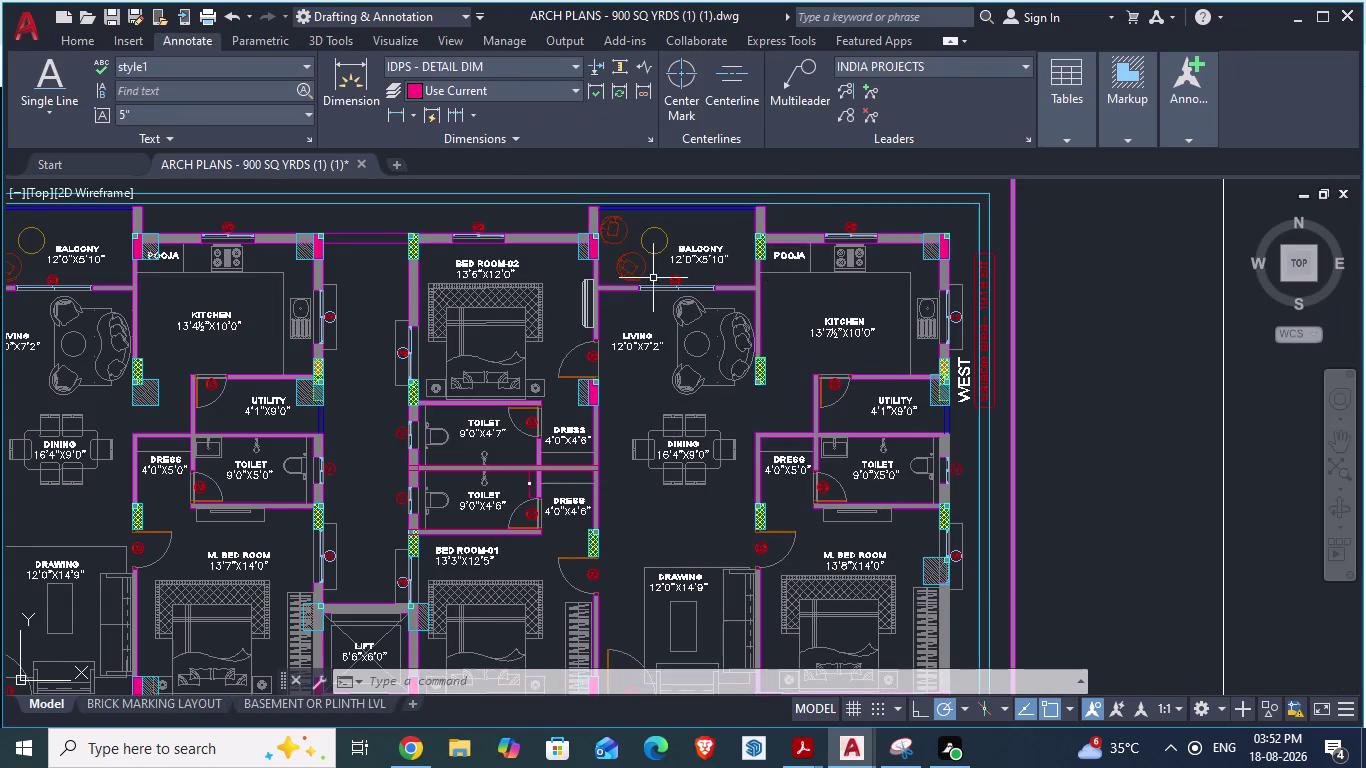
Zoom over the ARCH PLANS living areas, then return to GF_AUTOCAD.
scroll(up, 3)
scroll(down, 3)
scroll(down, 3)
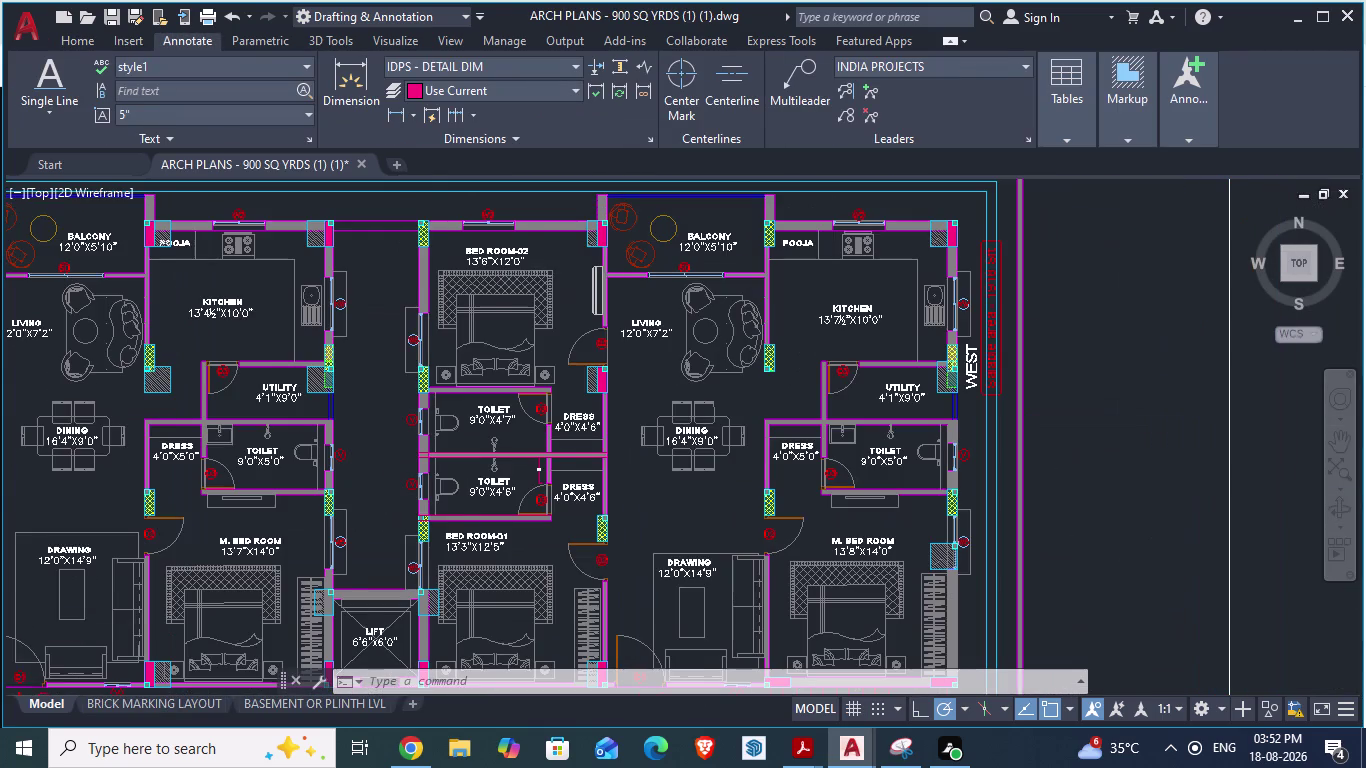
scroll(up, 3)
scroll(down, 3)
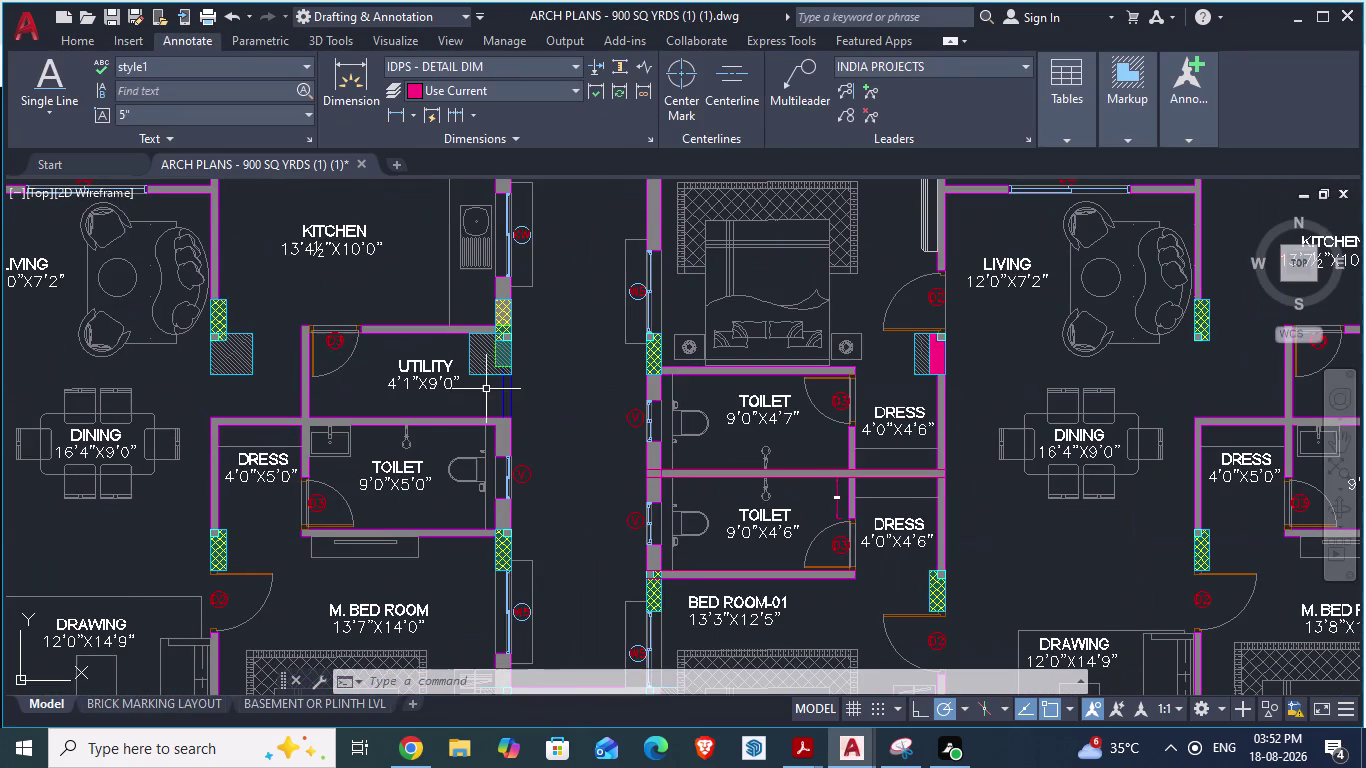
scroll(down, 3)
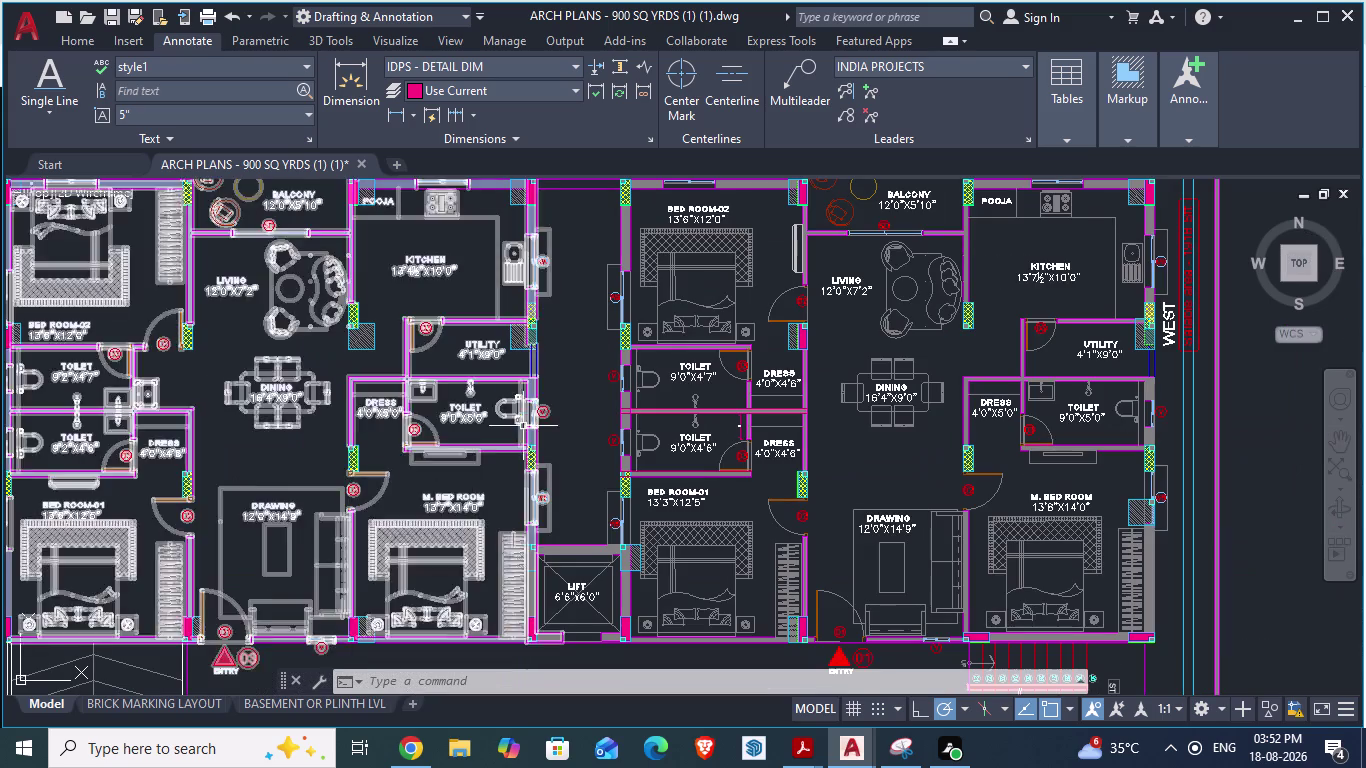
key(alt+Tab)
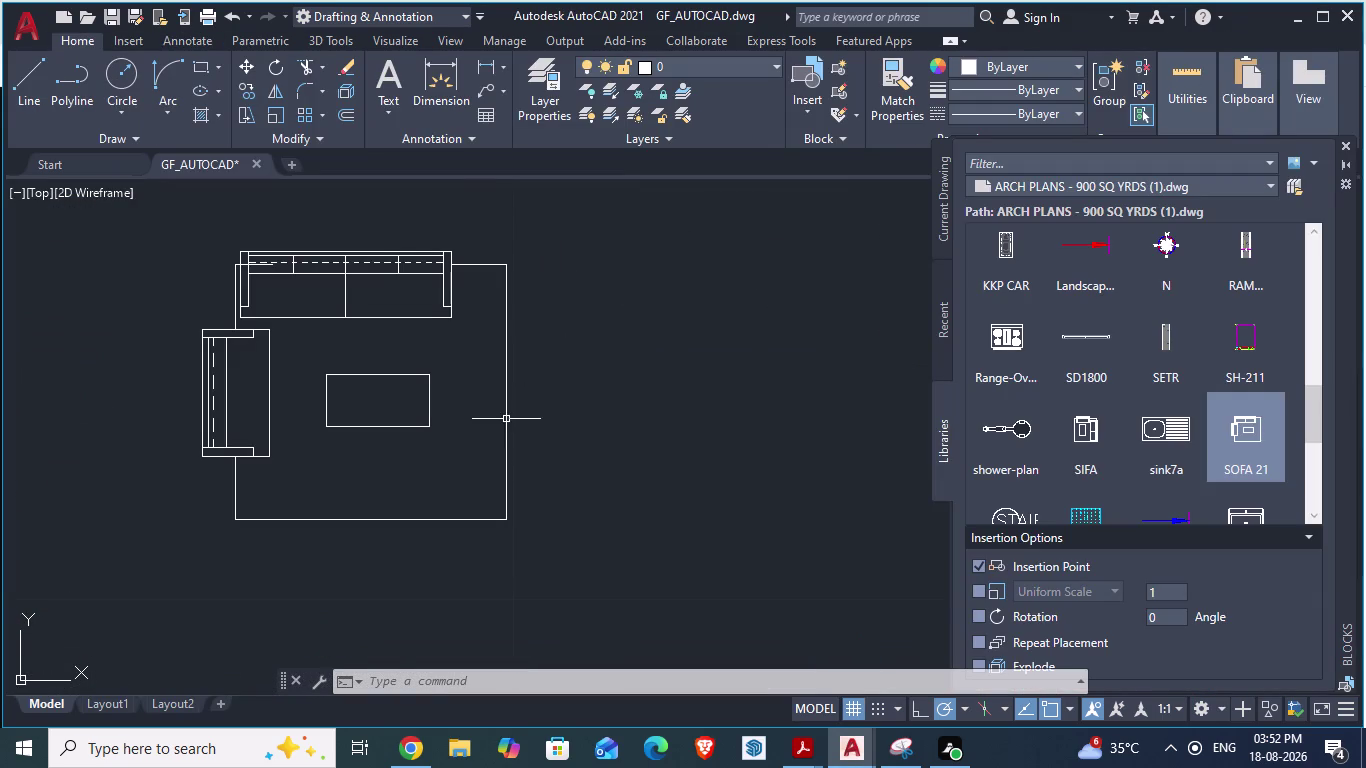
Scale the SOFA 21 set down with SC about a picked base point.
click(508, 419)
scroll(down, 3)
scroll(up, 3)
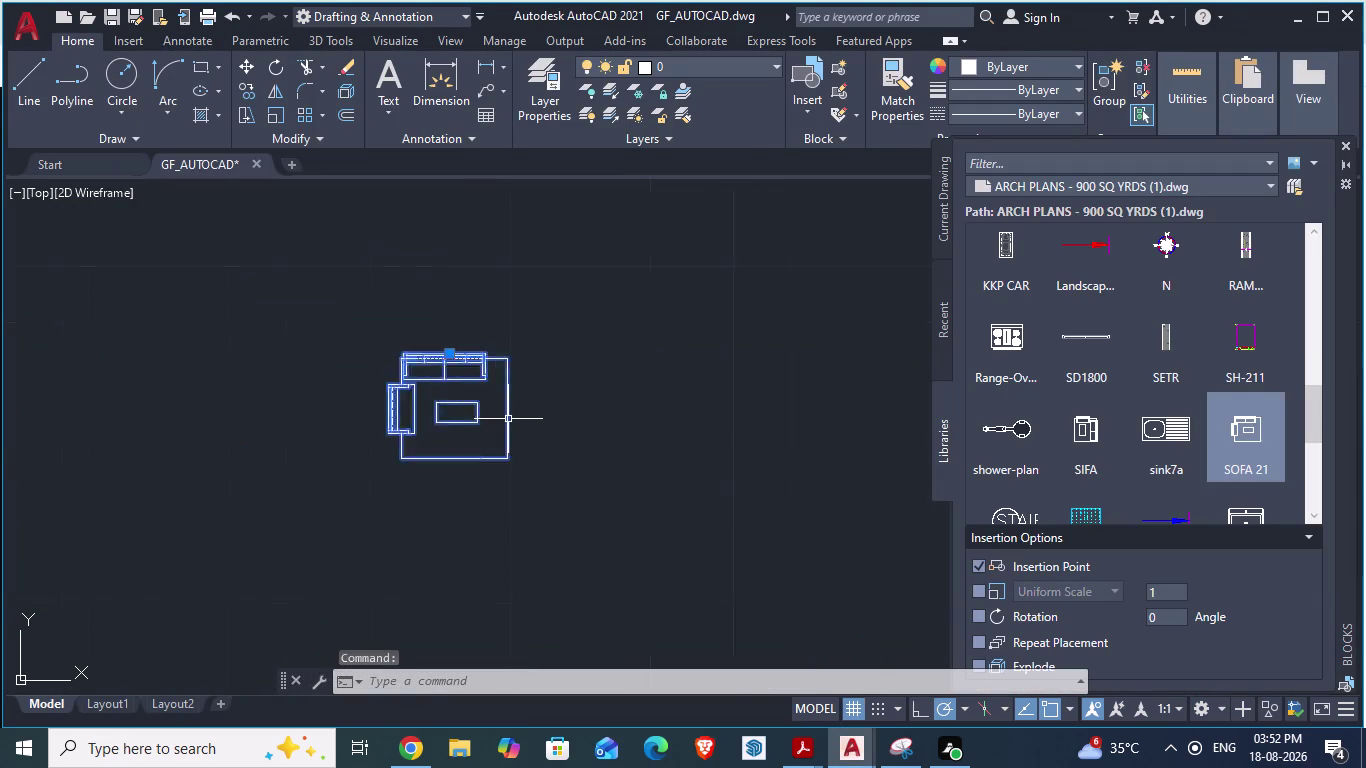
scroll(up, 3)
key(s)
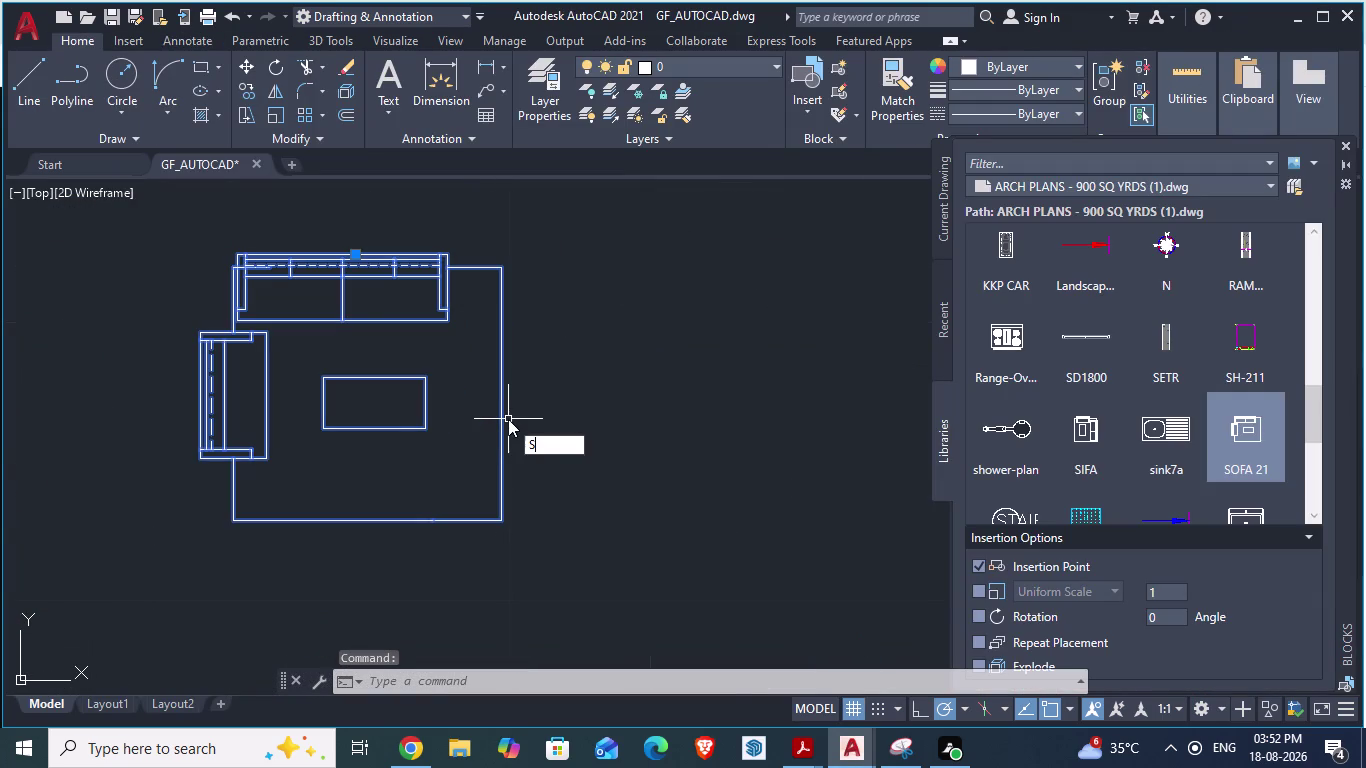
key(c)
key(Return)
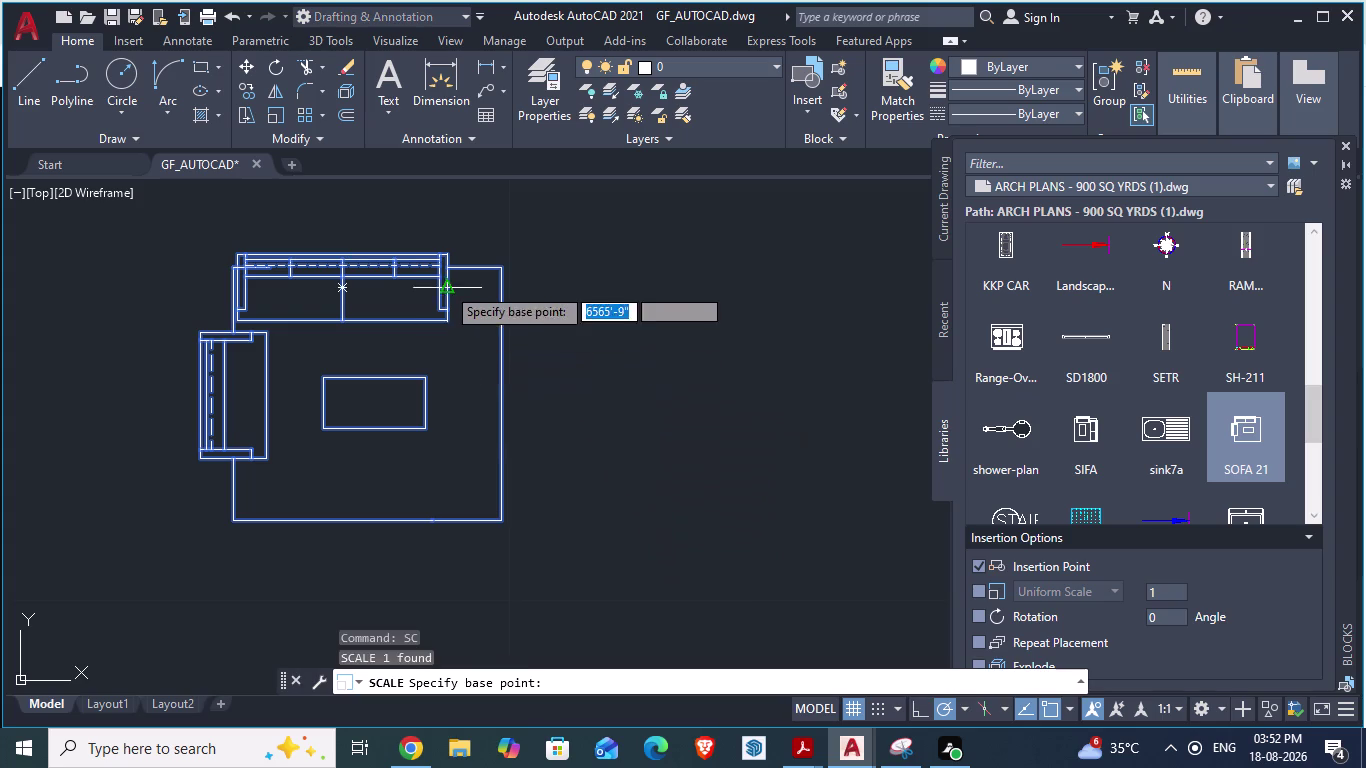
click(501, 269)
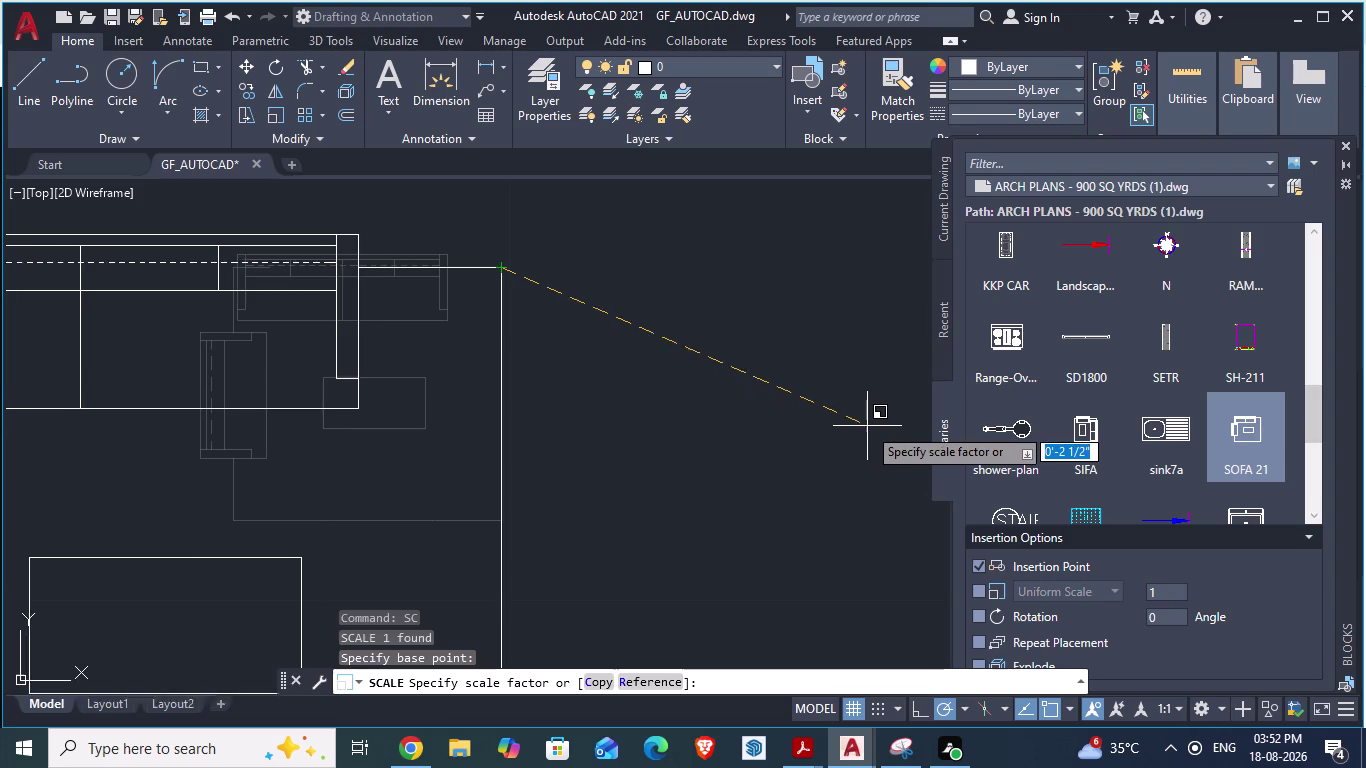
click(874, 430)
Close the Blocks palette and start moving the resized sofa set.
scroll(down, 3)
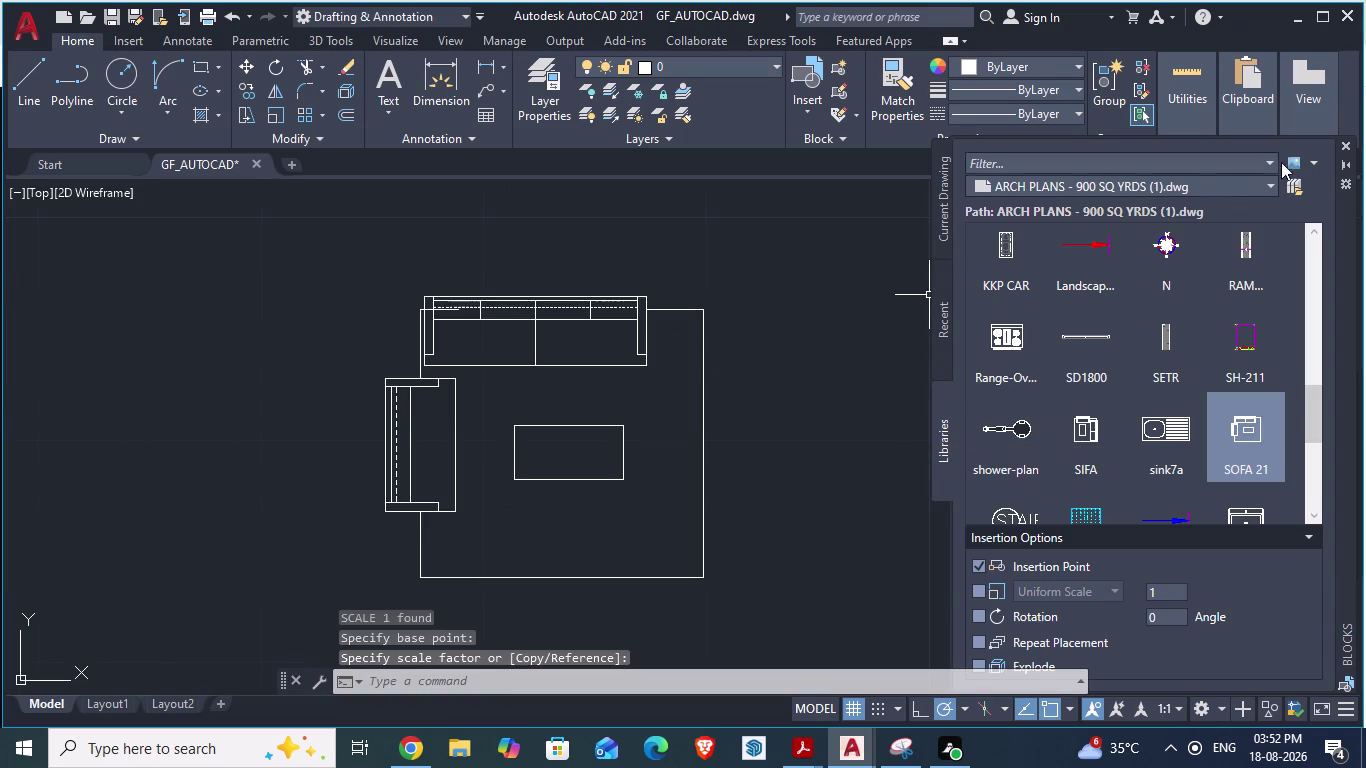
click(1343, 145)
scroll(down, 3)
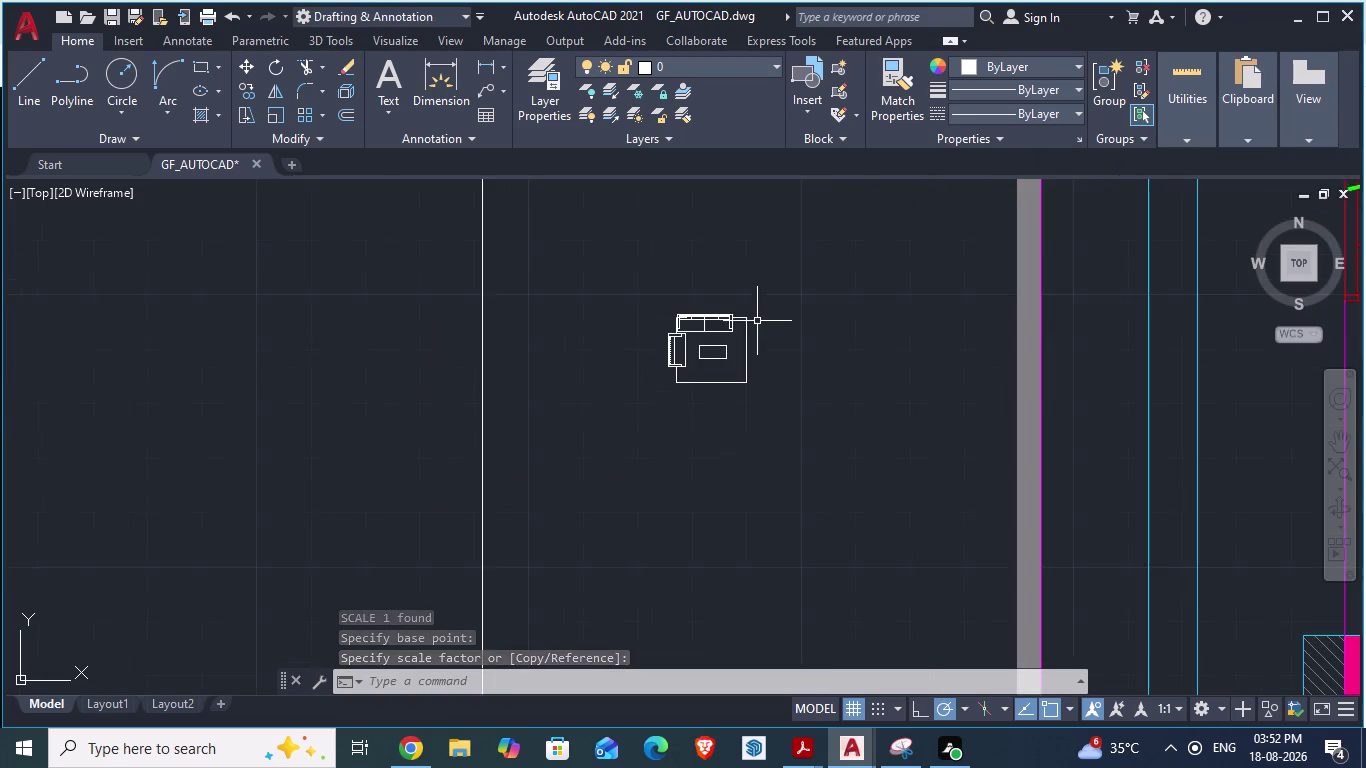
scroll(down, 3)
click(748, 344)
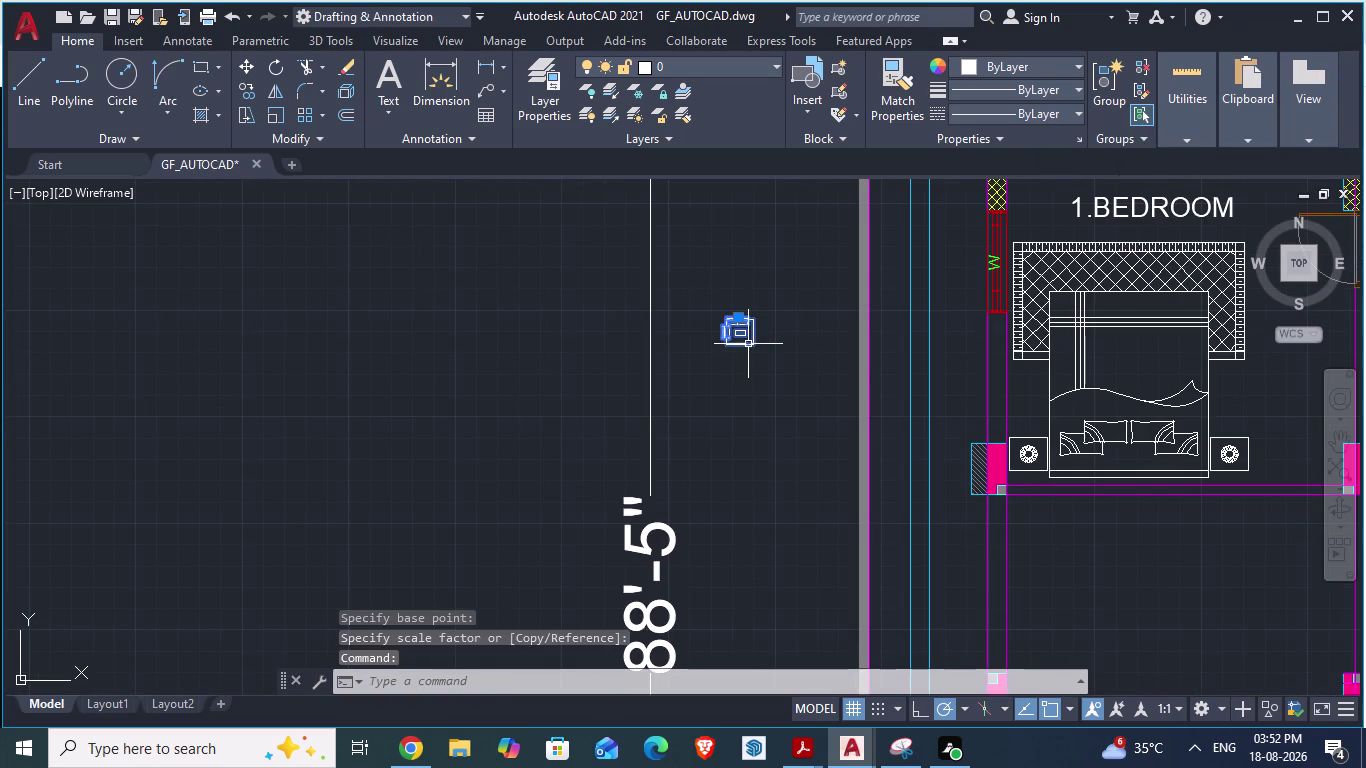
scroll(down, 3)
key(m)
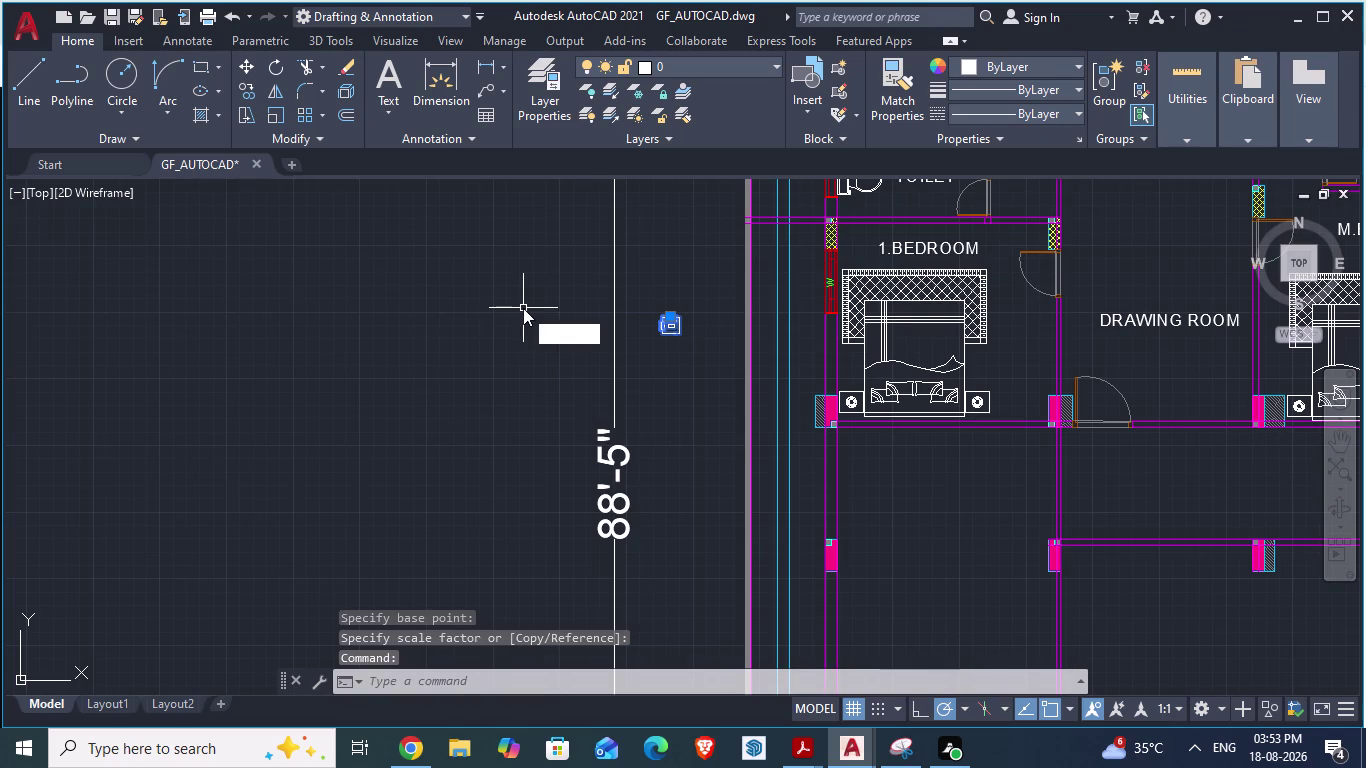
key(Return)
scroll(up, 3)
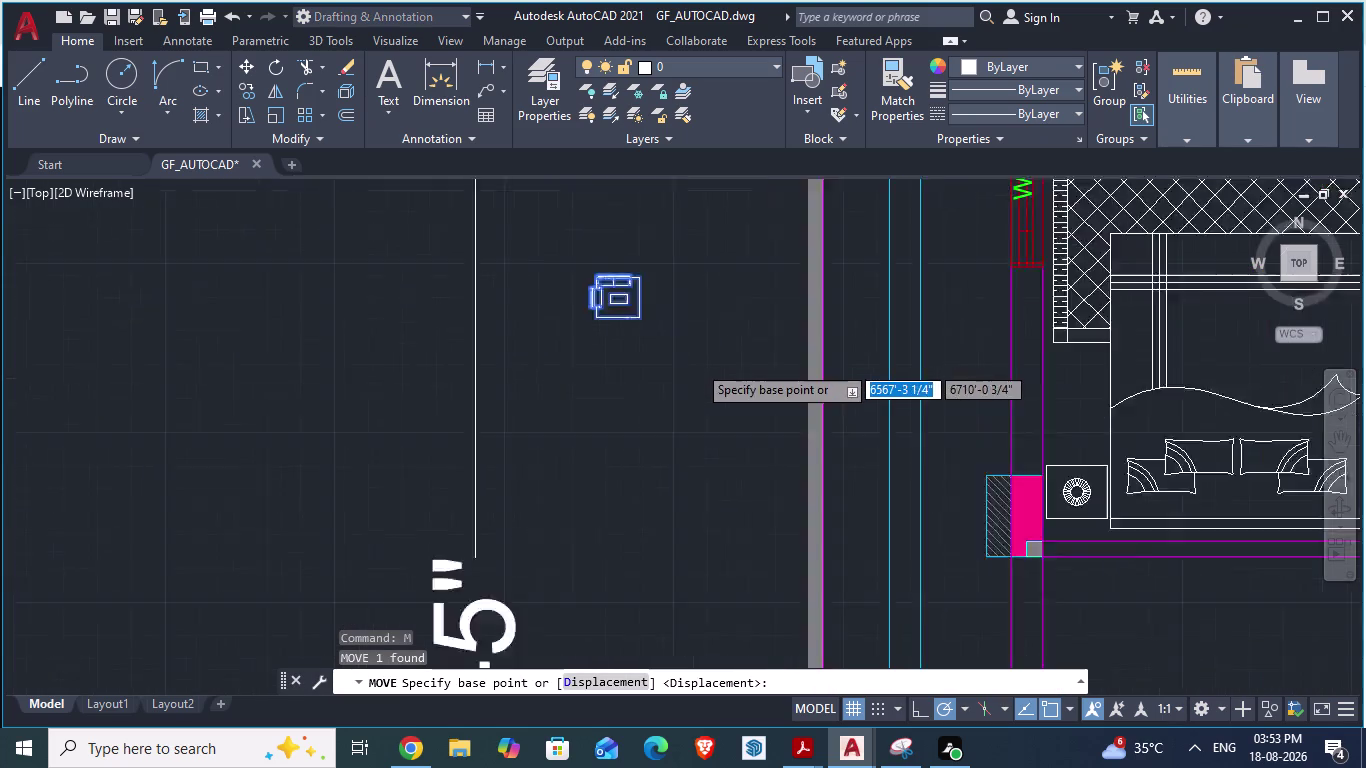
Move the sofa set by its corner into the drawing room.
scroll(up, 3)
scroll(down, 3)
scroll(up, 3)
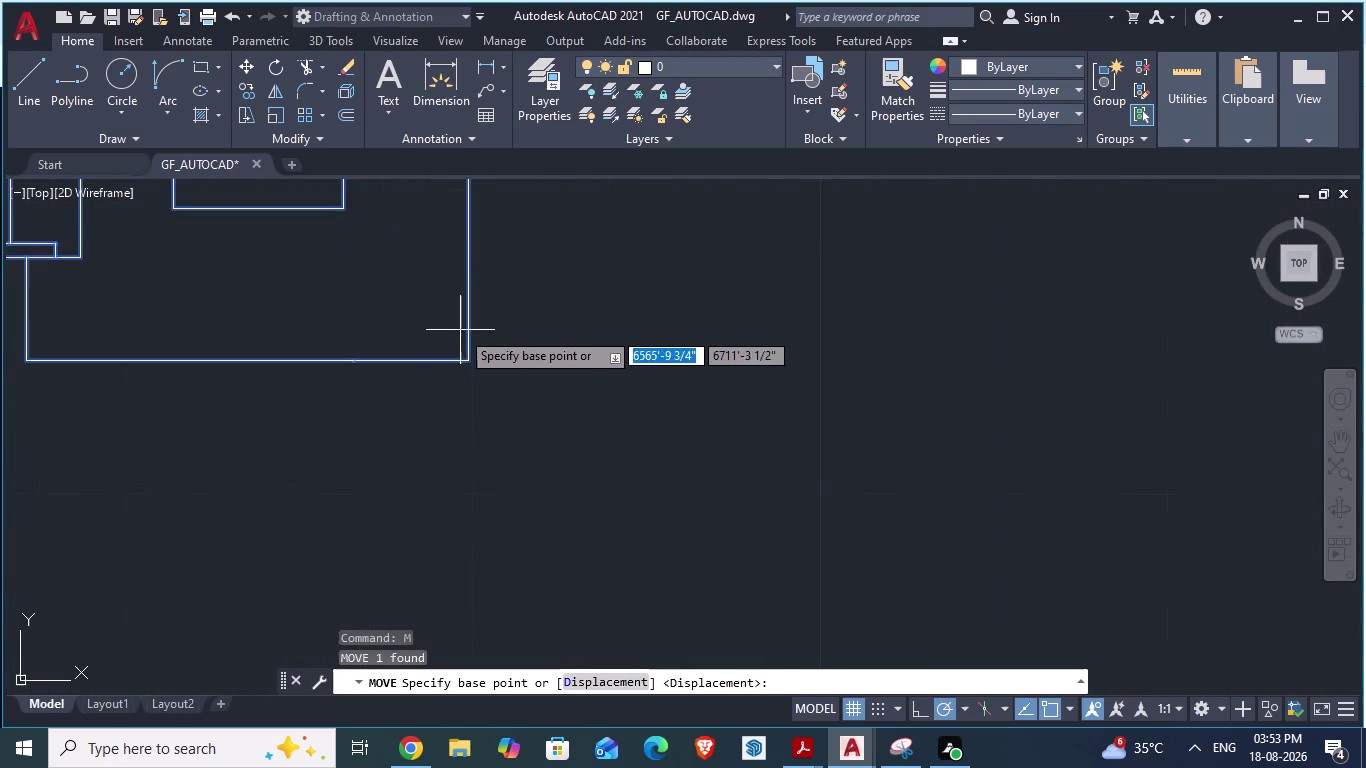
scroll(up, 3)
scroll(up, 3)
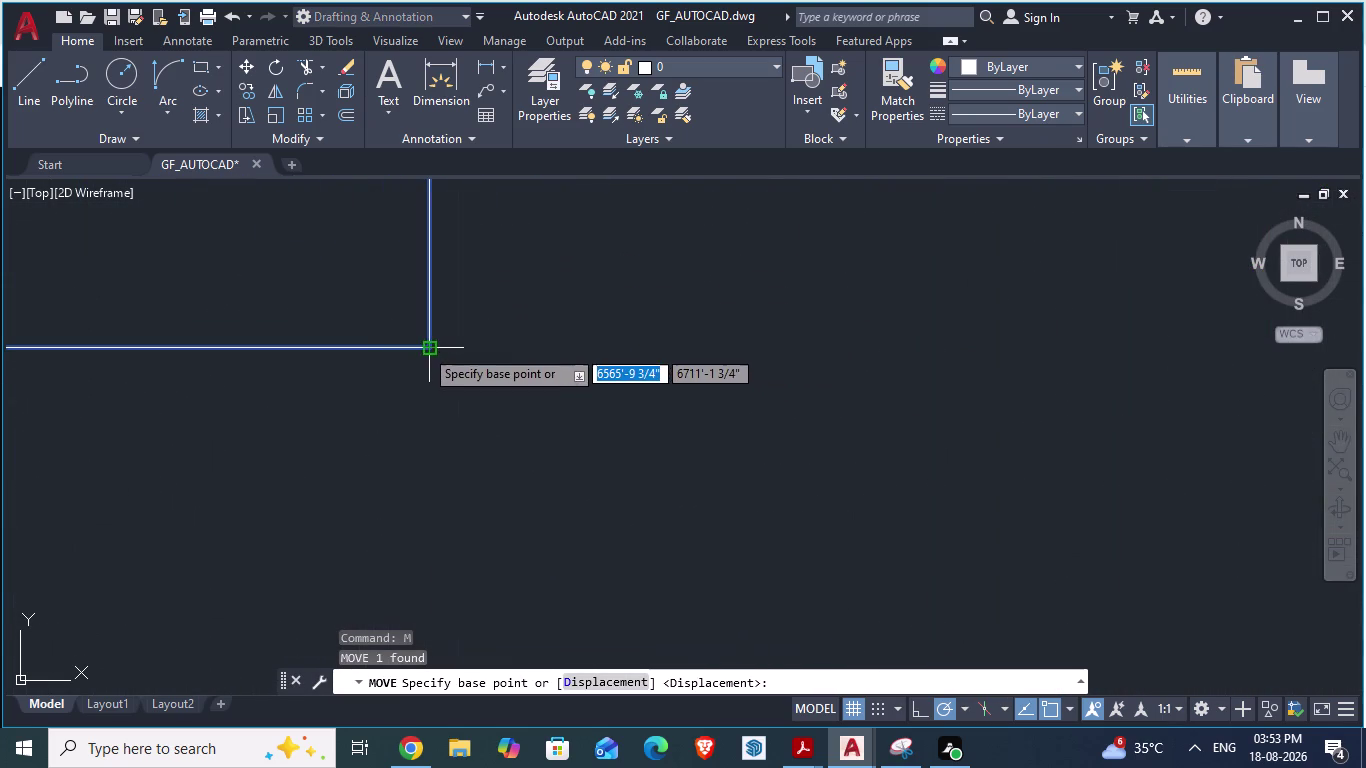
drag(426, 348, 652, 451)
scroll(down, 3)
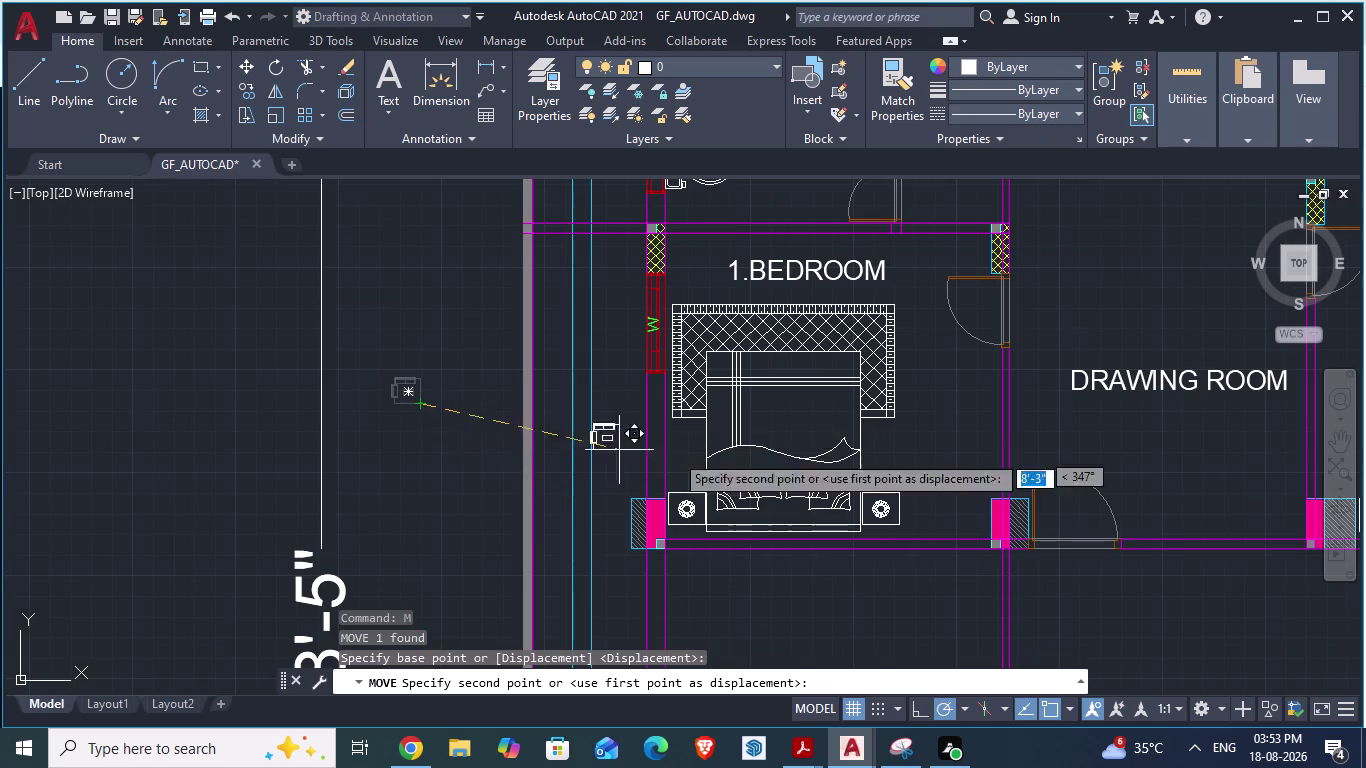
drag(652, 451, 1214, 487)
click(1214, 487)
scroll(up, 3)
scroll(down, 3)
scroll(down, 3)
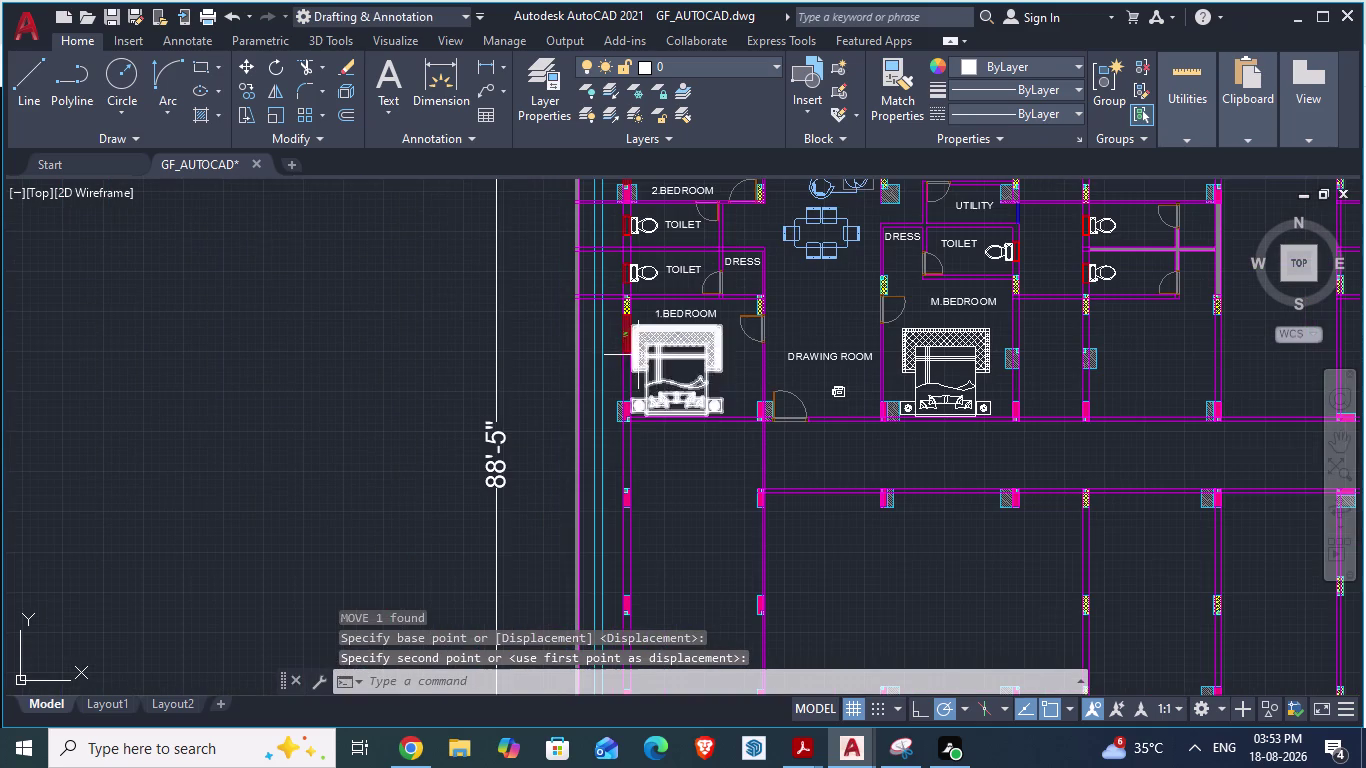
scroll(up, 3)
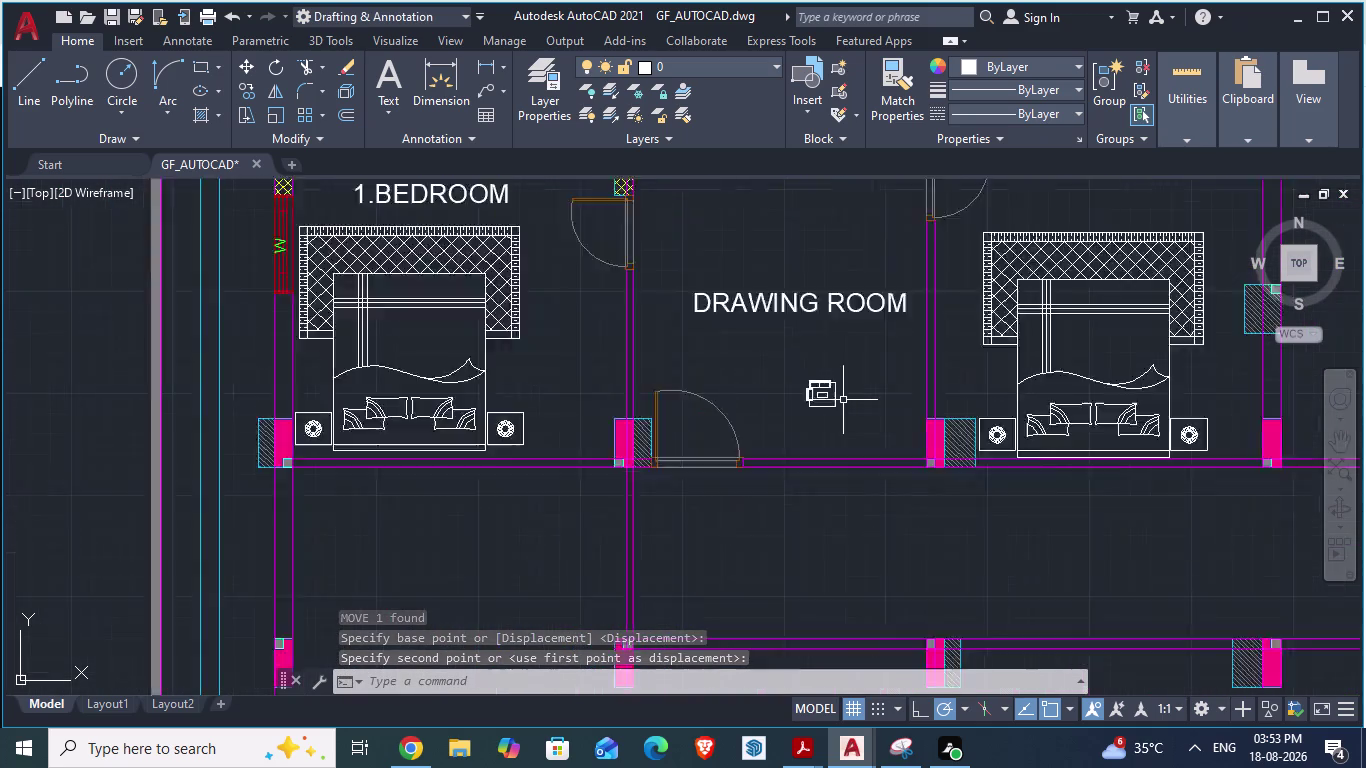
scroll(up, 3)
click(819, 411)
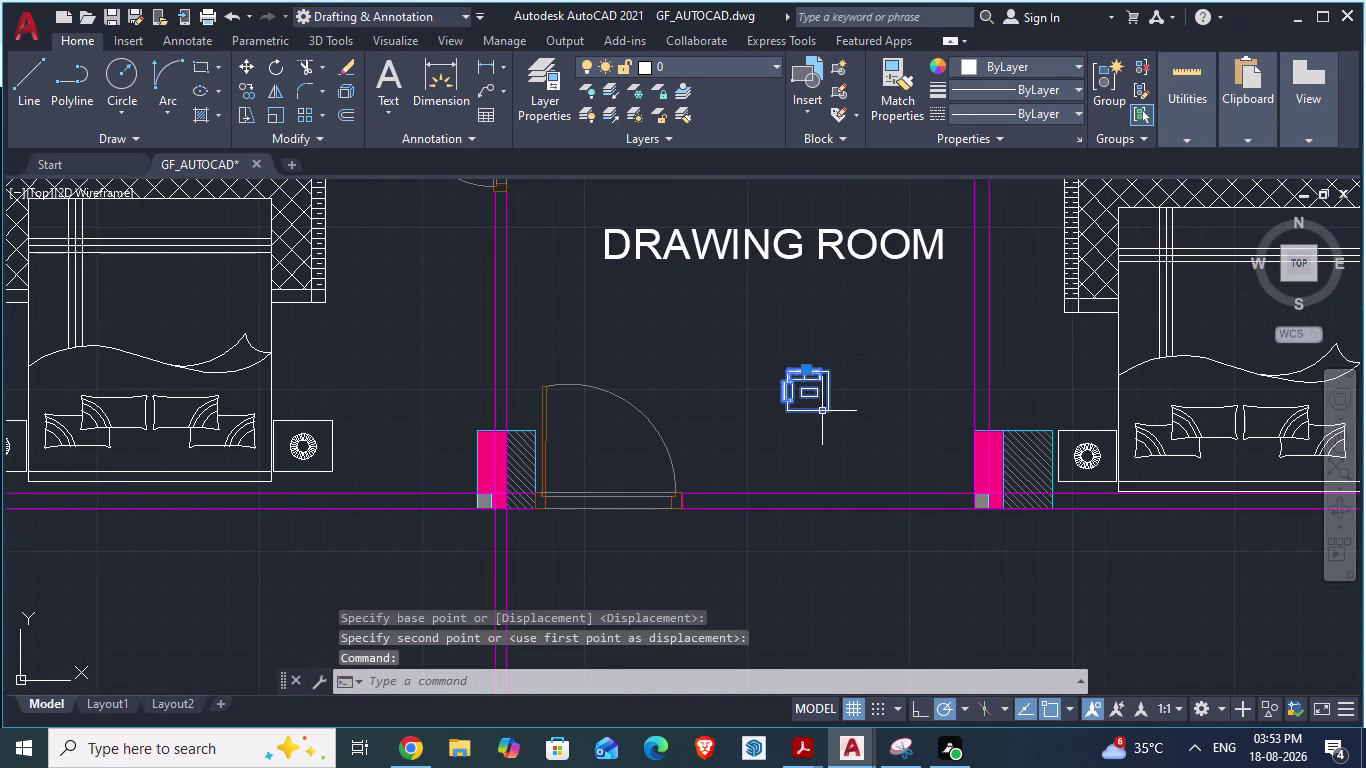
Rotate the sofa set 90° about a picked pivot point.
scroll(up, 3)
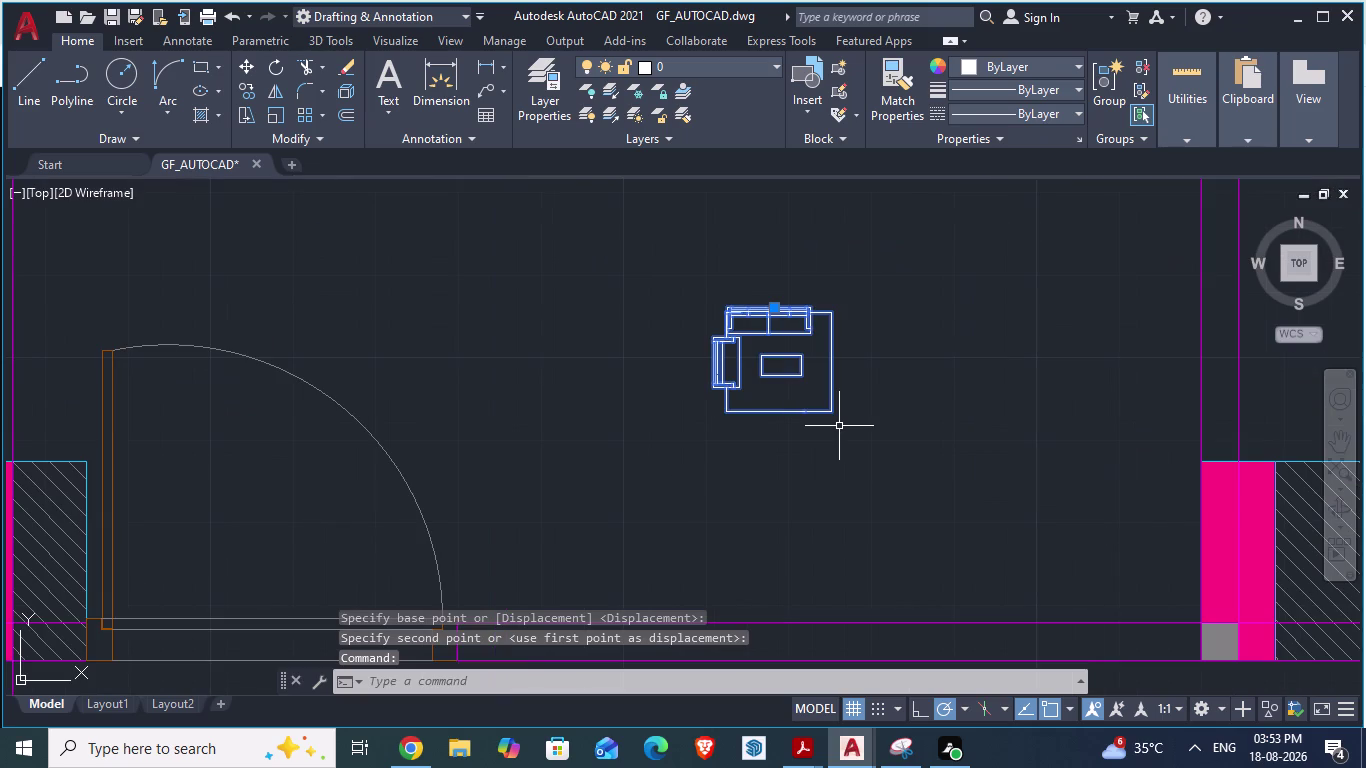
key(r)
key(o)
key(Return)
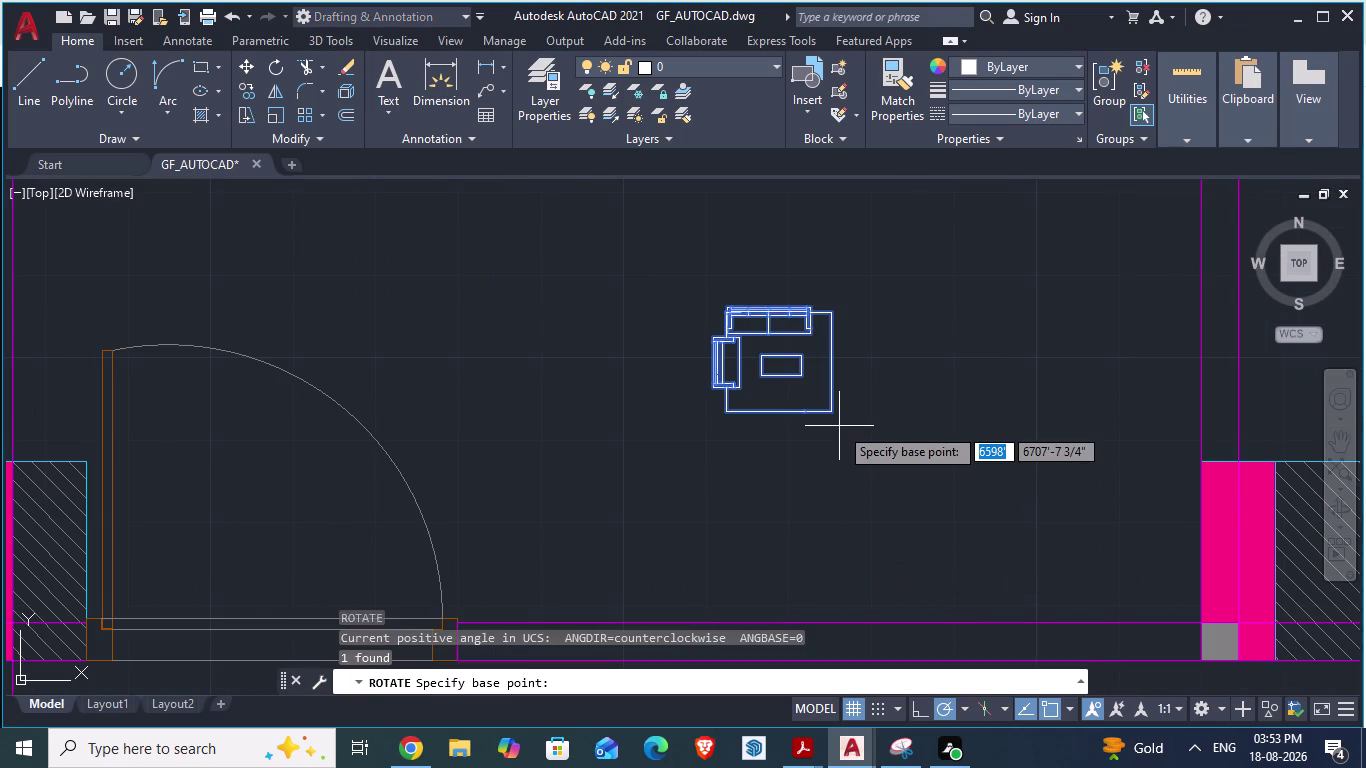
click(827, 415)
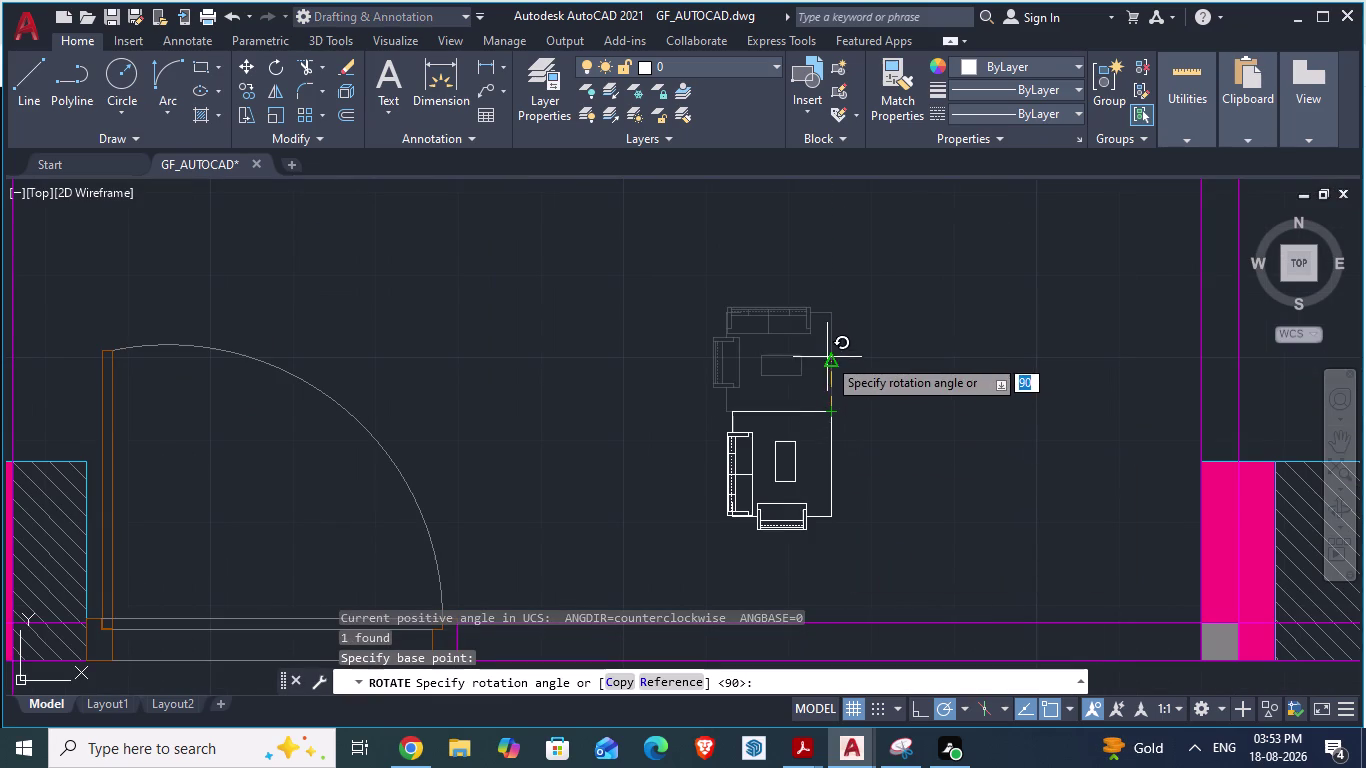
click(674, 414)
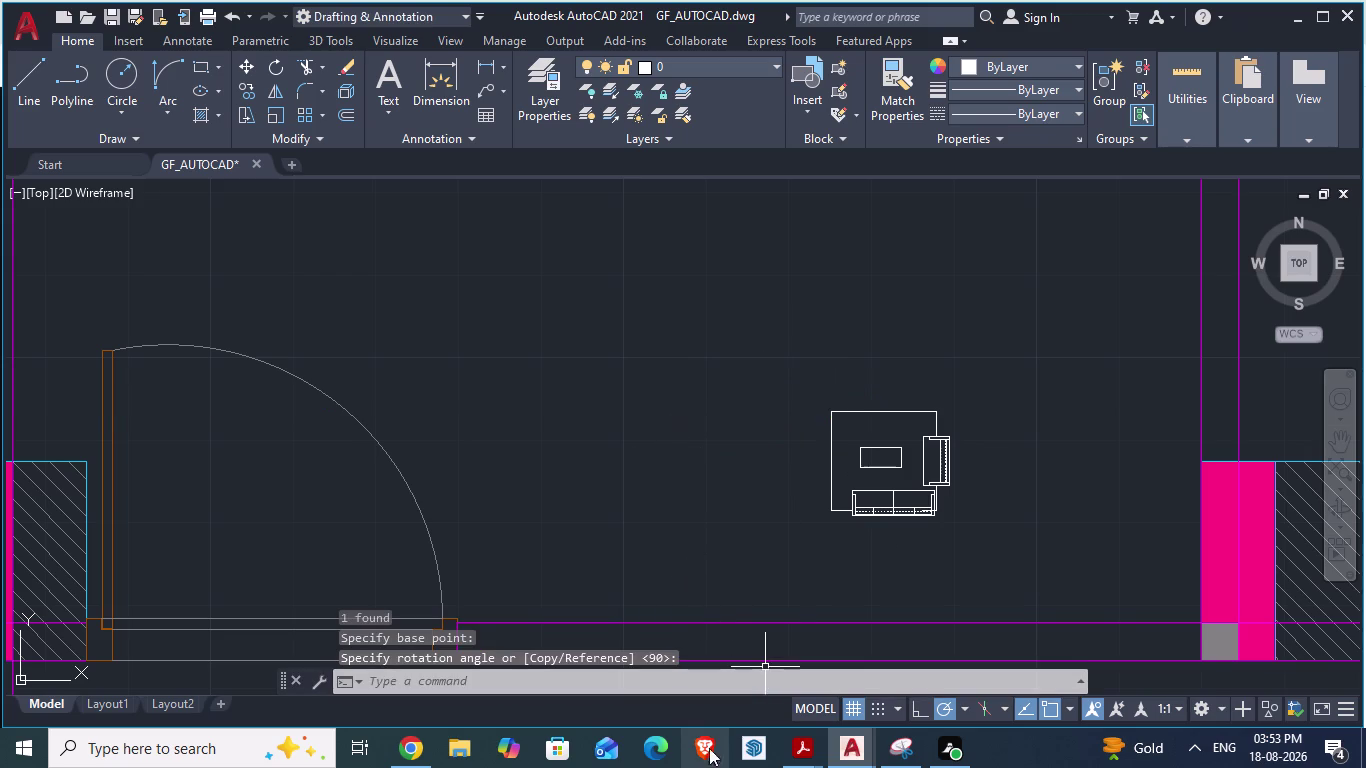
Glance at the reference plan and come back to the ground-floor drawing.
key(alt+Tab)
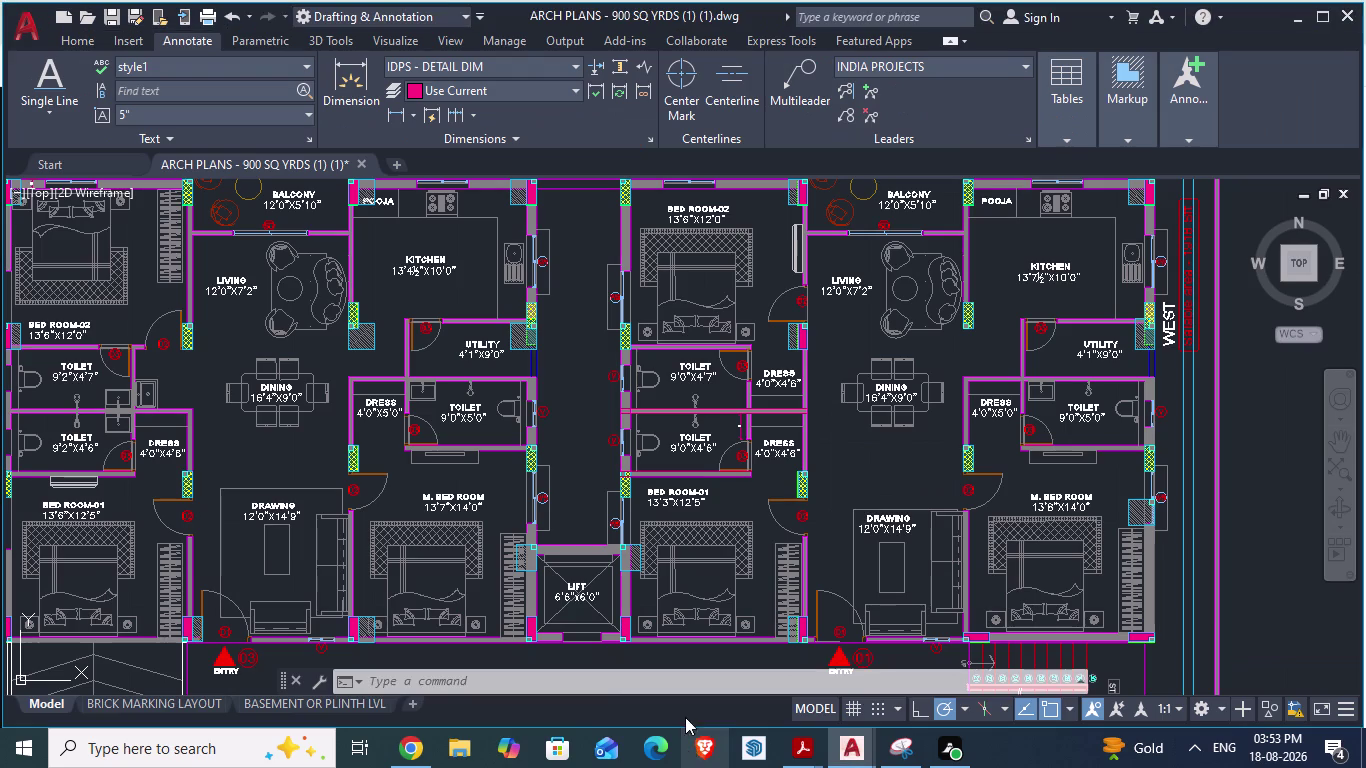
key(alt+Tab)
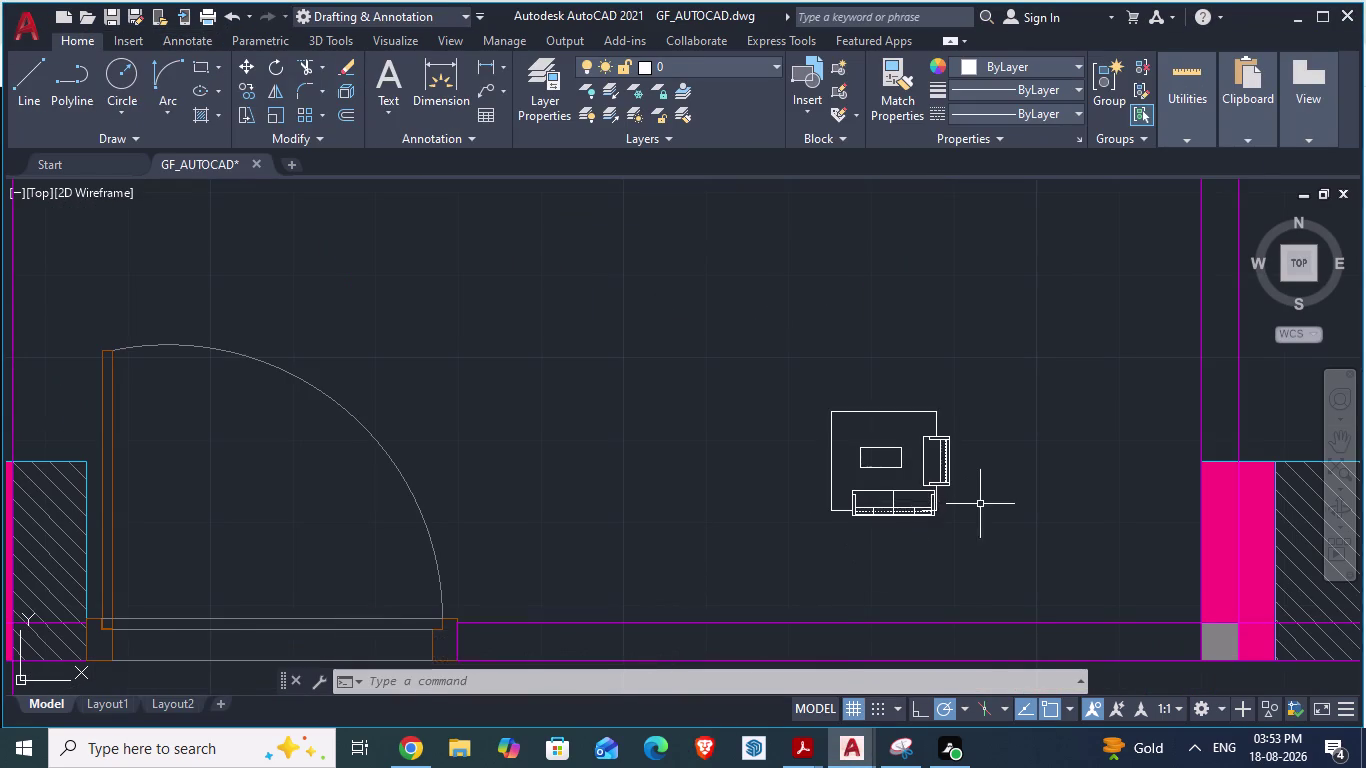
key(alt+Tab)
key(alt+Tab)
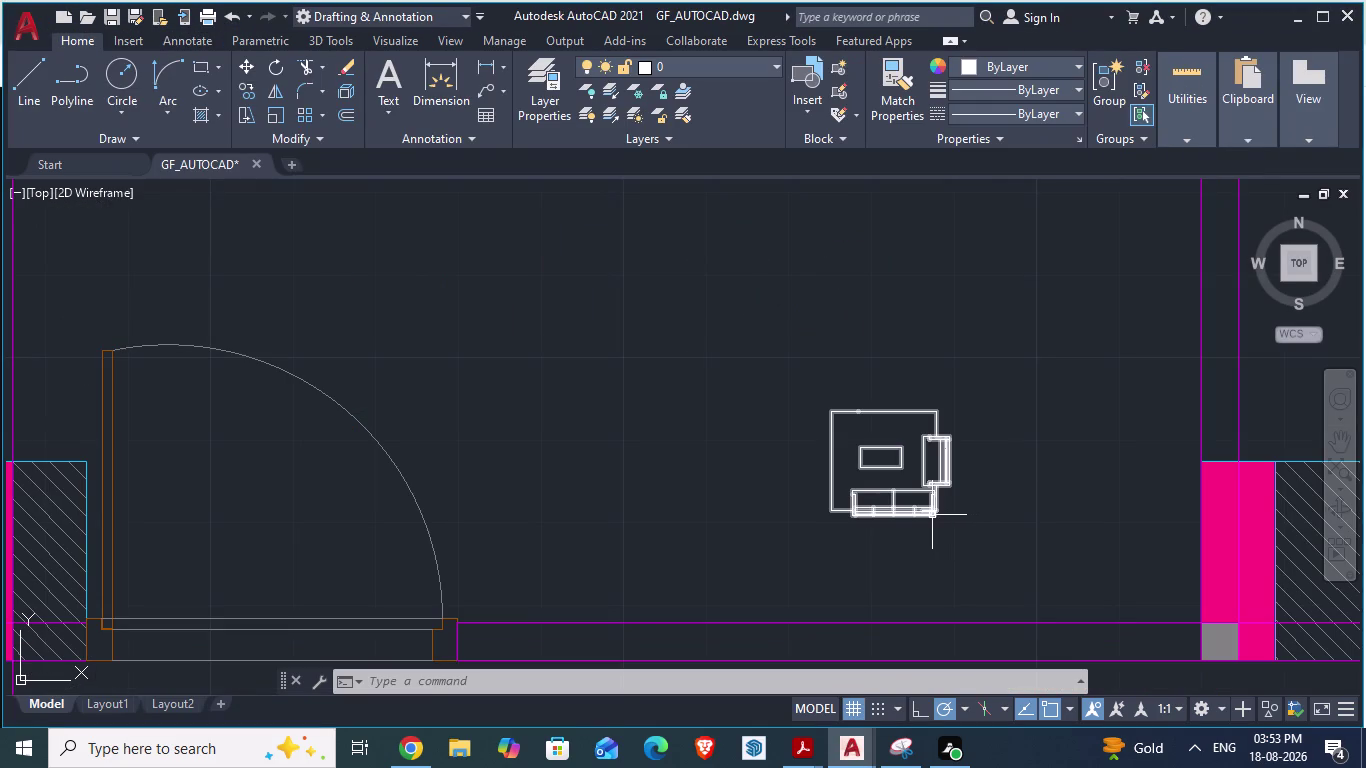
Rotate the sofa set a further 180° and select it.
click(932, 515)
text(R)
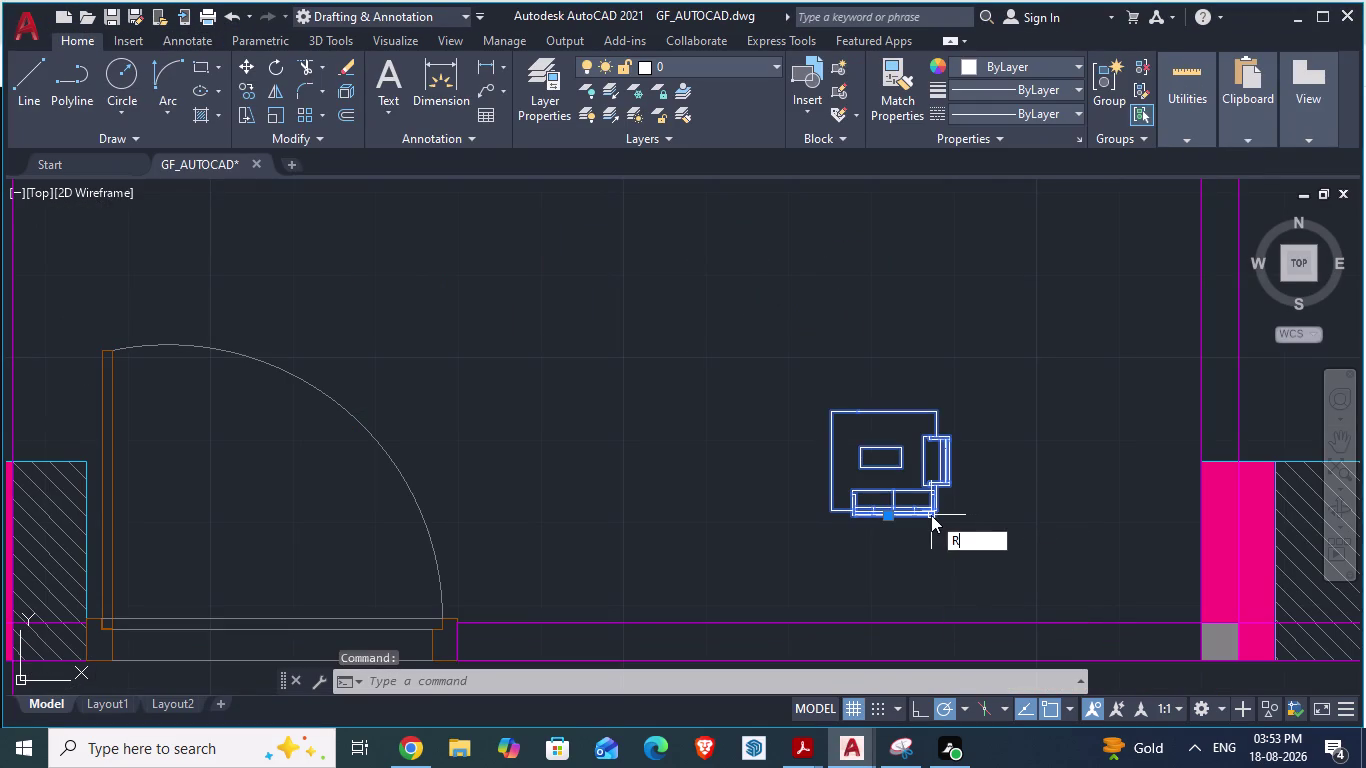
text(O)
key(Return)
click(931, 515)
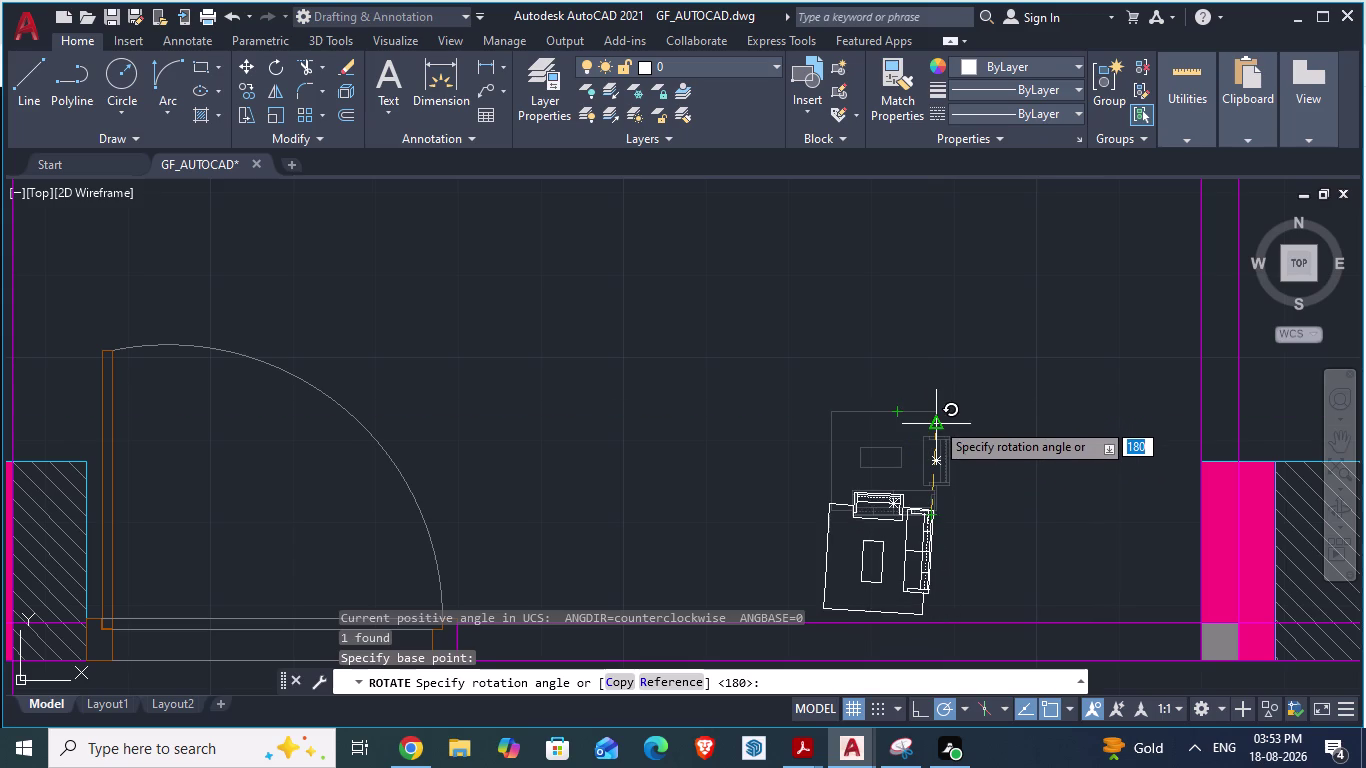
click(926, 416)
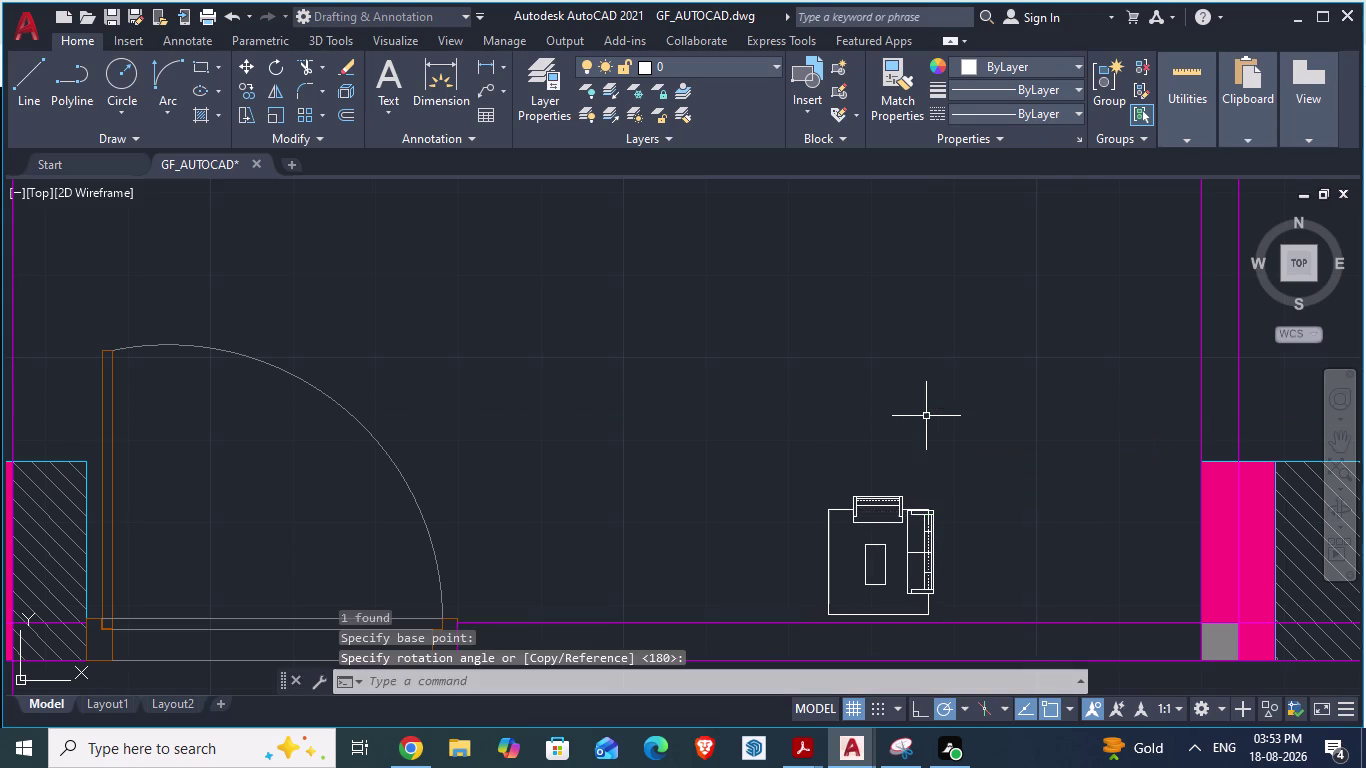
scroll(up, 3)
click(904, 545)
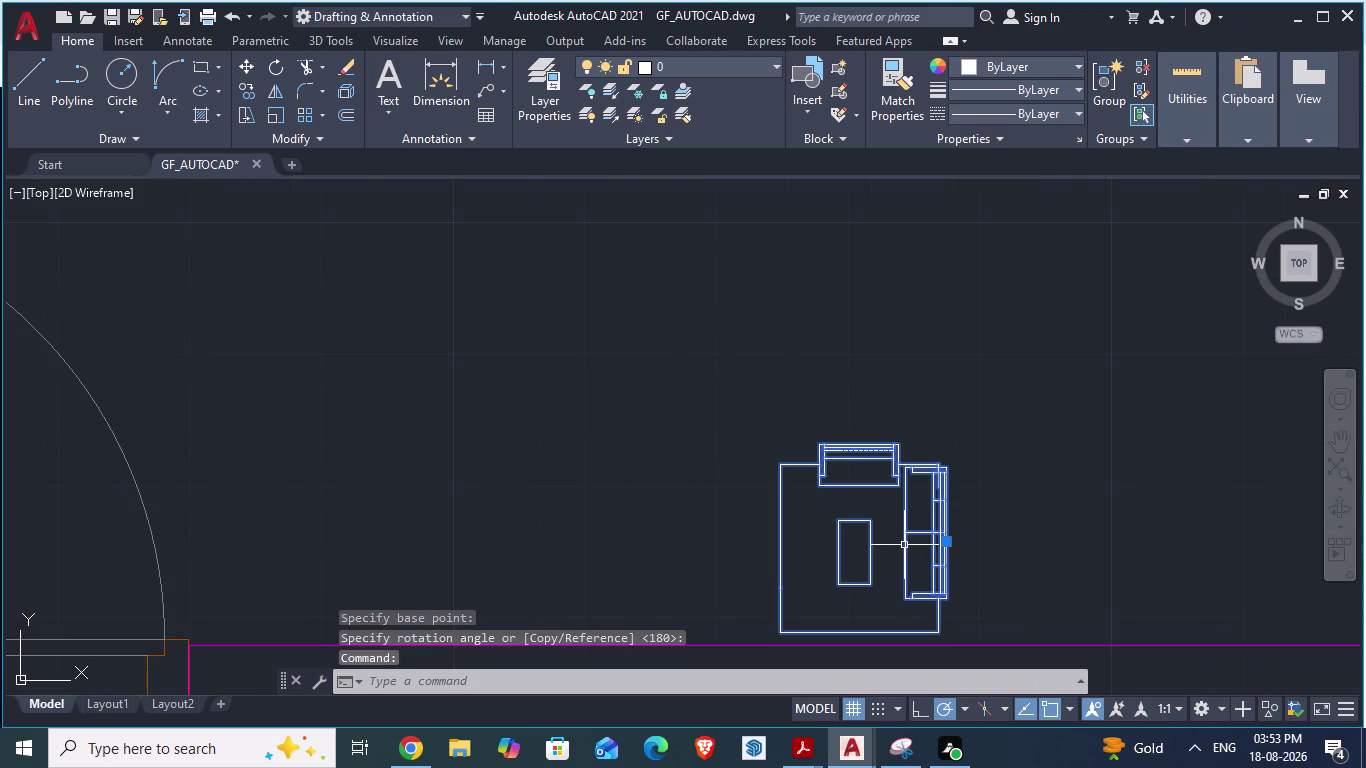
scroll(down, 3)
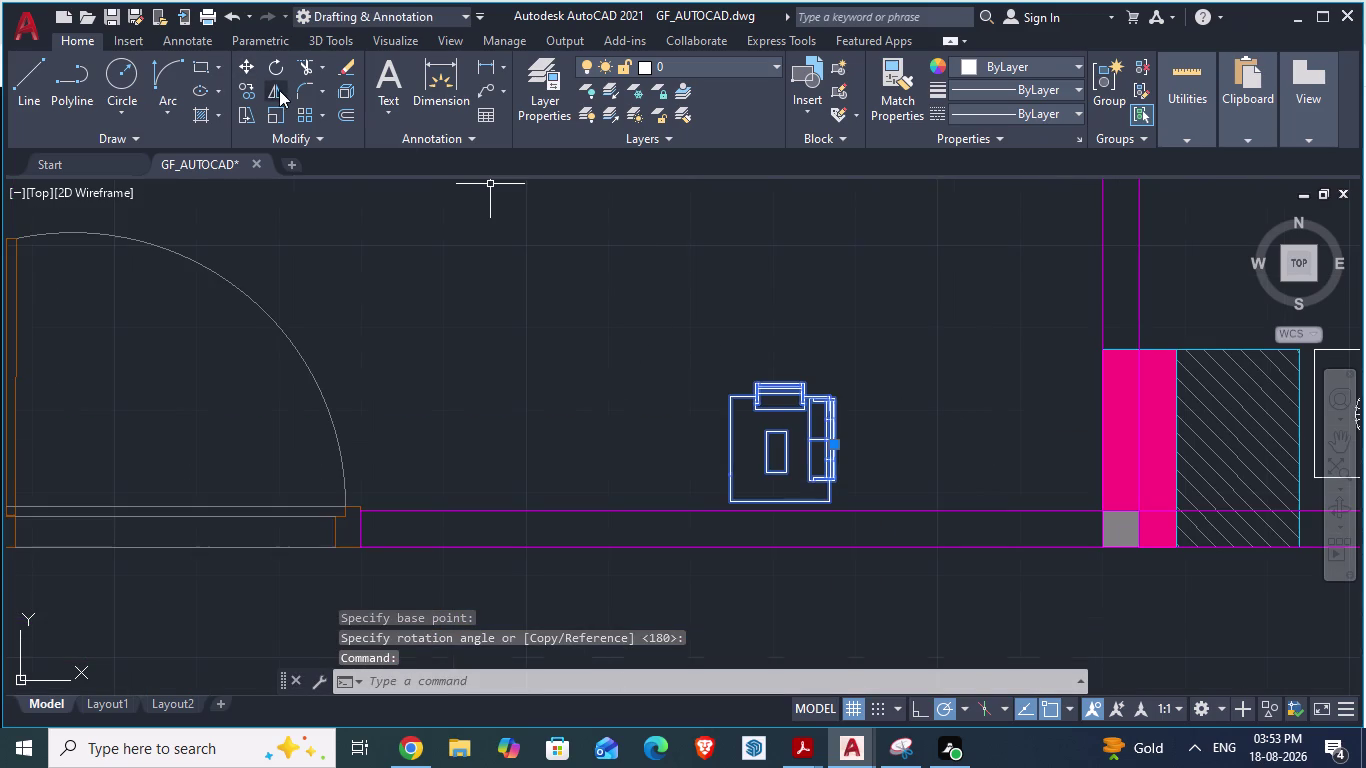
Mirror the sofa set across a horizontal axis, erasing the original, and select it.
click(279, 92)
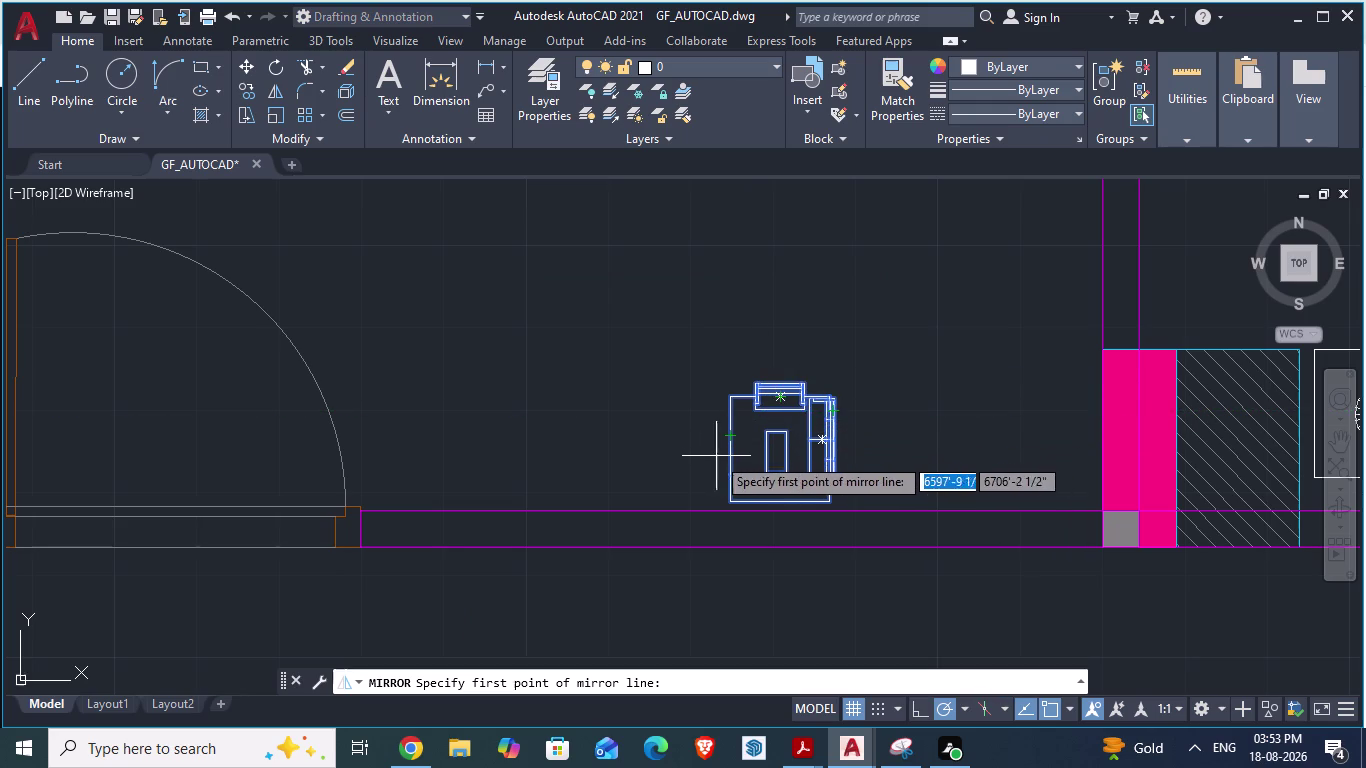
click(676, 448)
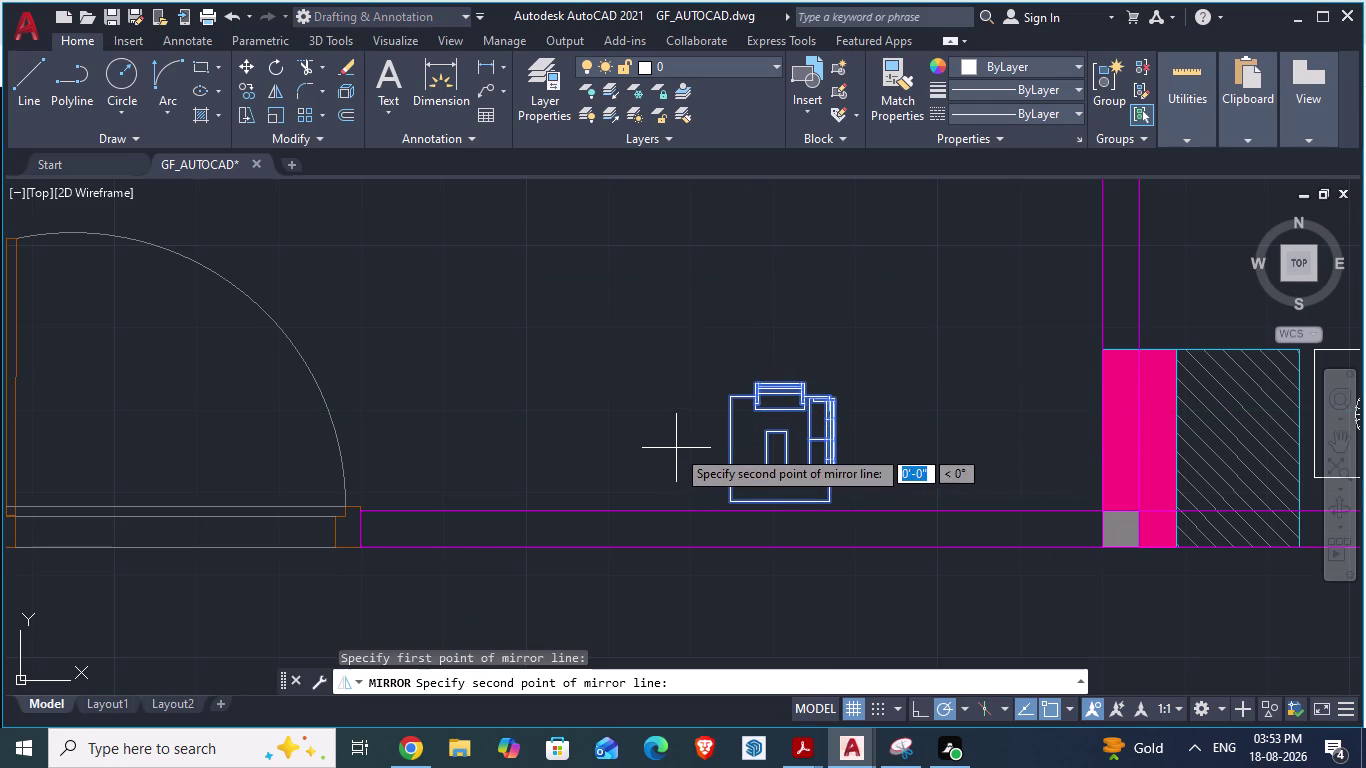
click(882, 445)
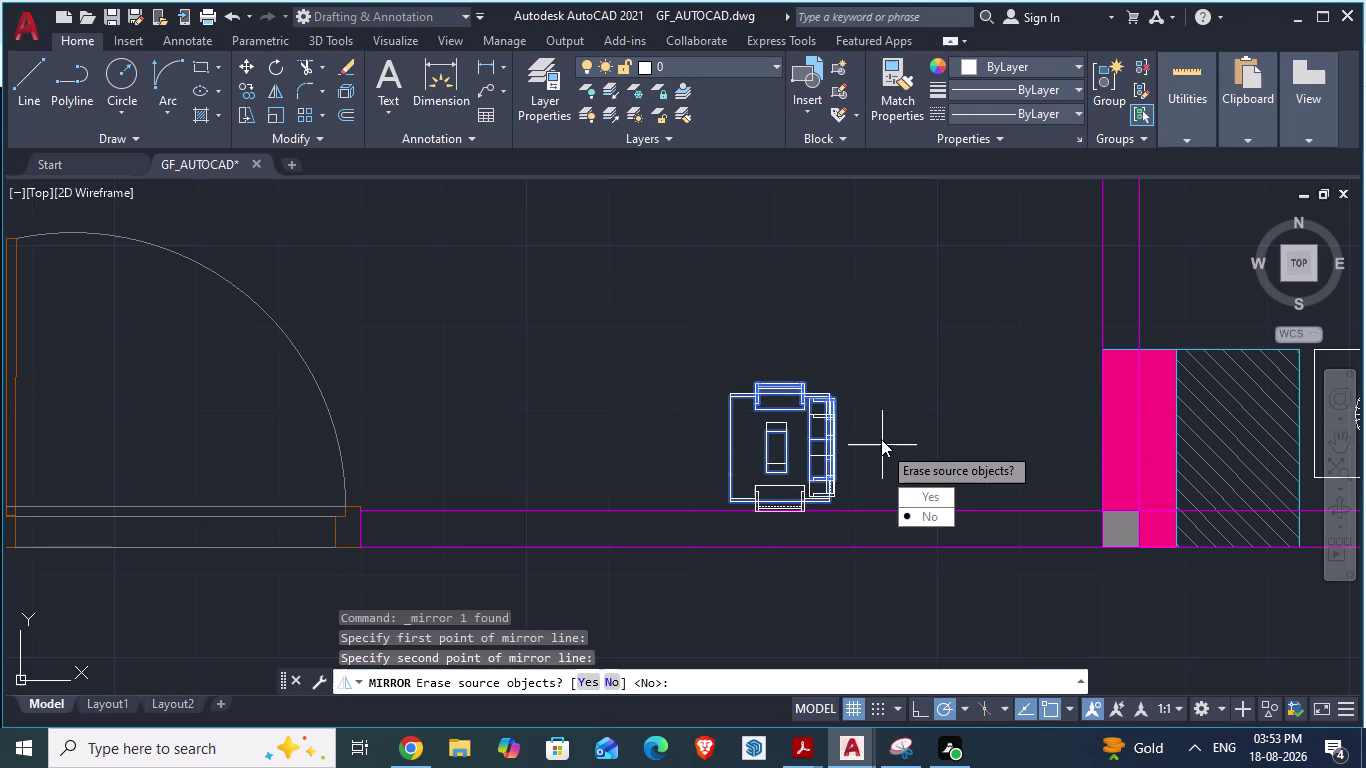
scroll(up, 3)
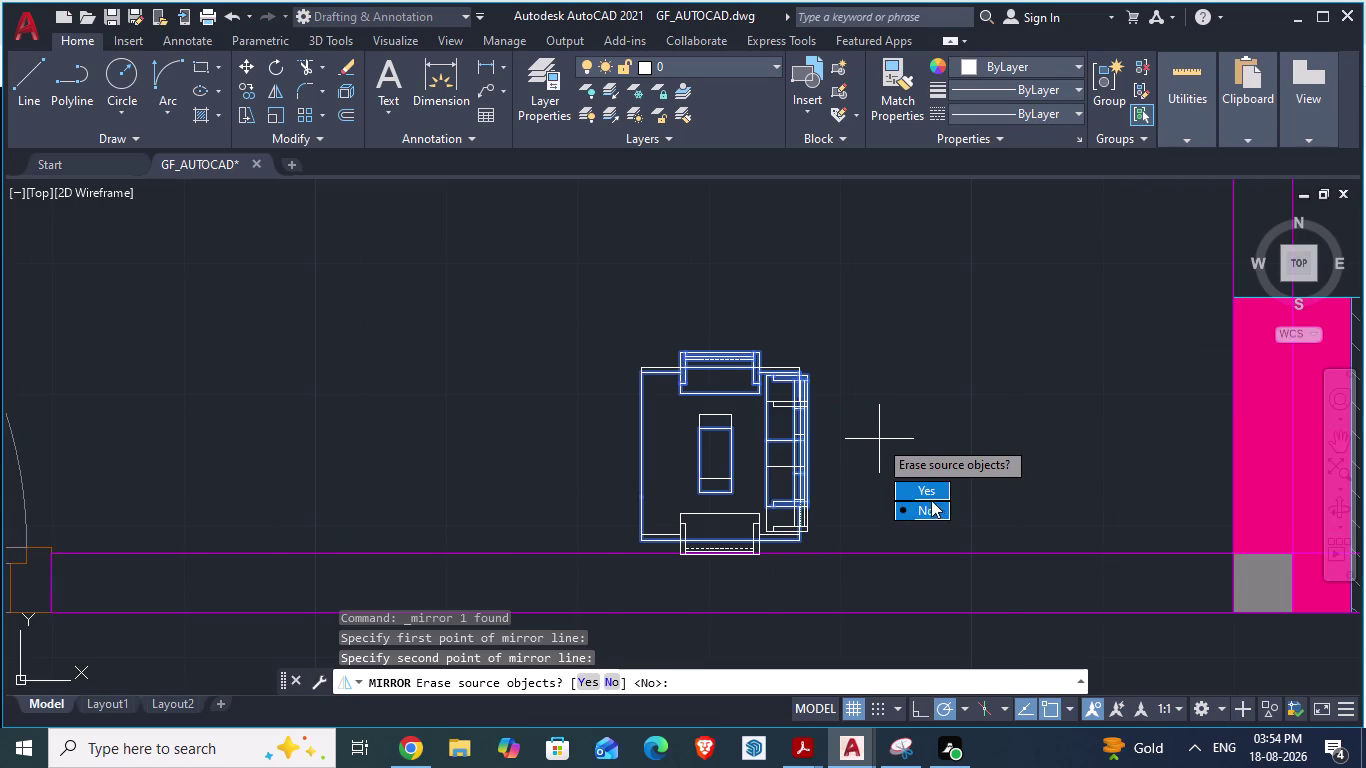
drag(927, 493, 882, 445)
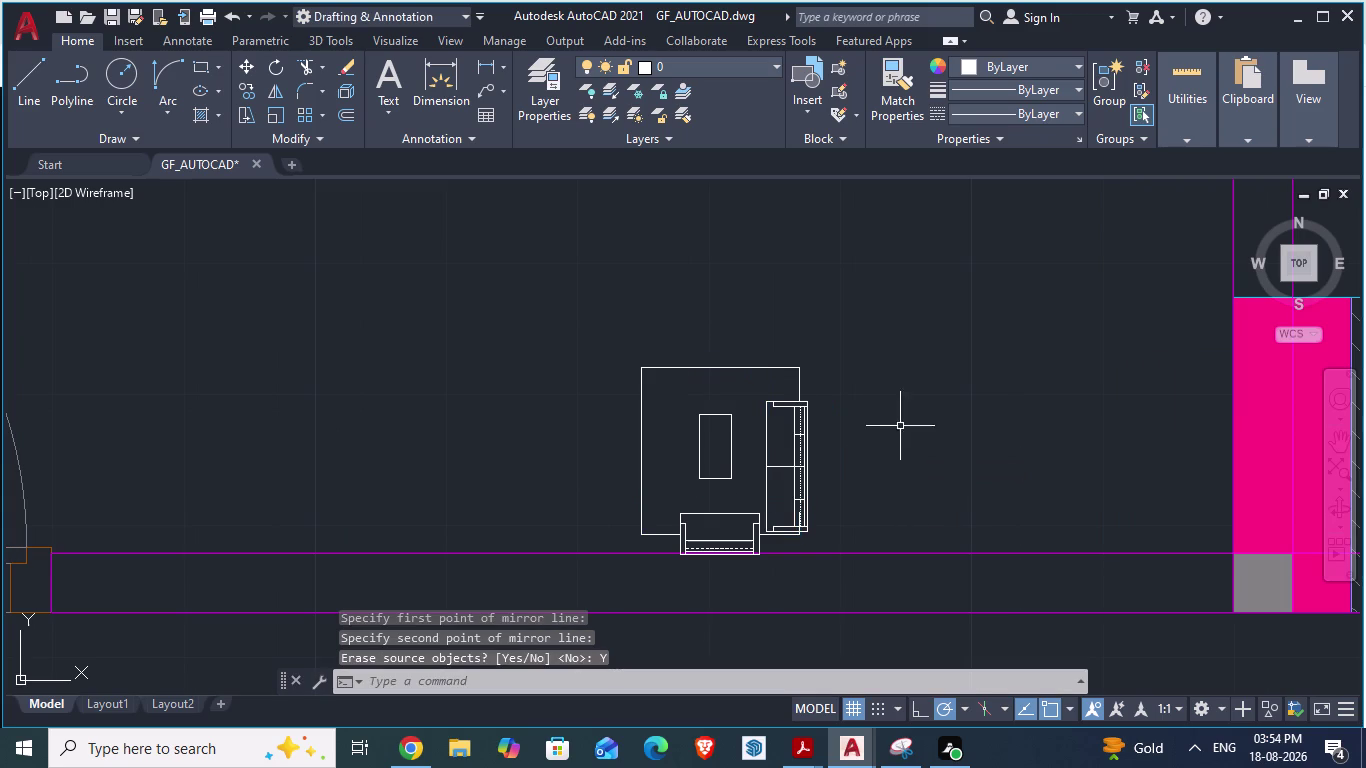
scroll(down, 3)
click(792, 440)
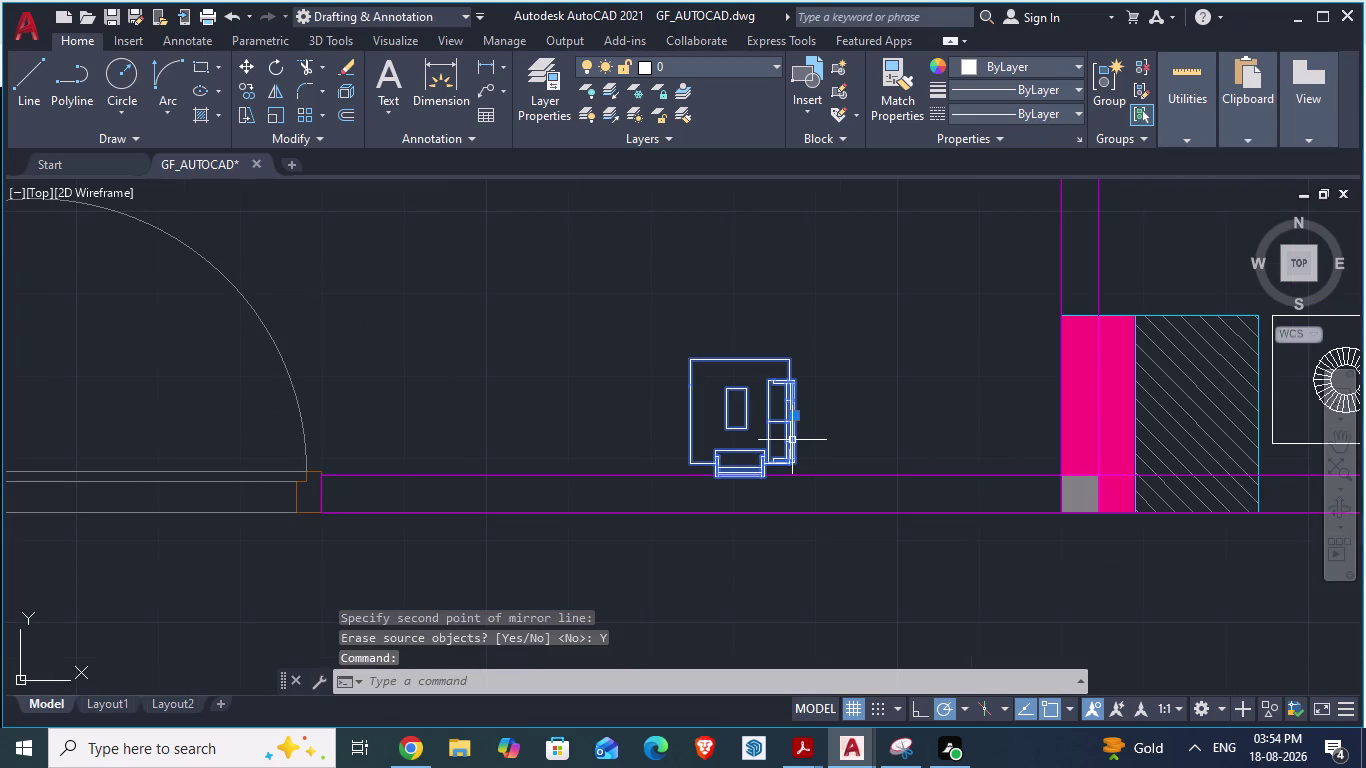
Move the flipped sofa set against the wall column at the drawing room's edge.
key(m)
key(Return)
scroll(up, 3)
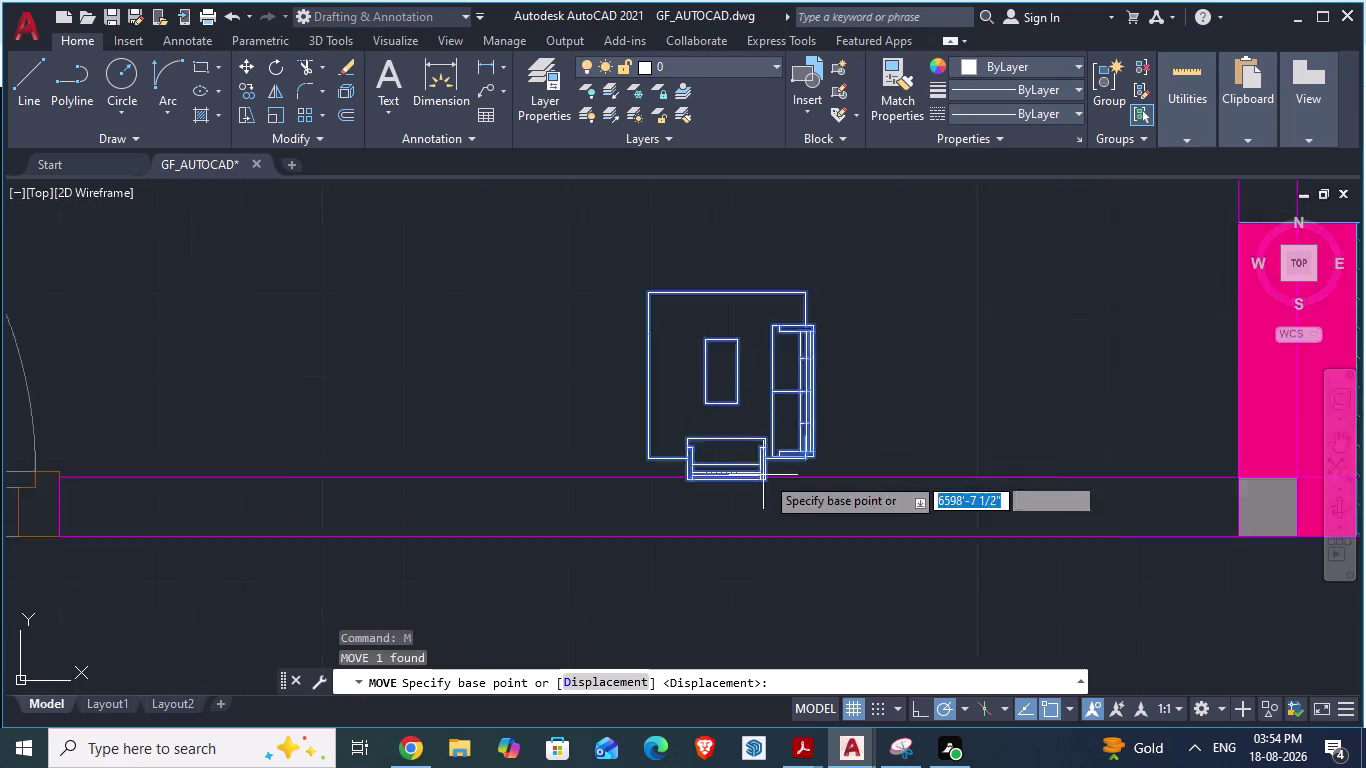
scroll(up, 3)
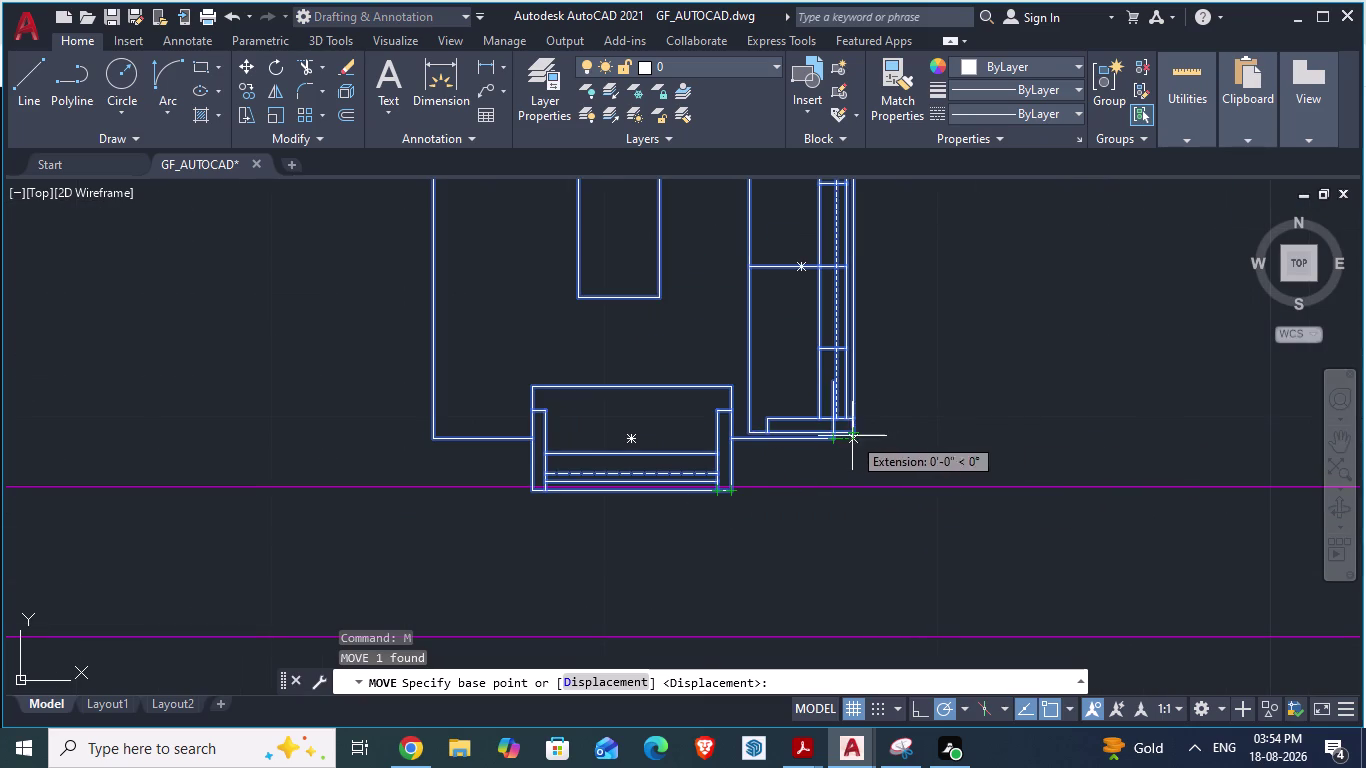
drag(850, 436, 760, 403)
scroll(down, 3)
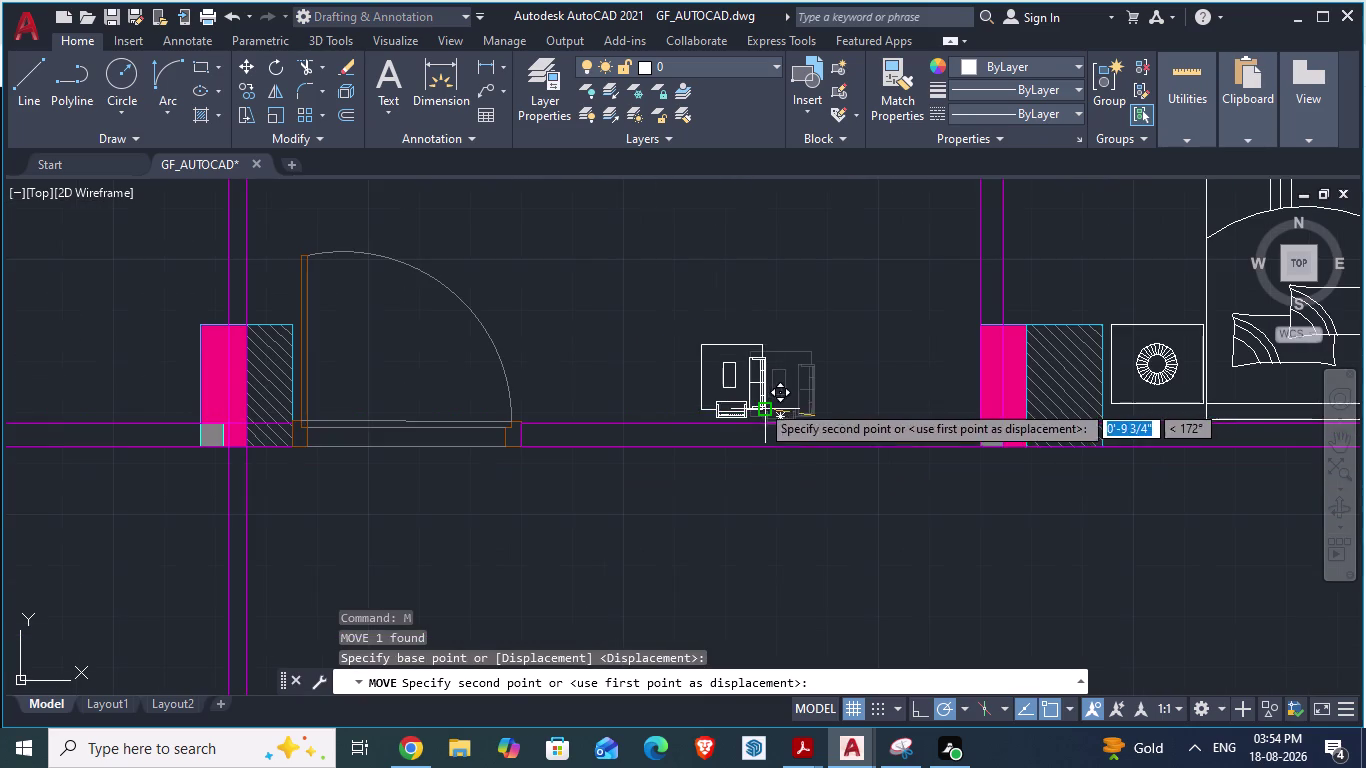
drag(760, 403, 976, 406)
scroll(up, 3)
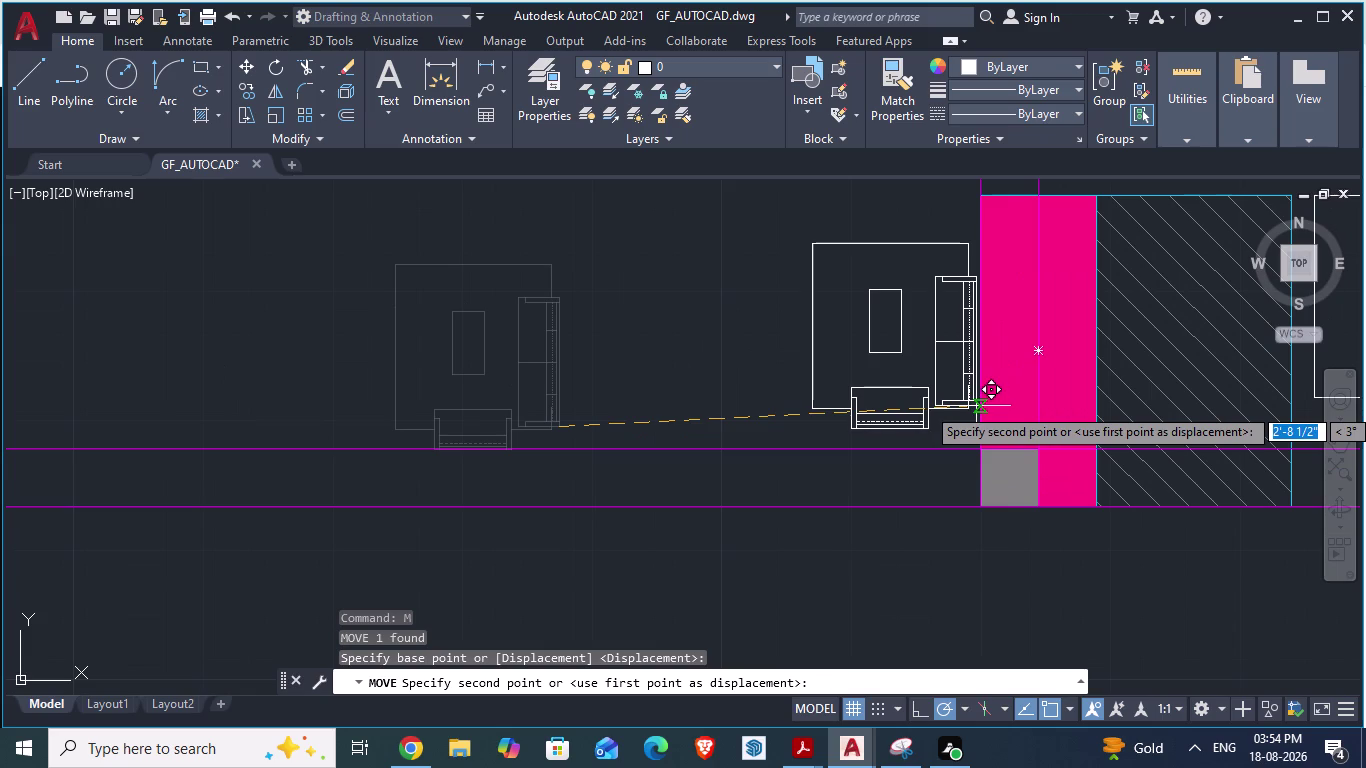
drag(976, 406, 971, 415)
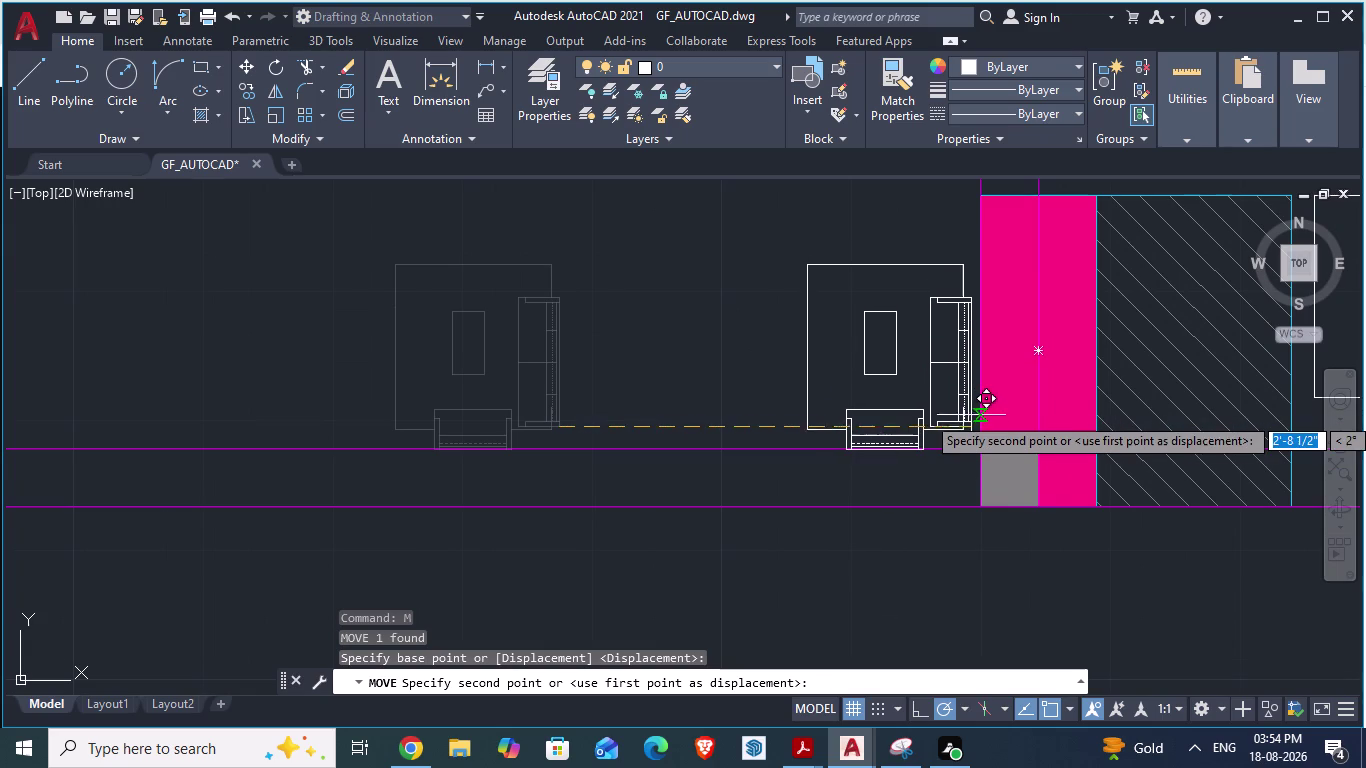
drag(971, 415, 962, 415)
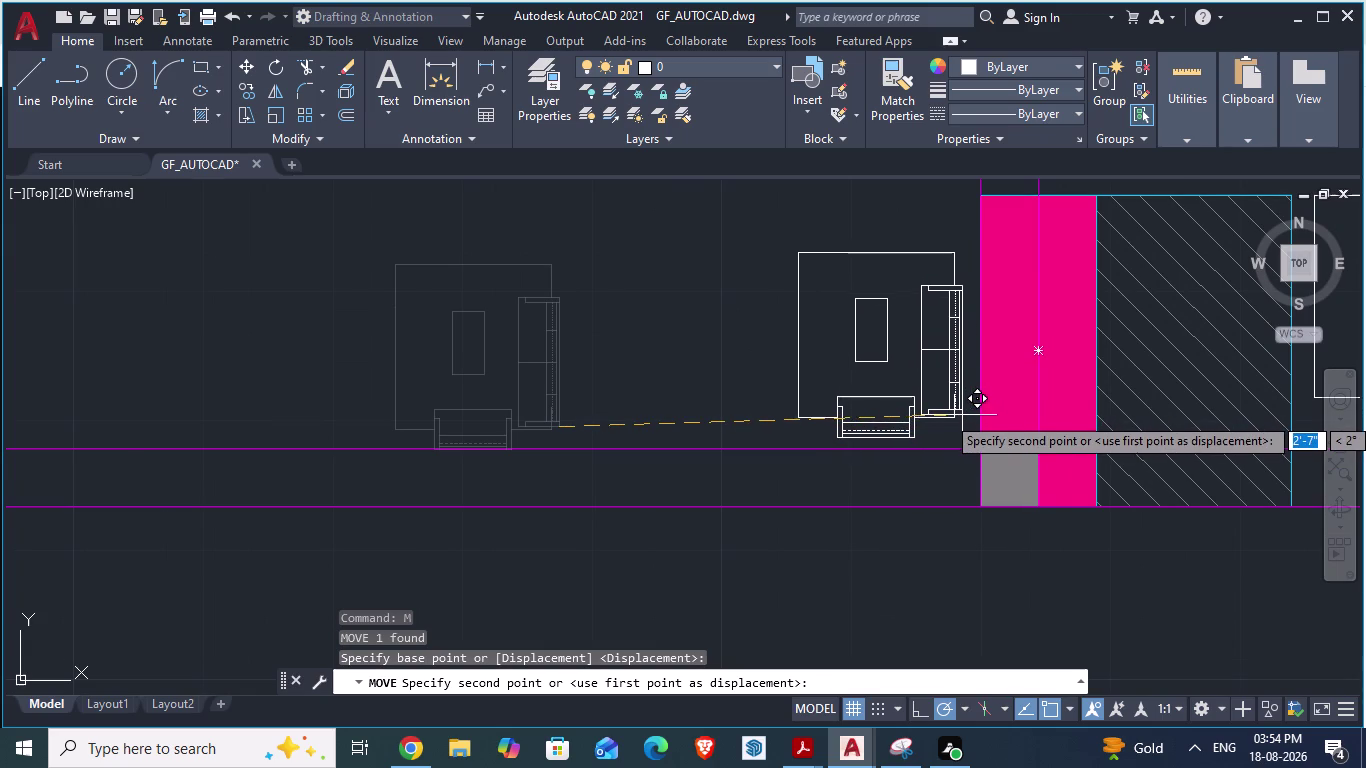
drag(962, 415, 967, 417)
scroll(up, 3)
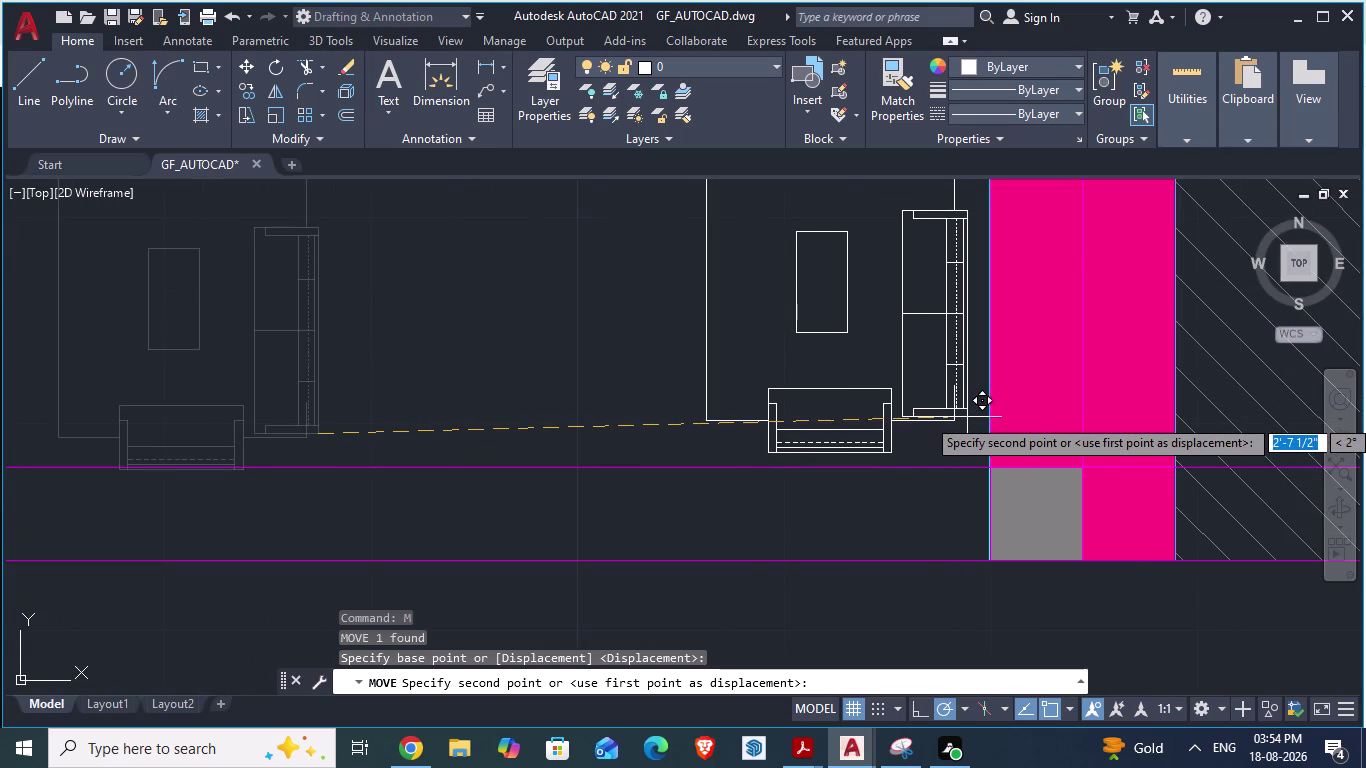
drag(967, 417, 975, 423)
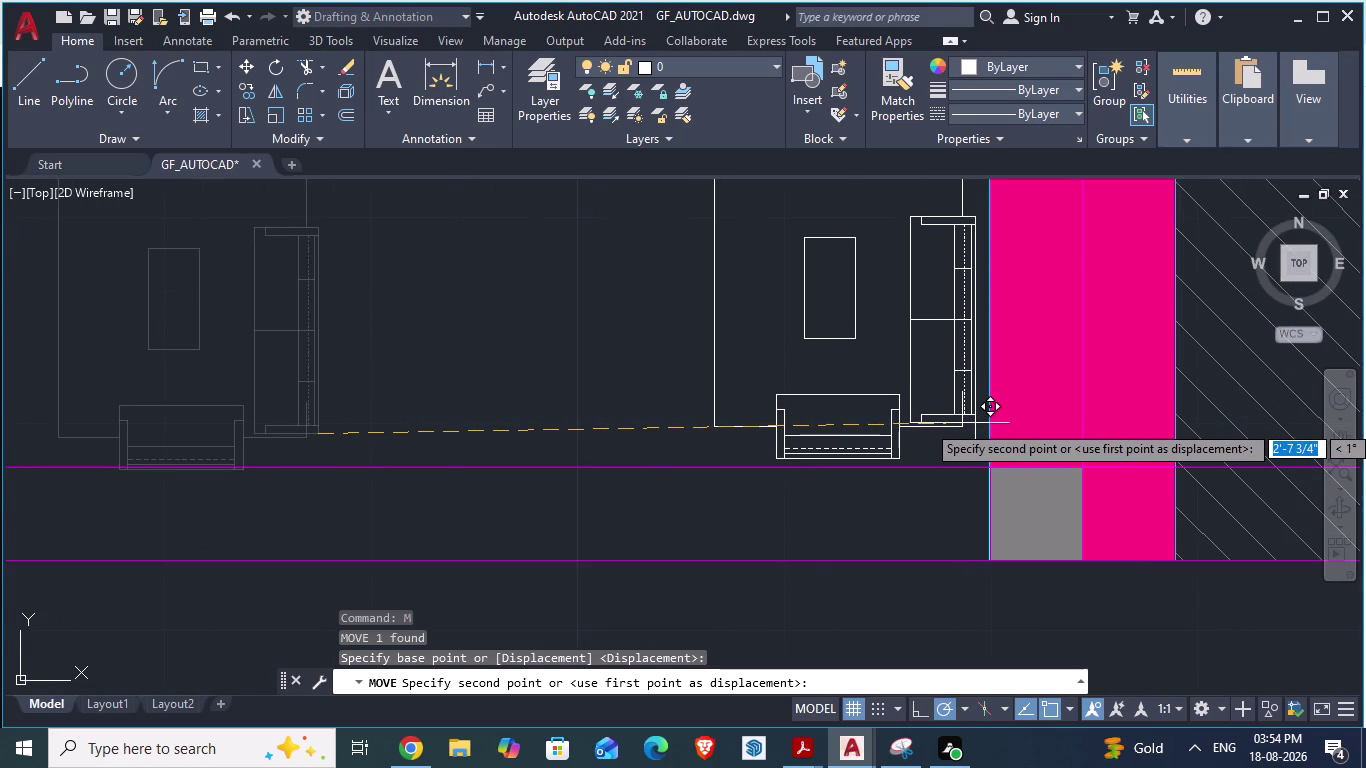
drag(975, 423, 974, 422)
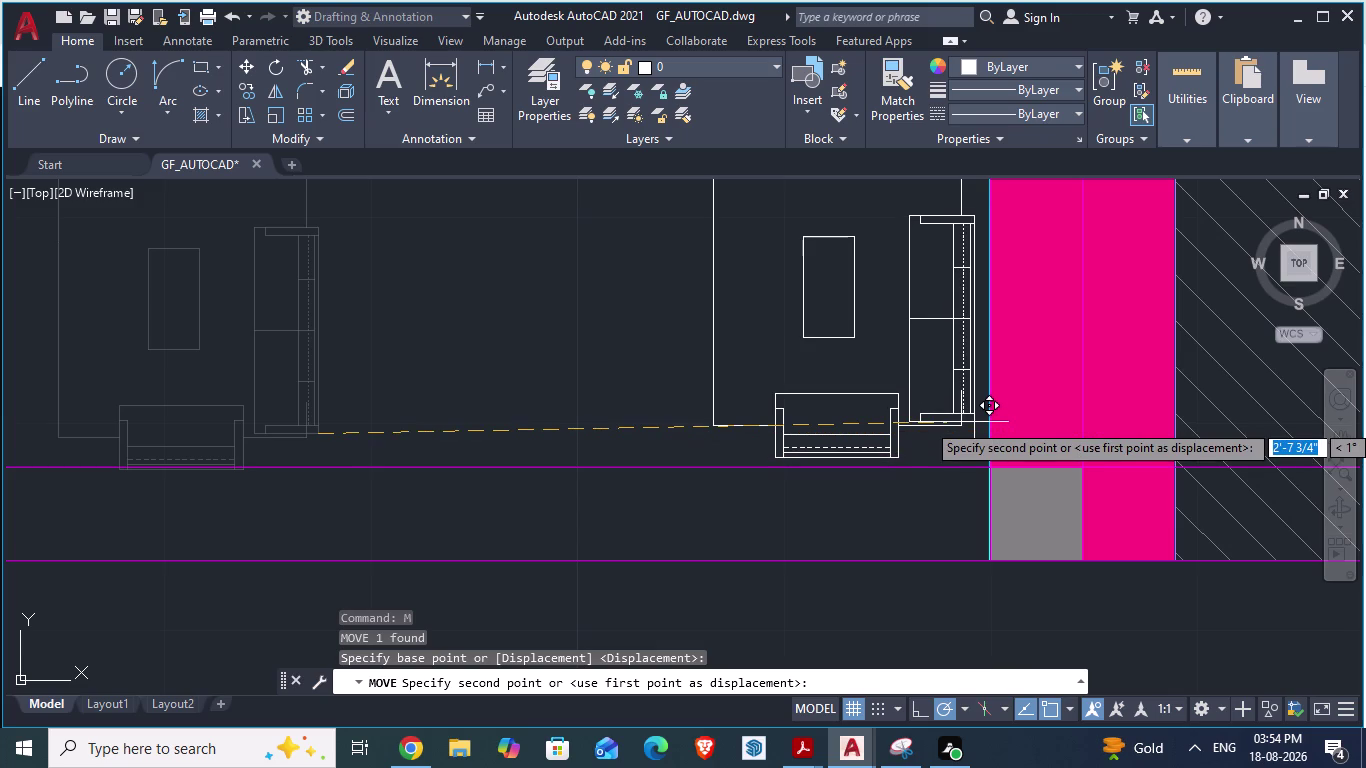
drag(974, 422, 976, 420)
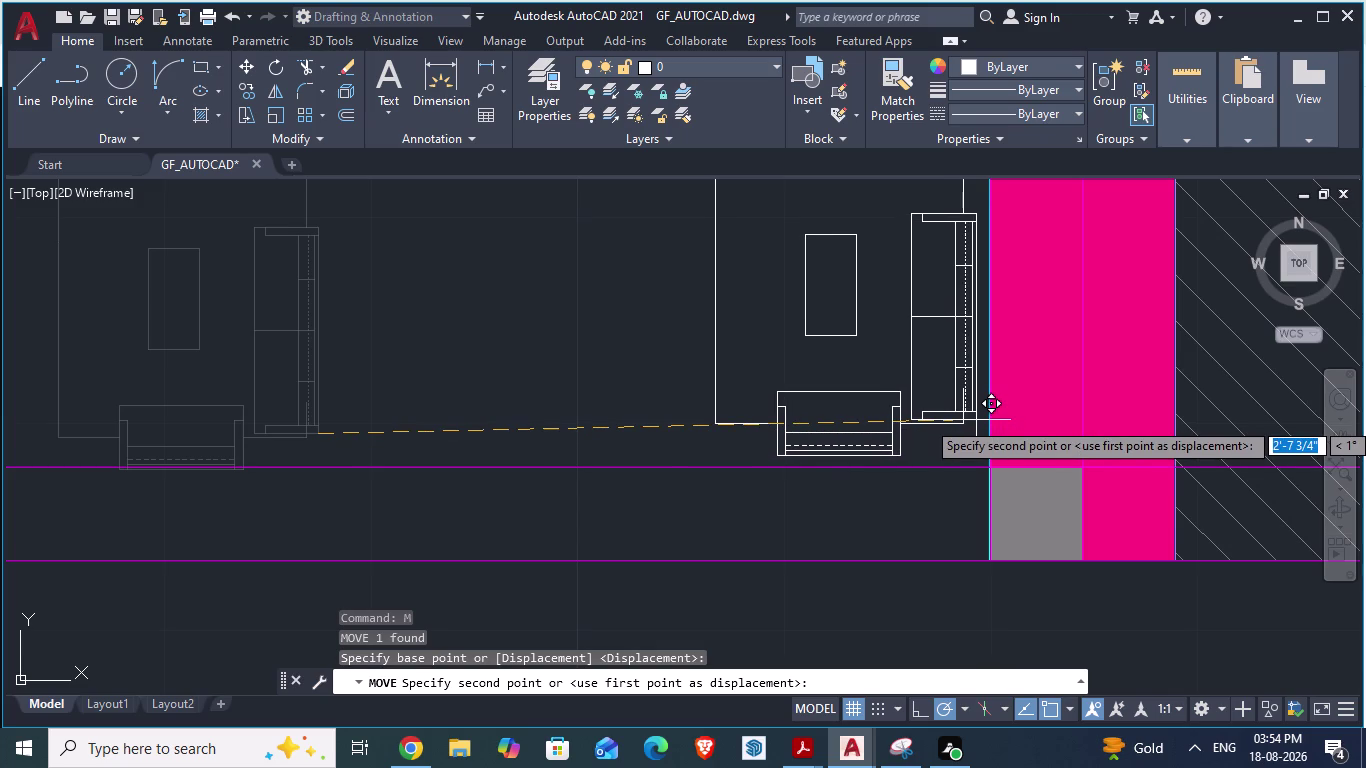
click(976, 420)
Select the repositioned furniture block.
scroll(down, 3)
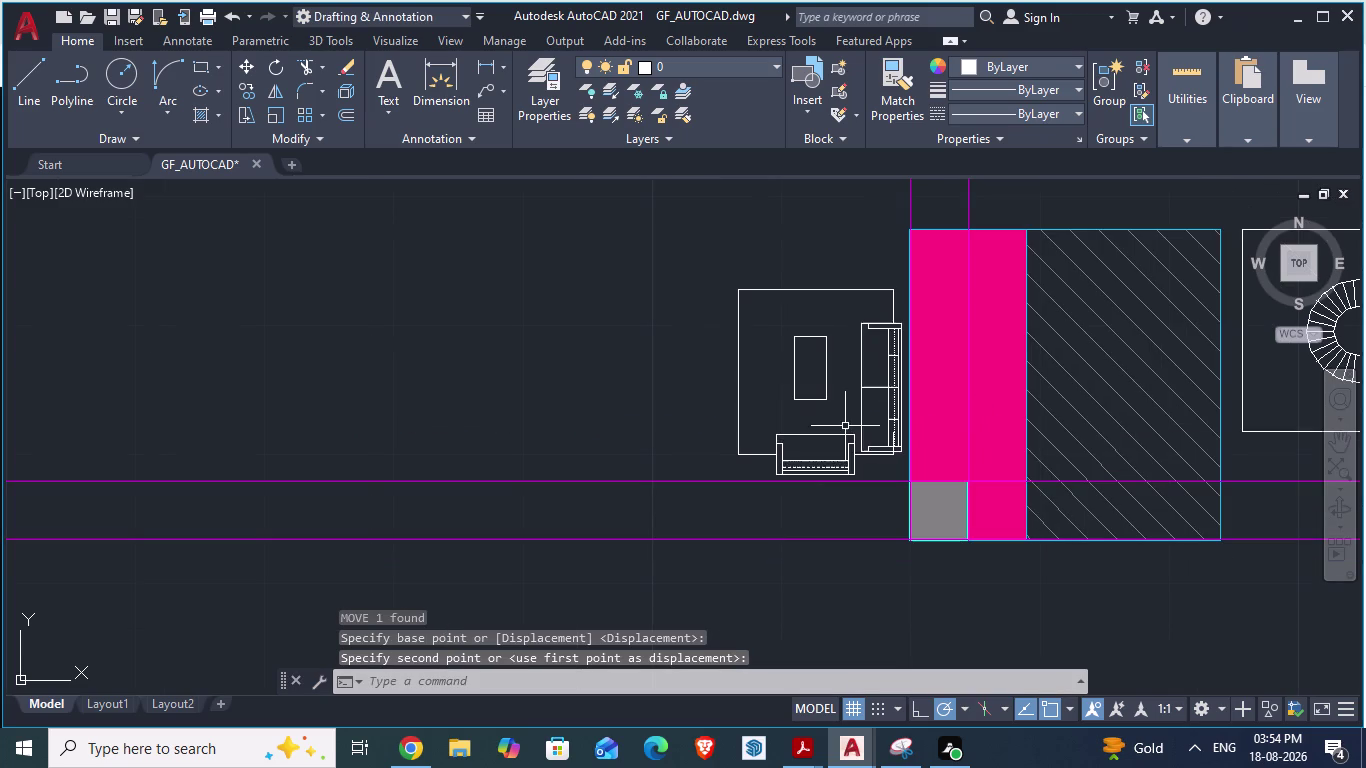
click(860, 413)
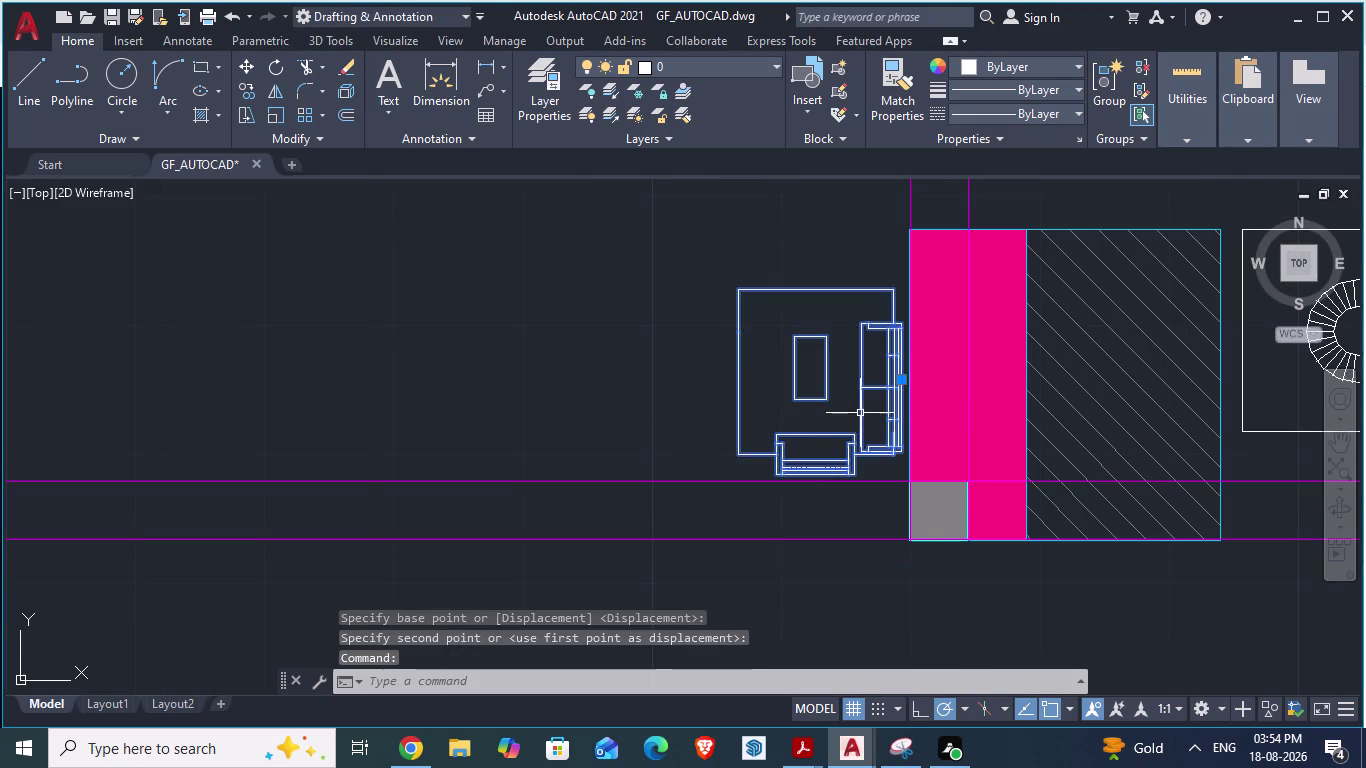
scroll(down, 3)
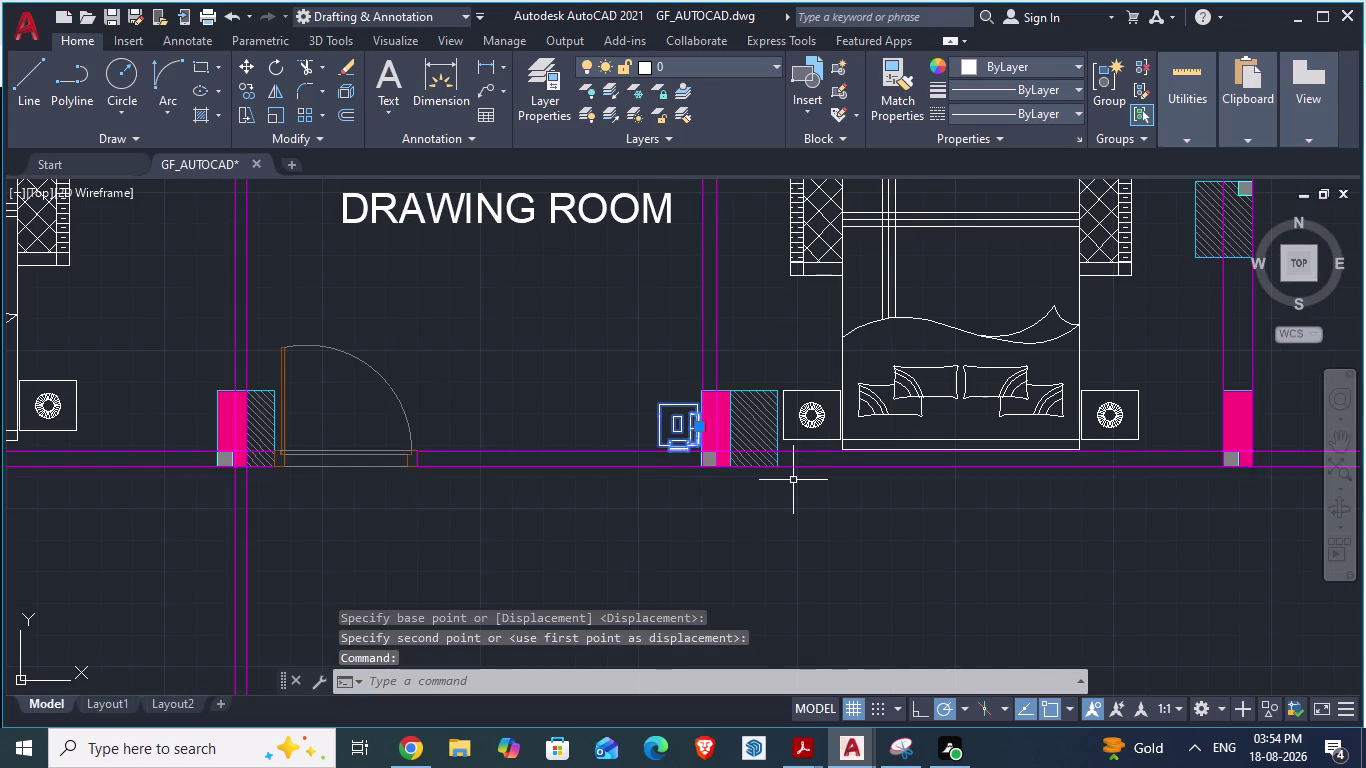
Scale the drawing-room furniture block up from the sofa corner, then reselect it.
text(SCA)
key(Return)
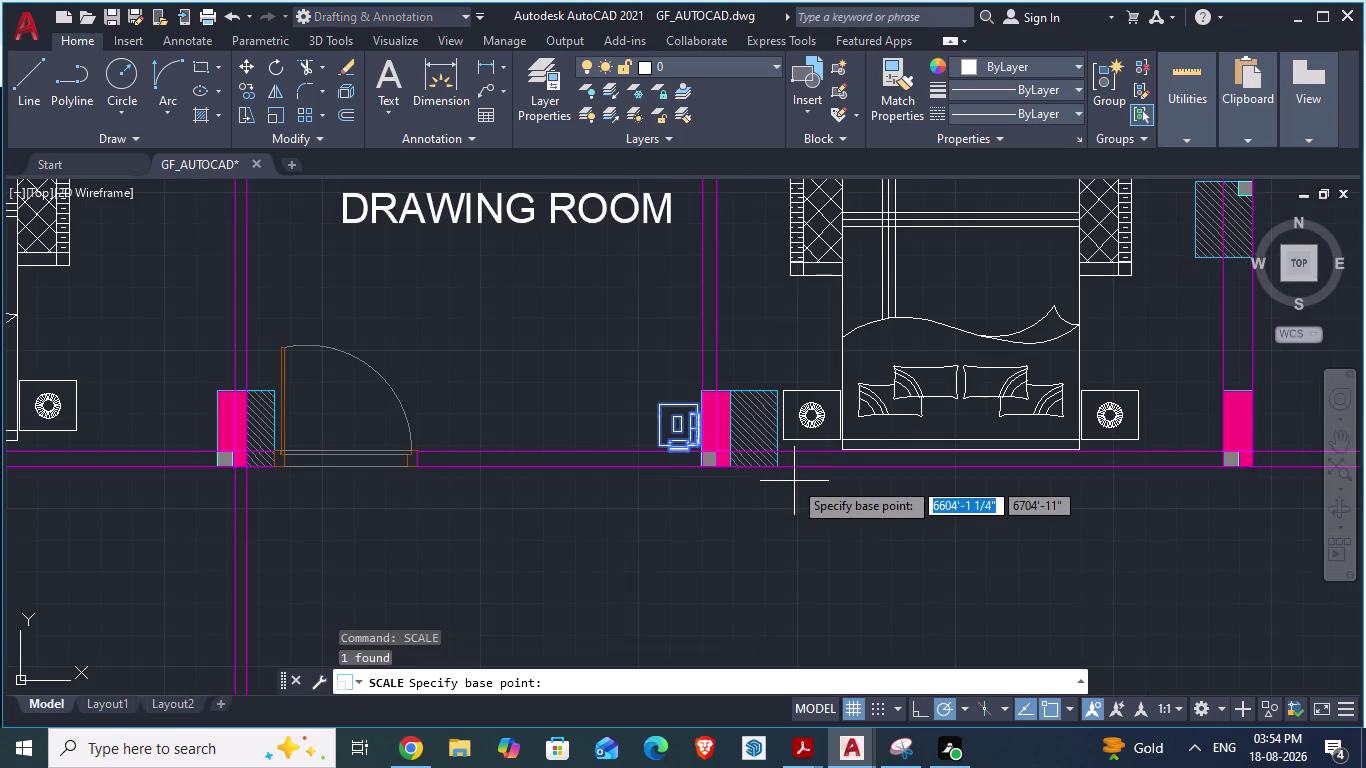
scroll(up, 3)
click(636, 504)
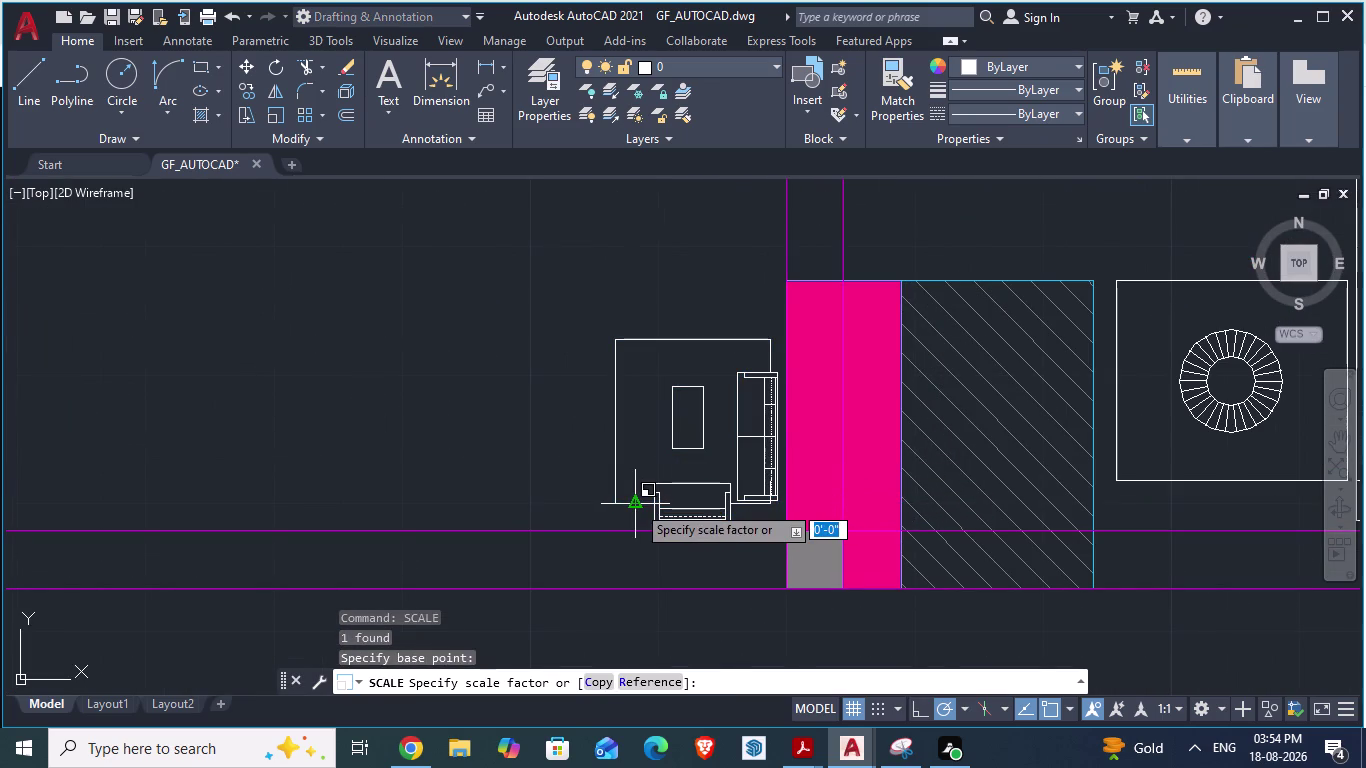
key(Return)
click(645, 504)
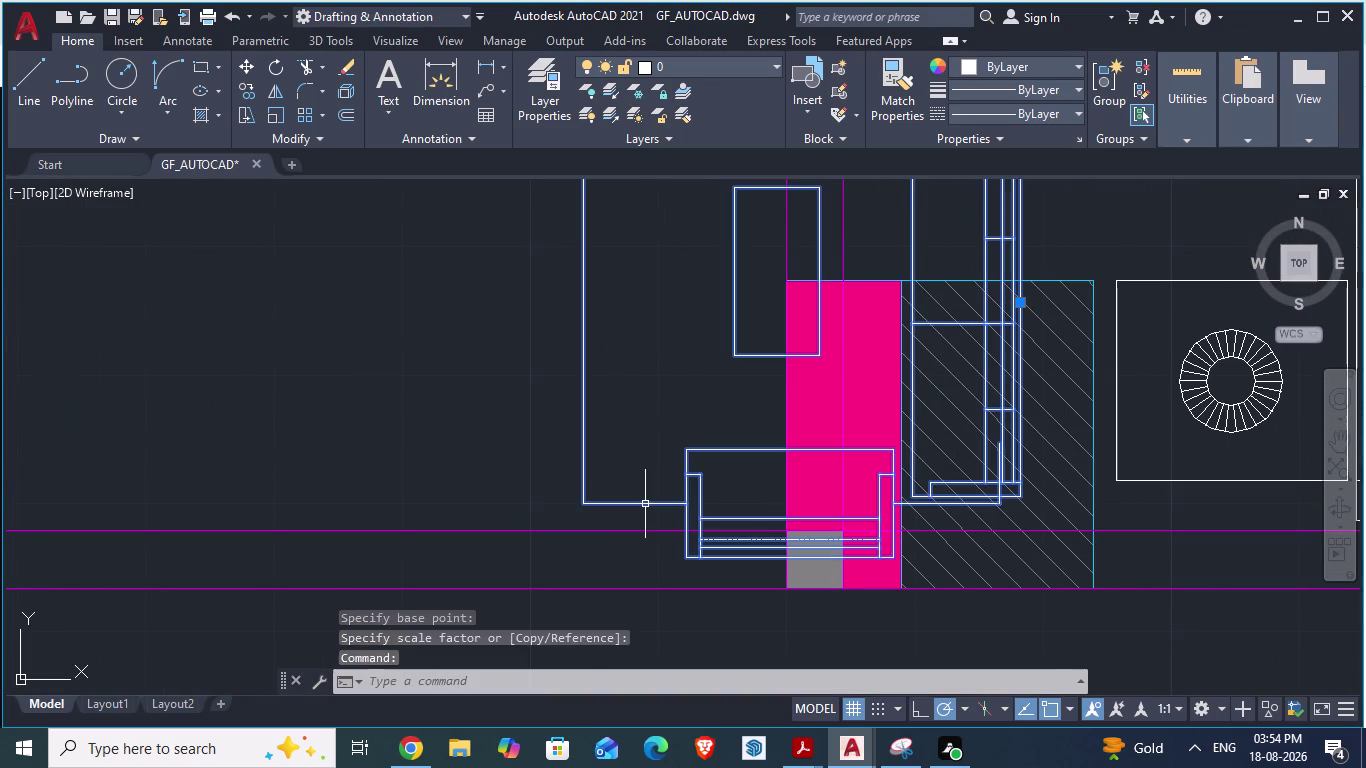
key(Escape)
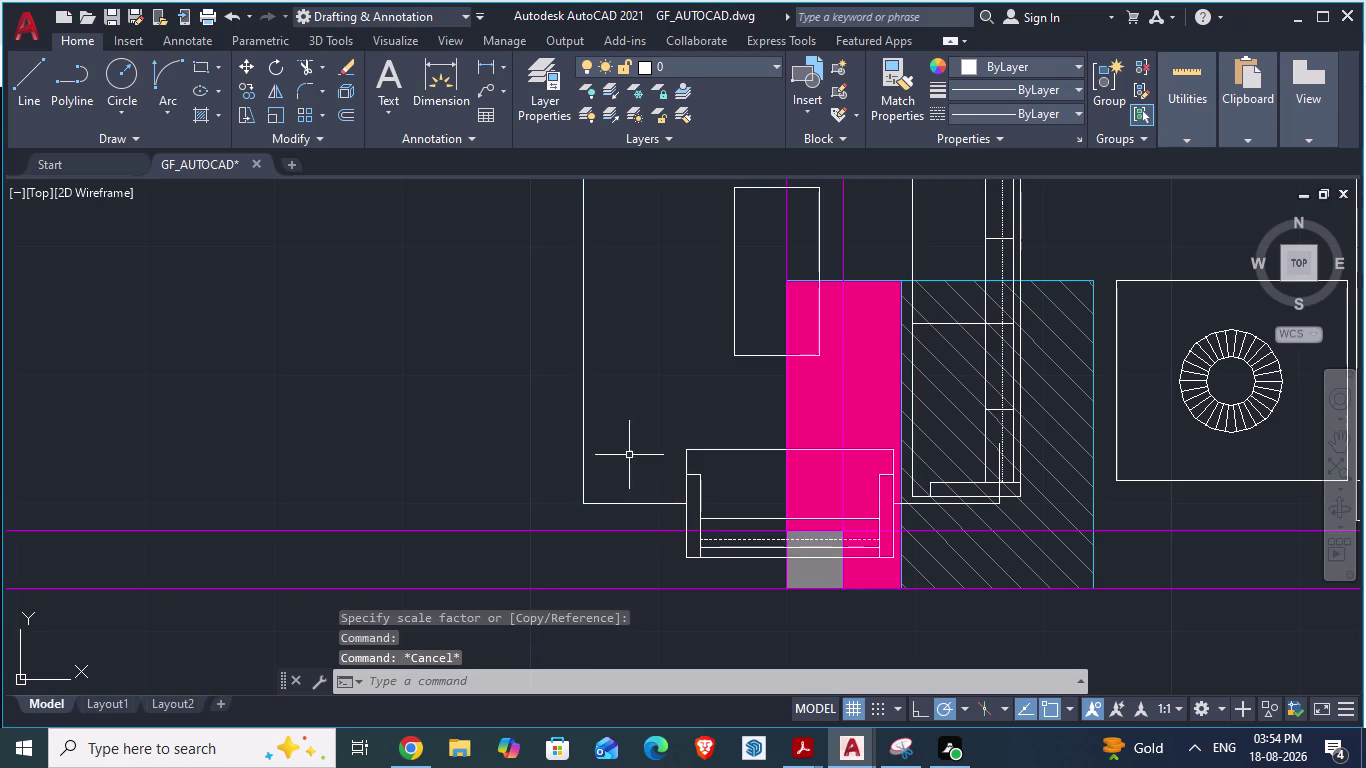
click(688, 455)
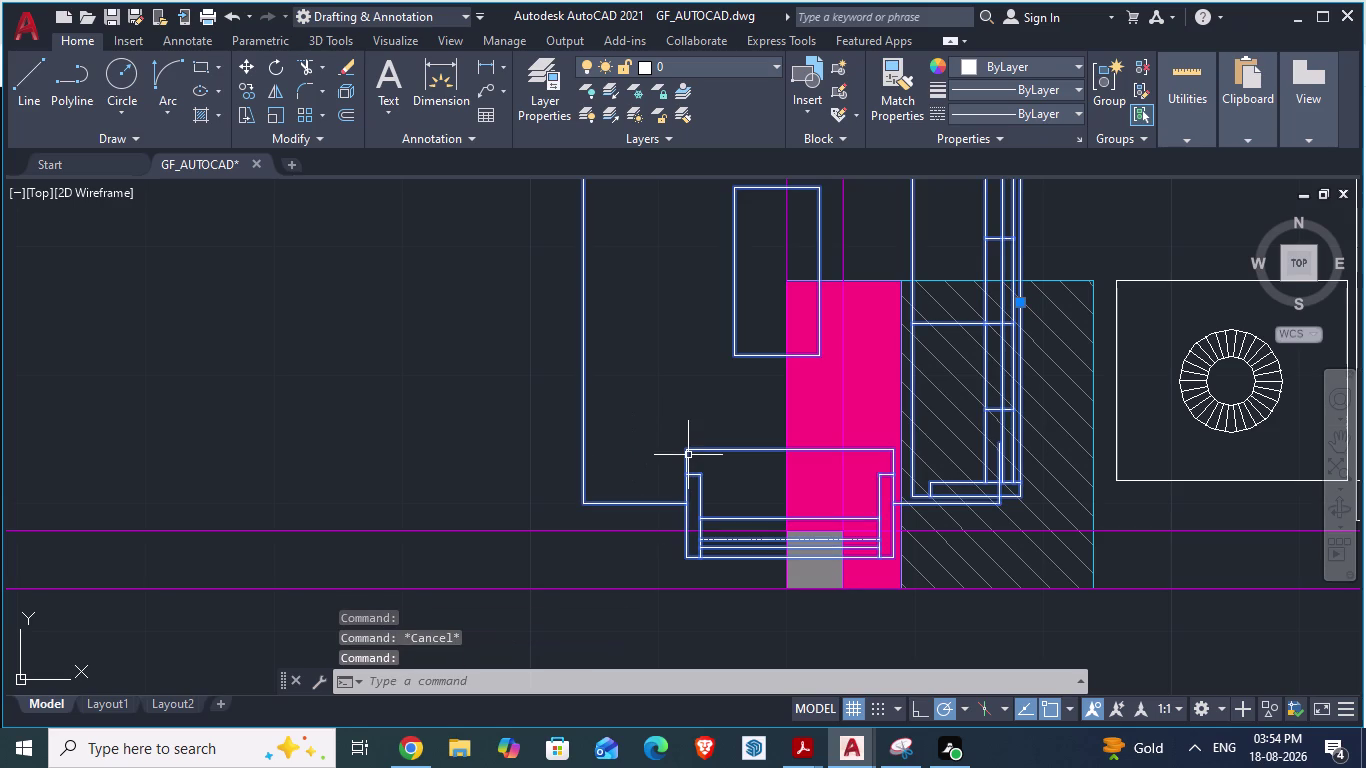
Move the enlarged sofa set left, away from the wall column.
key(m)
key(Return)
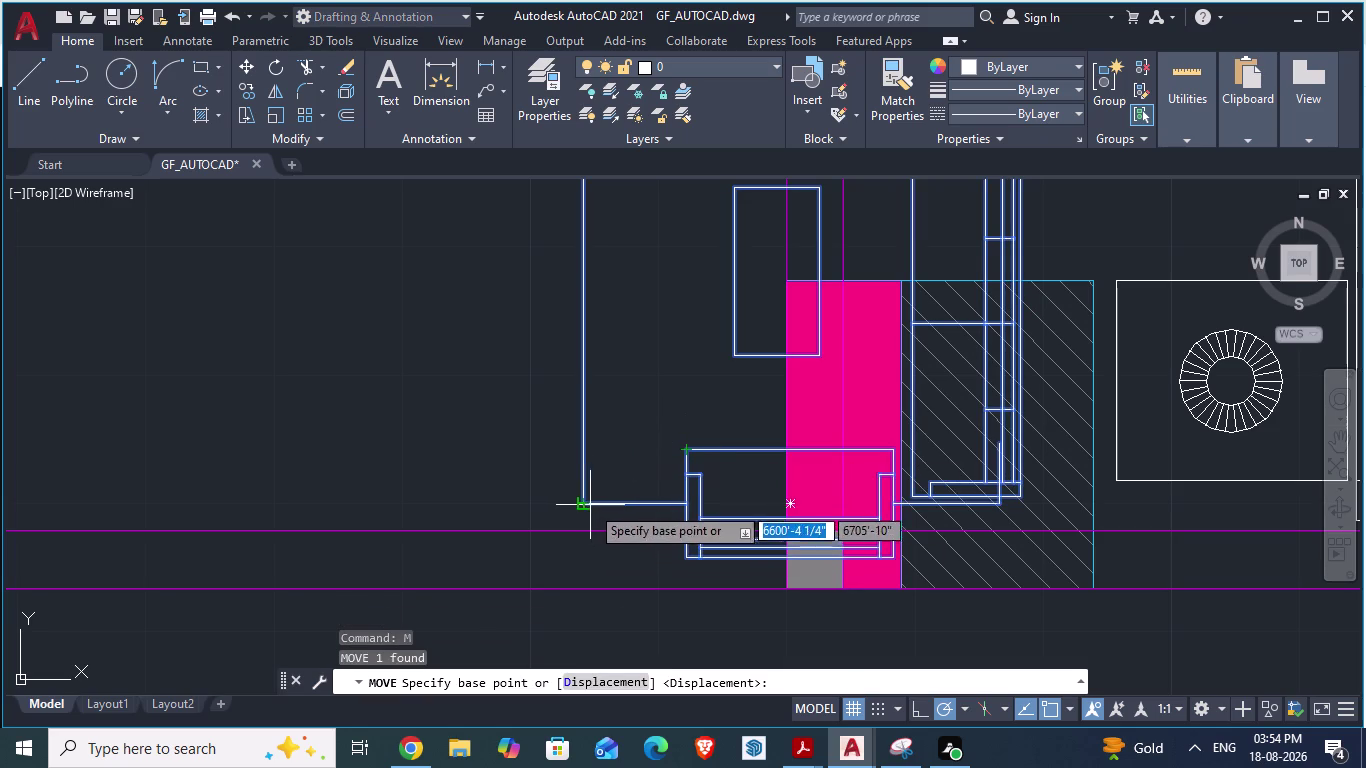
drag(590, 505, 370, 479)
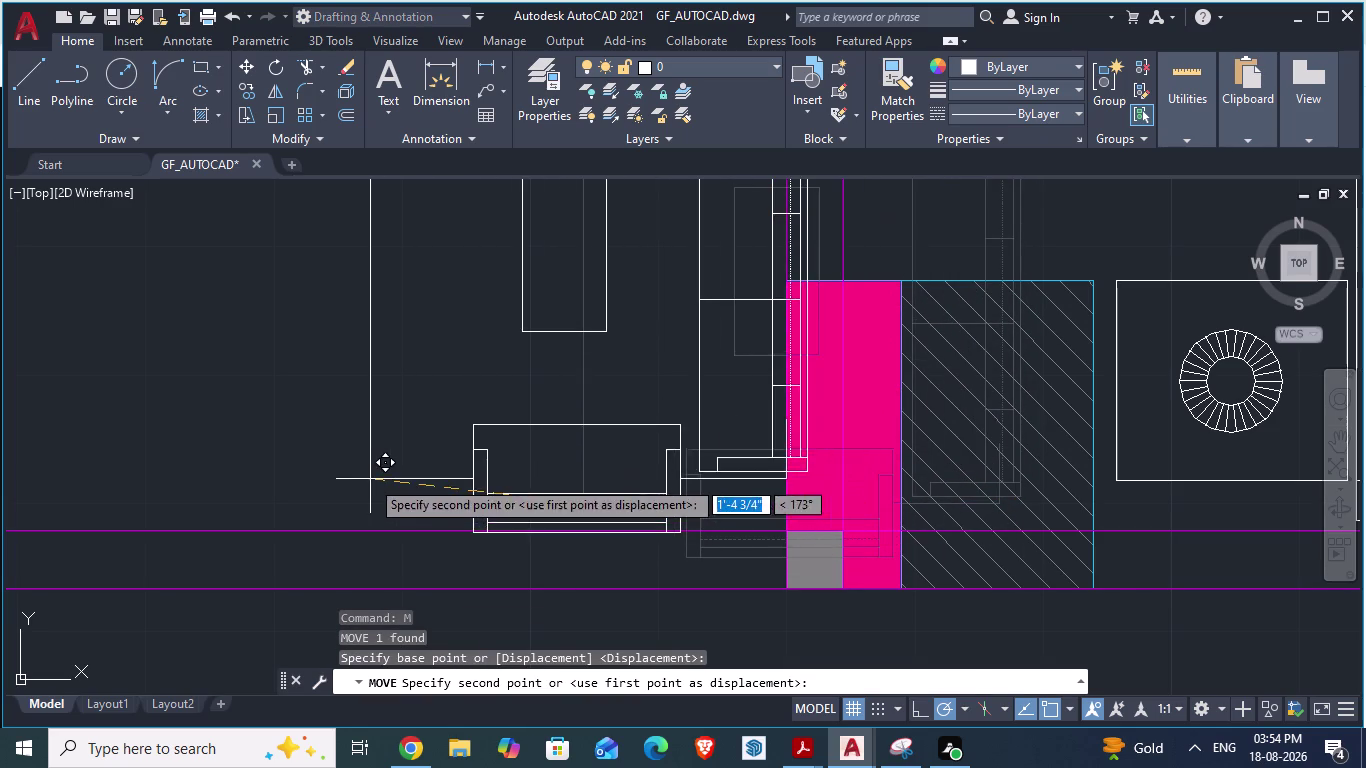
drag(370, 479, 383, 463)
click(383, 463)
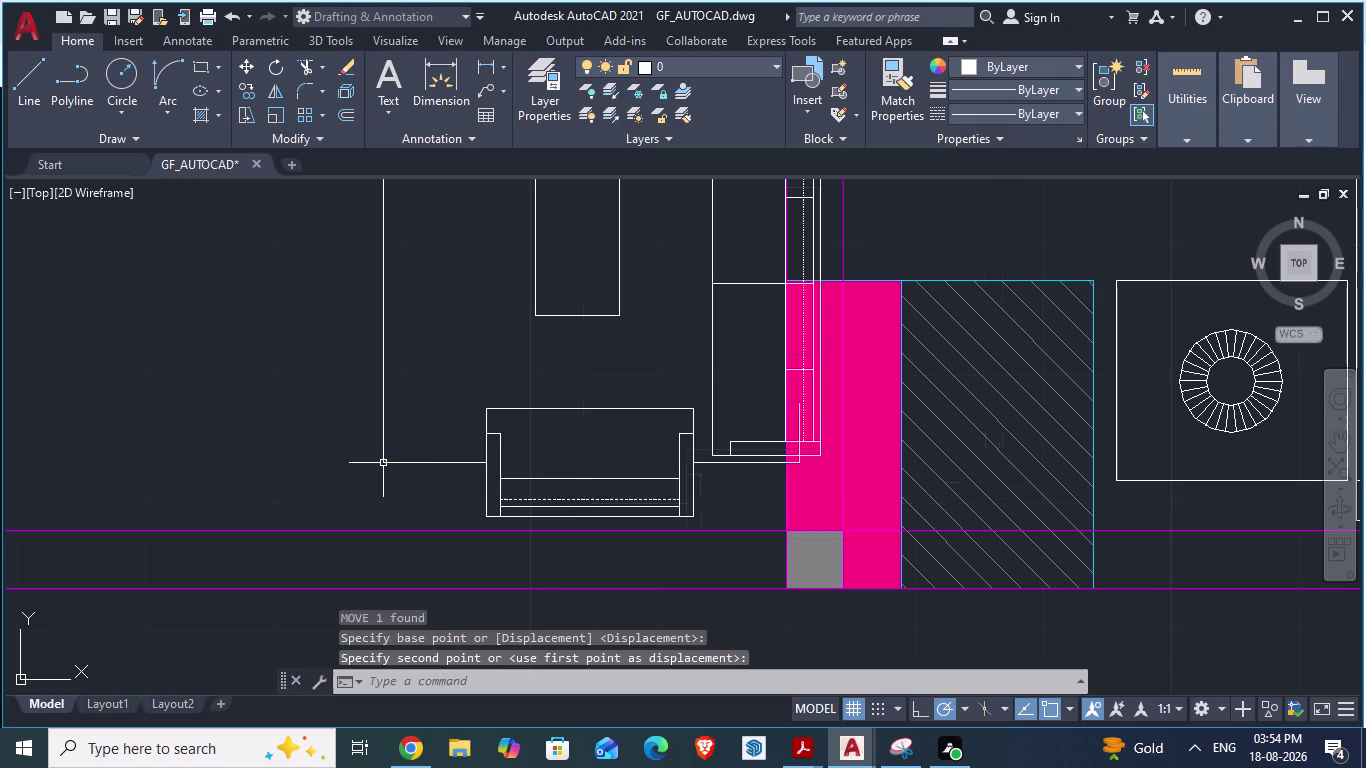
scroll(down, 3)
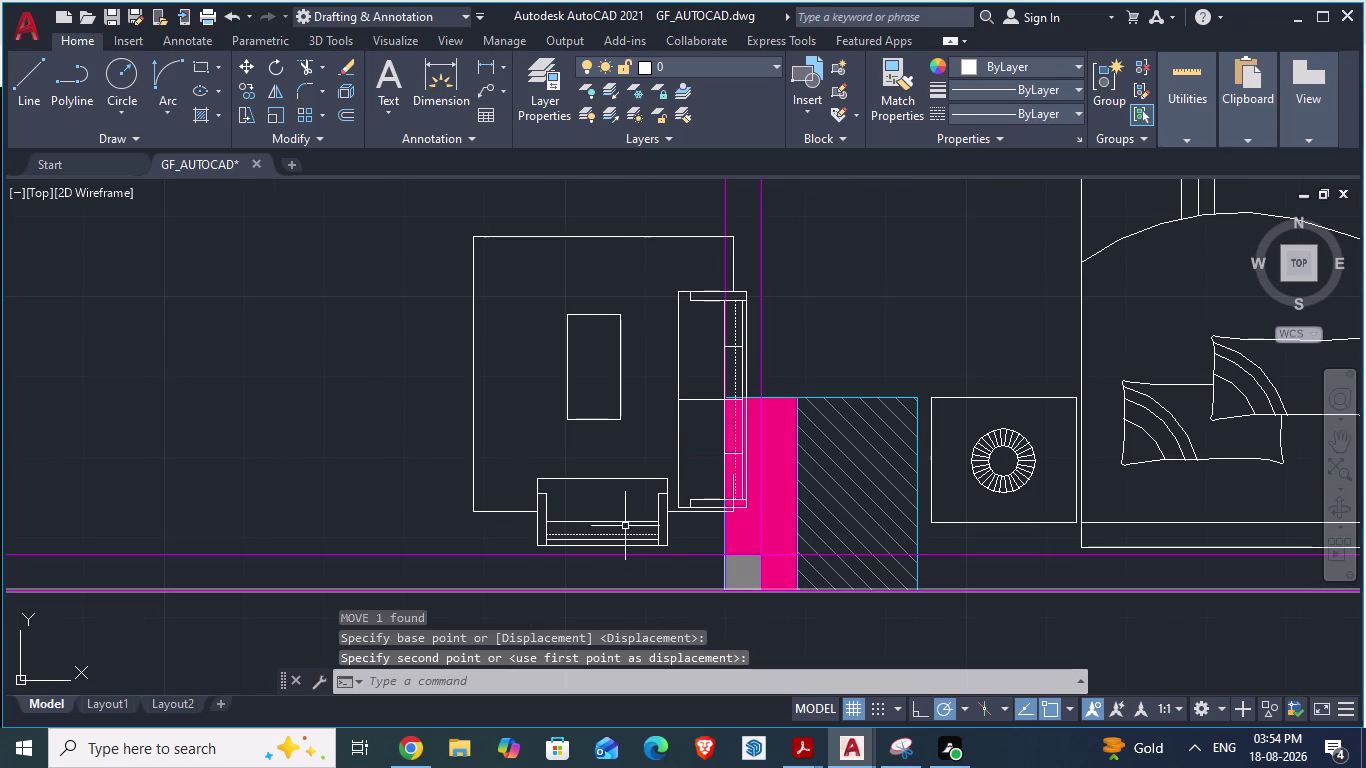
Shift the furniture block further left inside the drawing room.
click(509, 514)
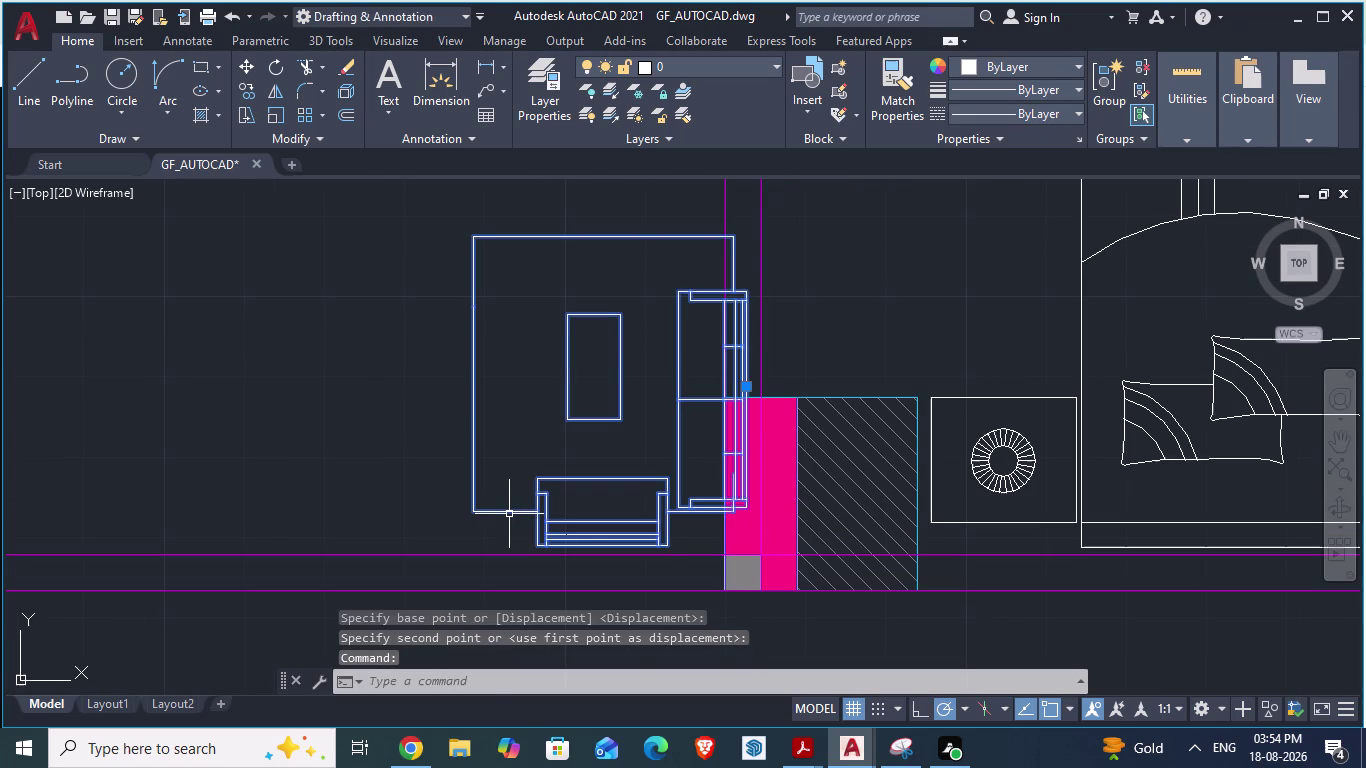
key(m)
key(Return)
drag(470, 507, 426, 507)
click(426, 507)
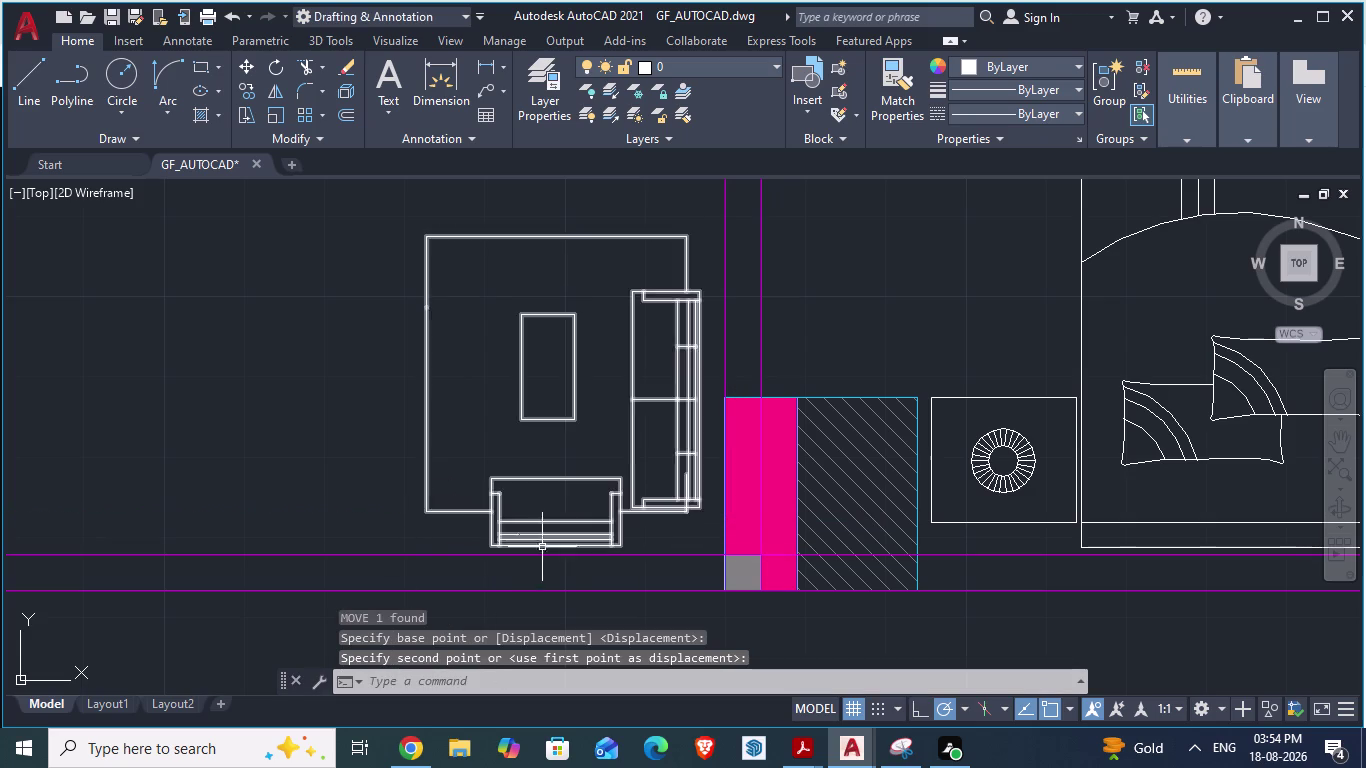
click(500, 479)
scroll(down, 3)
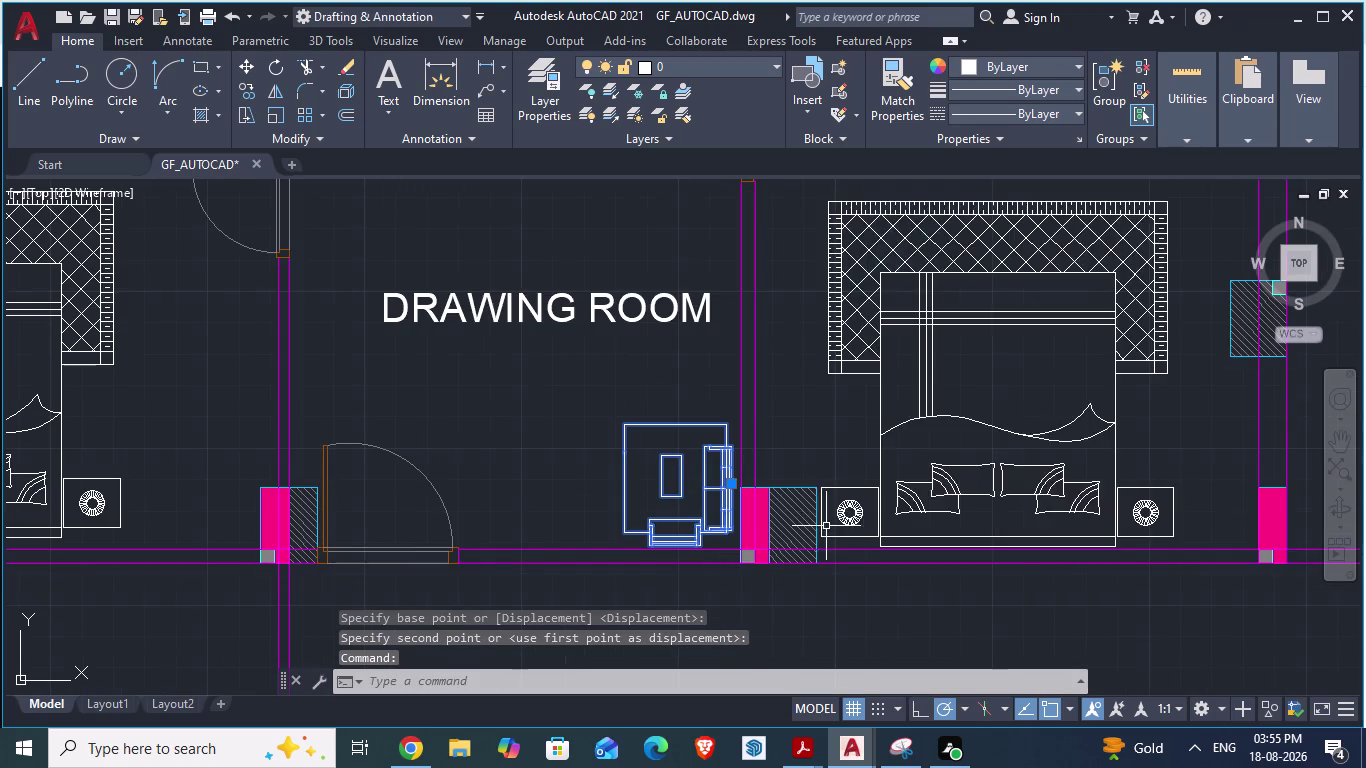
scroll(down, 3)
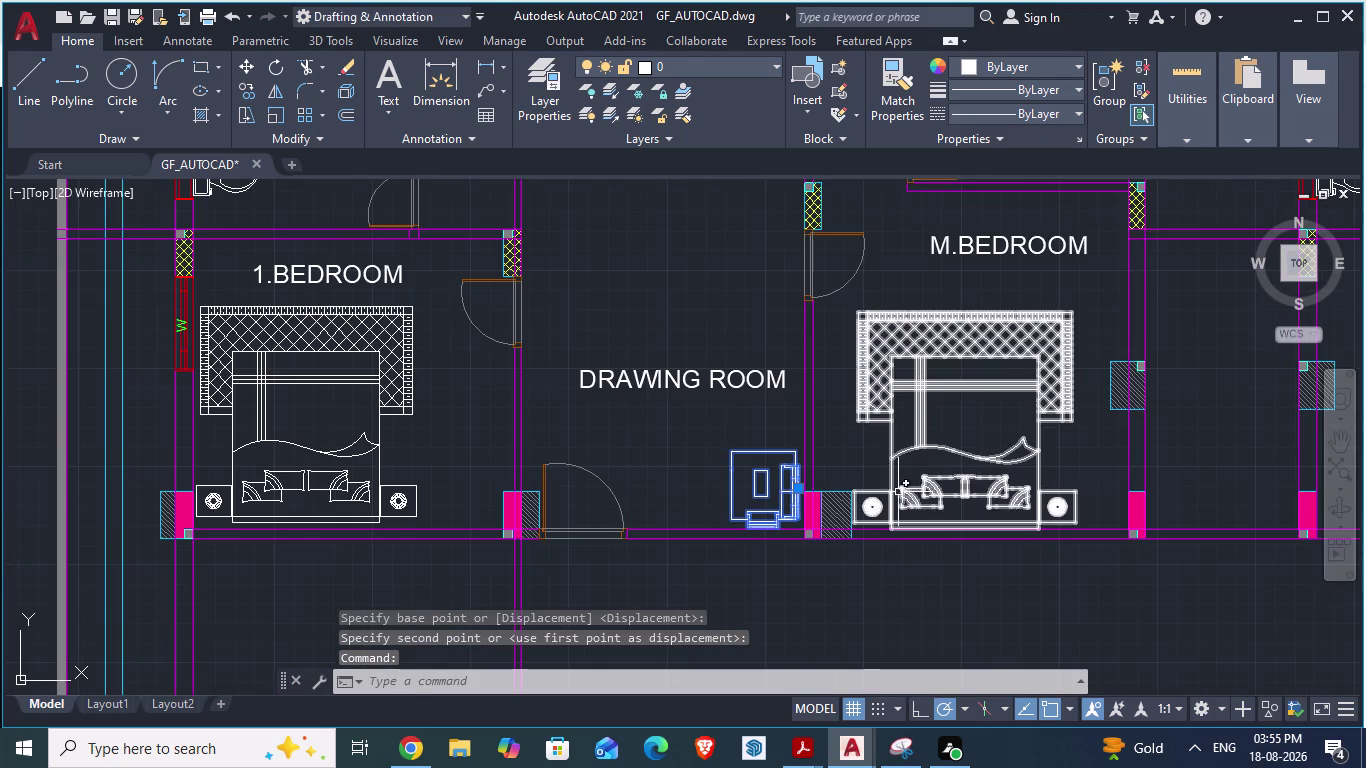
Check the reference architectural plan, then reselect the furniture block.
key(alt+Tab)
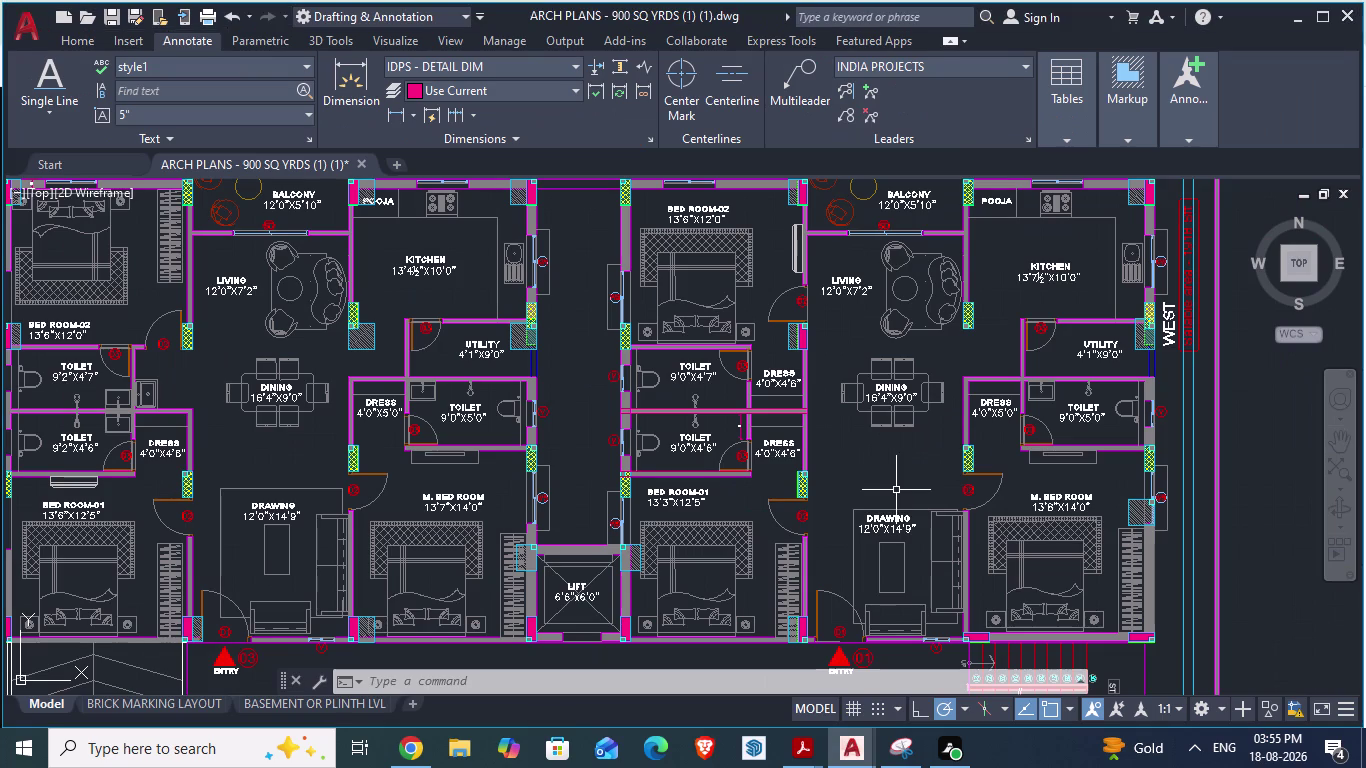
key(alt+Tab)
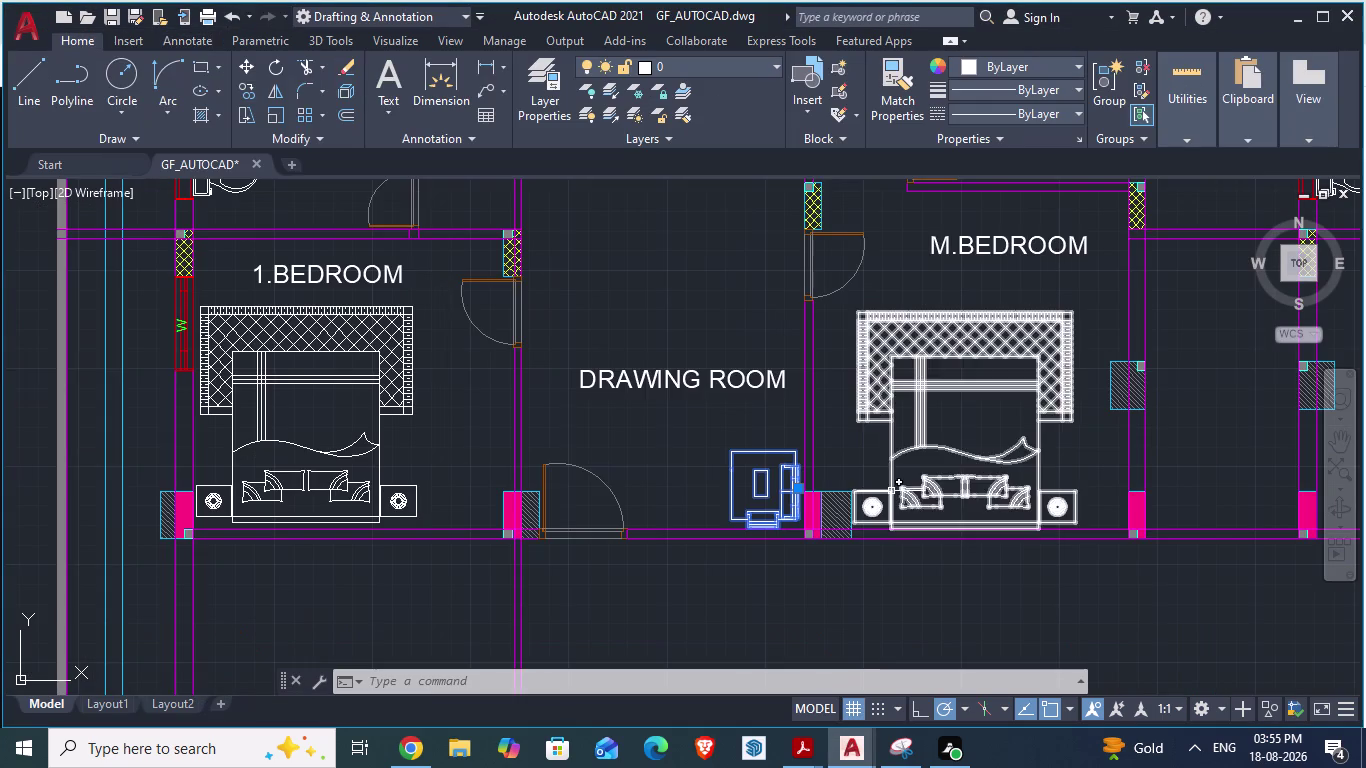
scroll(up, 3)
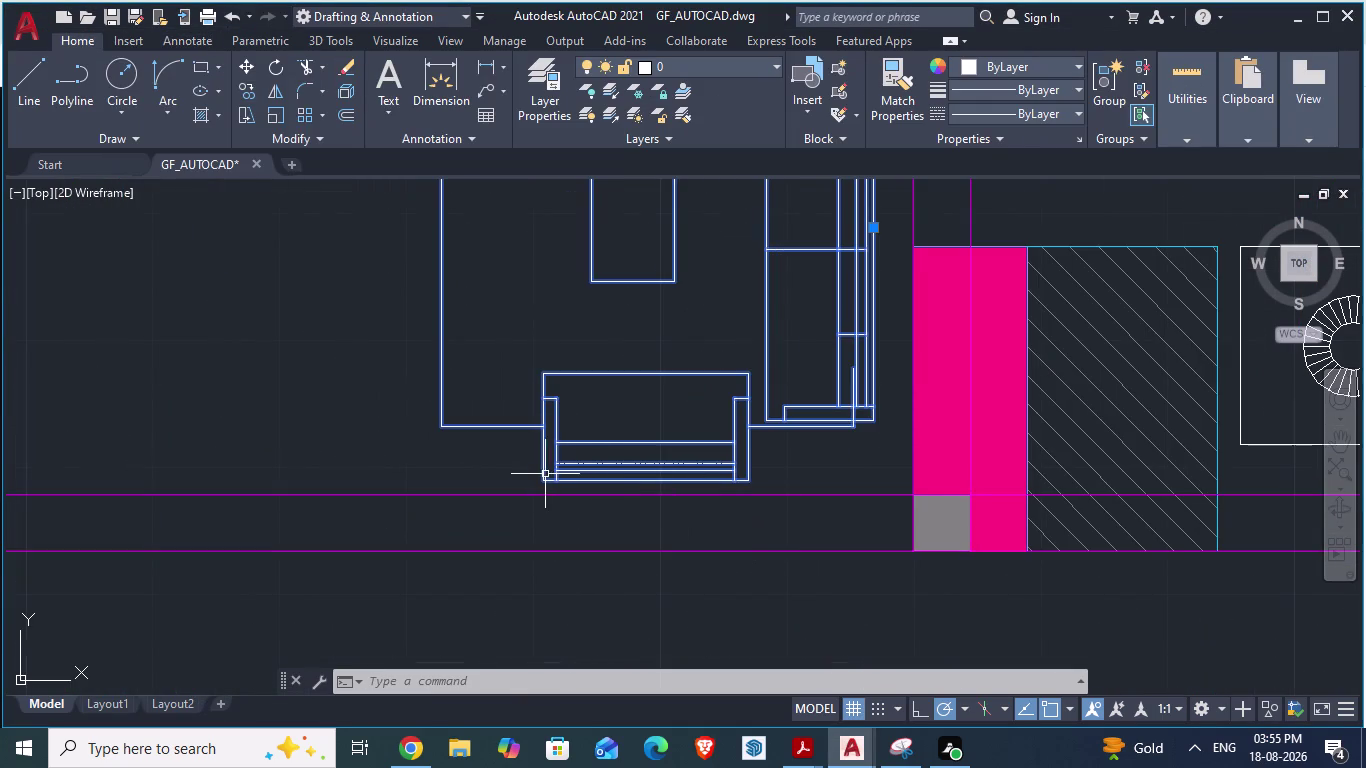
click(544, 474)
Move the sofa set so its sofa edge sits on the wall line beside the door.
key(m)
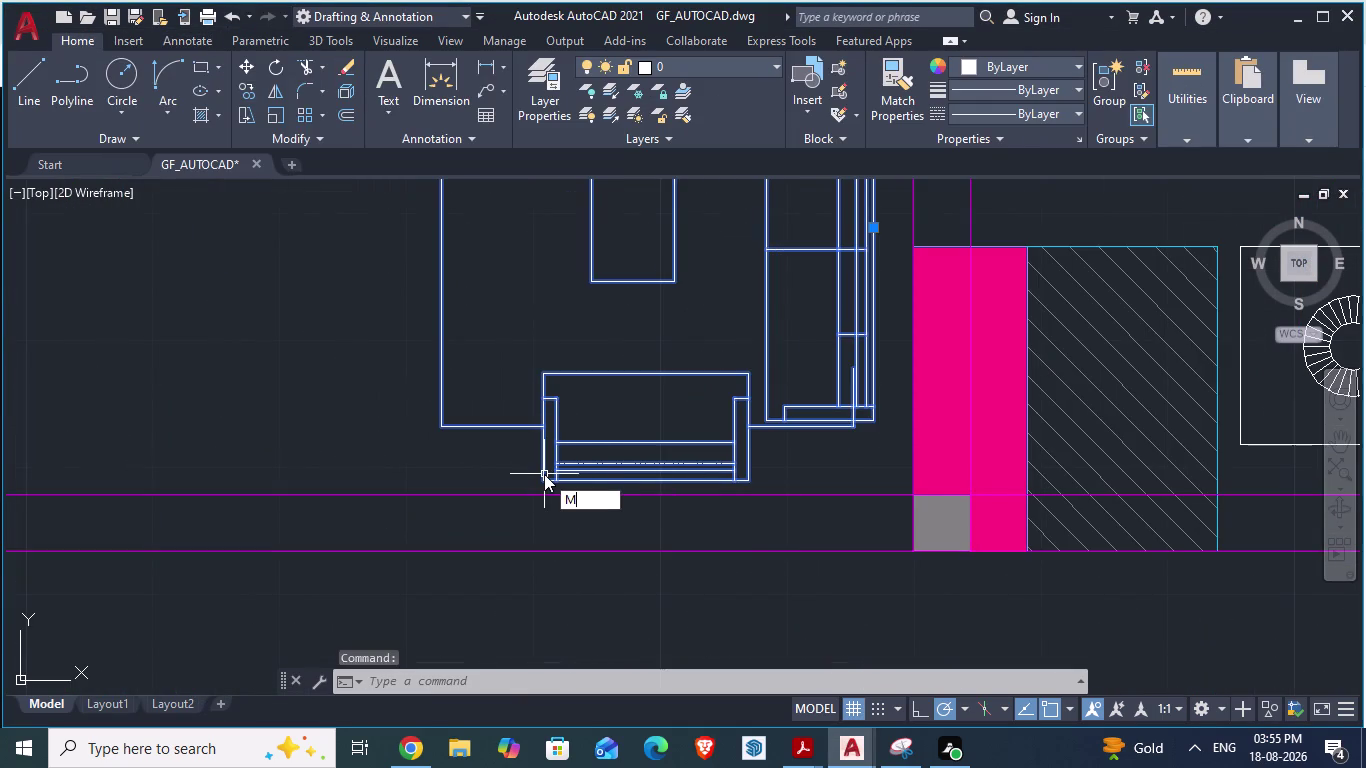
key(Return)
scroll(down, 3)
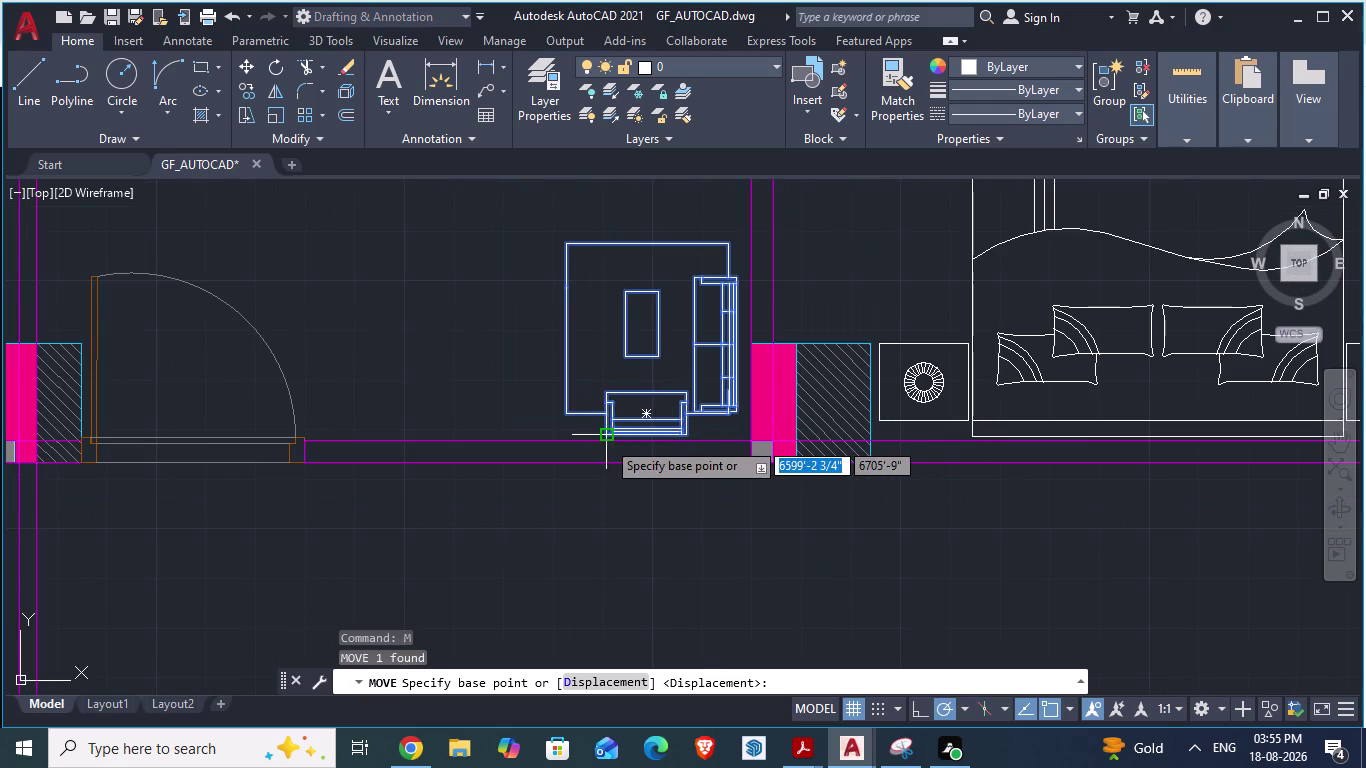
drag(607, 434, 302, 454)
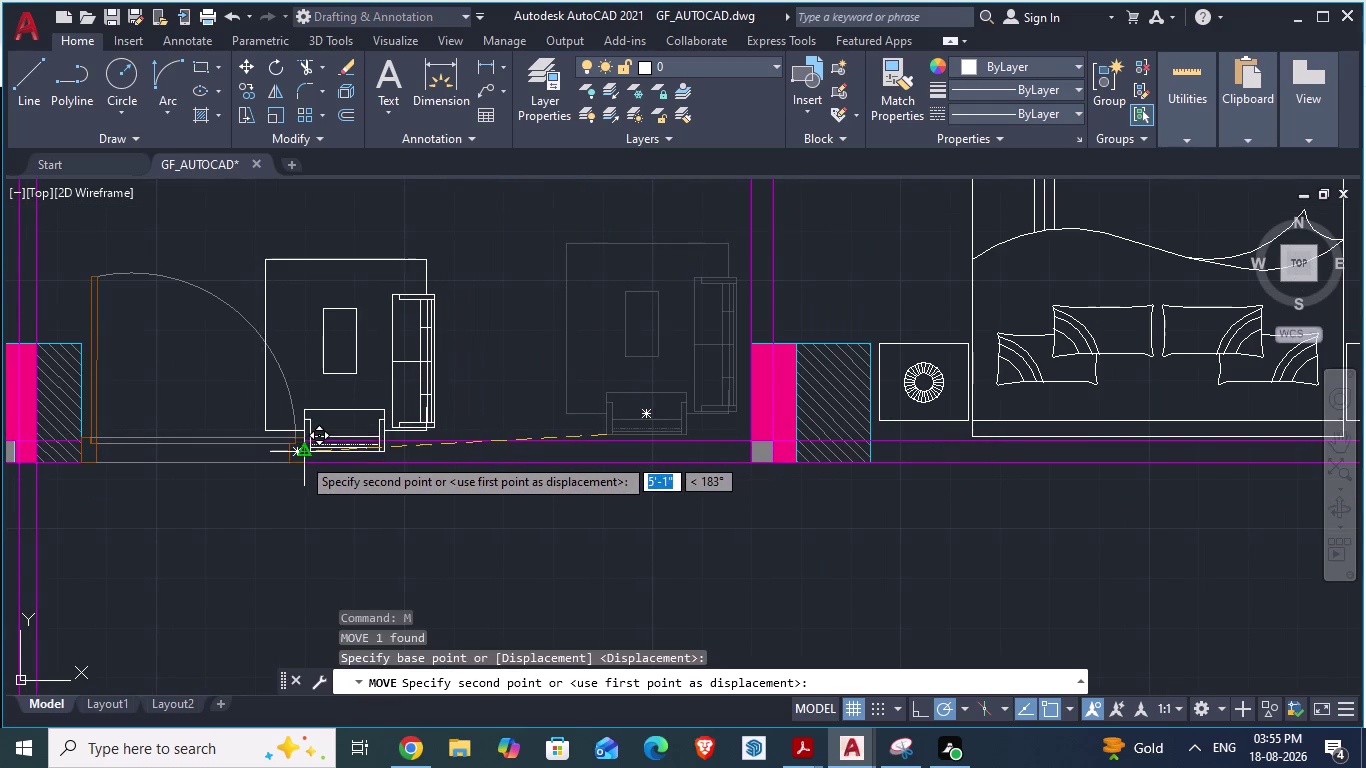
drag(302, 454, 353, 455)
scroll(up, 3)
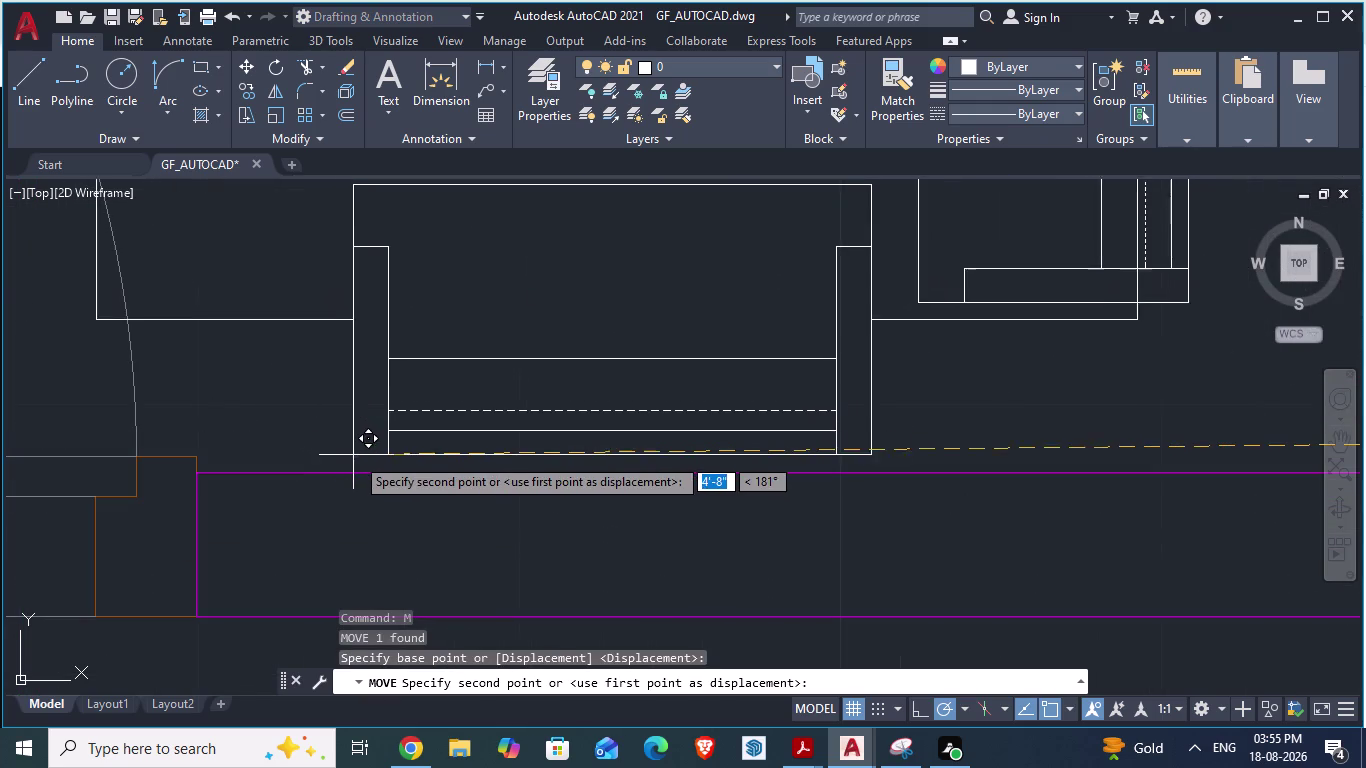
drag(353, 455, 400, 467)
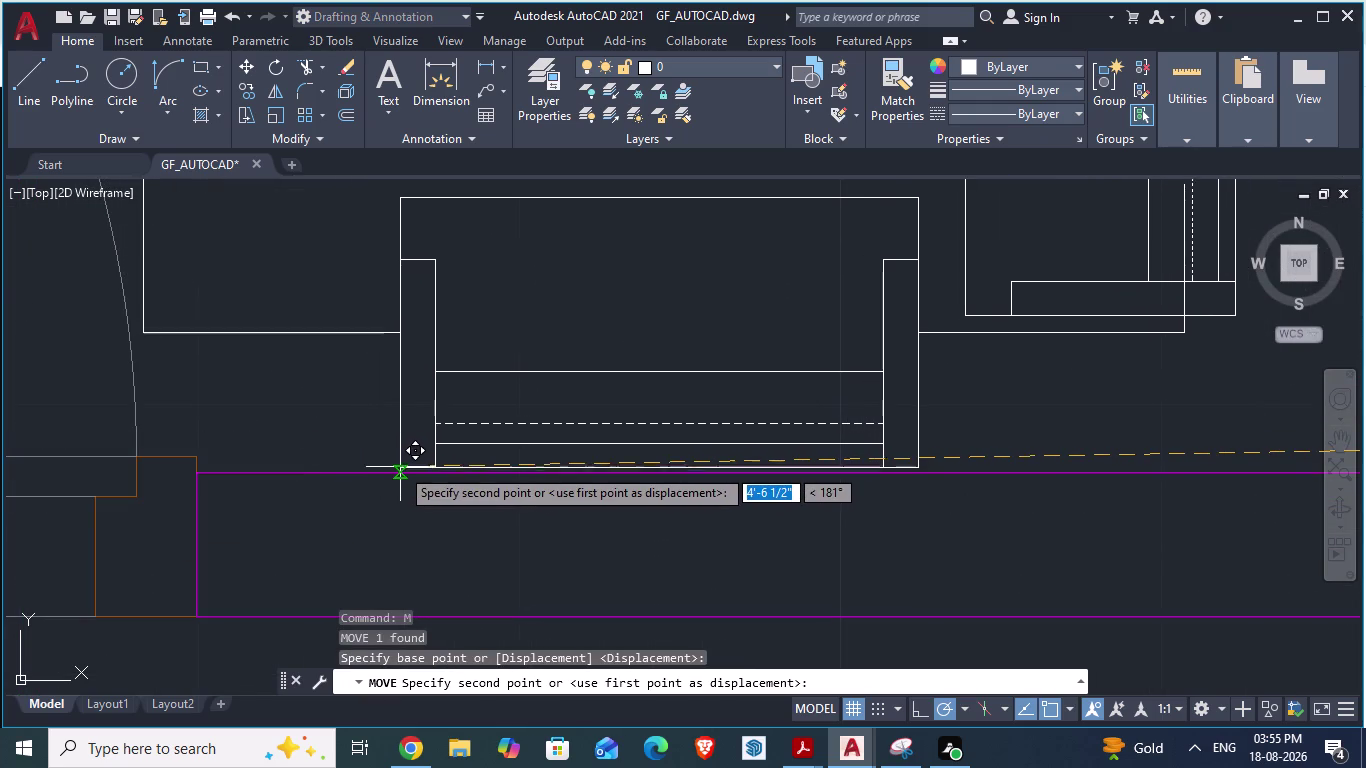
drag(400, 467, 412, 463)
click(412, 463)
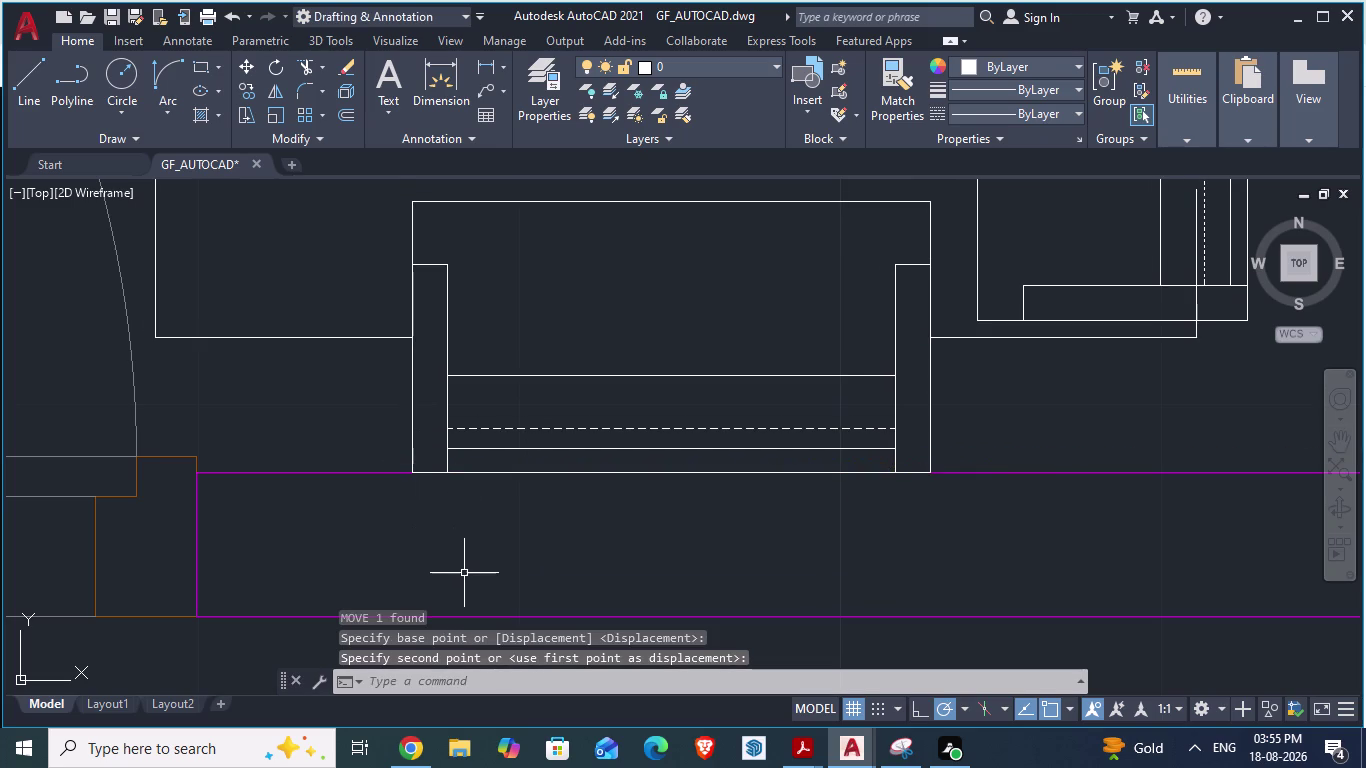
key(Escape)
scroll(down, 3)
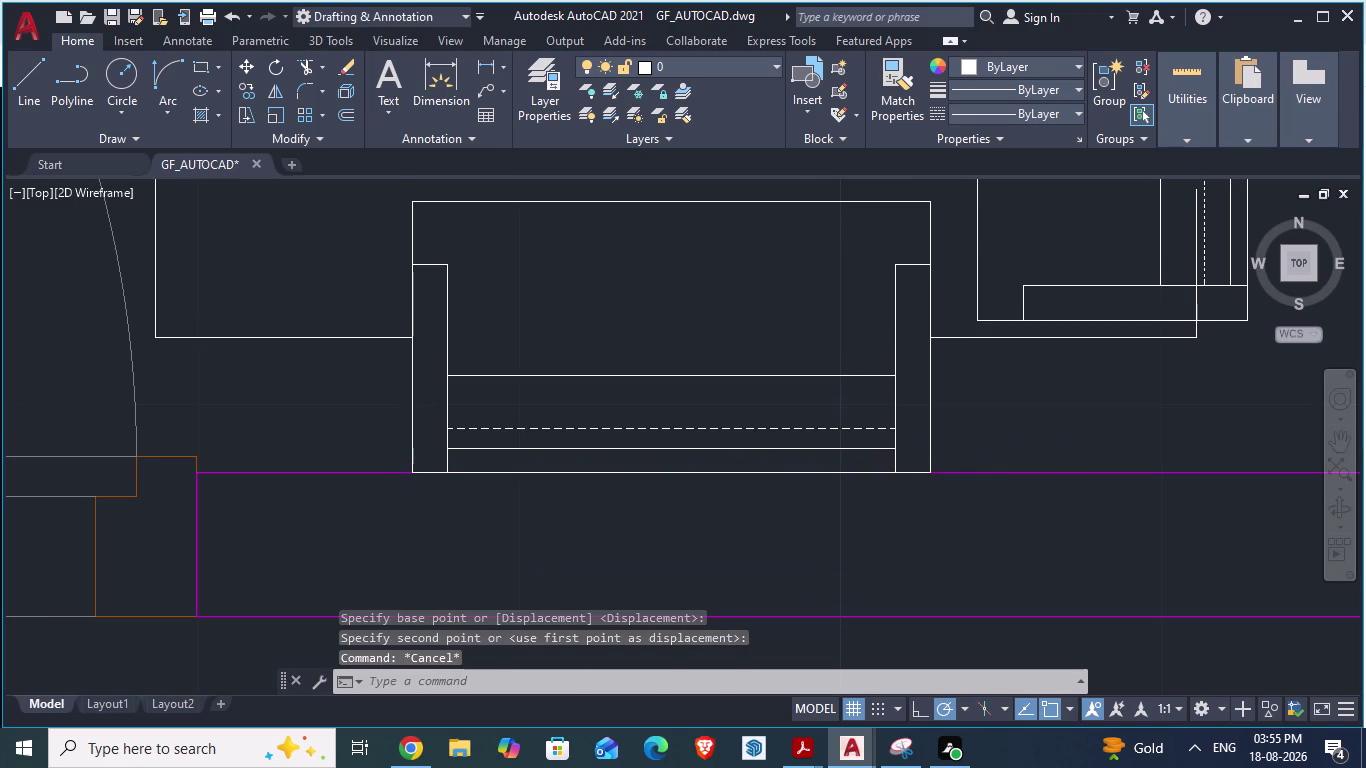
key(Return)
scroll(down, 3)
scroll(down, 3)
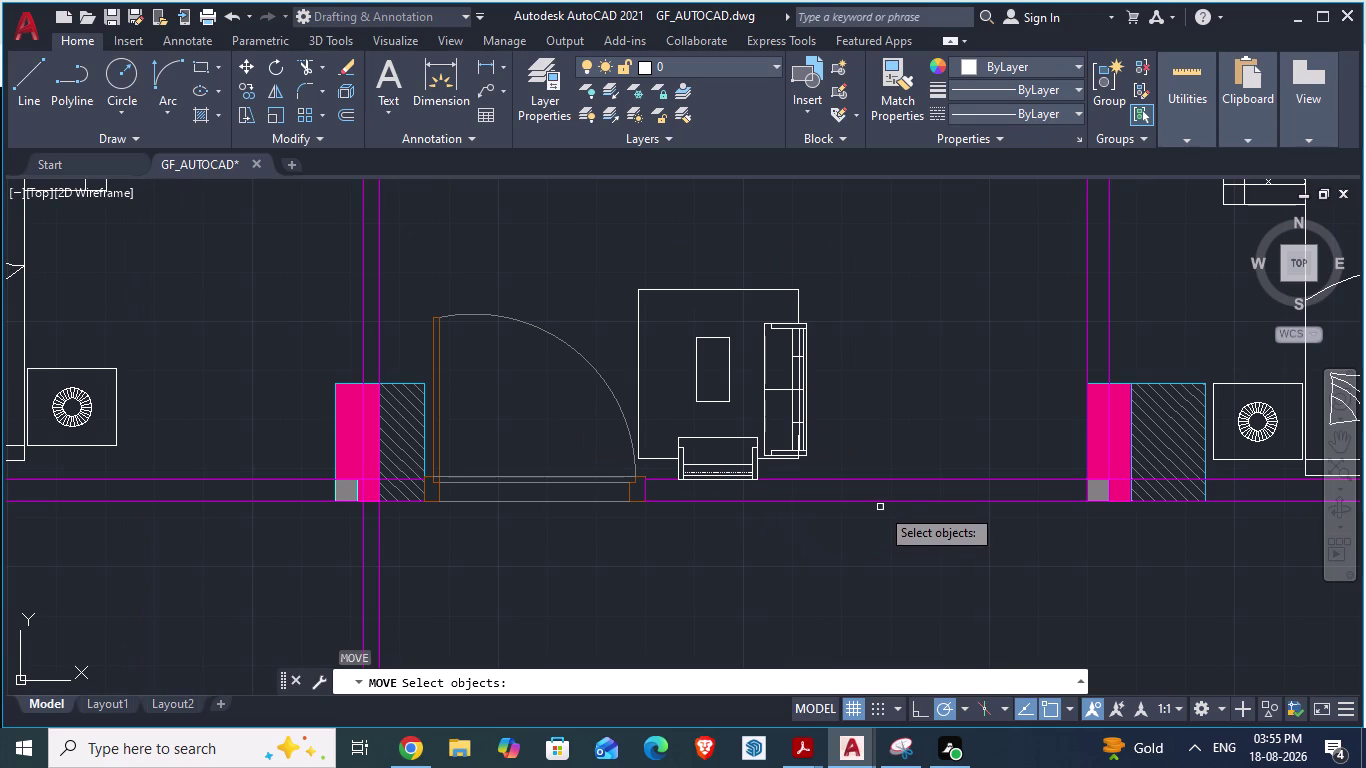
scroll(down, 3)
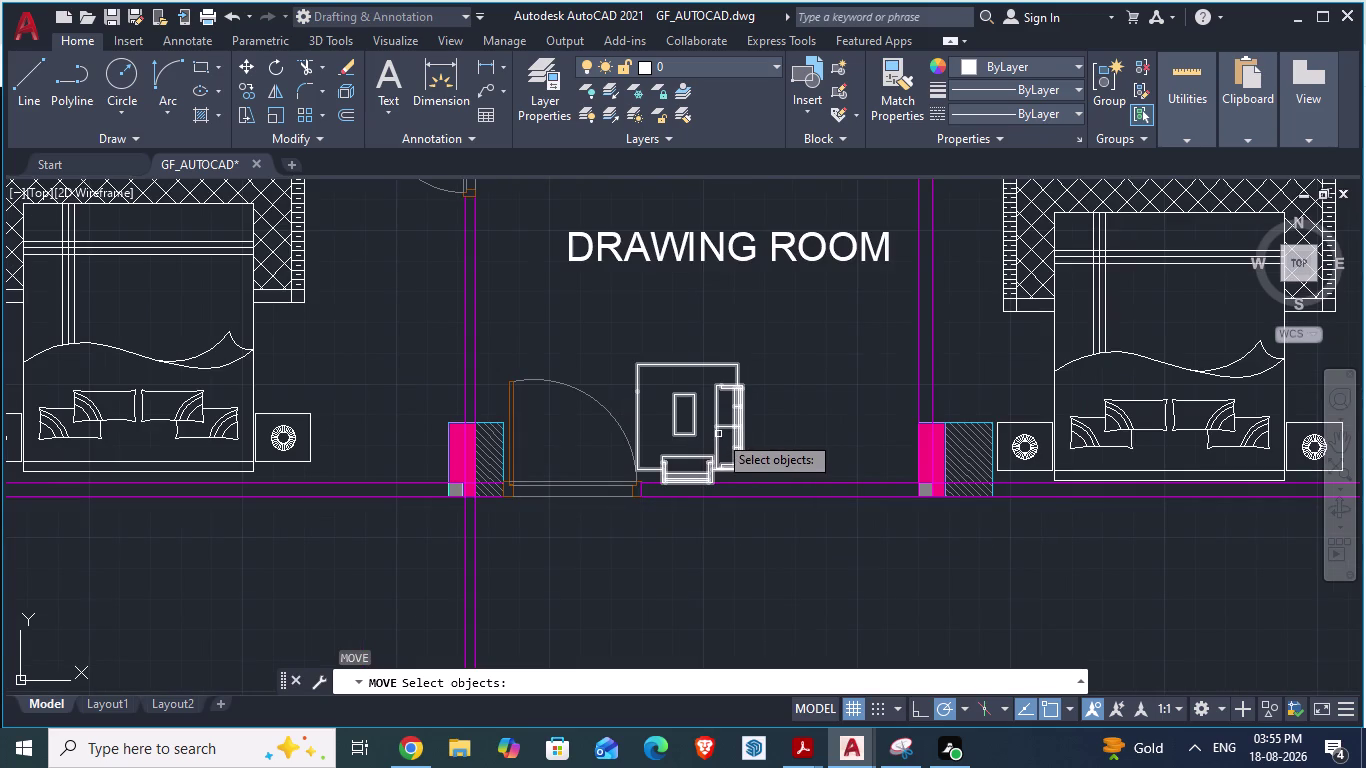
click(718, 434)
text(SCA)
key(Return)
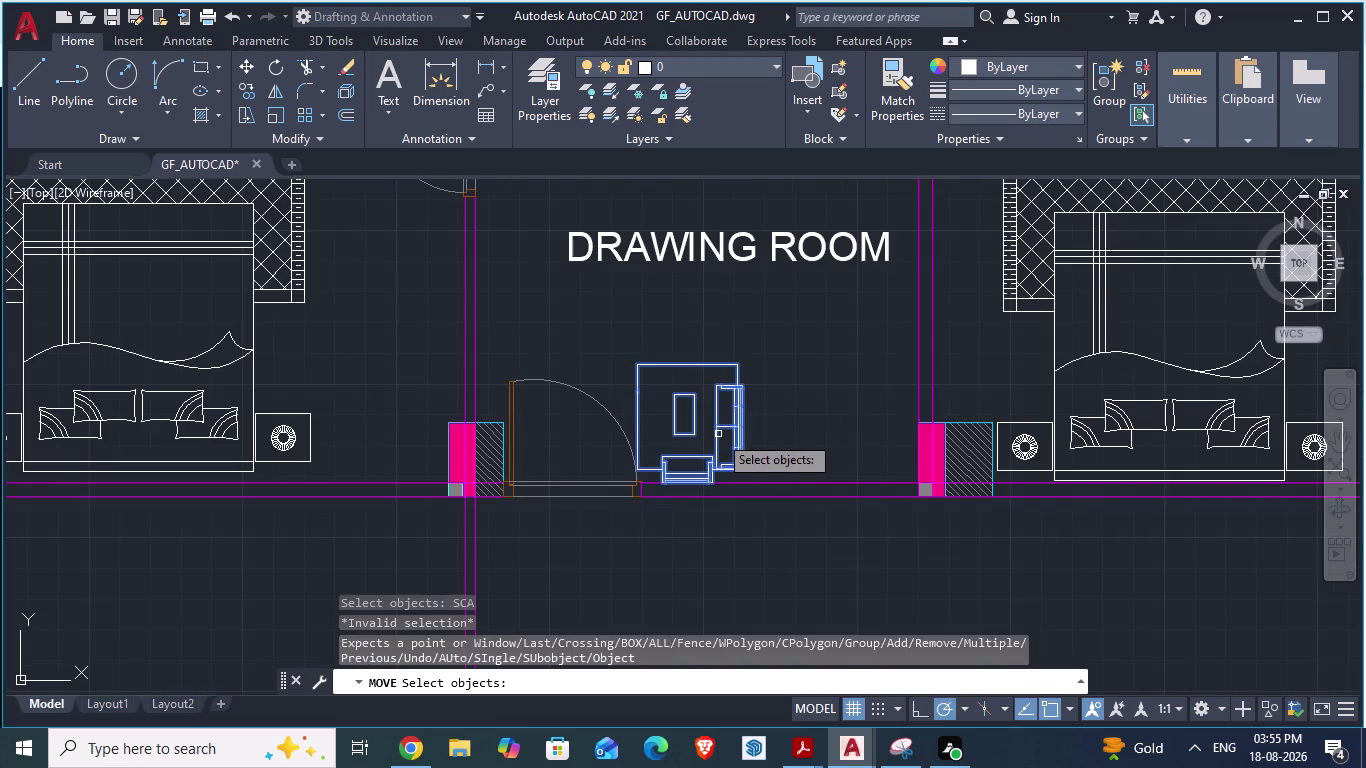
click(709, 362)
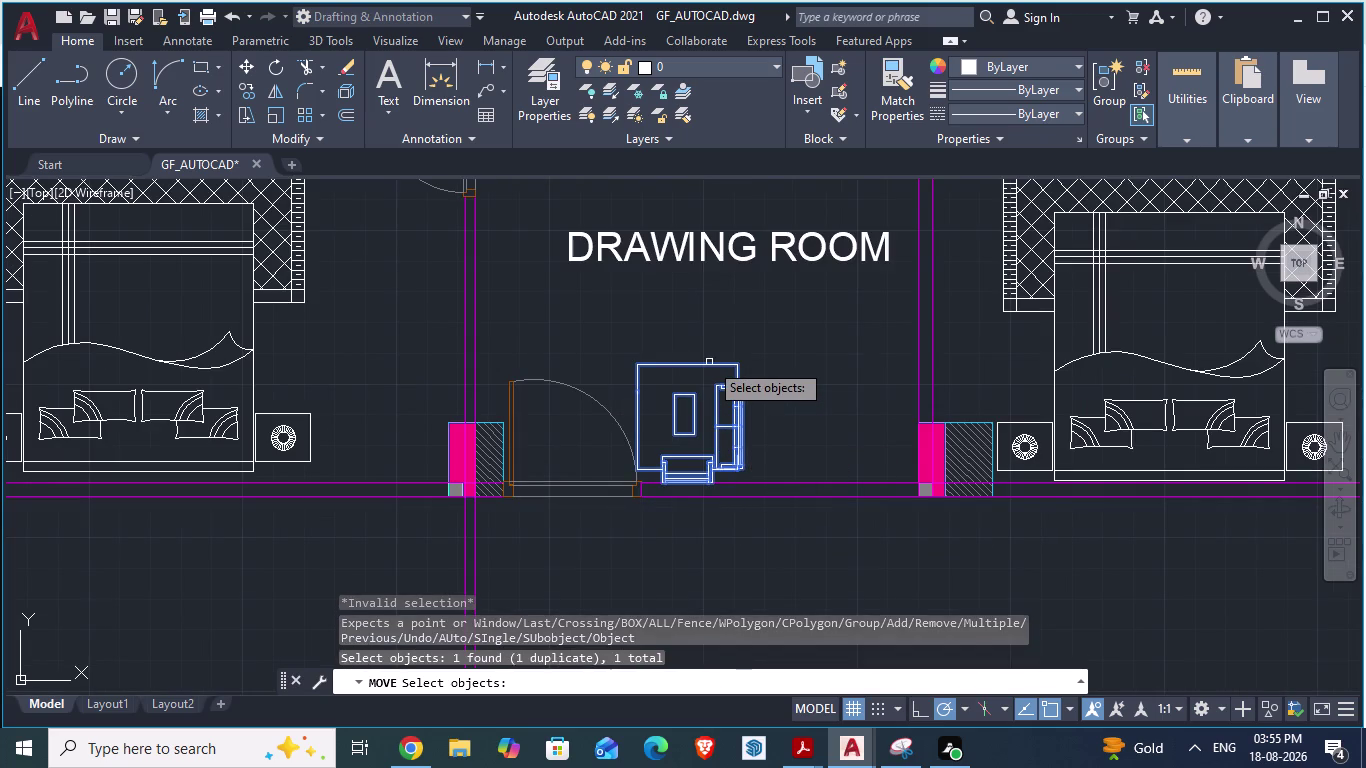
key(Return)
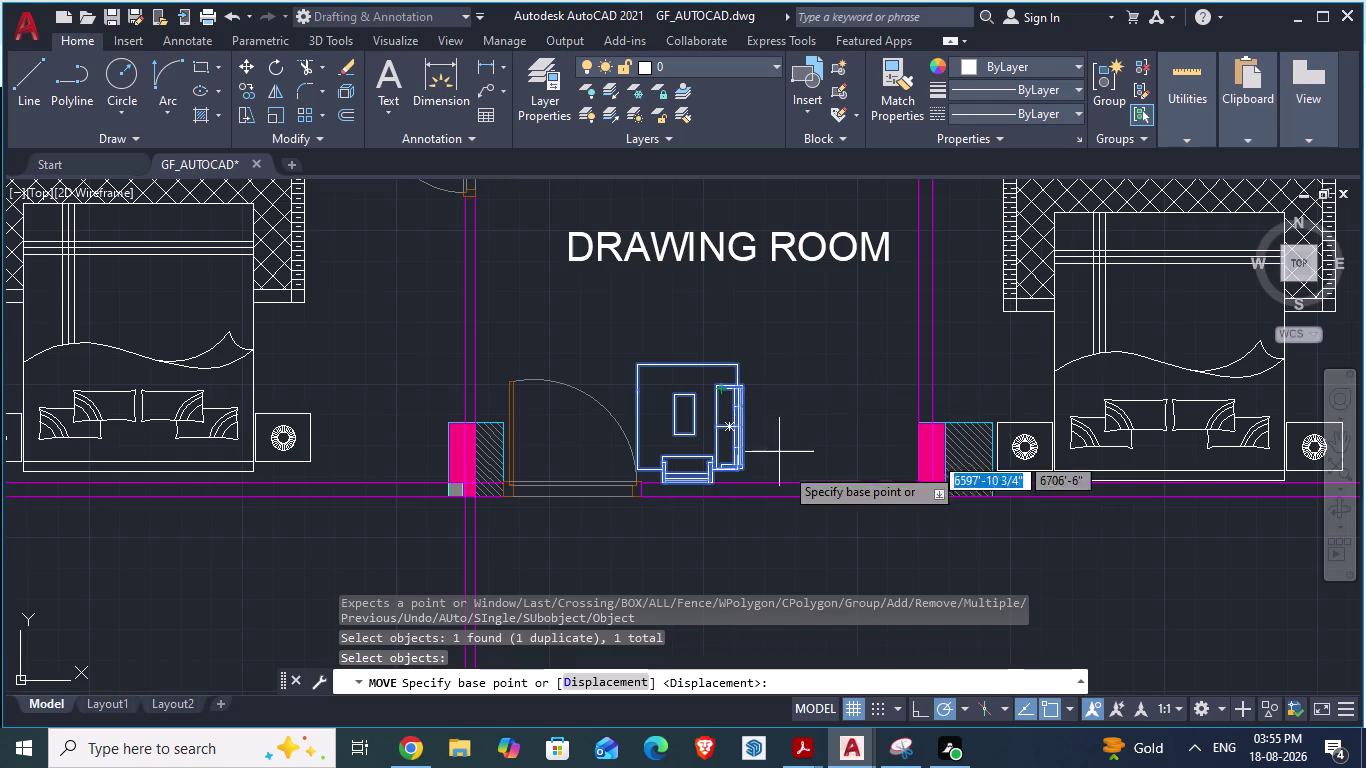
scroll(up, 3)
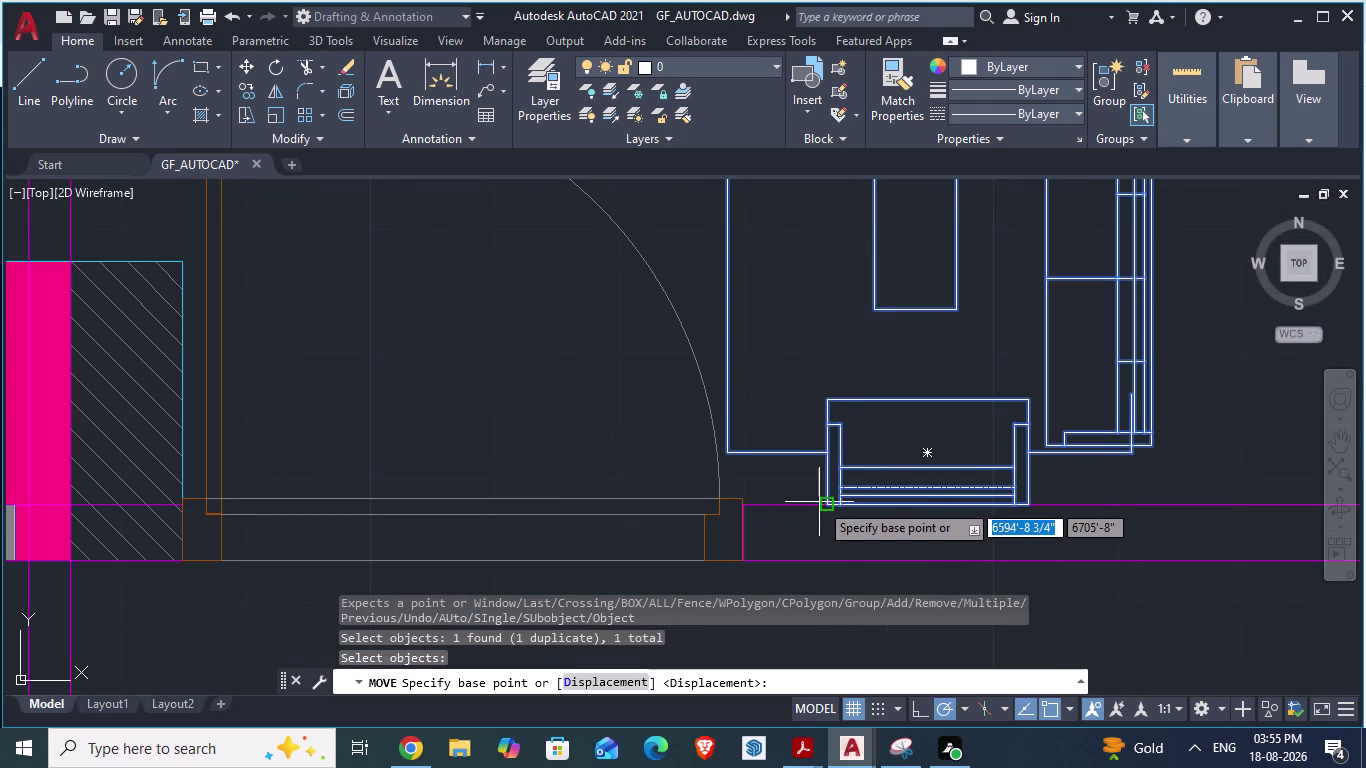
drag(819, 502, 1030, 455)
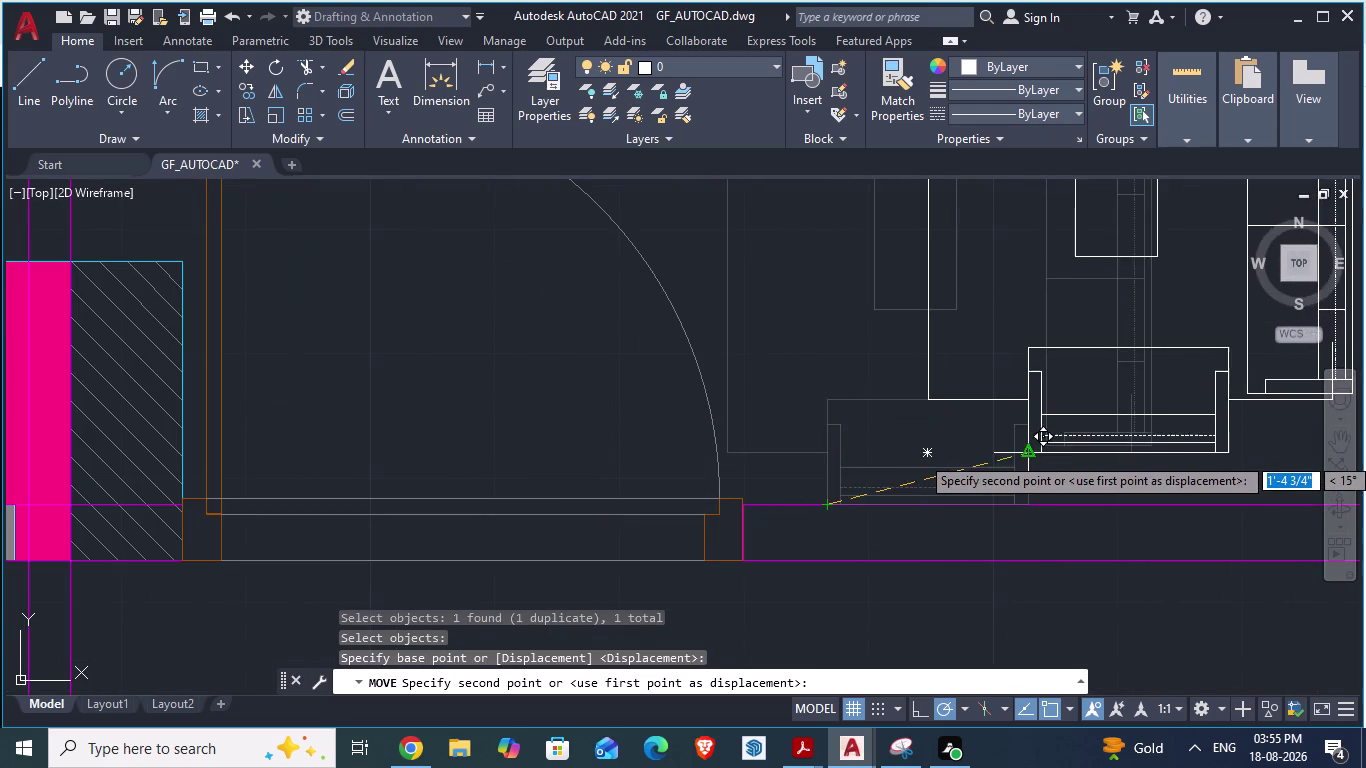
drag(1030, 455, 834, 484)
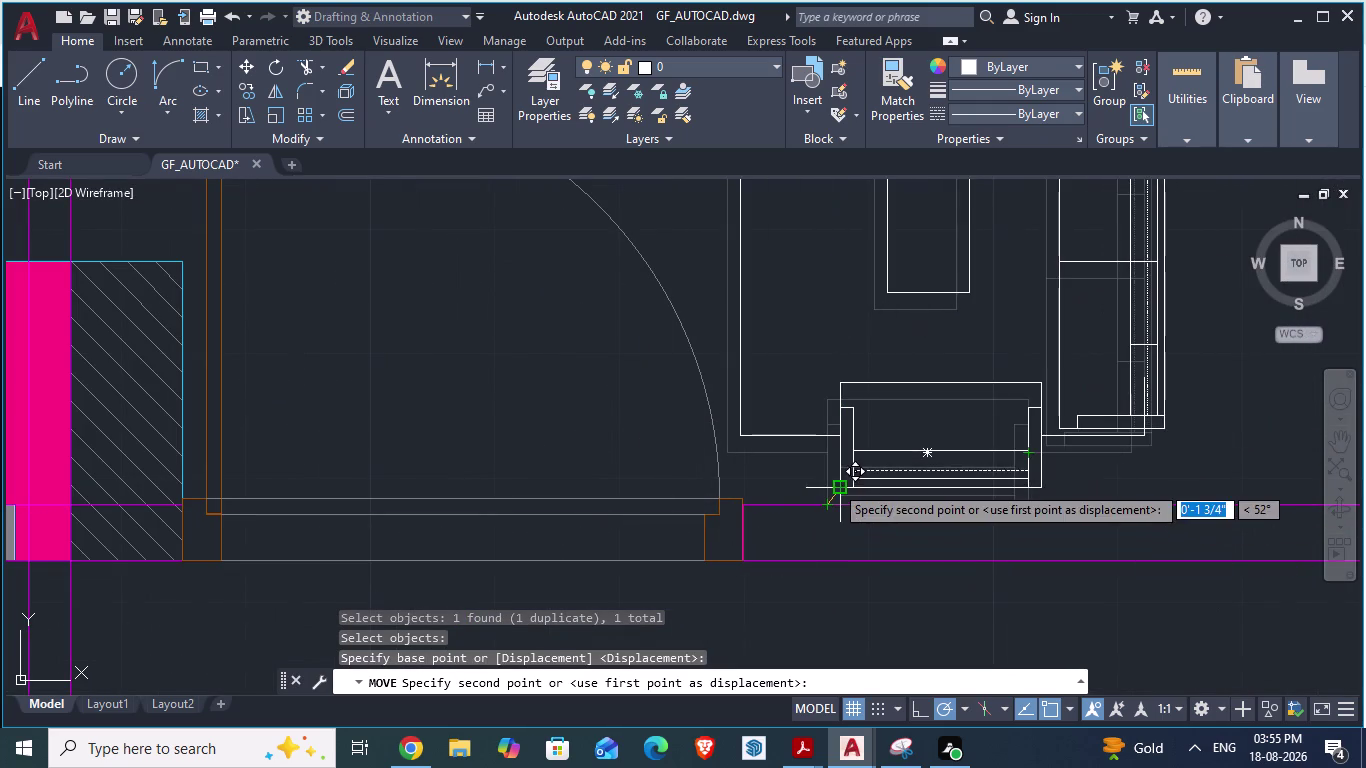
key(Escape)
scroll(down, 3)
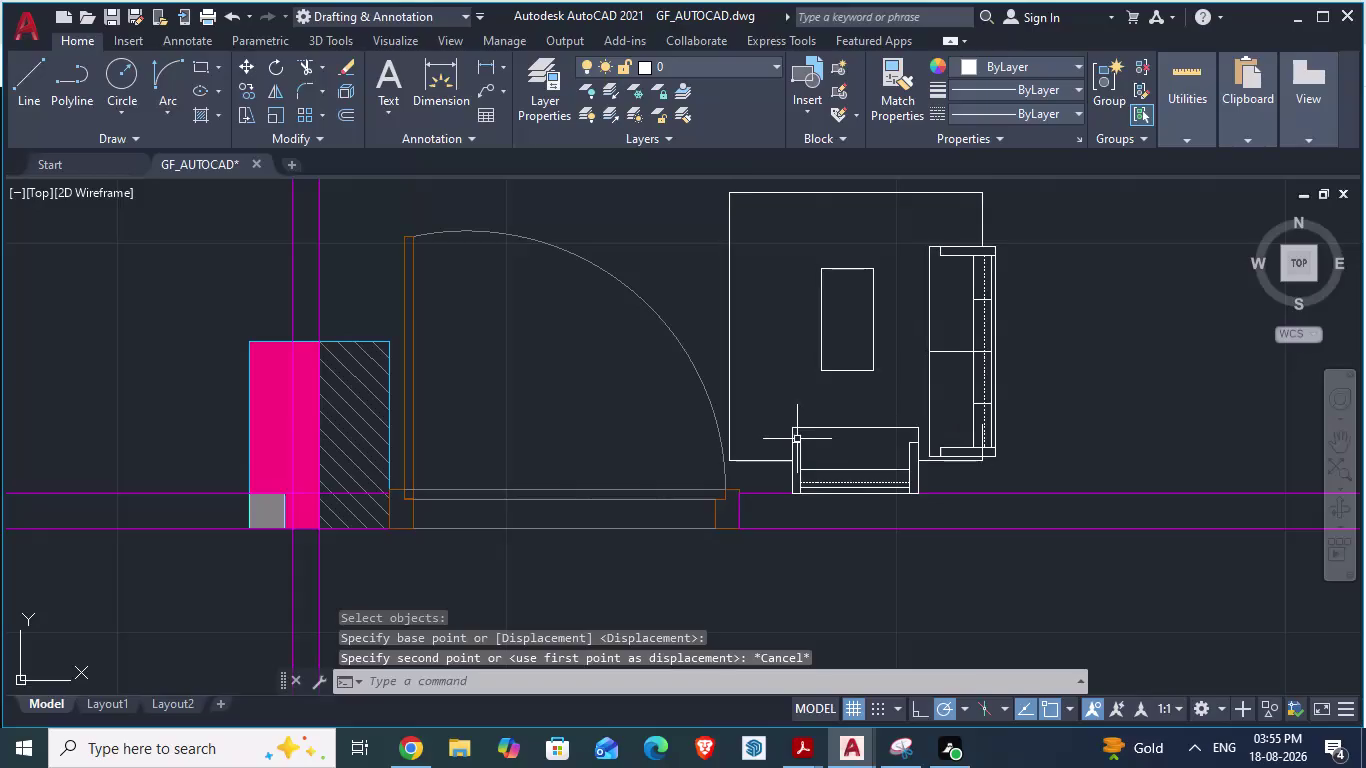
click(797, 439)
key(Escape)
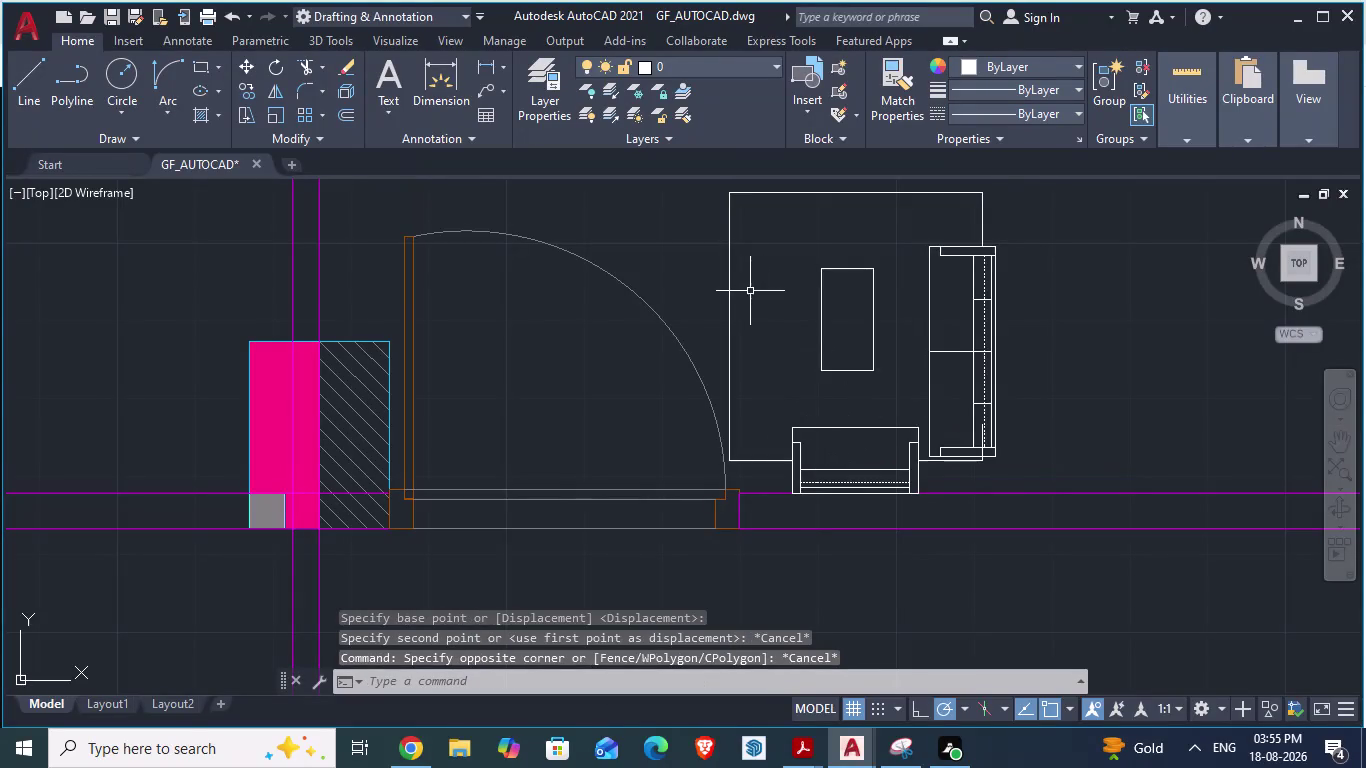
click(728, 284)
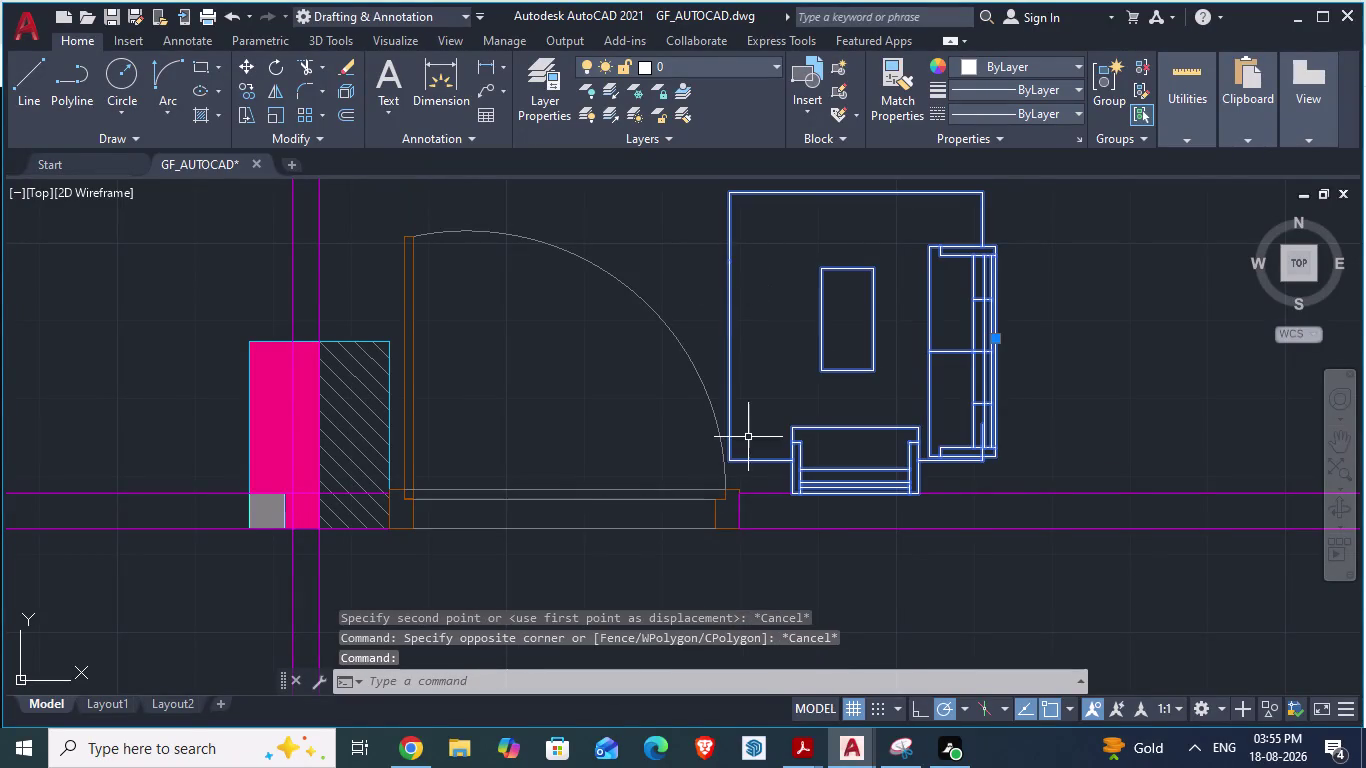
Scale the sofa-and-table set by Reference so its top edge reaches the right wall line.
scroll(down, 3)
text(SCA)
key(Return)
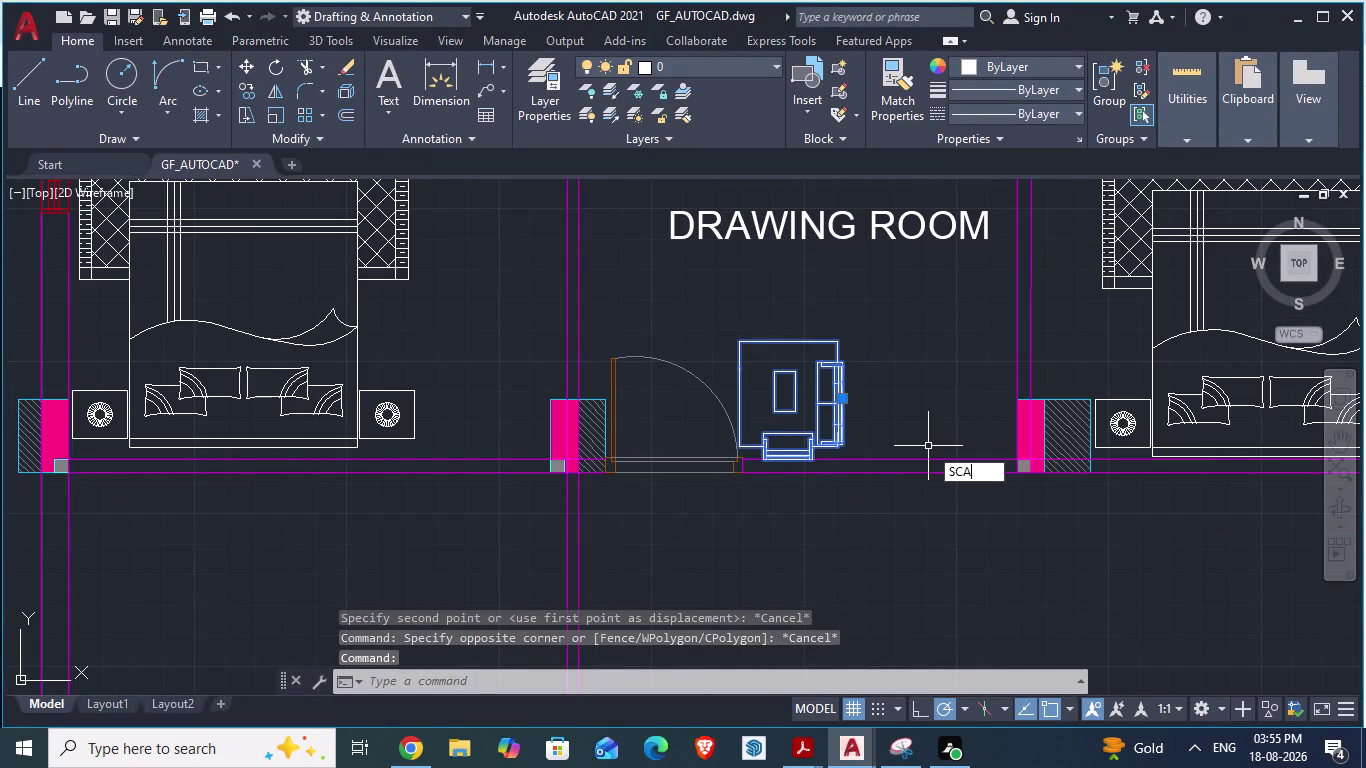
scroll(up, 3)
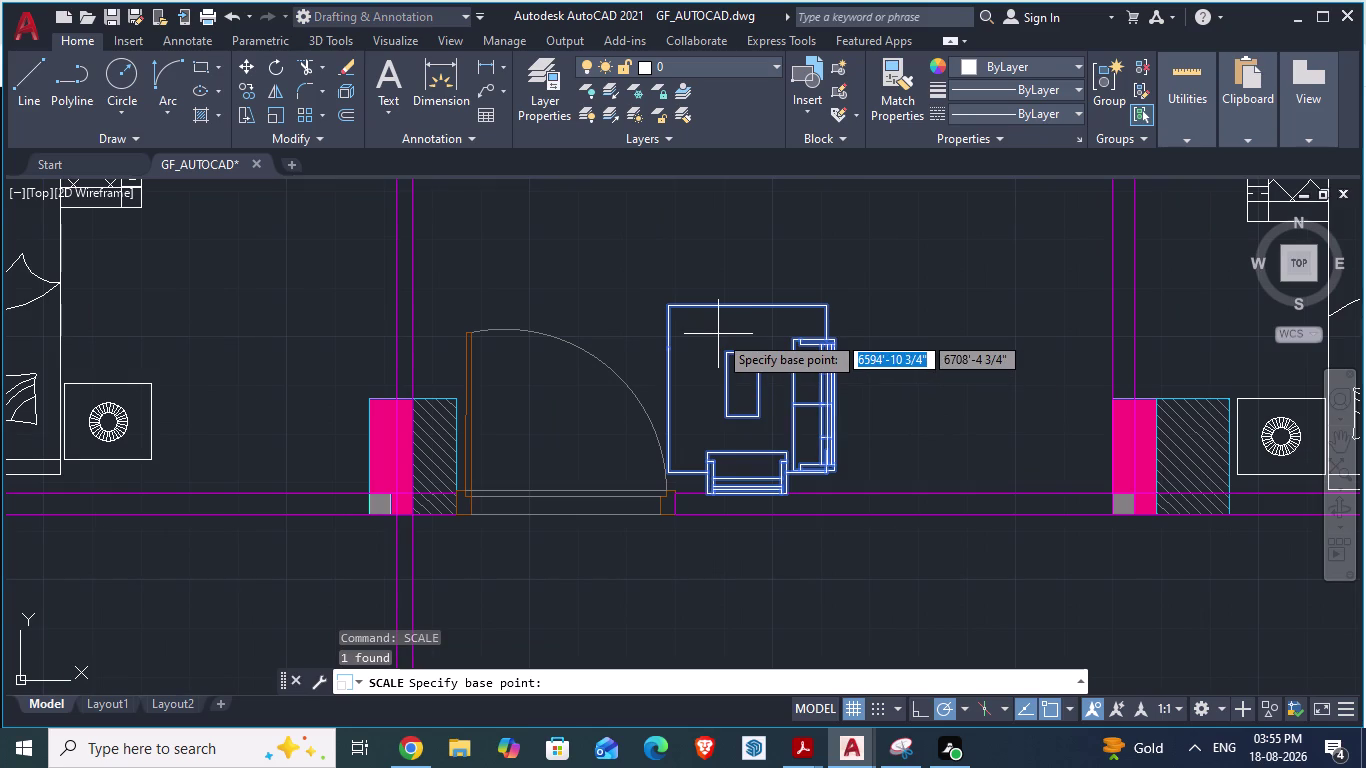
click(670, 312)
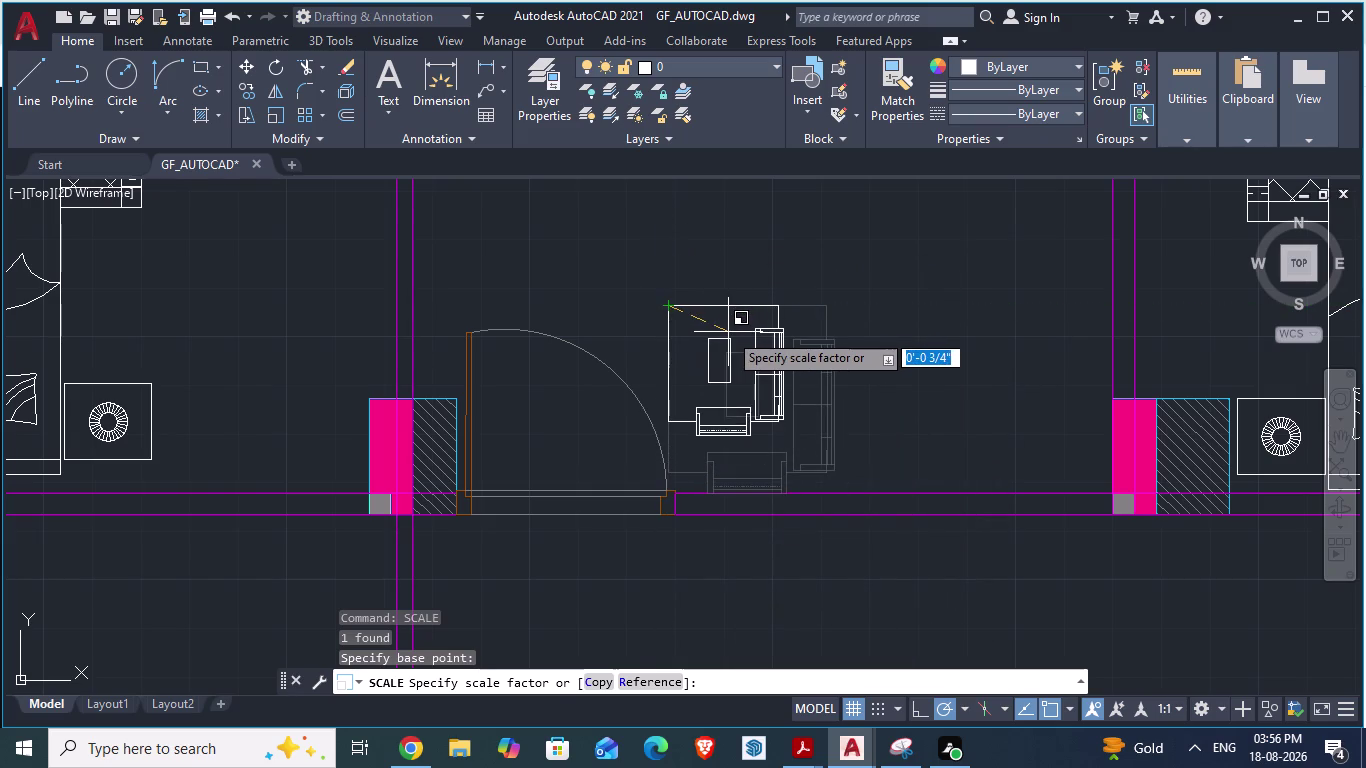
key(r)
key(Return)
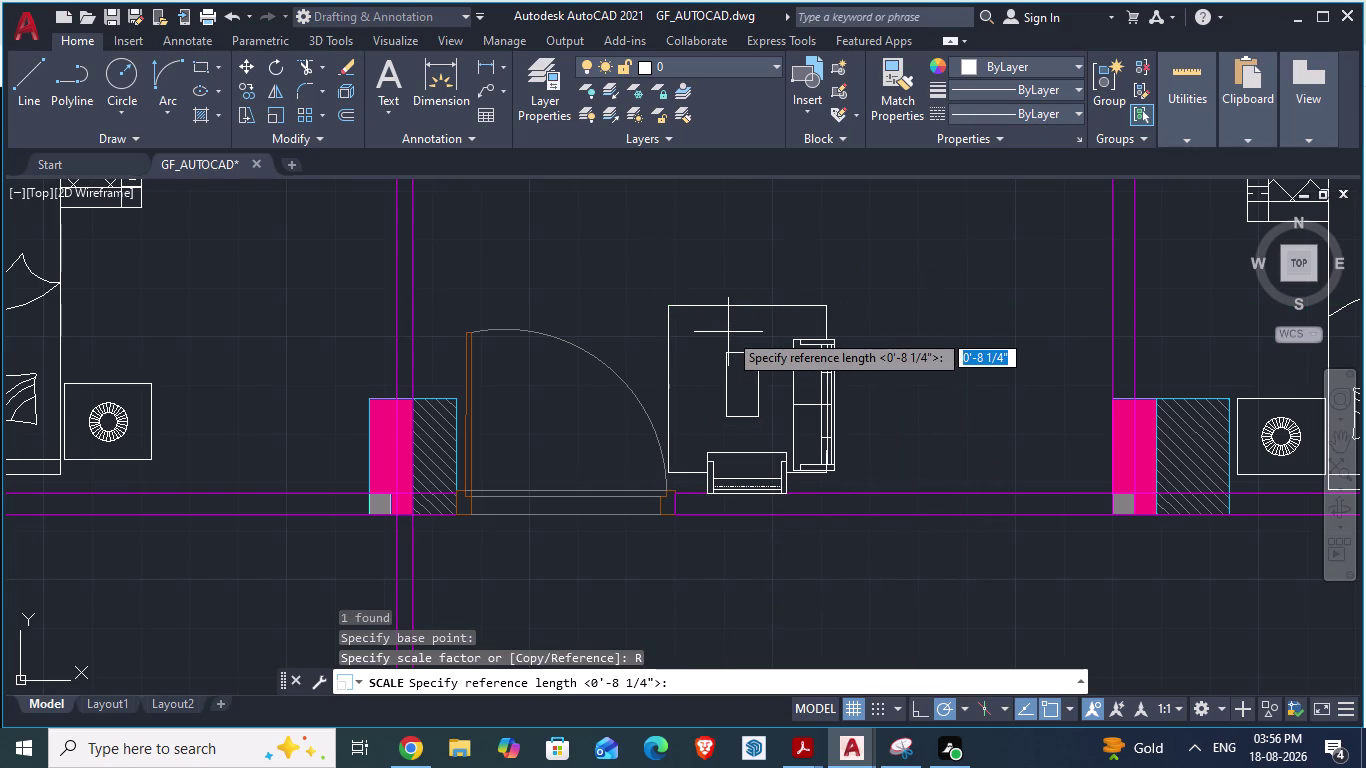
click(673, 310)
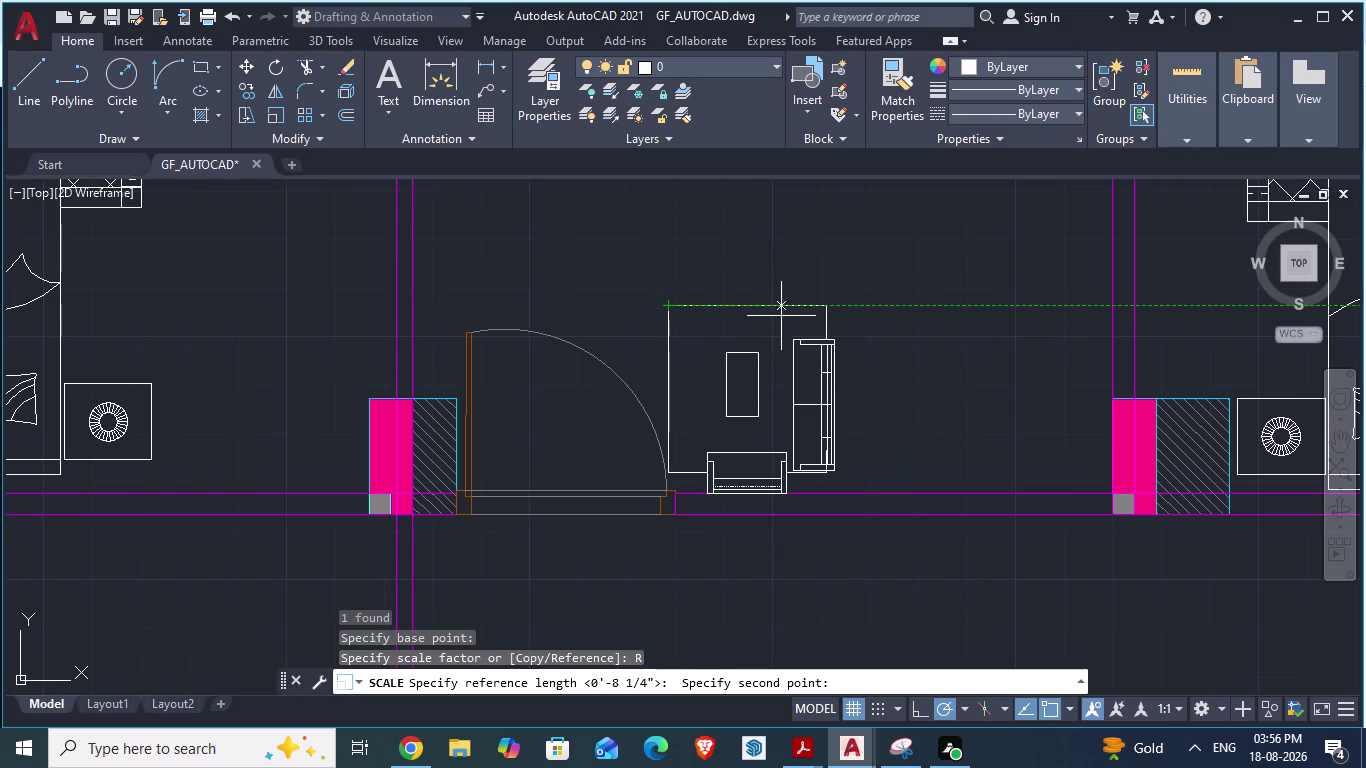
click(825, 307)
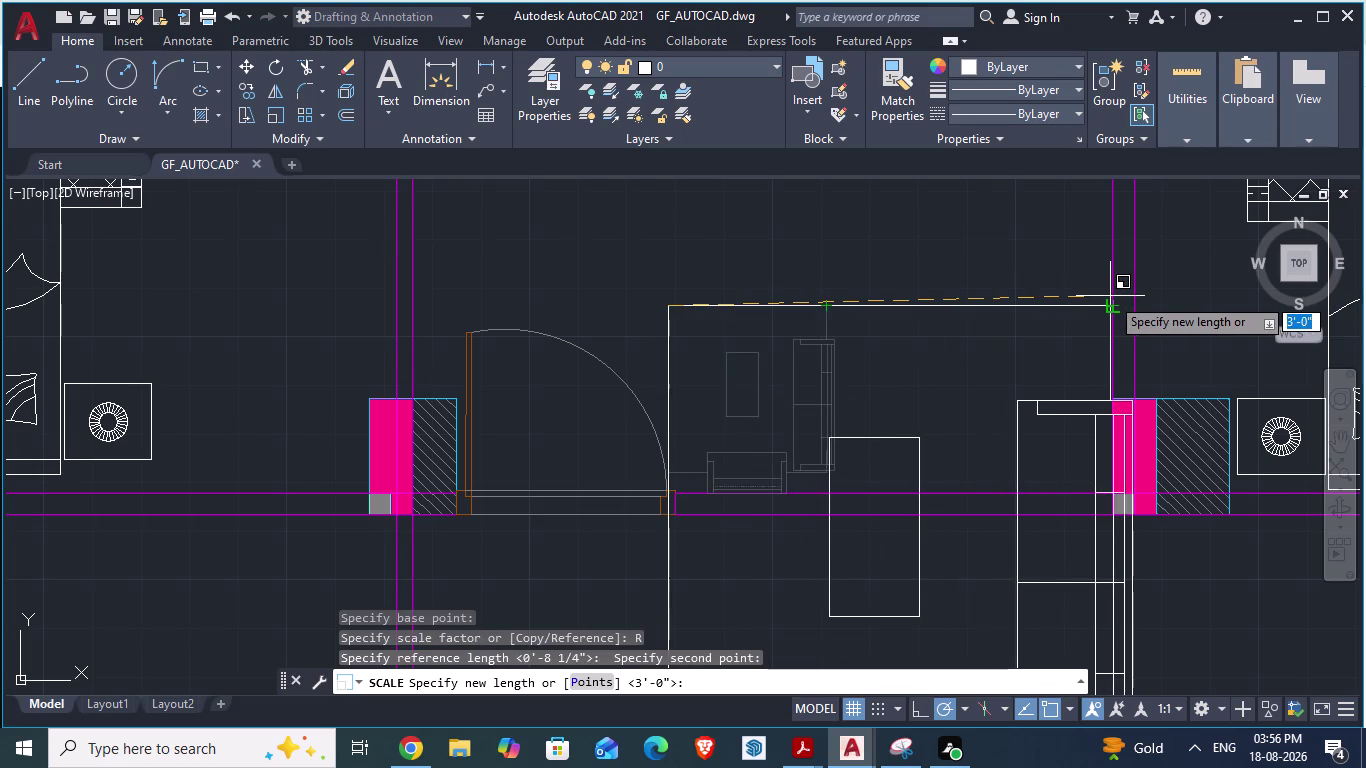
scroll(up, 3)
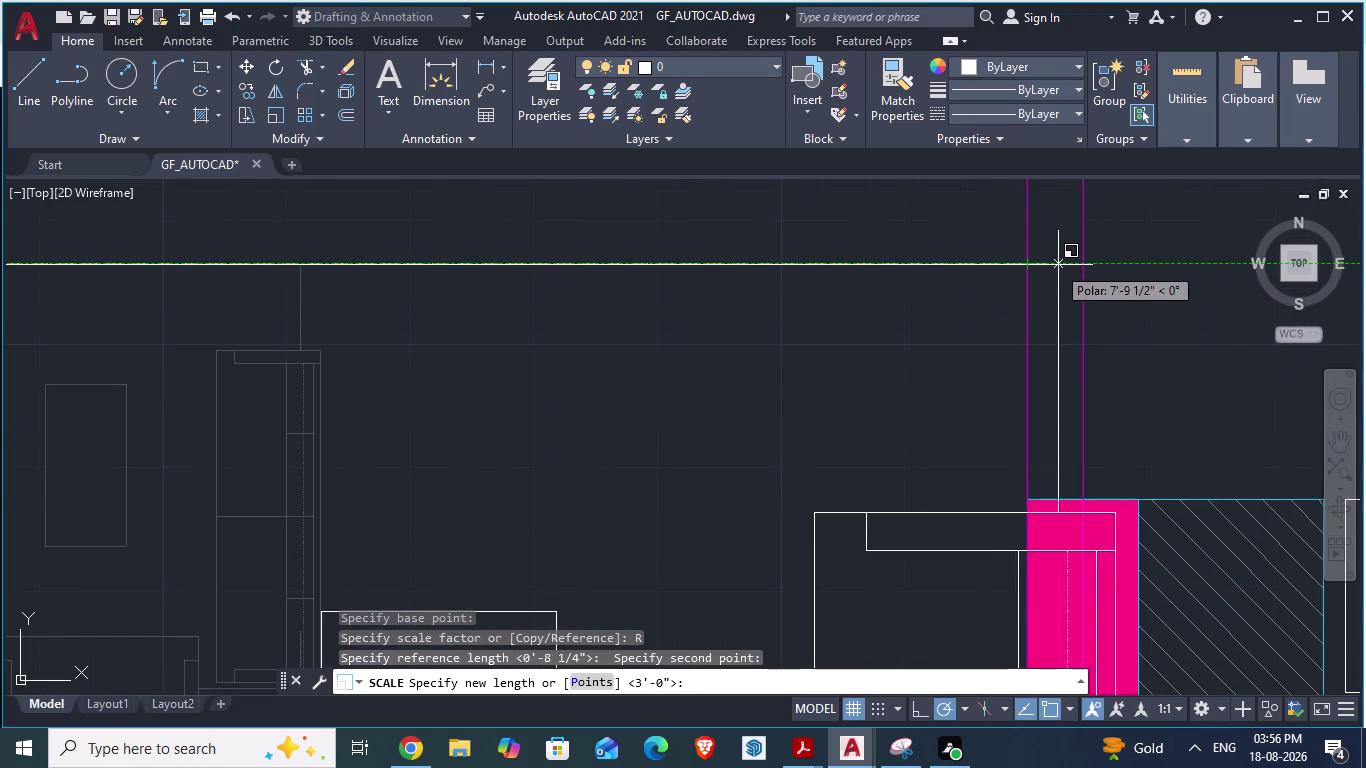
click(1032, 266)
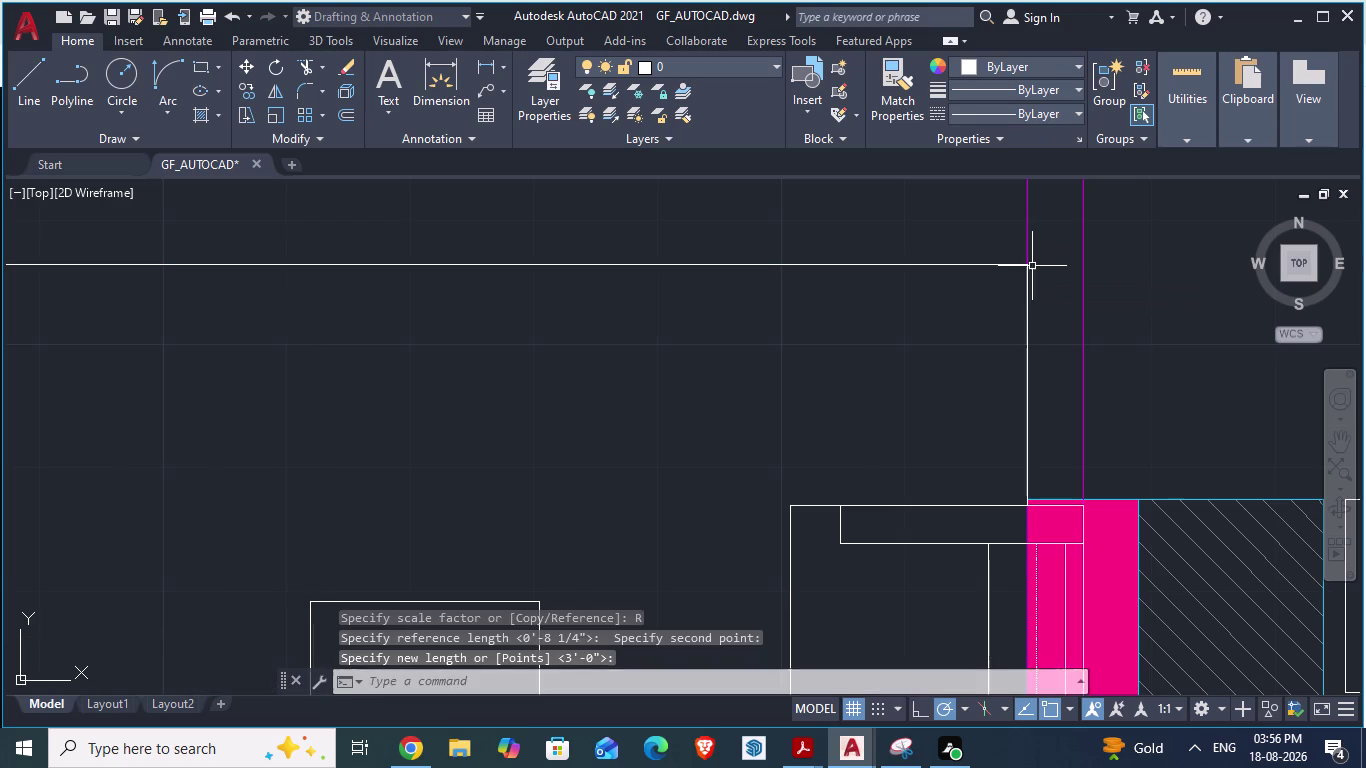
Reselect the enlarged furniture set and begin moving it.
scroll(down, 3)
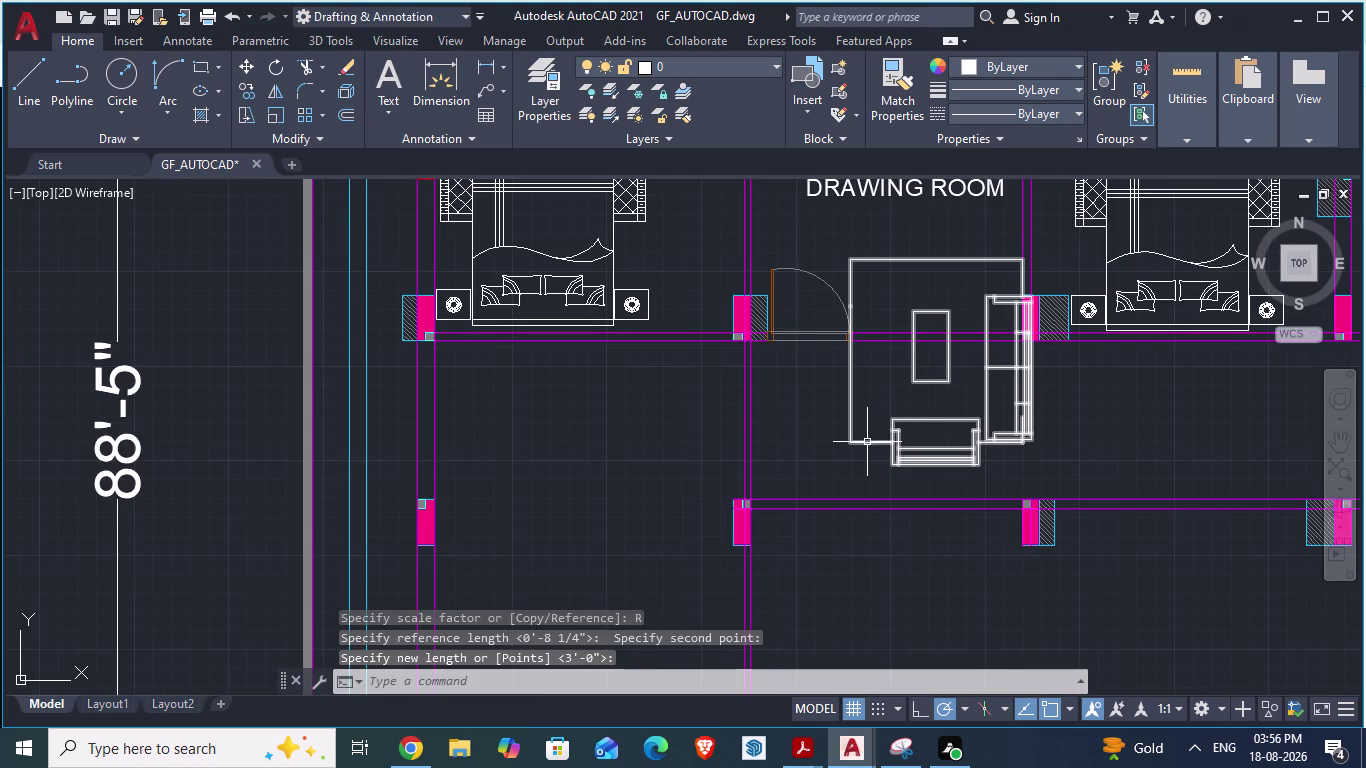
click(867, 442)
key(Escape)
click(867, 442)
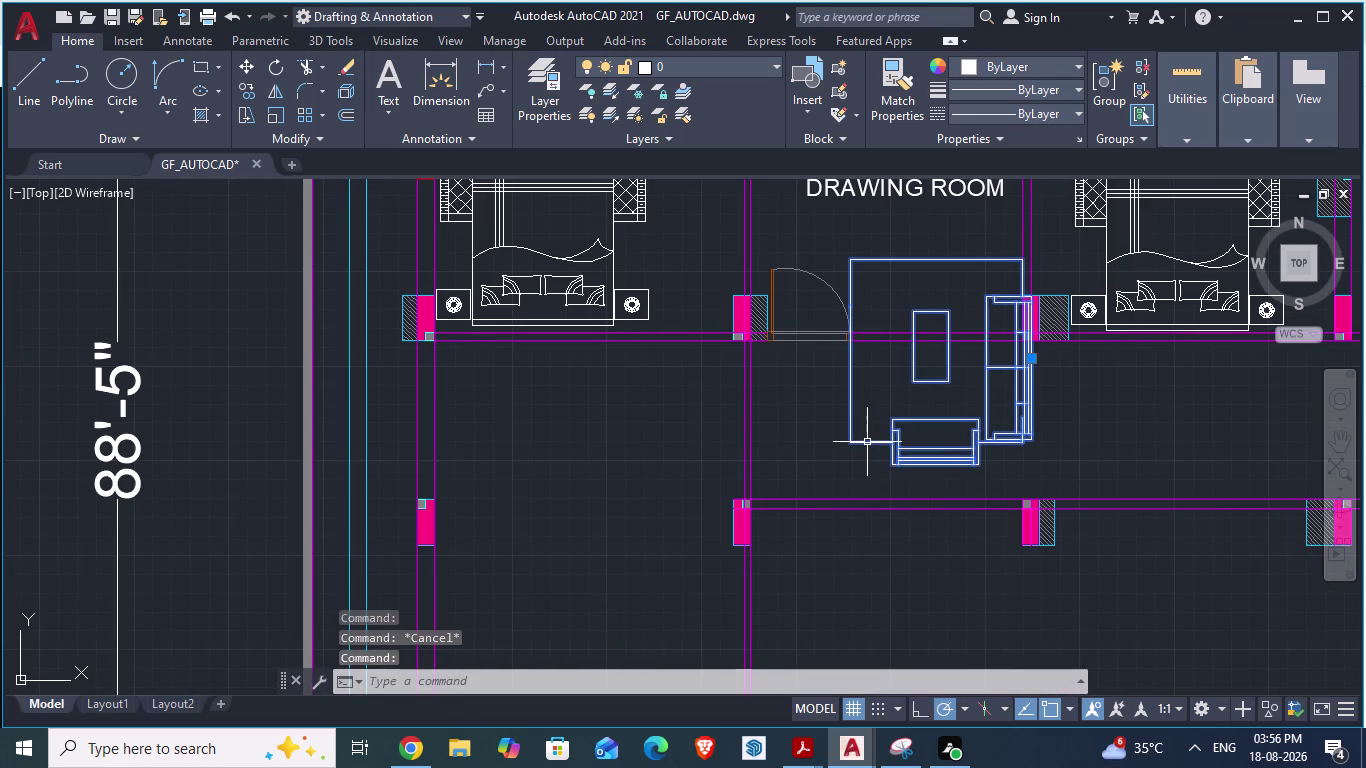
key(m)
key(Return)
Move the enlarged furniture set into the drawing room beside the door.
scroll(up, 3)
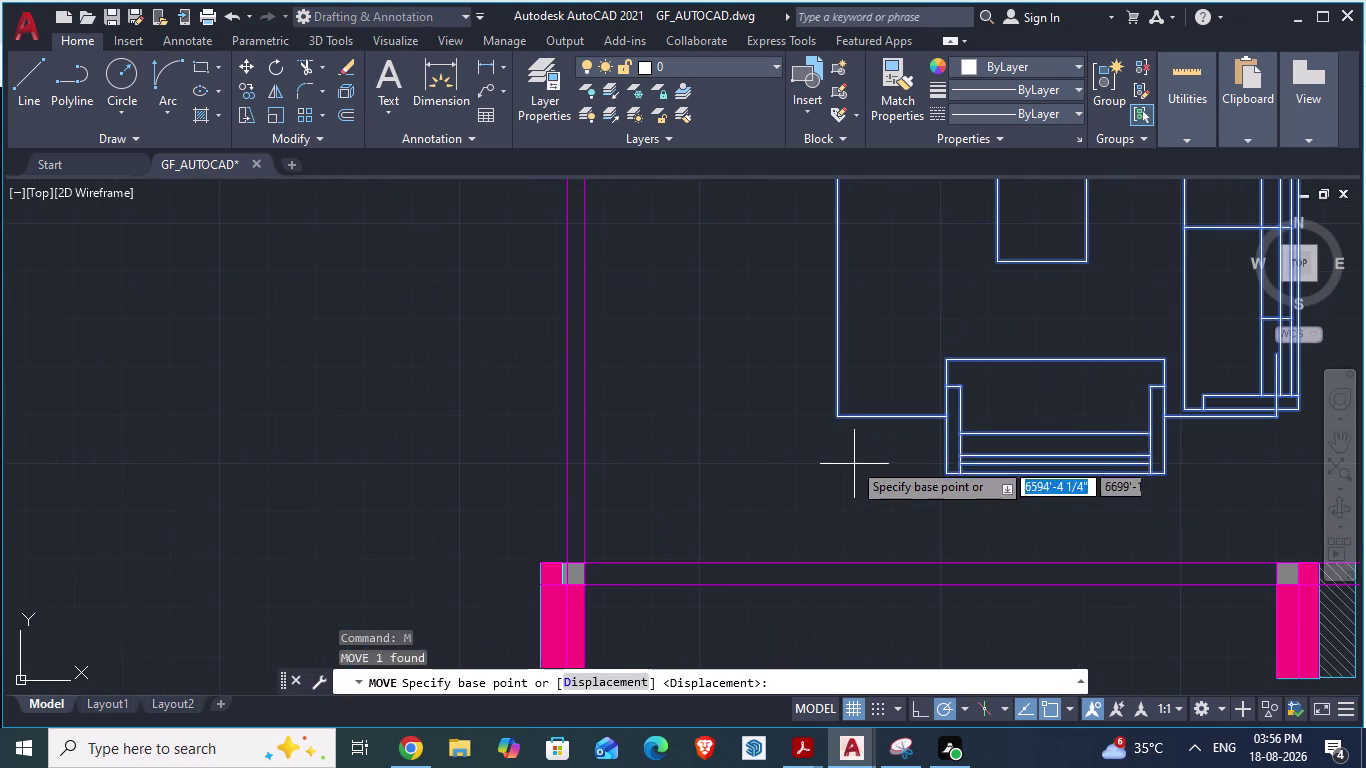
drag(839, 422, 831, 349)
scroll(down, 3)
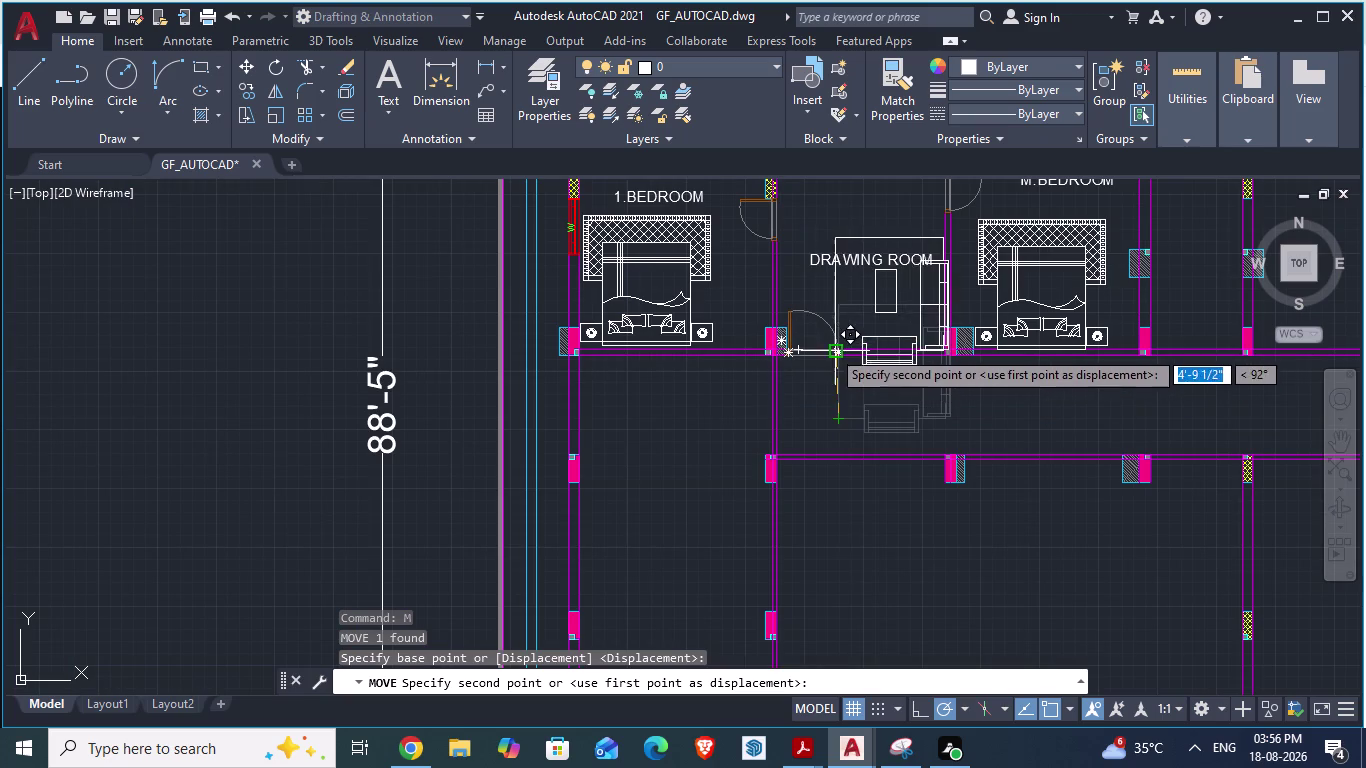
drag(831, 349, 832, 335)
scroll(up, 3)
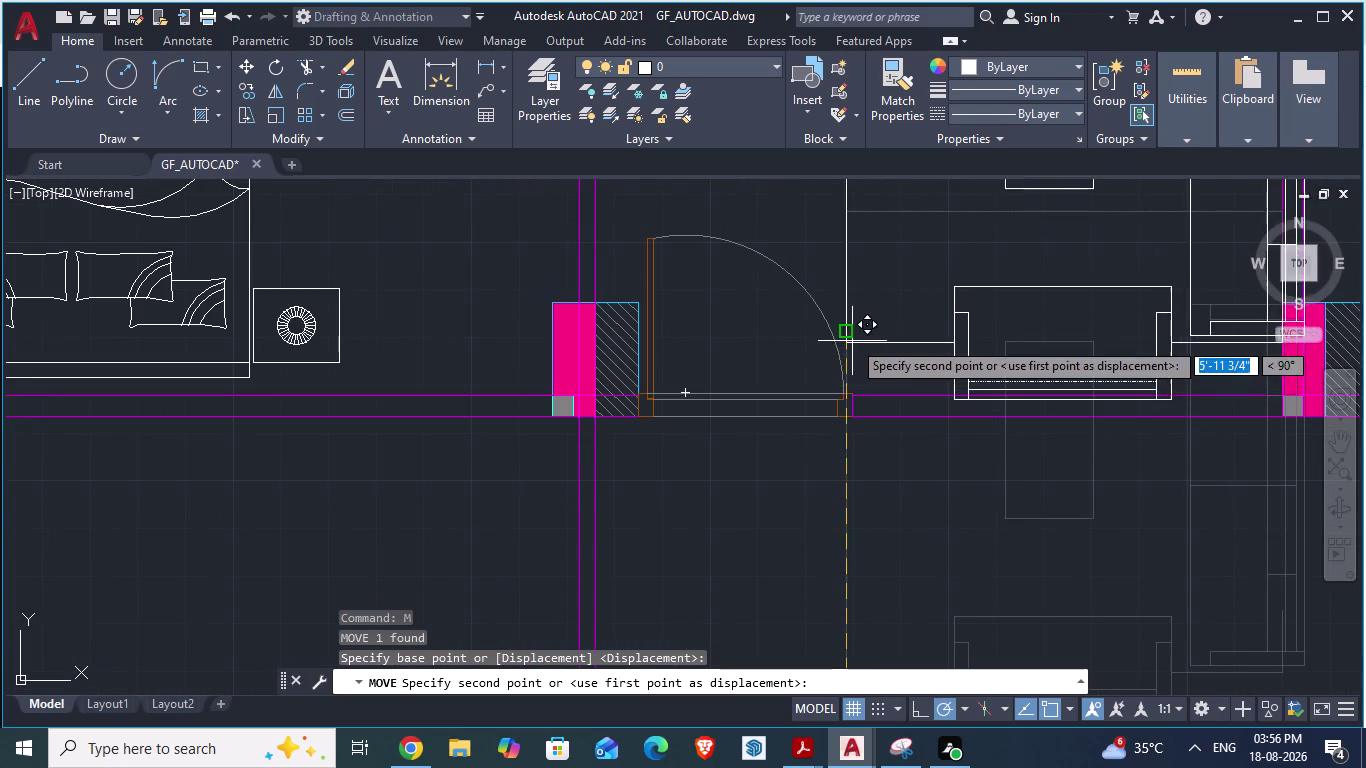
click(813, 319)
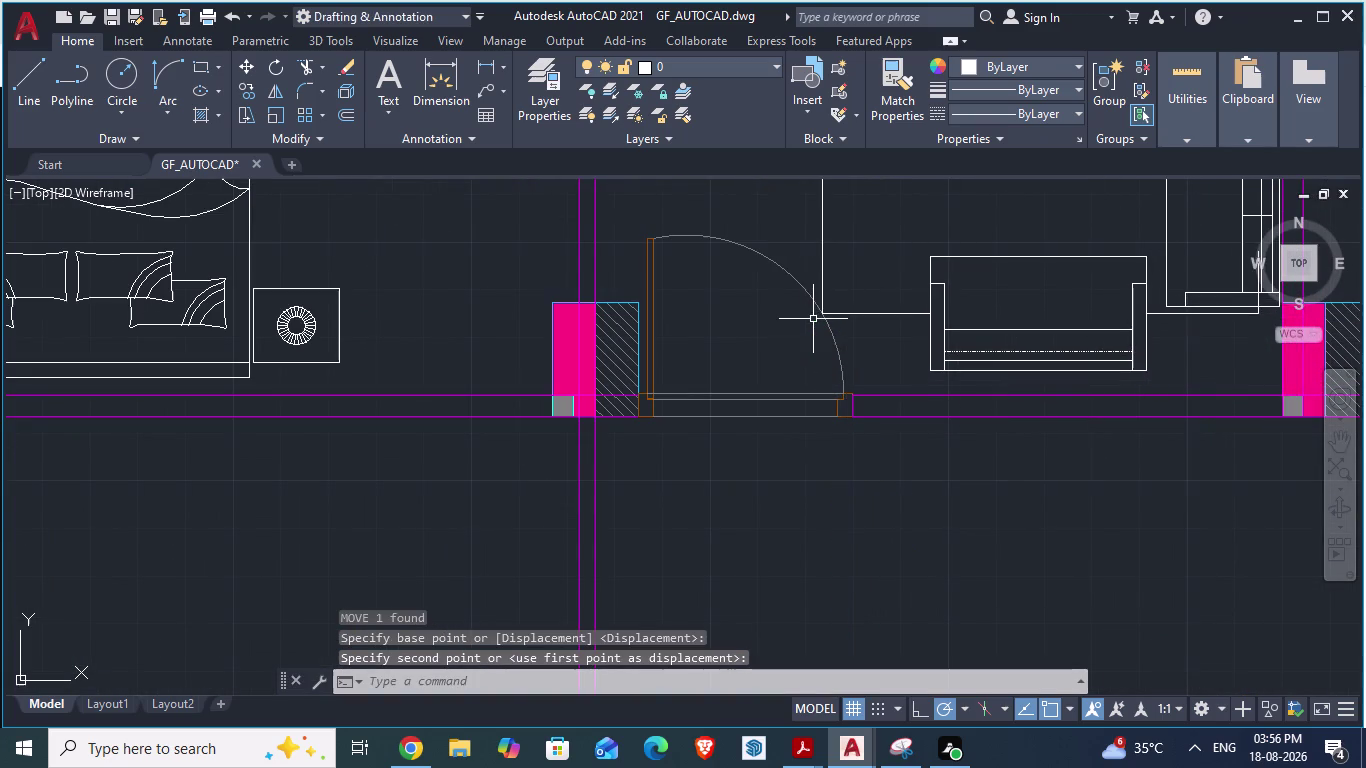
Nudge the furniture set down against the room's bottom wall line.
scroll(down, 3)
middle_drag(796, 437, 786, 445)
scroll(up, 3)
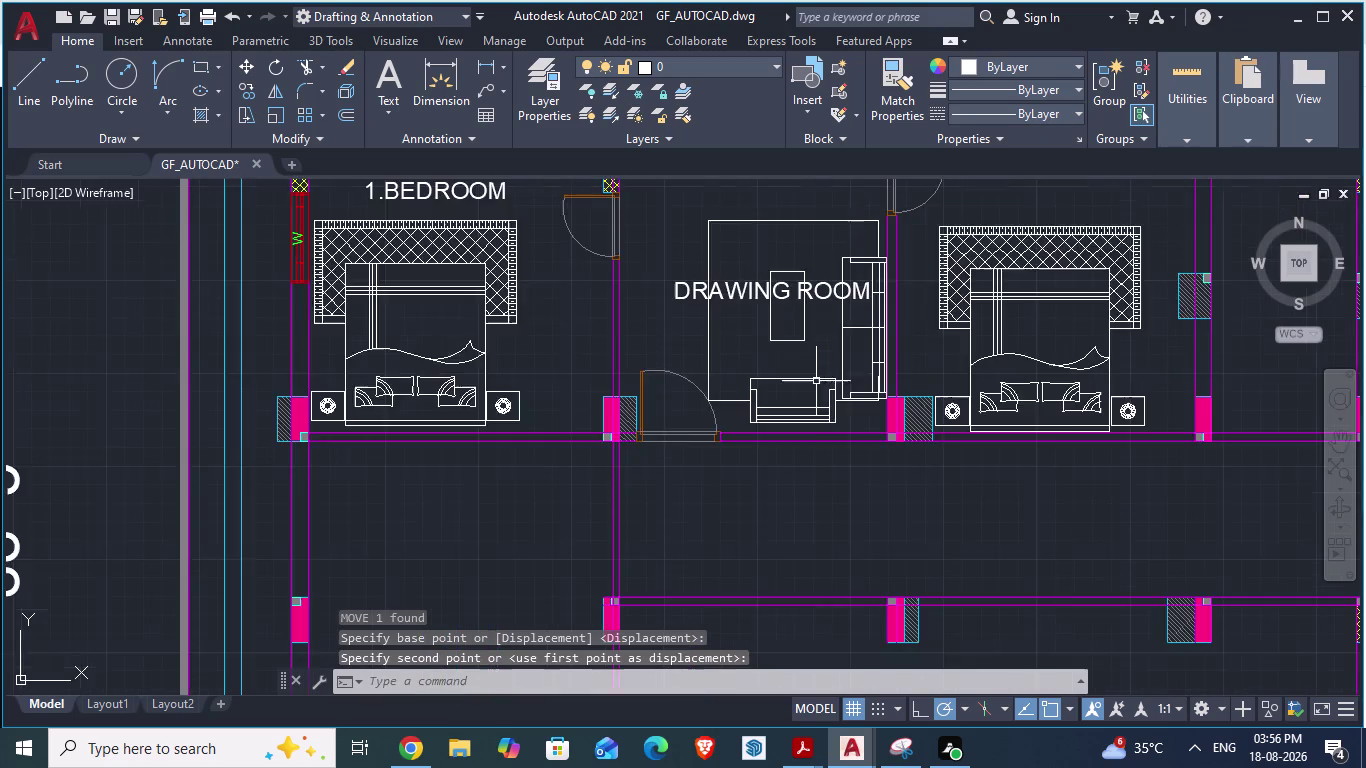
scroll(up, 3)
click(833, 440)
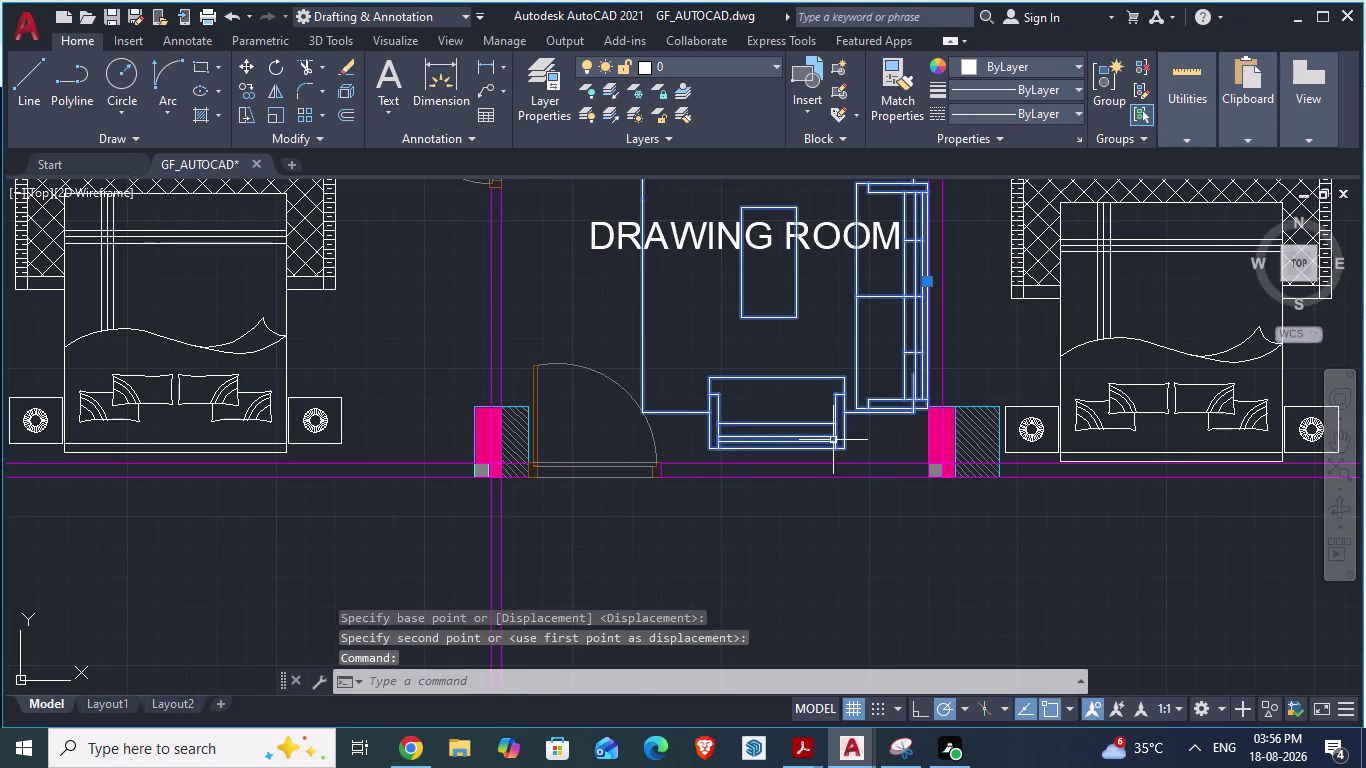
key(m)
key(Return)
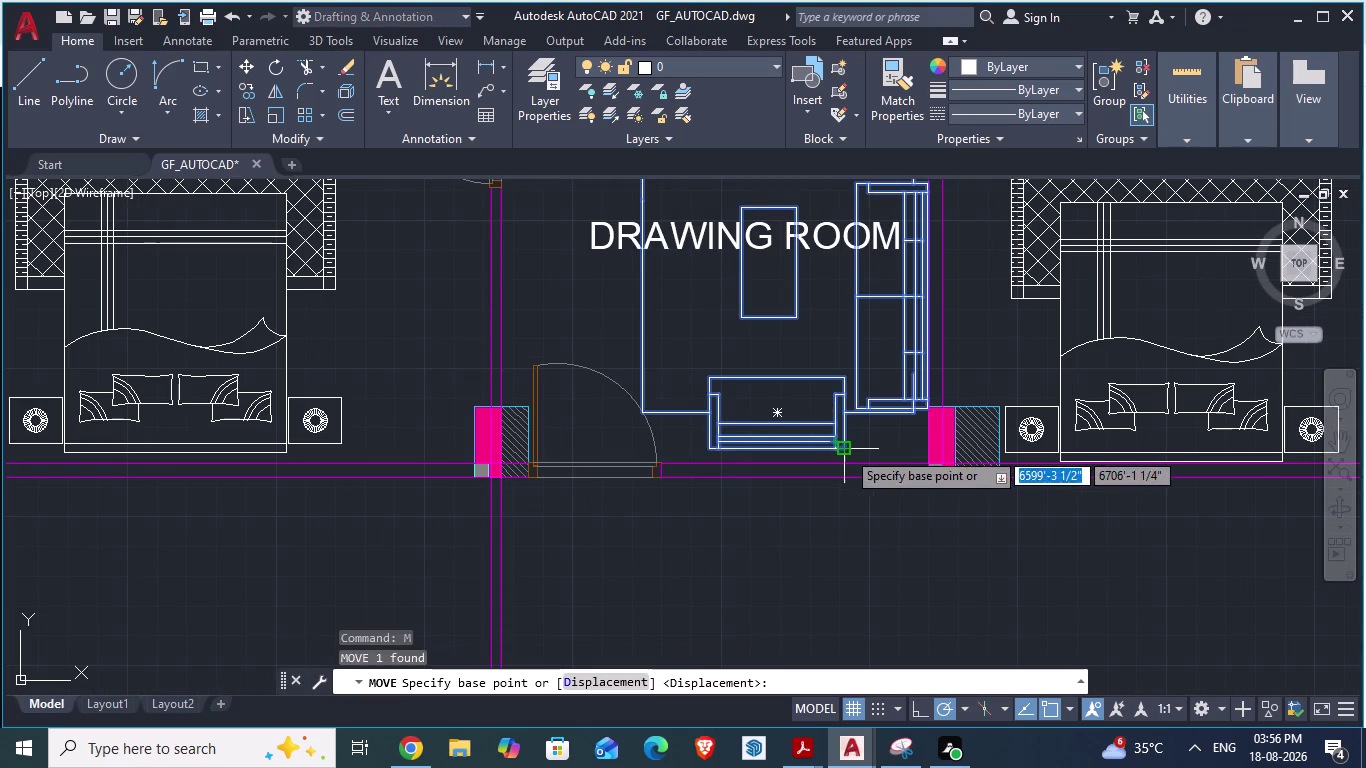
drag(846, 450, 834, 454)
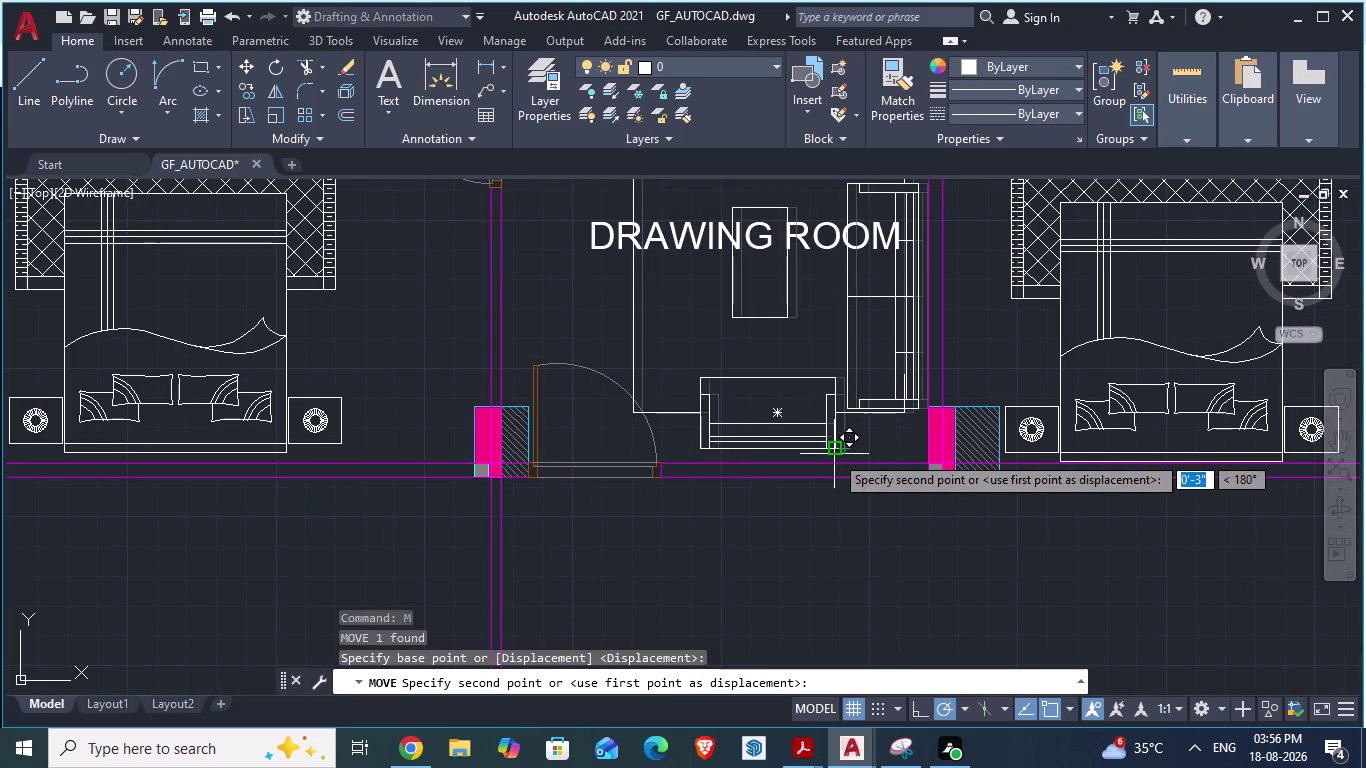
drag(834, 454, 834, 459)
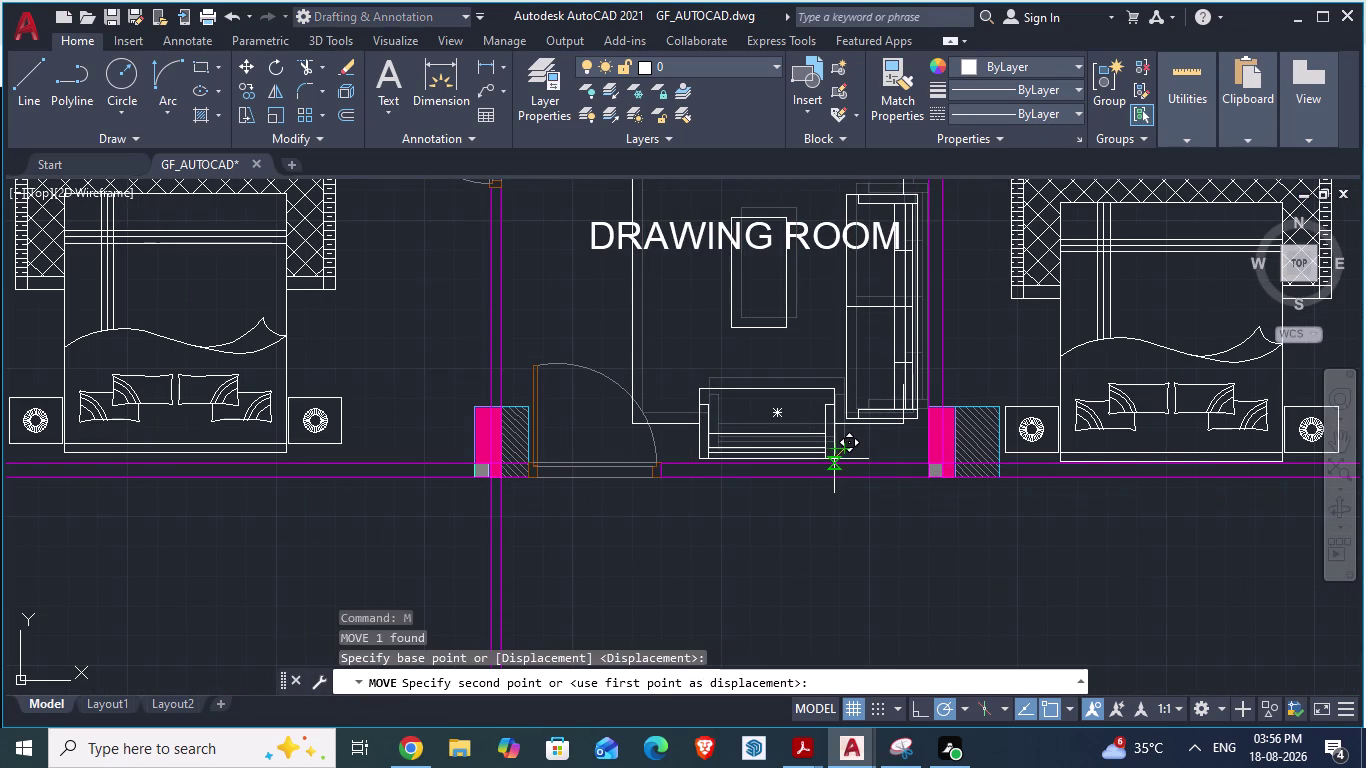
click(834, 459)
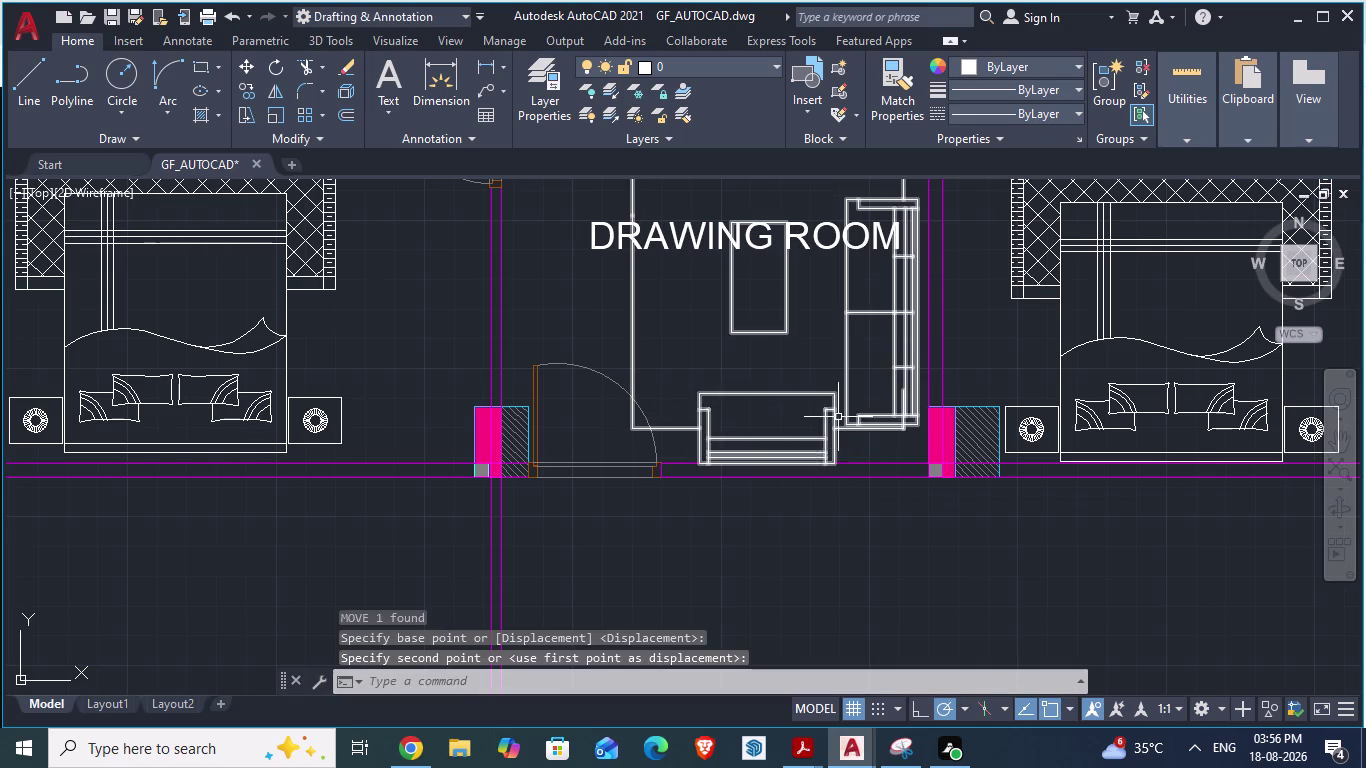
Clear the selection and pick the DRAWING ROOM label and furniture for resizing.
scroll(down, 3)
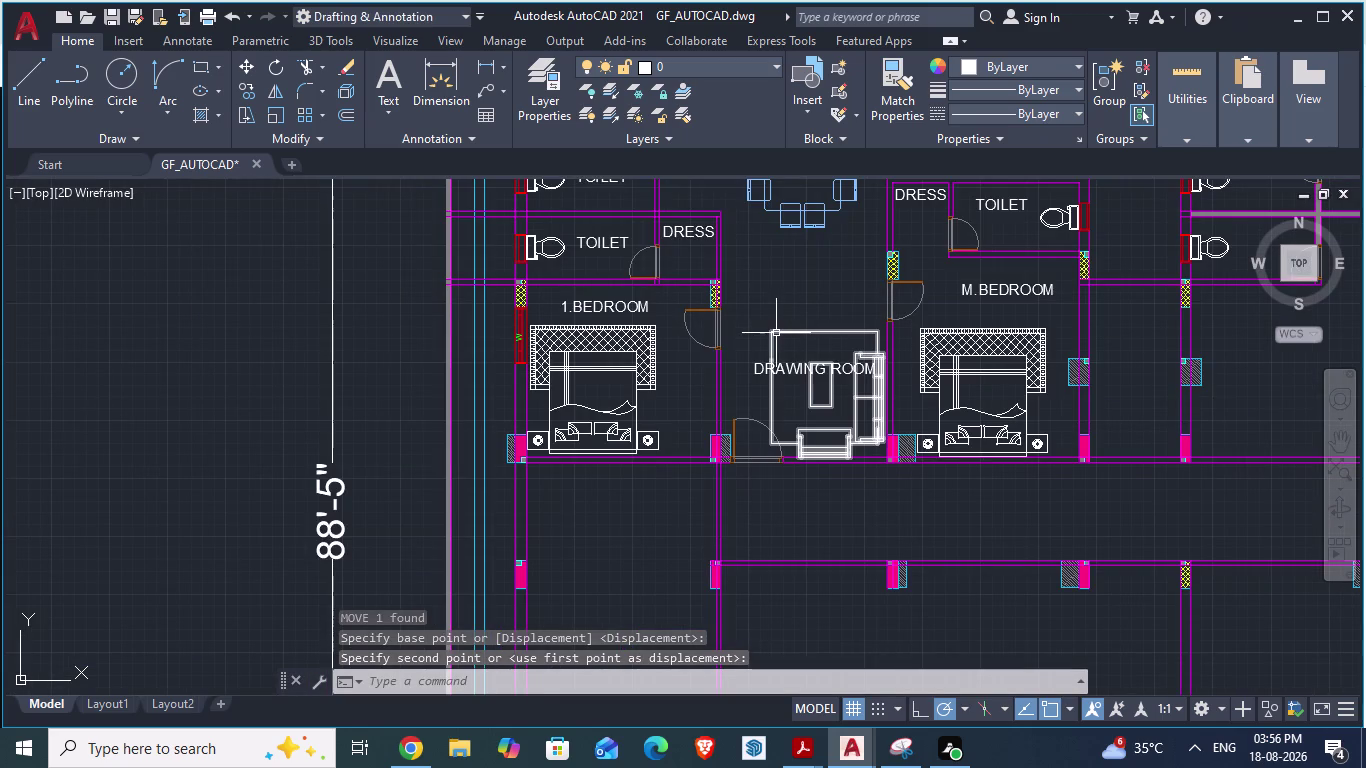
key(Escape)
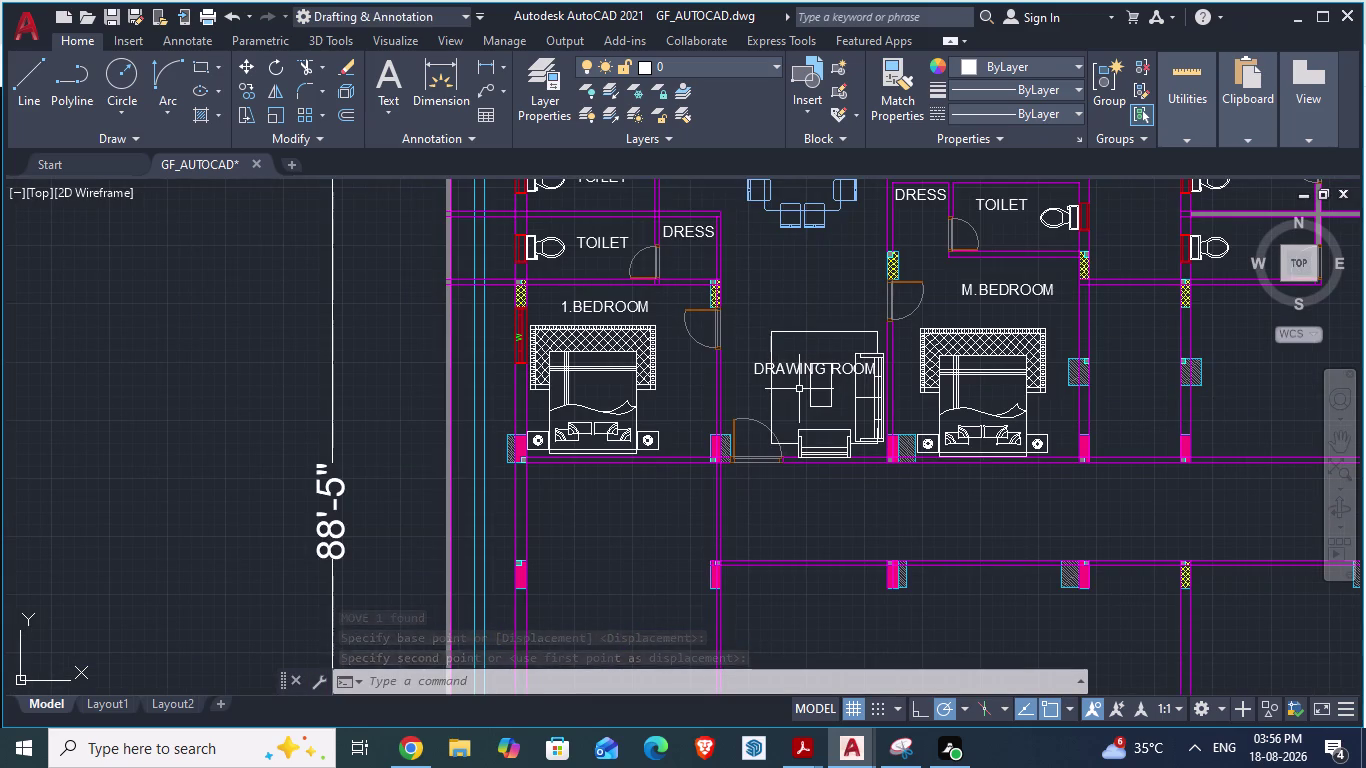
click(242, 428)
key(Escape)
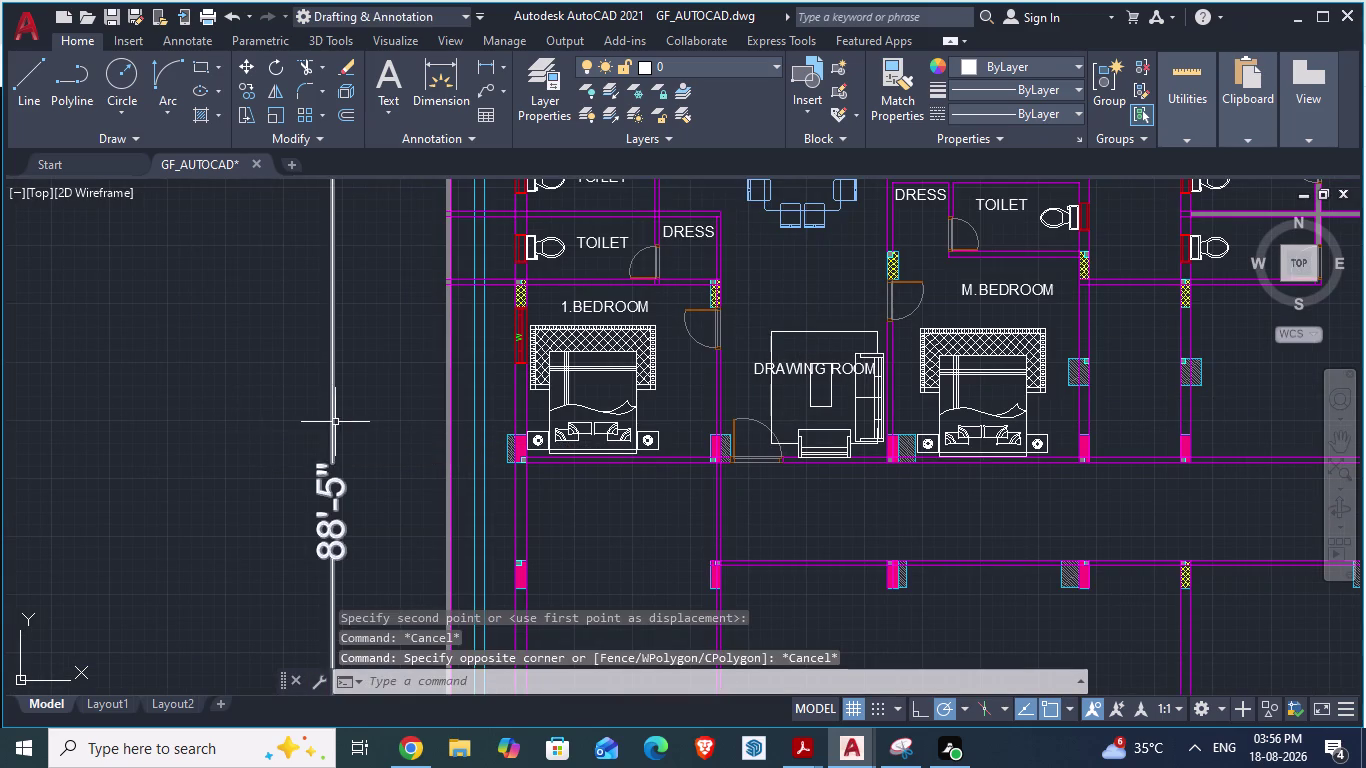
click(243, 441)
key(Escape)
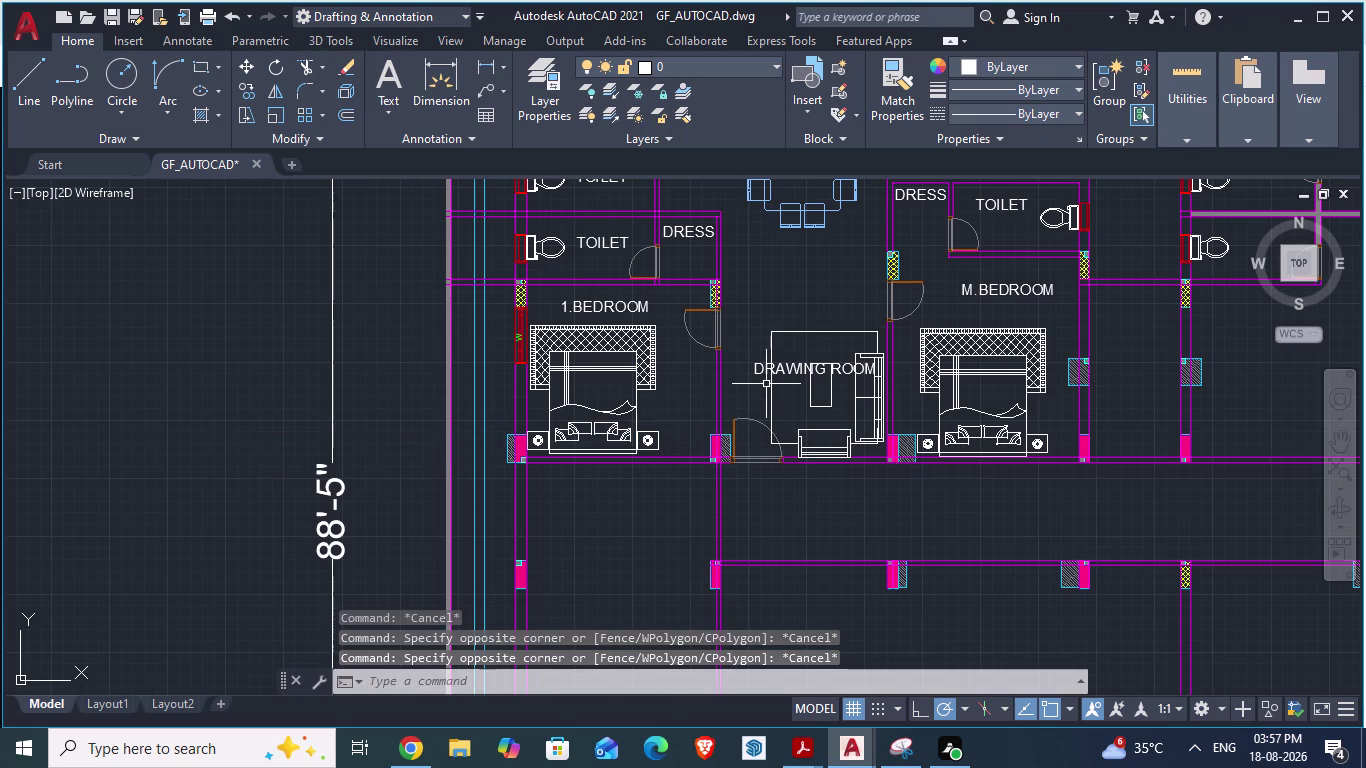
click(777, 371)
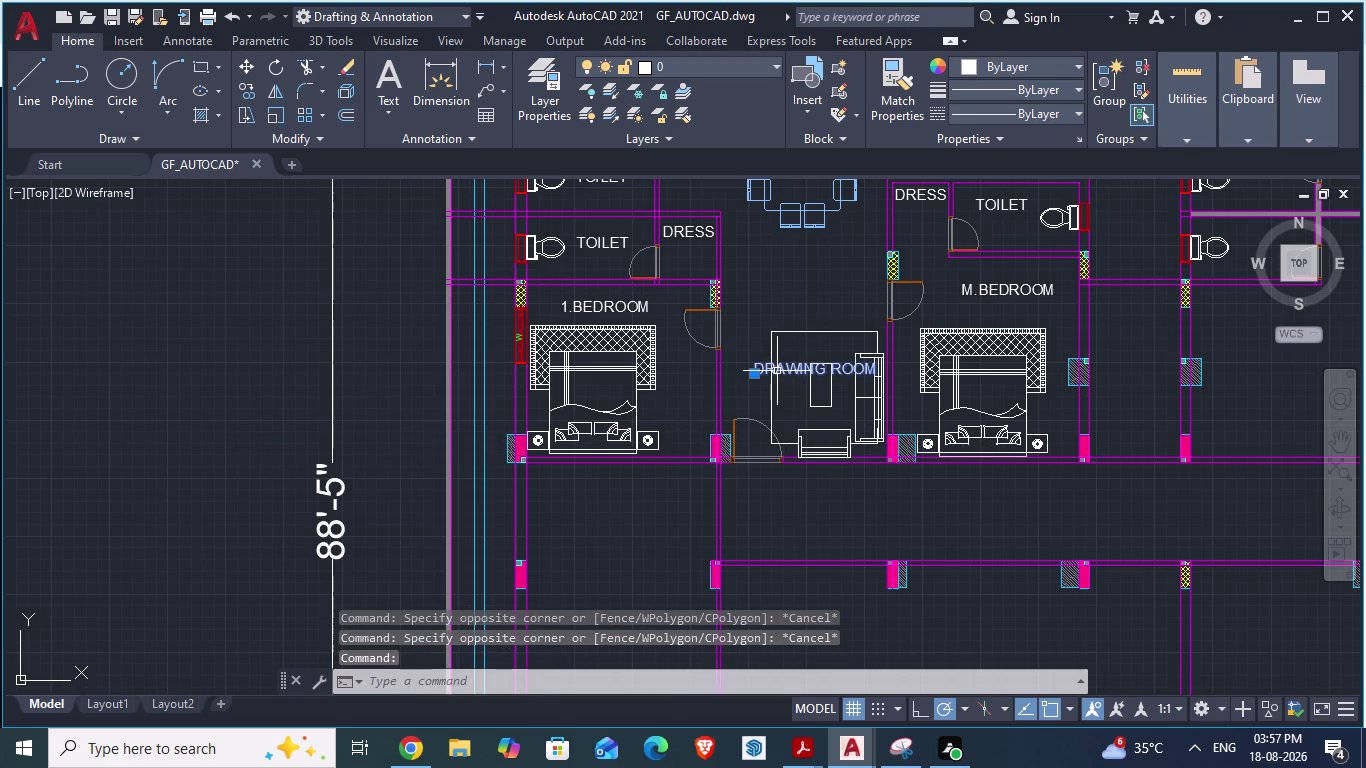
click(807, 332)
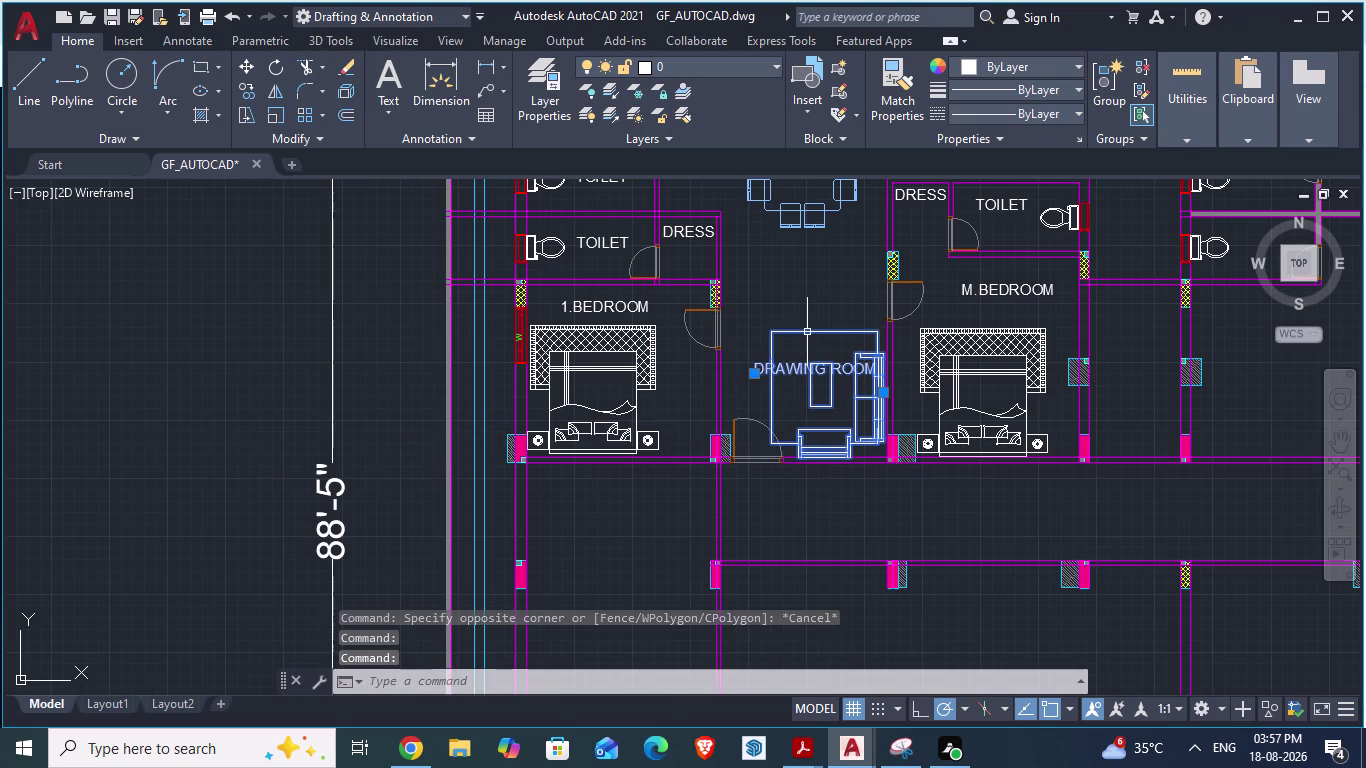
Scale the sofa set and table down from their top corner with SCA.
text(SCA)
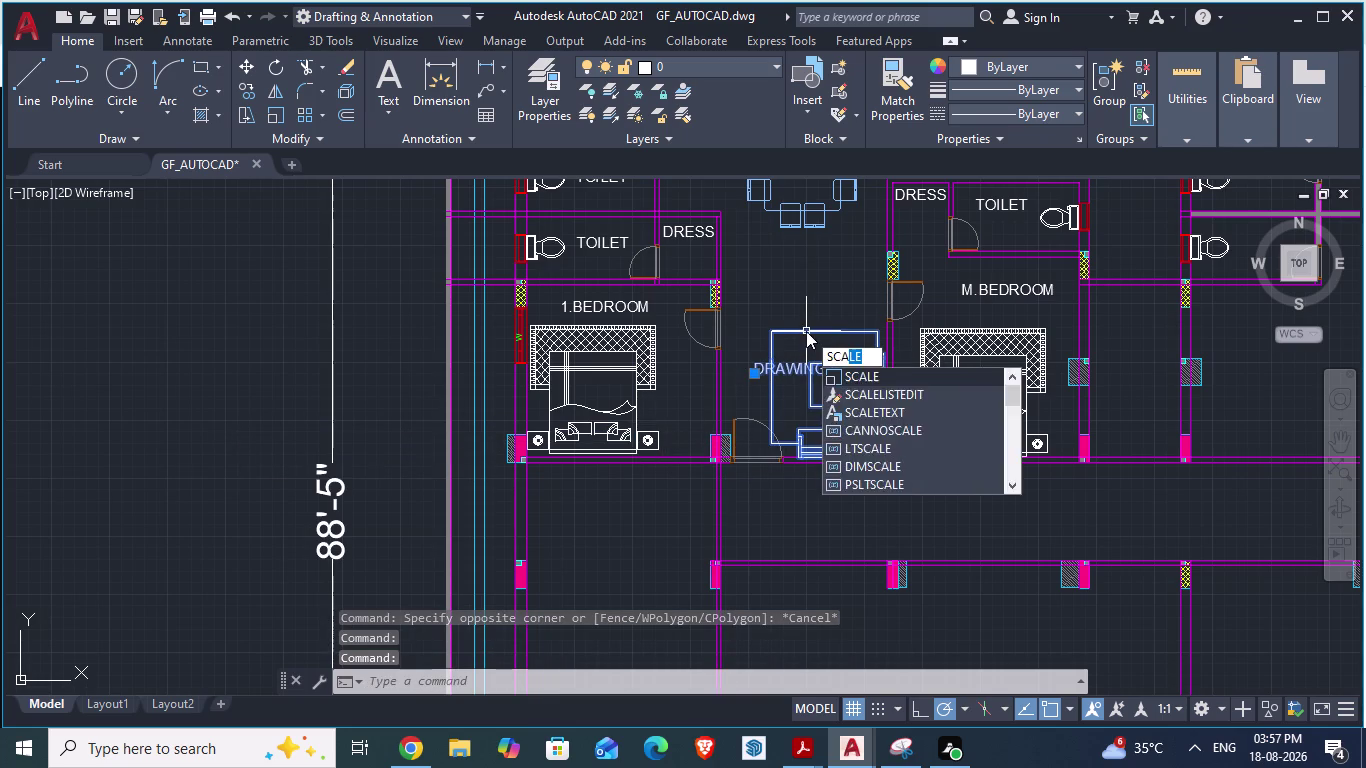
key(Return)
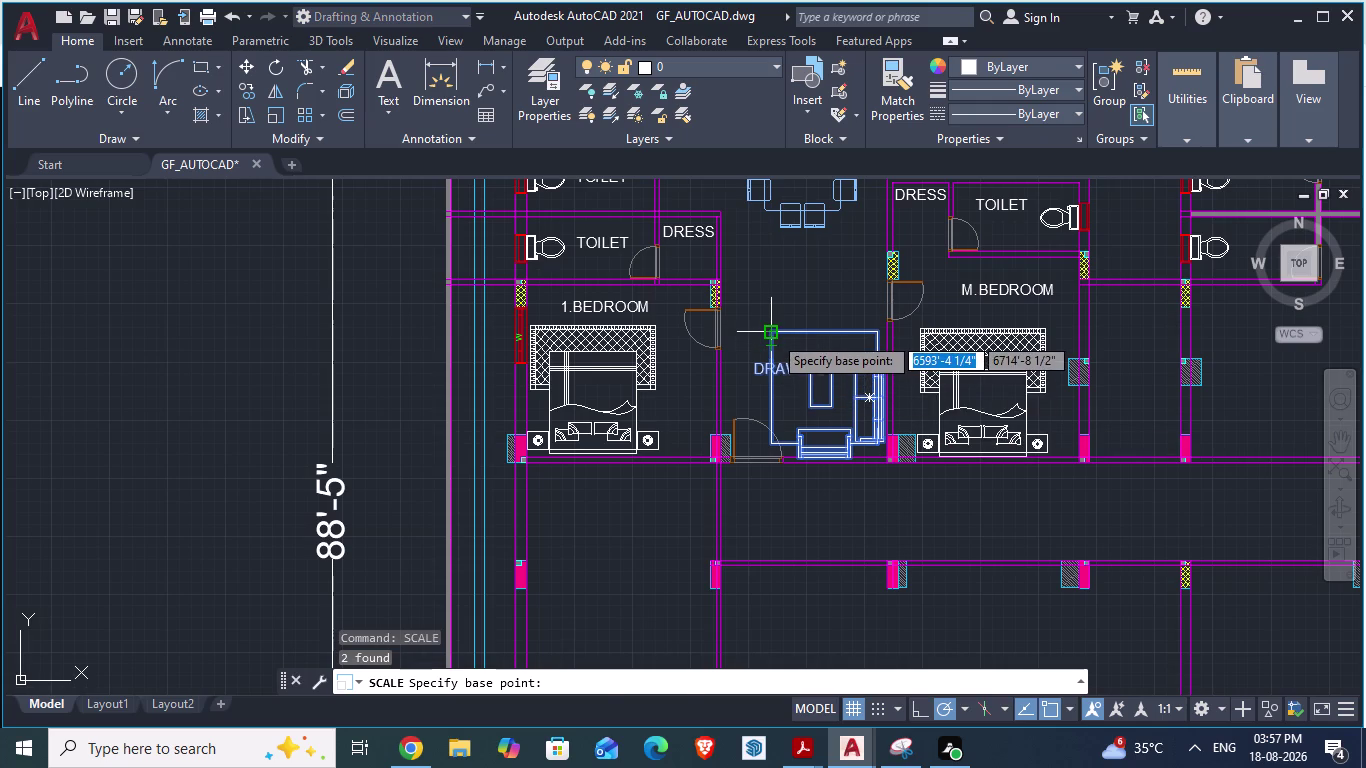
drag(773, 335, 774, 341)
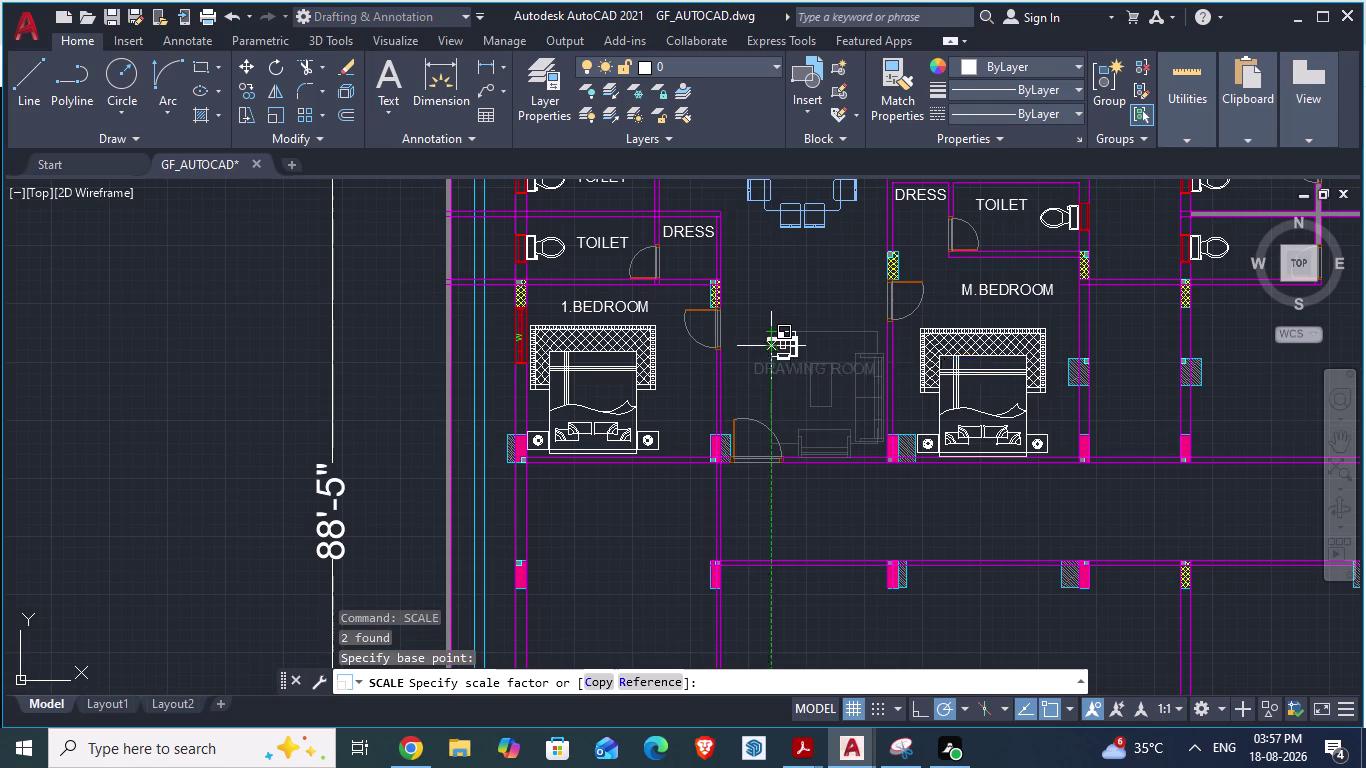
drag(774, 341, 732, 323)
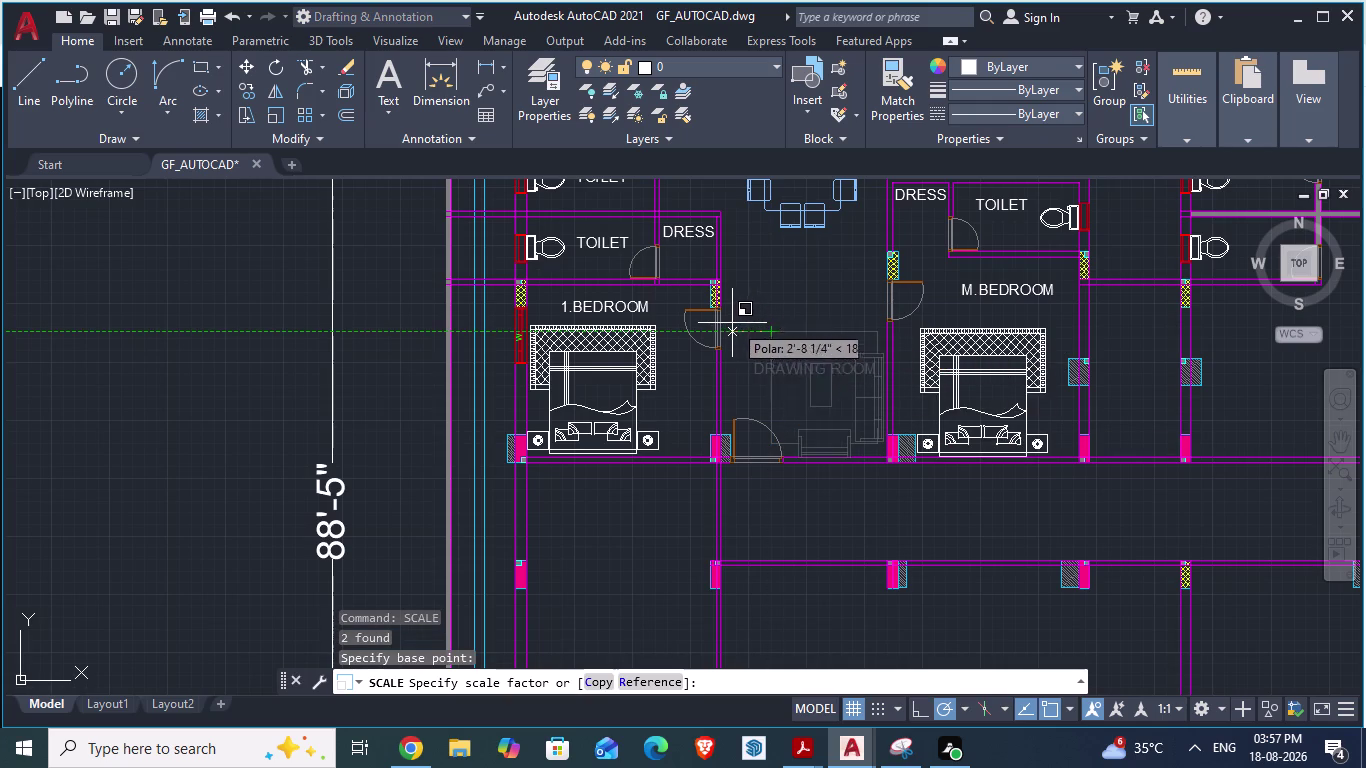
drag(732, 323, 728, 321)
click(728, 321)
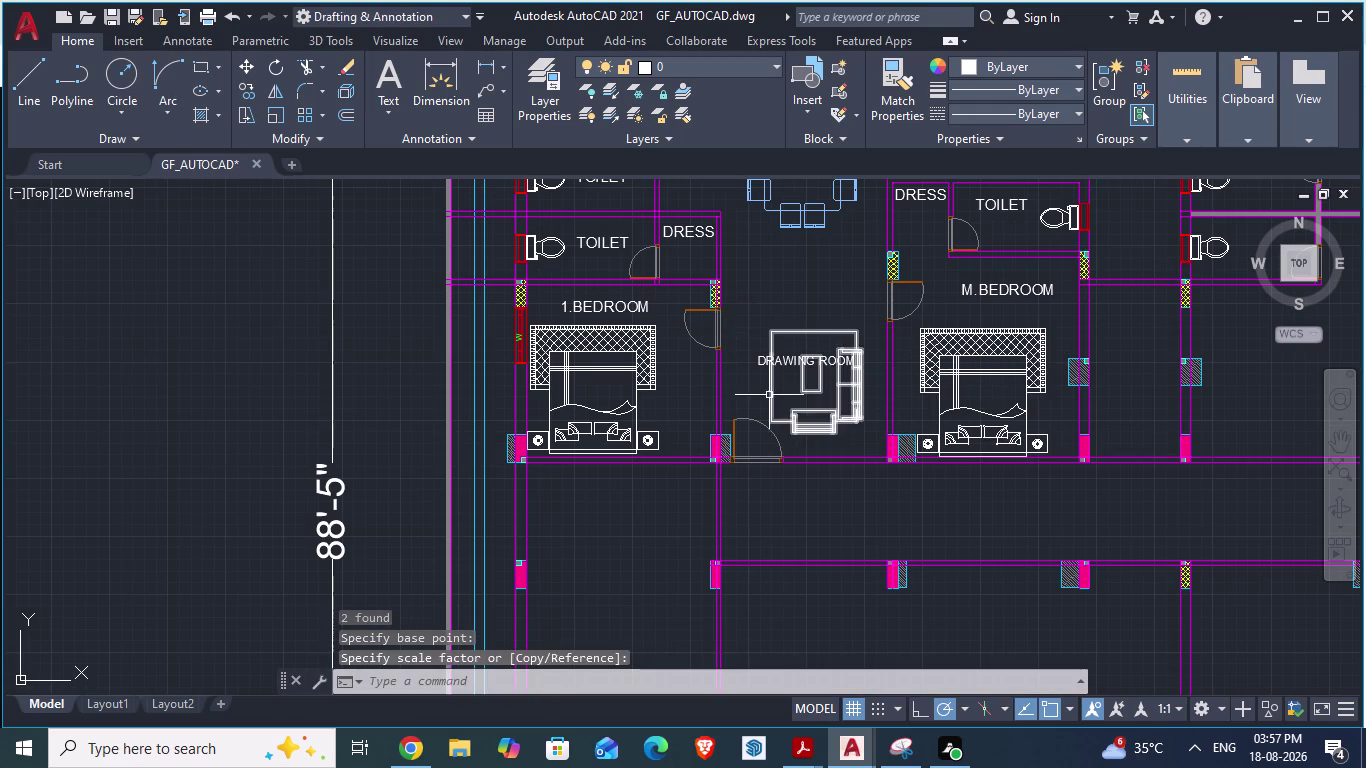
Reselect the resized furniture and begin moving it.
click(785, 422)
key(m)
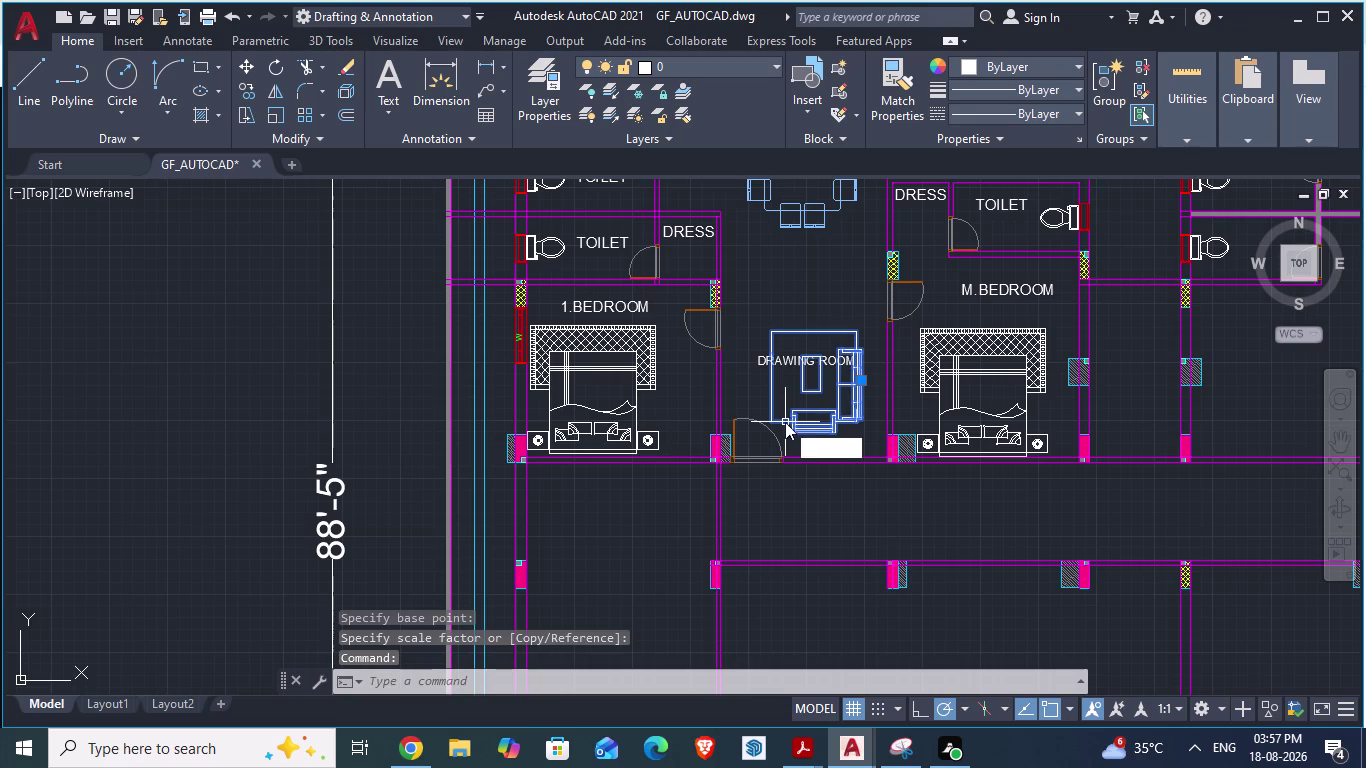
key(Return)
Move the furniture toward the lower right, then against the right wall.
scroll(up, 3)
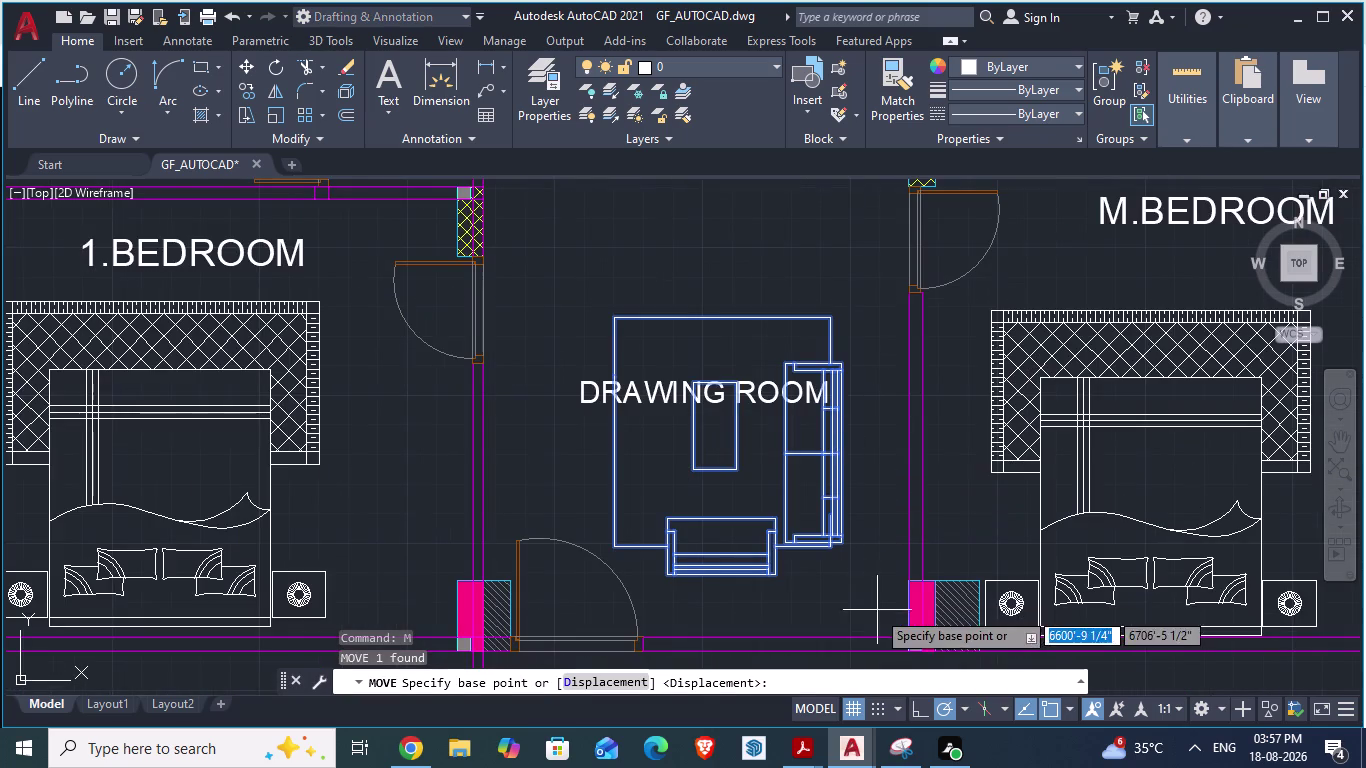
drag(780, 575, 818, 621)
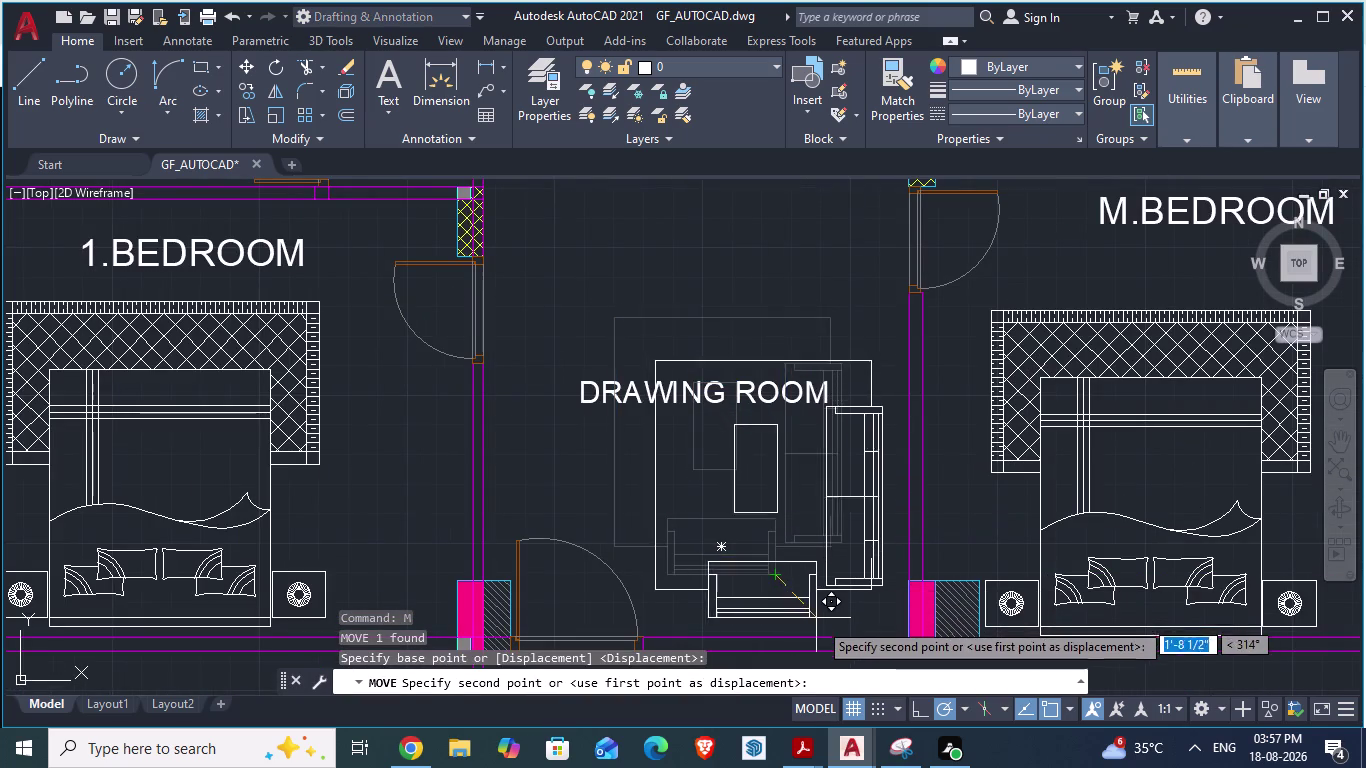
drag(818, 621, 831, 631)
click(831, 631)
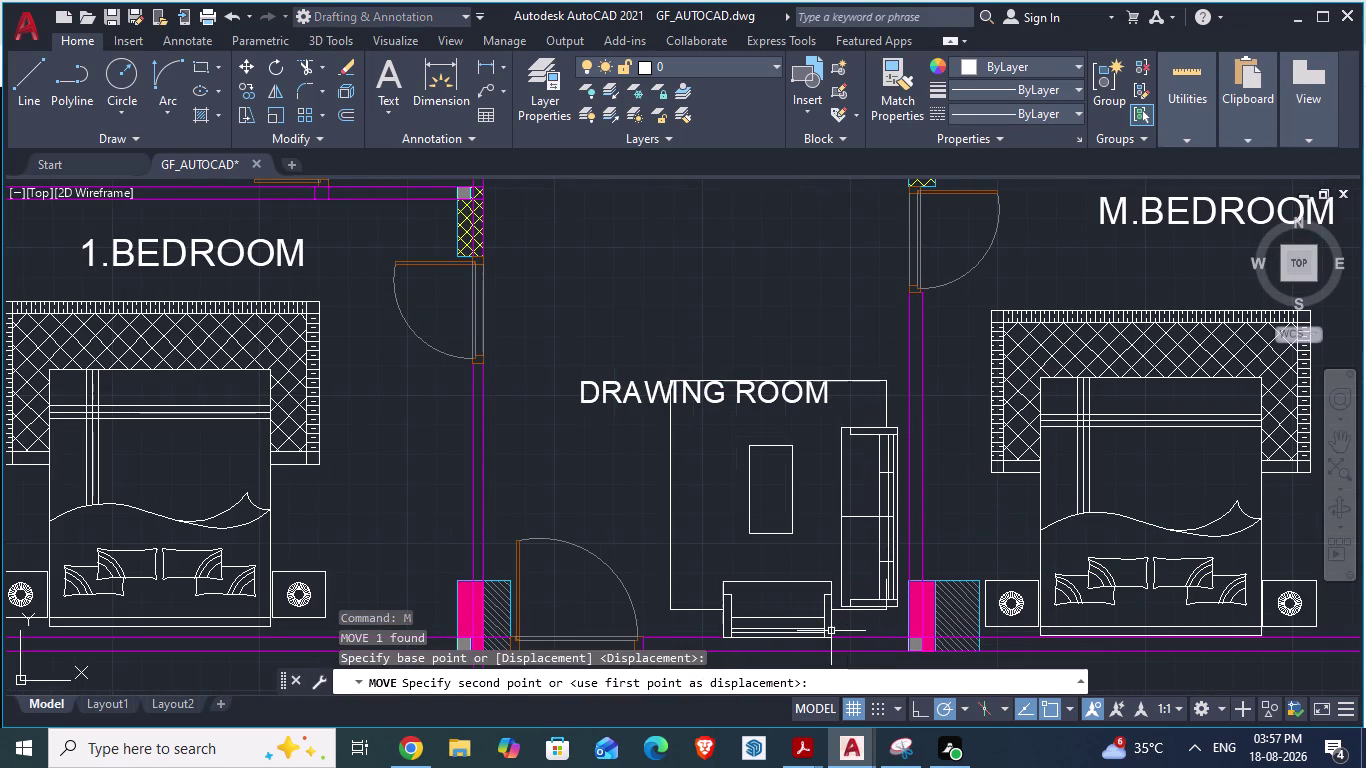
click(884, 379)
click(884, 379)
key(m)
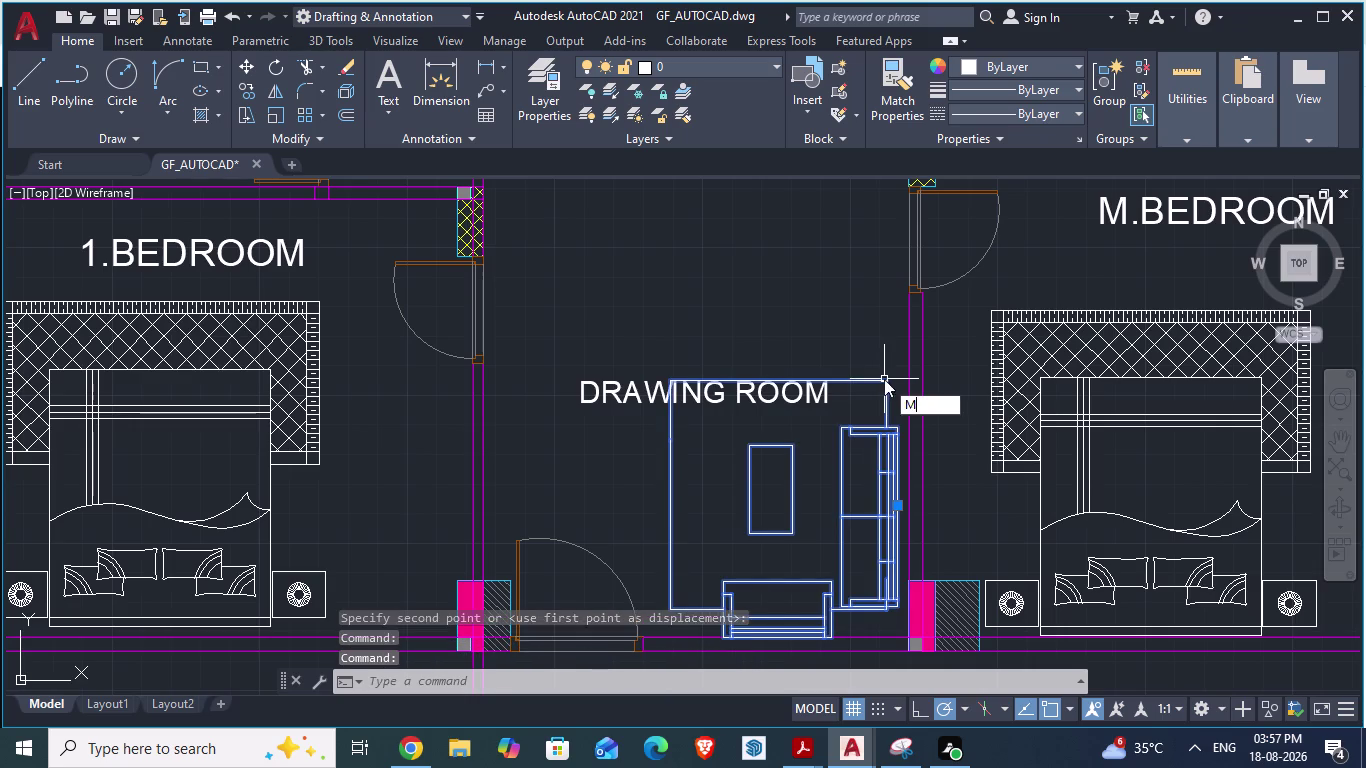
key(Return)
click(884, 379)
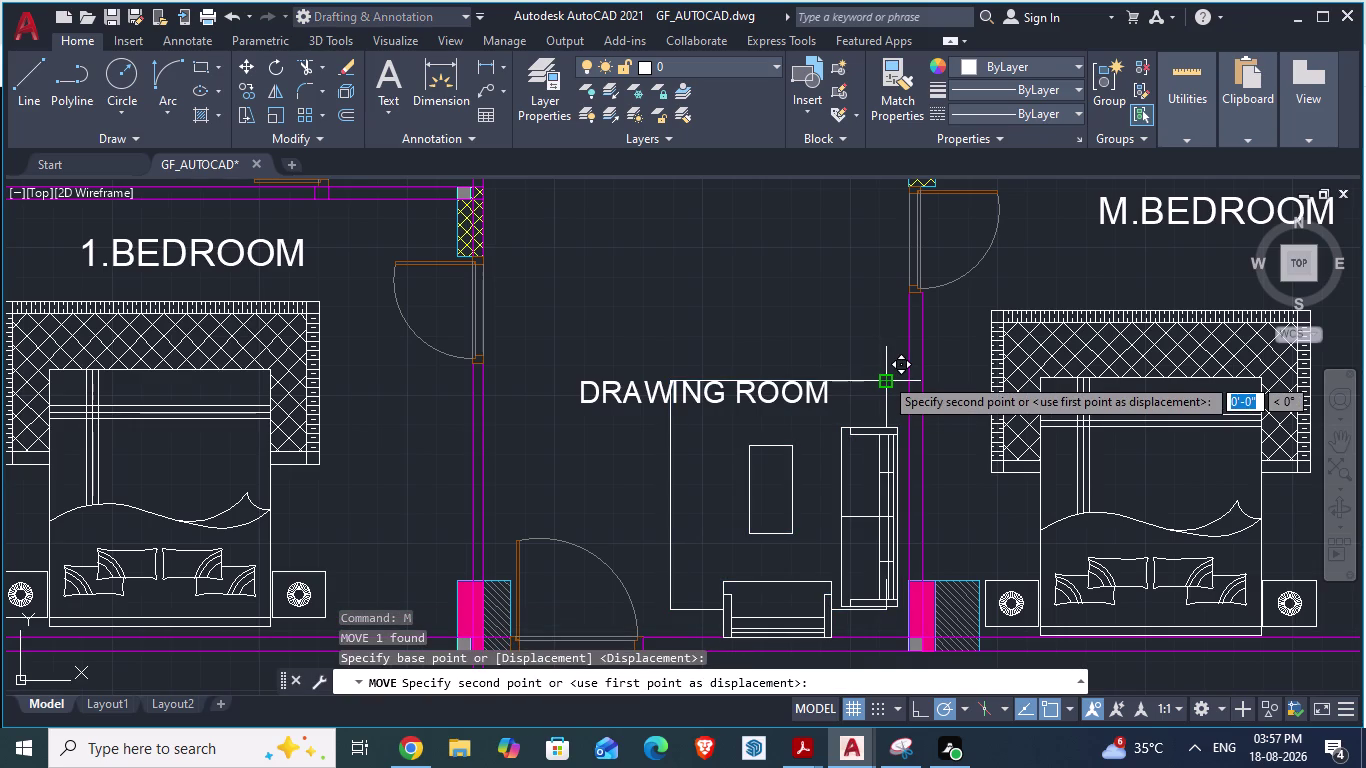
click(882, 372)
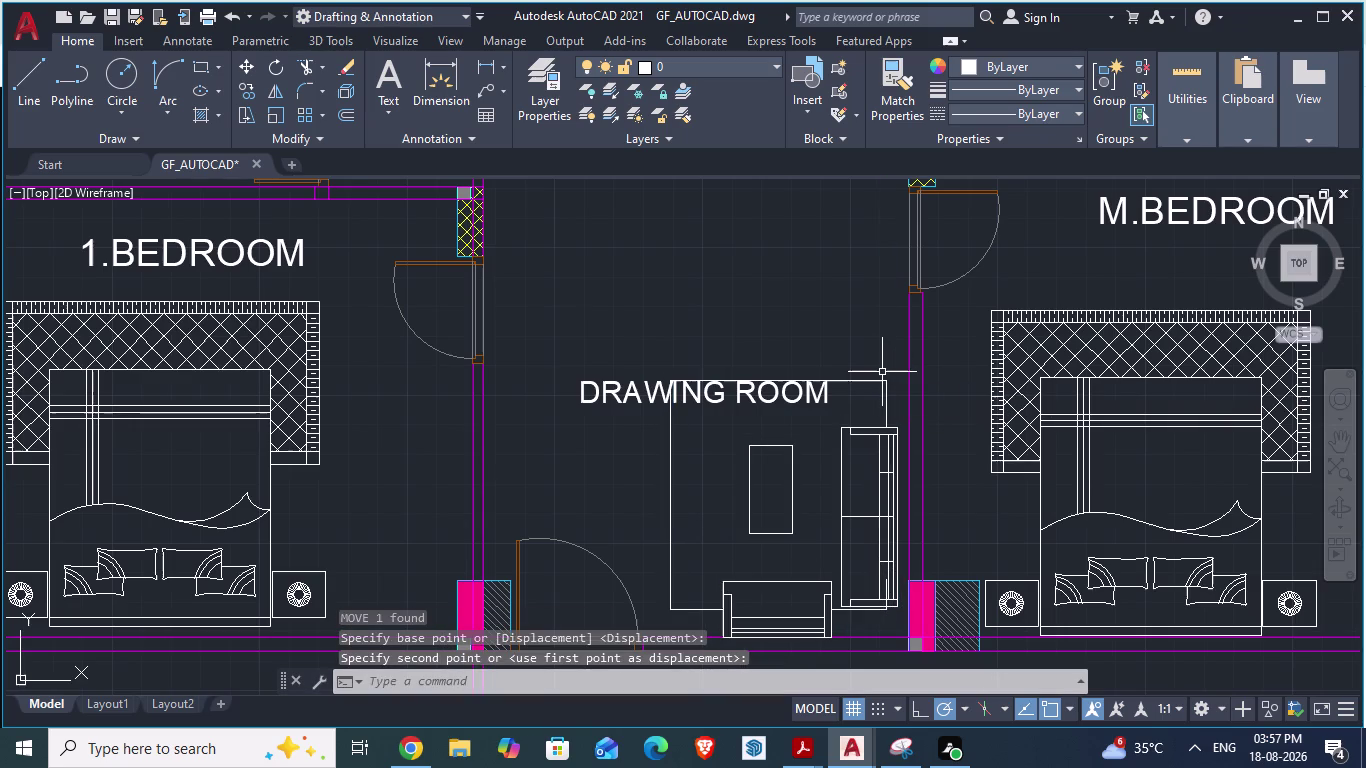
Make a final small move to settle the furniture in place.
click(880, 381)
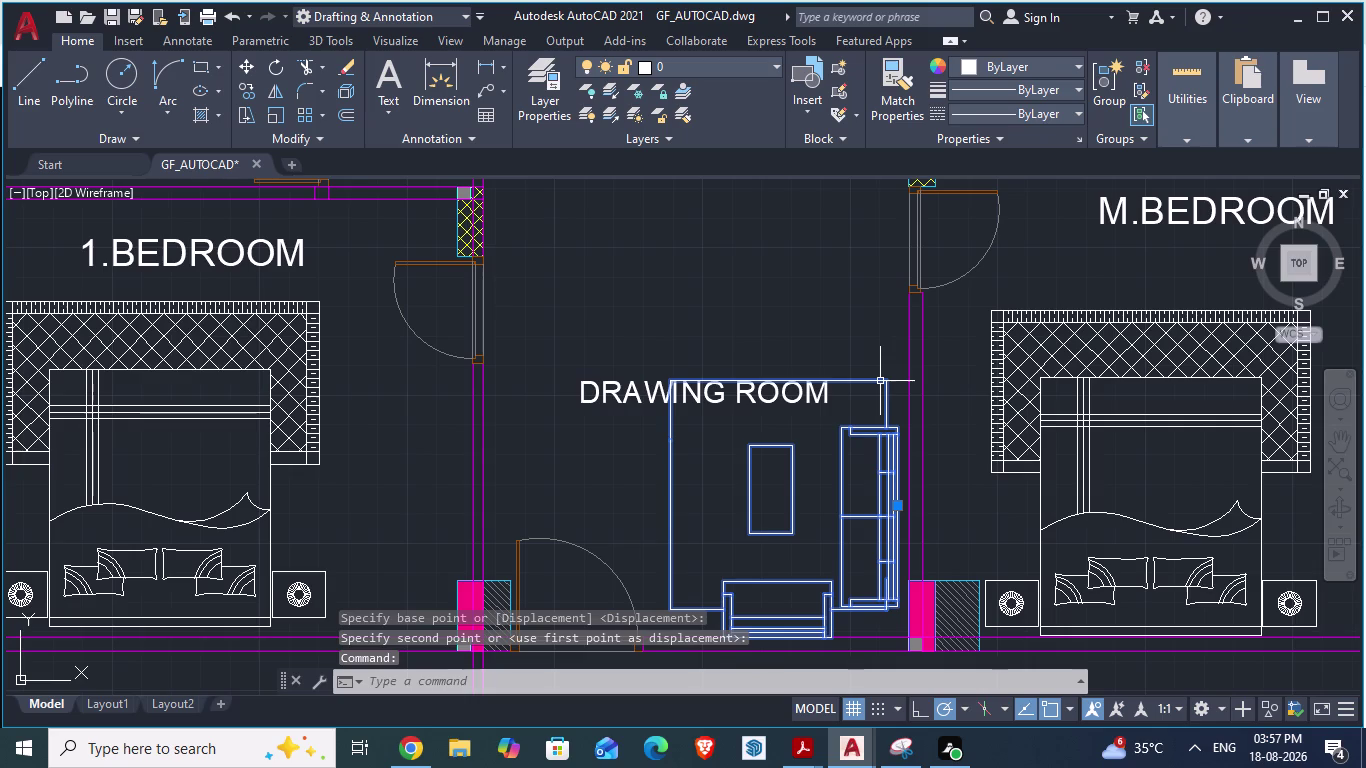
key(m)
key(Return)
drag(880, 382, 885, 372)
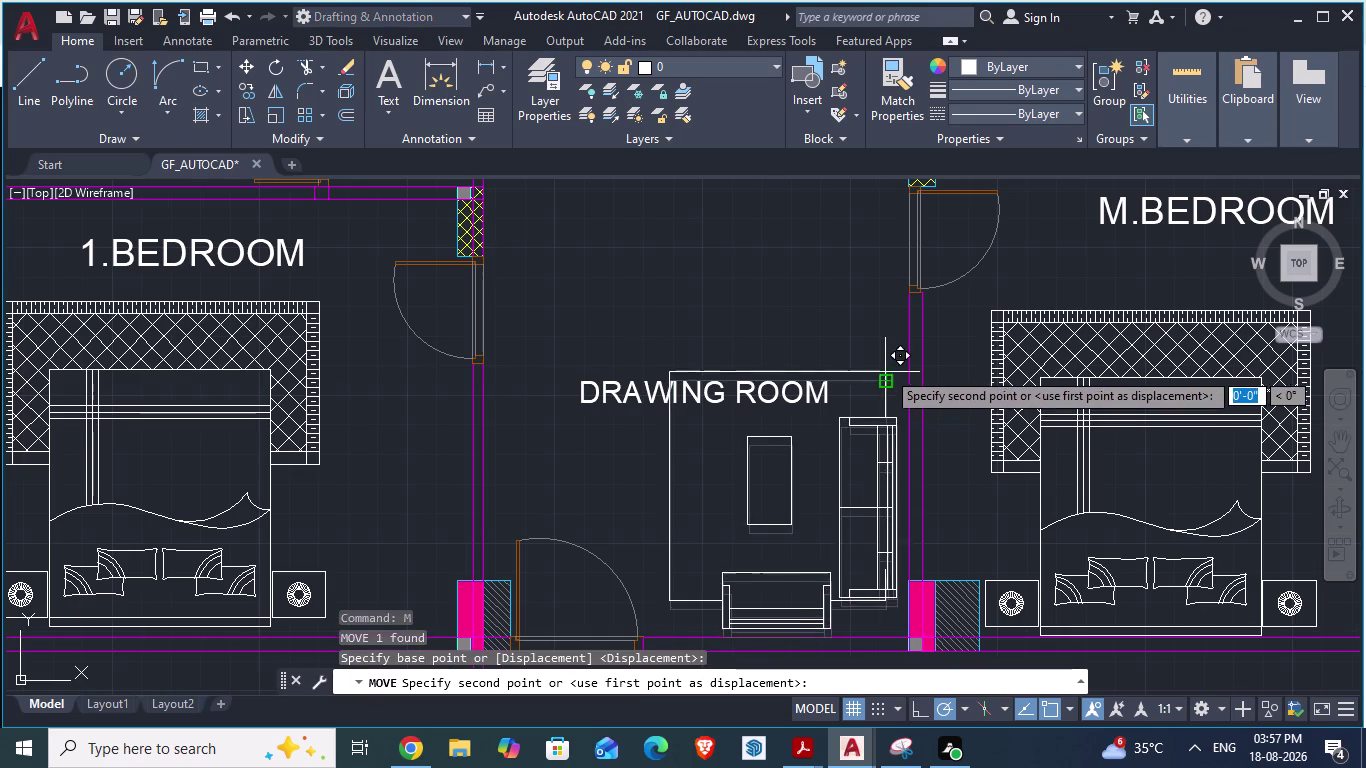
drag(885, 372, 887, 370)
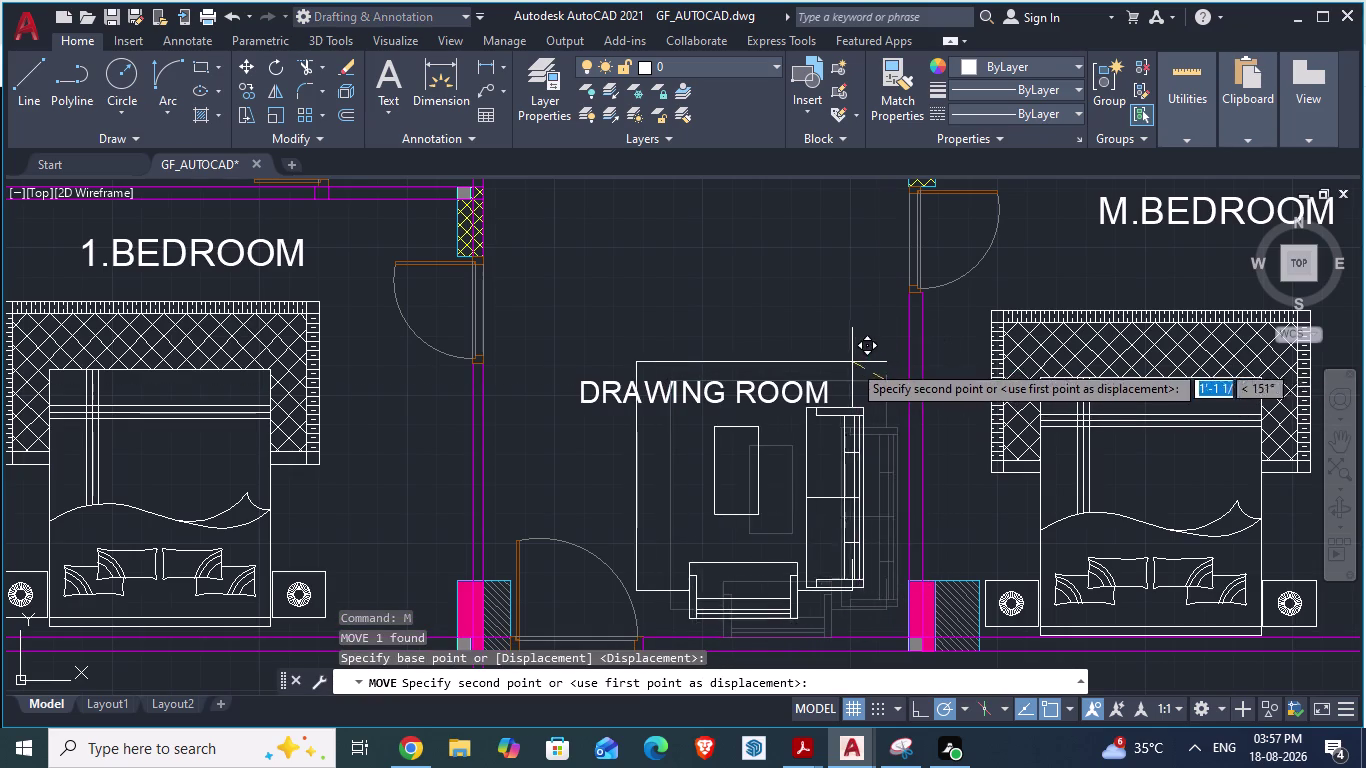
click(883, 370)
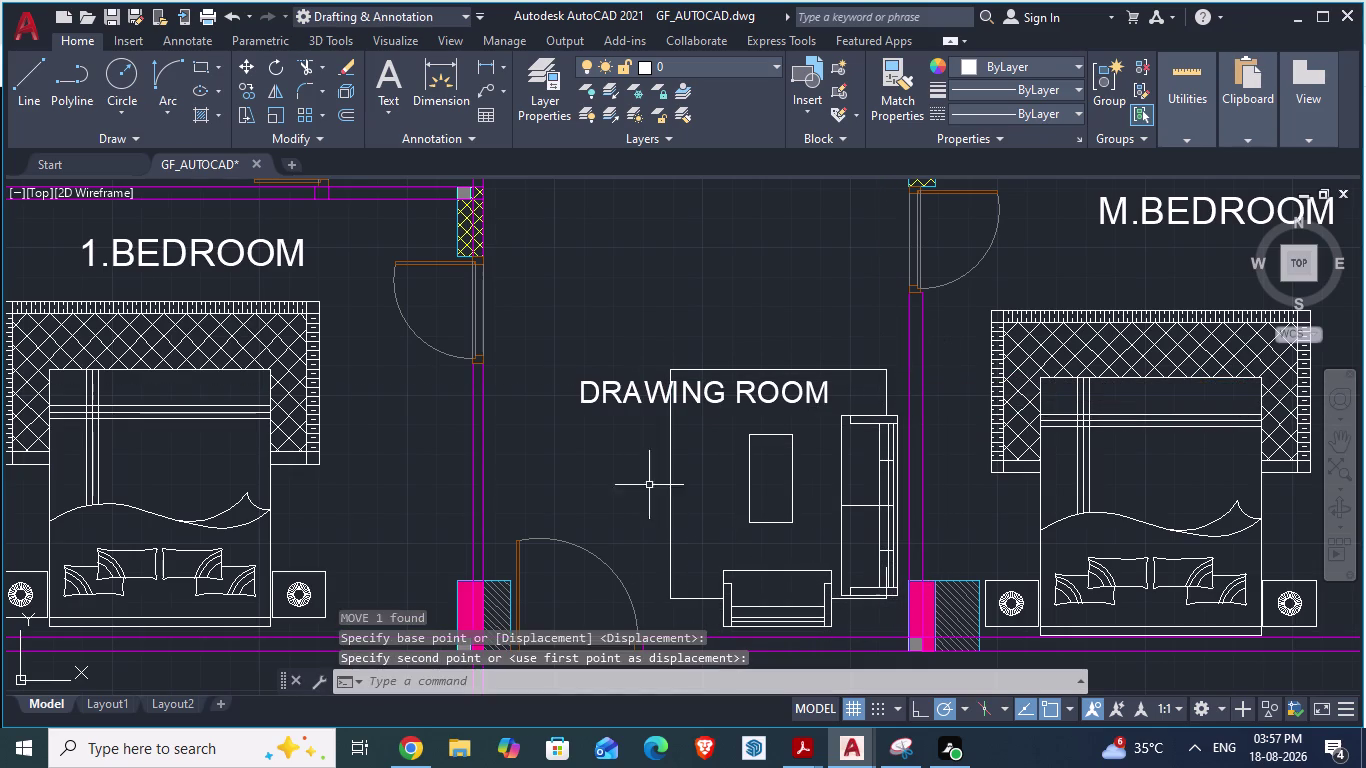
Rotate the DRAWING ROOM label 90 degrees with RO so it runs vertically.
click(583, 388)
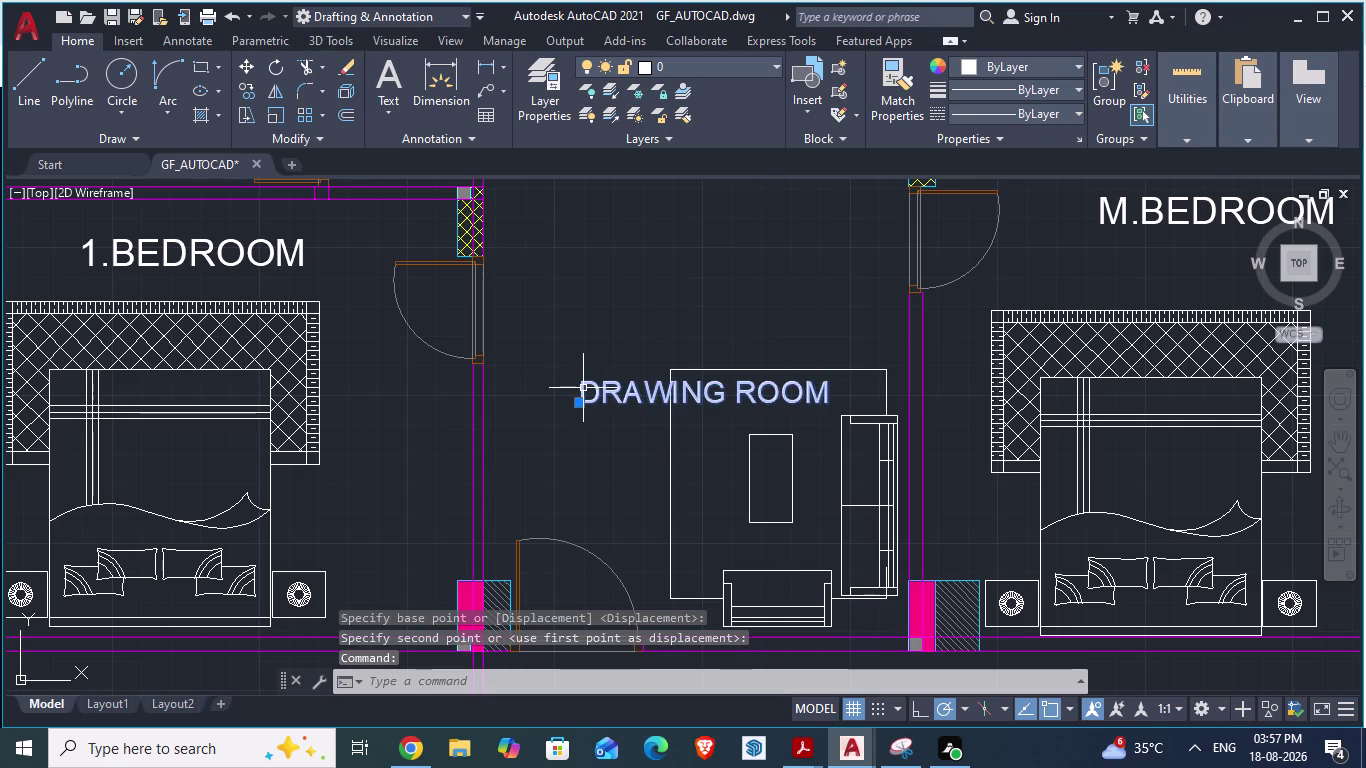
text(R)
text(O)
key(Return)
drag(586, 409, 578, 493)
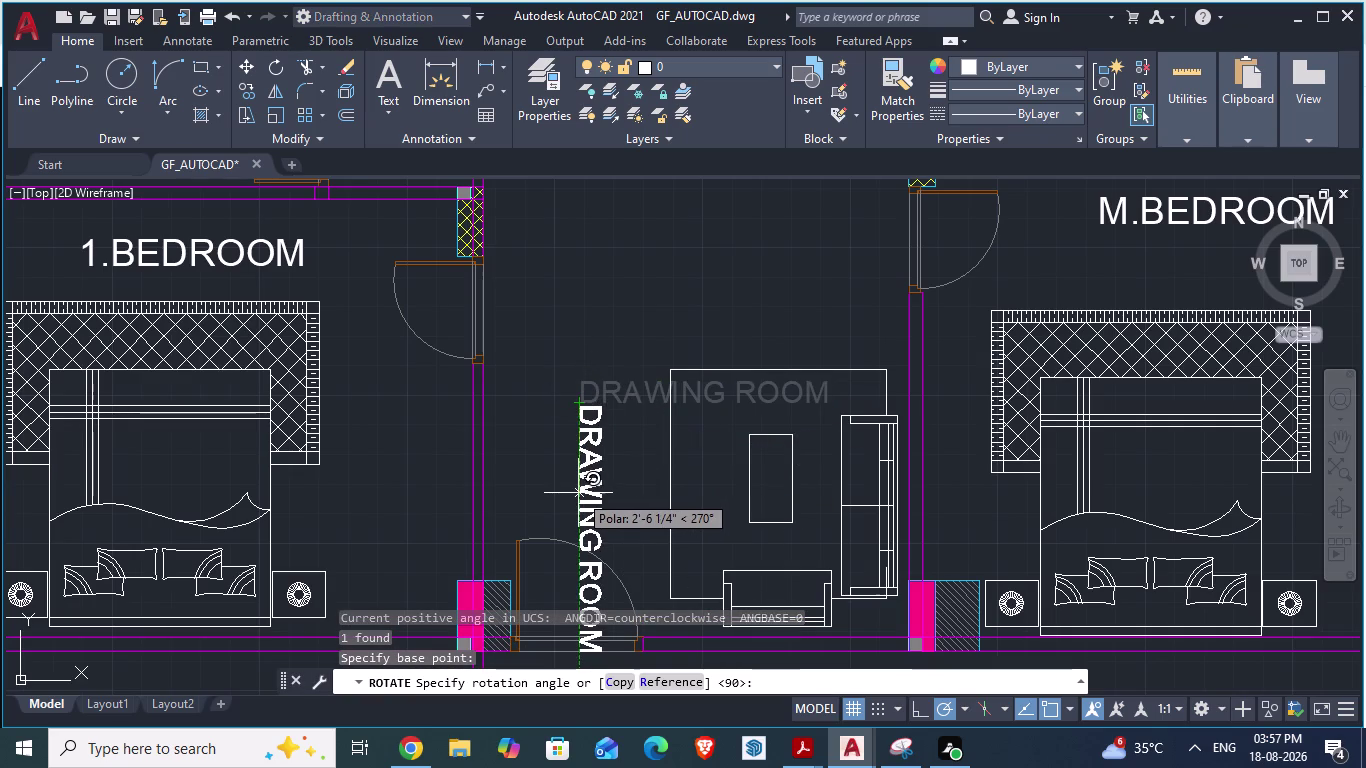
click(578, 493)
Move the rotated DRAWING ROOM label upward beside the furniture.
click(573, 415)
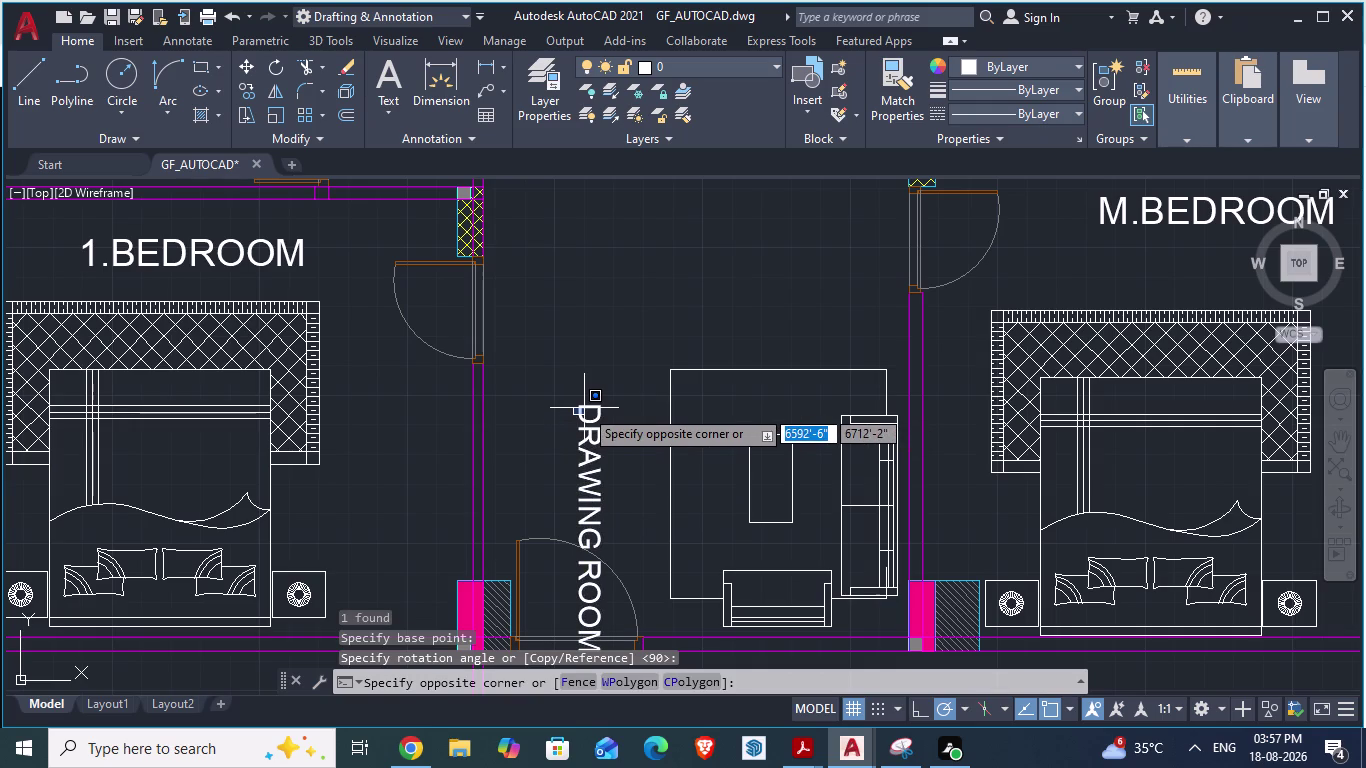
key(Escape)
click(583, 406)
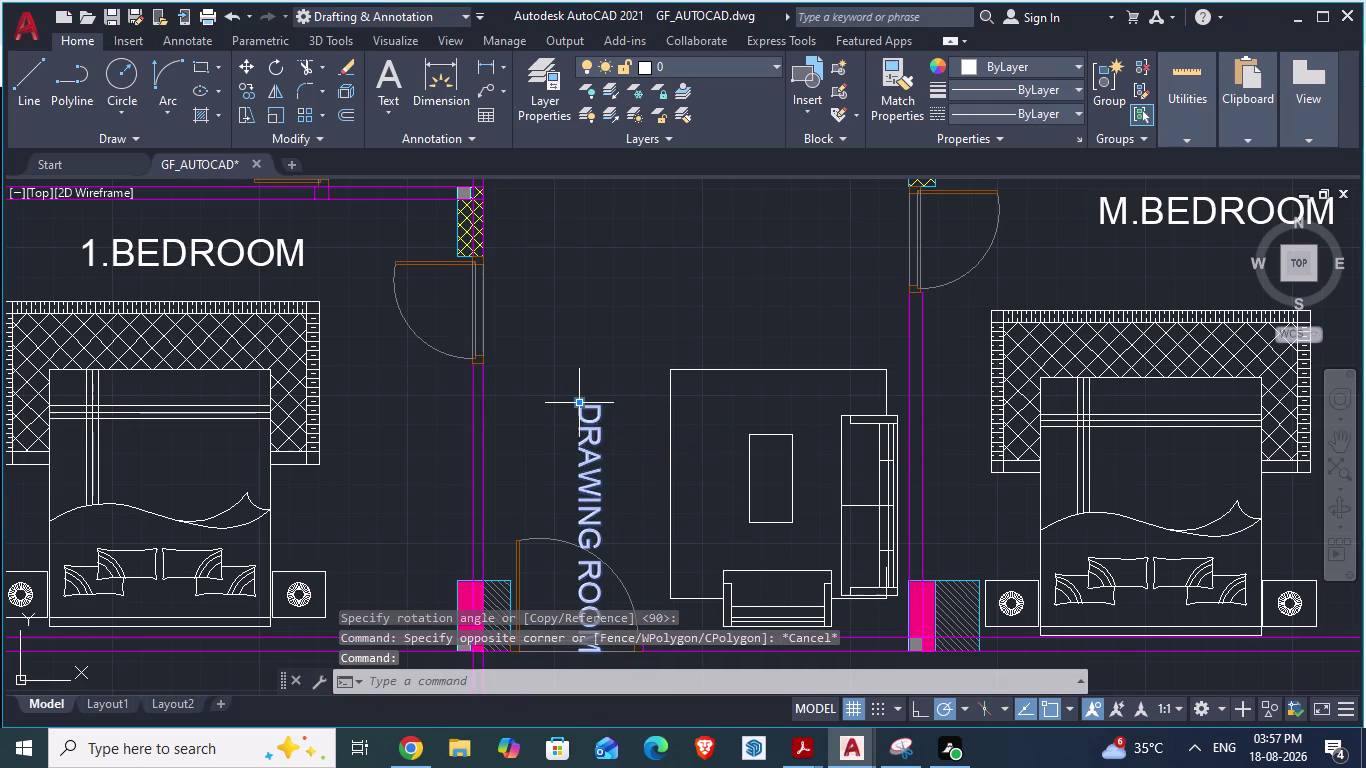
key(m)
key(Return)
drag(583, 405, 616, 230)
click(616, 230)
scroll(down, 3)
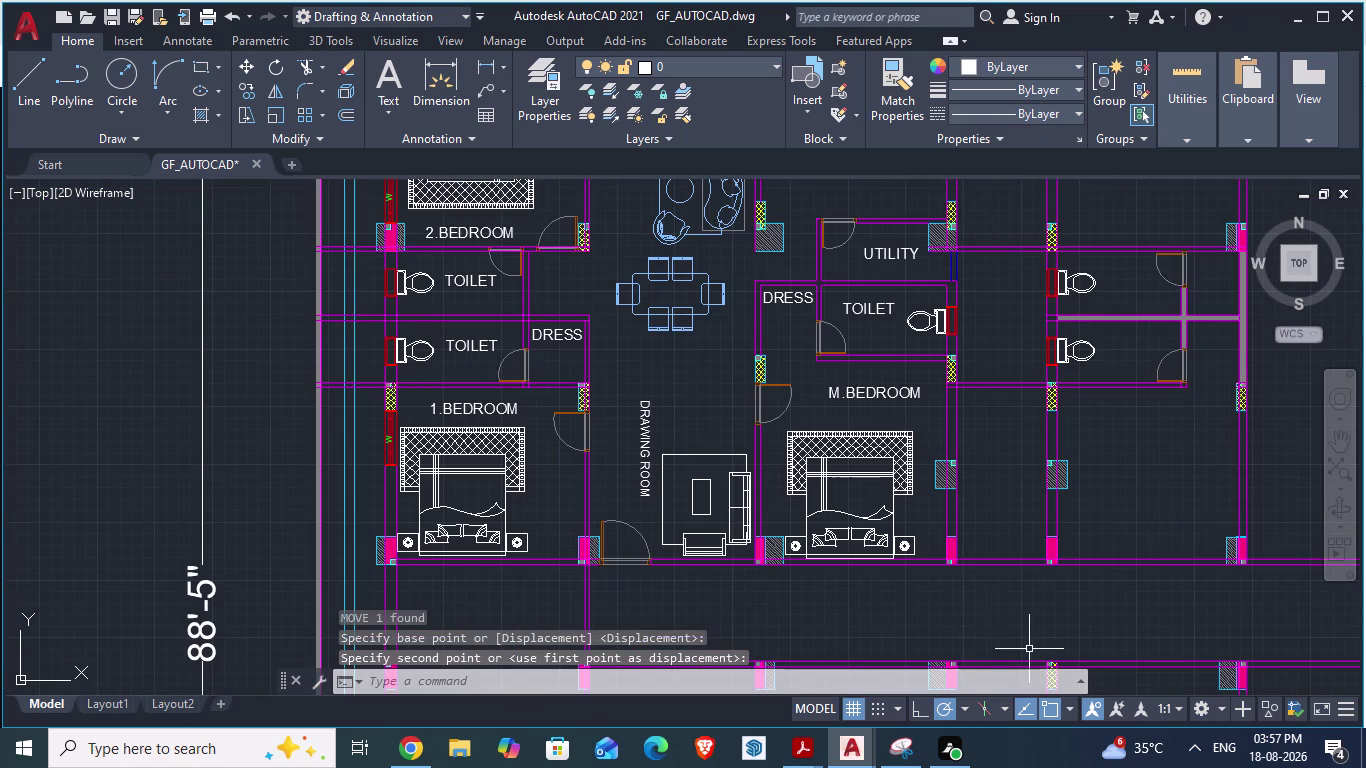
Save the drawing and glance at the reference architectural plan.
key(ctrl+s)
scroll(down, 3)
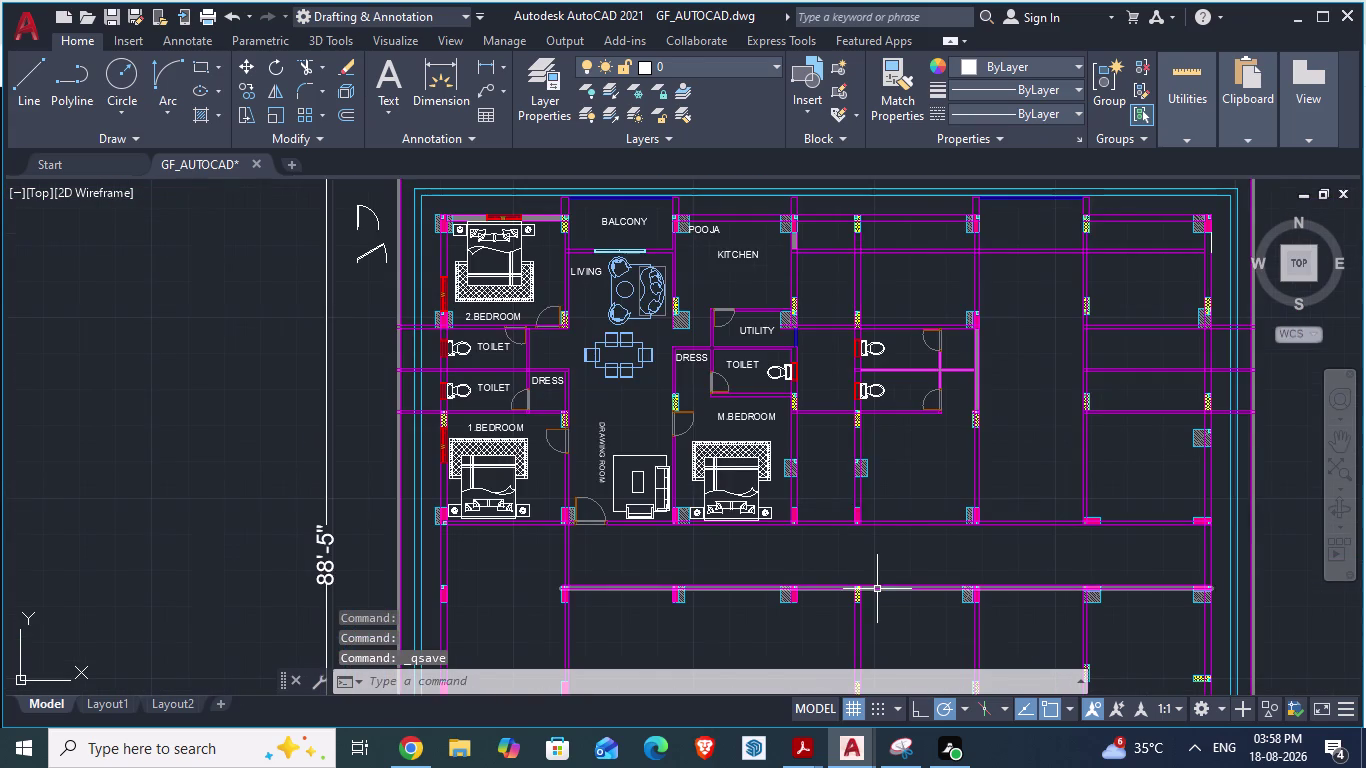
key(alt+Tab)
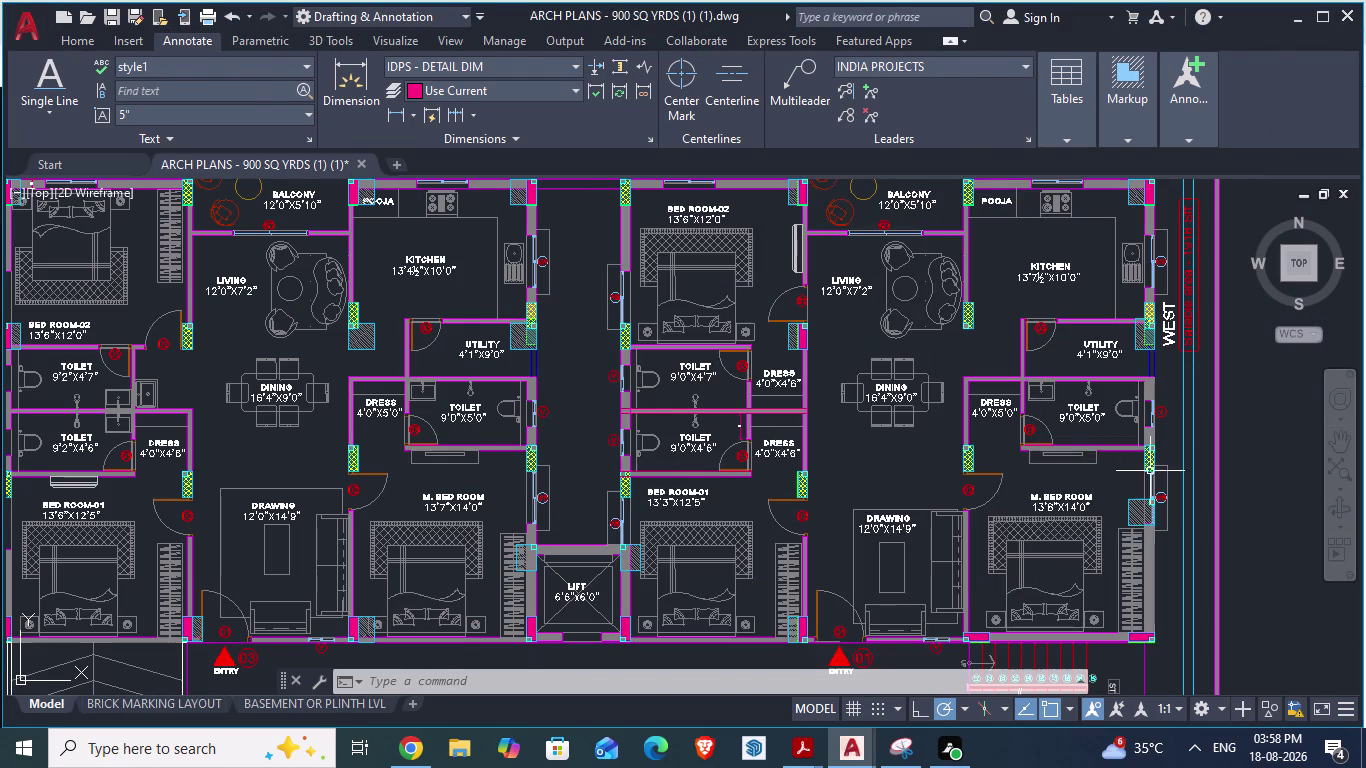
key(alt+Tab)
key(Tab)
key(alt+Tab)
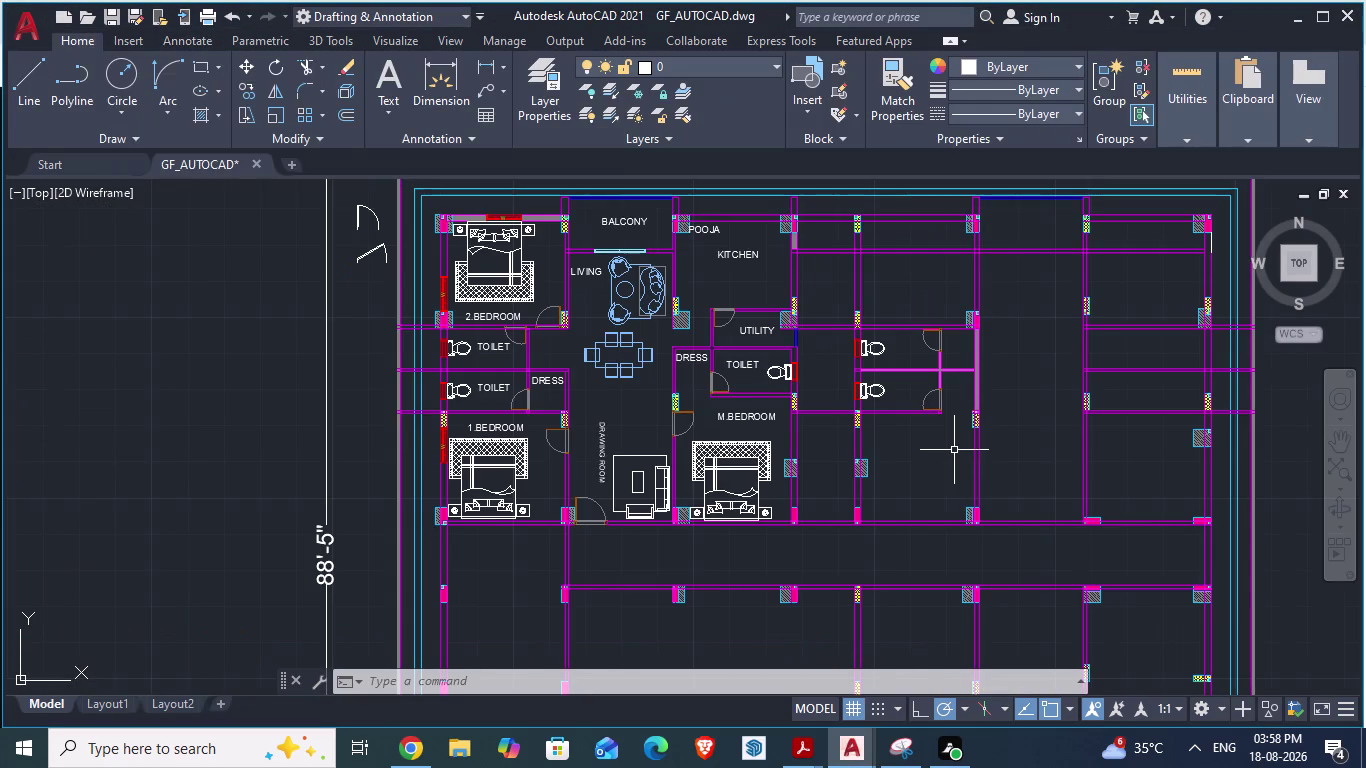
key(alt+Tab)
key(alt+Tab)
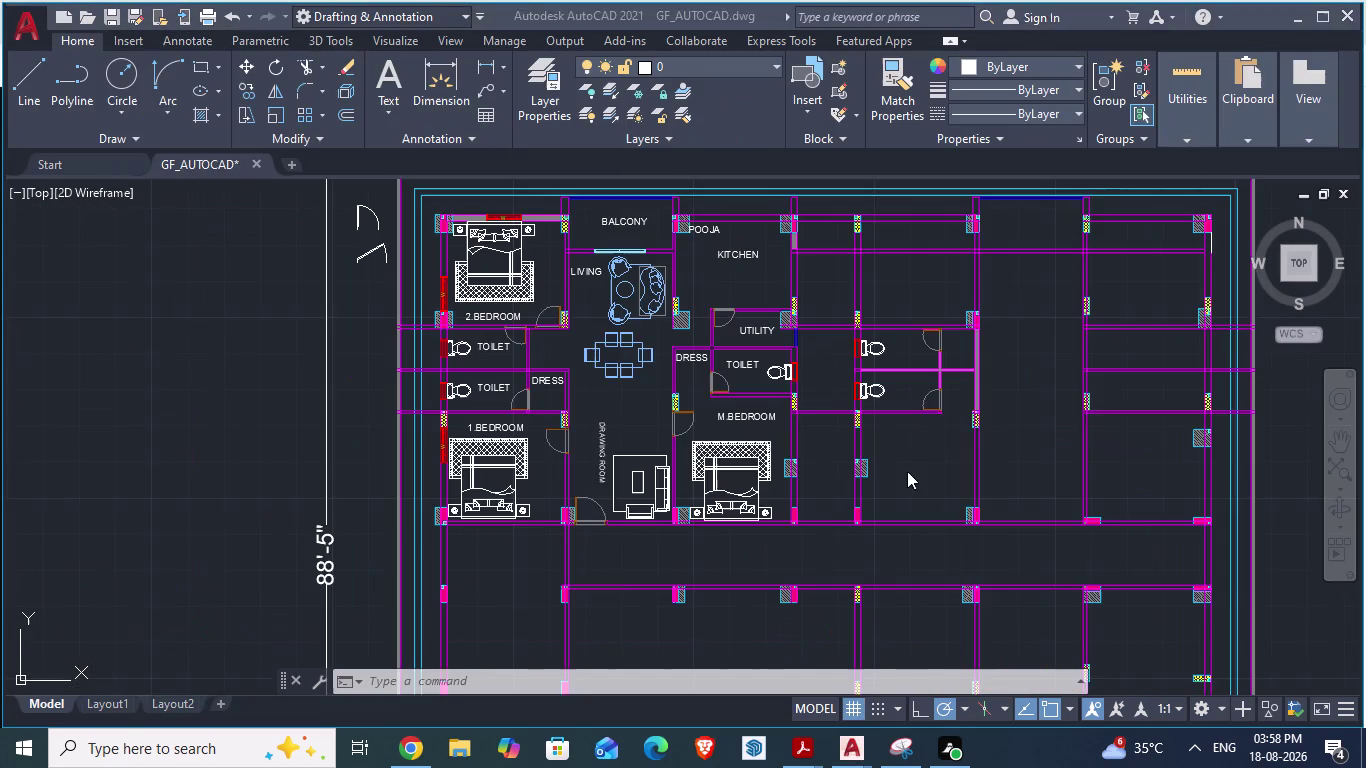
scroll(up, 3)
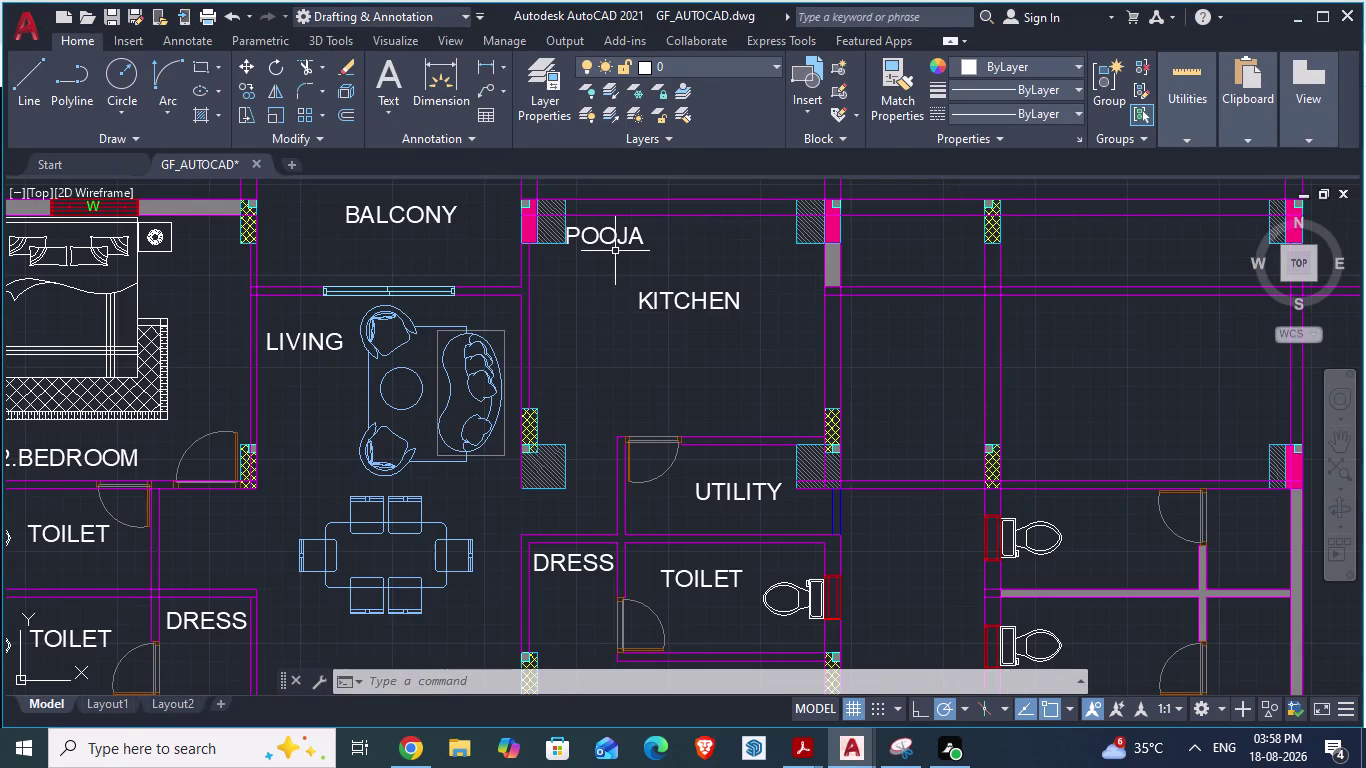
Move the POOJA label lower in its room and bring up the ARCH PLANS reference.
click(606, 243)
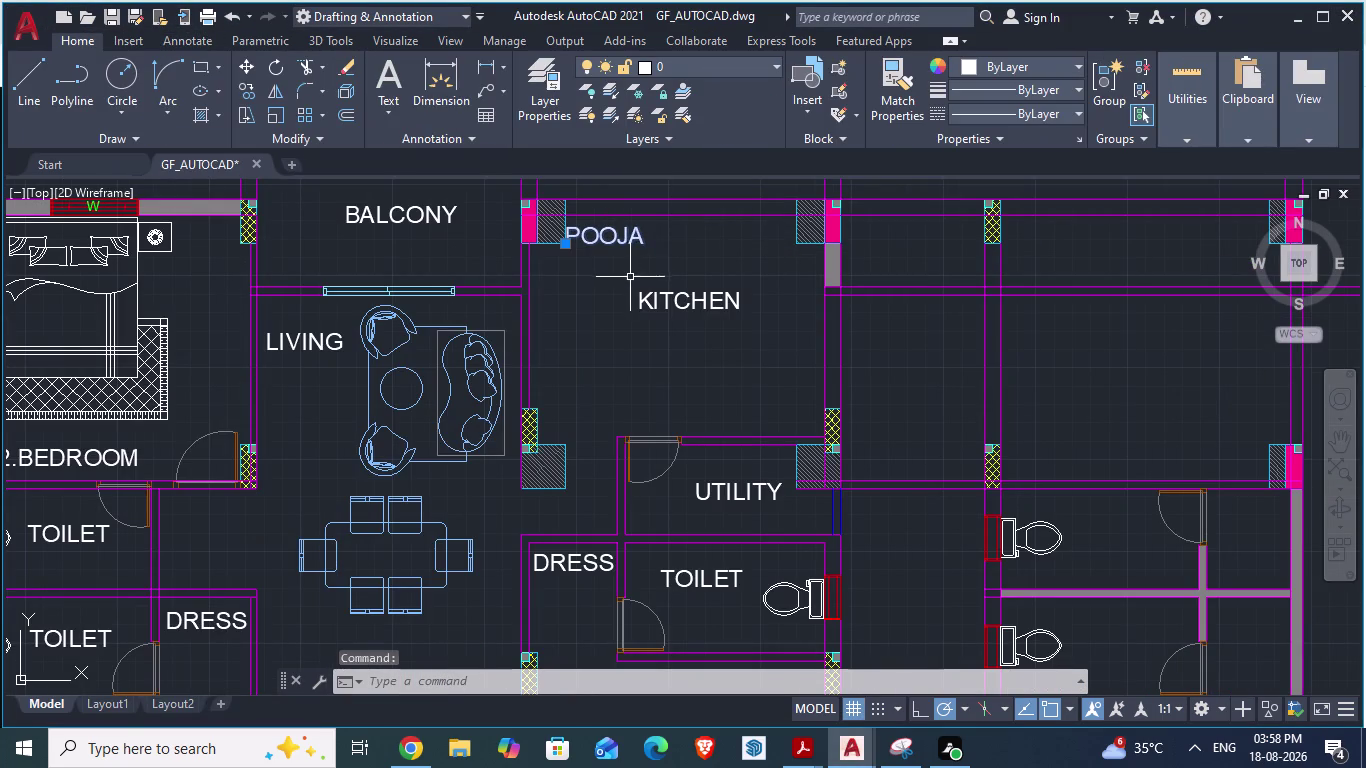
key(m)
key(Return)
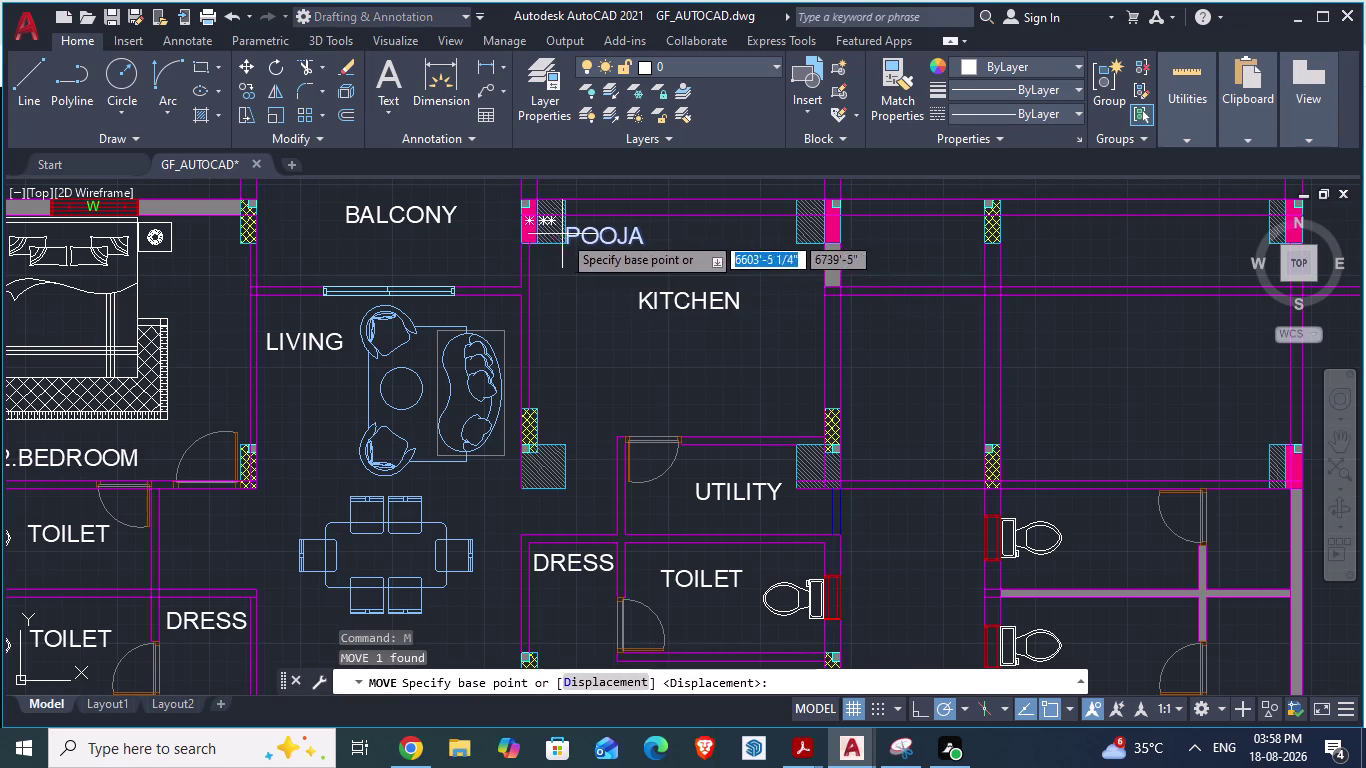
drag(564, 242, 540, 266)
click(540, 266)
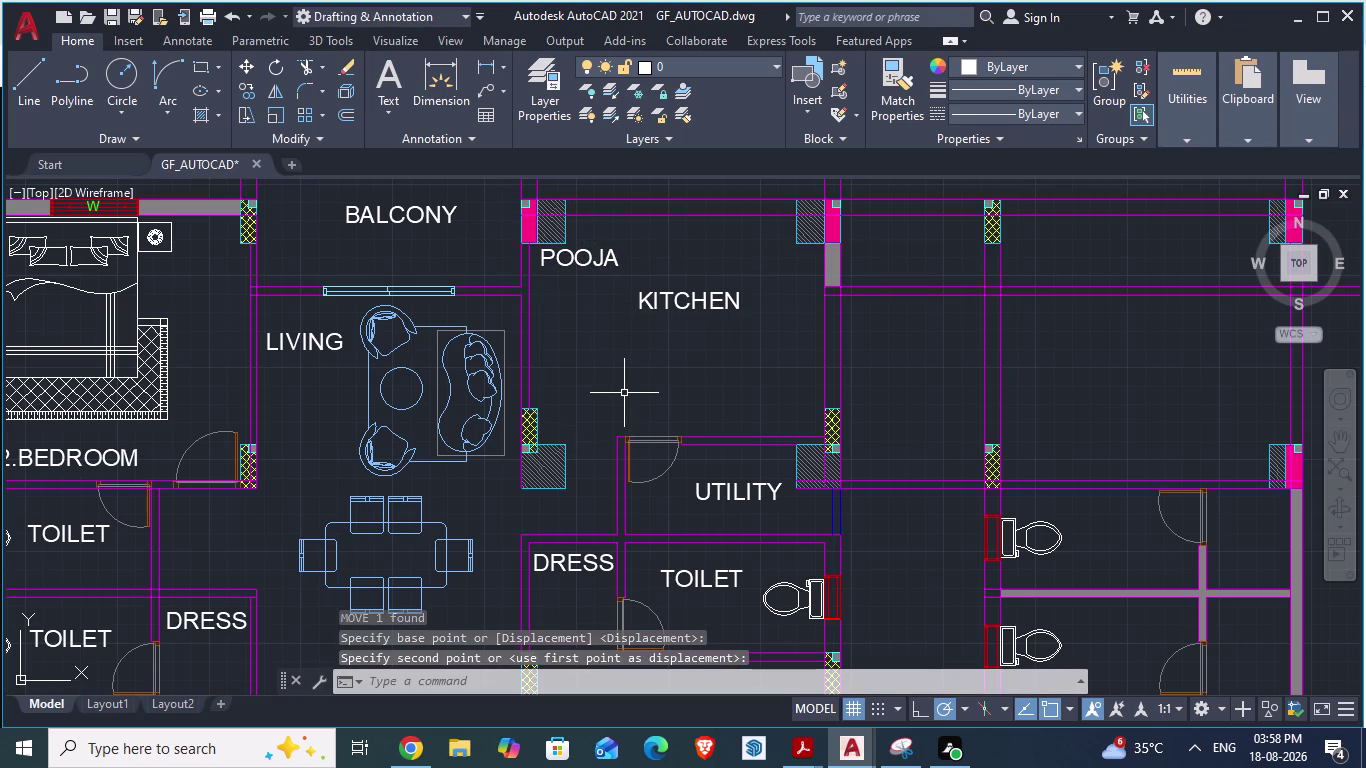
key(alt+Tab)
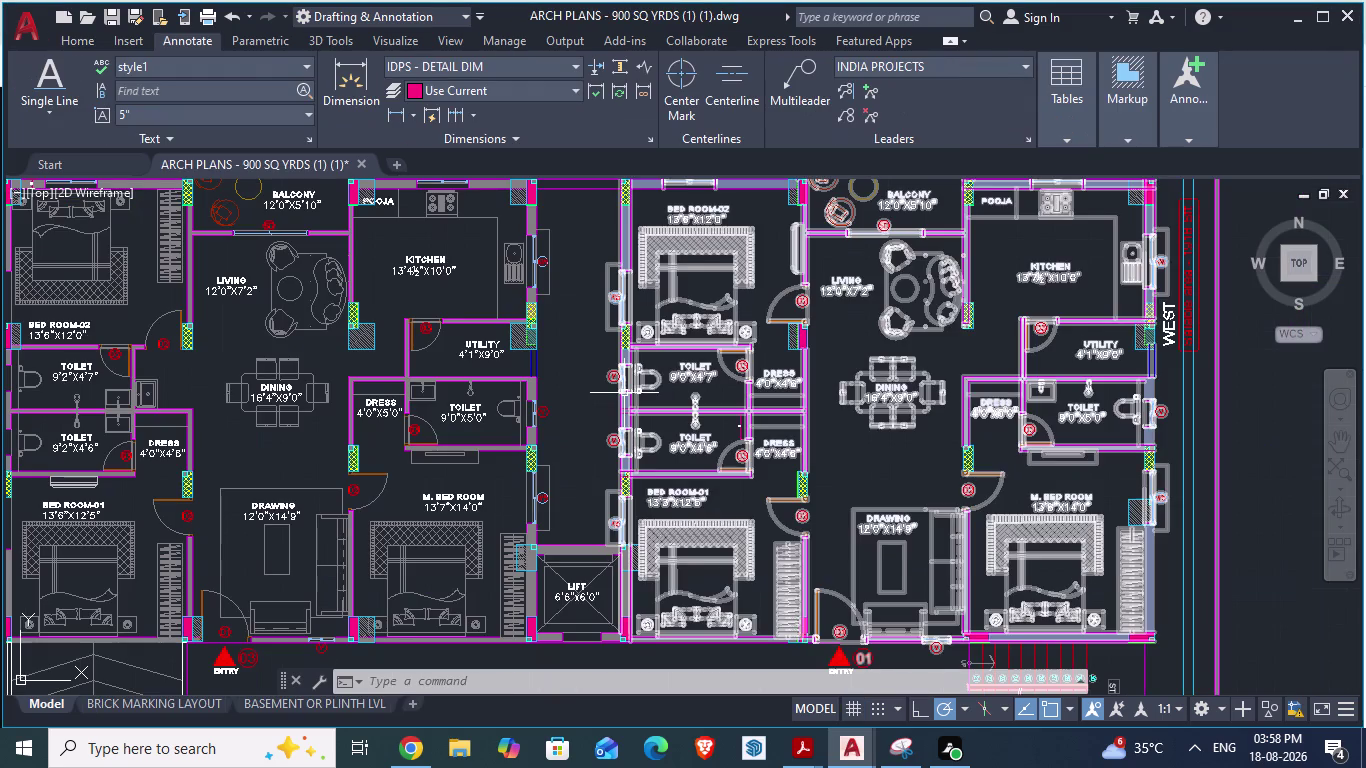
Review the flat layout in ARCH PLANS, then save the GF_AUTOCAD drawing.
scroll(down, 3)
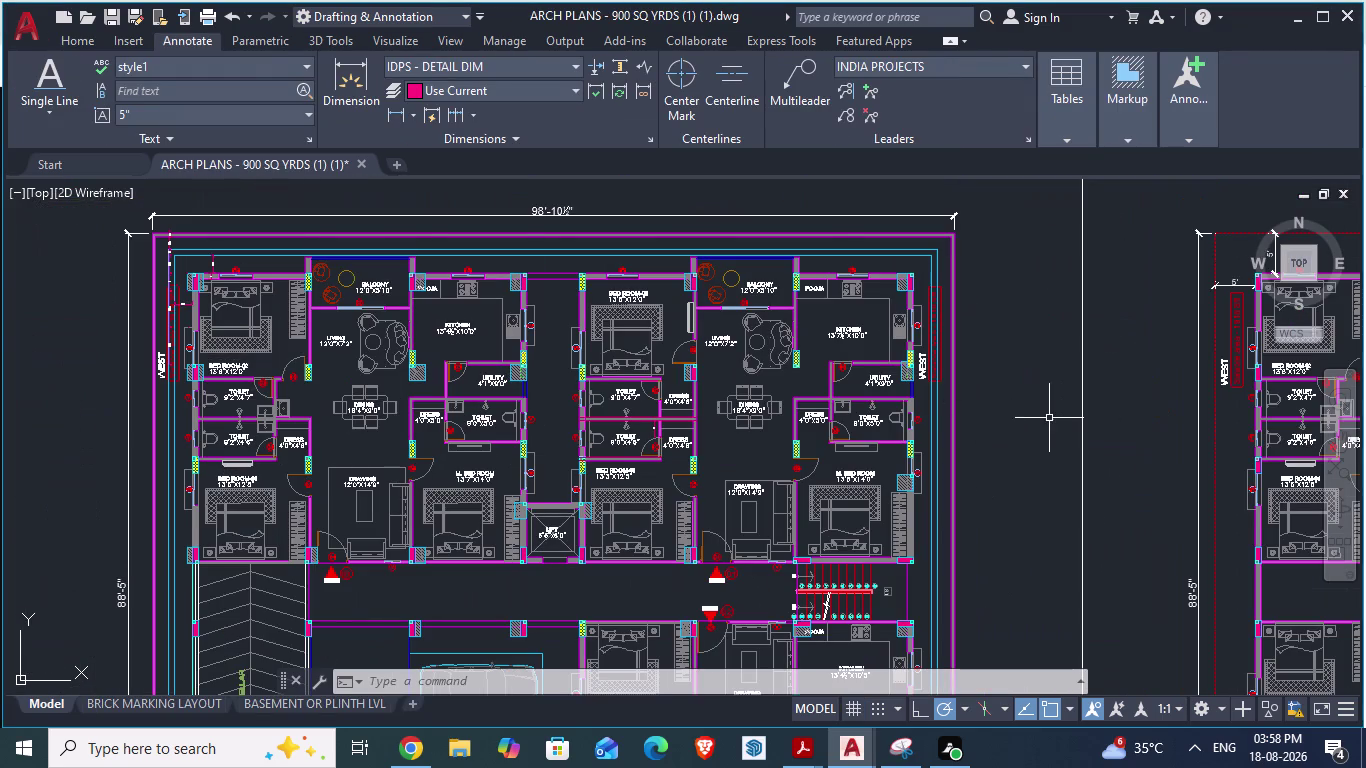
scroll(up, 3)
scroll(down, 3)
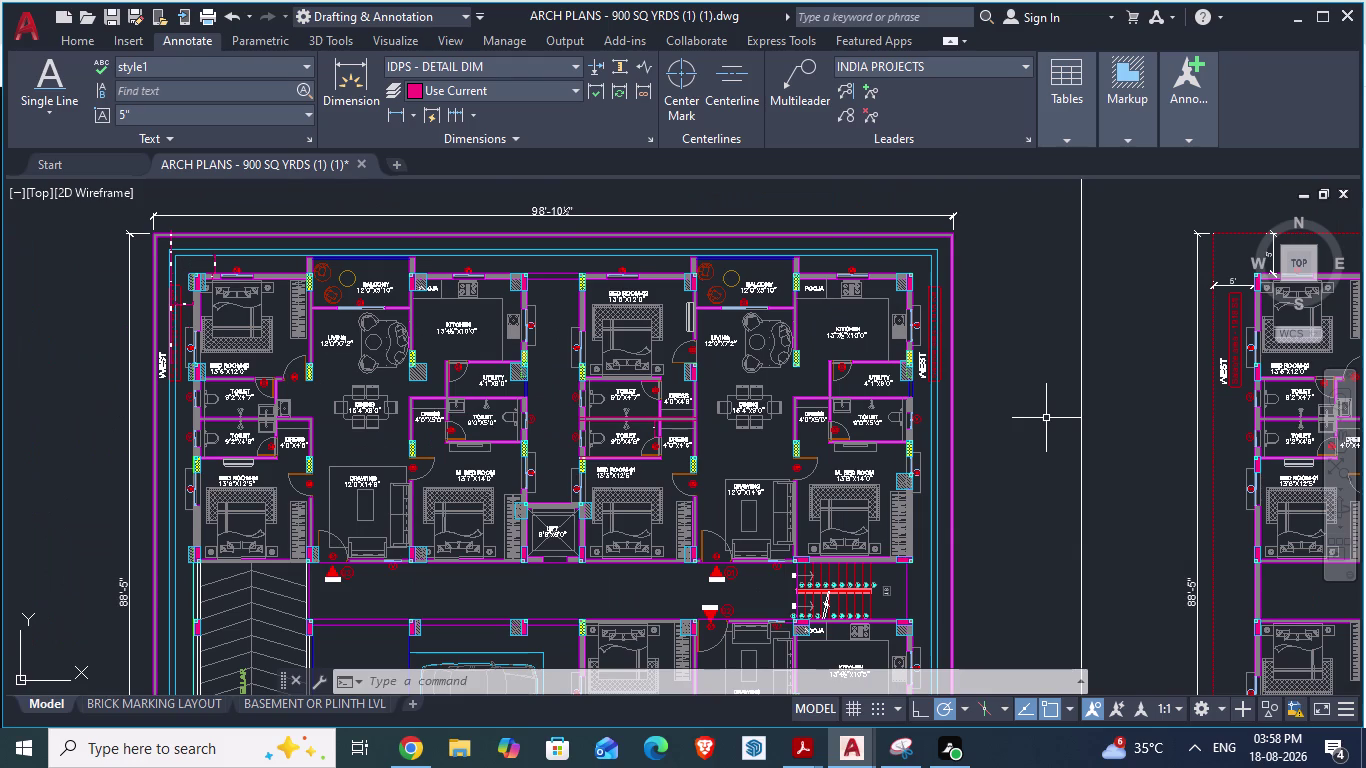
scroll(up, 3)
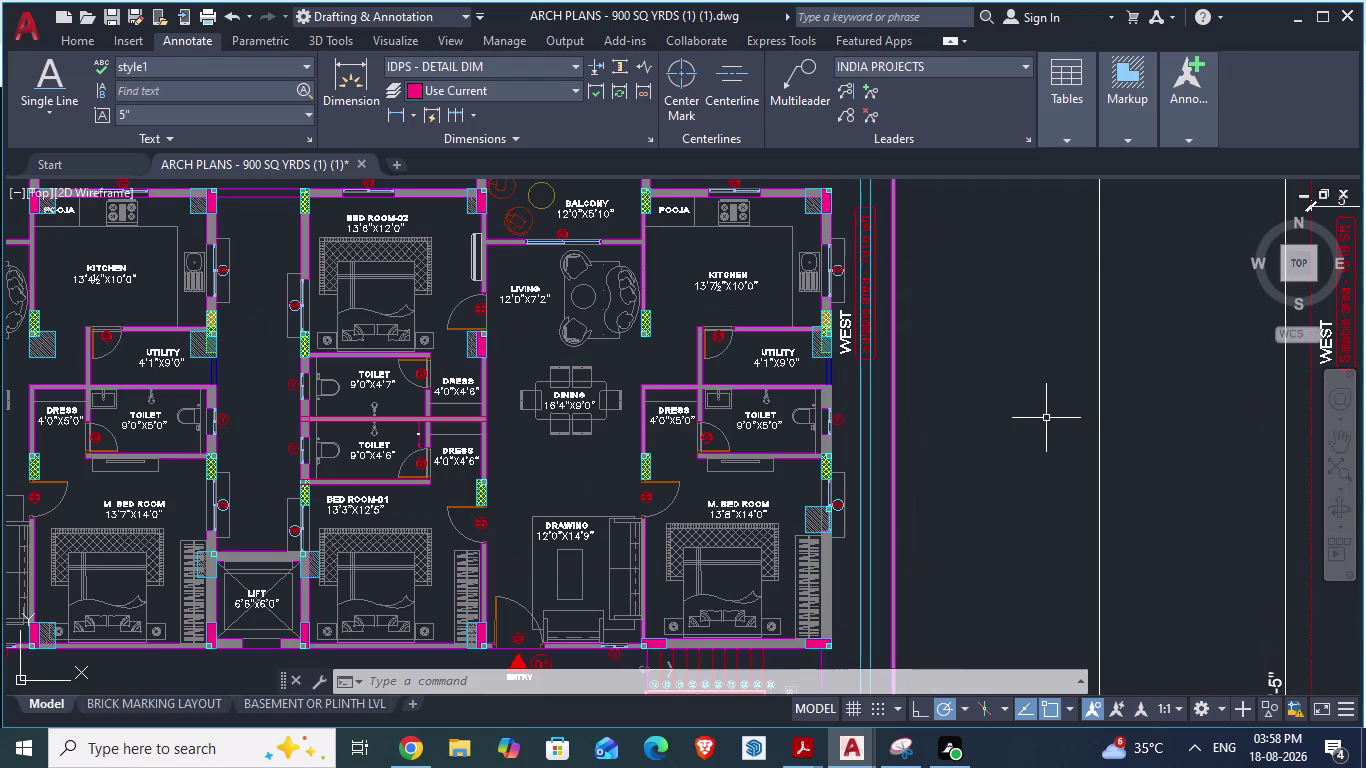
key(alt+Tab)
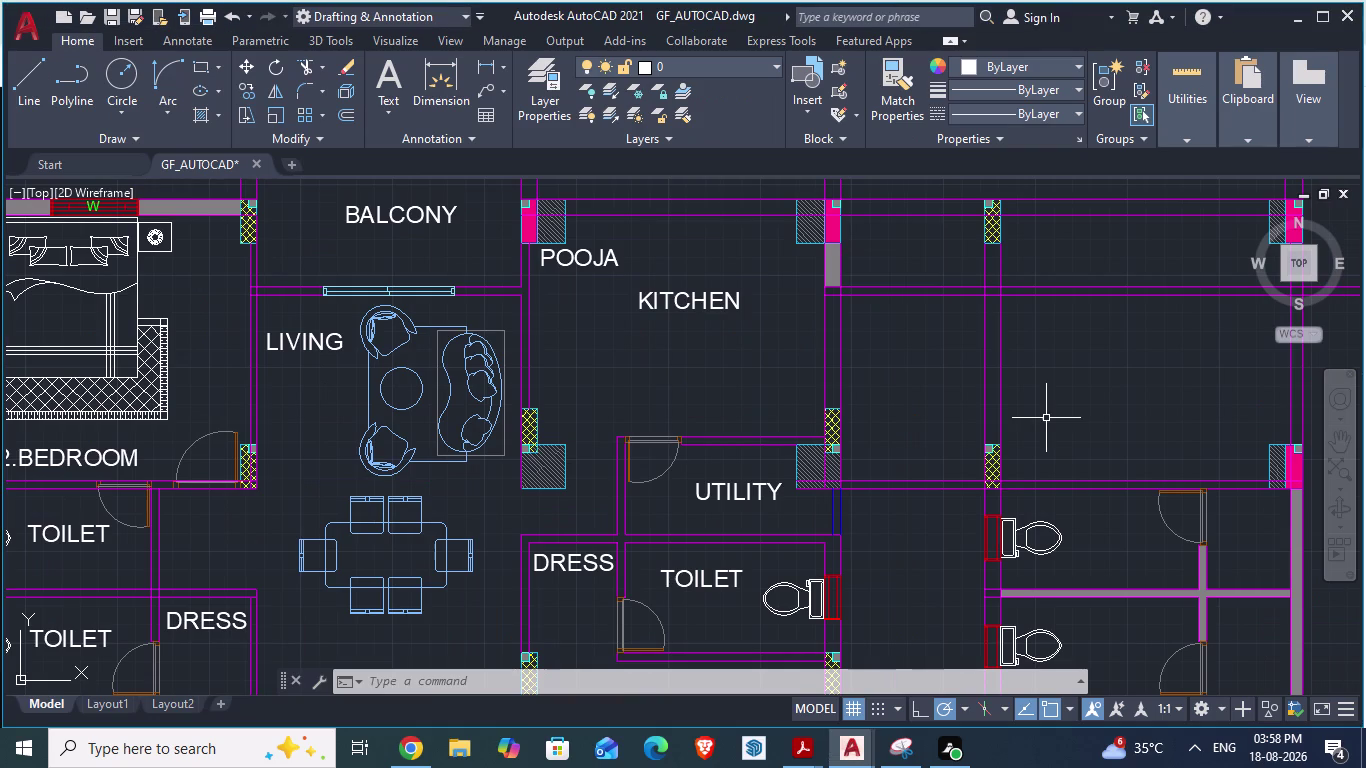
key(ctrl+s)
Recheck the reference flats in ARCH PLANS and return to GF_AUTOCAD.
scroll(down, 3)
scroll(down, 3)
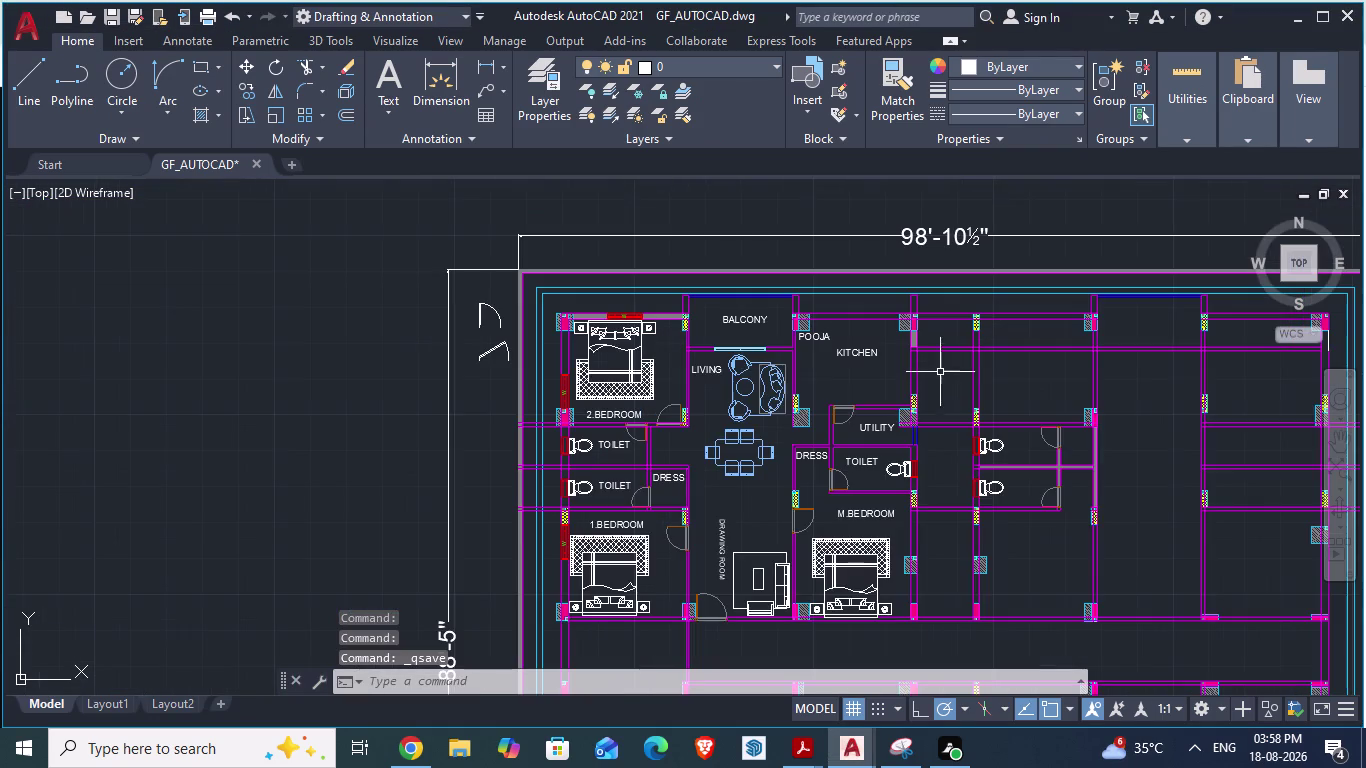
scroll(up, 3)
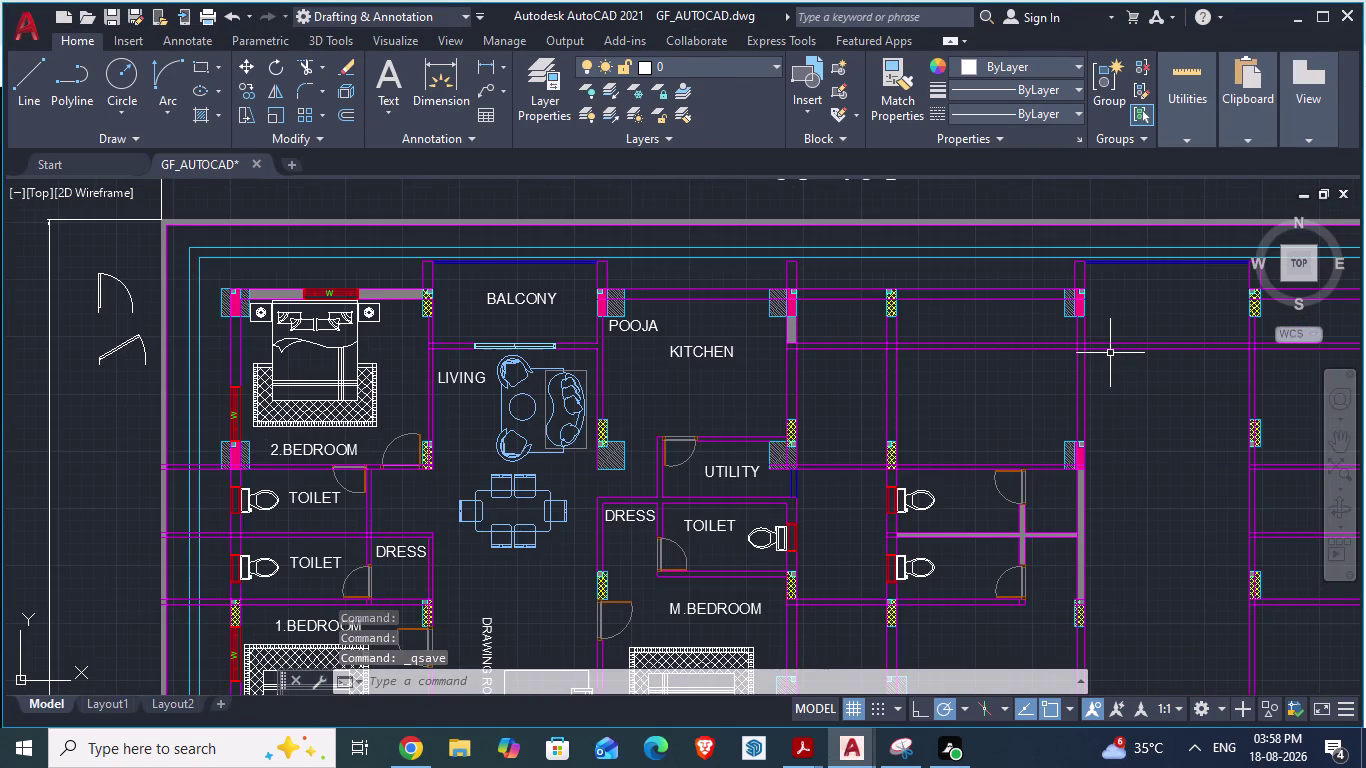
key(Tab)
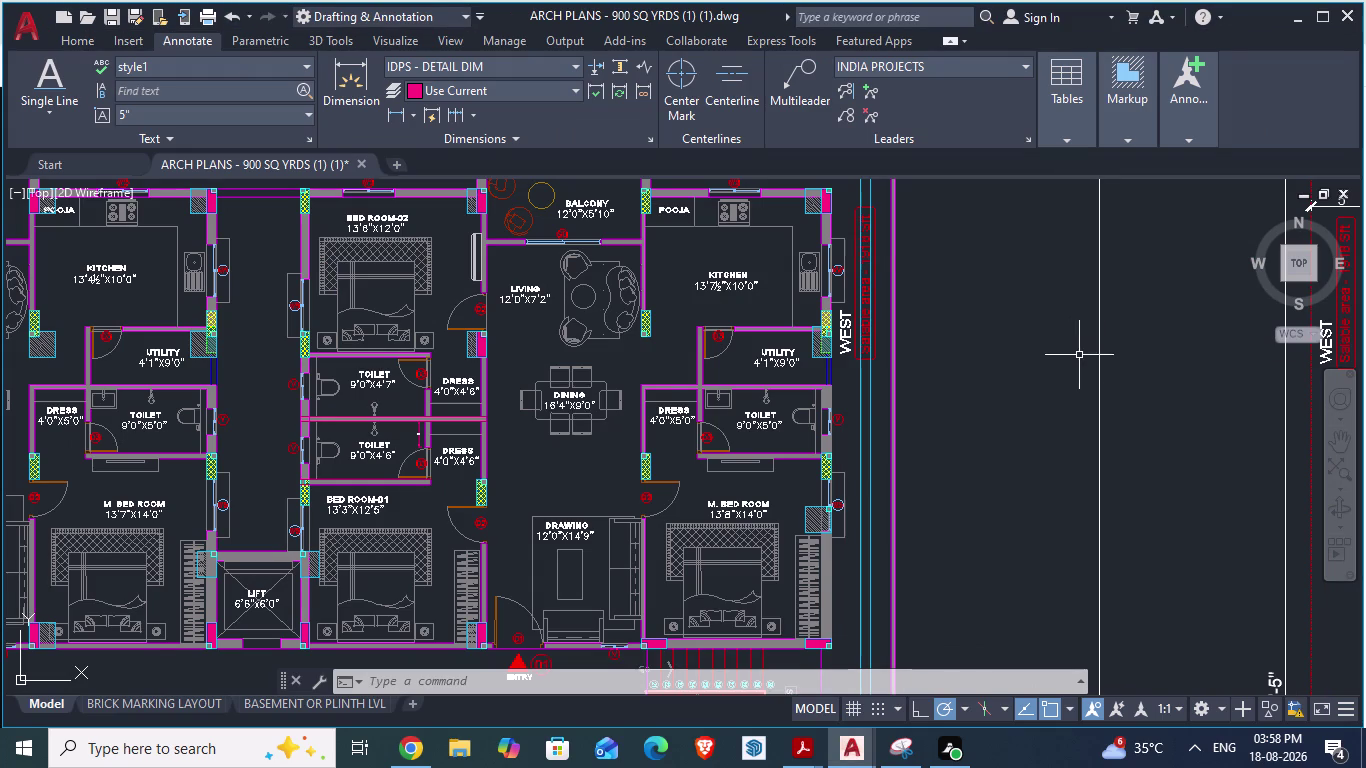
scroll(down, 3)
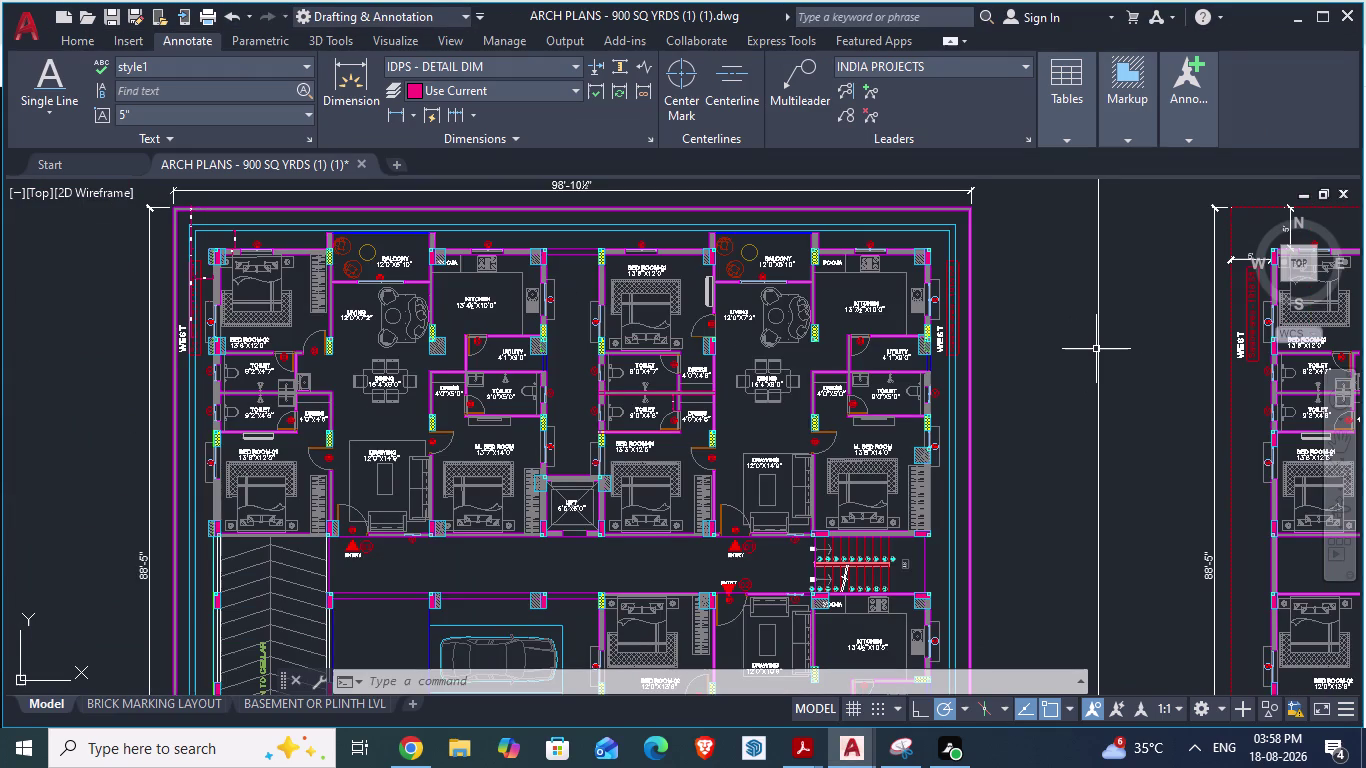
scroll(up, 3)
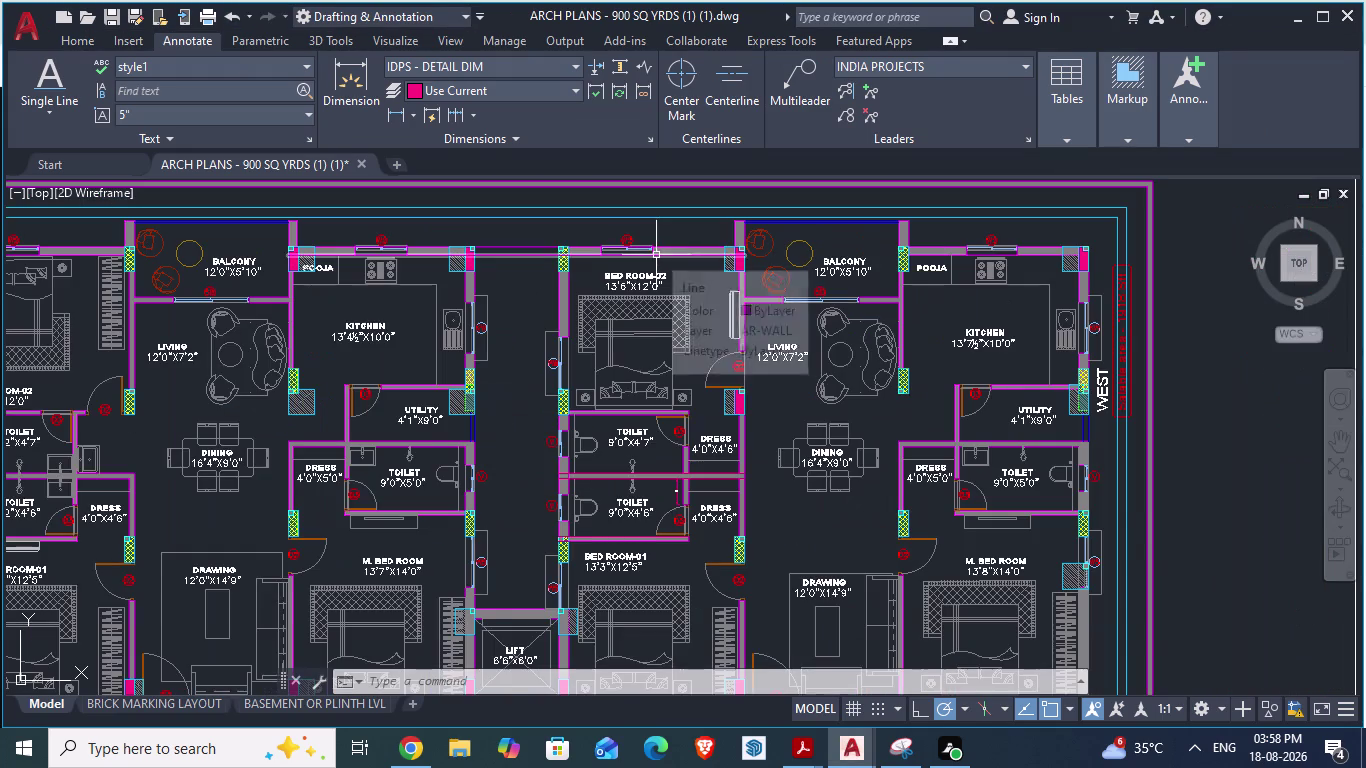
scroll(up, 3)
scroll(down, 3)
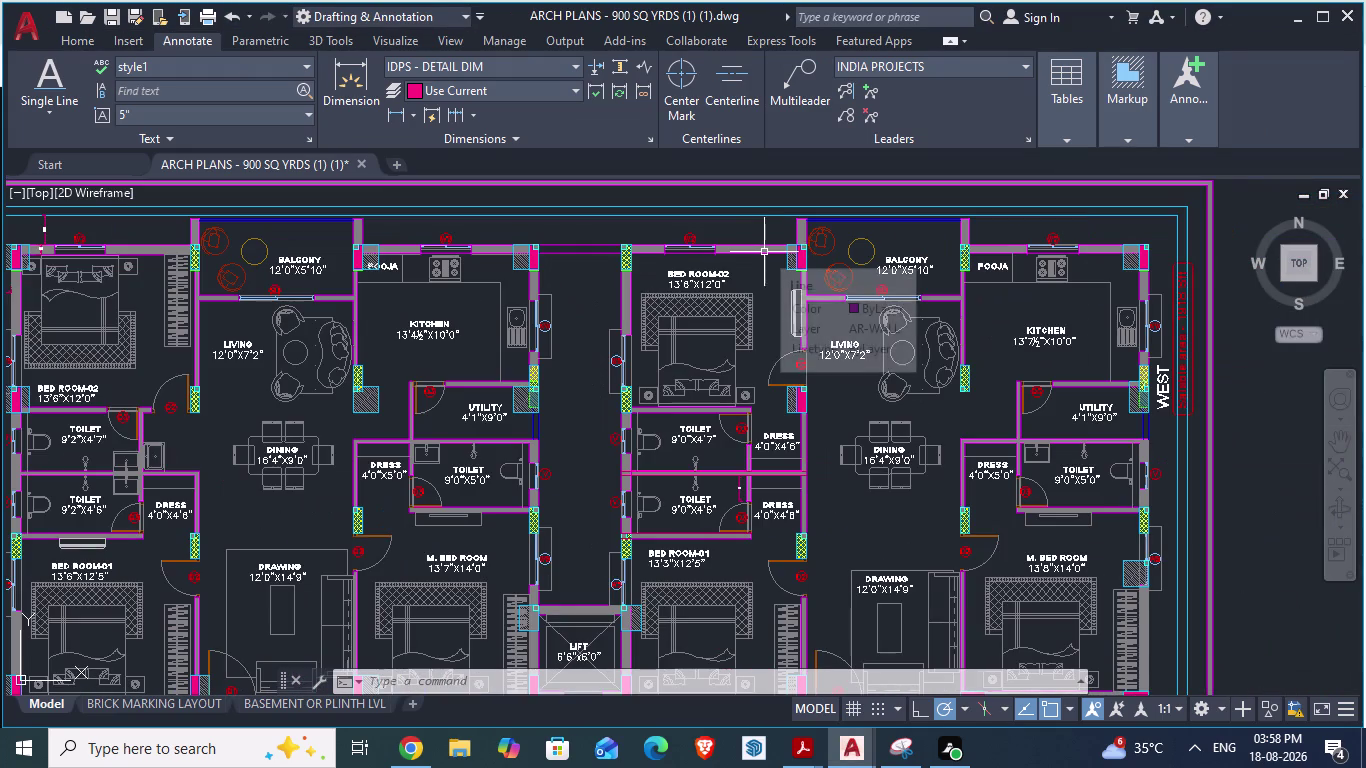
key(alt+Tab)
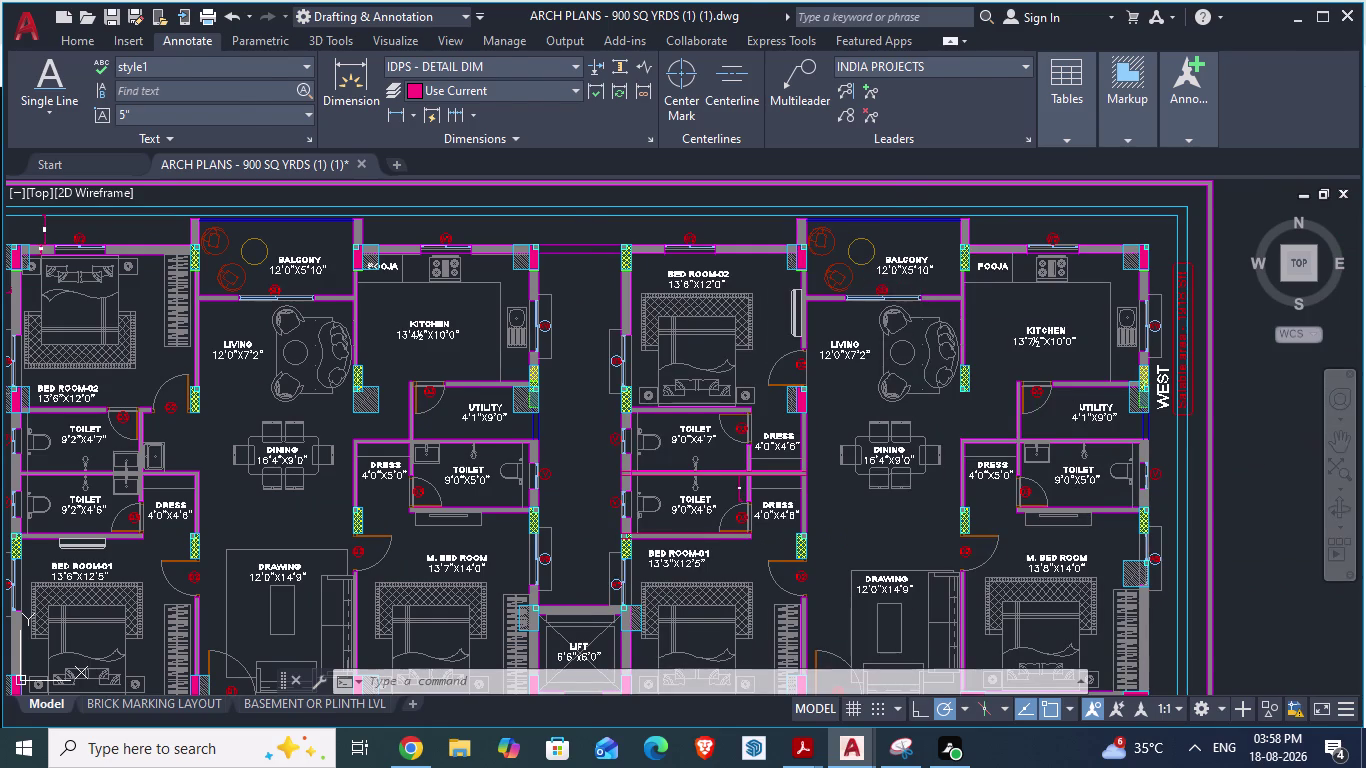
scroll(down, 3)
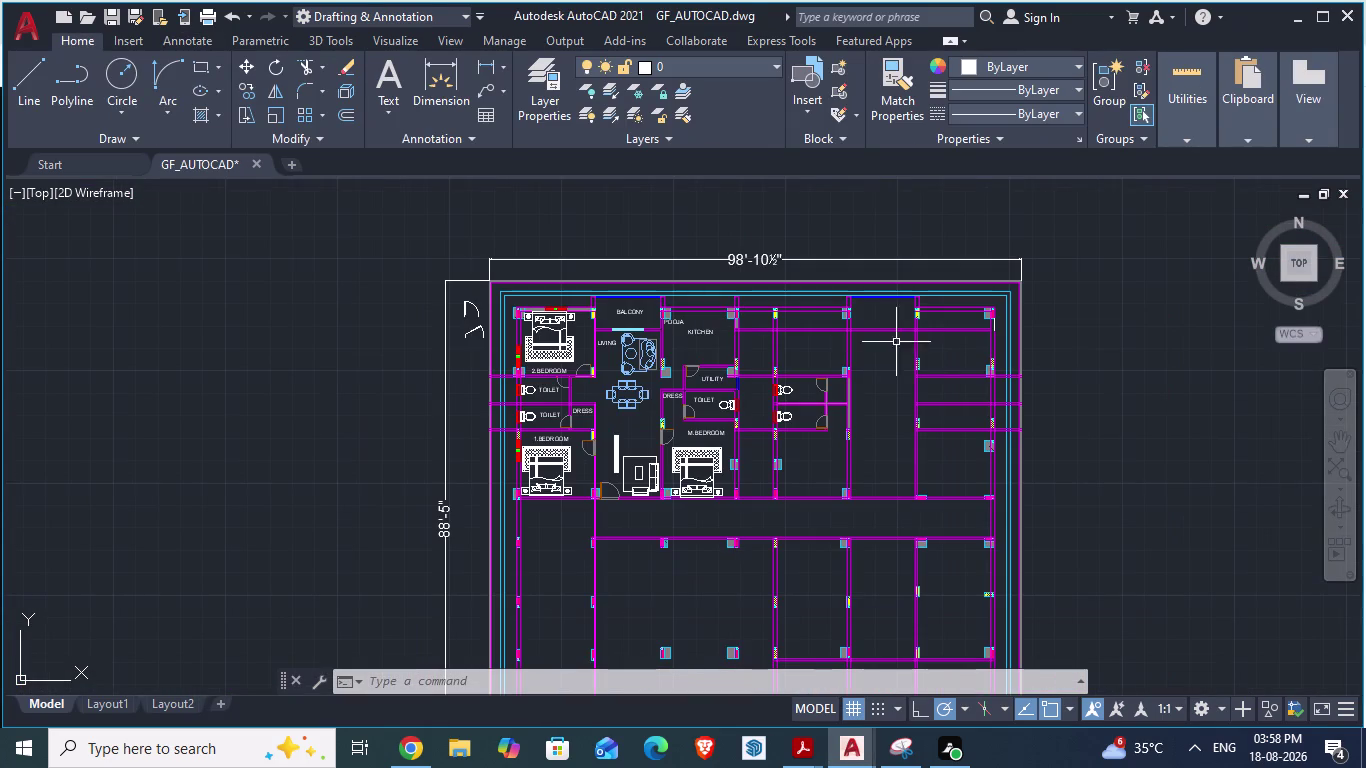
scroll(up, 3)
key(alt+Tab)
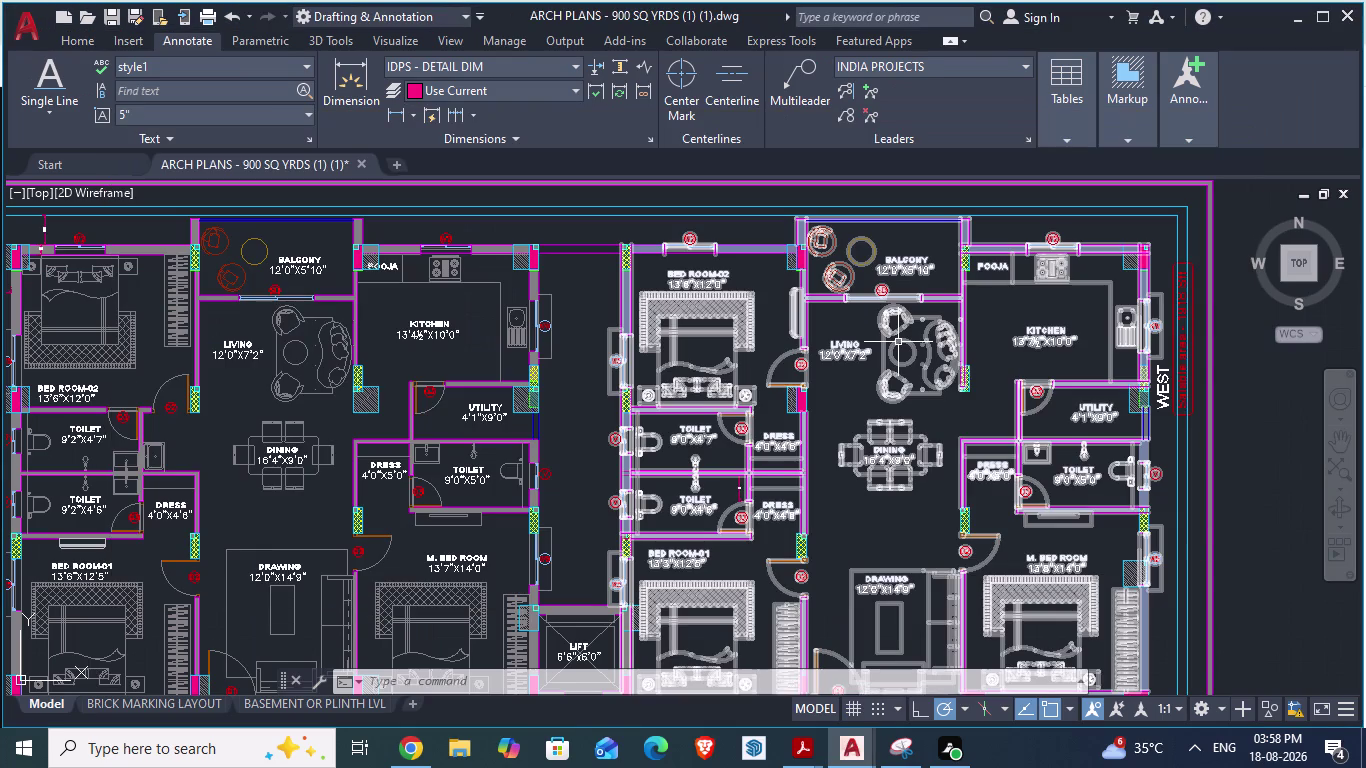
key(alt+Tab)
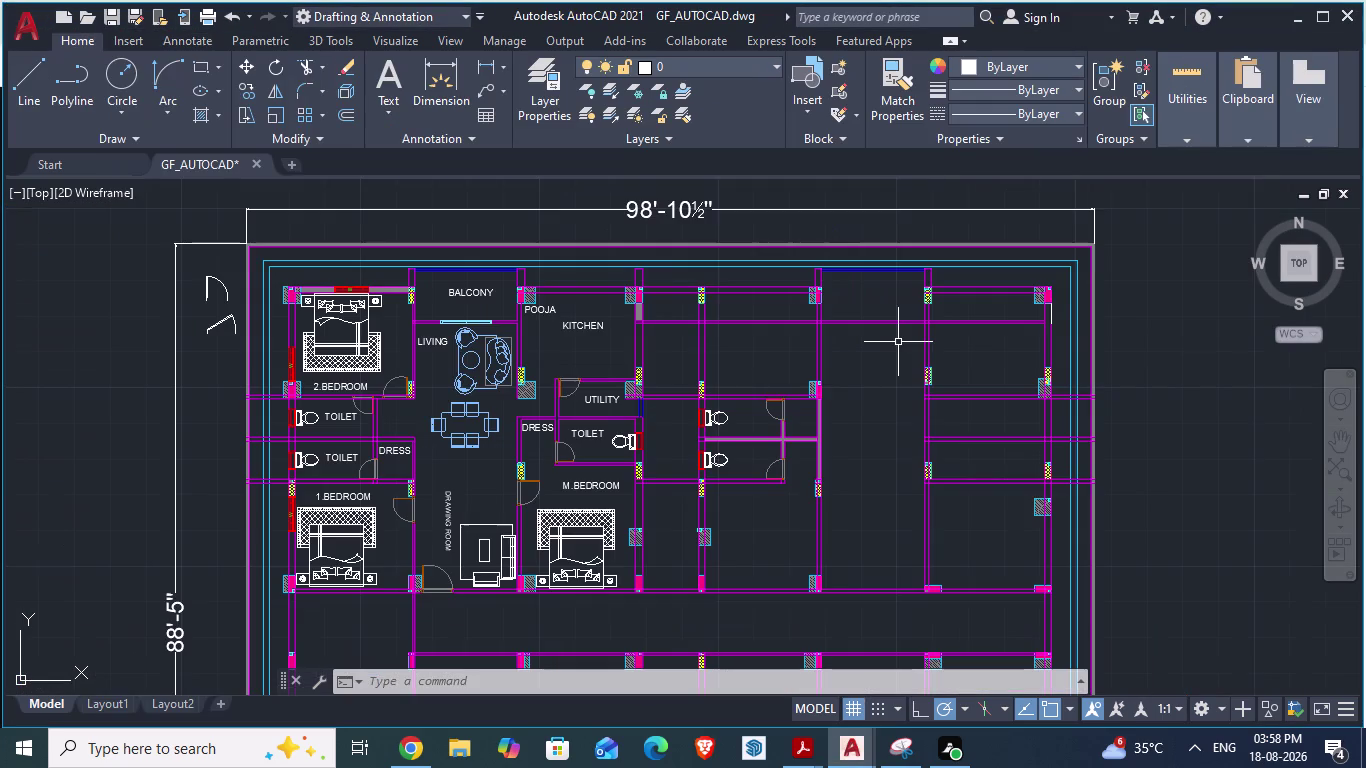
Run TRIM and fence across the first set of surplus grid lines.
text(TR)
key(Return)
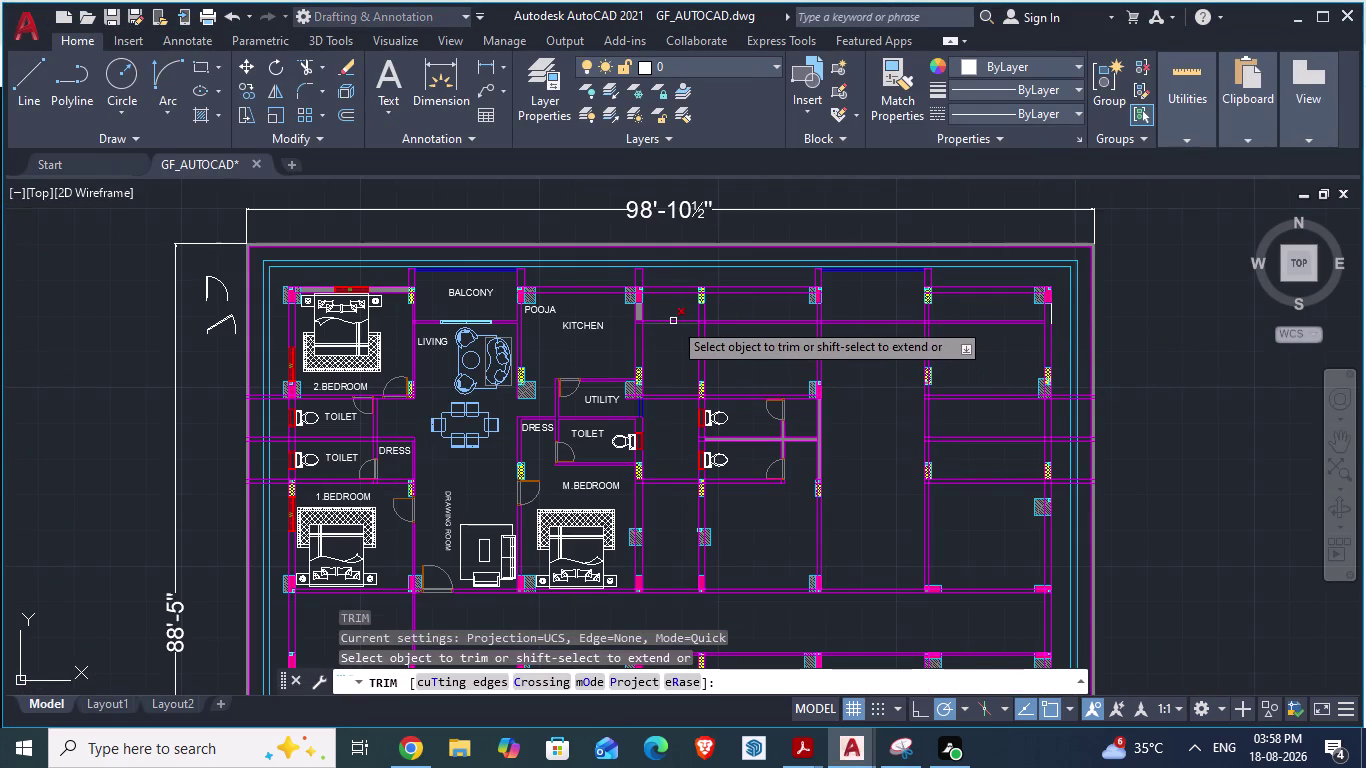
drag(671, 317, 674, 529)
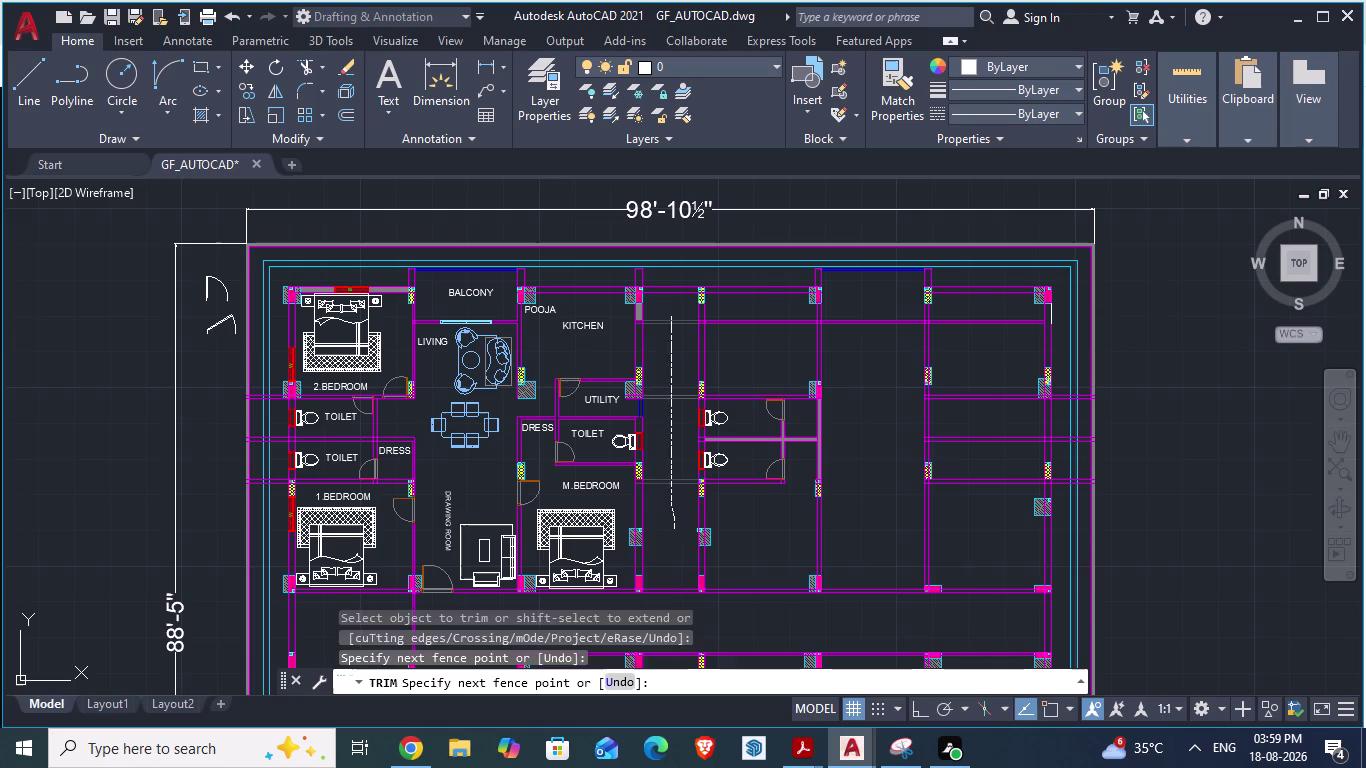
key(alt+Tab)
Compare the trimmed grid against the ARCH PLANS reference plan.
scroll(down, 3)
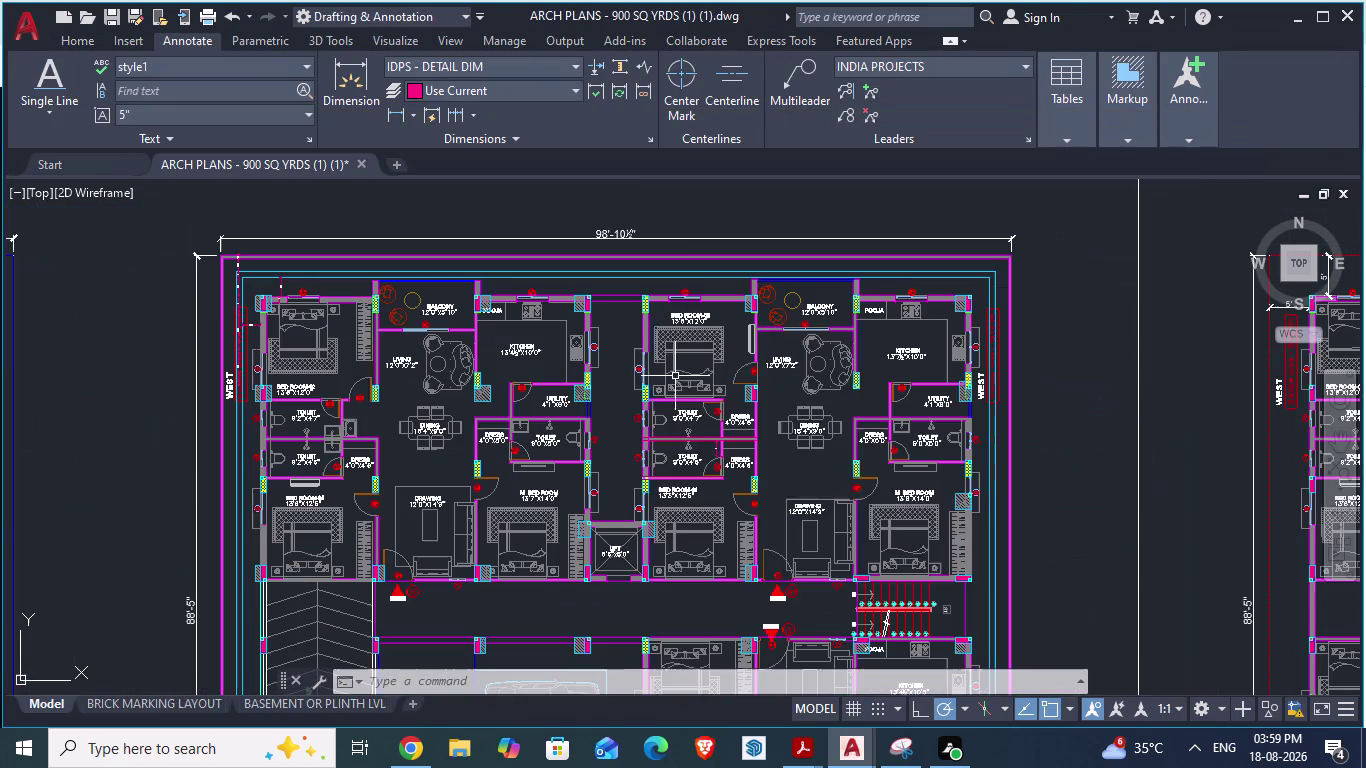
key(alt+Tab)
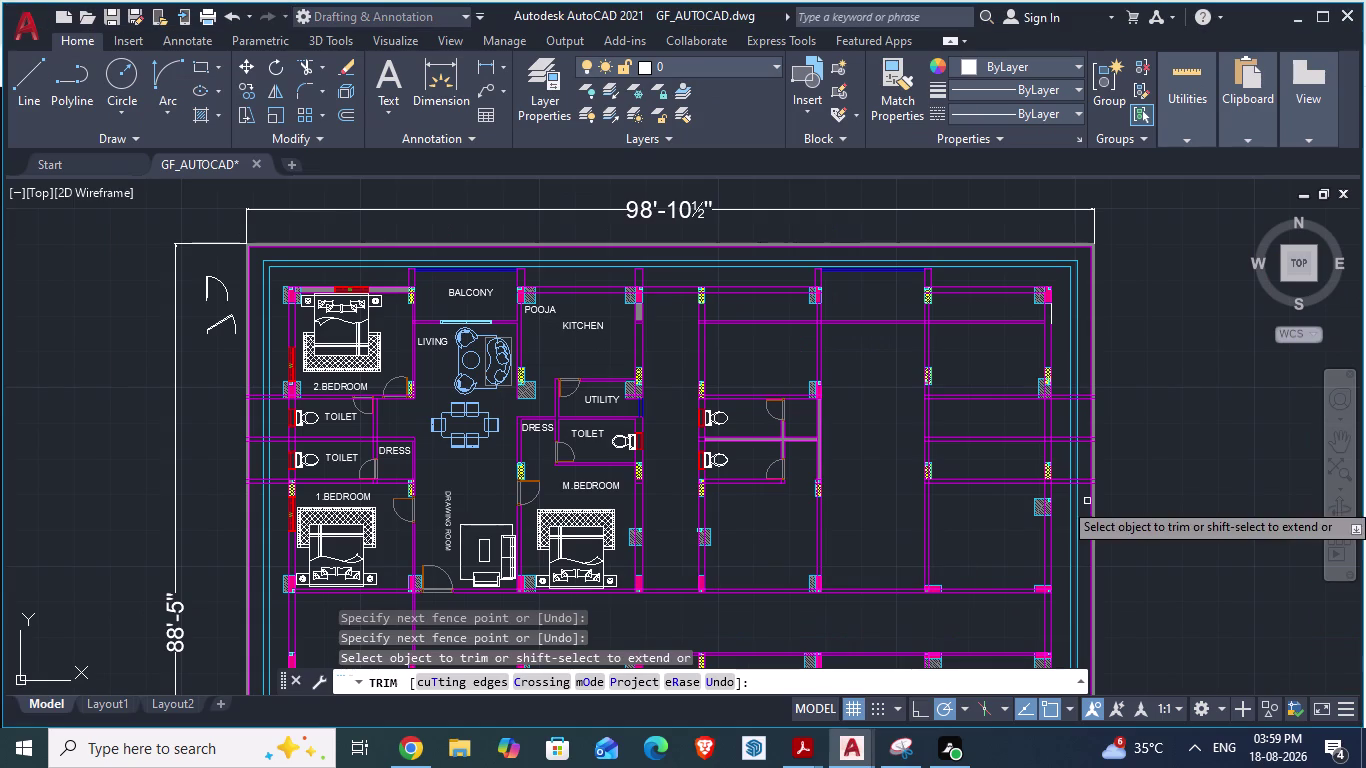
scroll(up, 3)
key(alt+Tab)
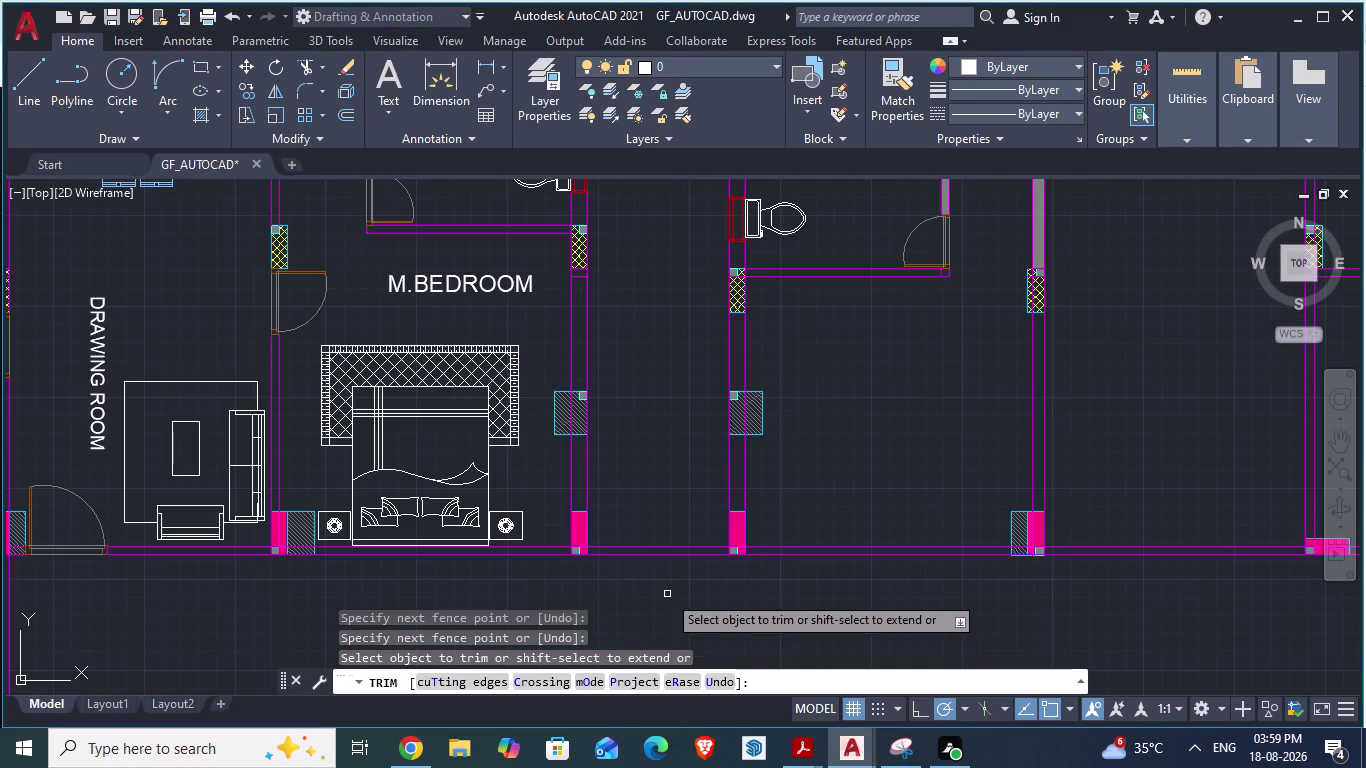
scroll(up, 3)
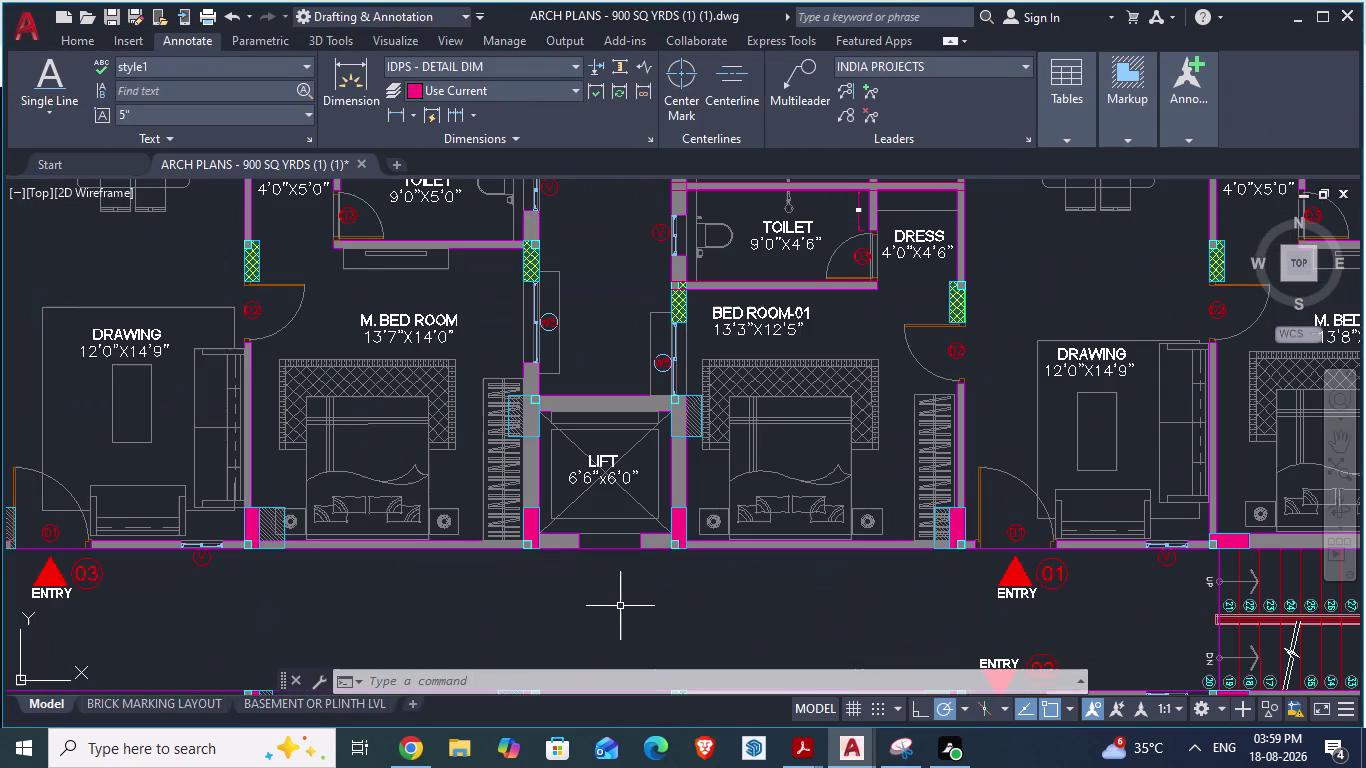
key(alt+Tab)
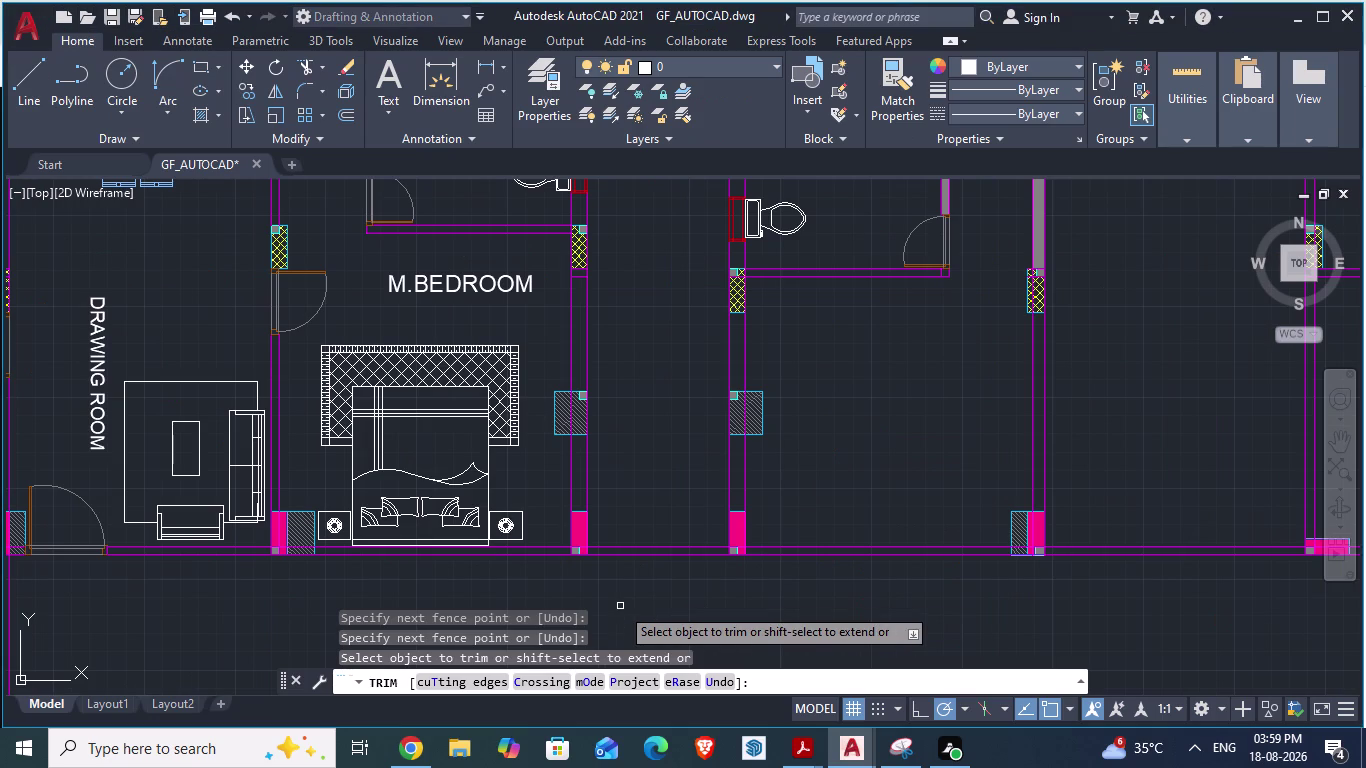
key(alt+Tab)
scroll(down, 3)
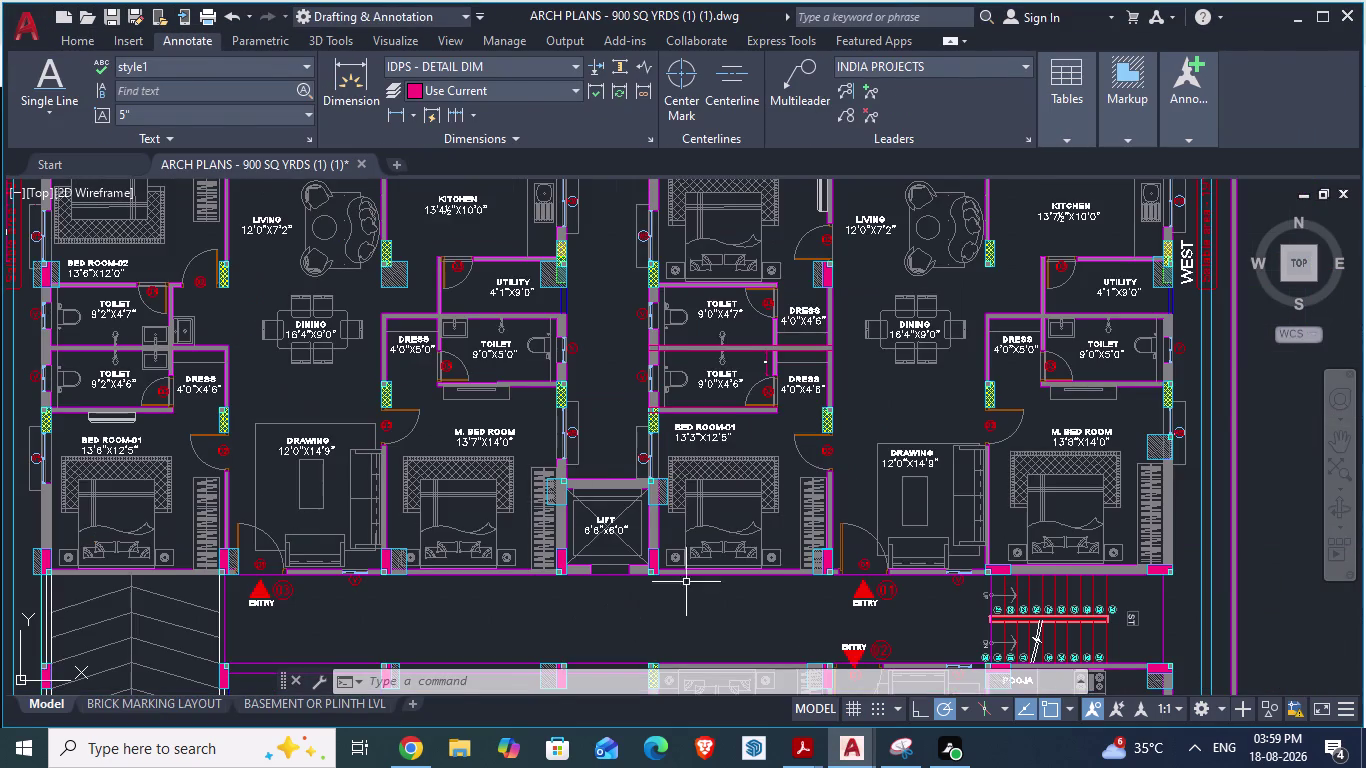
key(alt+Tab)
scroll(down, 3)
key(alt+Tab)
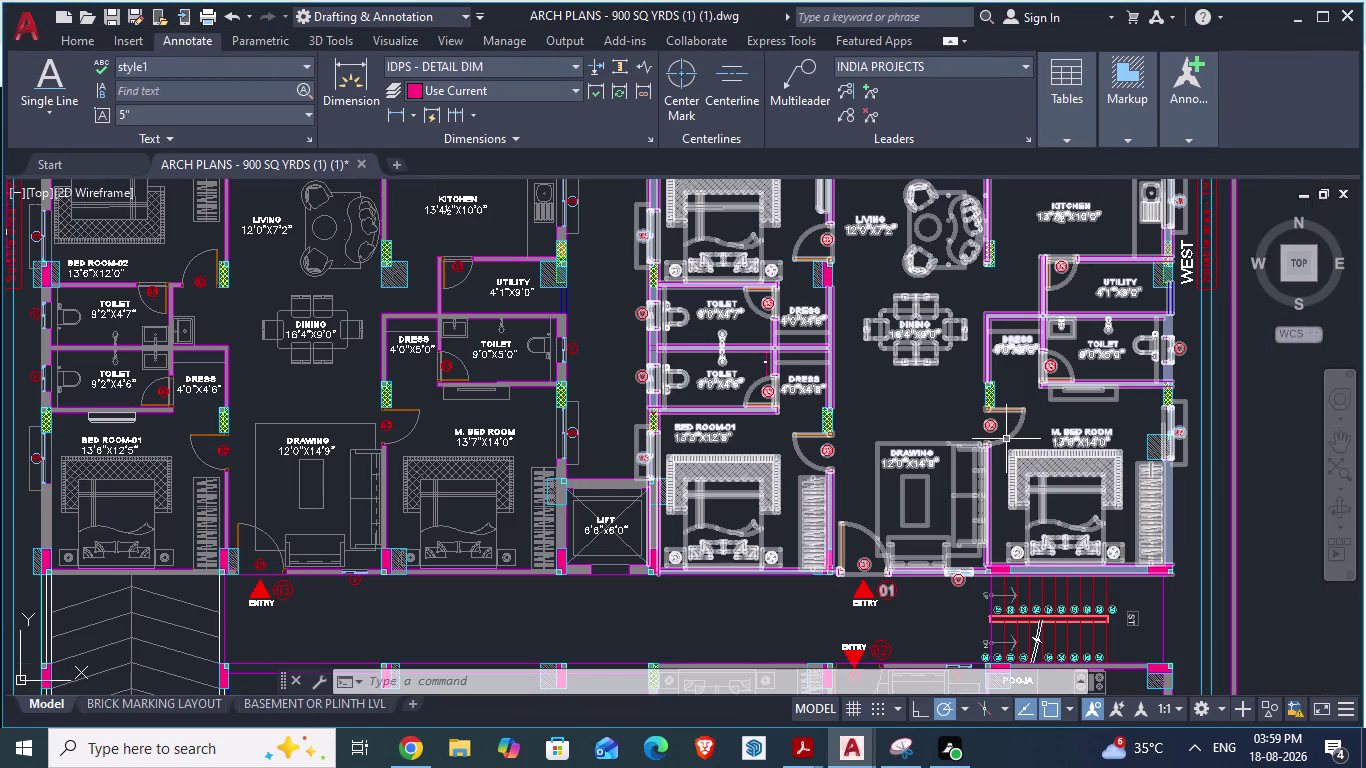
key(alt+Tab)
scroll(down, 3)
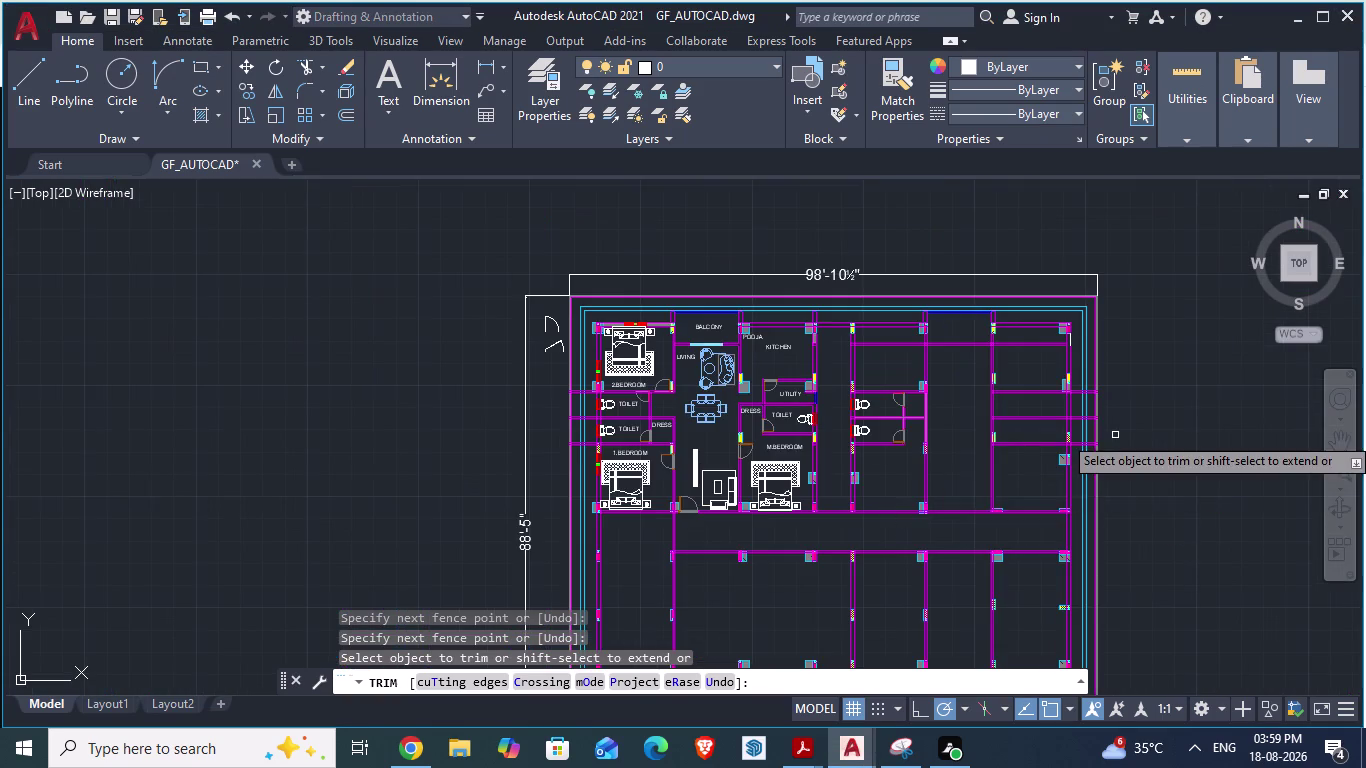
scroll(up, 3)
key(alt+Tab)
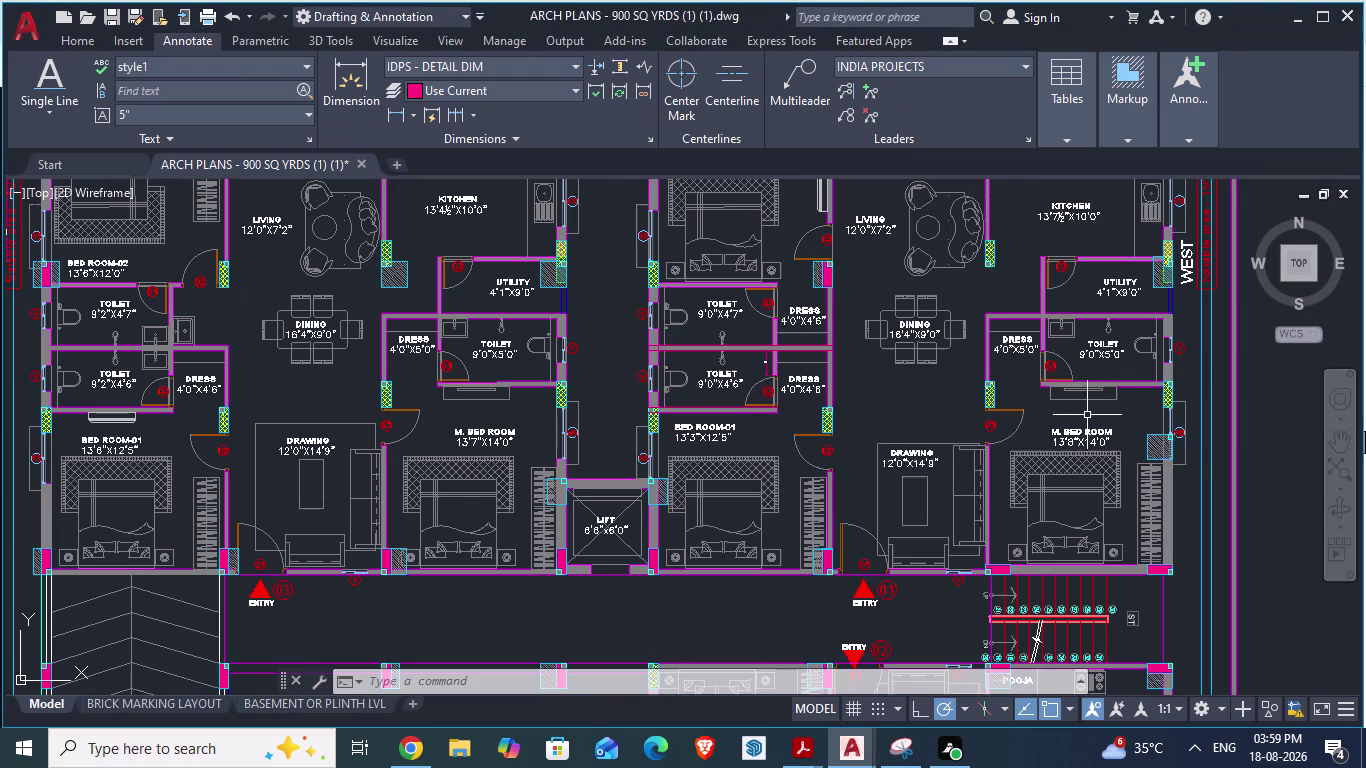
key(alt+Tab)
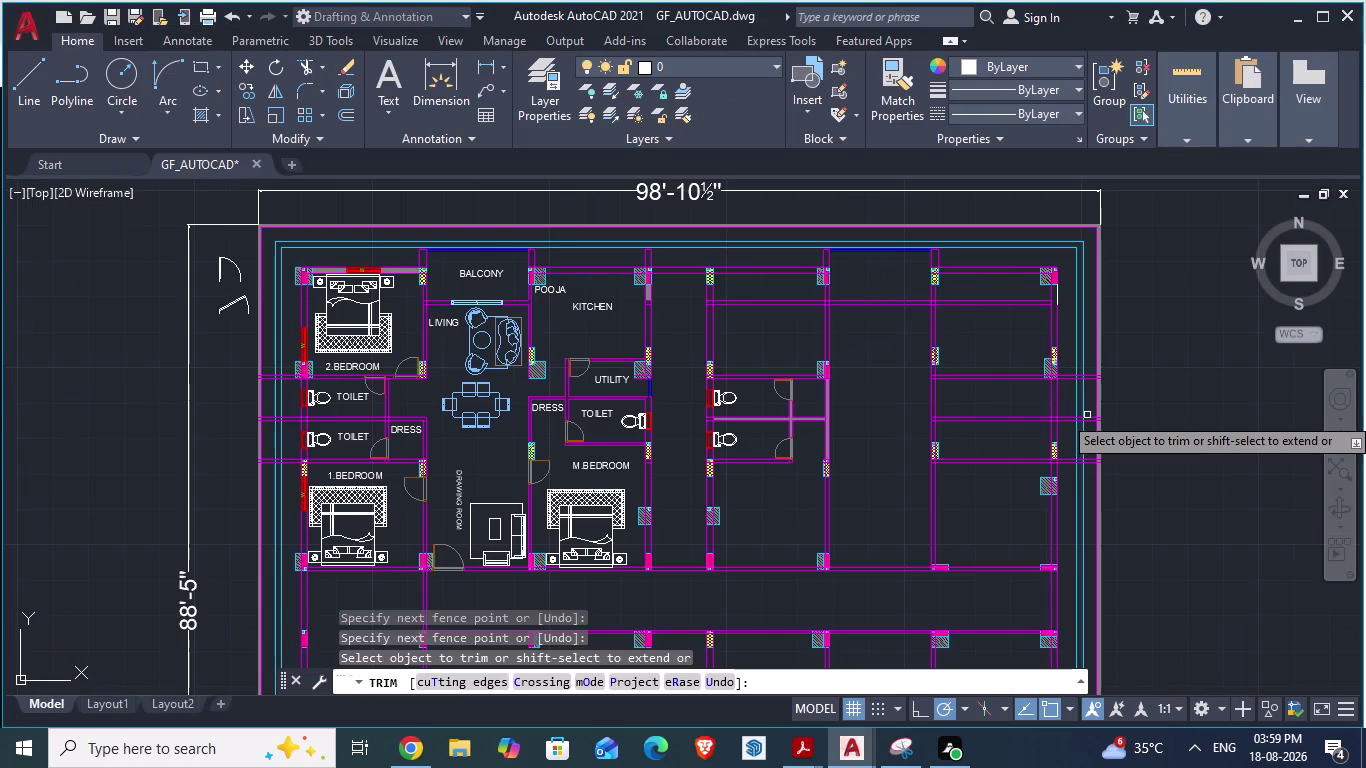
key(alt+Tab)
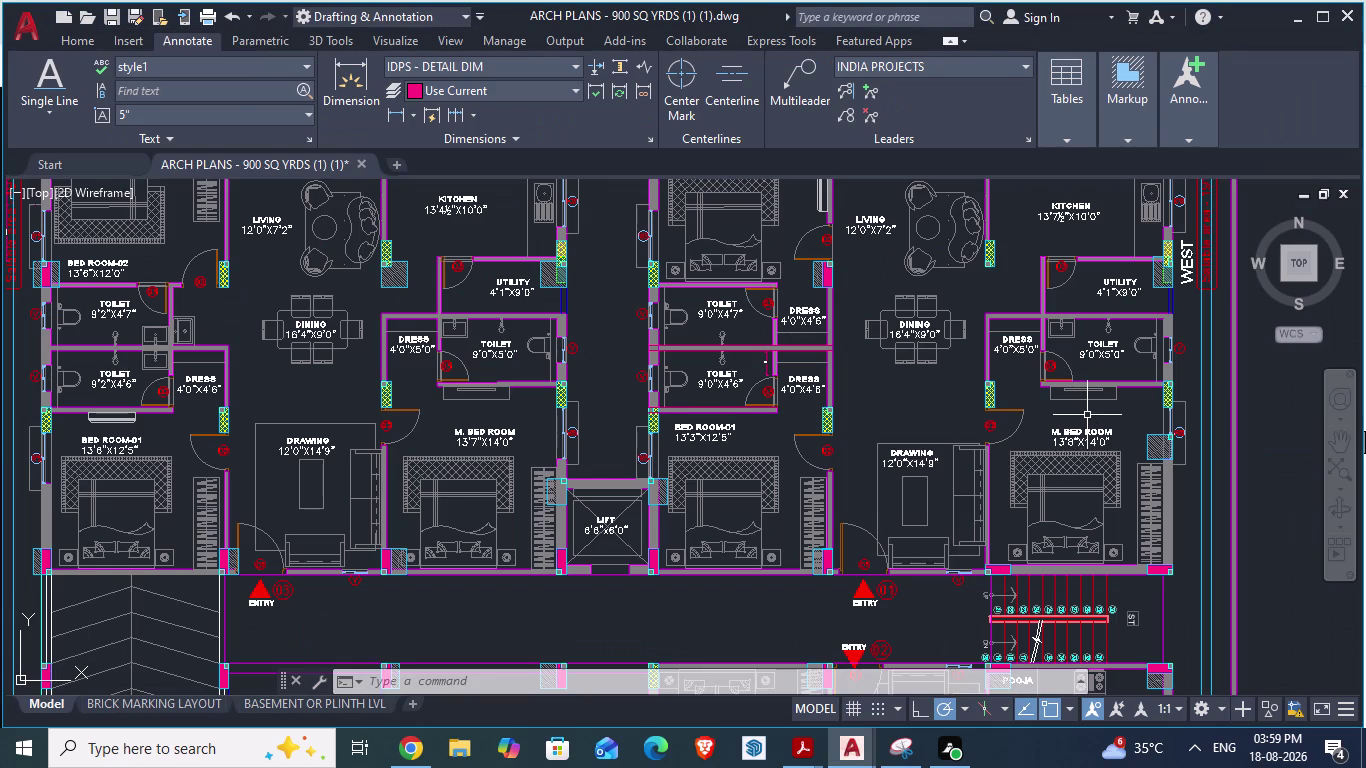
key(alt+Tab)
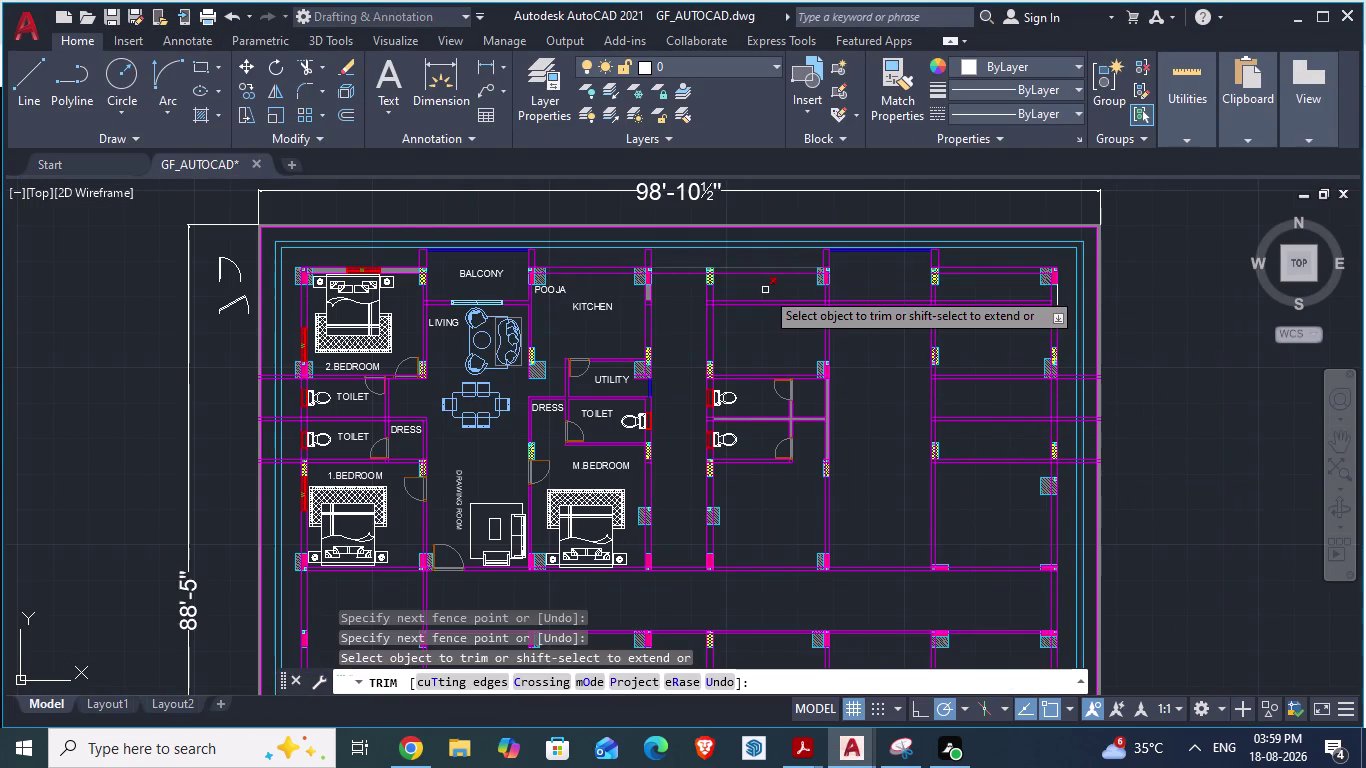
Fence-trim the remaining grid line segments in the empty flat area.
drag(763, 294, 764, 323)
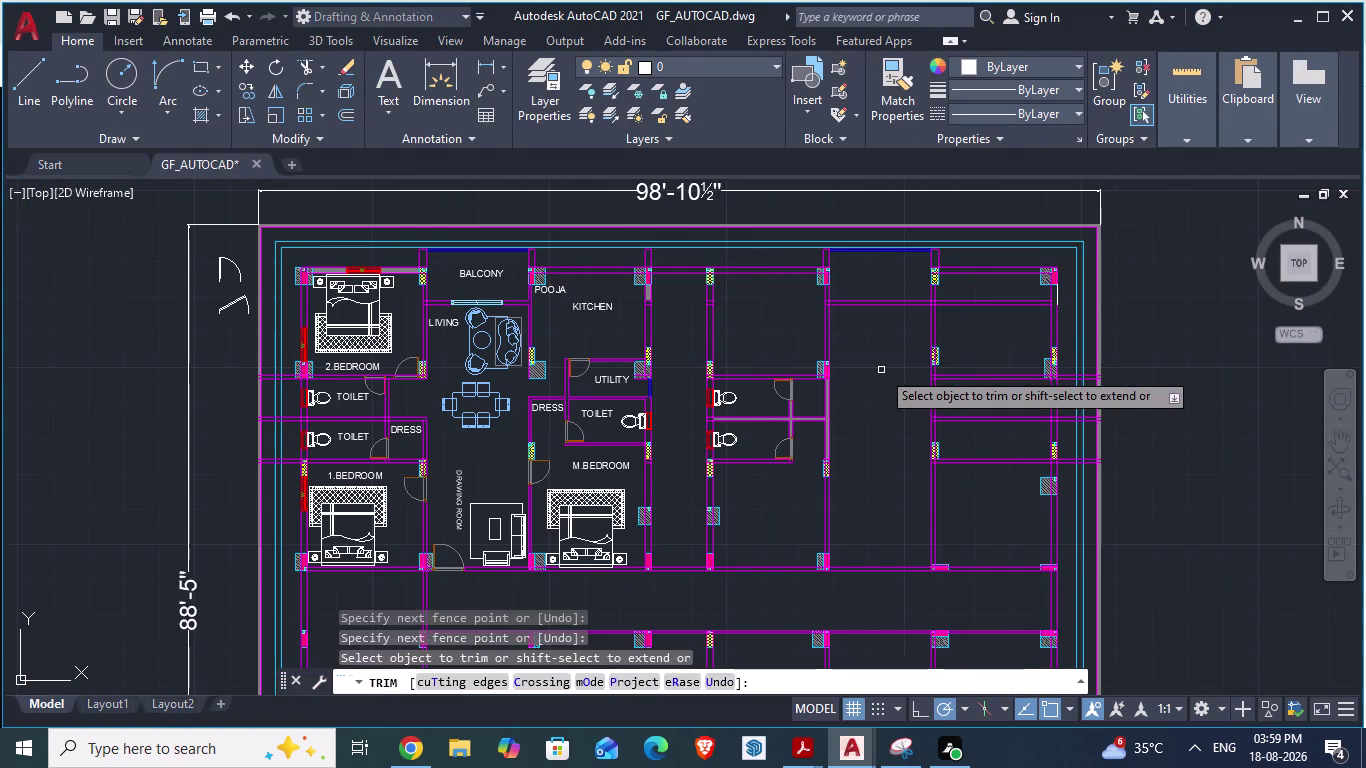
key(alt+Tab)
scroll(down, 3)
scroll(up, 3)
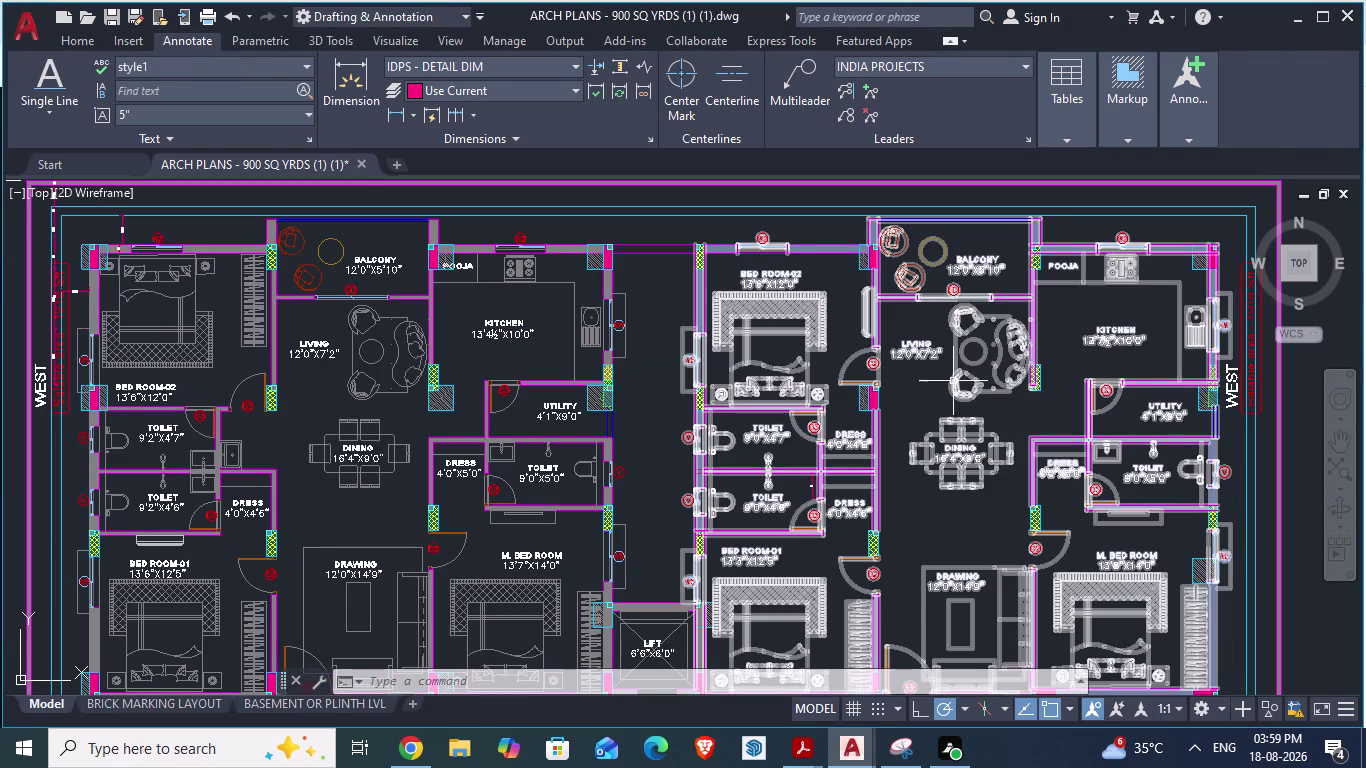
key(alt+Tab)
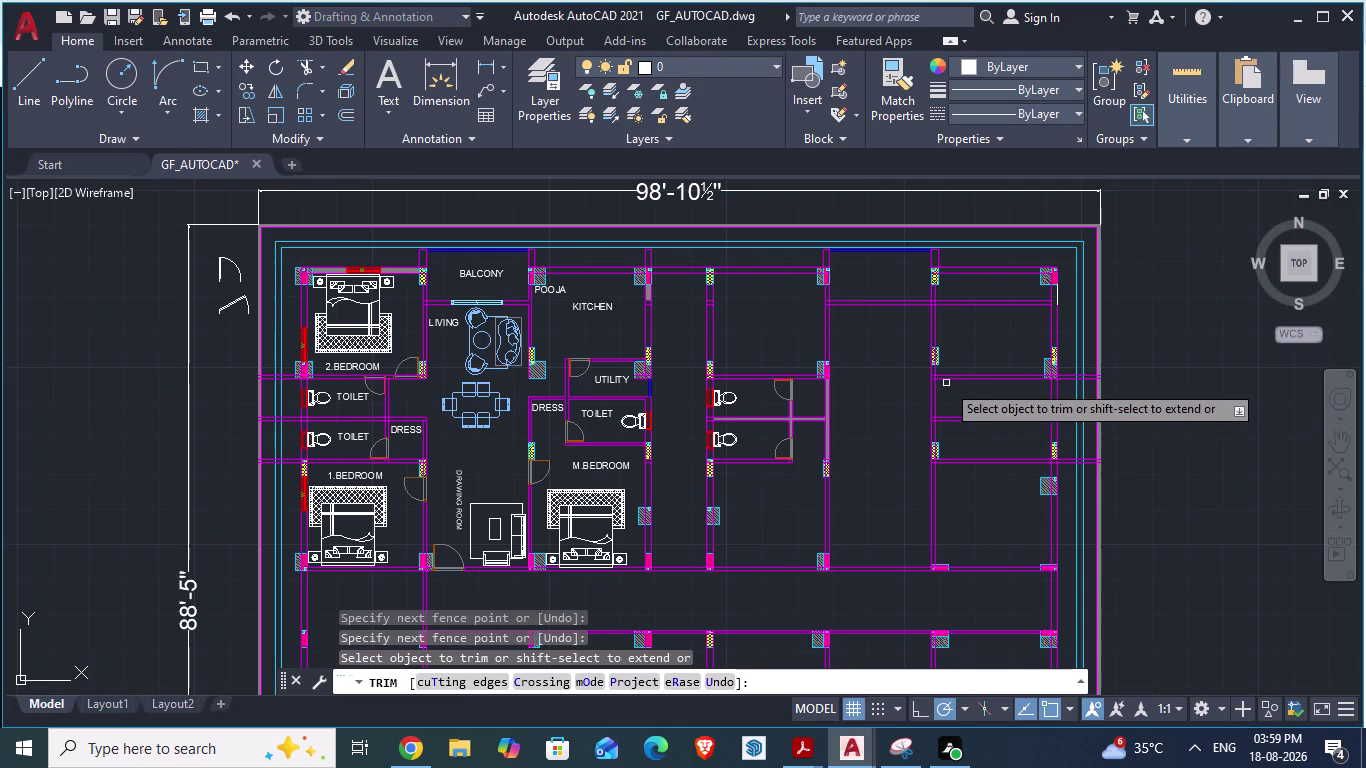
key(alt+Tab)
key(alt+Tab)
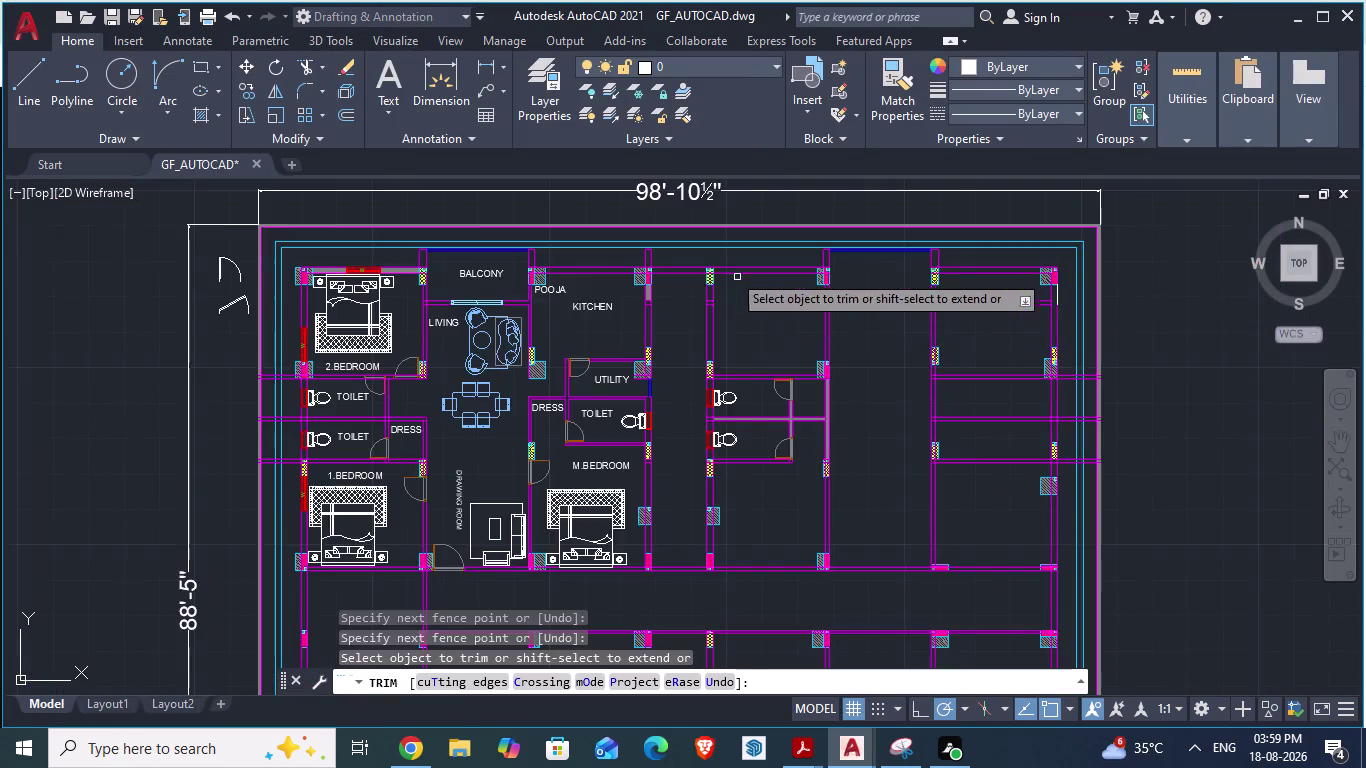
Pan to the area beside the kitchen and recheck the reference plan.
scroll(up, 3)
drag(821, 344, 825, 388)
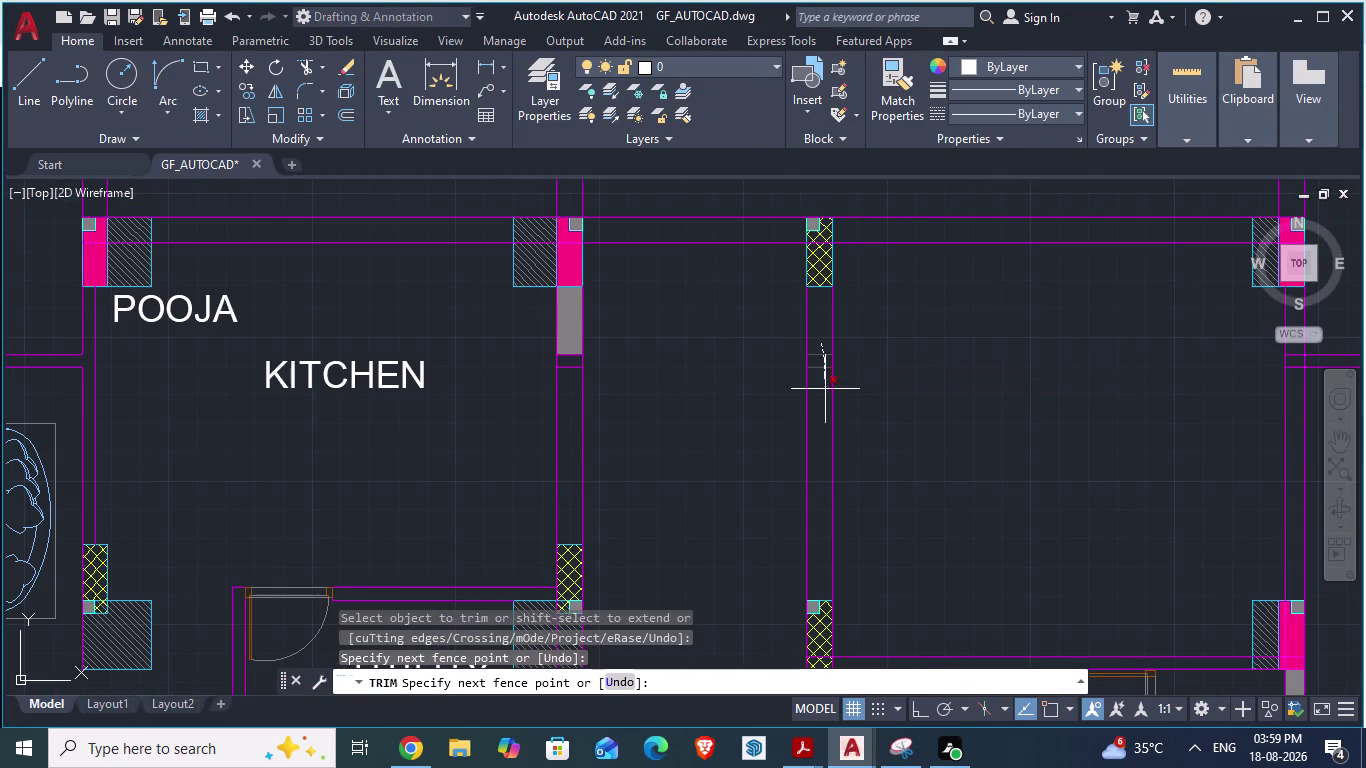
drag(825, 388, 826, 390)
scroll(up, 3)
drag(534, 365, 540, 404)
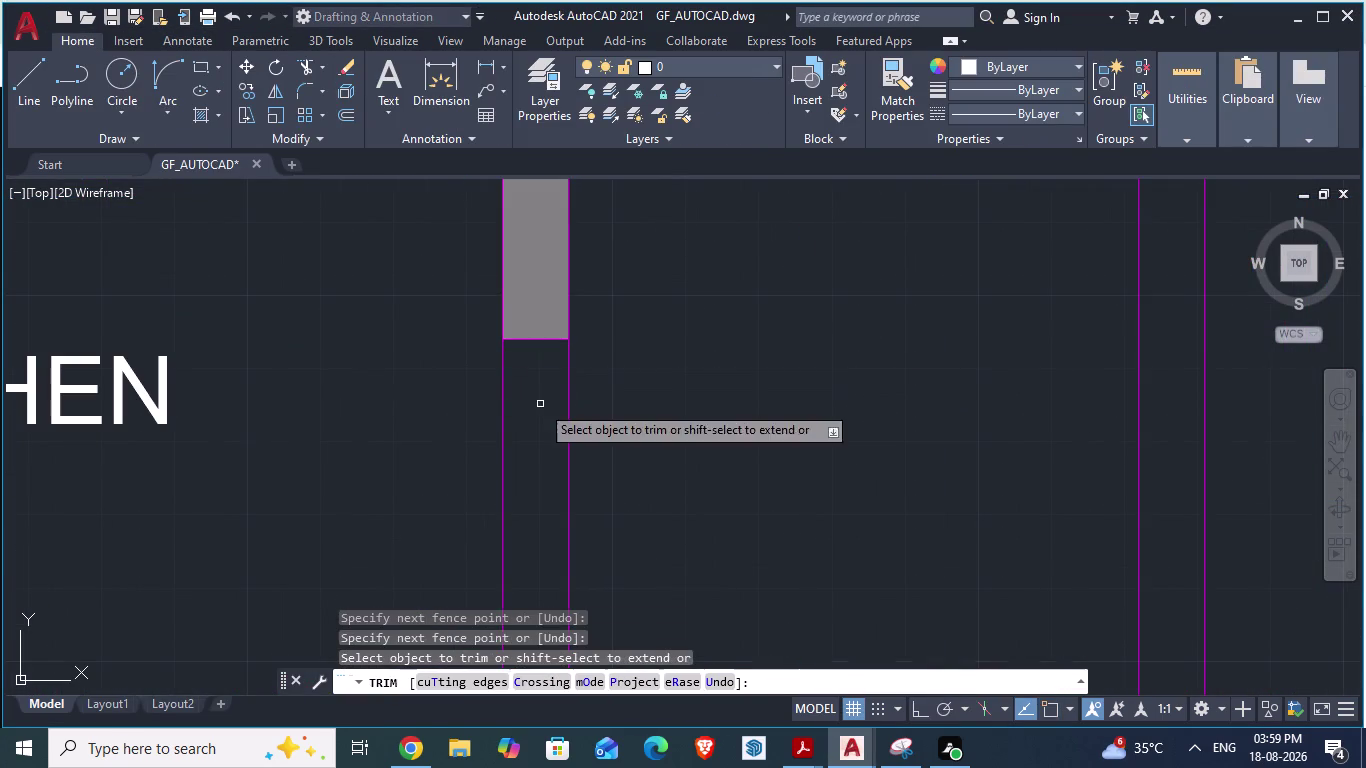
scroll(down, 3)
scroll(down, 3)
key(alt+Tab)
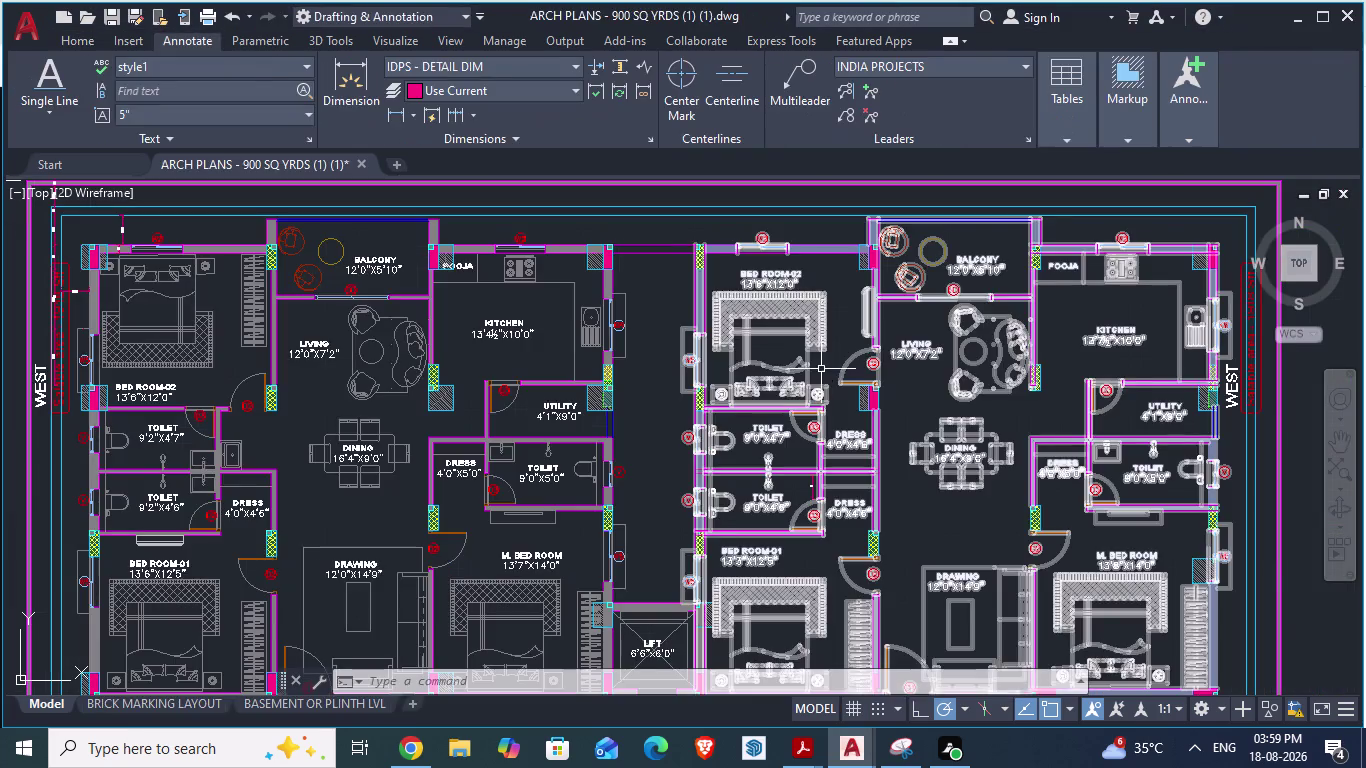
key(alt+Tab)
key(ctrl+s)
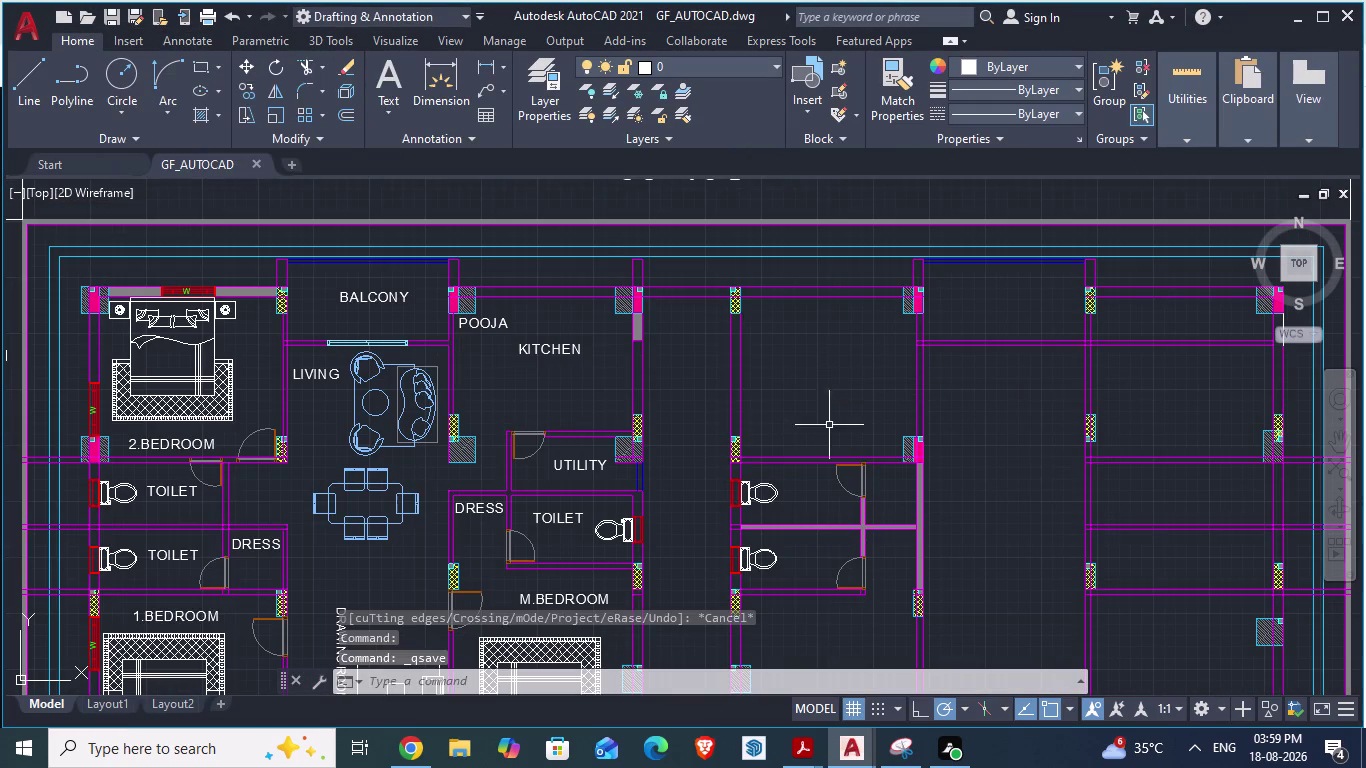
scroll(down, 3)
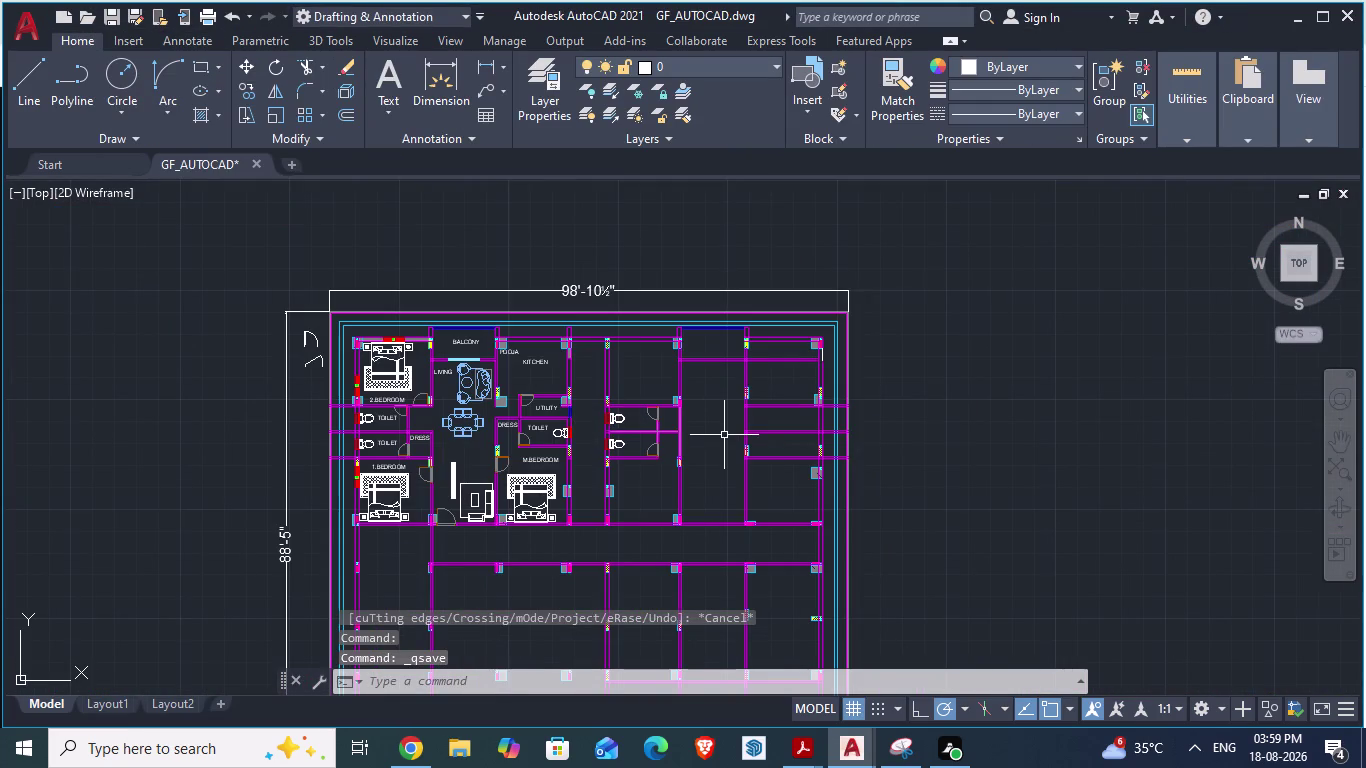
key(alt+Tab)
key(alt+Tab)
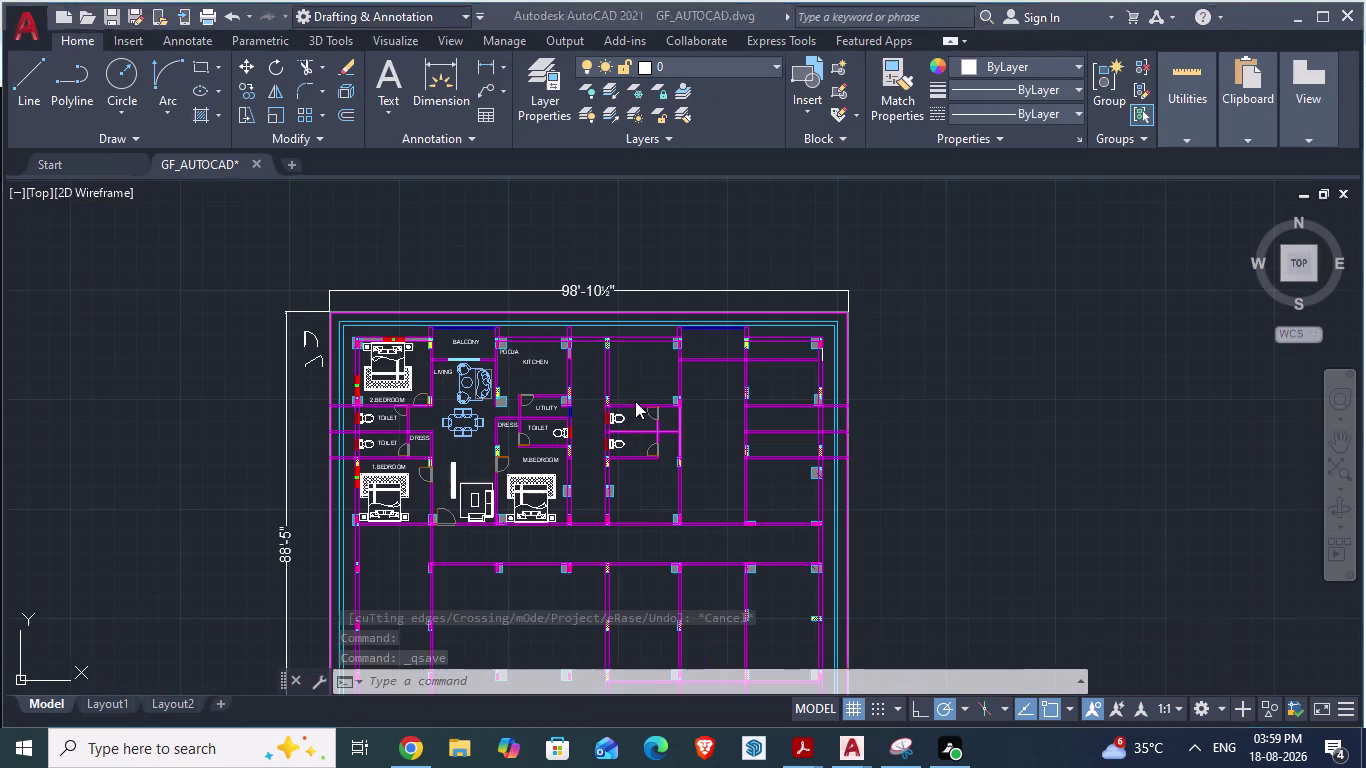
key(alt+Tab)
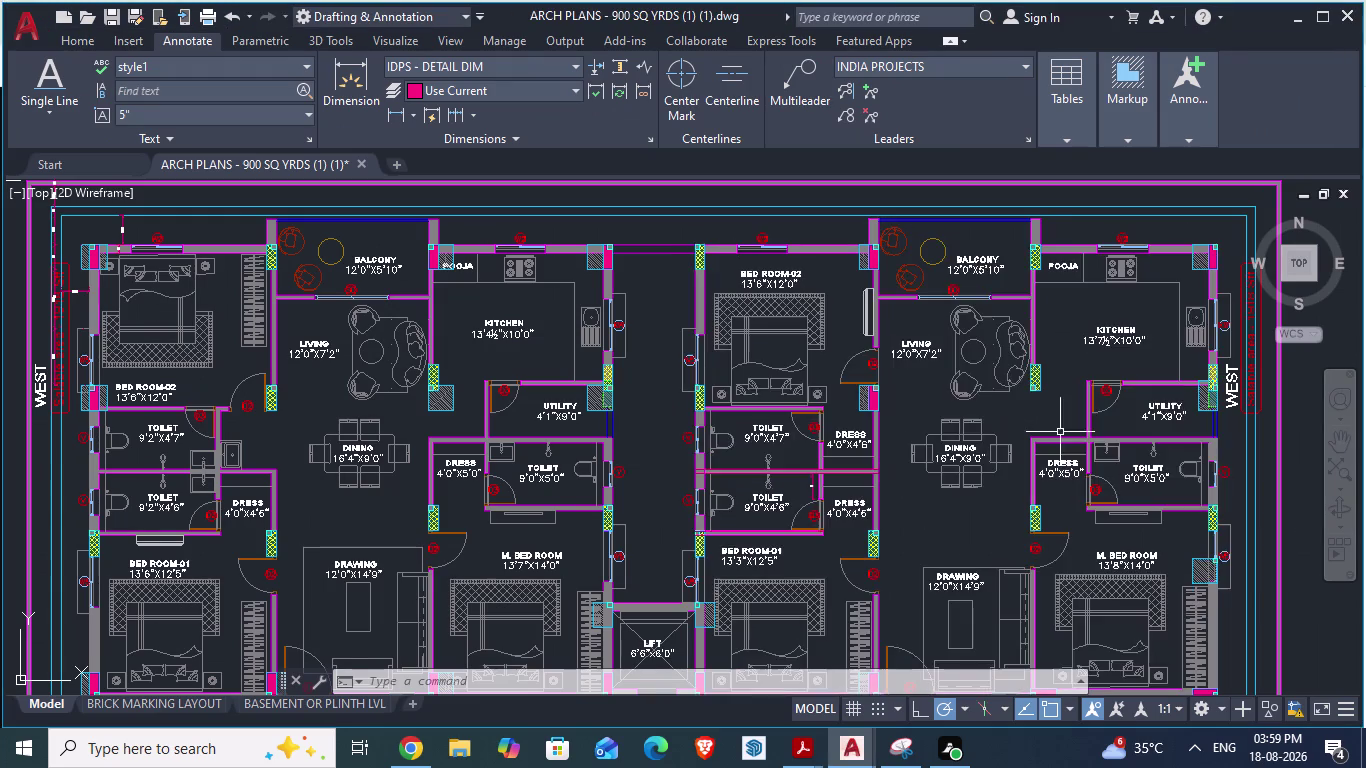
scroll(down, 3)
scroll(down, 3)
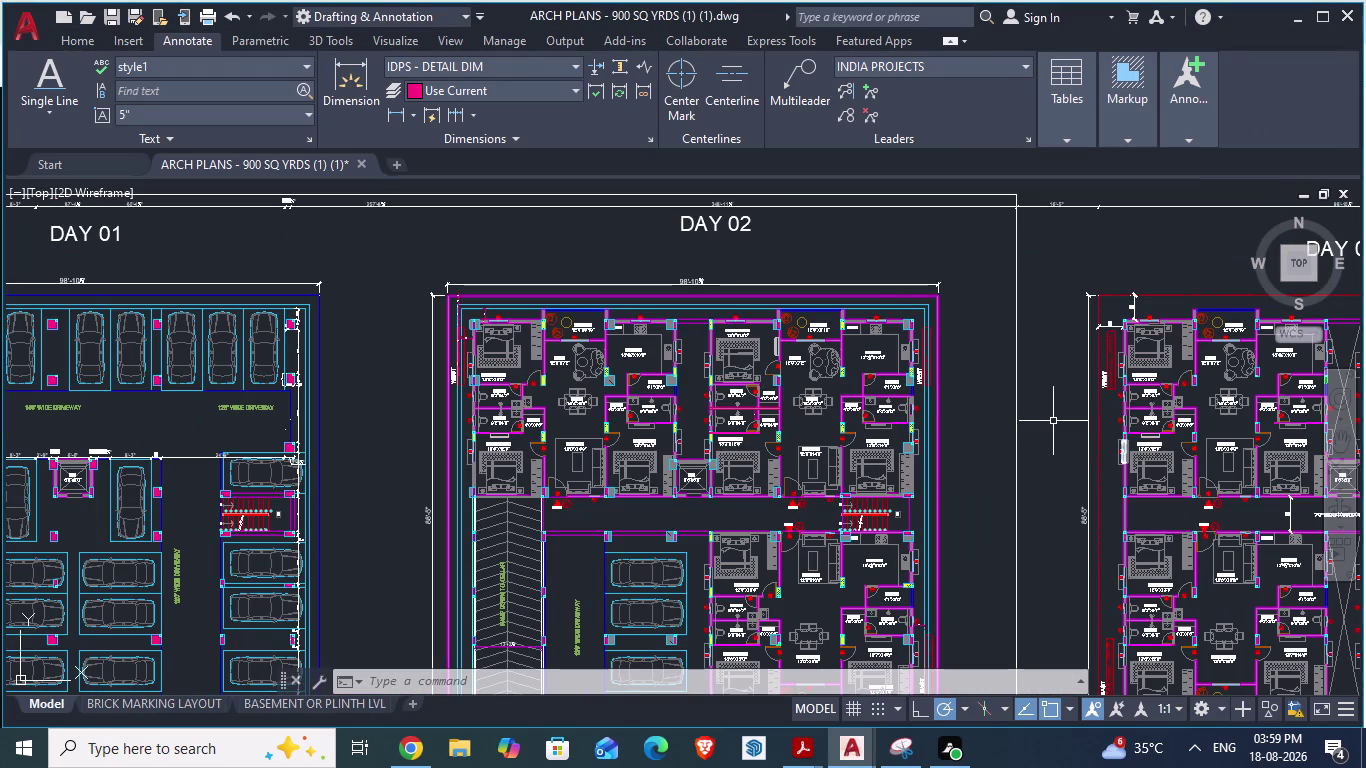
key(alt+Tab)
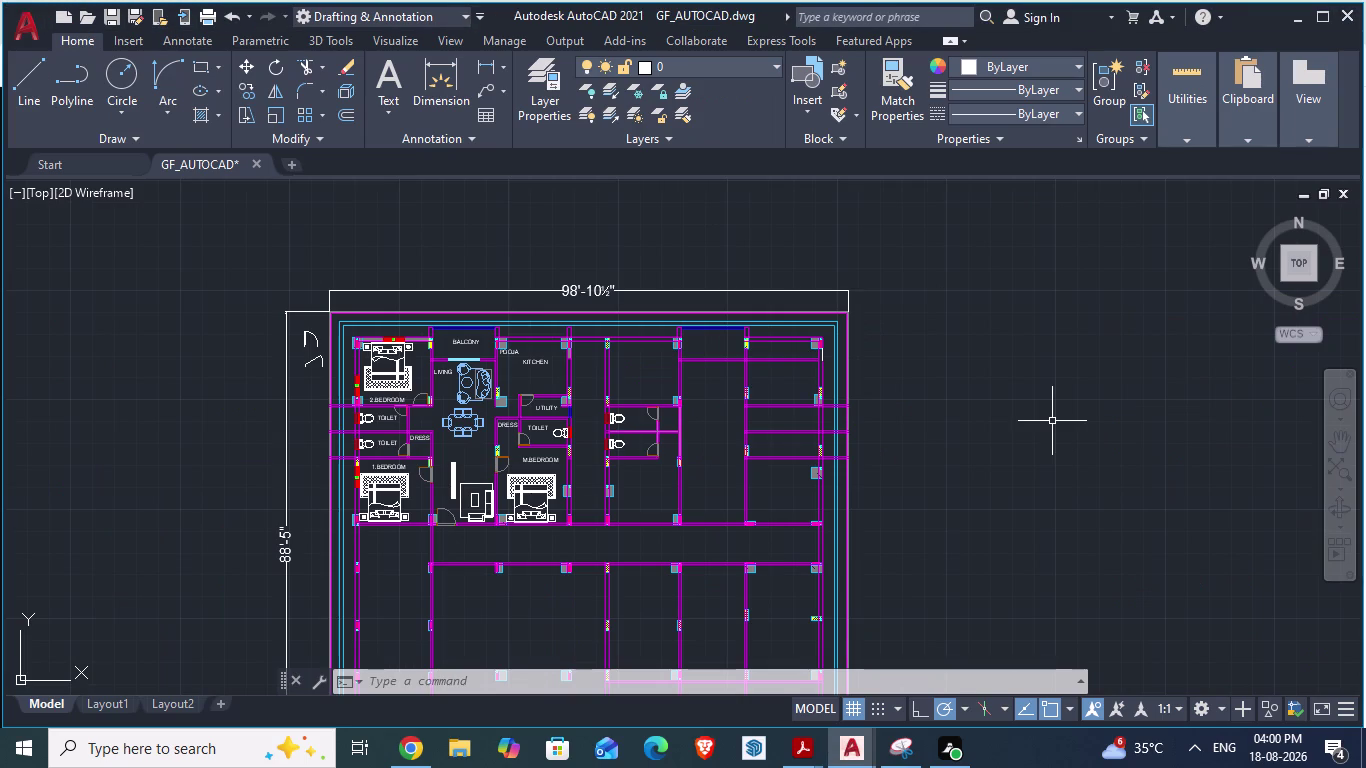
click(465, 389)
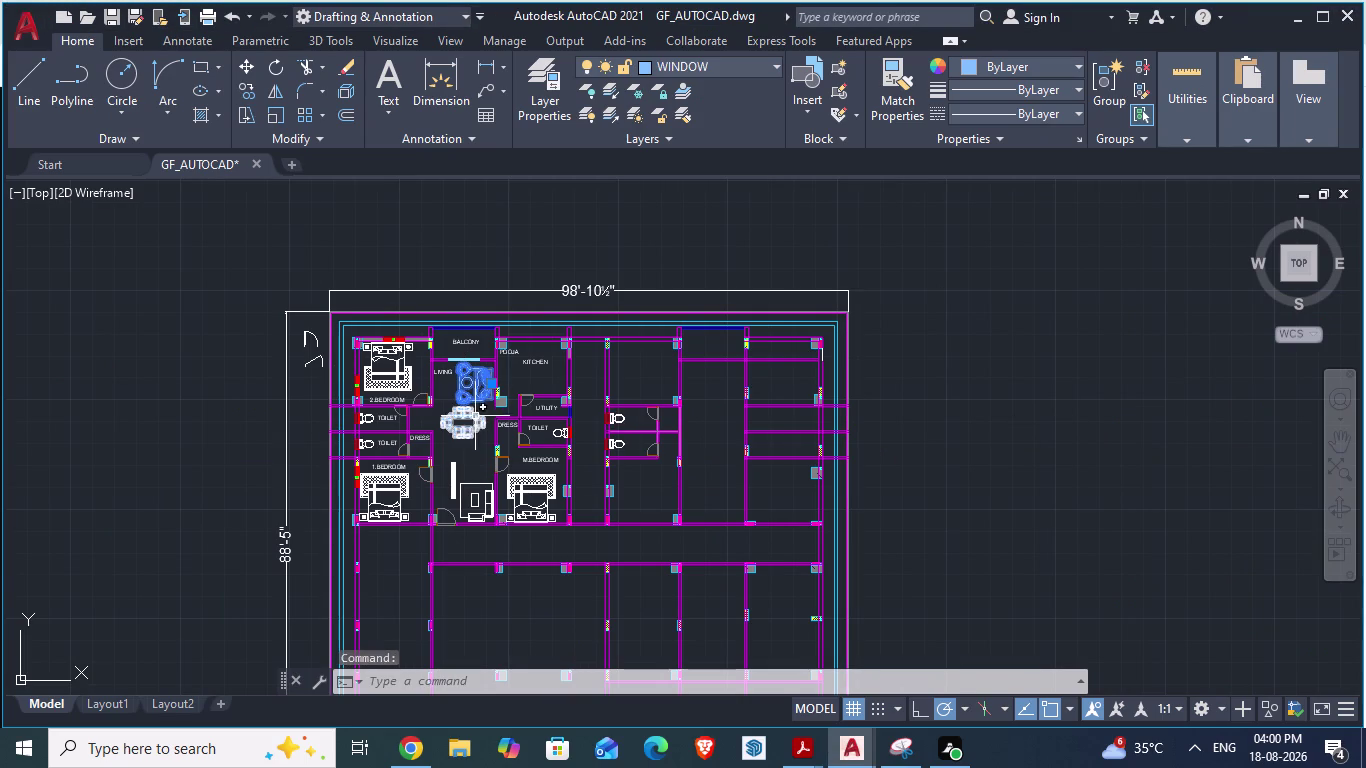
Select the sofa, dining table and drawing-room furniture blocks and copy them.
click(477, 425)
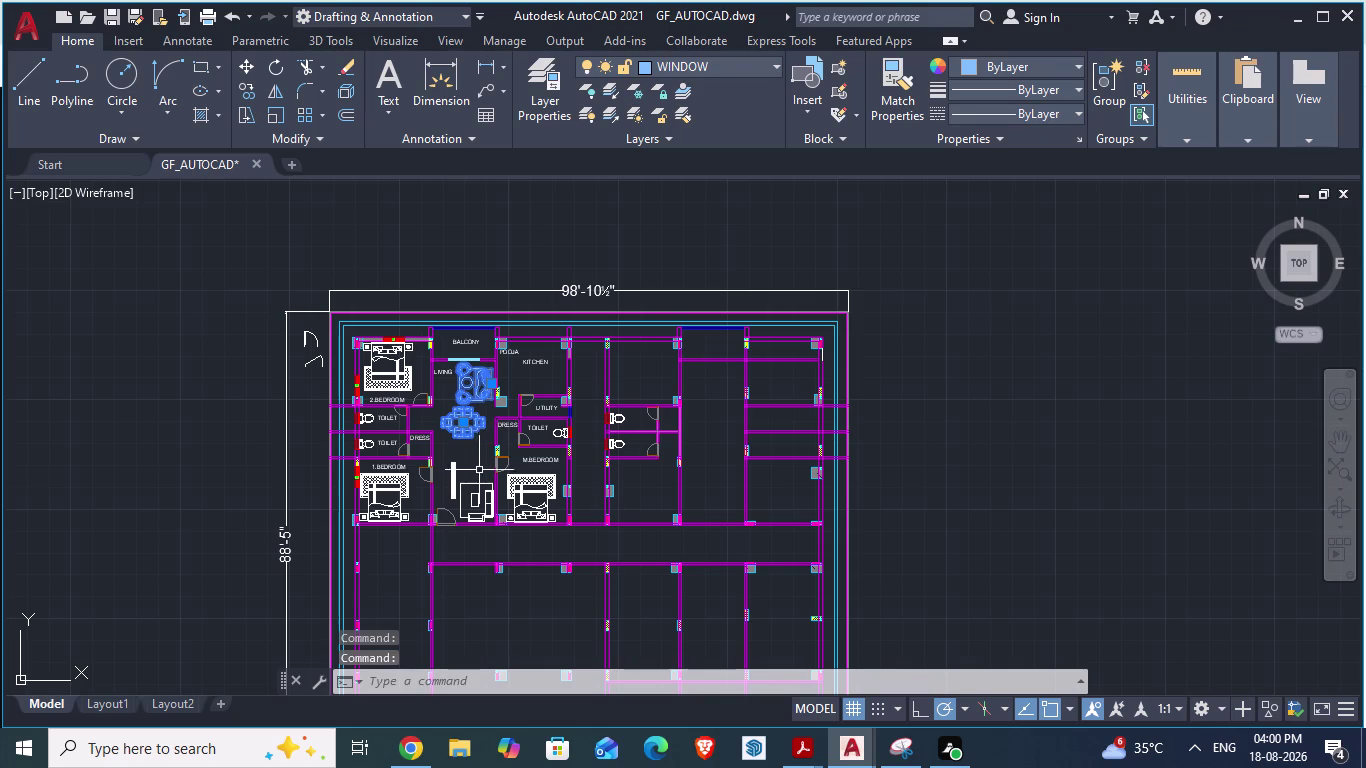
click(476, 485)
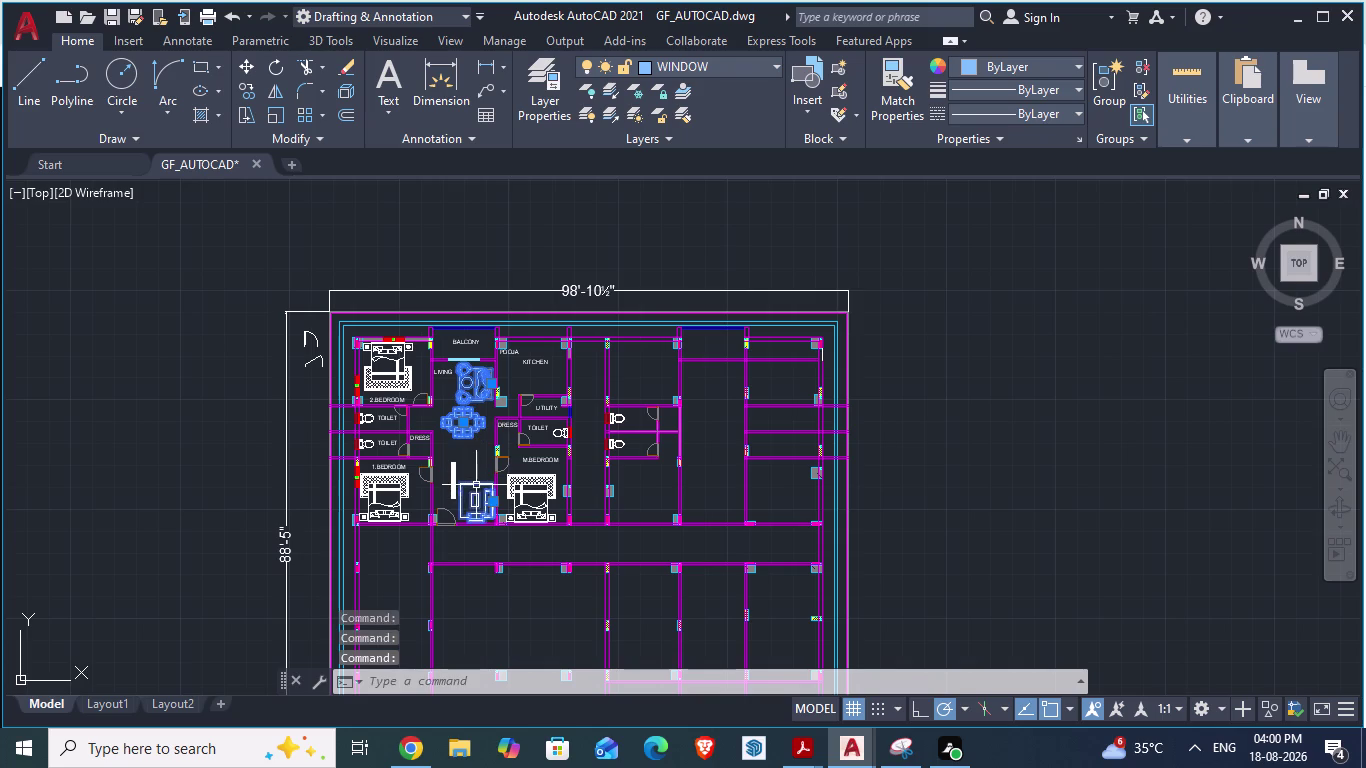
scroll(up, 3)
click(420, 463)
scroll(down, 3)
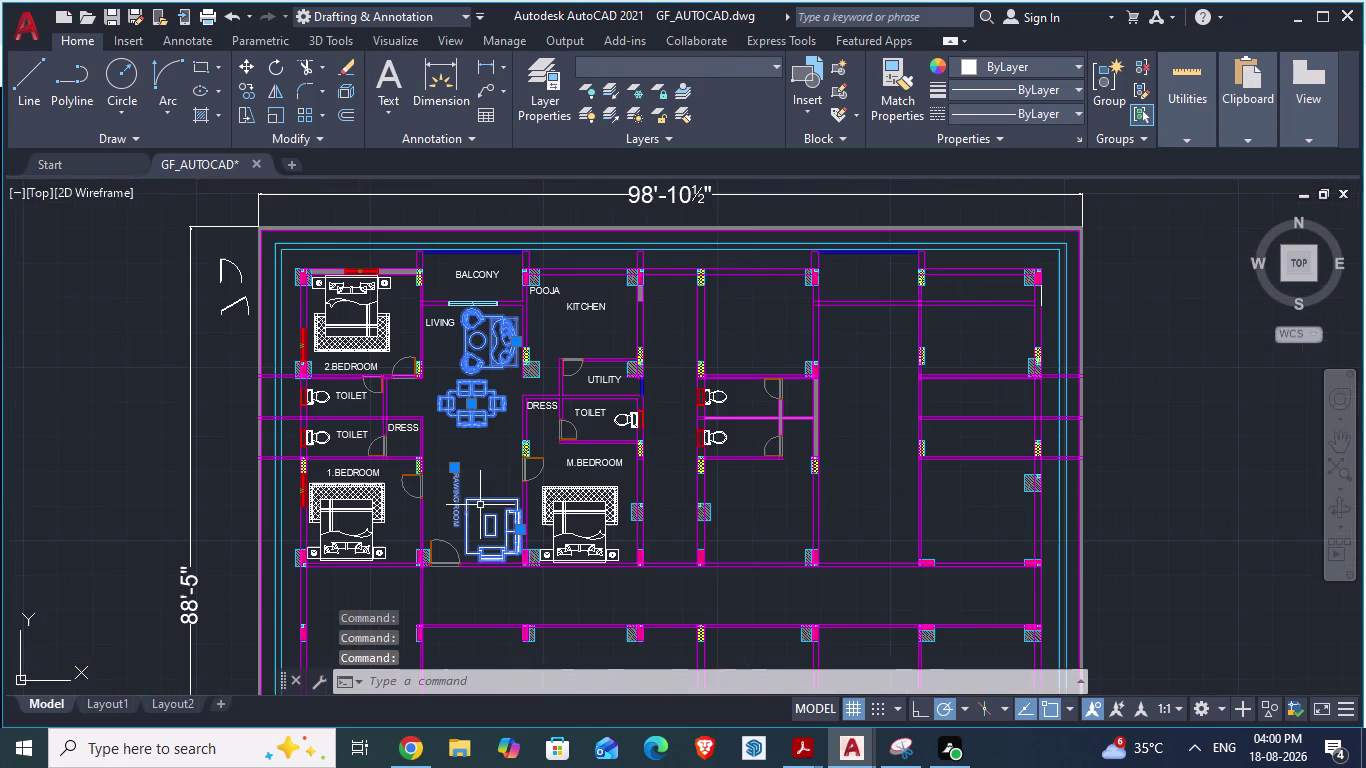
click(443, 324)
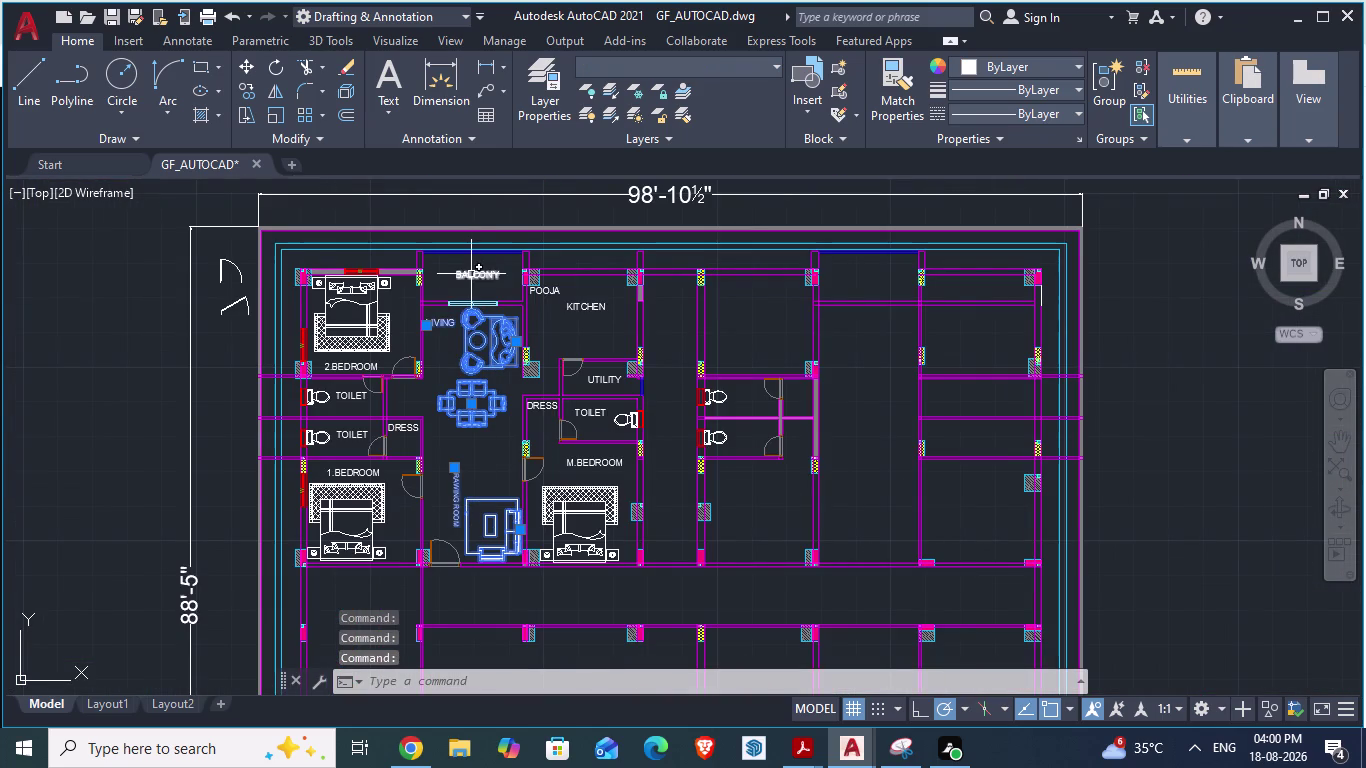
click(471, 276)
key(ctrl+c)
key(ctrl+v)
scroll(up, 3)
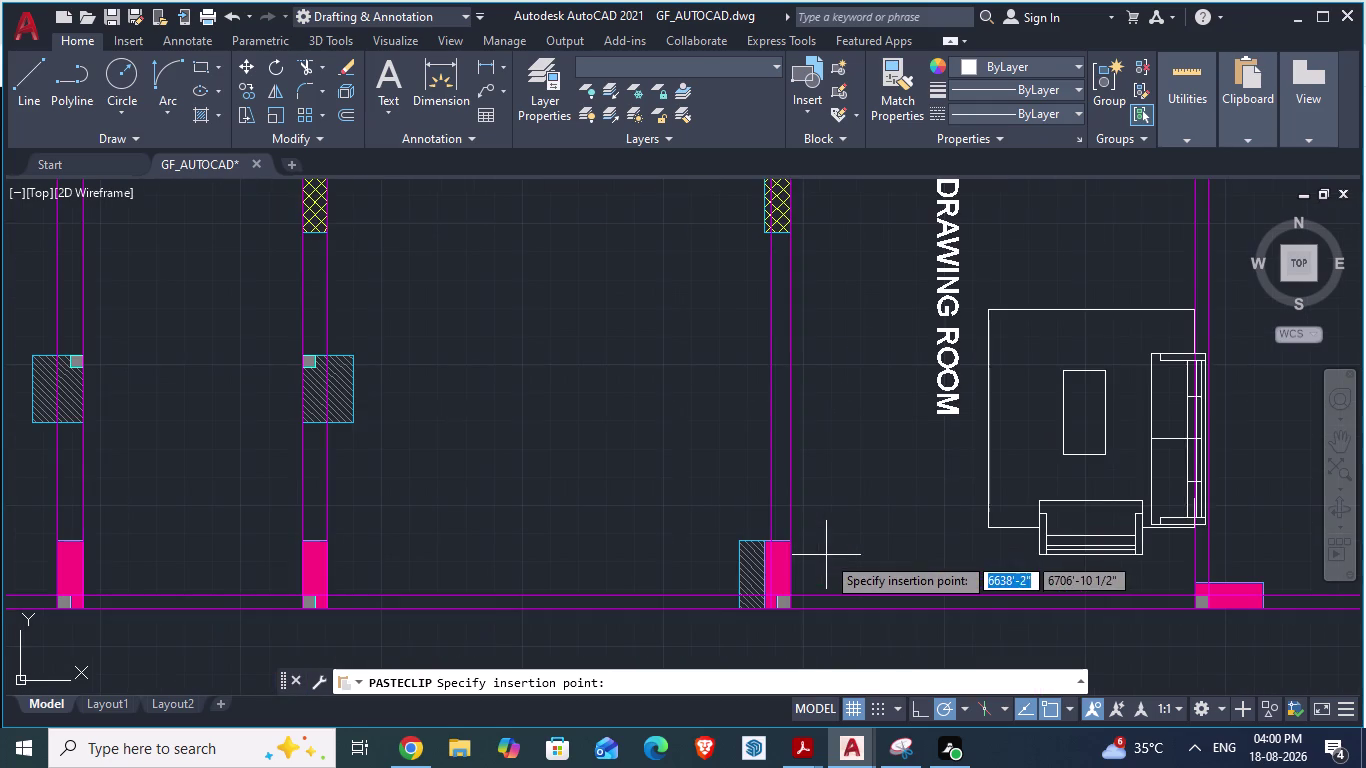
Drop the pasted furniture at the matching column corner in the second flat.
scroll(down, 3)
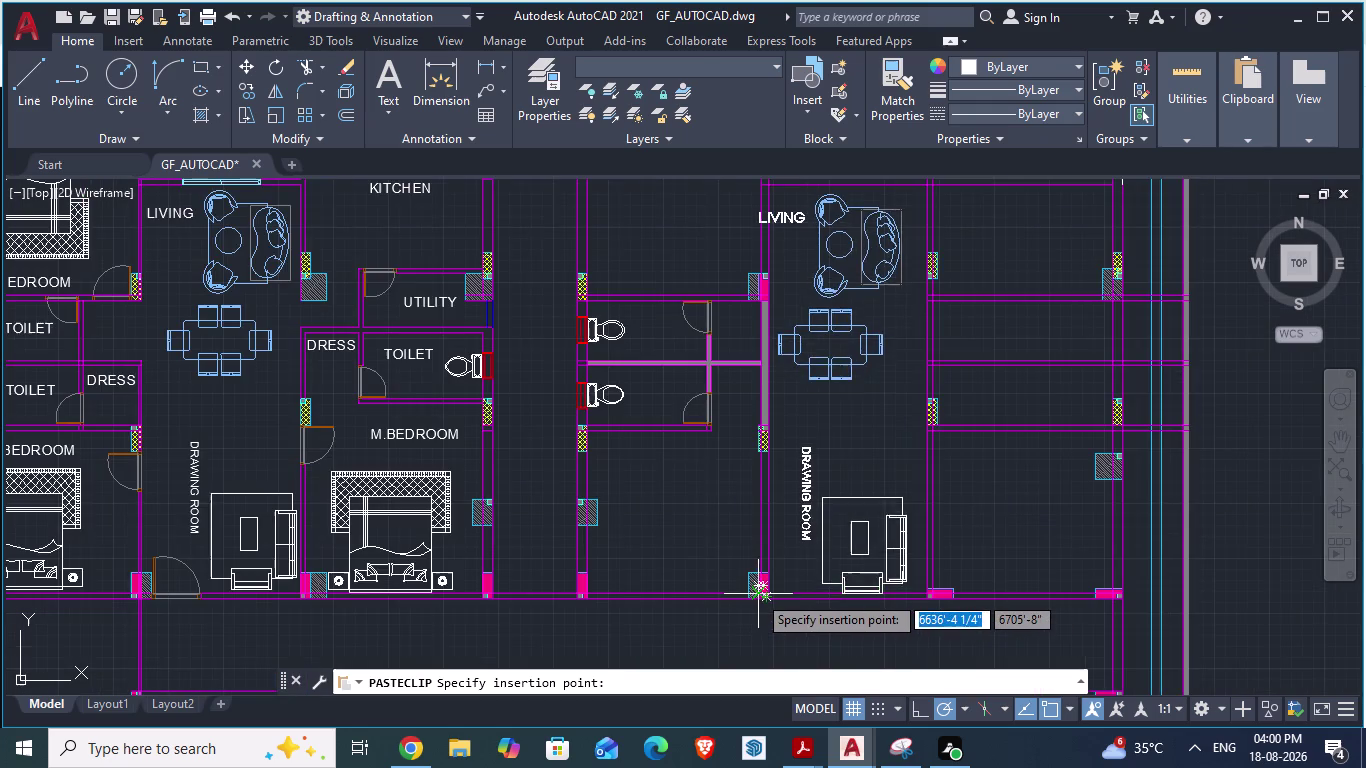
scroll(down, 3)
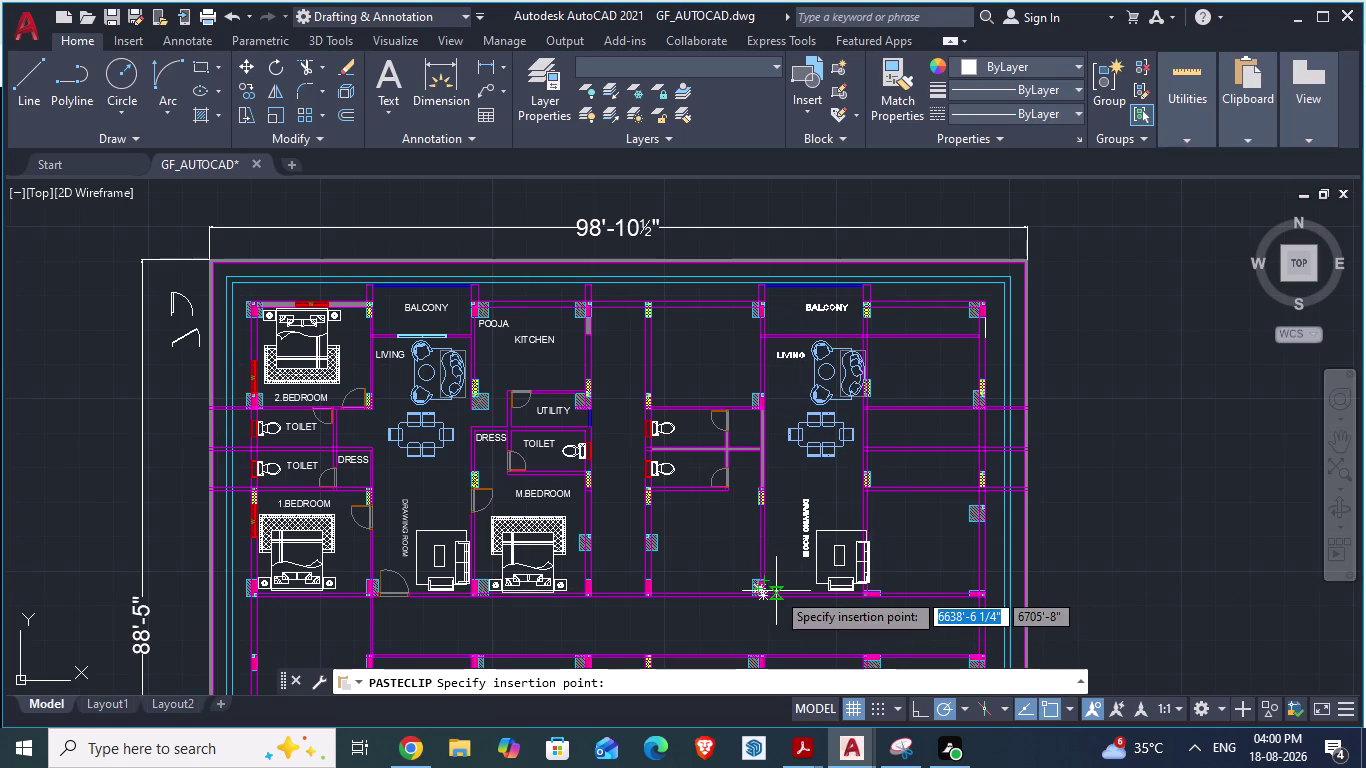
scroll(up, 3)
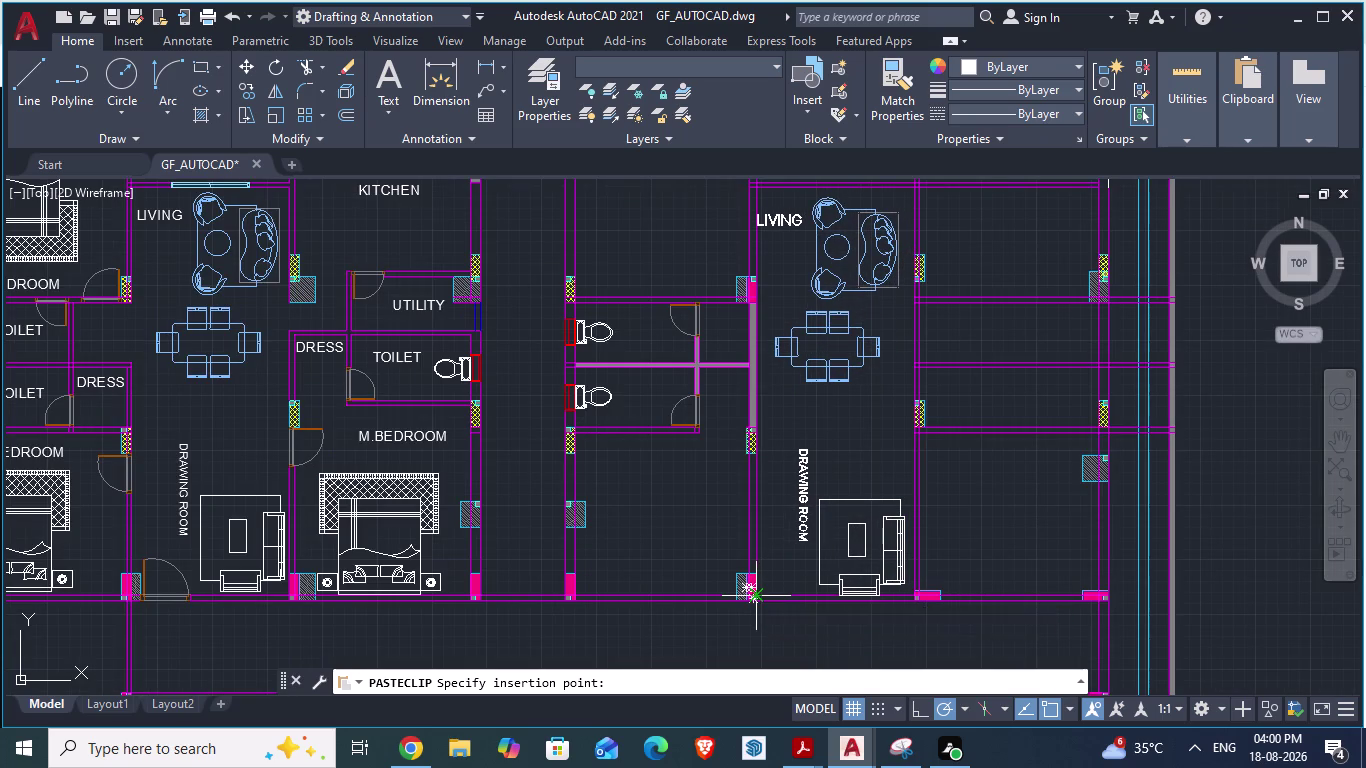
click(765, 589)
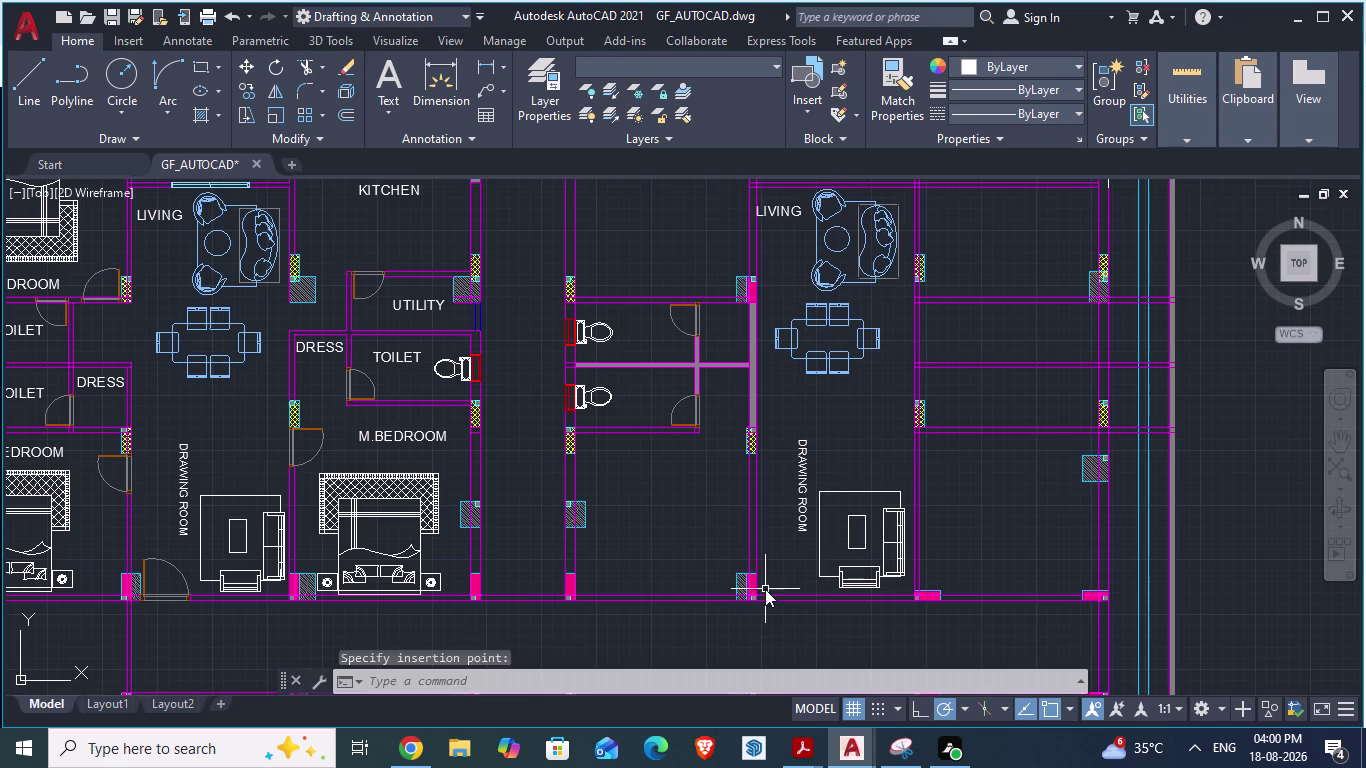
scroll(down, 3)
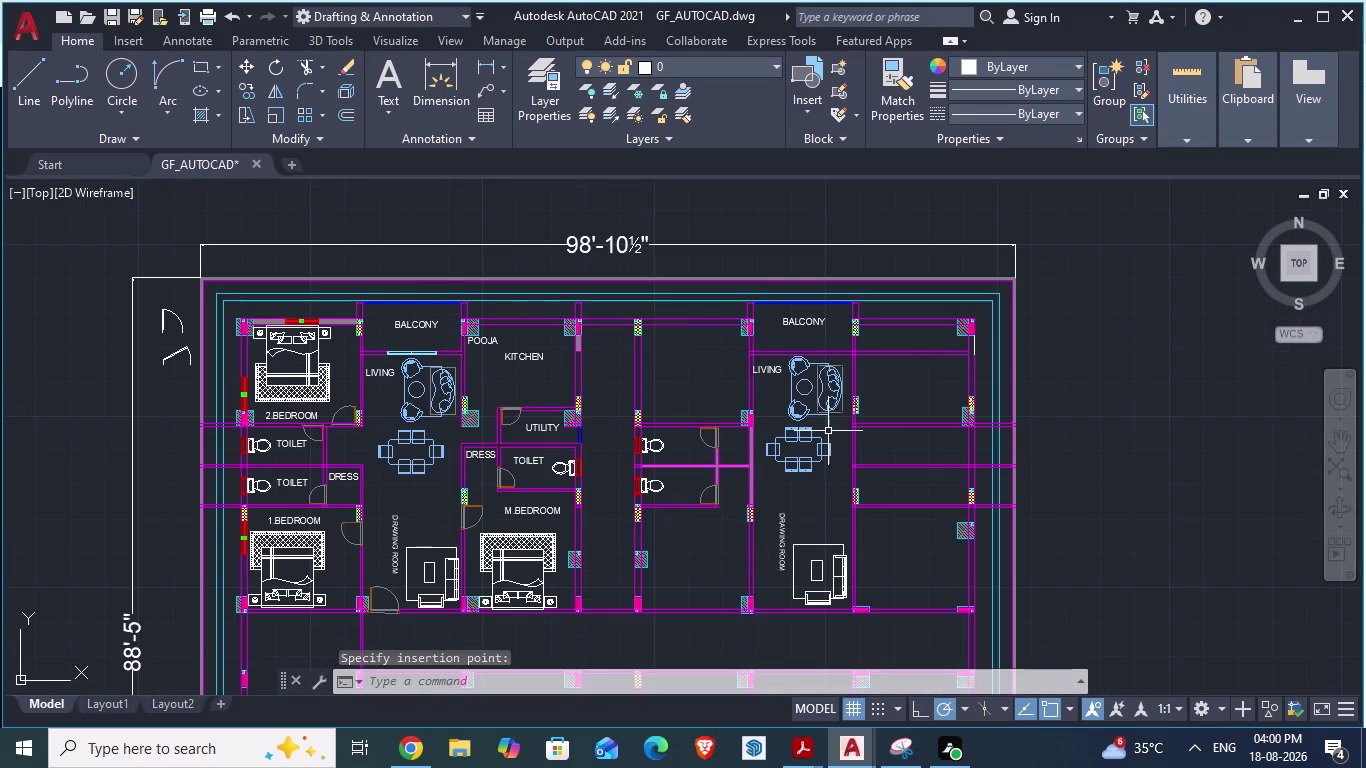
scroll(up, 3)
scroll(down, 3)
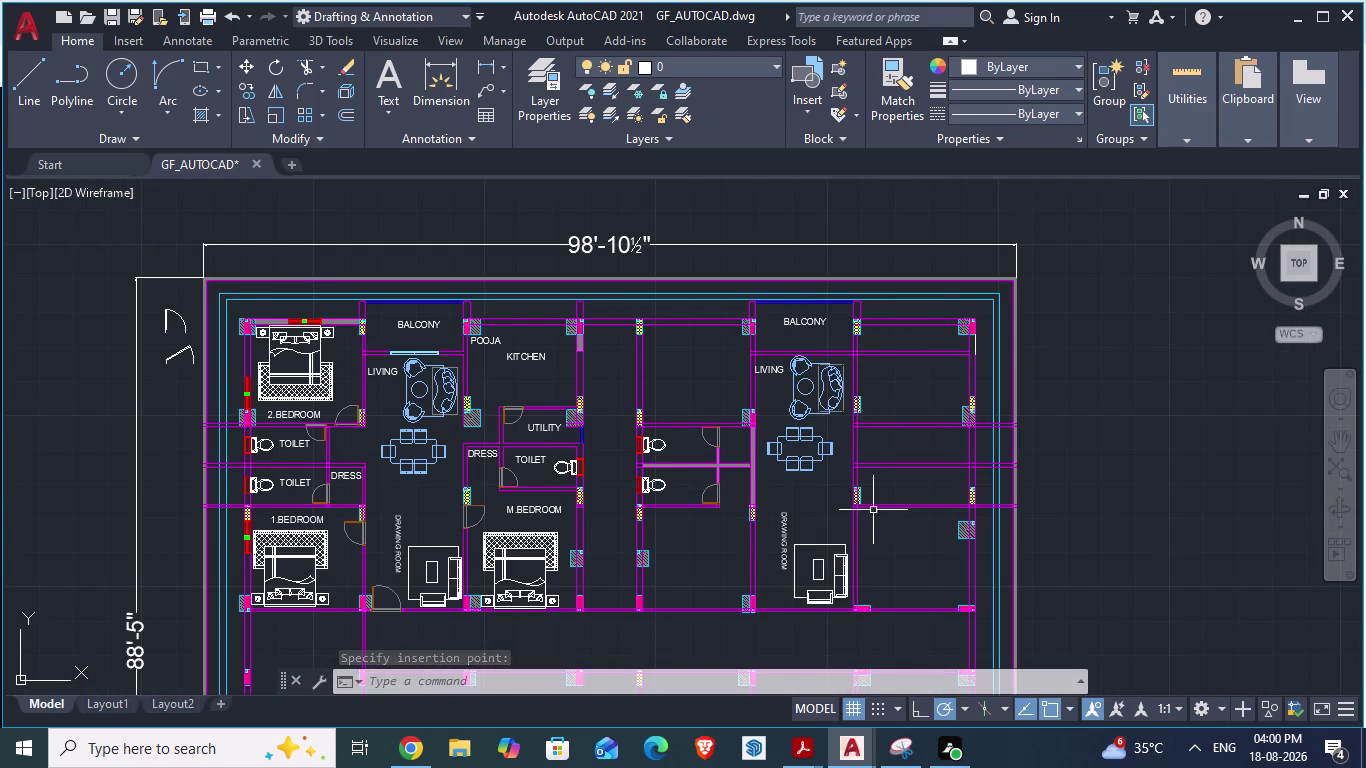
key(Escape)
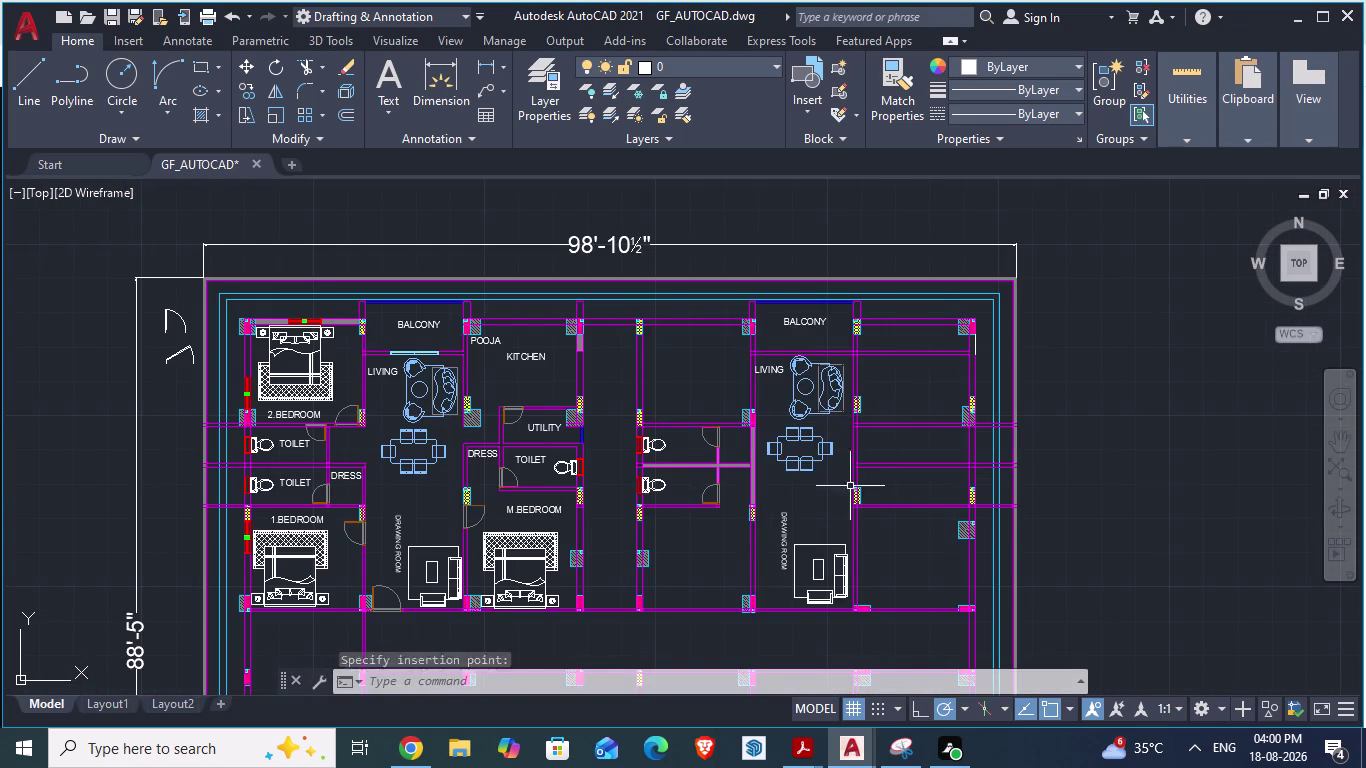
Save the drawing and bring up the ARCH PLANS reference.
scroll(down, 3)
key(ctrl+s)
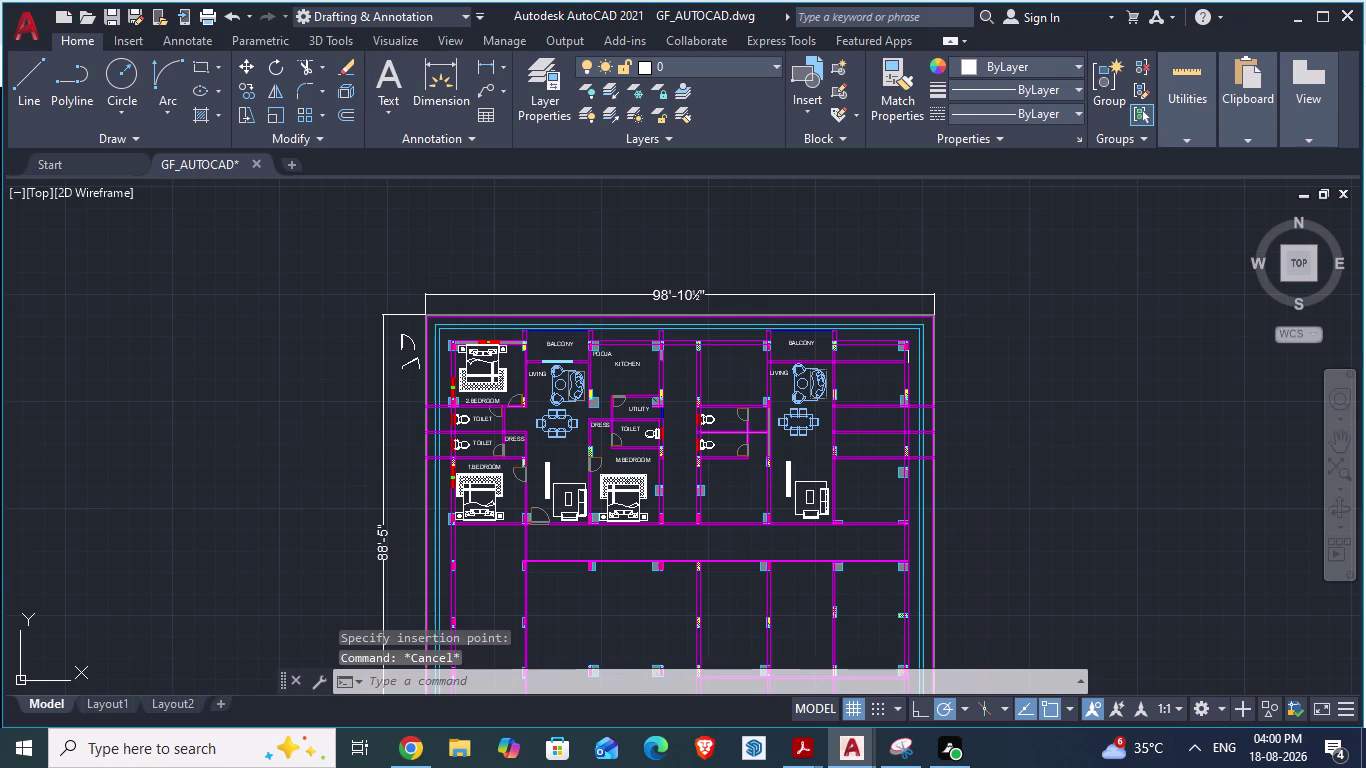
key(alt+Tab)
scroll(up, 3)
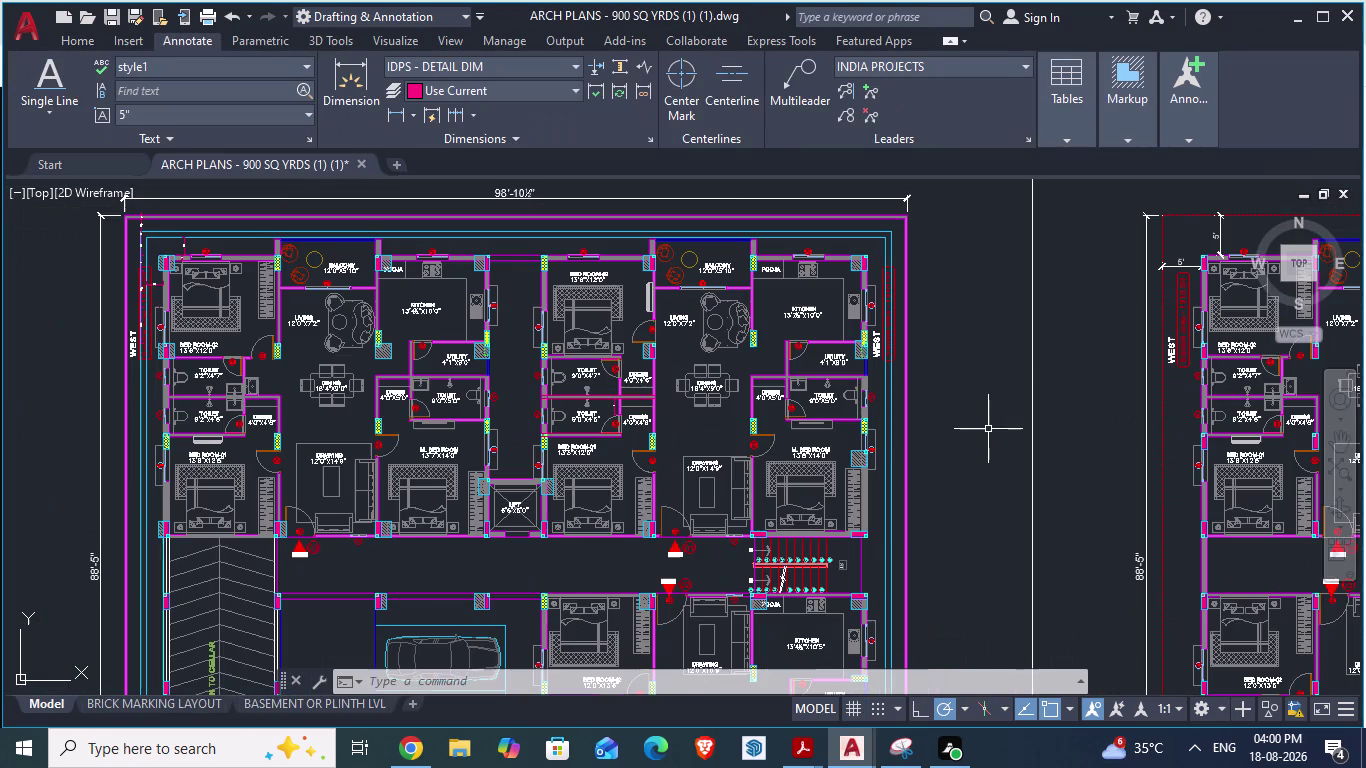